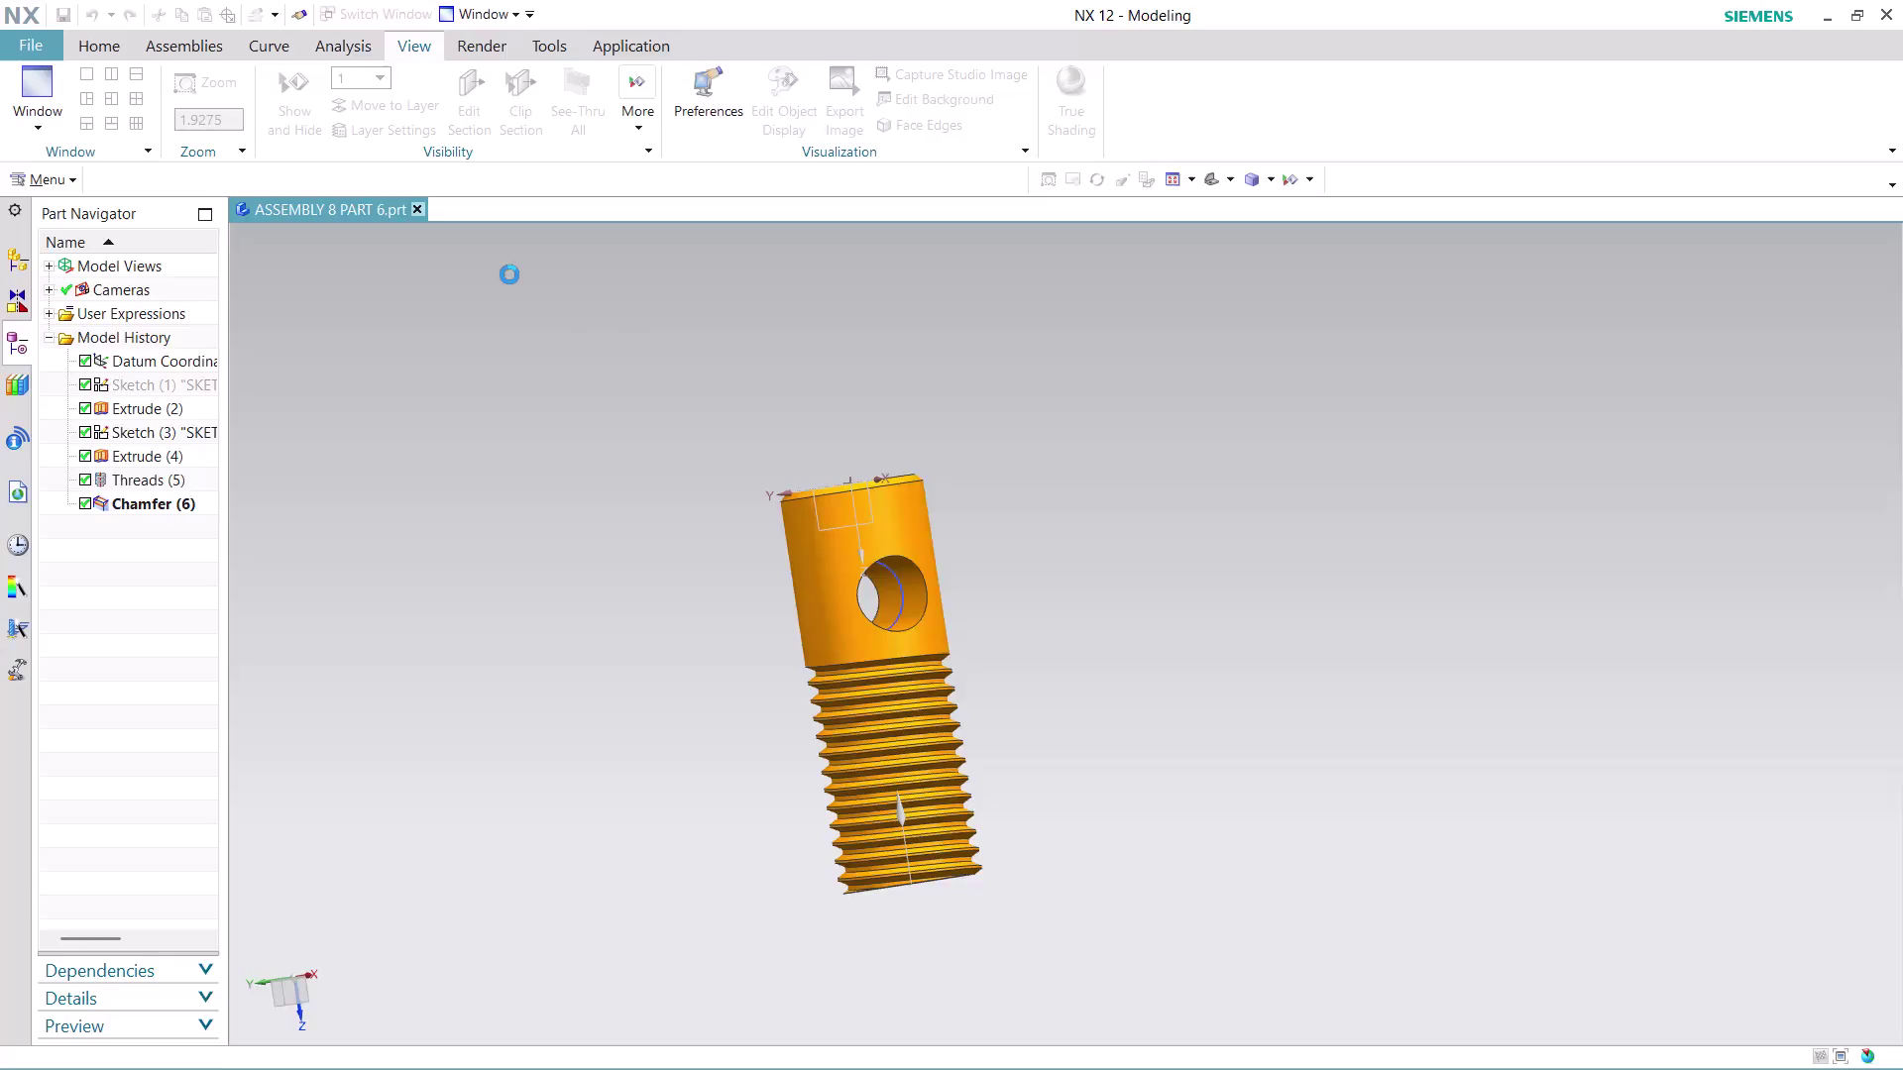
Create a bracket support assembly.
Close the screw part and choose Record Journal from a JOURNAL command search.
click(1740, 47)
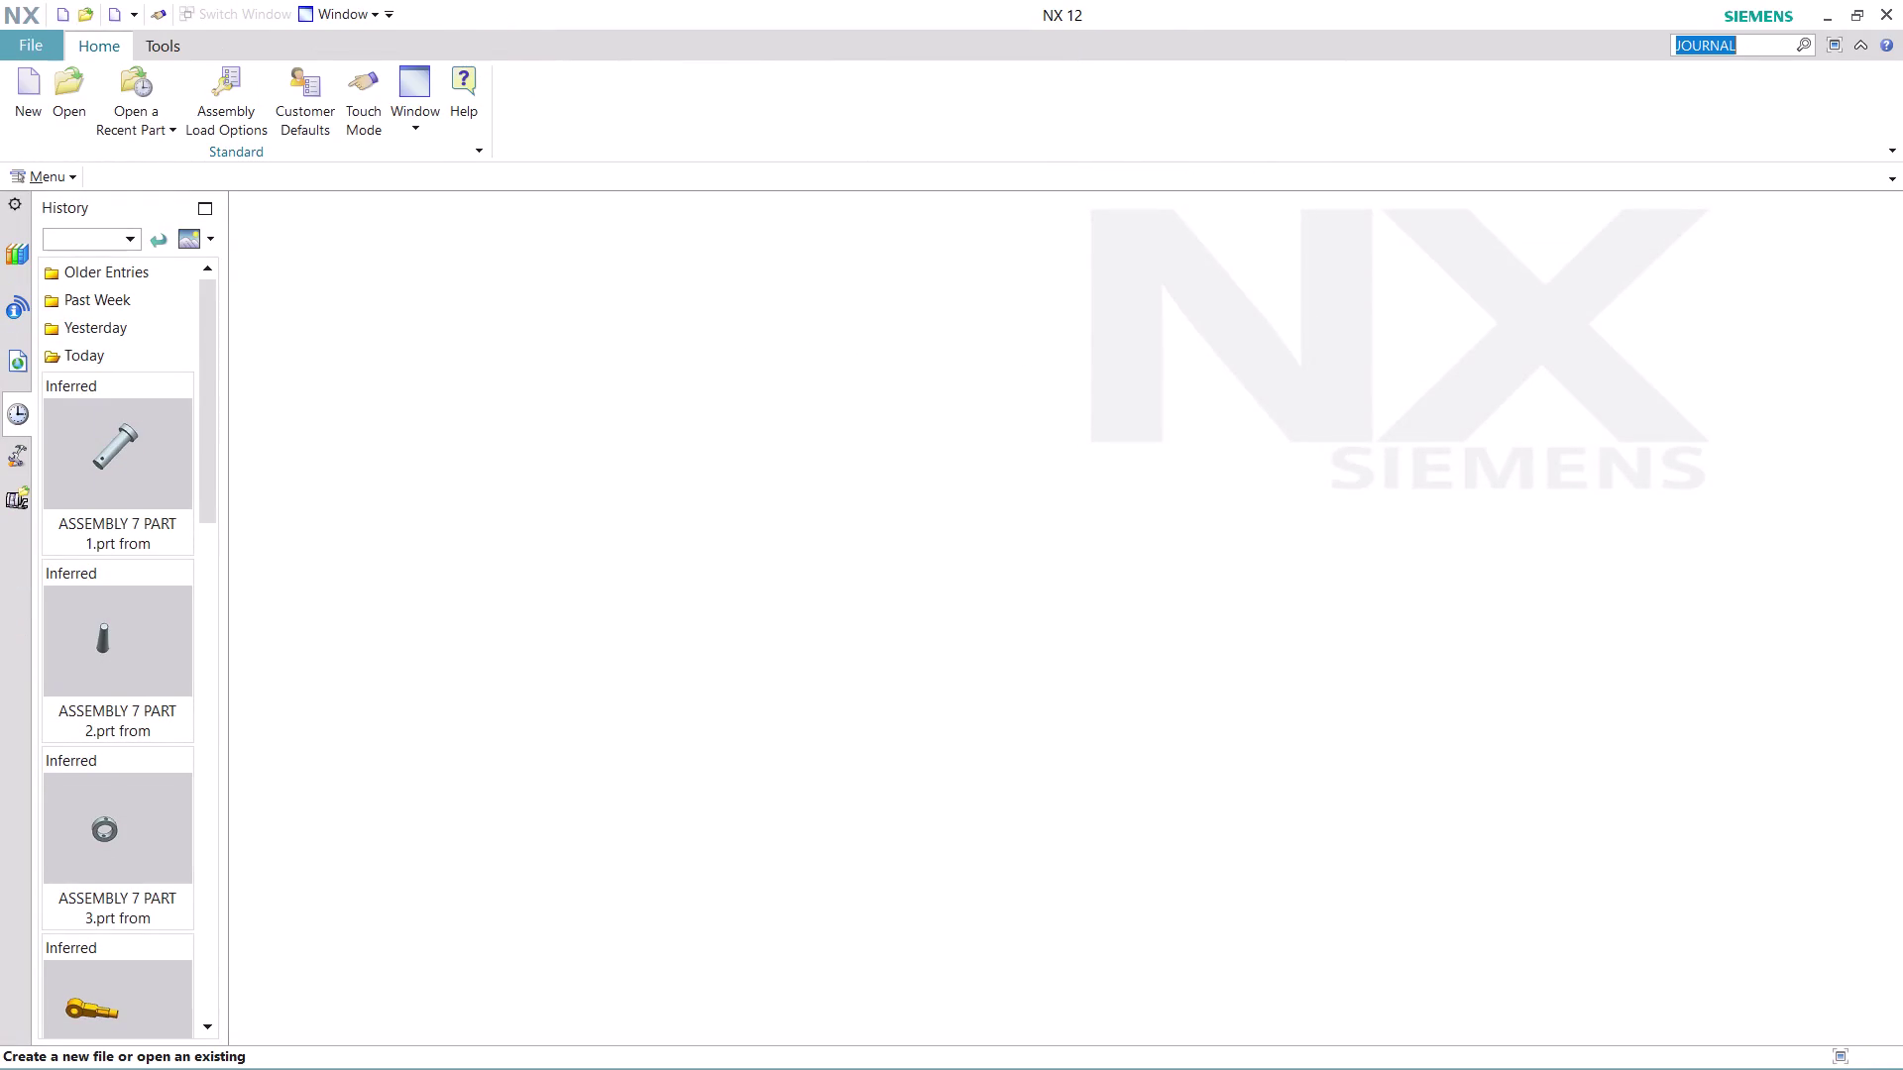
key(Return)
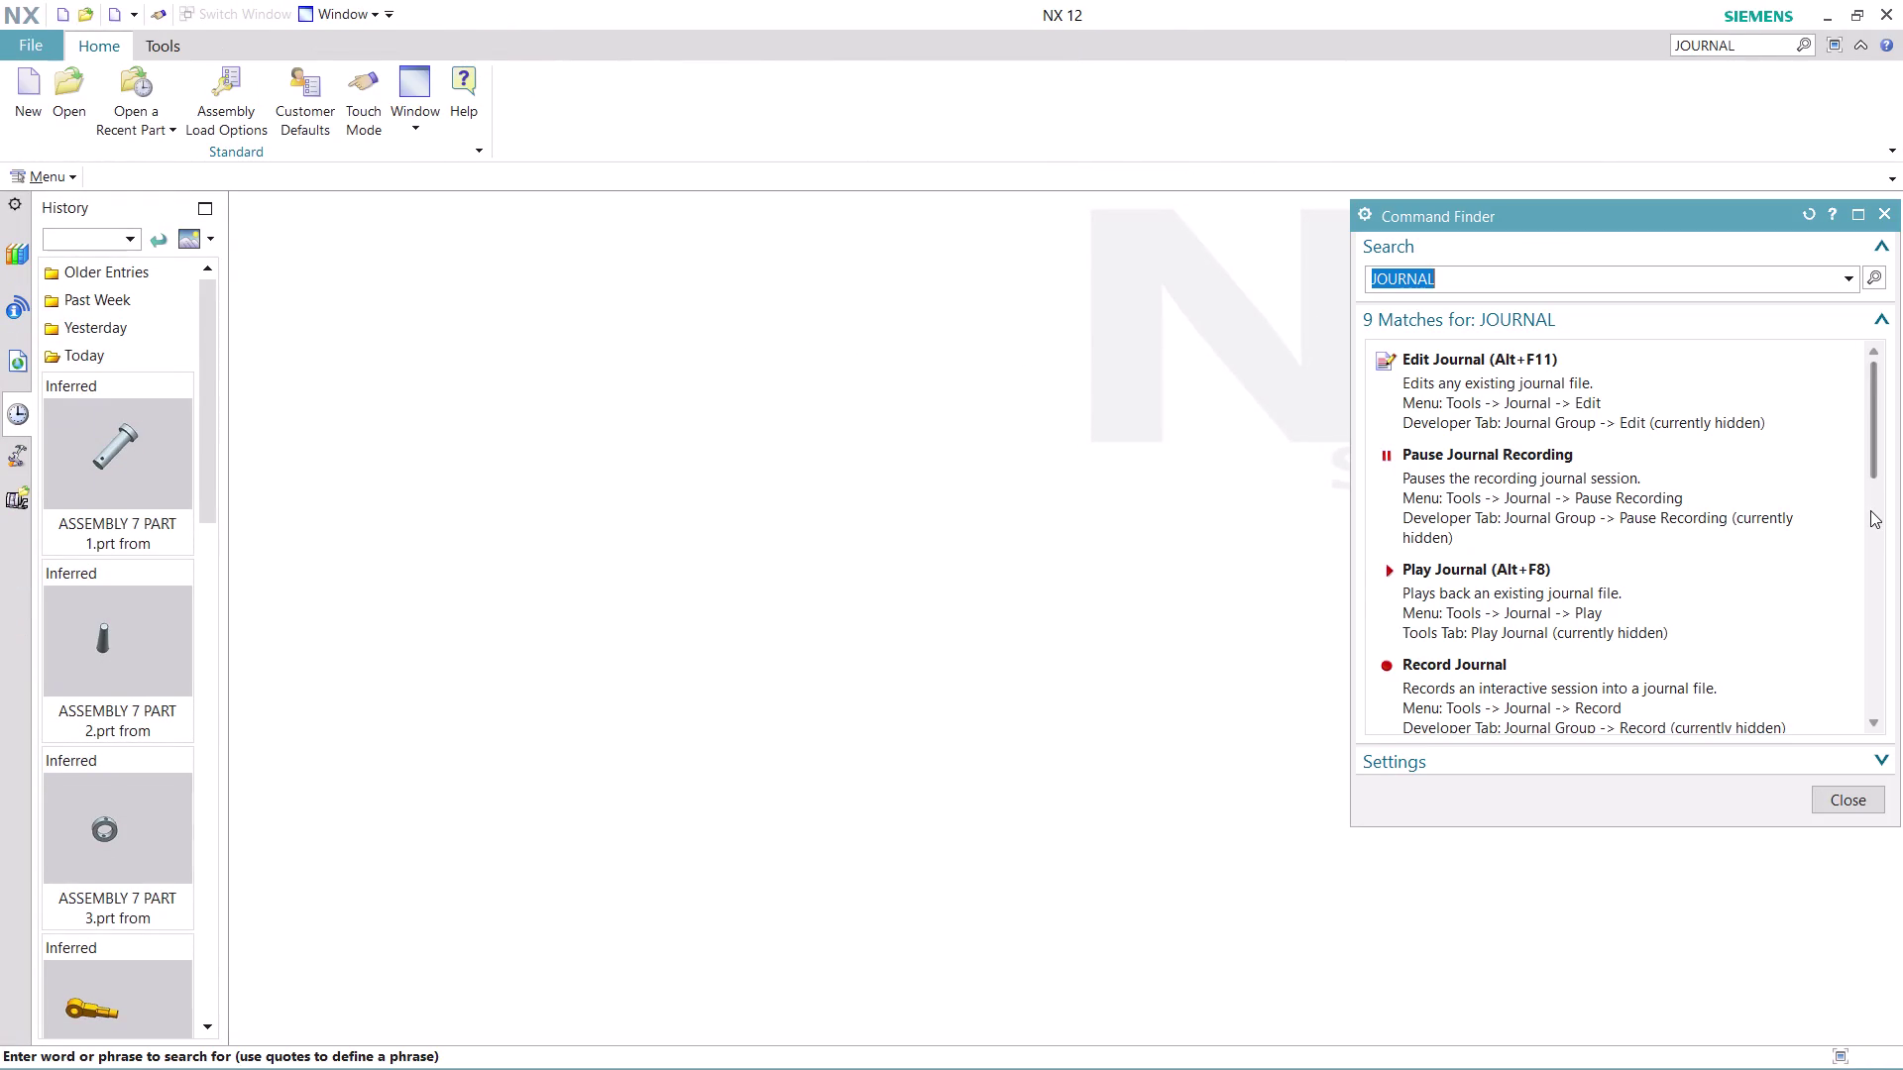
scroll(down, 3)
scroll(up, 3)
scroll(up, 3)
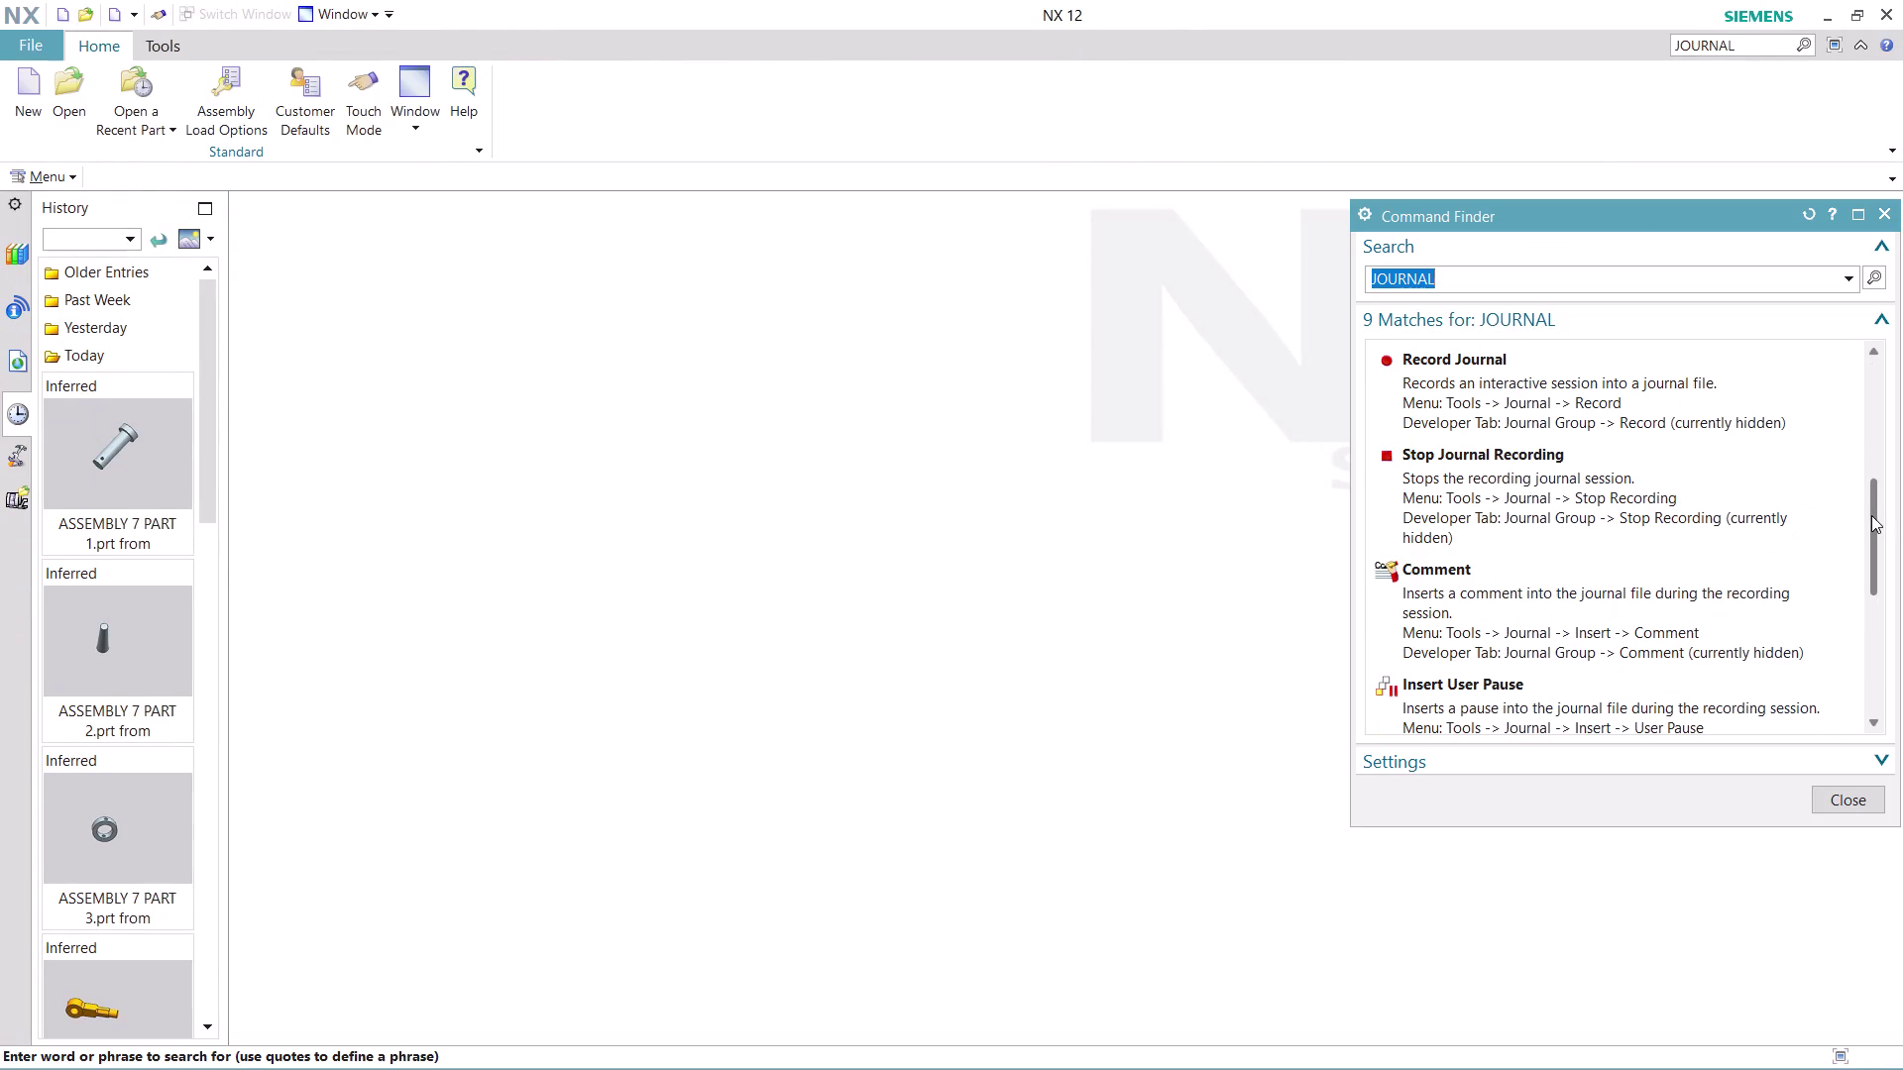
click(1524, 390)
click(1079, 632)
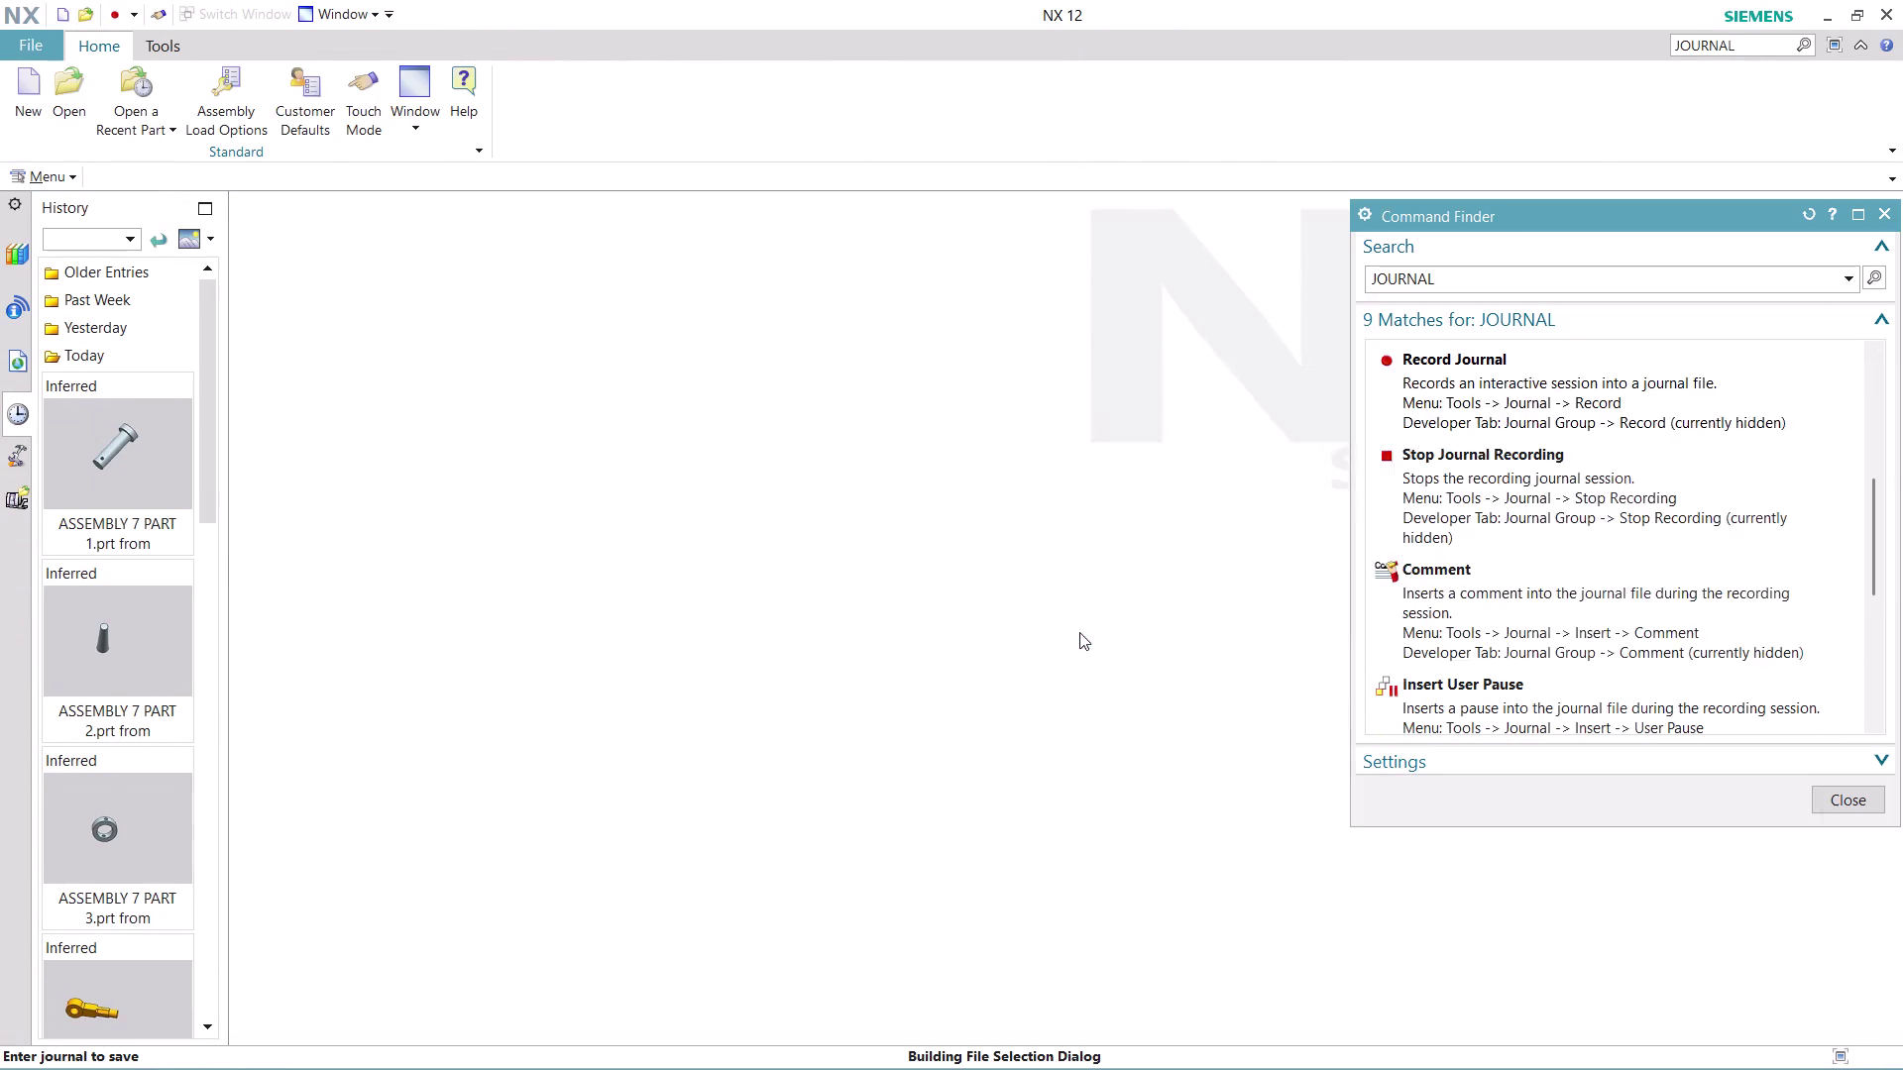
Name the journal 'ASSEMBLY 8' and begin recording.
text(ASS)
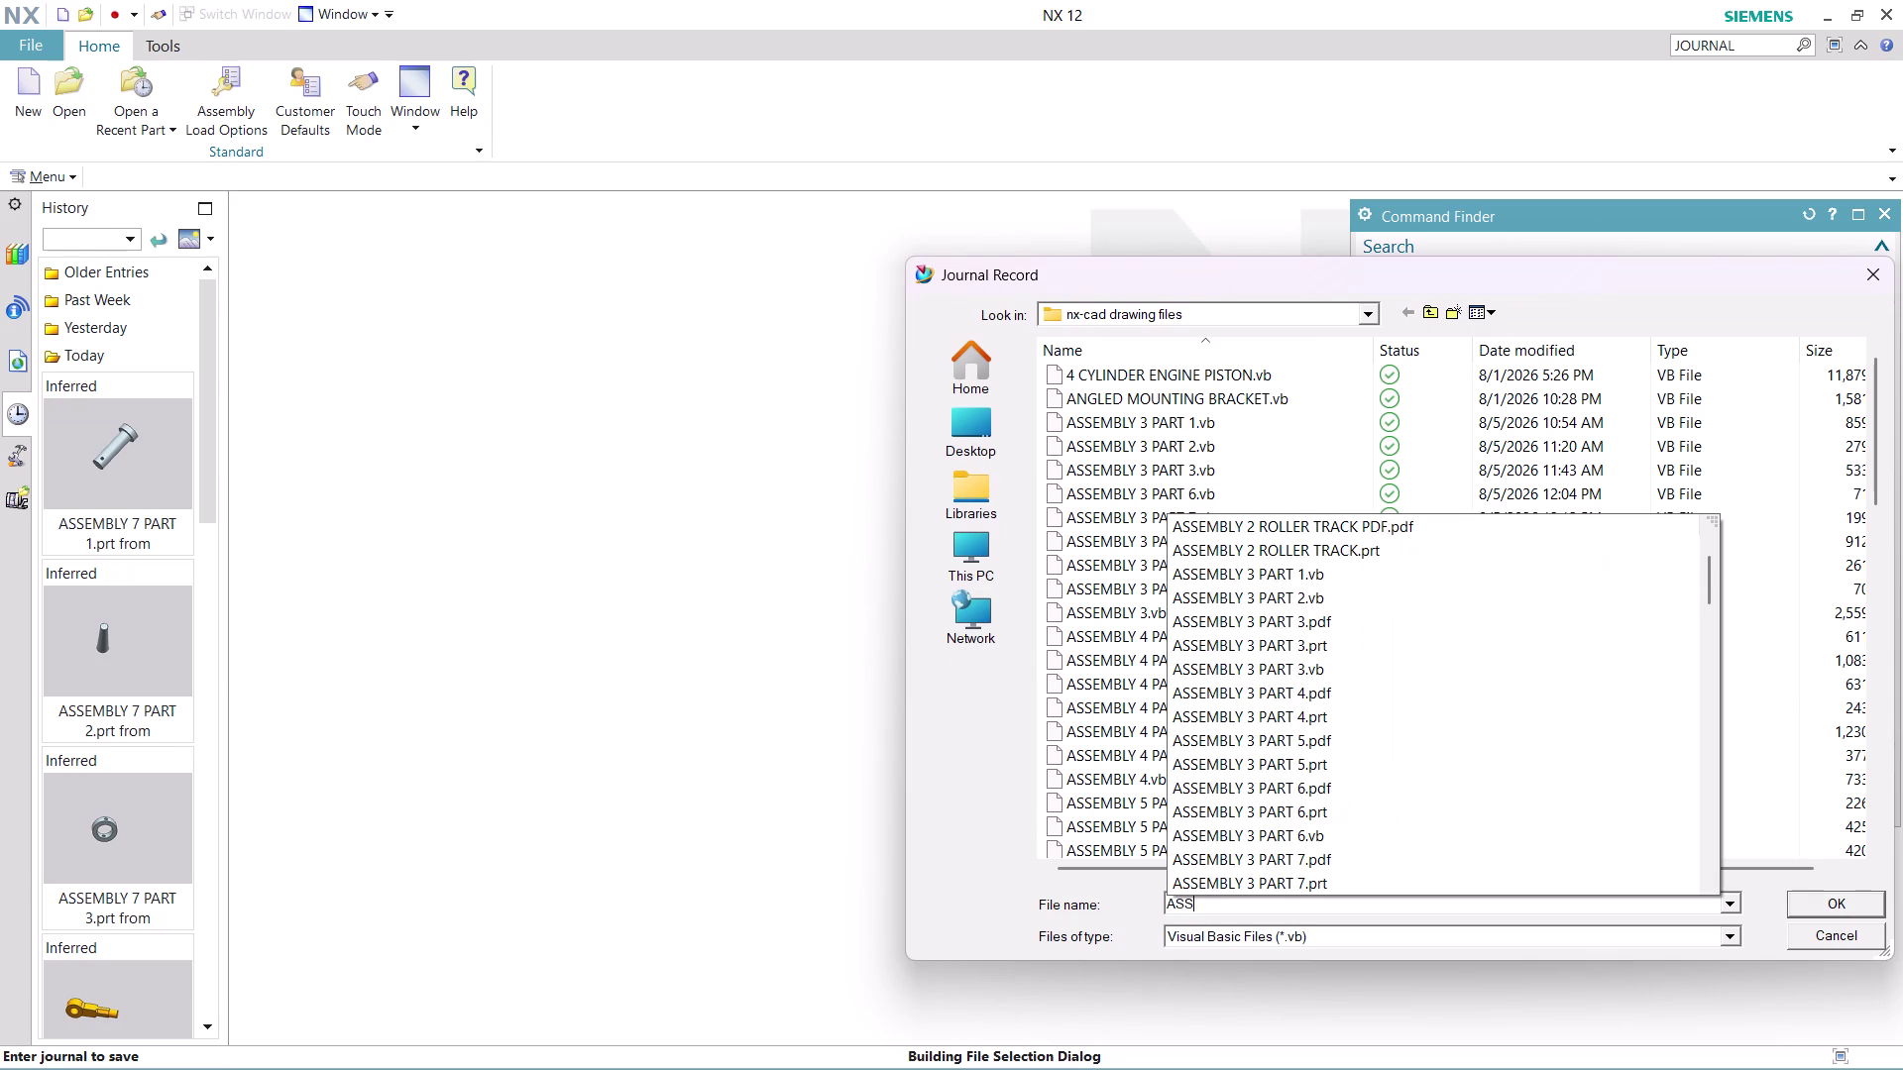
text(EMBL)
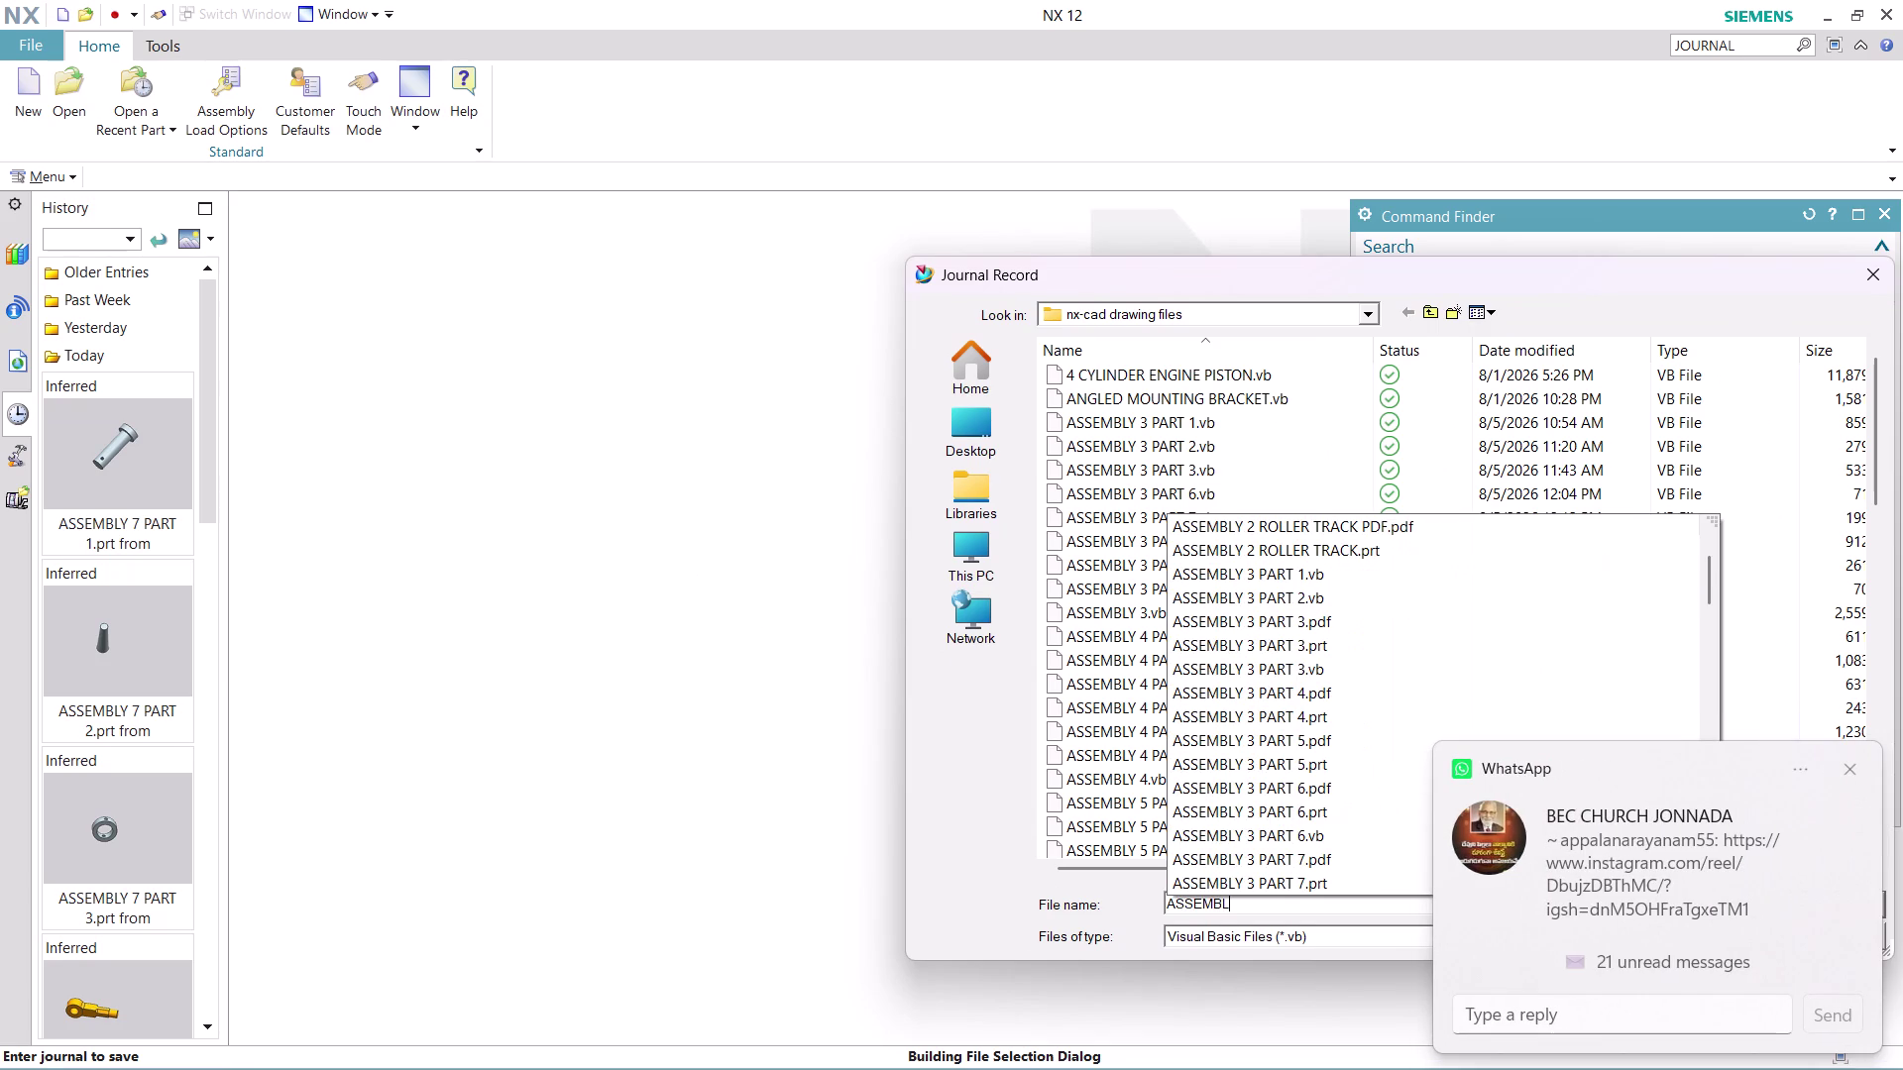
text(Y)
key(space)
key(8)
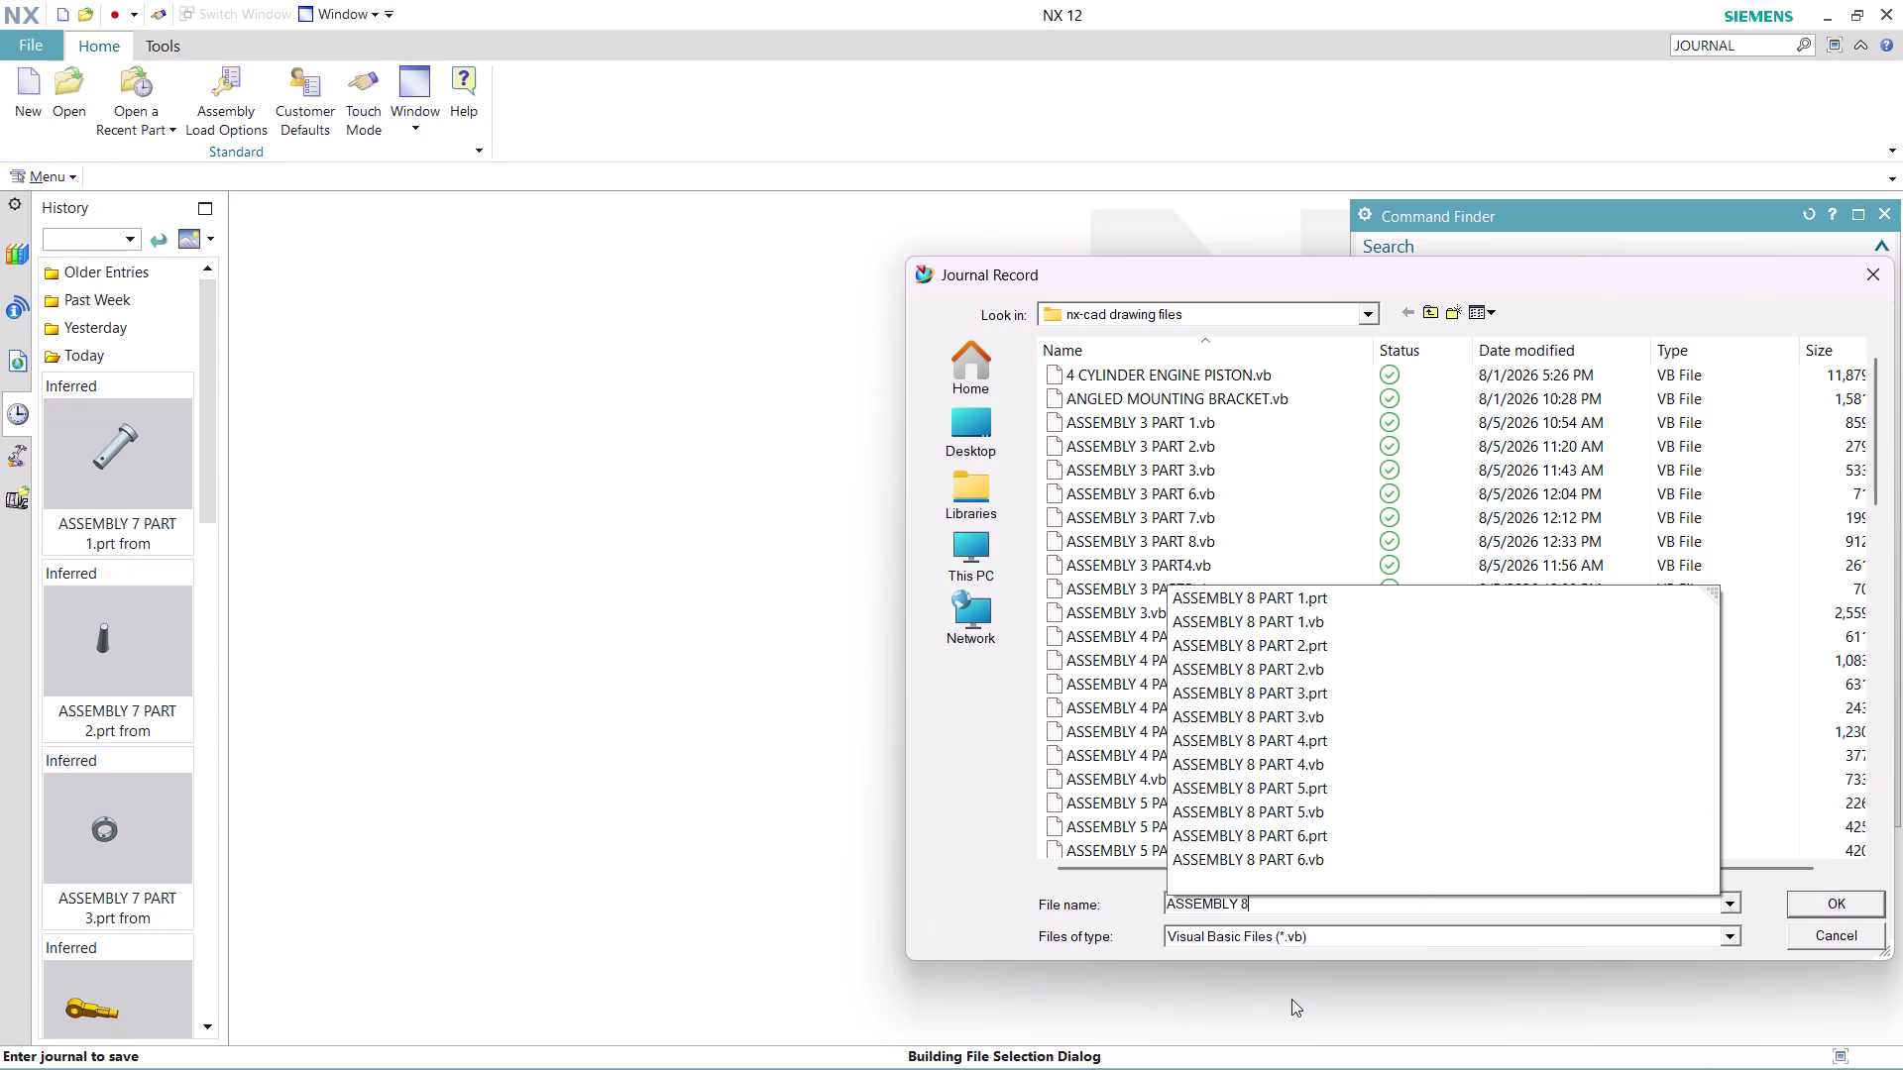
click(1757, 976)
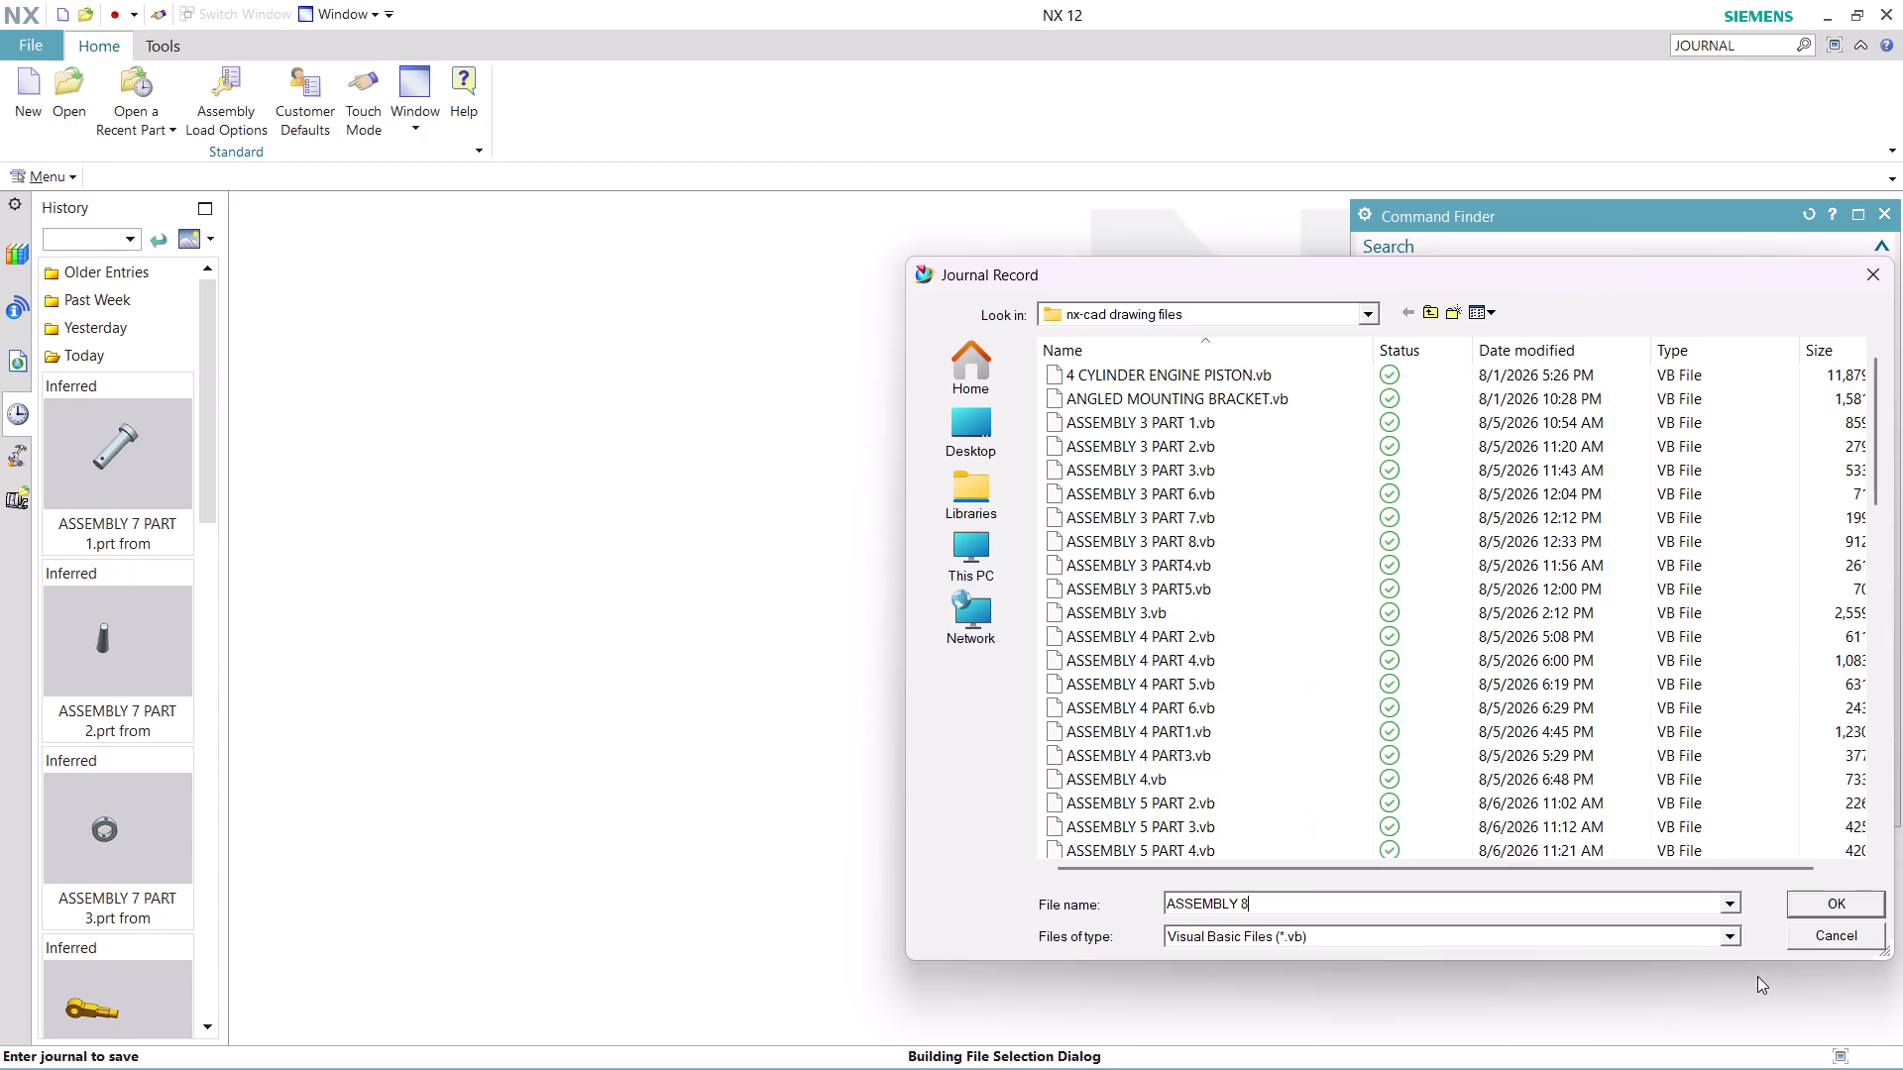
click(1838, 906)
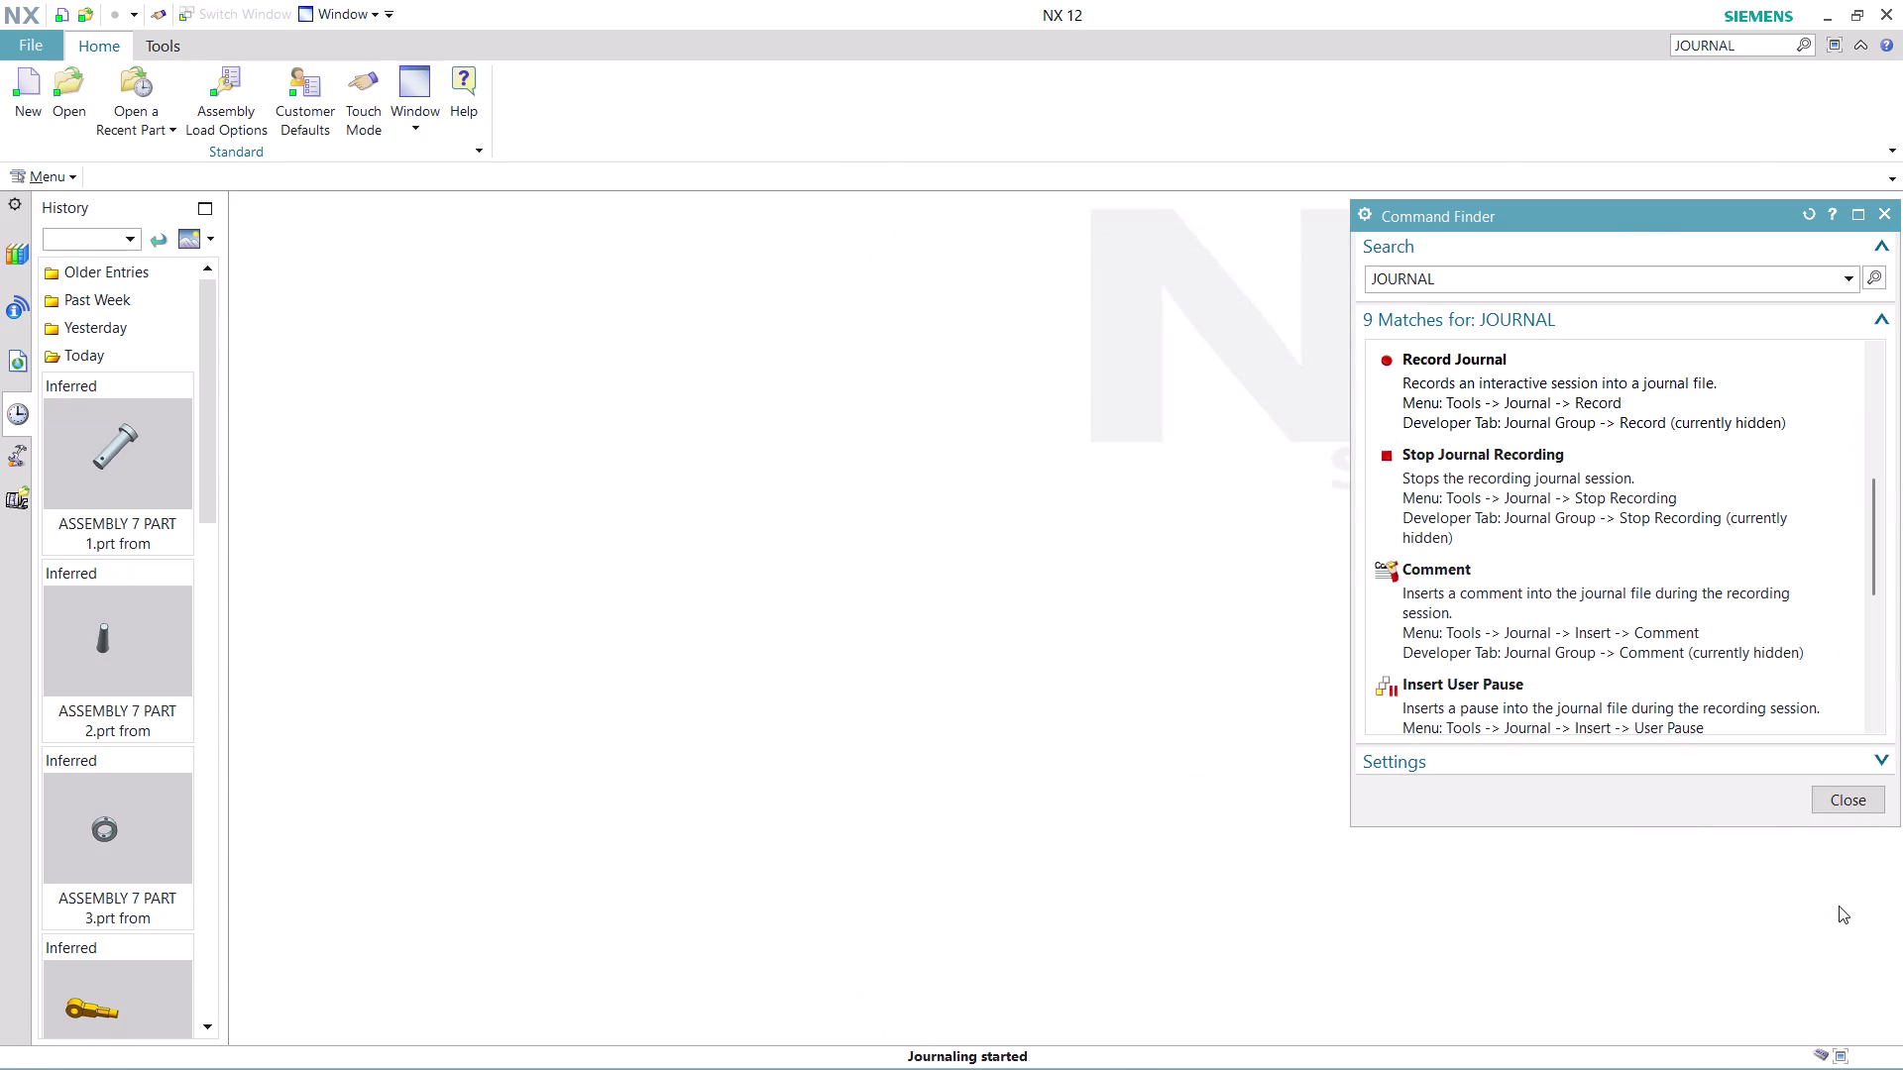
click(1844, 804)
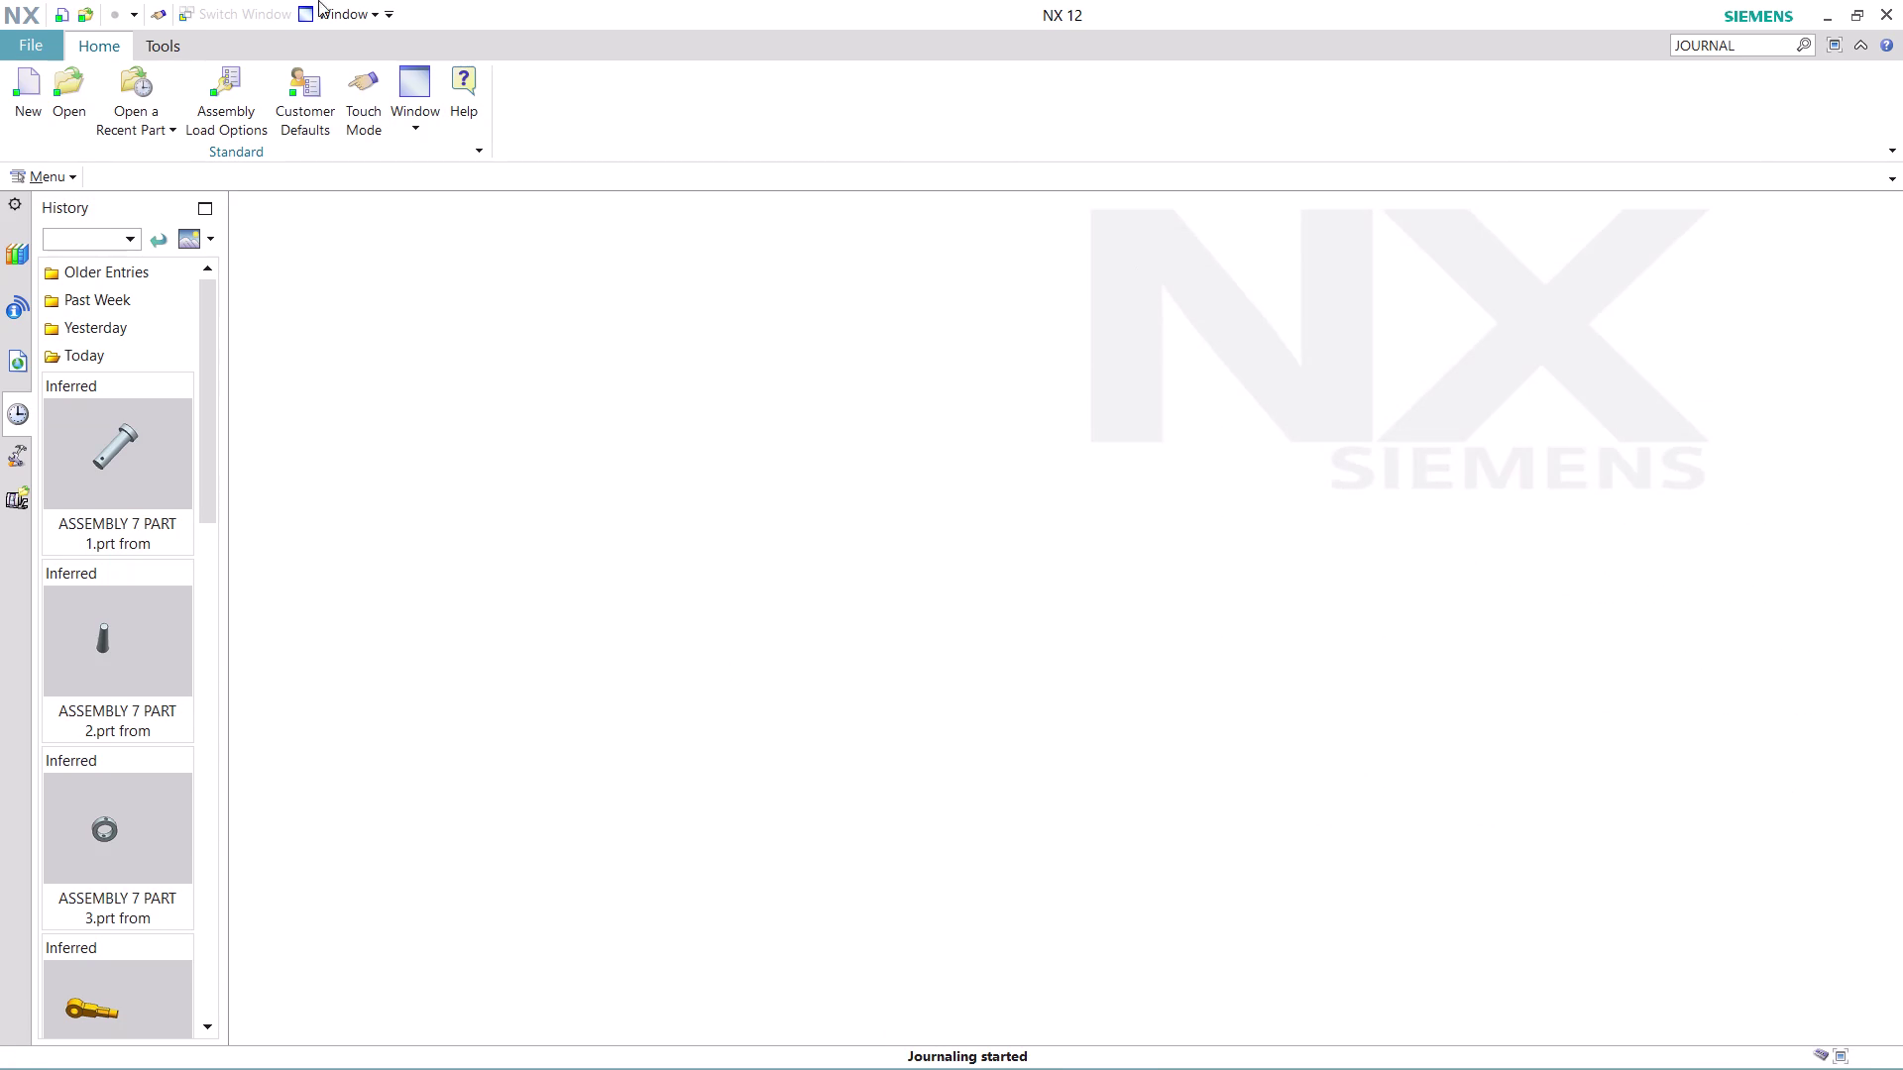
Create assembly2.prt from the Assembly template and browse for its first component.
click(36, 110)
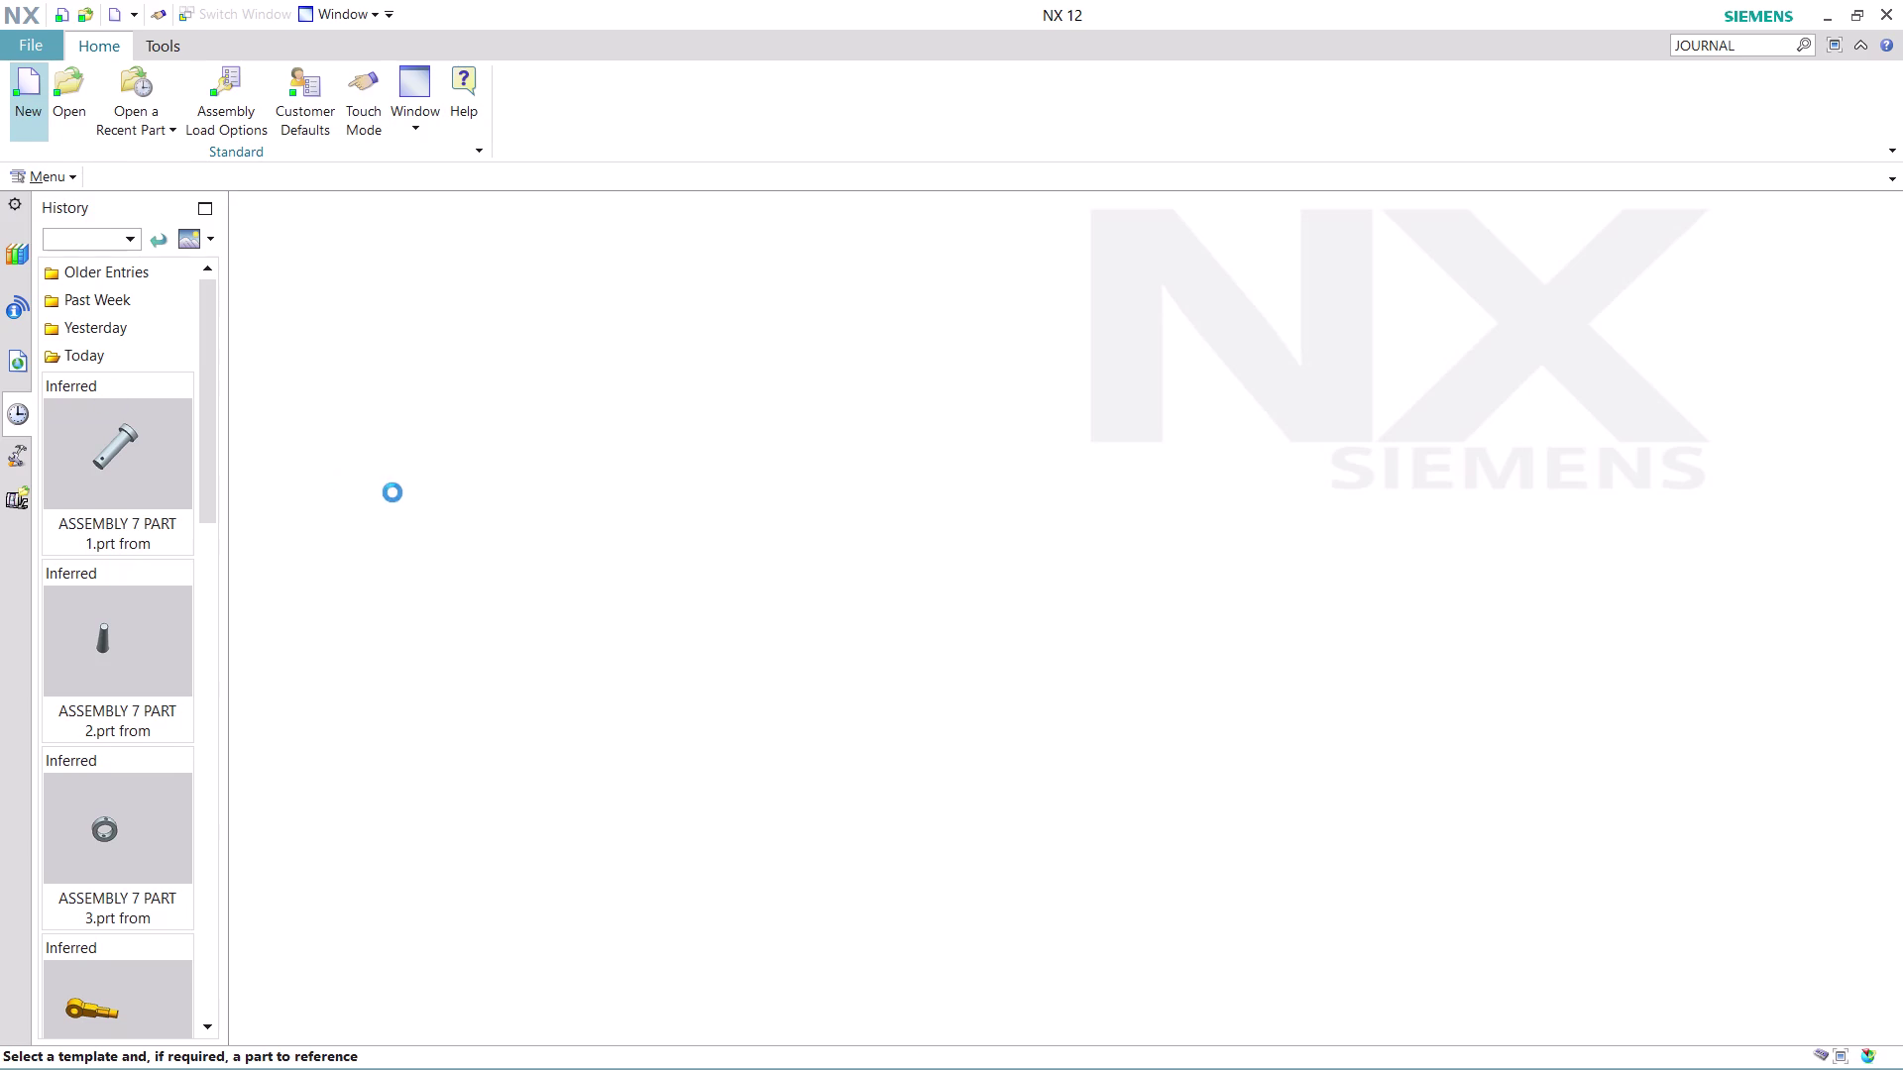
click(413, 693)
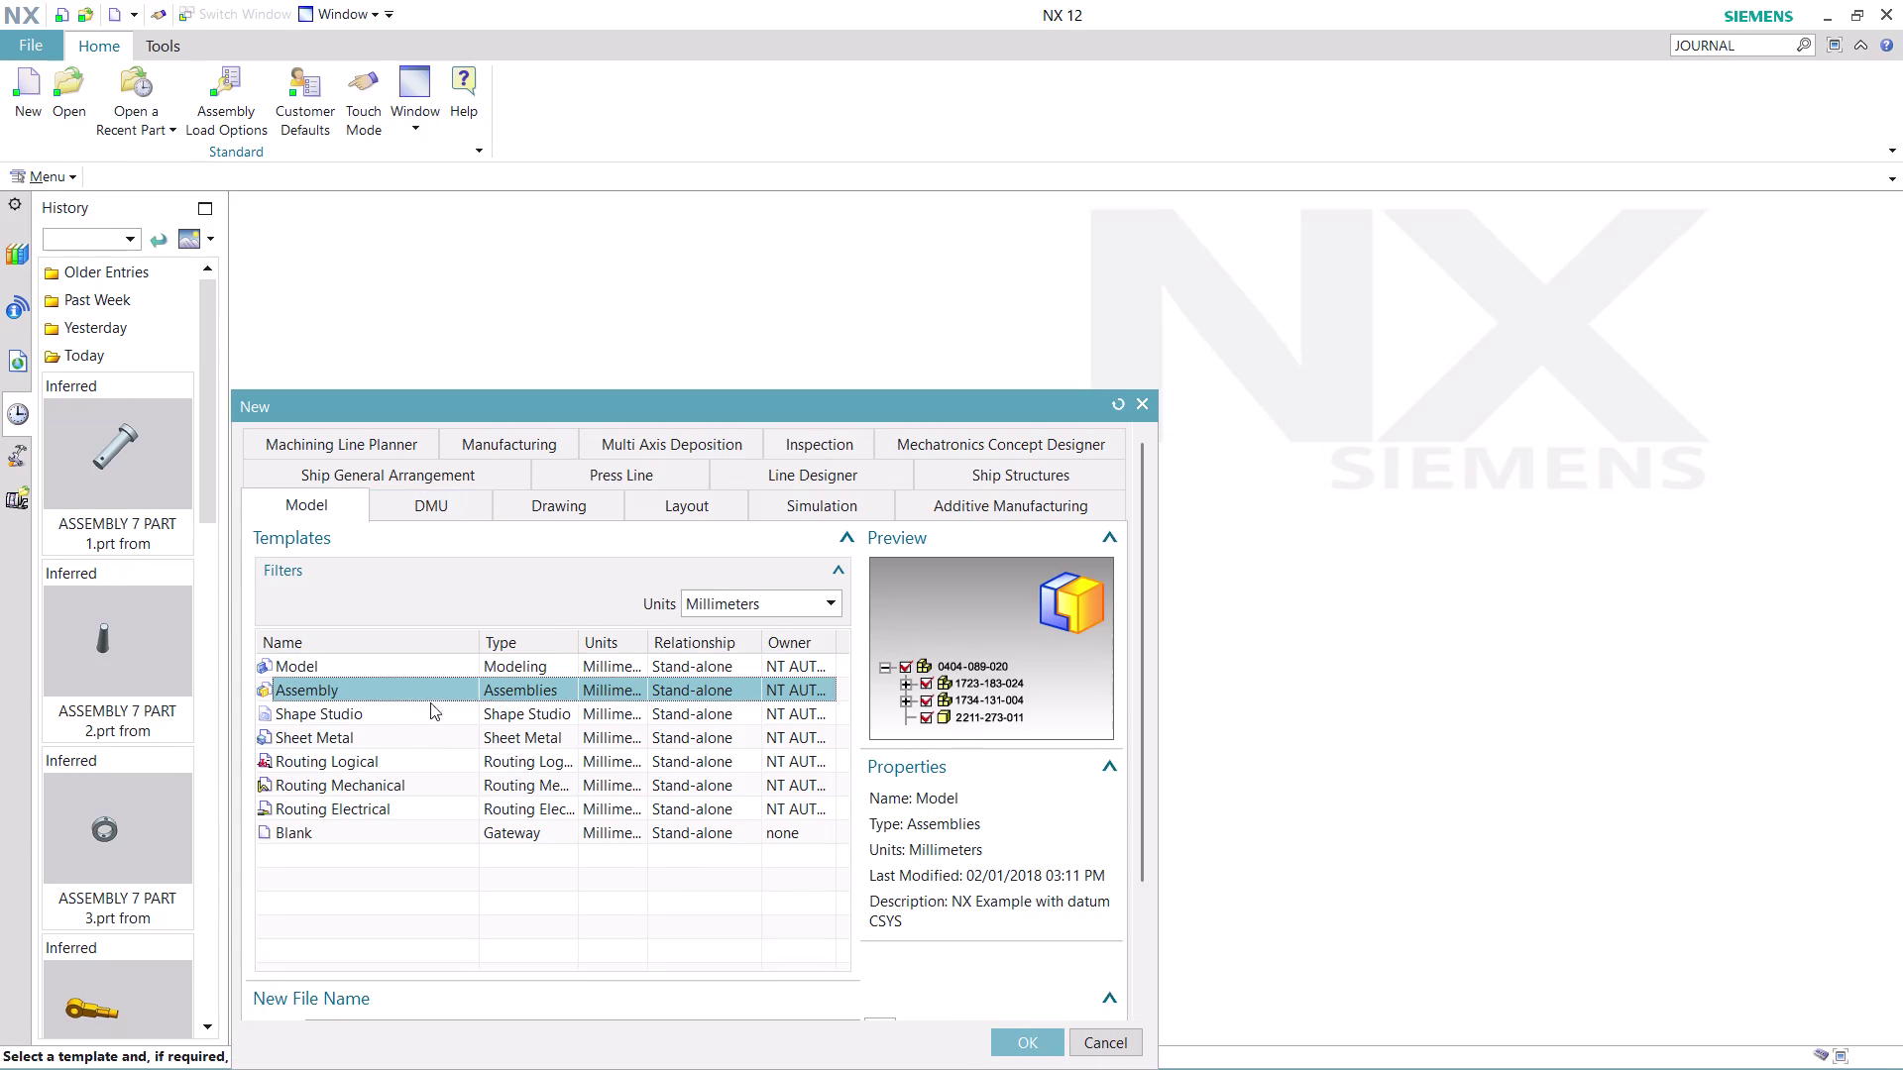
click(1028, 1035)
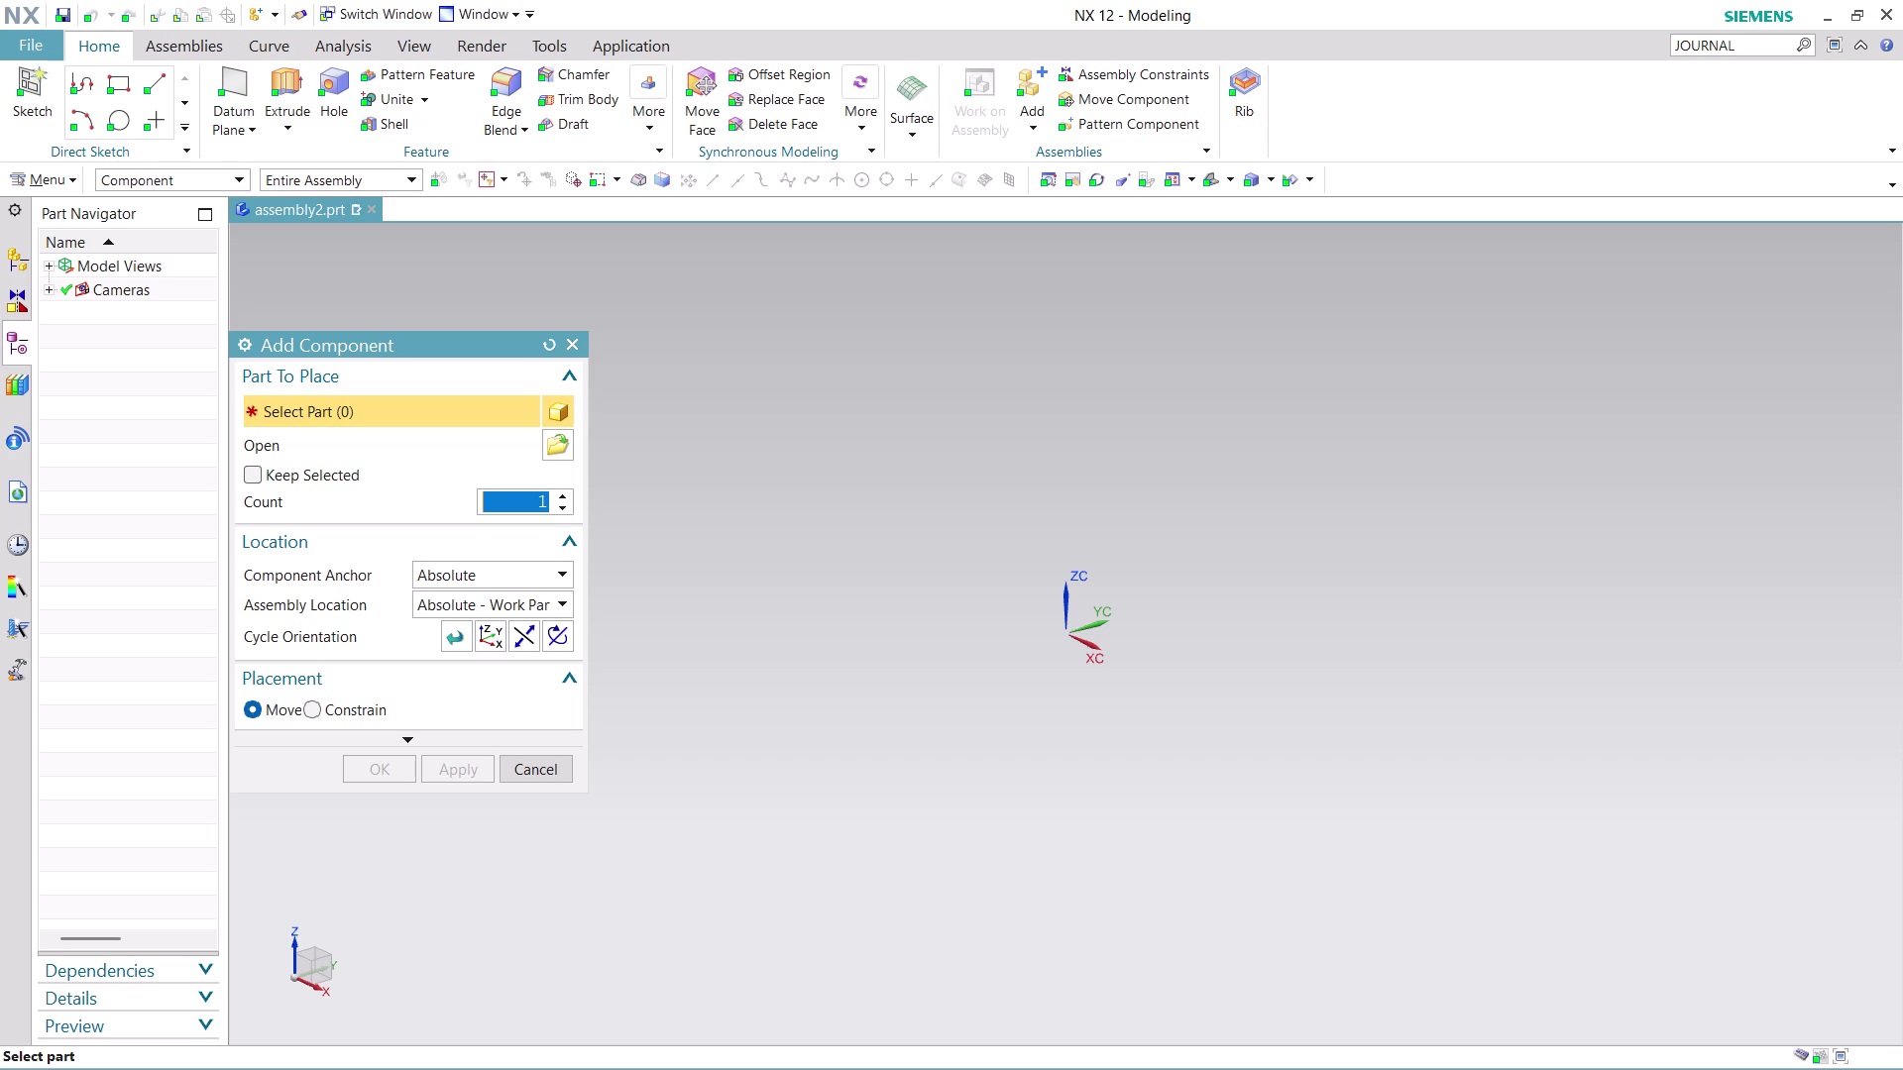
click(548, 438)
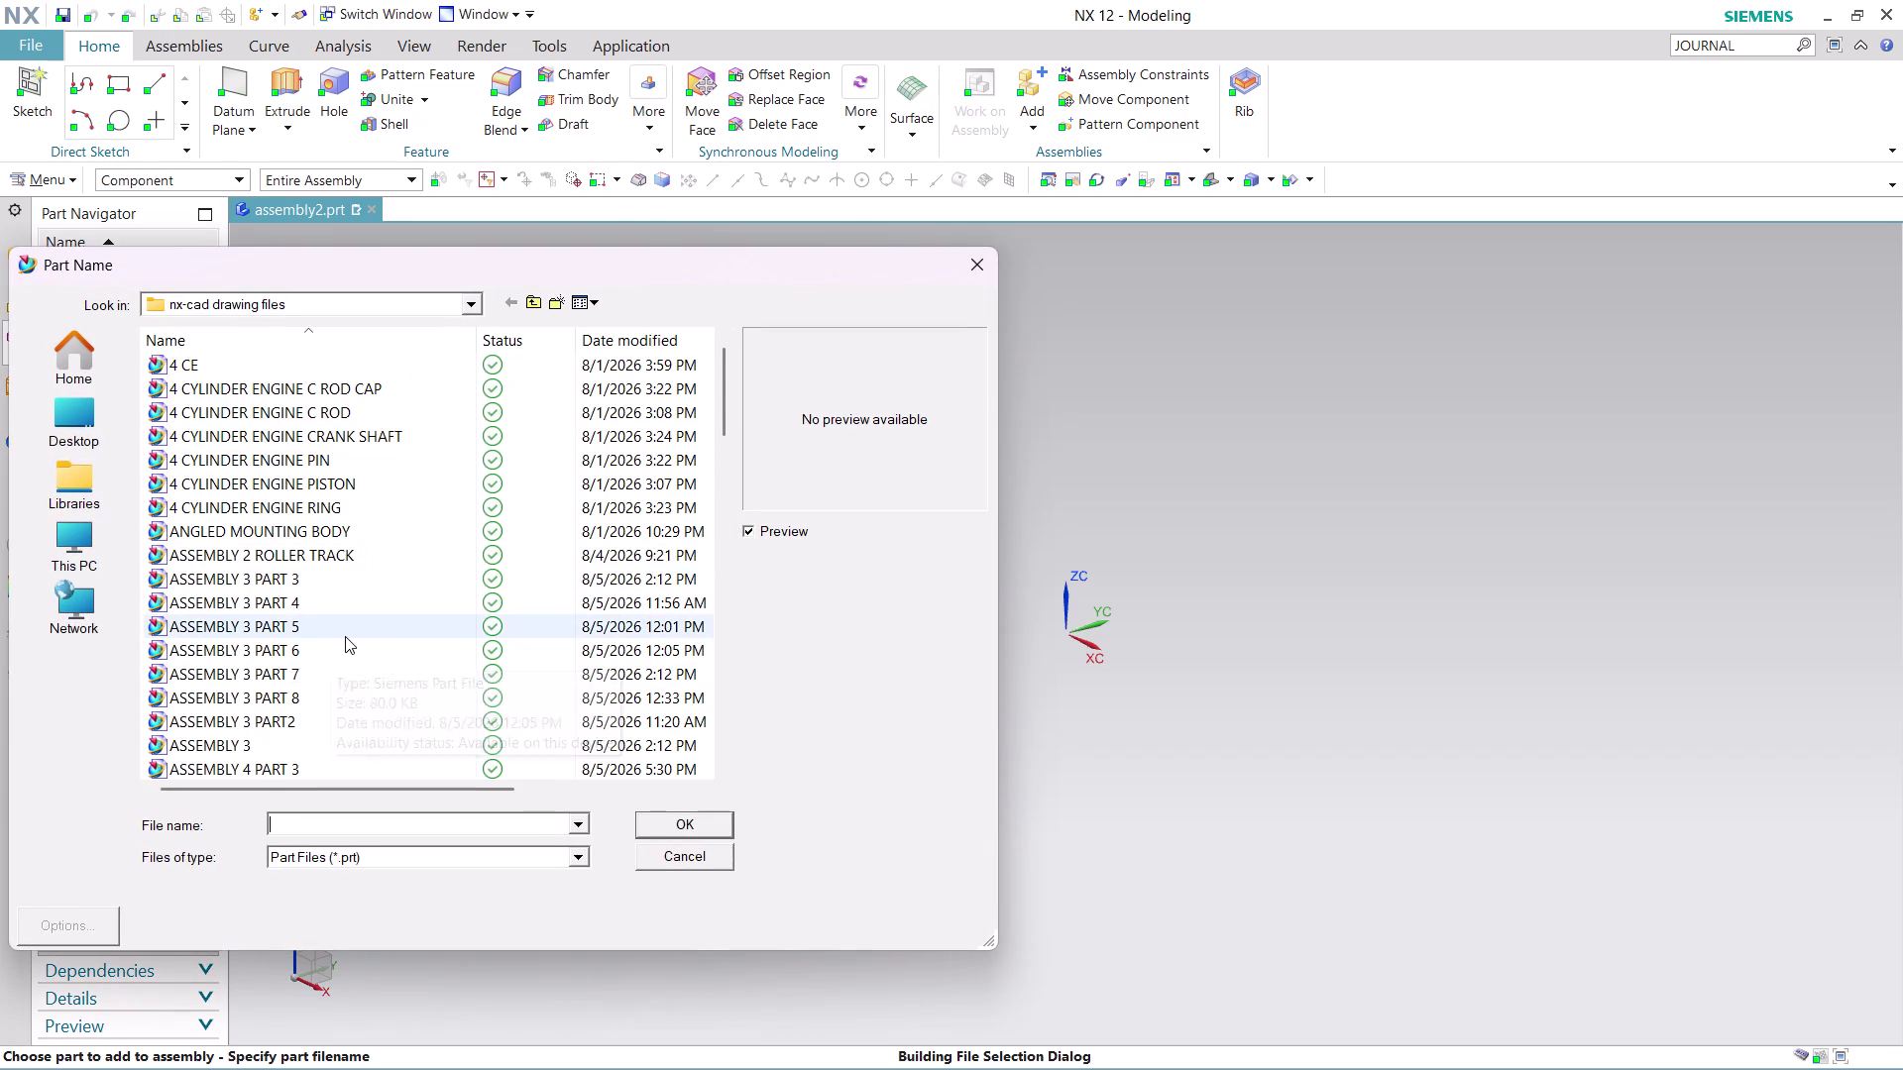
Place the ASSEMBLY 8 PART 1 bracket as the first component with a fix constraint.
scroll(down, 3)
scroll(down, 3)
scroll(down, 3)
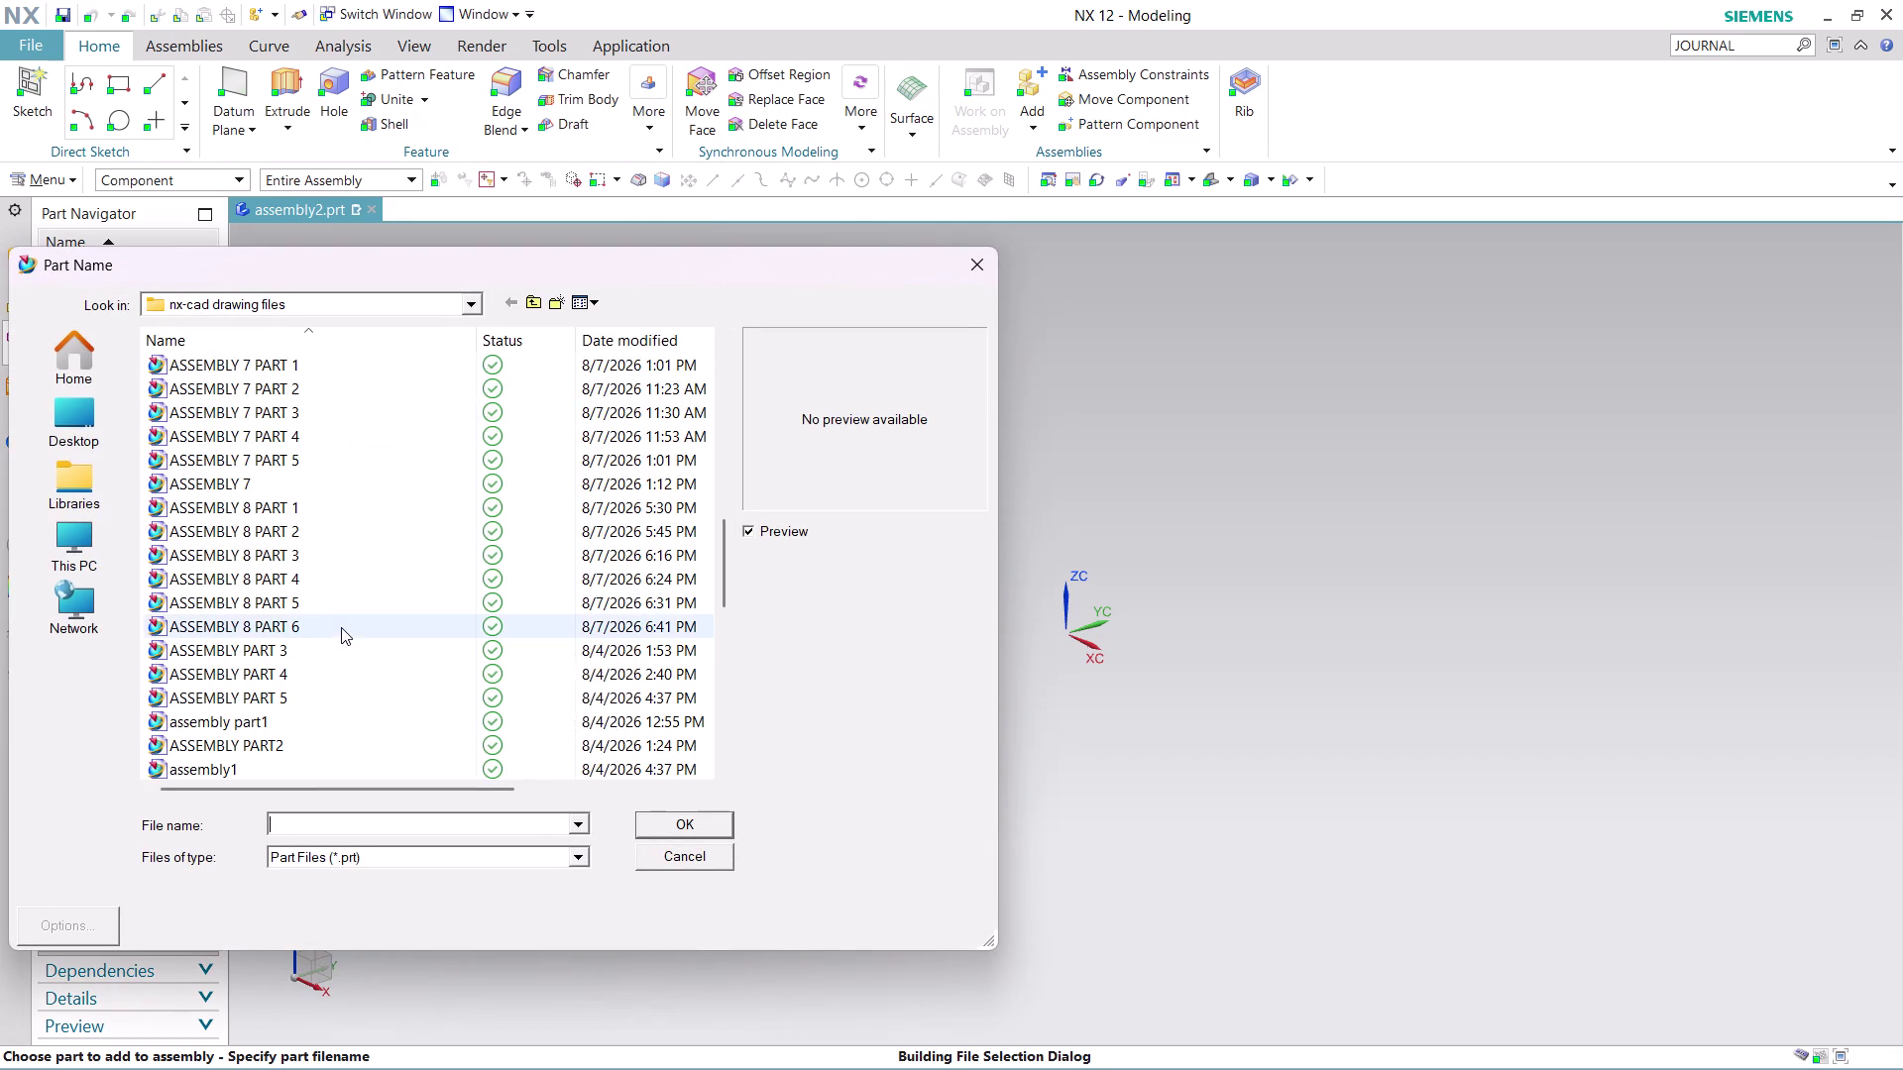
click(341, 510)
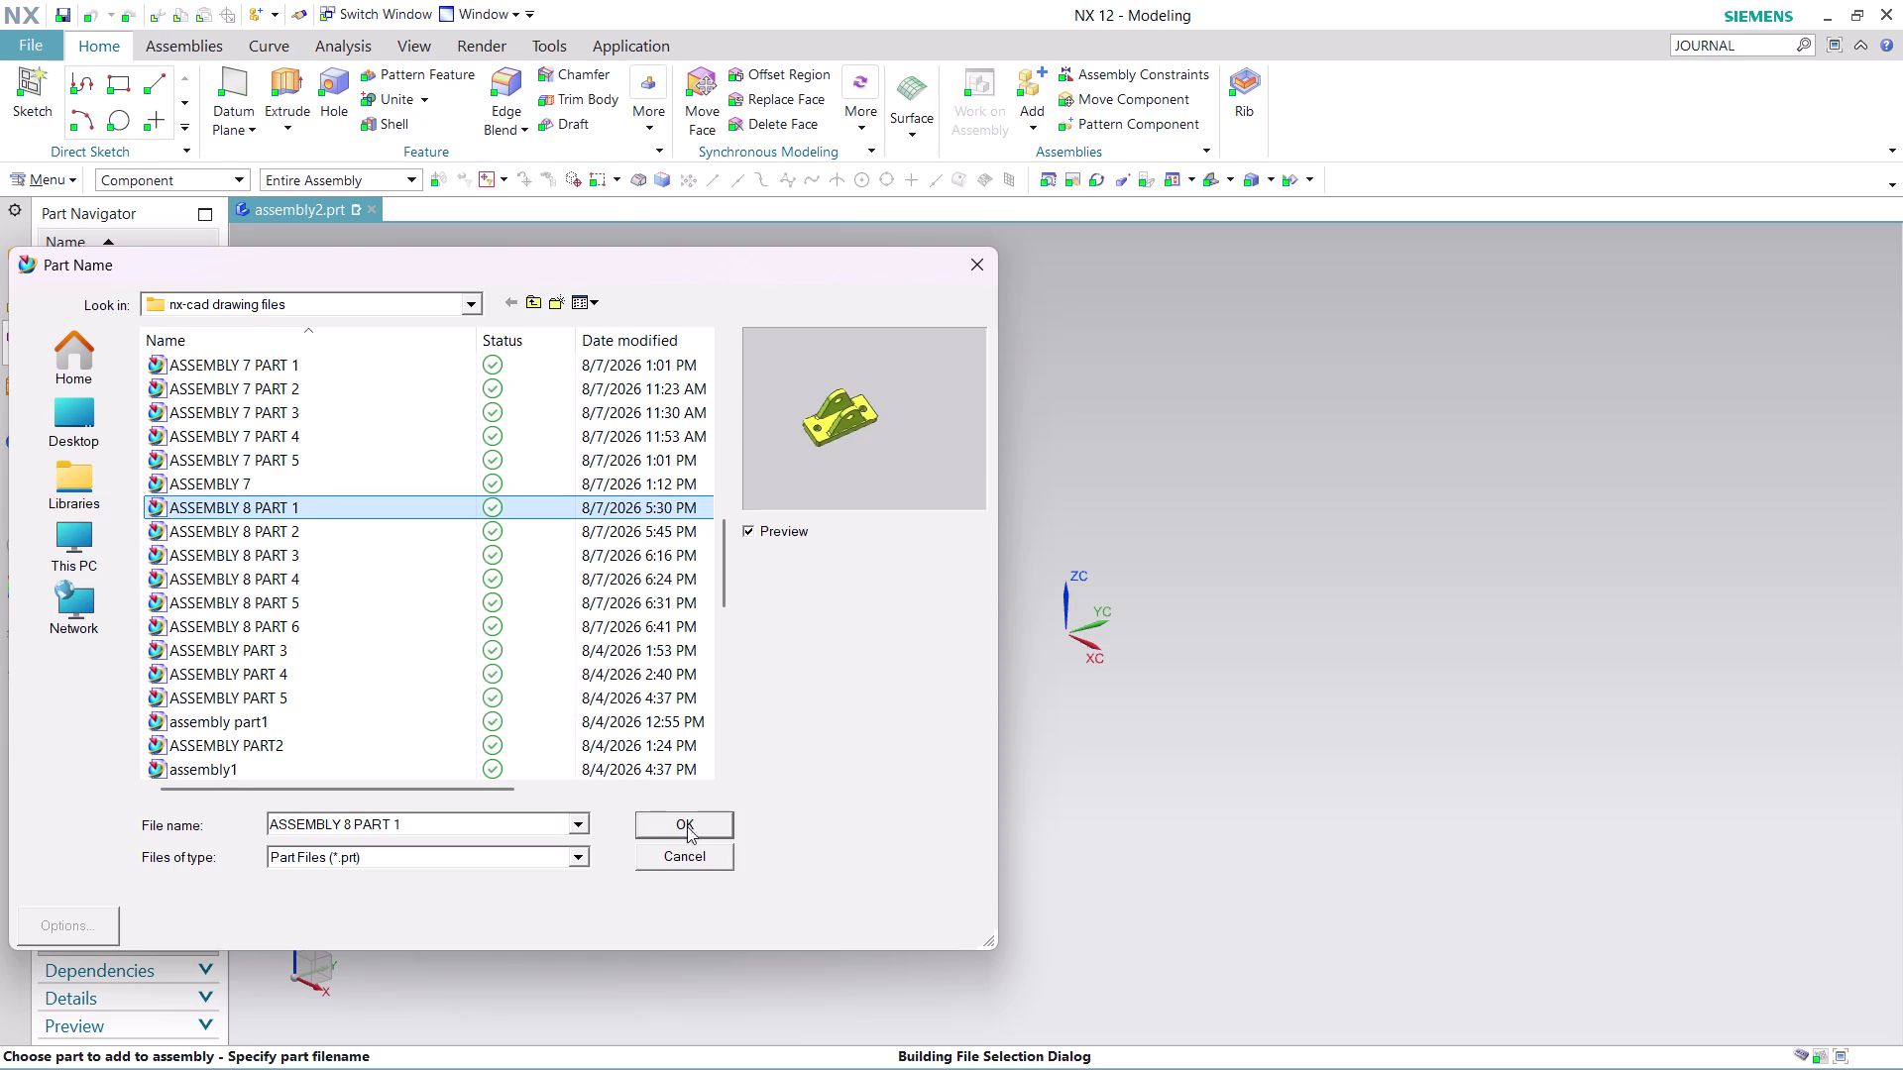
click(686, 820)
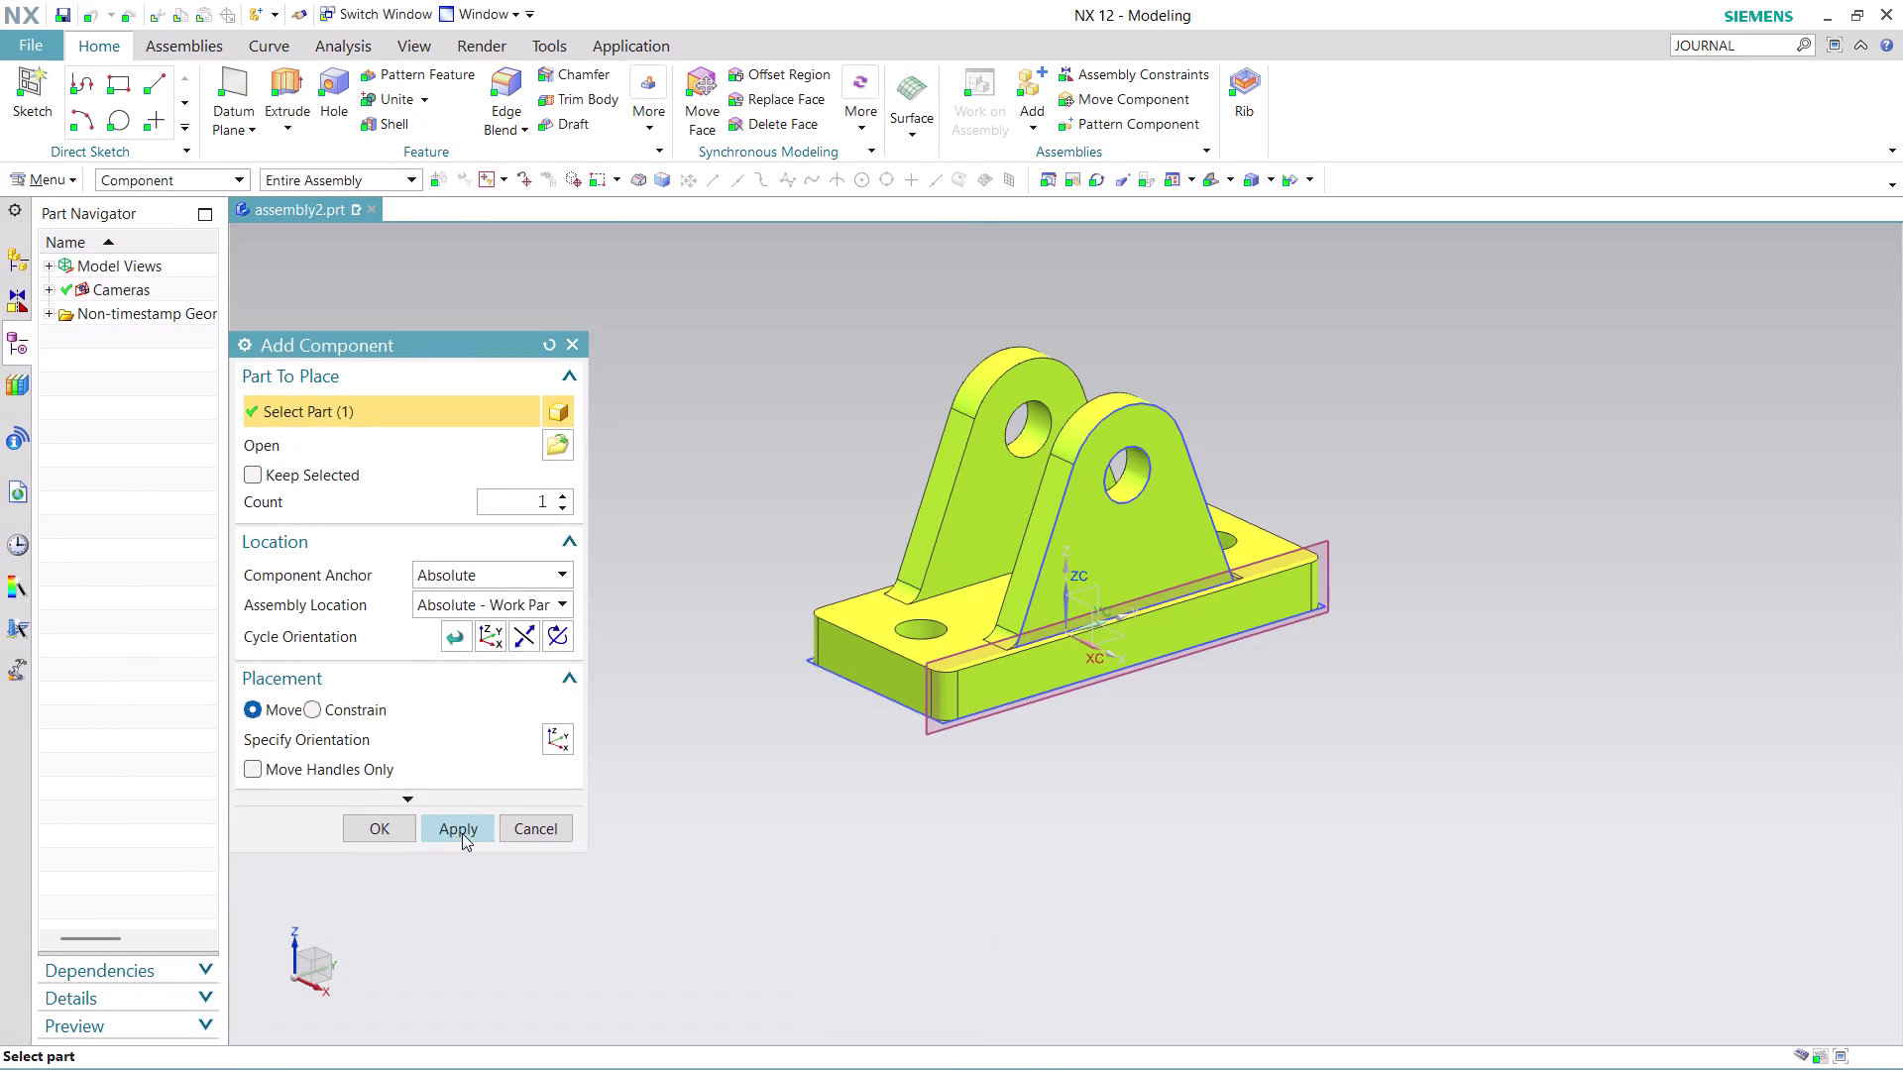
click(385, 825)
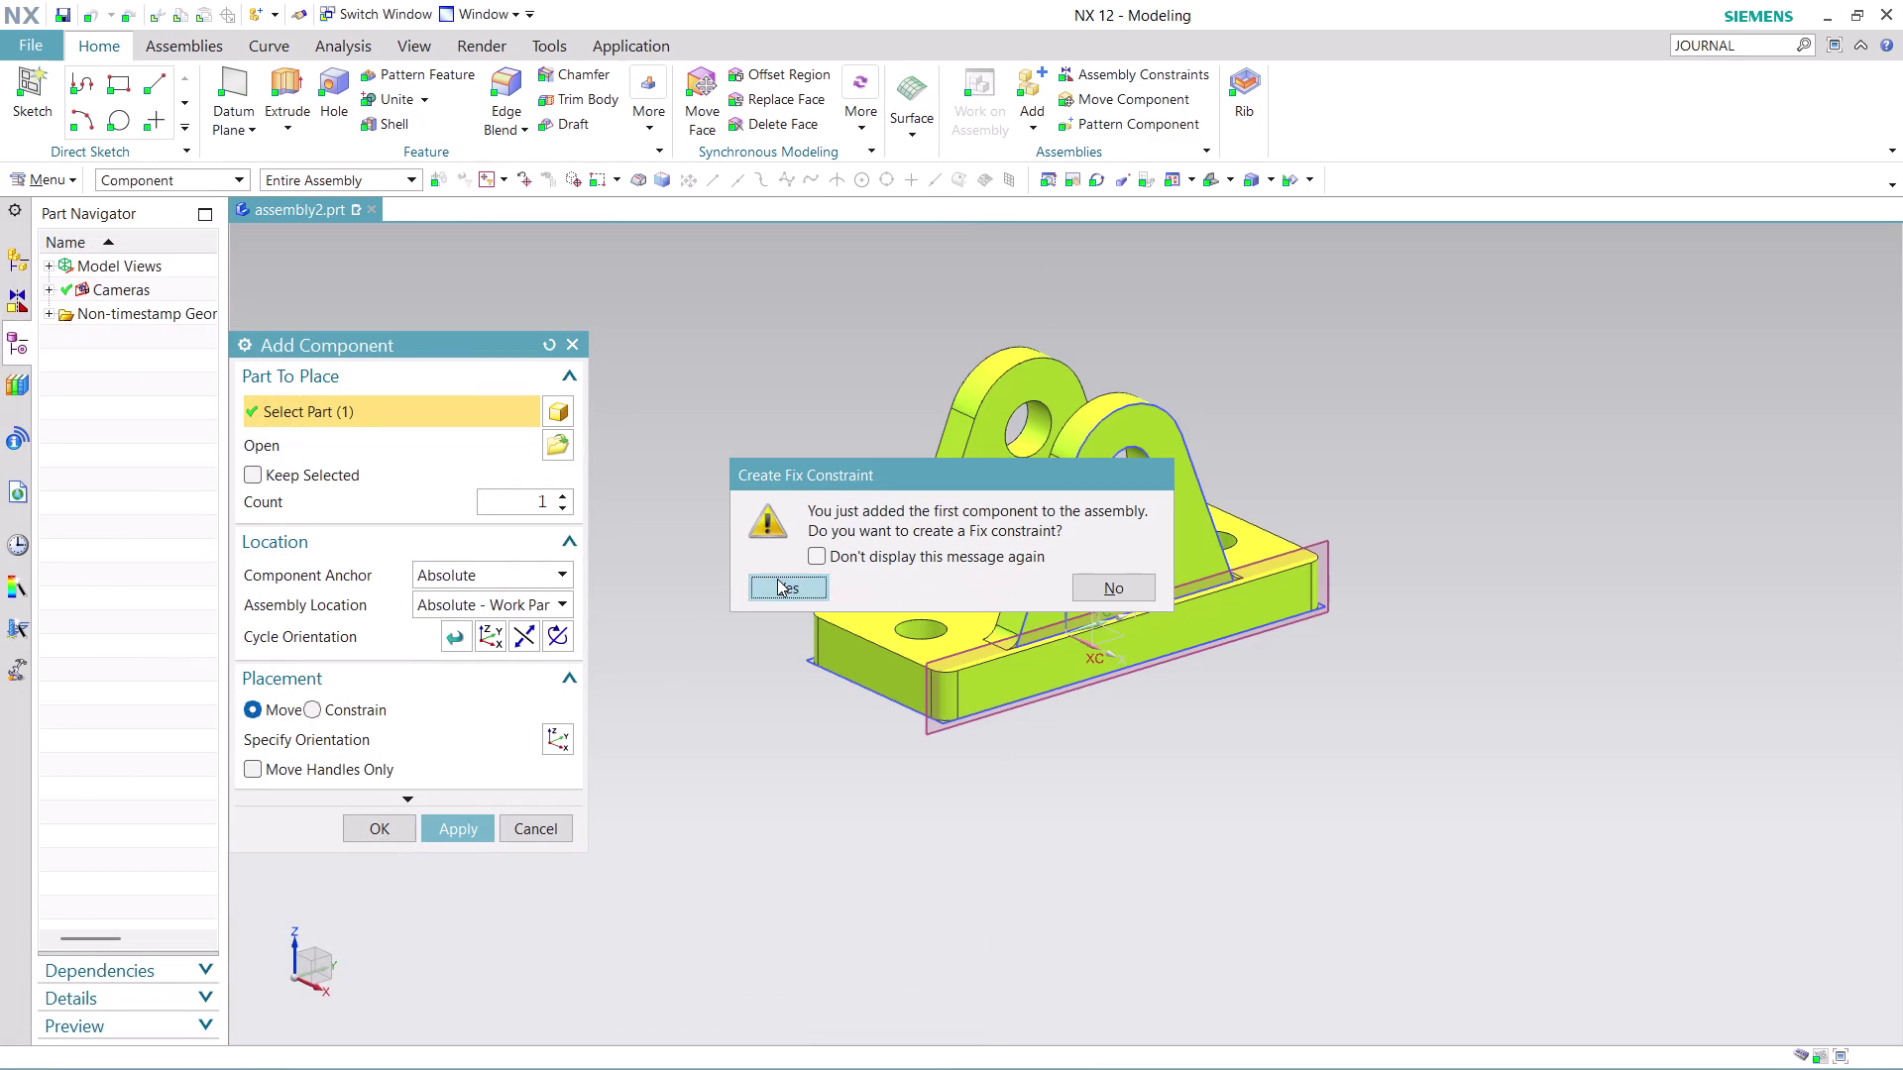
click(771, 587)
scroll(up, 3)
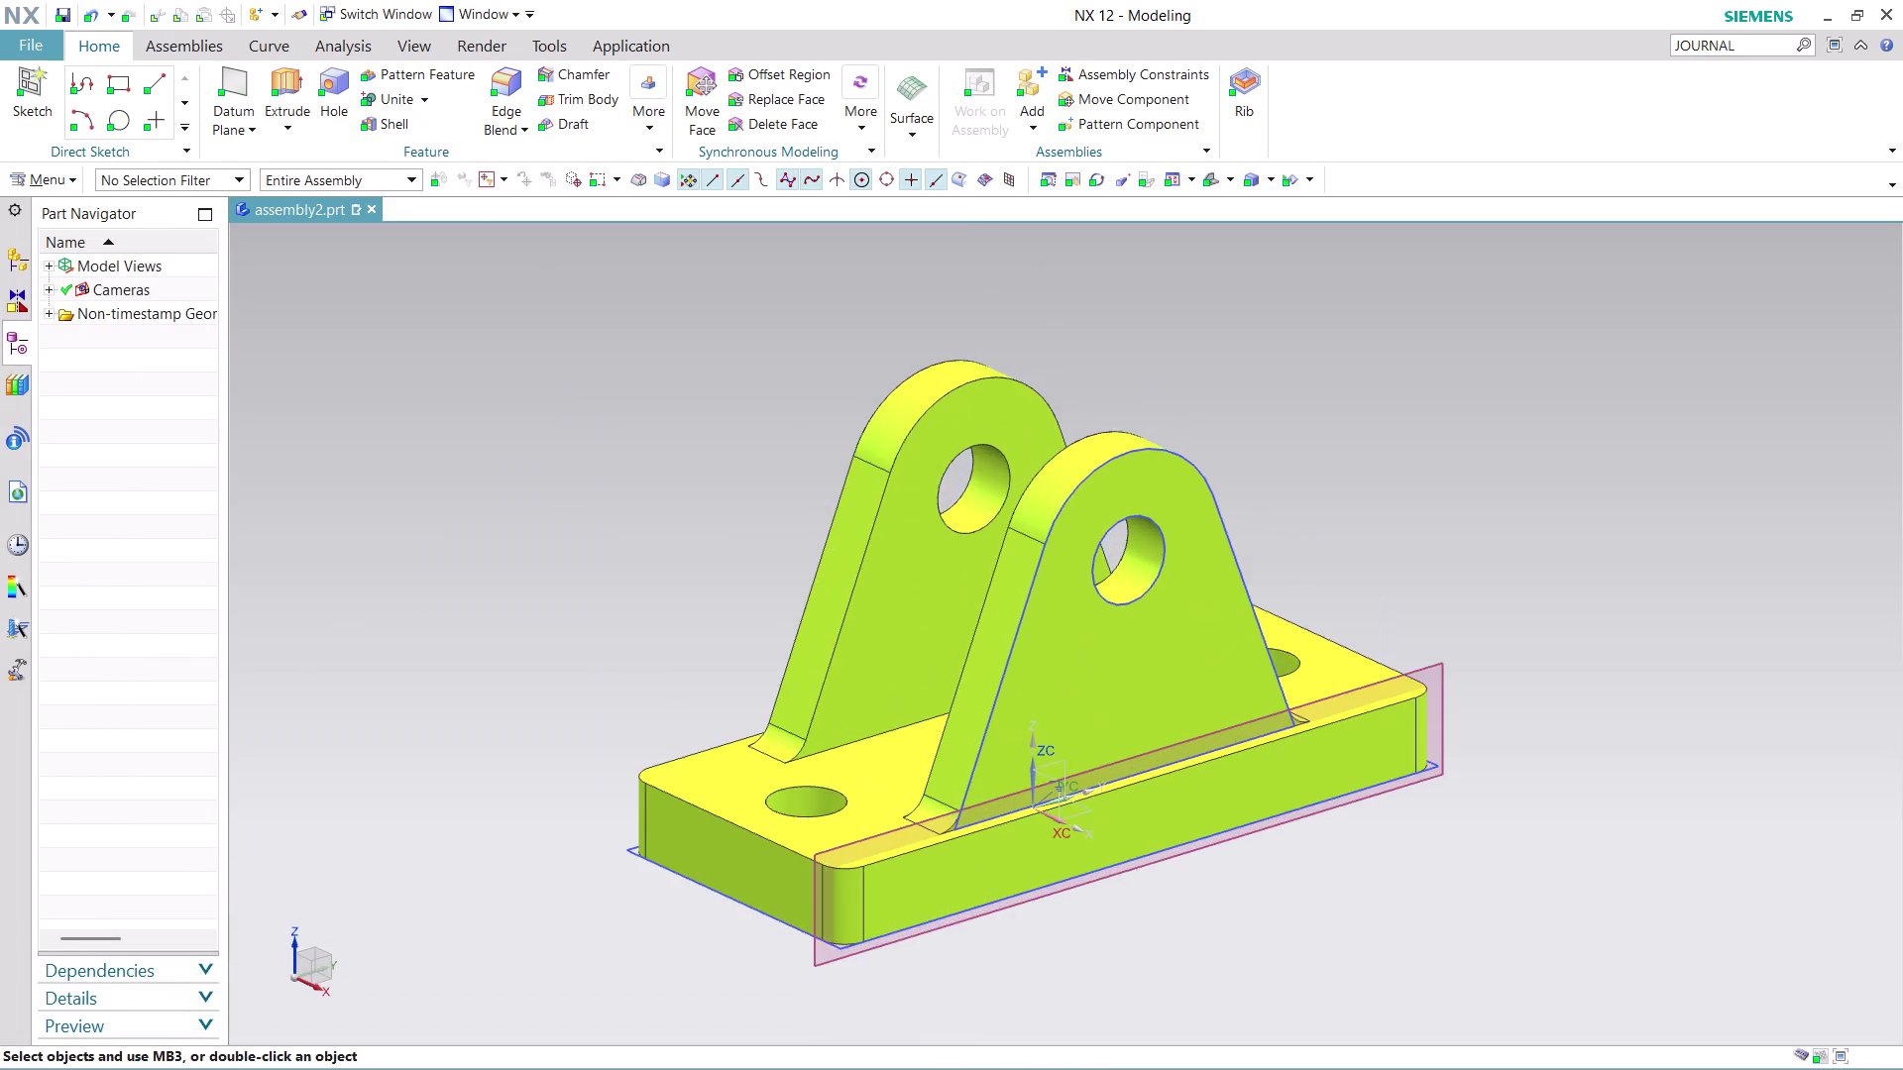
scroll(down, 3)
scroll(up, 3)
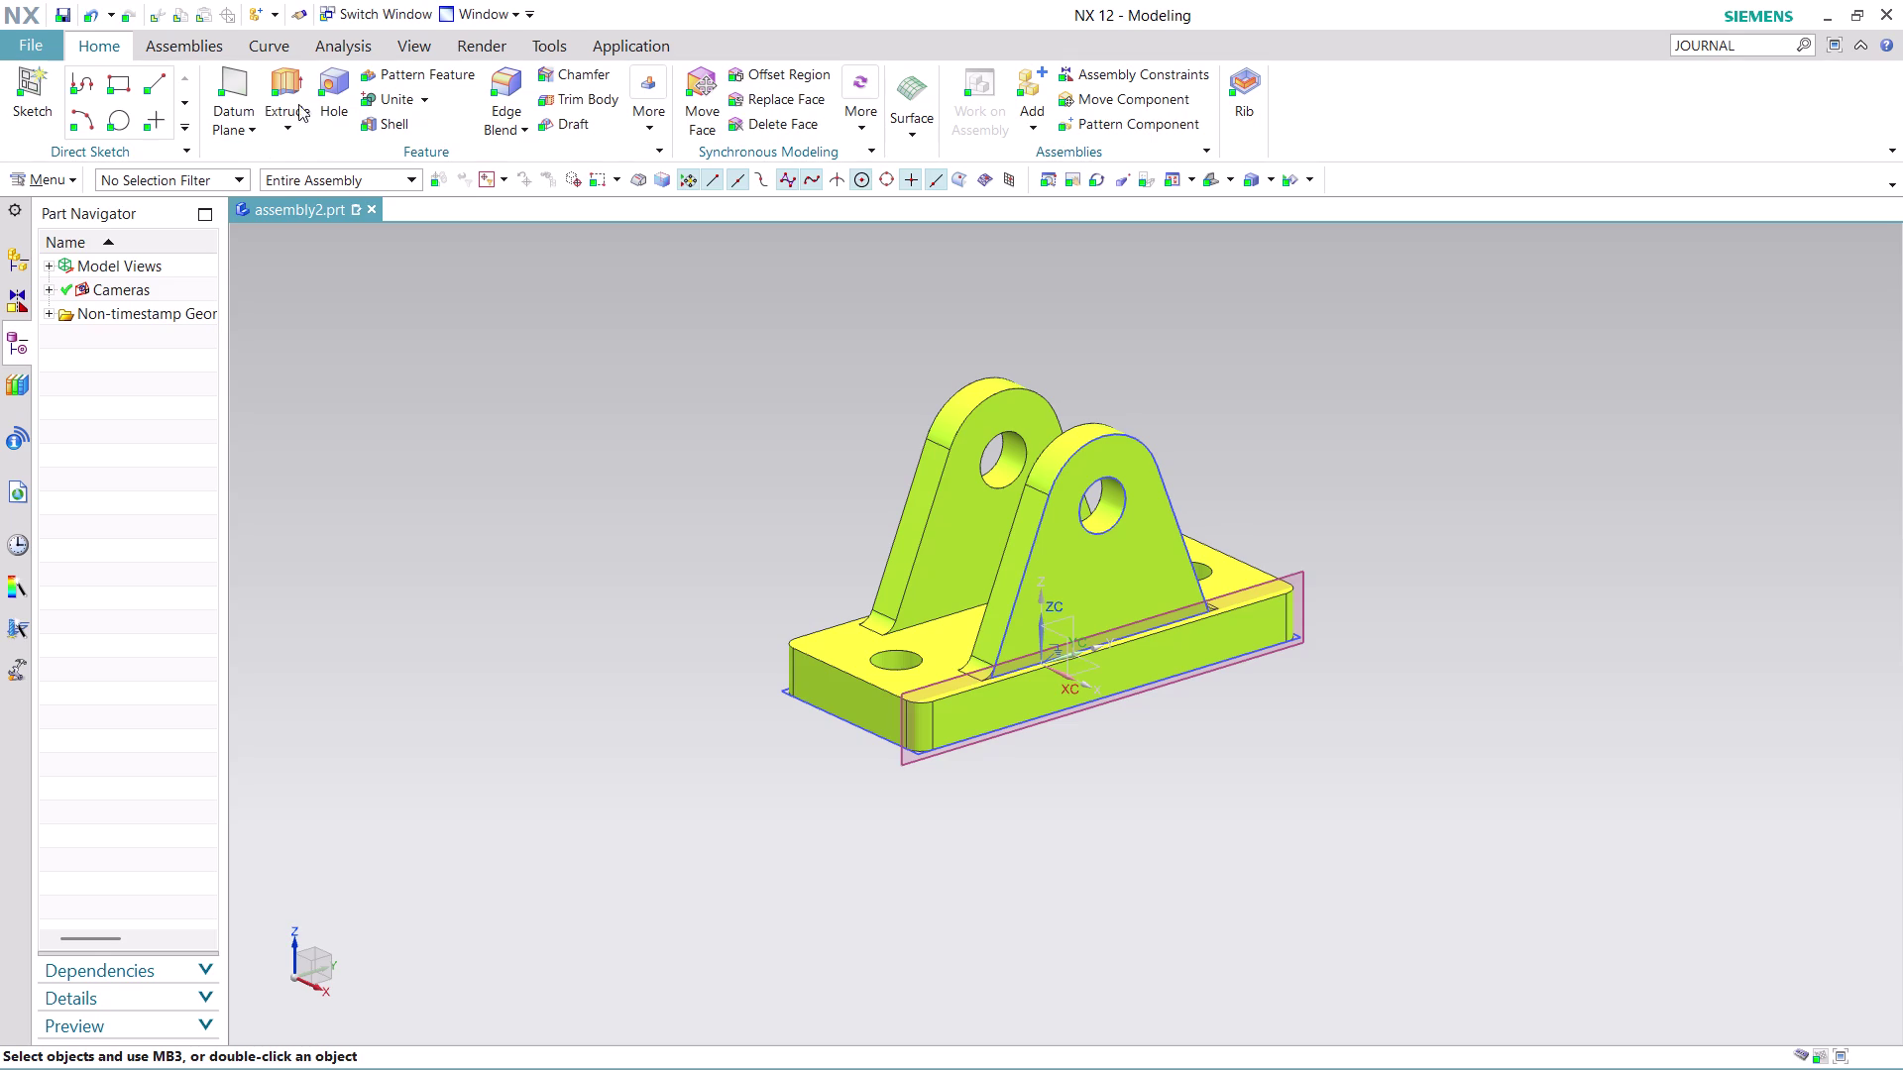
click(184, 52)
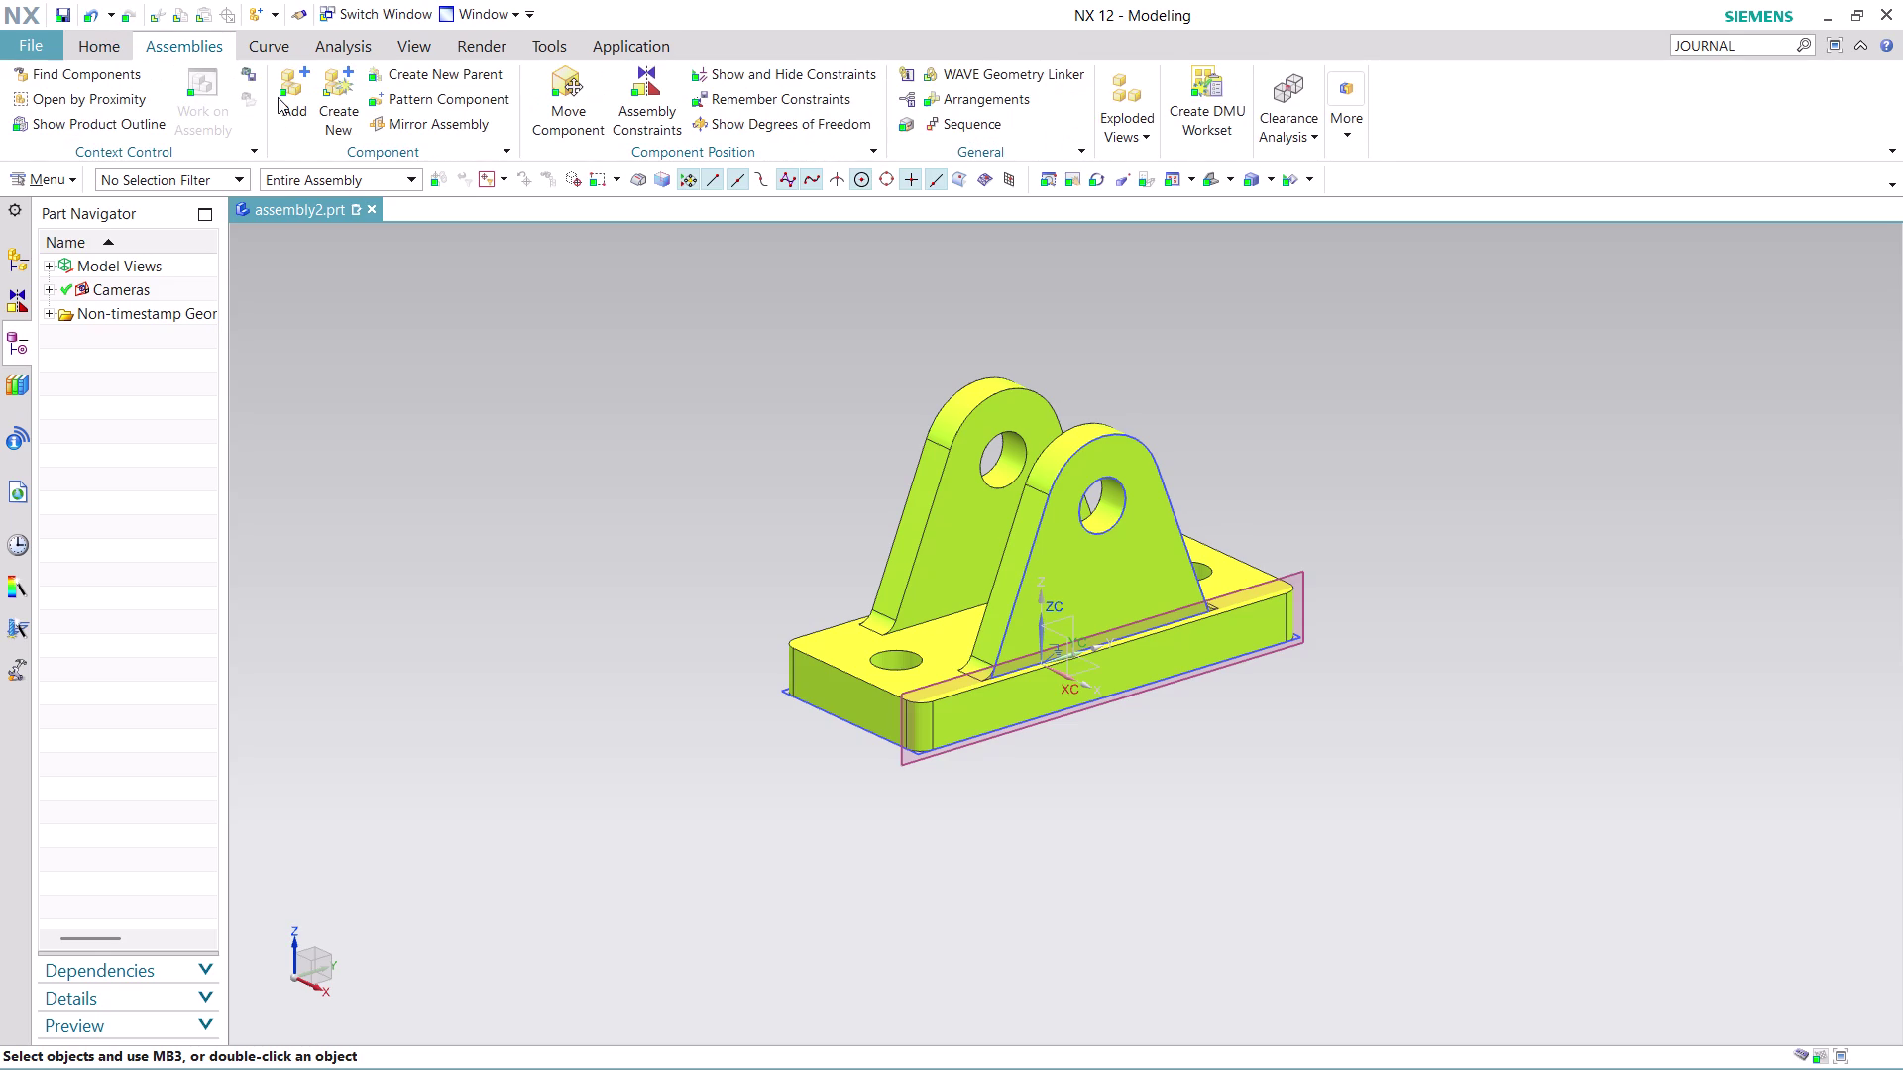
Add ASSEMBLY 8 PART 2, the green block, as the second component.
click(278, 97)
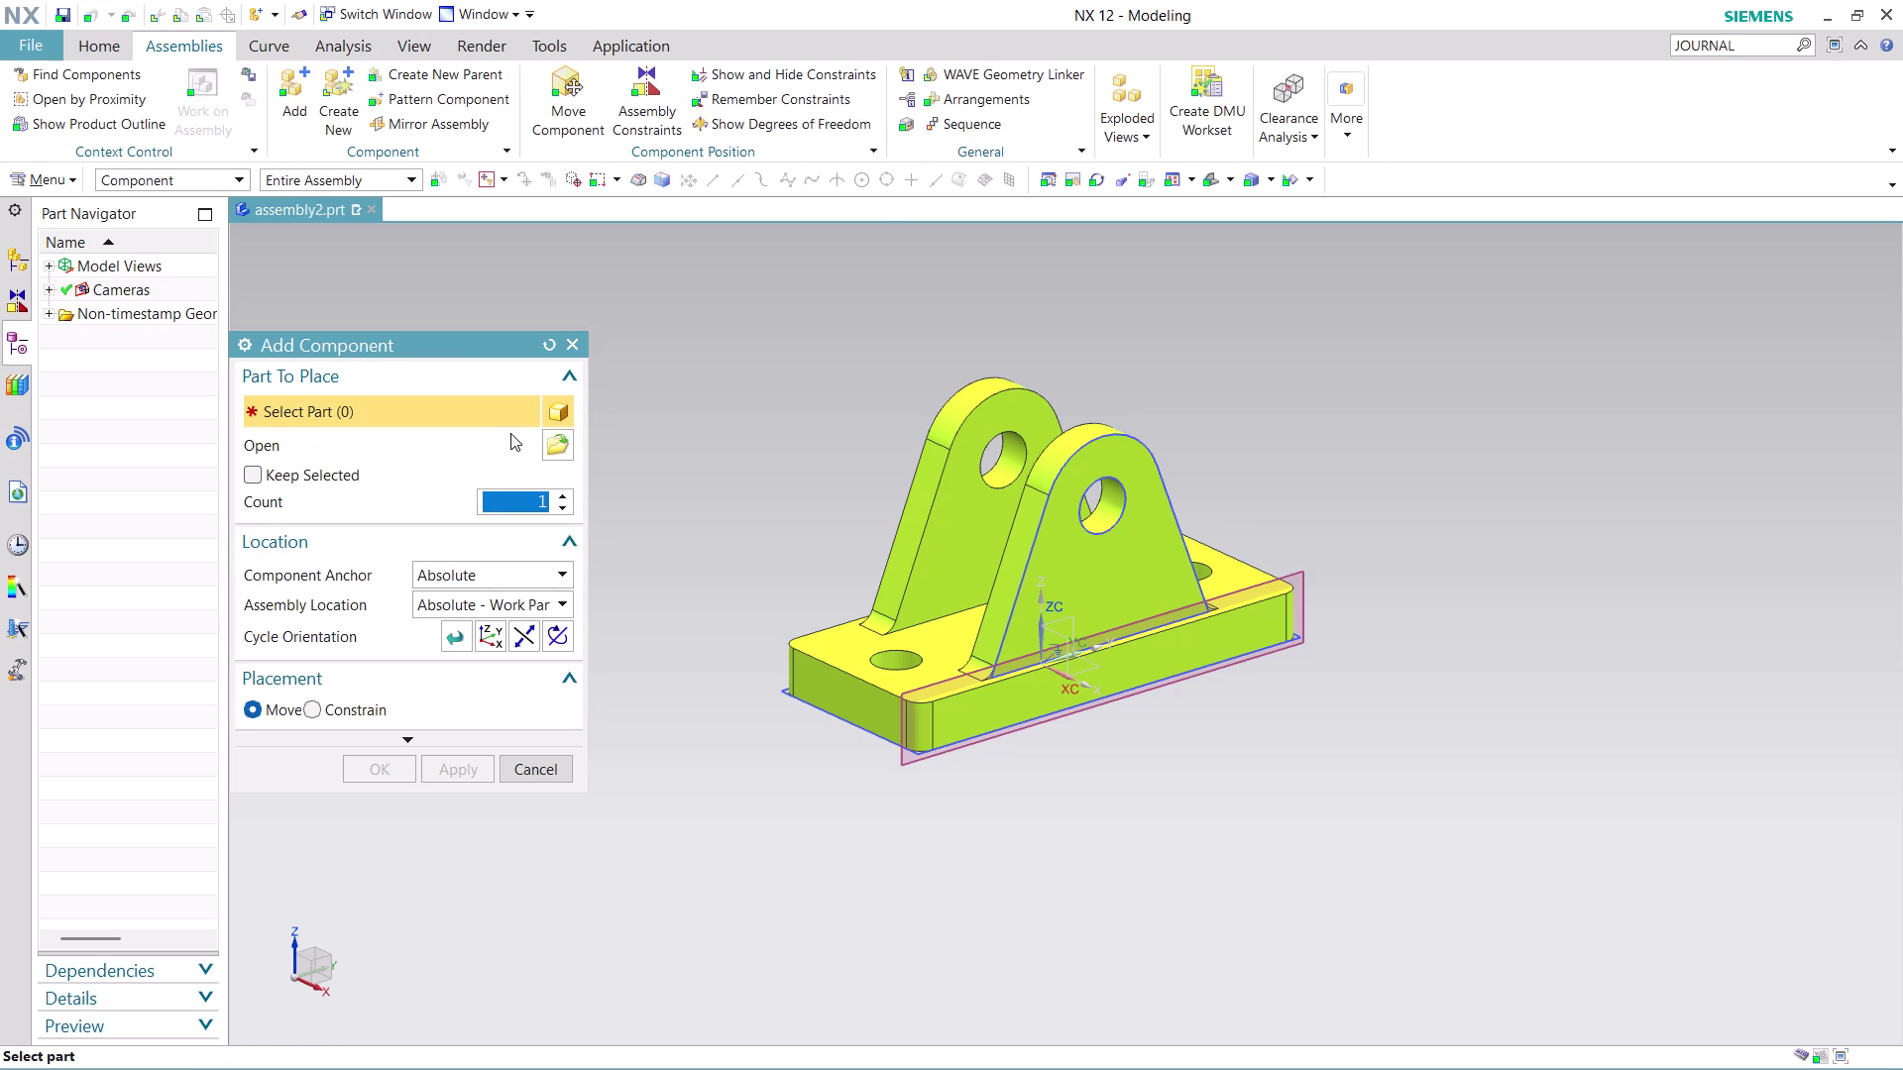
click(542, 443)
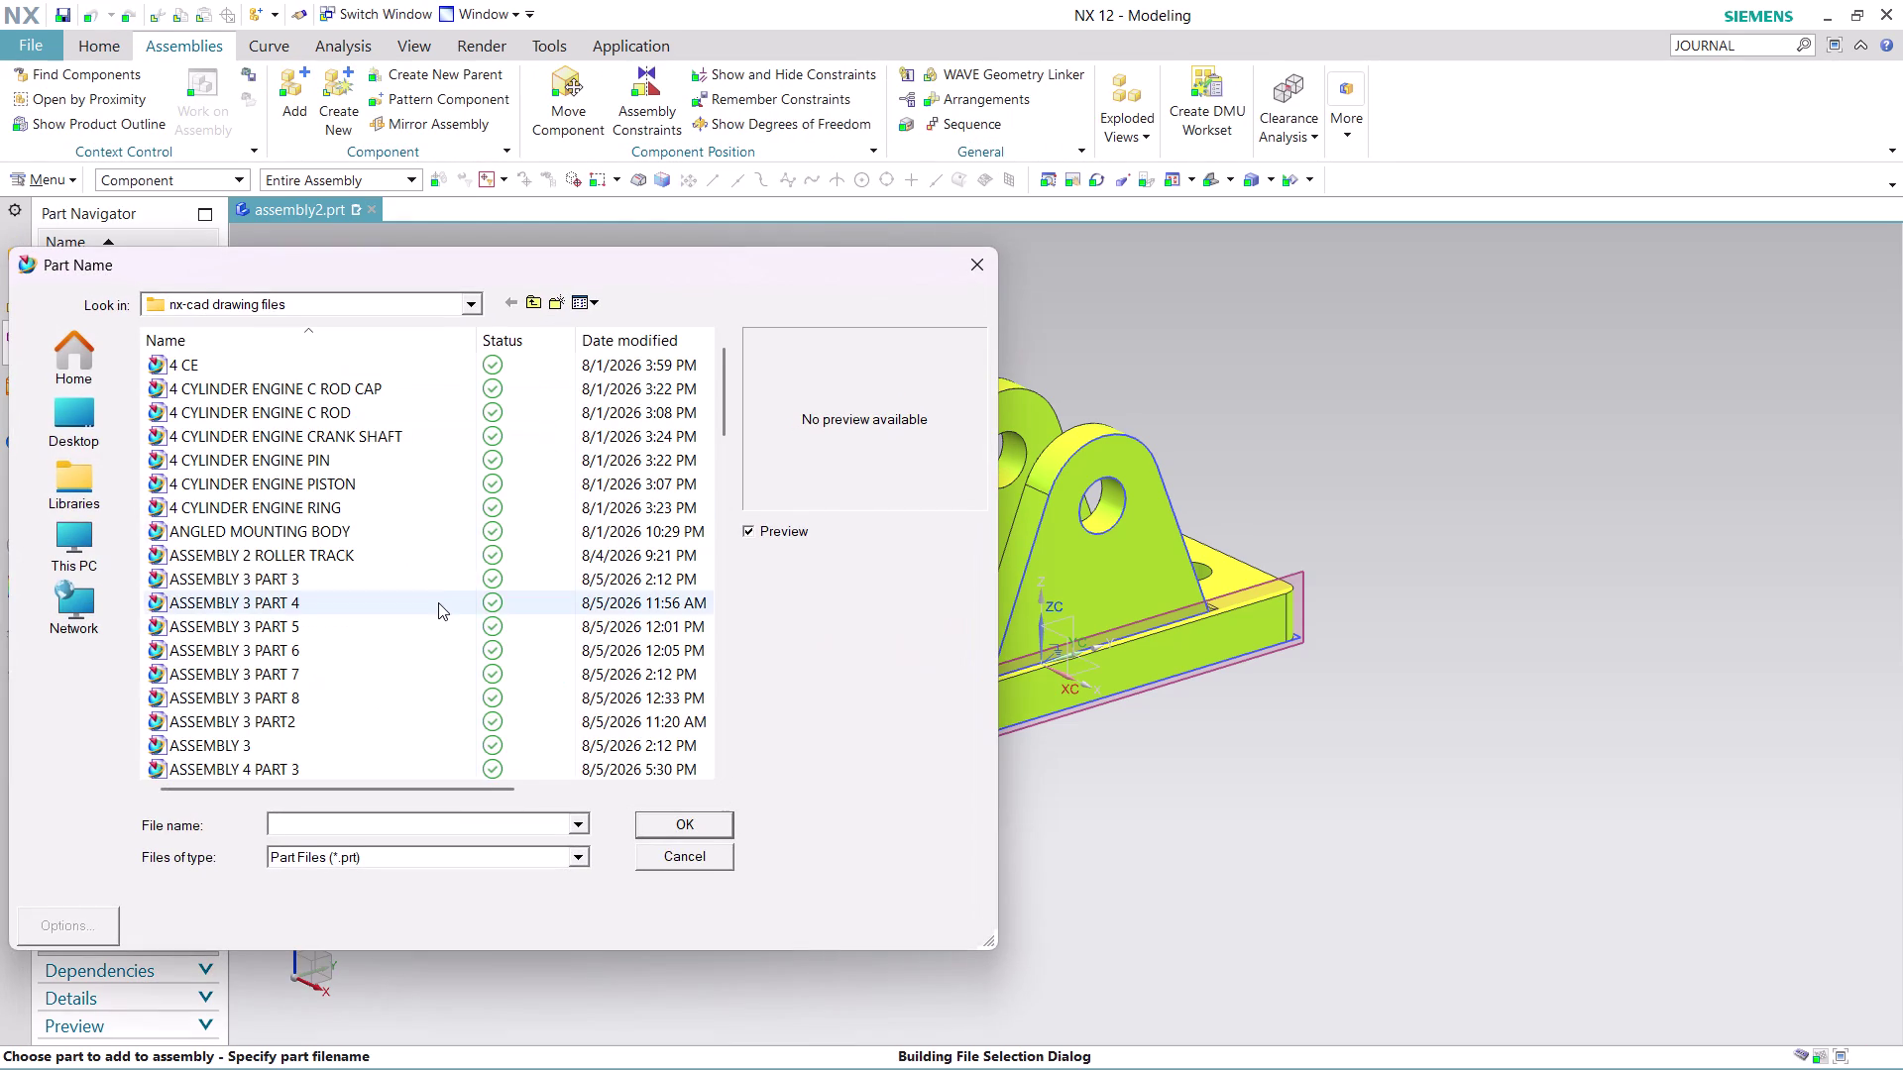
scroll(down, 3)
scroll(down, 3)
scroll(down, 3)
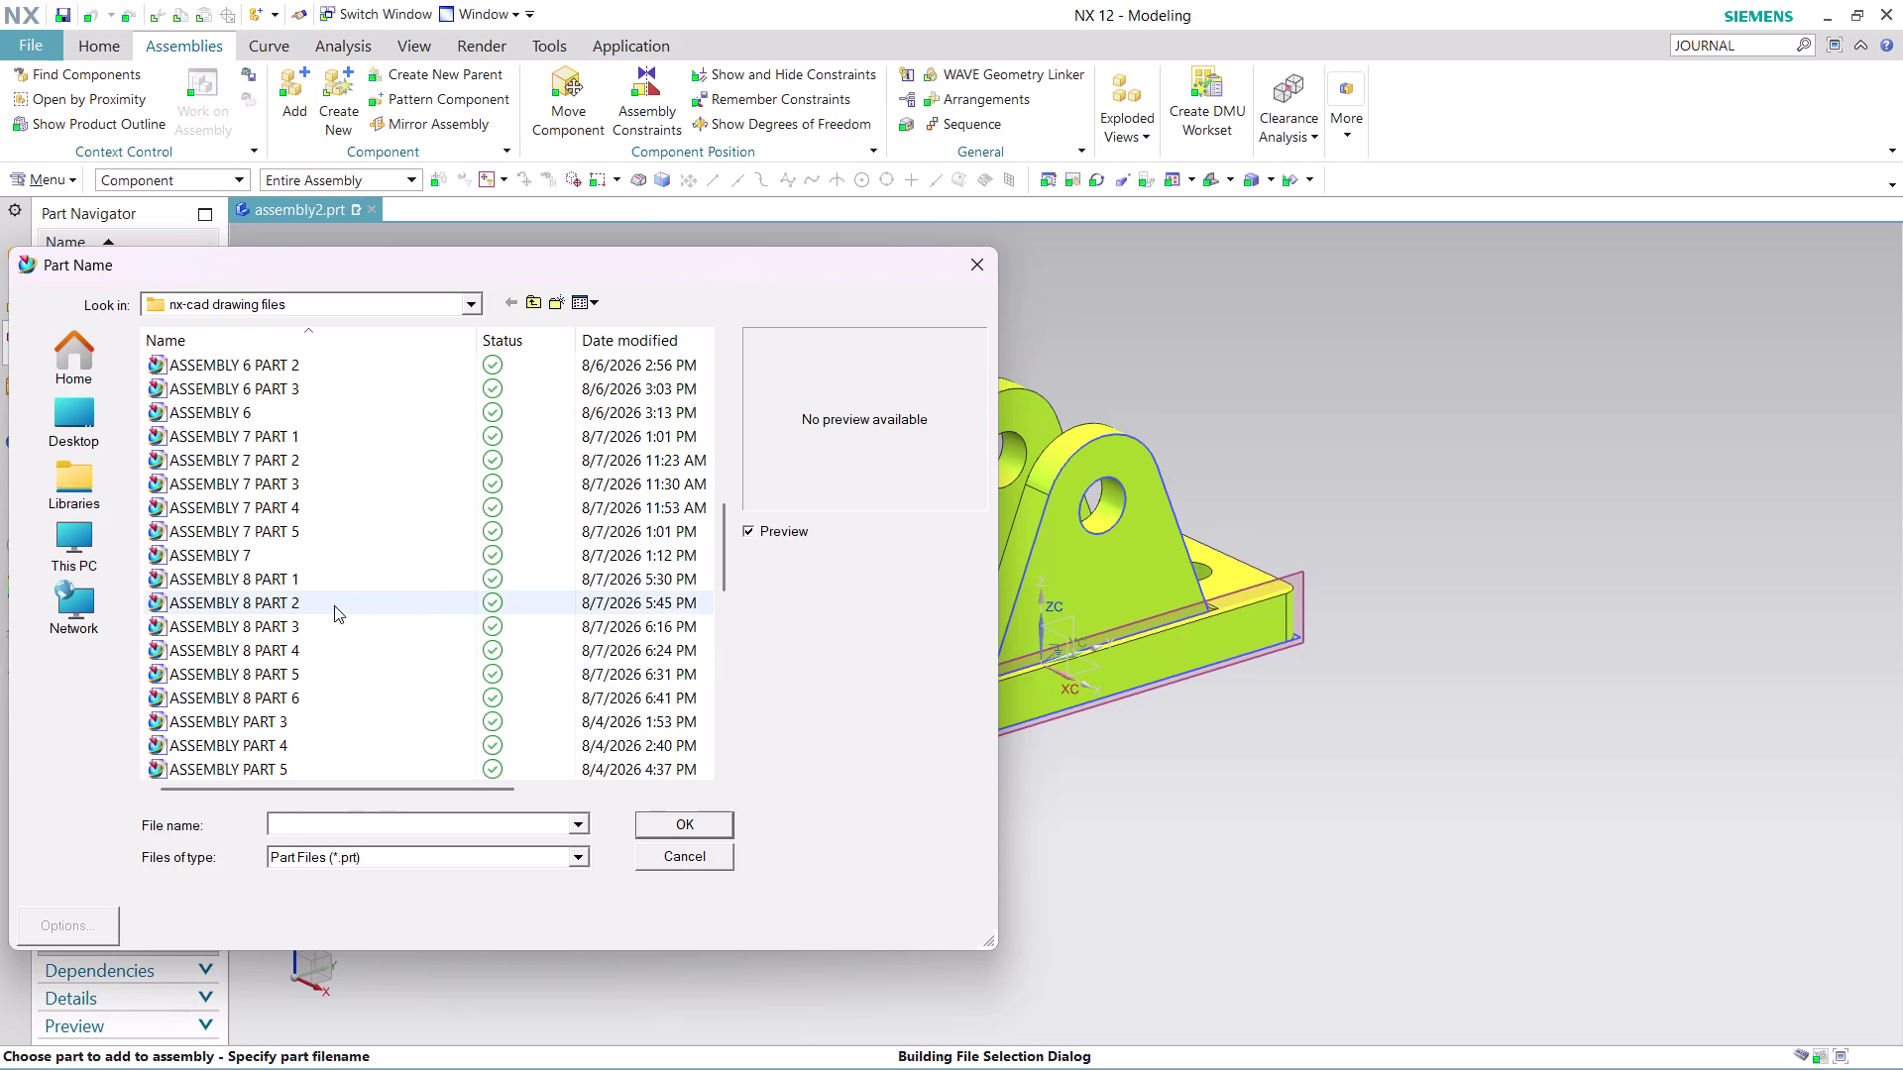
click(333, 605)
click(662, 820)
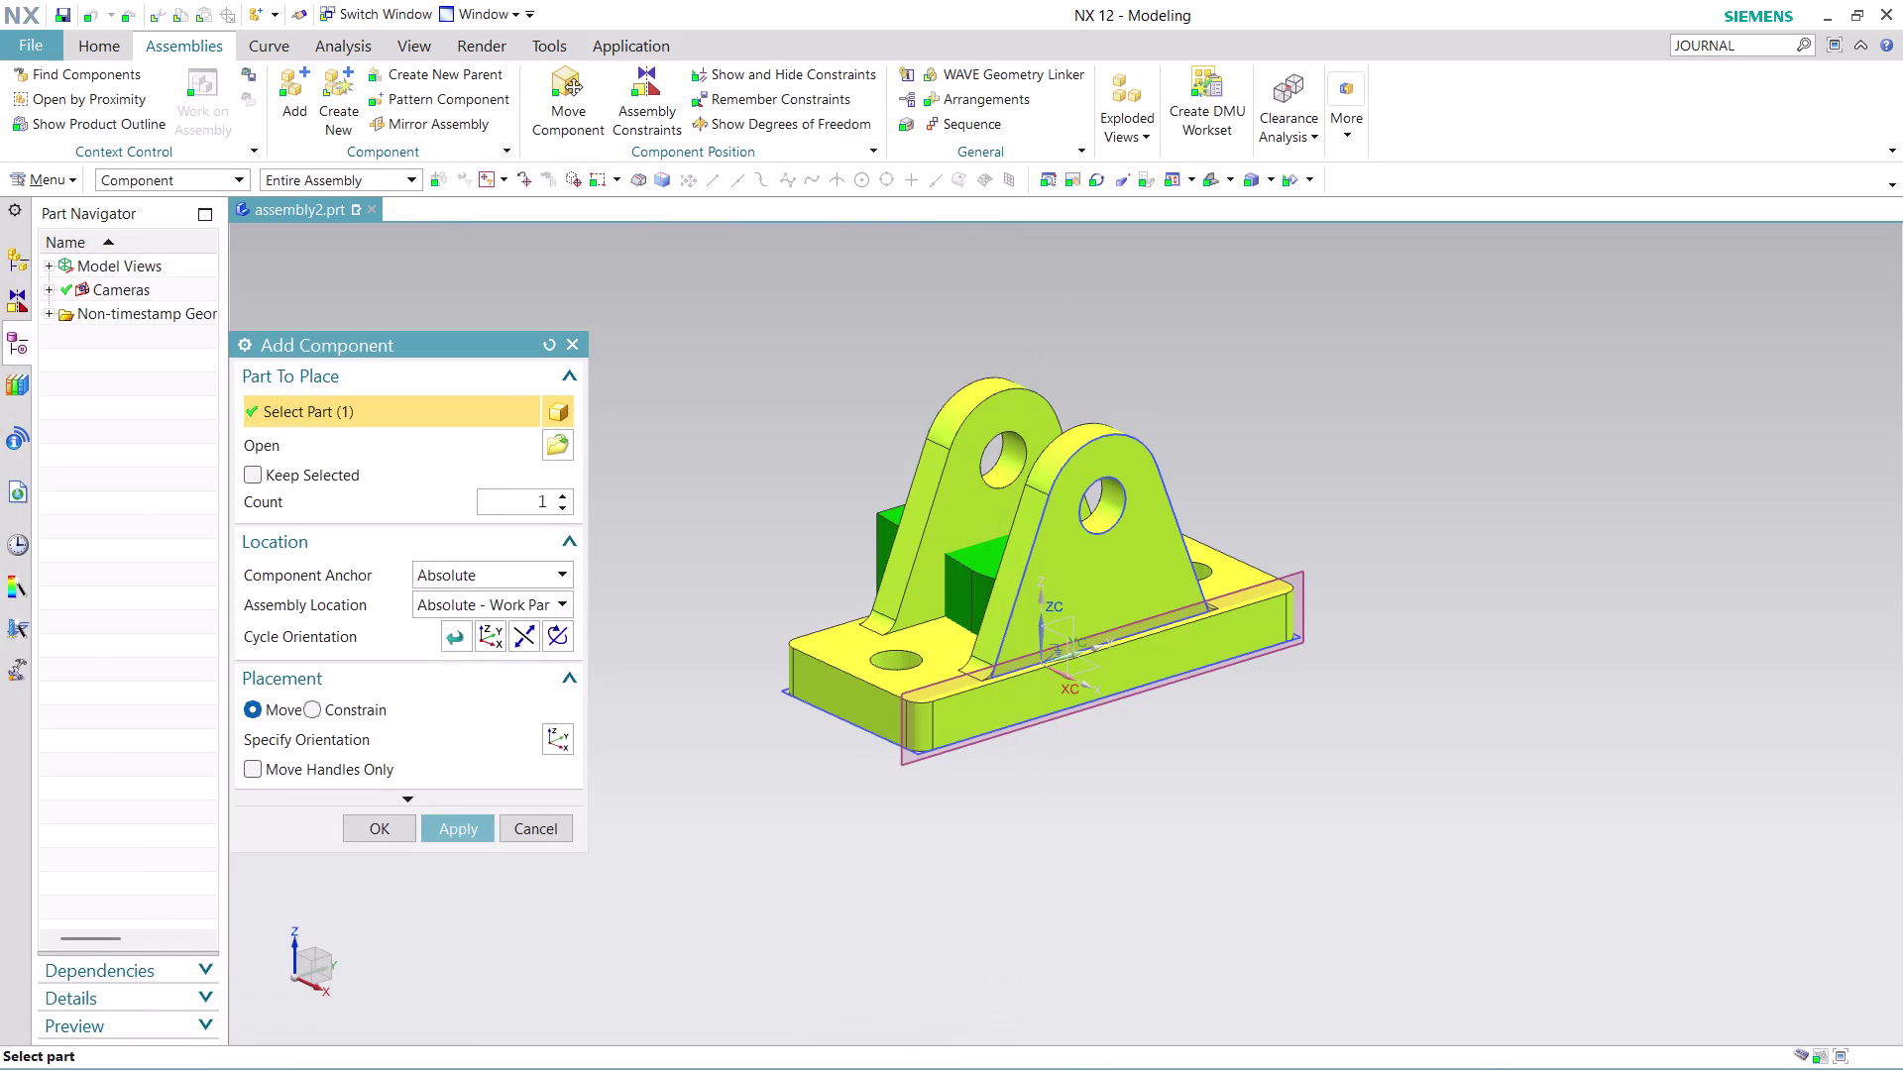
click(358, 826)
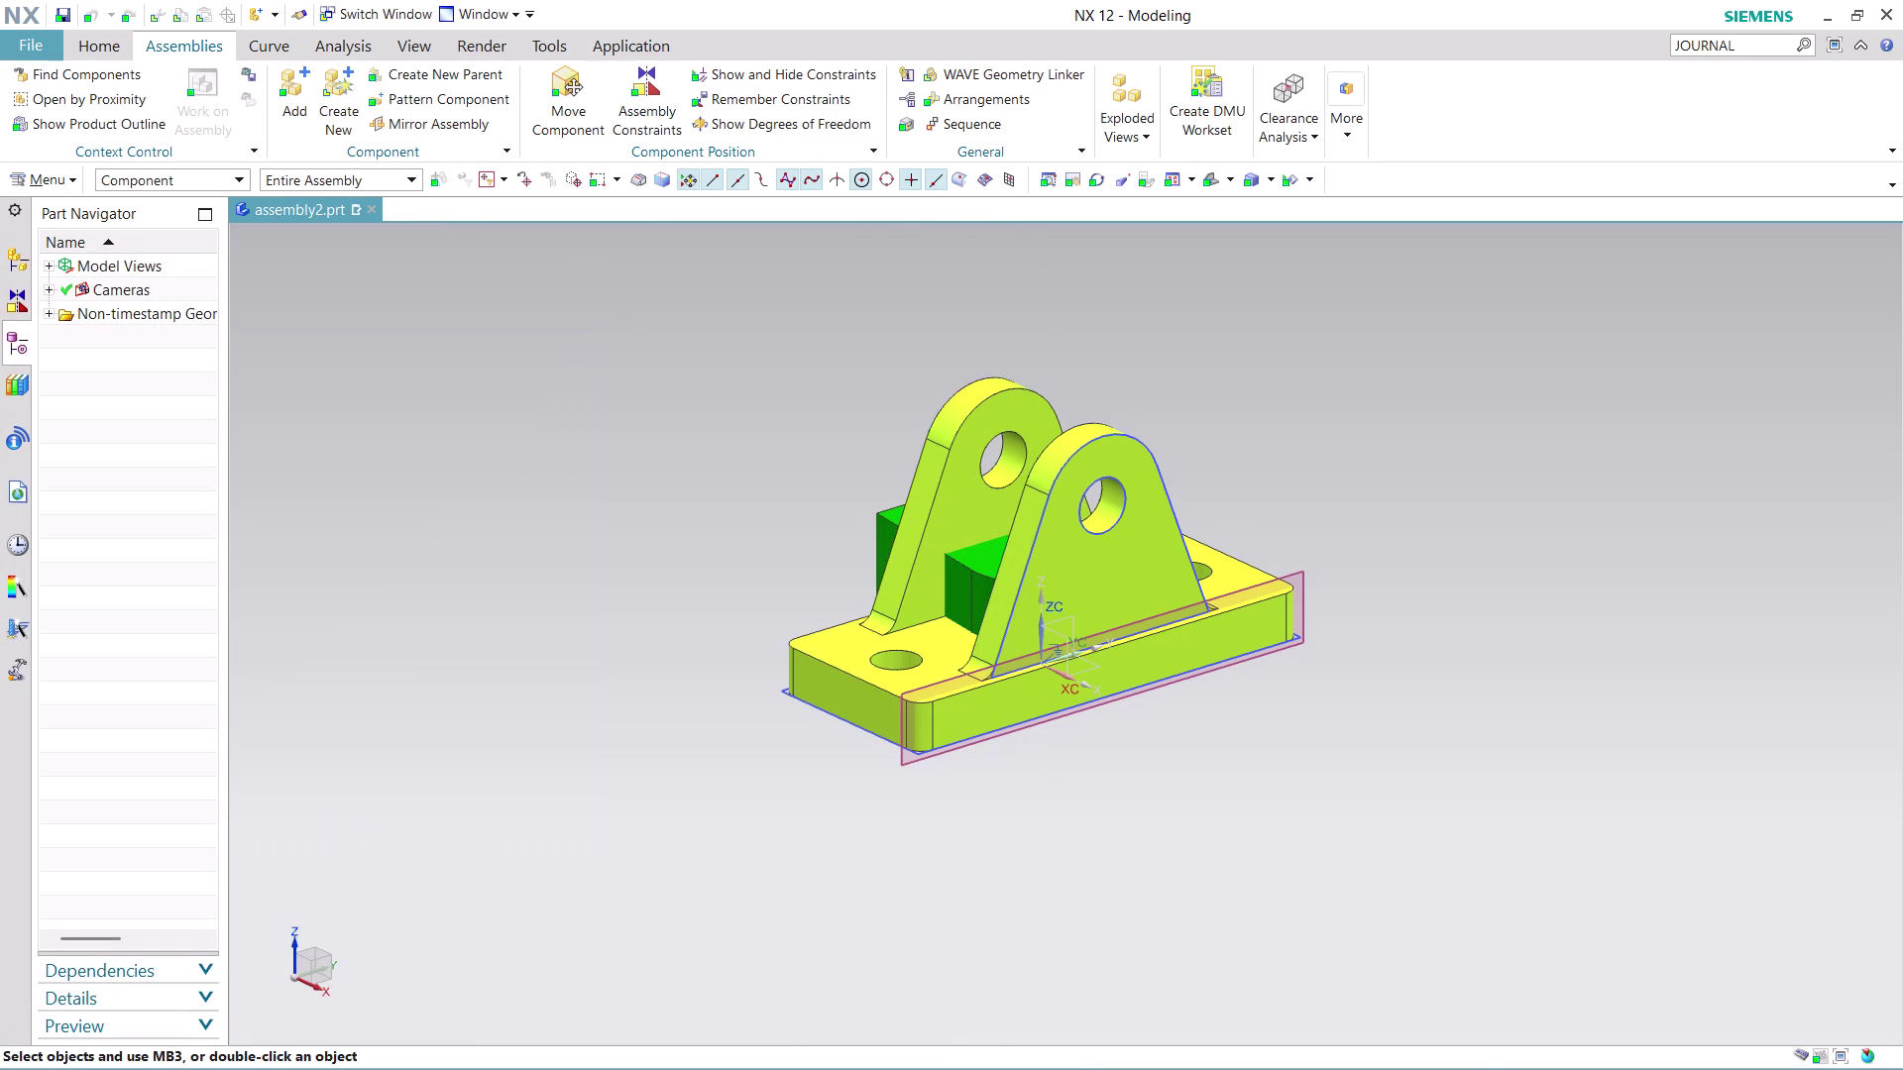
scroll(down, 3)
scroll(up, 3)
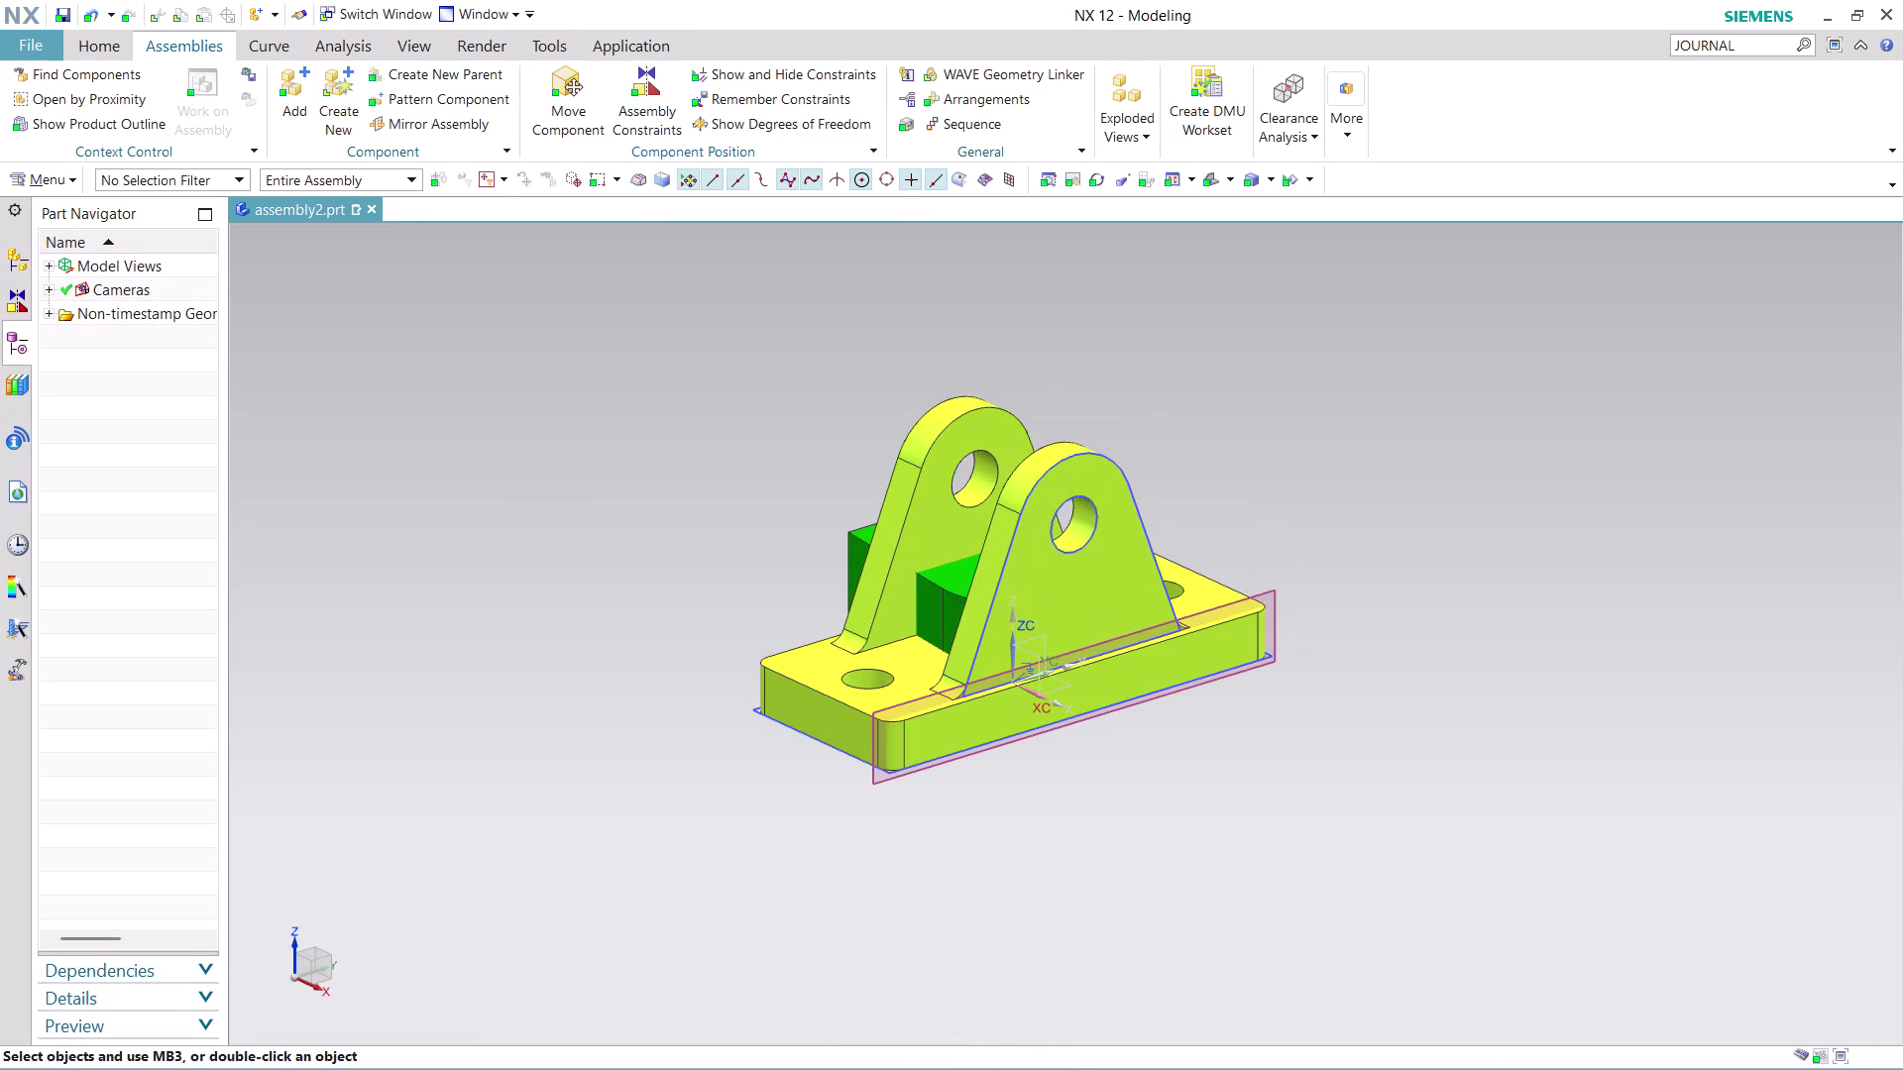
middle_drag(1238, 399, 1228, 459)
click(562, 97)
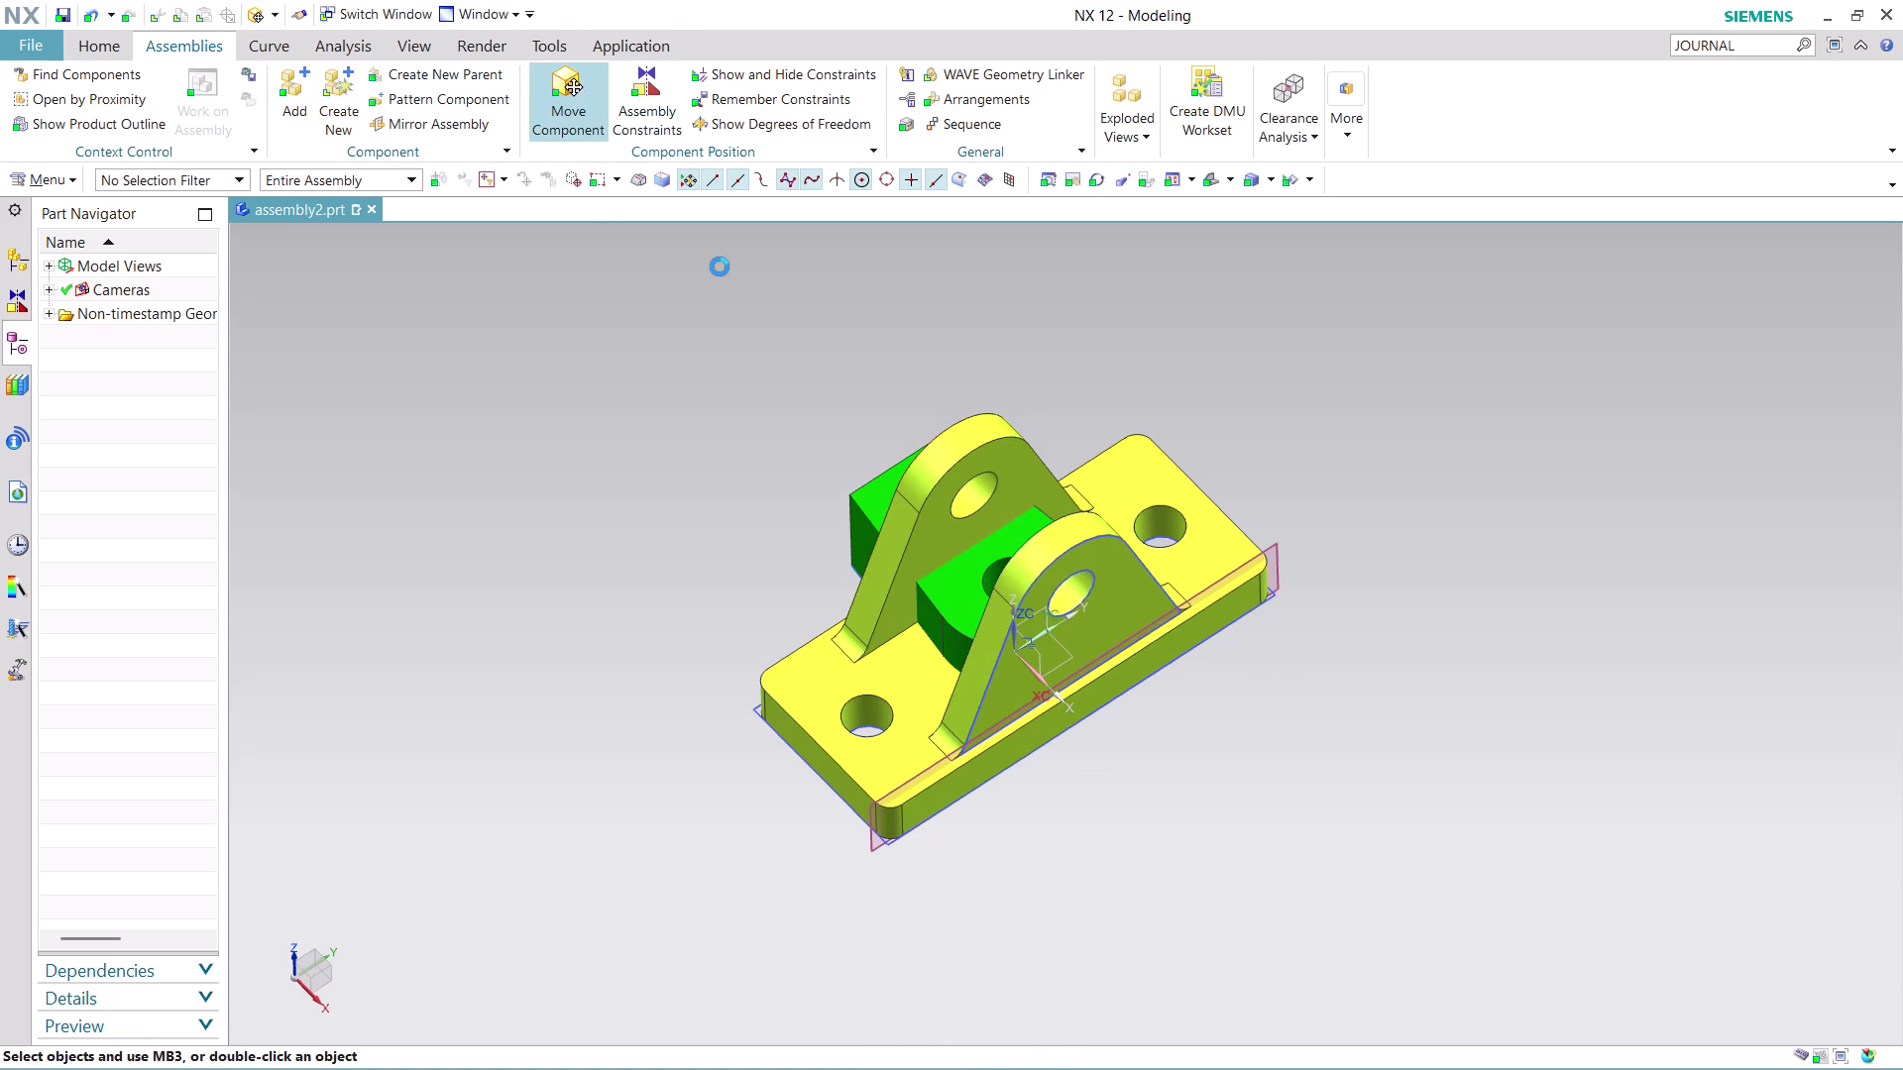
Rotate the green block and raise it above the bracket.
click(880, 489)
click(557, 510)
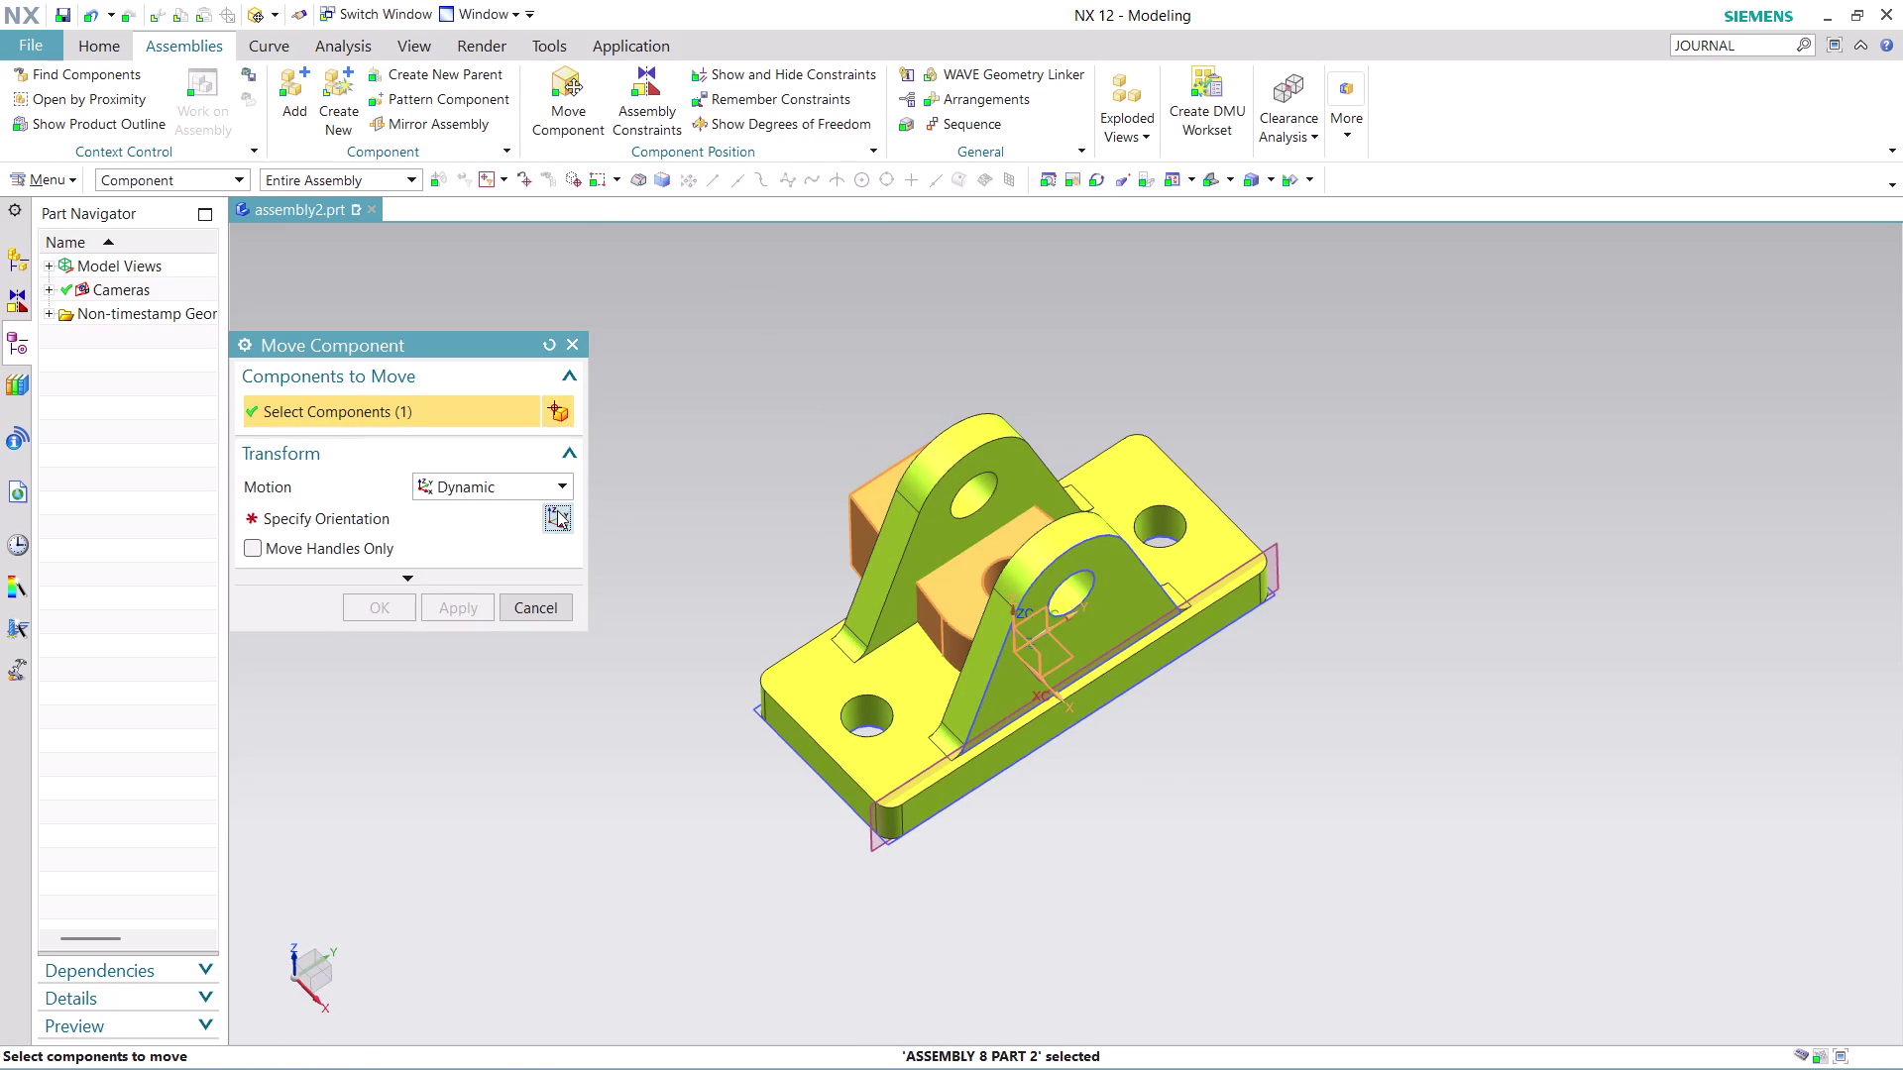
drag(1007, 582, 969, 497)
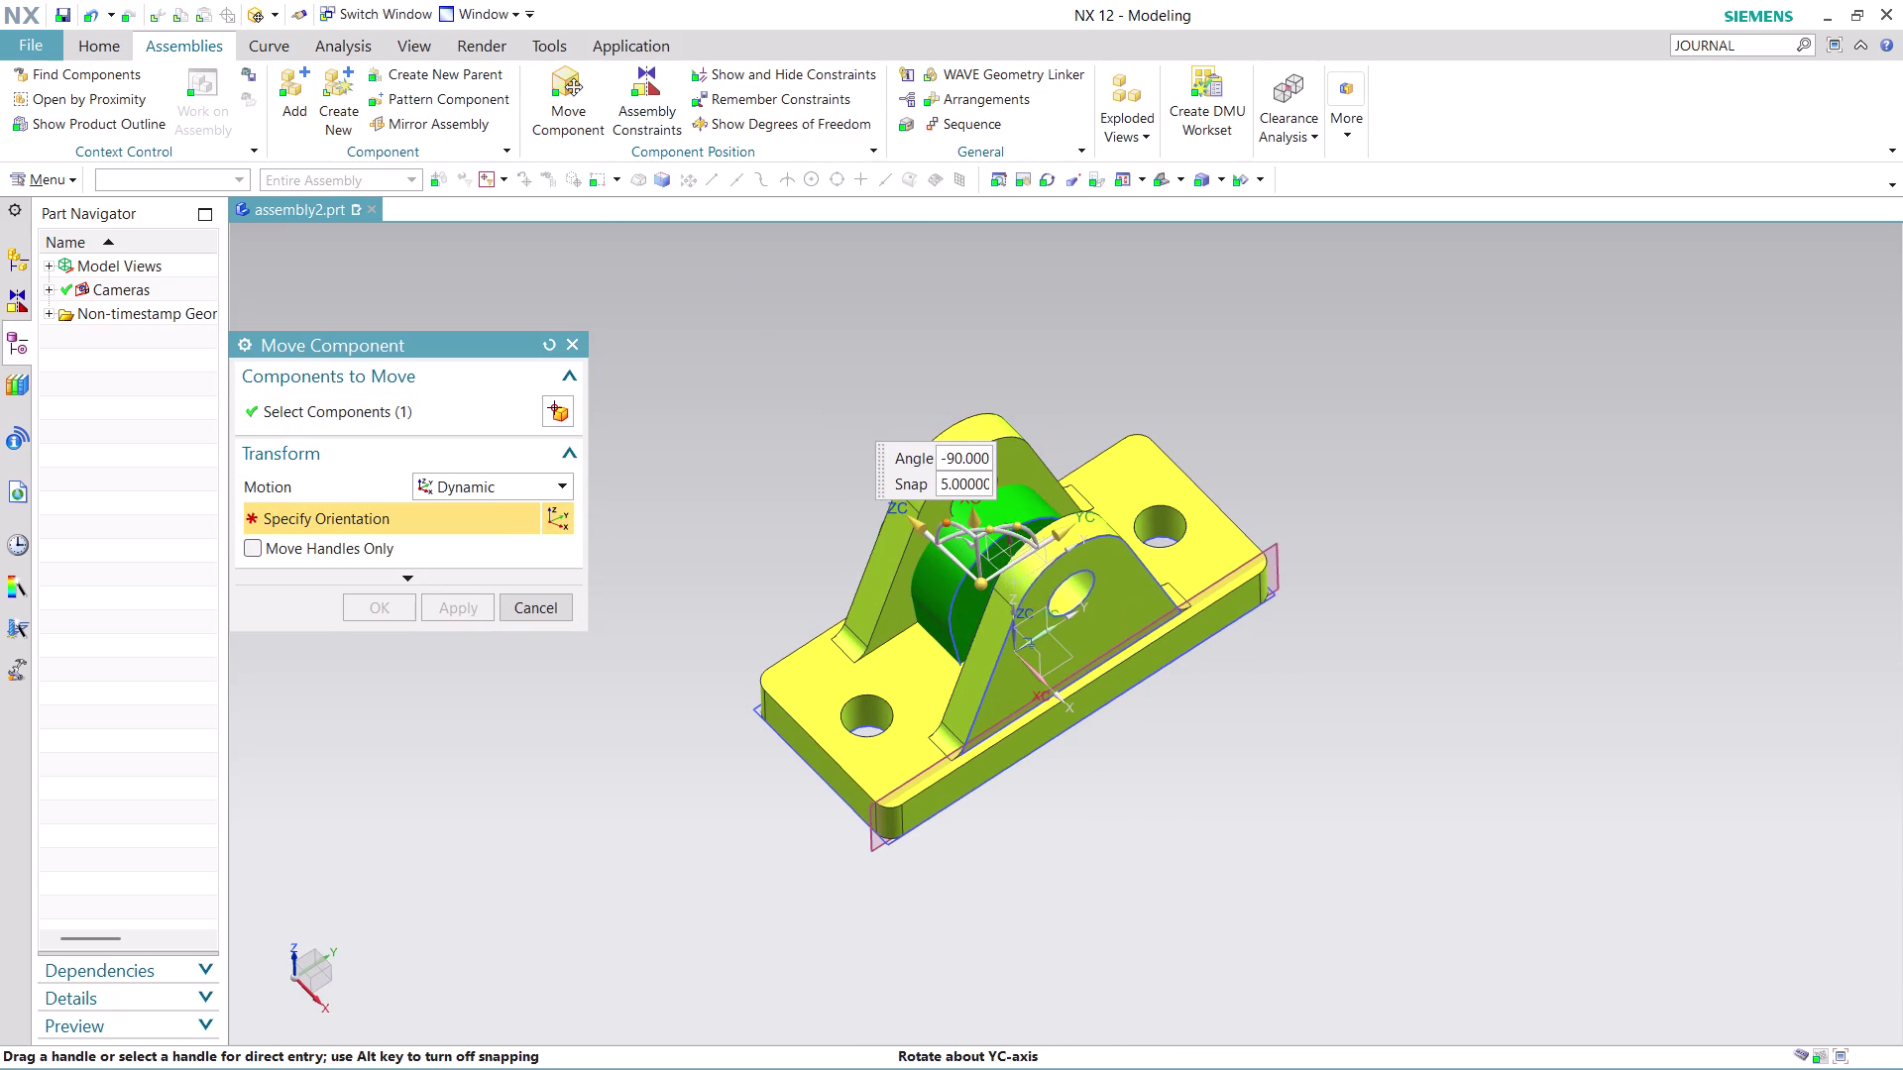
drag(968, 497, 1041, 621)
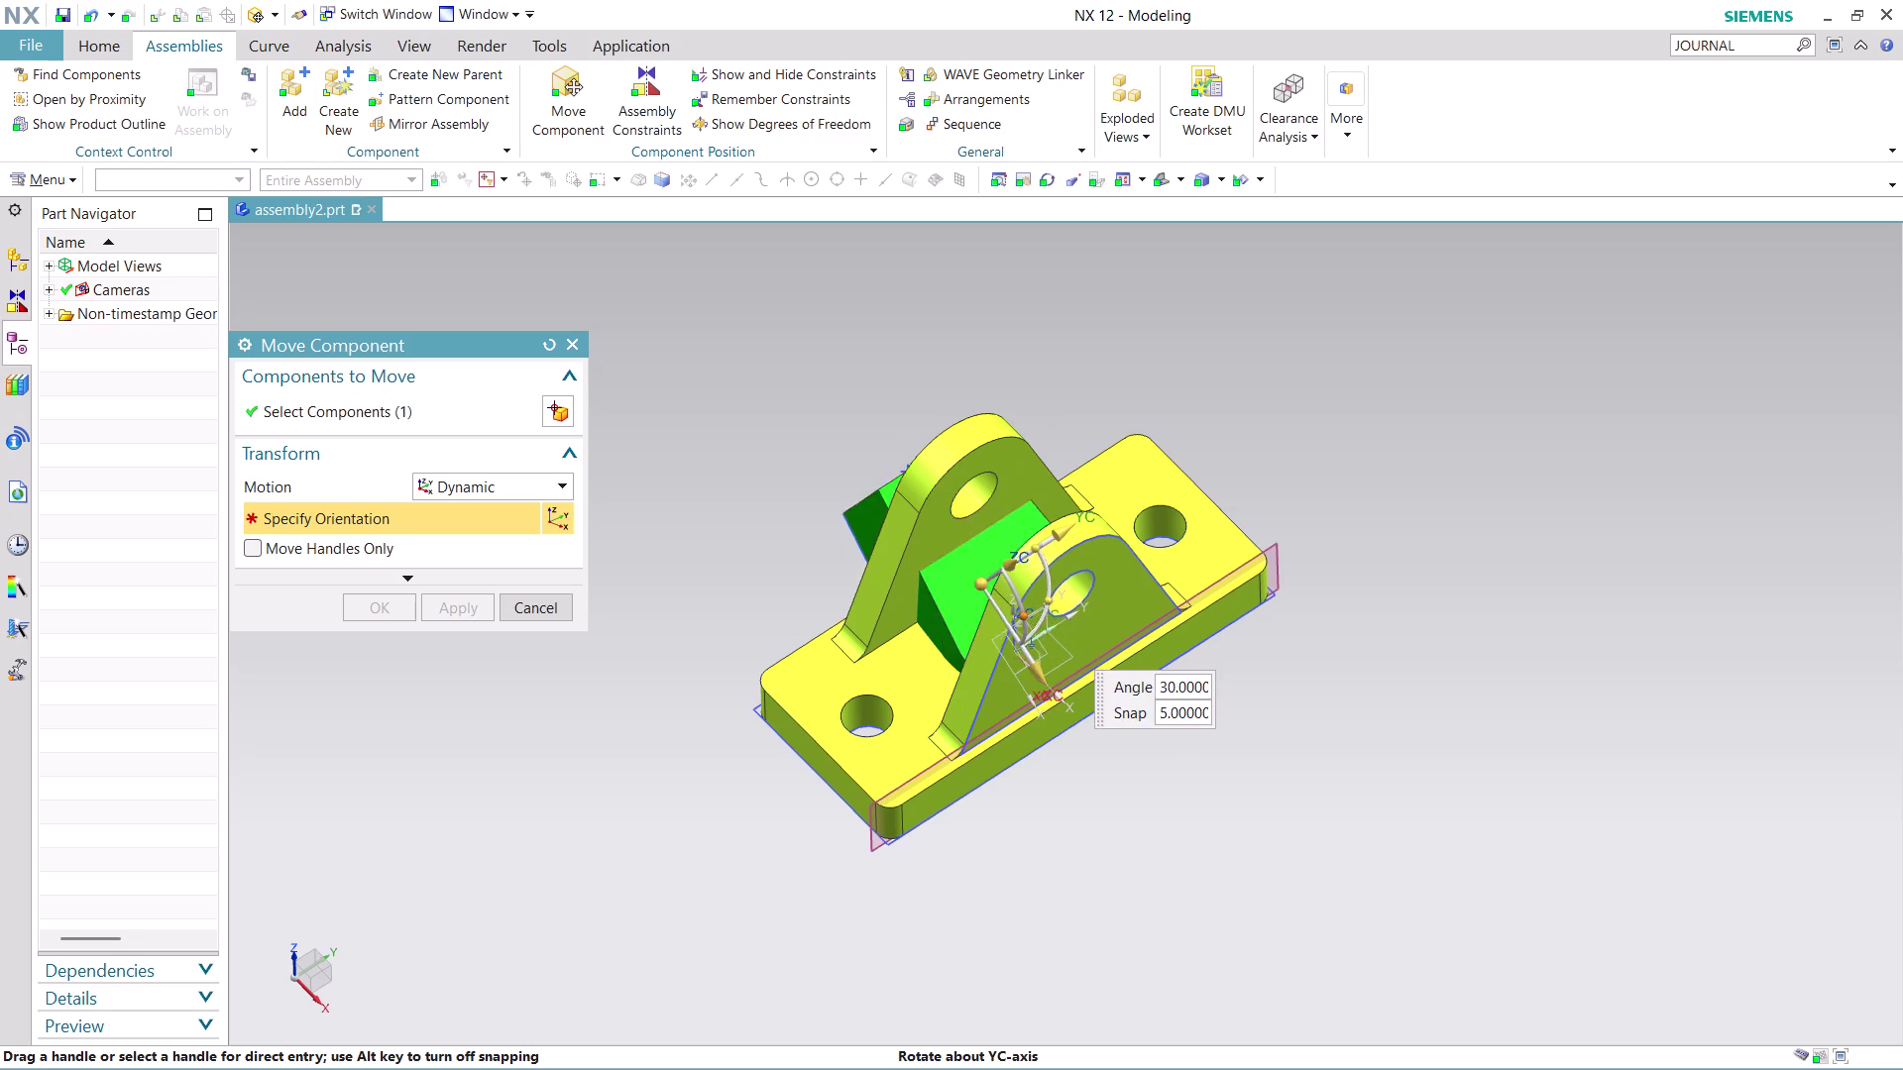
drag(1041, 622, 1090, 763)
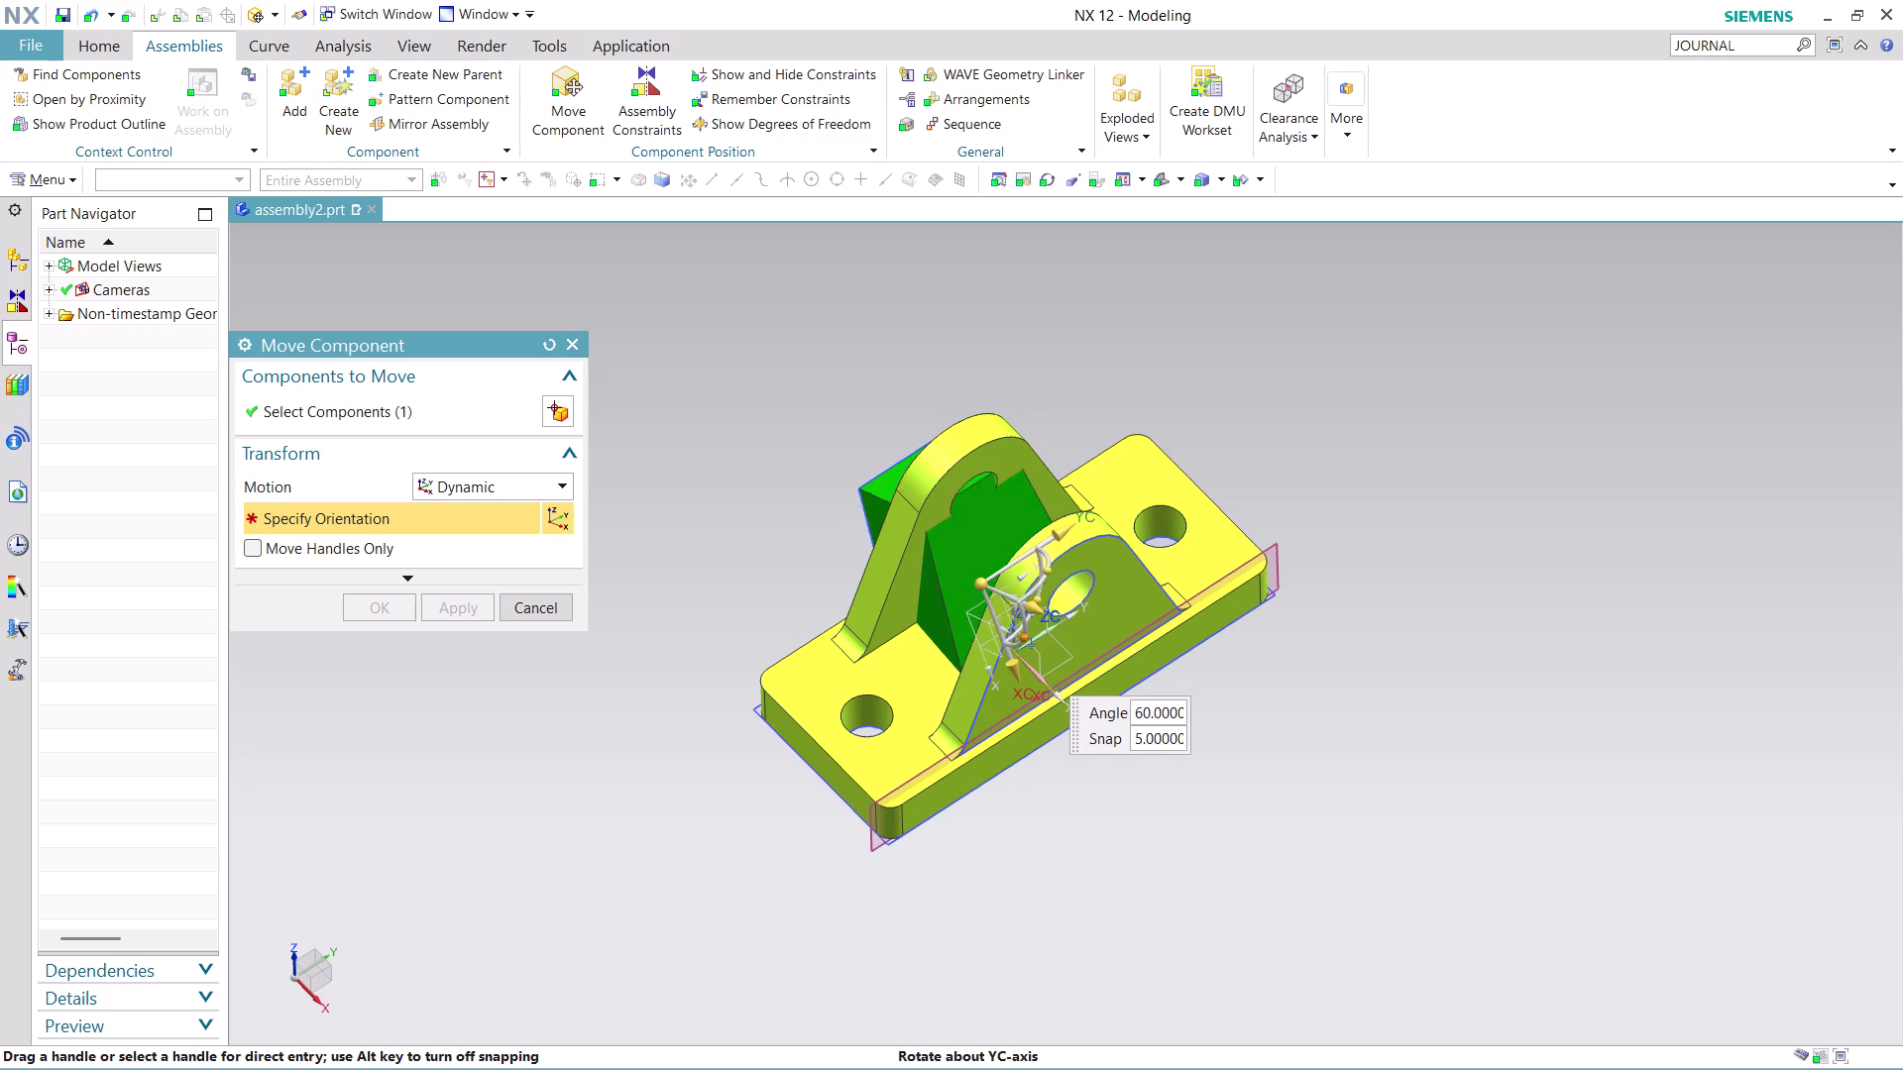
drag(1090, 764, 1169, 1069)
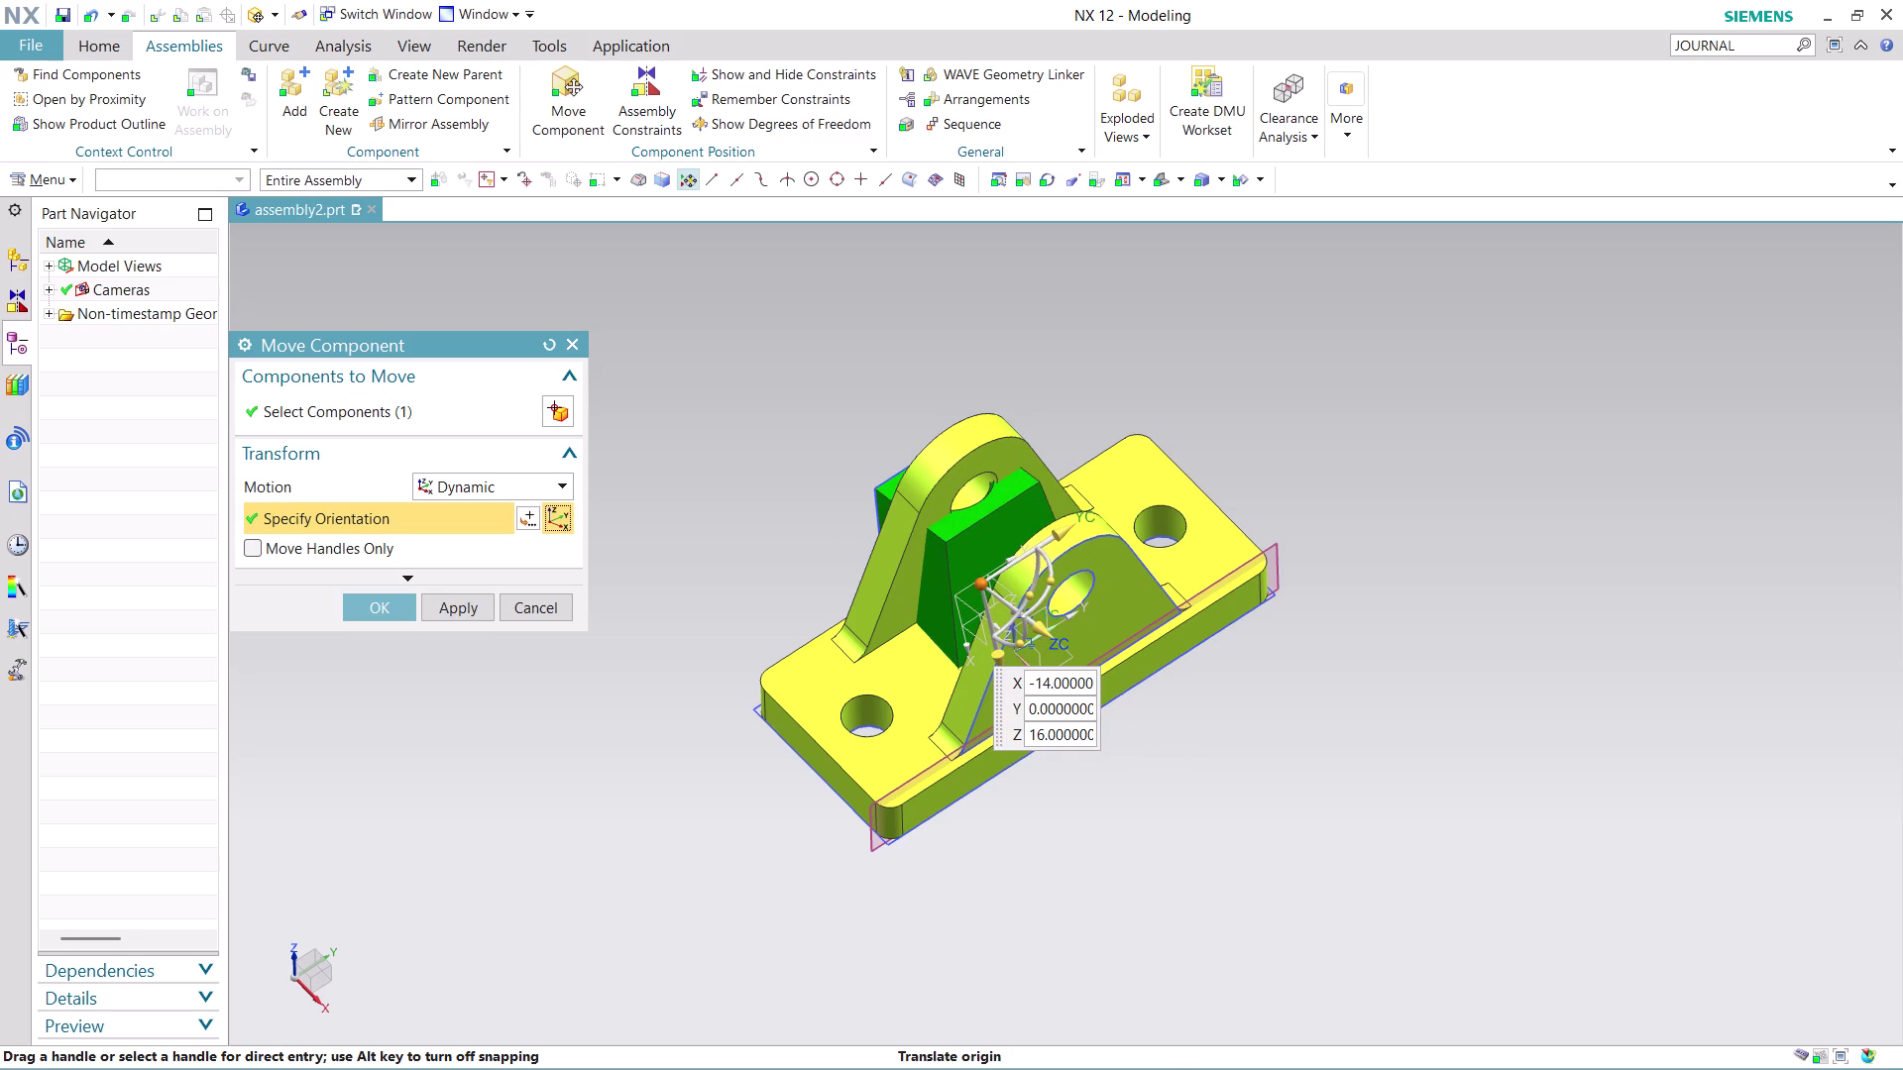
drag(995, 655, 923, 408)
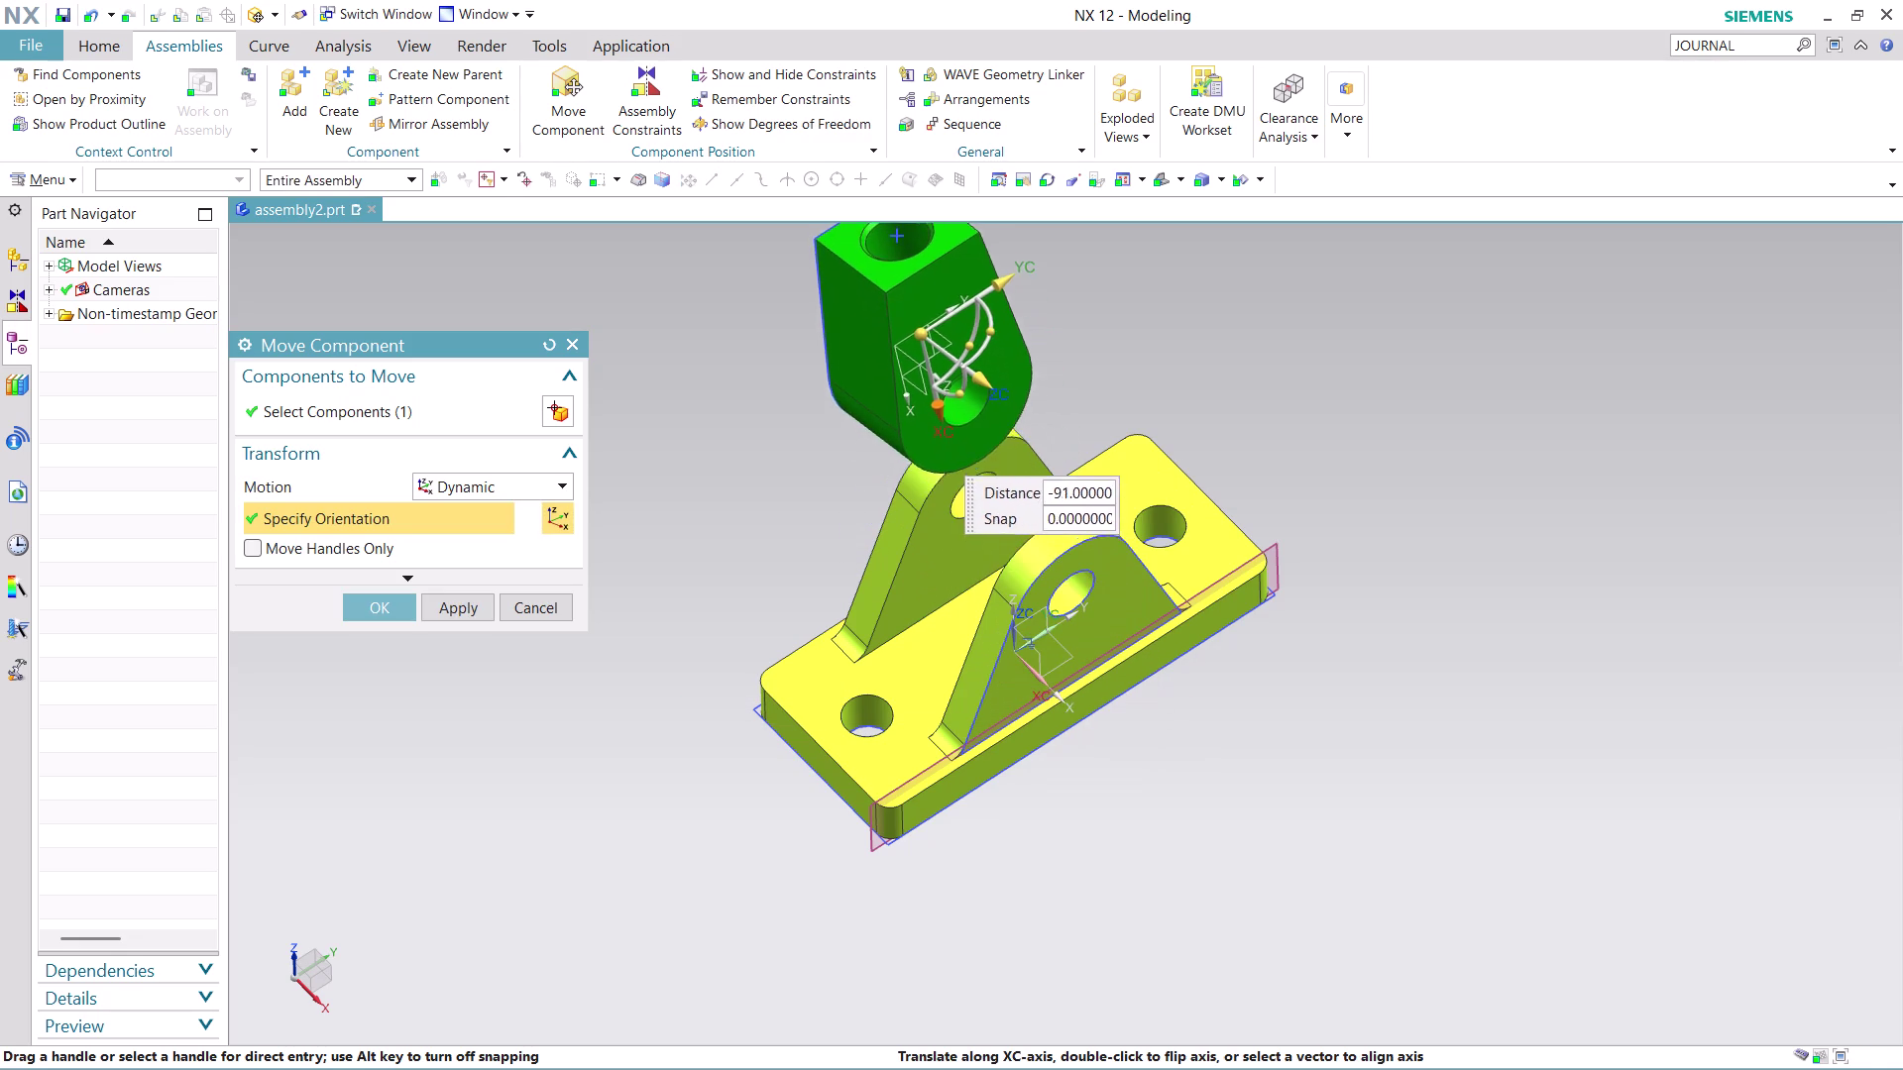
drag(923, 408, 915, 392)
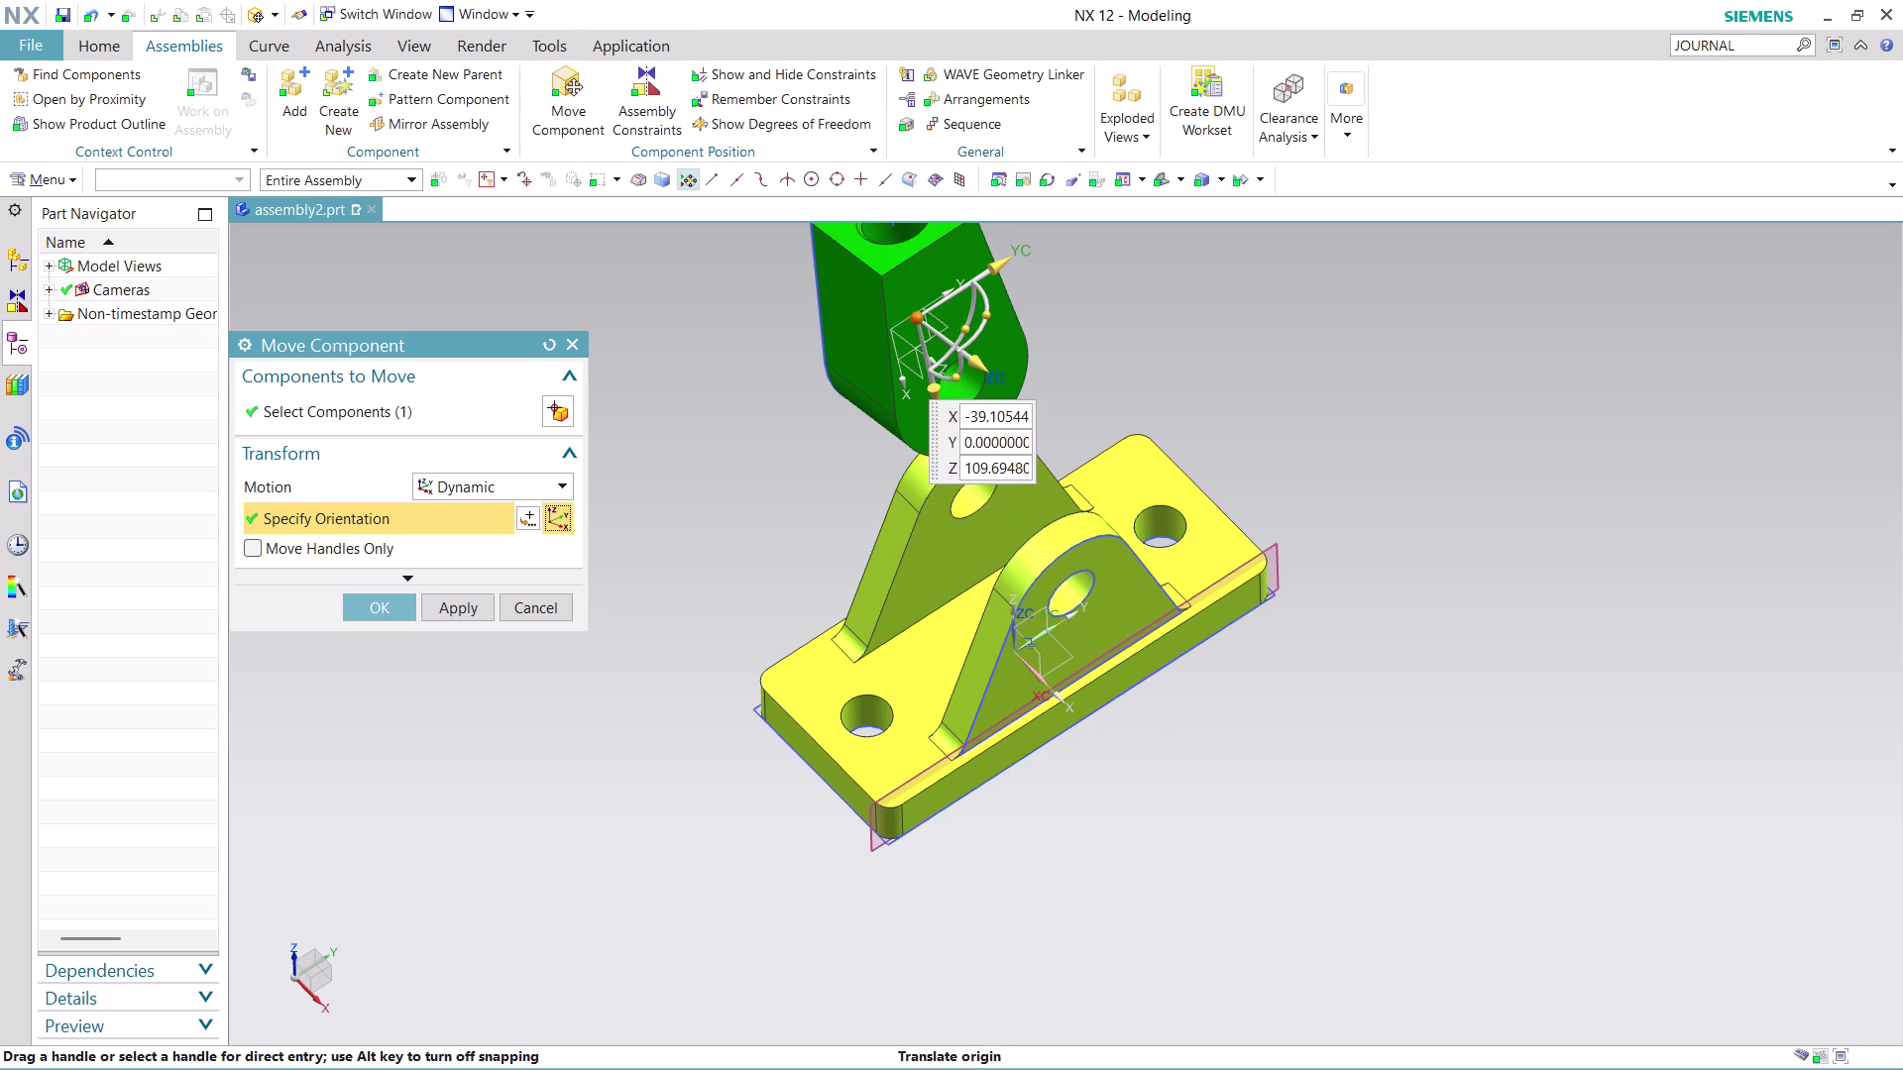
Tilt the green block about 20 degrees, inspect its placement, and accept the move.
drag(995, 306, 991, 335)
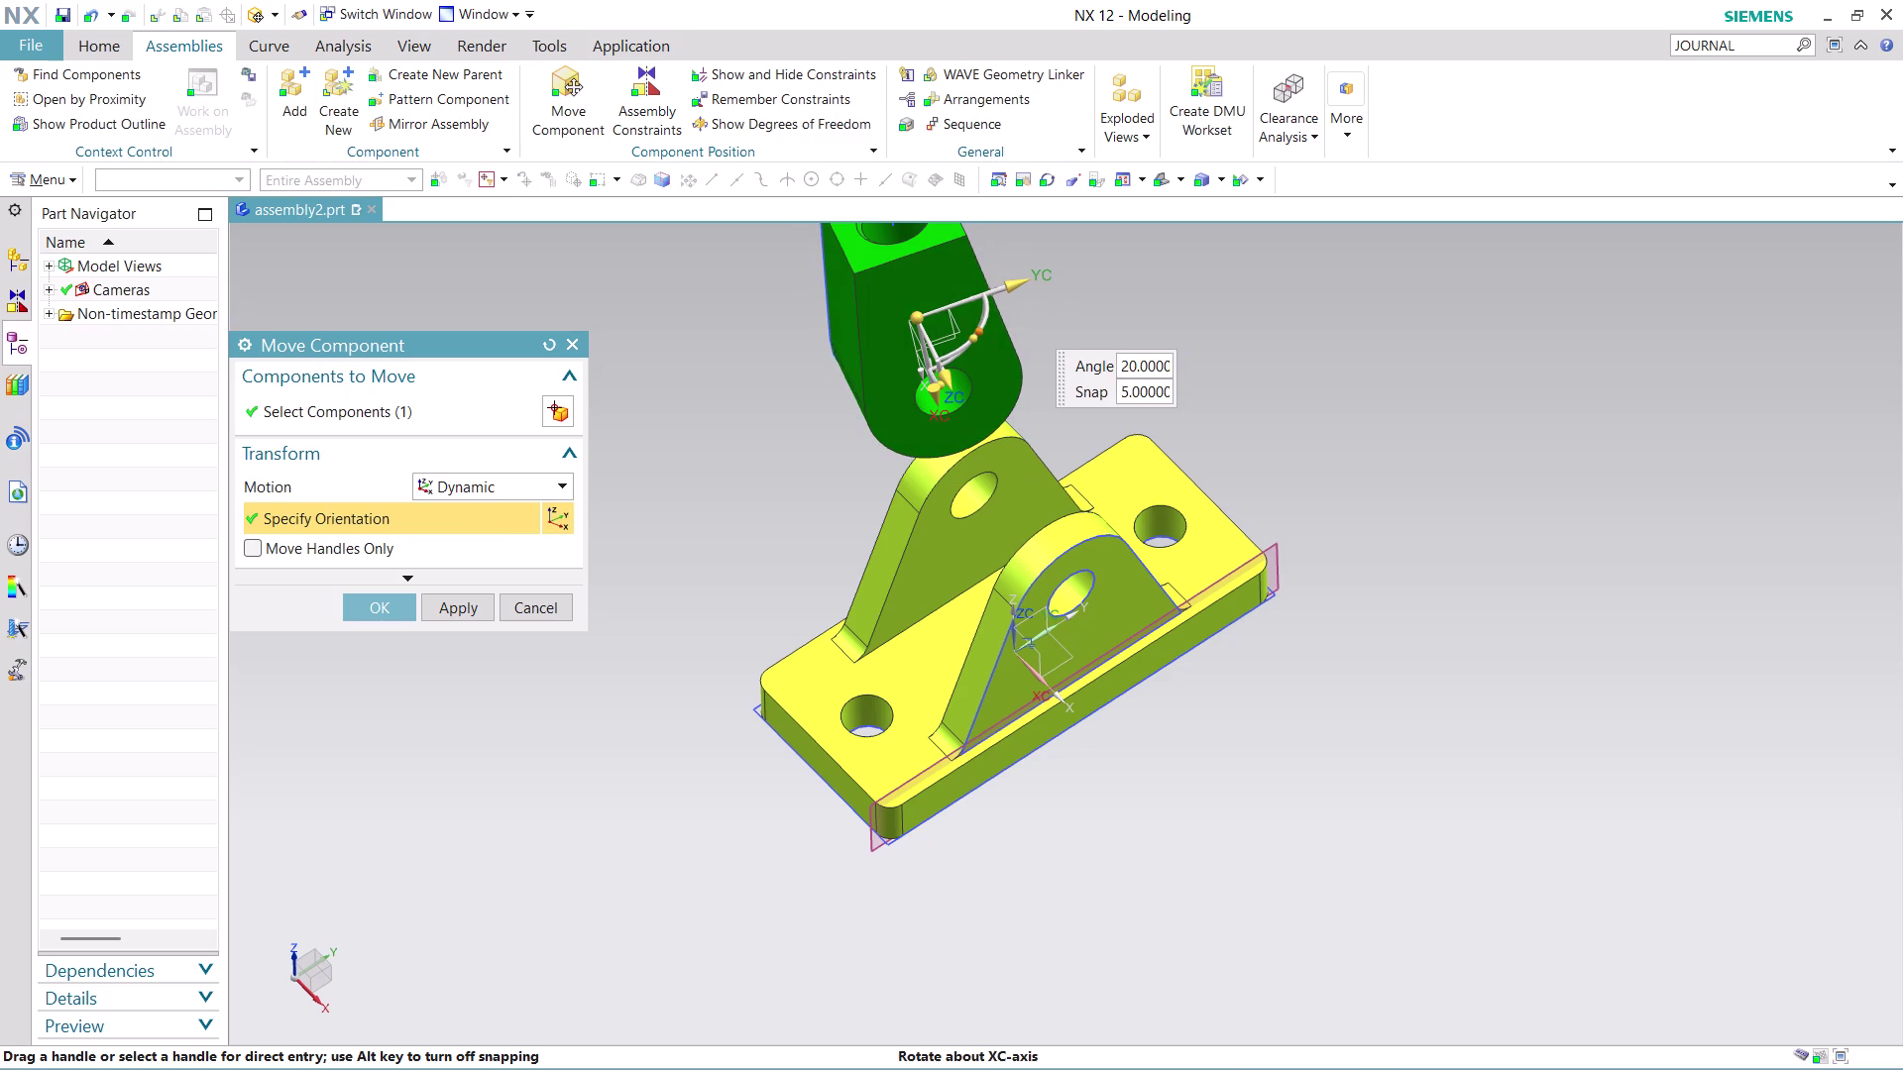
drag(991, 335, 1011, 307)
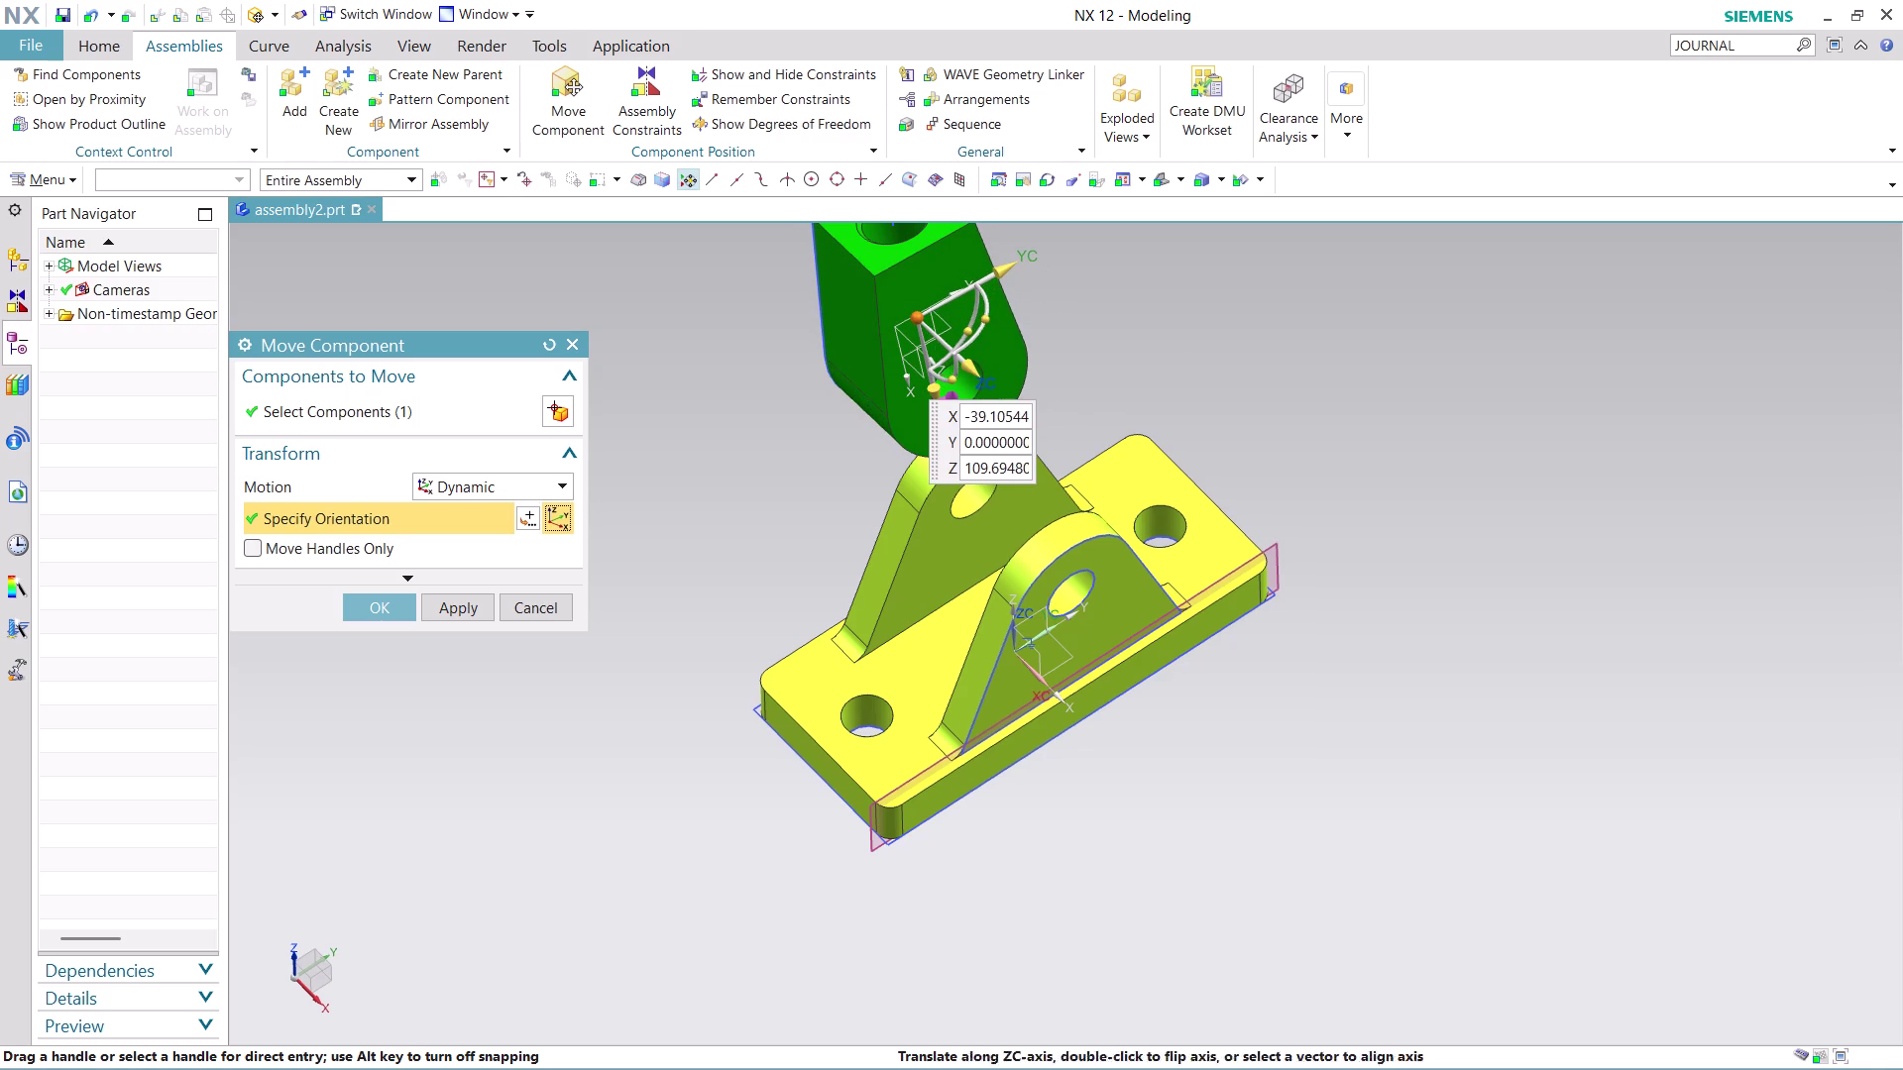
drag(964, 381, 963, 401)
drag(984, 384, 1039, 487)
scroll(up, 3)
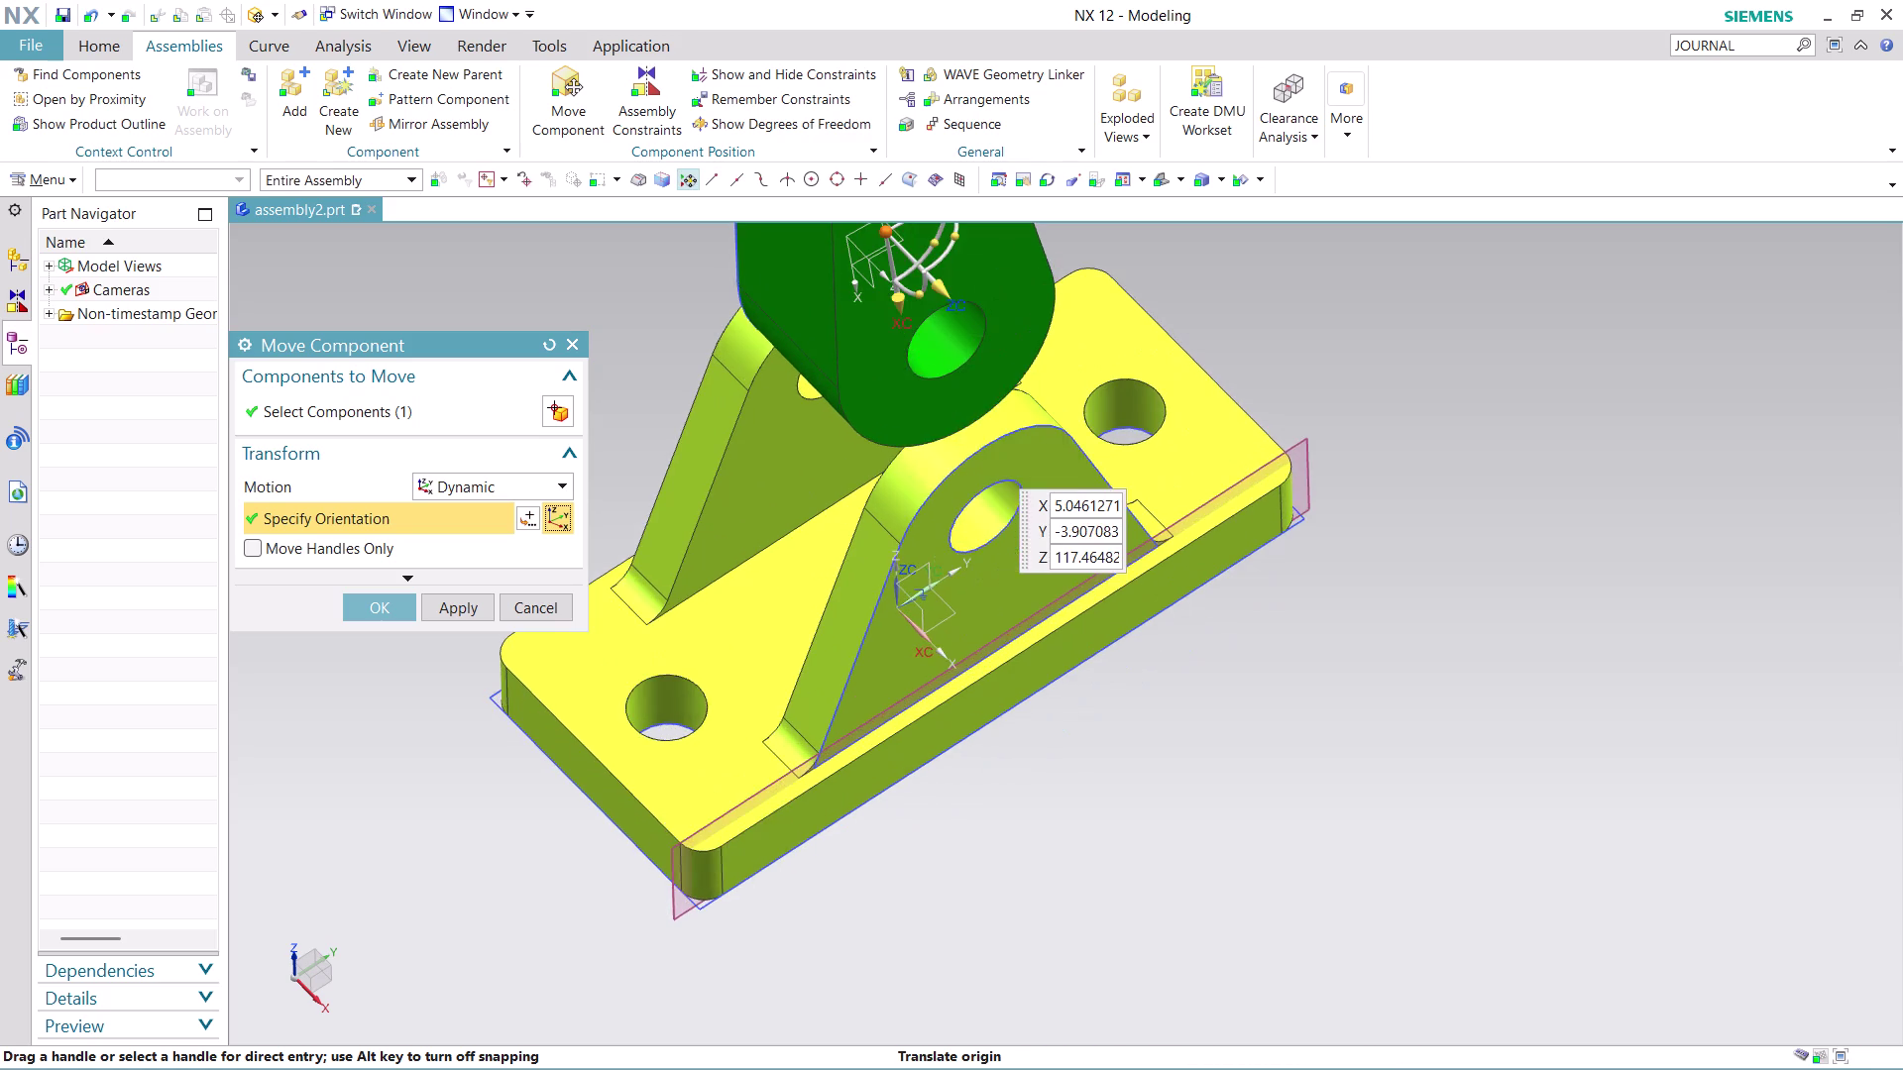
scroll(down, 3)
middle_drag(1207, 722, 1154, 666)
scroll(down, 3)
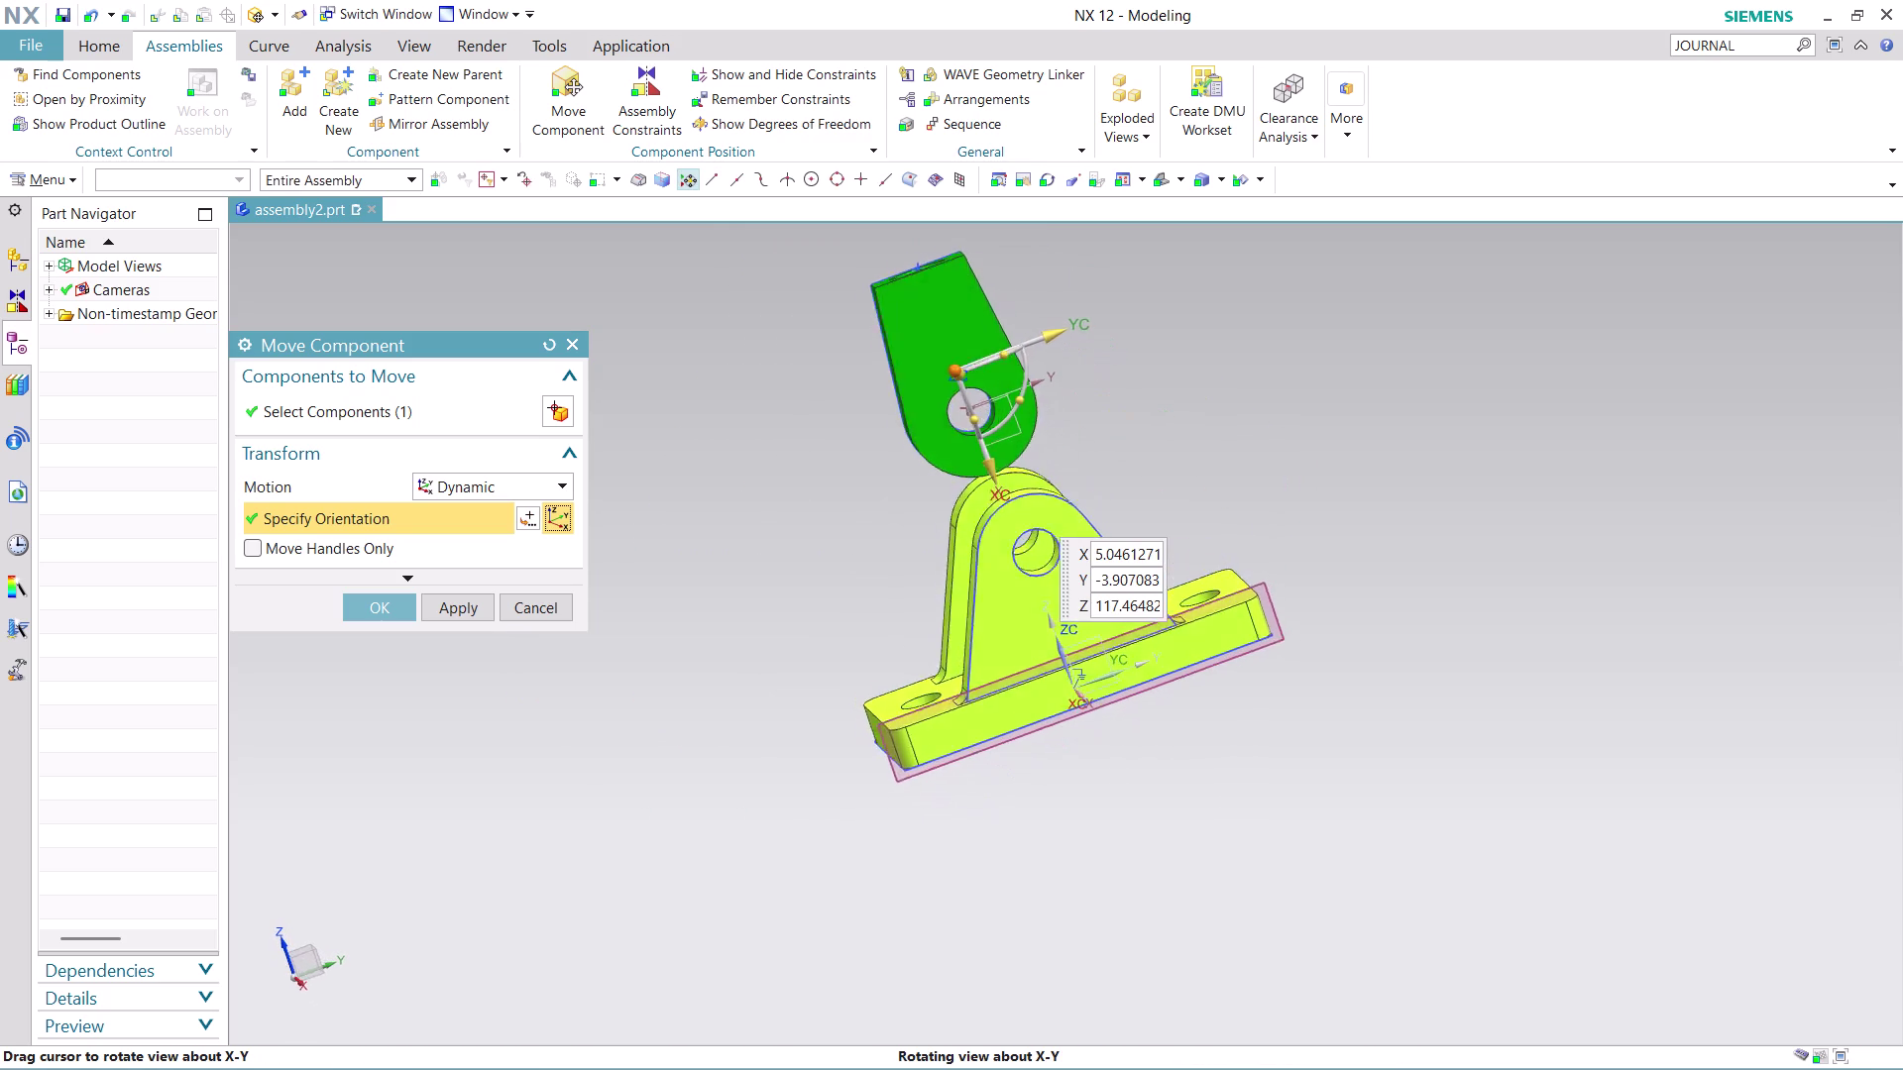
middle_drag(1154, 666, 1107, 752)
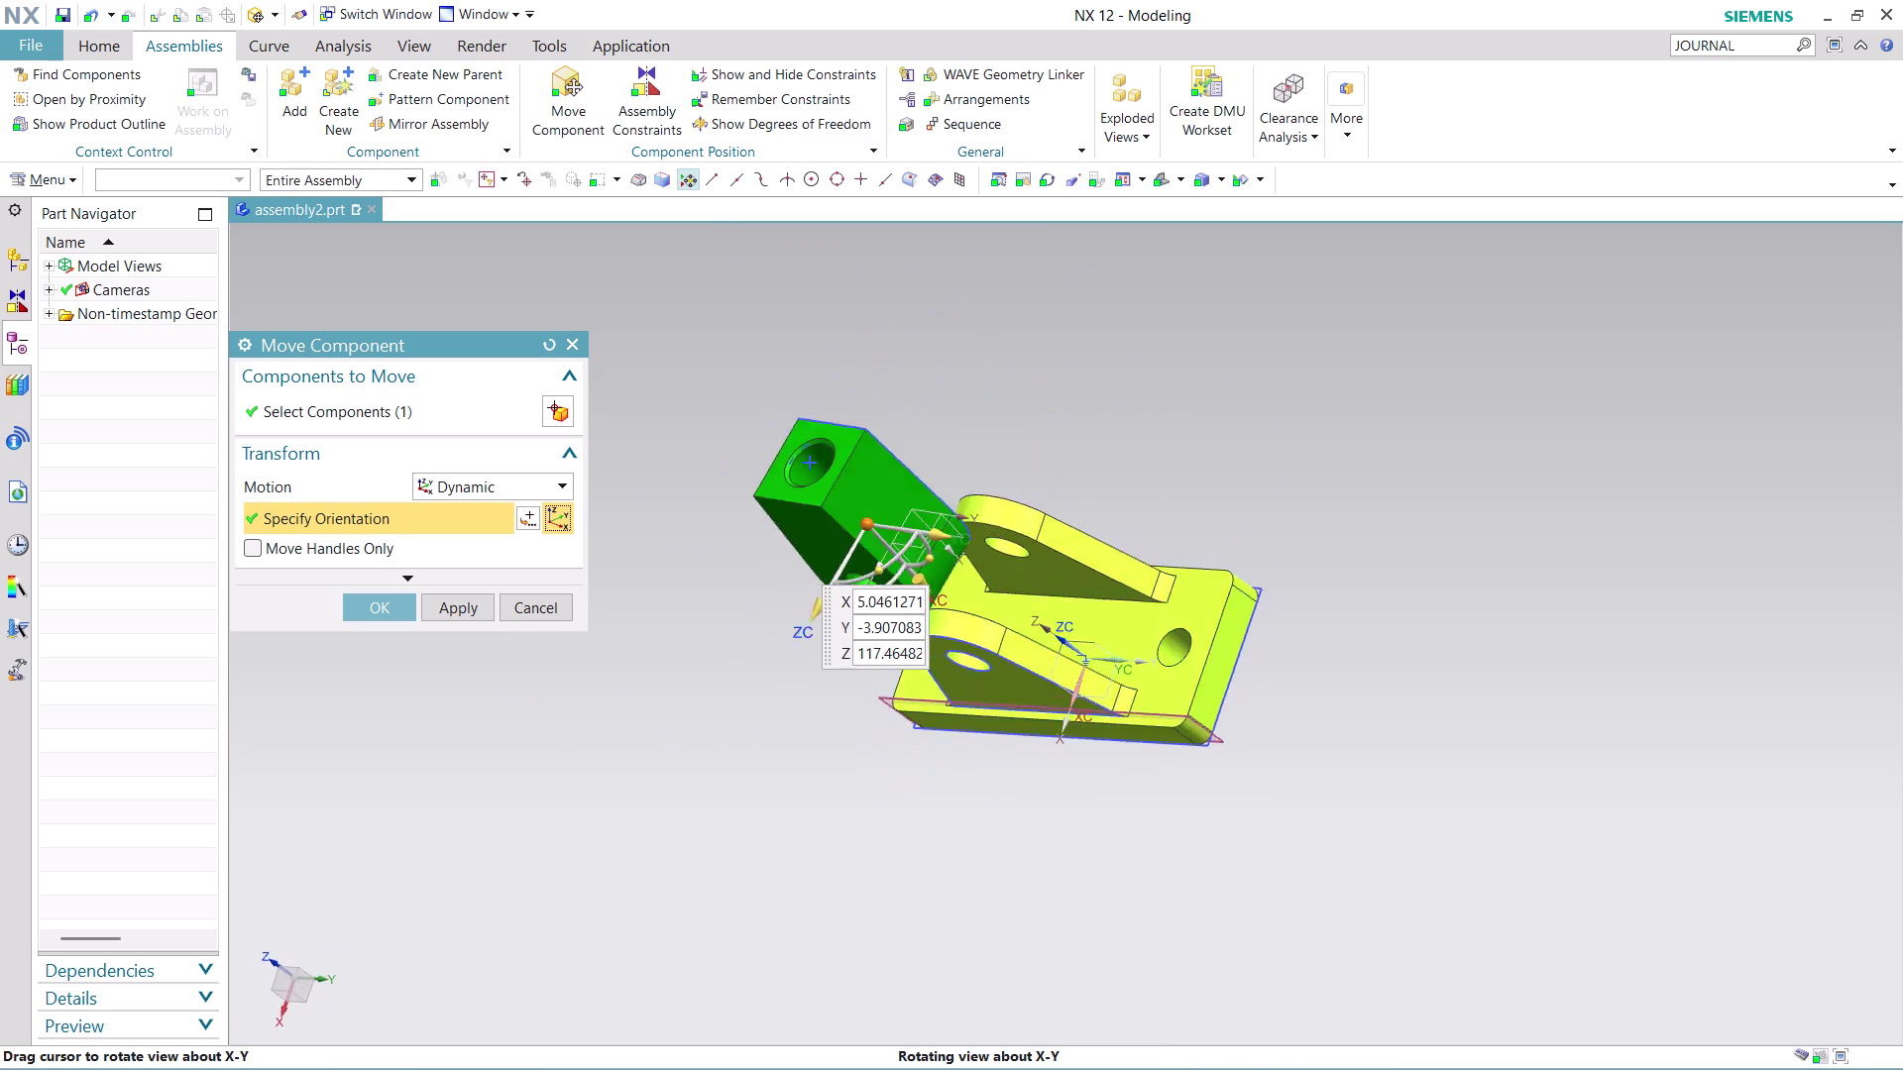
middle_drag(1107, 751, 1149, 684)
scroll(up, 3)
click(378, 616)
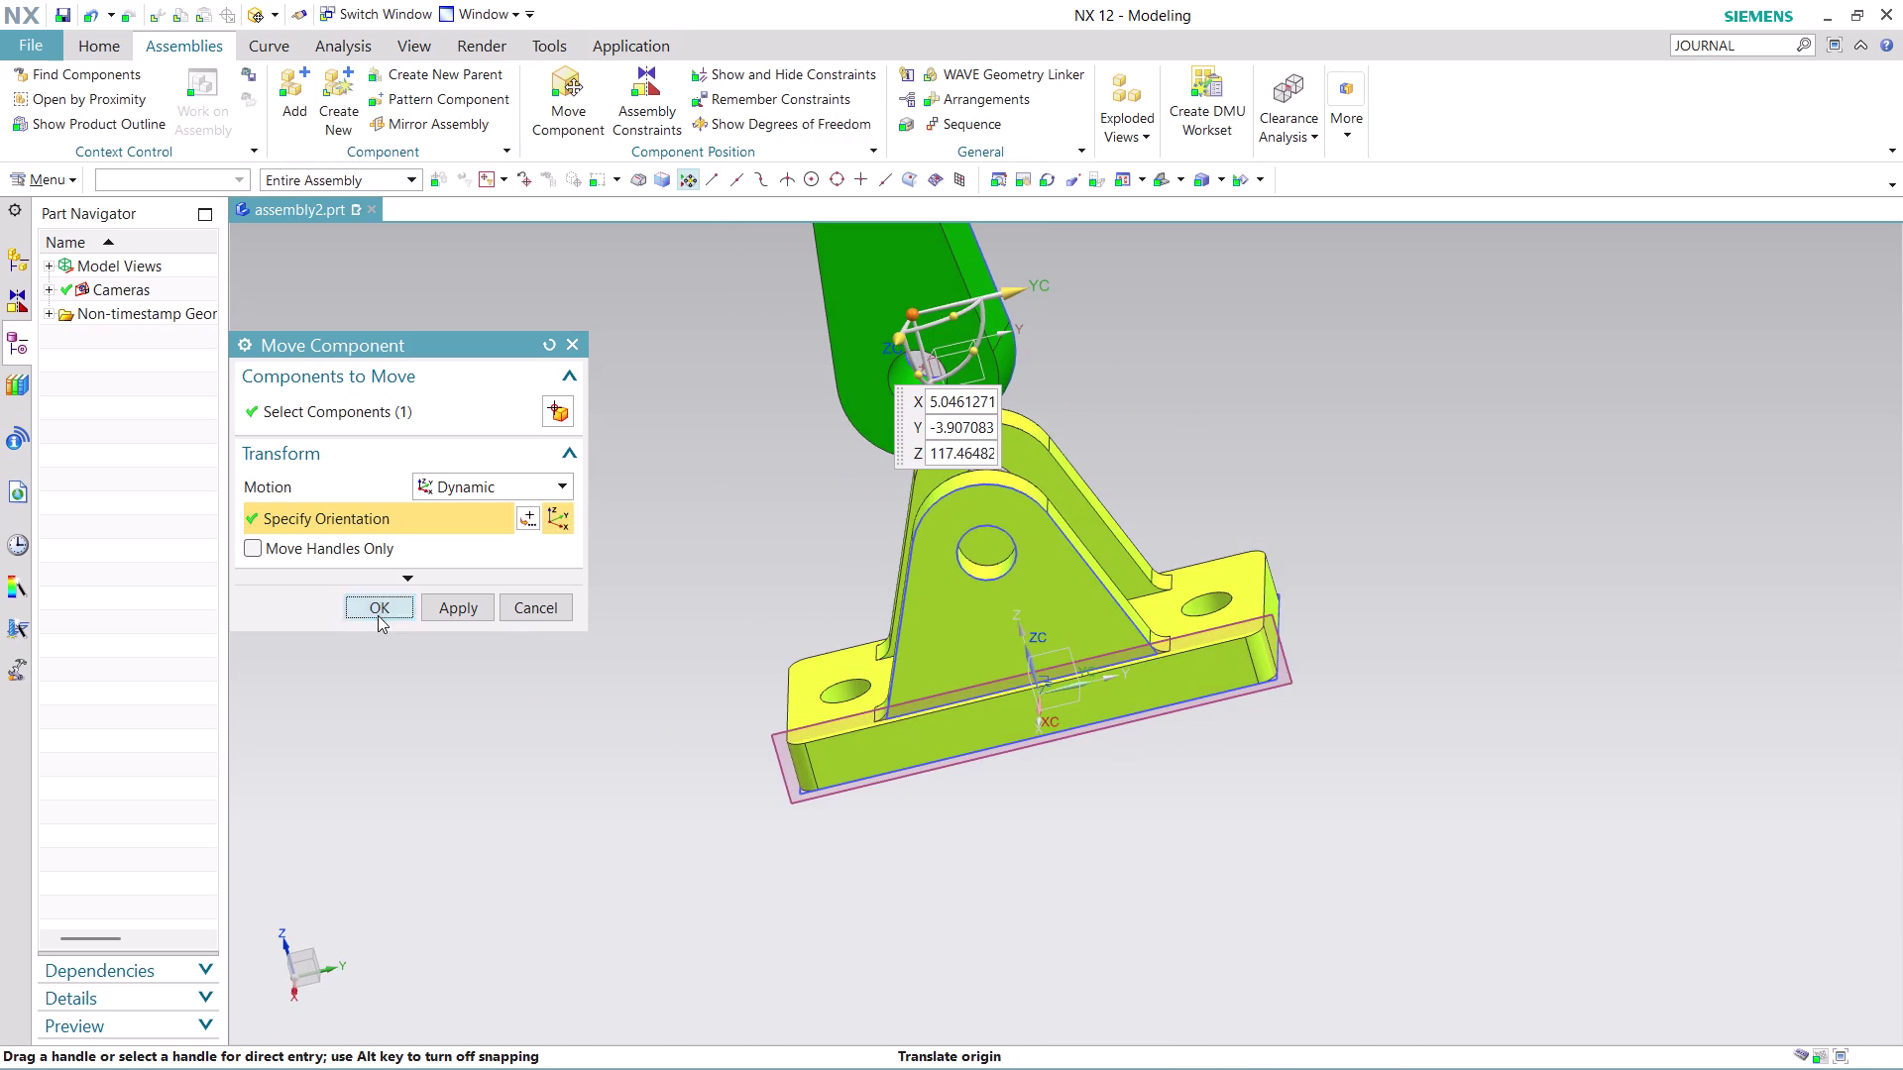
scroll(up, 3)
scroll(down, 3)
scroll(up, 3)
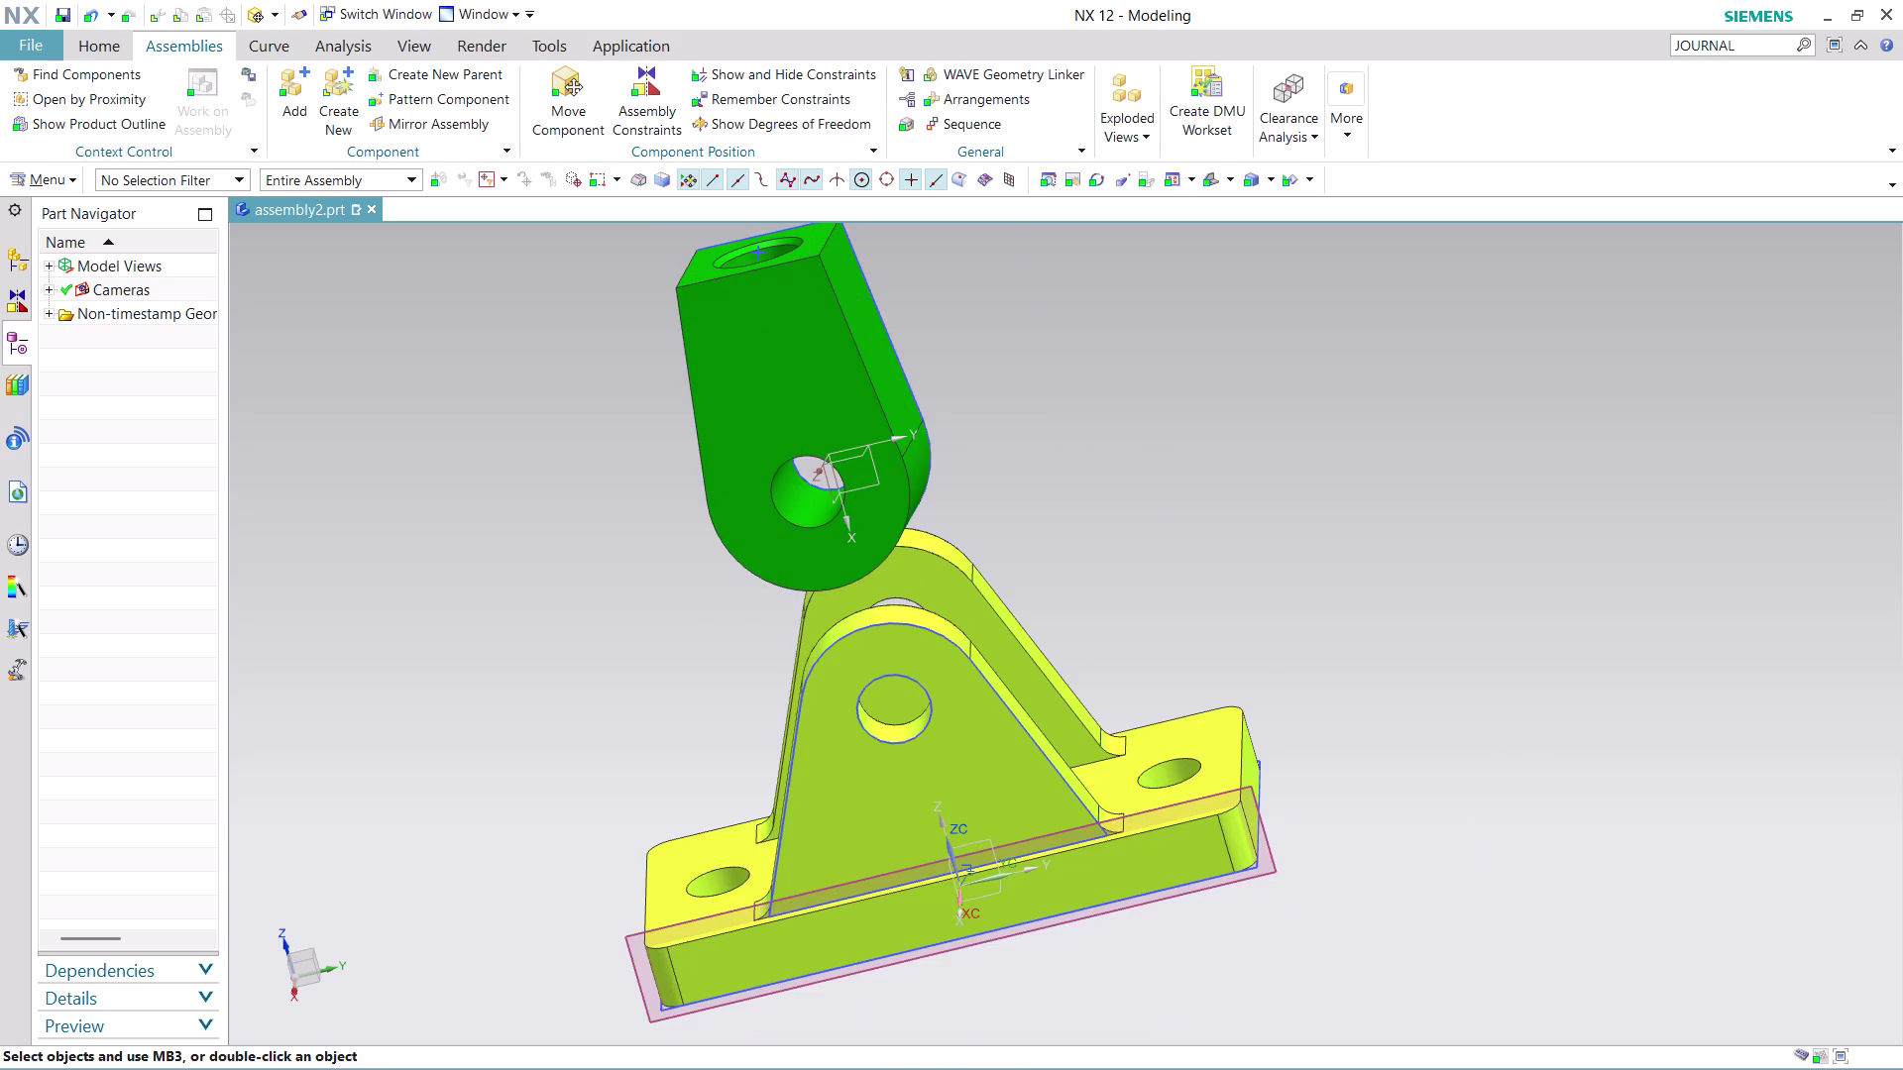
click(646, 94)
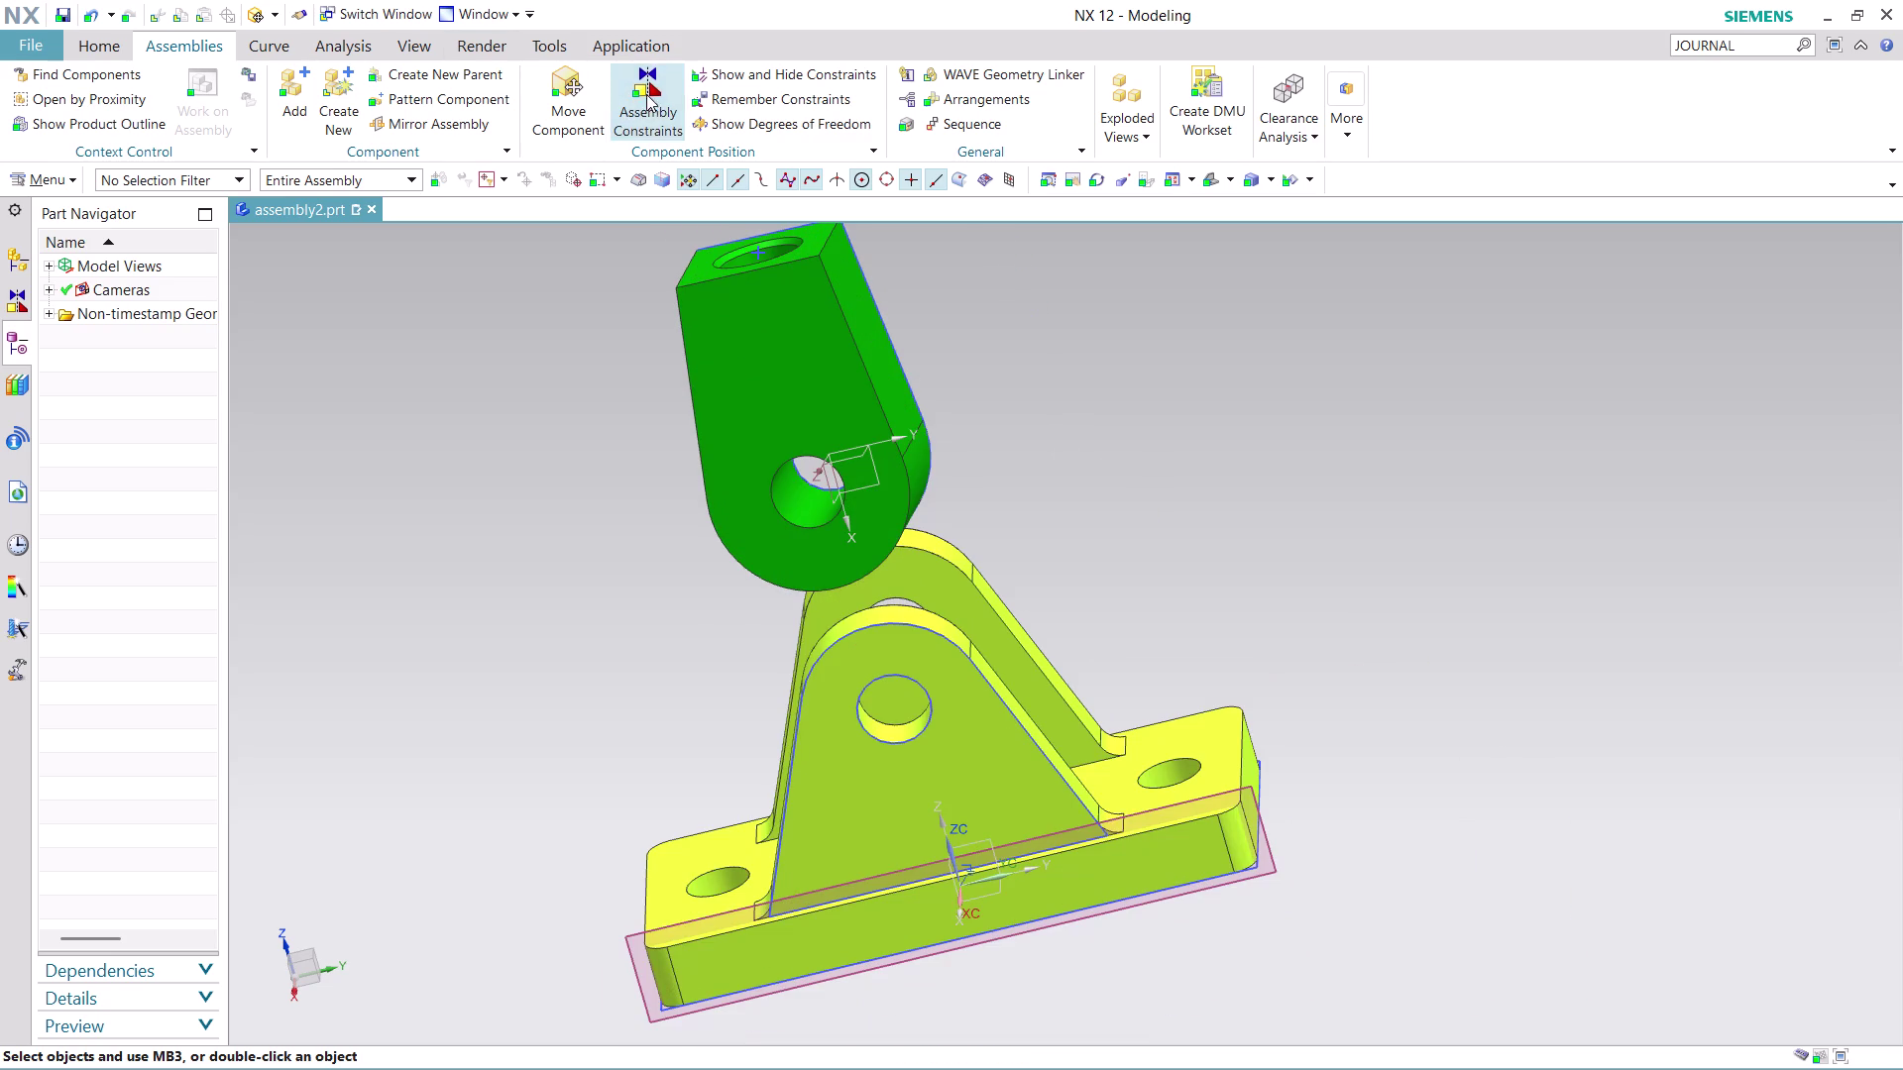
Make the green block's hole edge concentric with the bracket's hole.
click(810, 520)
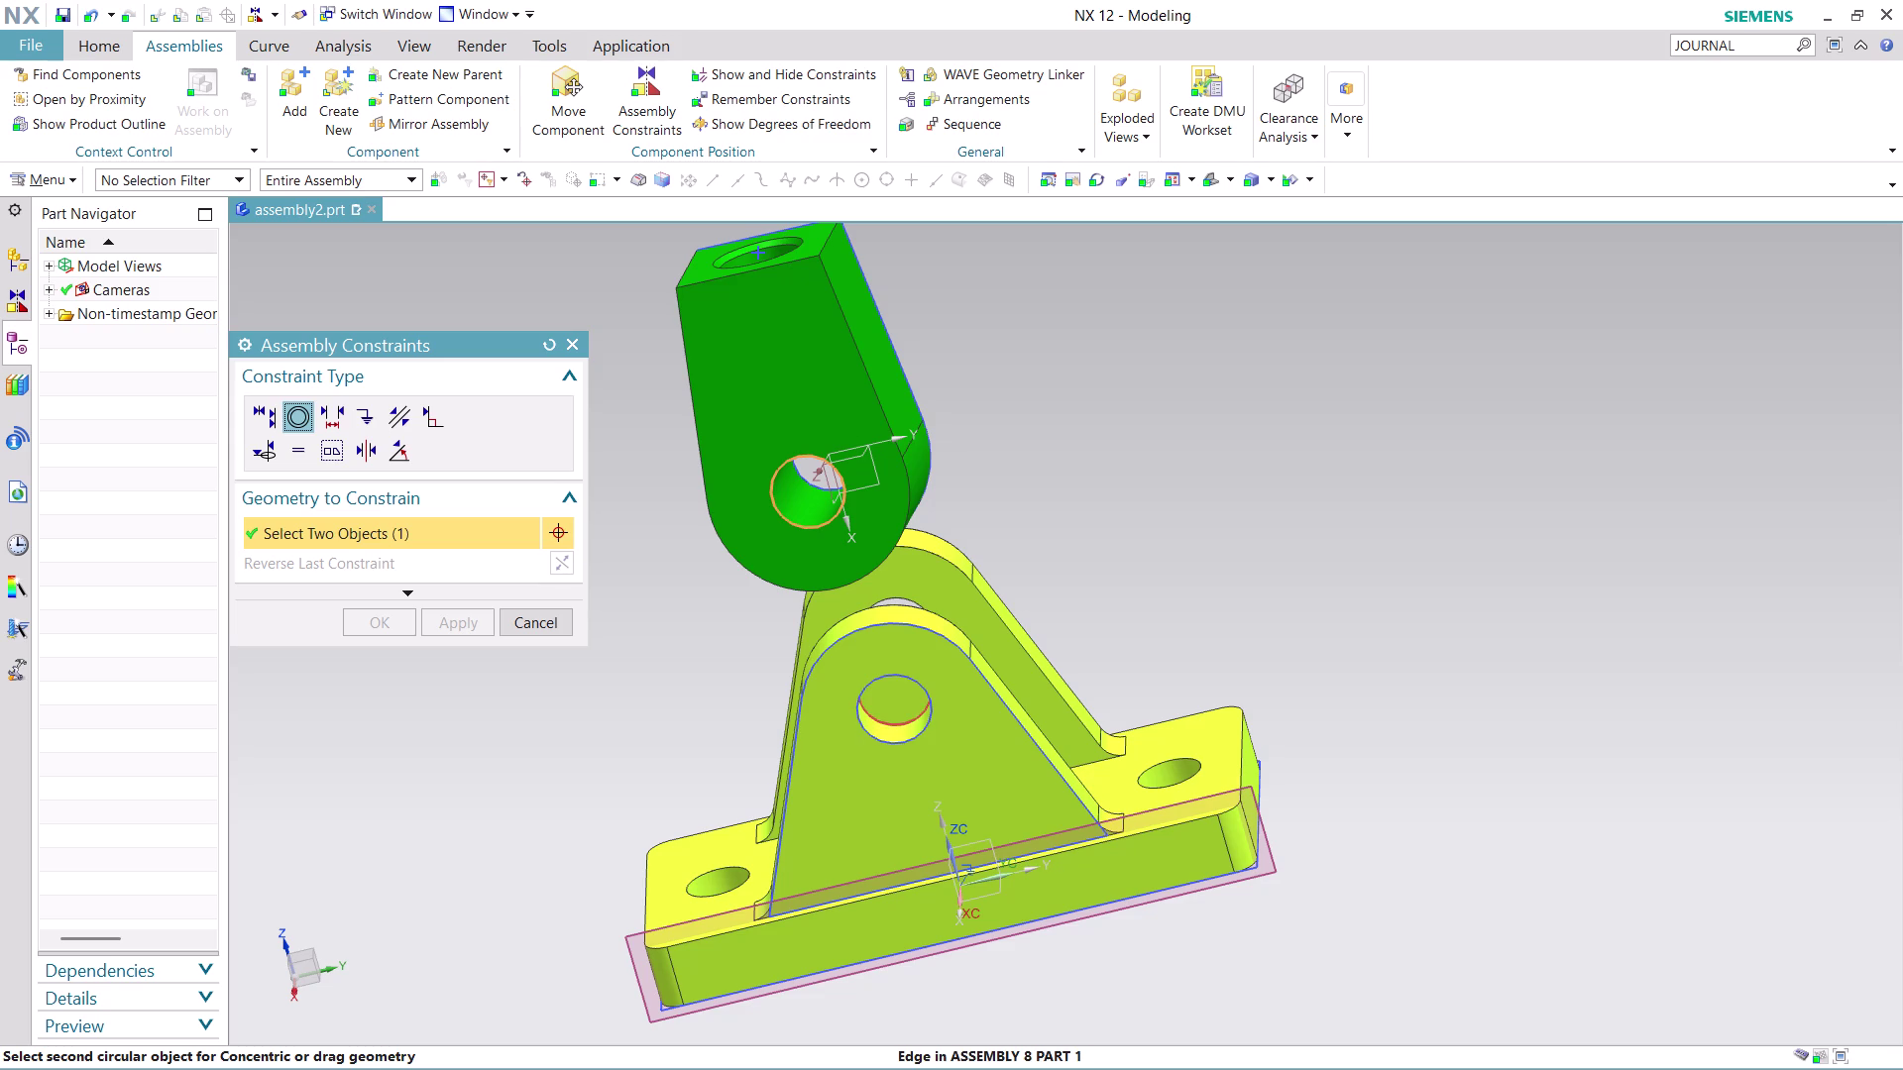
click(899, 715)
middle_drag(1092, 592, 1092, 548)
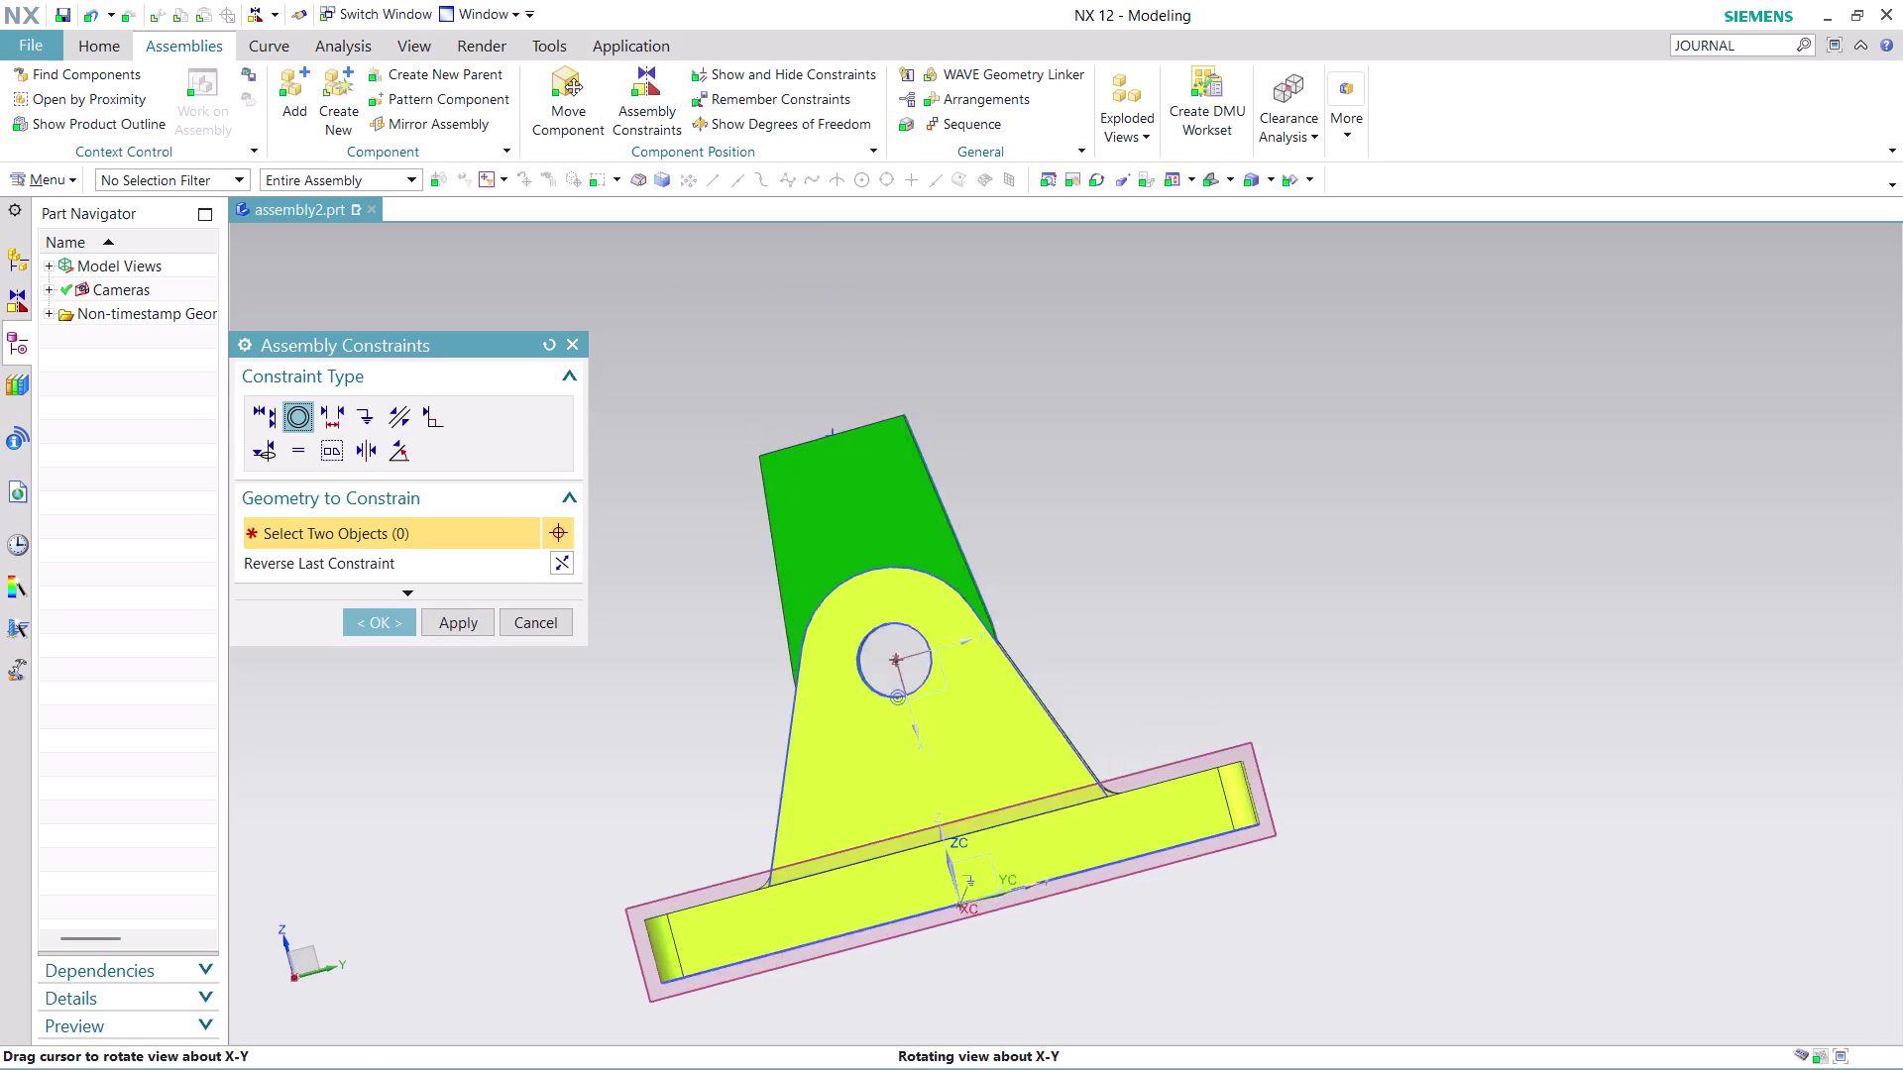
middle_drag(1091, 548, 1217, 593)
scroll(up, 3)
click(370, 619)
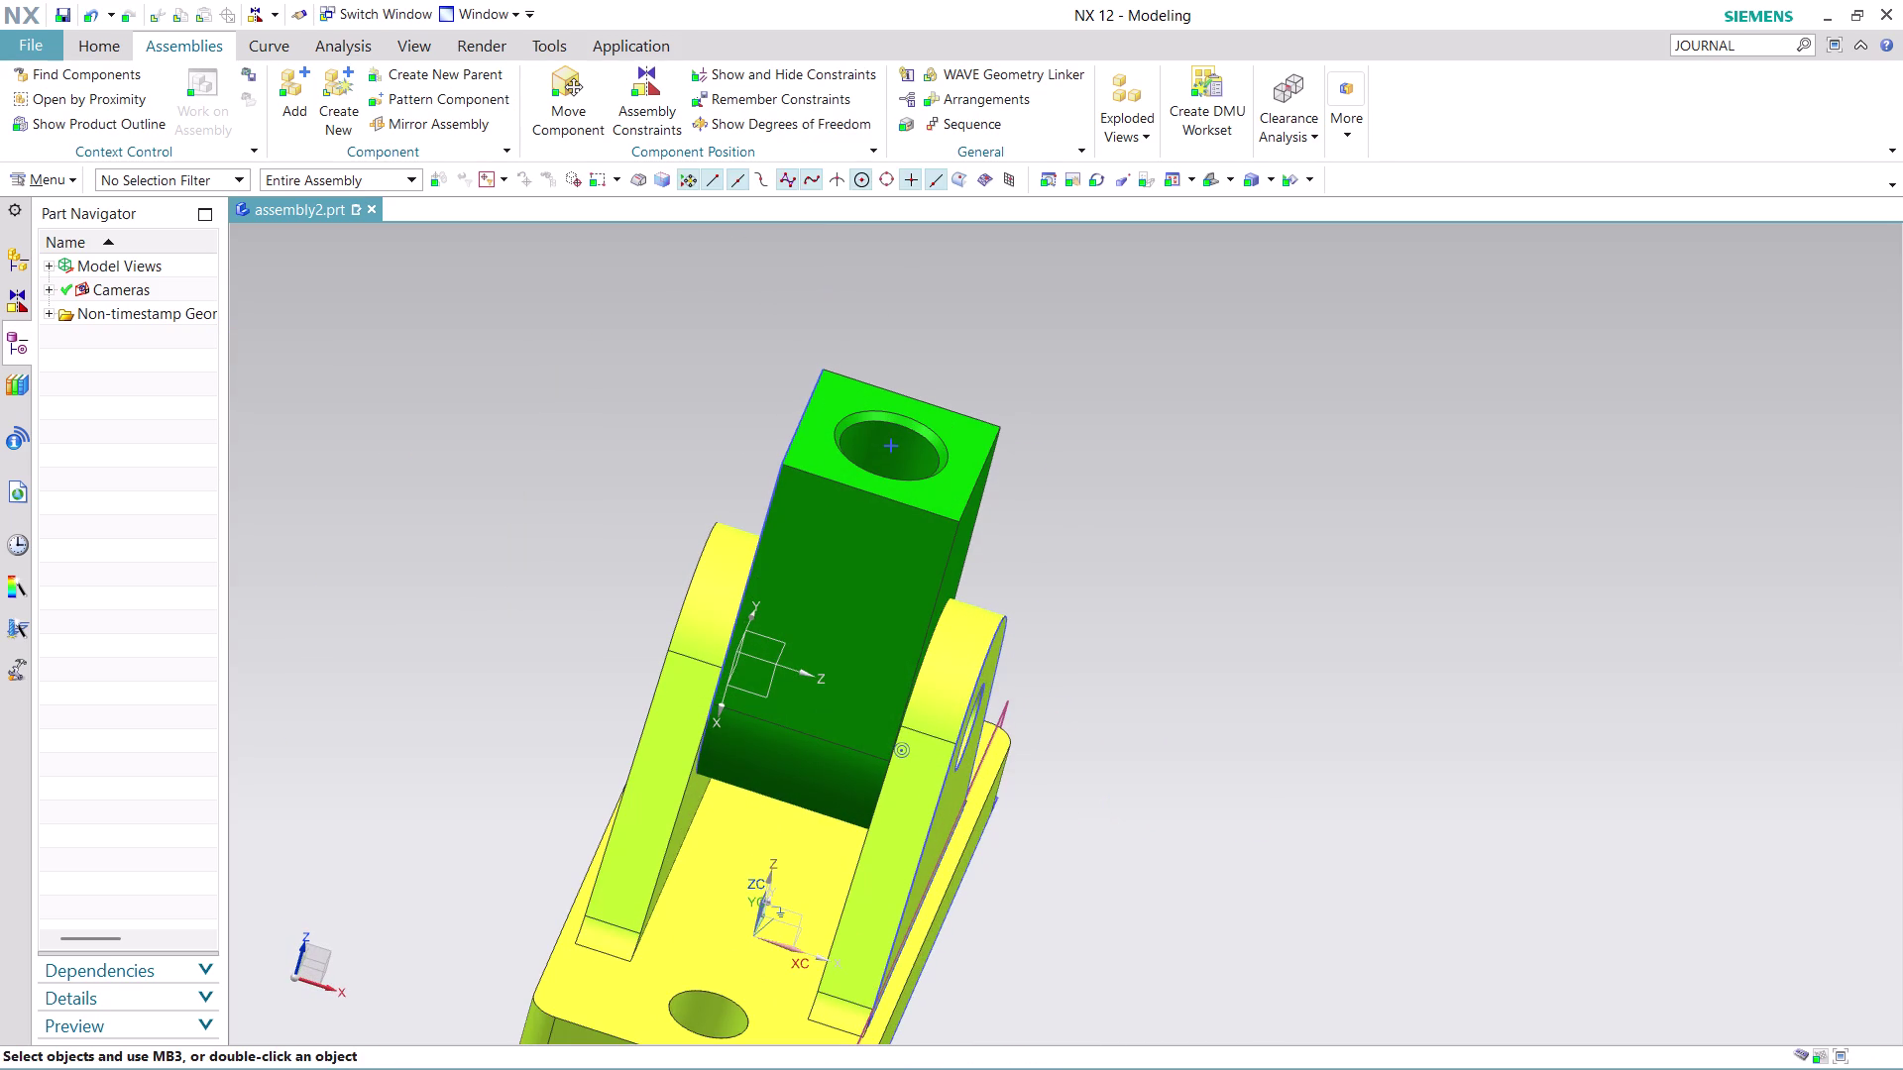
click(304, 106)
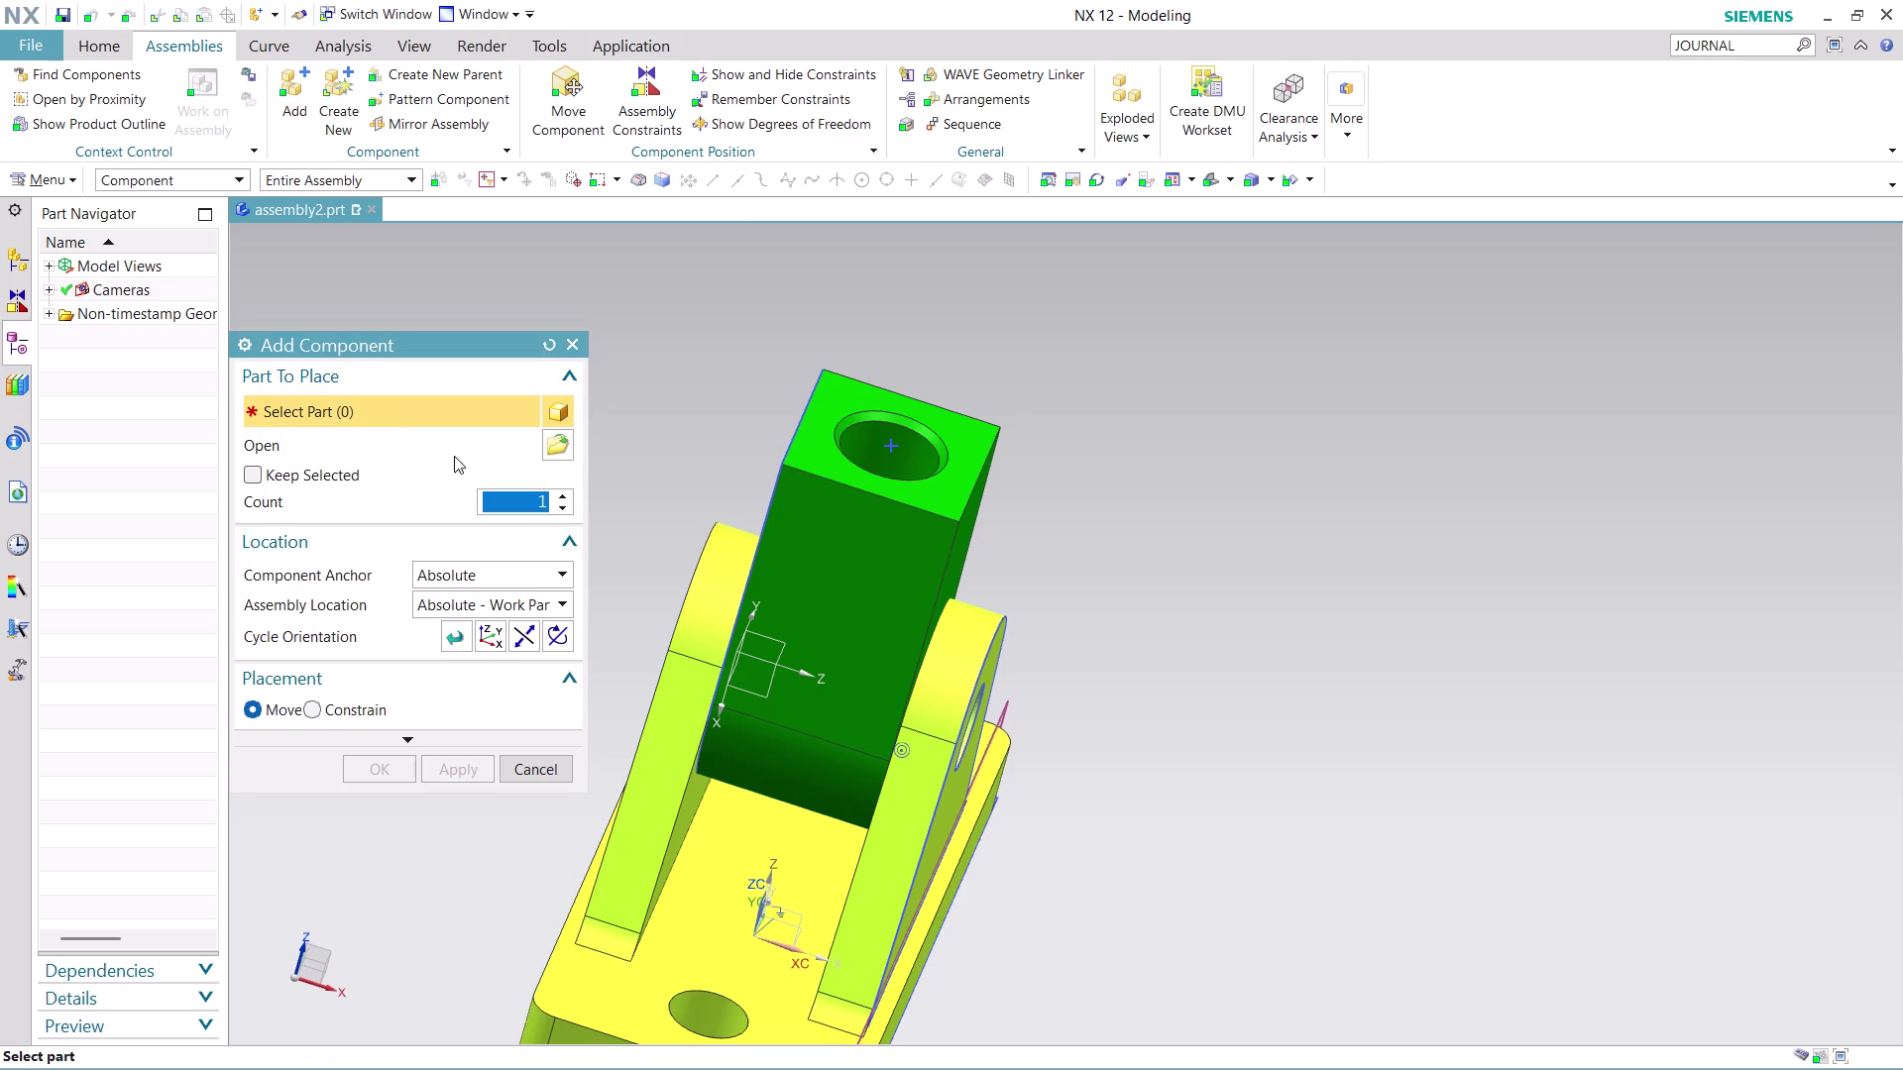
Add the threaded screw ASSEMBLY 8 PART 3 as a component.
click(550, 446)
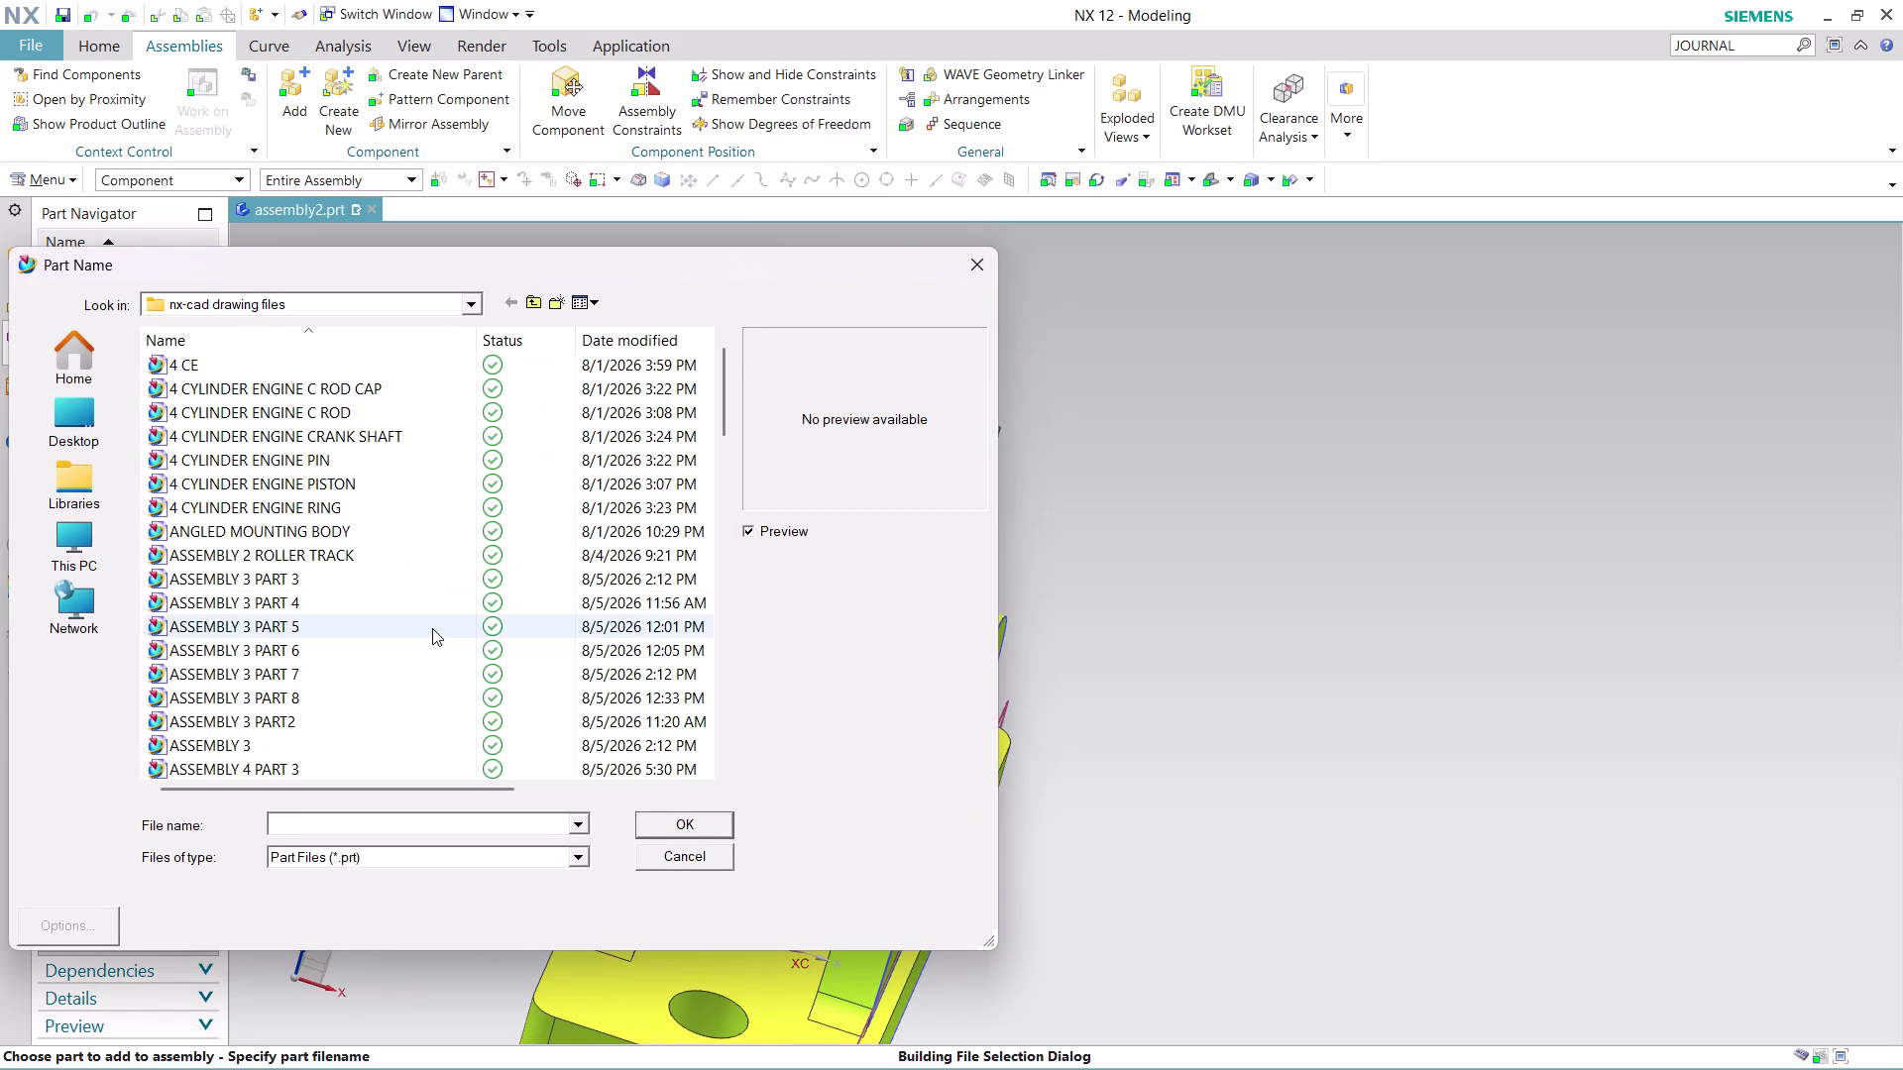
scroll(down, 3)
scroll(down, 3)
scroll(down, 3)
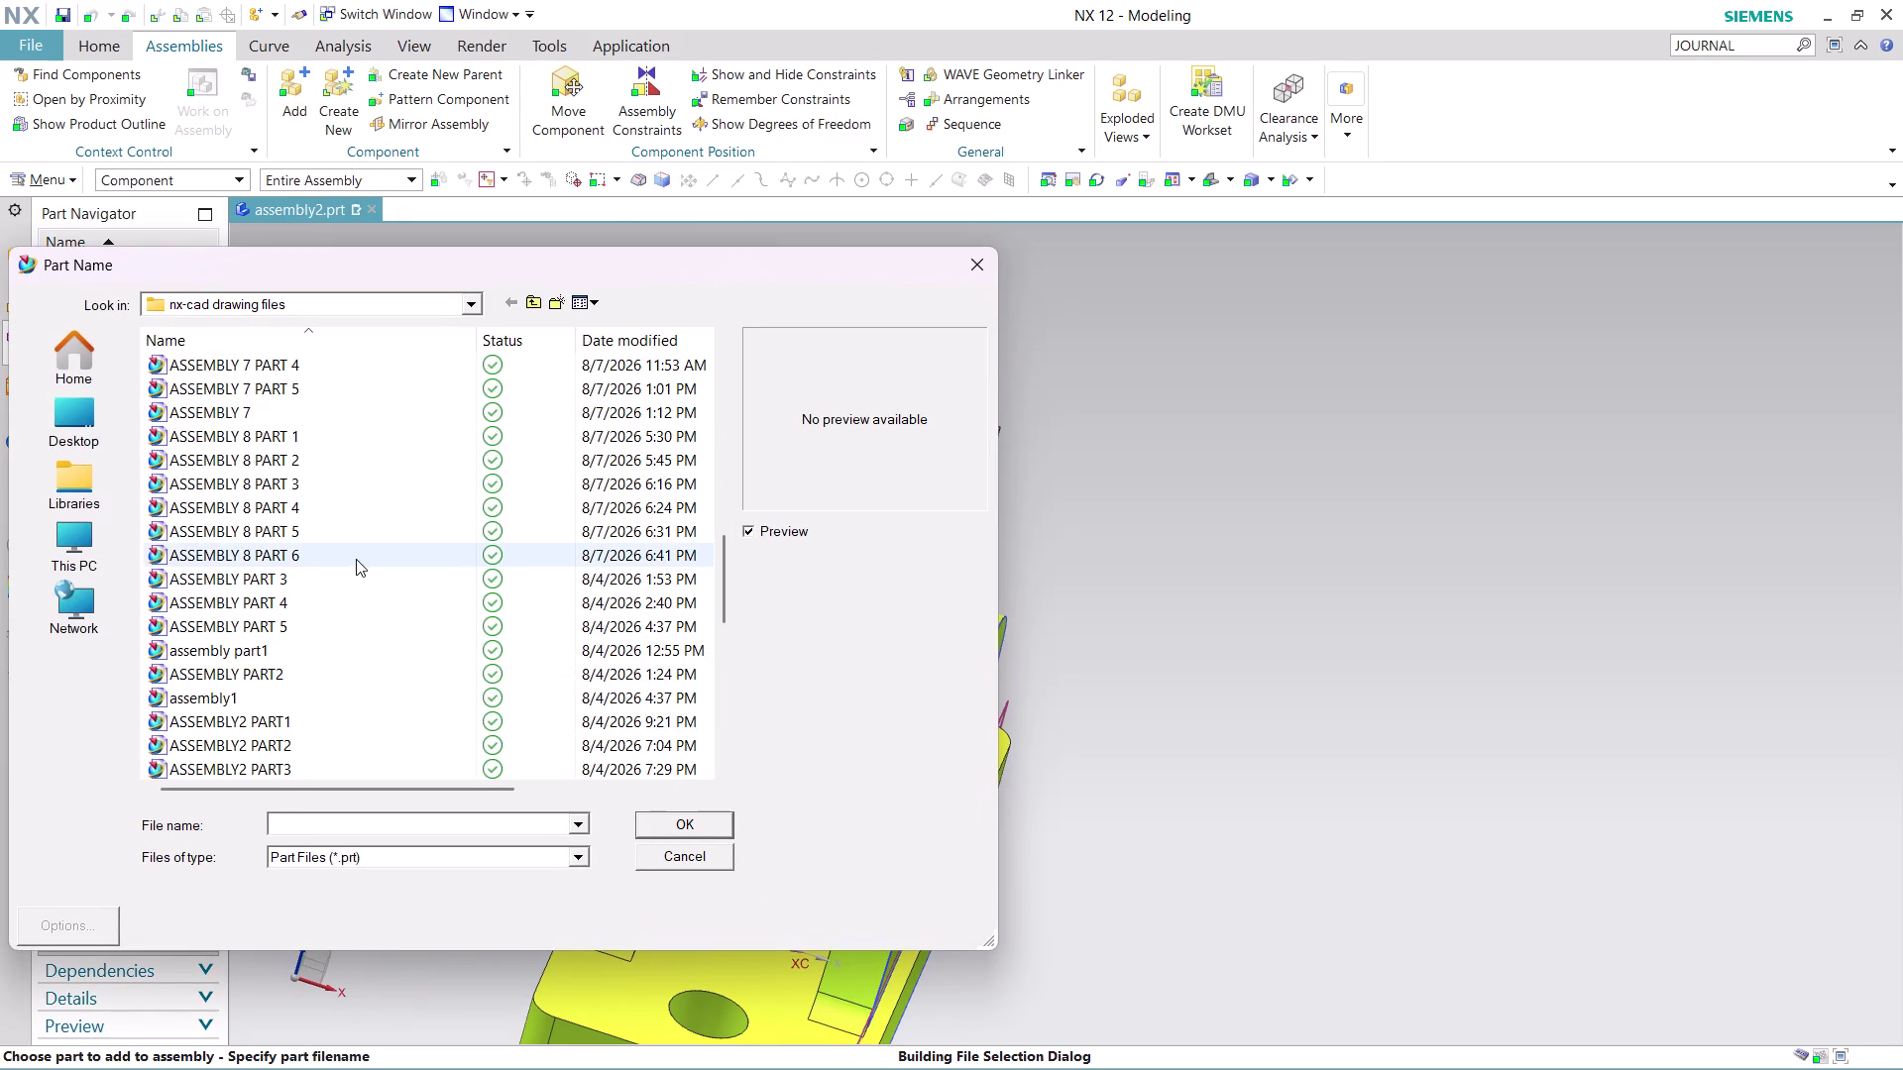
click(304, 490)
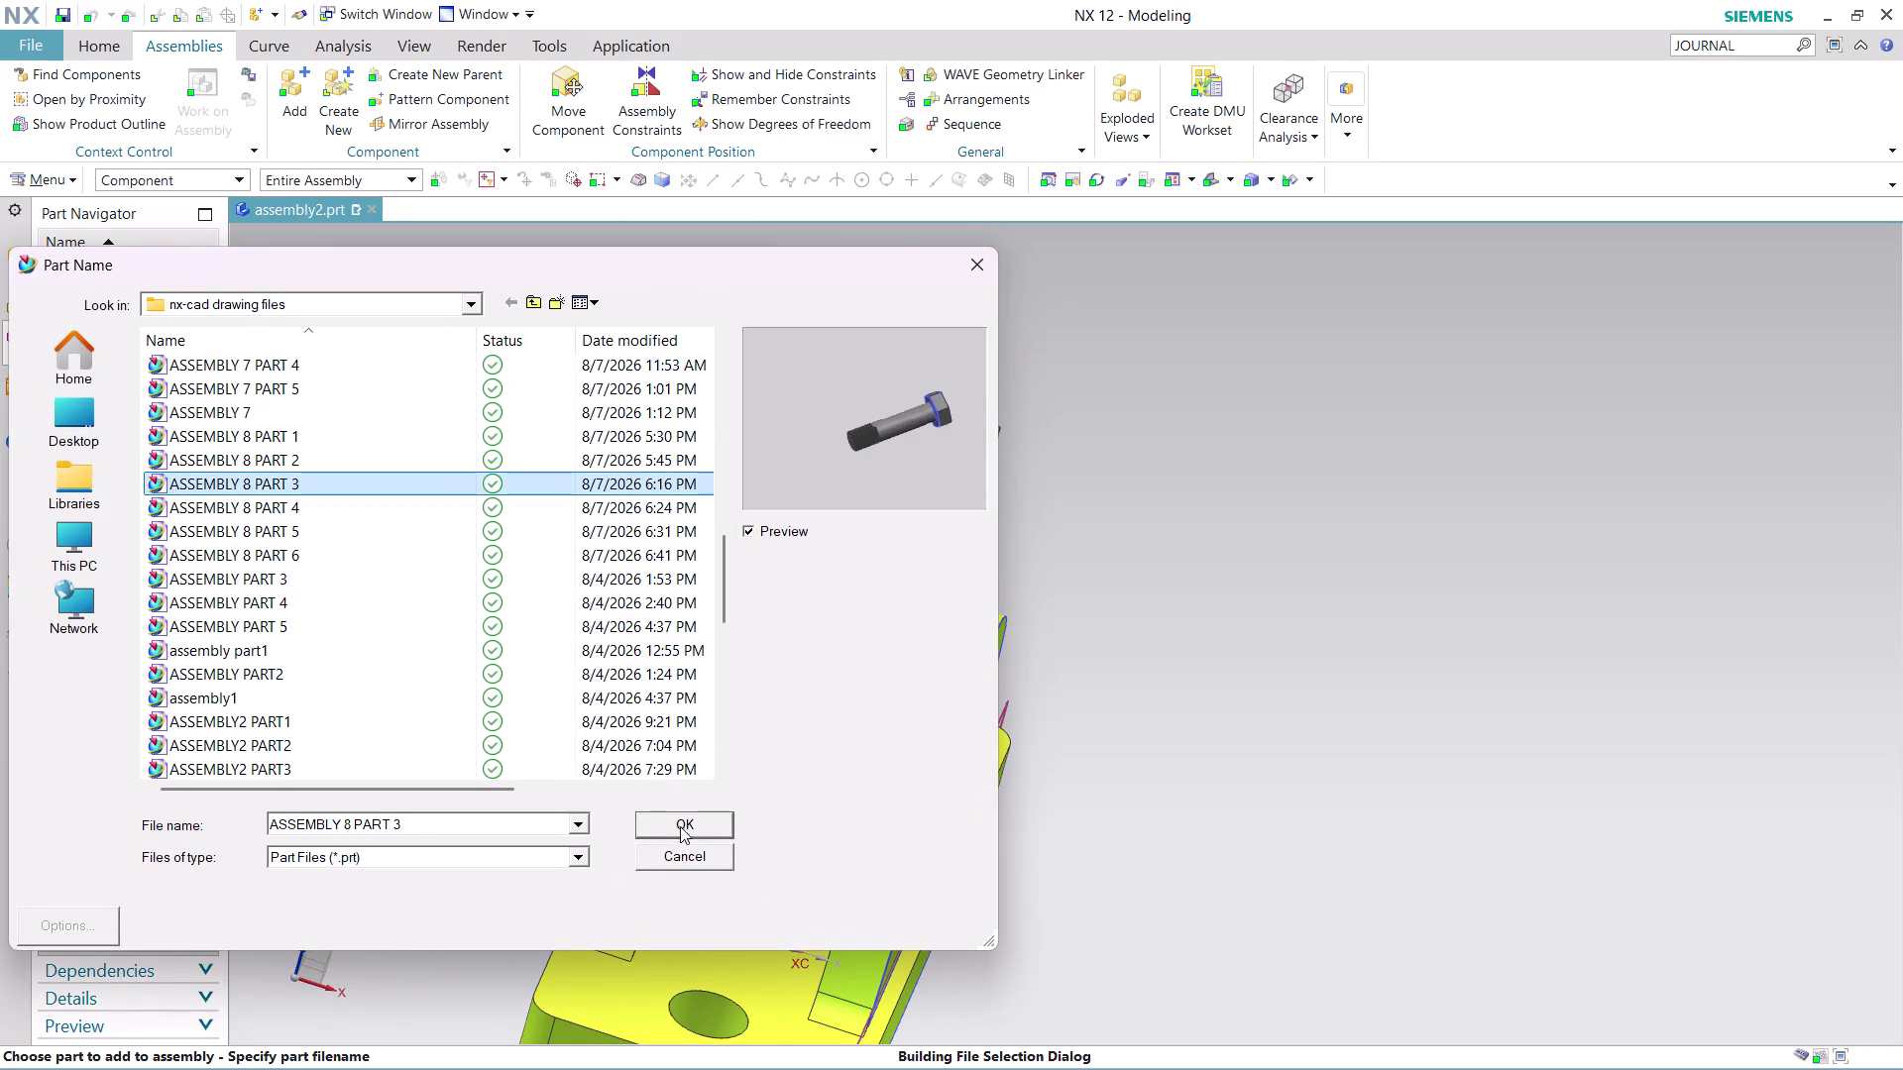
click(680, 821)
scroll(down, 3)
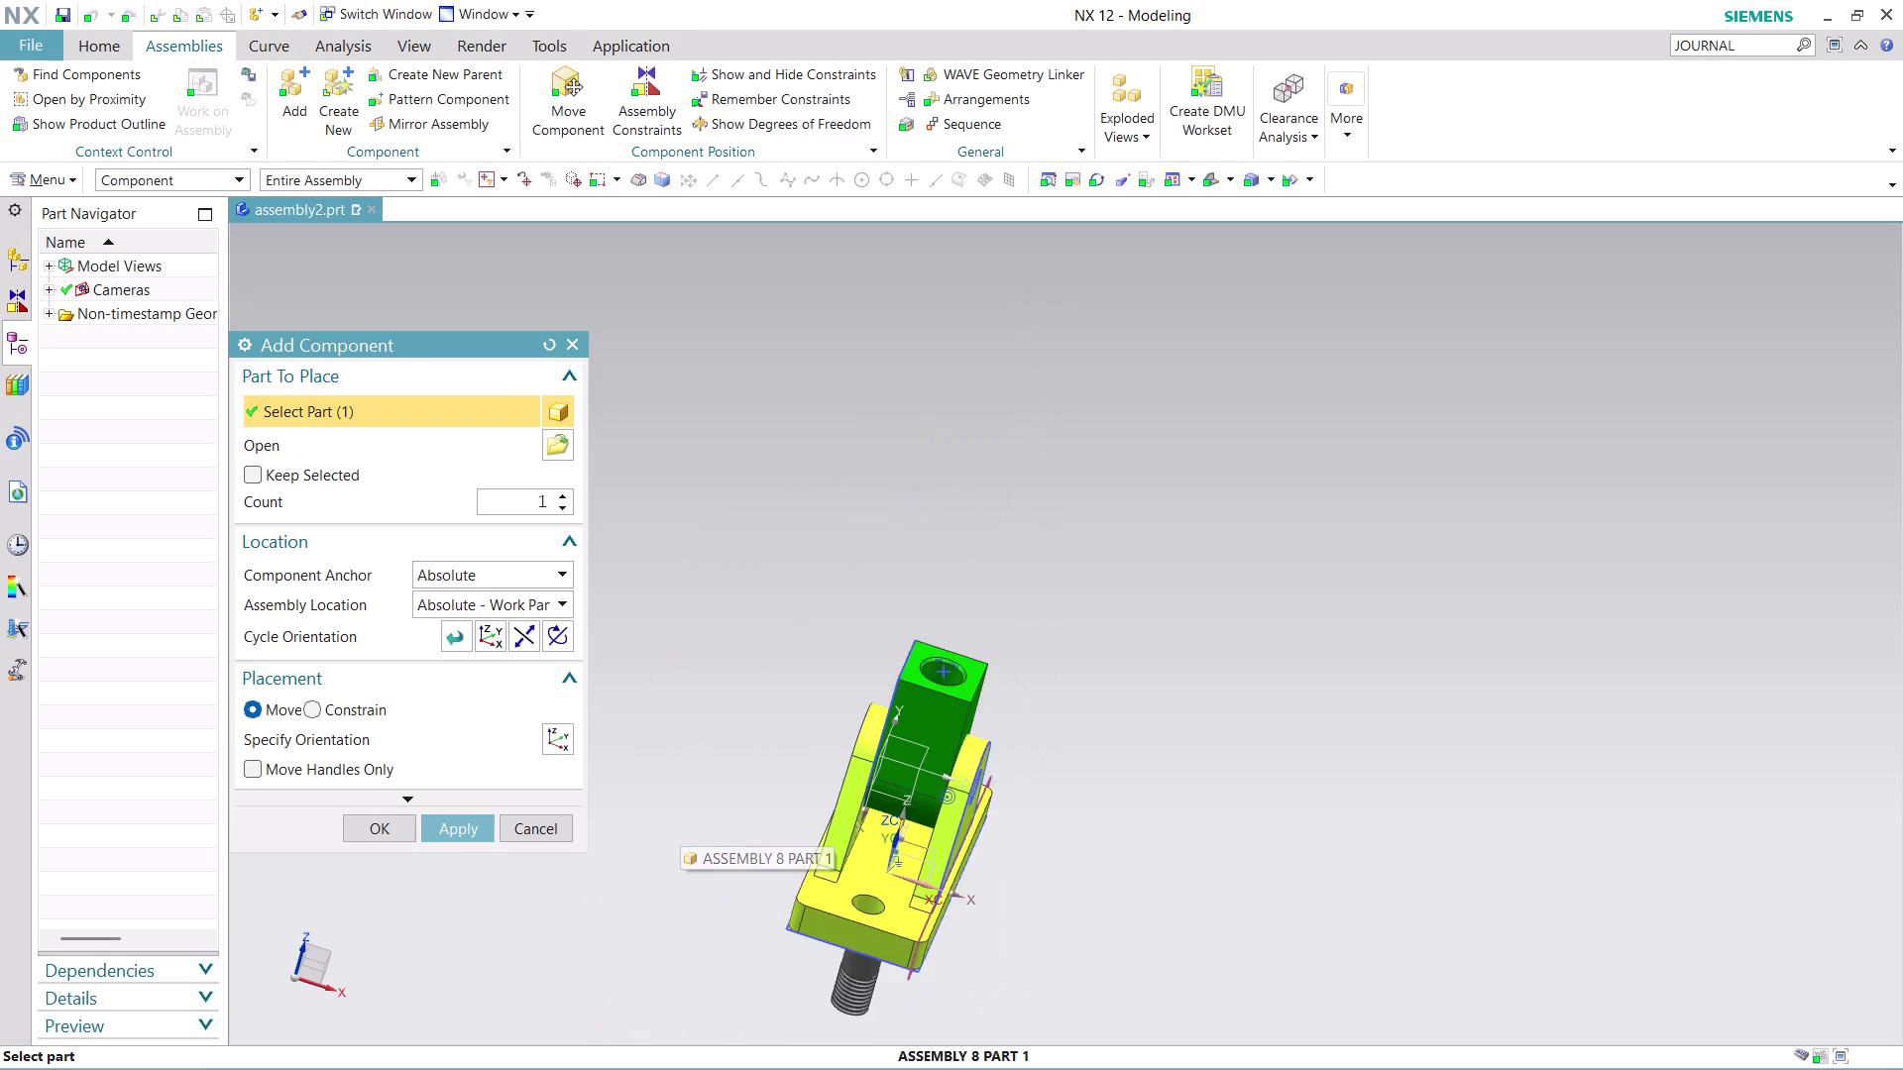
scroll(down, 3)
scroll(down, 3)
scroll(up, 3)
scroll(up, 3)
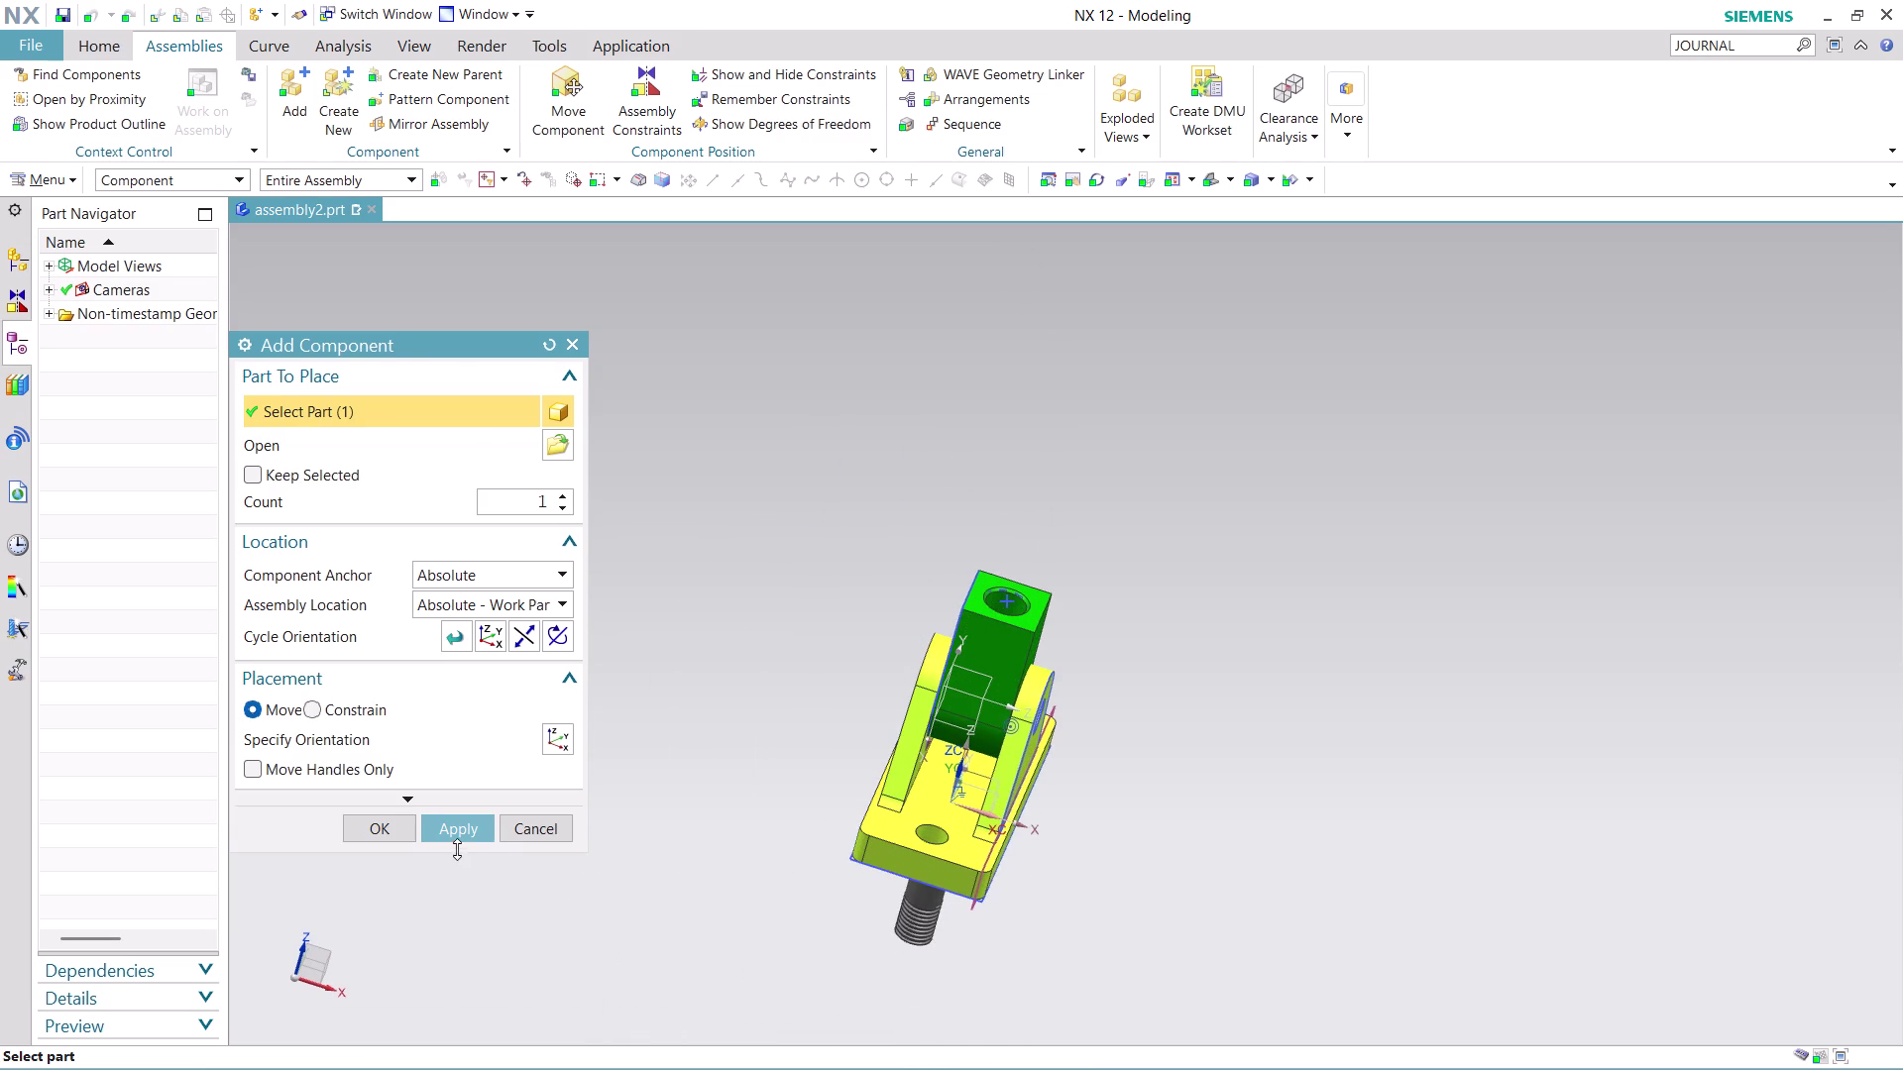
click(395, 821)
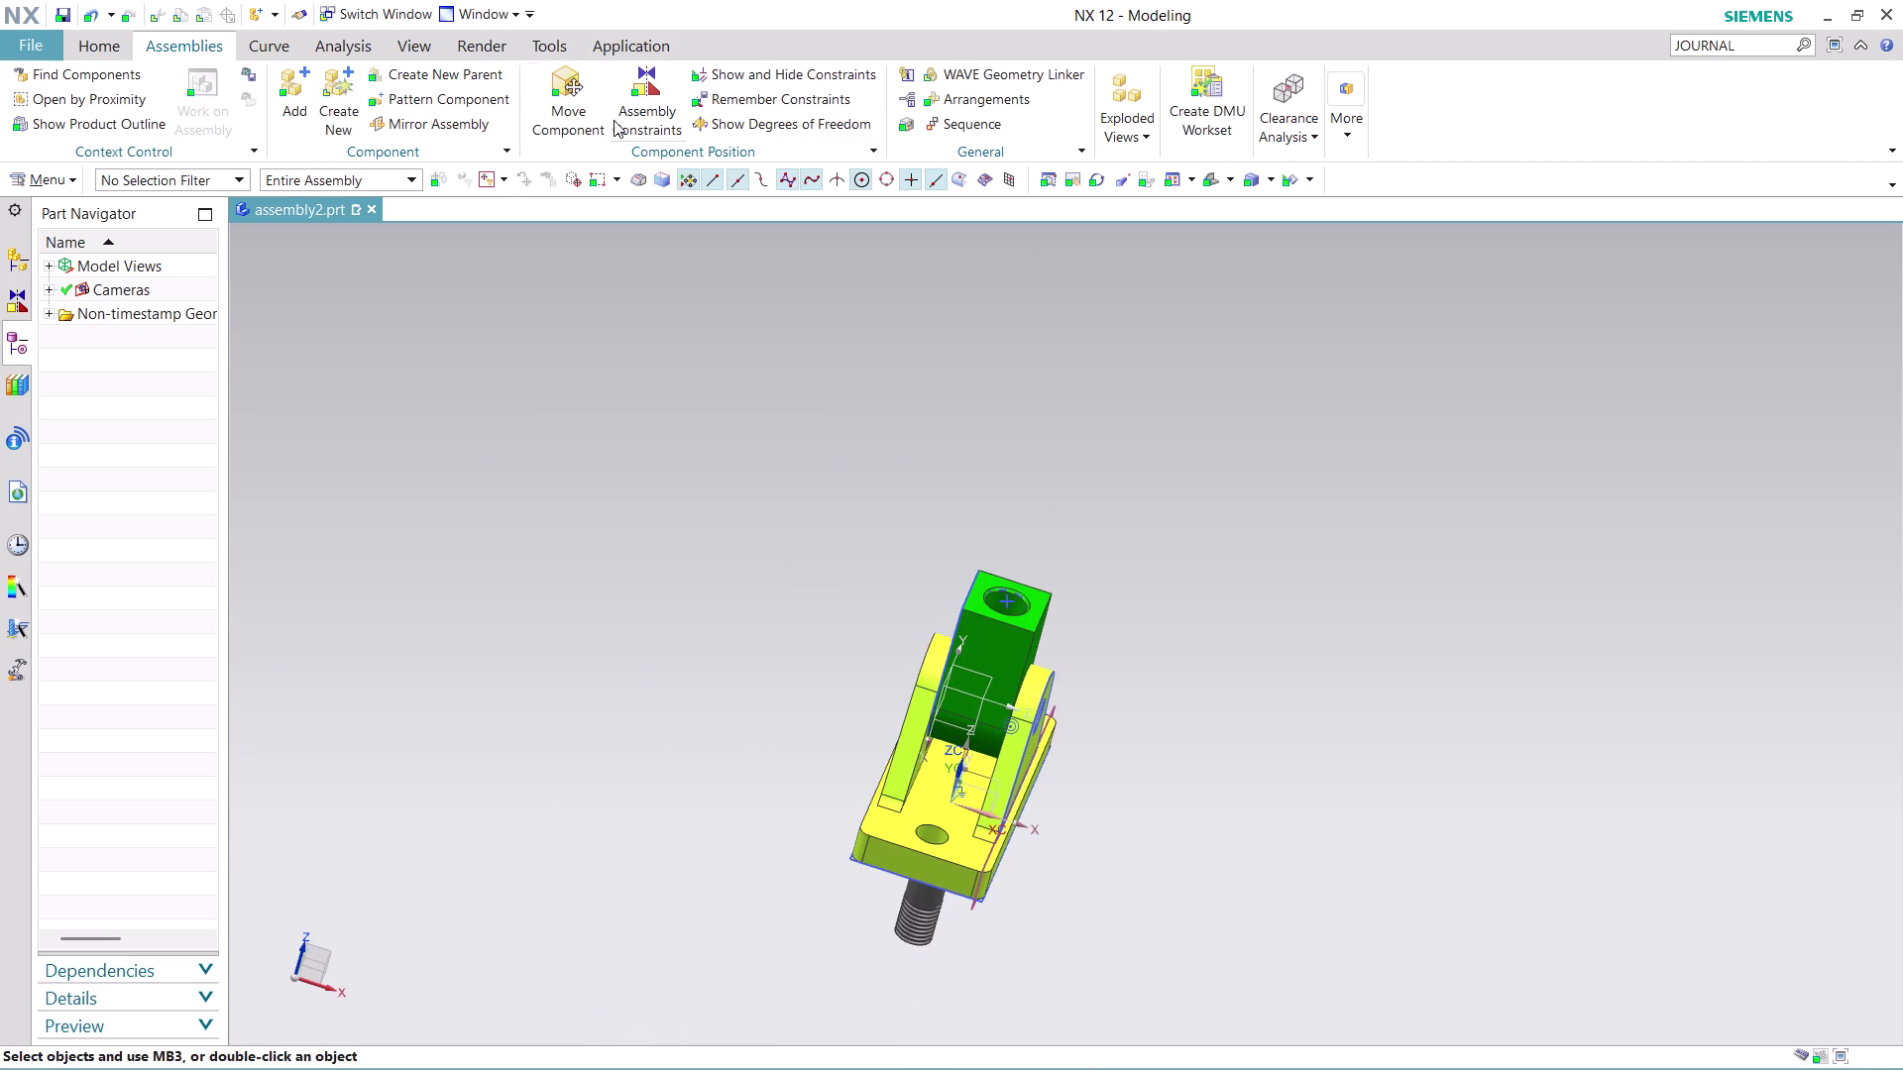
click(582, 91)
Select the screw, turn it 90 degrees sideways, and raise it above the green block.
click(946, 915)
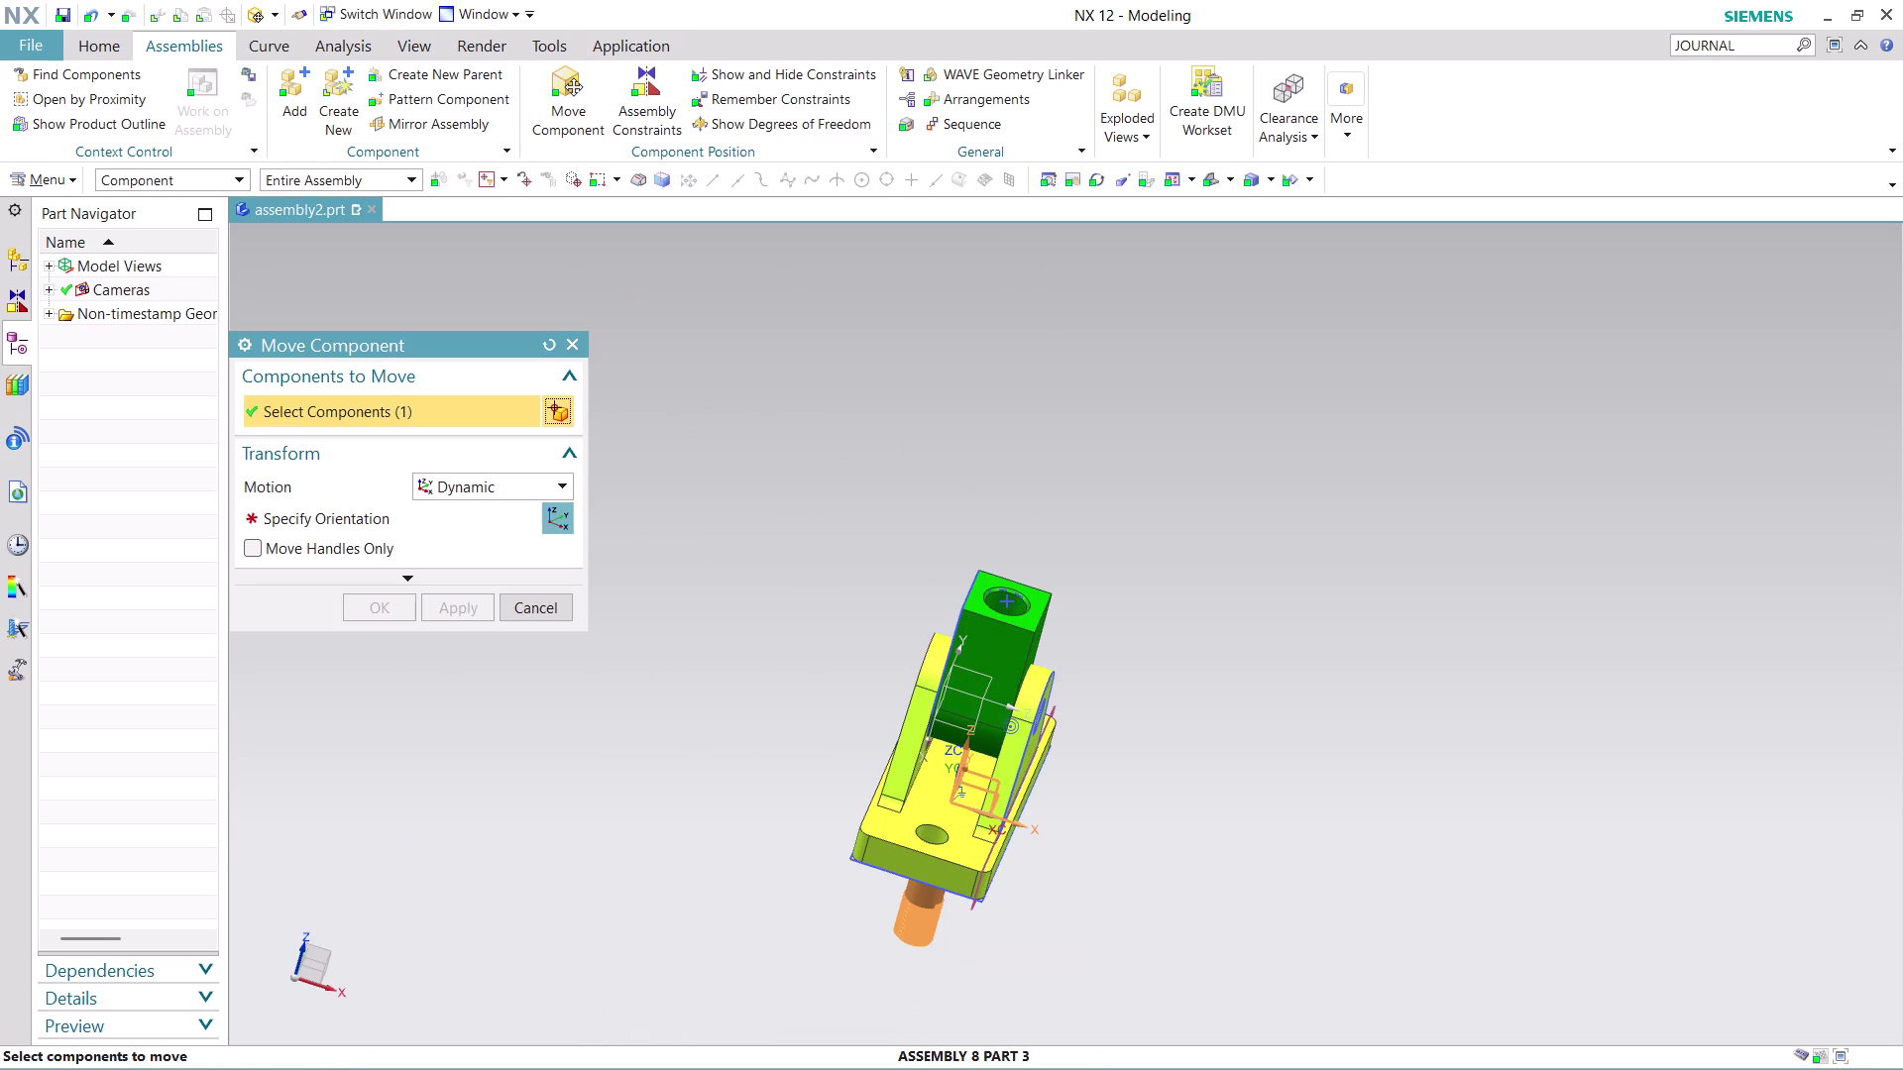
click(556, 514)
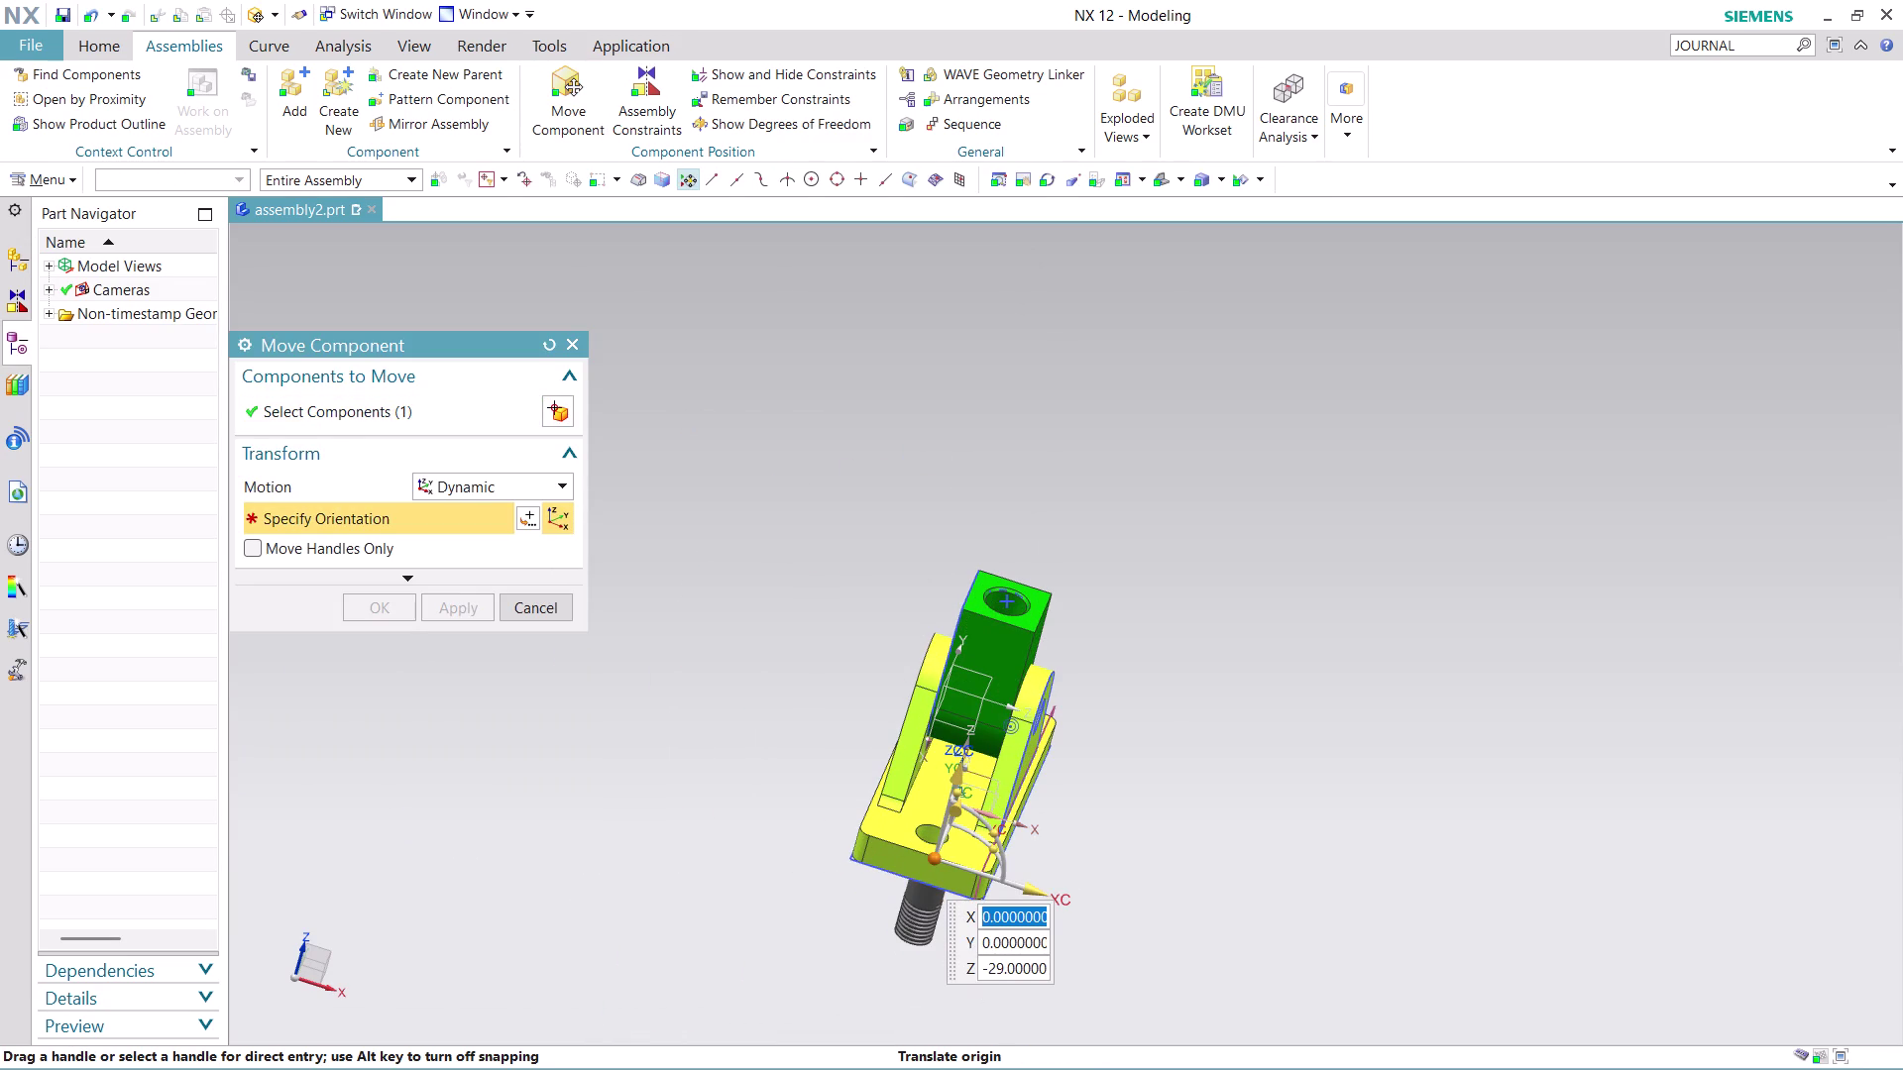
drag(991, 829, 1014, 977)
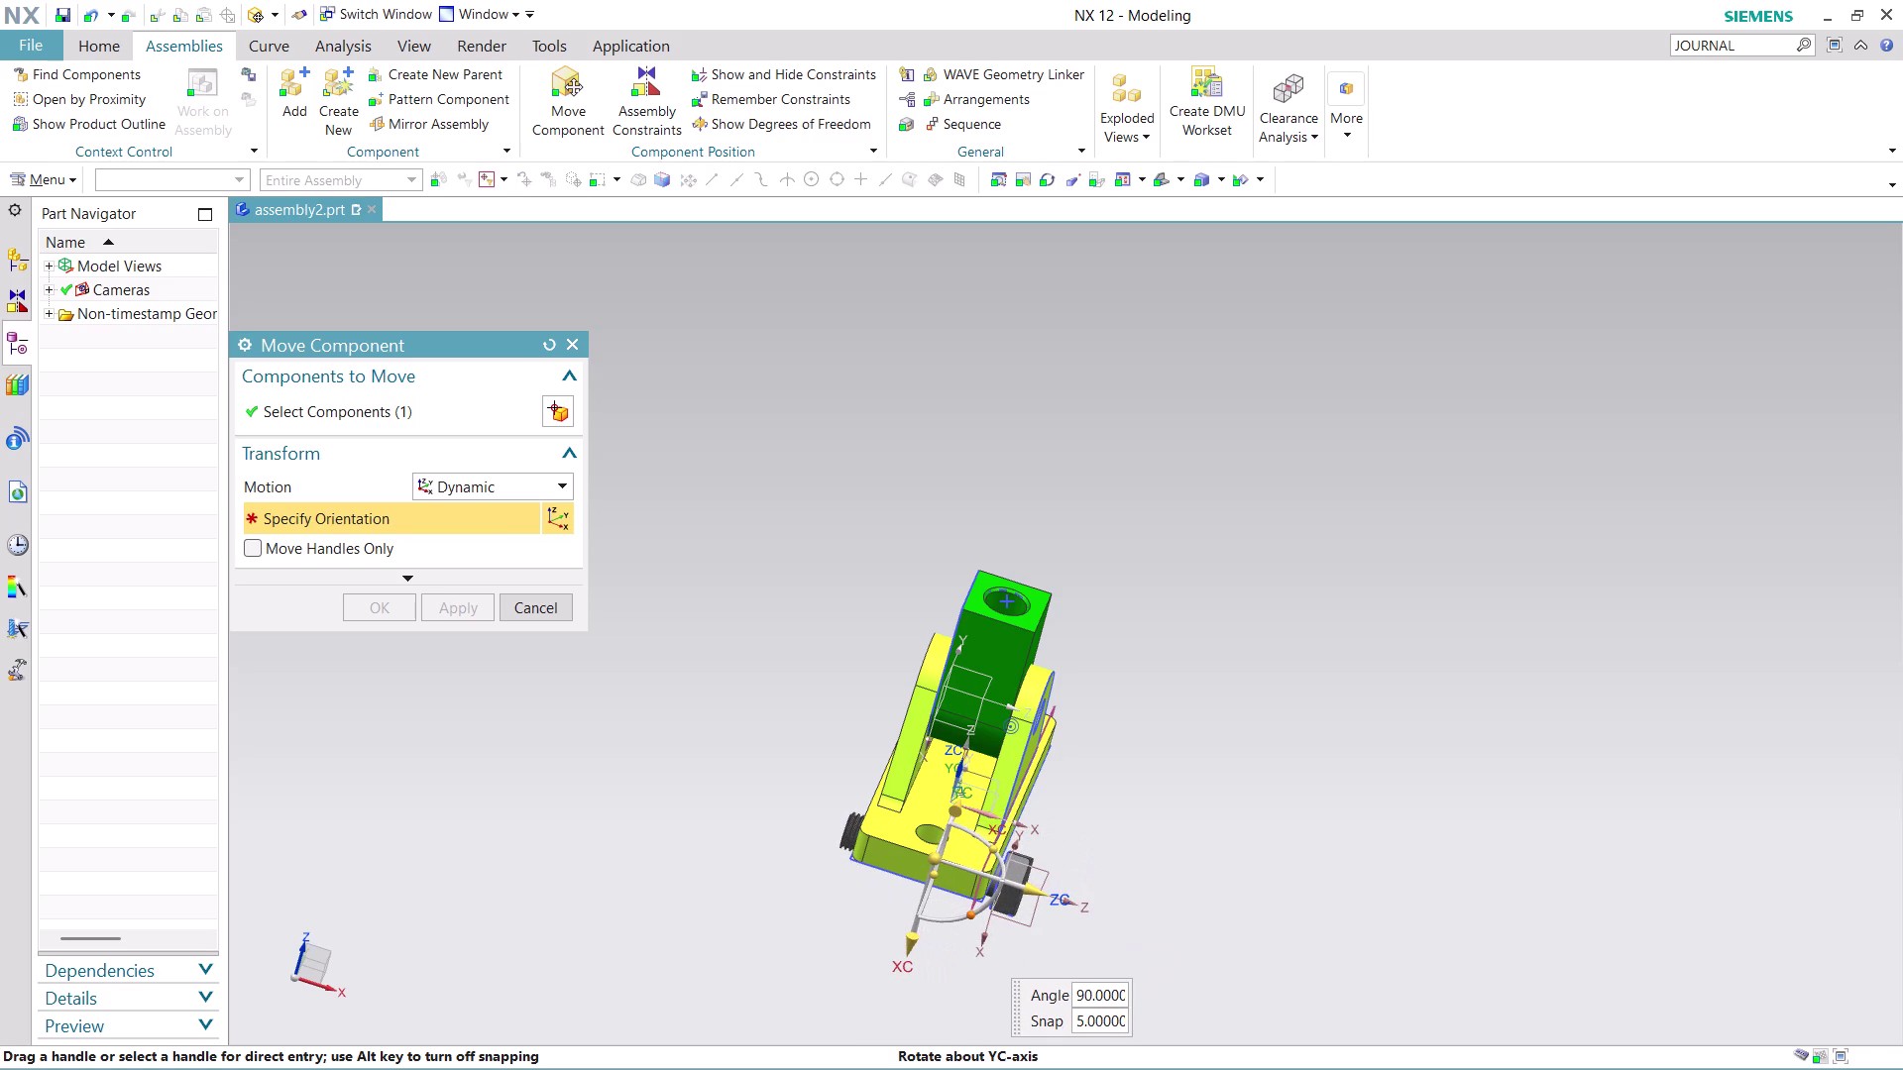
drag(1014, 977, 1003, 990)
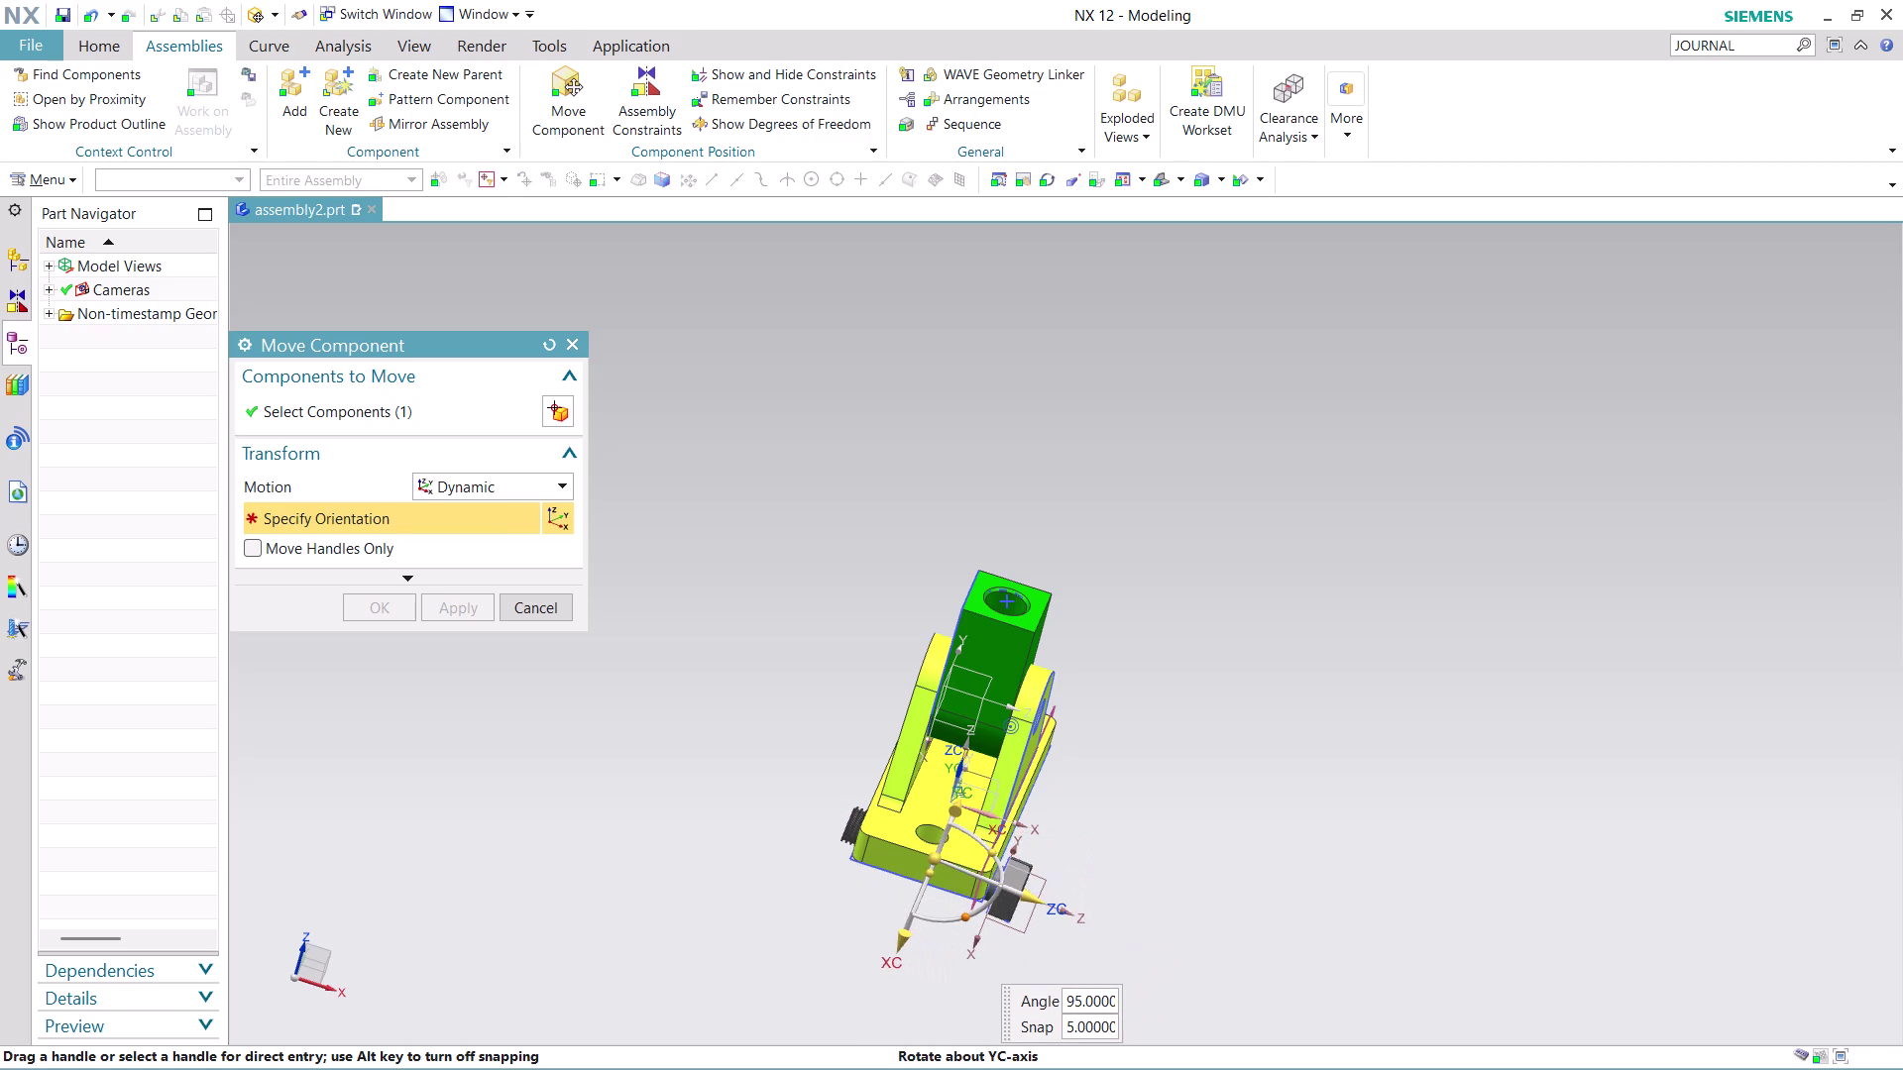
drag(1003, 990, 1025, 966)
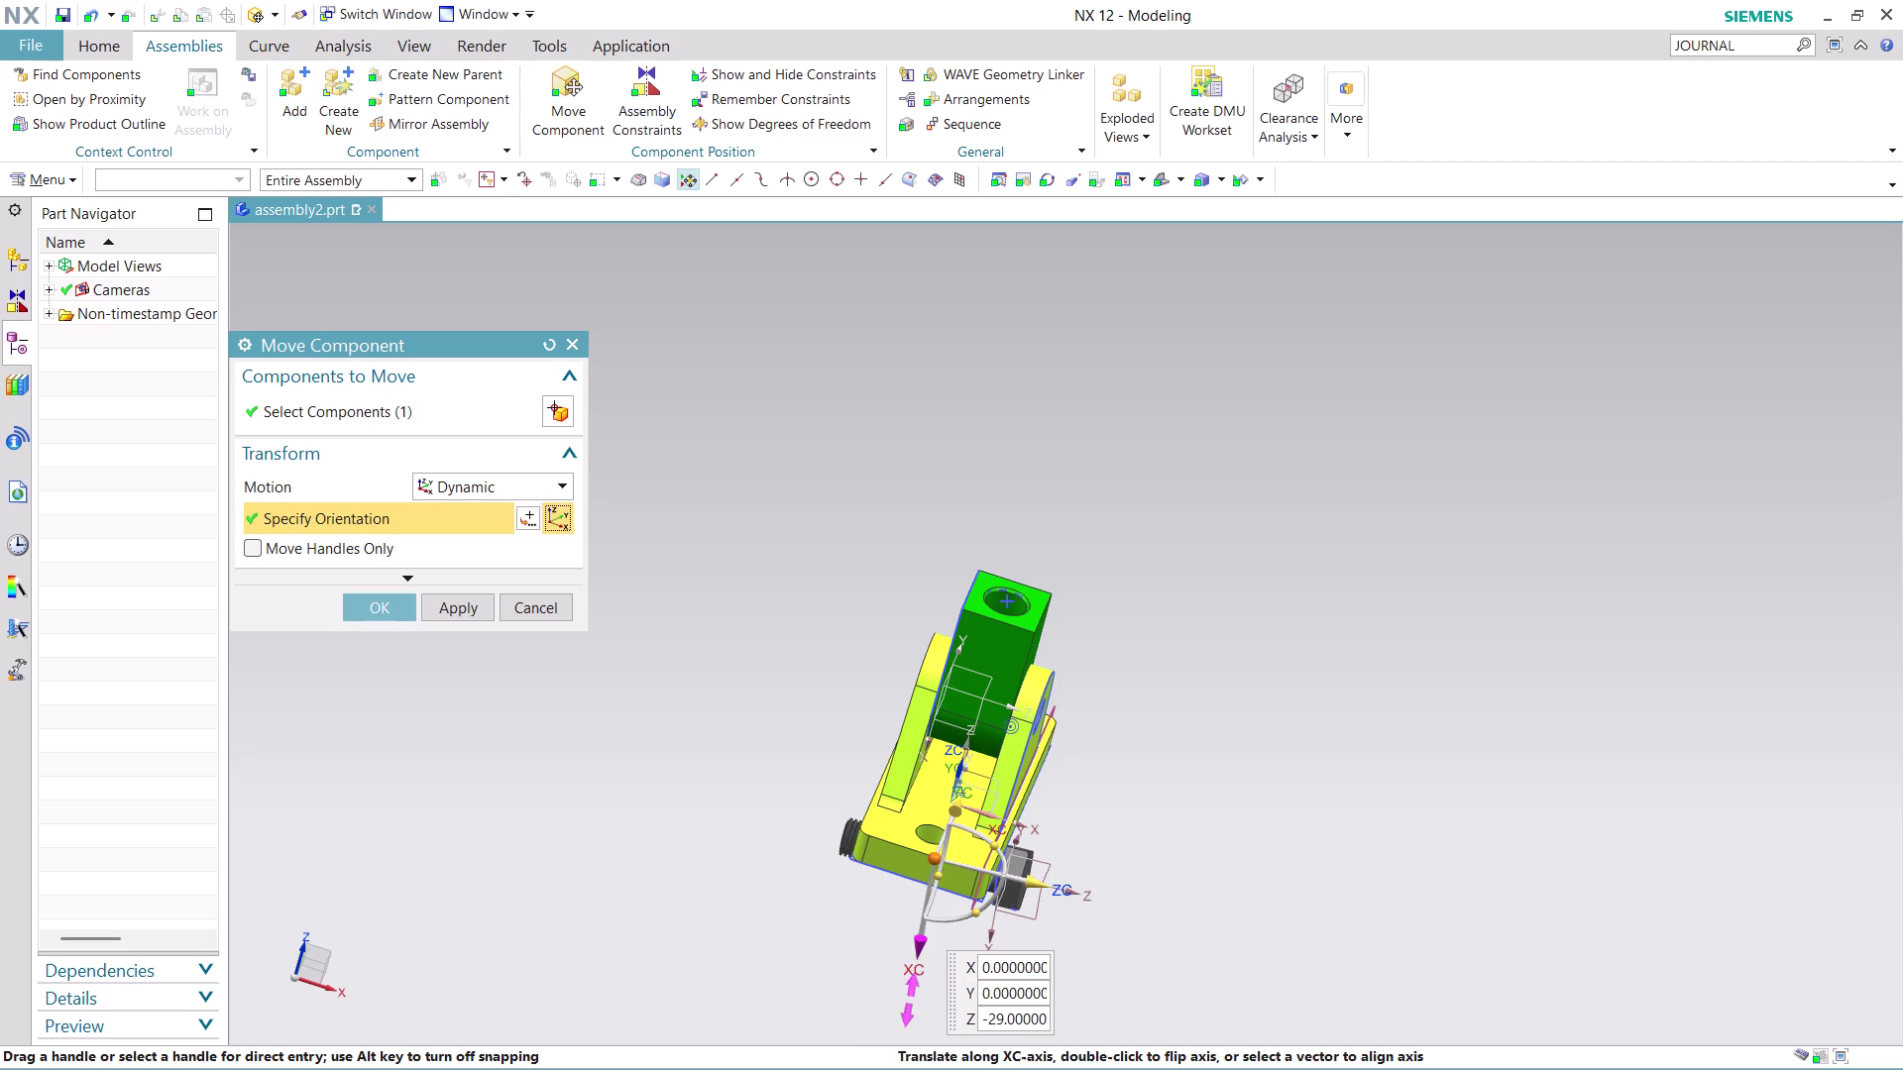
drag(914, 951, 986, 601)
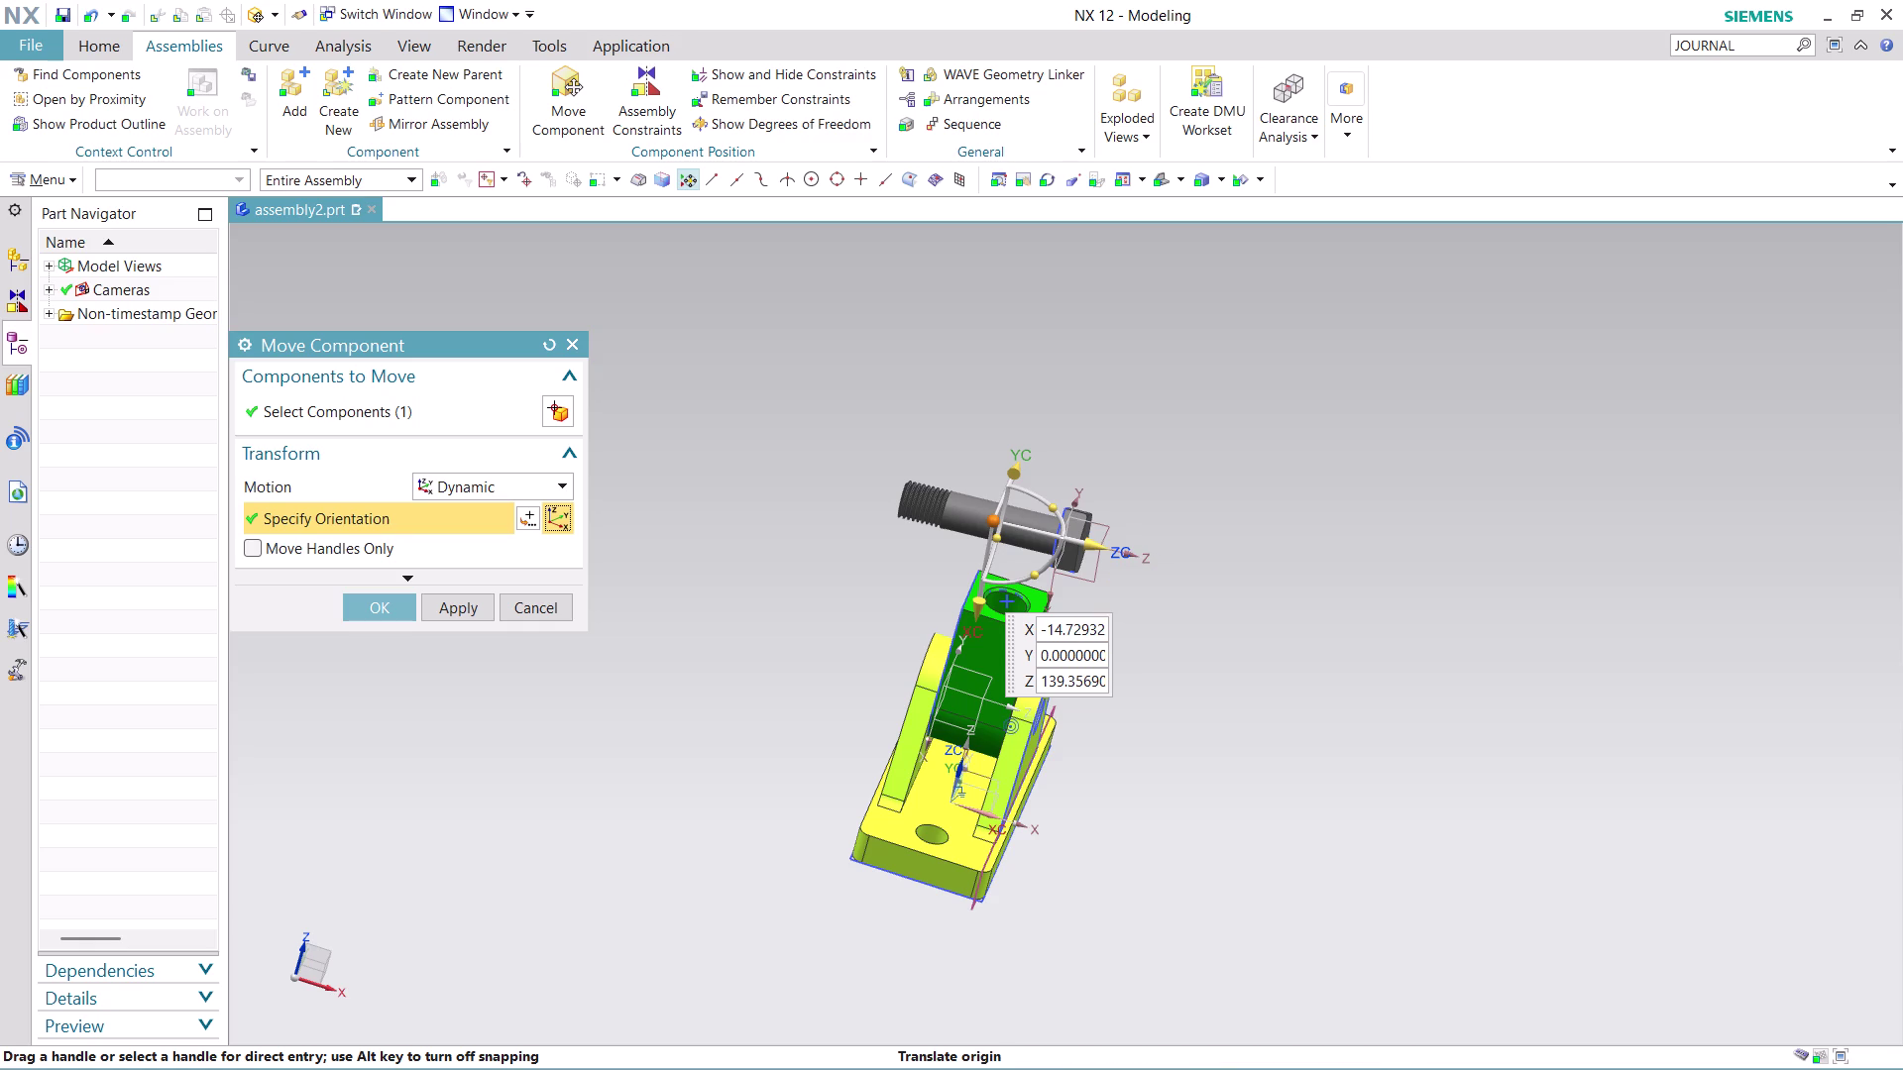
drag(1052, 511, 808, 583)
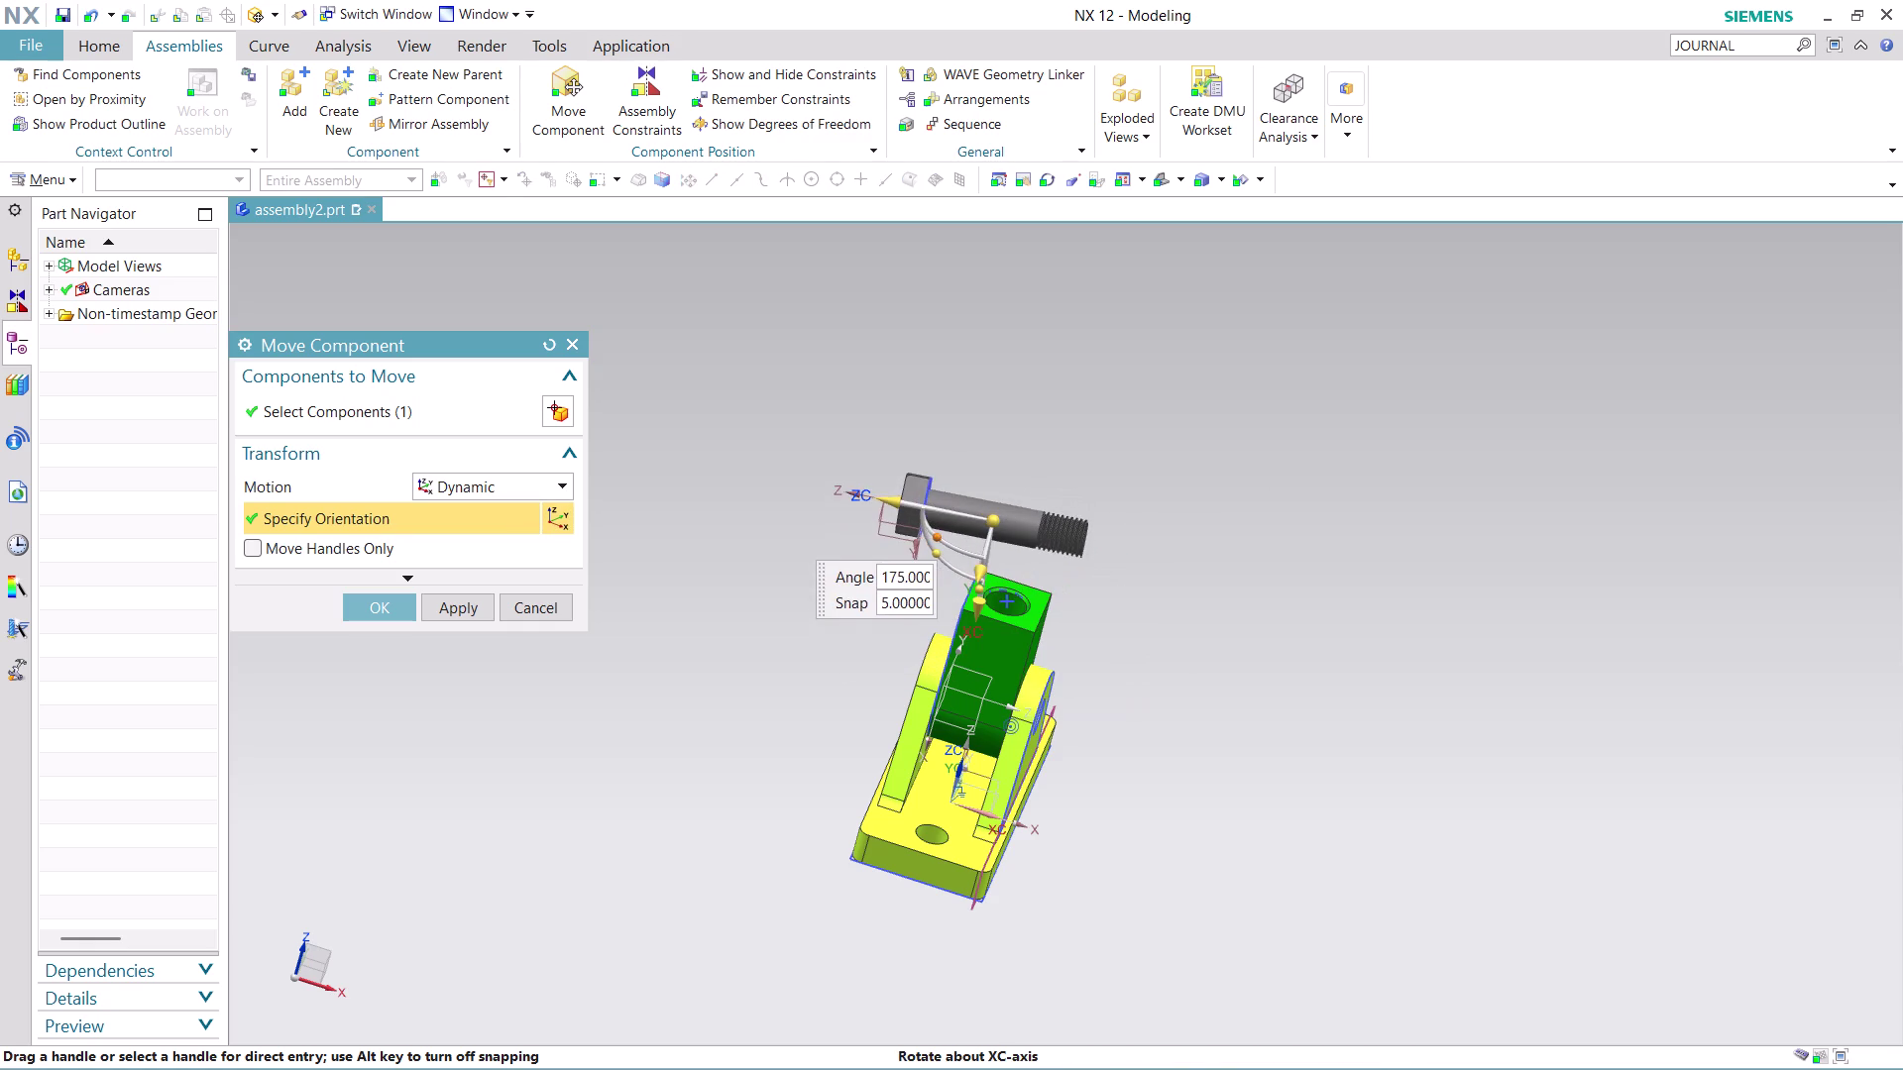
drag(808, 582, 794, 560)
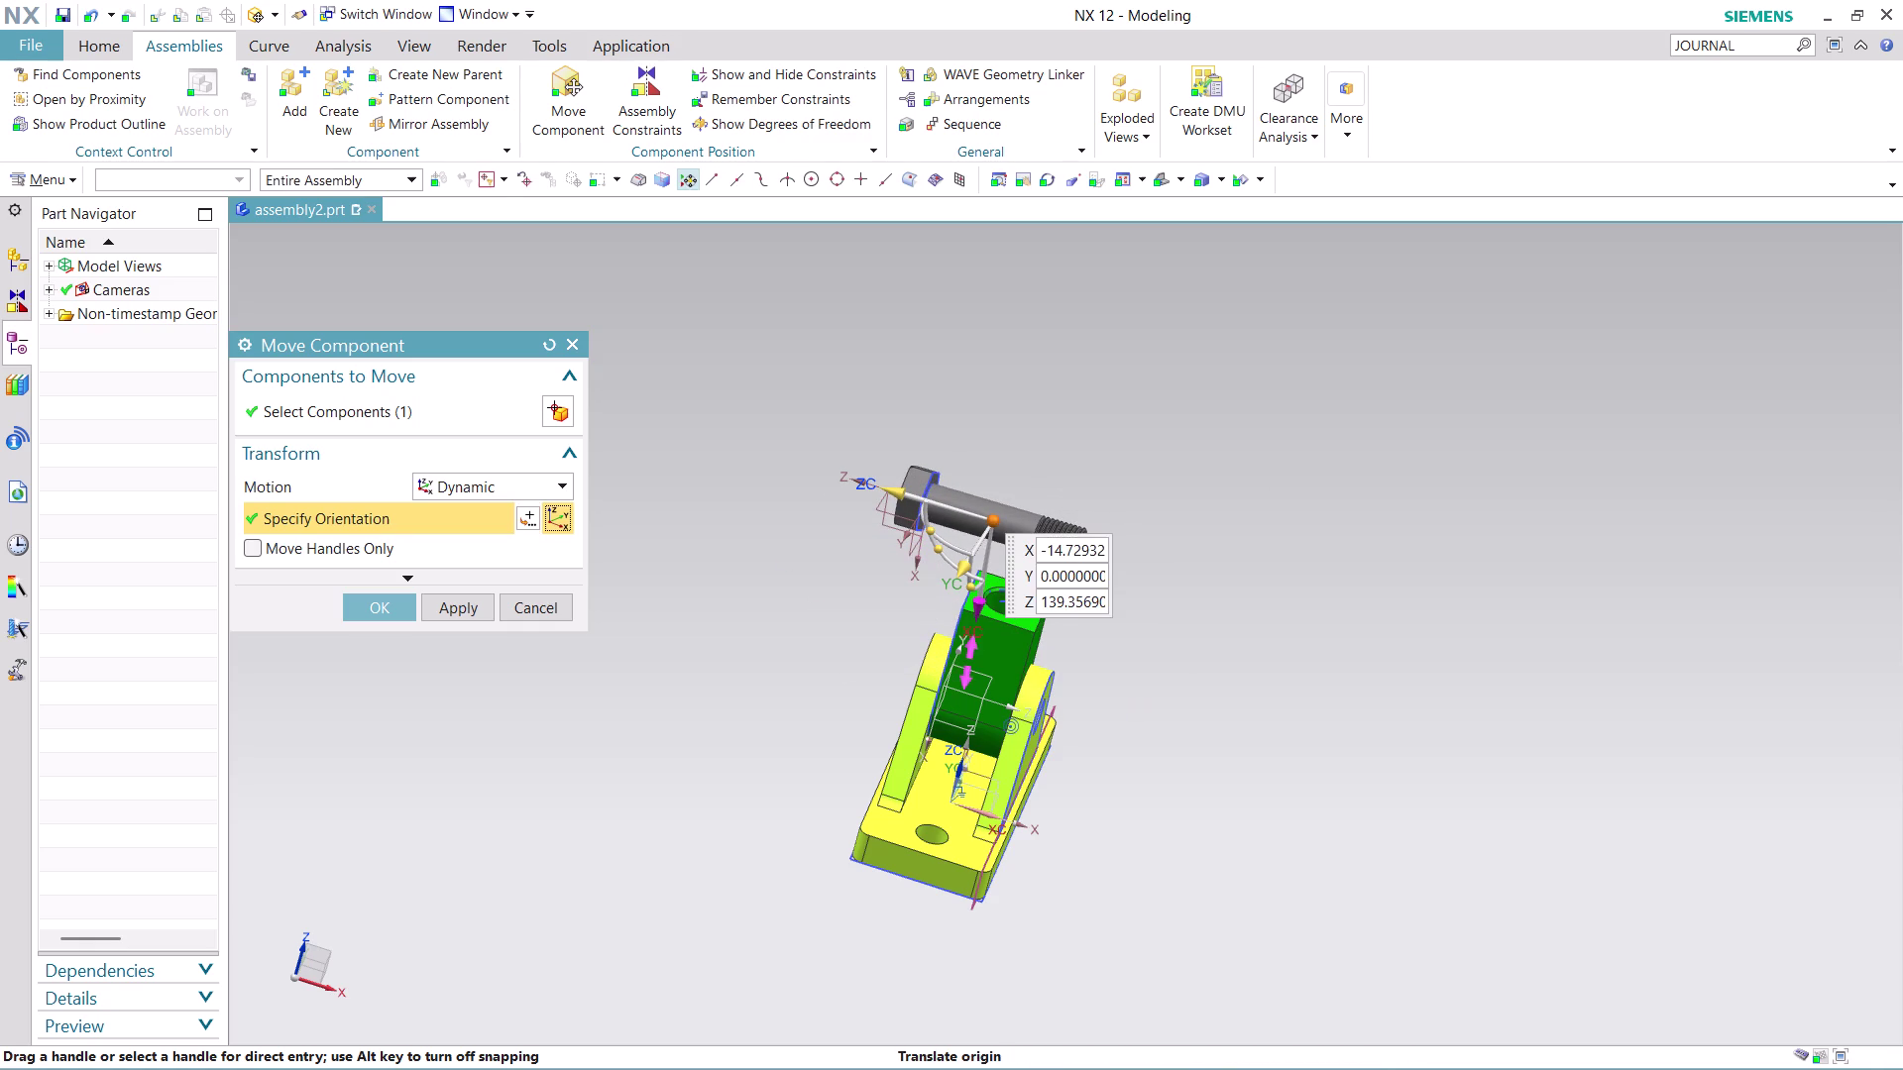
Slide the bolt down into the bracket hole, accept the move, and inspect the assembly.
drag(890, 484, 777, 485)
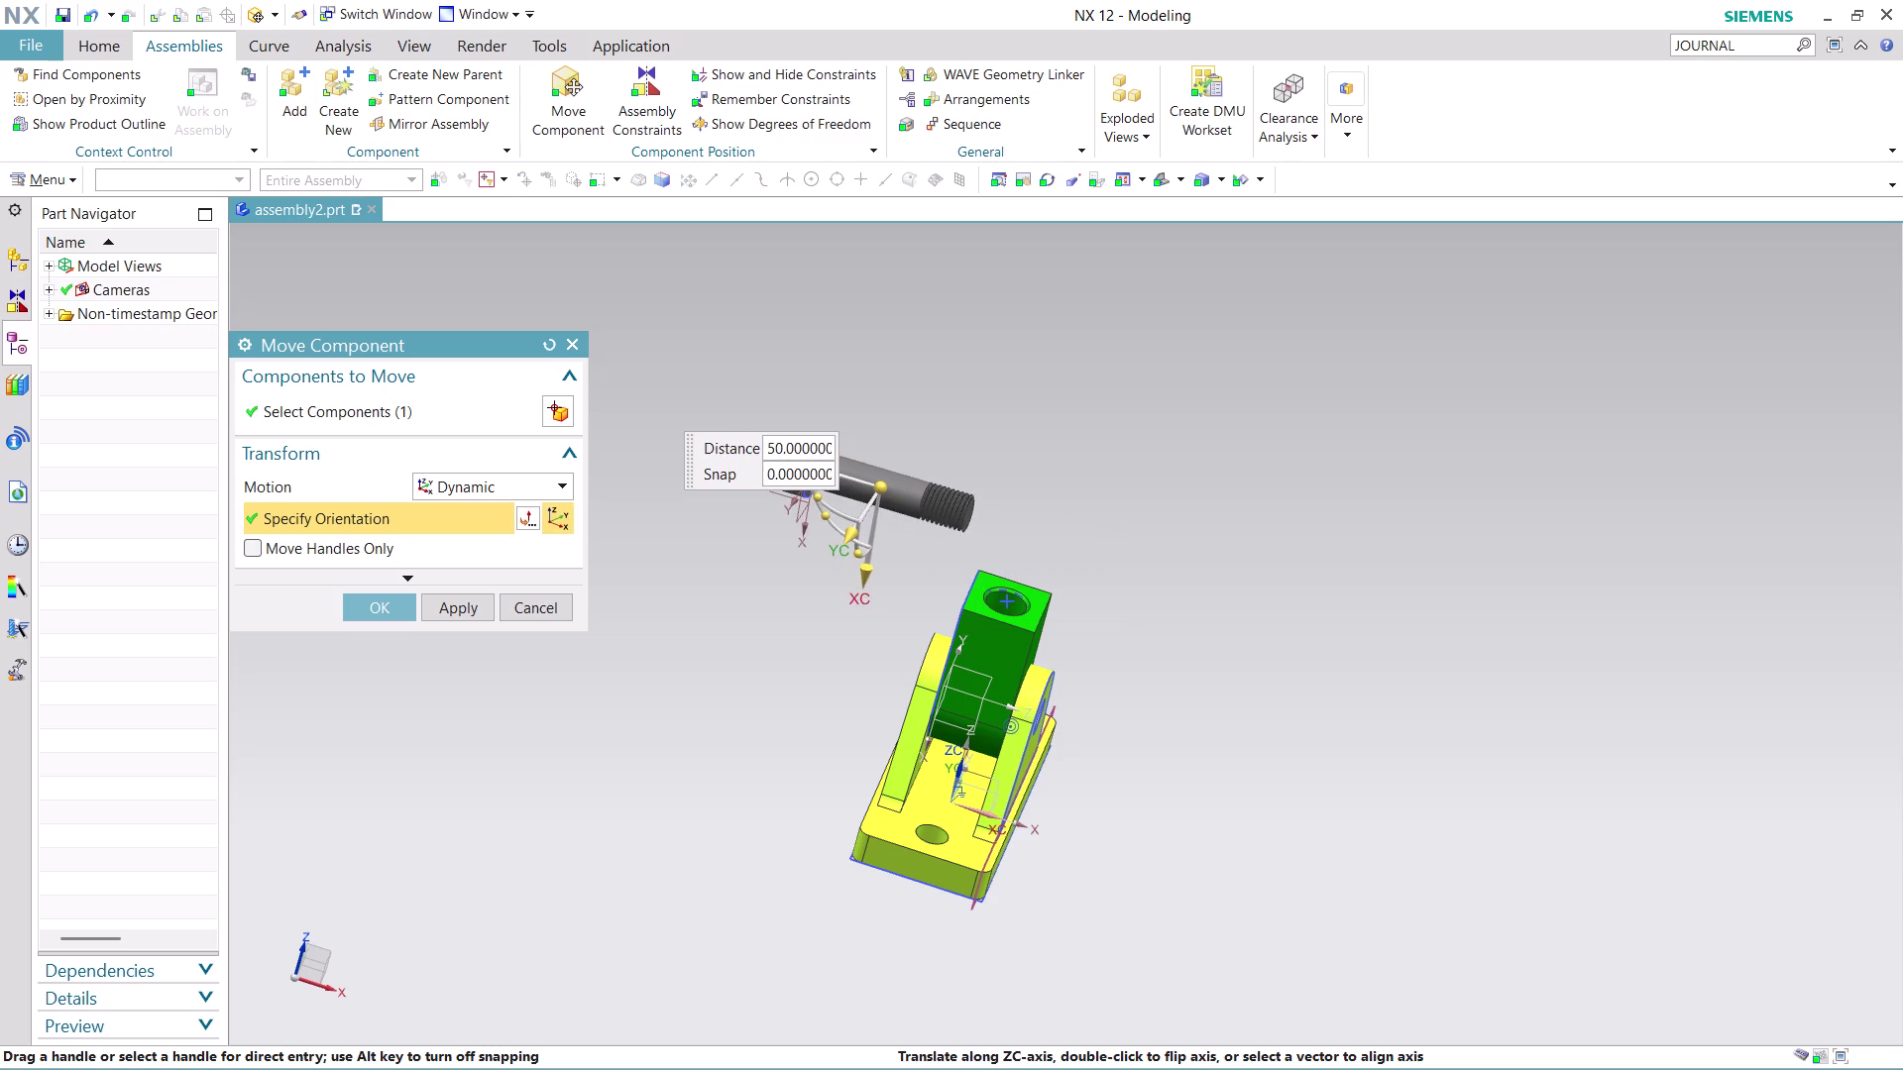
drag(777, 485, 754, 486)
scroll(up, 3)
middle_drag(1189, 808, 1277, 810)
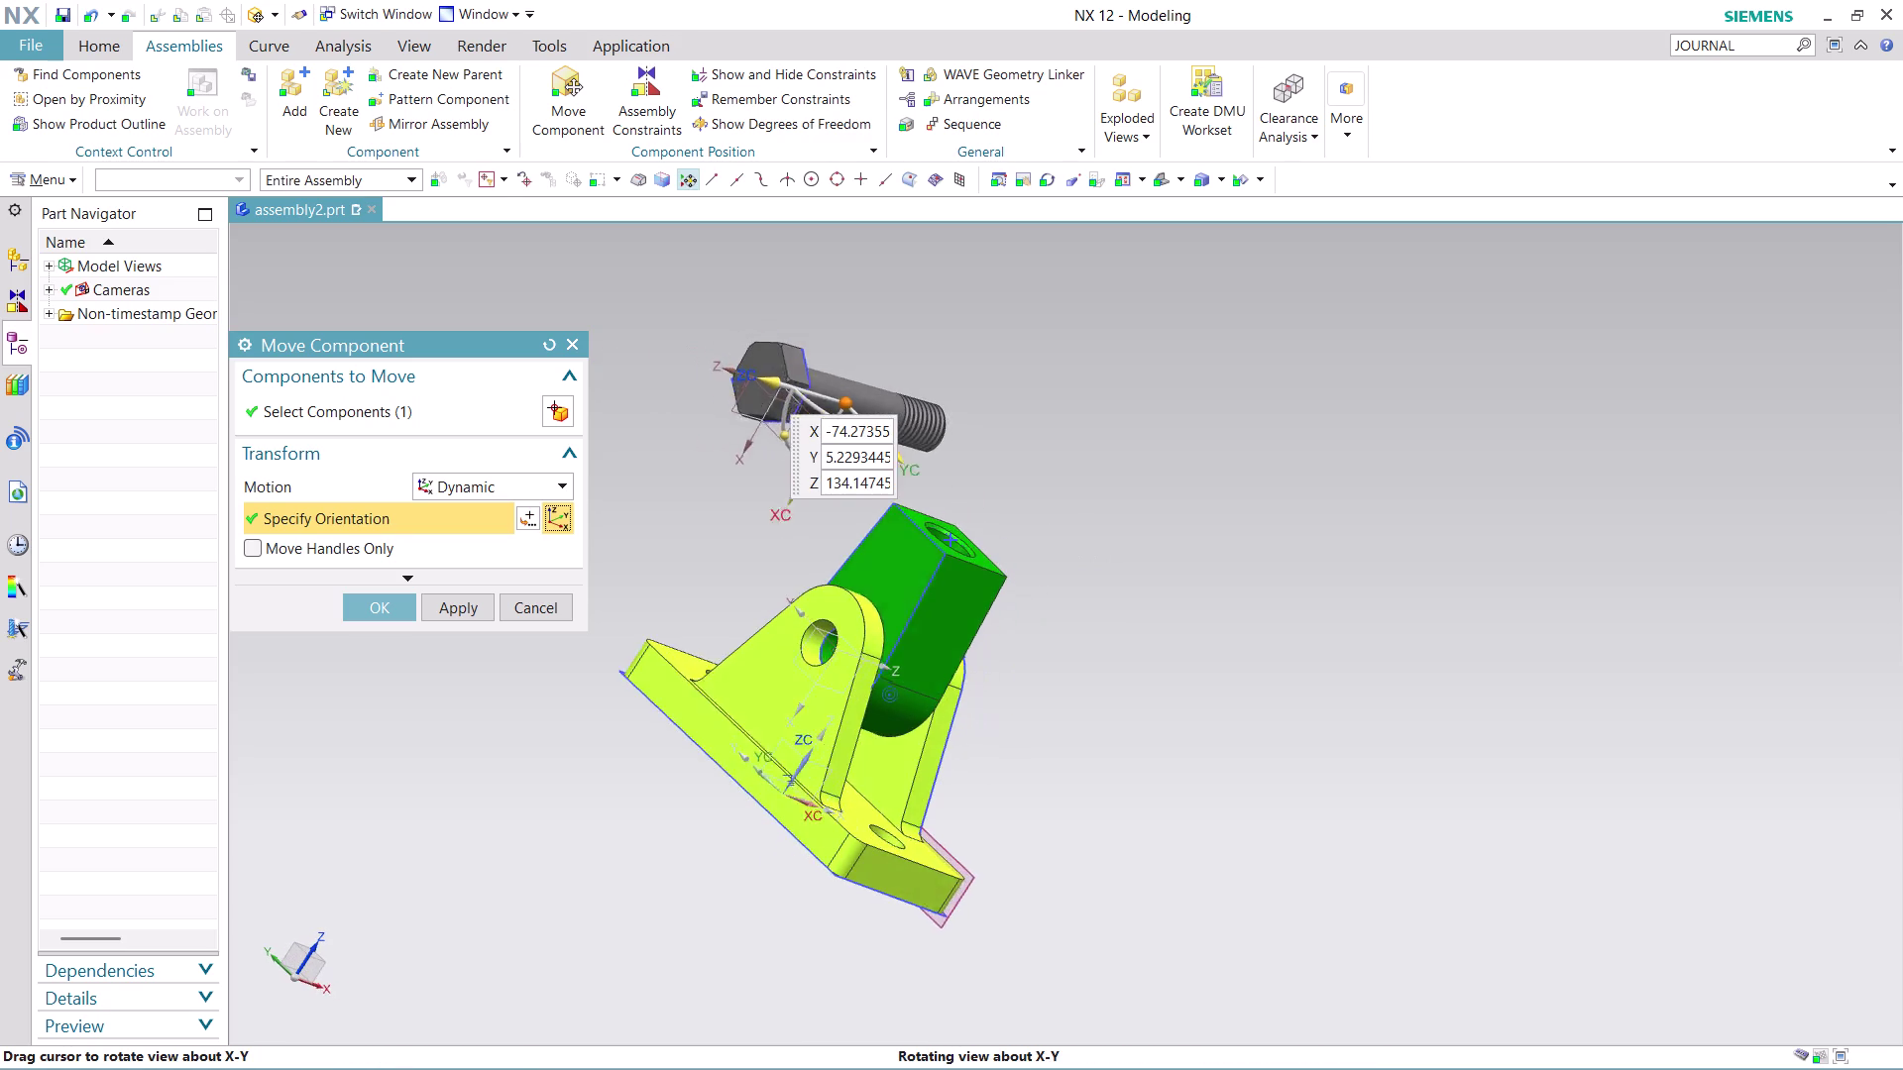
middle_drag(1277, 810, 1293, 817)
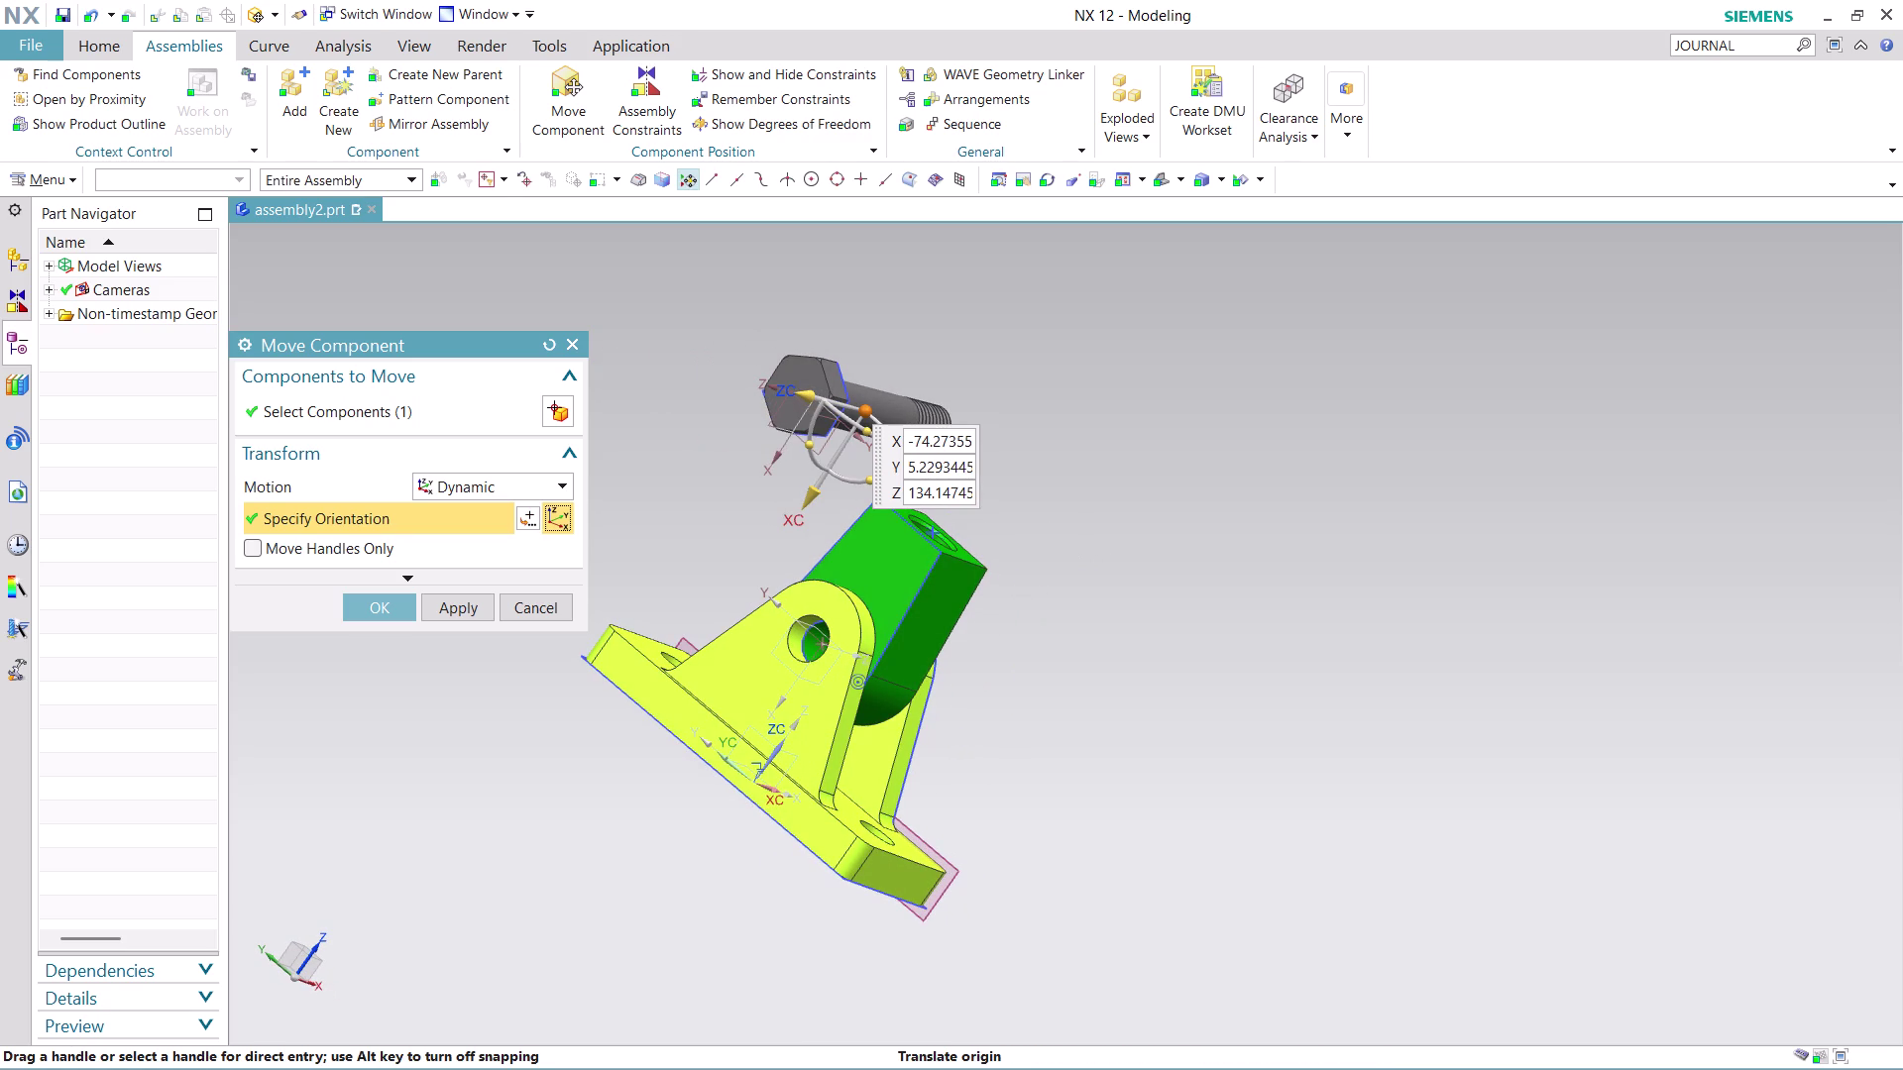
drag(807, 501, 696, 698)
middle_drag(1108, 654, 987, 622)
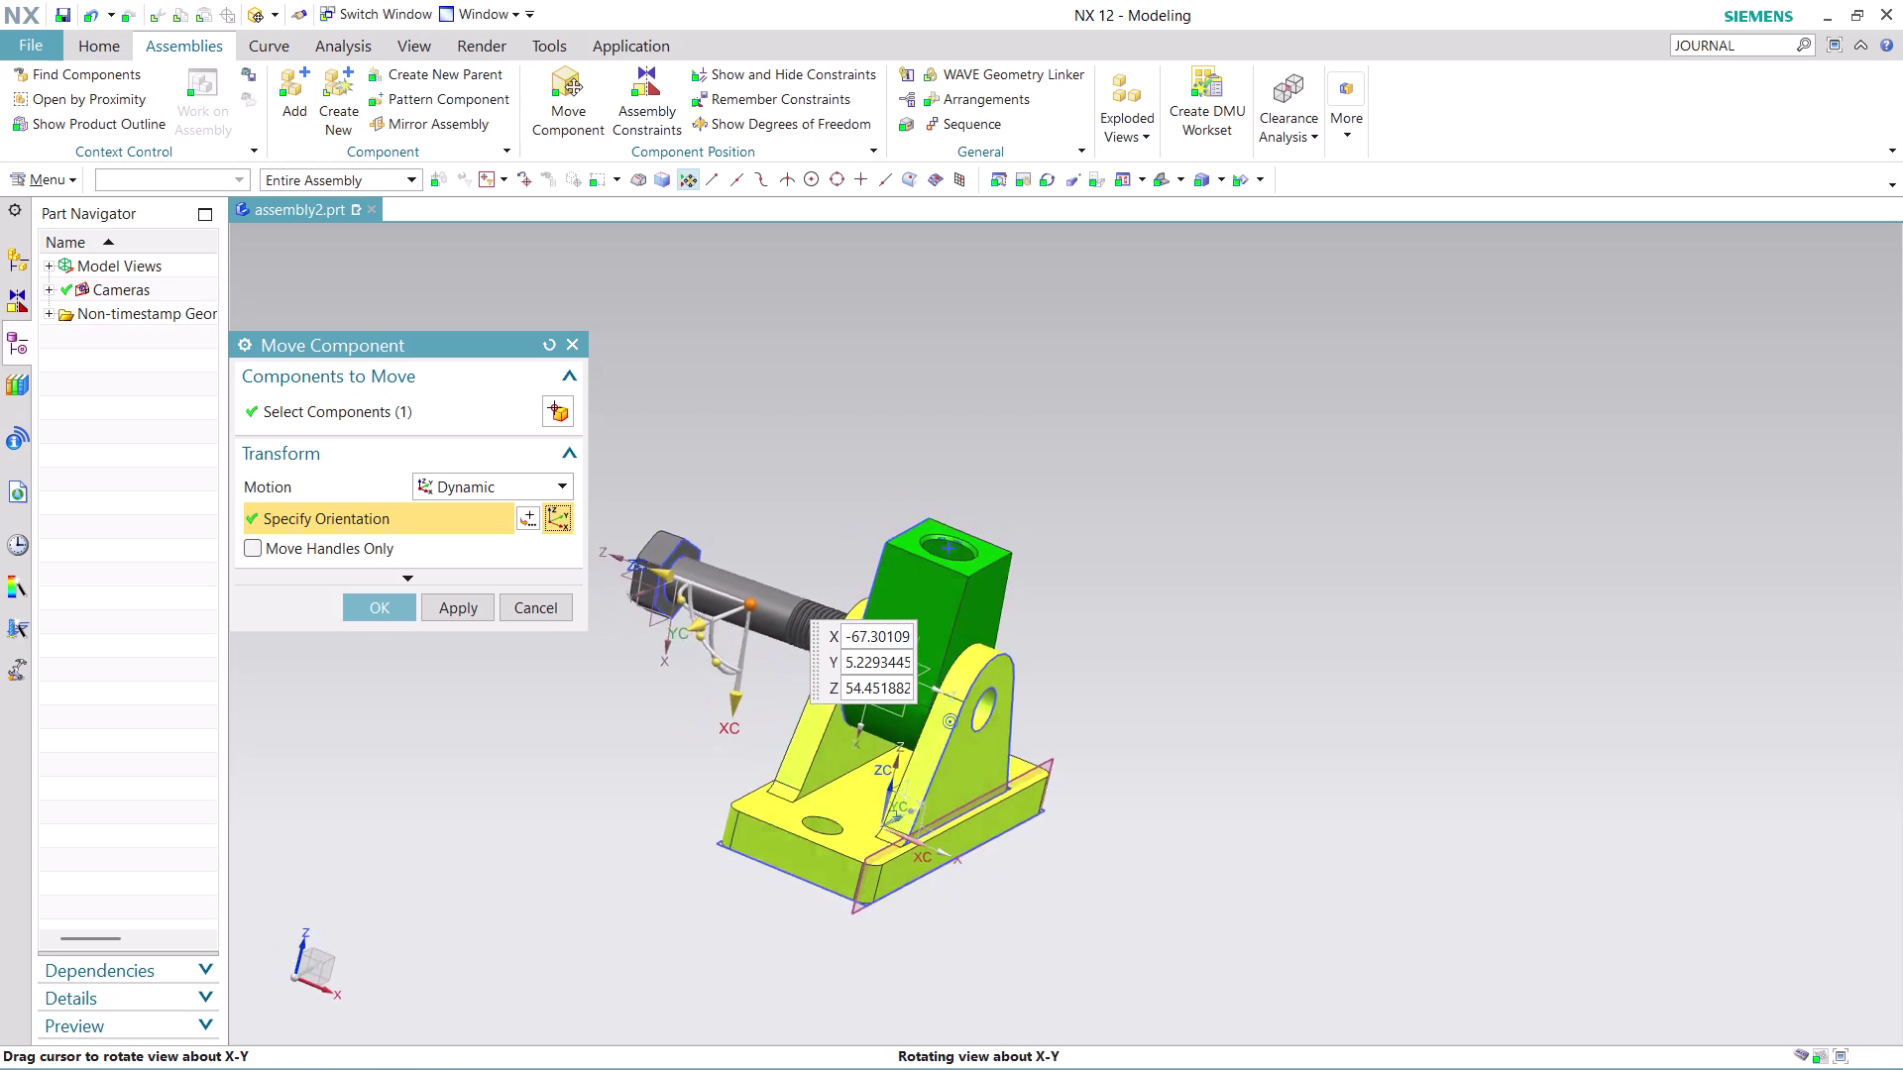
middle_drag(987, 621, 1030, 653)
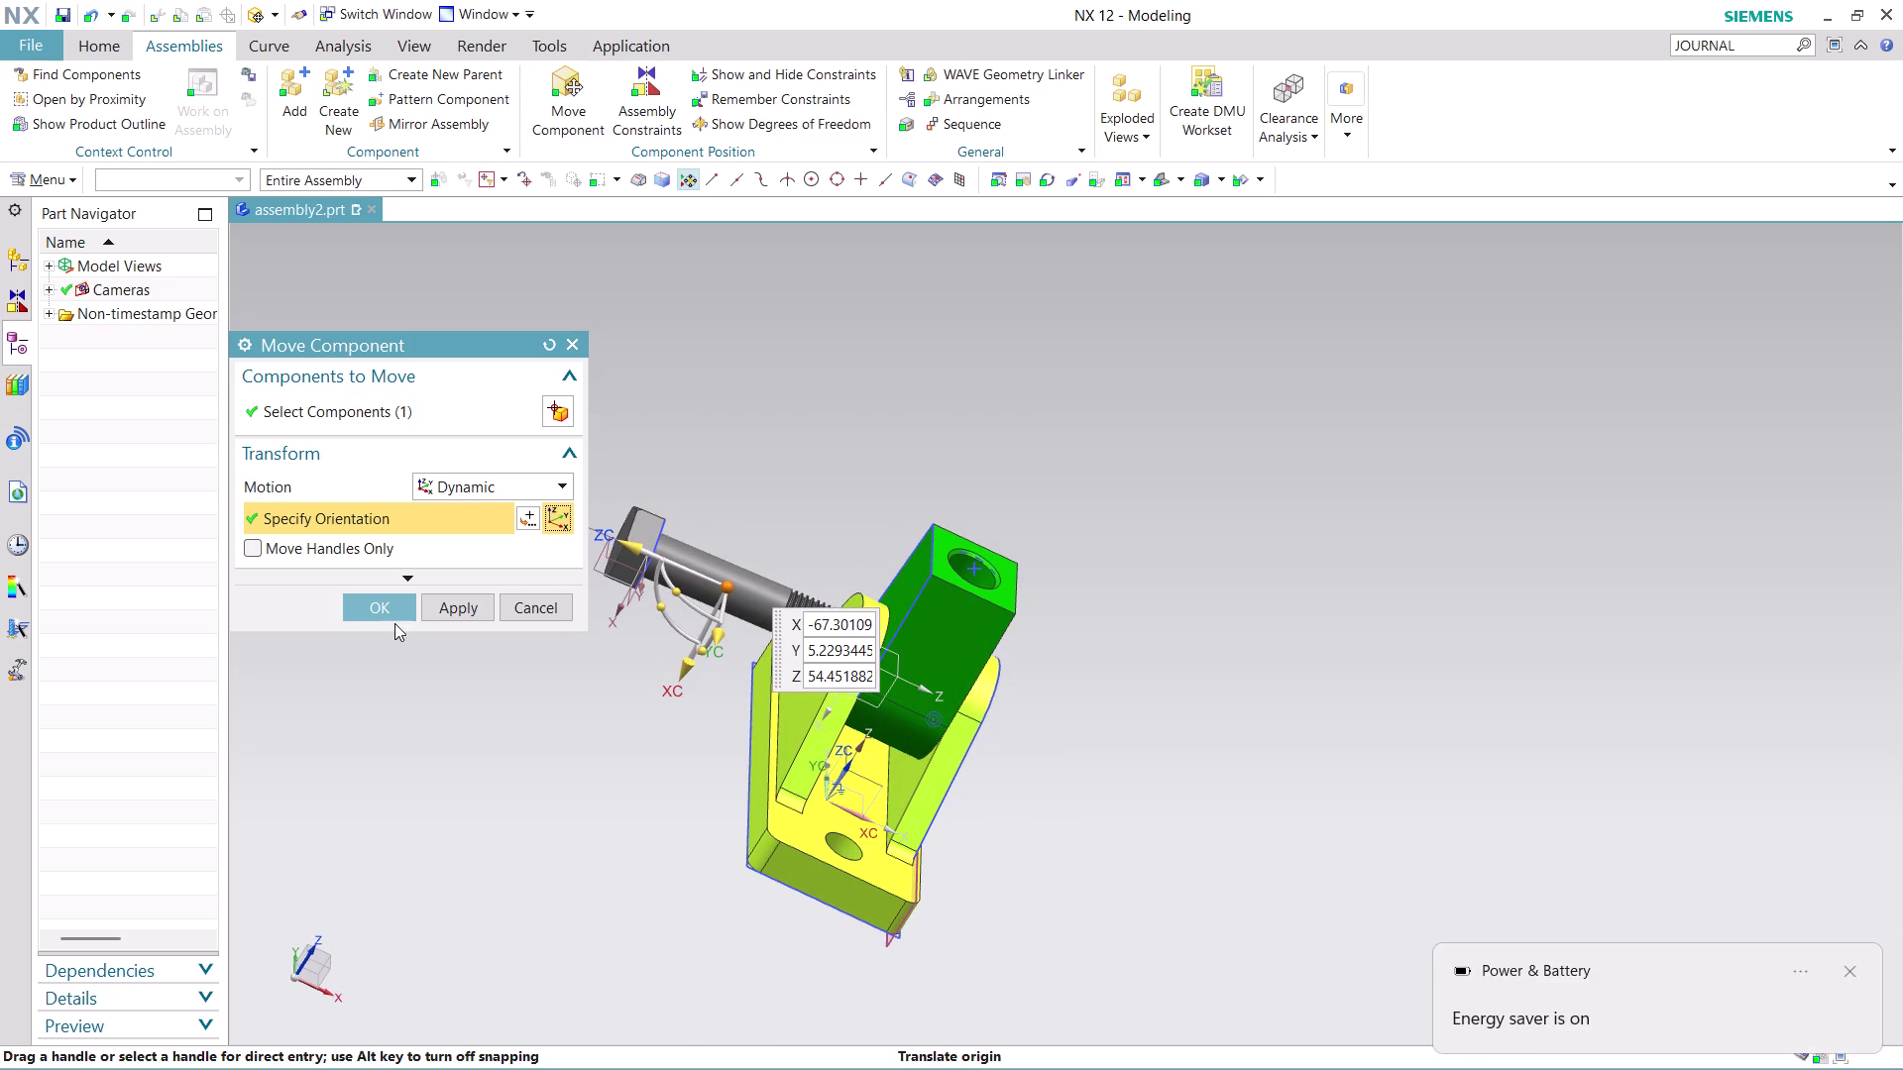
click(363, 611)
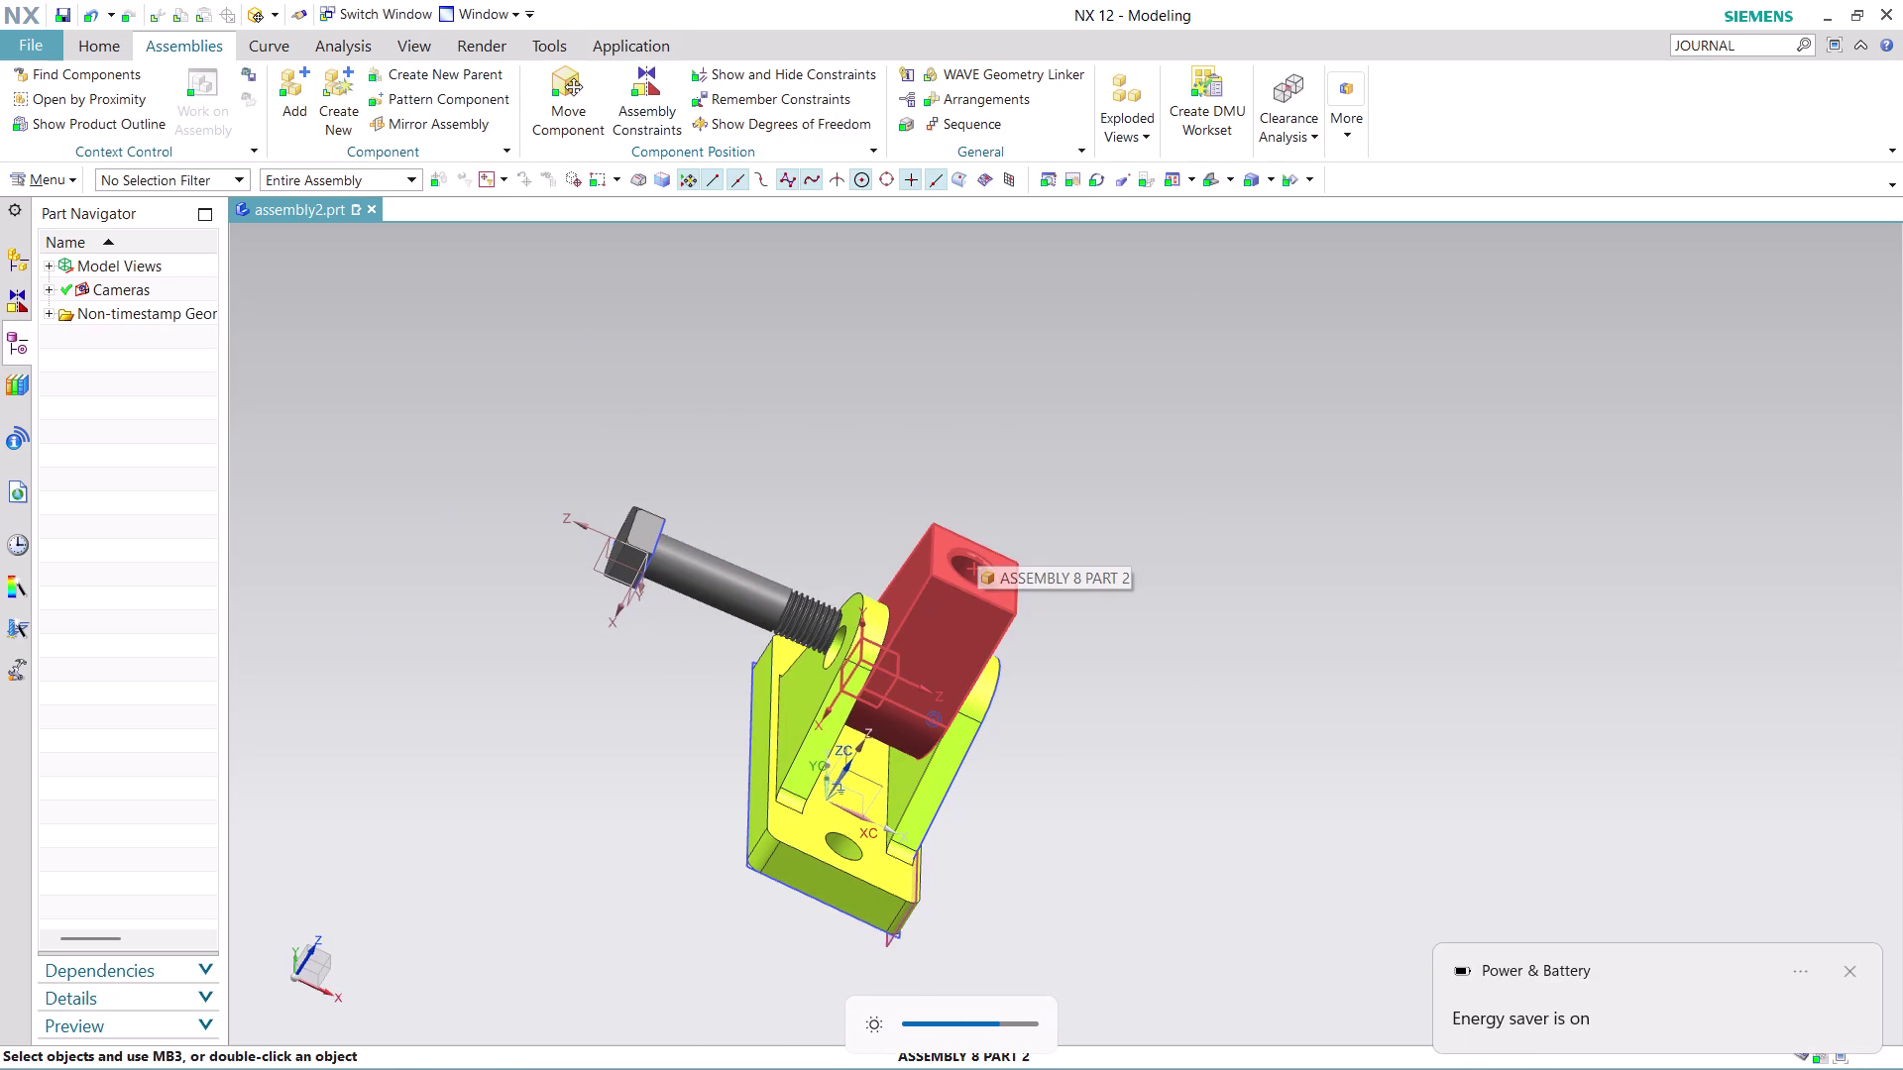
scroll(up, 3)
scroll(down, 3)
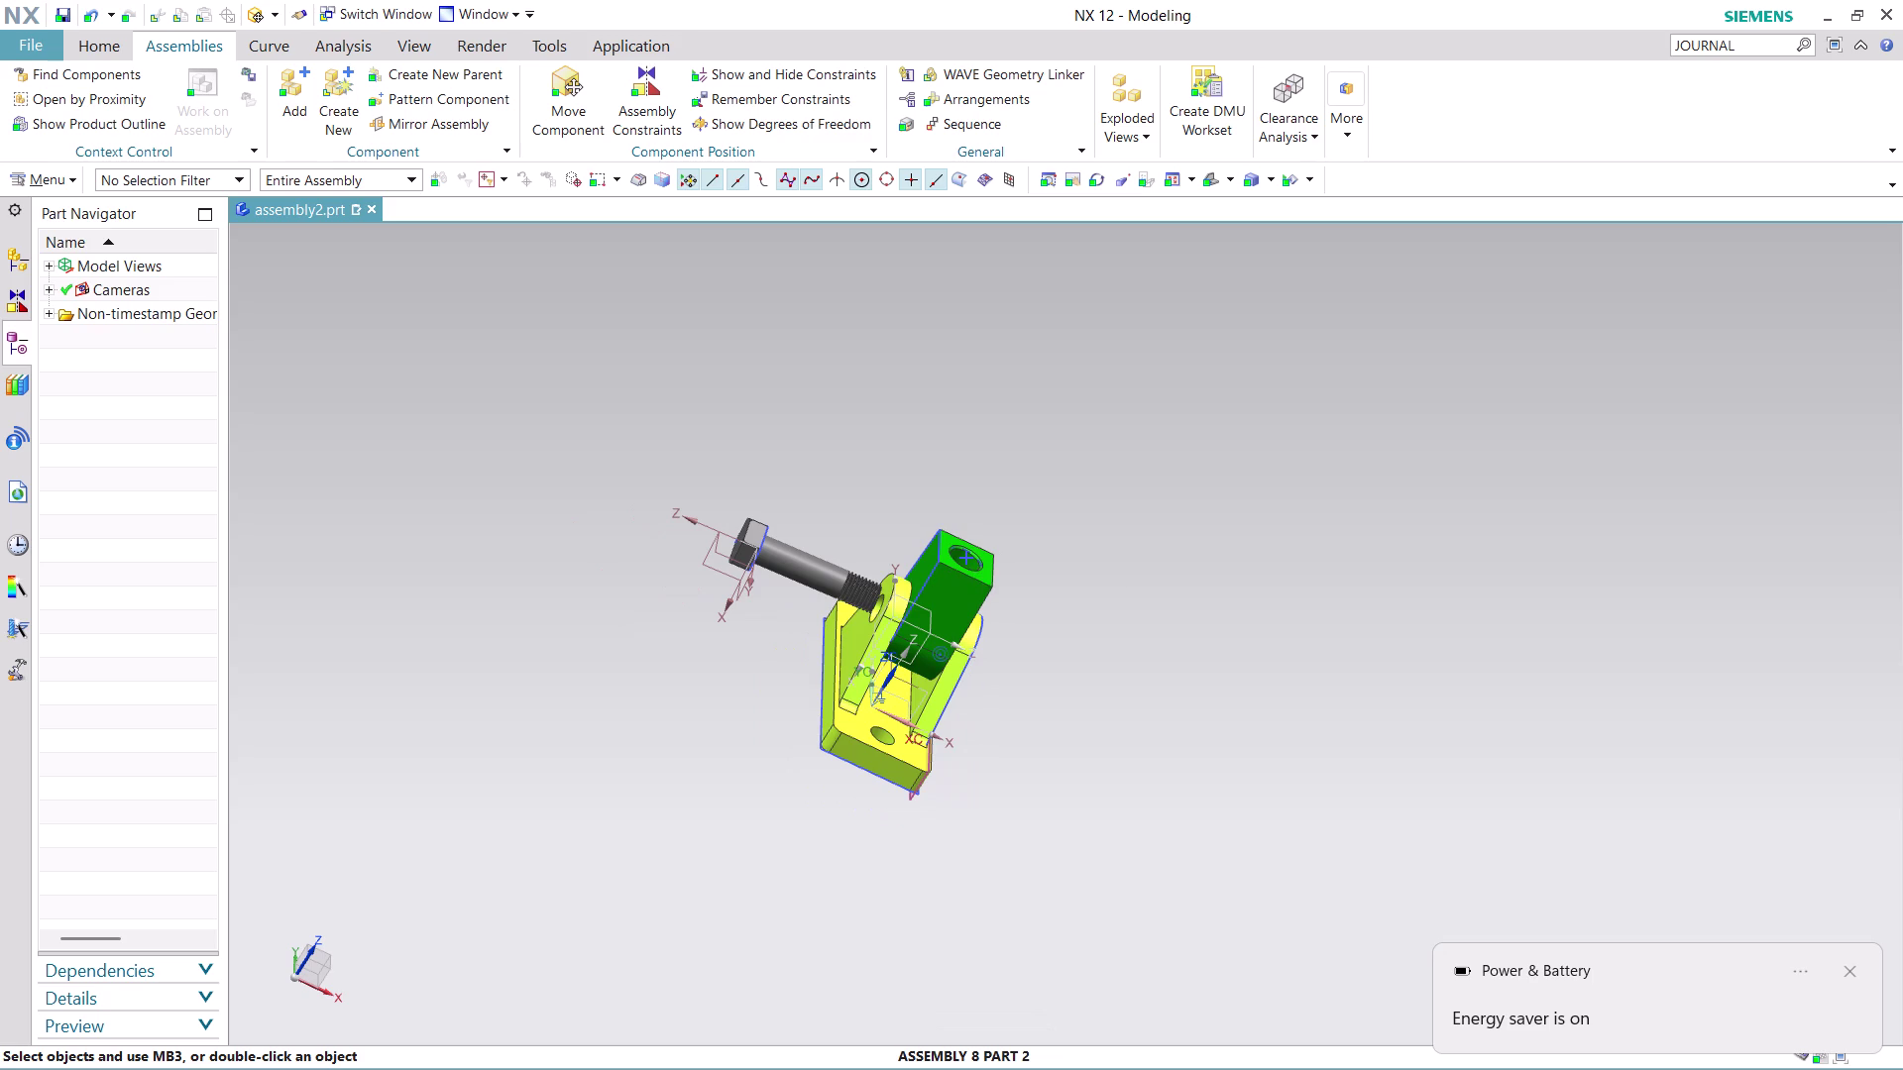
middle_drag(1104, 721, 1055, 680)
scroll(up, 3)
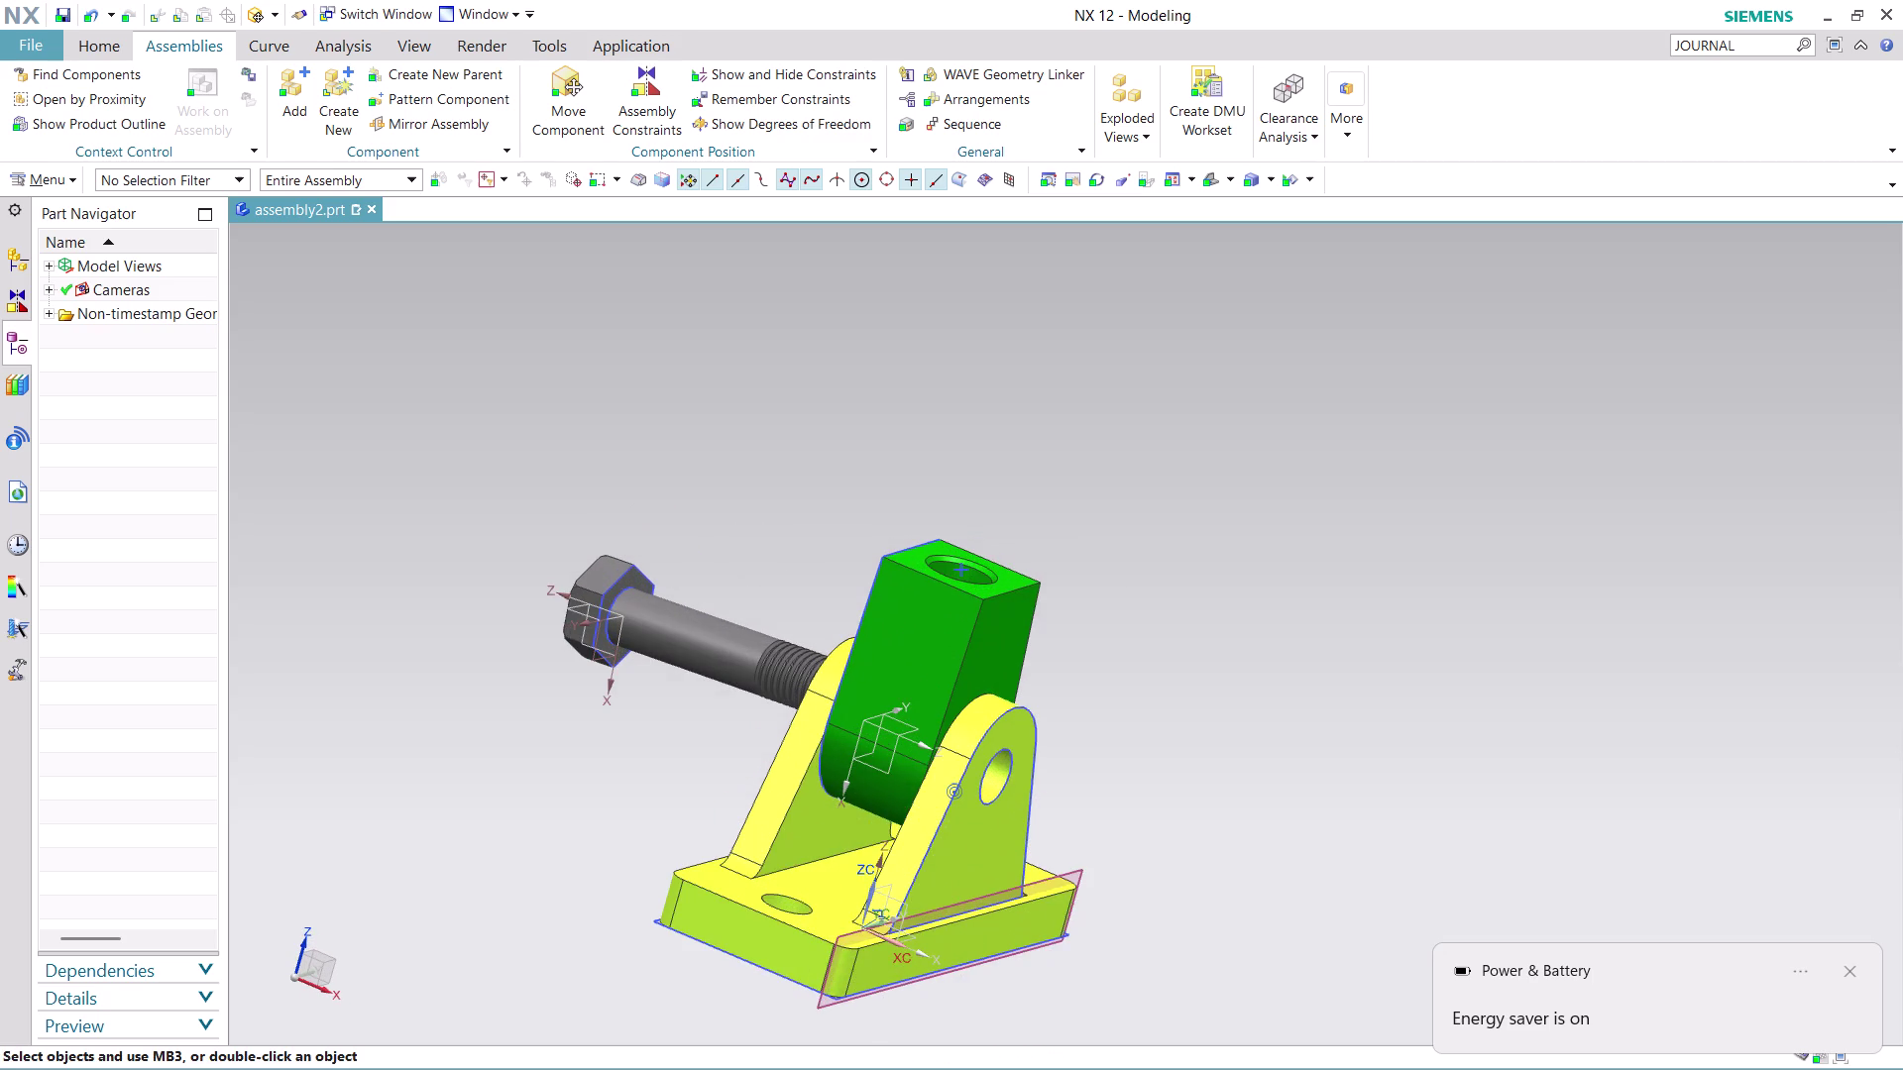
middle_drag(907, 488, 898, 521)
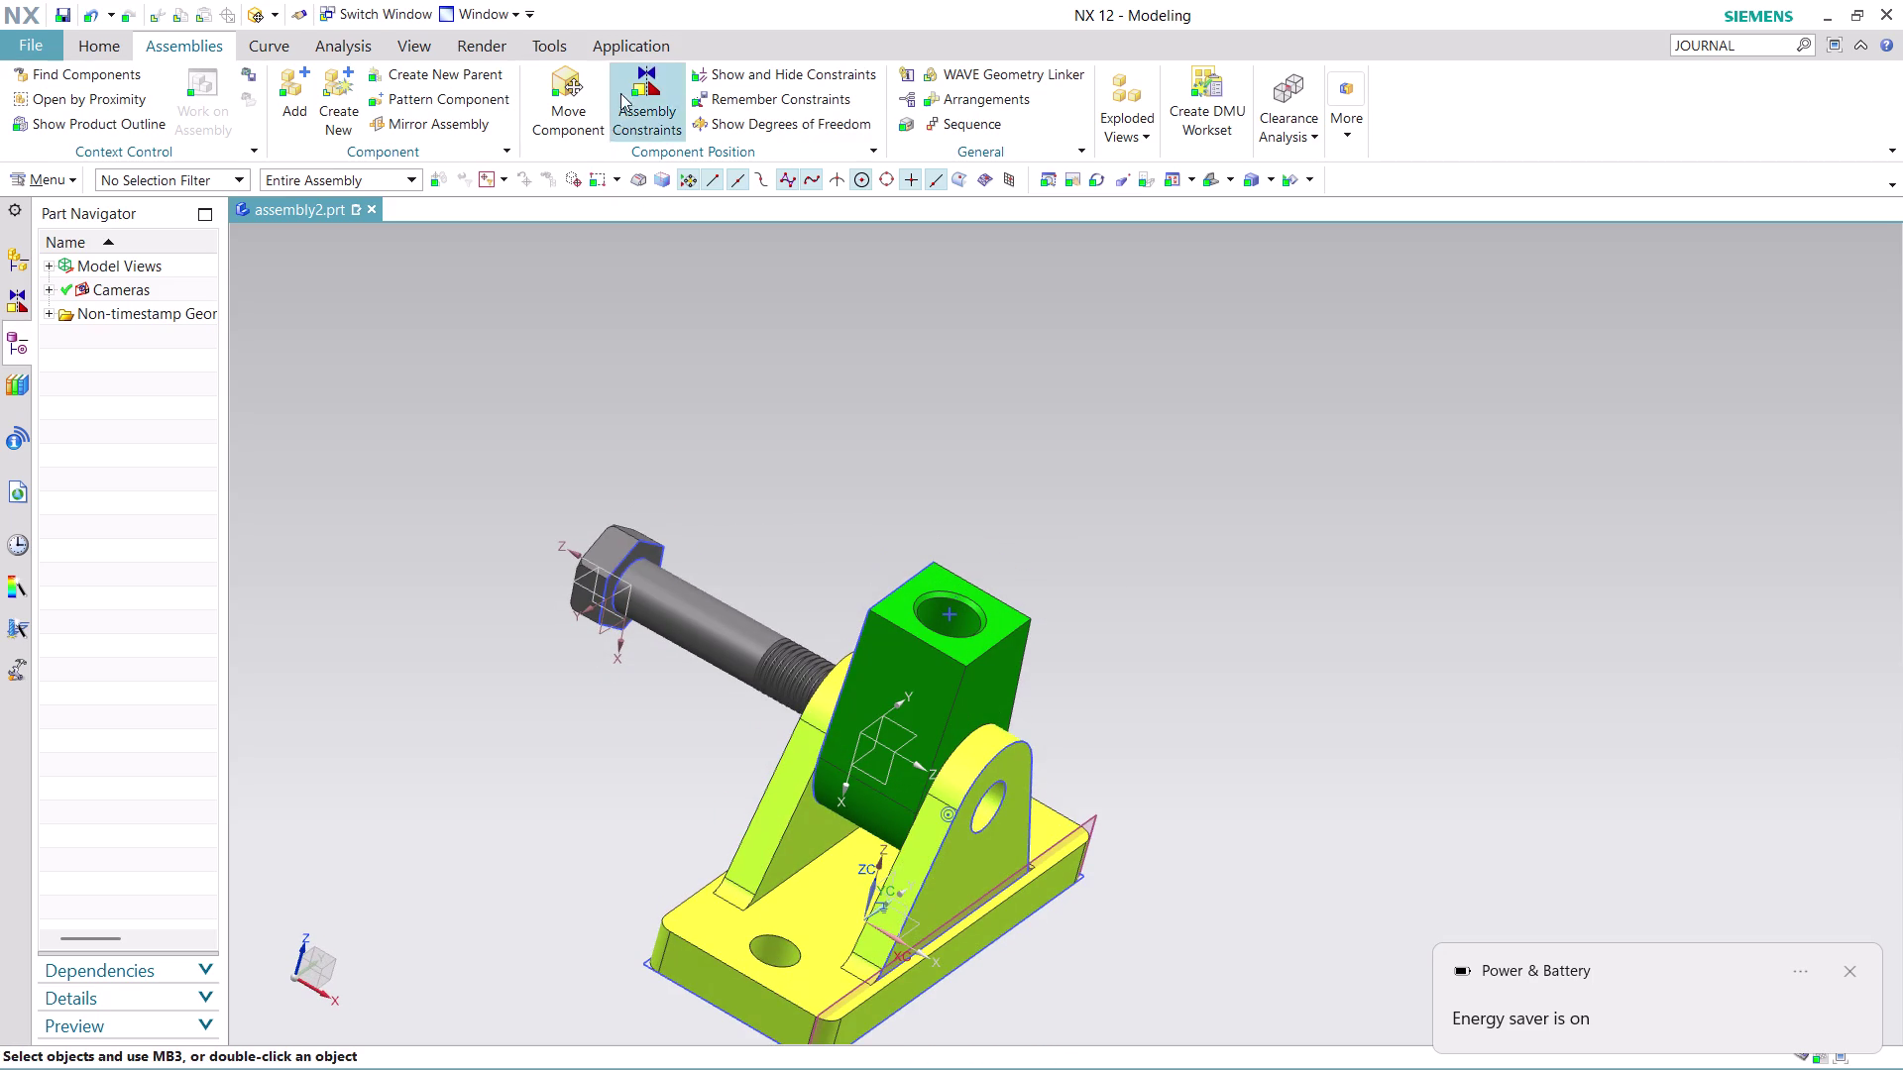
Make the bolt's circular edge concentric with the bracket's pivot hole.
click(647, 104)
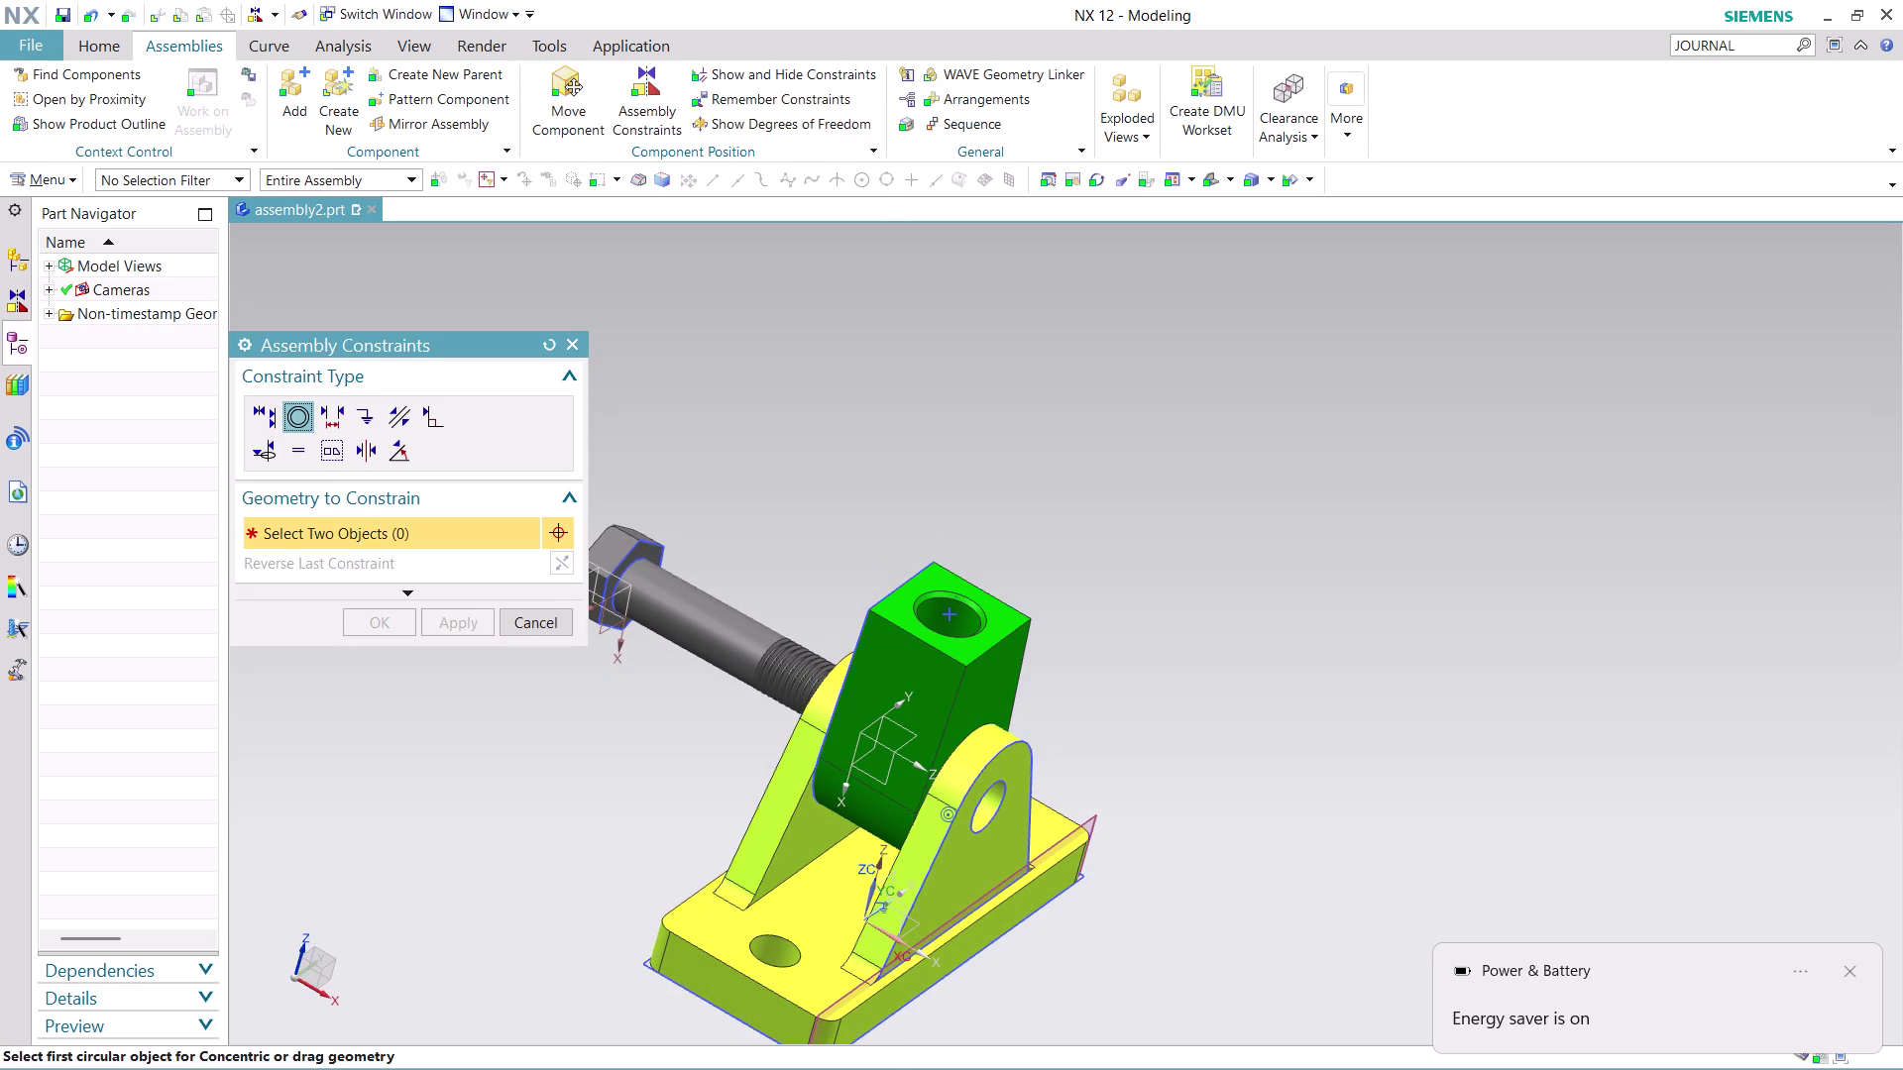
click(646, 557)
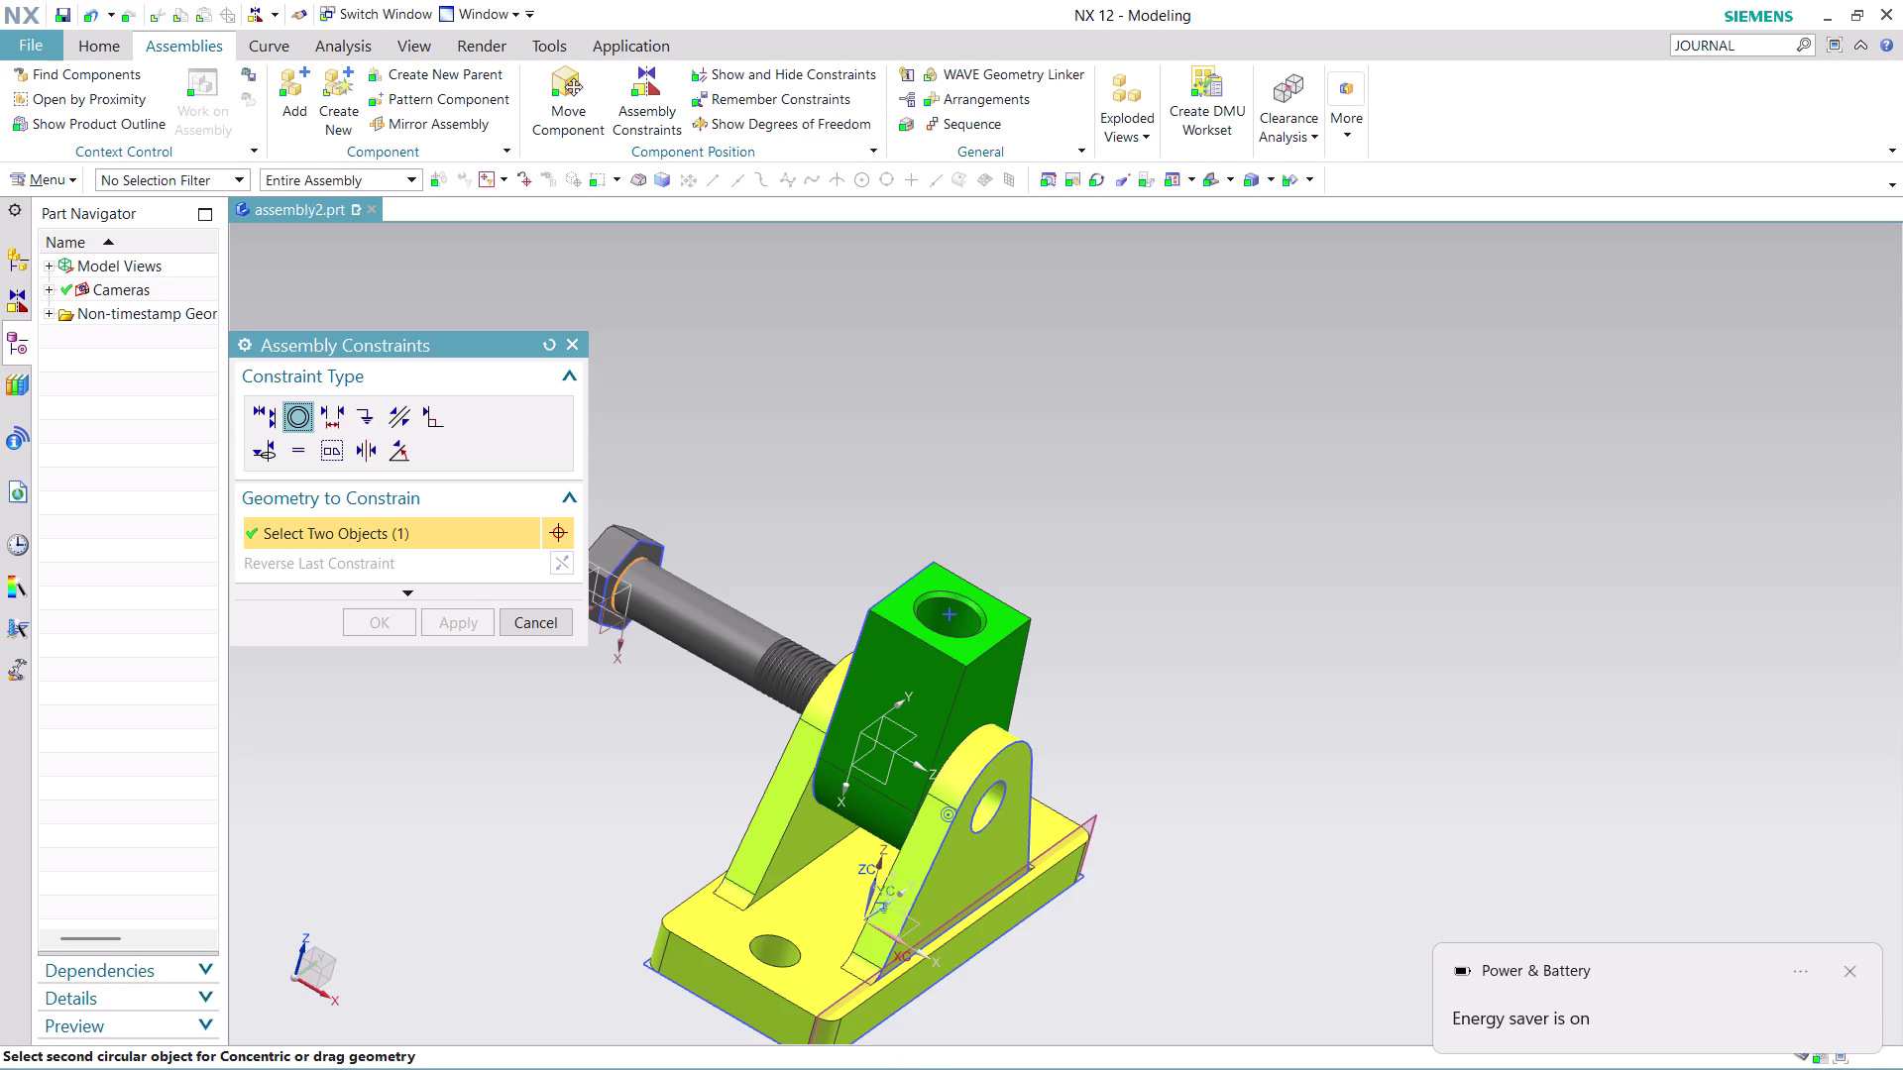
middle_drag(785, 494, 843, 569)
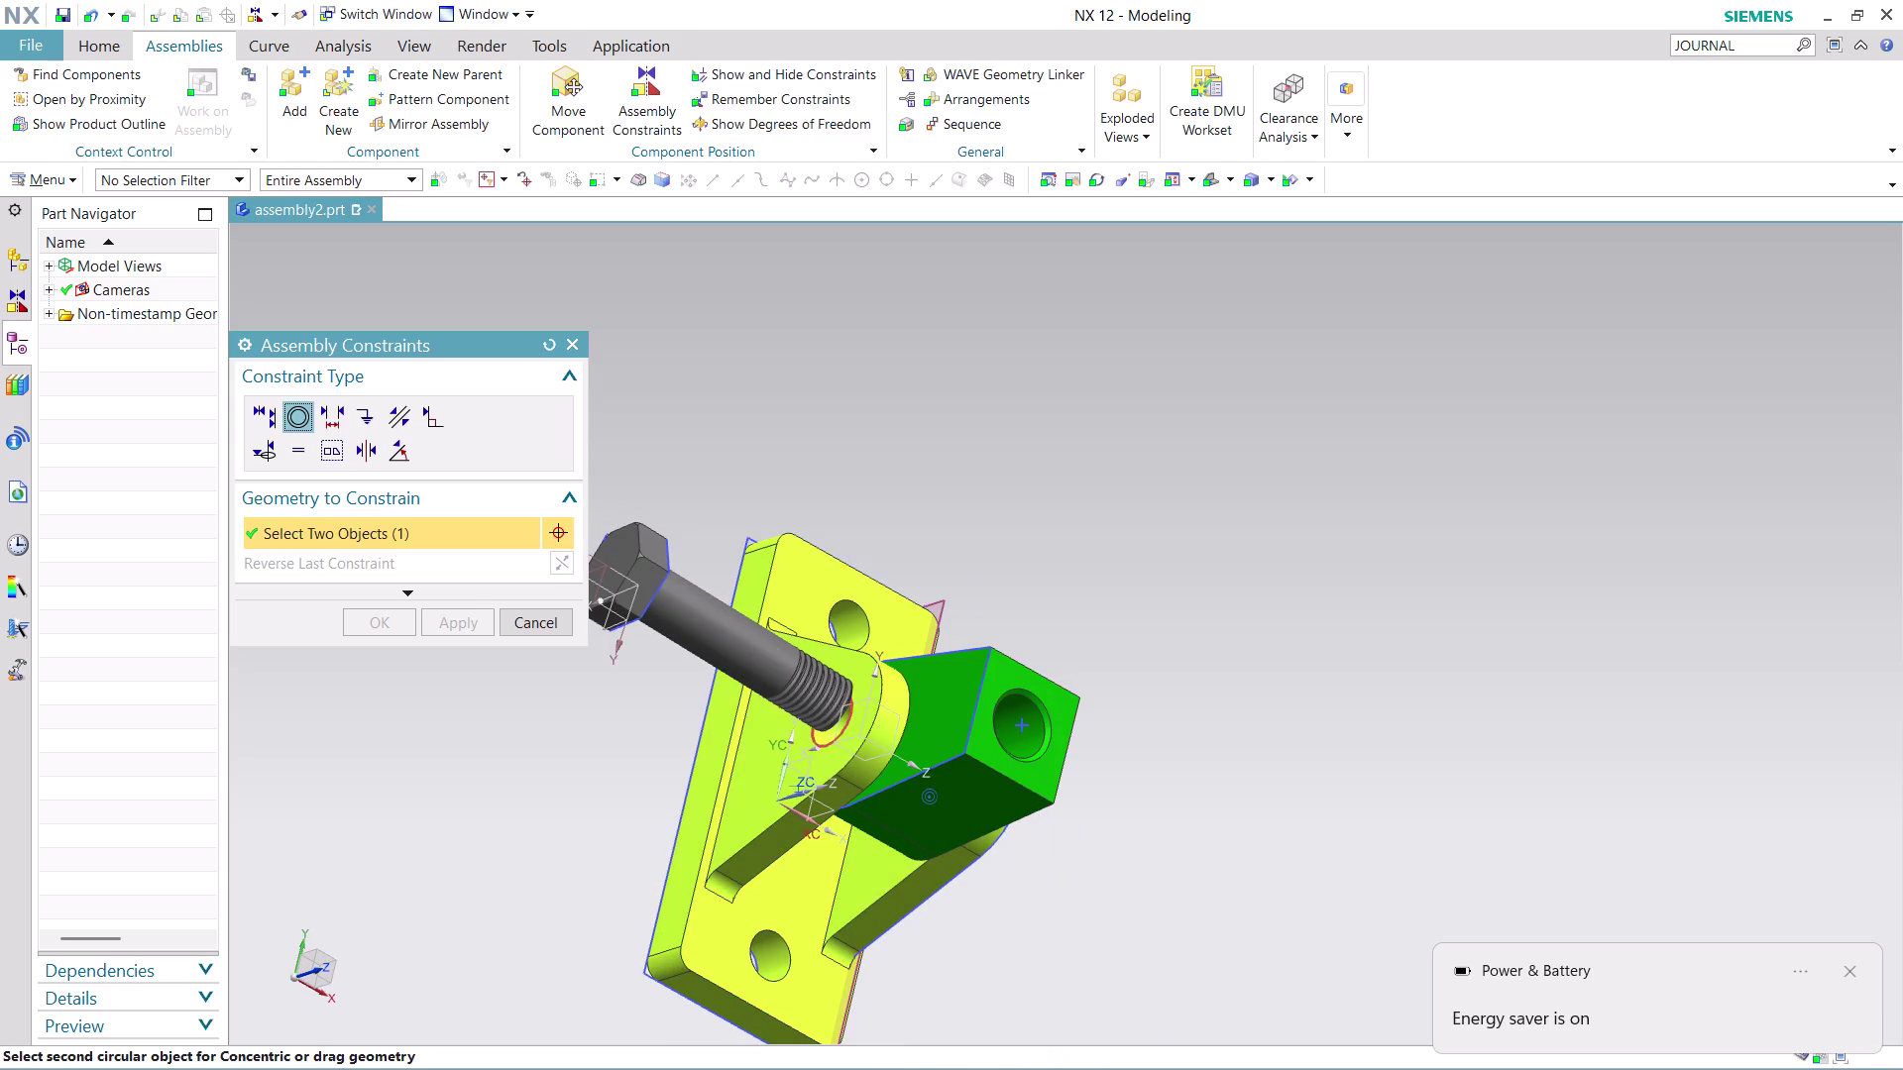
click(829, 738)
middle_drag(1277, 784, 1207, 725)
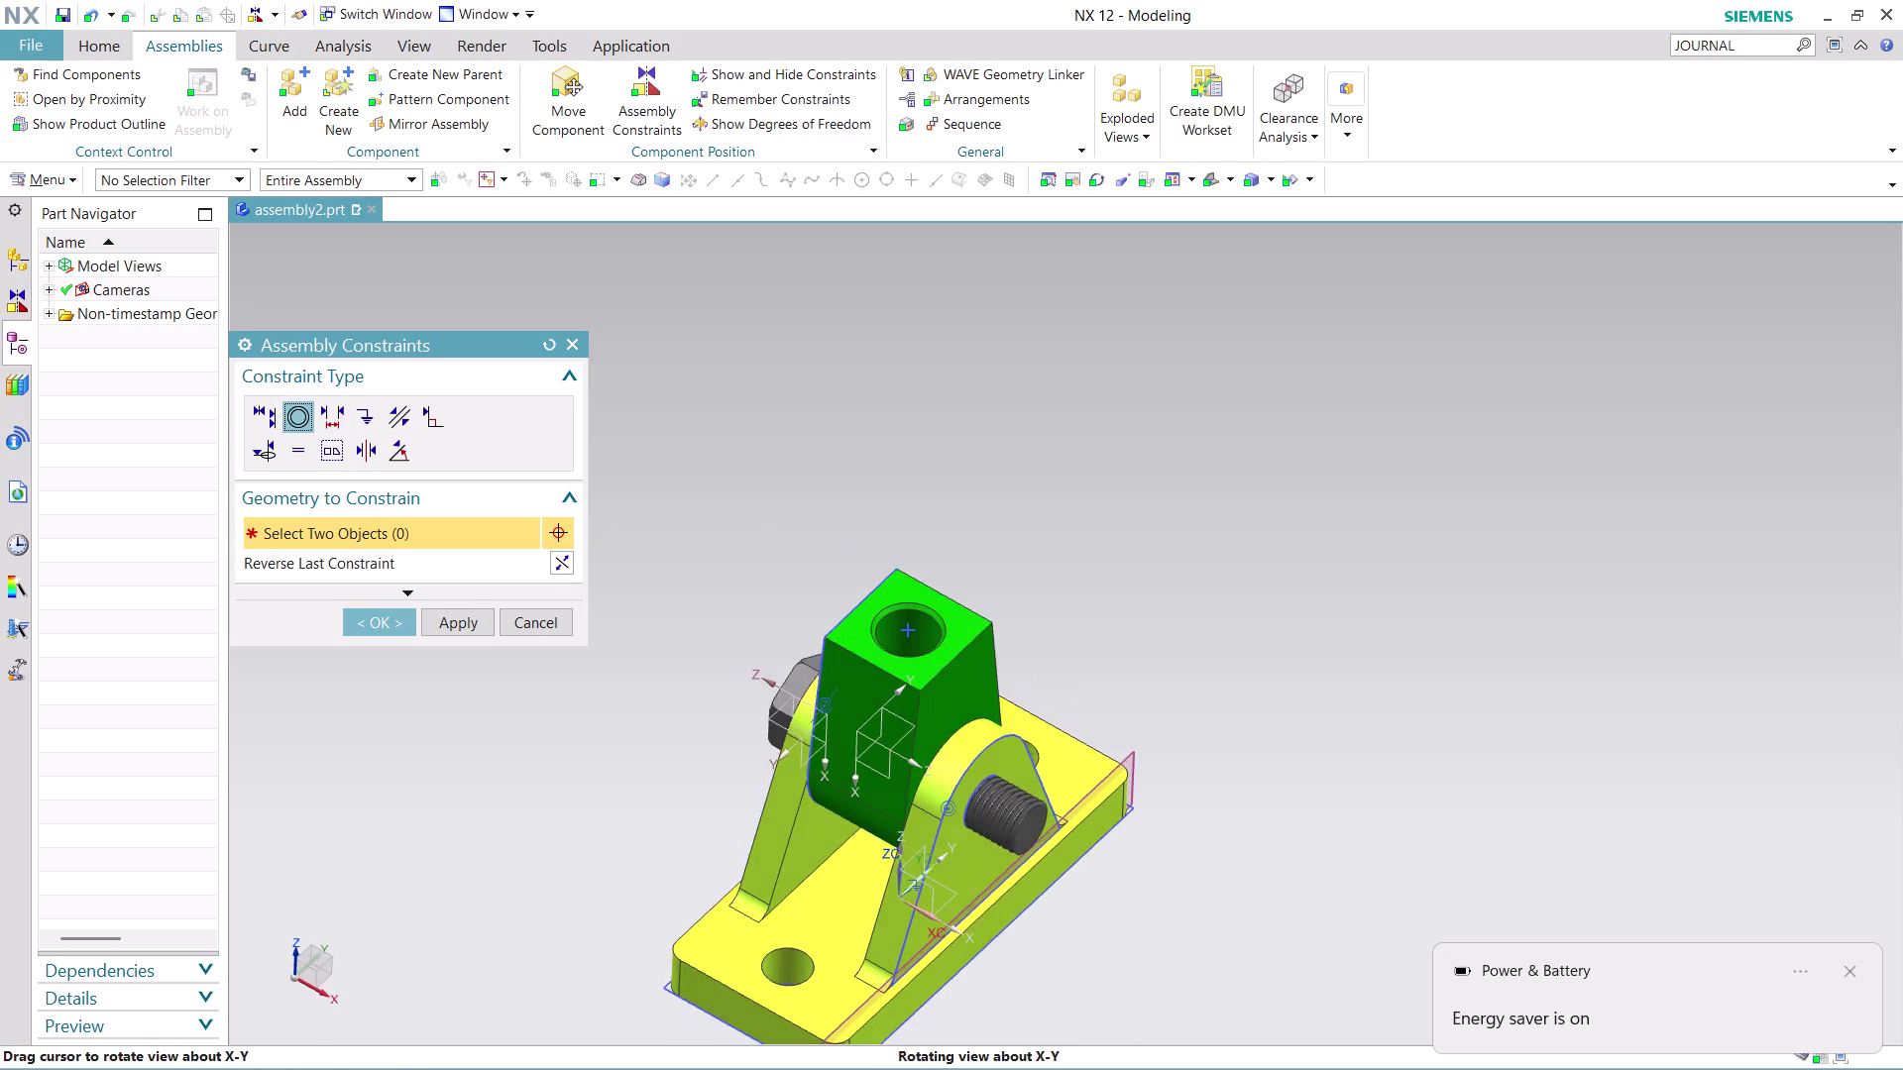
middle_drag(1207, 726, 1200, 690)
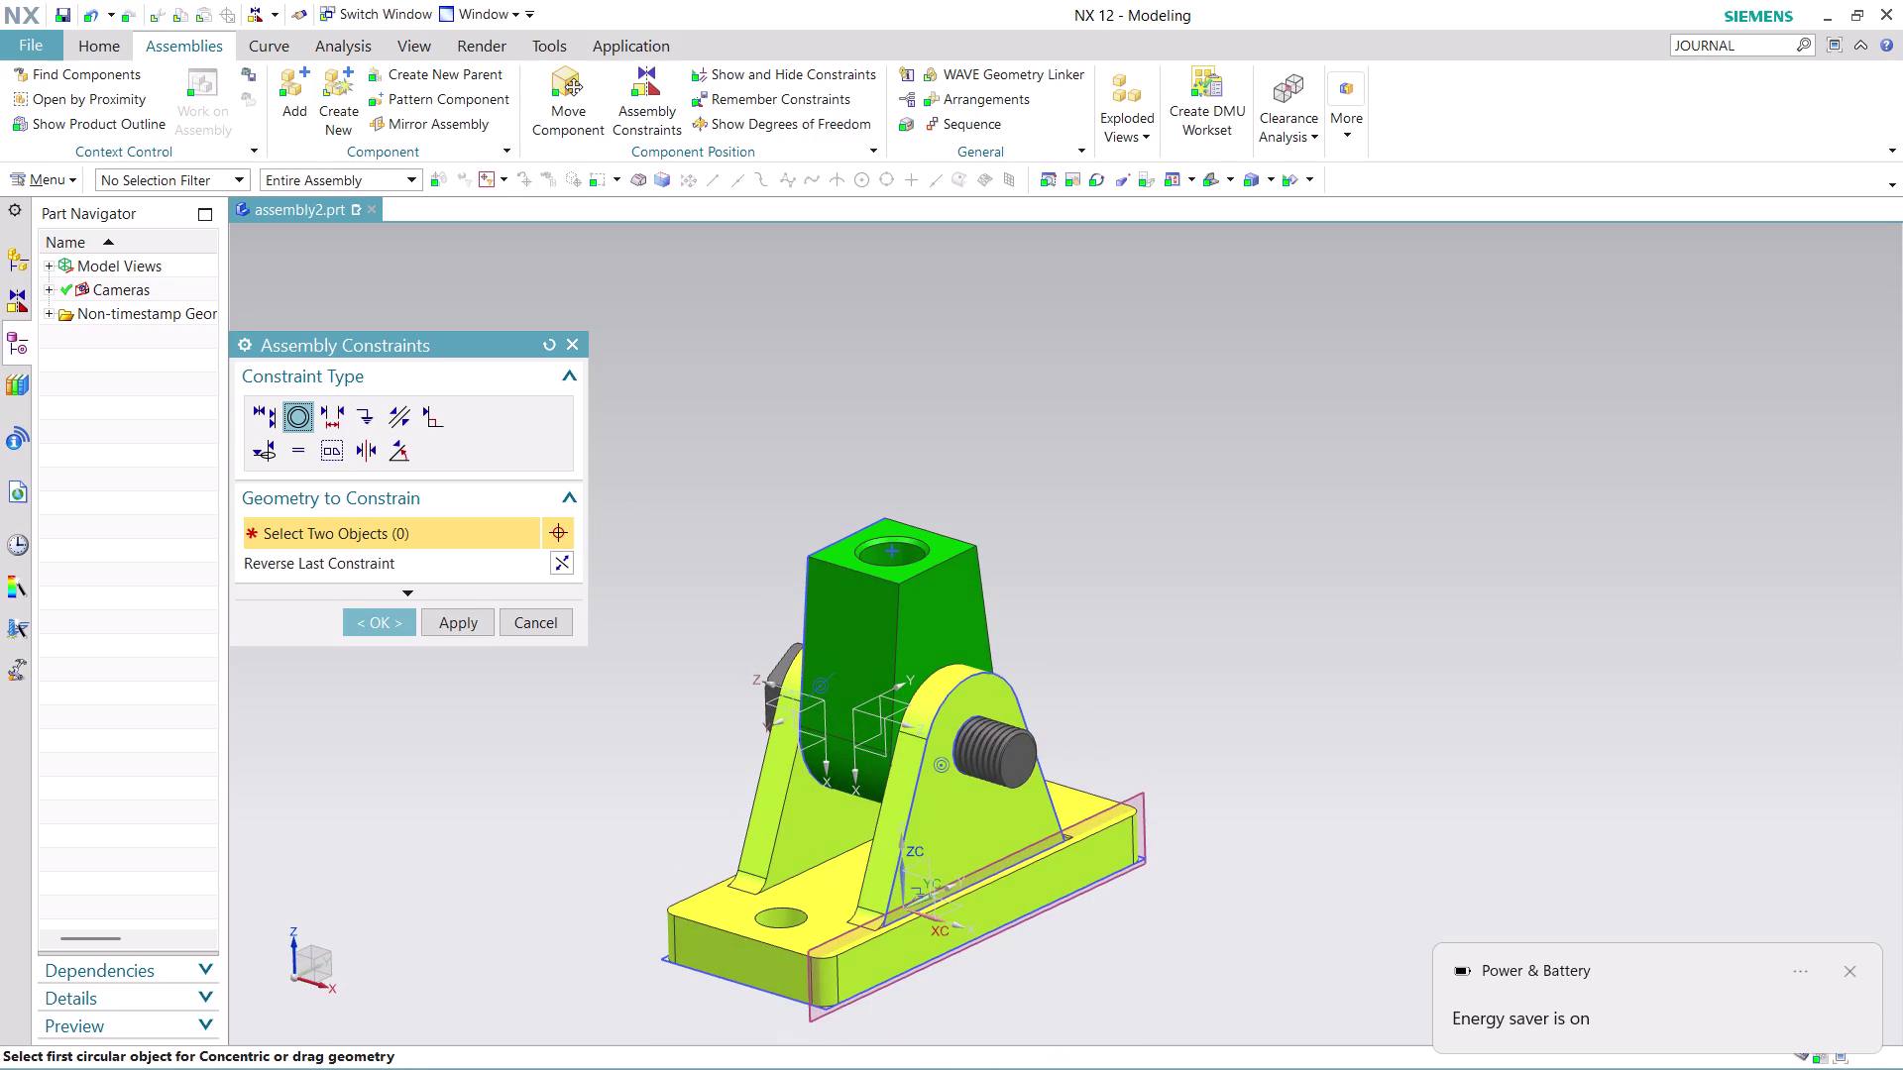
click(360, 622)
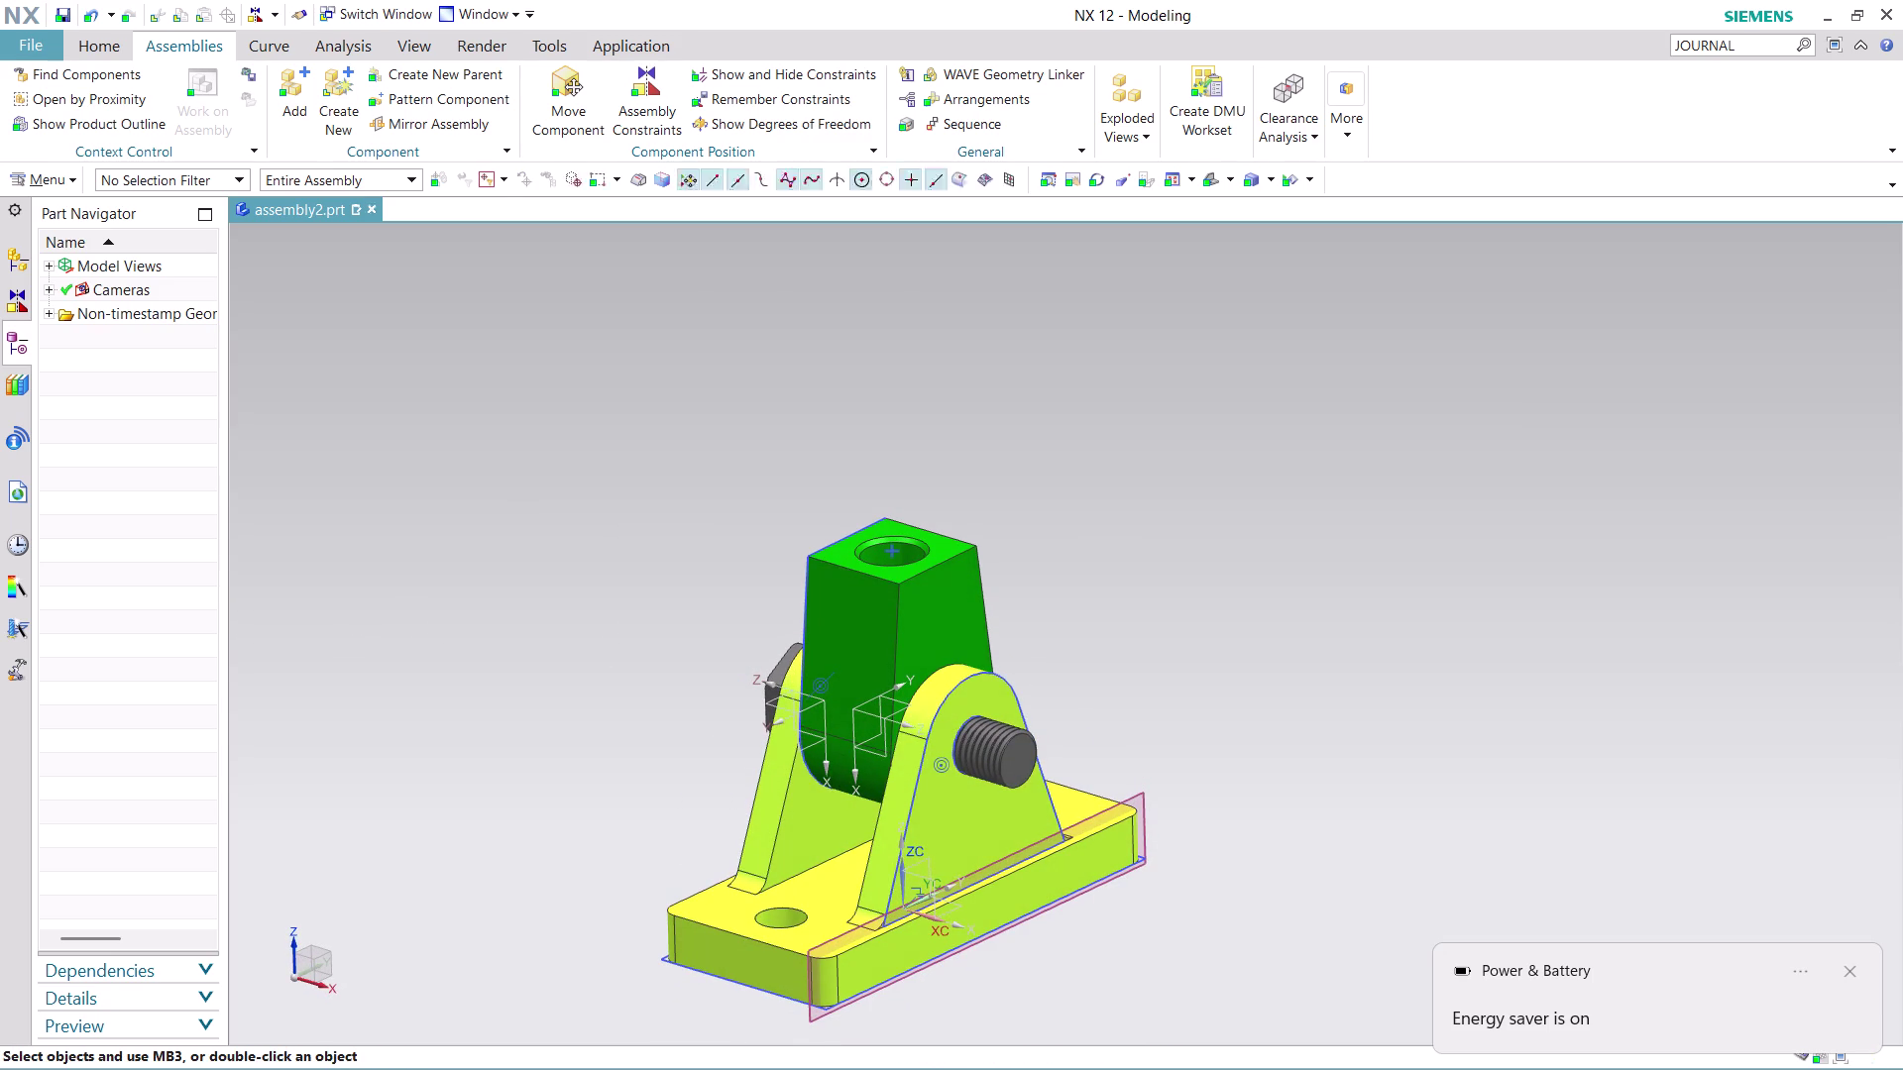
click(287, 107)
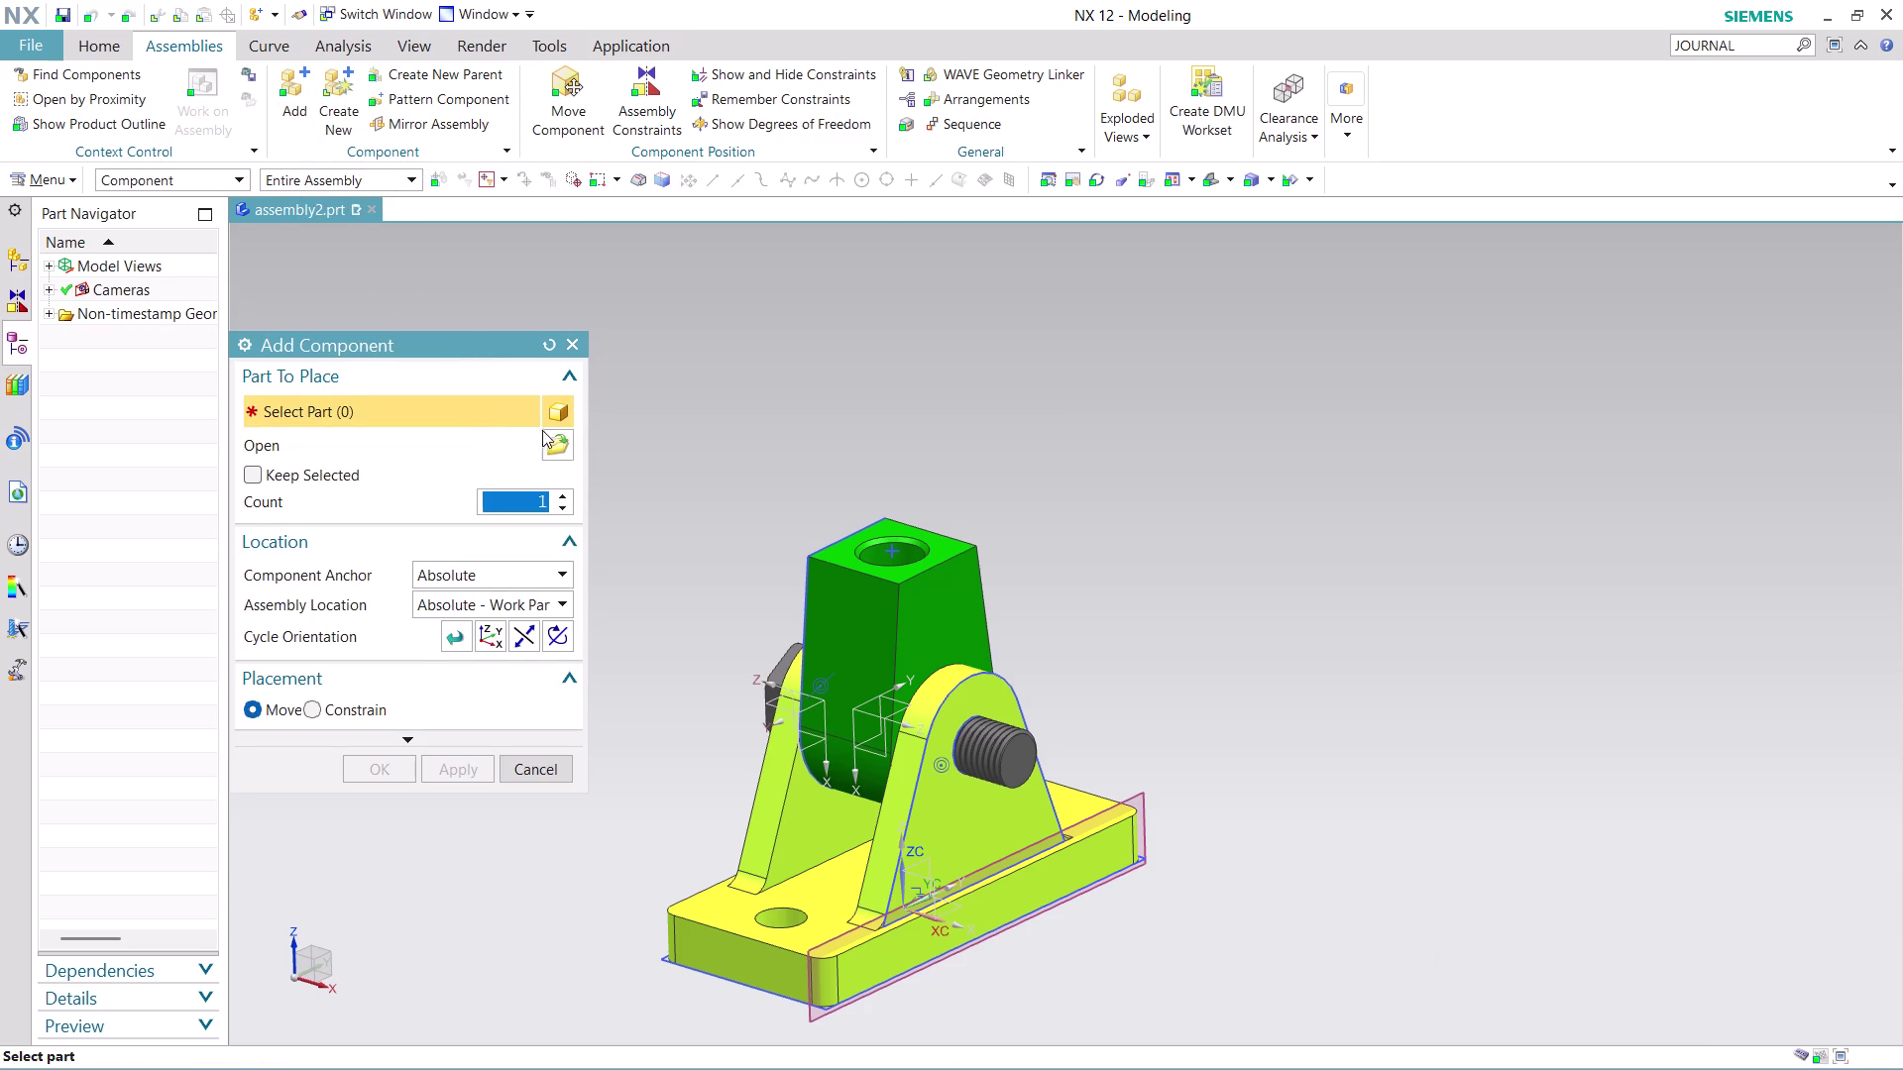
Choose the hex nut ASSEMBLY 8 PART 4 as the component to add.
click(551, 442)
scroll(down, 3)
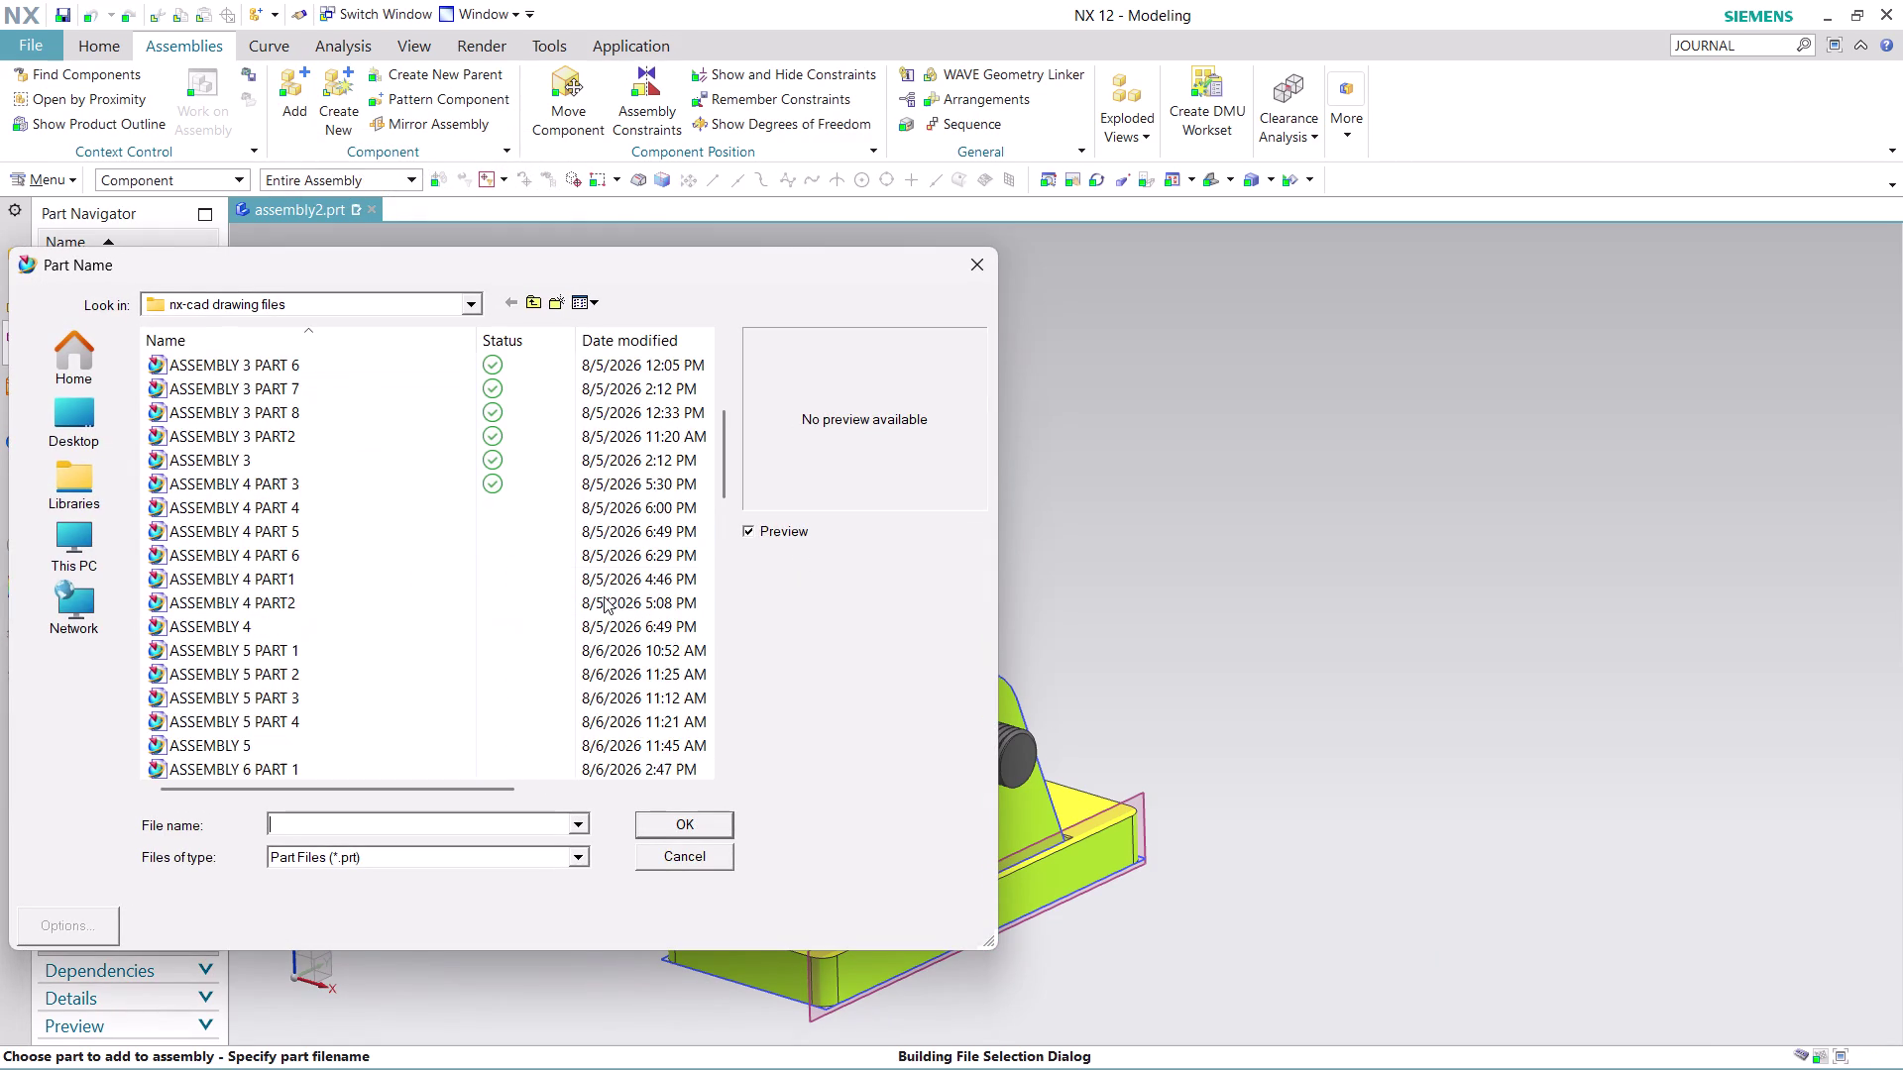
scroll(down, 3)
scroll(down, 3)
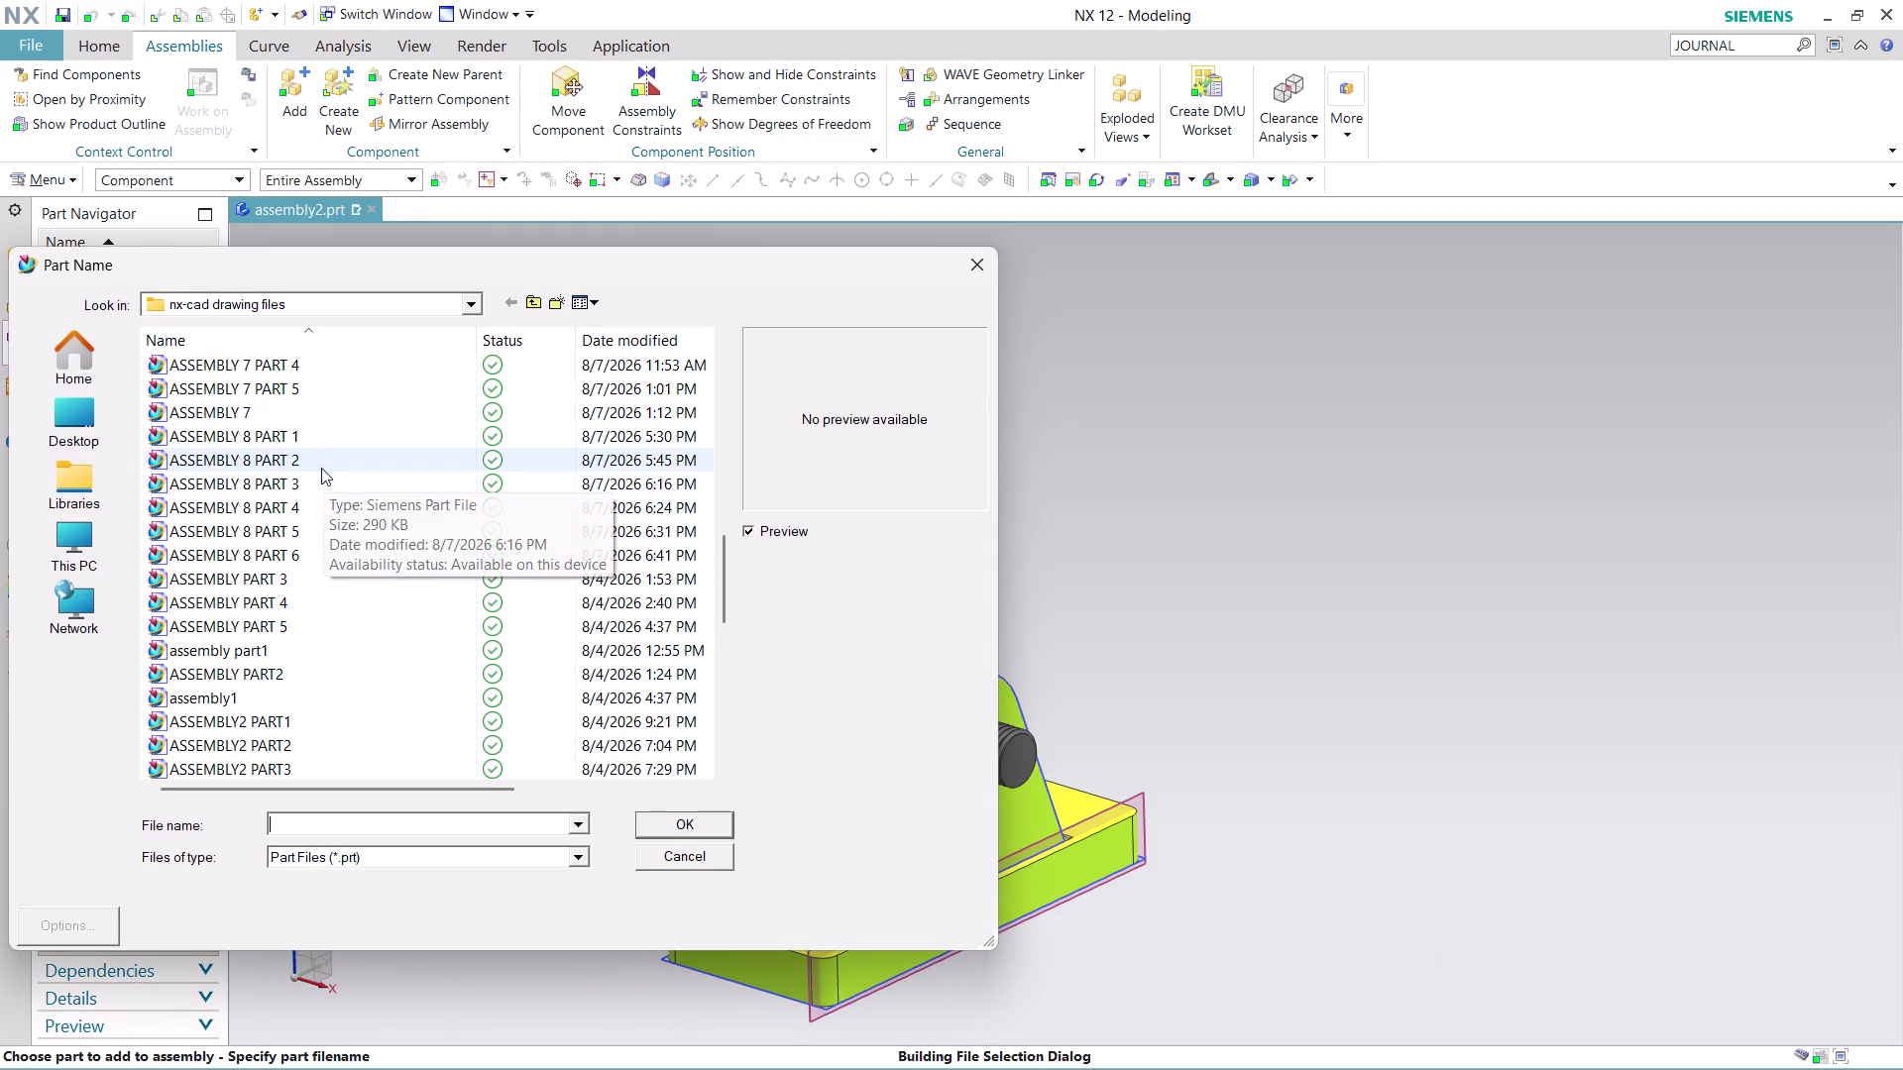
click(313, 510)
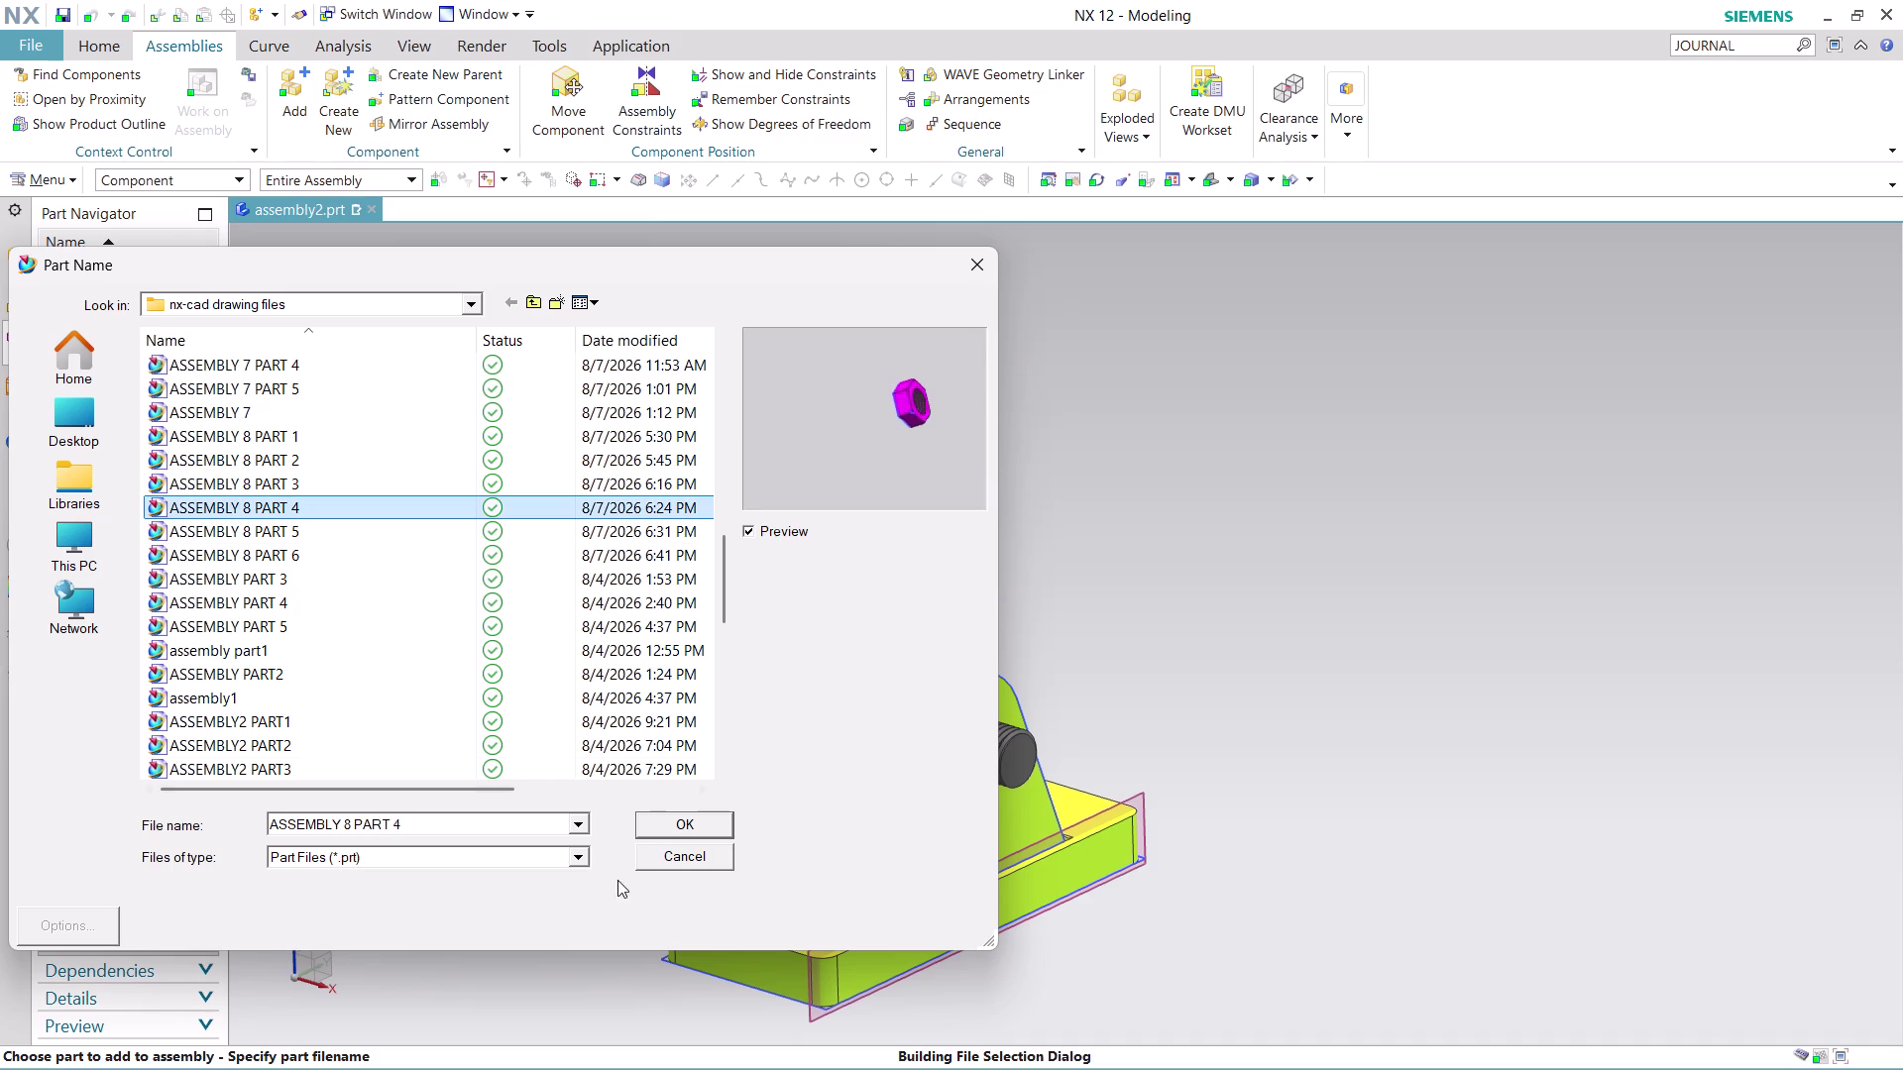
click(671, 825)
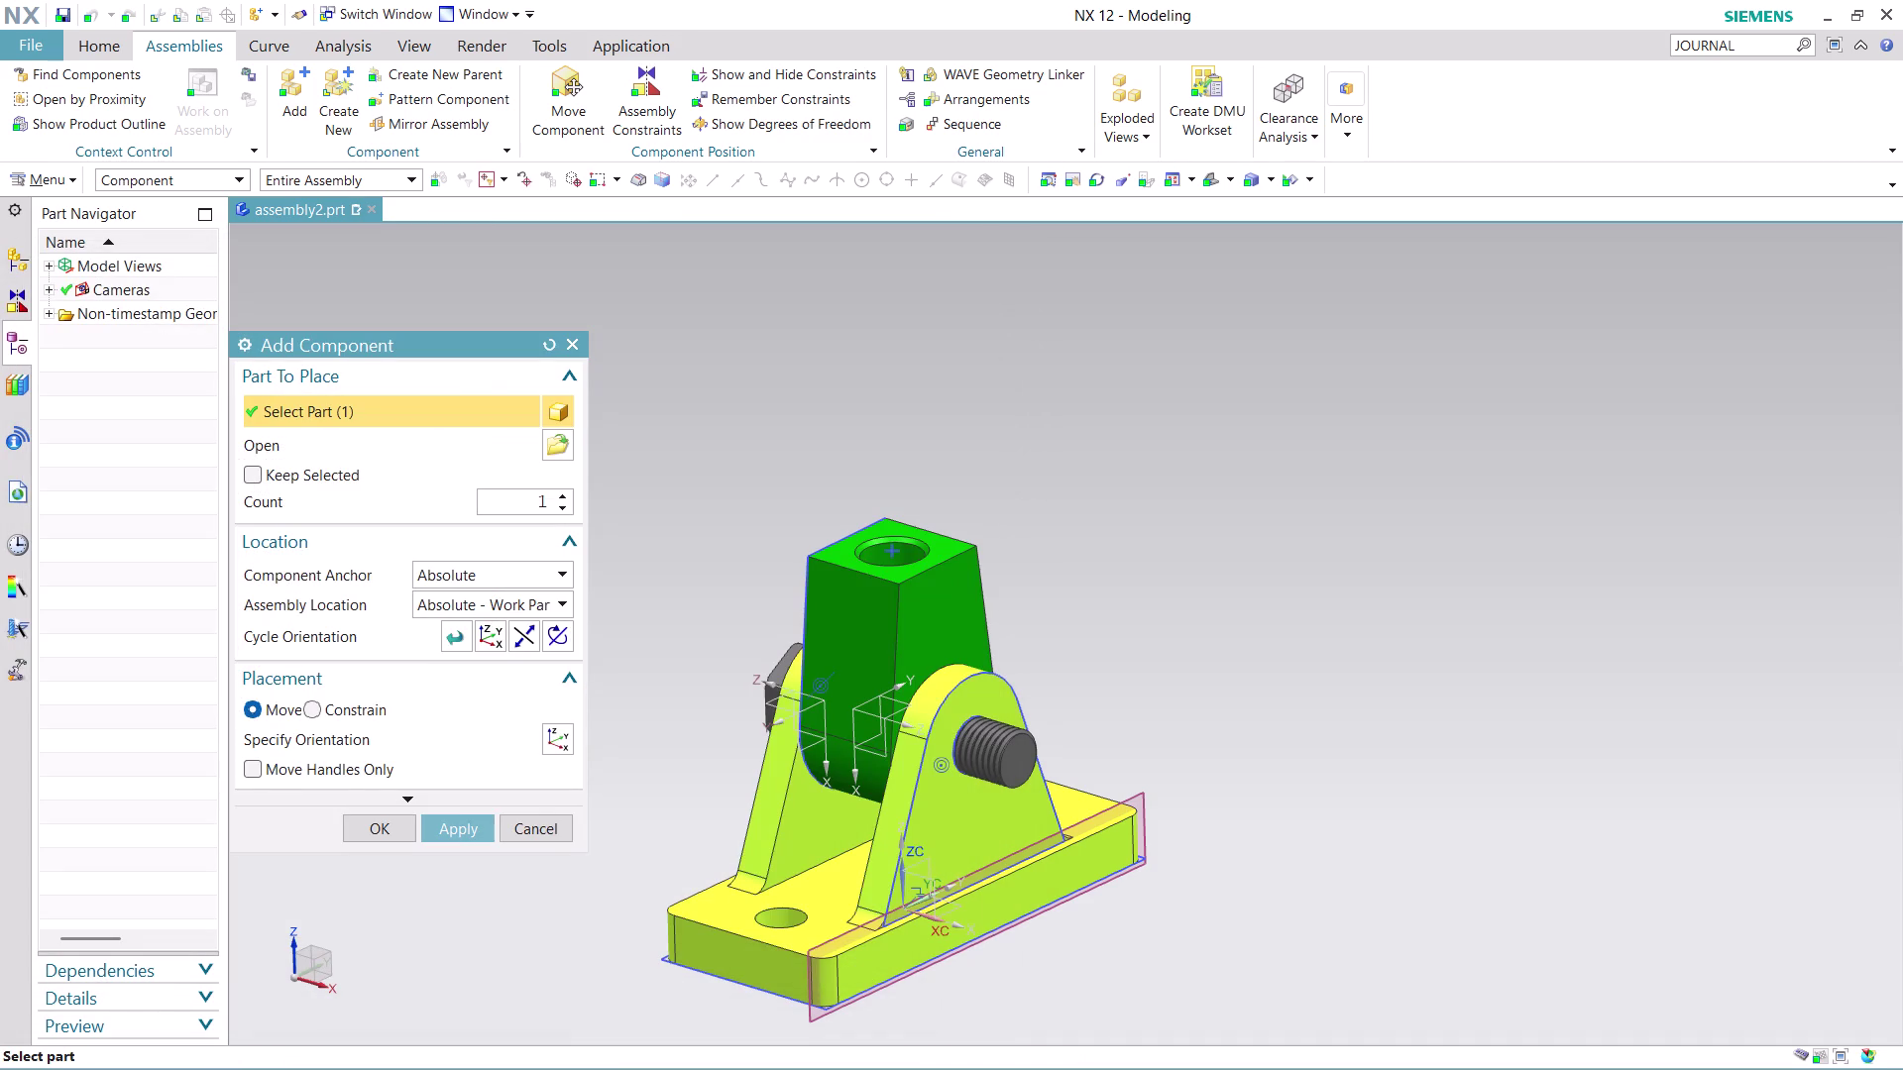
scroll(down, 3)
middle_drag(1033, 972, 1050, 837)
scroll(up, 3)
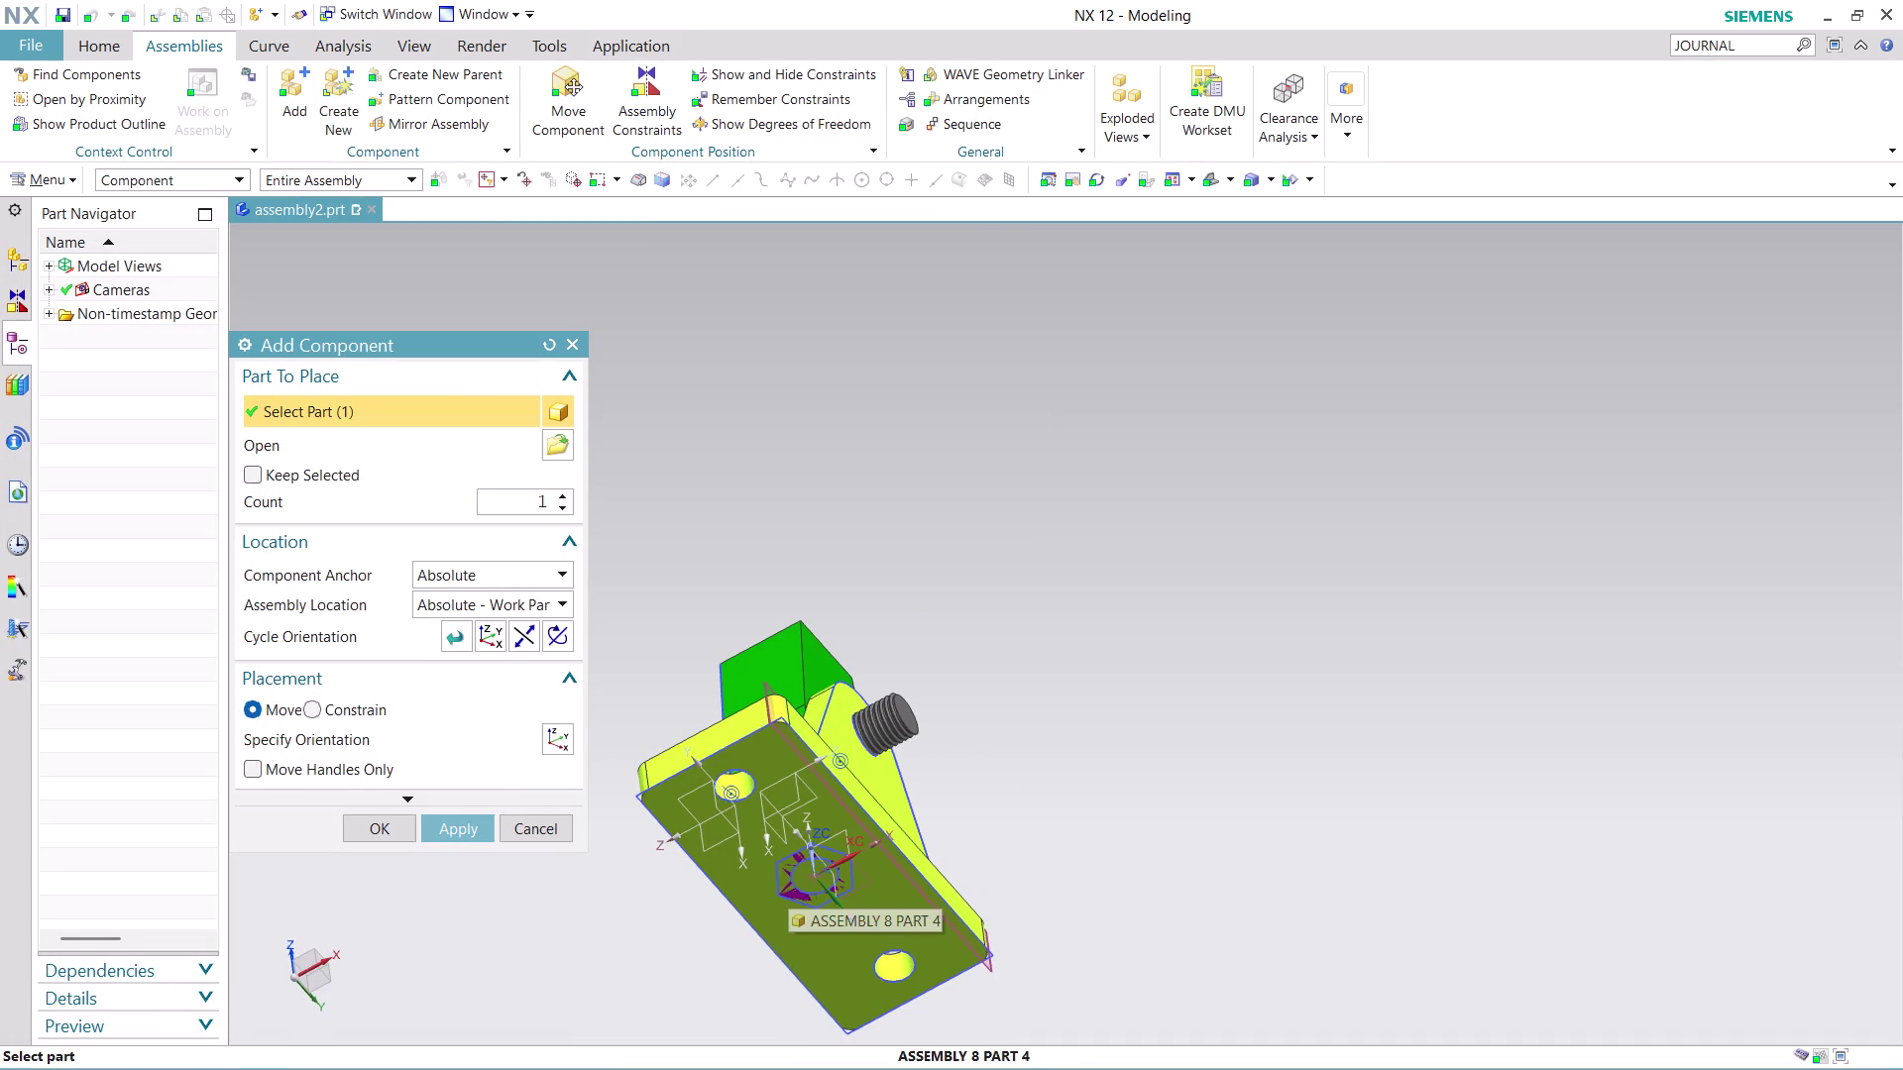
Place the nut at Absolute - Displayed Part, turned upright and raised beside the bolt threads.
click(560, 599)
click(545, 677)
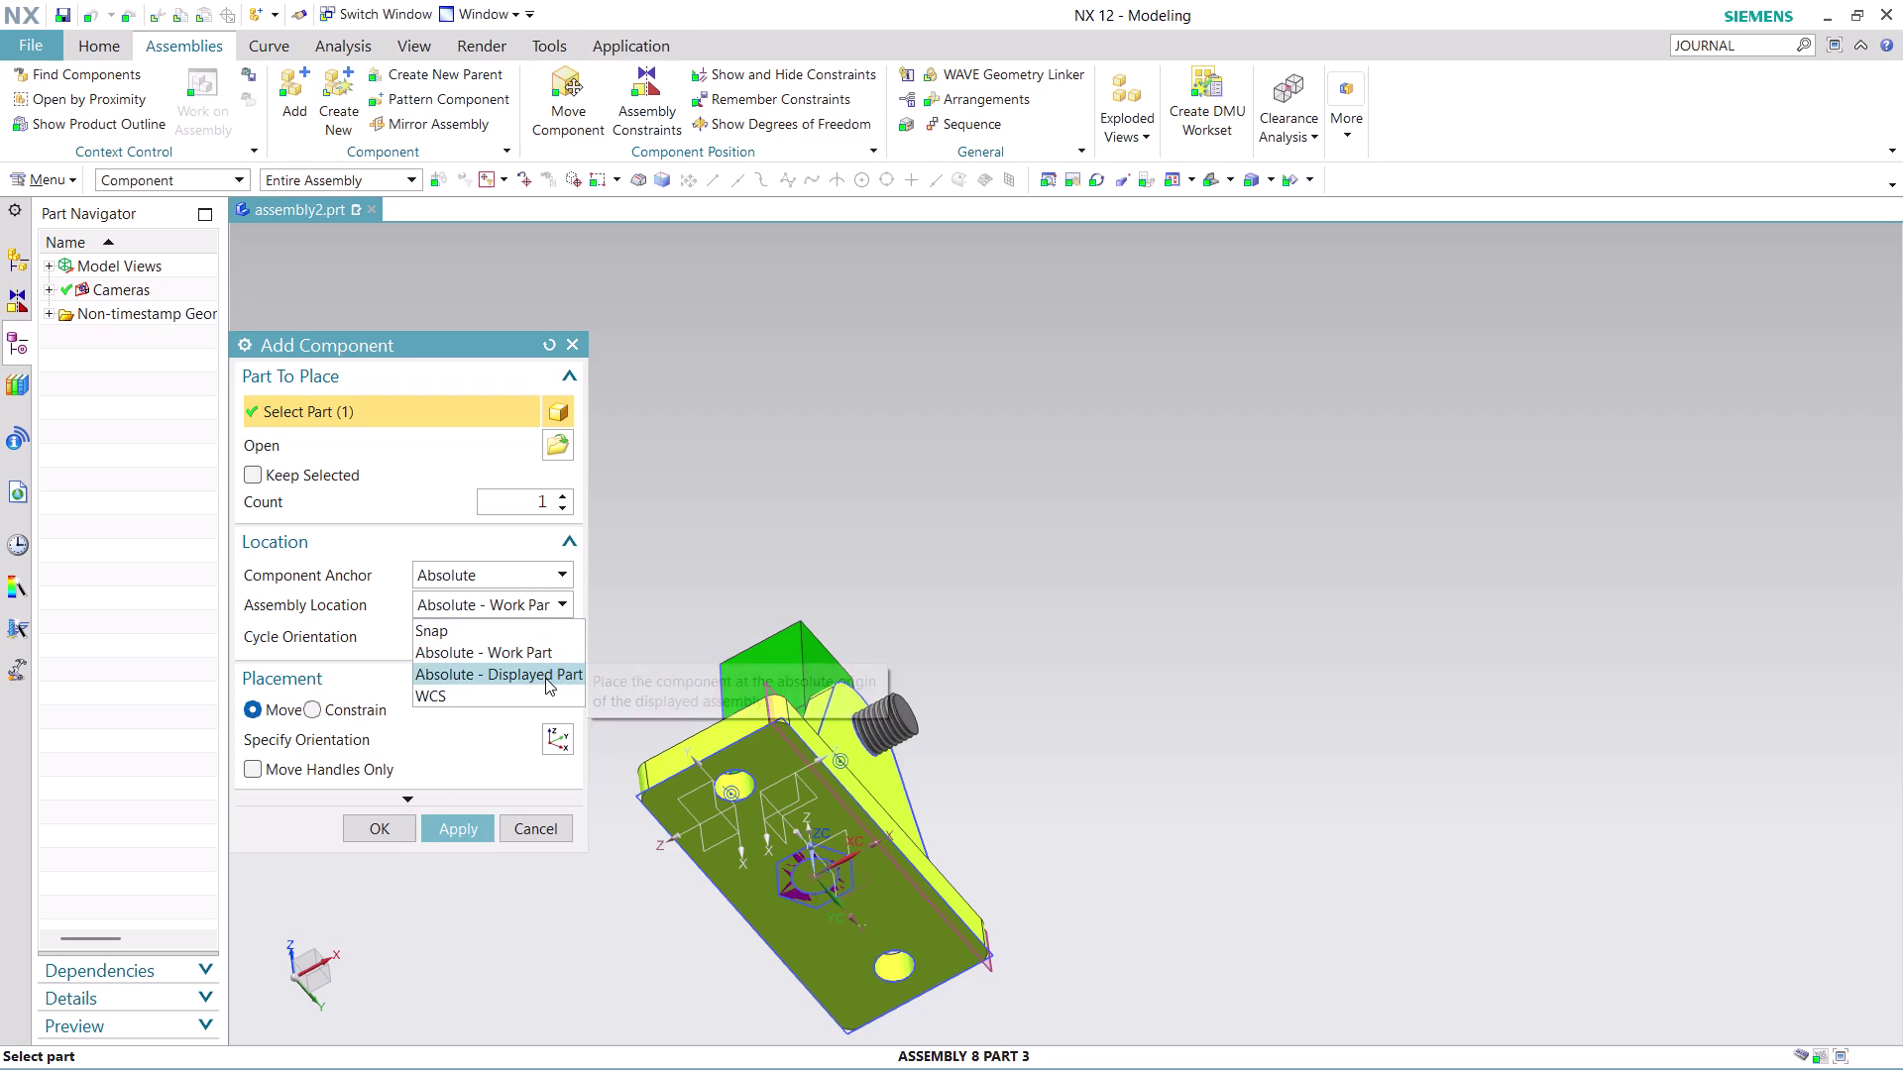
middle_drag(970, 756, 971, 756)
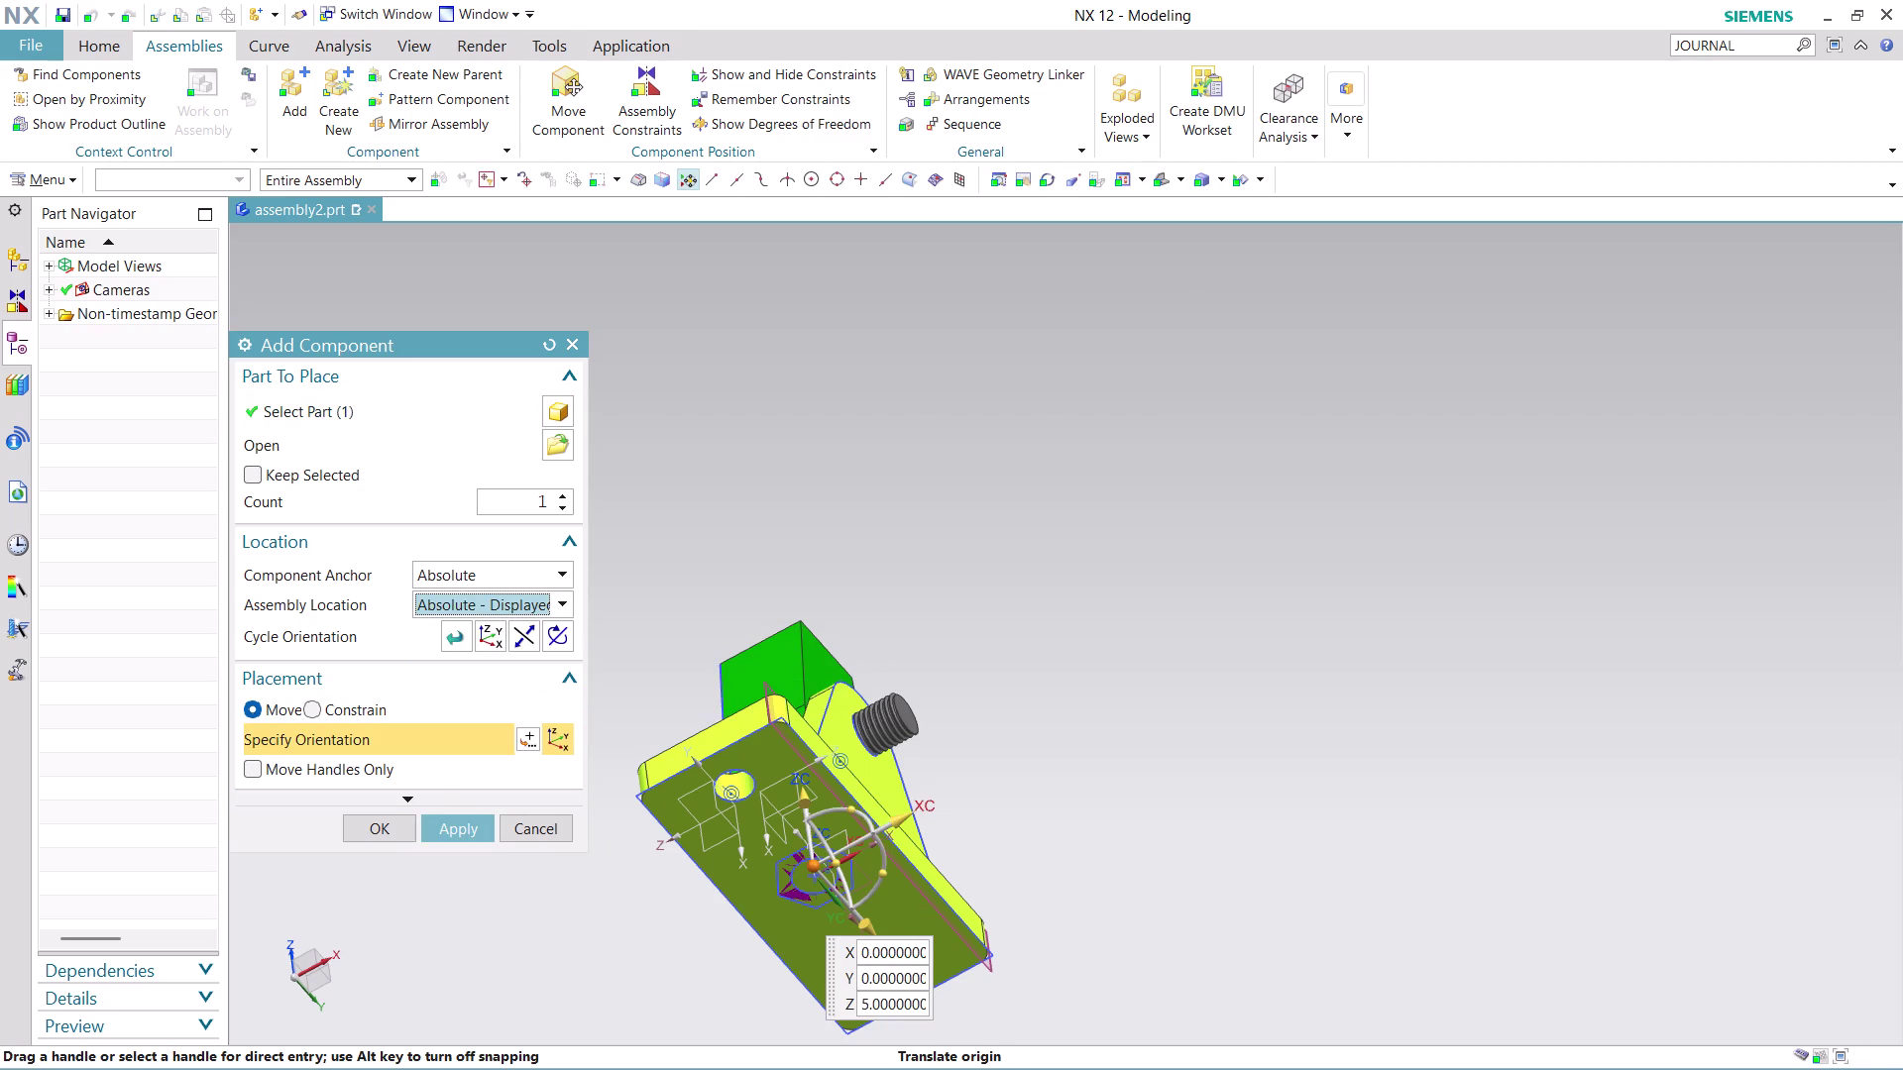
middle_drag(971, 756, 966, 868)
scroll(up, 3)
drag(852, 920, 1077, 920)
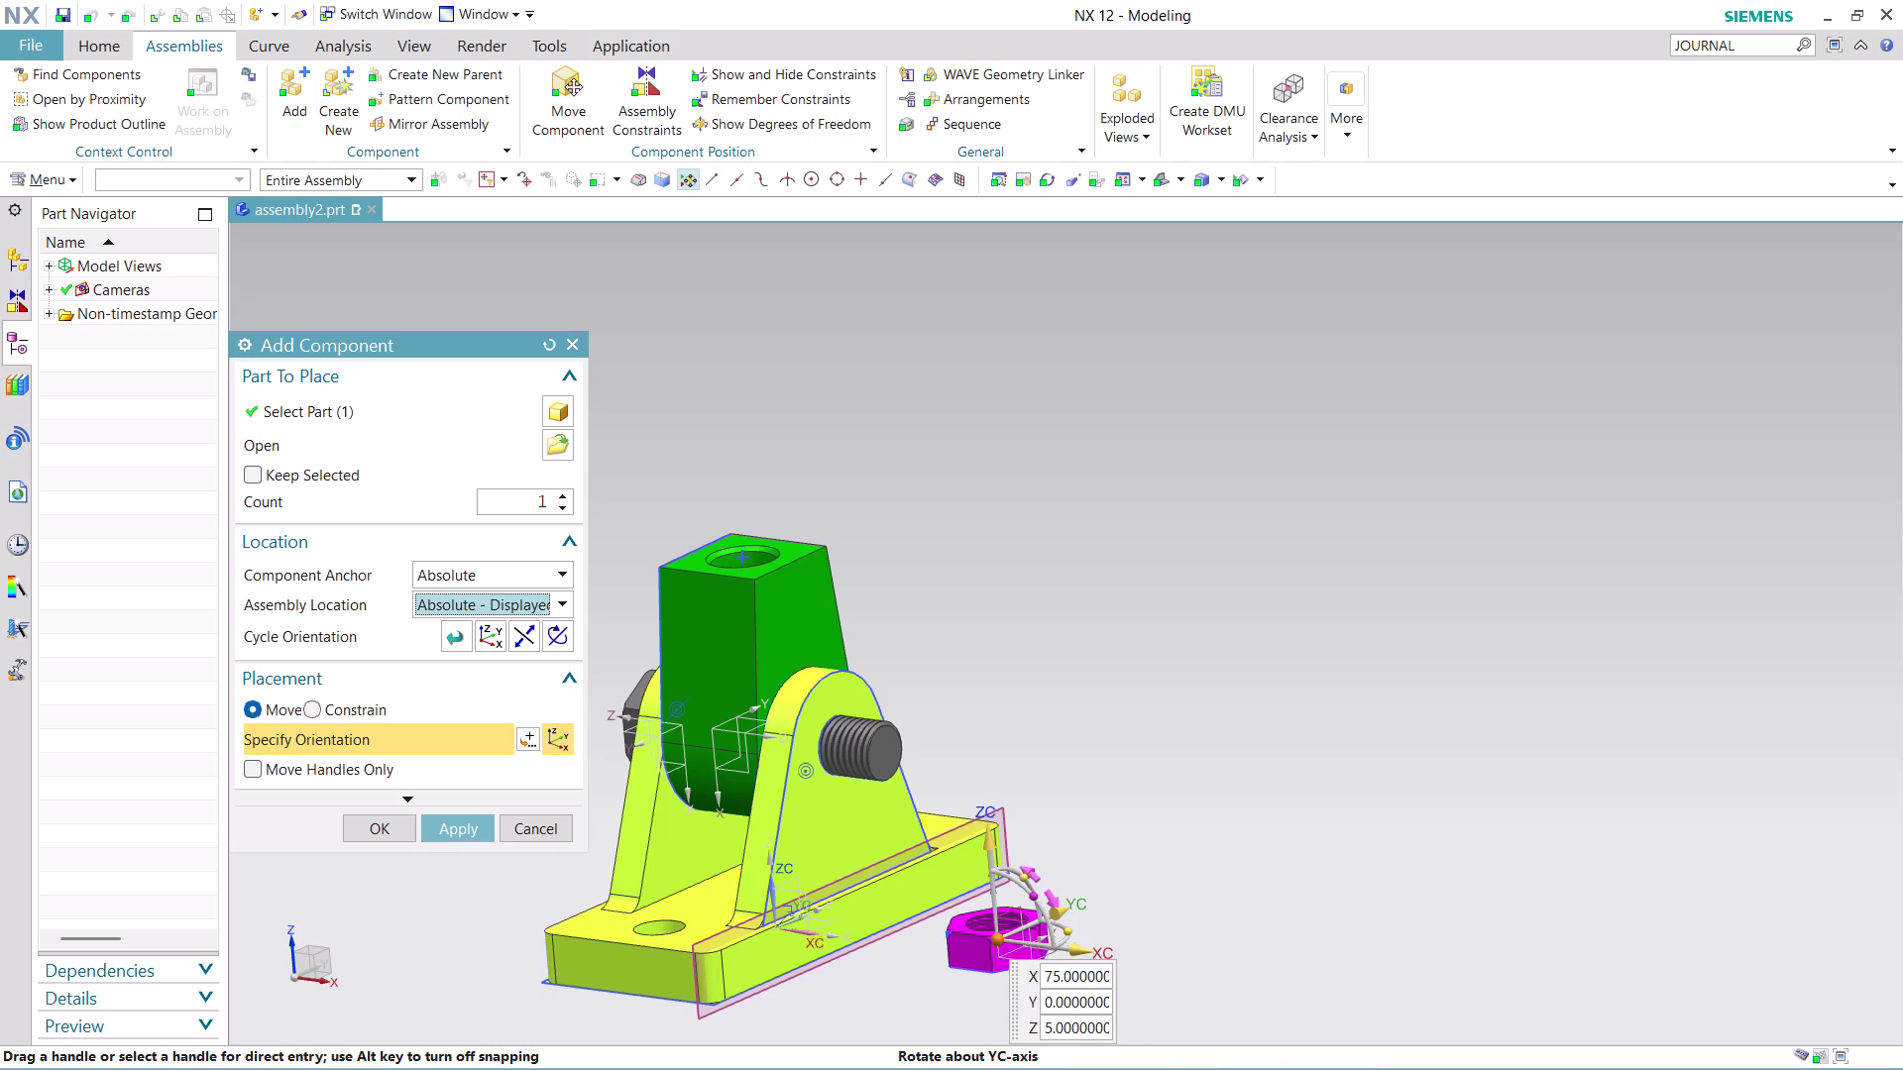
drag(1037, 898, 863, 701)
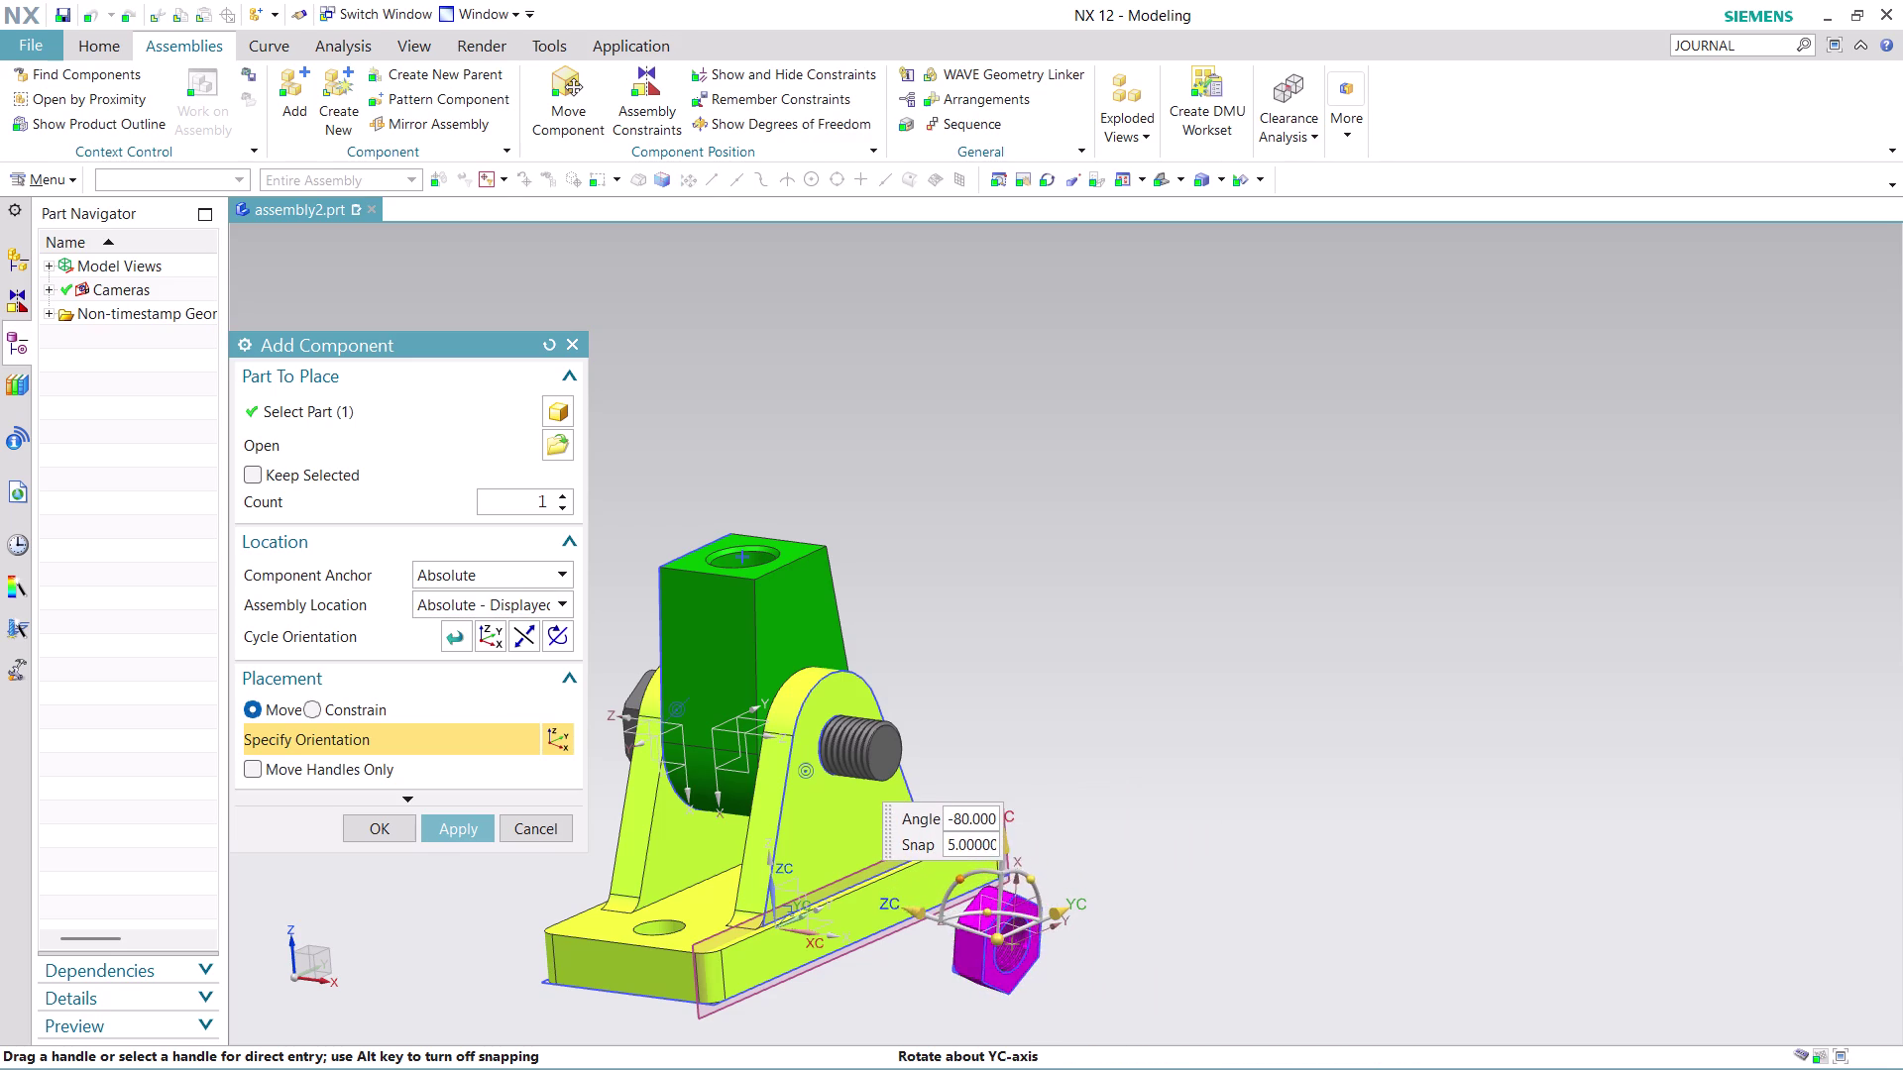
drag(863, 702, 816, 704)
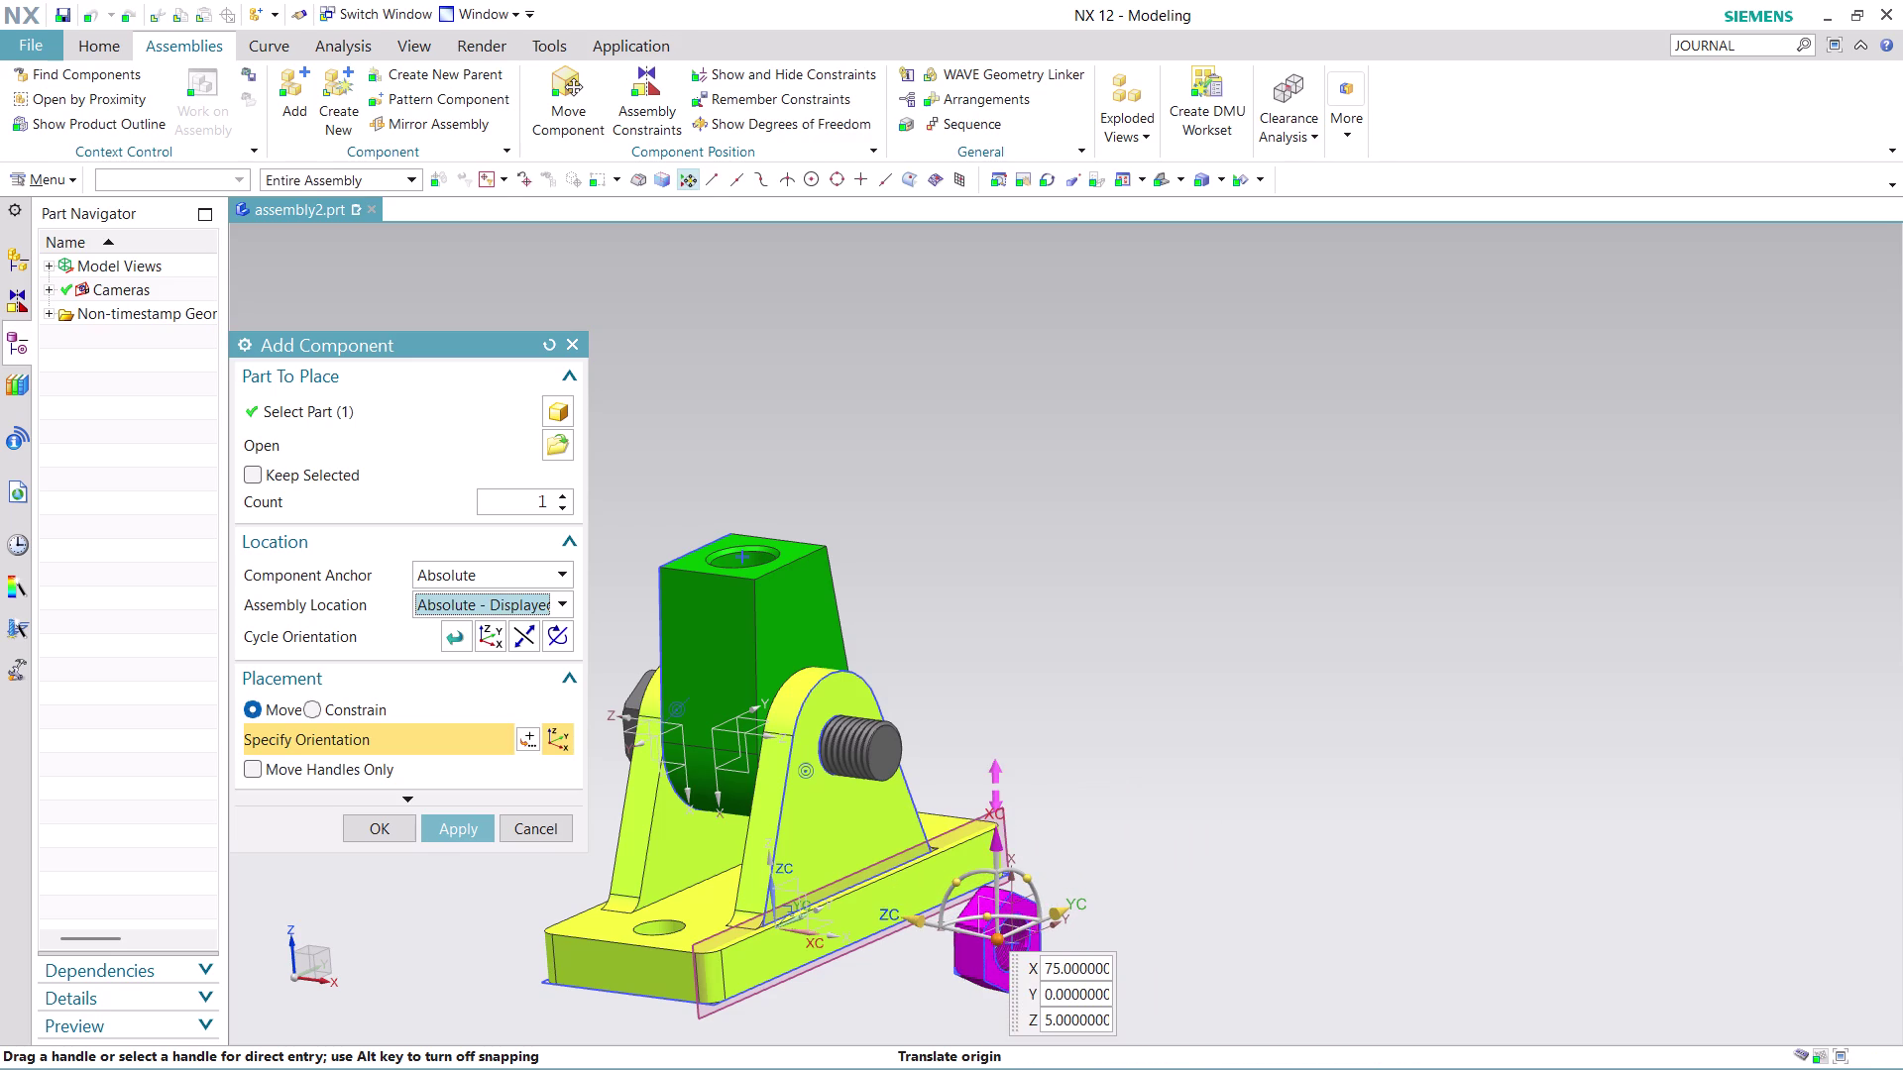
drag(989, 850, 964, 667)
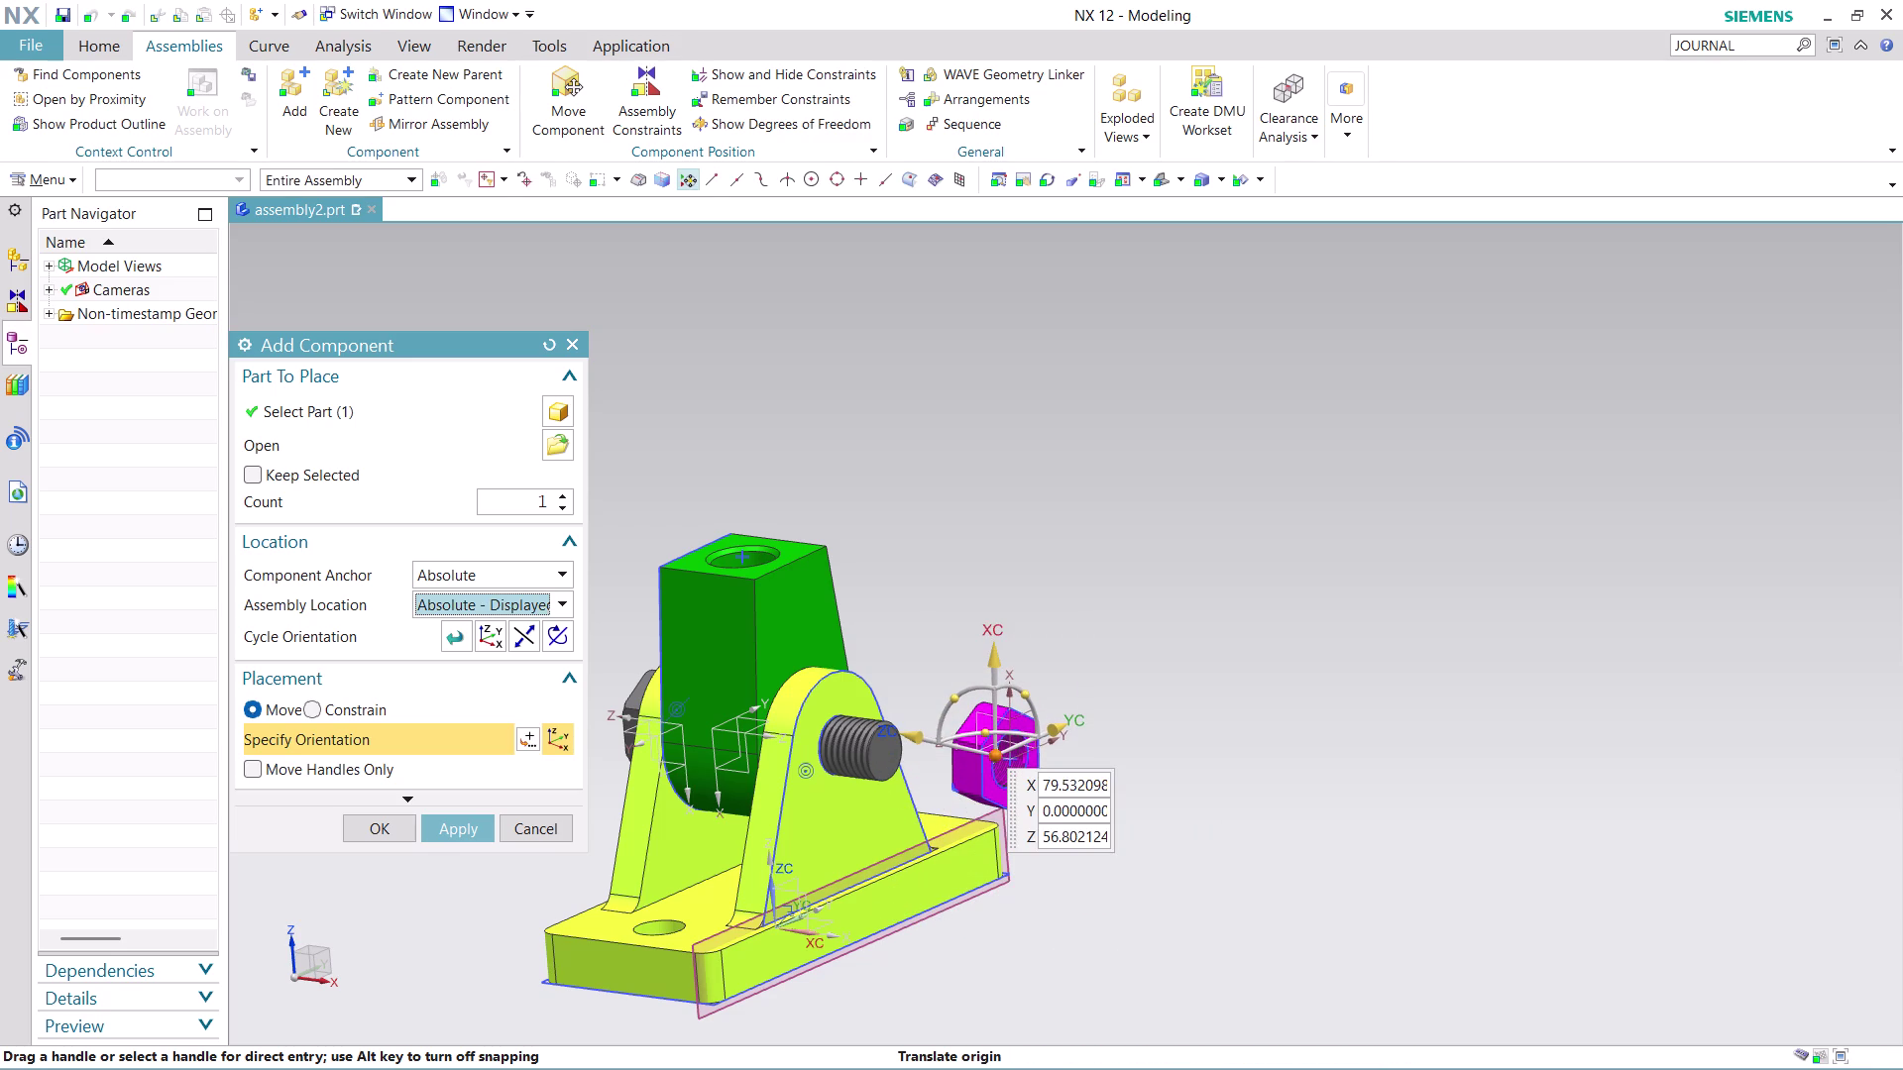
click(389, 831)
scroll(up, 3)
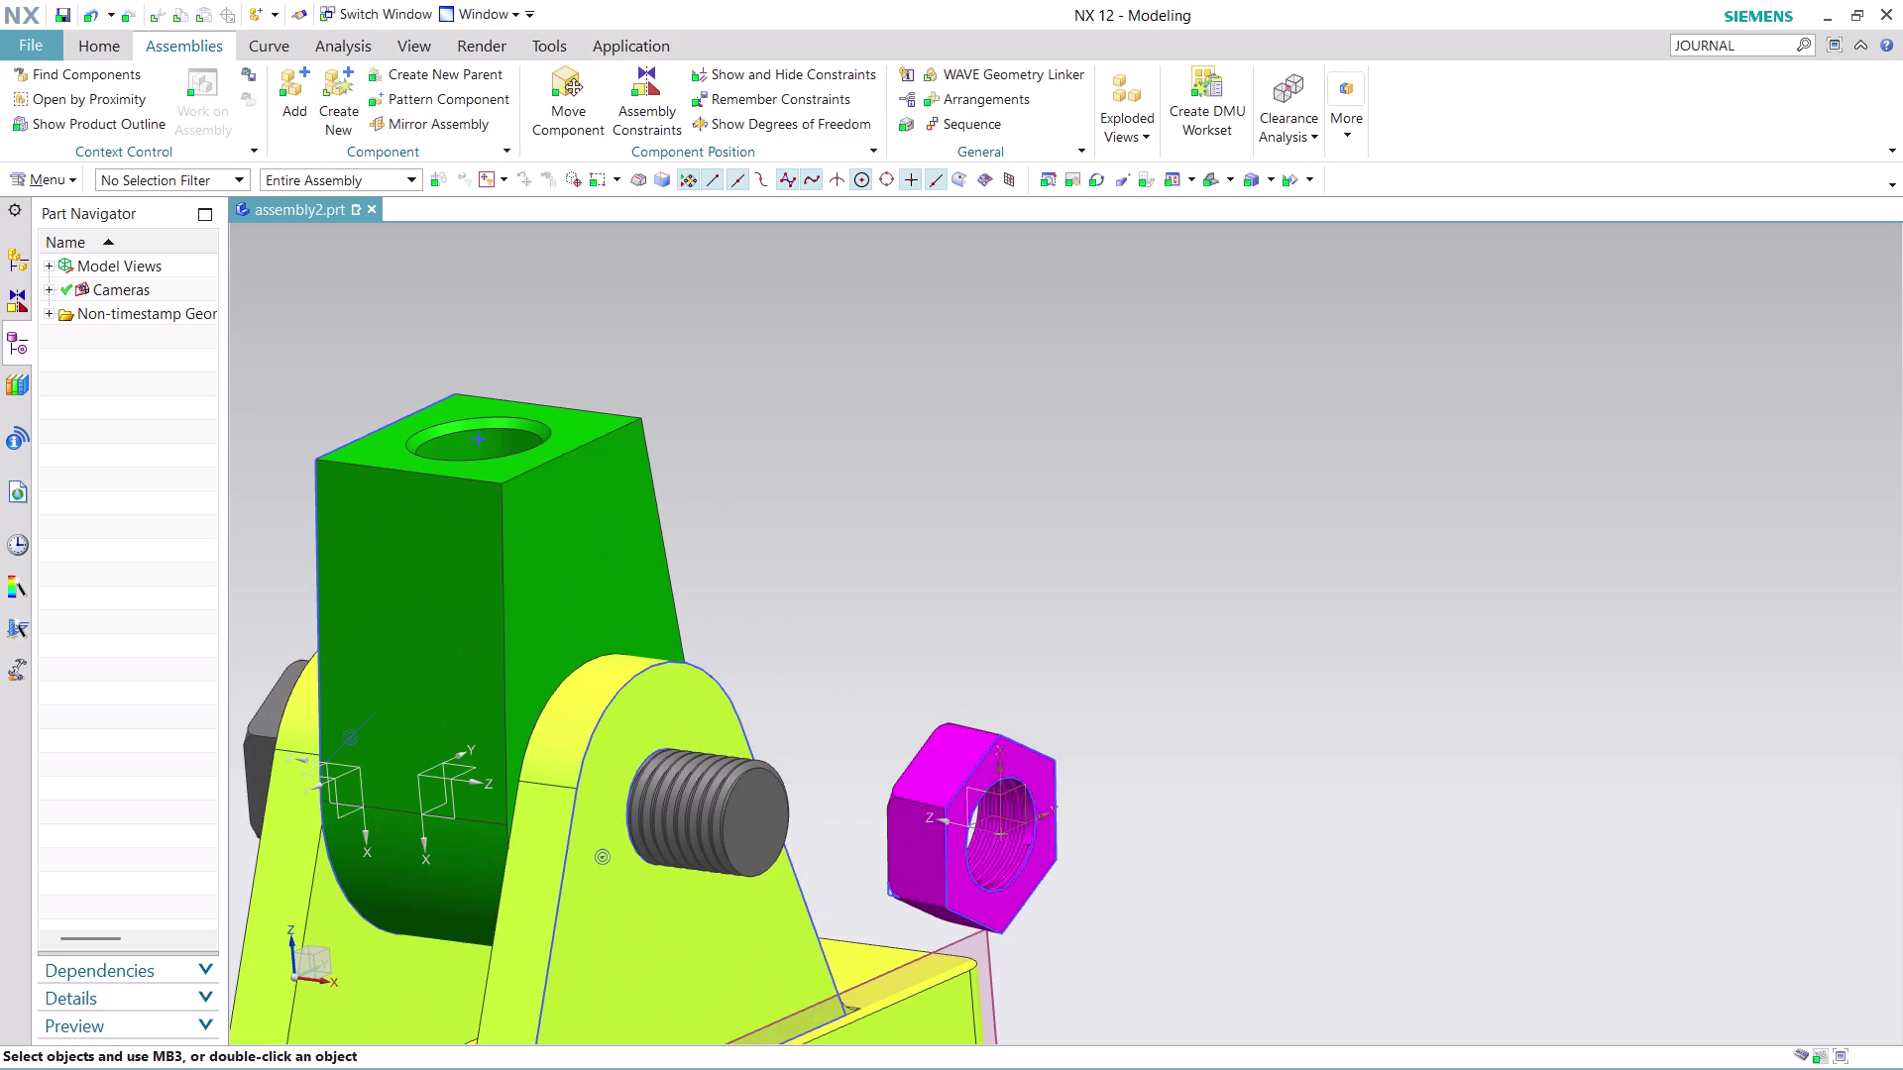
scroll(down, 3)
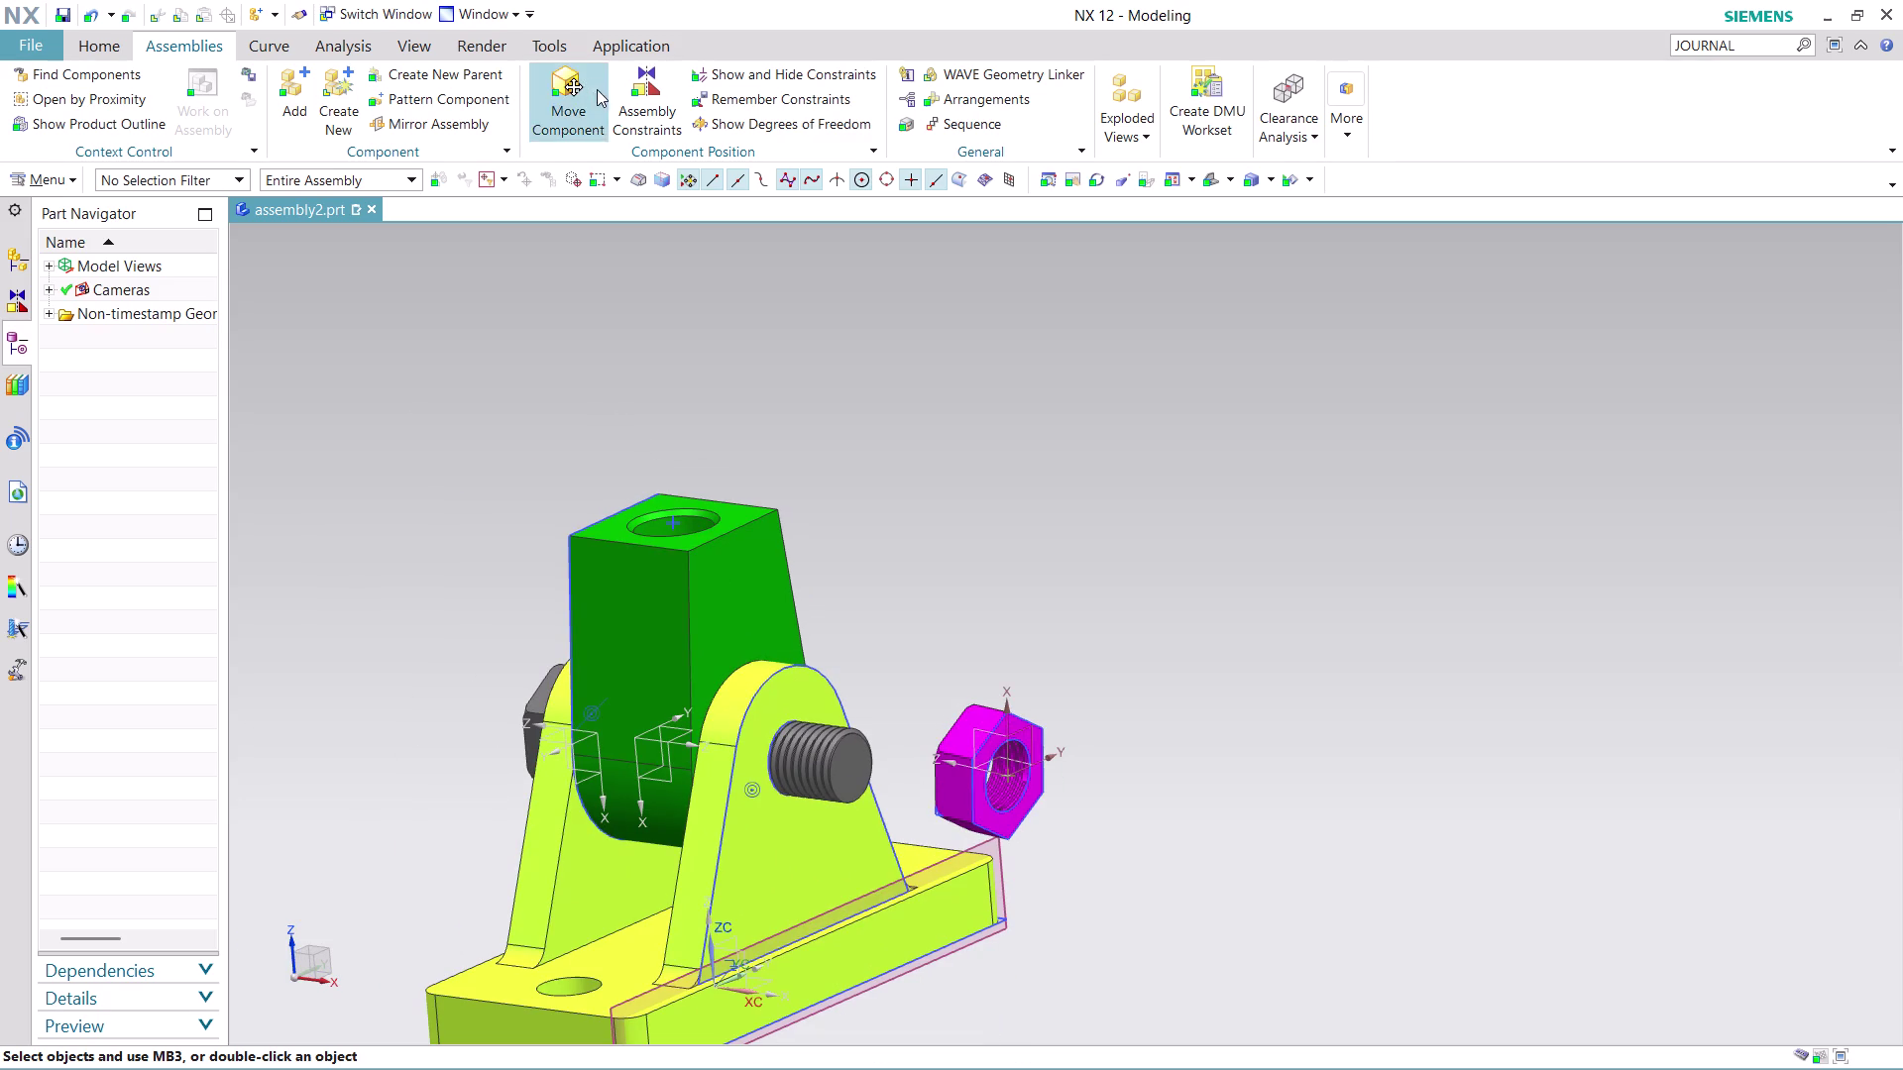
click(634, 87)
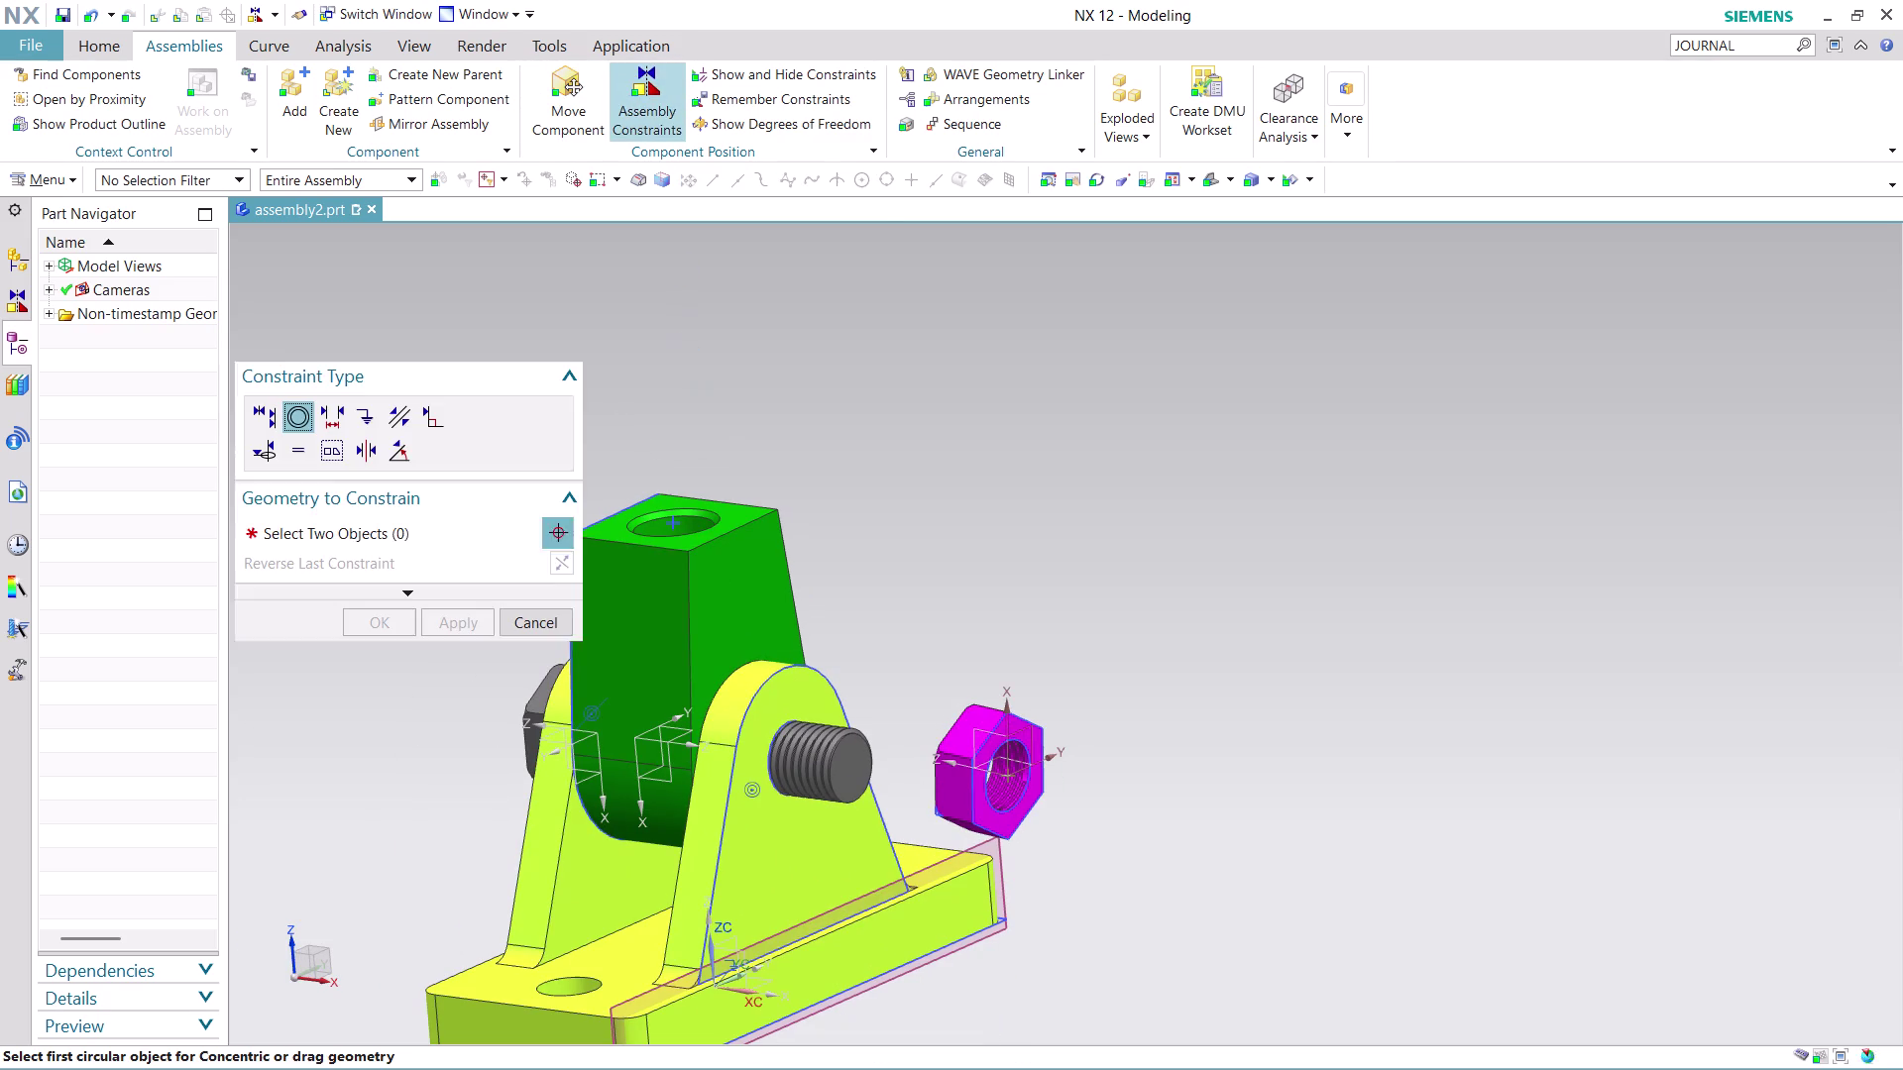
Undo the magenta nut's previous placement on the screw.
click(1018, 749)
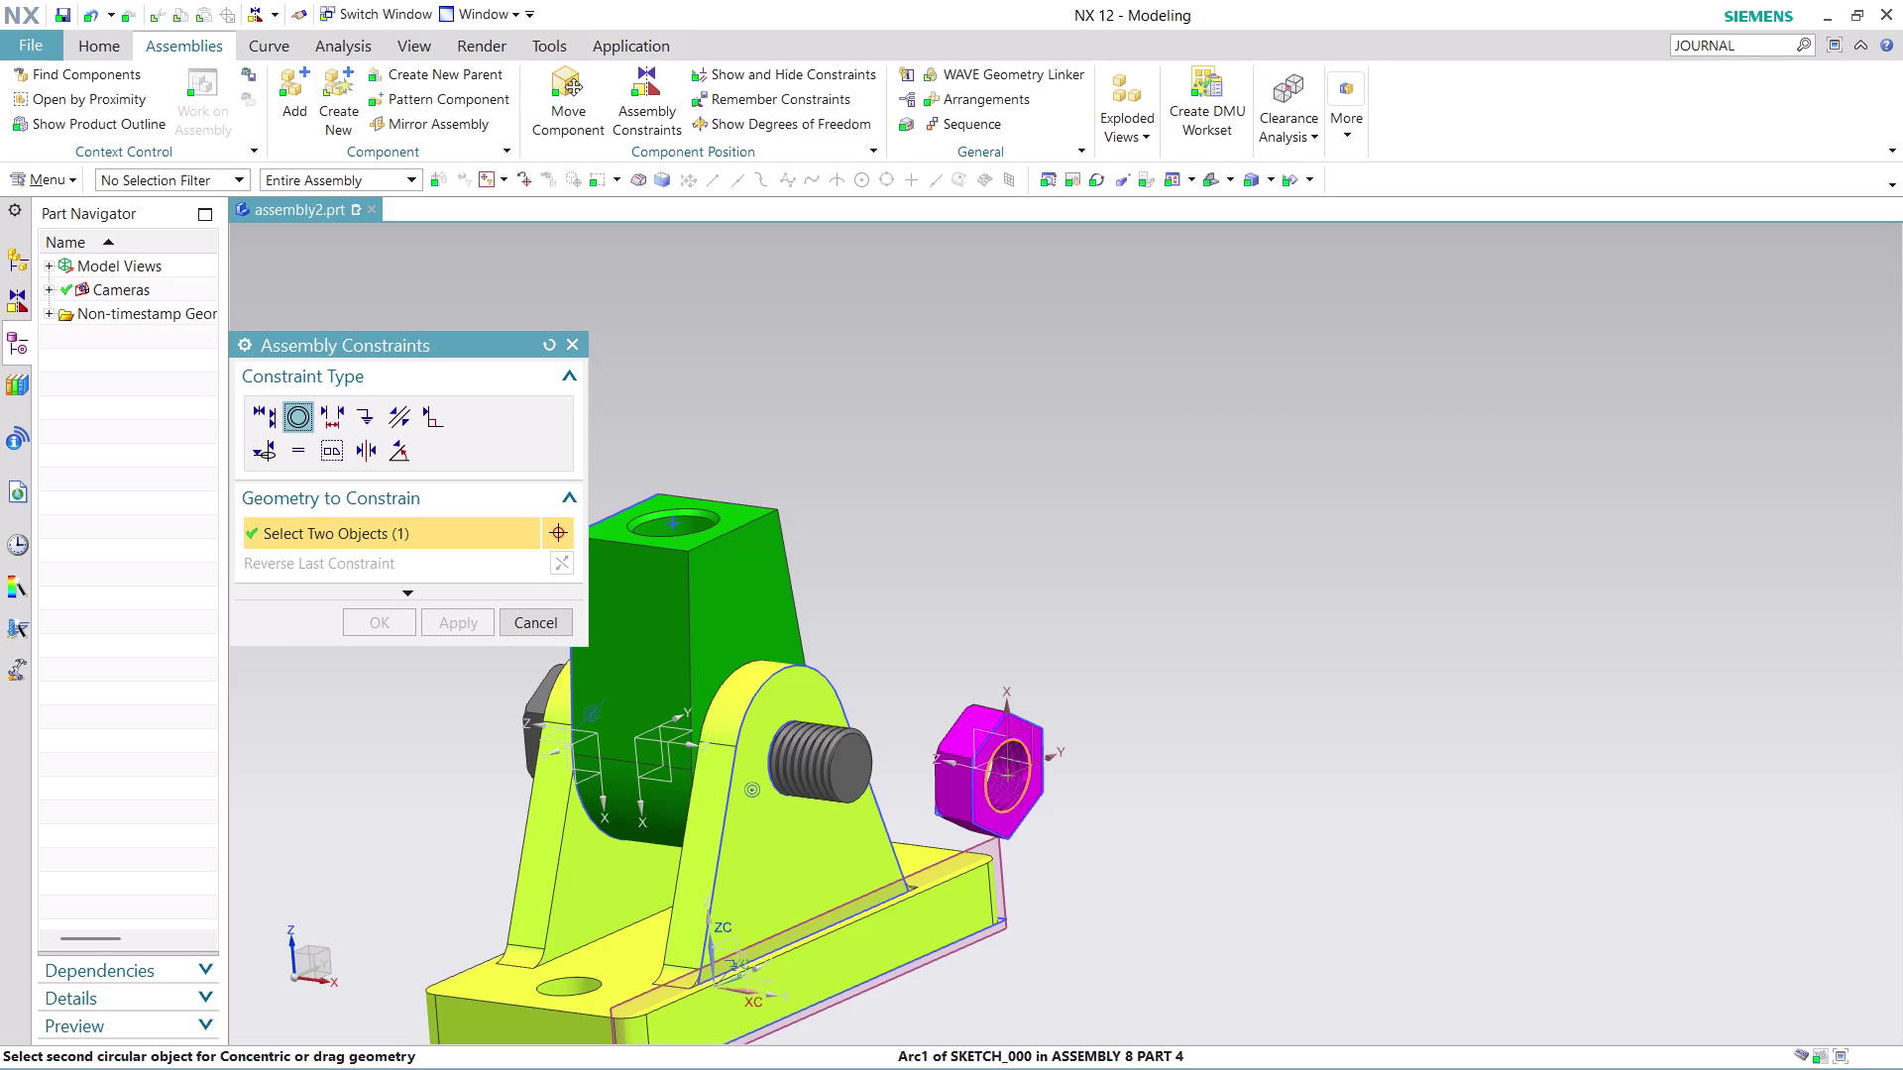
click(832, 748)
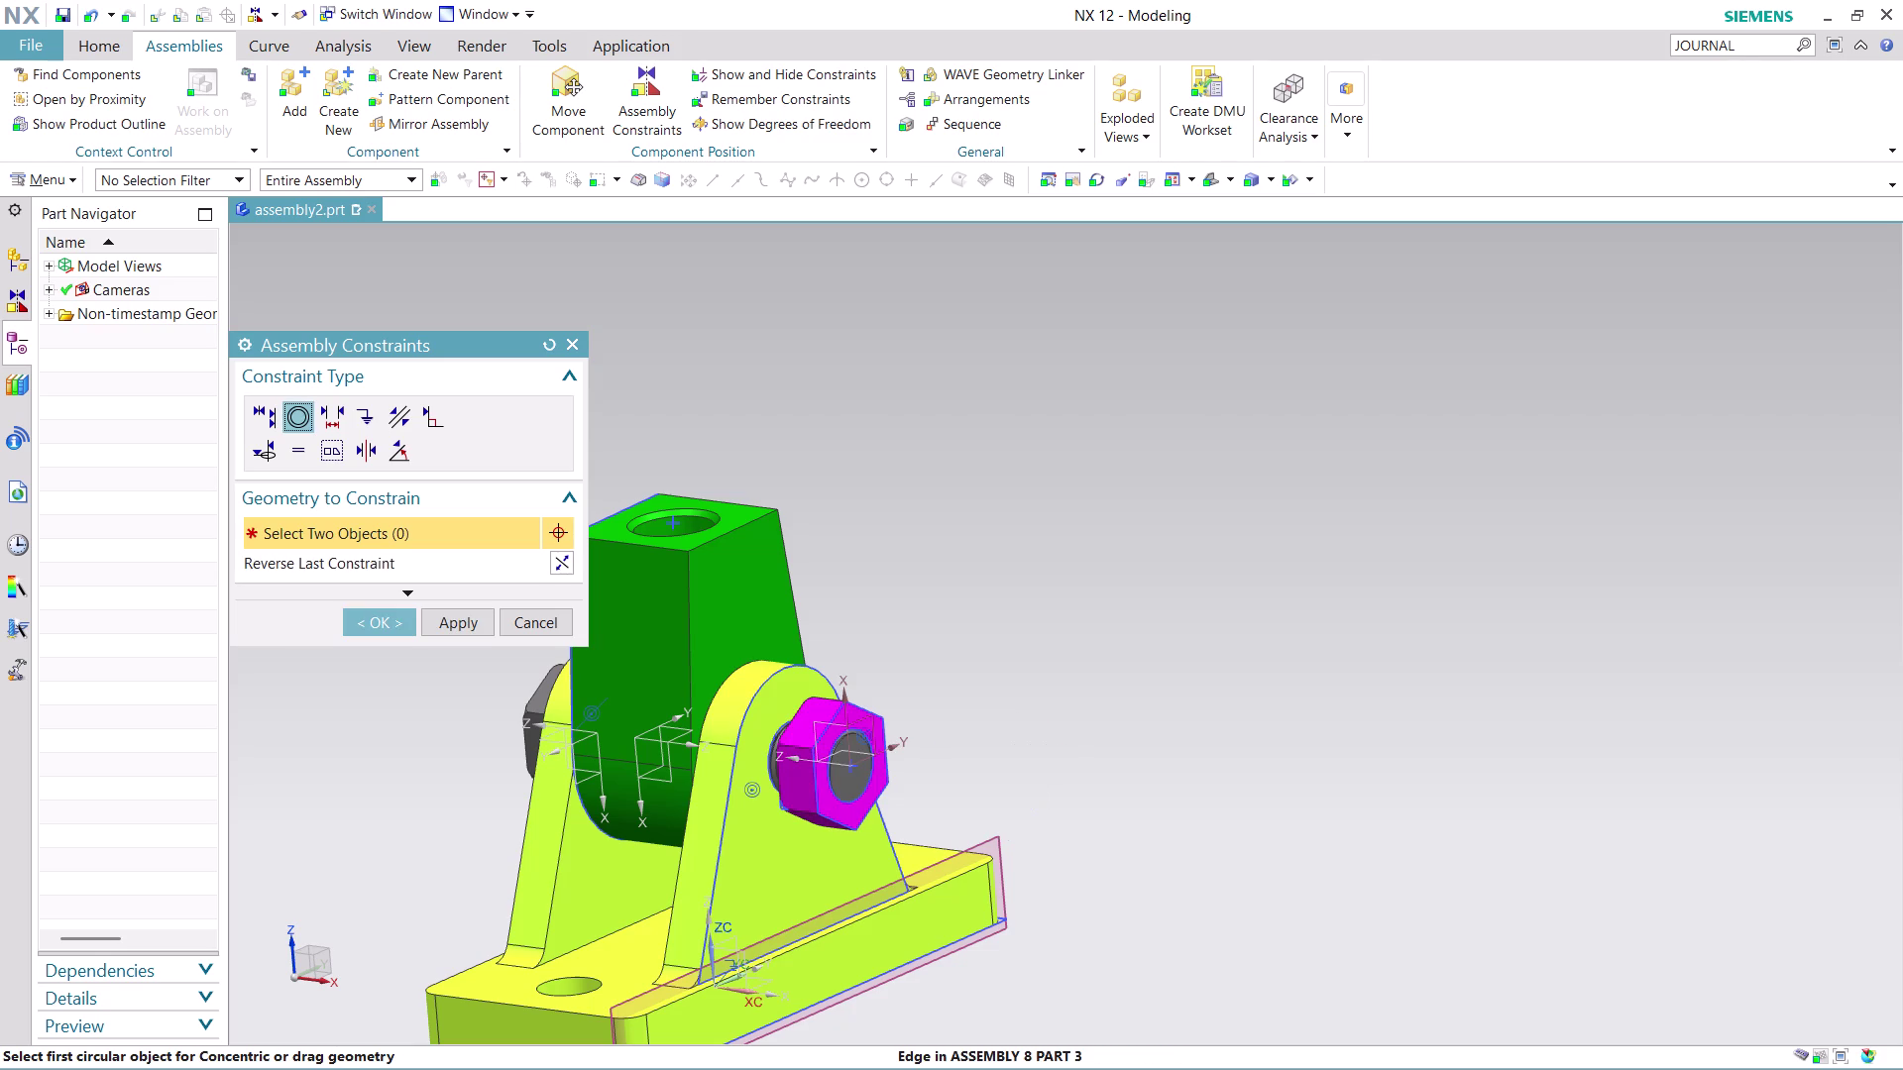
middle_drag(943, 651, 978, 689)
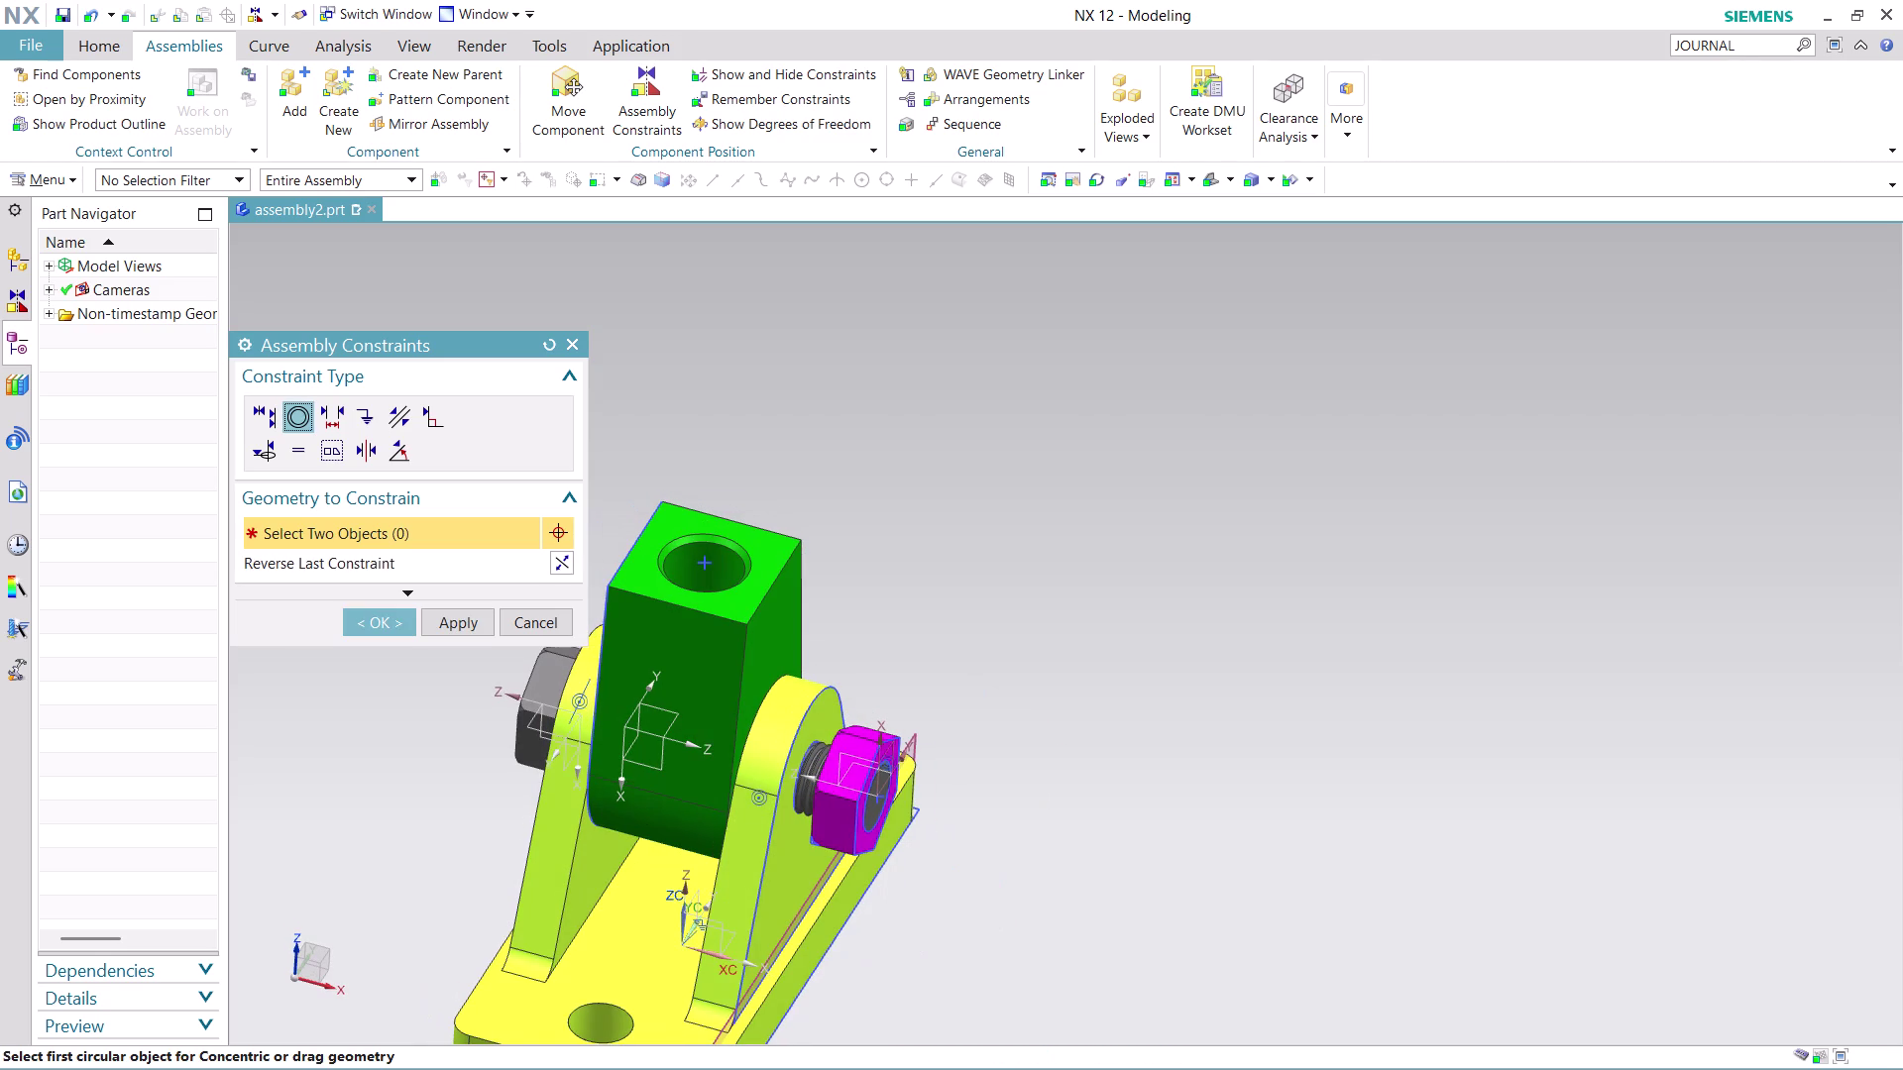
key(ctrl+z)
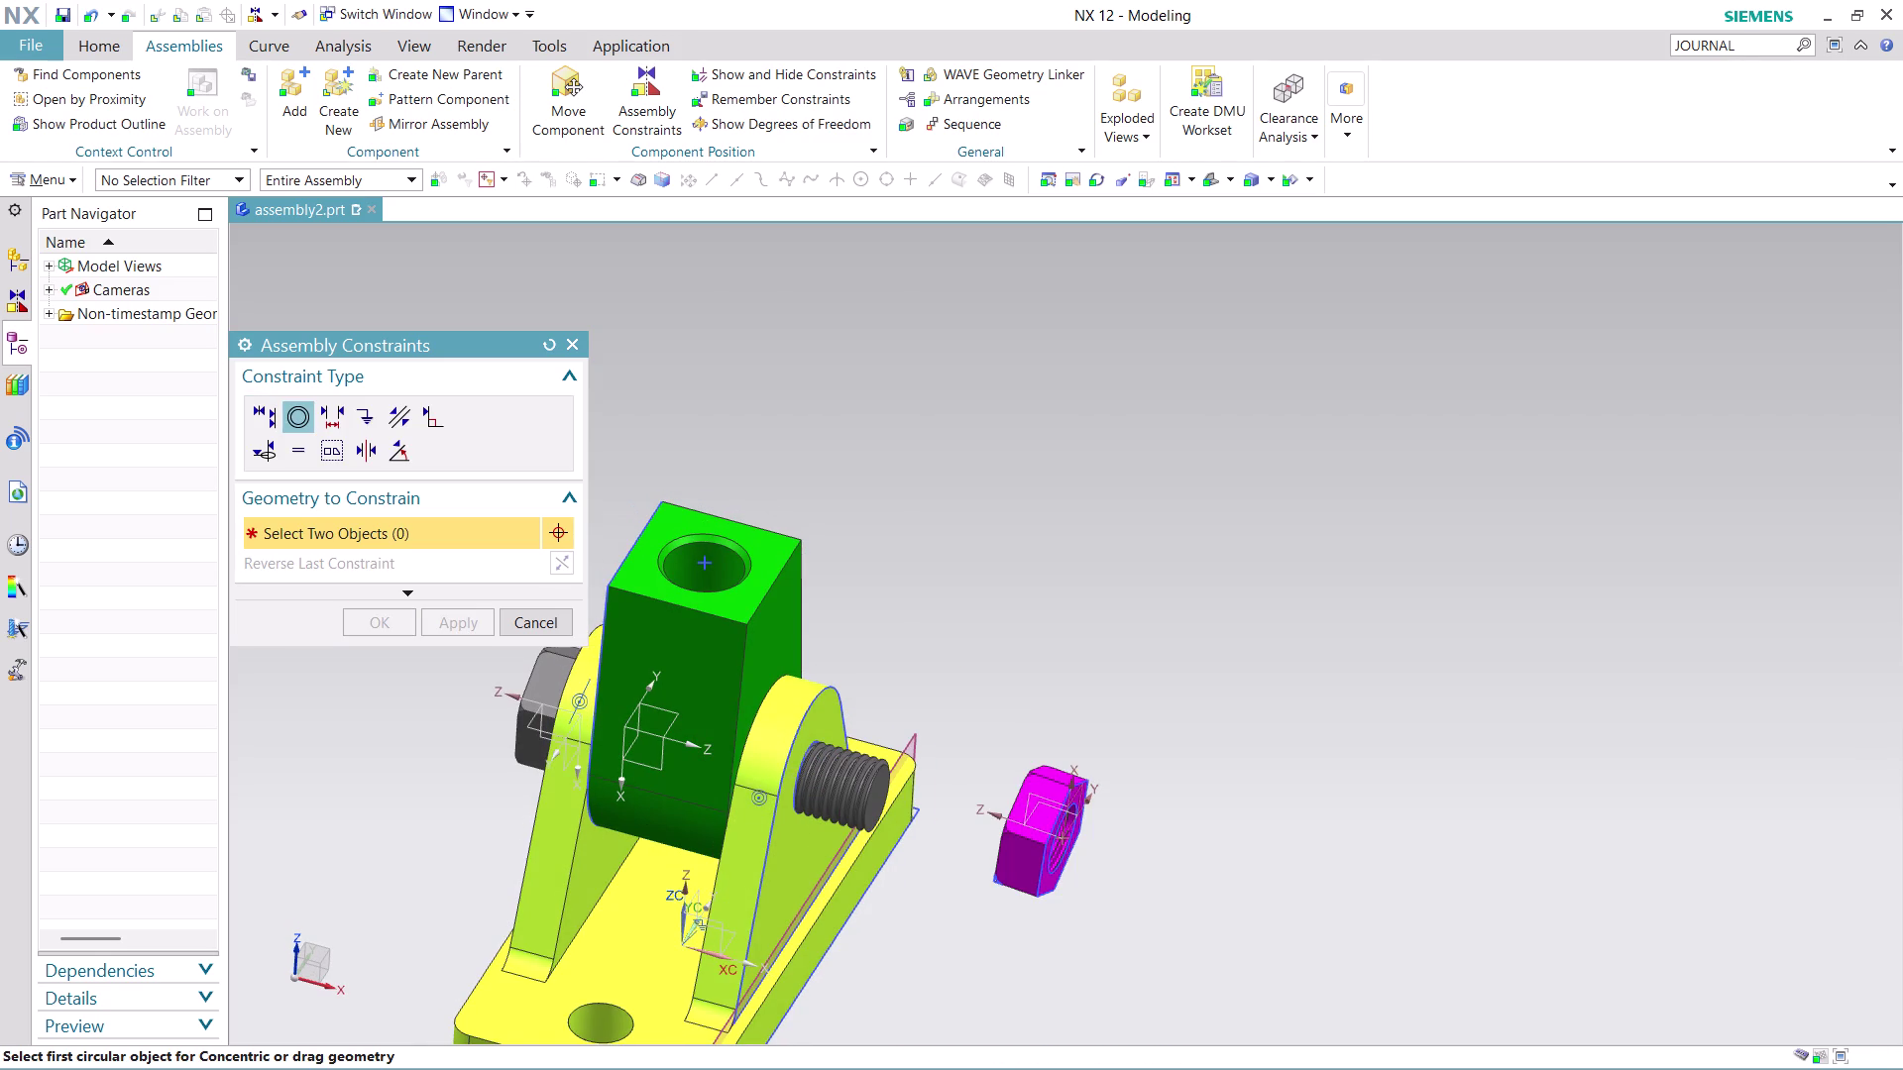
Constrain the nut's circular edge concentric with the threaded screw's circular edge.
middle_drag(1015, 668, 1053, 690)
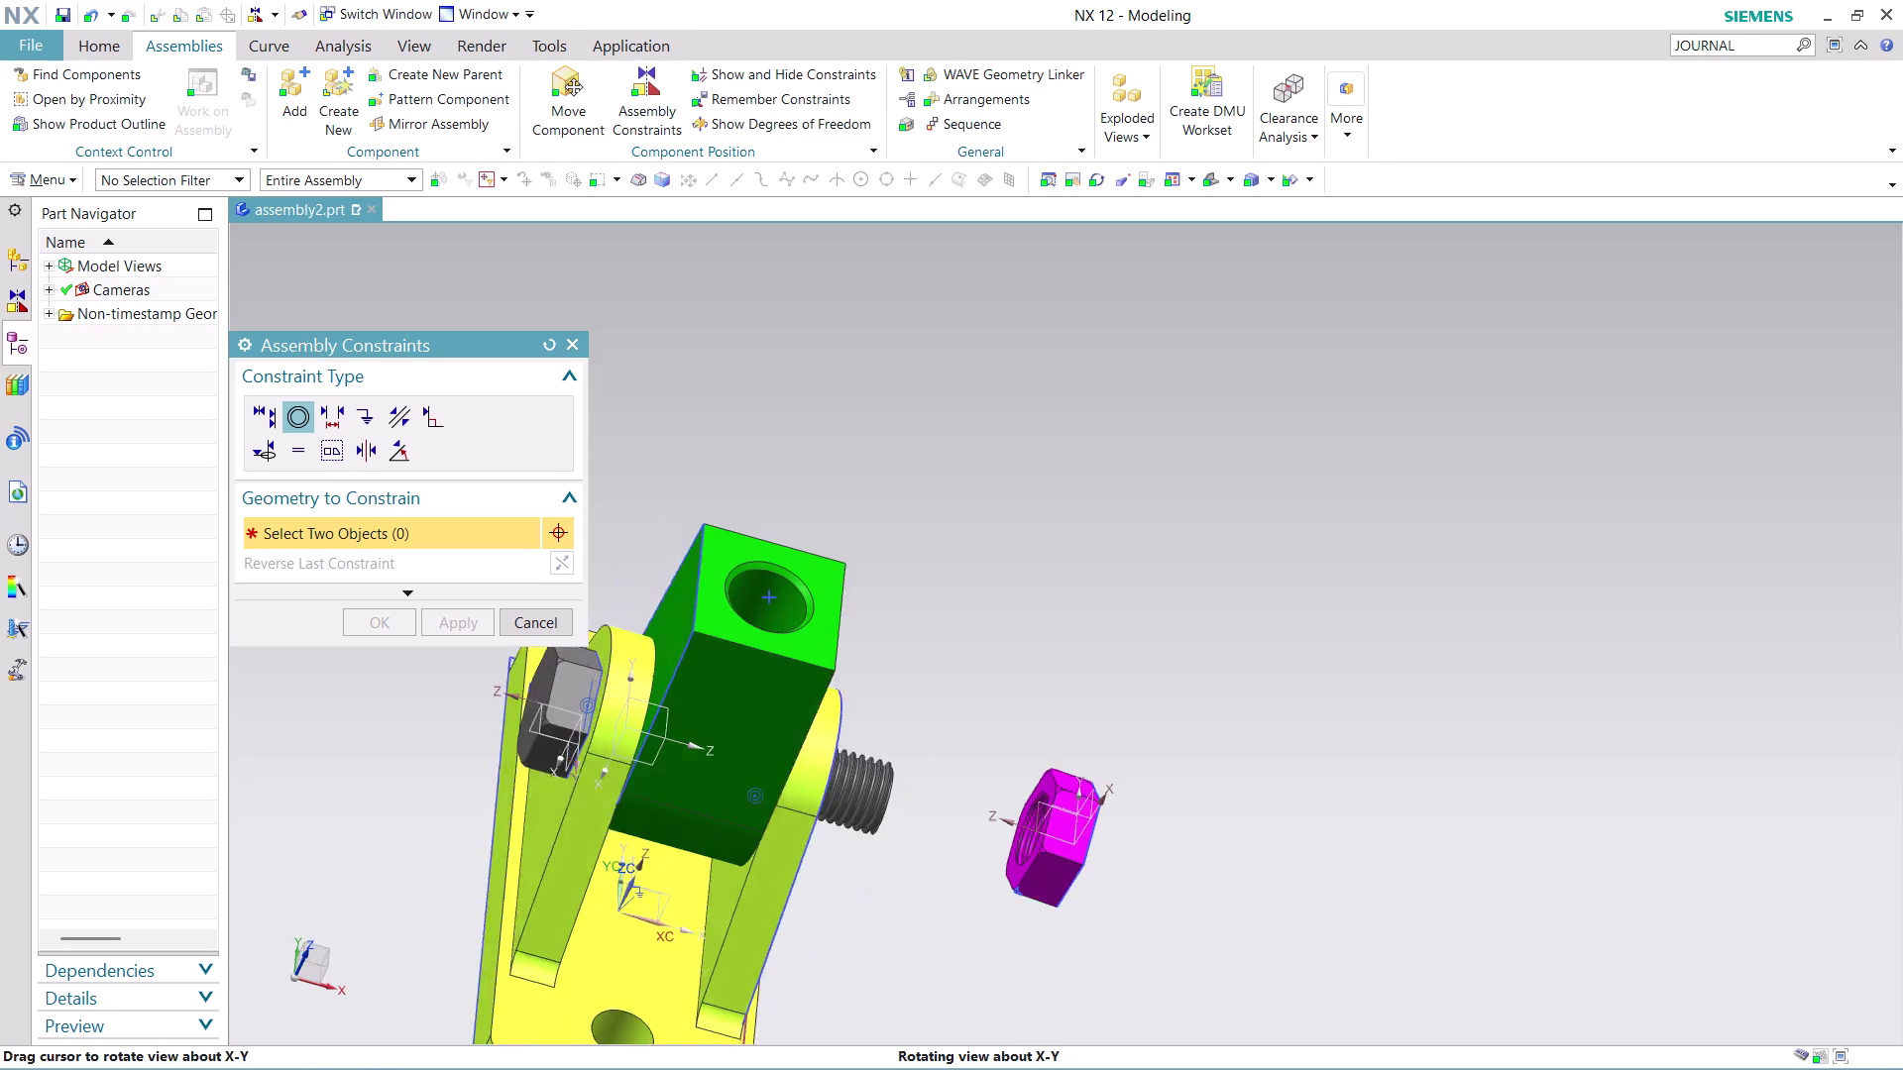
middle_drag(1054, 691, 1071, 702)
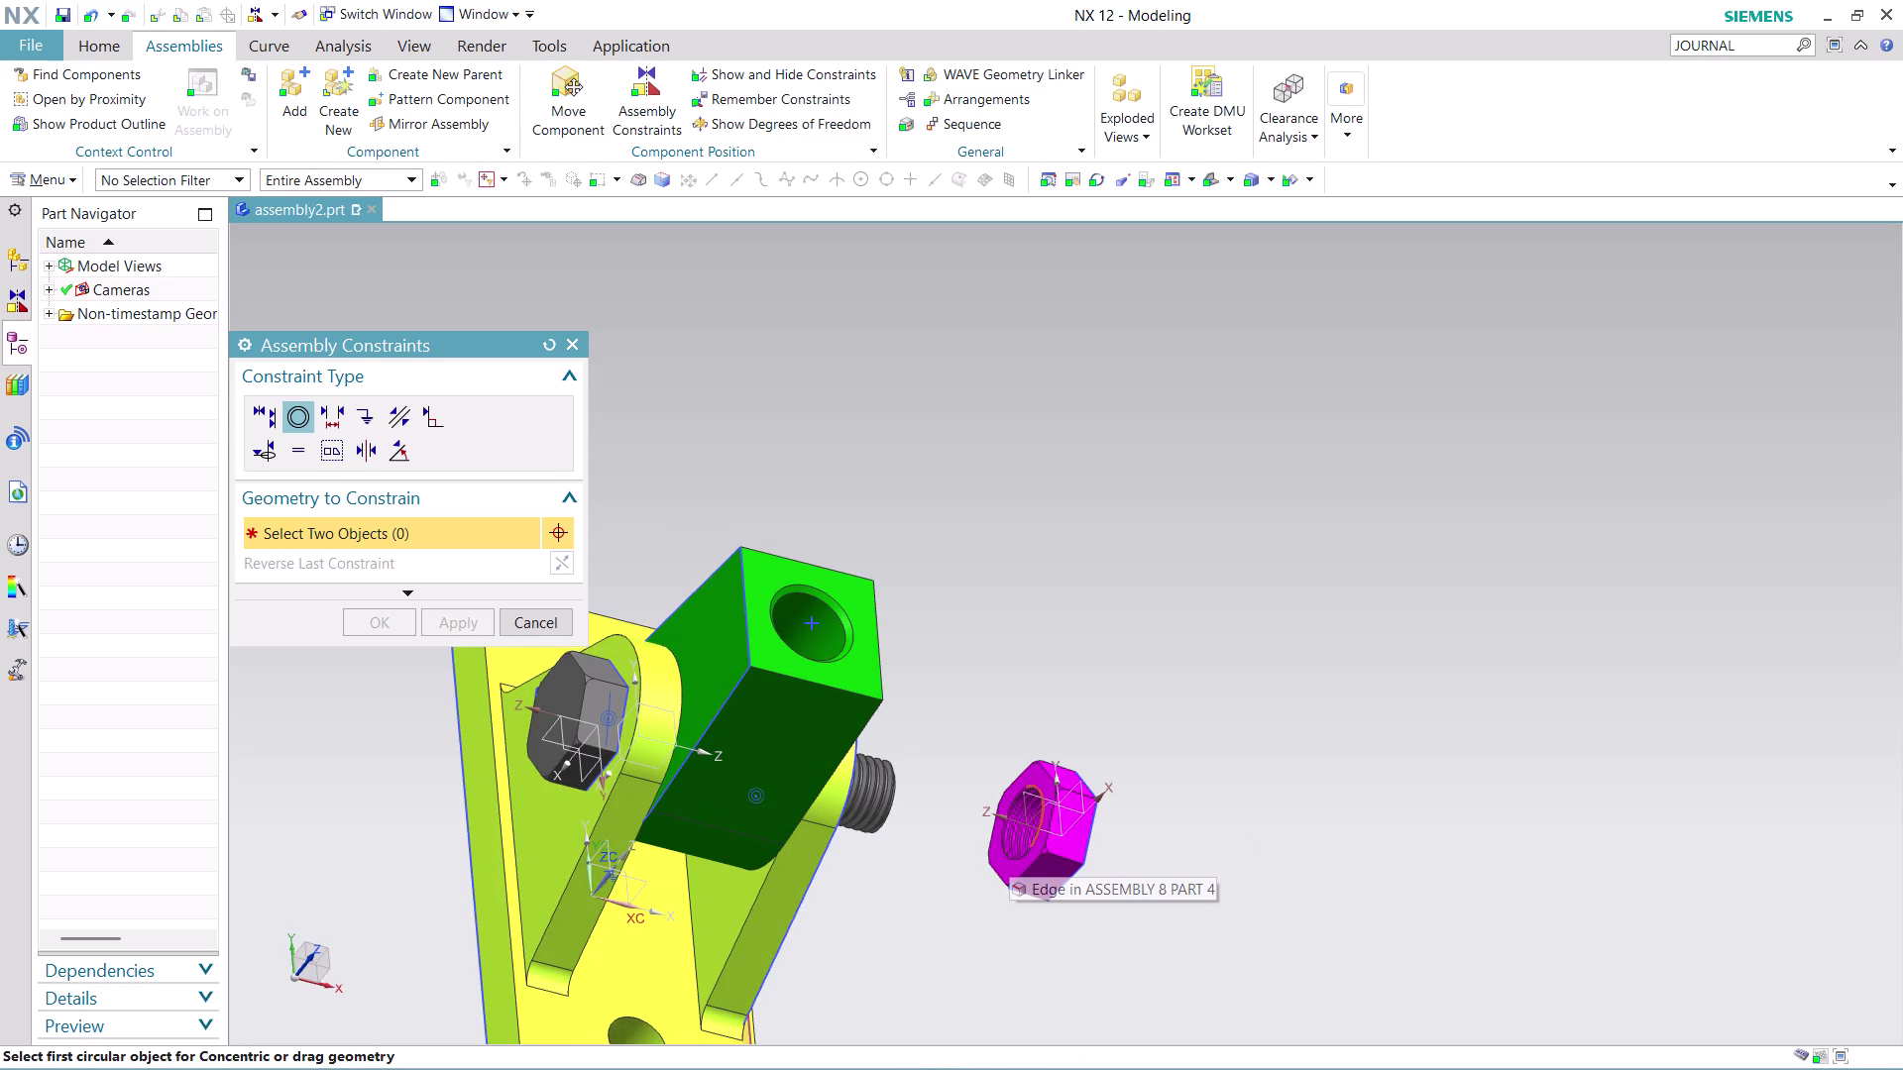
click(1040, 805)
middle_drag(1090, 691, 993, 626)
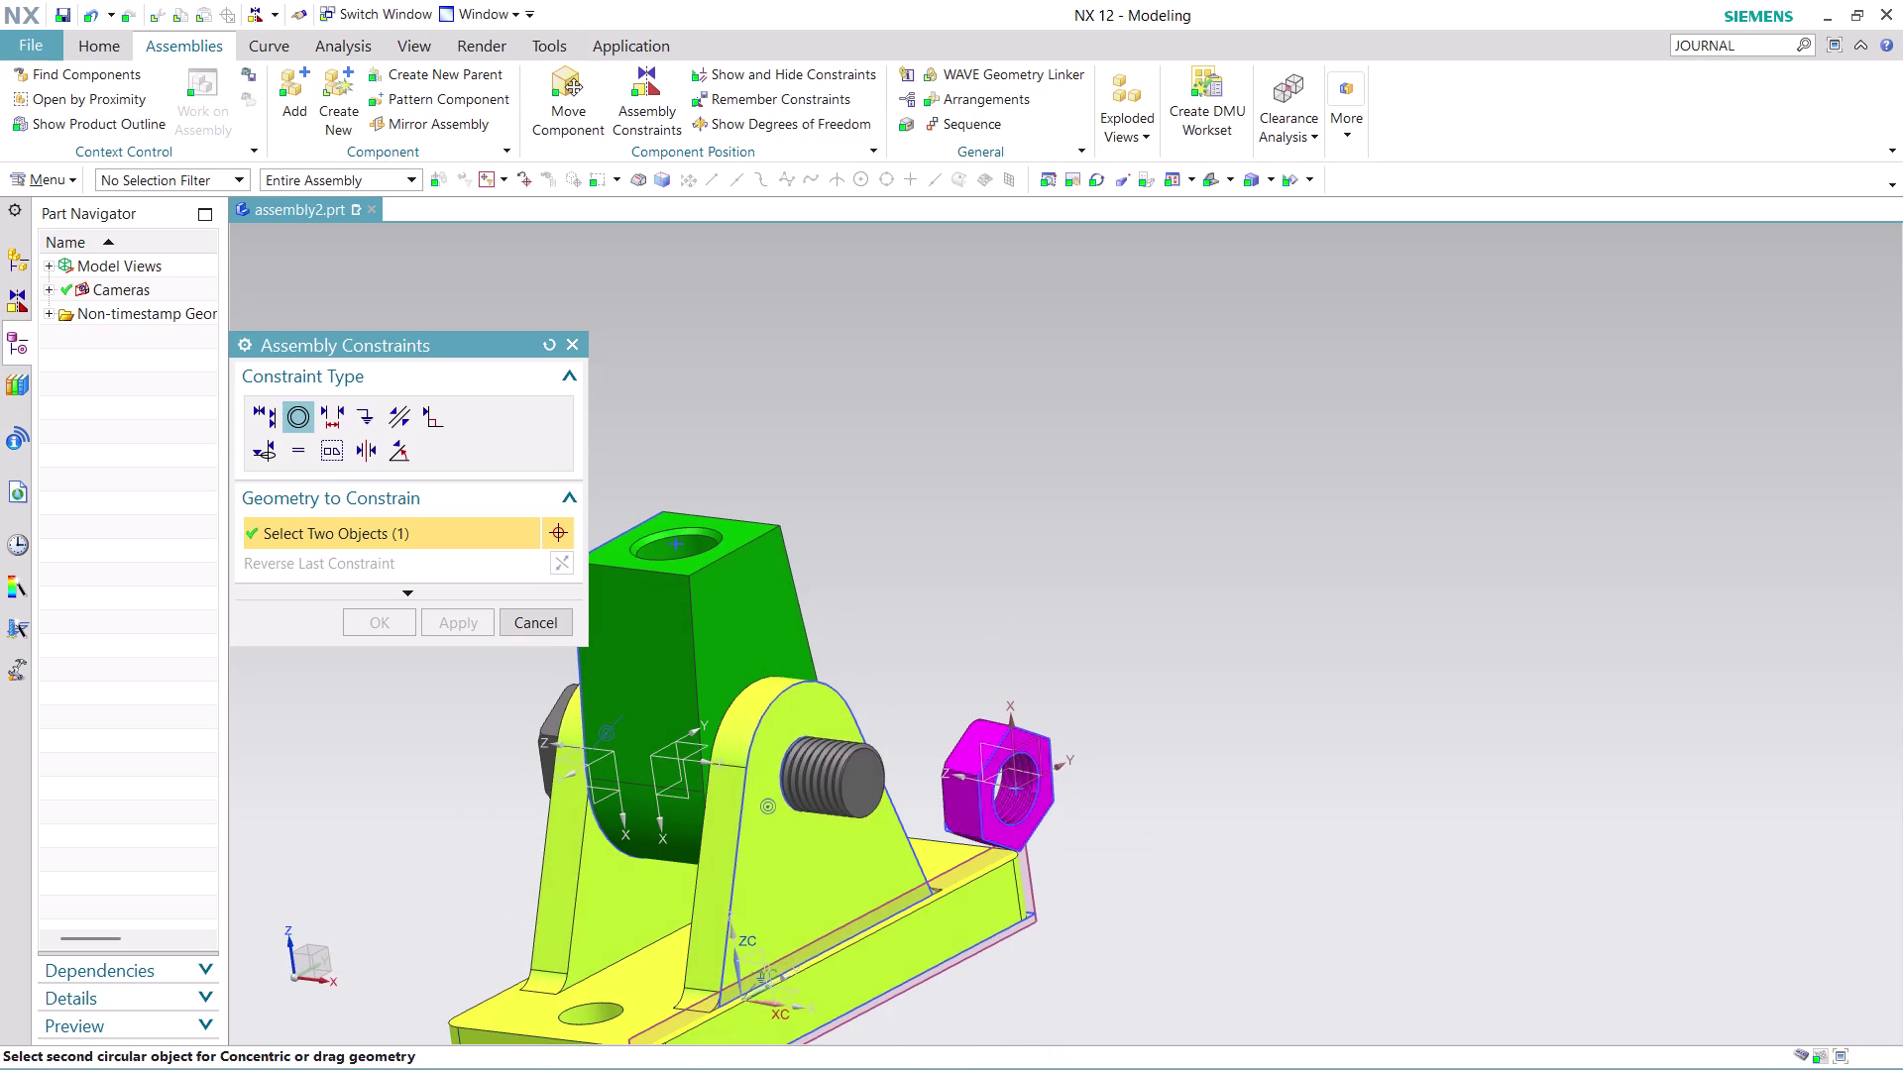
click(789, 749)
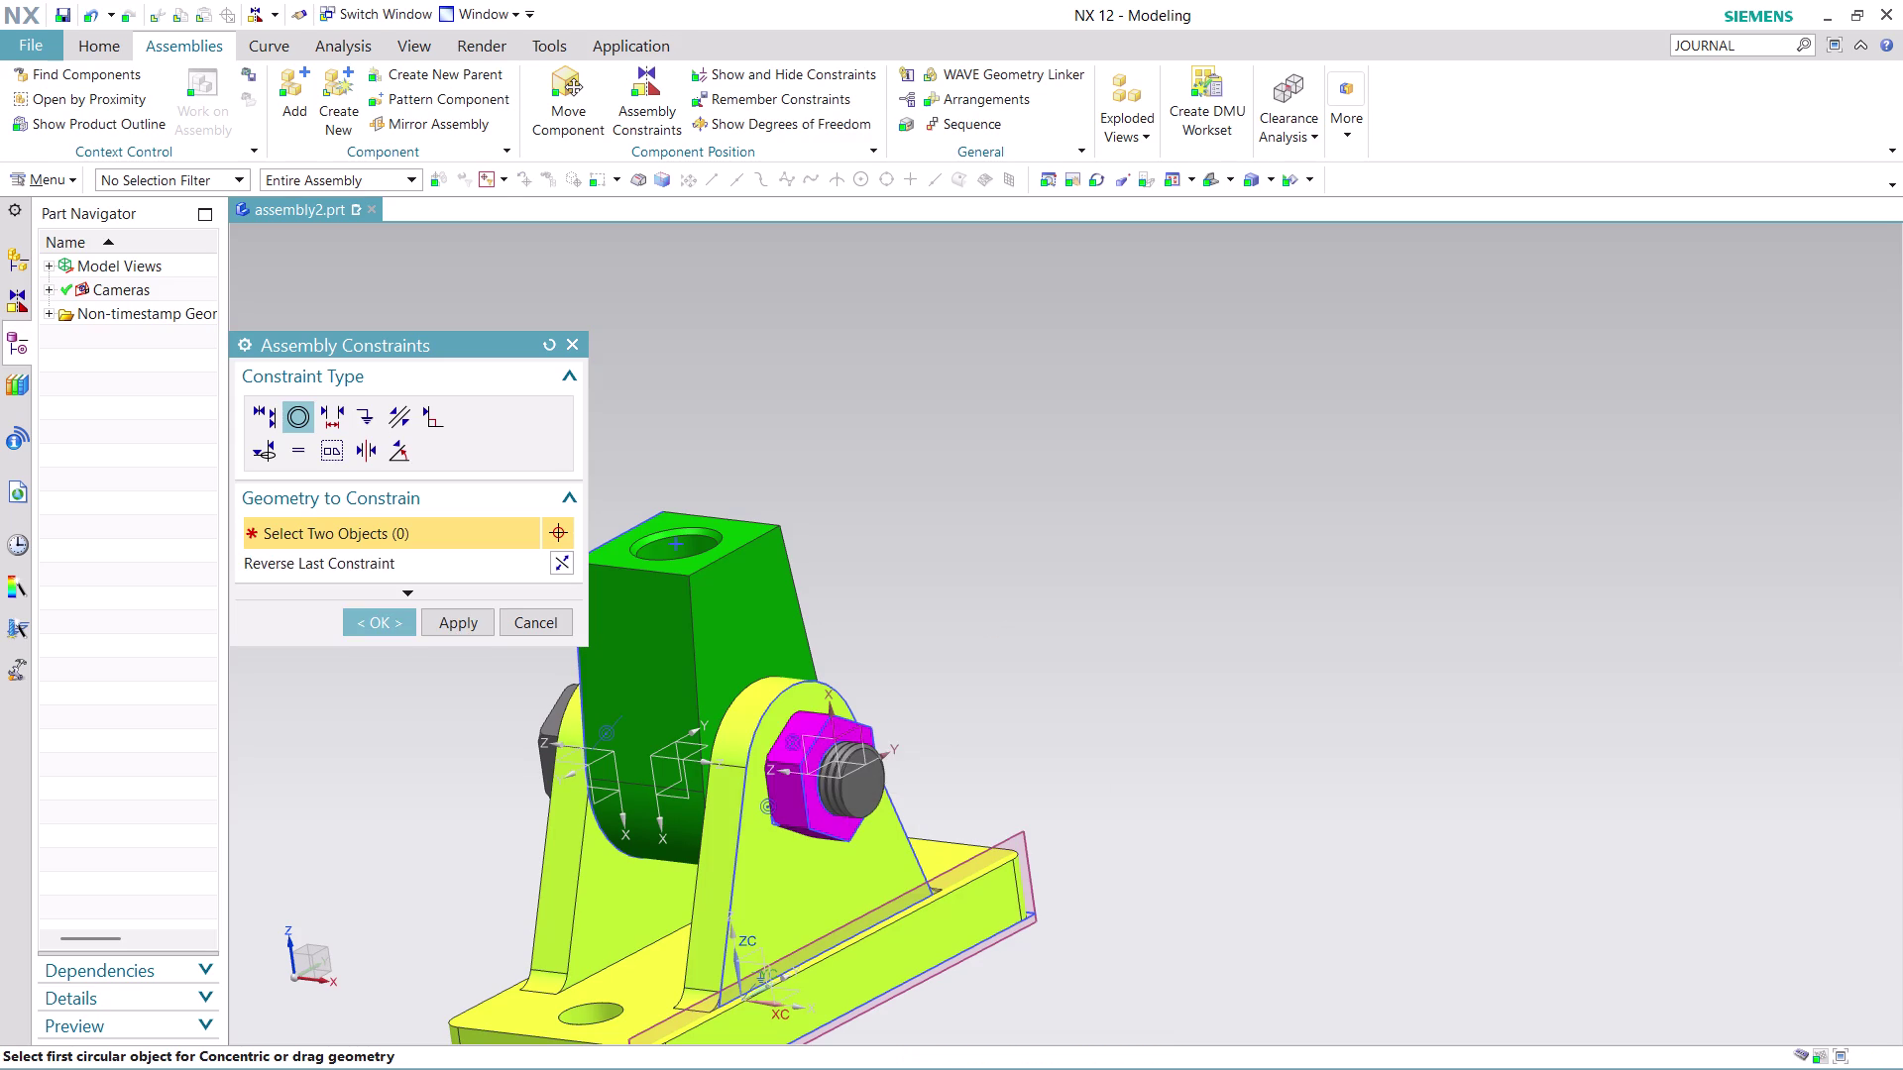
middle_drag(1033, 666, 1053, 711)
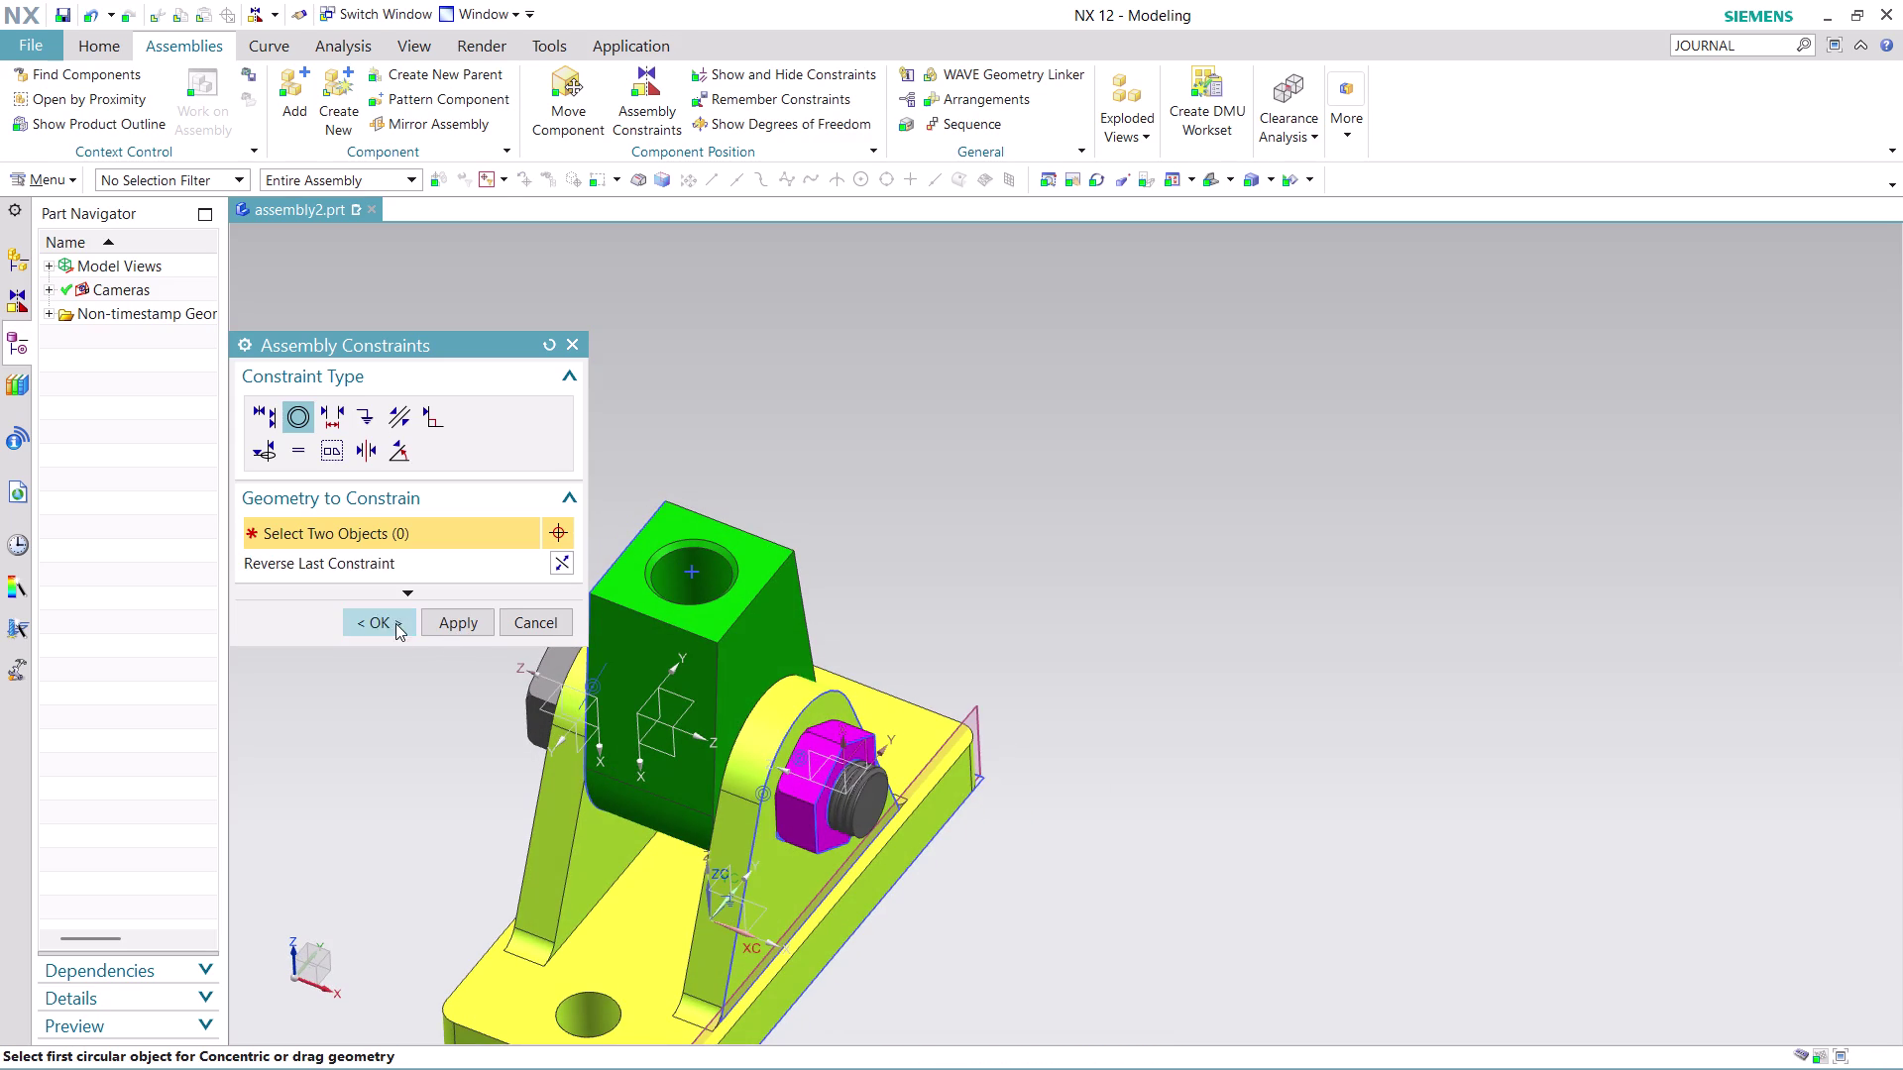
click(380, 630)
Begin adding another component to the assembly.
scroll(down, 3)
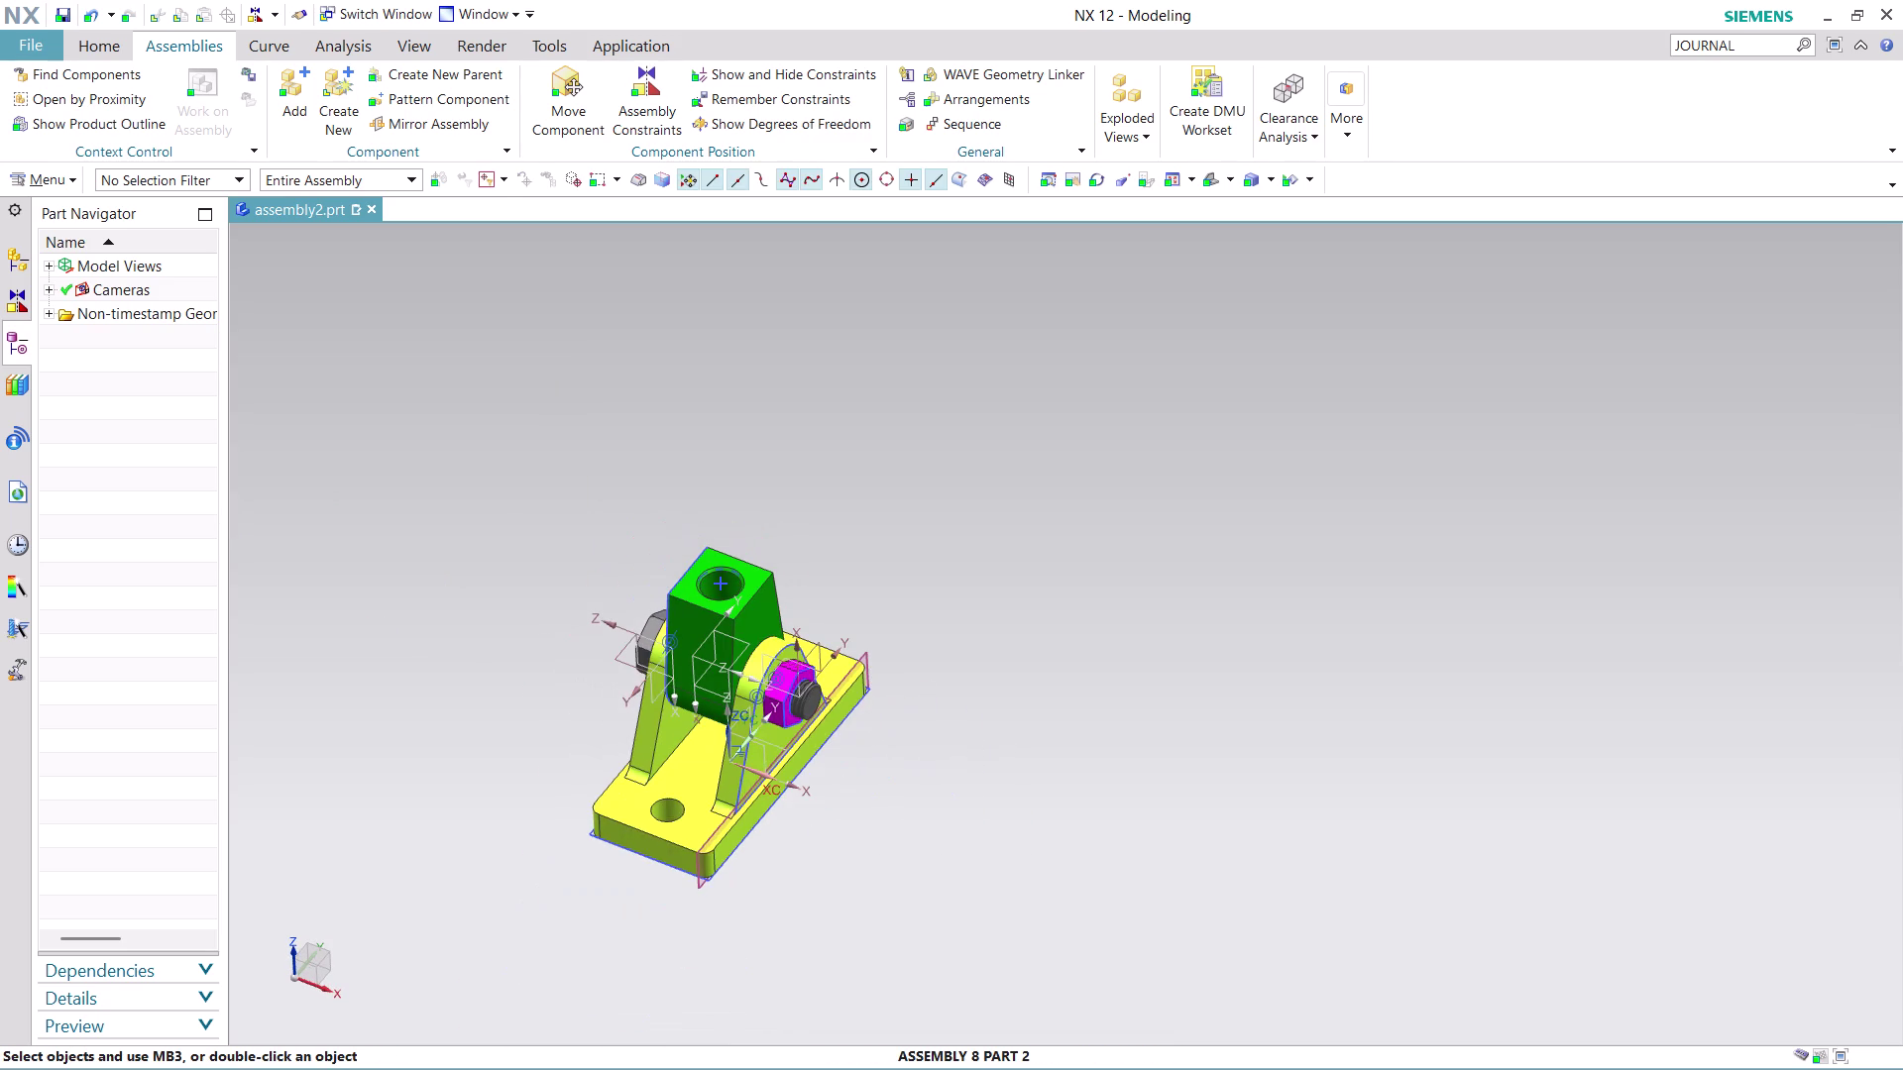
scroll(up, 3)
click(303, 100)
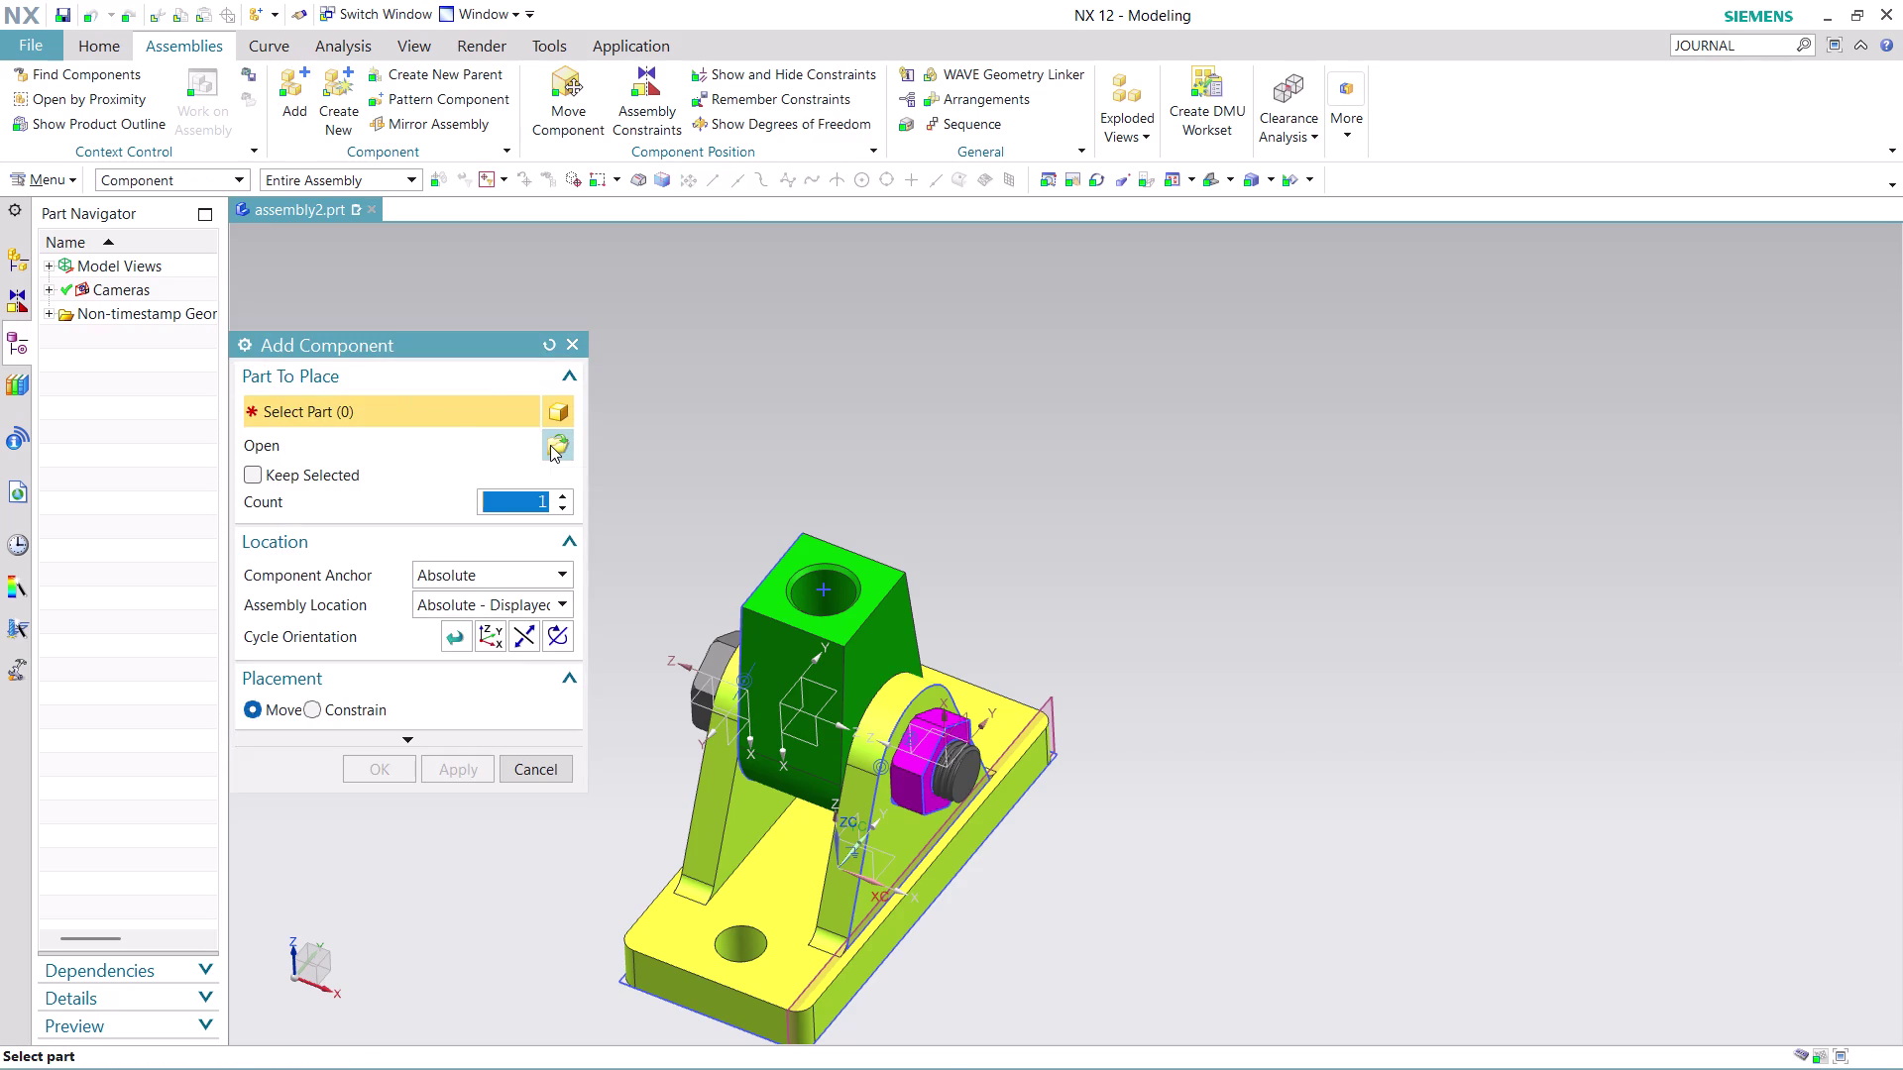
Choose the part file ASSEMBLY 8 PART 5 and load it for placement.
click(550, 445)
scroll(down, 3)
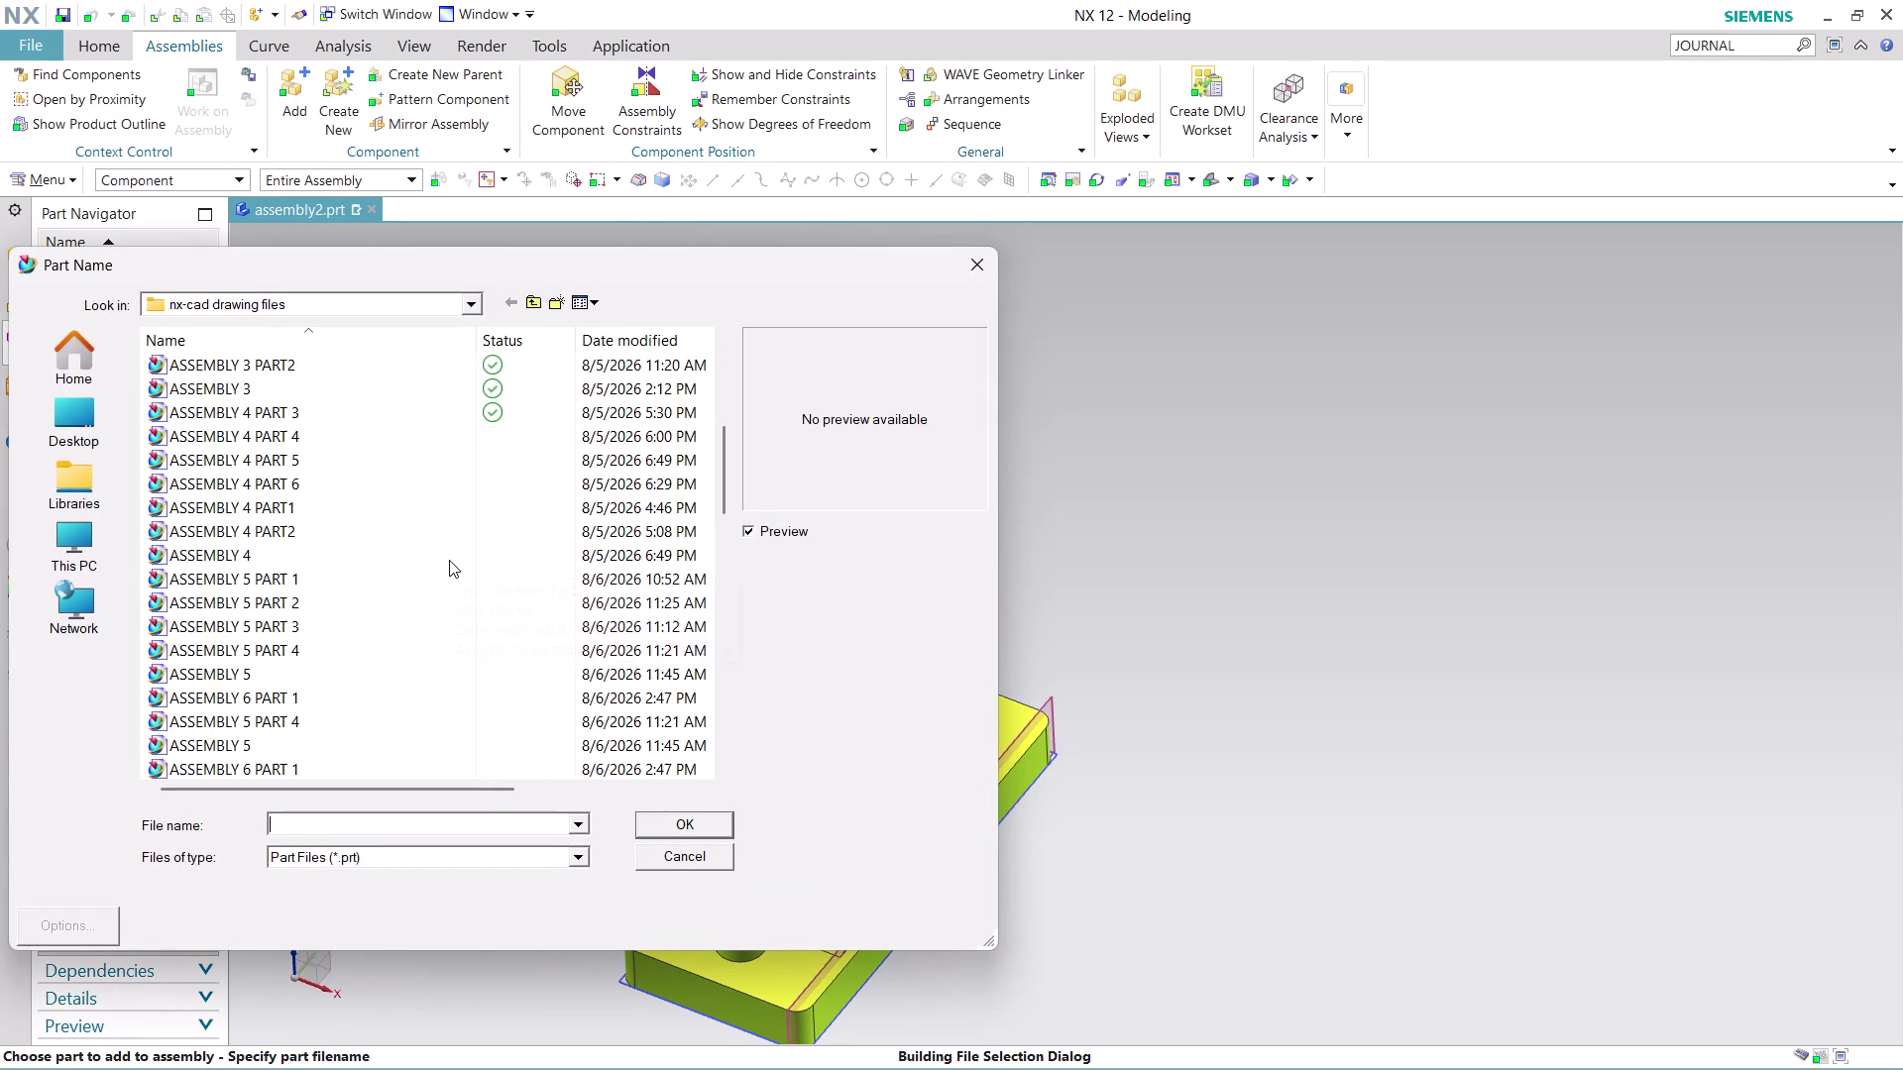
scroll(down, 3)
scroll(down, 3)
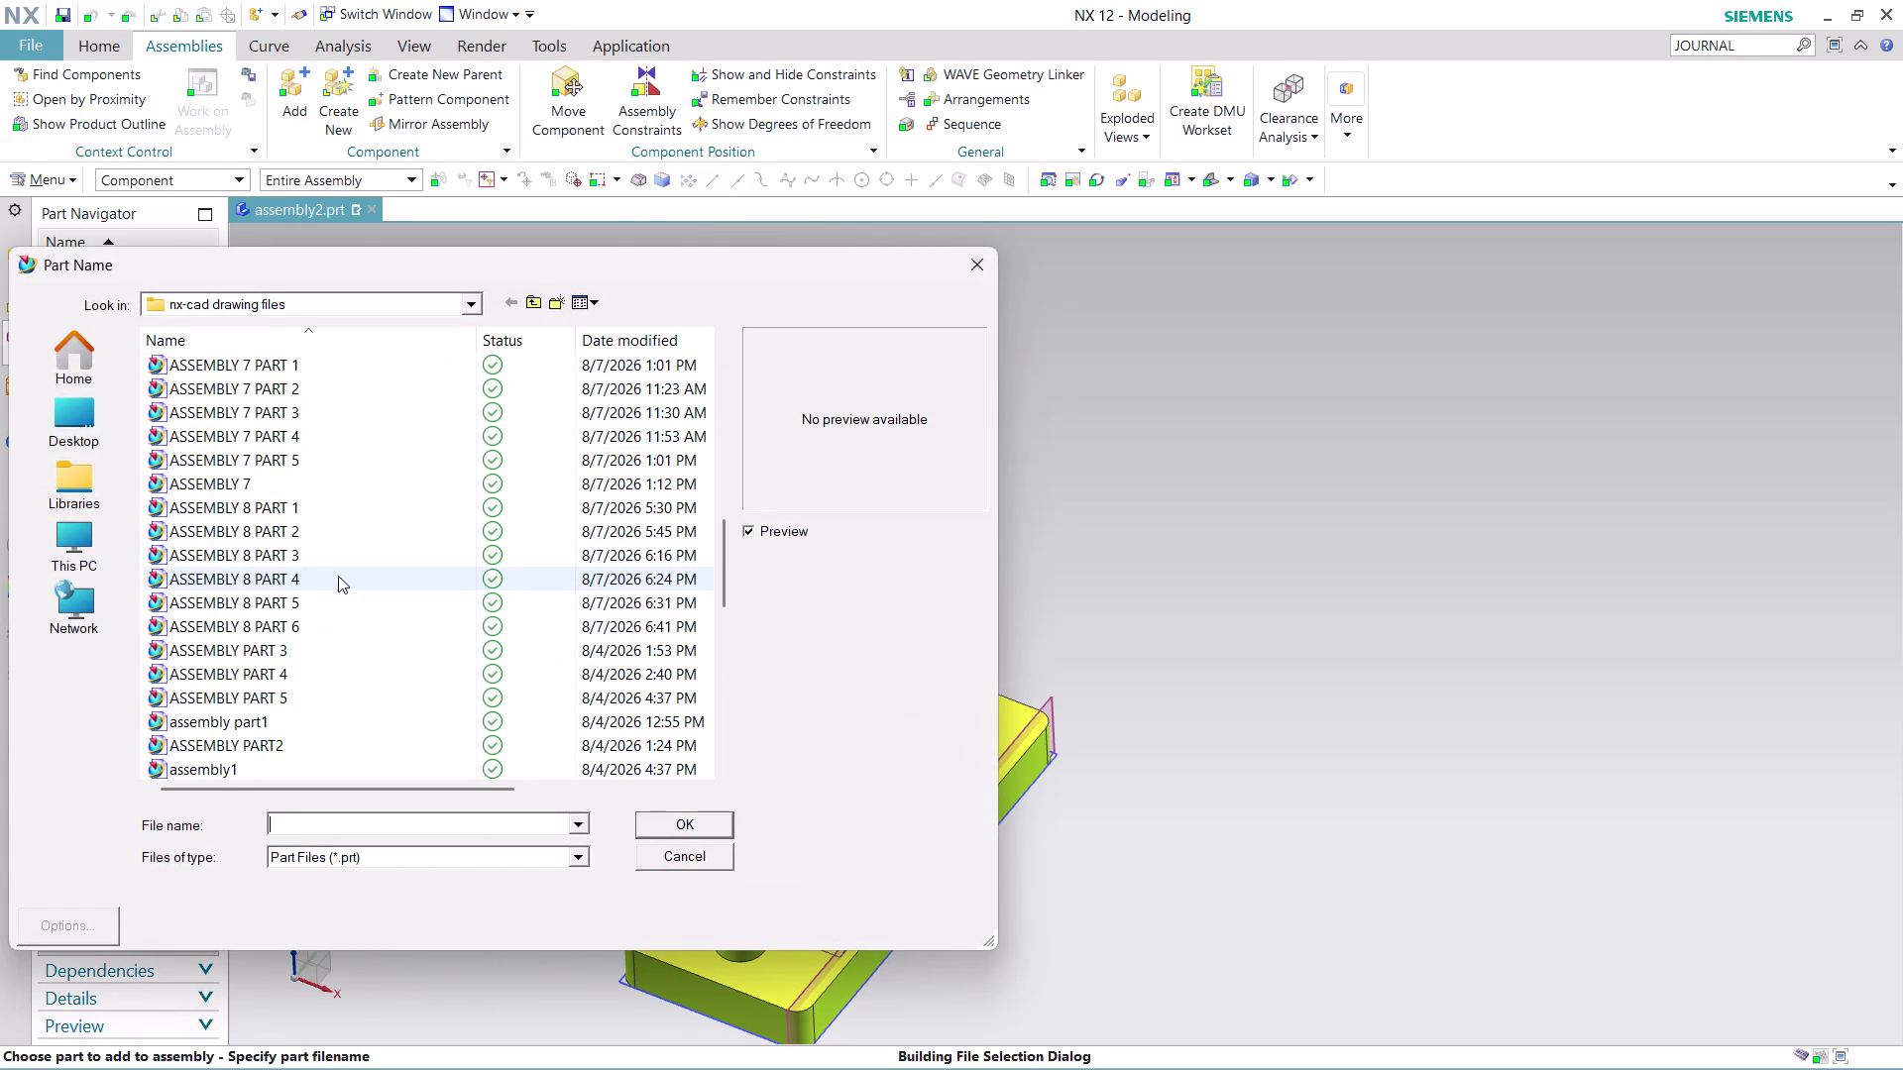
click(333, 593)
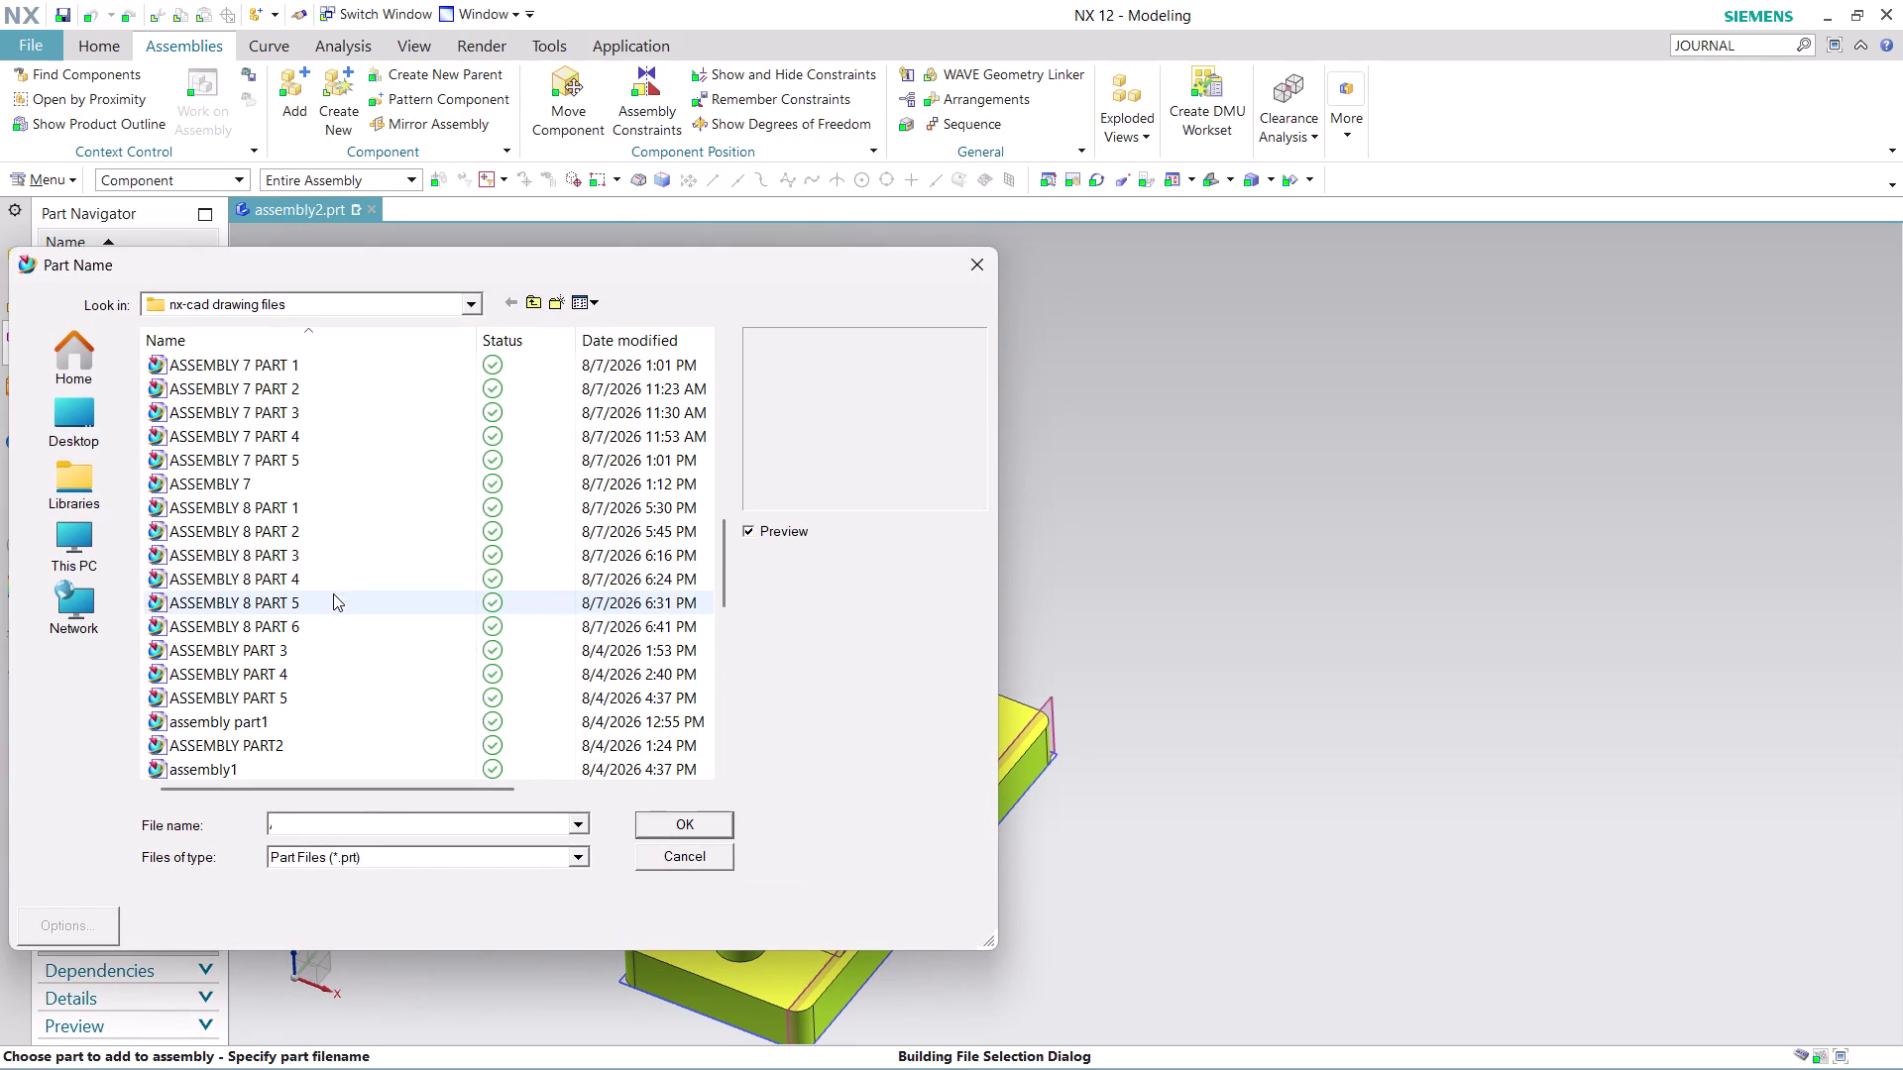
click(334, 571)
click(334, 593)
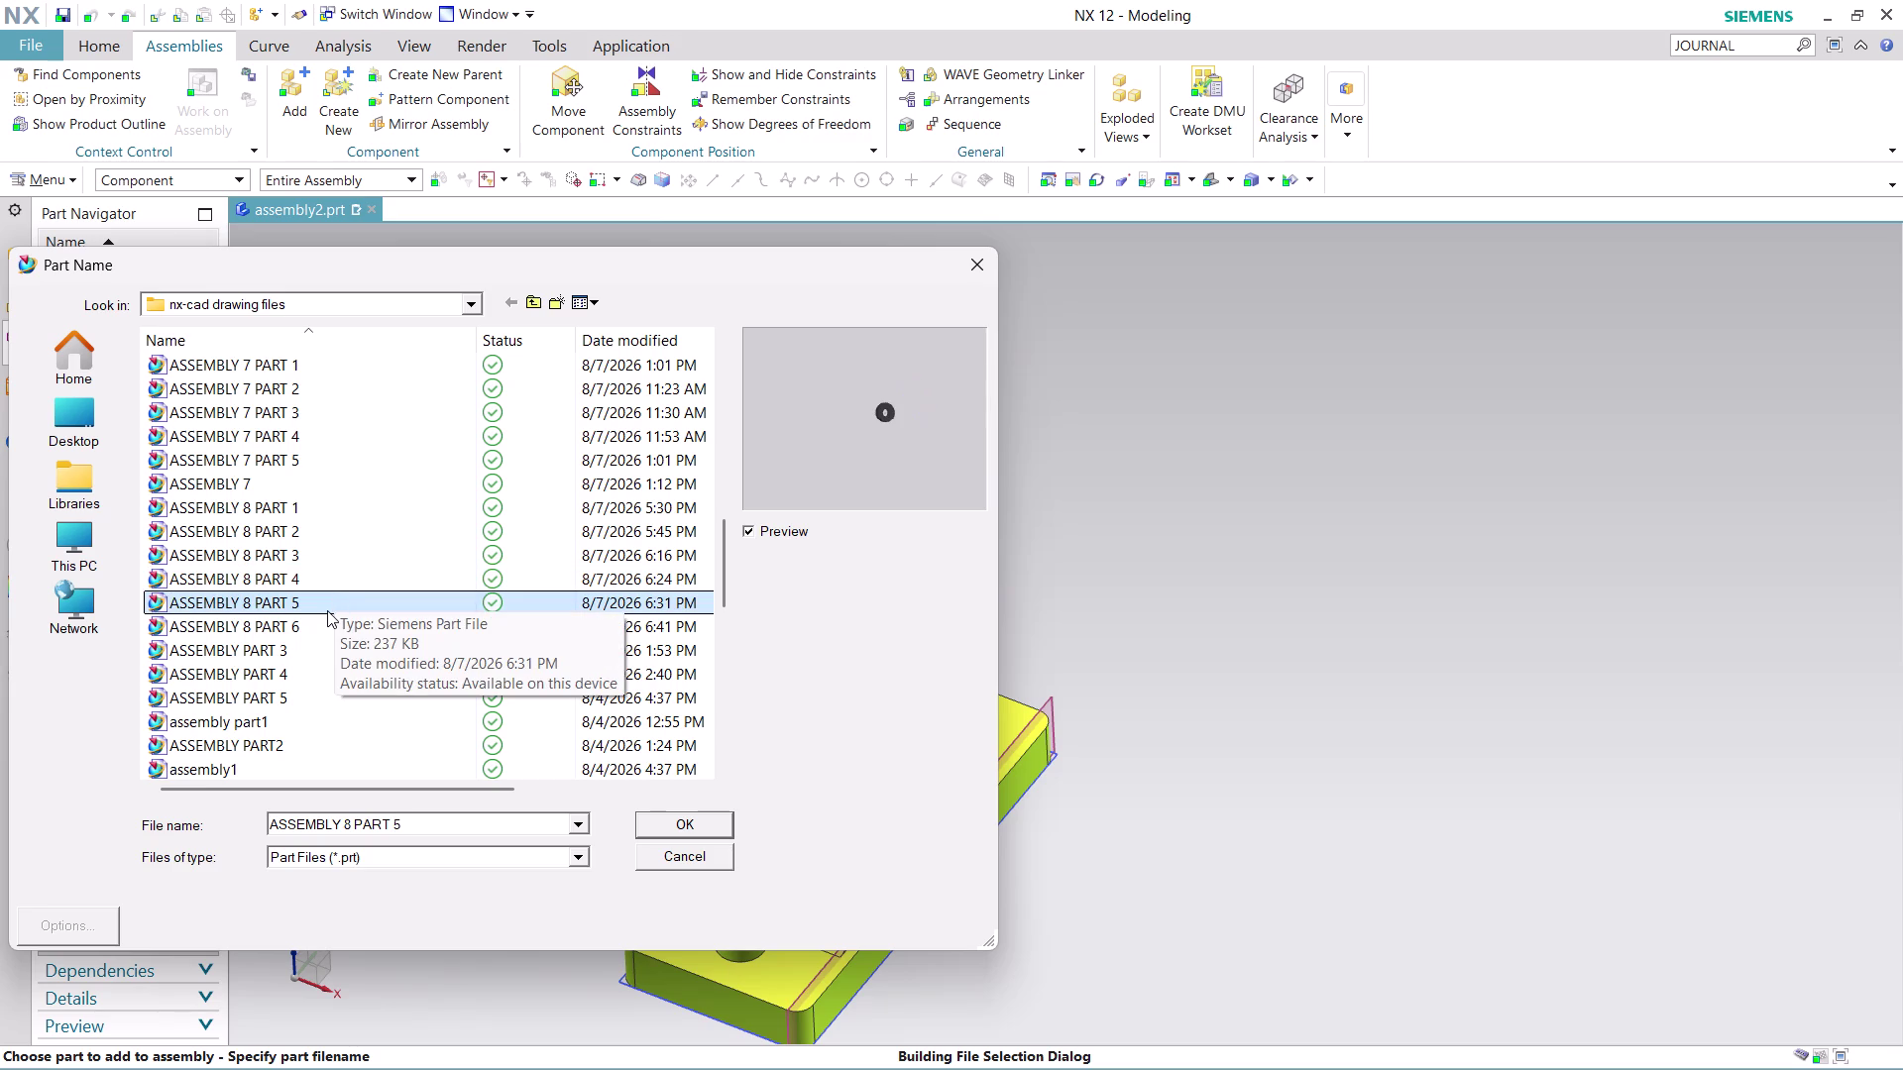
click(688, 827)
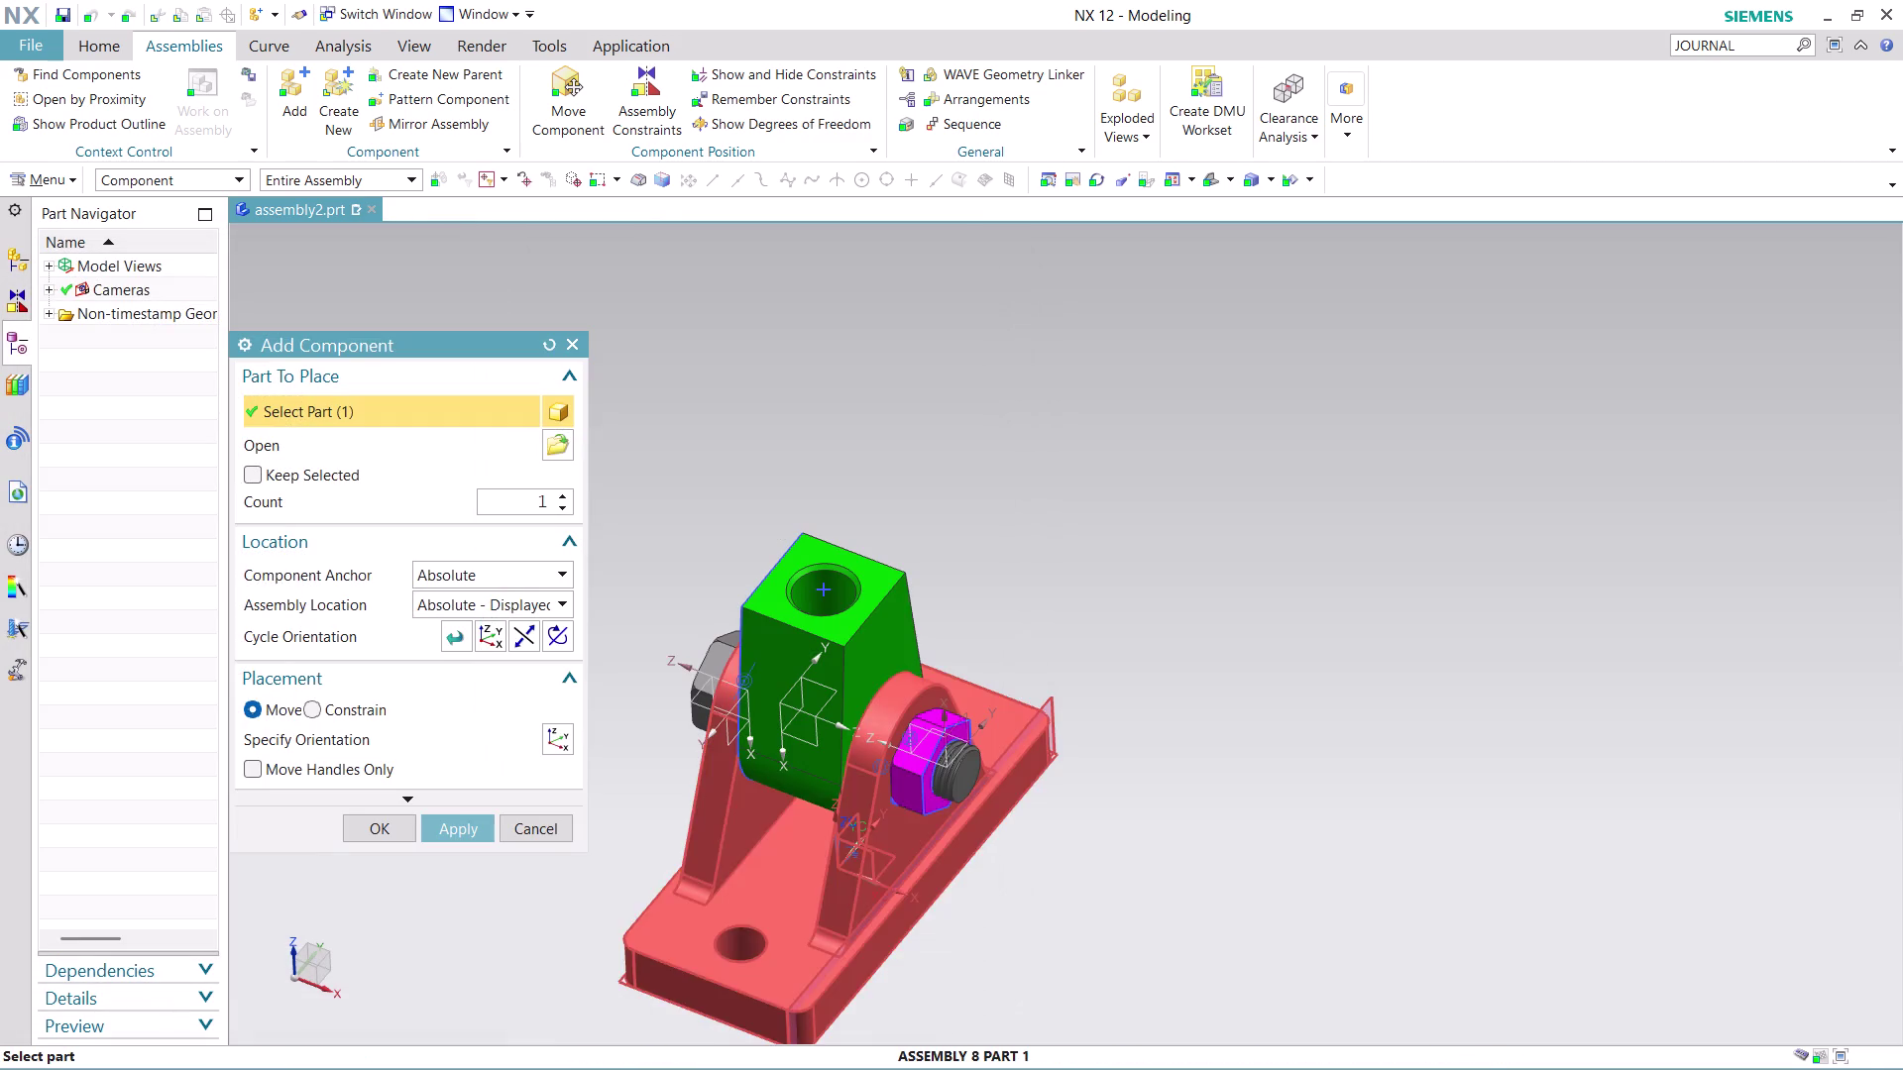
Place the washer at Absolute - Work Part, dragged above the green block, and confirm.
middle_drag(1102, 892, 1091, 725)
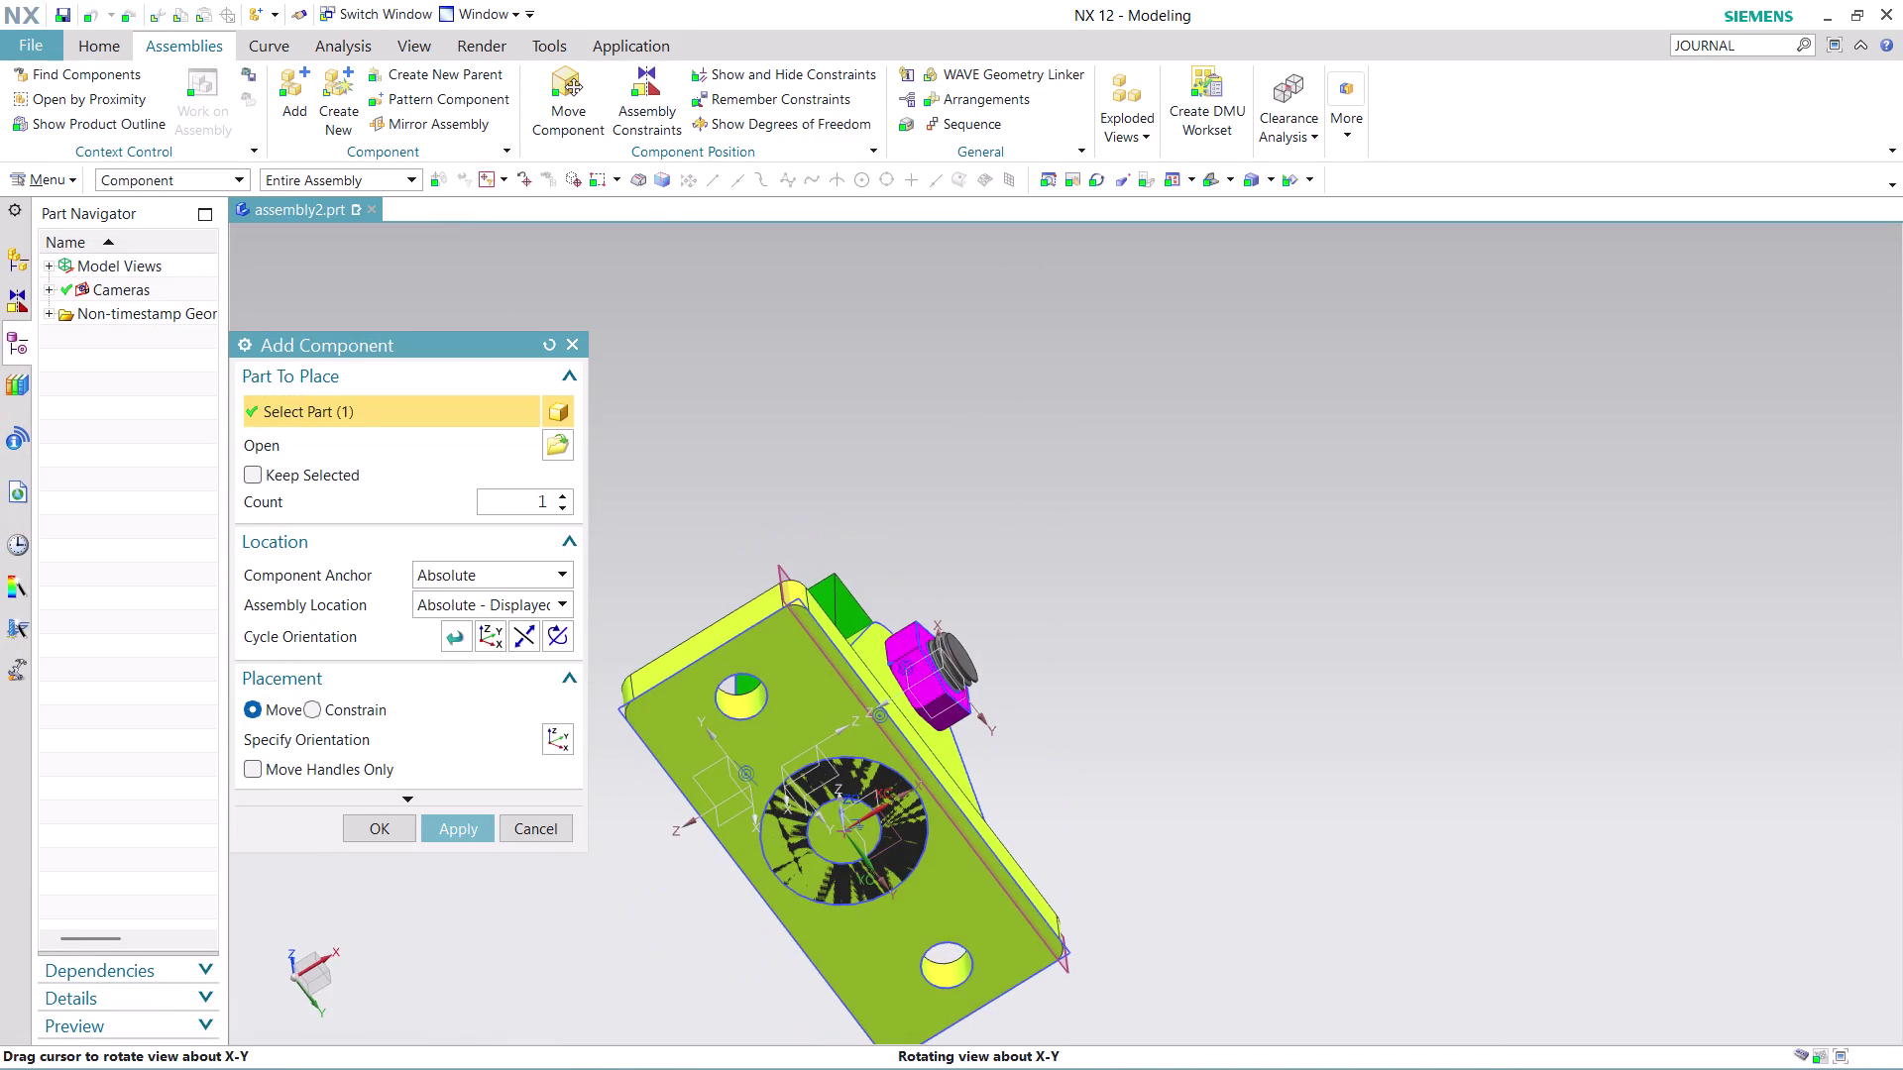
click(557, 598)
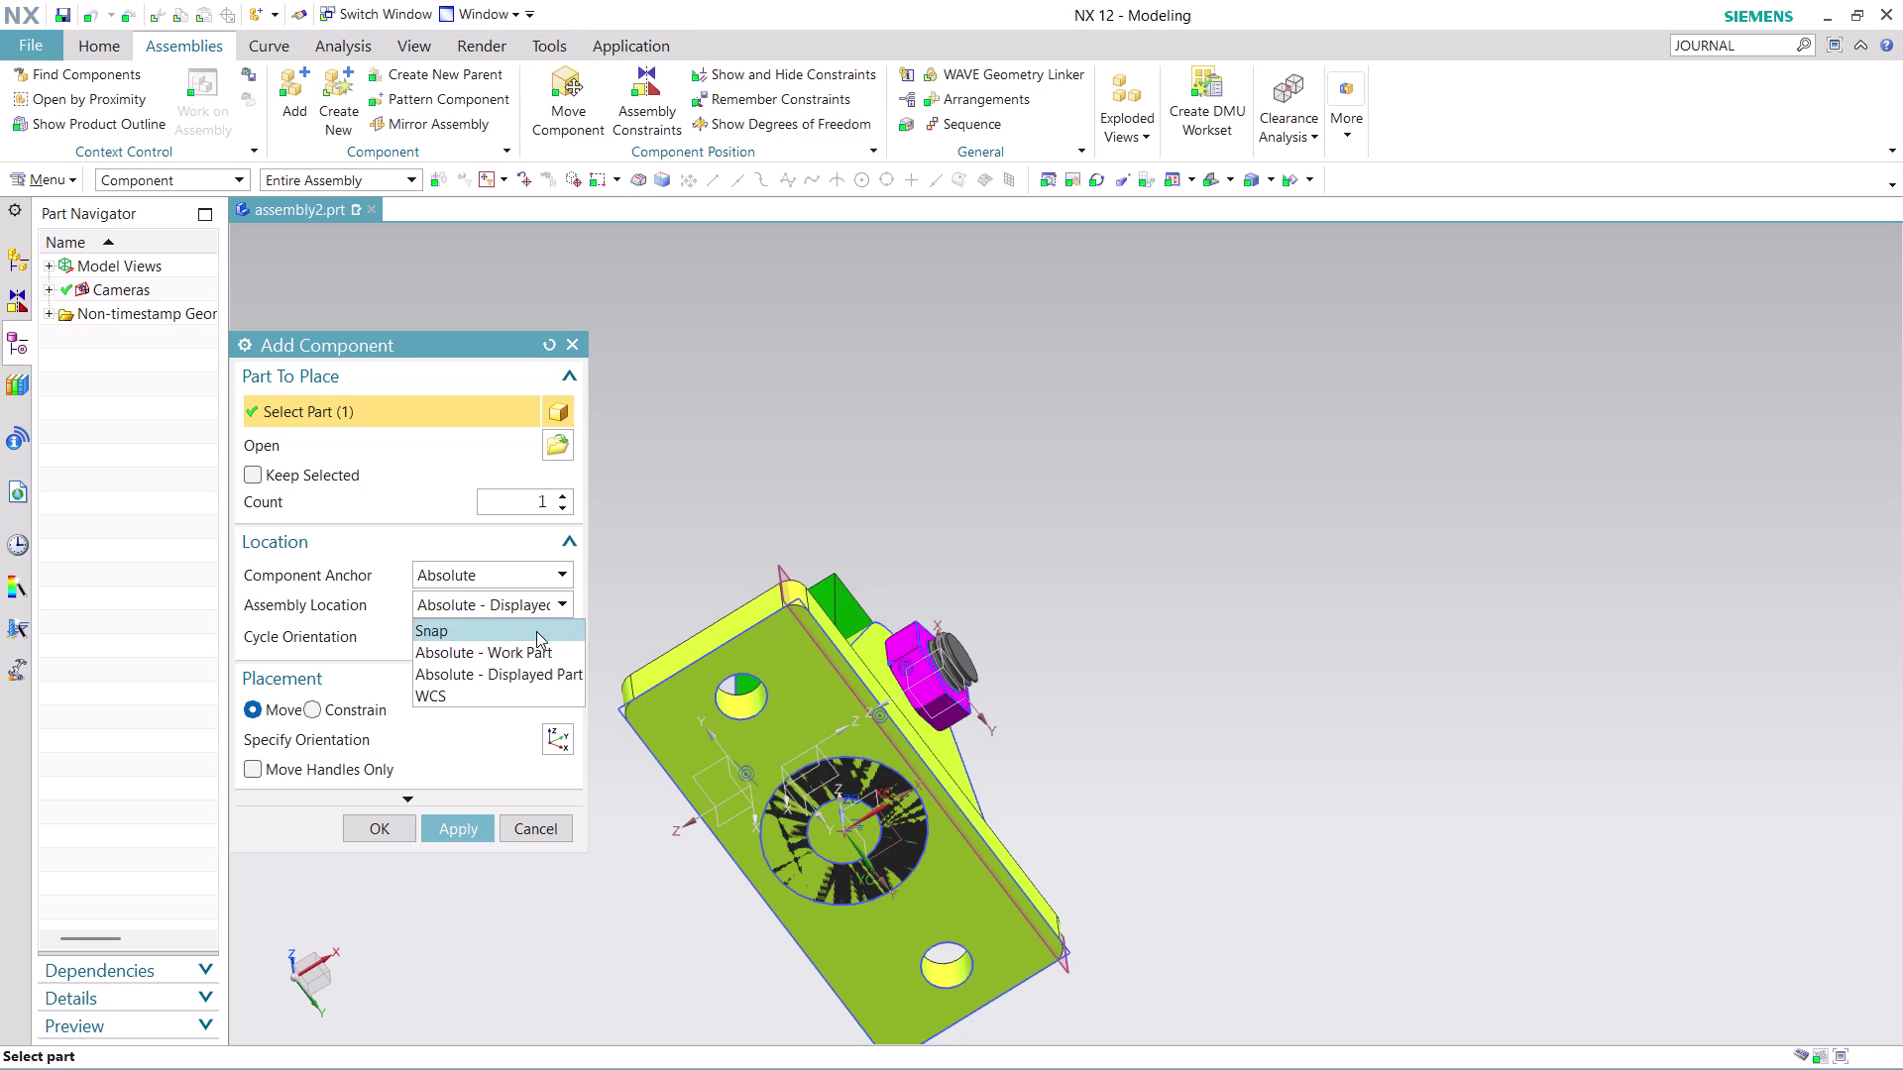
click(533, 654)
middle_drag(1096, 686, 1069, 813)
drag(841, 807, 849, 320)
middle_drag(976, 382, 979, 475)
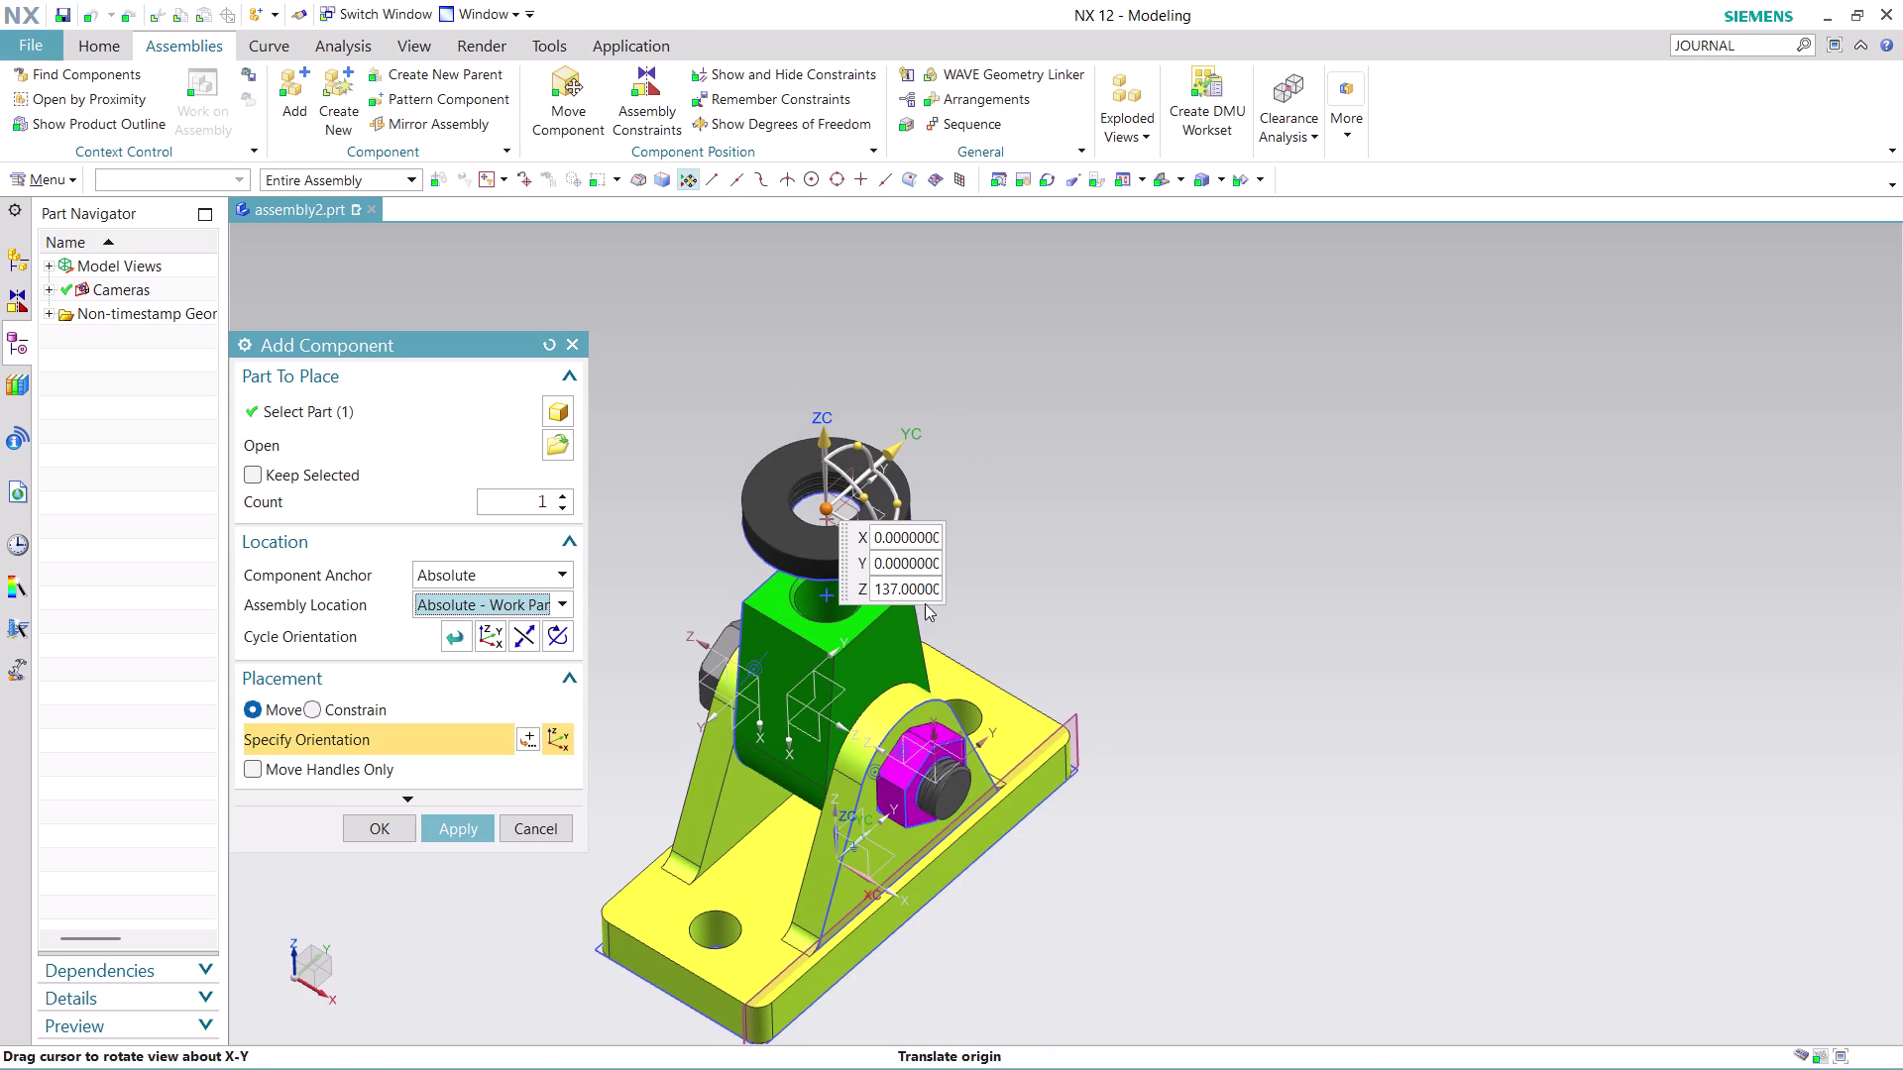
click(378, 821)
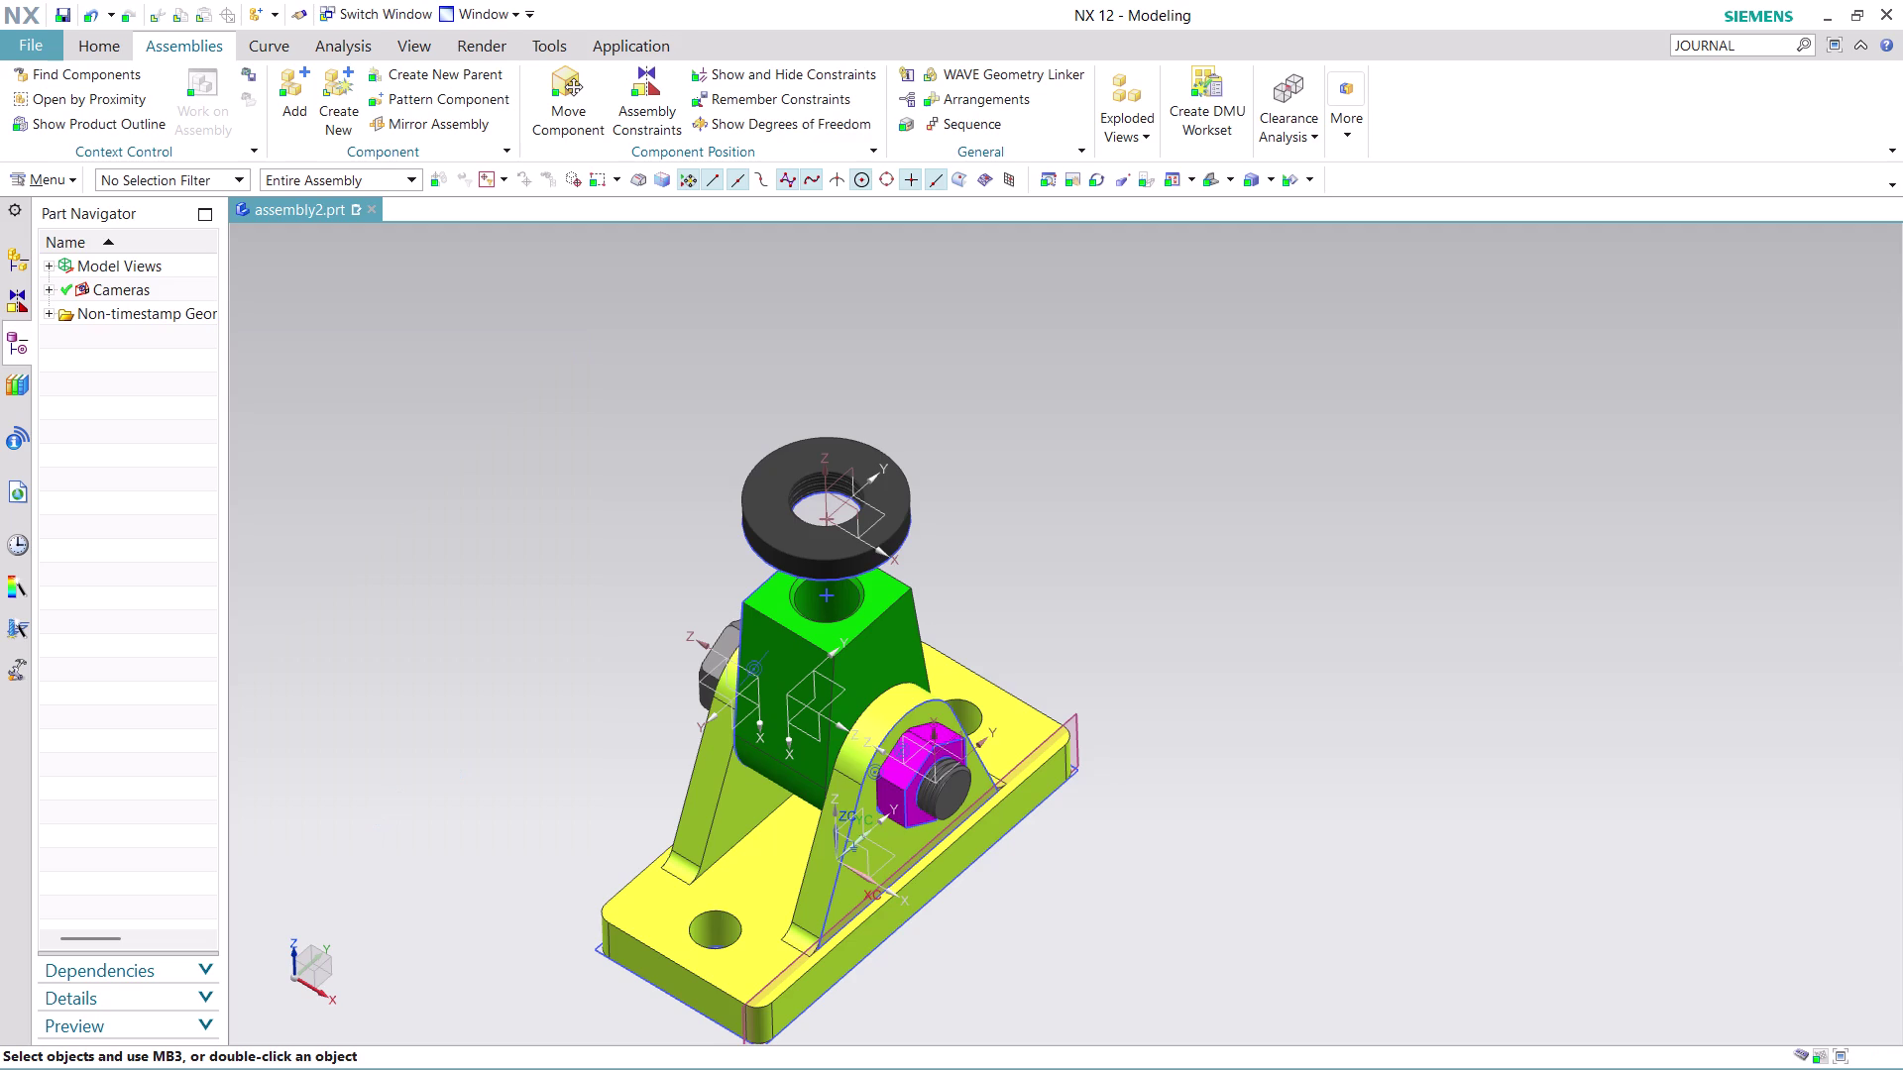
click(659, 81)
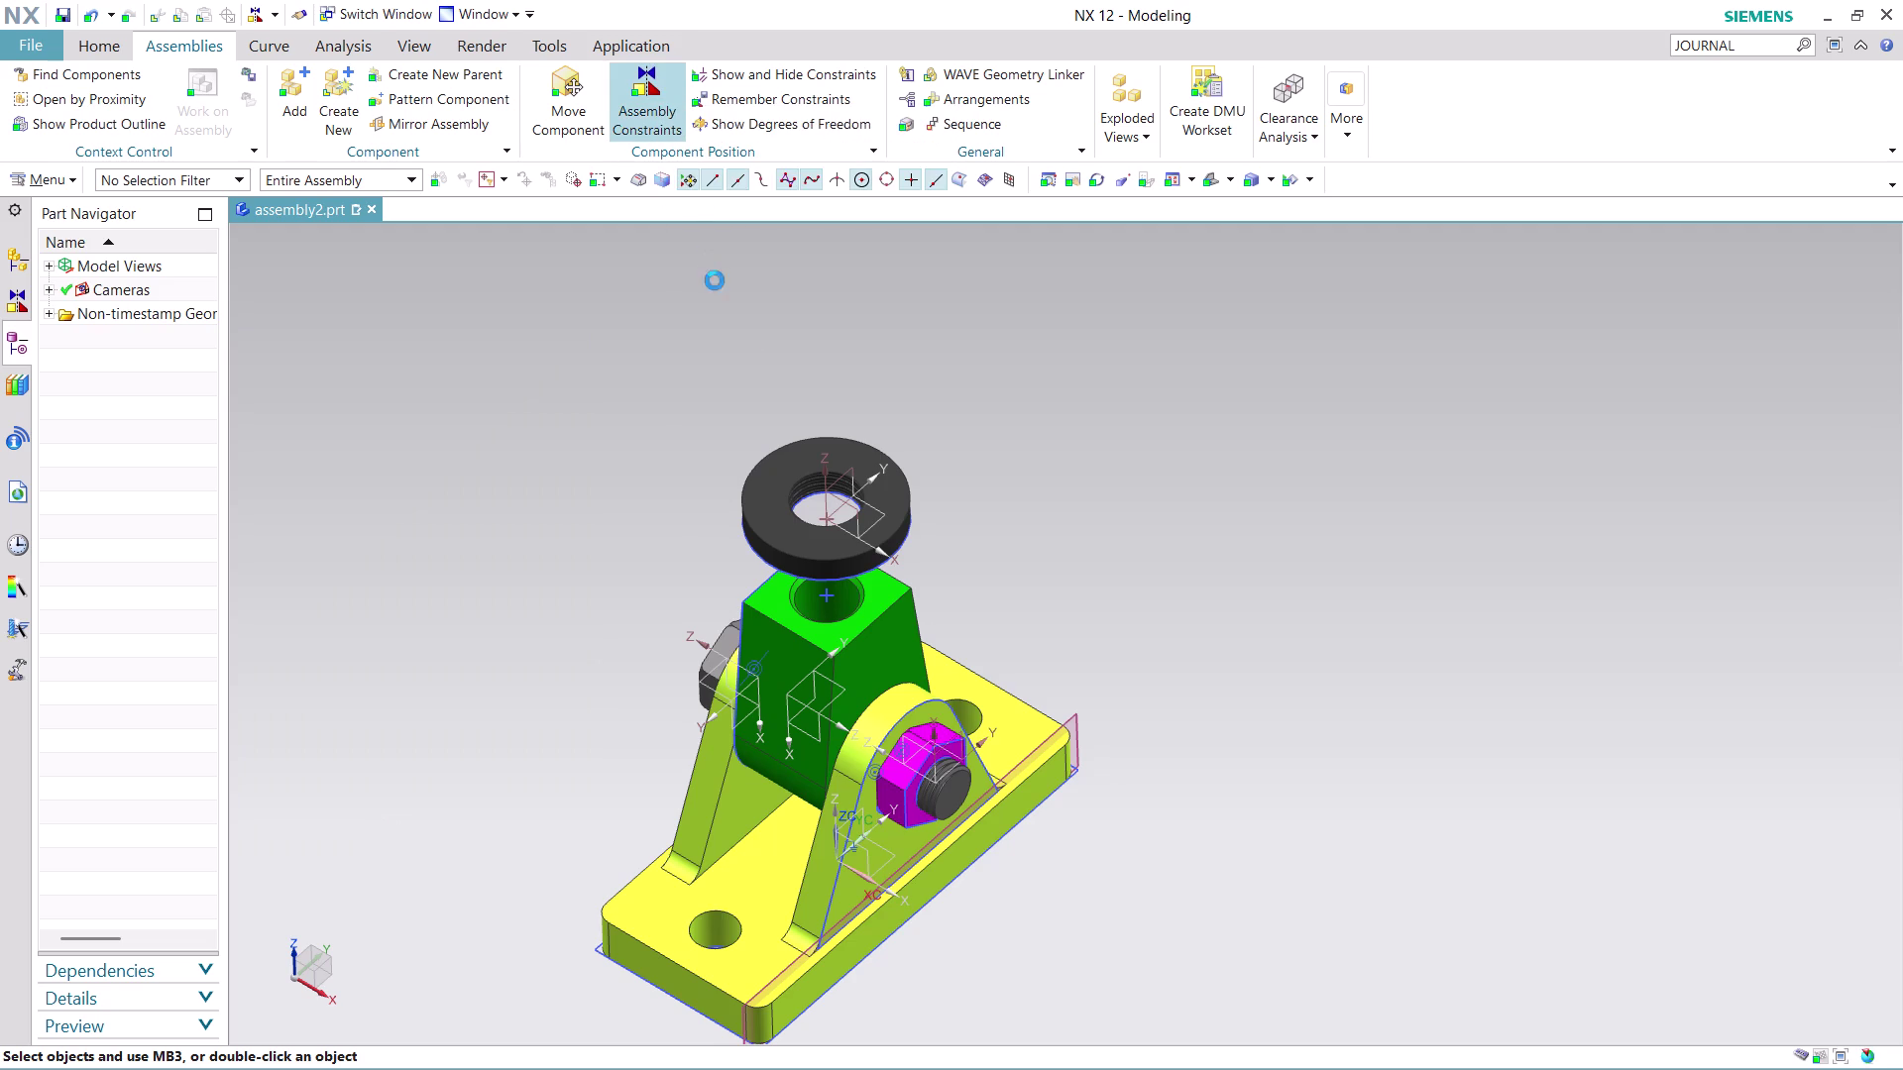
Constrain the washer's circular edge concentric with the green block's hole rim and accept.
click(812, 501)
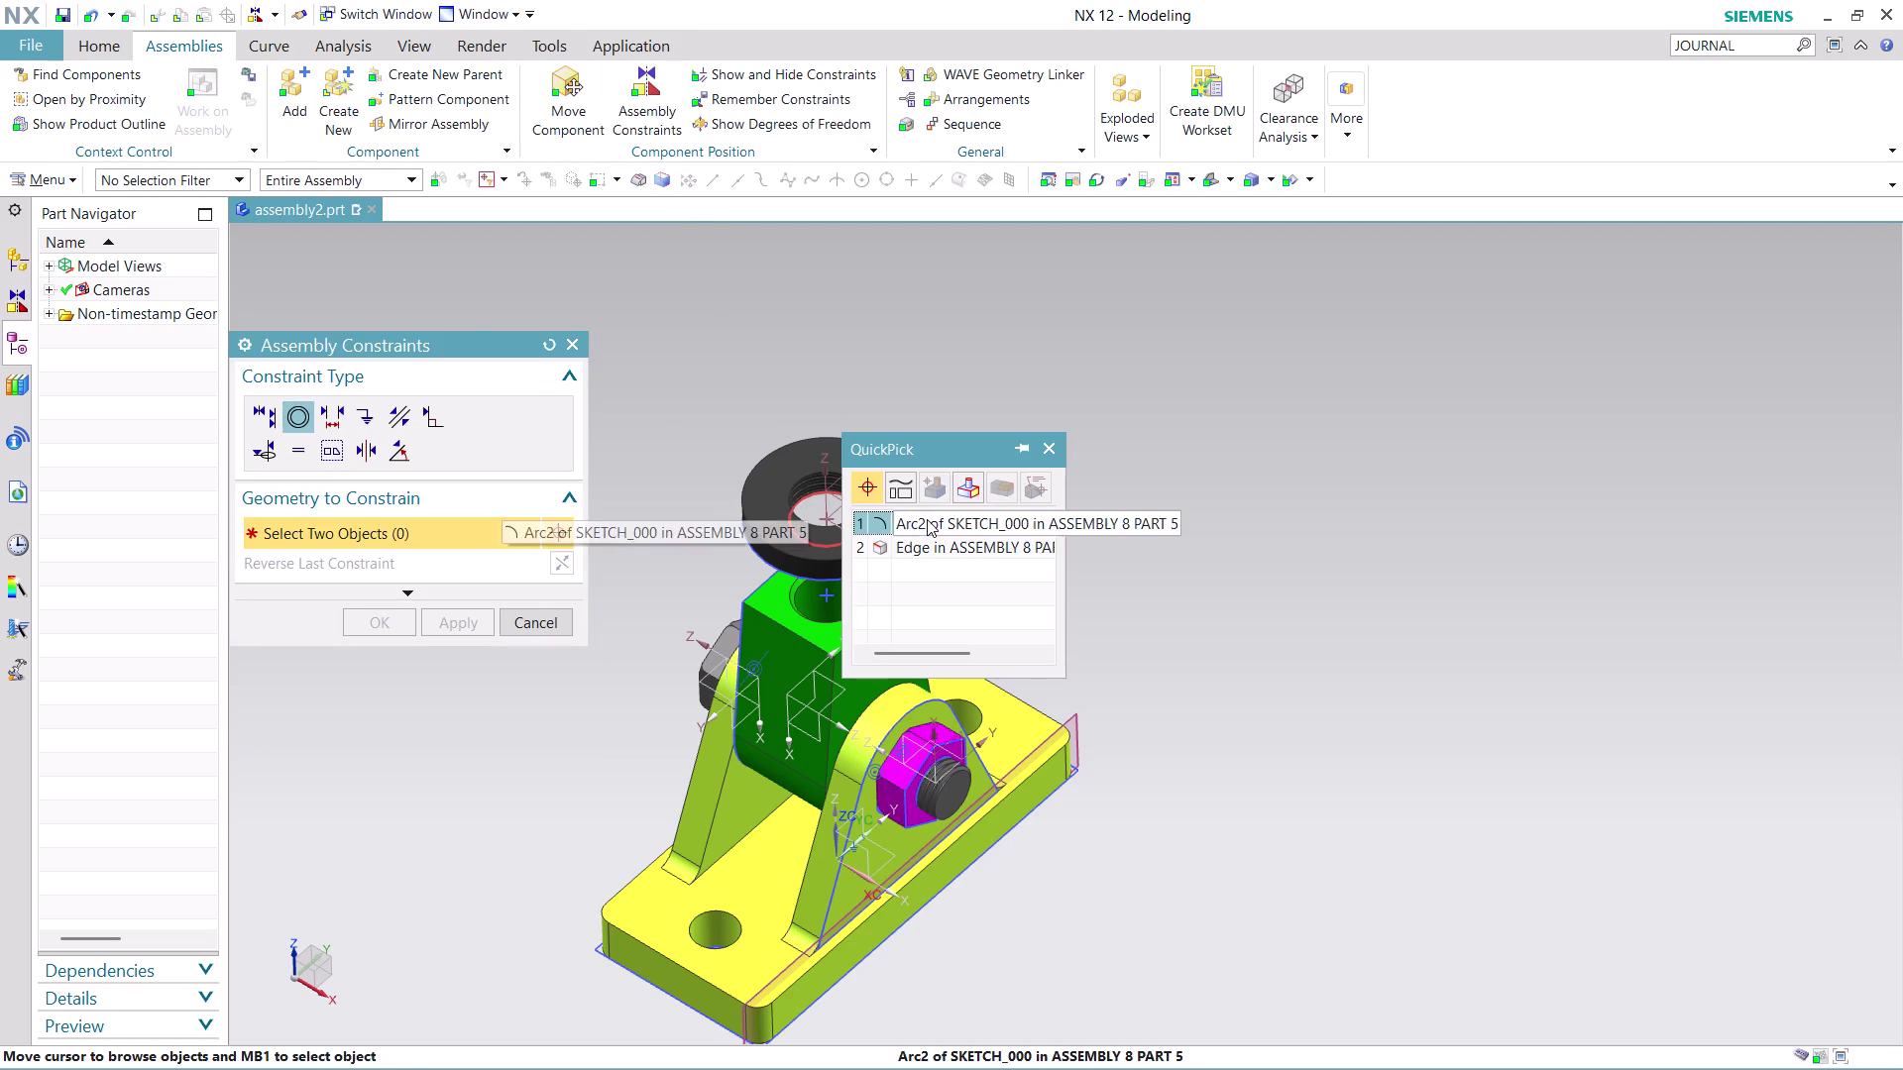
click(927, 519)
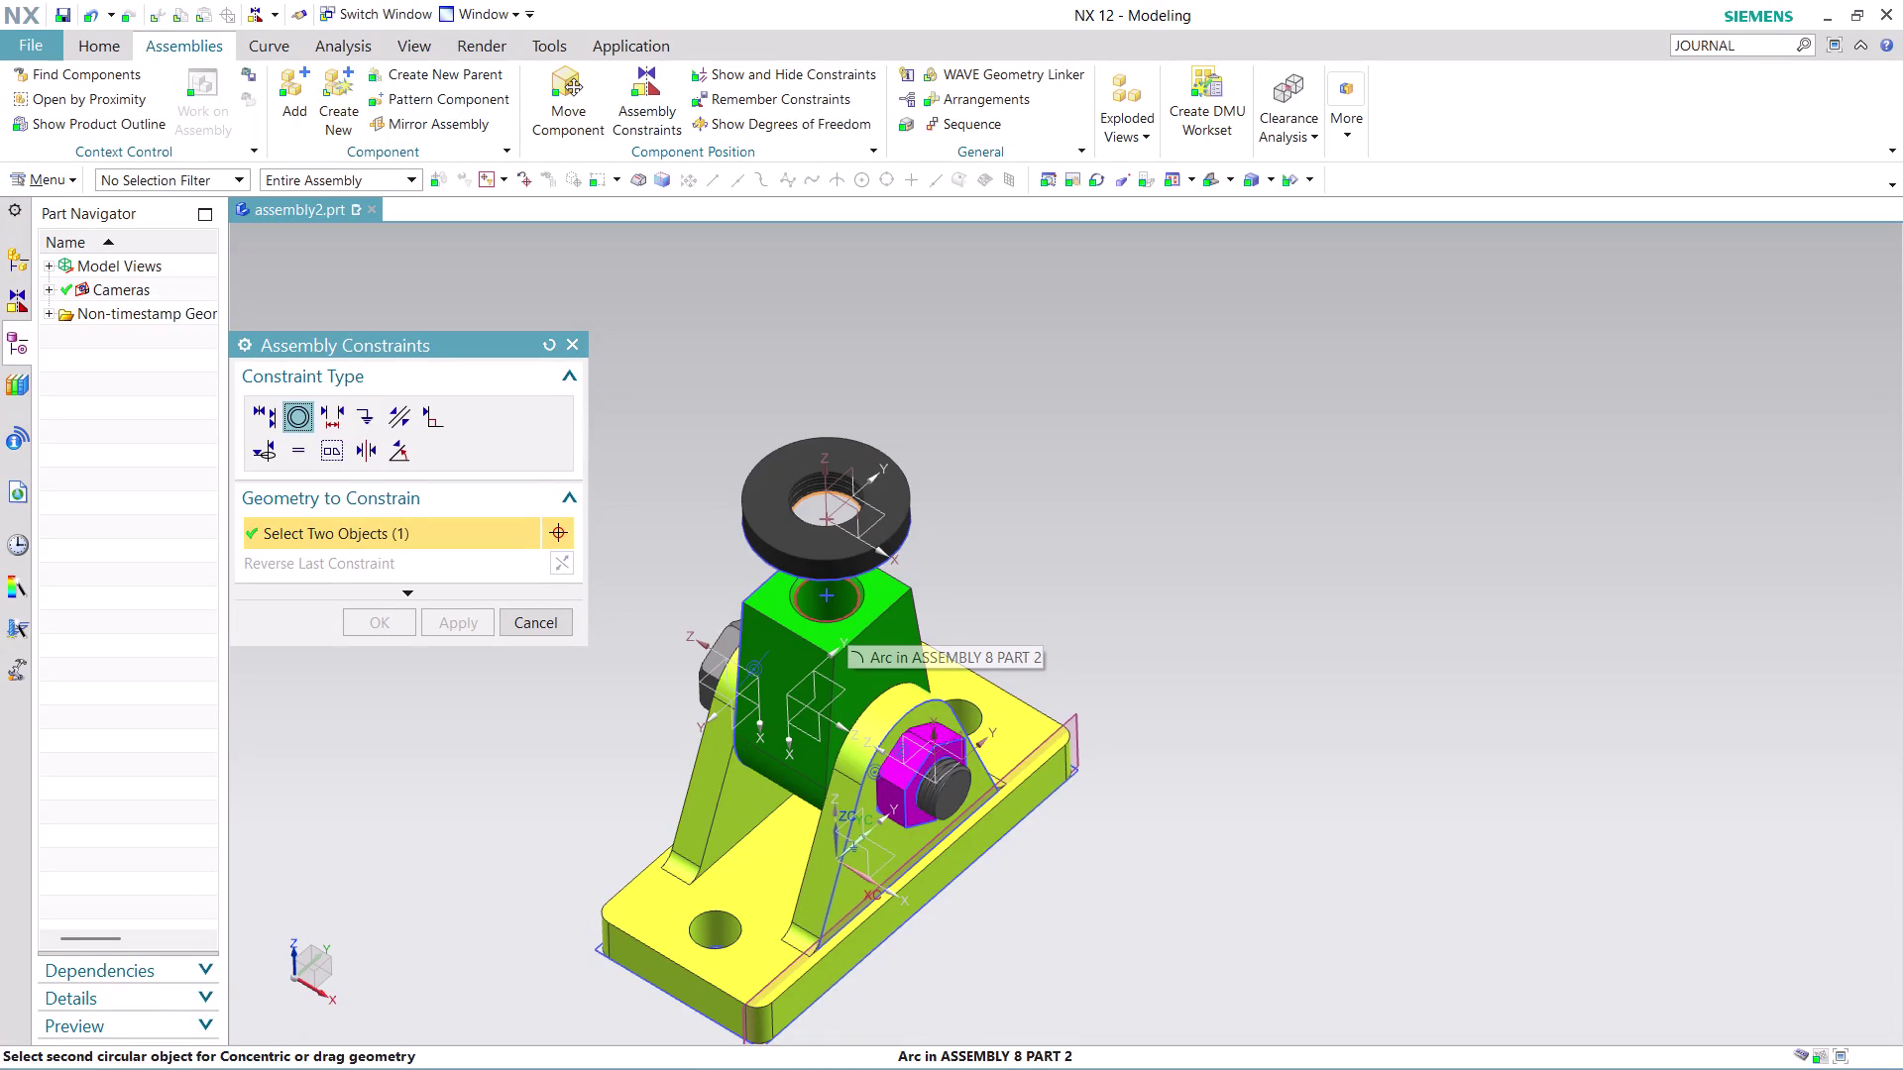
click(842, 611)
middle_drag(993, 528, 994, 558)
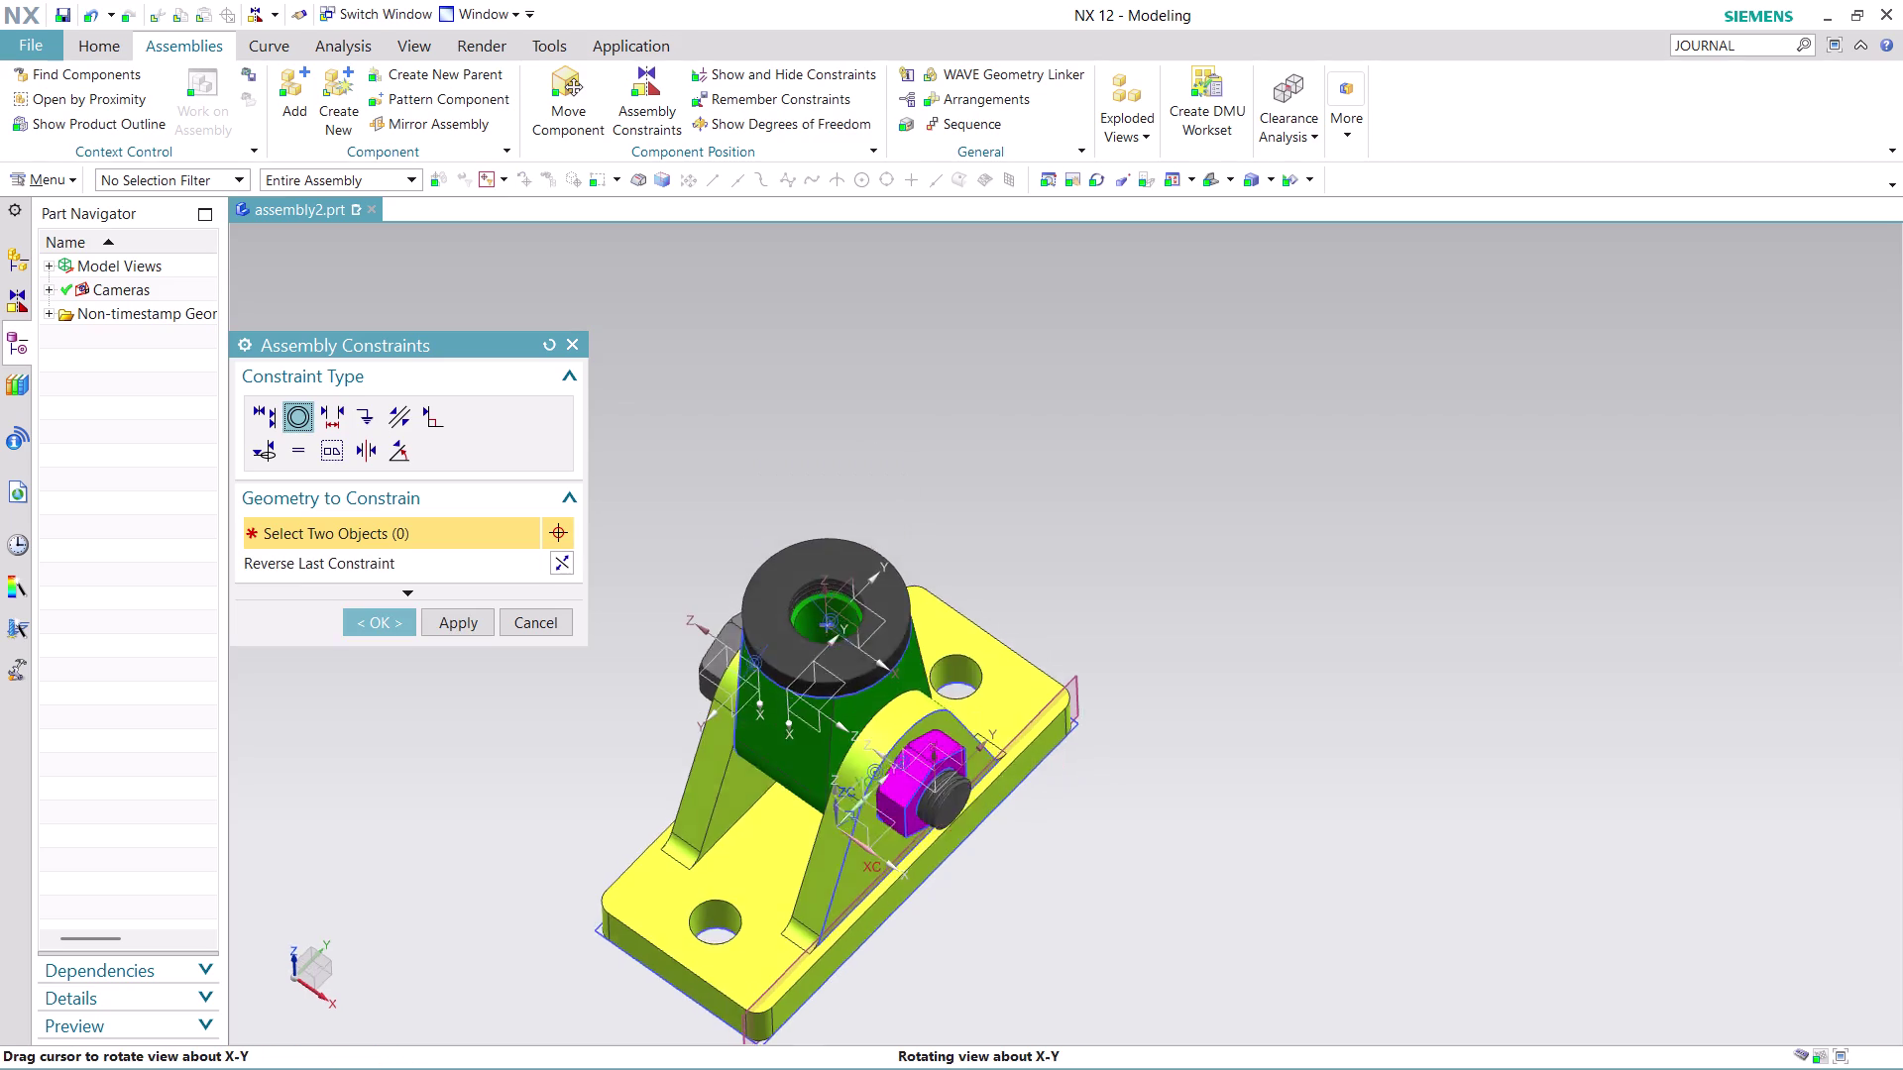
middle_drag(994, 558, 994, 572)
middle_click(993, 572)
Inspect the washer-topped assembly from side, front and top, then start adding a component.
scroll(down, 3)
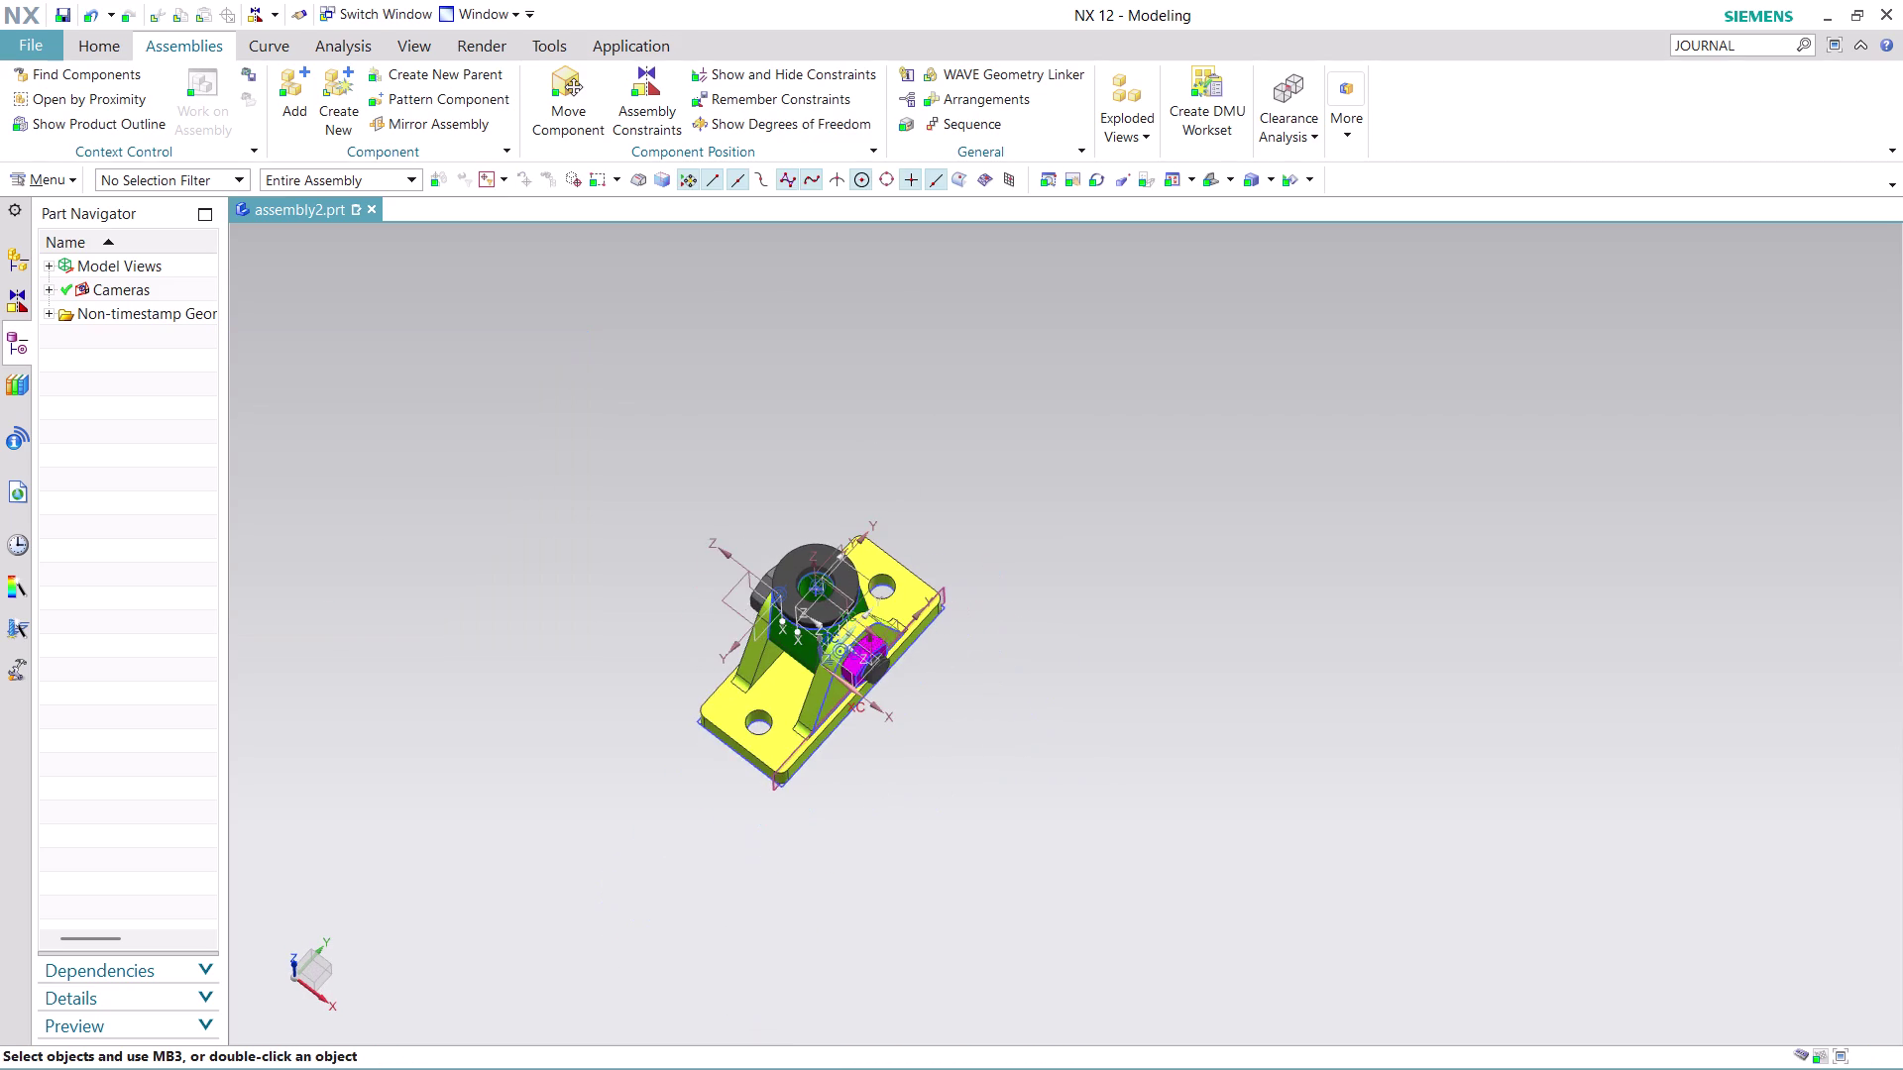
scroll(up, 3)
middle_drag(885, 478, 921, 377)
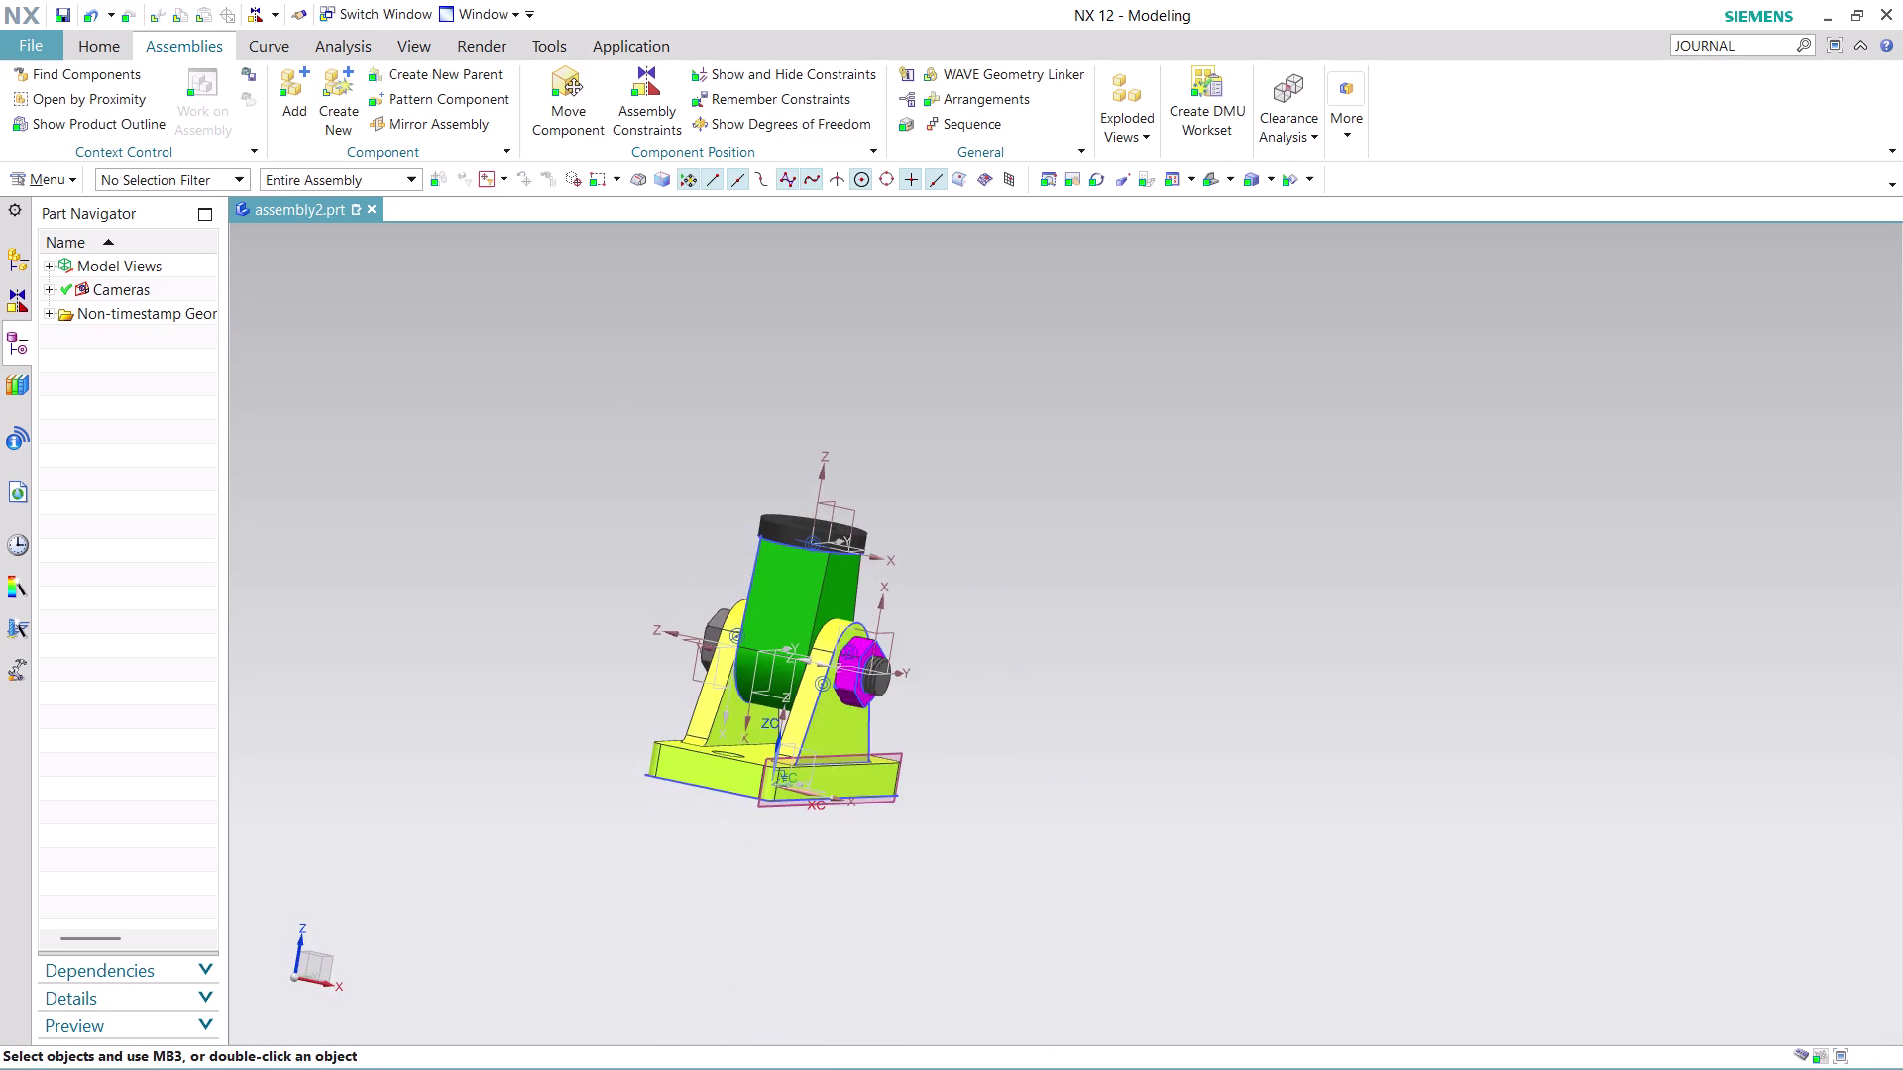
scroll(up, 3)
scroll(down, 3)
scroll(up, 3)
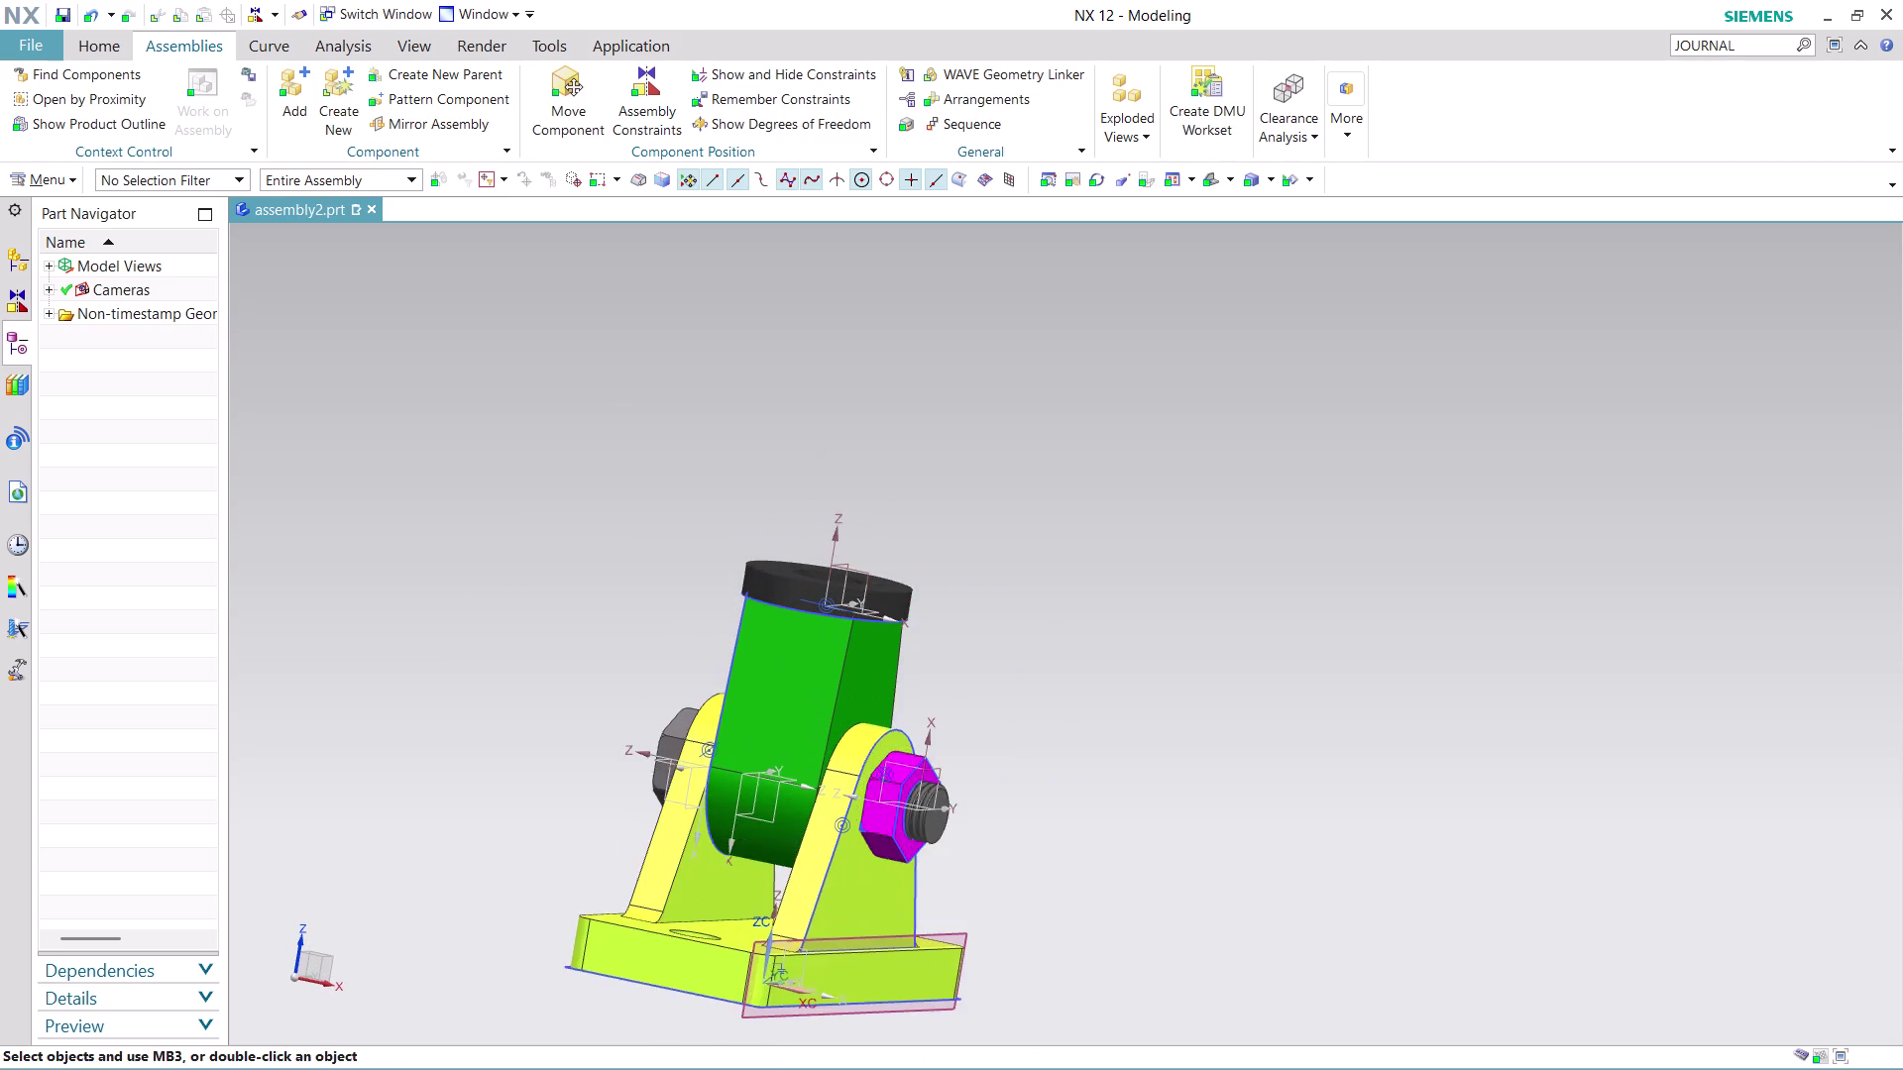
middle_drag(840, 475, 826, 450)
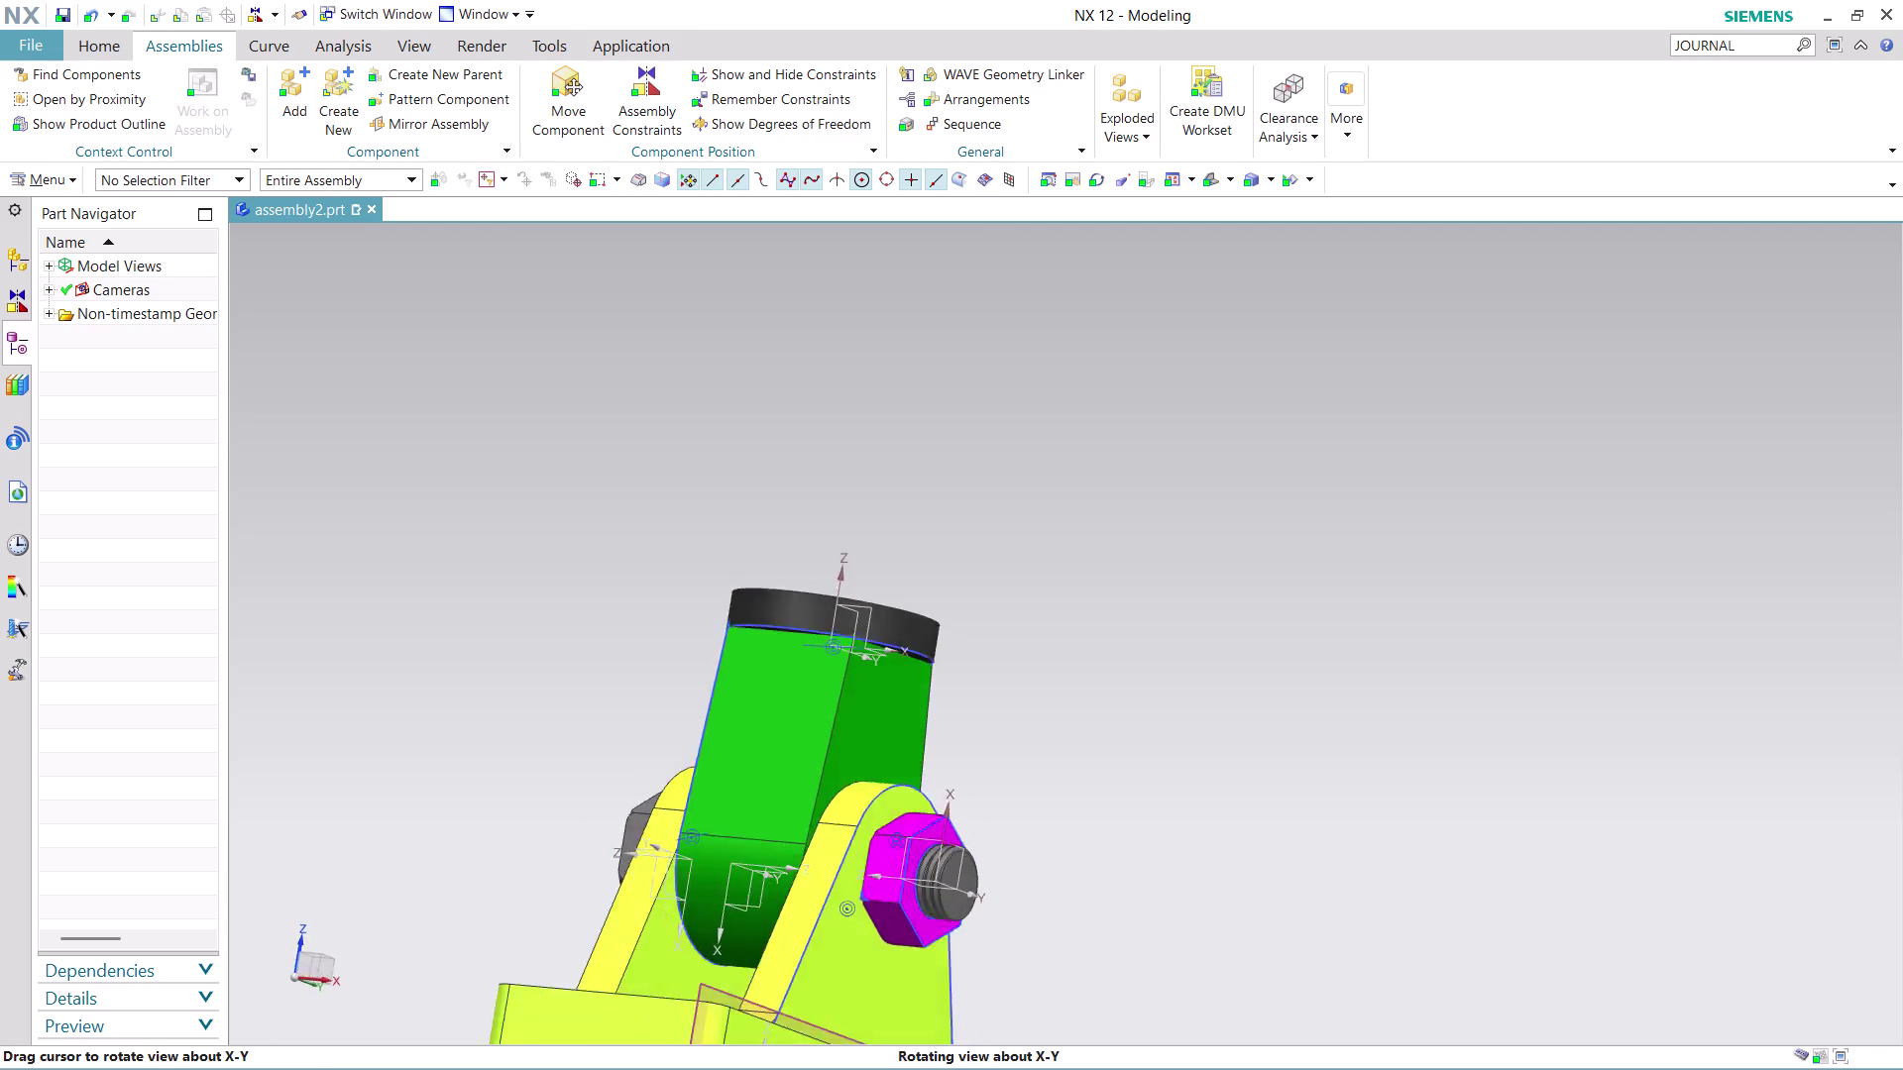
middle_drag(827, 450, 720, 494)
scroll(down, 3)
scroll(up, 3)
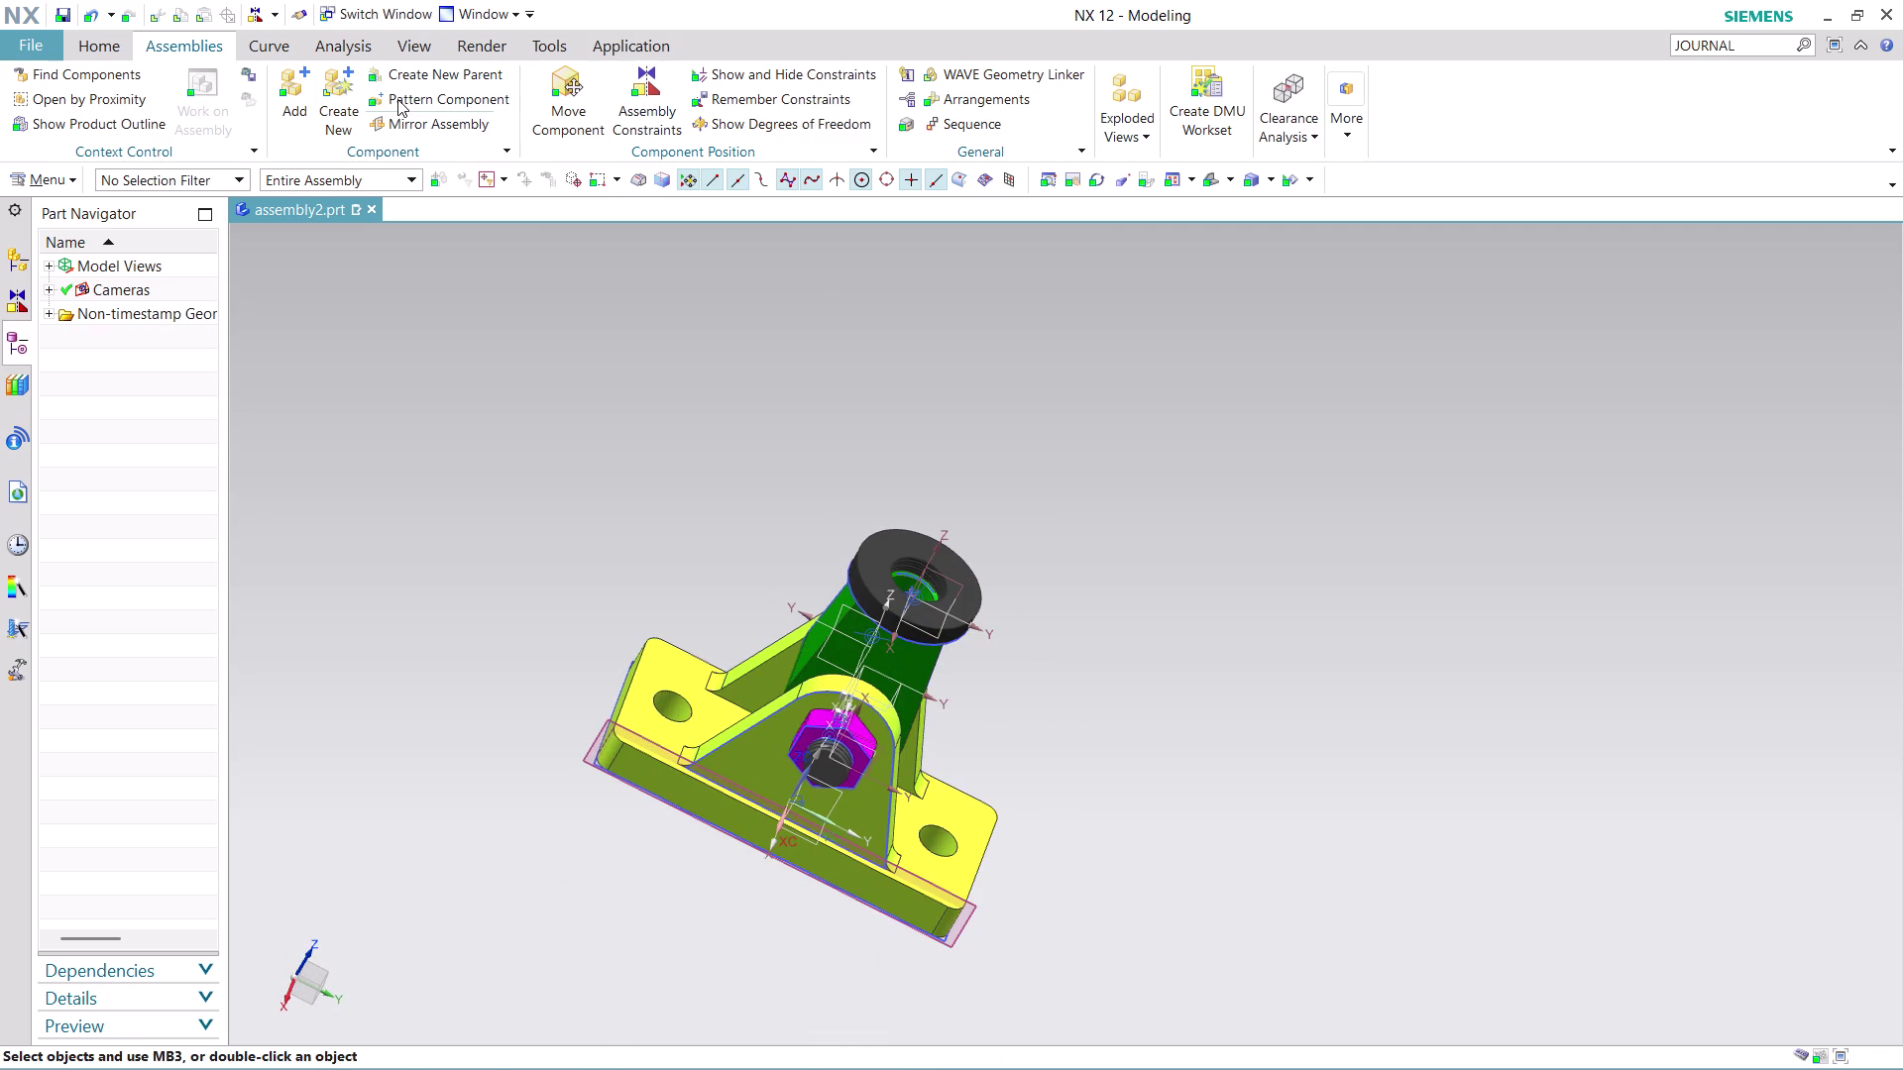
click(302, 79)
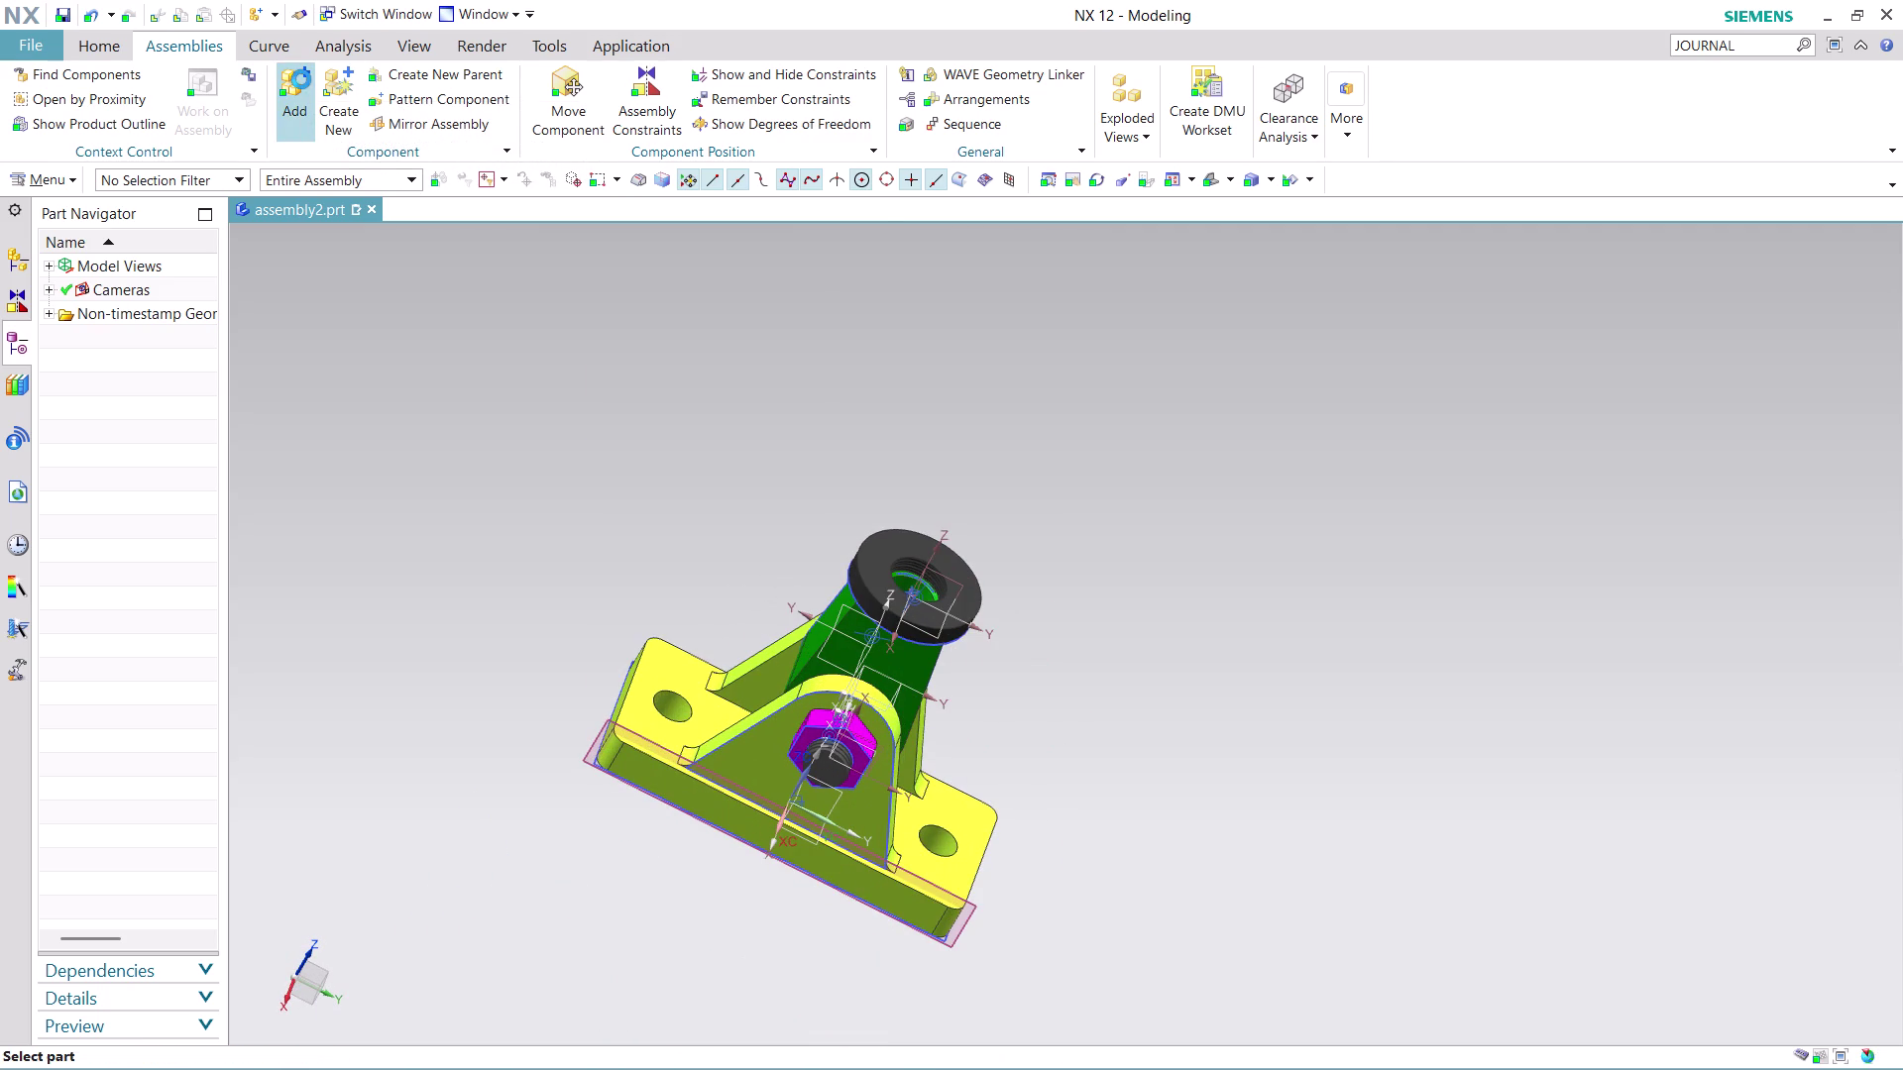
Choose the part file ASSEMBLY 8 PART 6 and load it for placement.
click(559, 437)
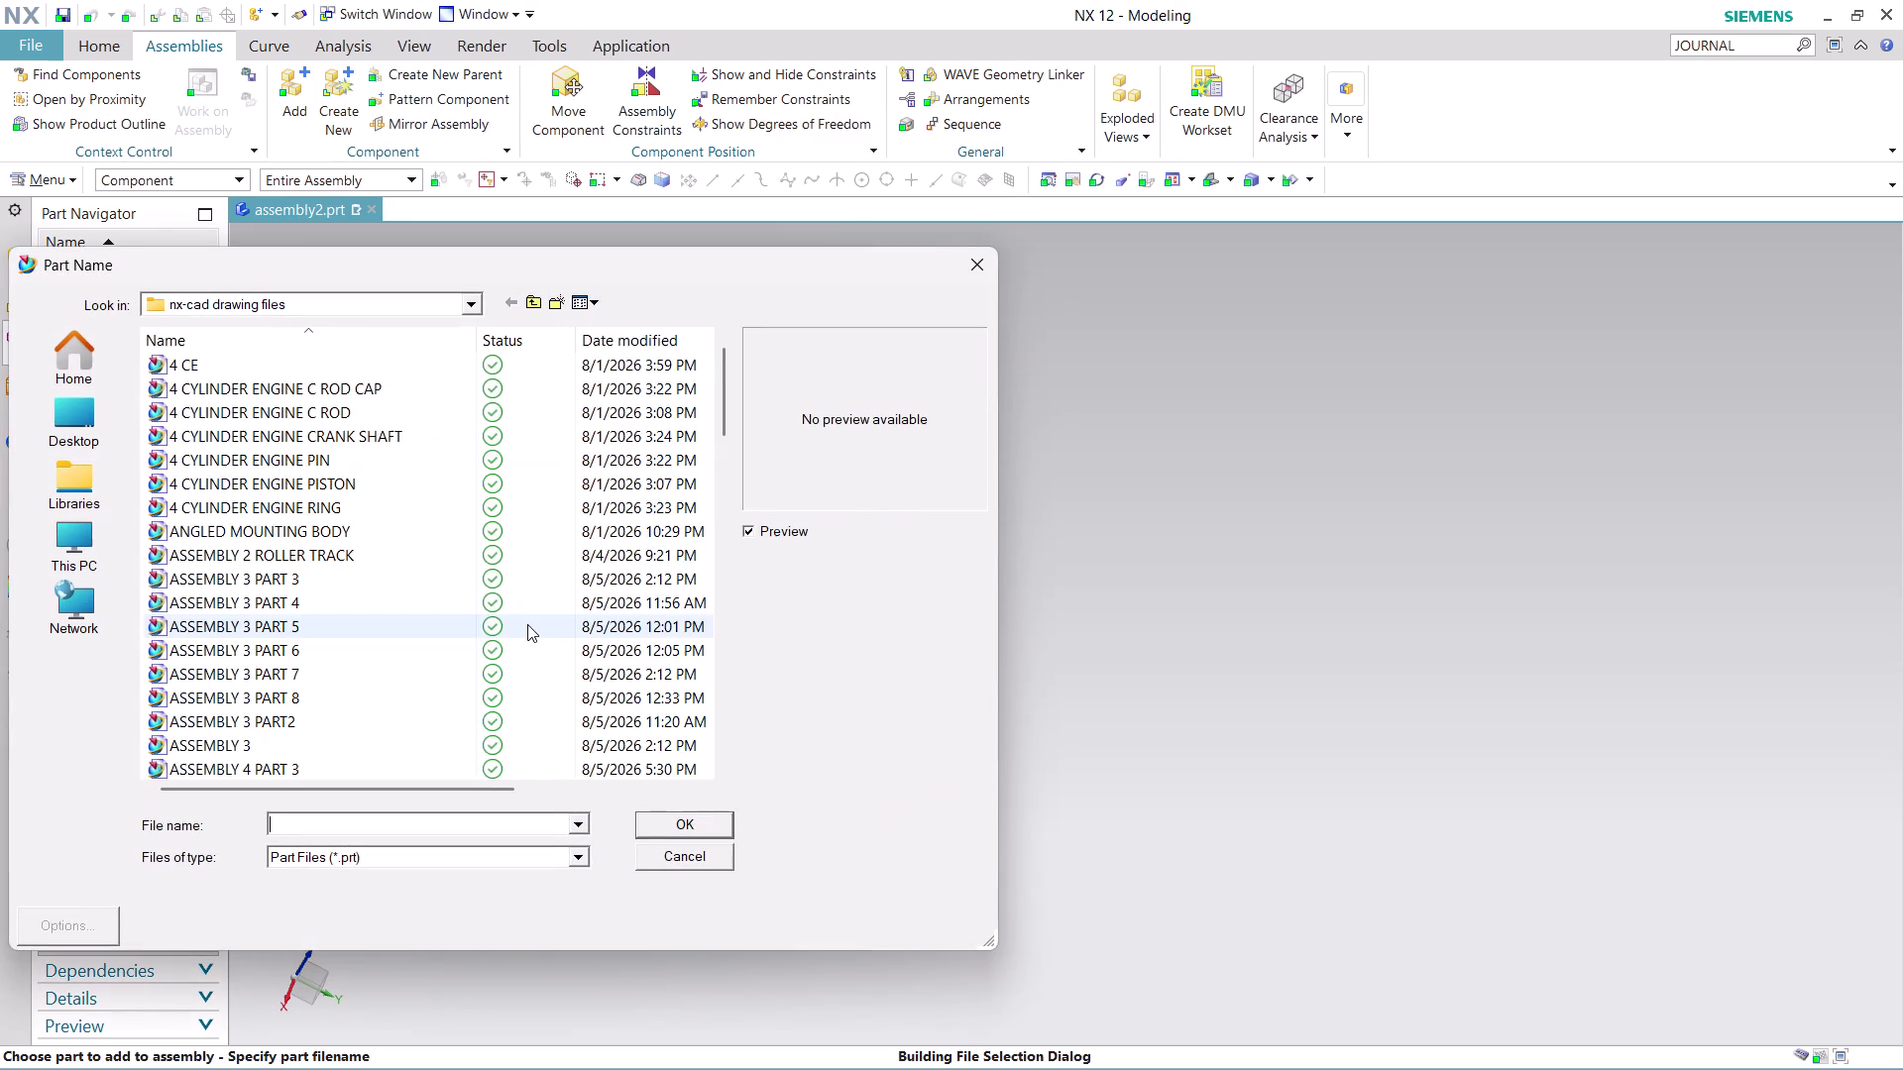
scroll(down, 3)
scroll(down, 3)
scroll(down, 3)
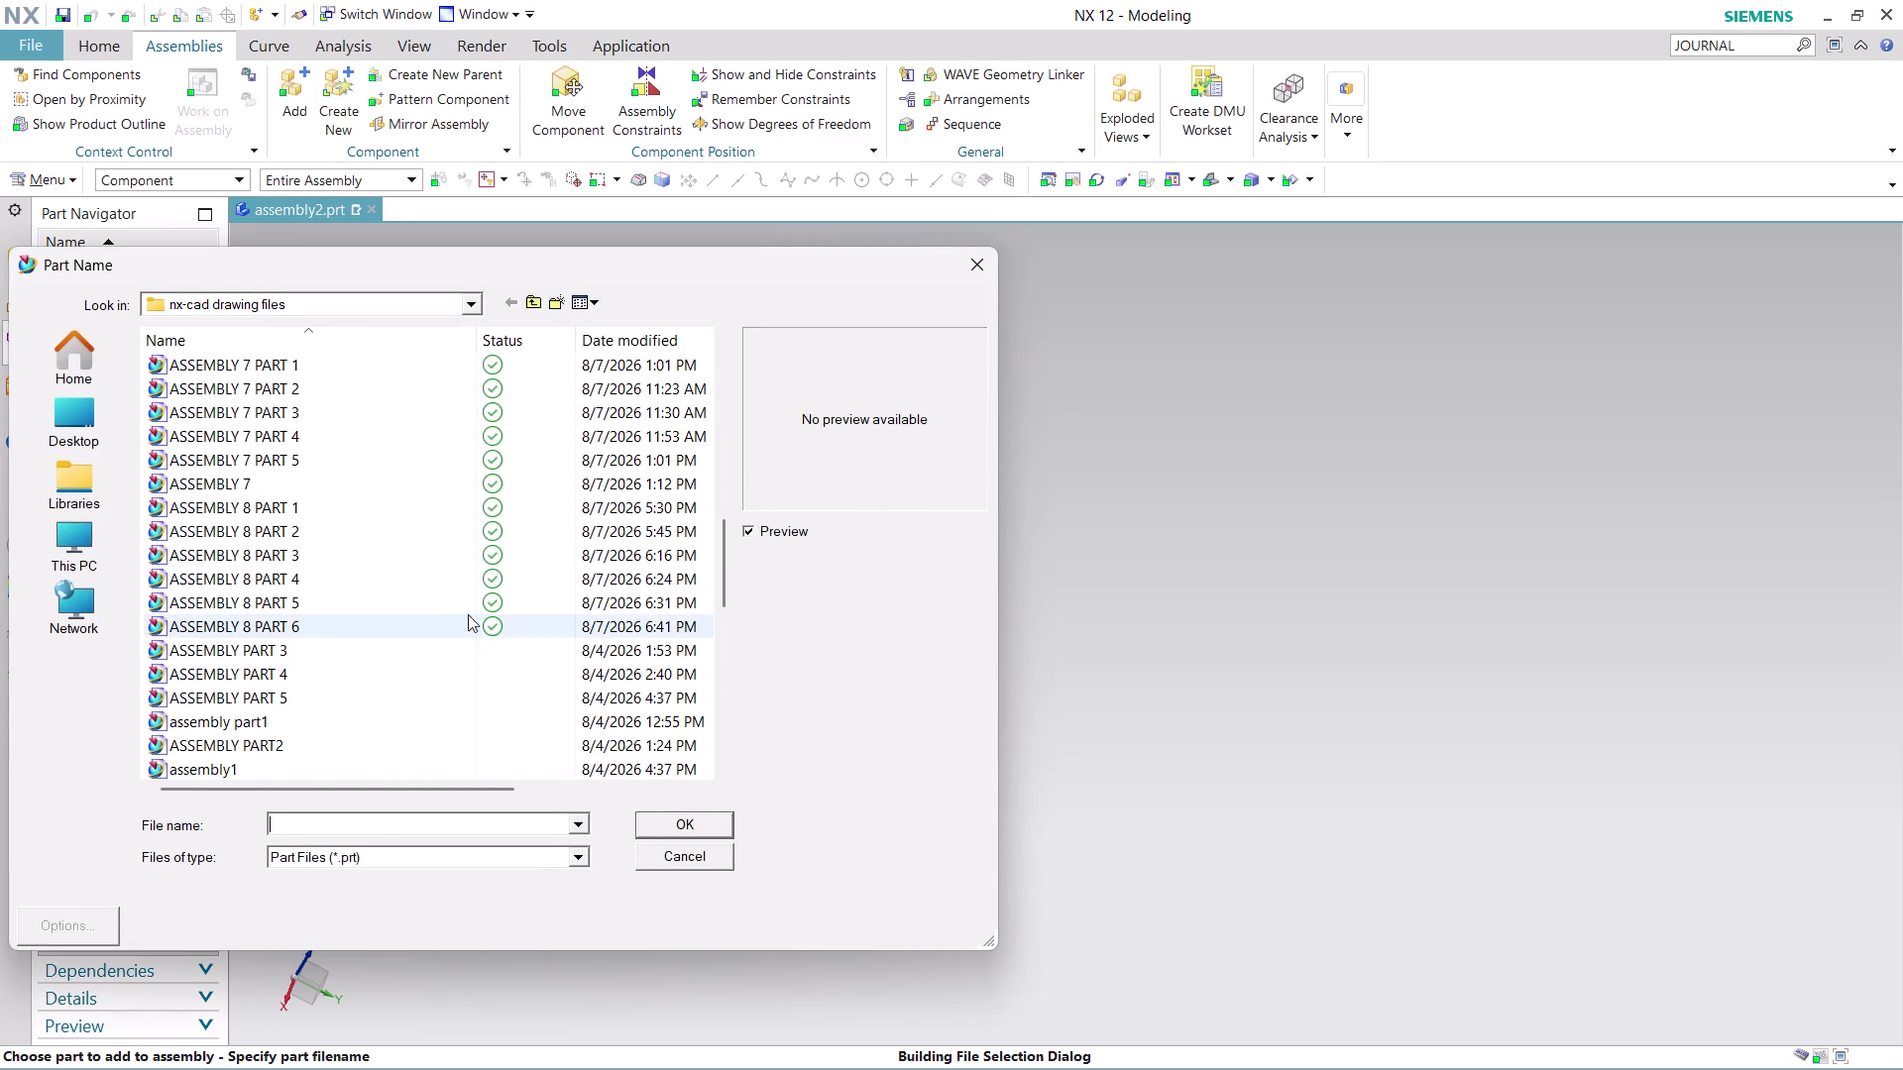
click(344, 616)
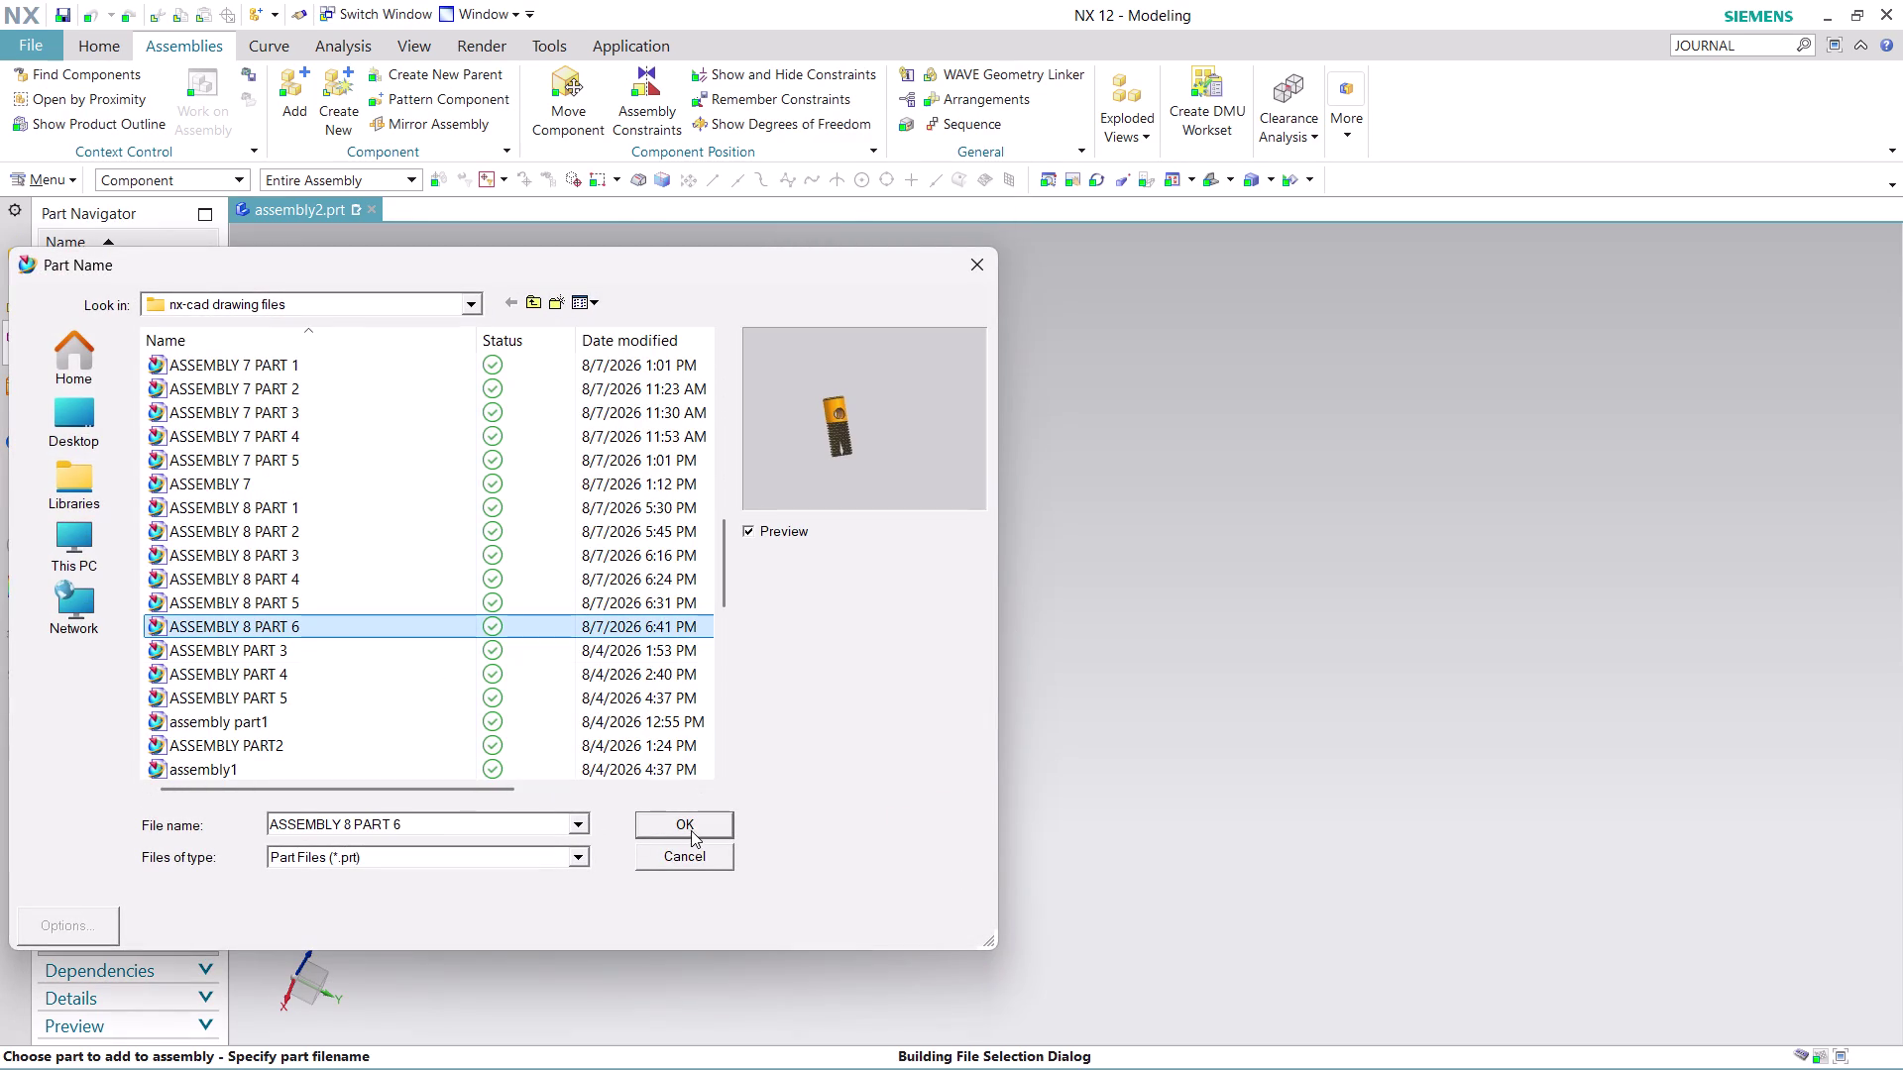
click(684, 824)
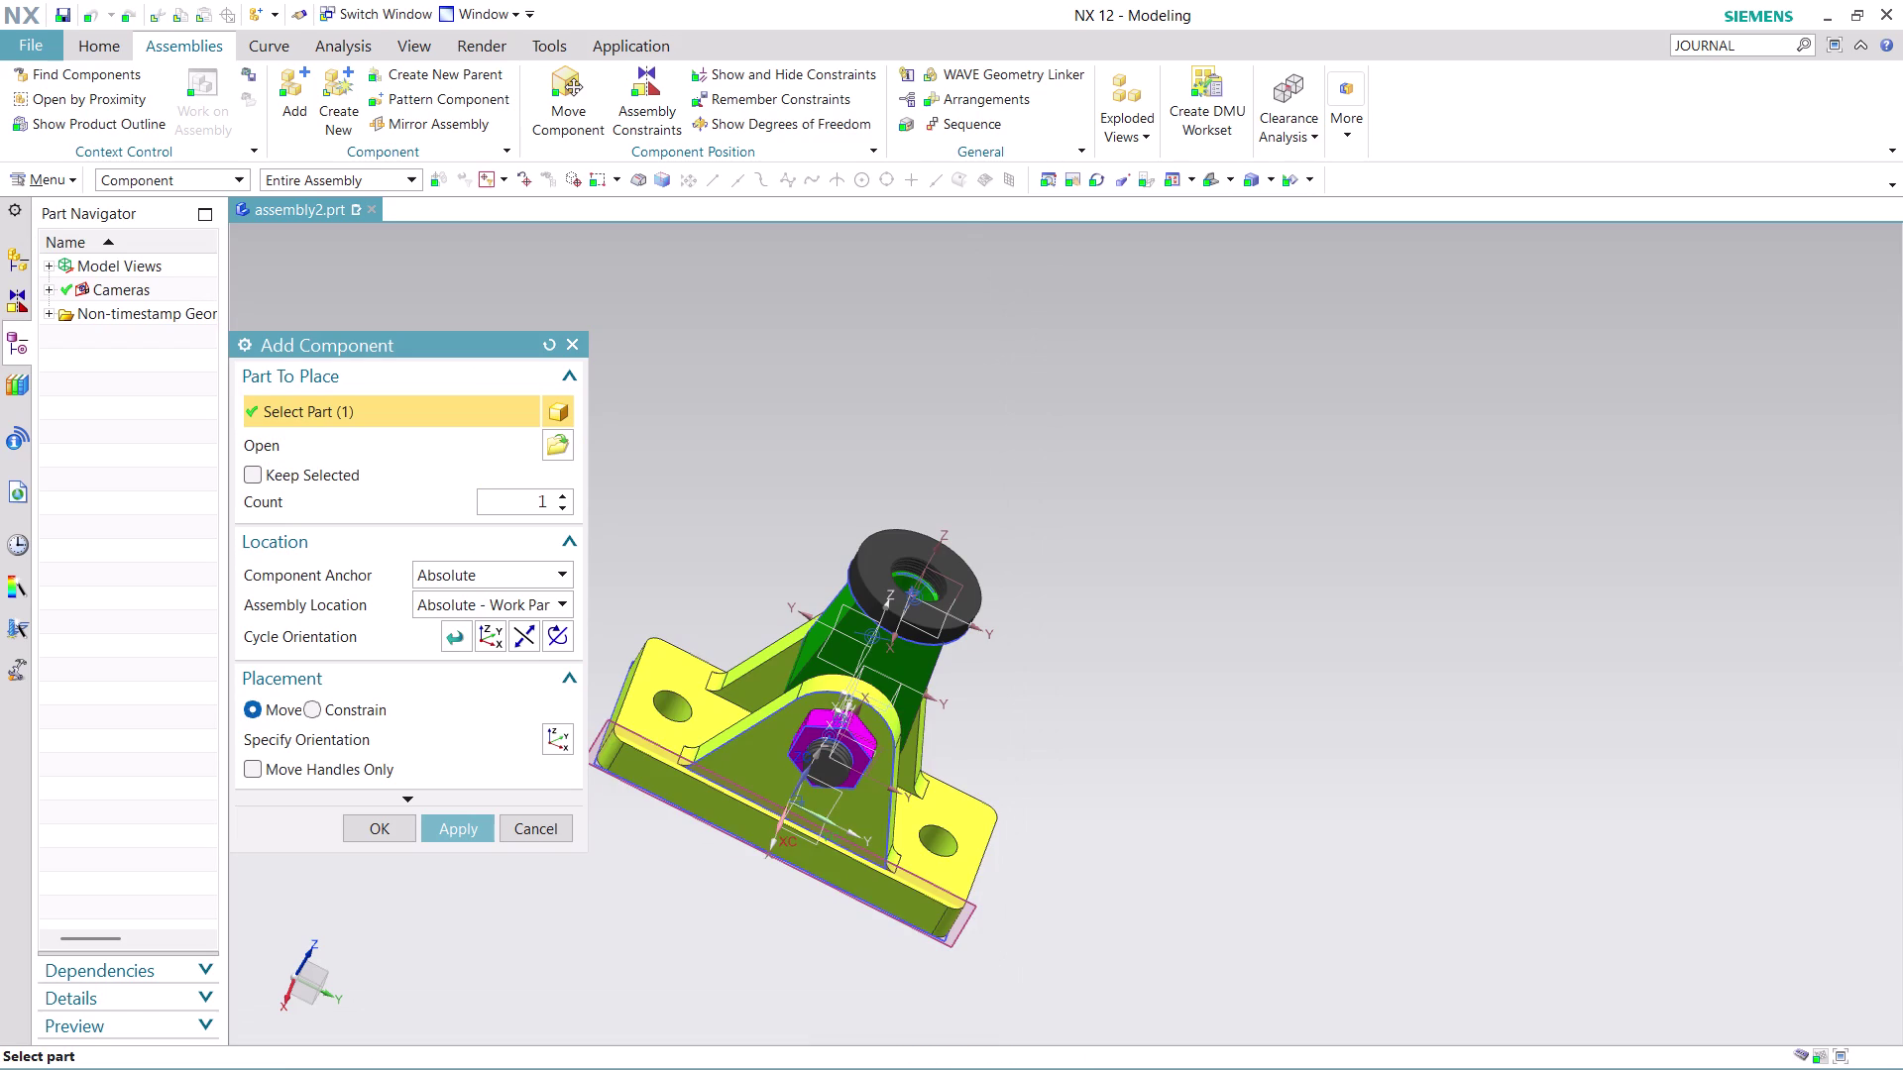
Set the screw's Assembly Location to Absolute - Displayed Part.
click(559, 596)
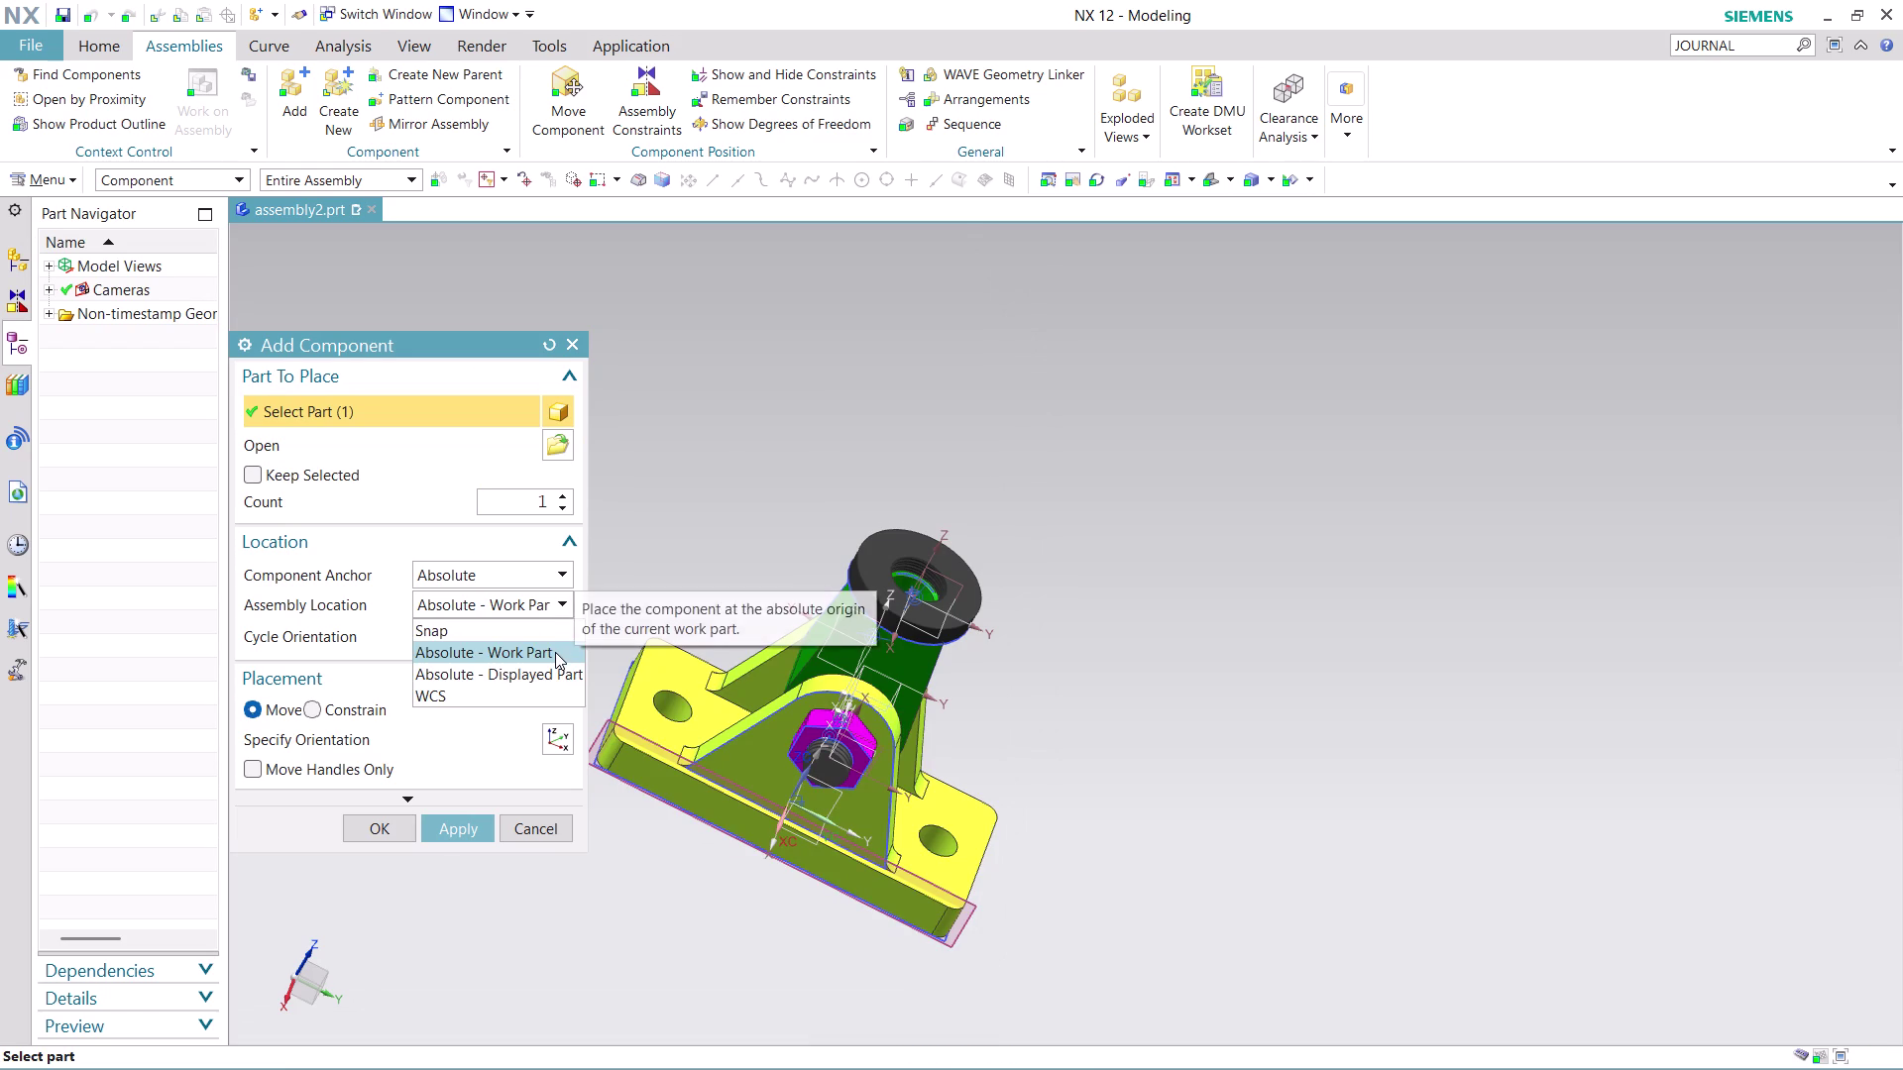
click(555, 652)
middle_drag(794, 912, 892, 801)
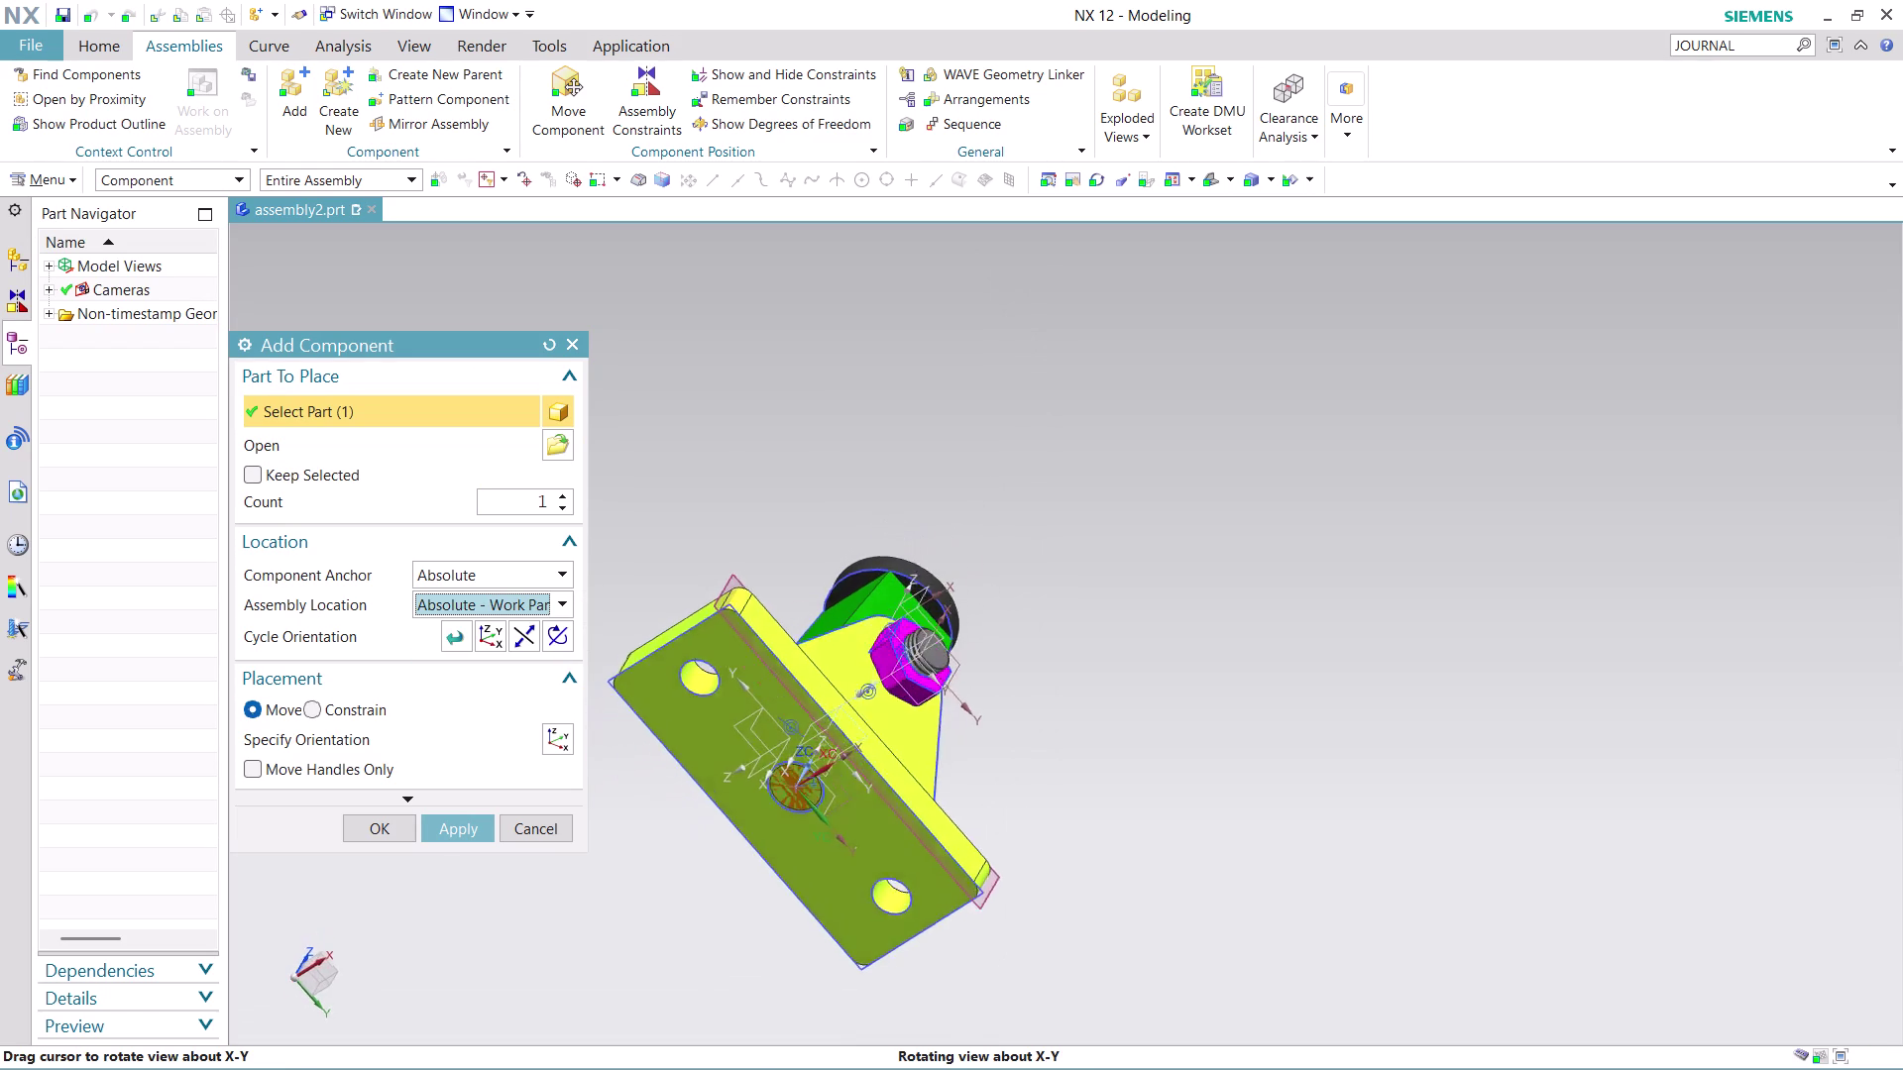
middle_drag(892, 802, 927, 855)
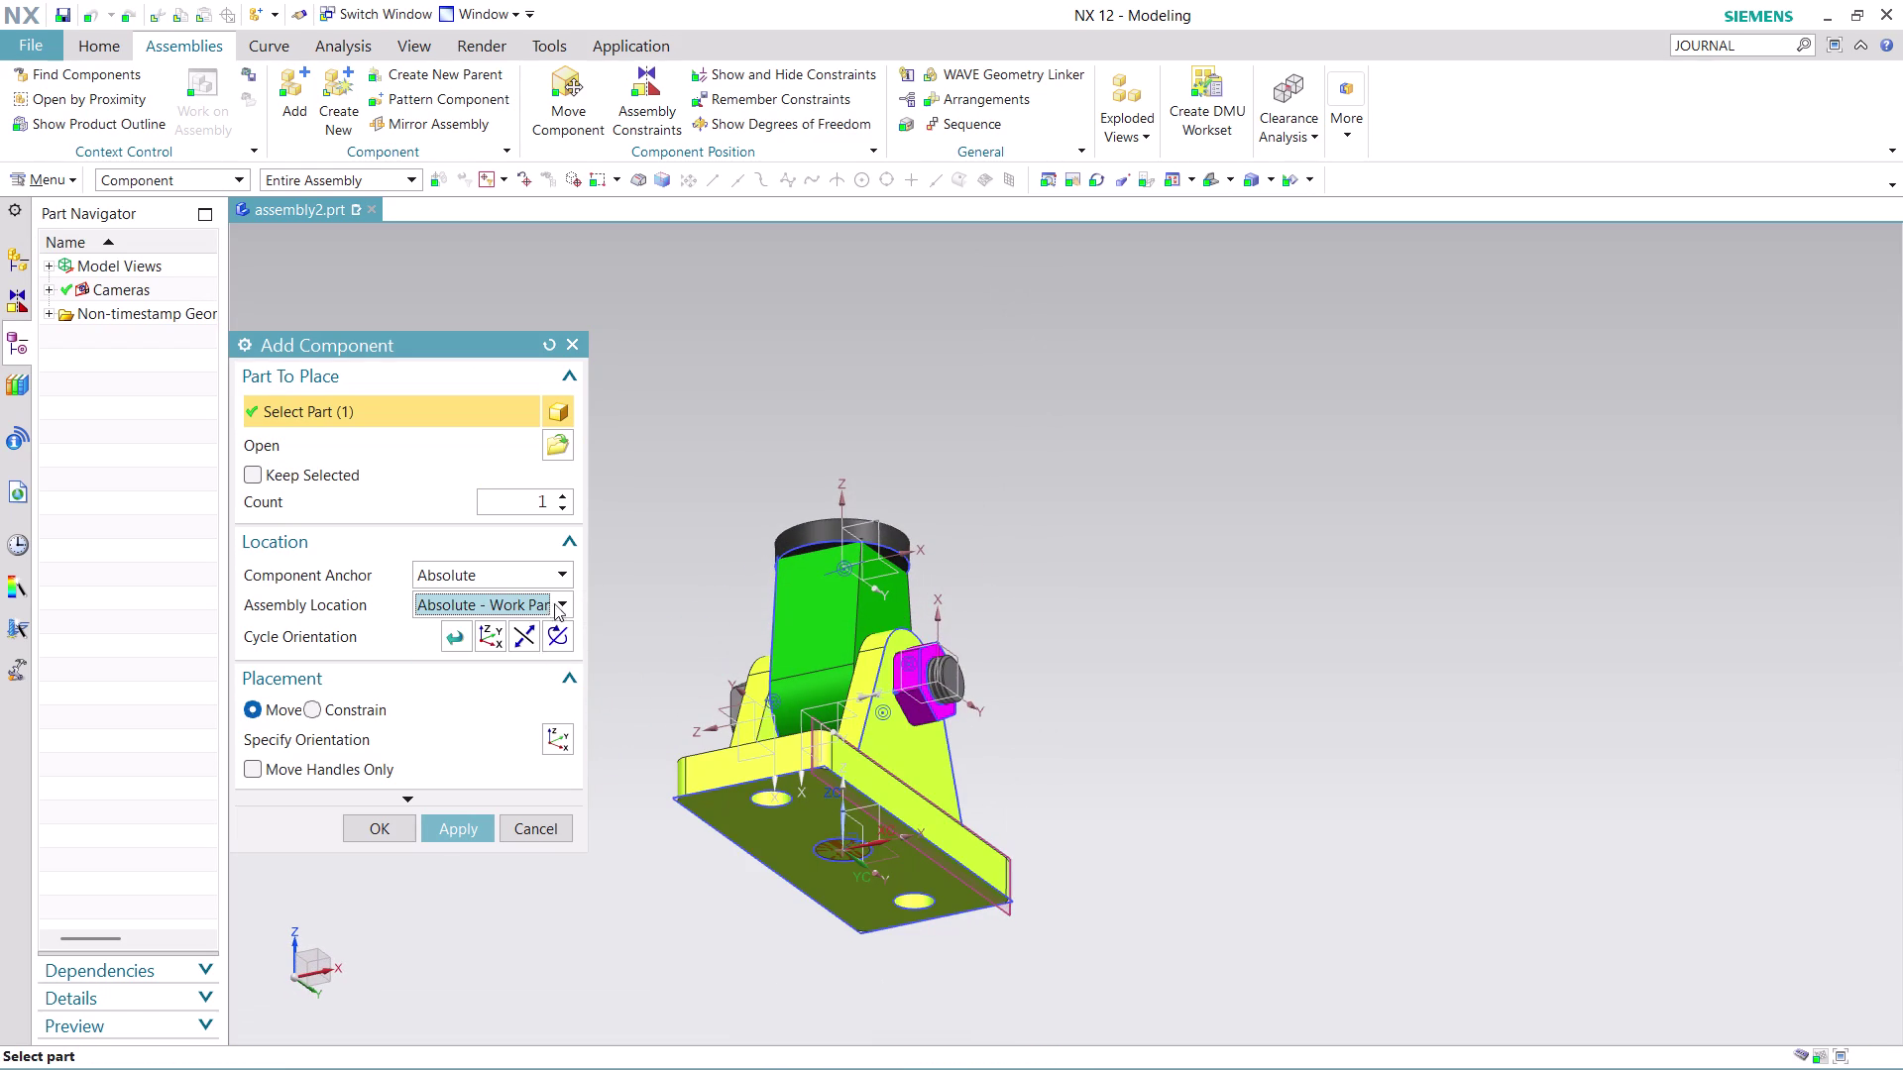
click(556, 602)
click(540, 680)
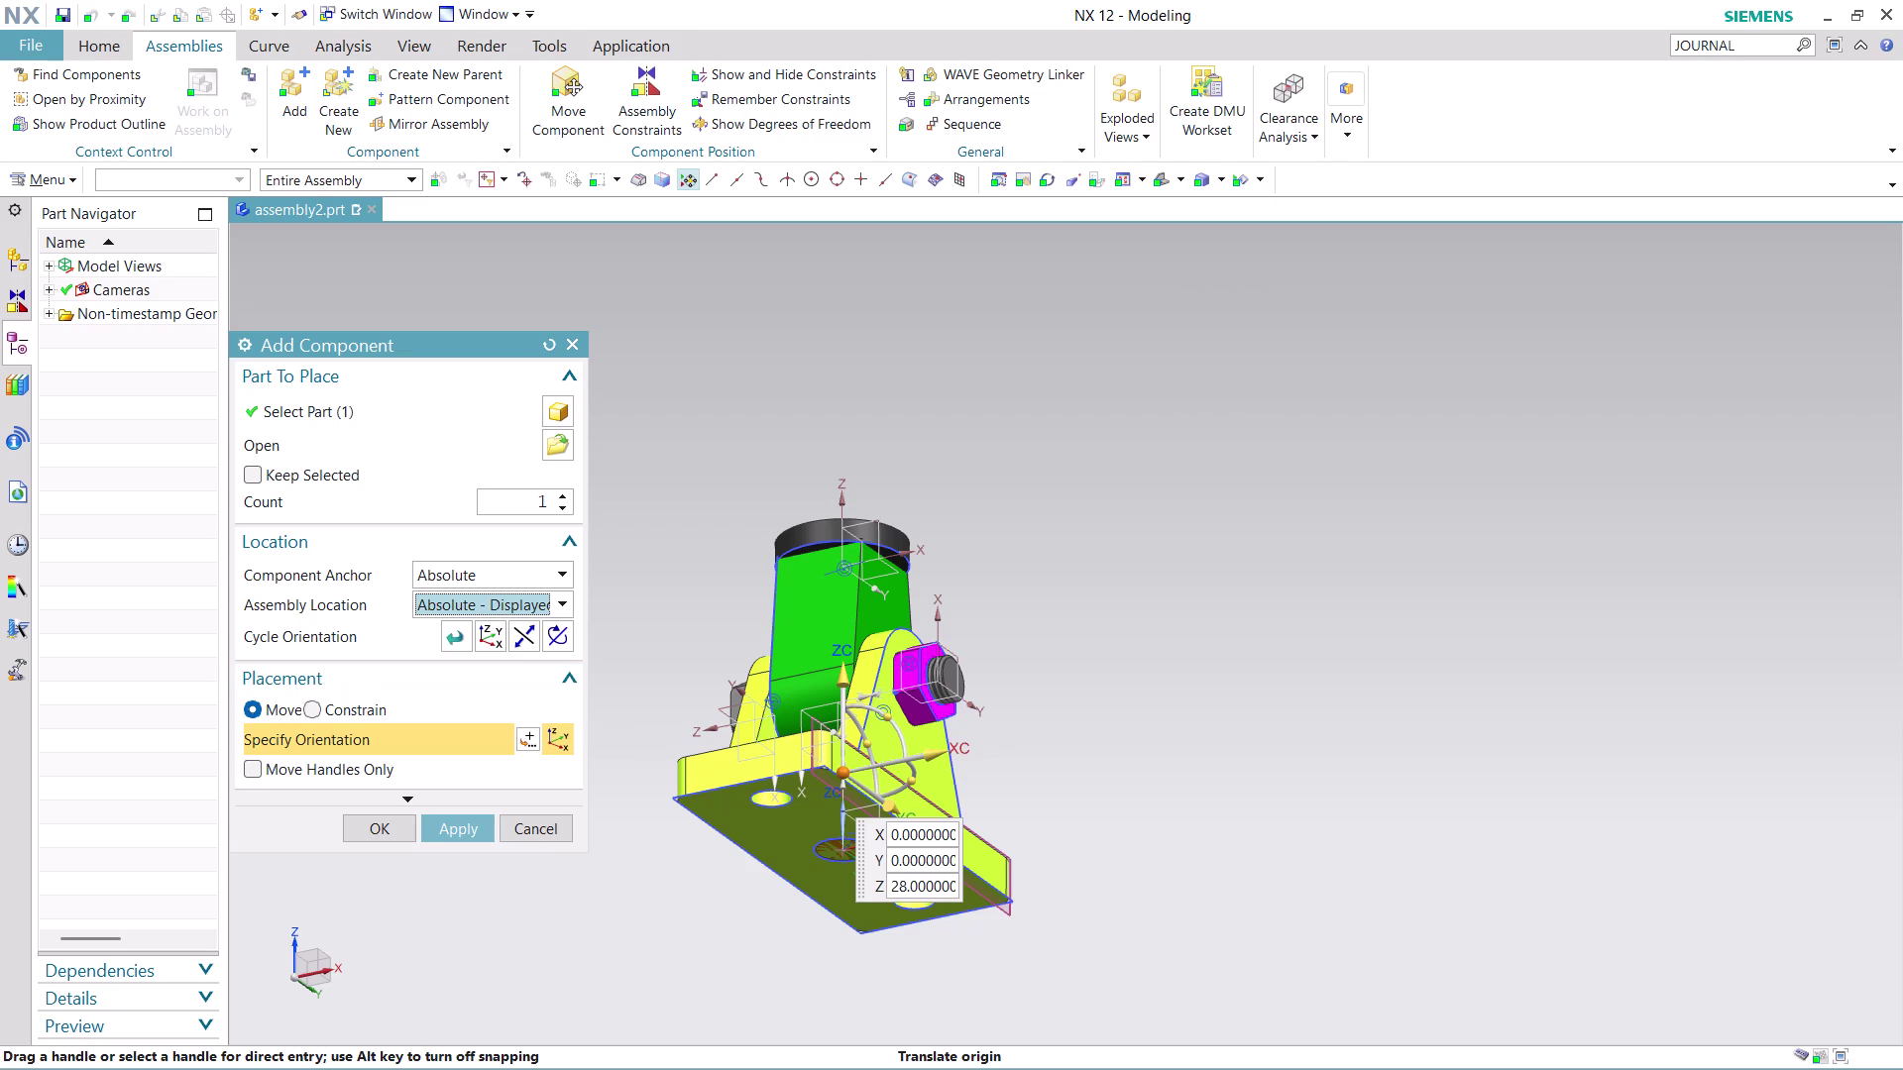
Raise and rotate the screw upright above the washer, then confirm adding it.
drag(834, 686, 858, 314)
middle_drag(1020, 429, 1023, 537)
drag(896, 401, 656, 368)
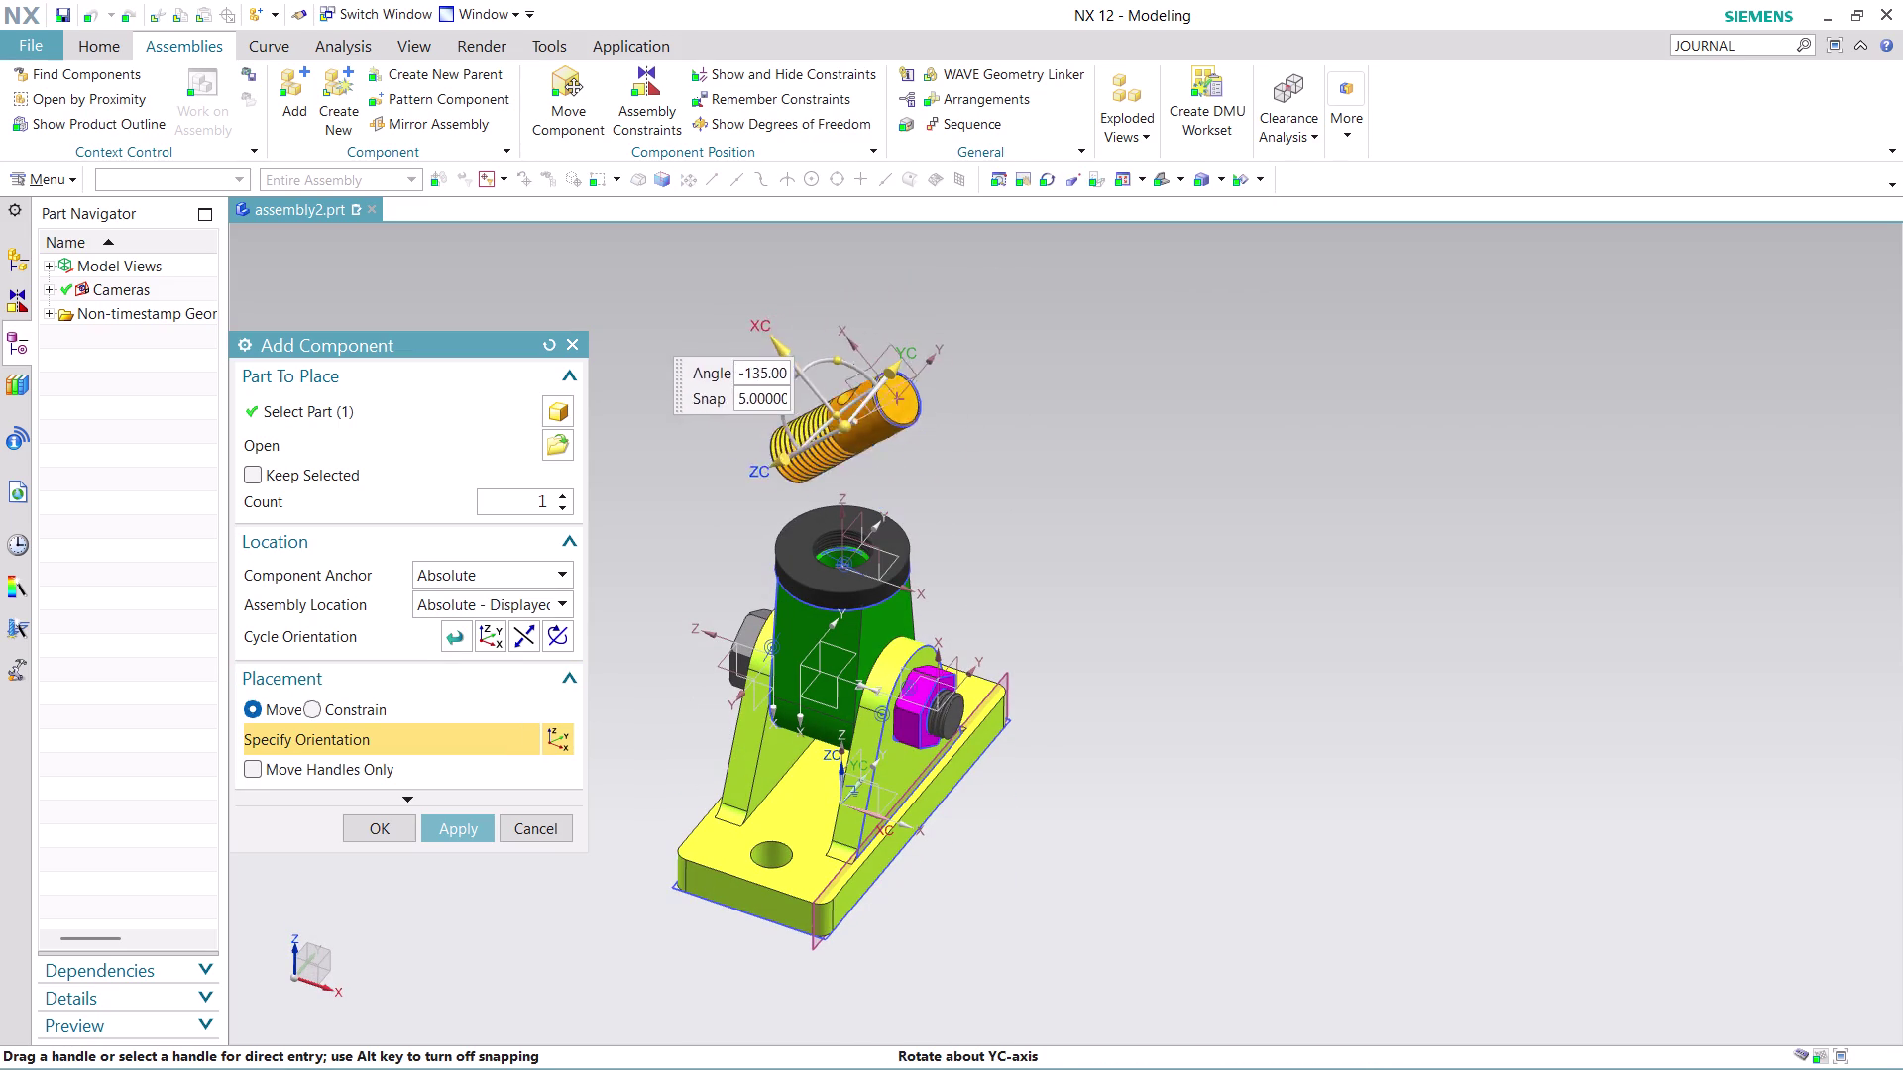
drag(657, 367, 587, 488)
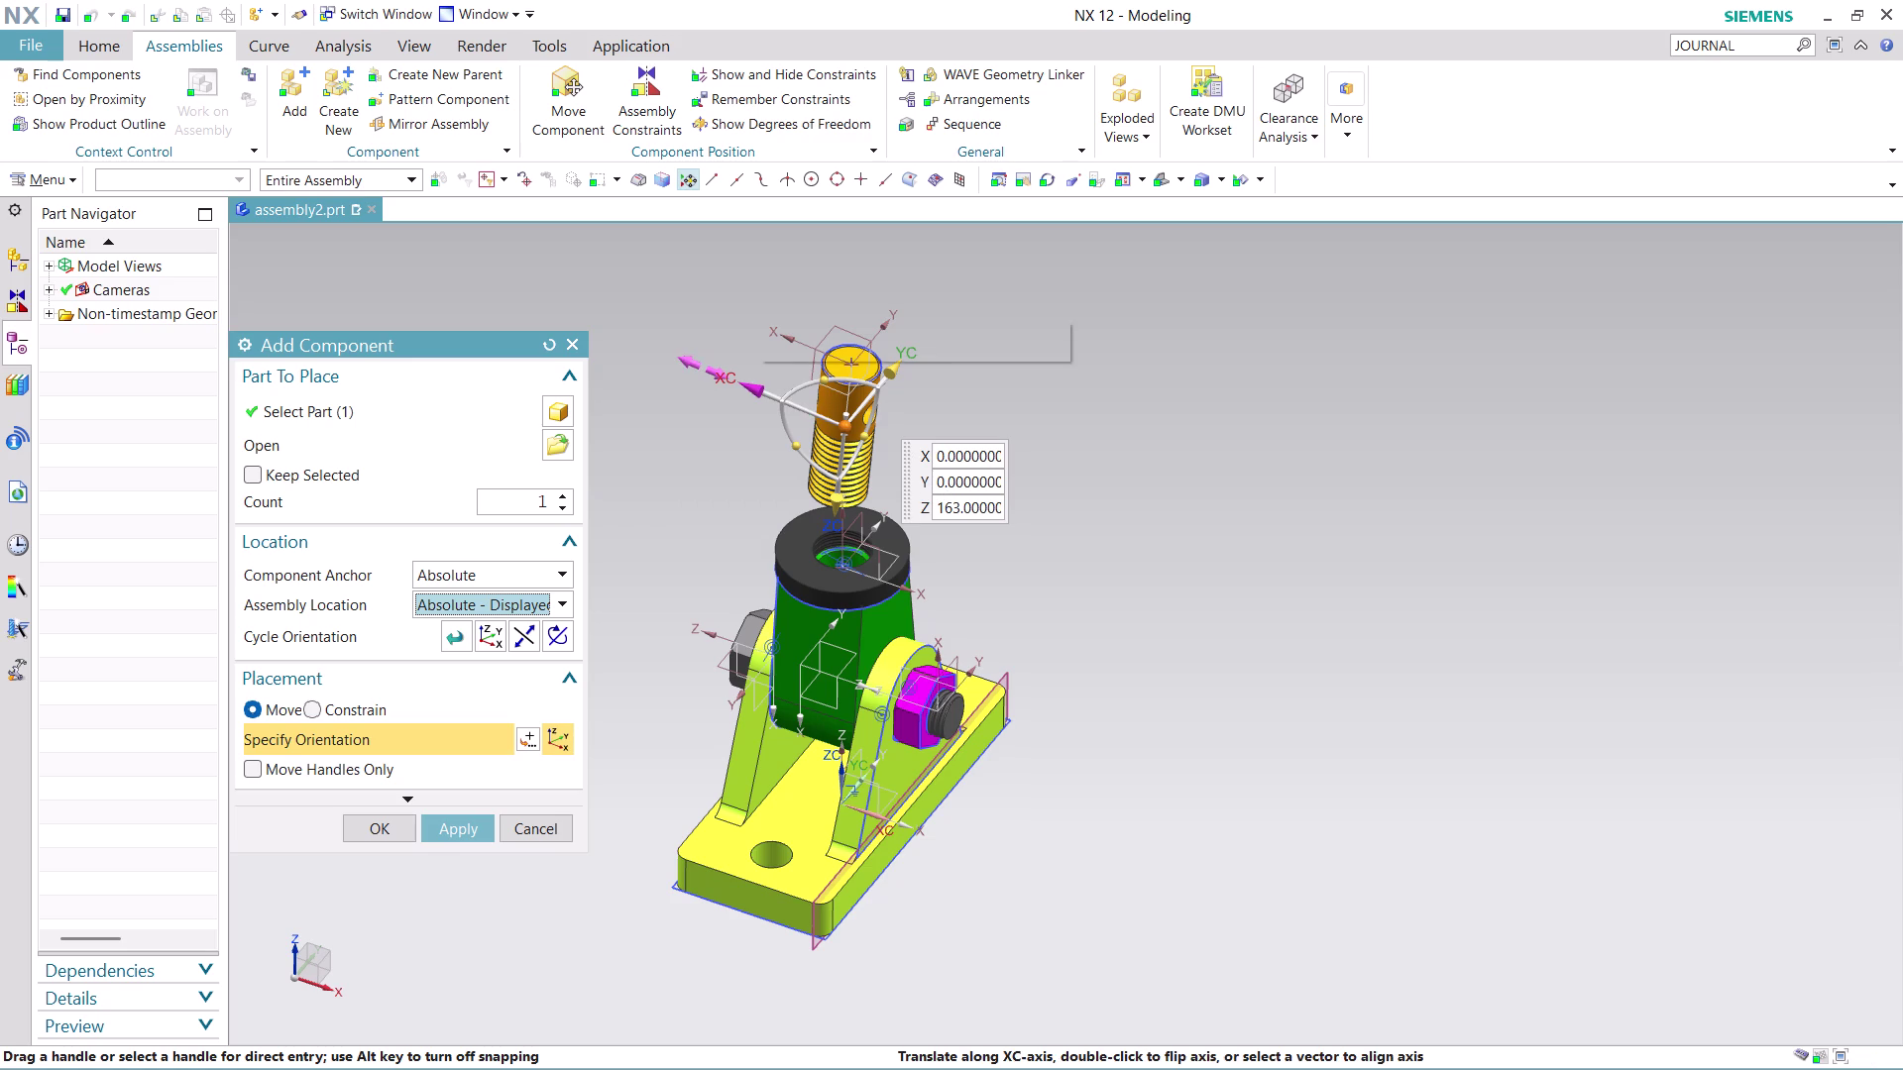
click(793, 449)
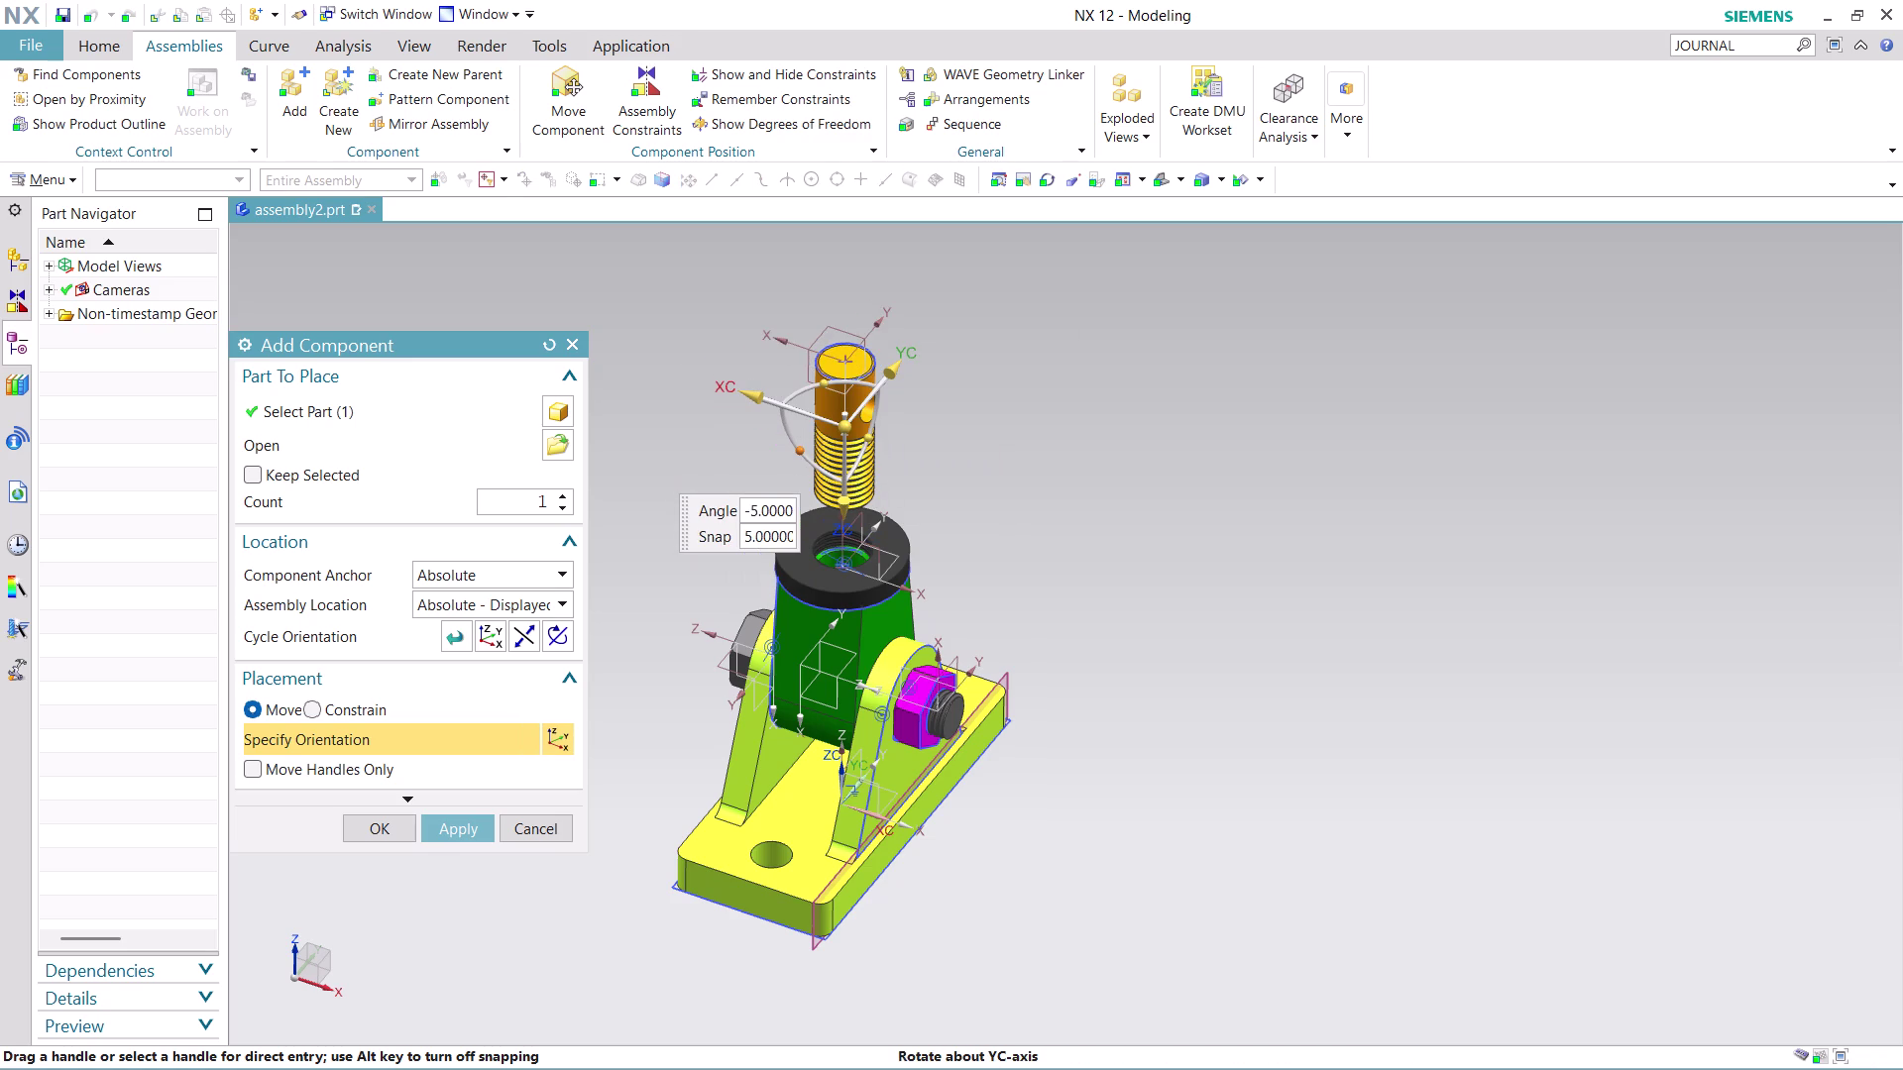
click(346, 833)
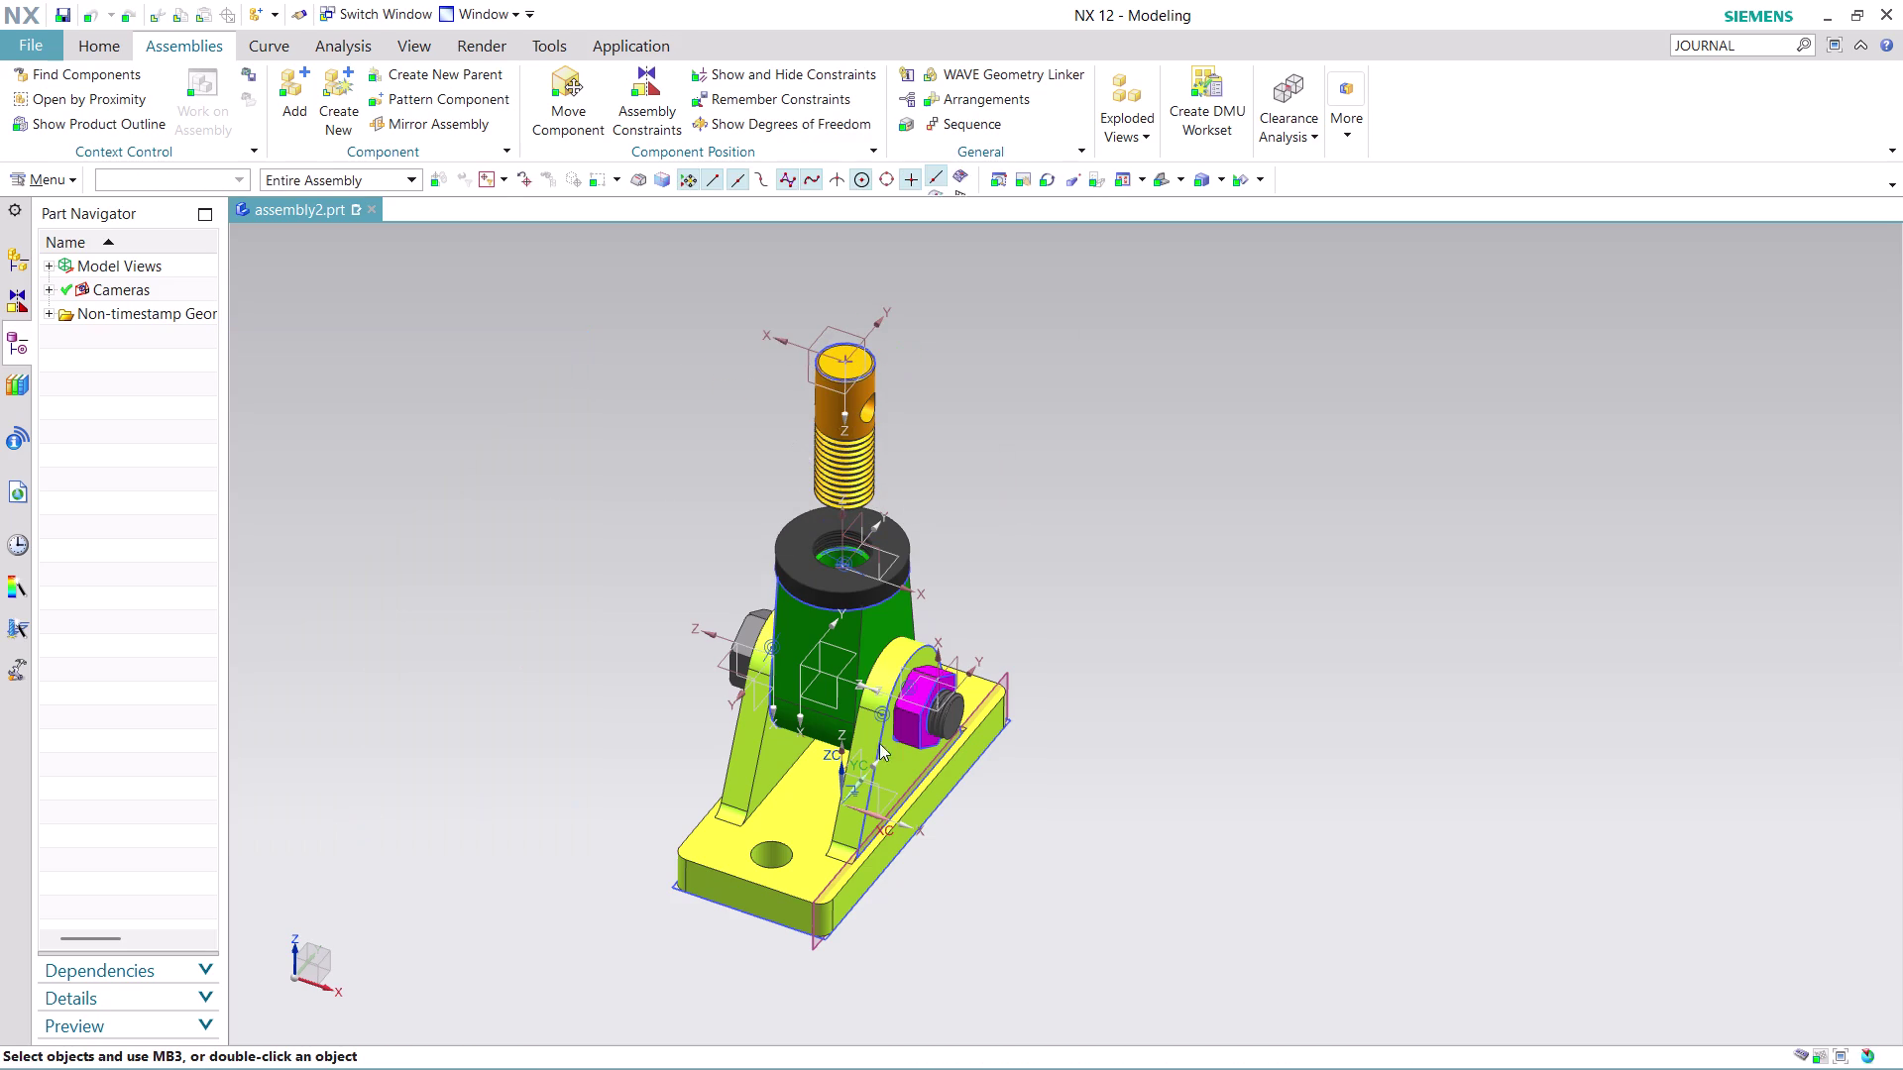
Open Assembly Constraints and orbit to view the washer from the side.
scroll(up, 3)
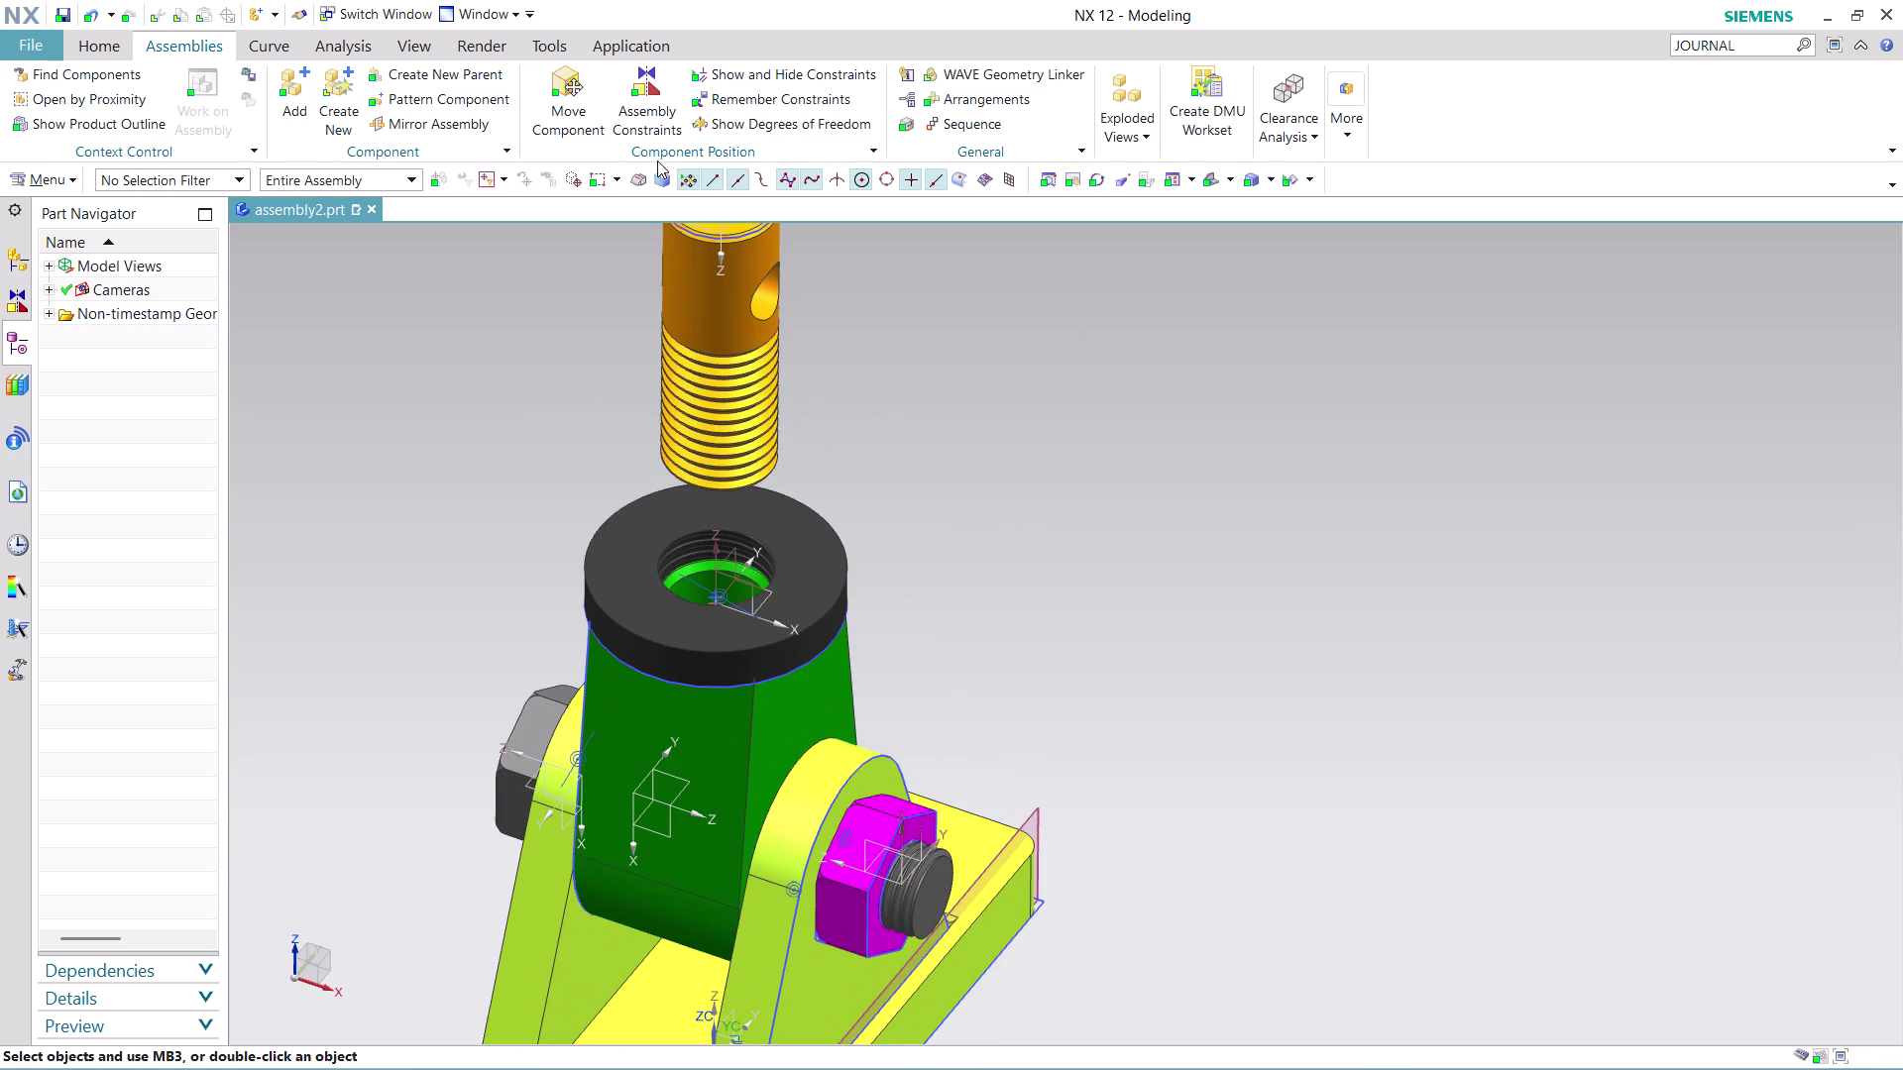
click(652, 89)
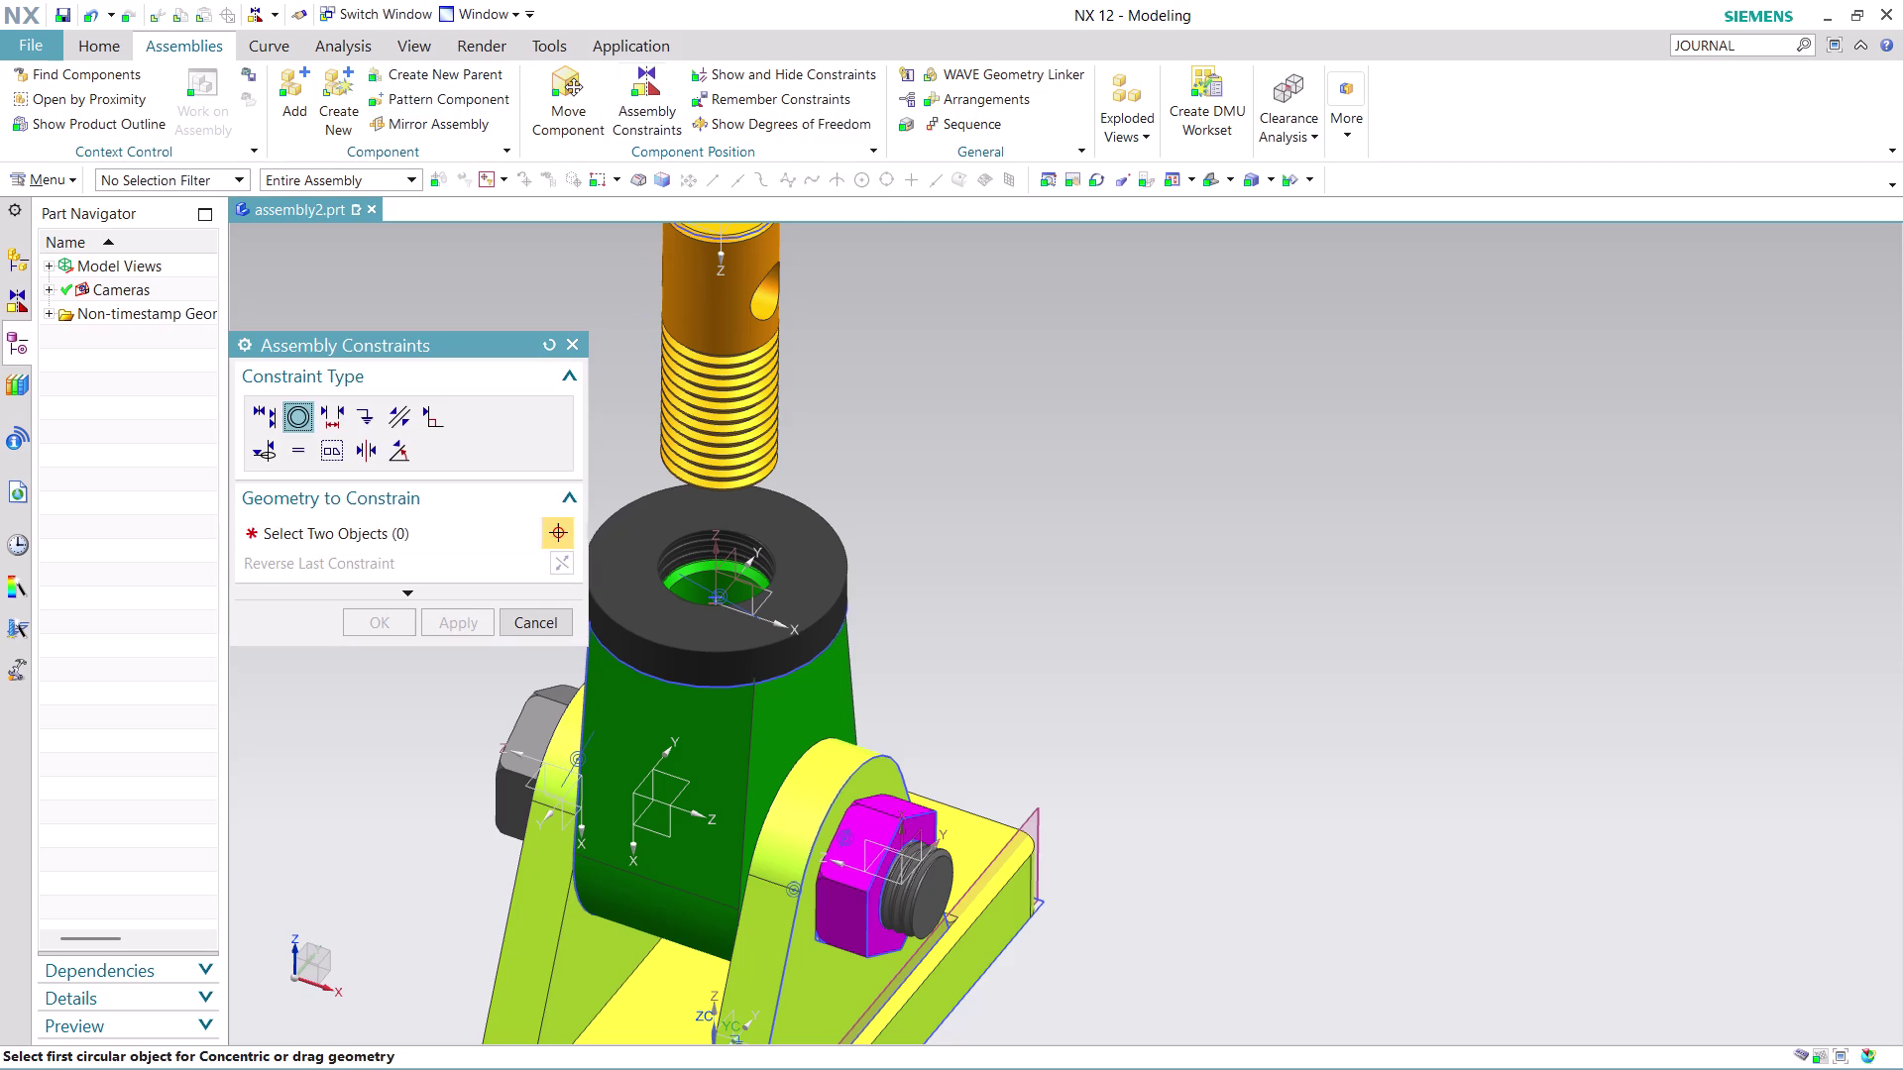
middle_drag(822, 367, 829, 314)
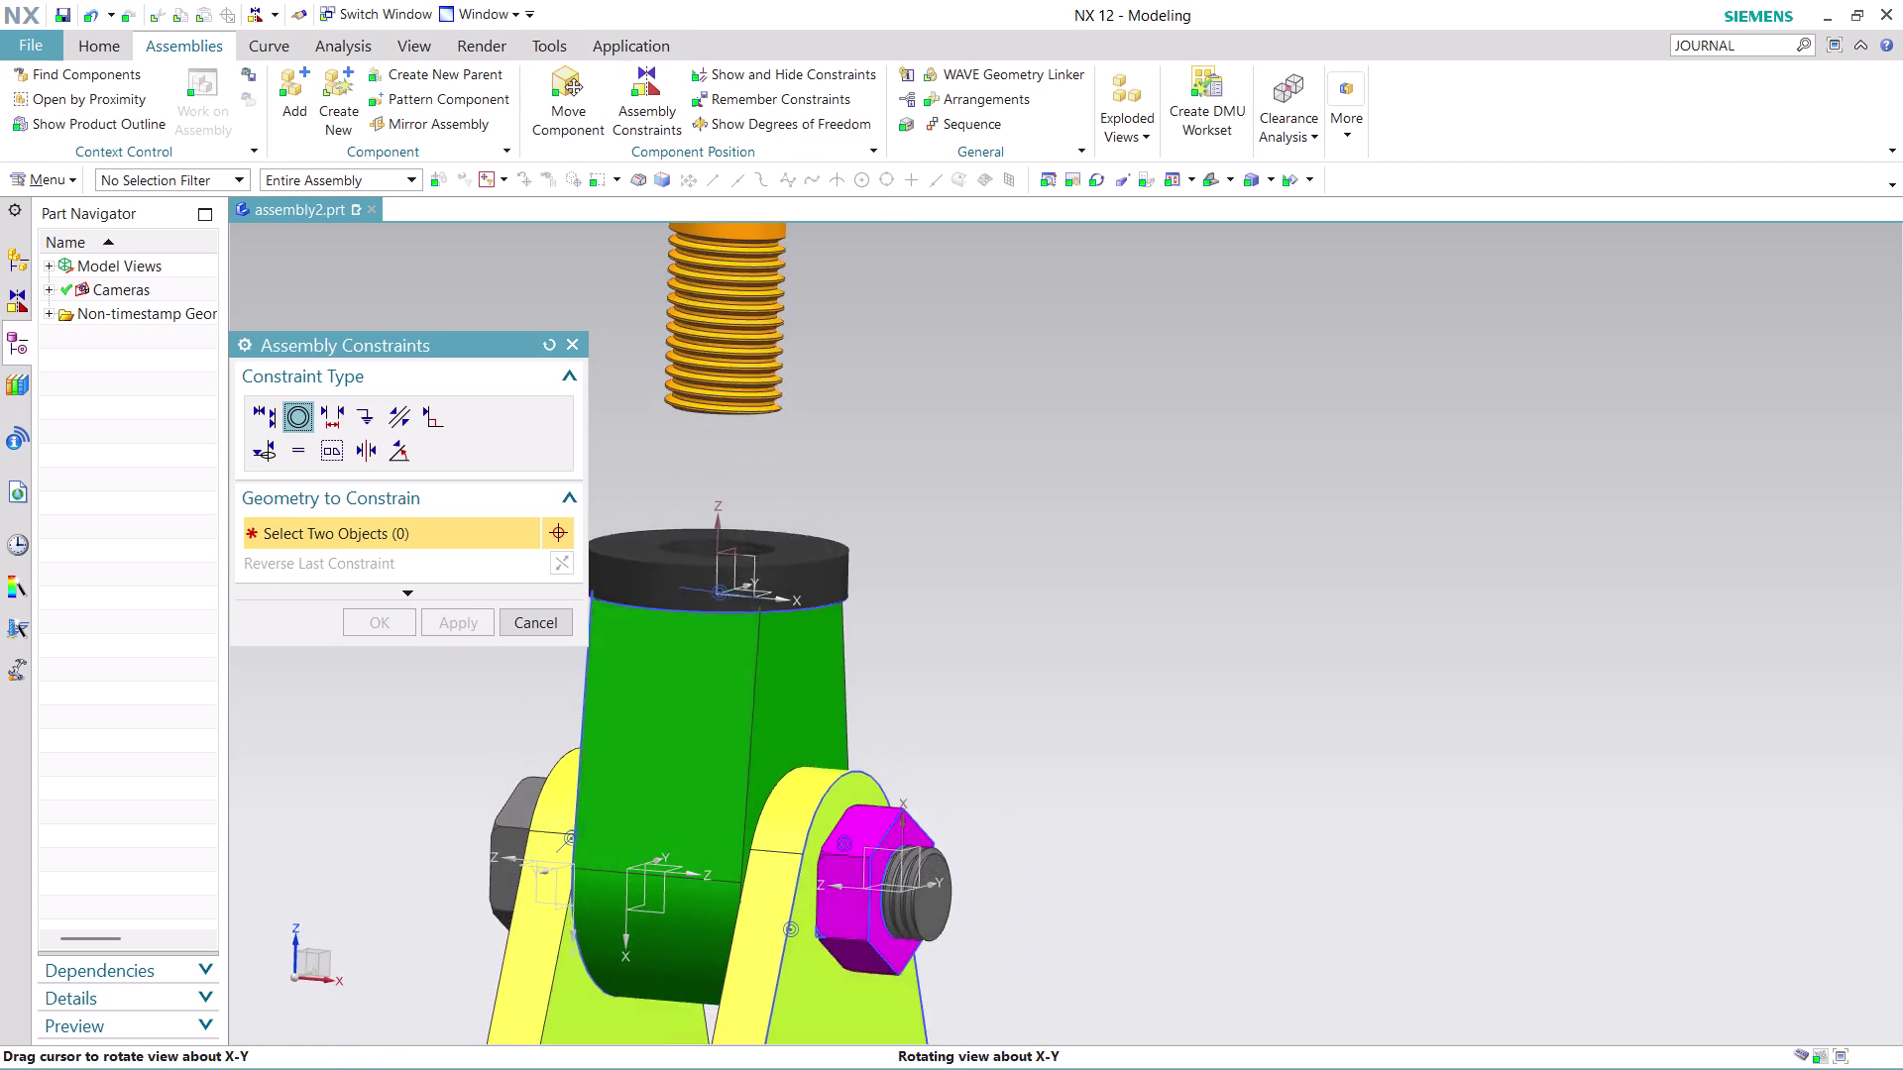
middle_drag(829, 314, 831, 306)
scroll(down, 3)
scroll(up, 3)
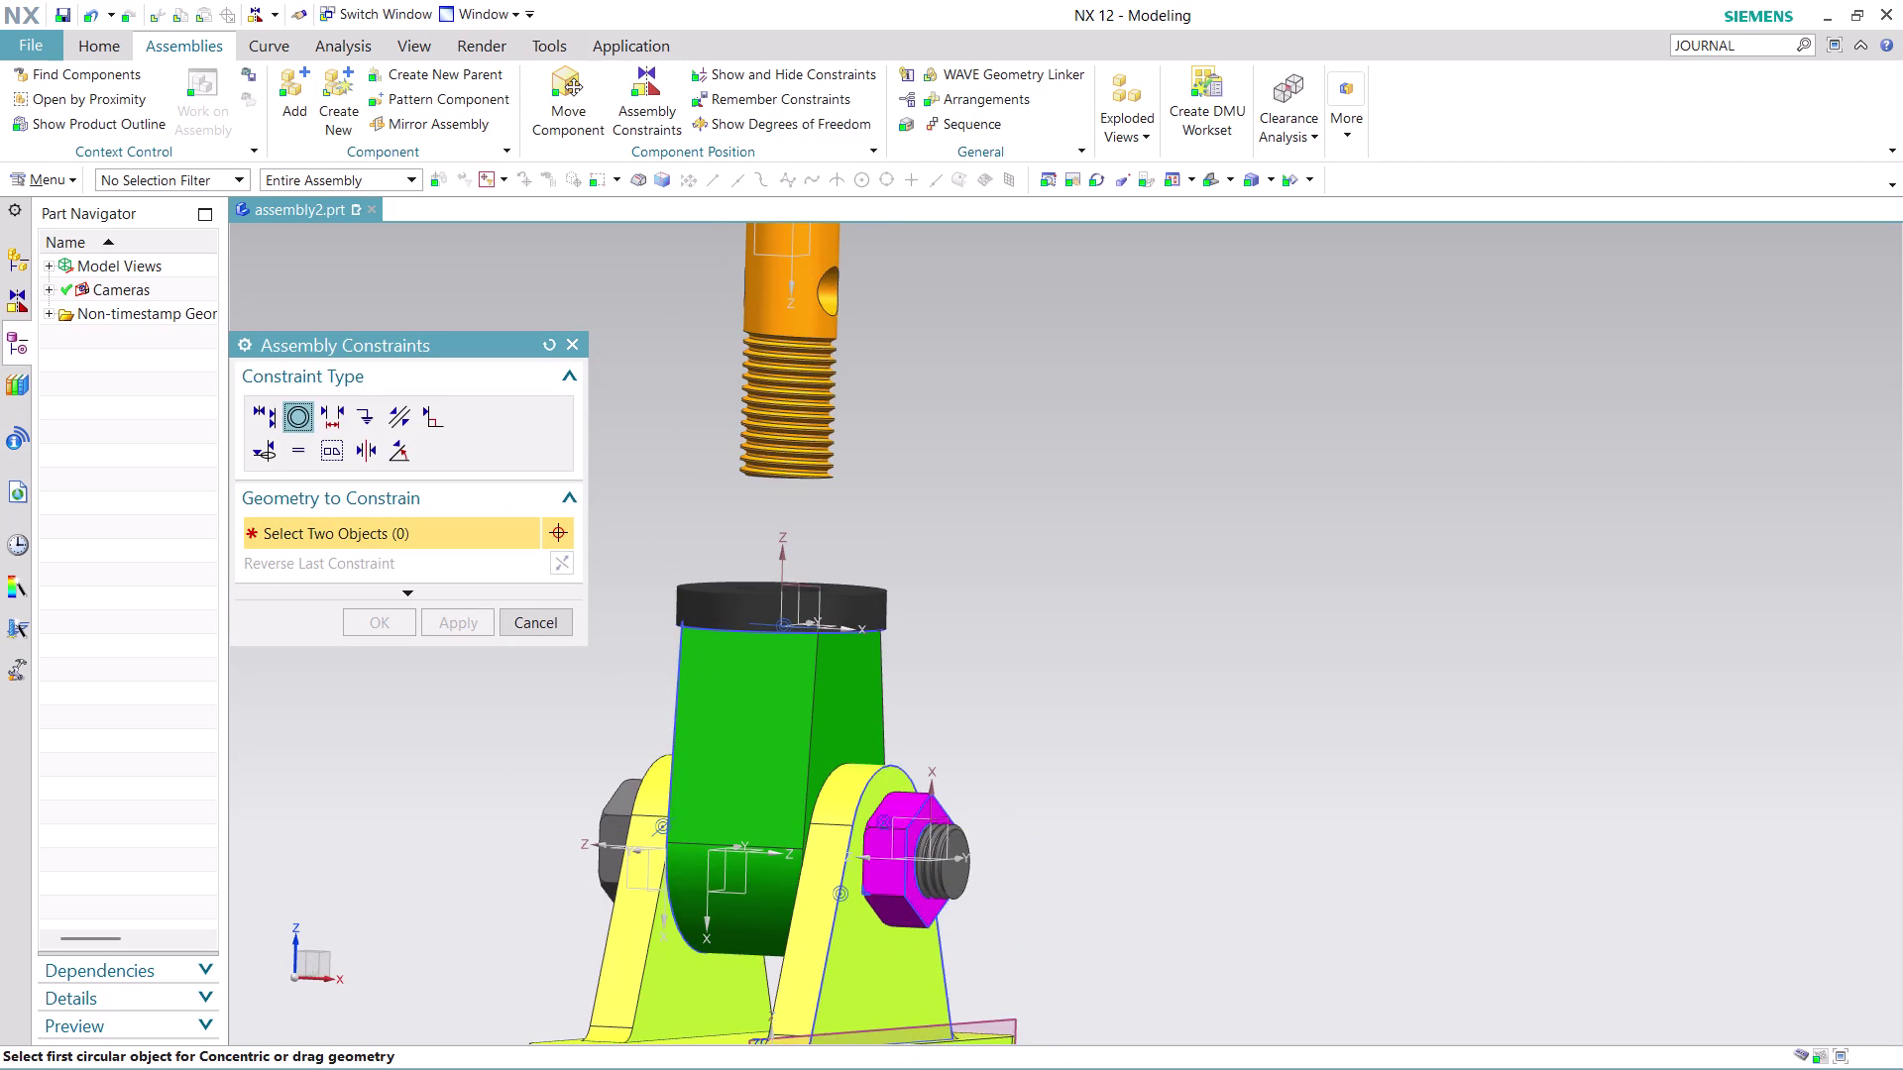
middle_drag(860, 325, 878, 277)
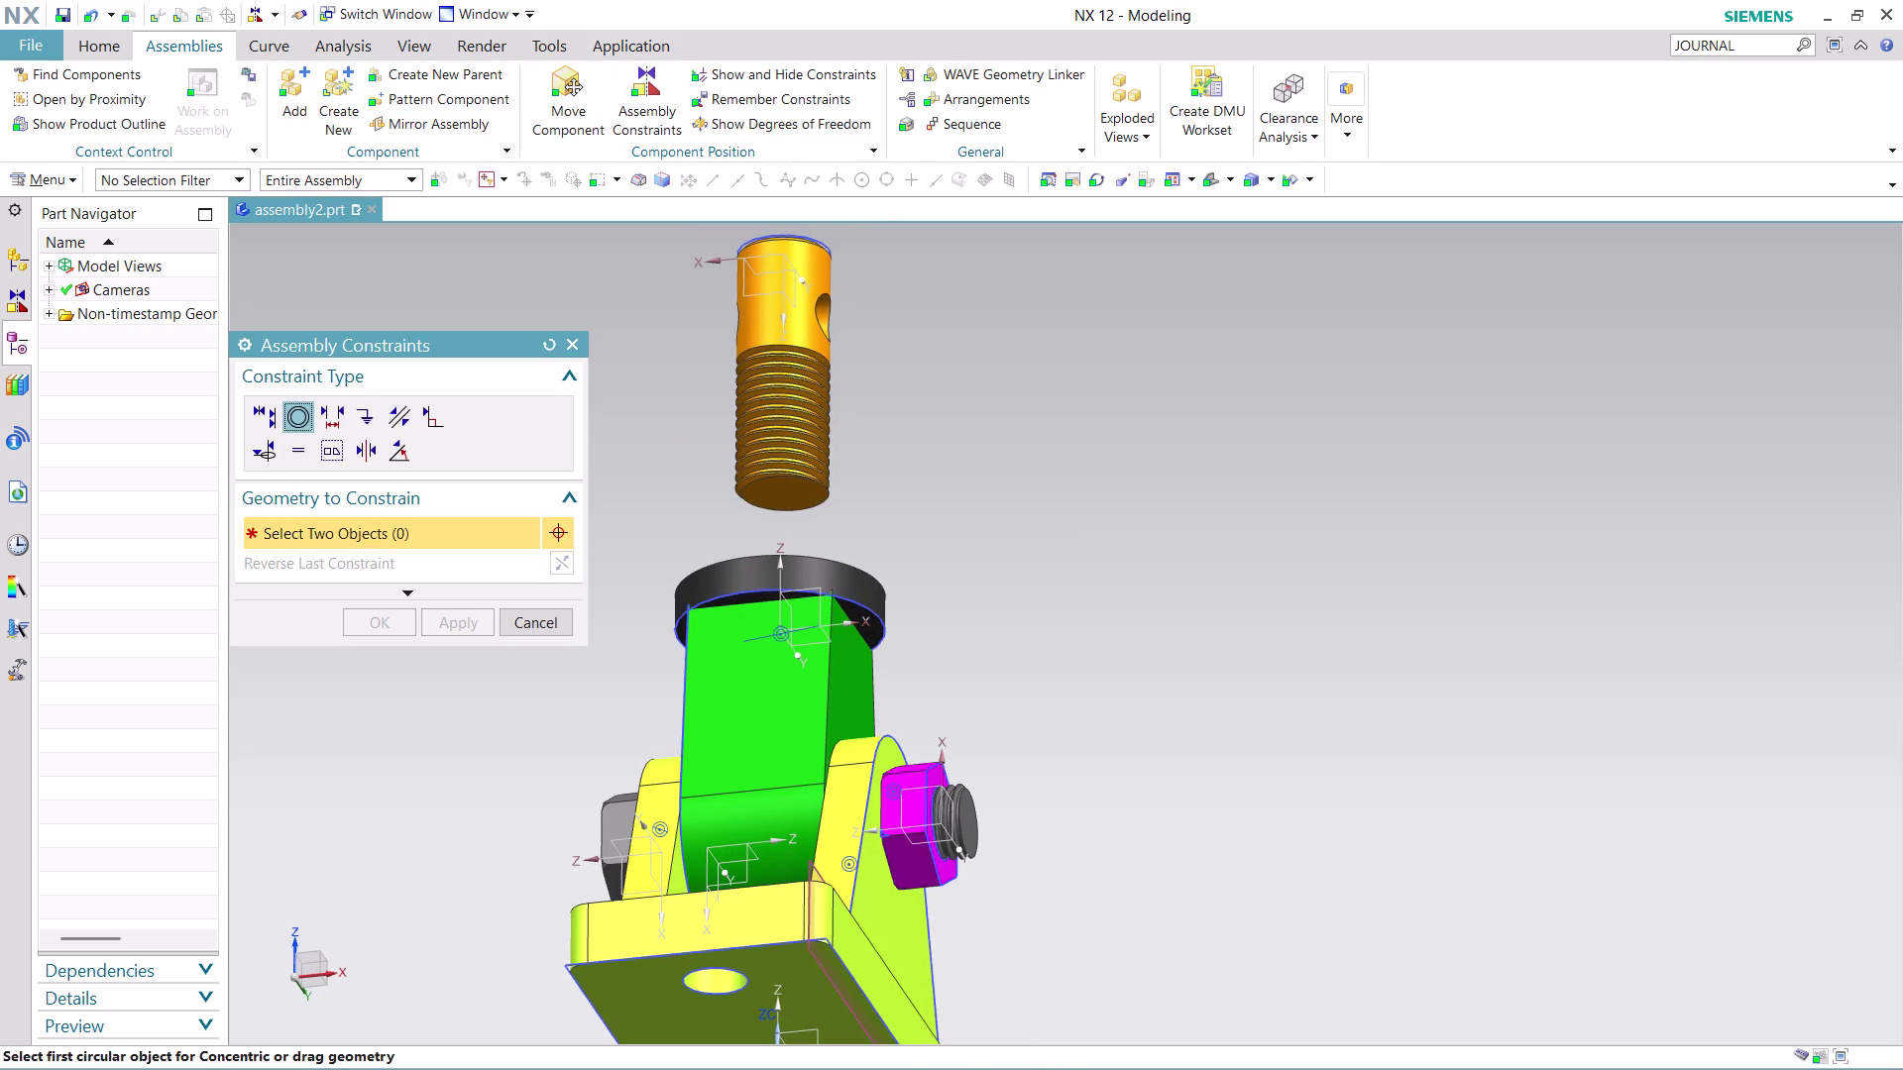
scroll(up, 3)
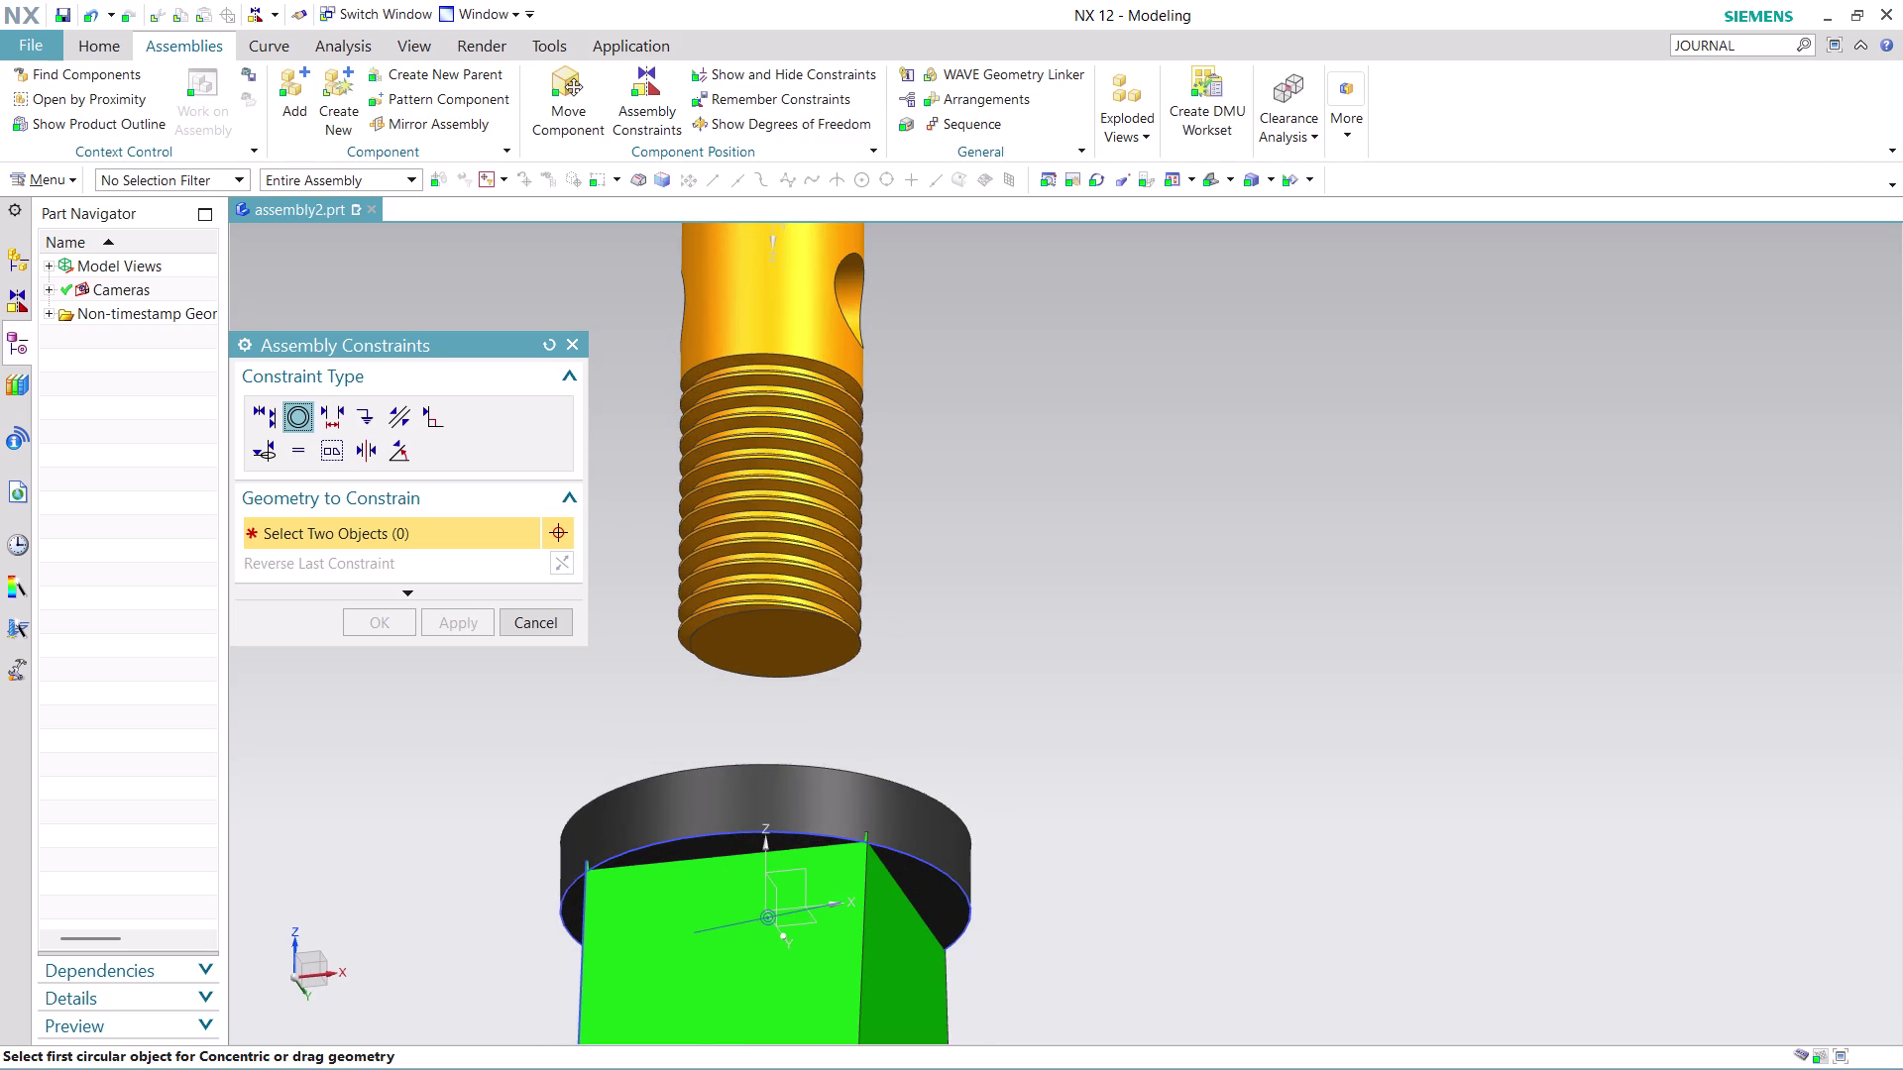
Reposition the view to look down into the washer hole beneath the screw.
click(788, 356)
scroll(down, 3)
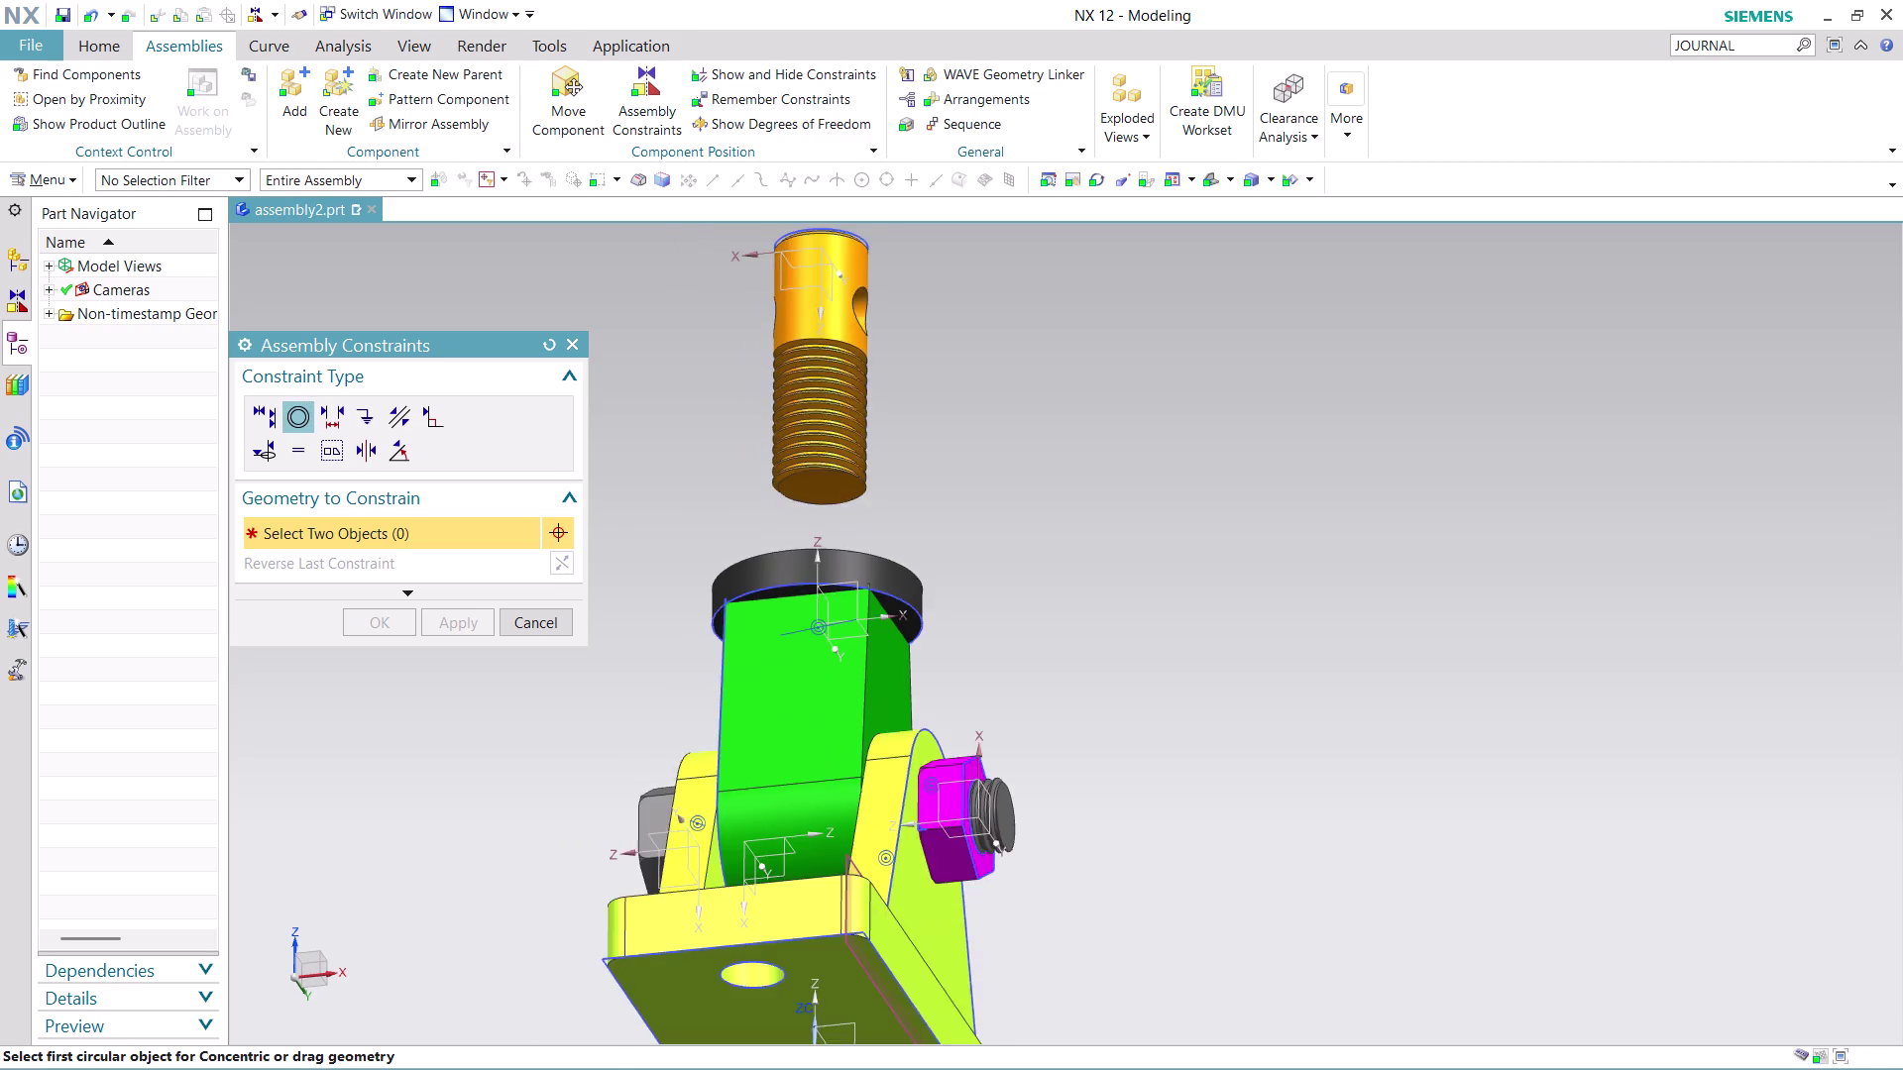
scroll(up, 3)
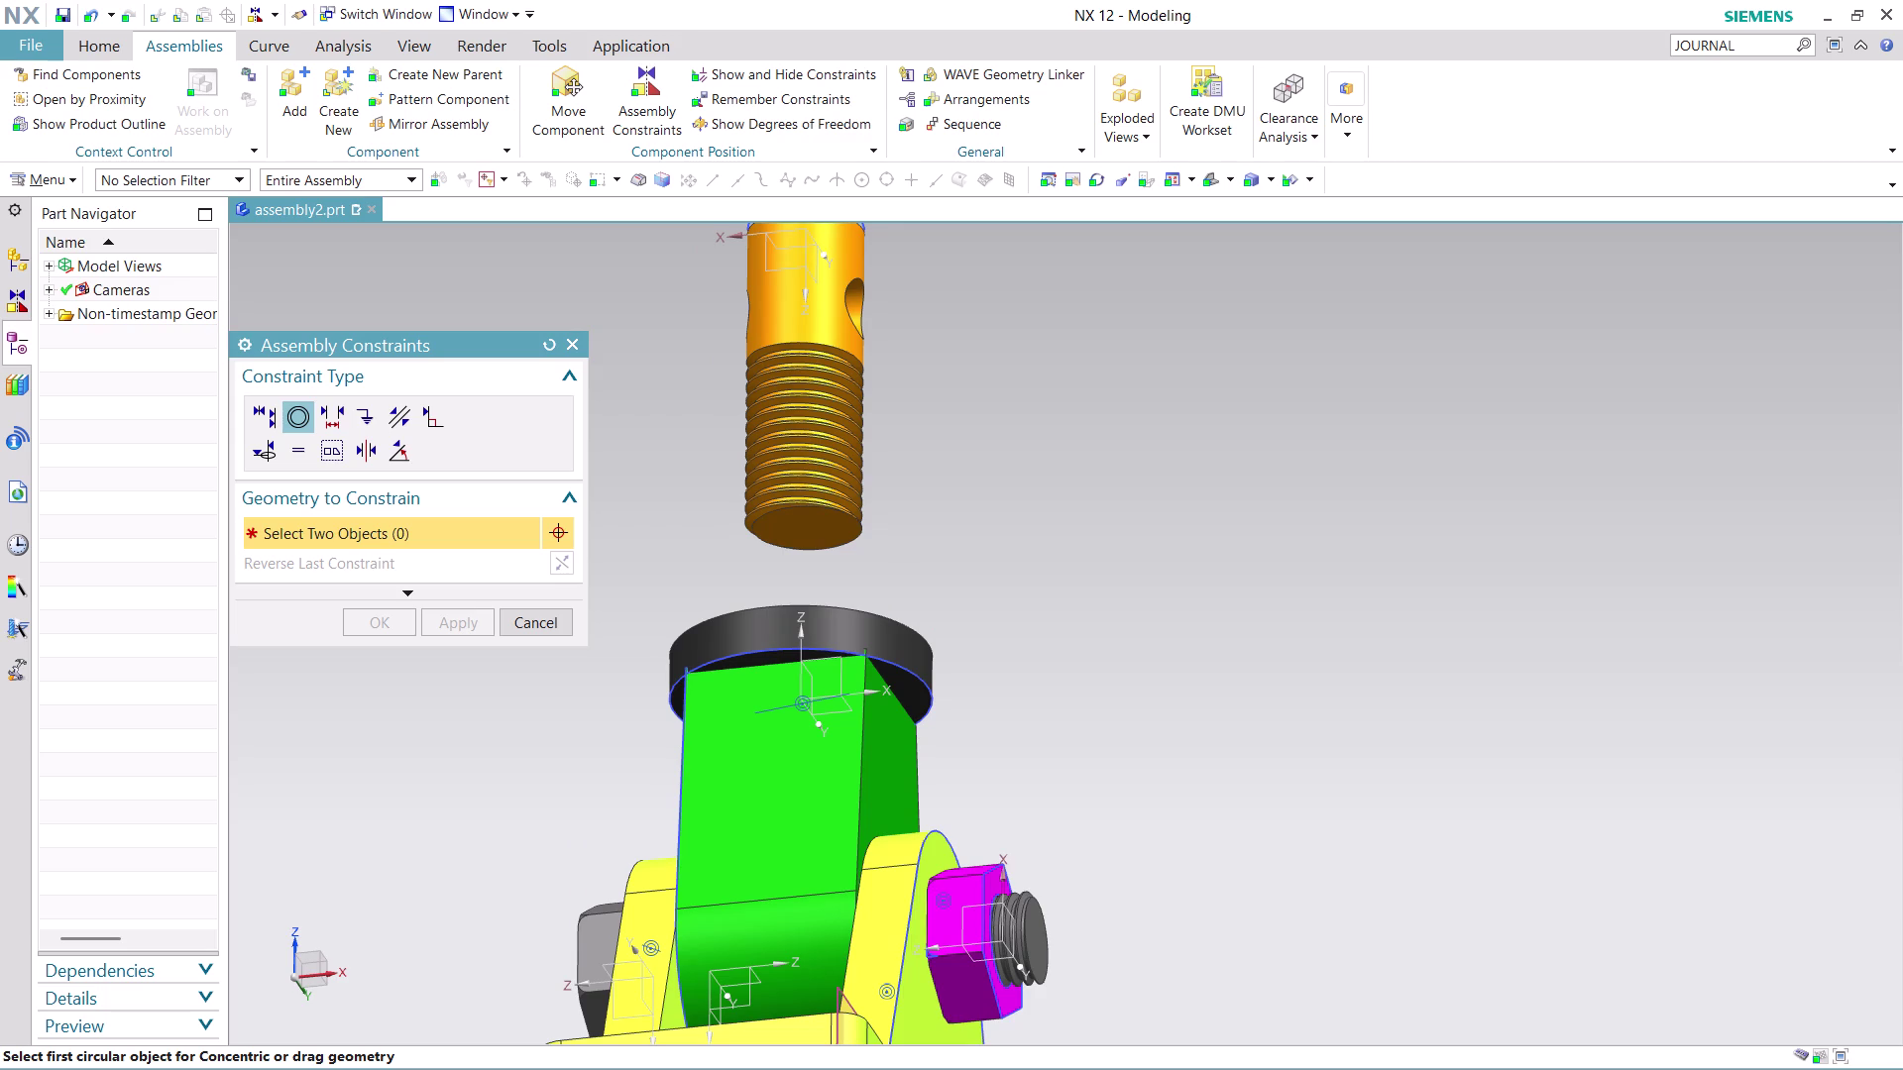
scroll(down, 3)
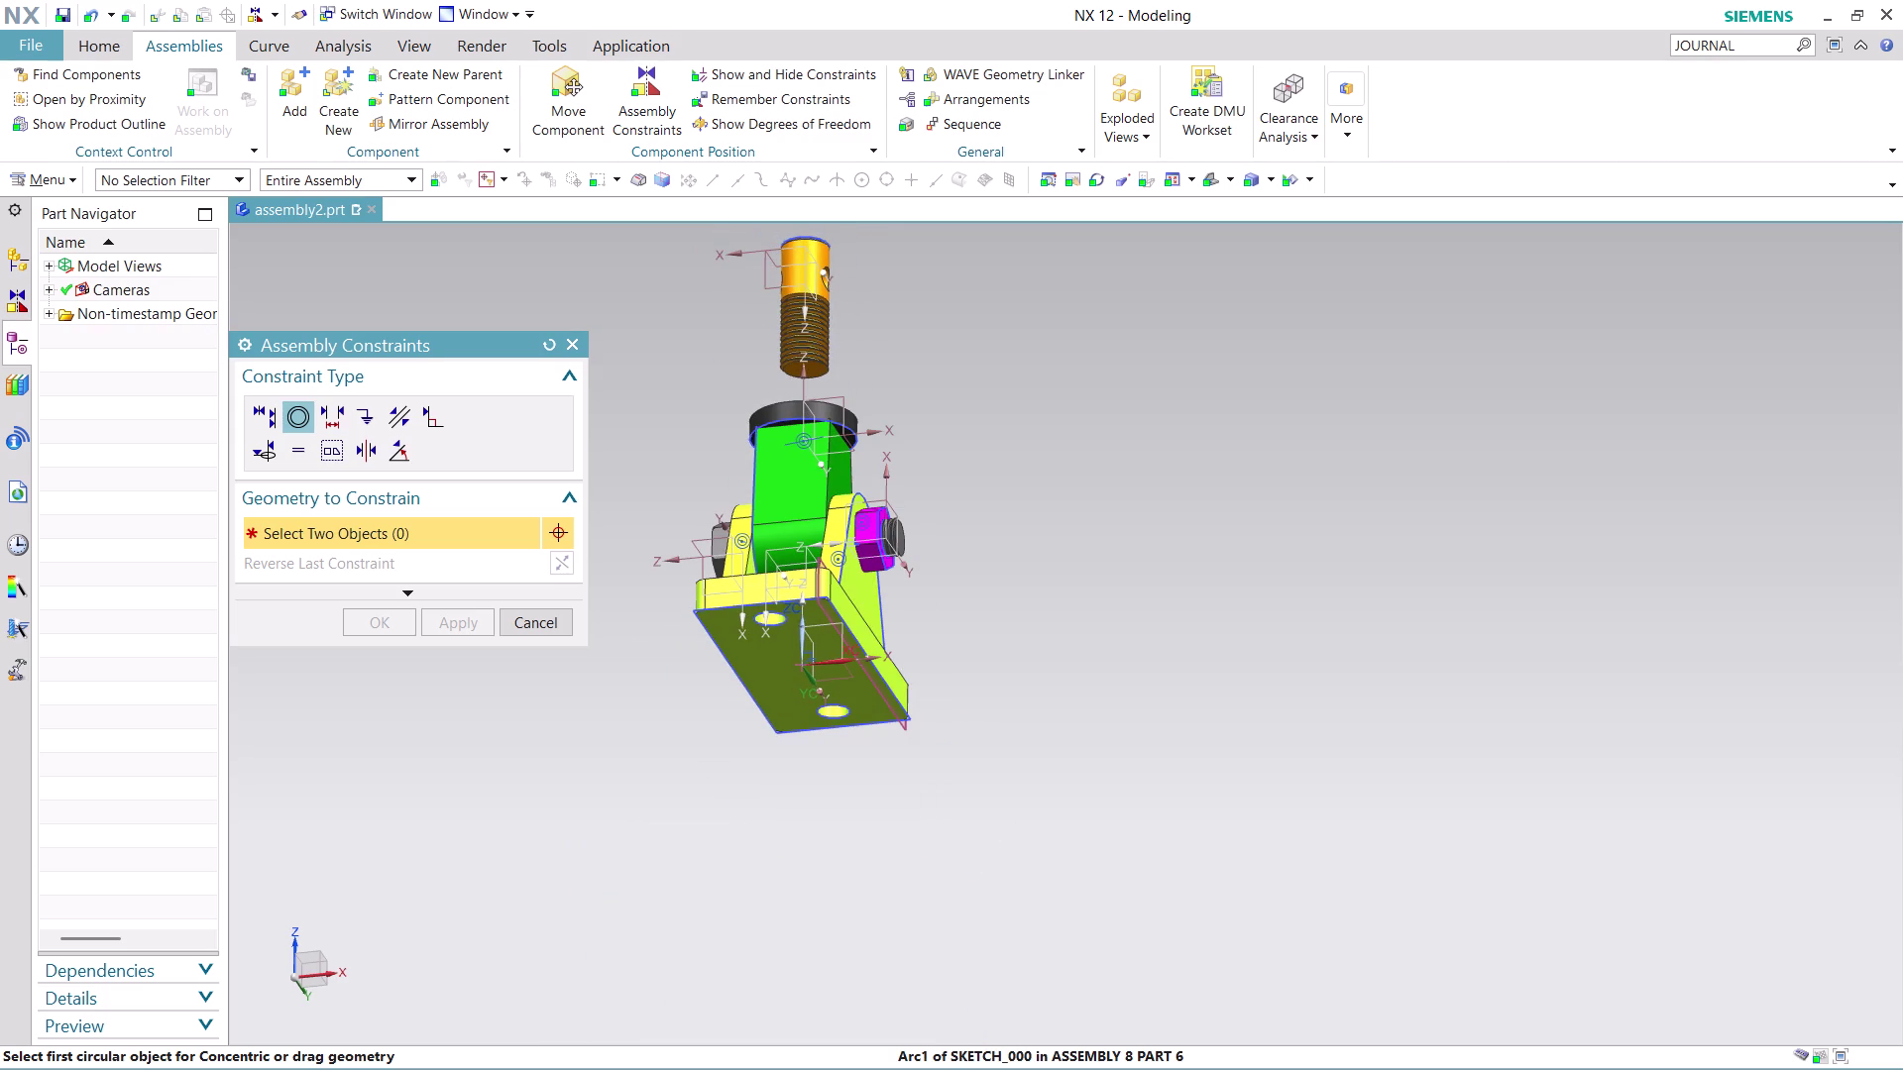
middle_drag(895, 311, 888, 358)
scroll(up, 3)
scroll(up, 3)
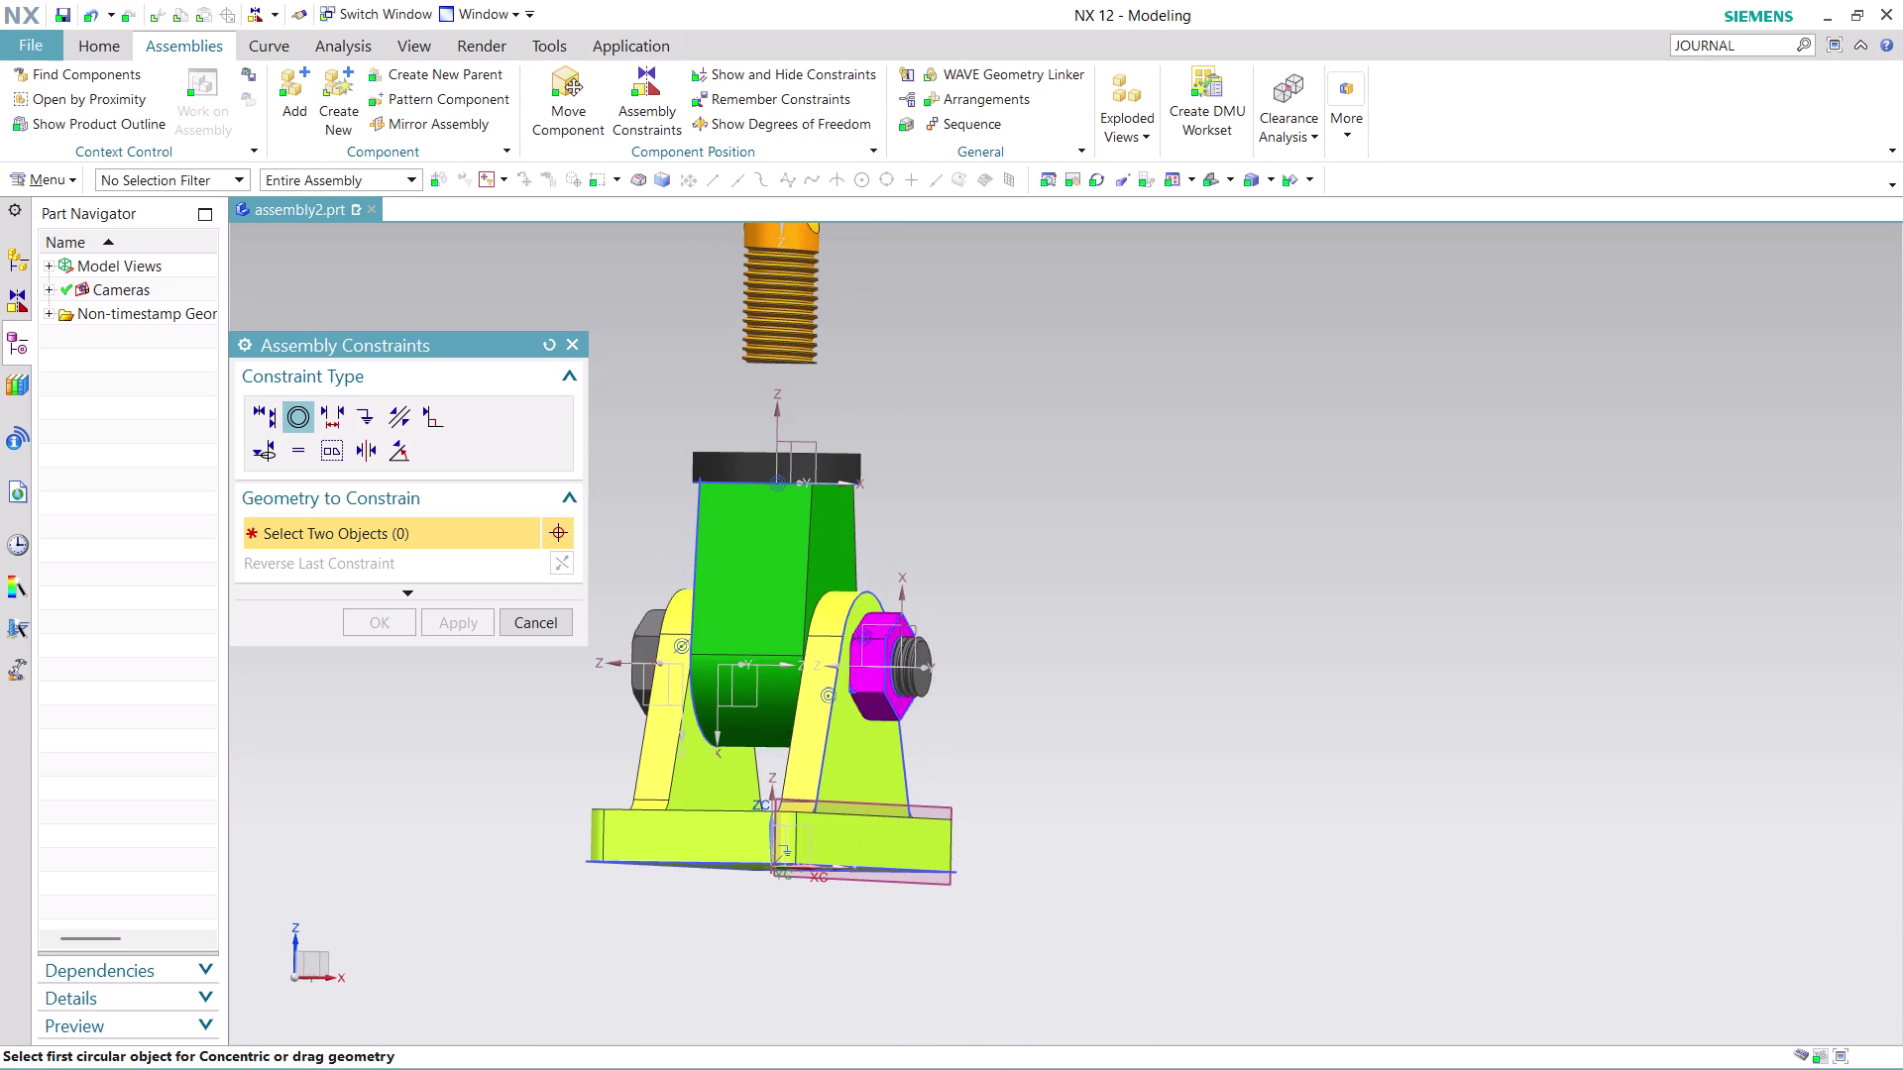
scroll(up, 3)
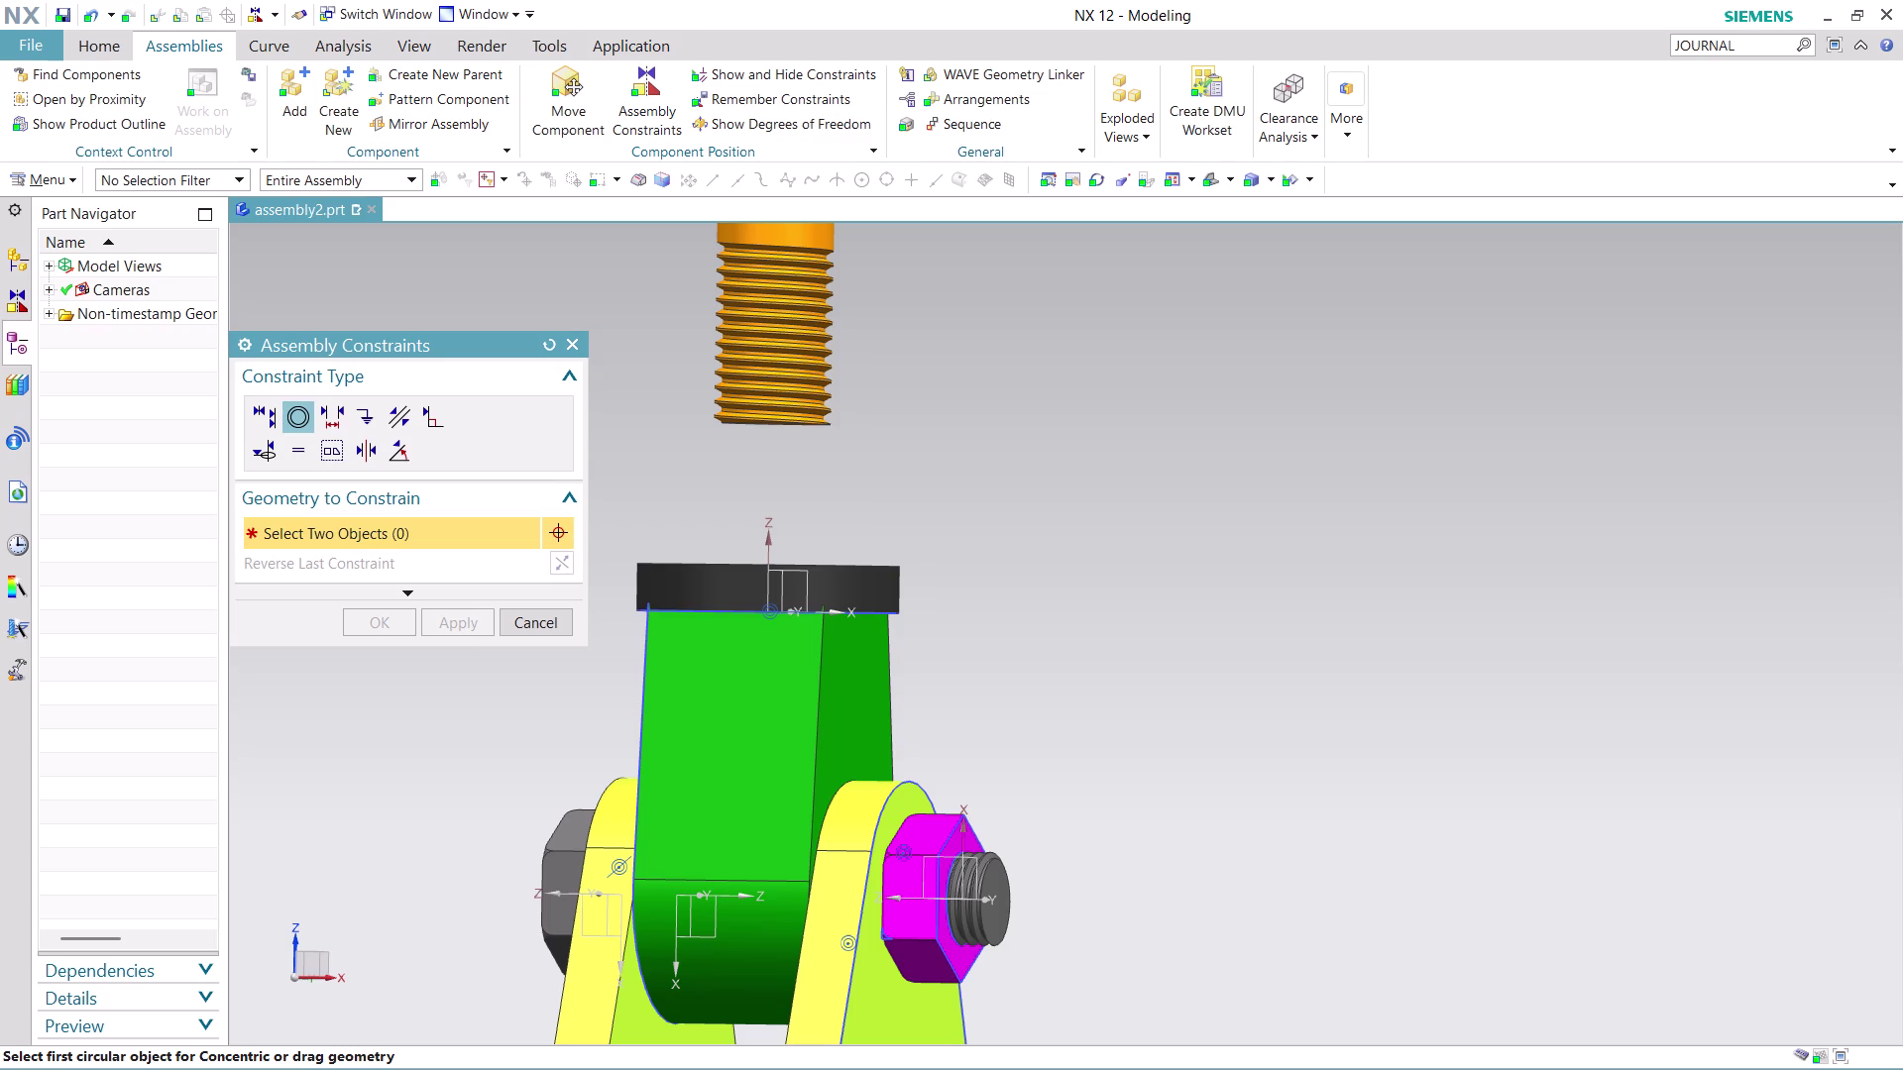
click(790, 248)
click(783, 257)
middle_drag(871, 390, 906, 460)
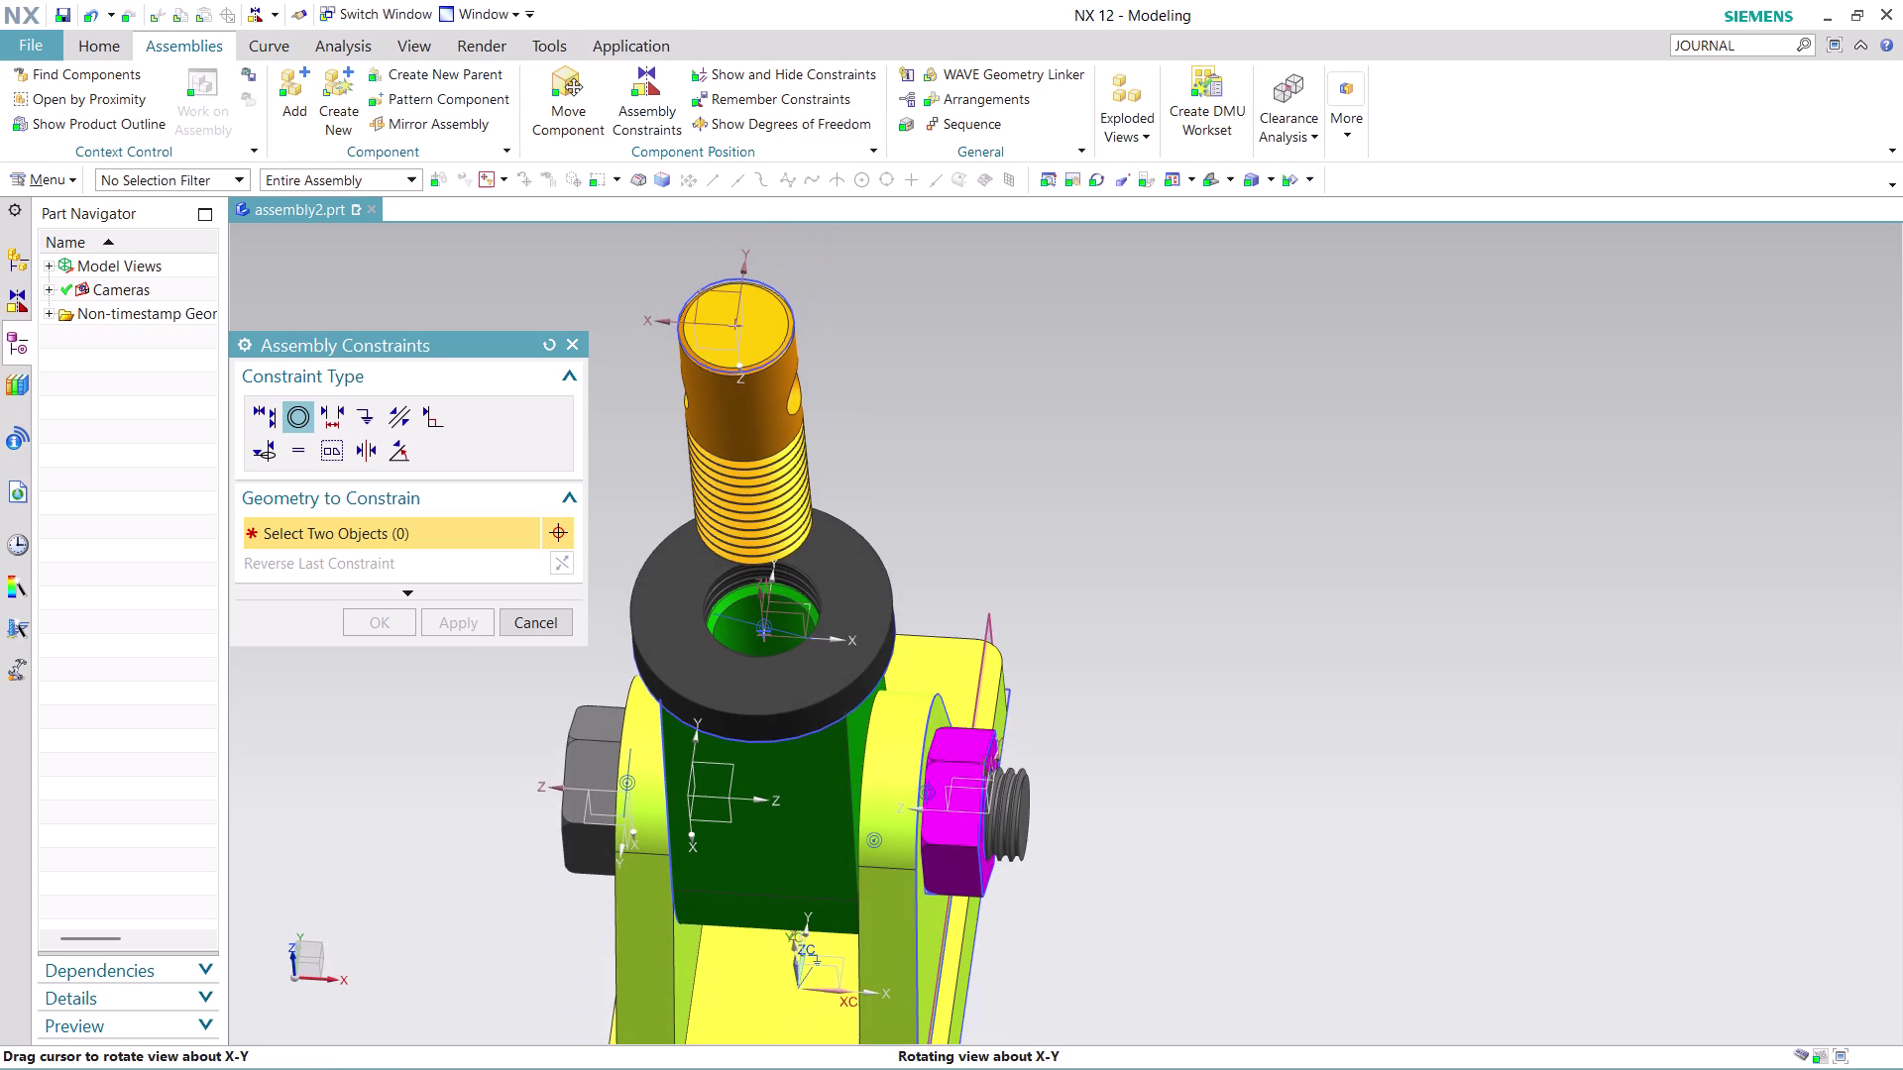
middle_drag(889, 536, 884, 599)
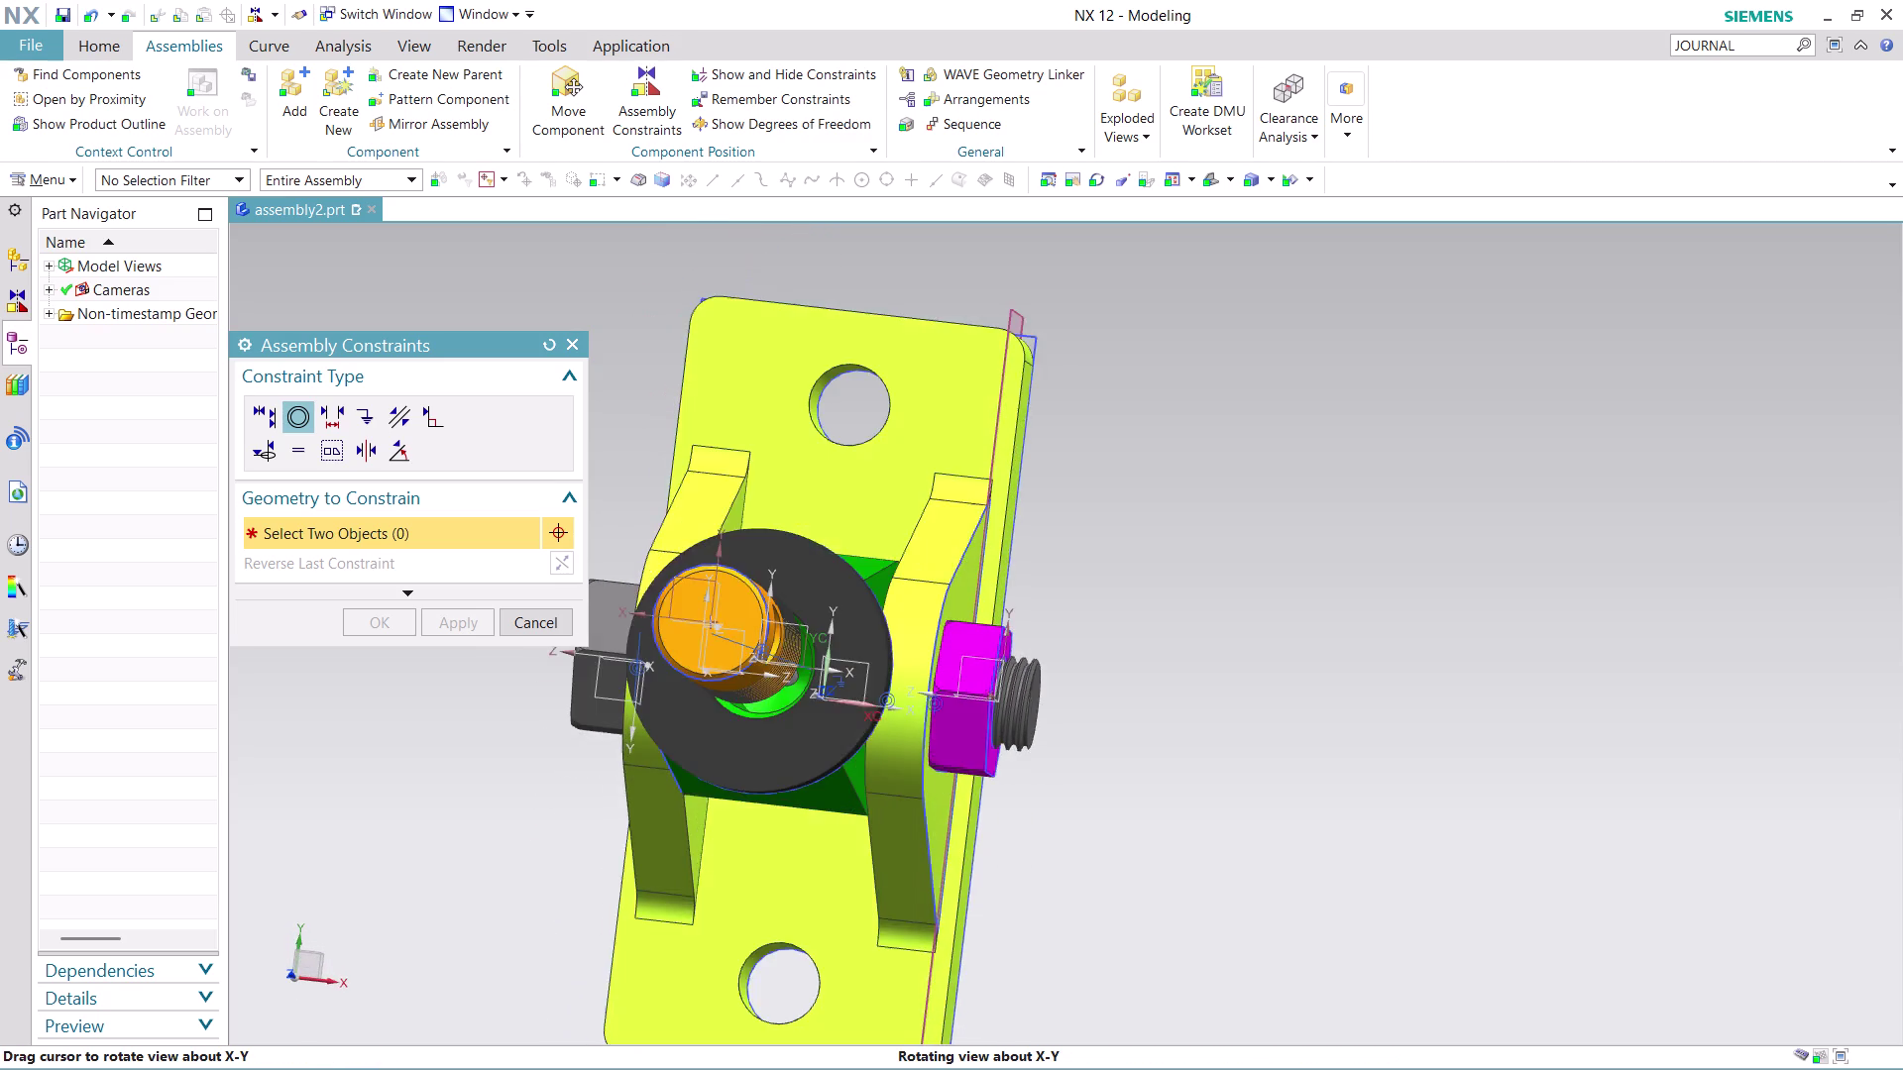
middle_drag(884, 599, 882, 582)
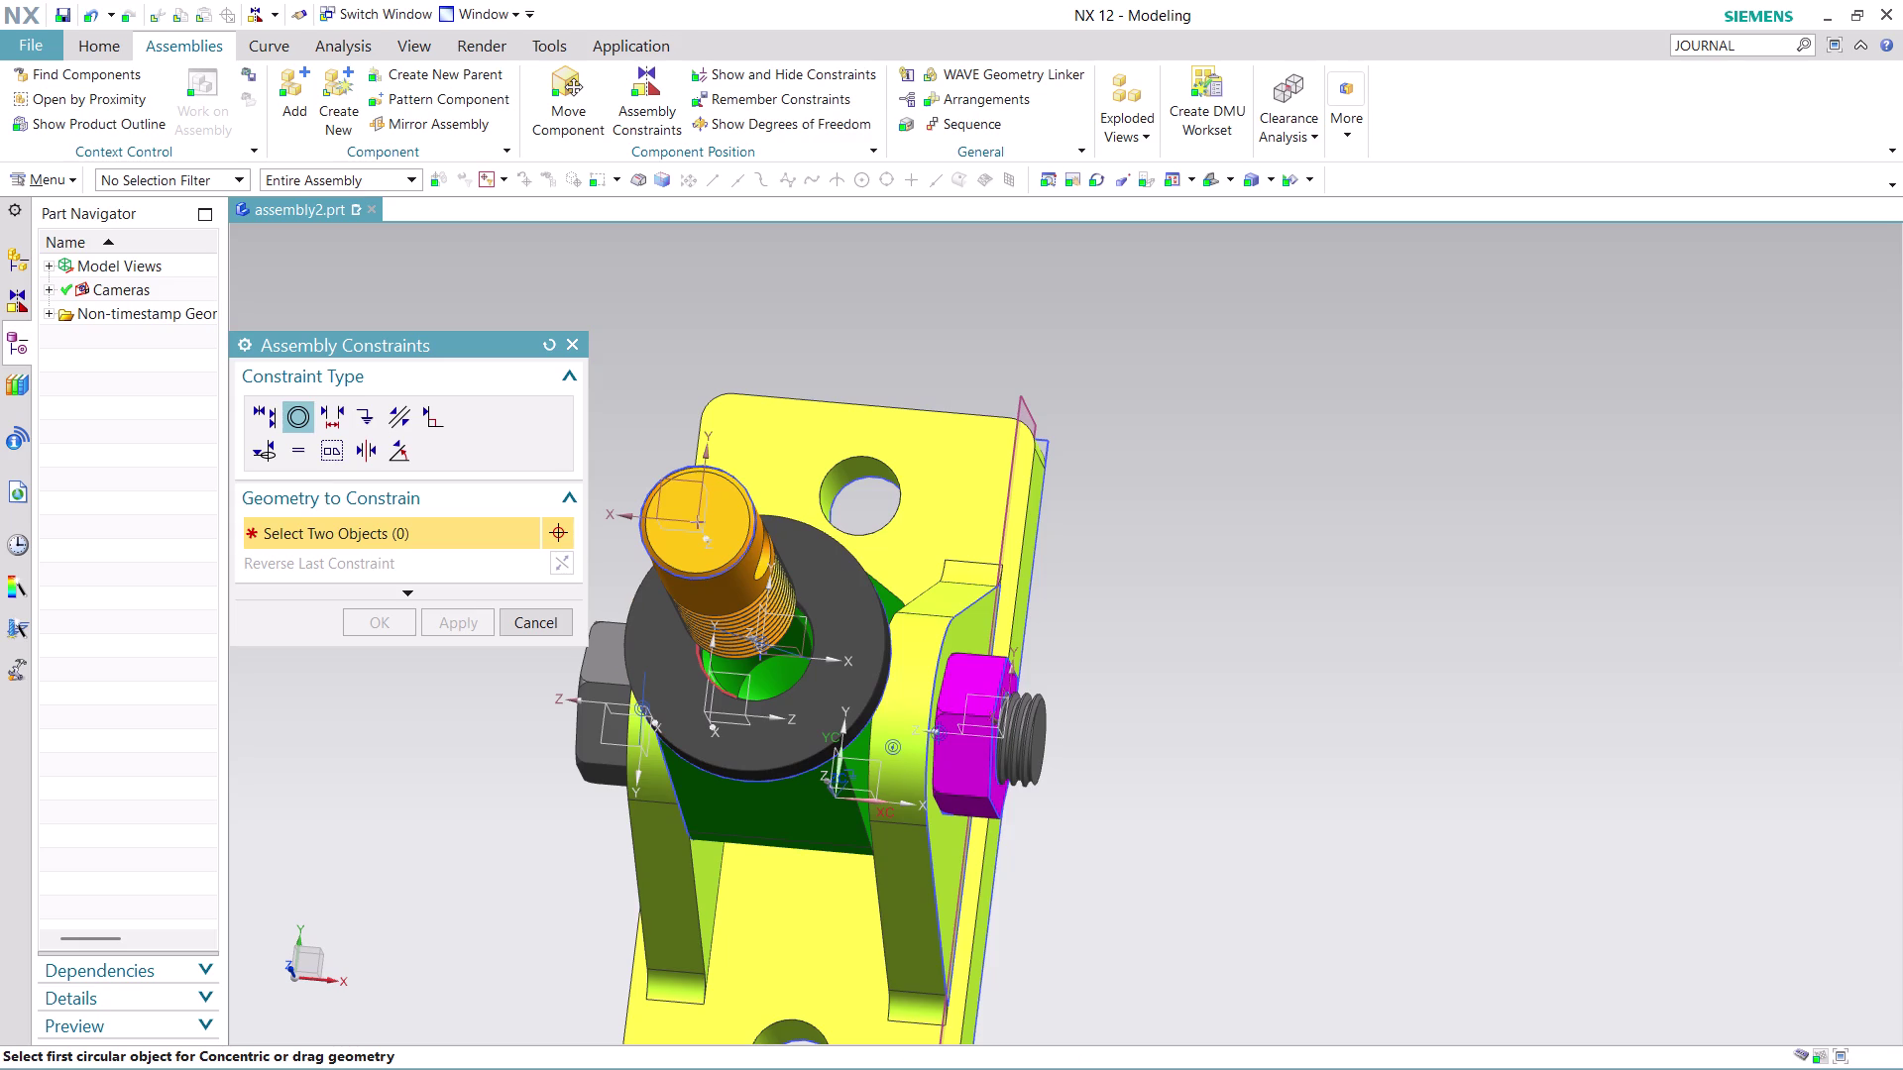
scroll(up, 3)
scroll(up, 3)
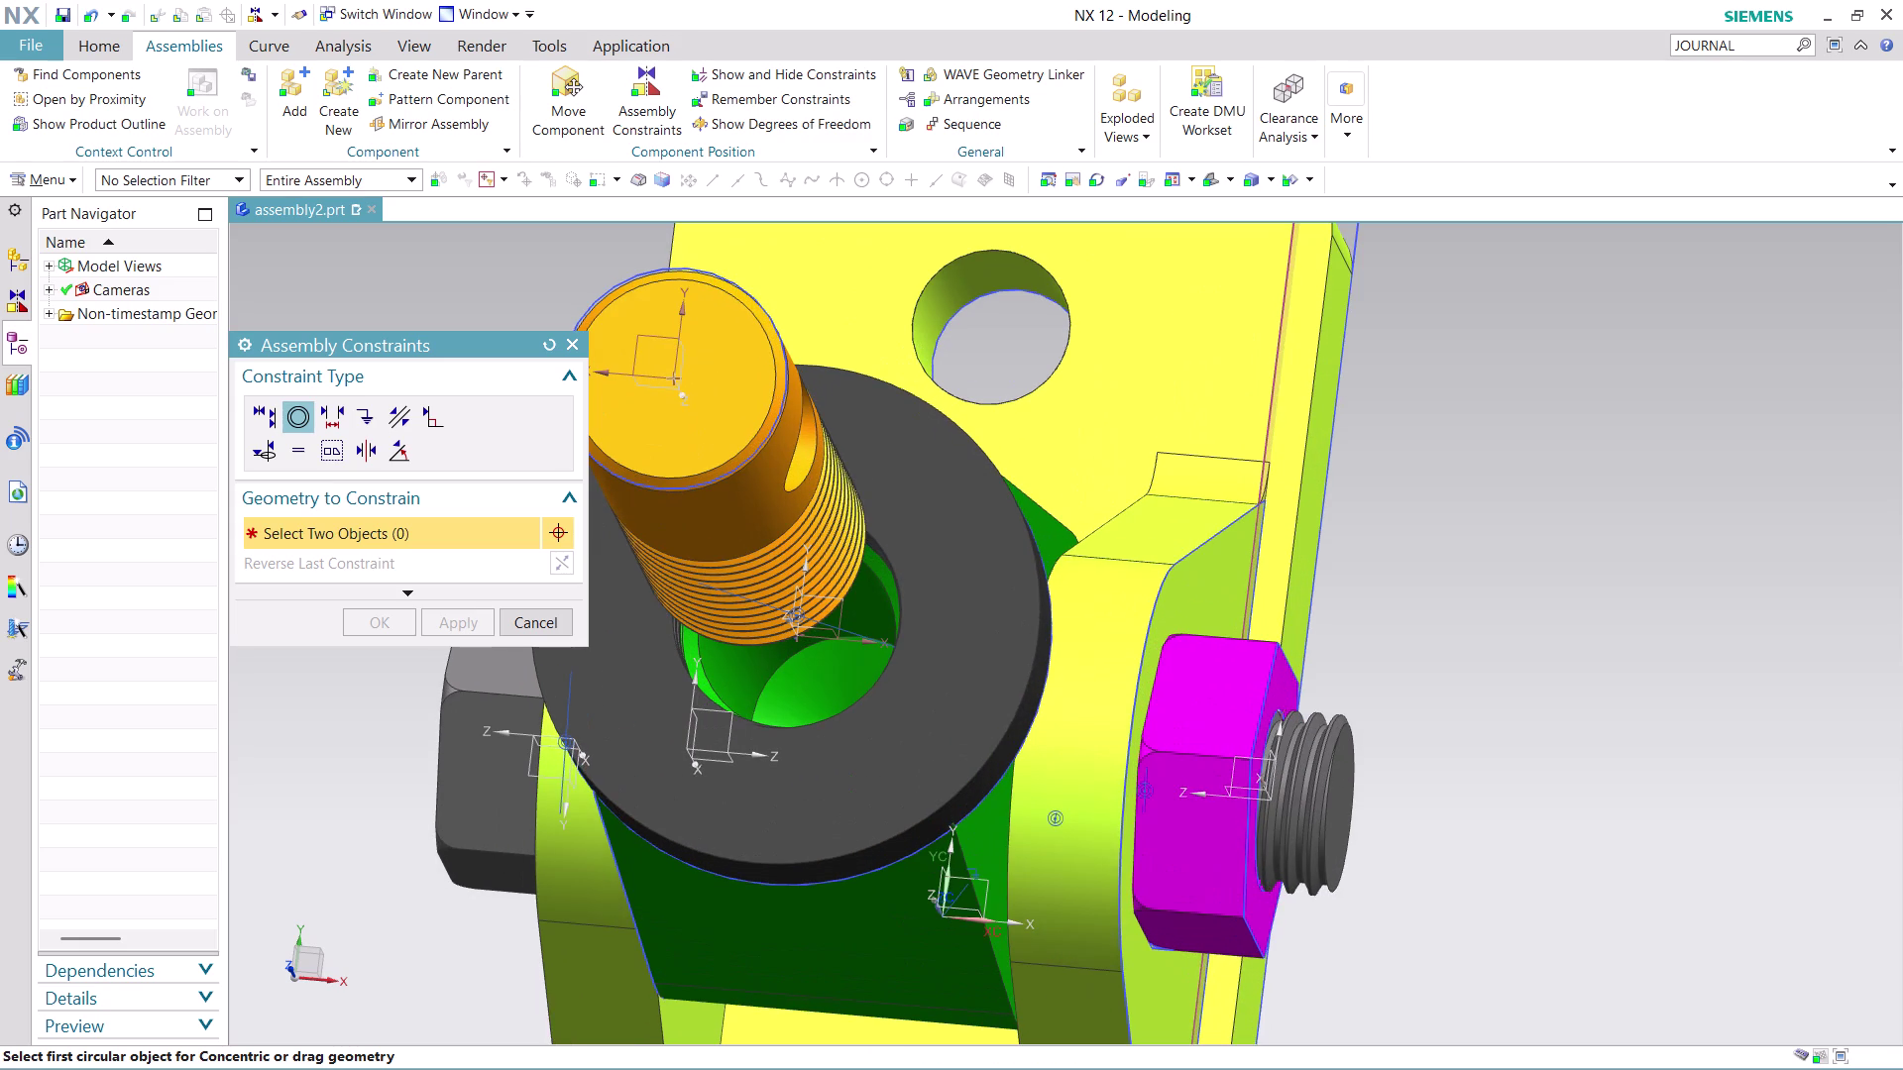
middle_drag(722, 660, 723, 610)
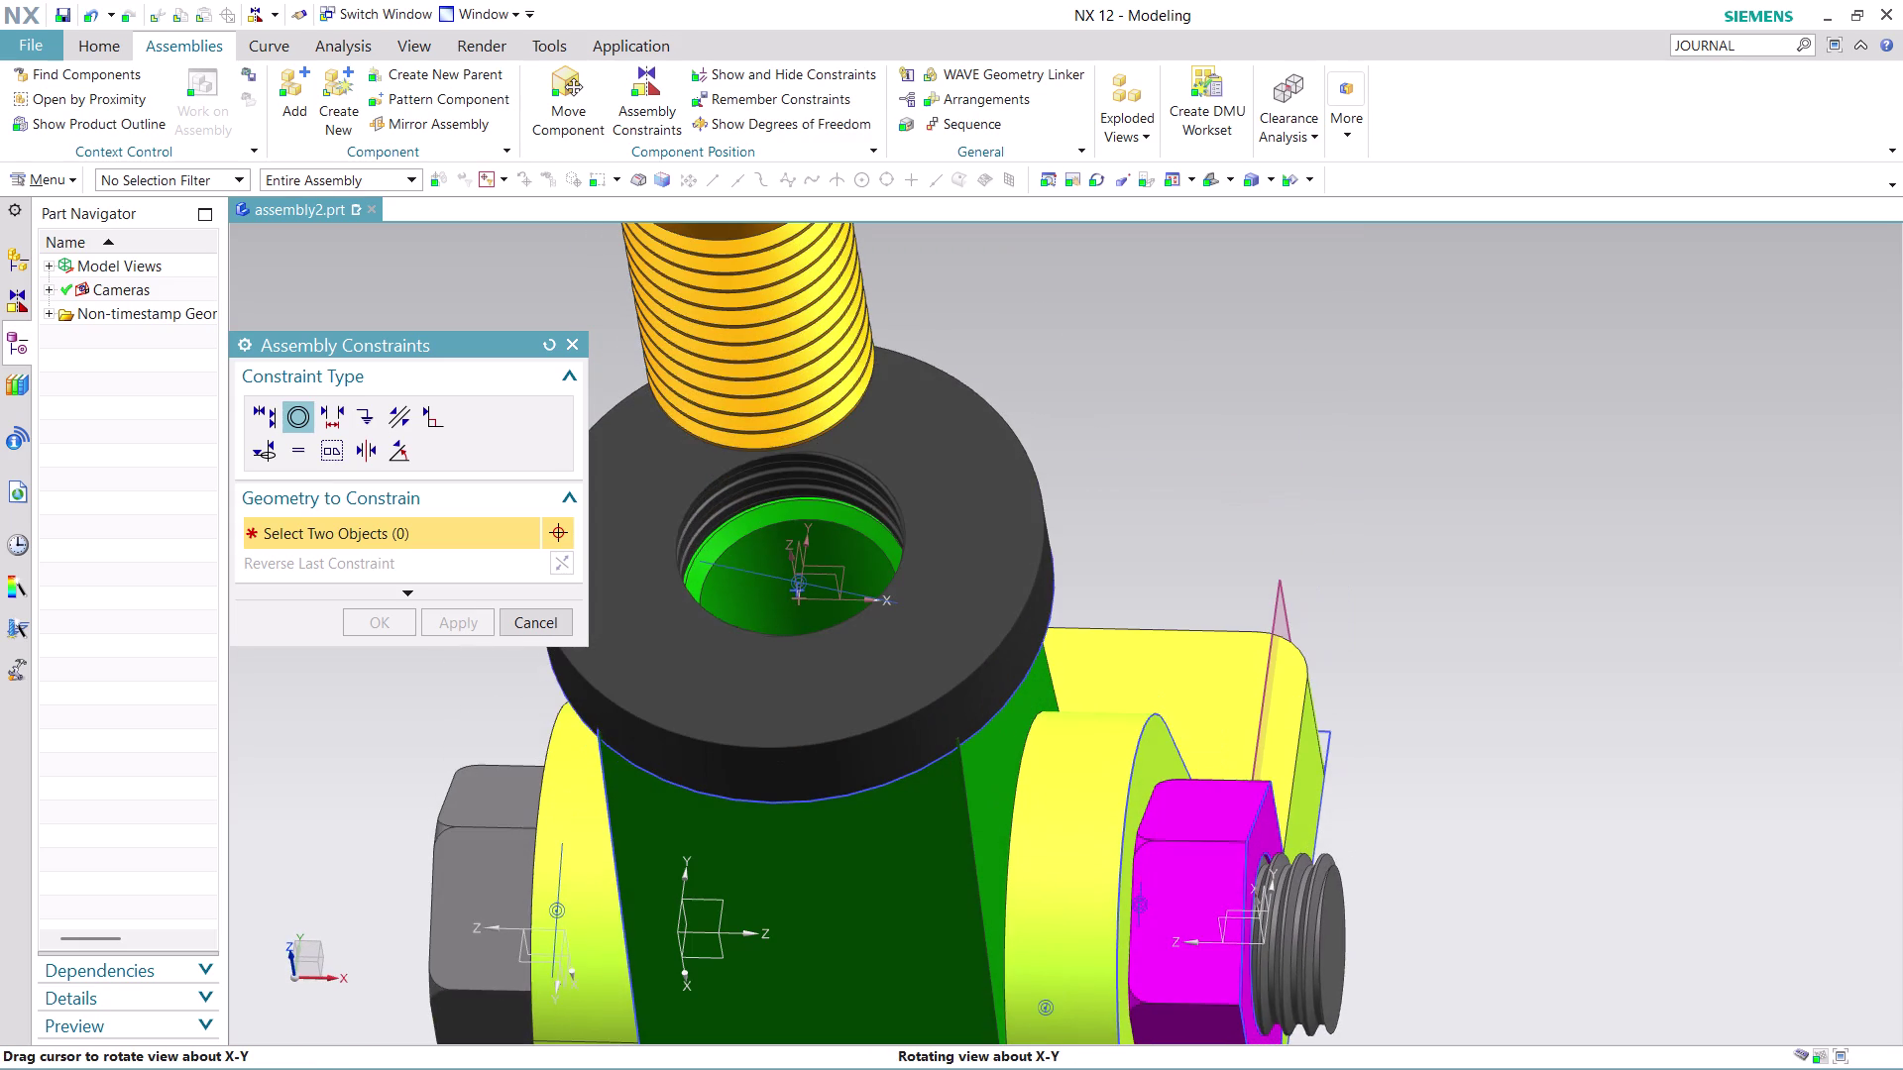
scroll(up, 3)
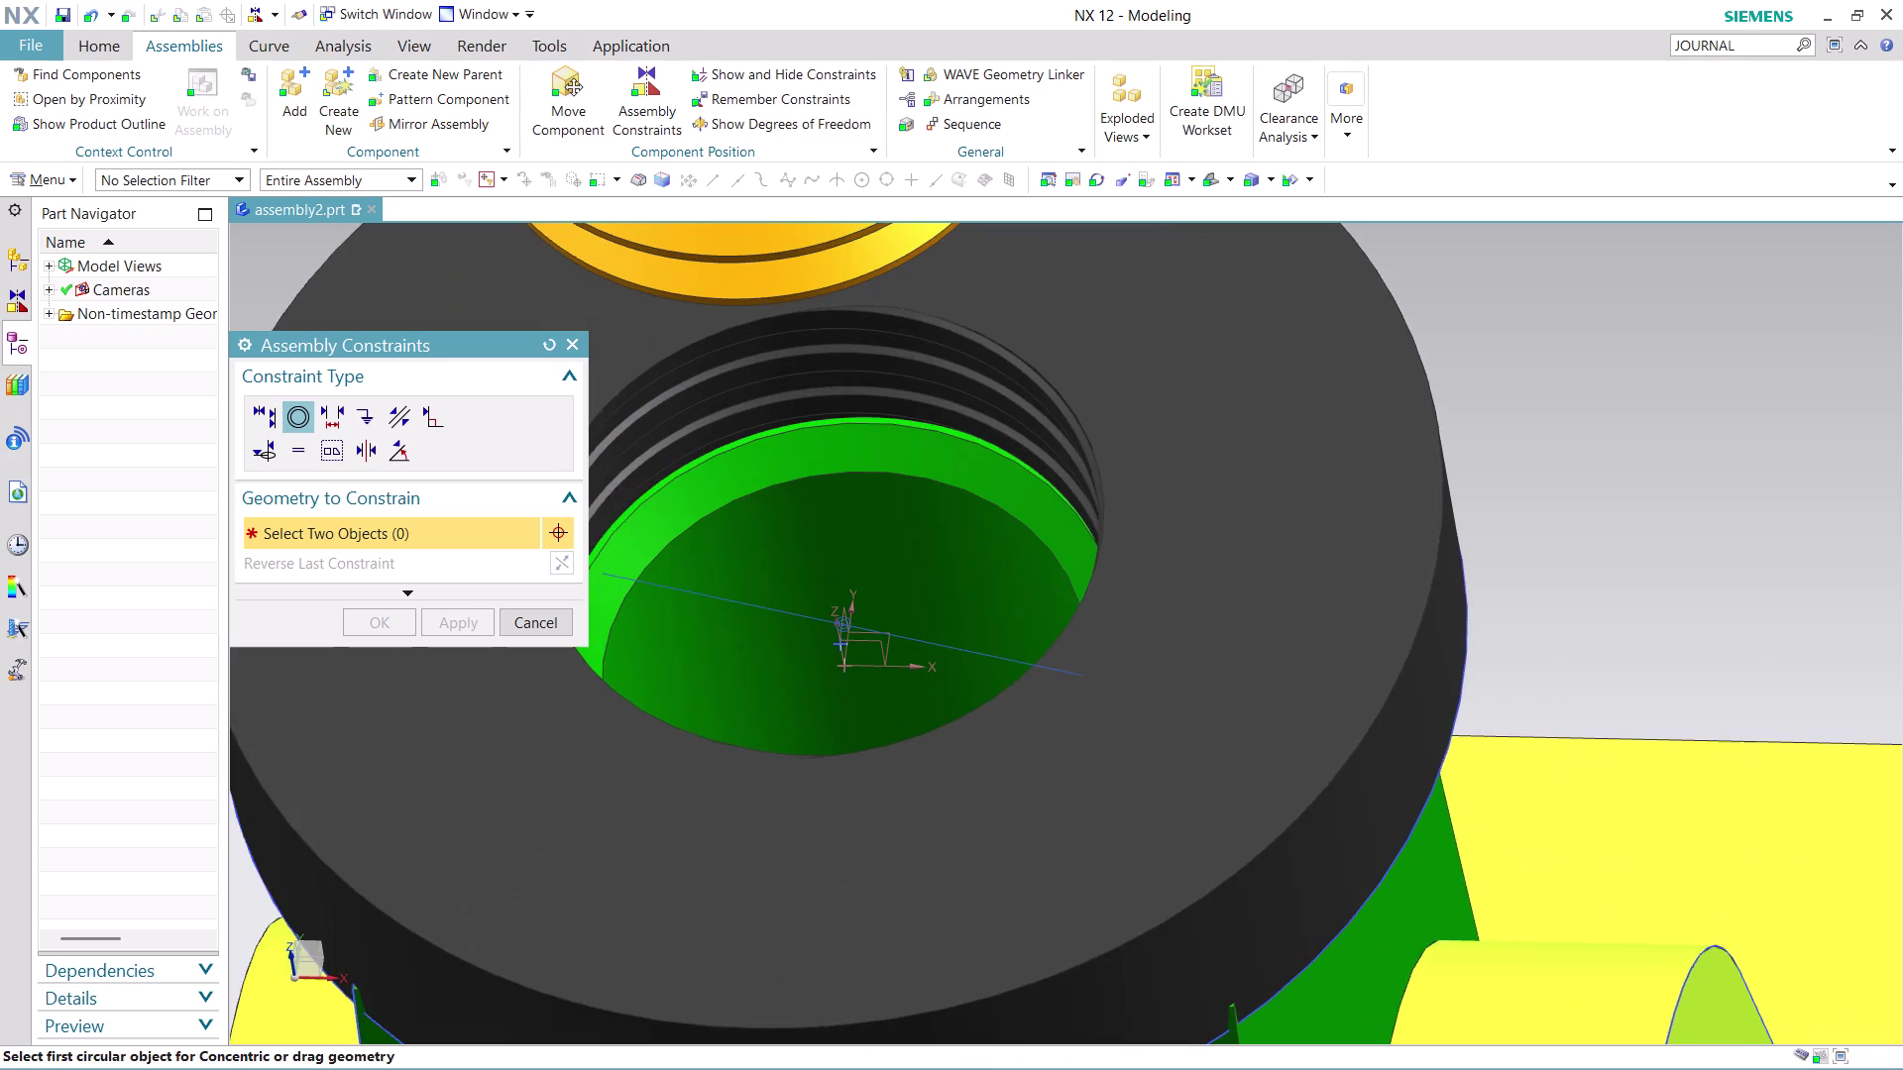
scroll(down, 3)
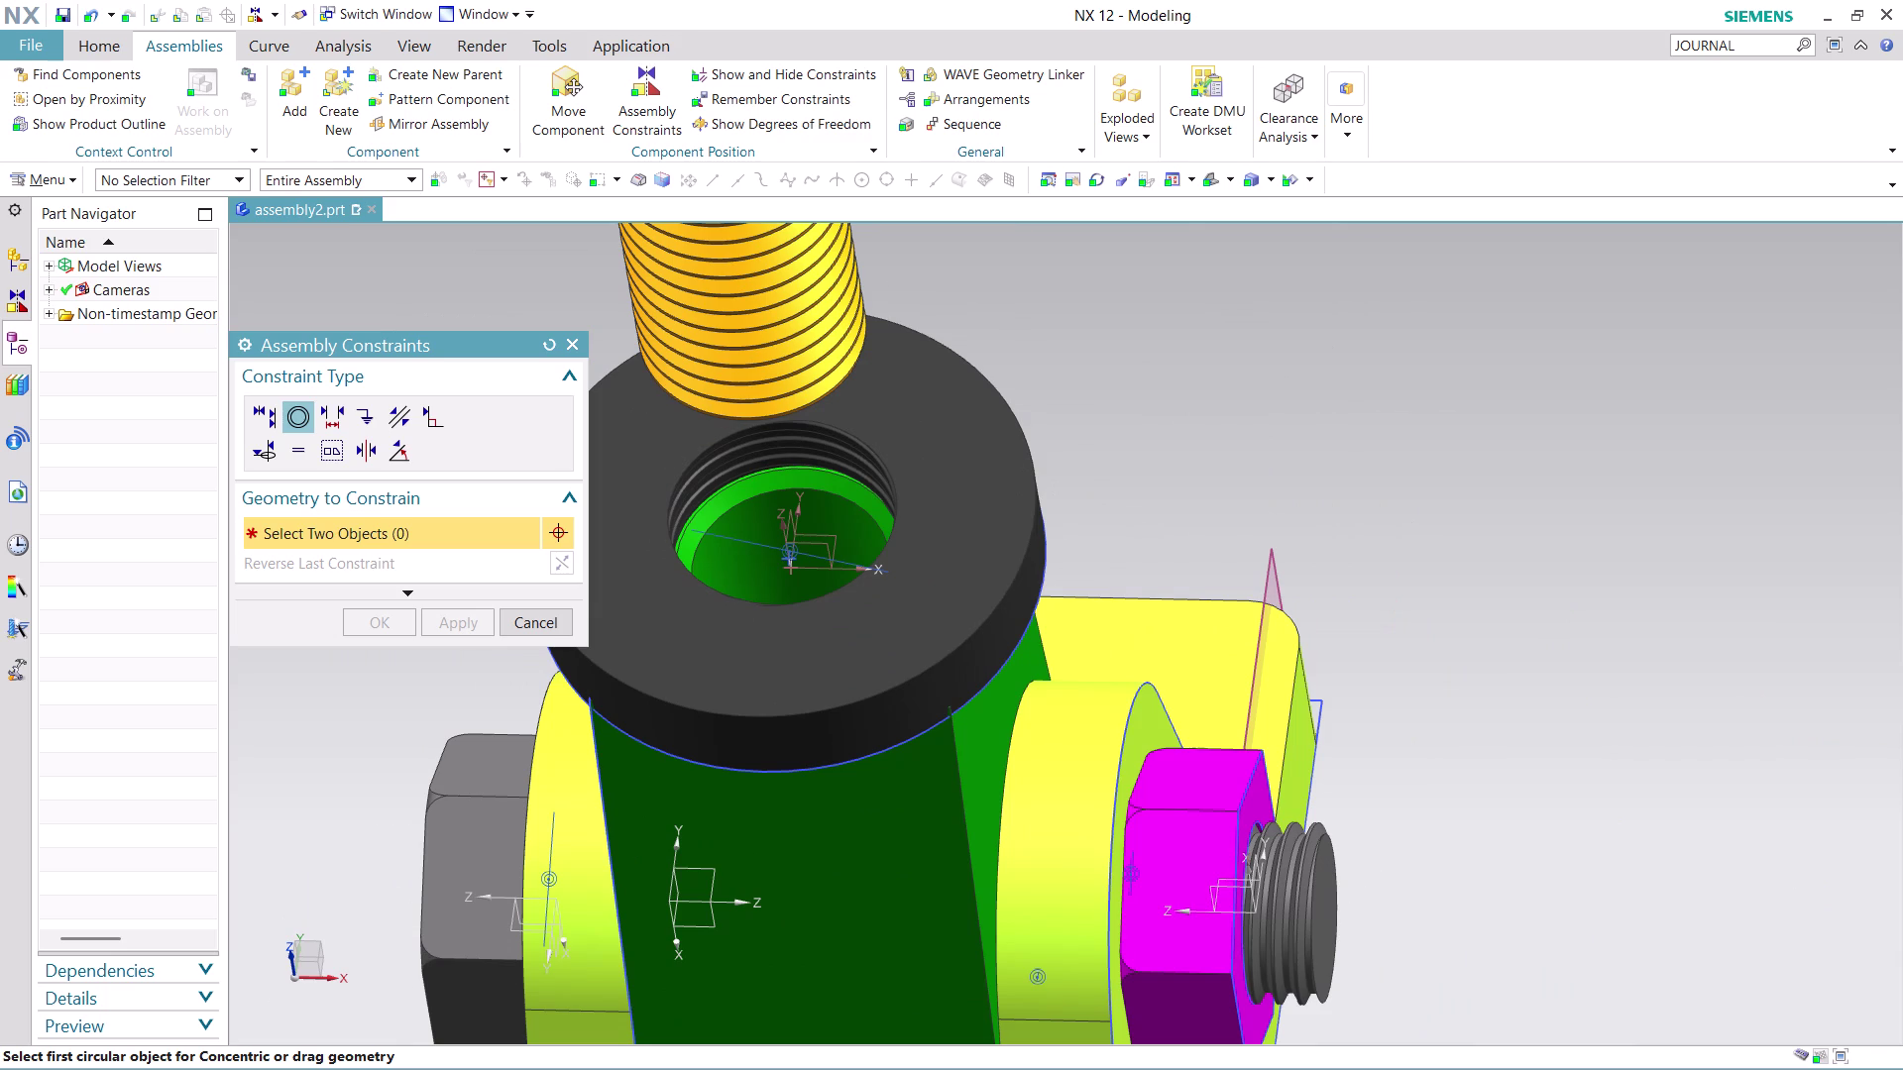
Select the washer hole edge and the screw's circular end for concentric alignment.
click(708, 578)
scroll(down, 3)
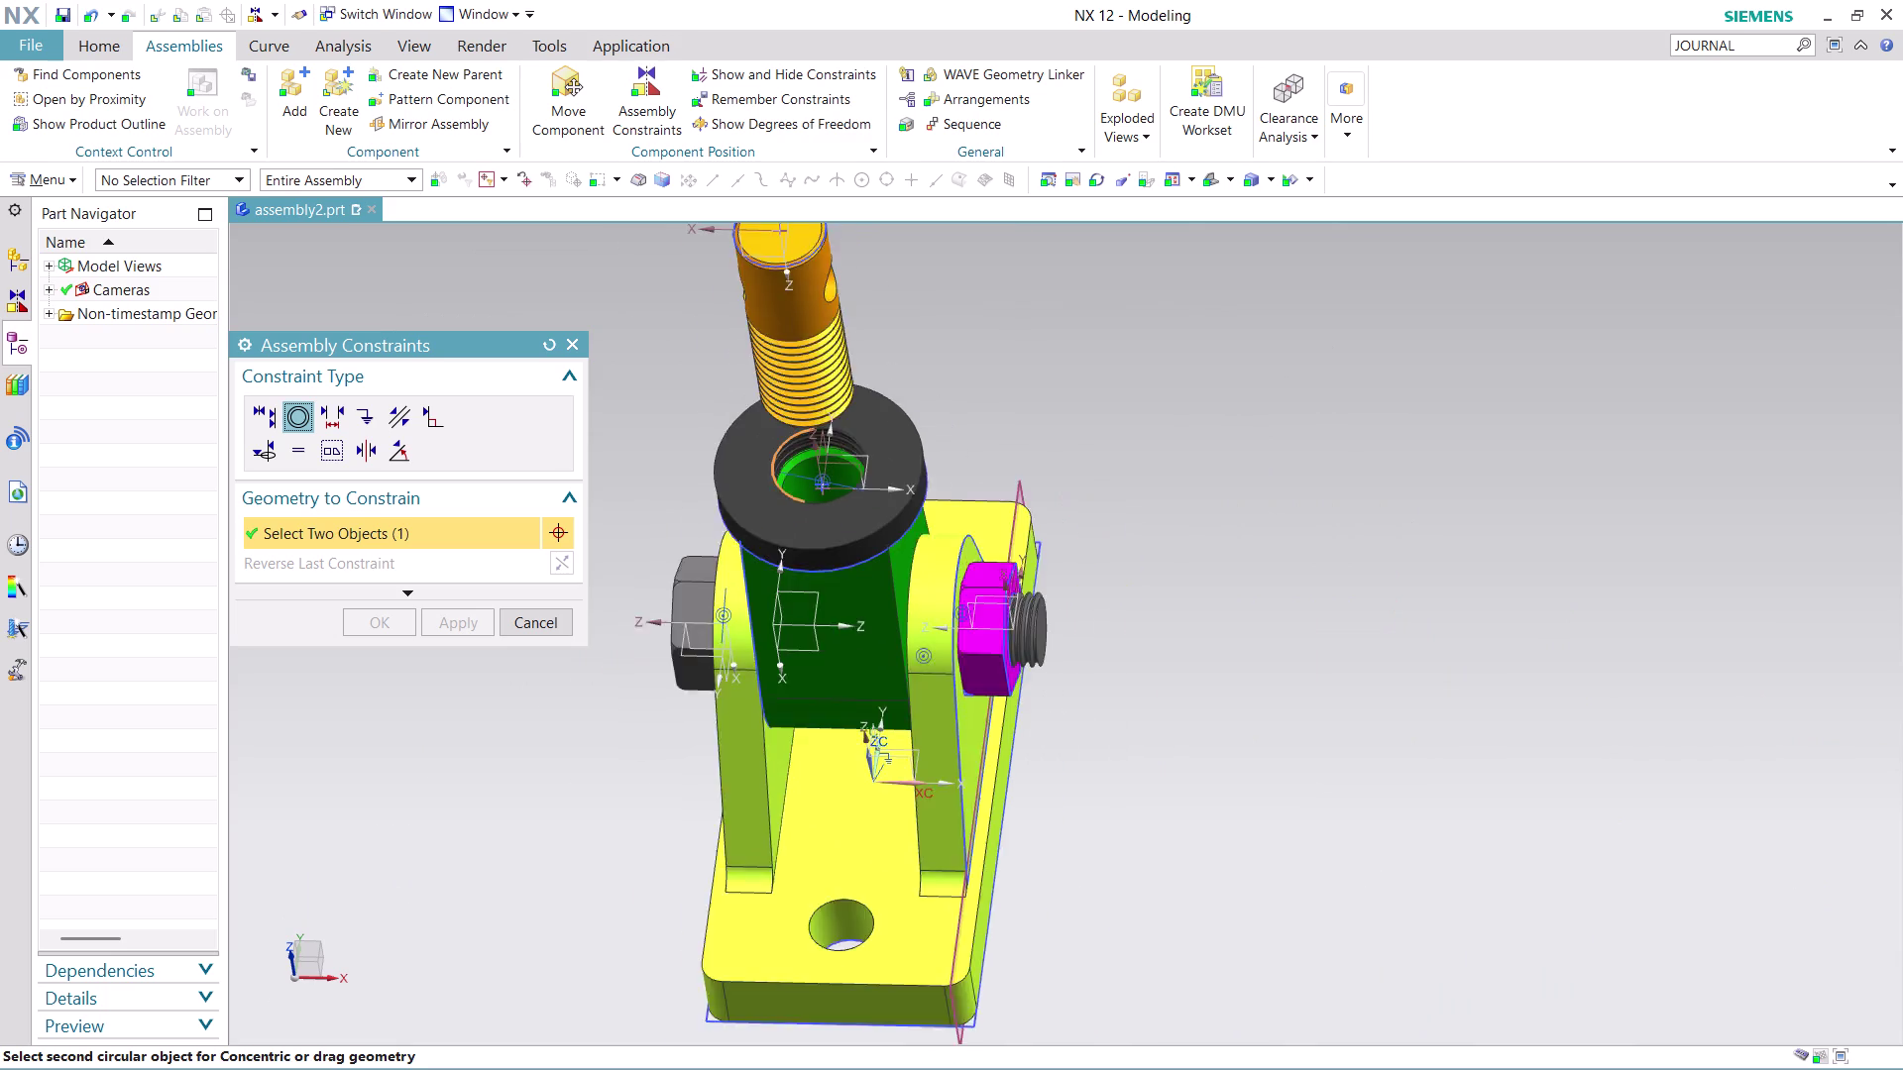
scroll(down, 3)
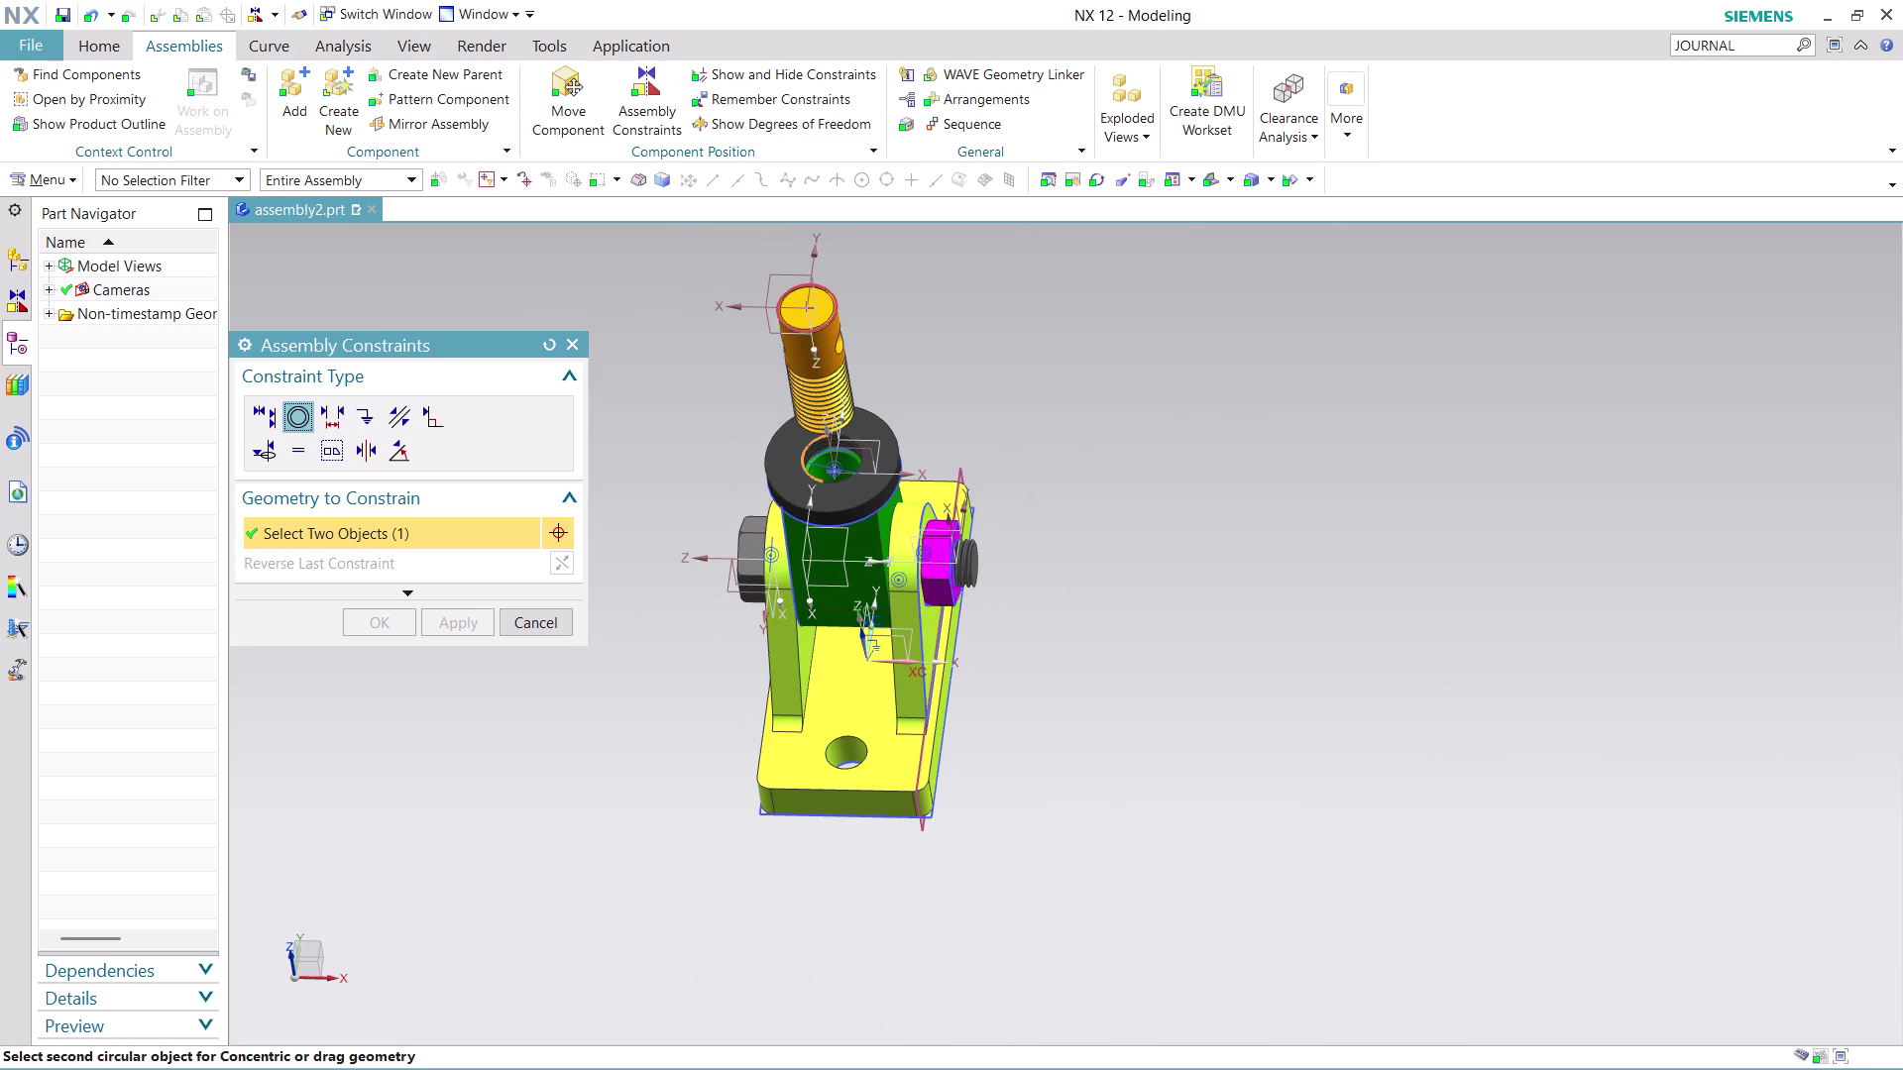
click(821, 321)
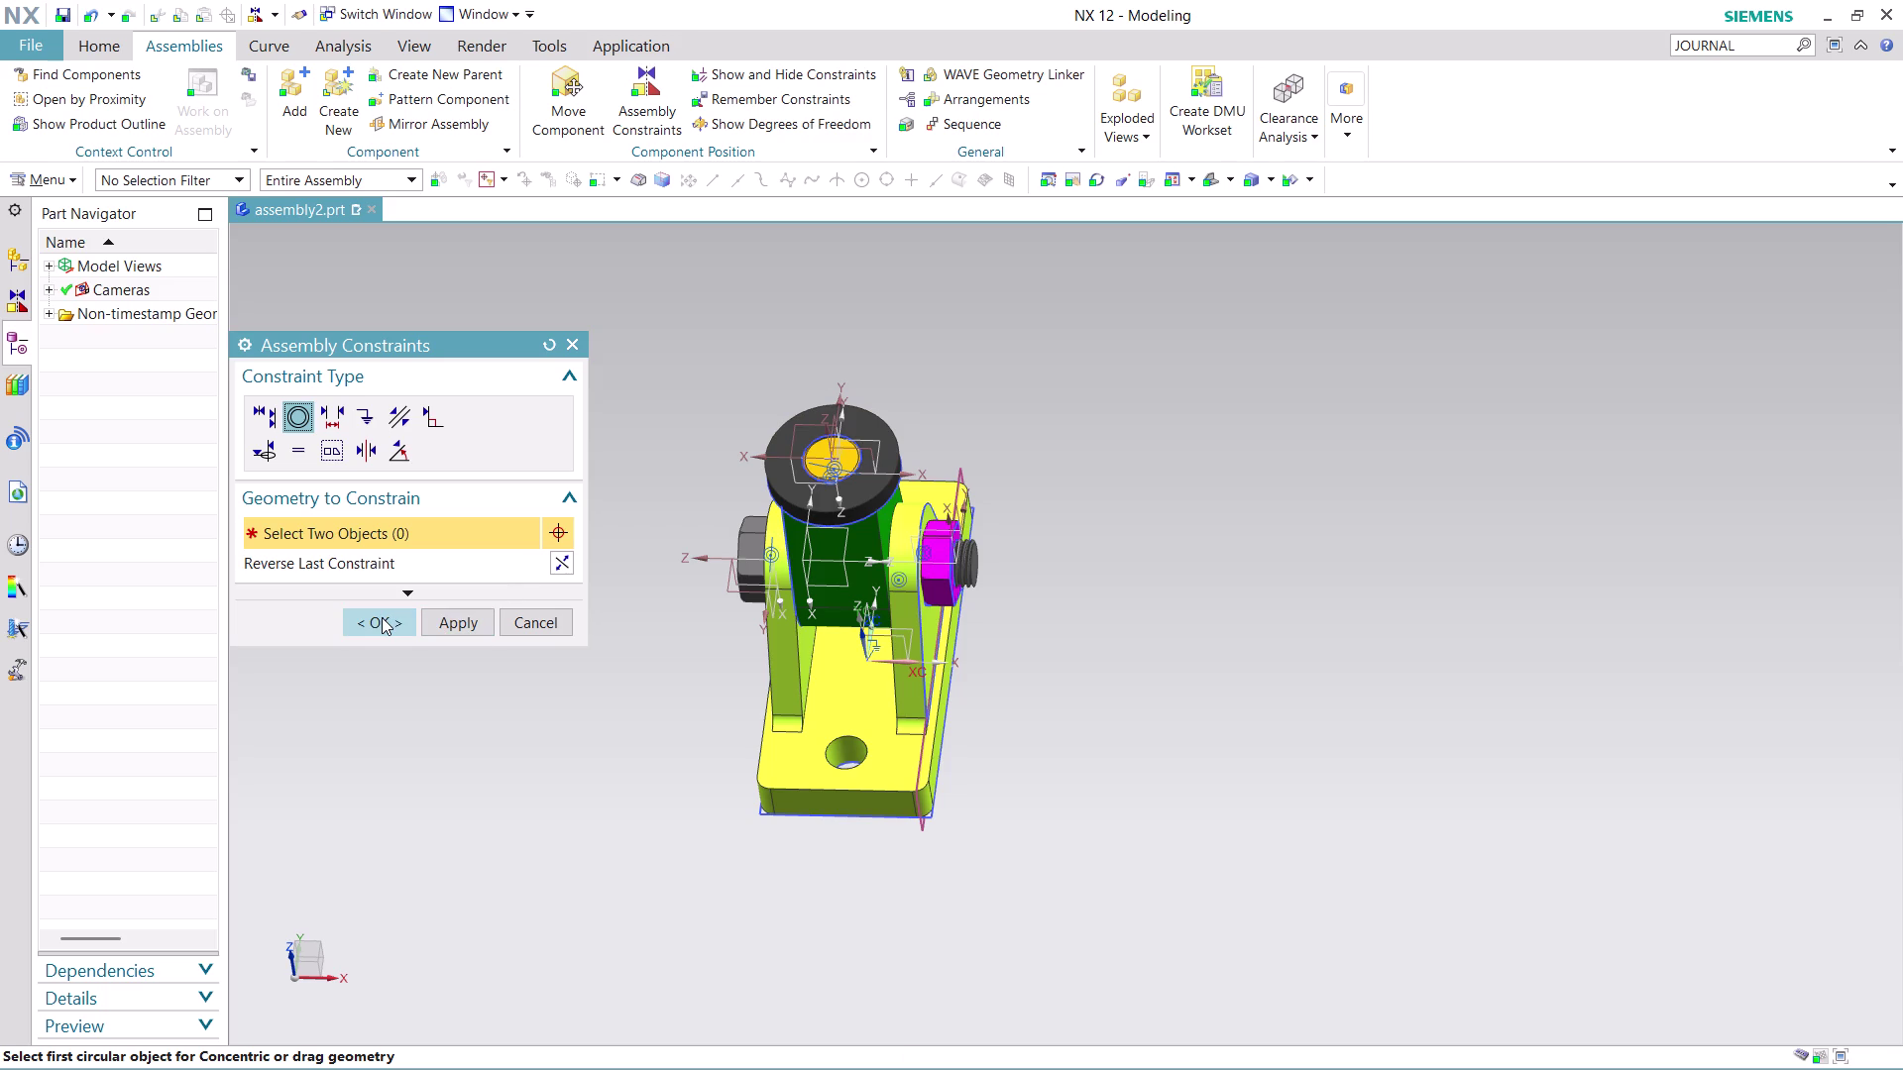
key(ctrl+z)
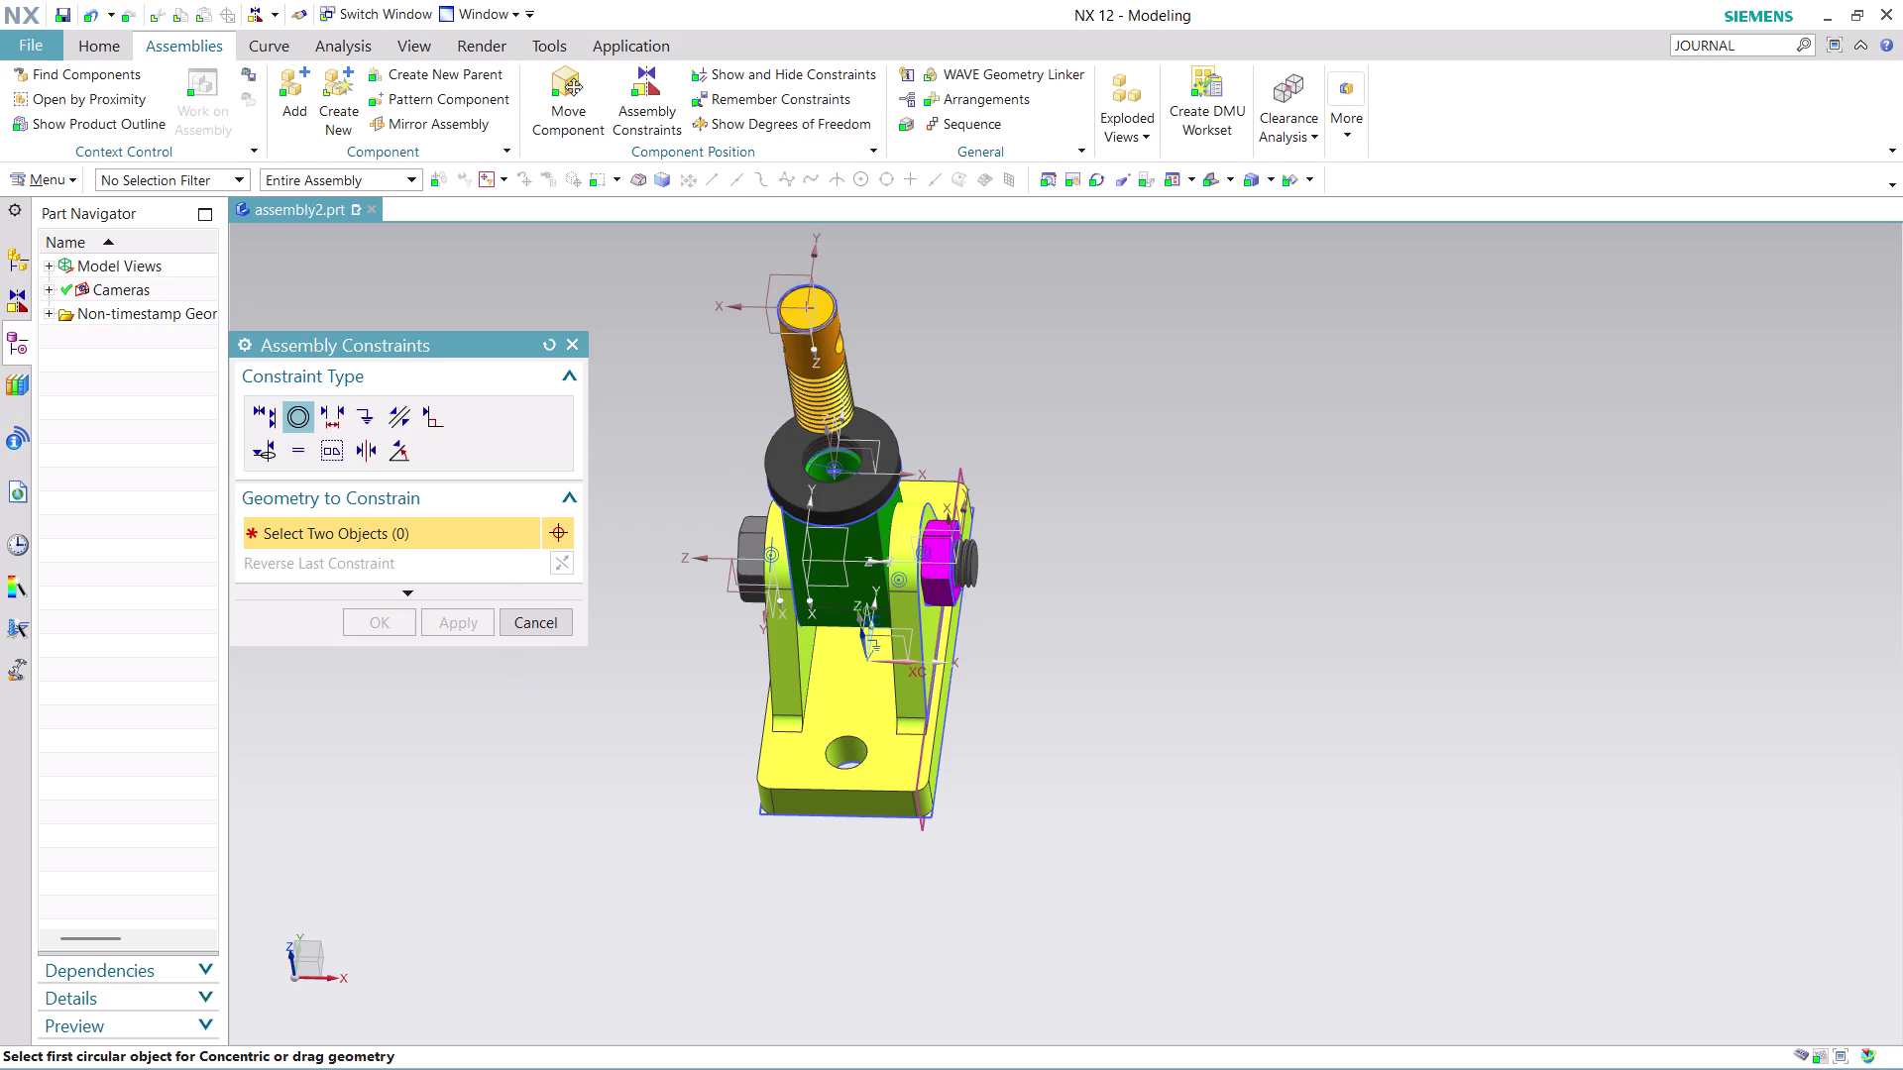
Orbit around the screw and washer, then switch the constraint type to Distance.
middle_drag(975, 403, 935, 337)
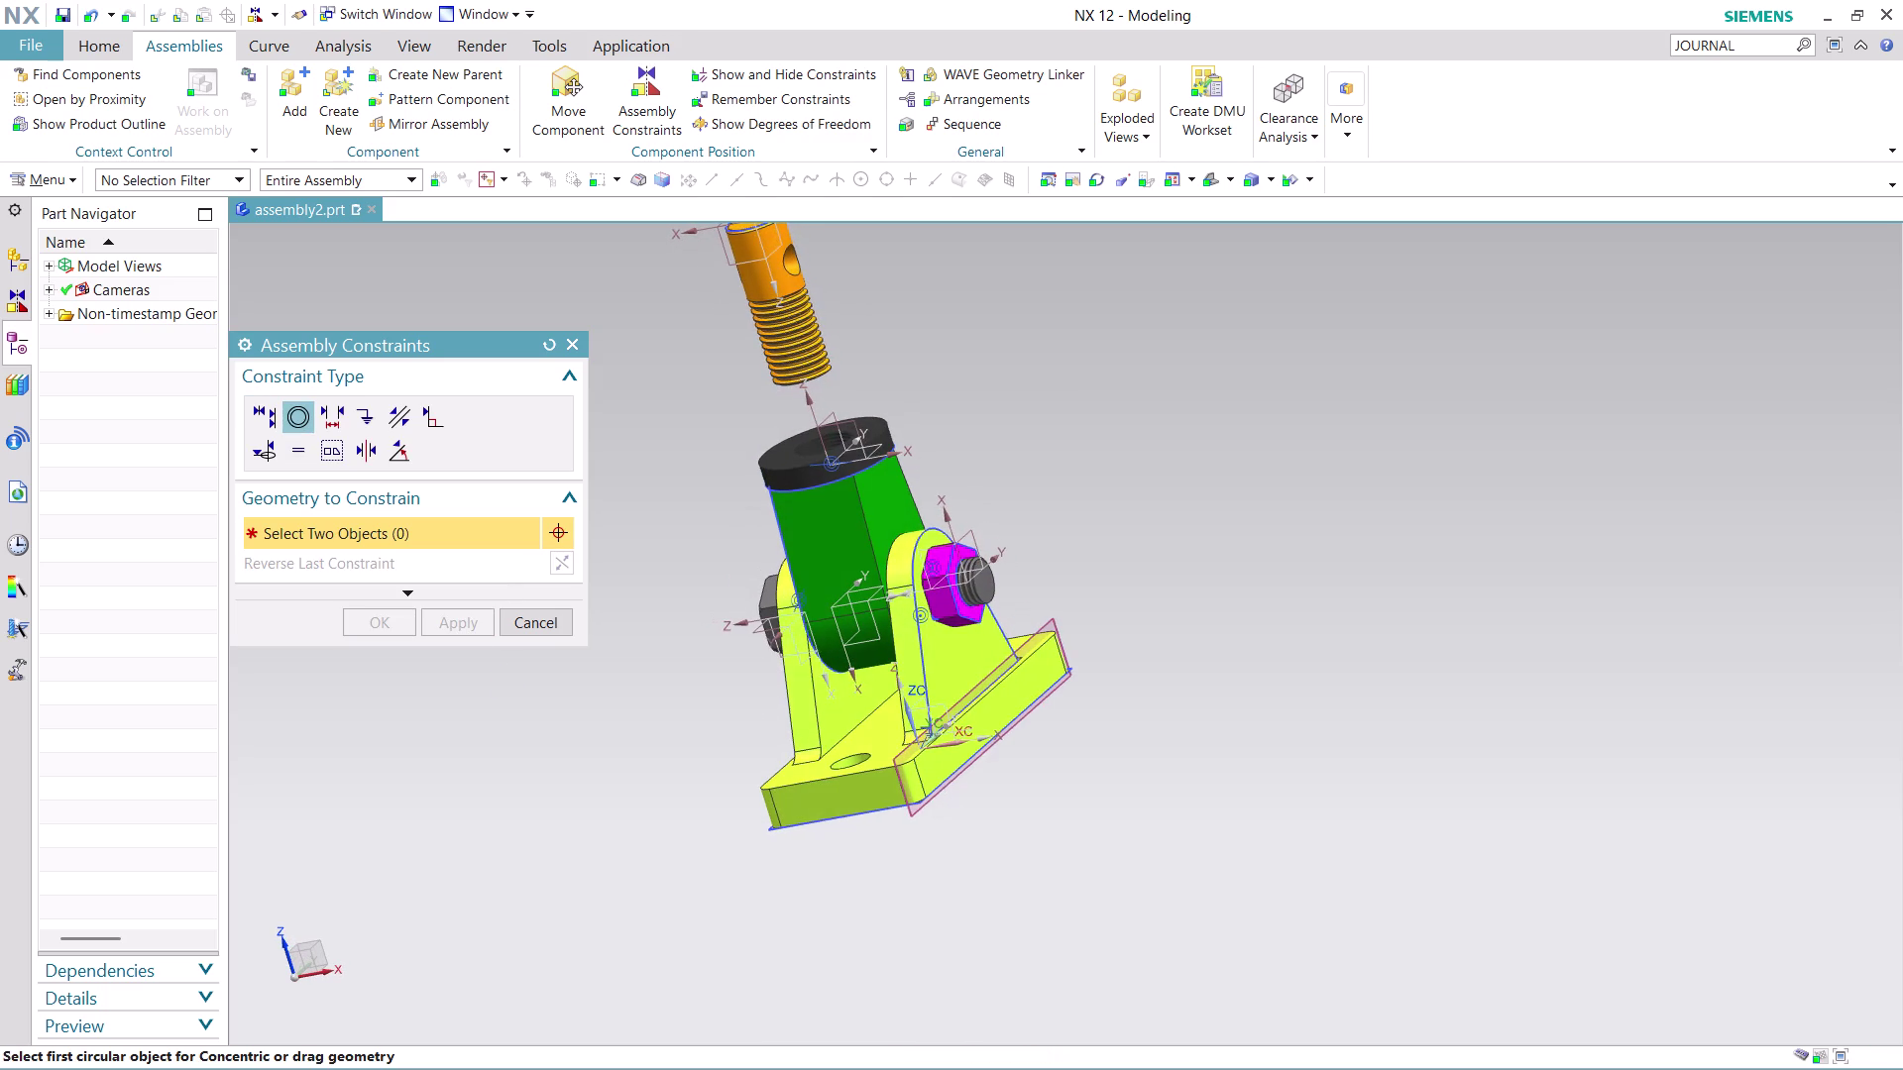
scroll(down, 3)
scroll(up, 3)
scroll(up, 3)
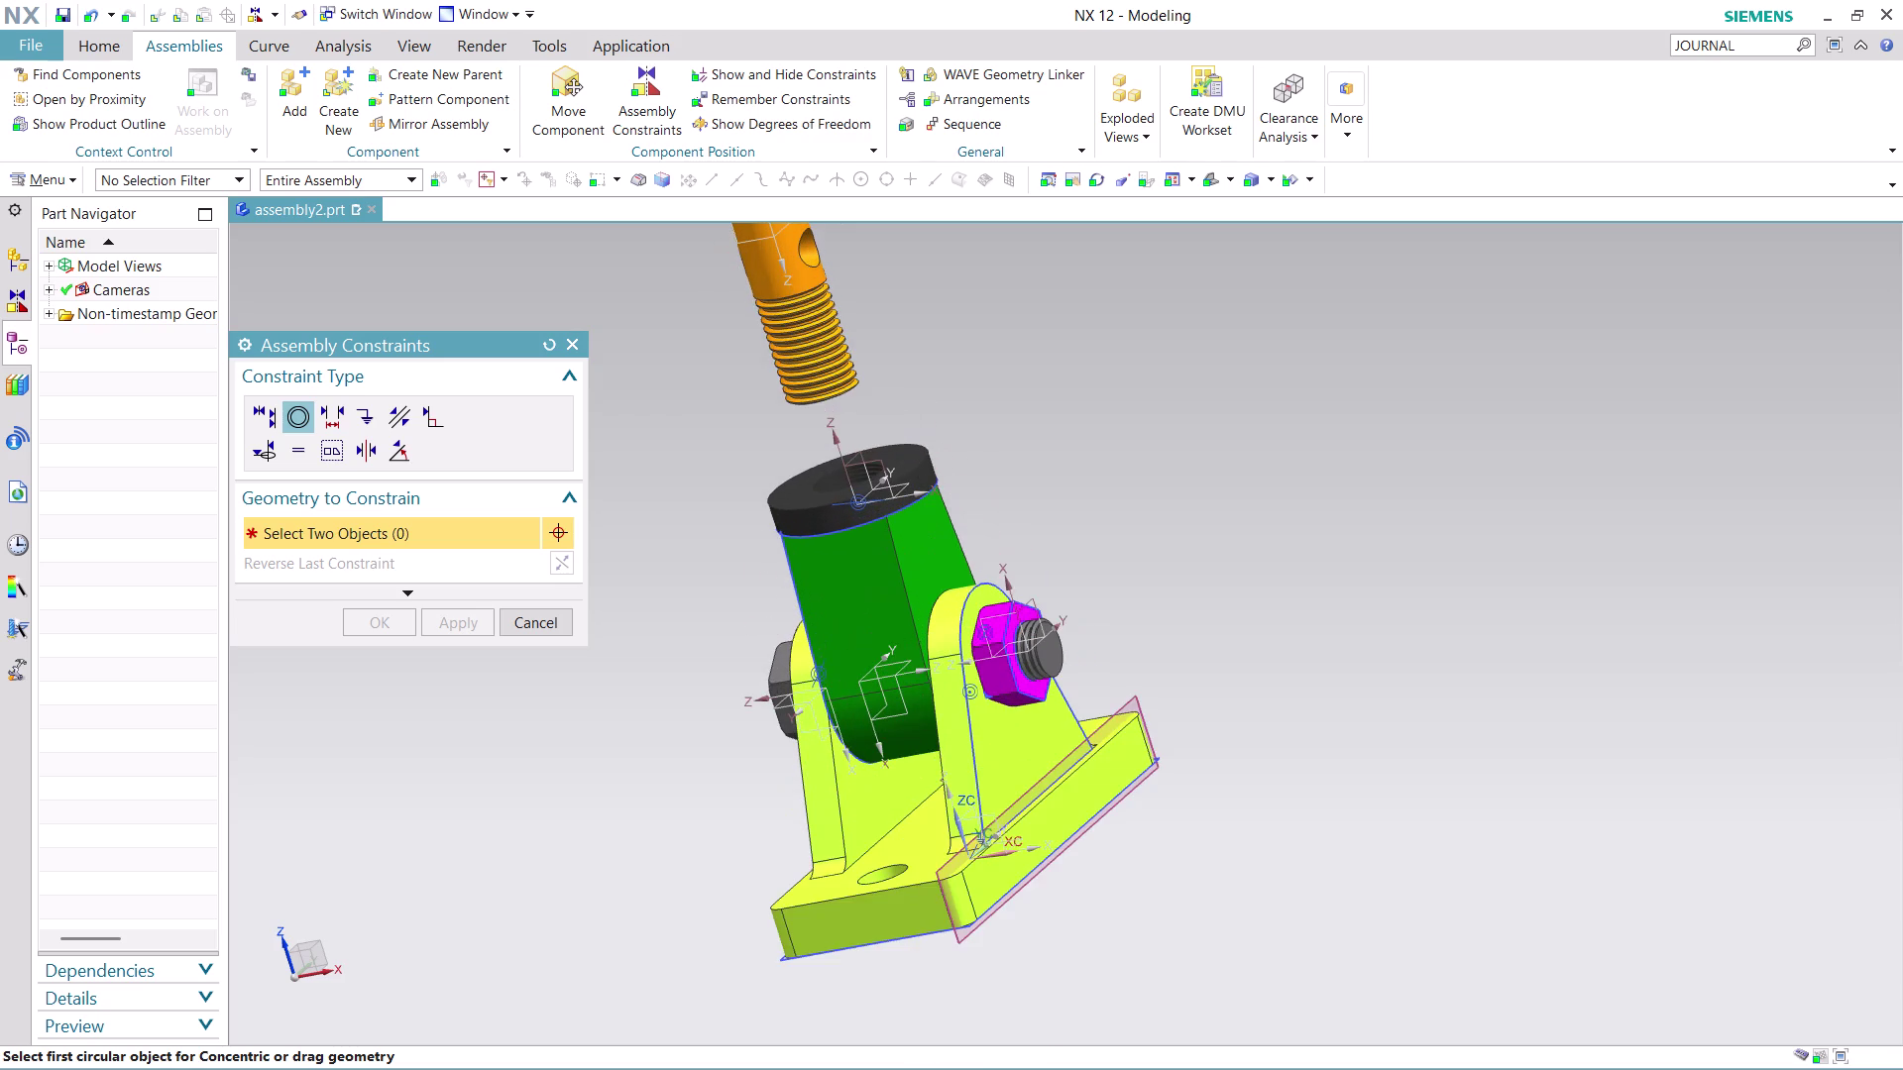
scroll(down, 3)
scroll(up, 3)
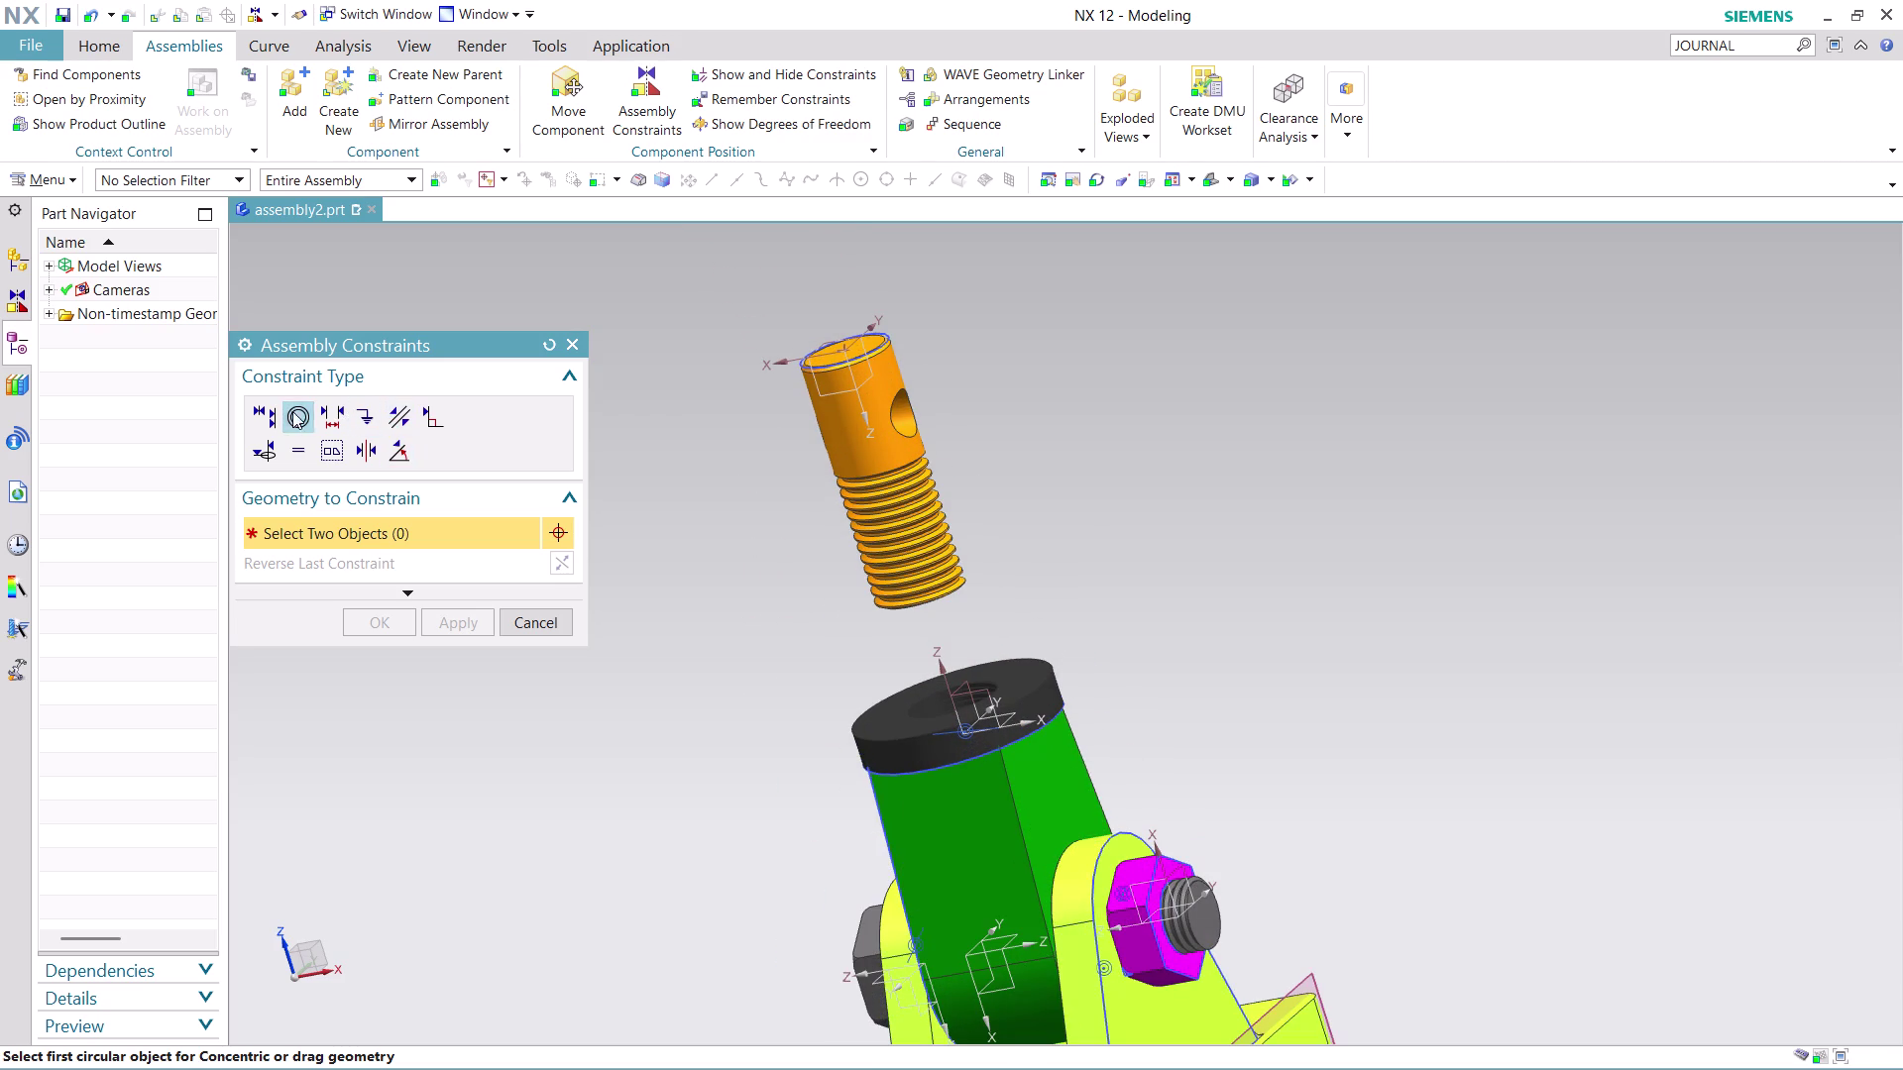
click(340, 413)
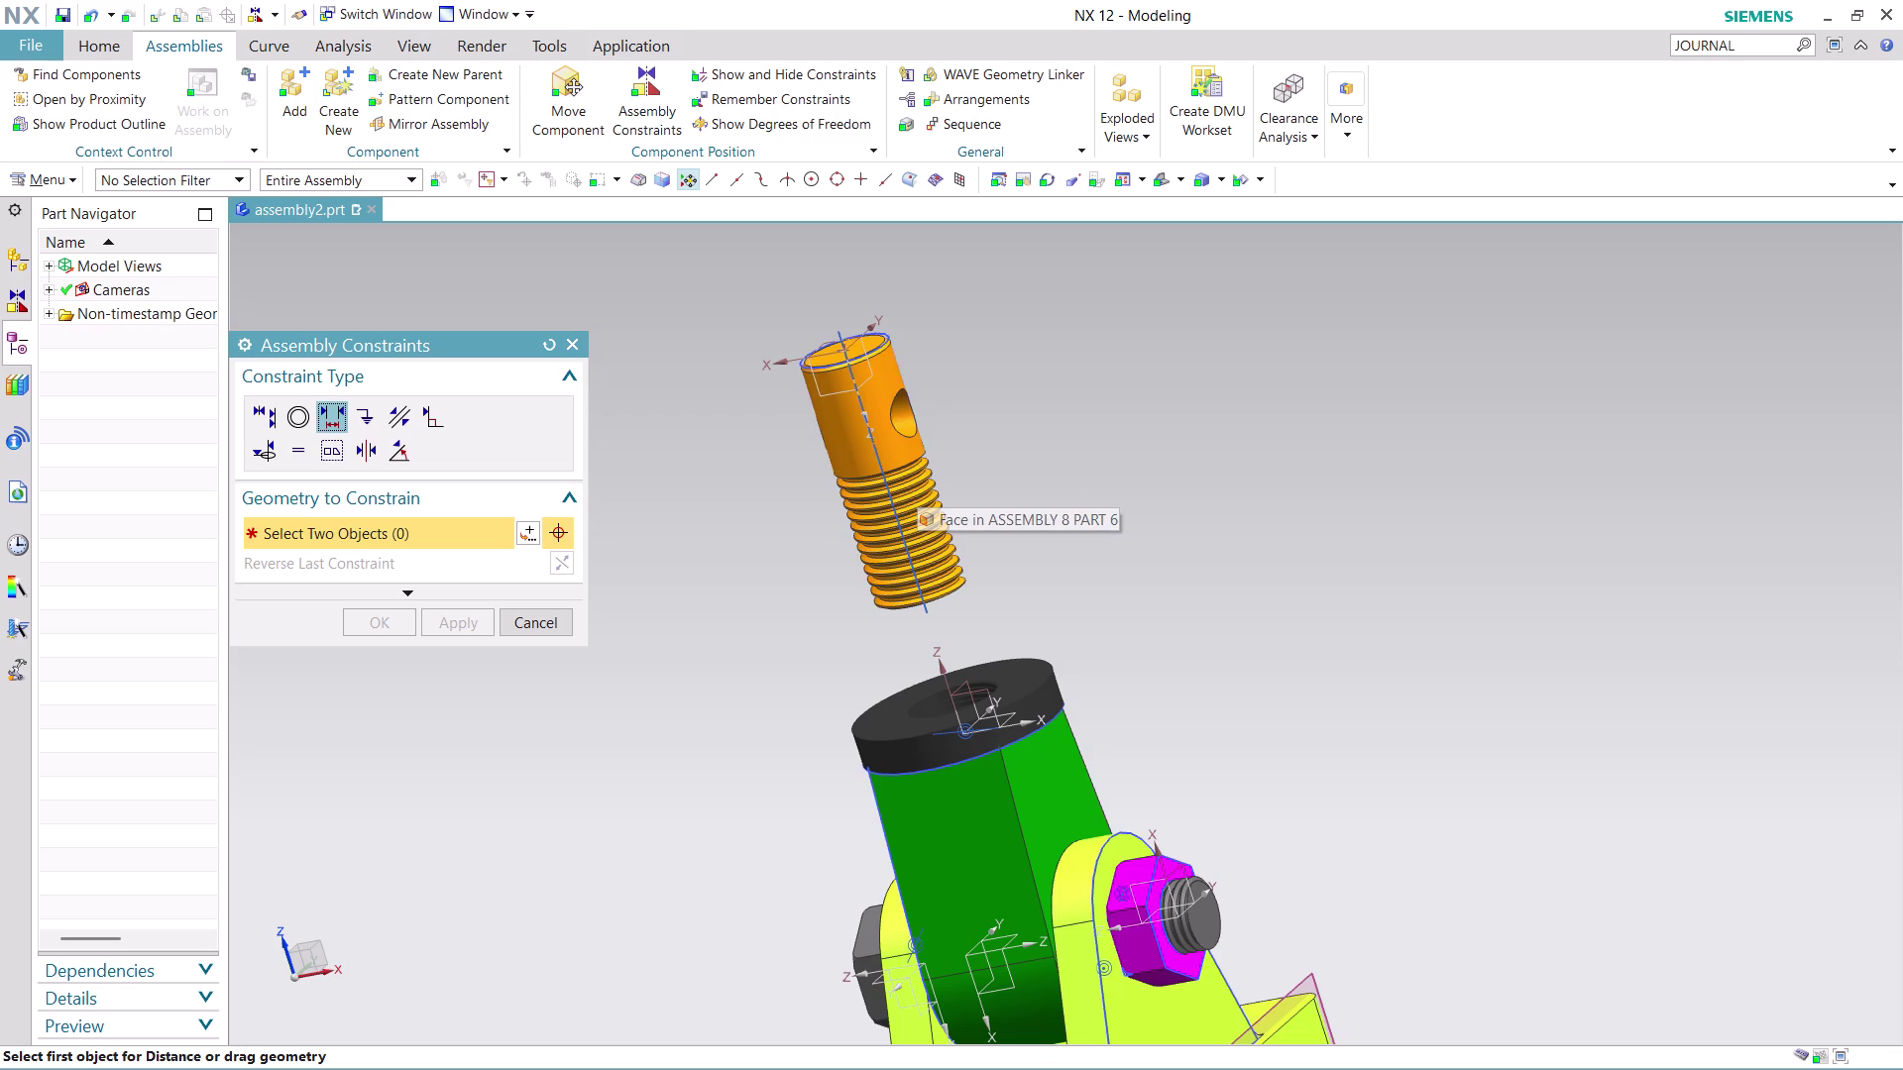
Apply a 9 mm distance constraint between the screw face and washer face.
click(886, 443)
click(1052, 466)
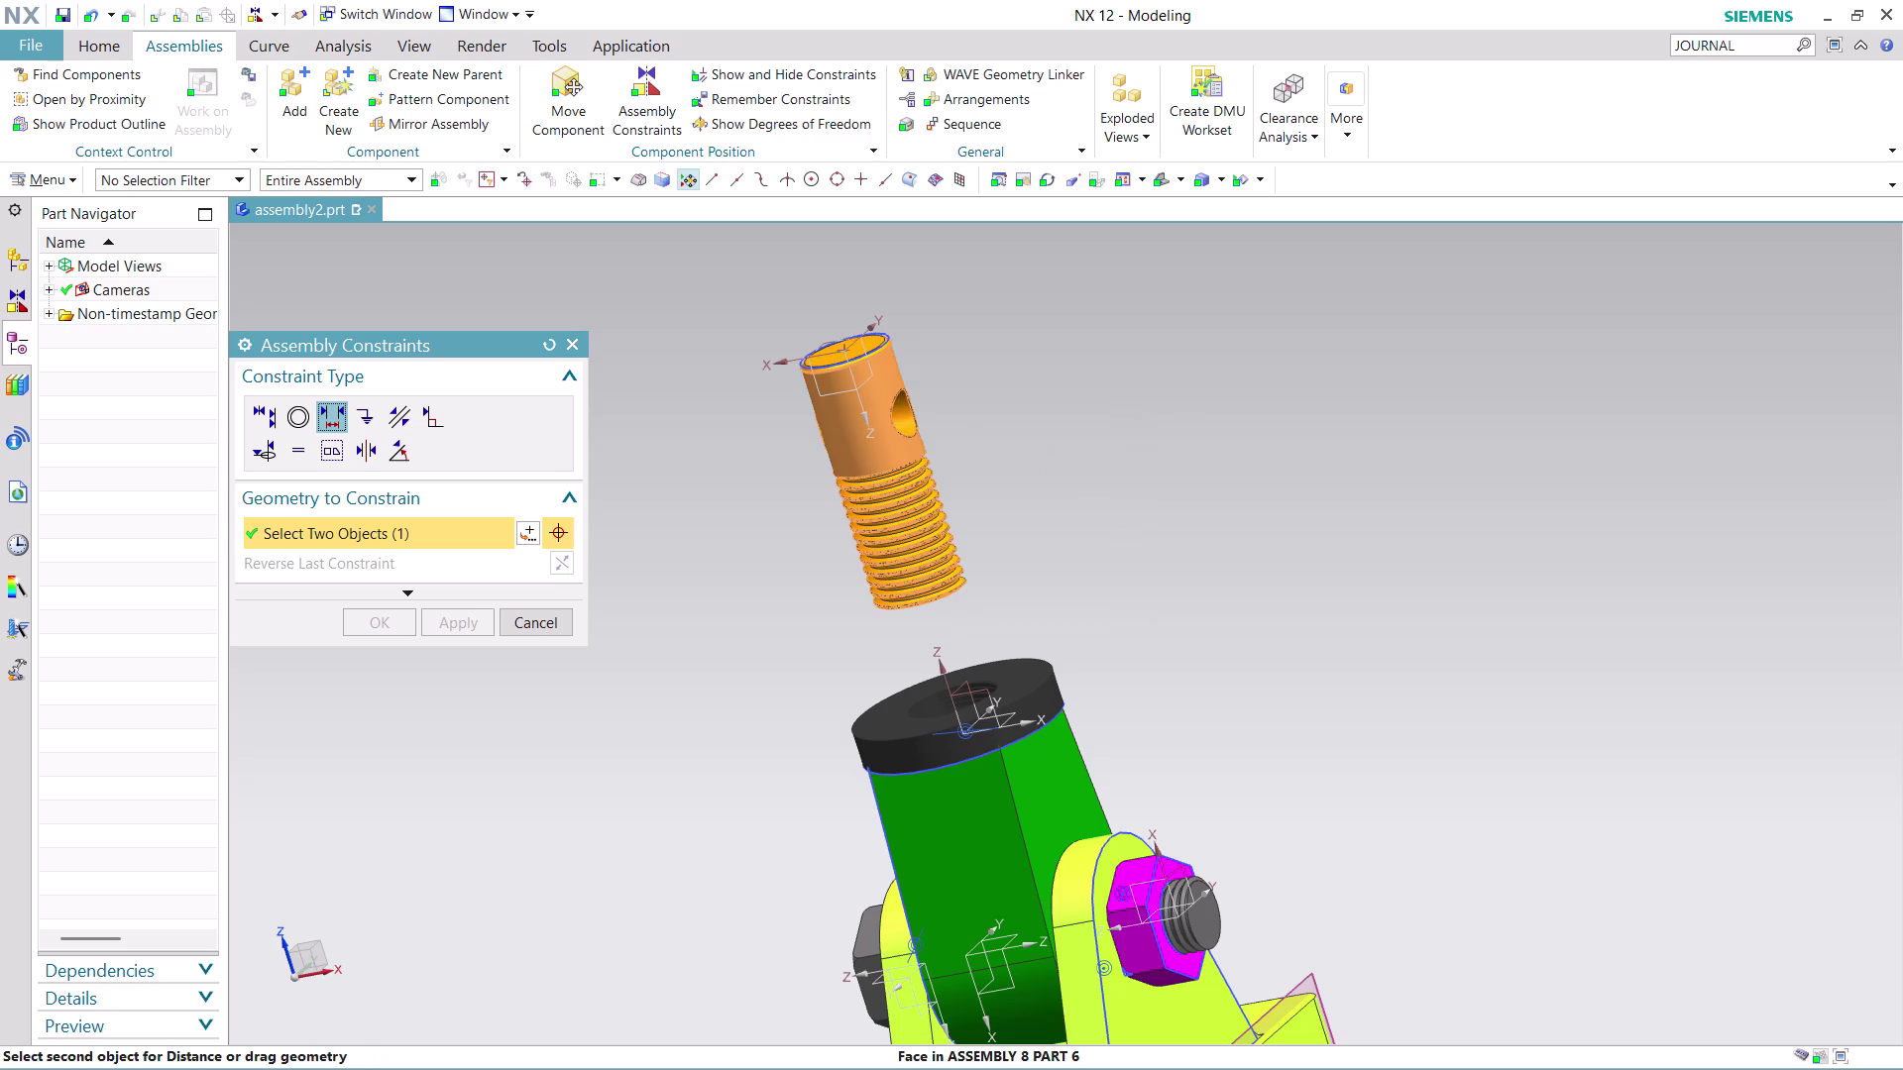
middle_drag(1086, 450, 1113, 552)
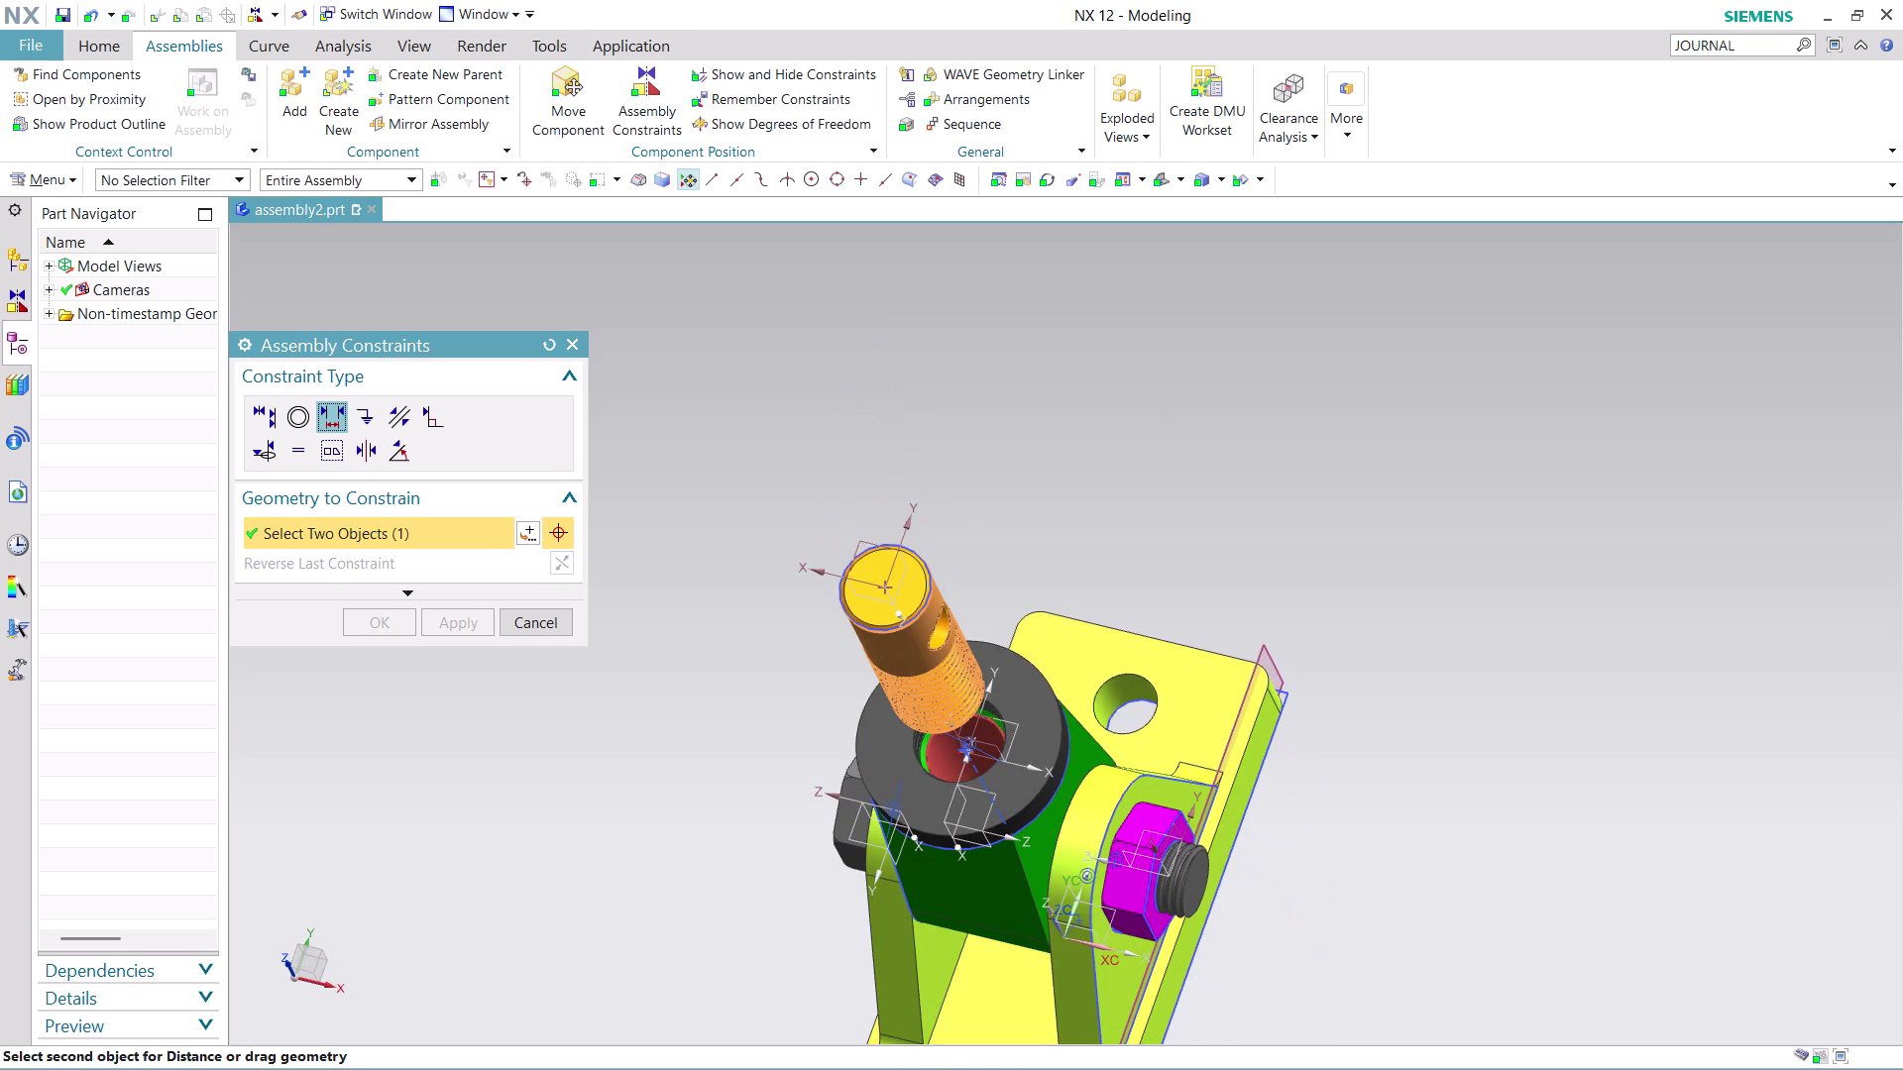
click(949, 754)
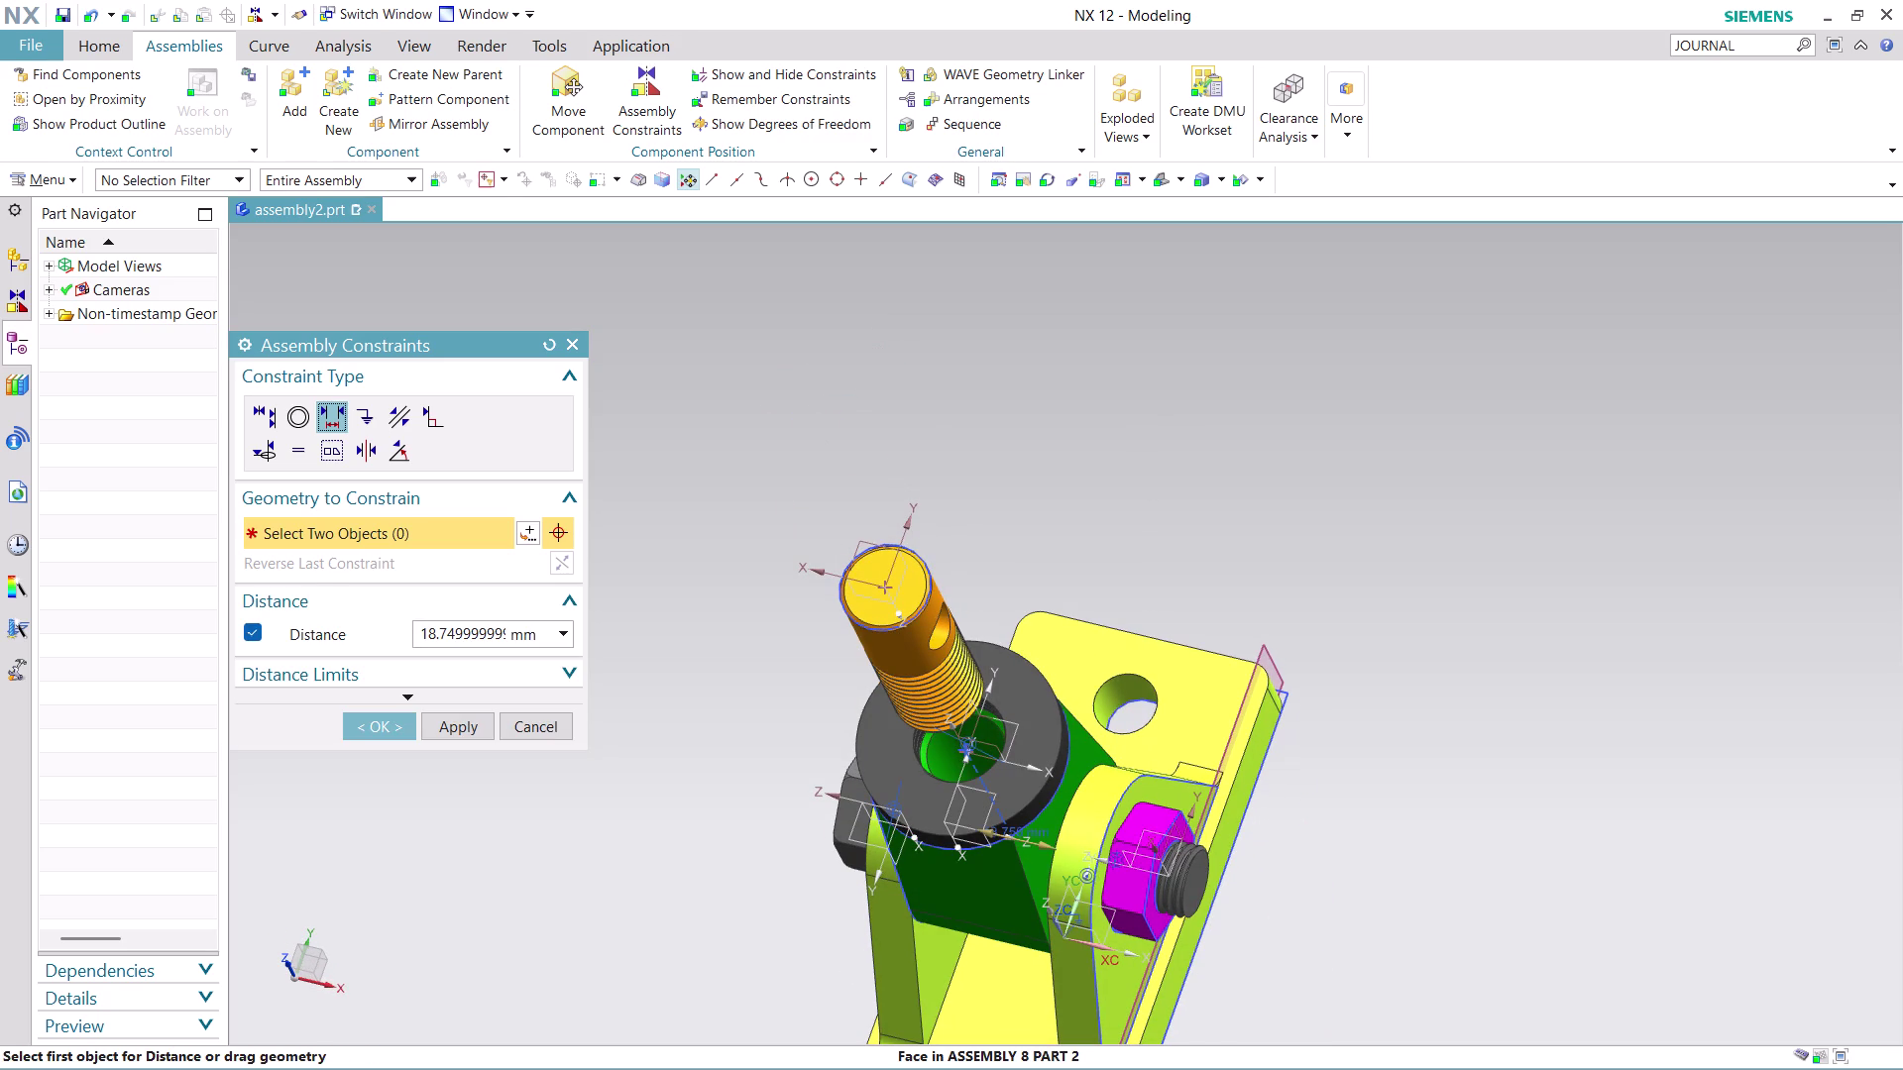
middle_drag(653, 694, 681, 618)
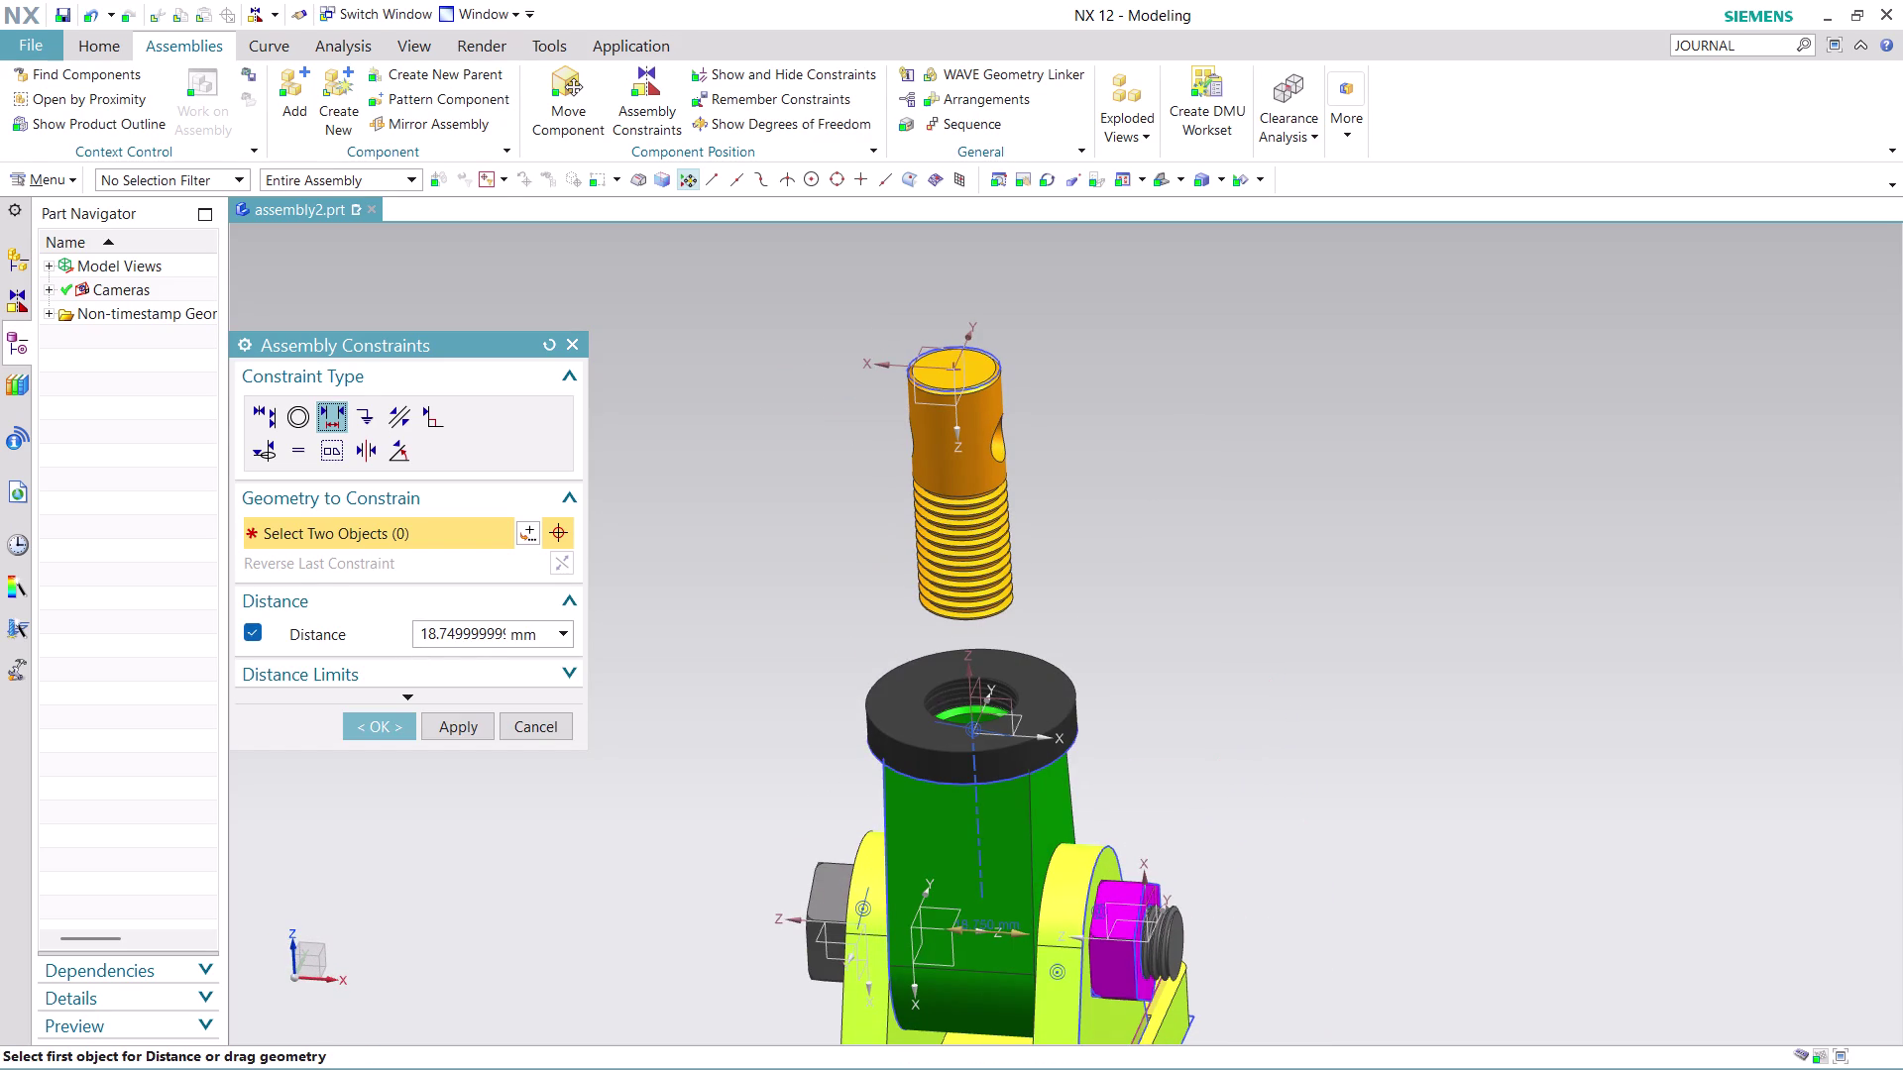
drag(418, 628, 601, 643)
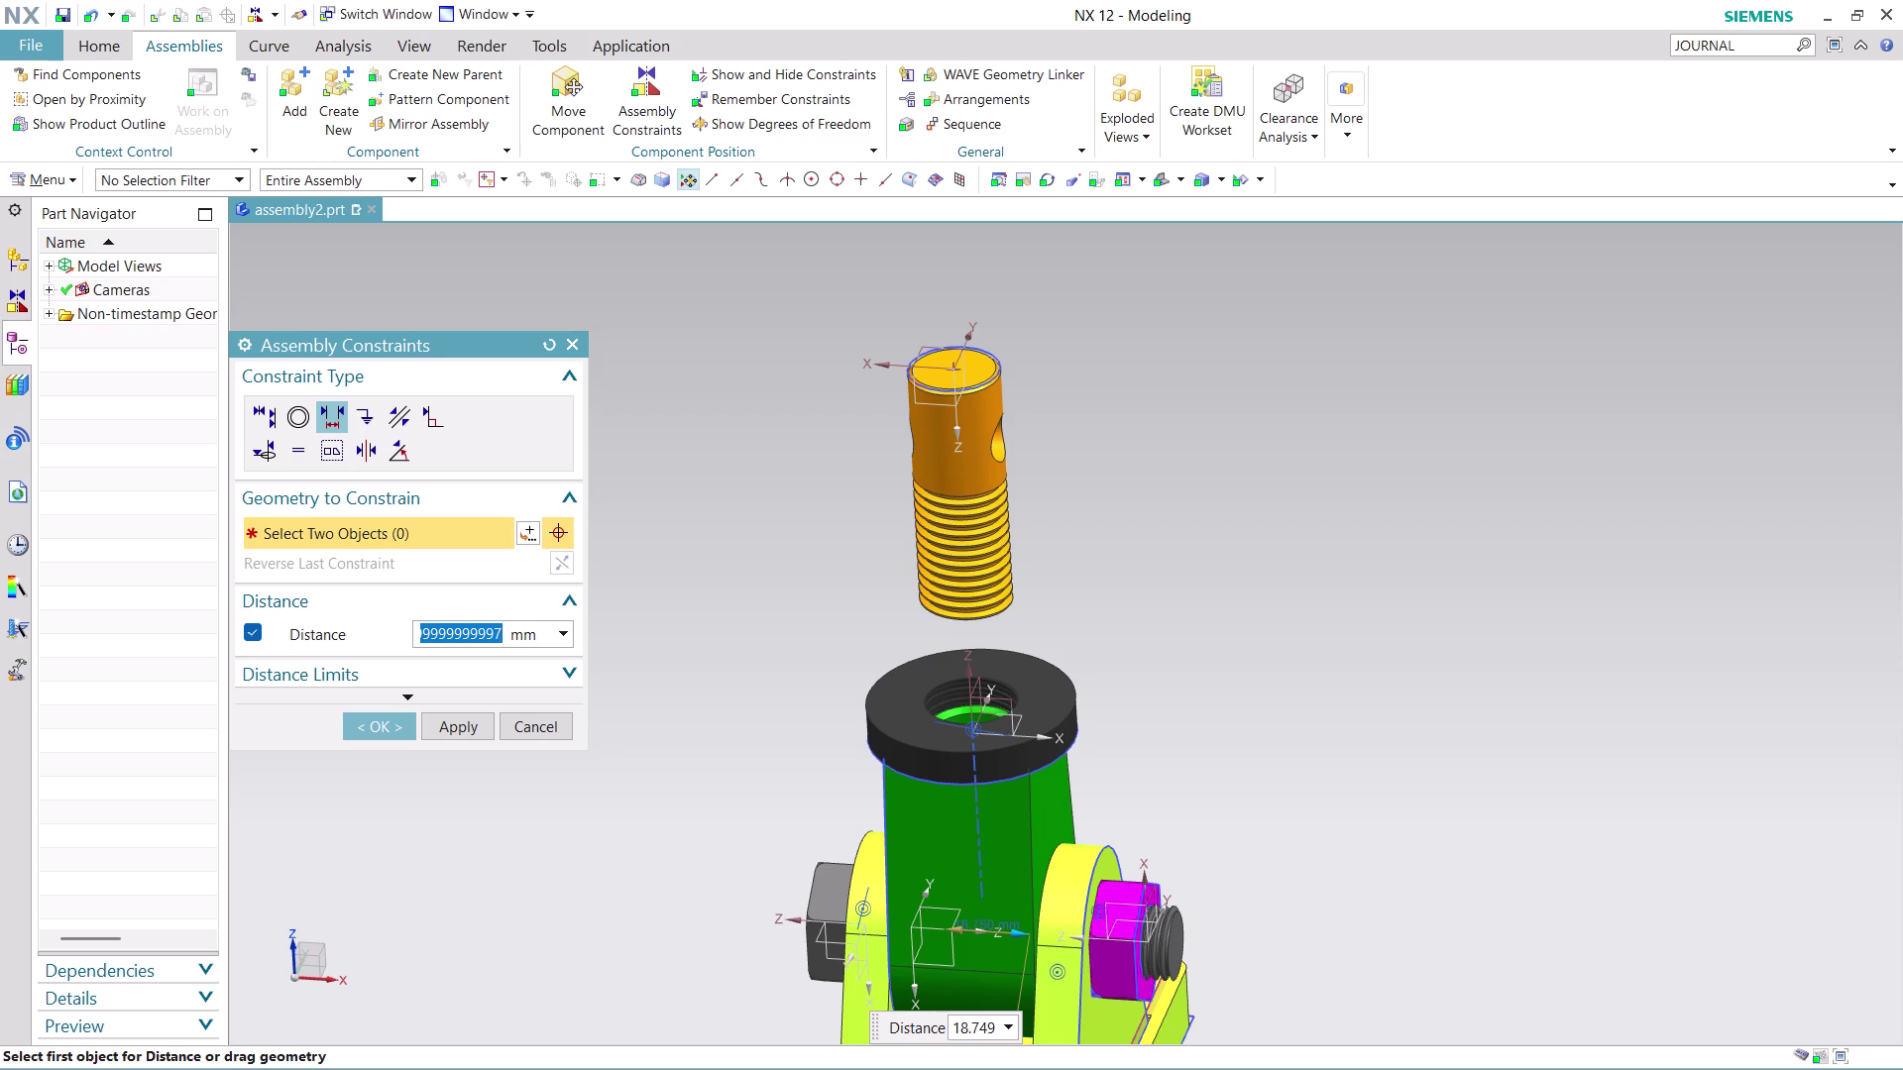
key(9)
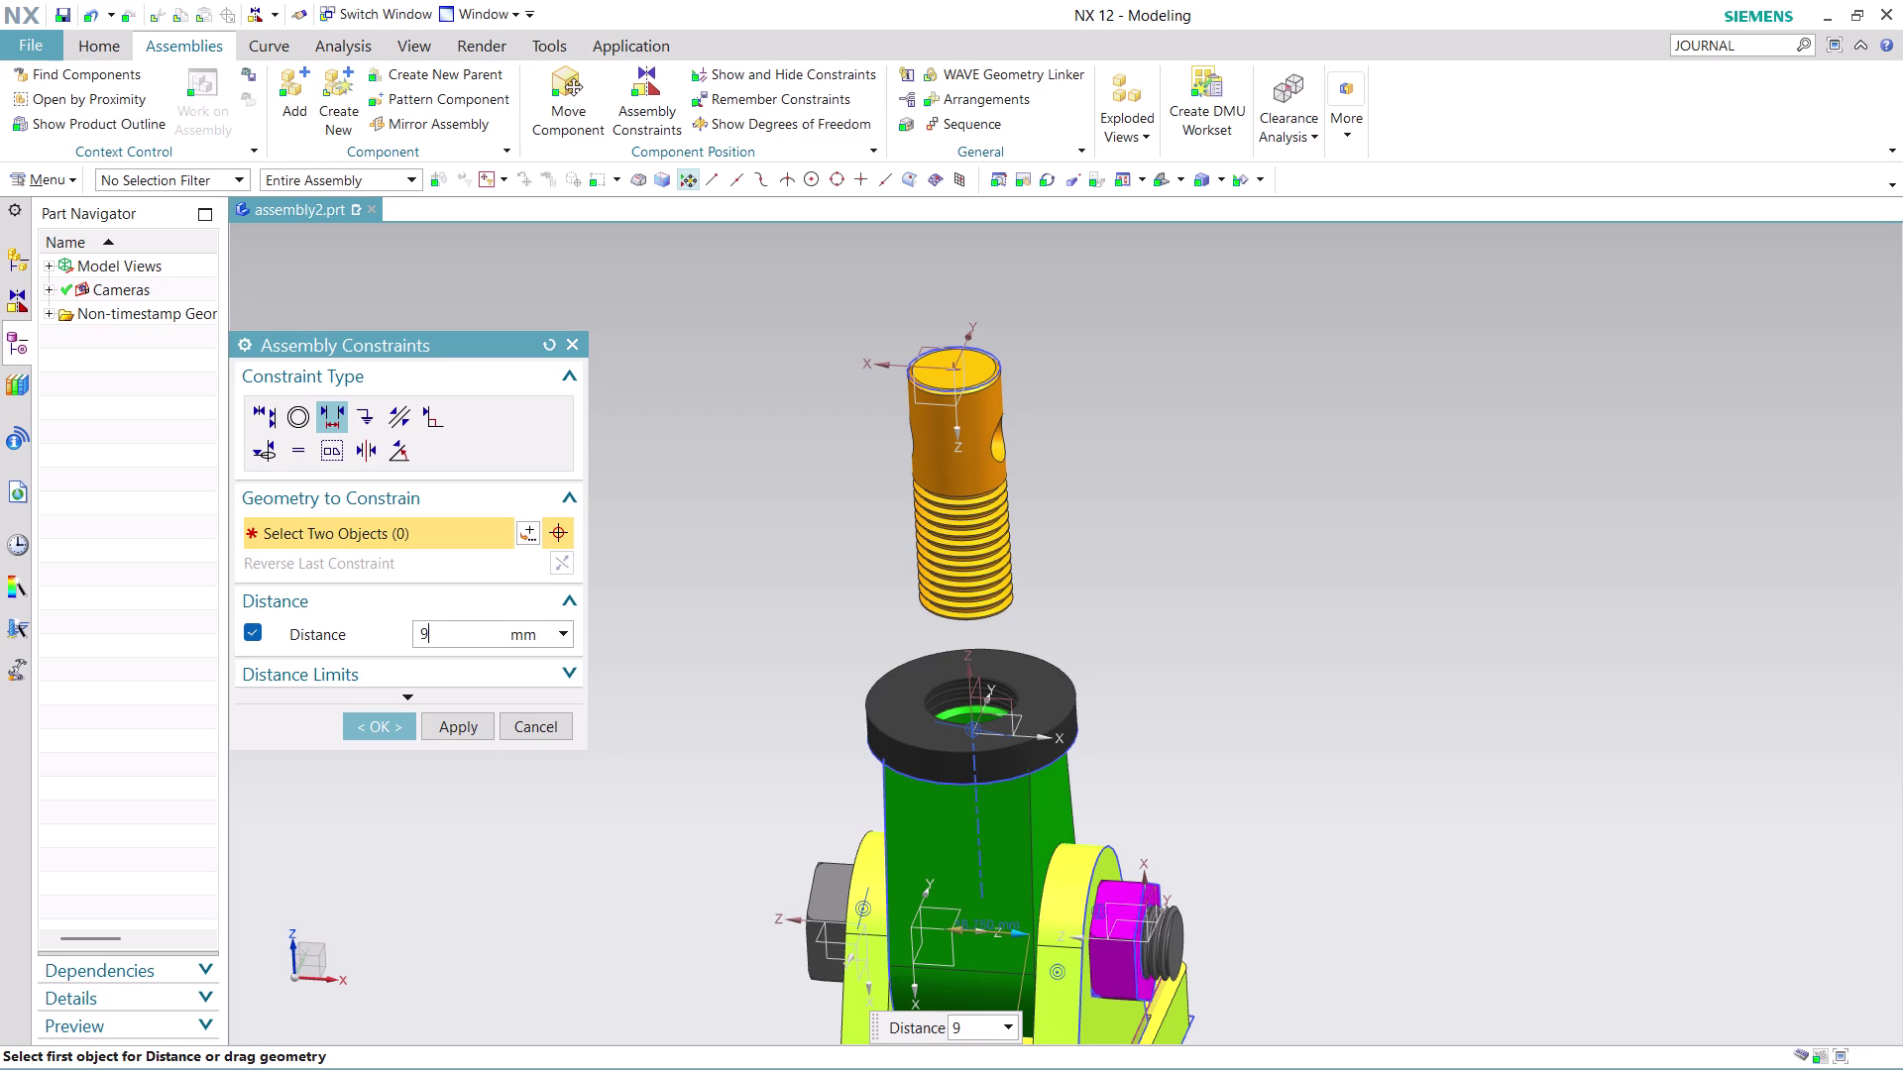
click(465, 729)
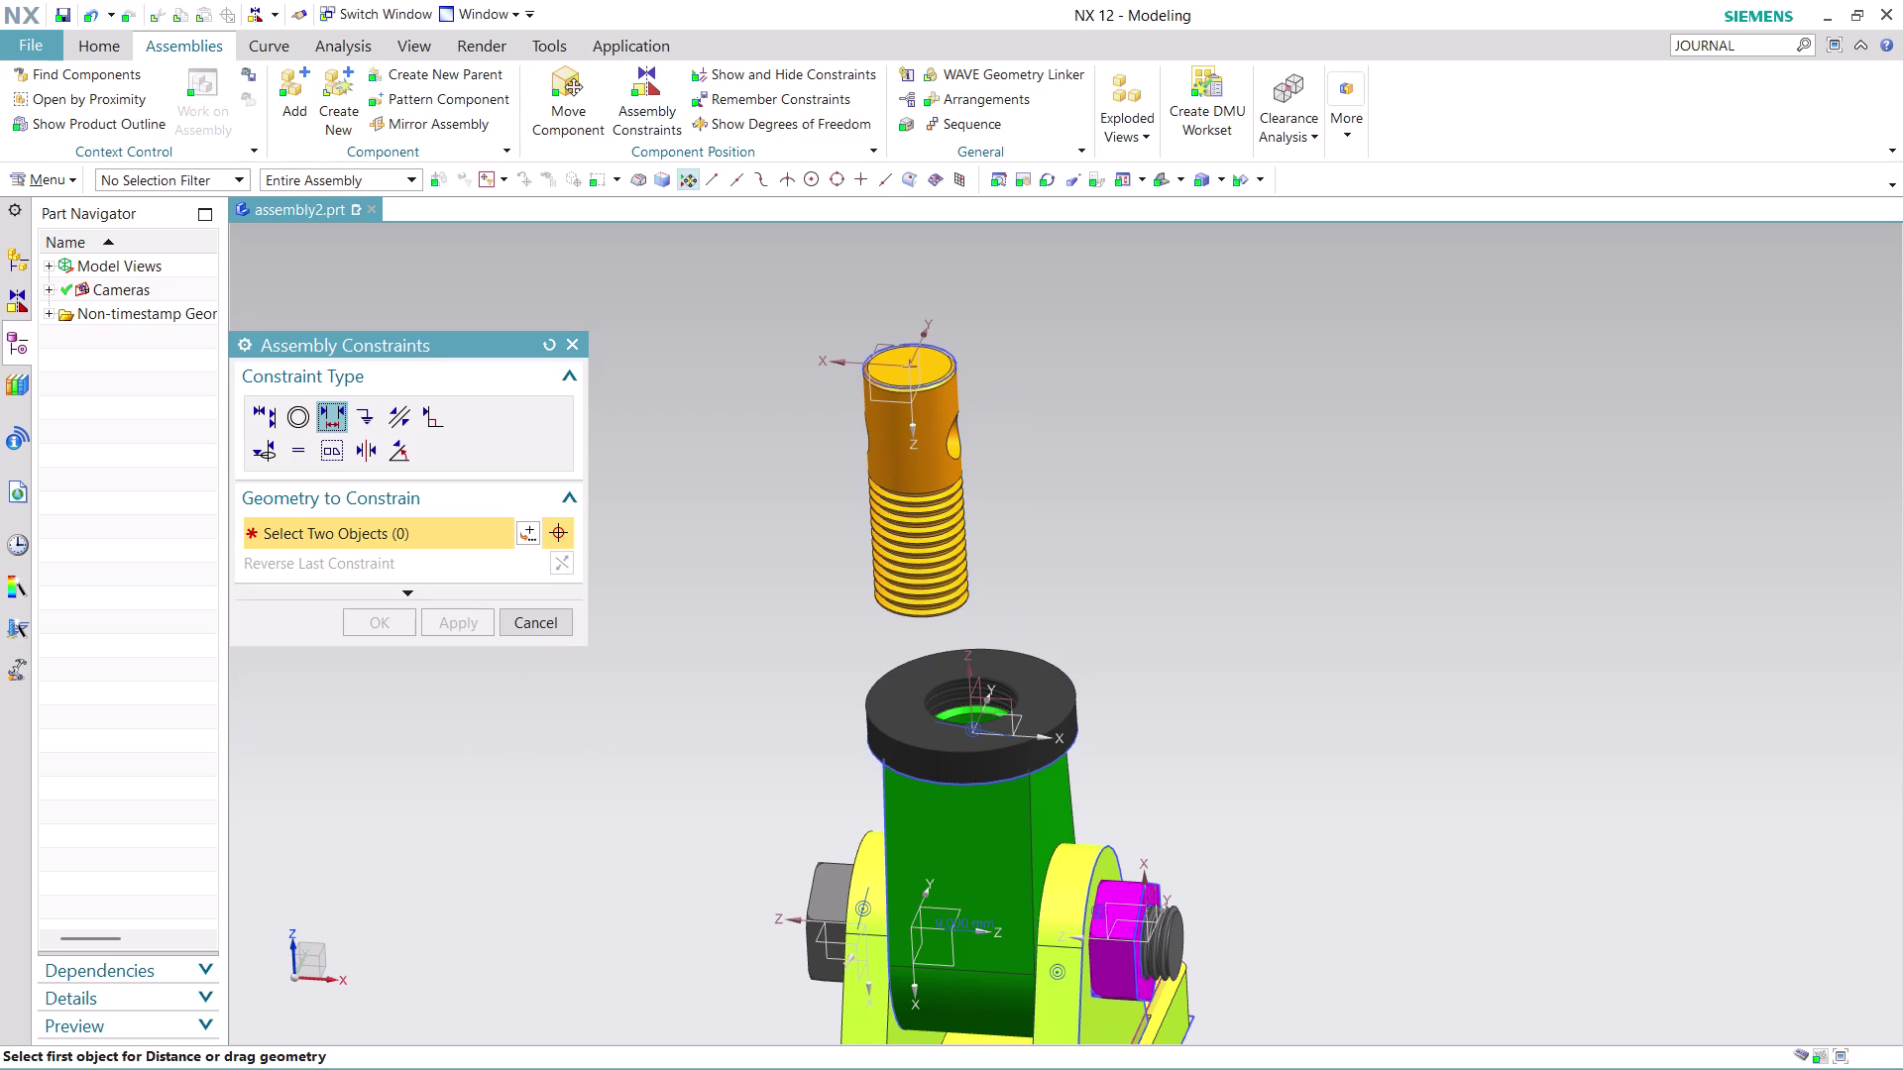
Close the constraints tool and bring Assembly Constraints up again.
key(ctrl+z)
key(ctrl+z)
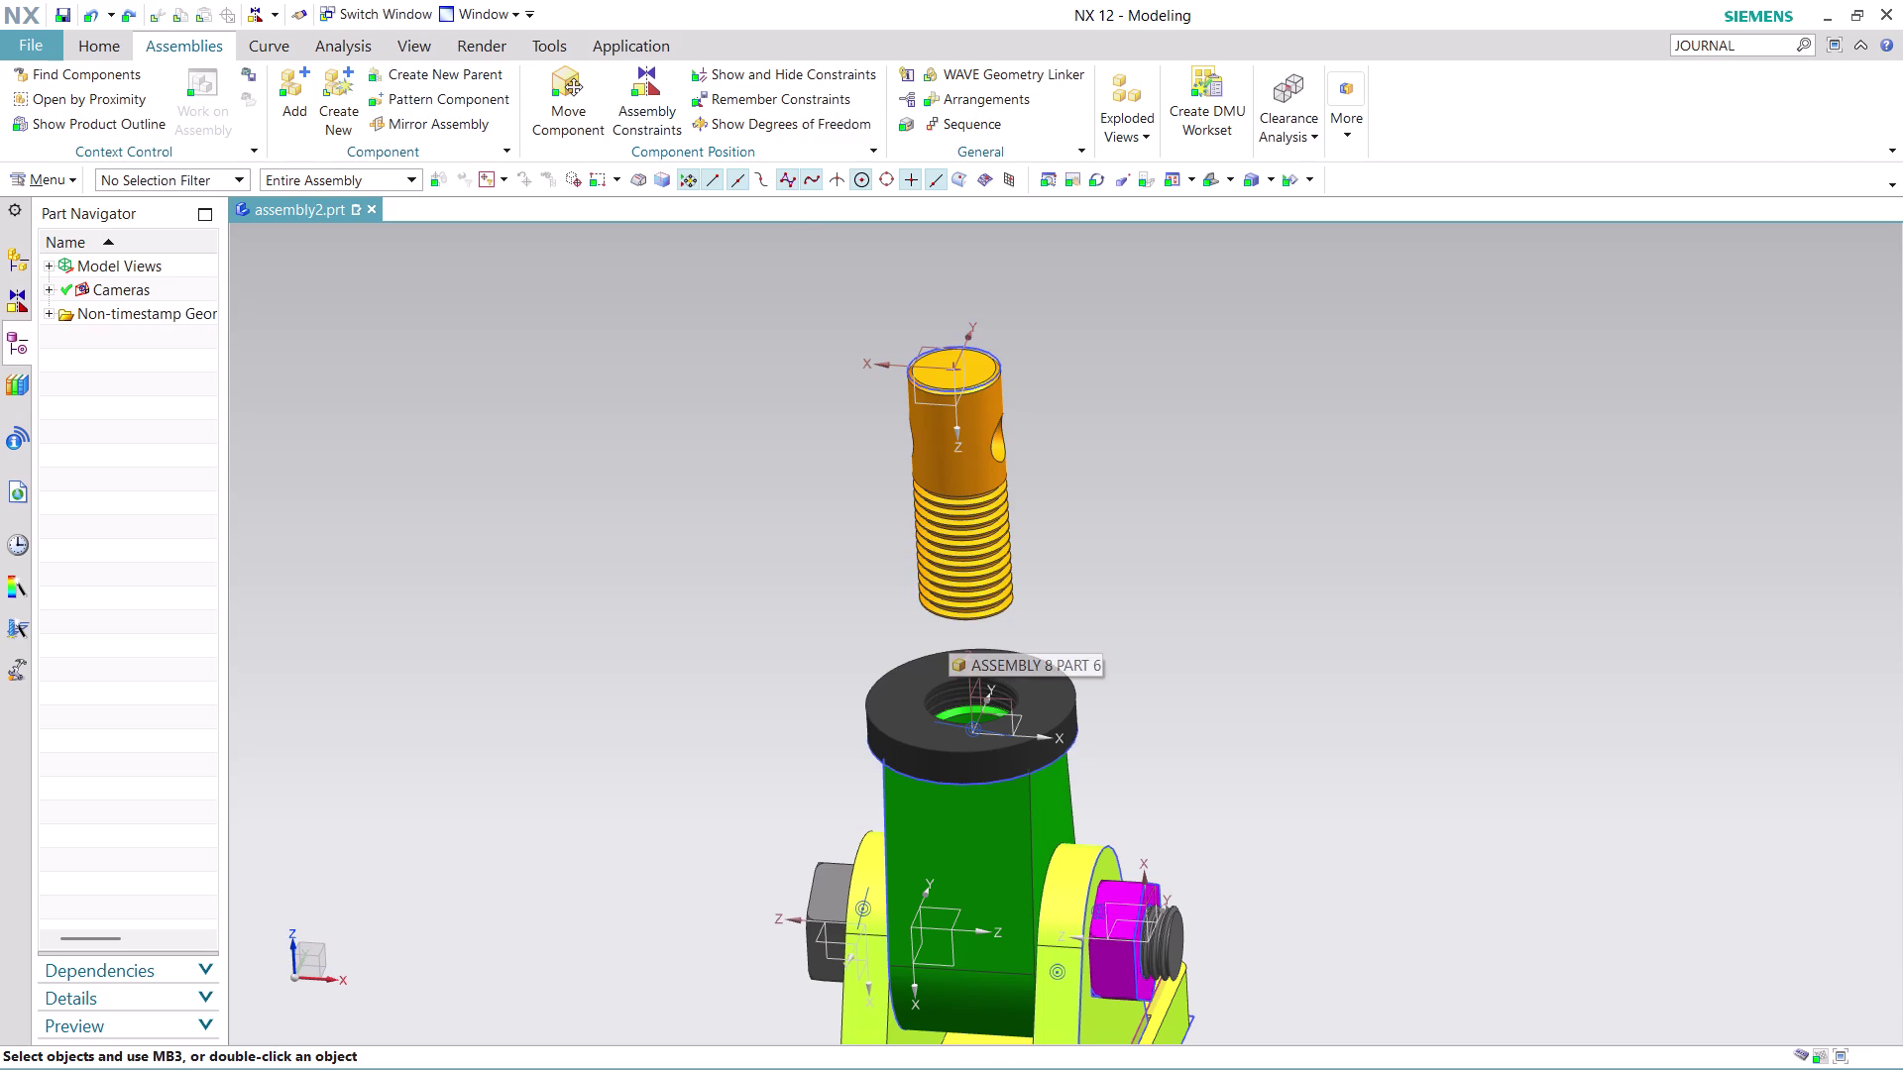
click(660, 84)
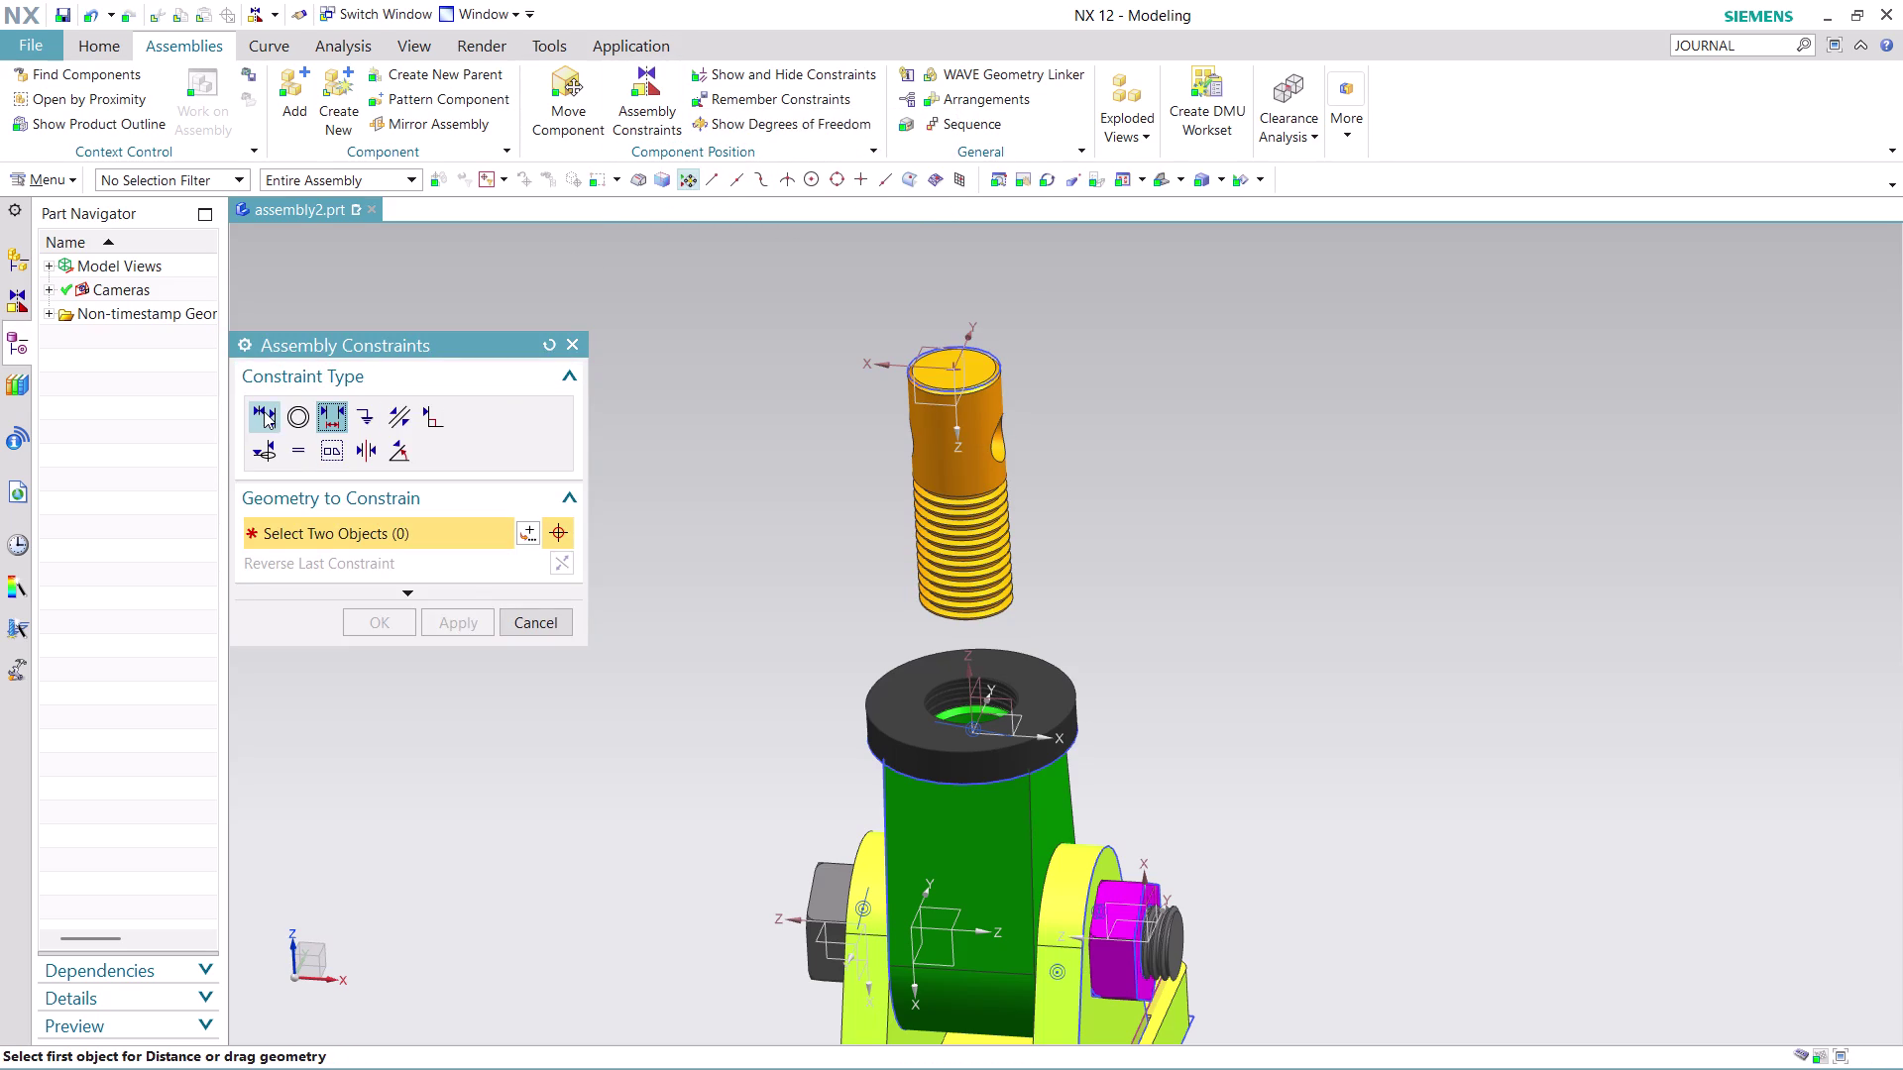
Apply a Touch Align constraint between the screw's end and the washer face.
click(264, 411)
middle_drag(1083, 502, 1089, 421)
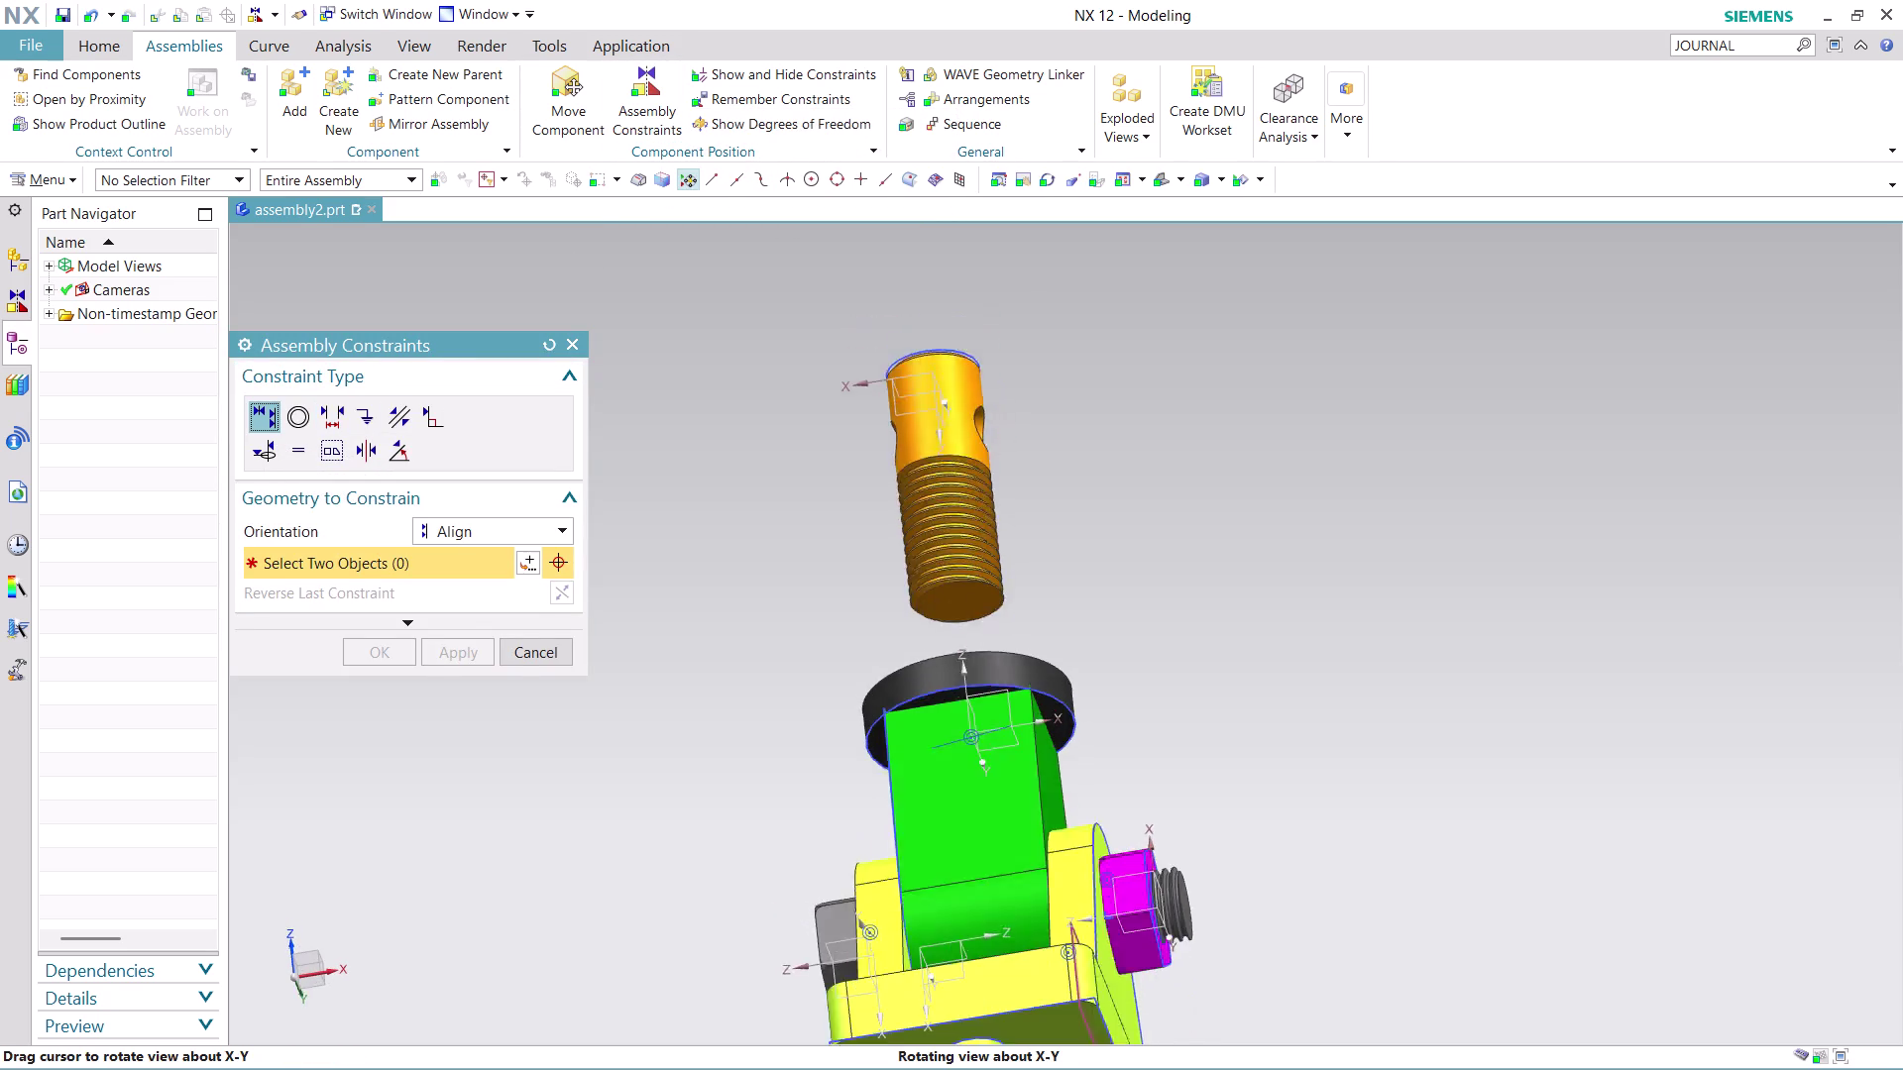
middle_drag(1089, 421, 1095, 393)
click(971, 625)
middle_drag(1093, 528, 1094, 532)
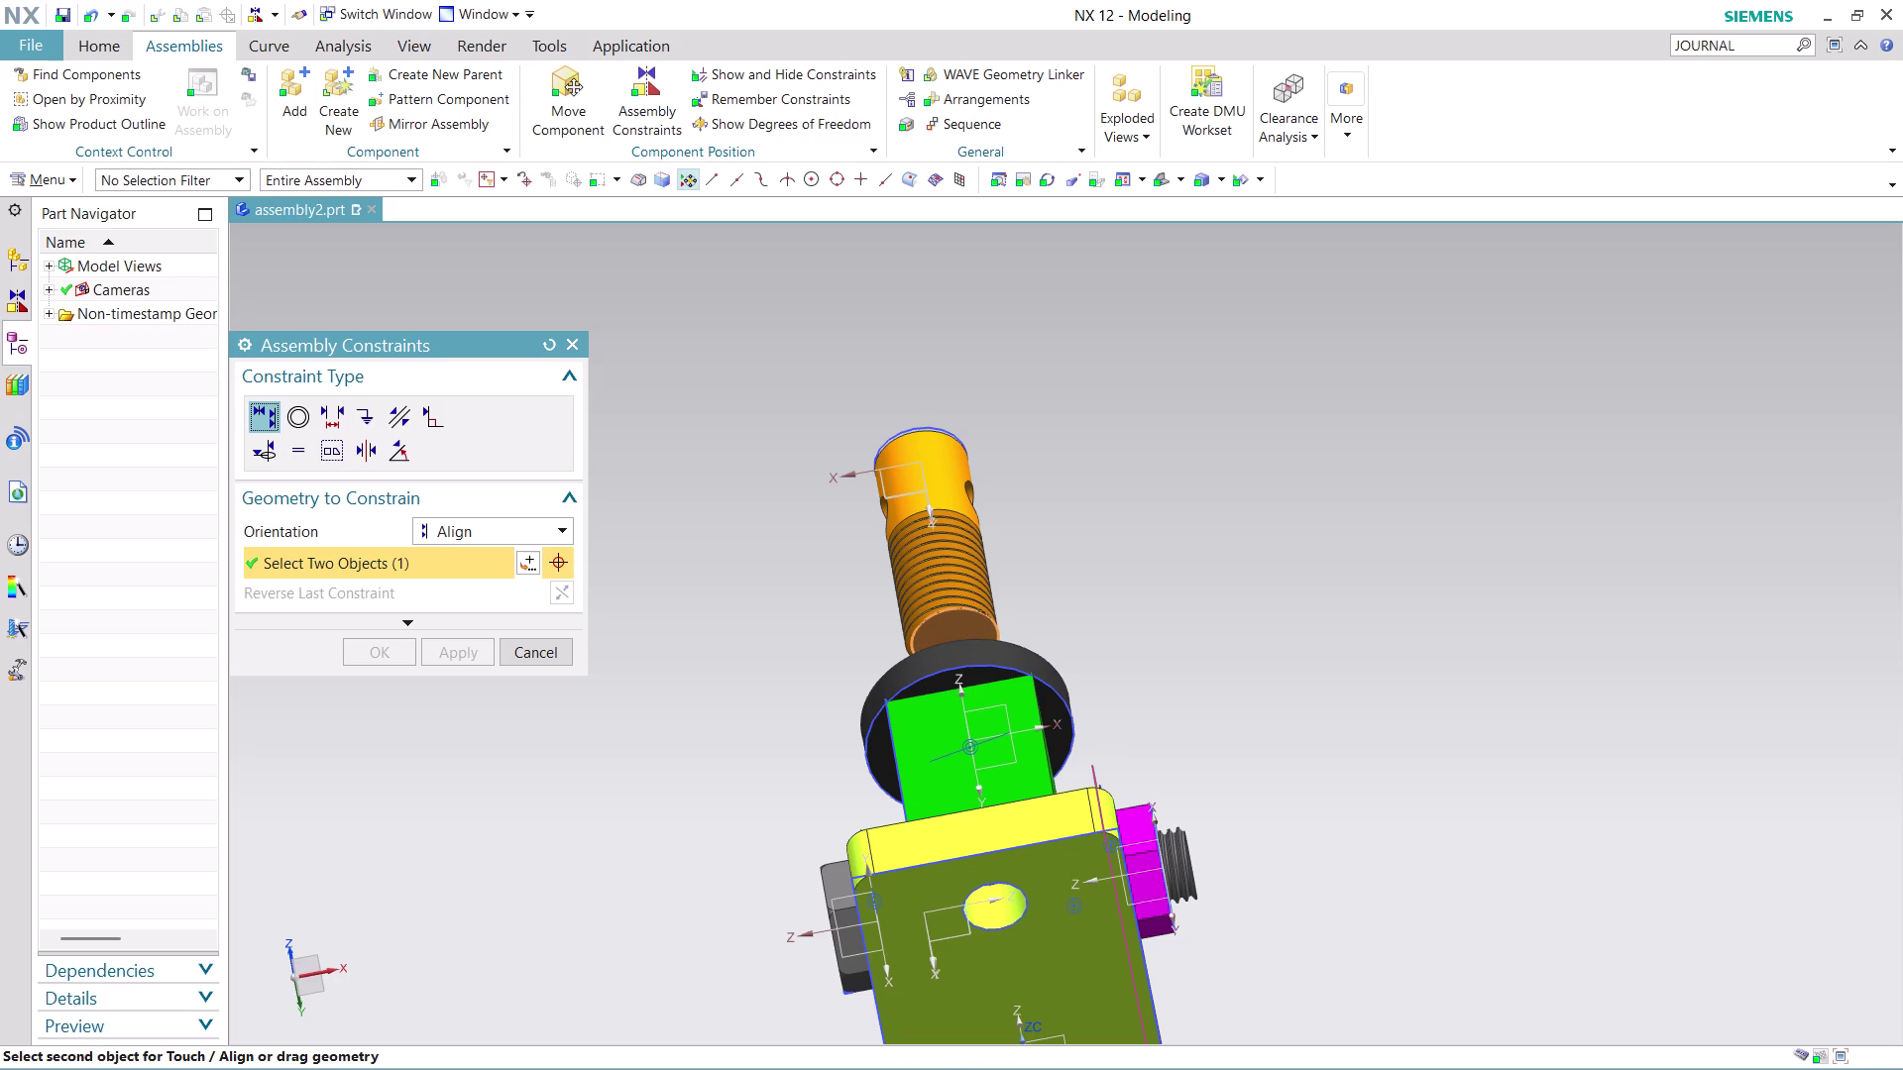
middle_drag(1094, 532, 1091, 712)
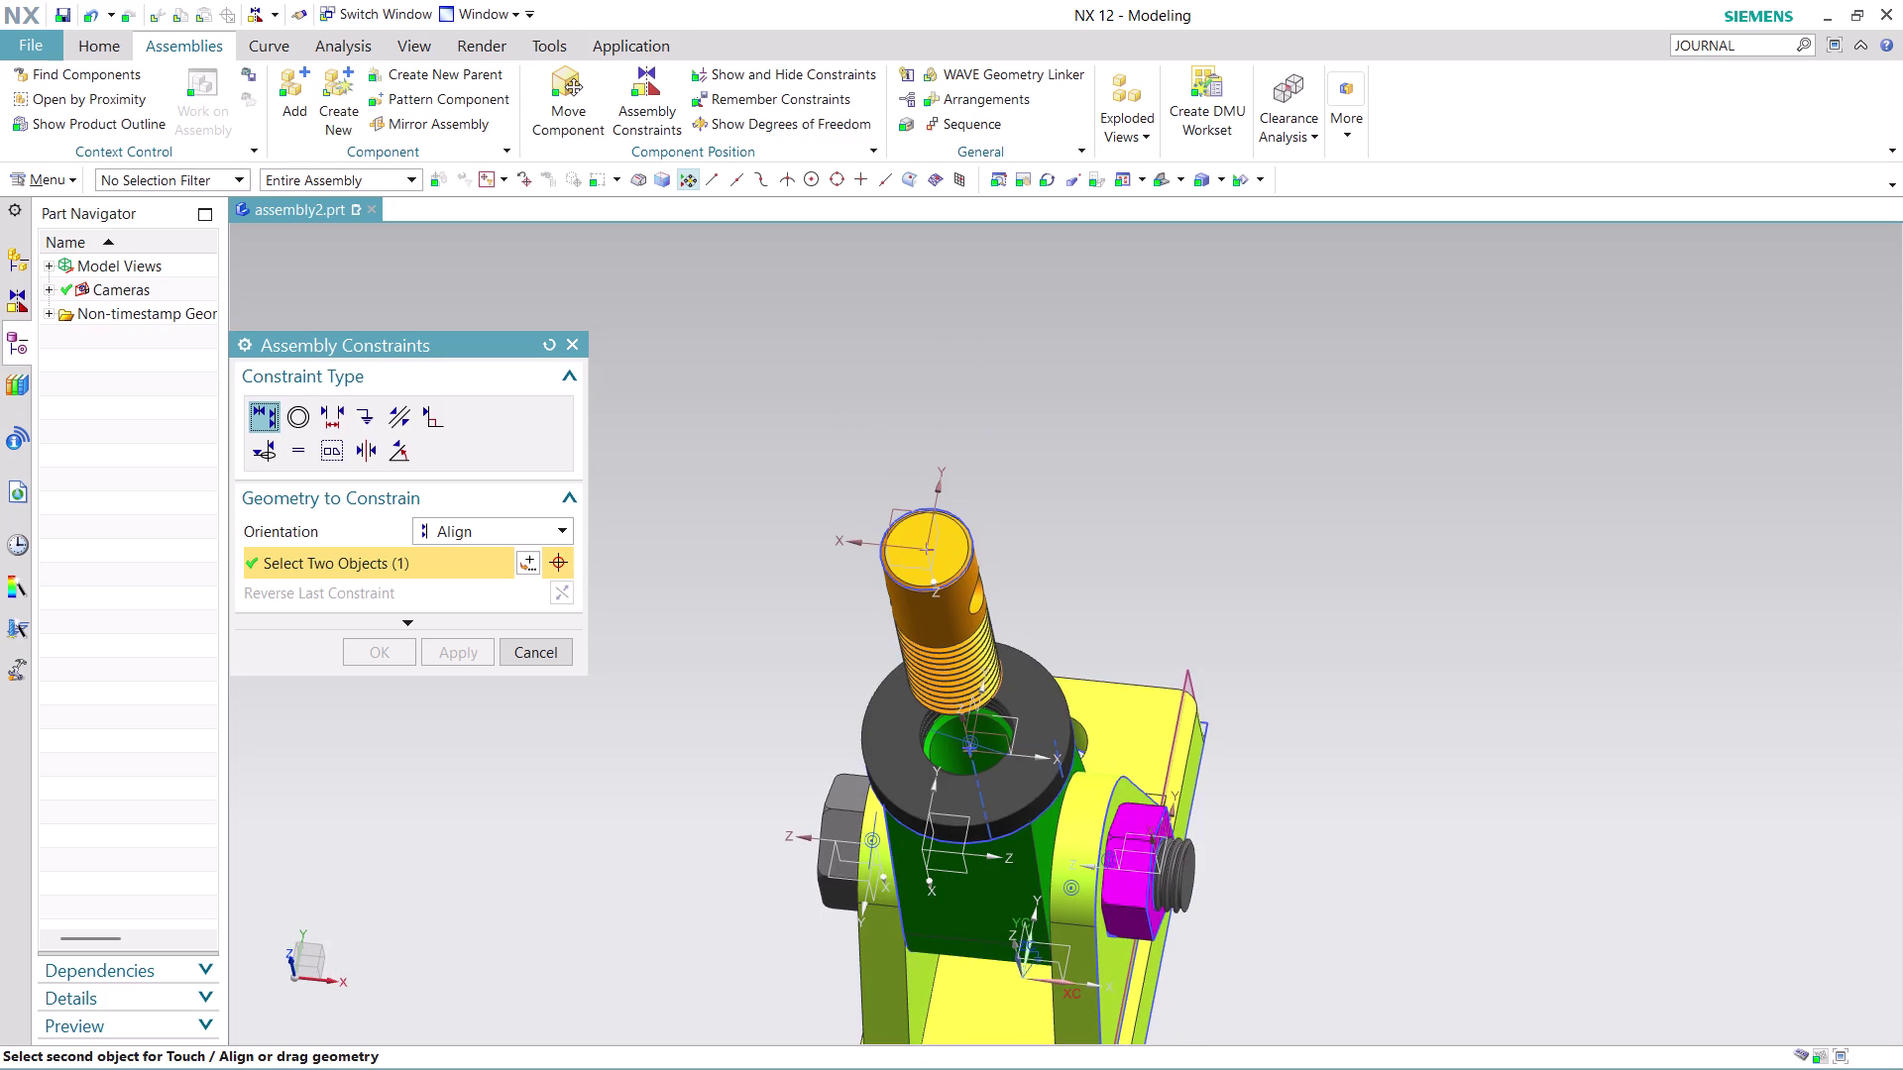
scroll(up, 3)
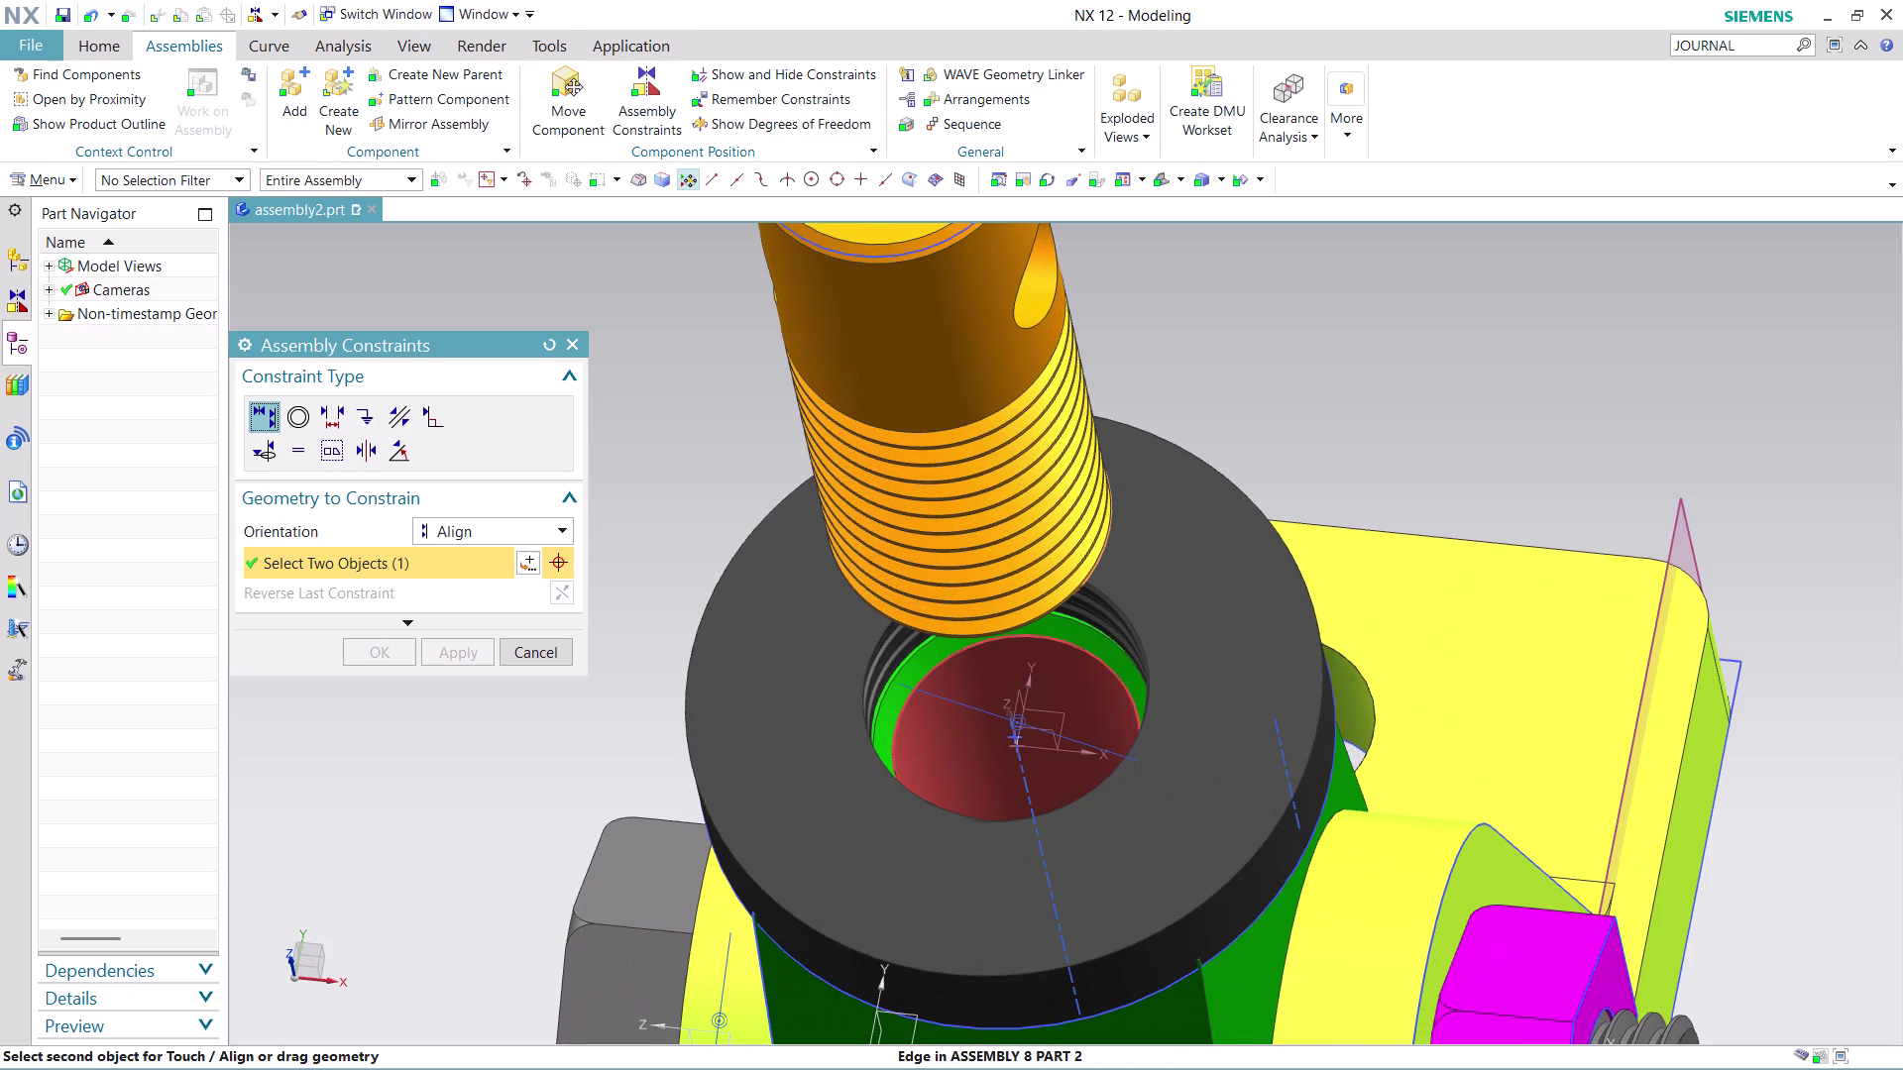
click(911, 723)
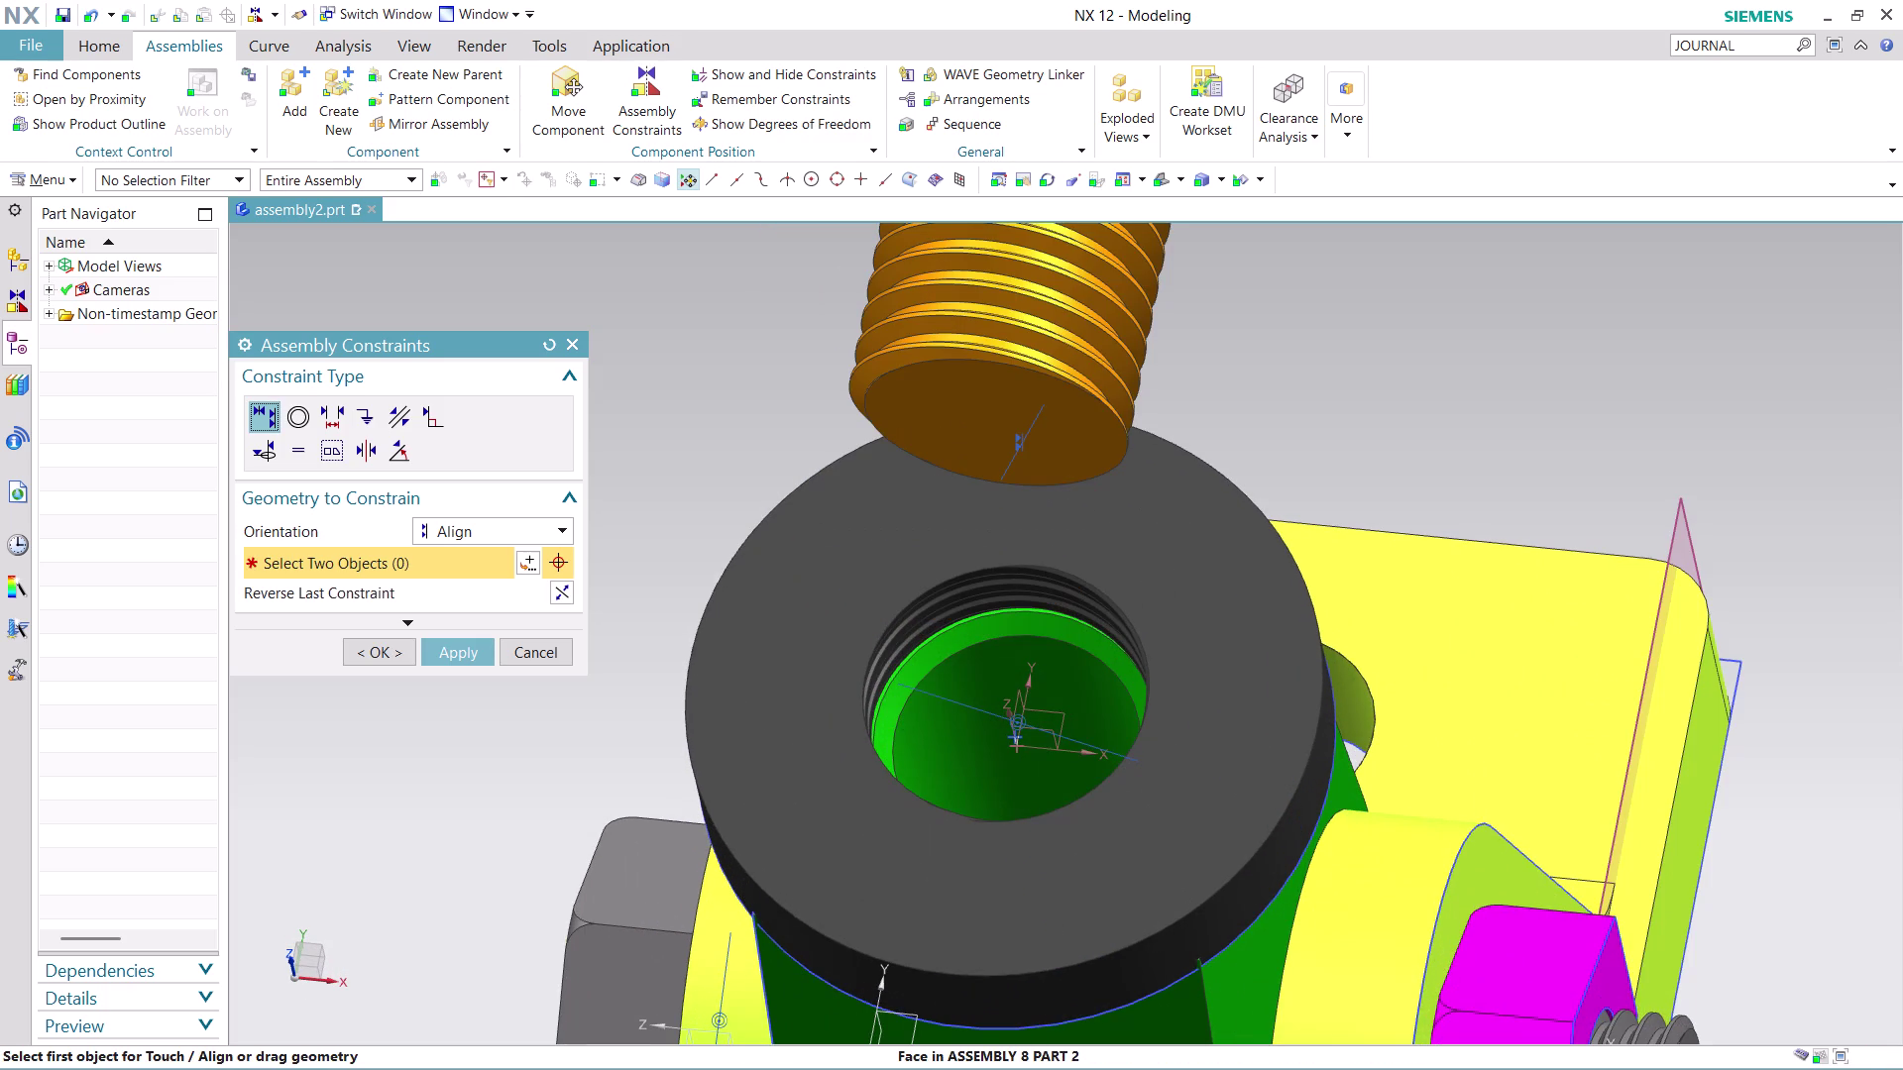
scroll(down, 3)
scroll(down, 3)
scroll(up, 3)
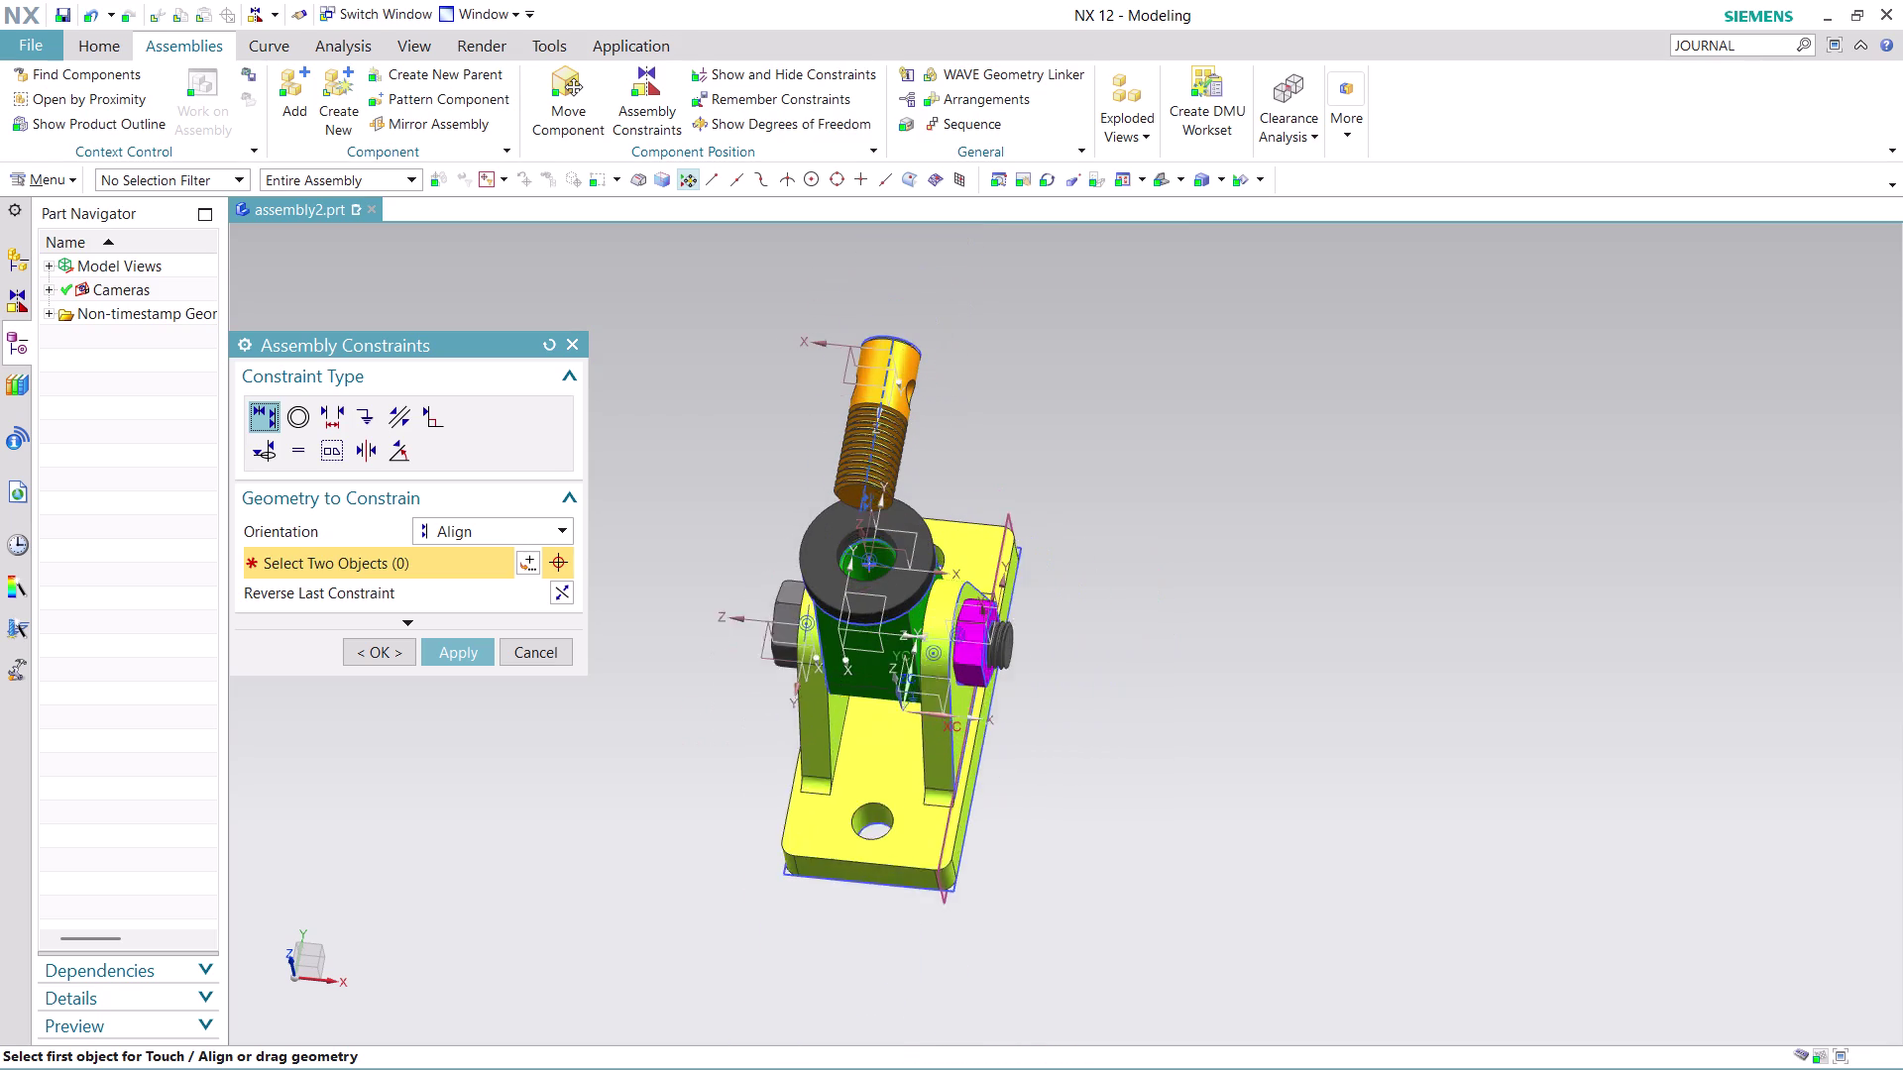
scroll(up, 3)
key(ctrl+z)
Check the screw's position above the washer and switch the constraint type to Concentric.
scroll(up, 3)
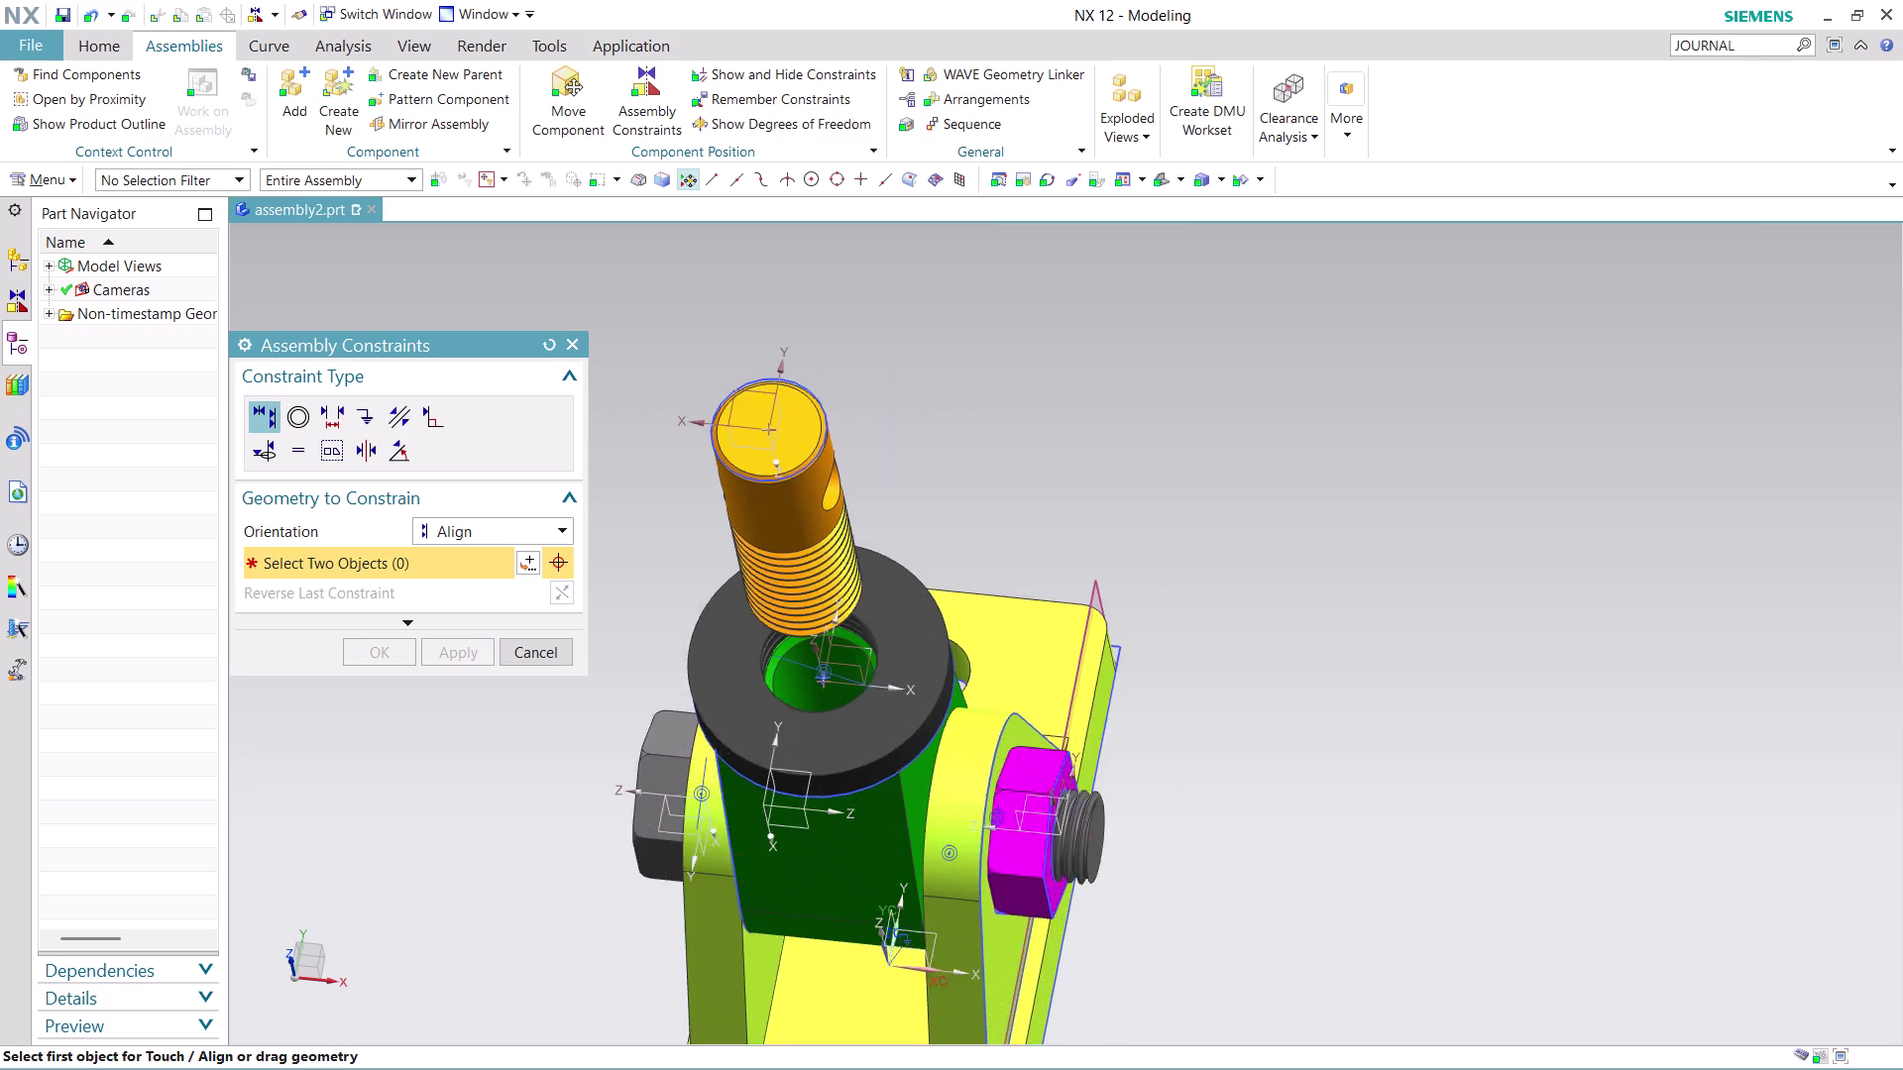
scroll(up, 3)
middle_drag(912, 520, 914, 454)
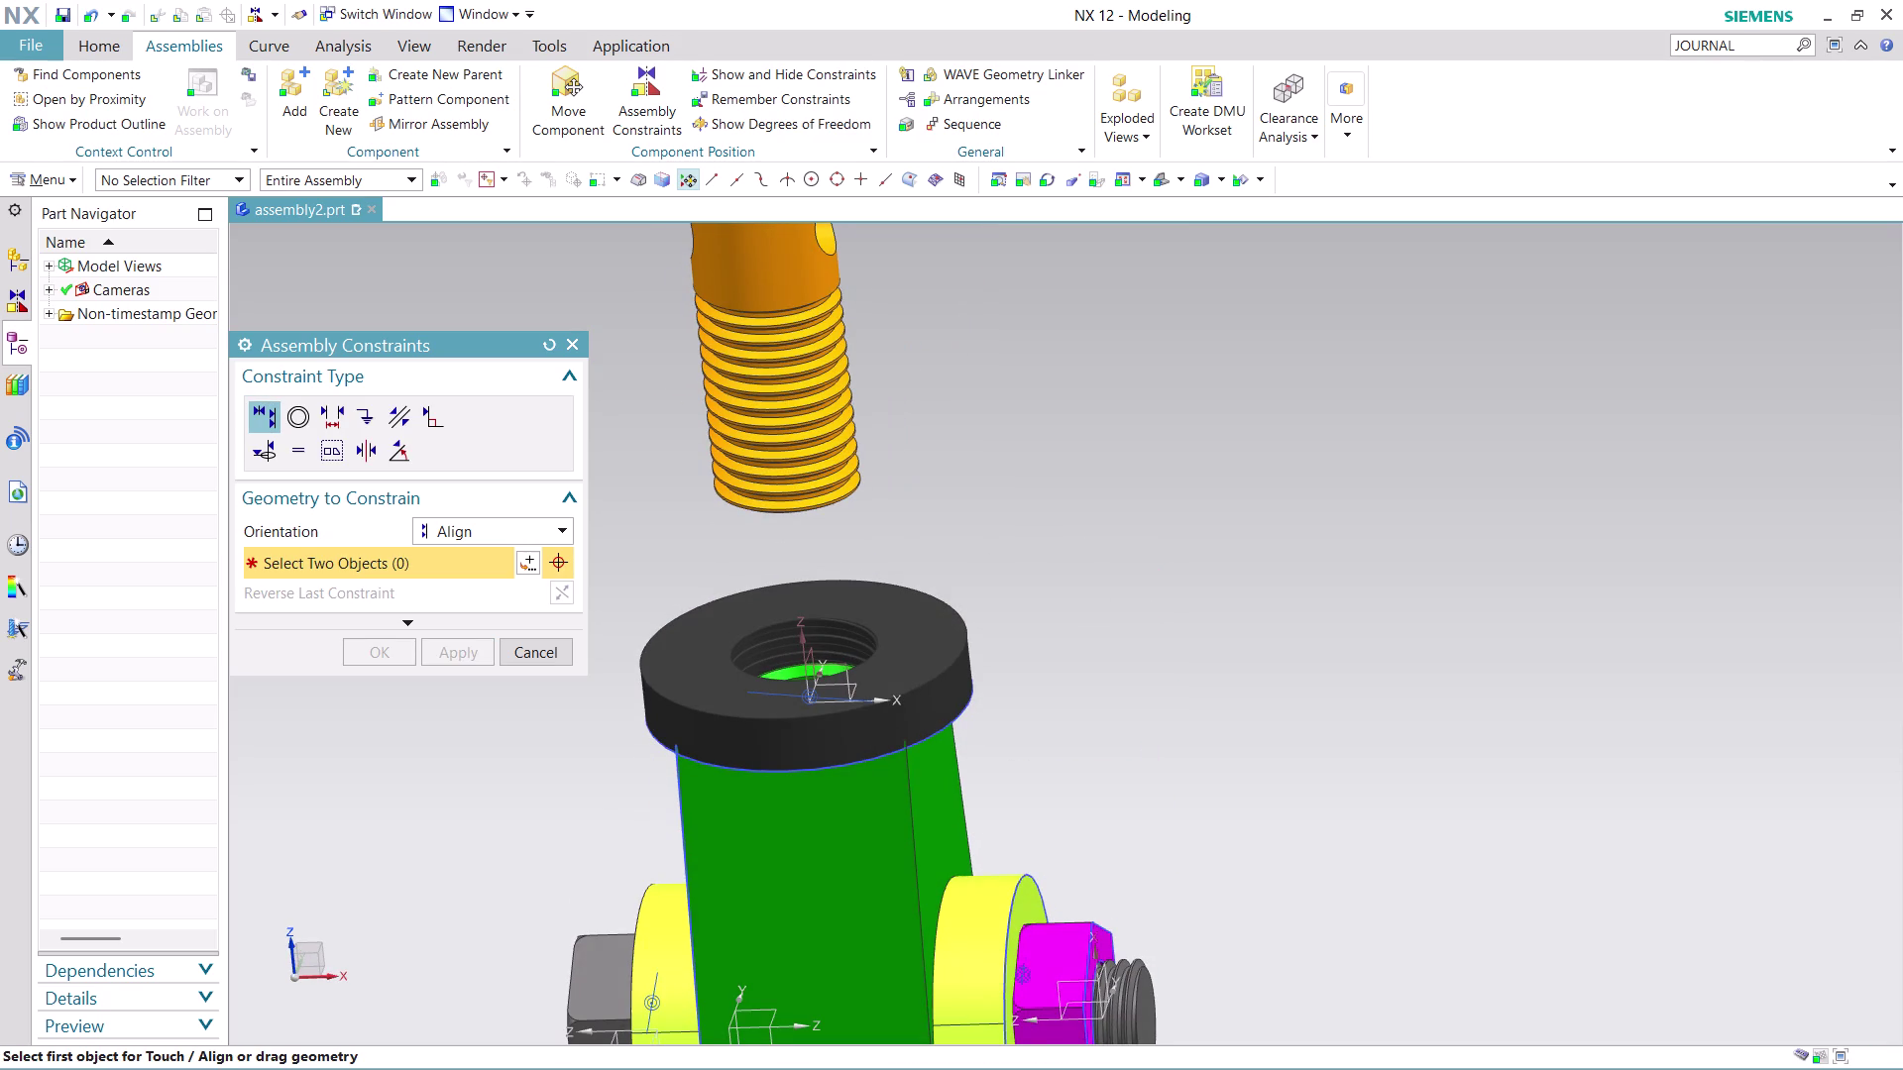
scroll(up, 3)
scroll(down, 3)
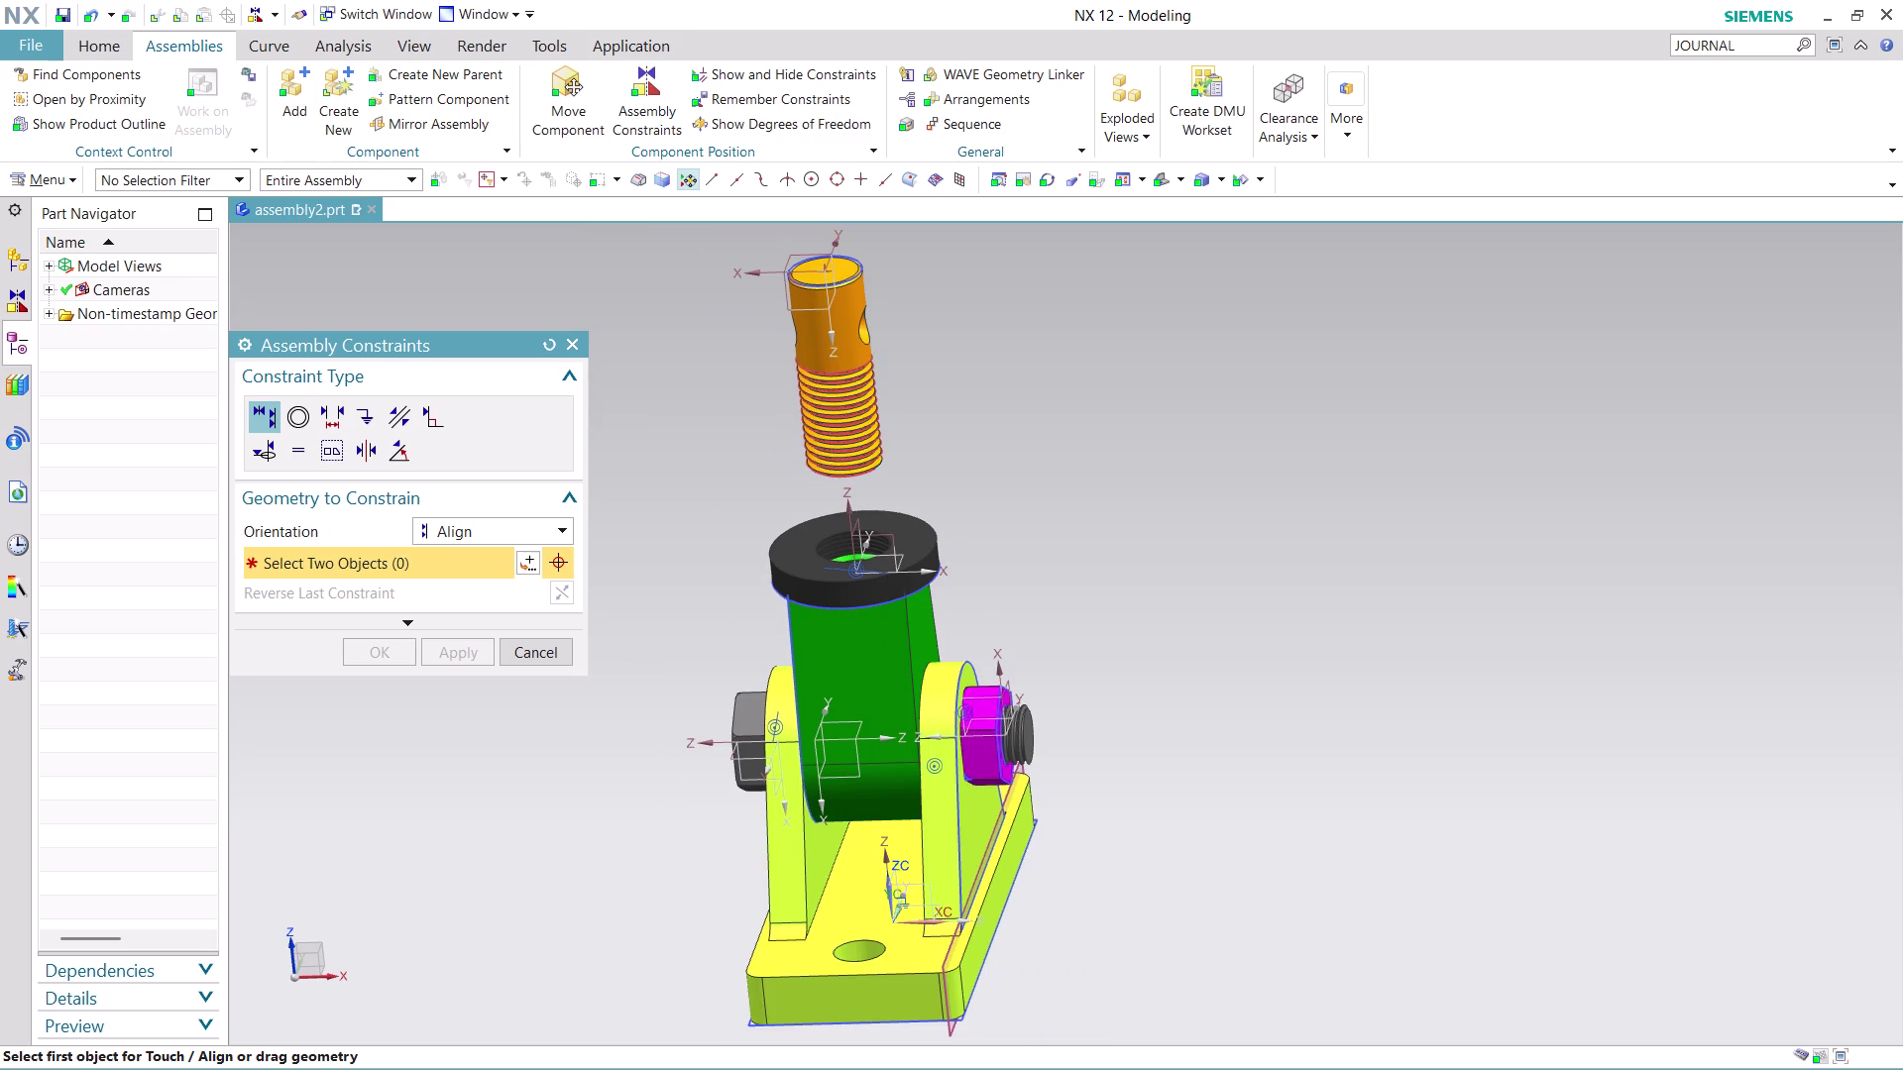
scroll(up, 3)
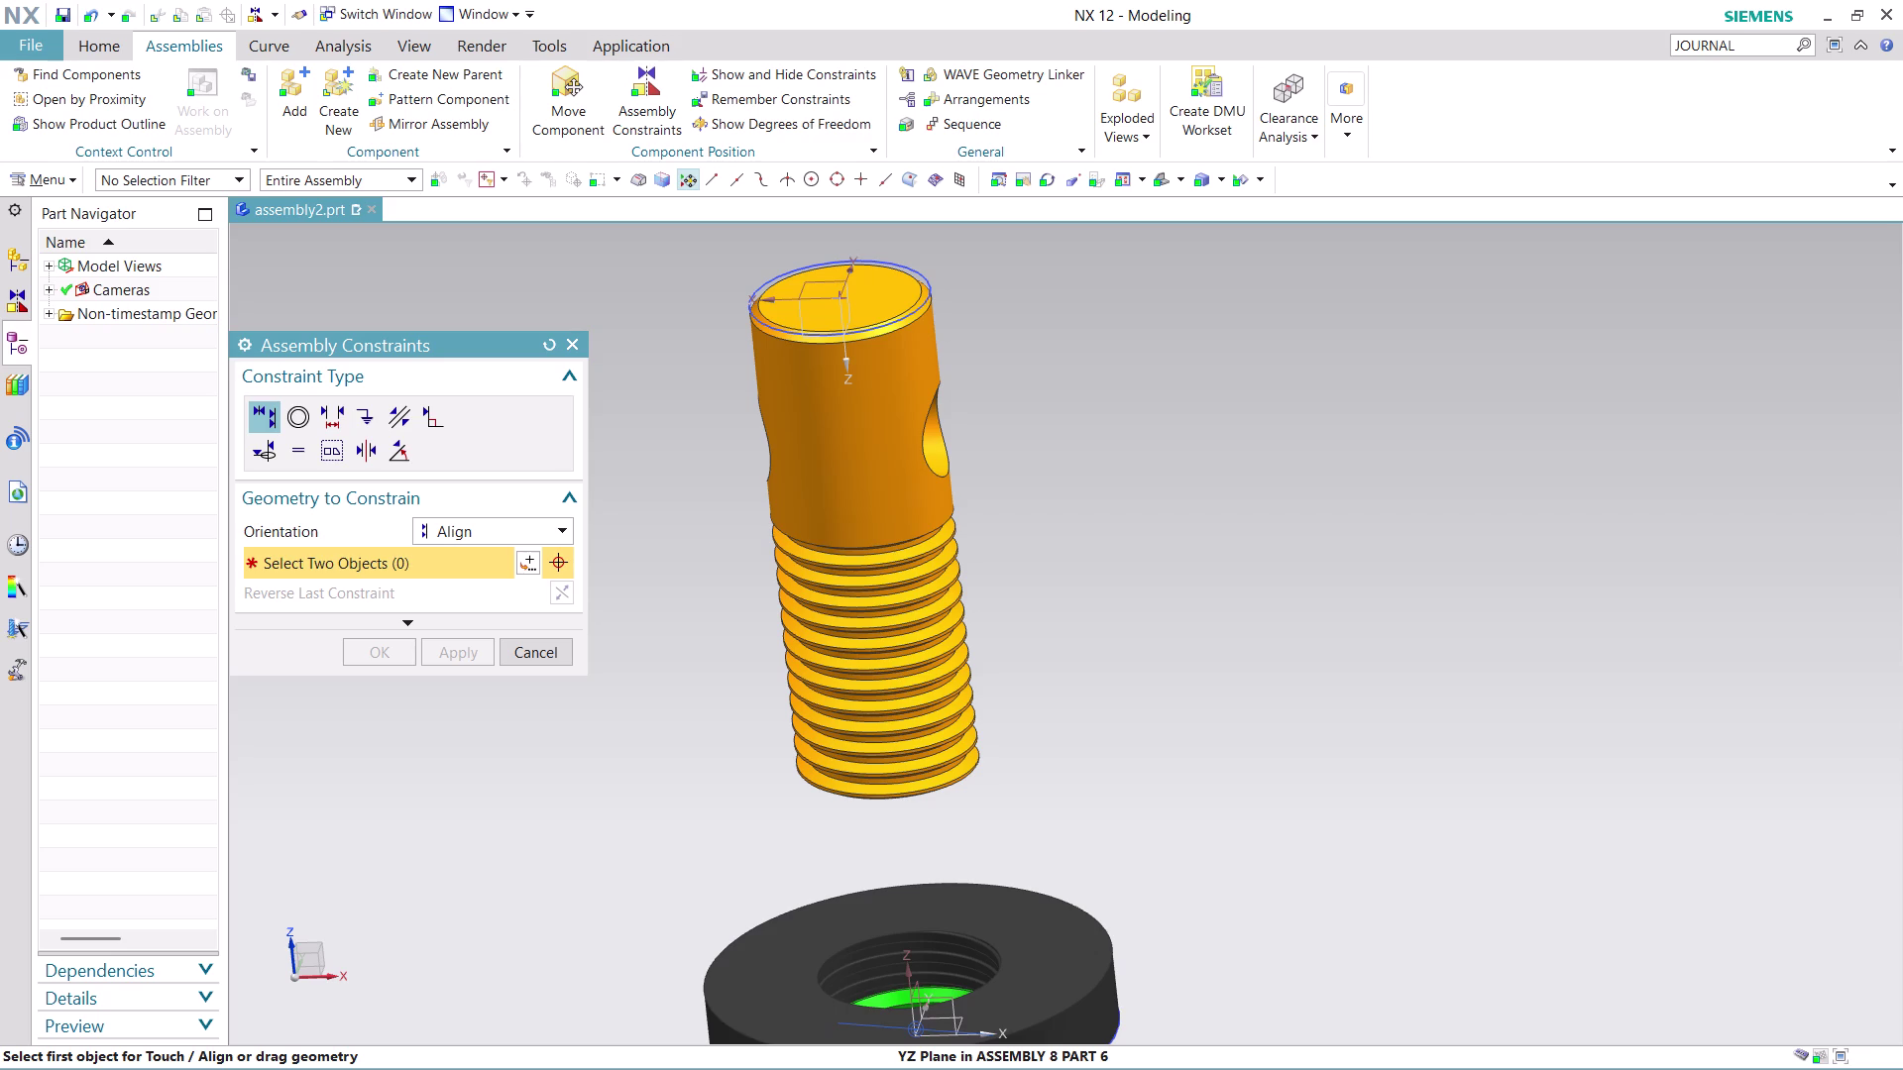
scroll(down, 3)
middle_drag(1078, 796, 1079, 868)
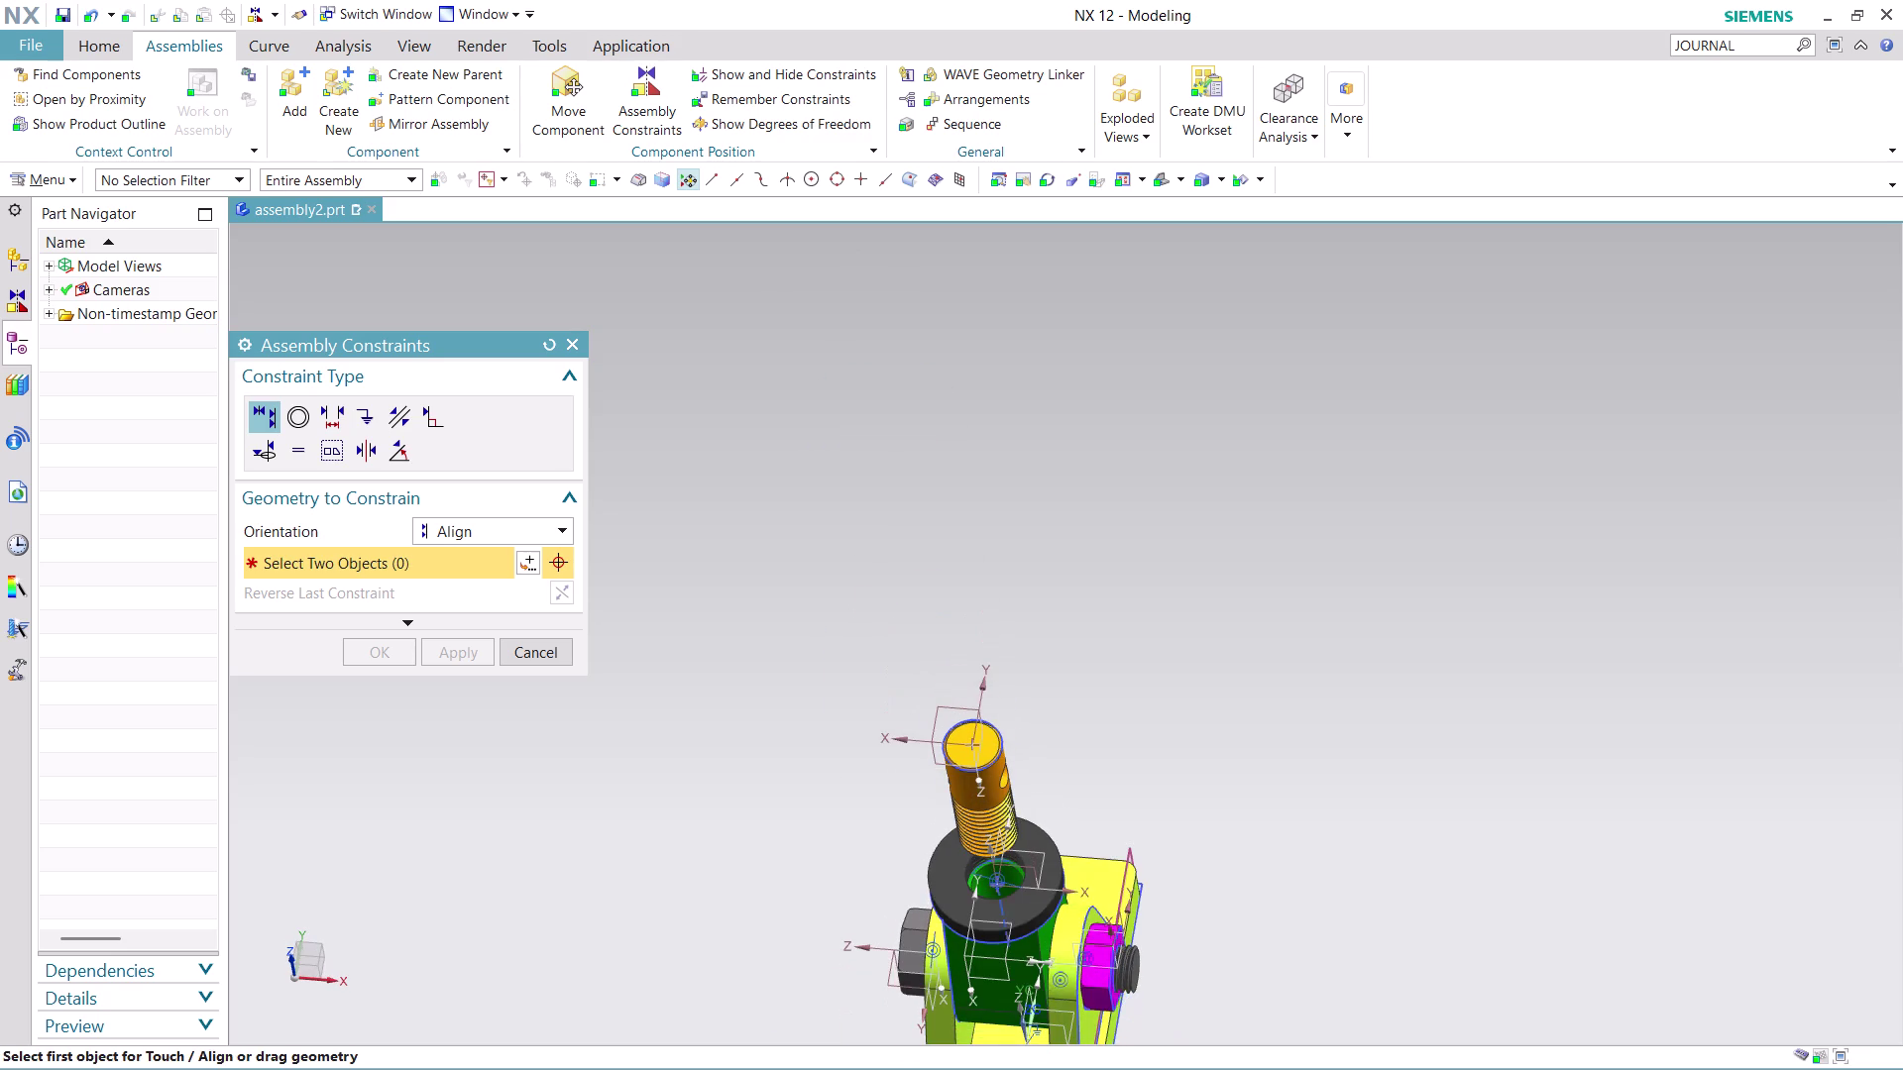
scroll(up, 3)
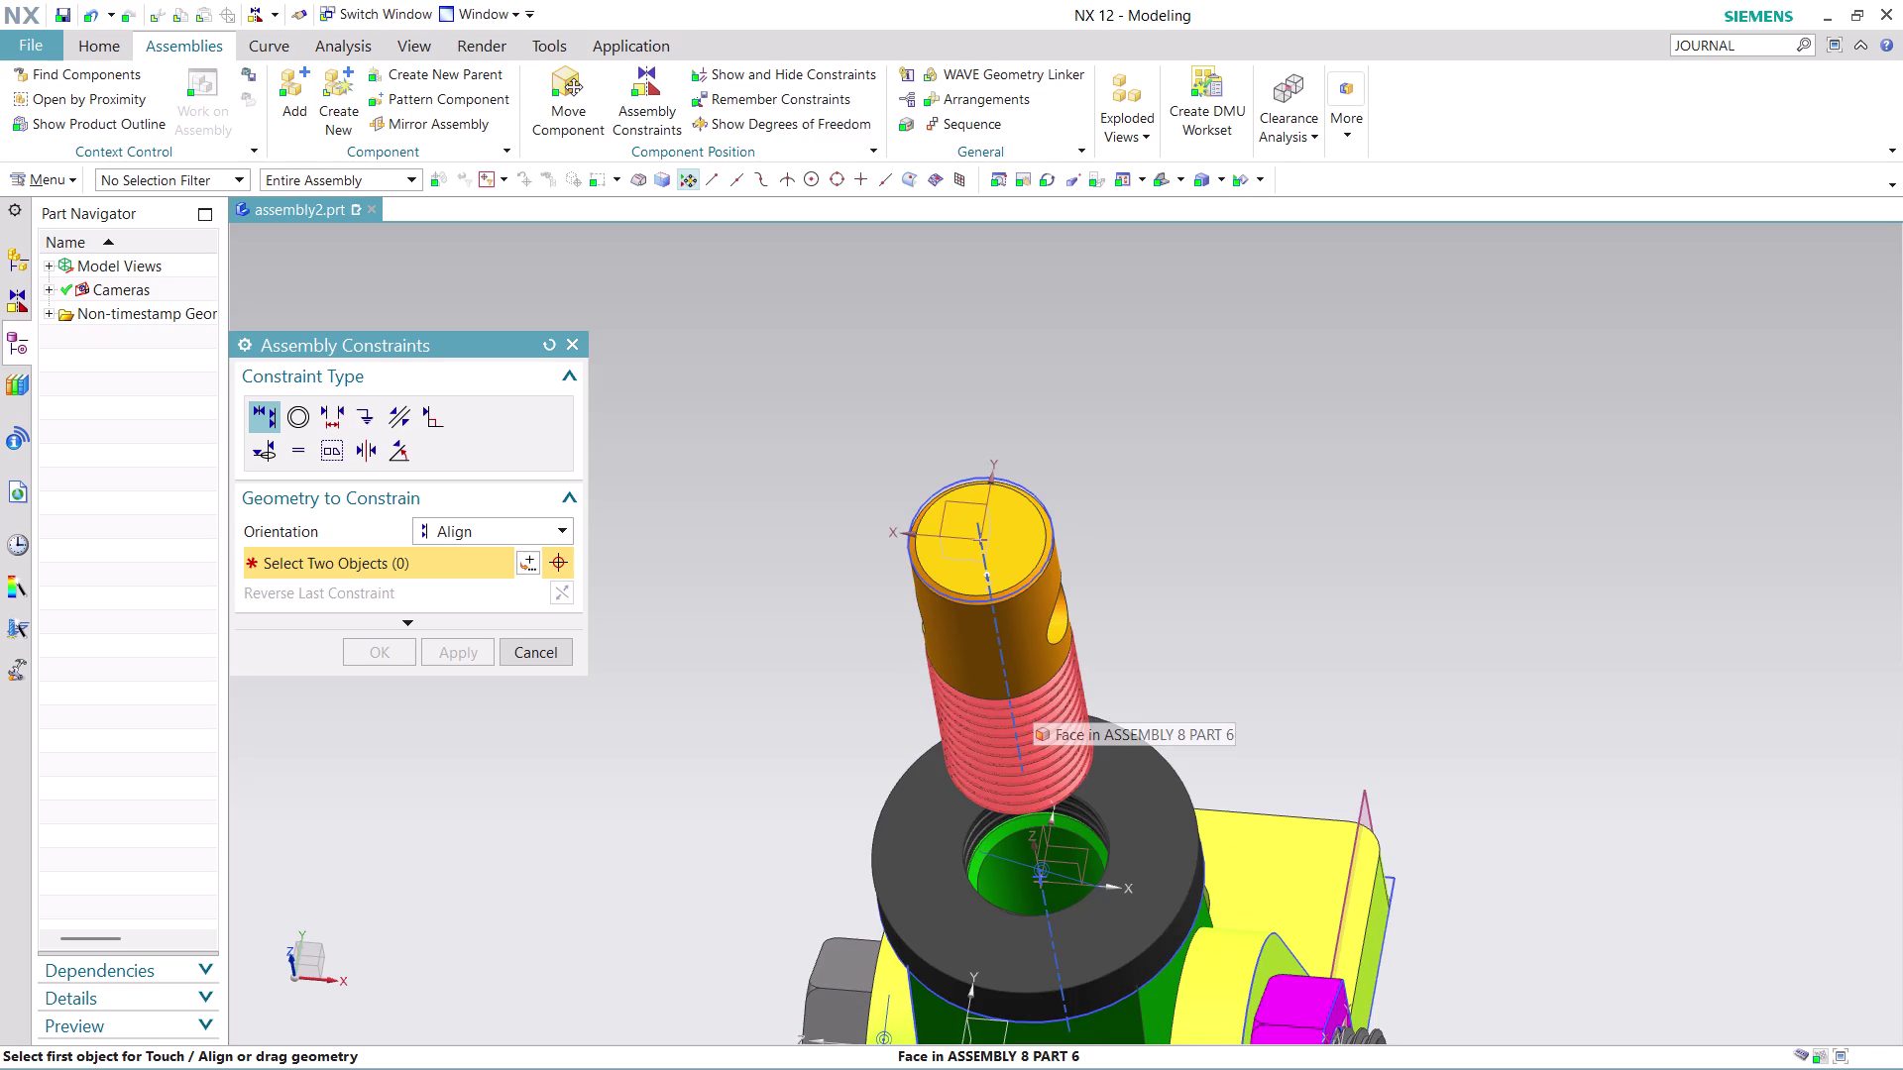
click(289, 415)
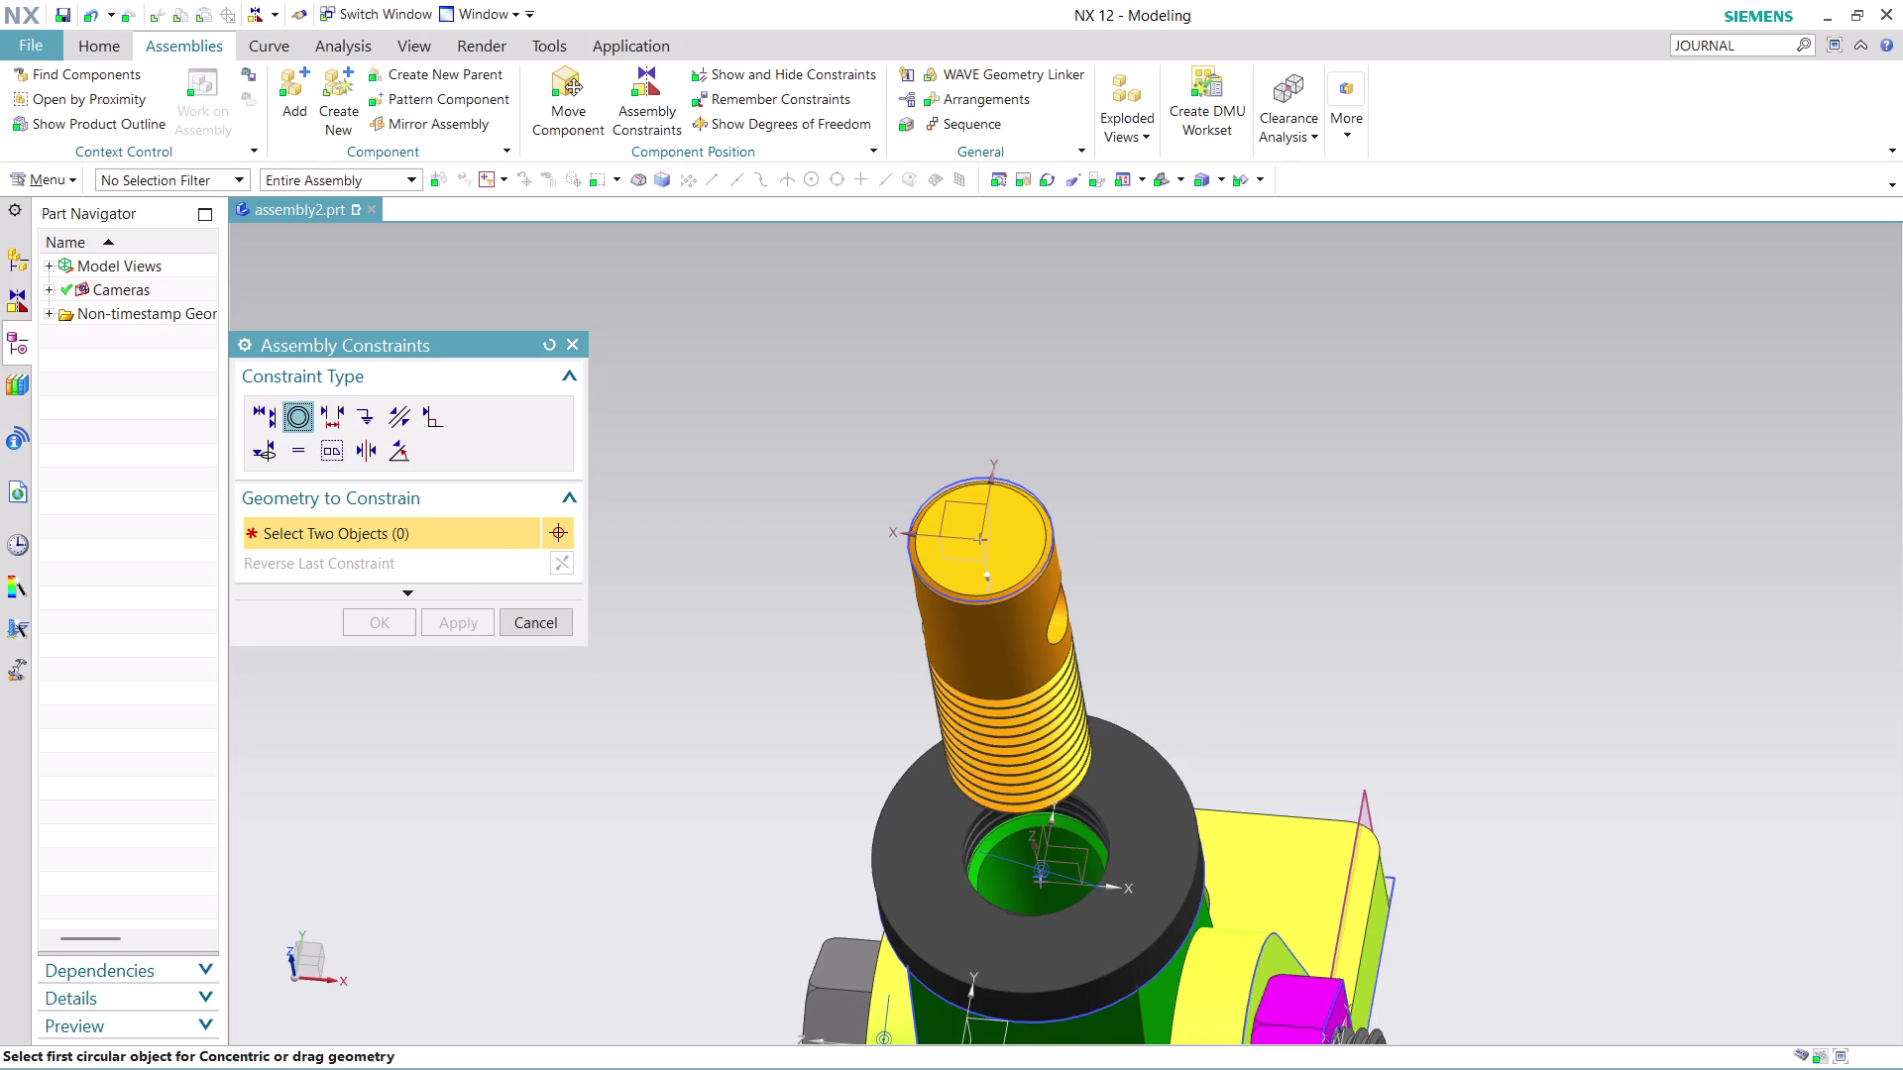
middle_drag(1220, 659, 1243, 572)
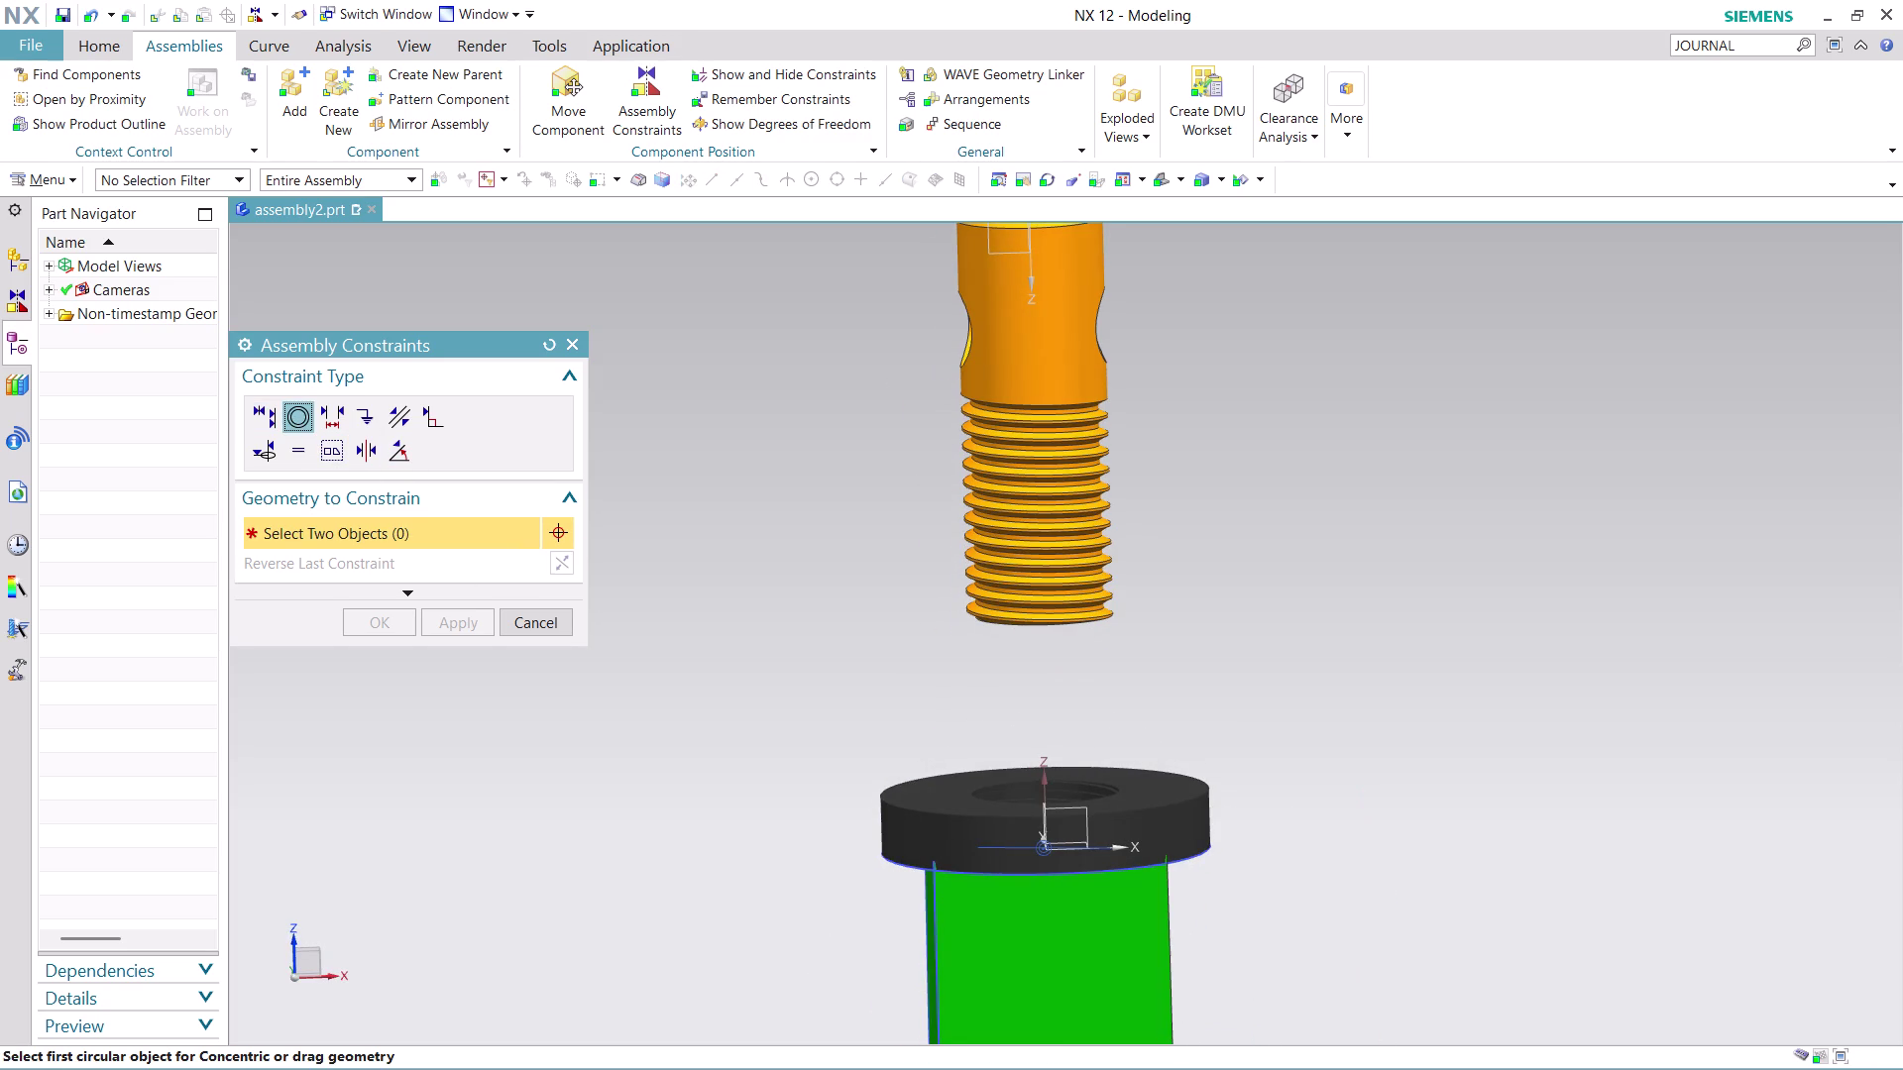
scroll(up, 3)
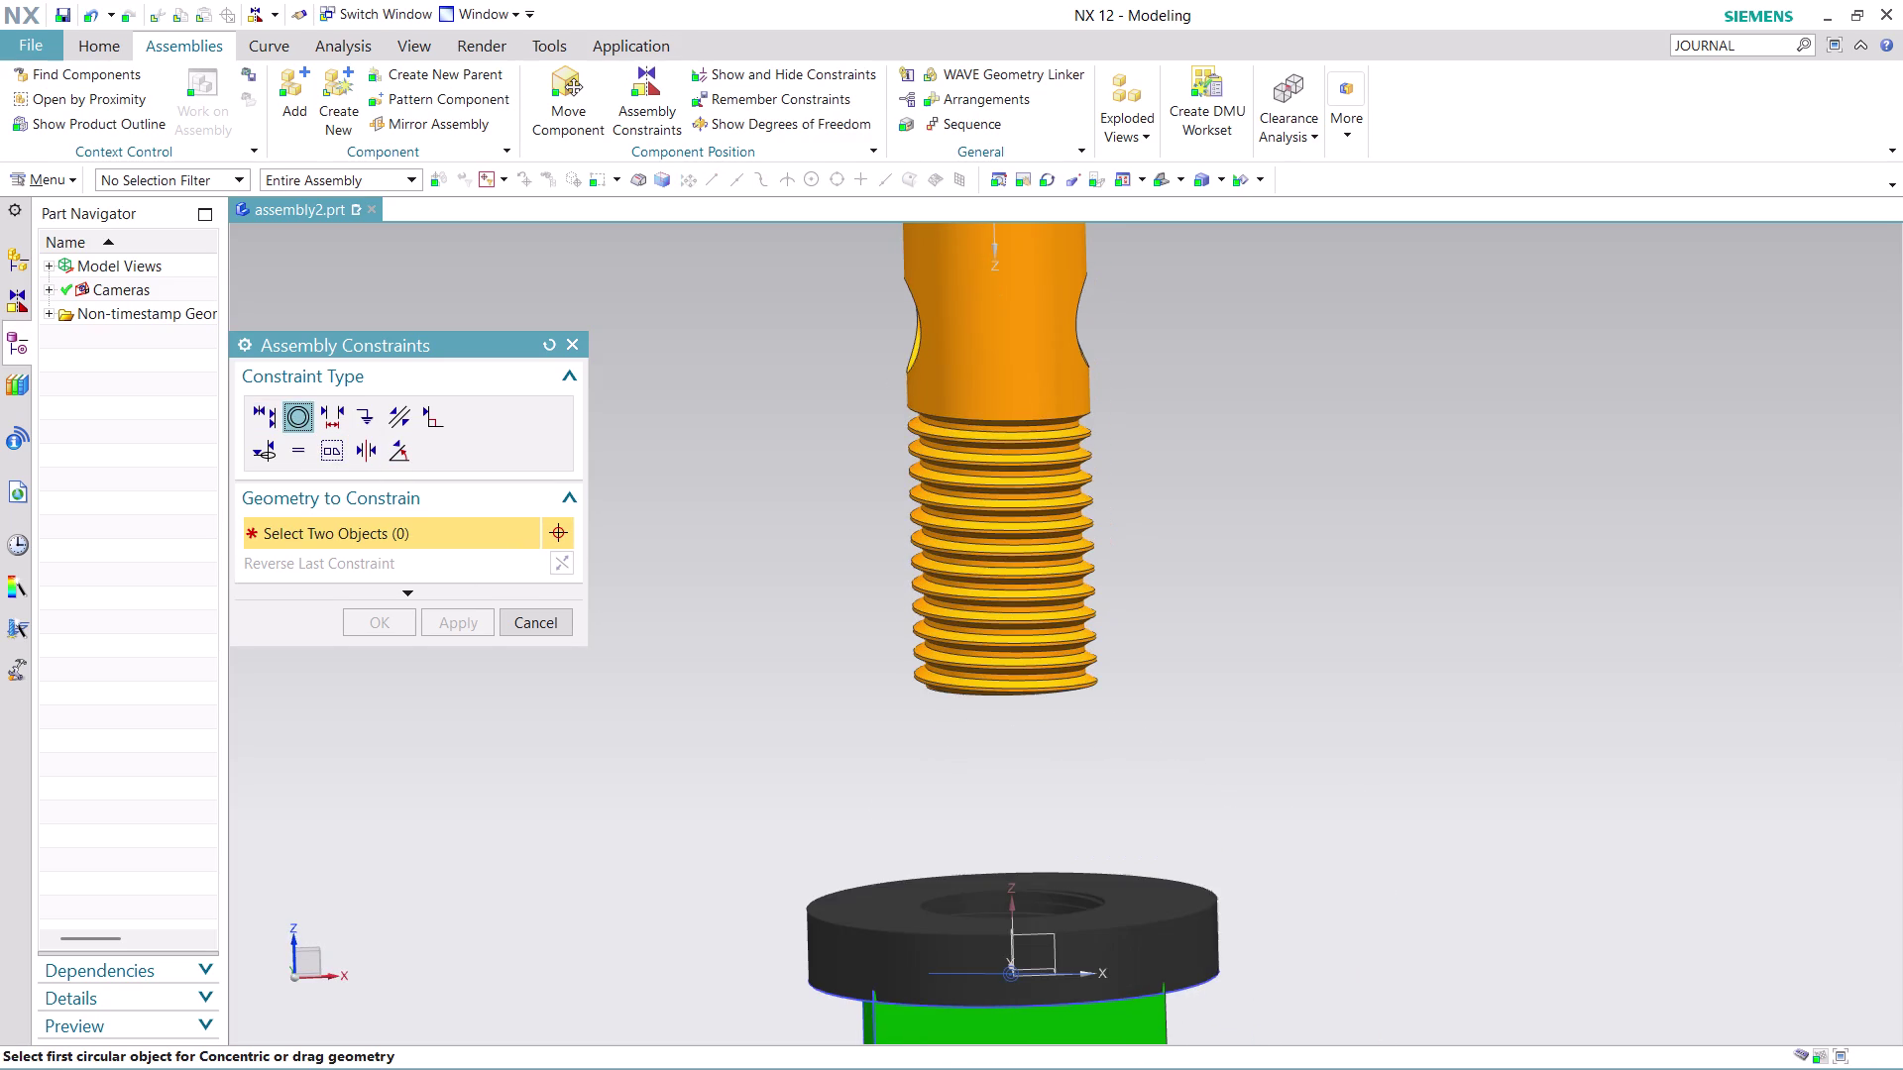
middle_drag(1162, 351, 1044, 361)
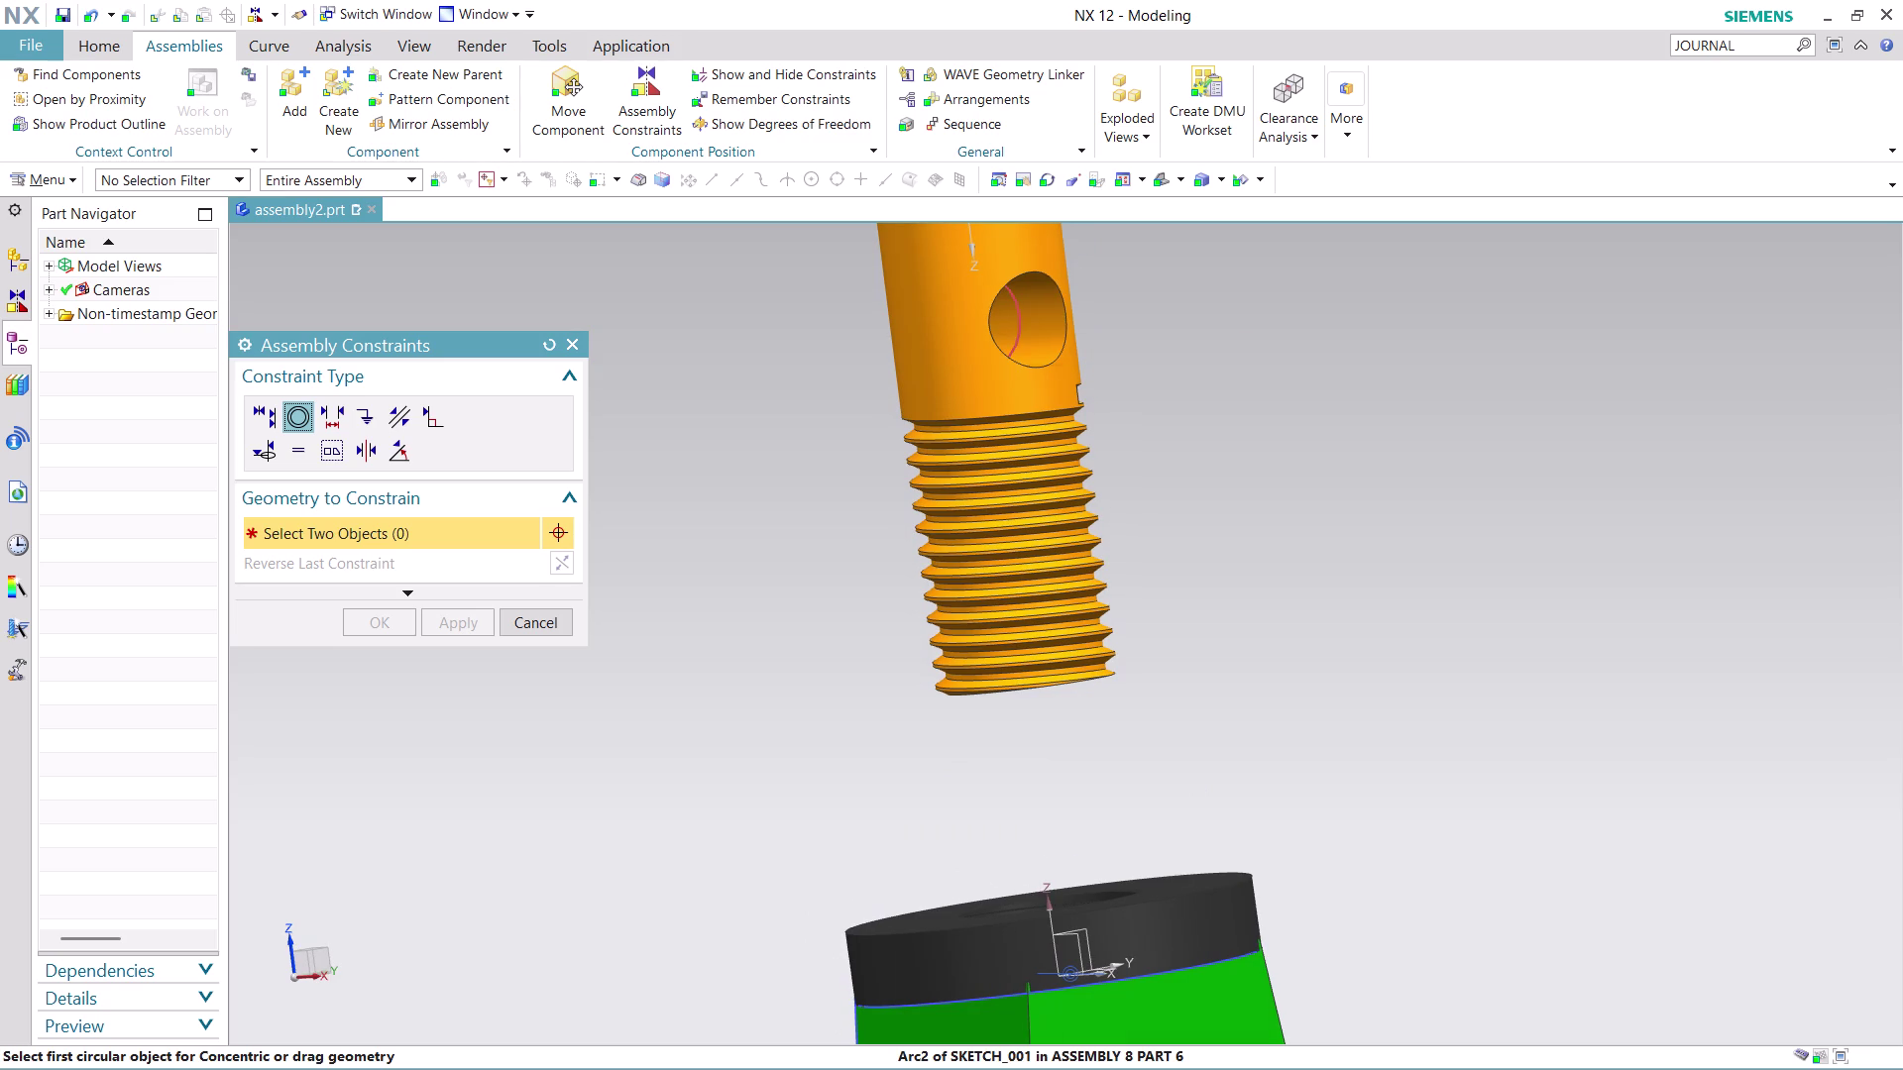
click(1019, 313)
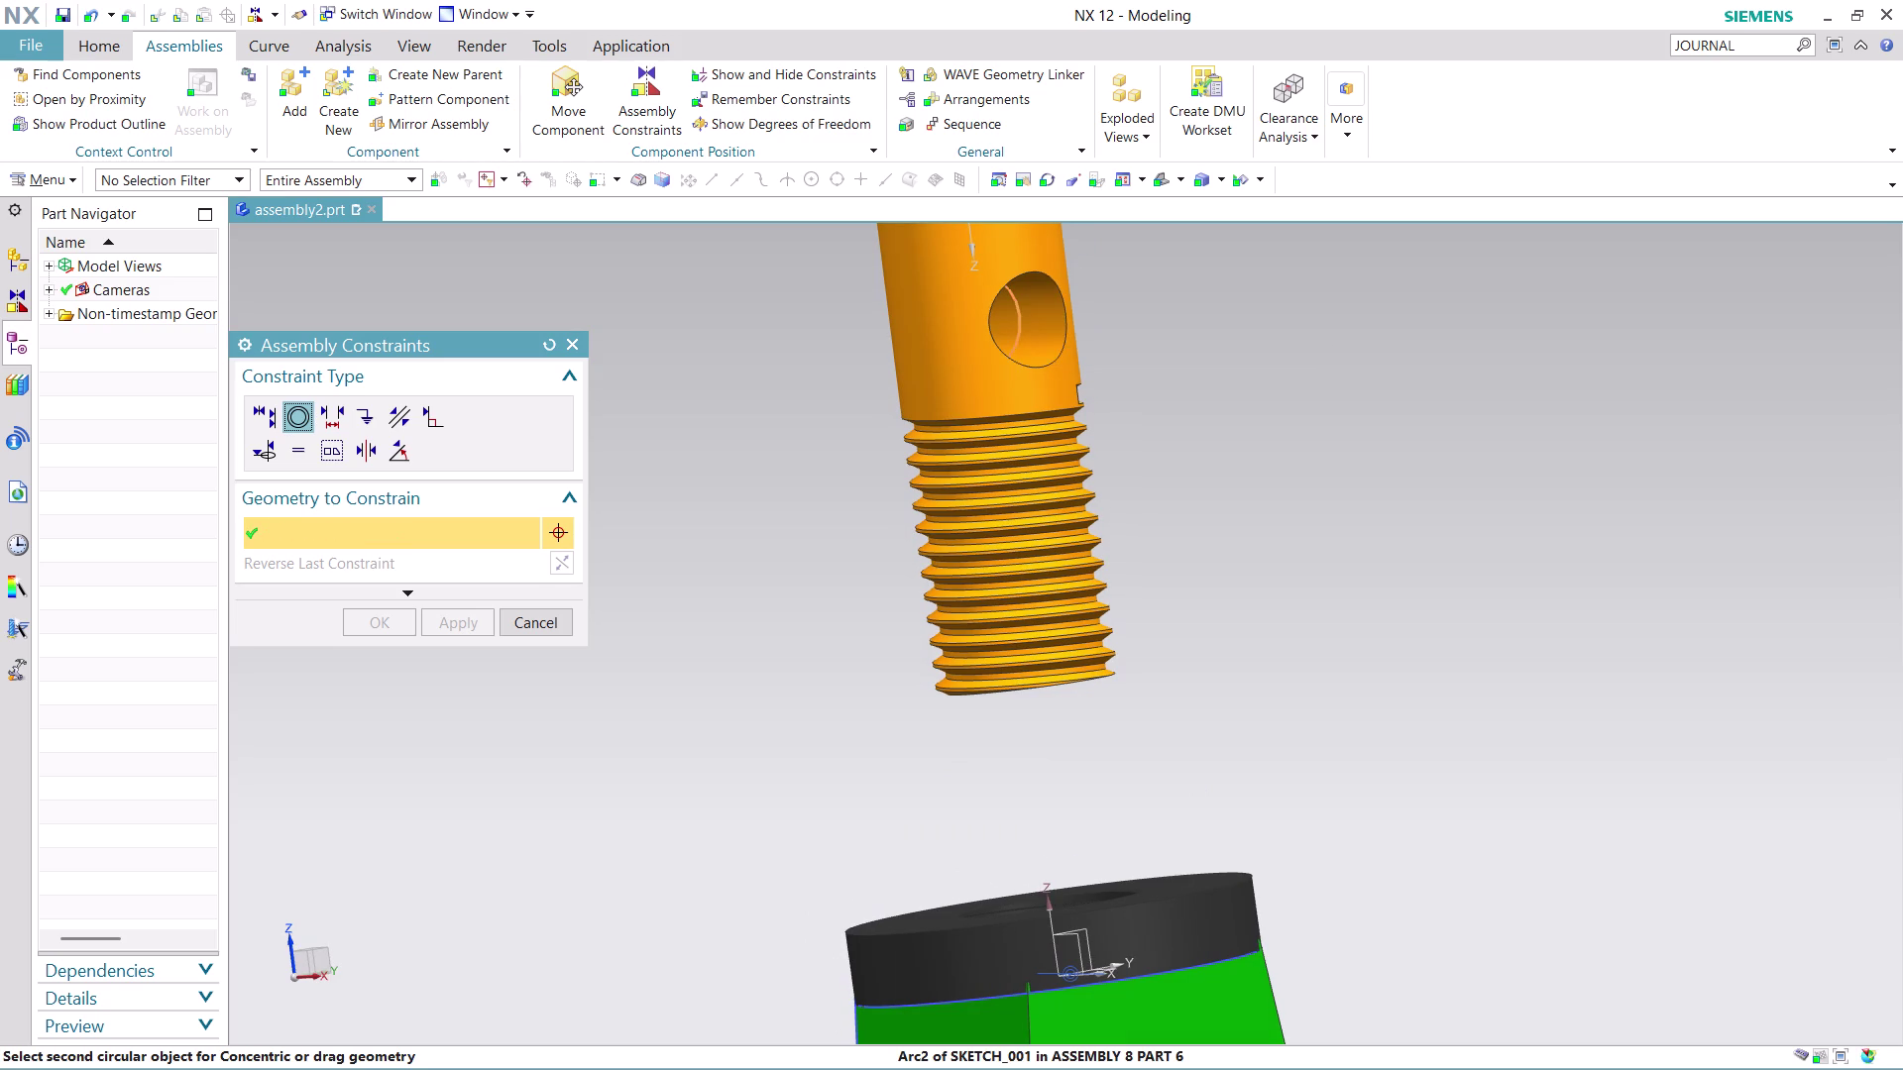
scroll(down, 3)
scroll(up, 3)
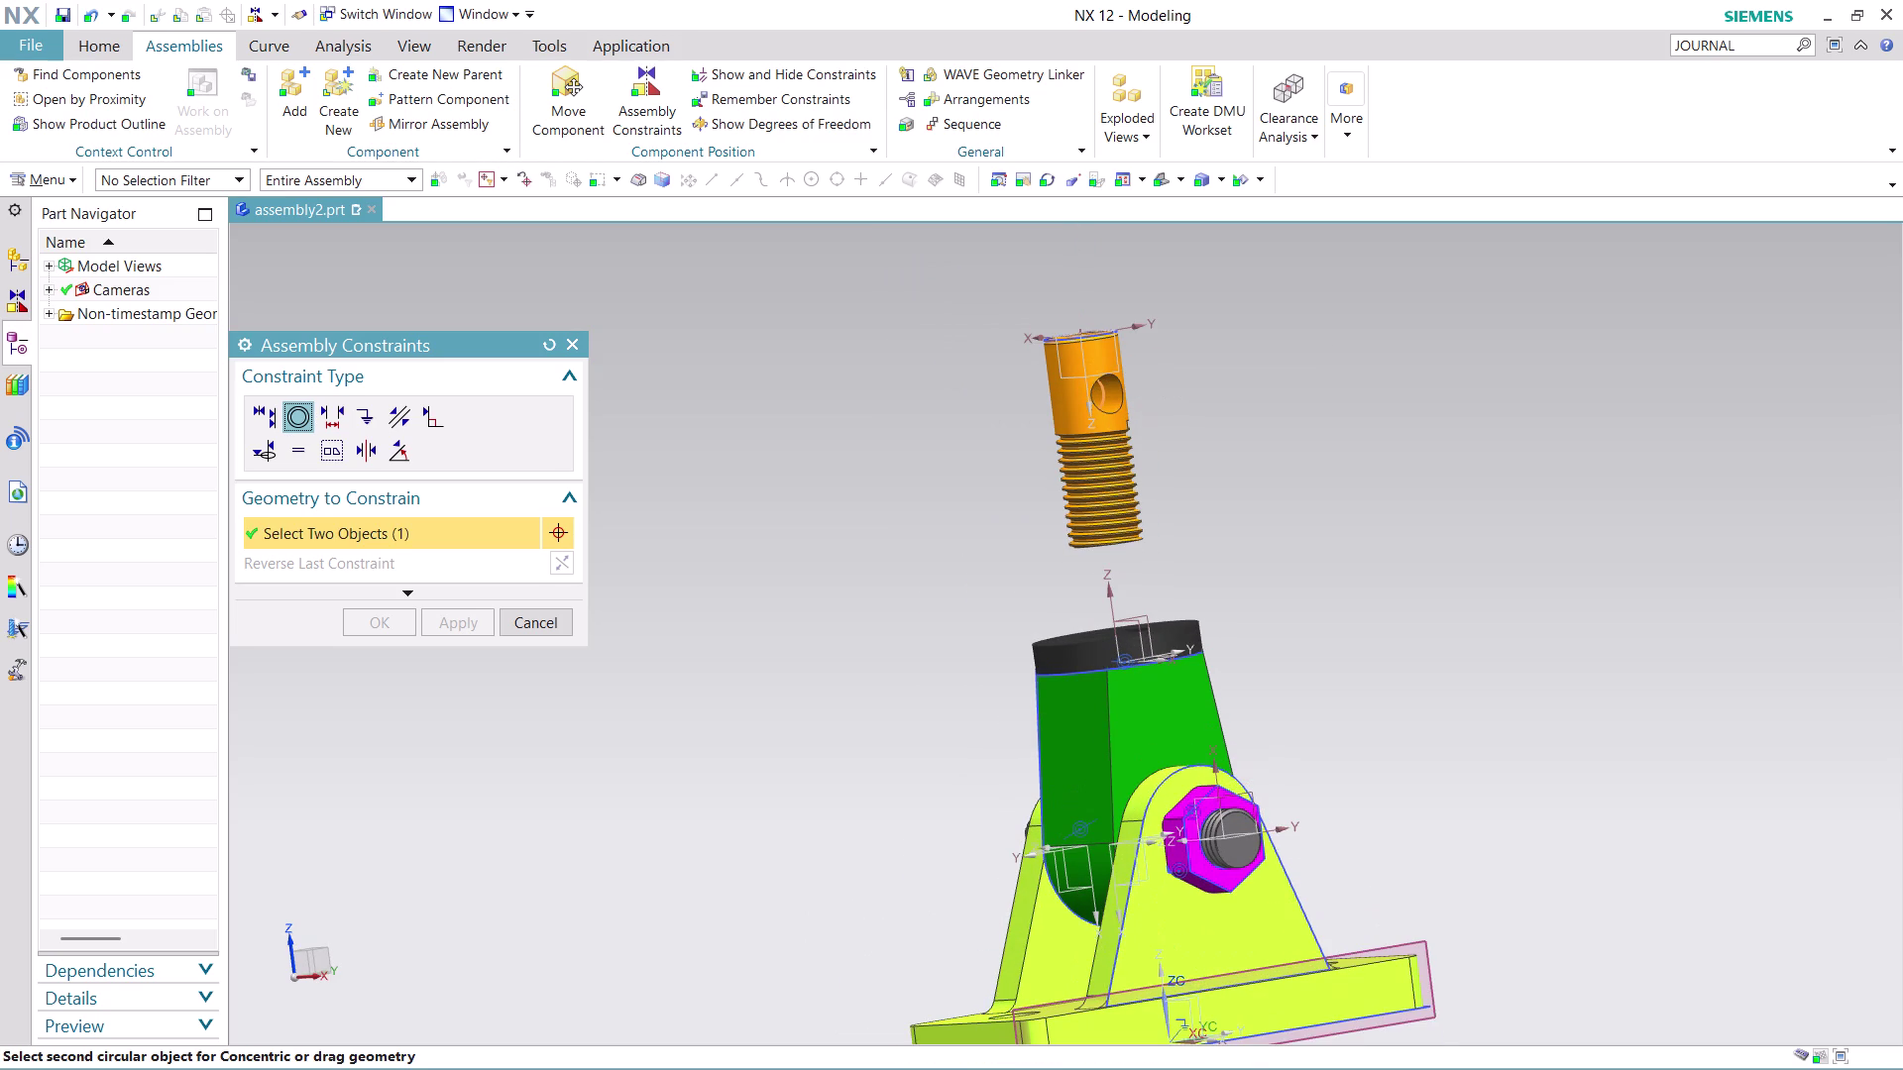
middle_drag(1272, 513, 1302, 620)
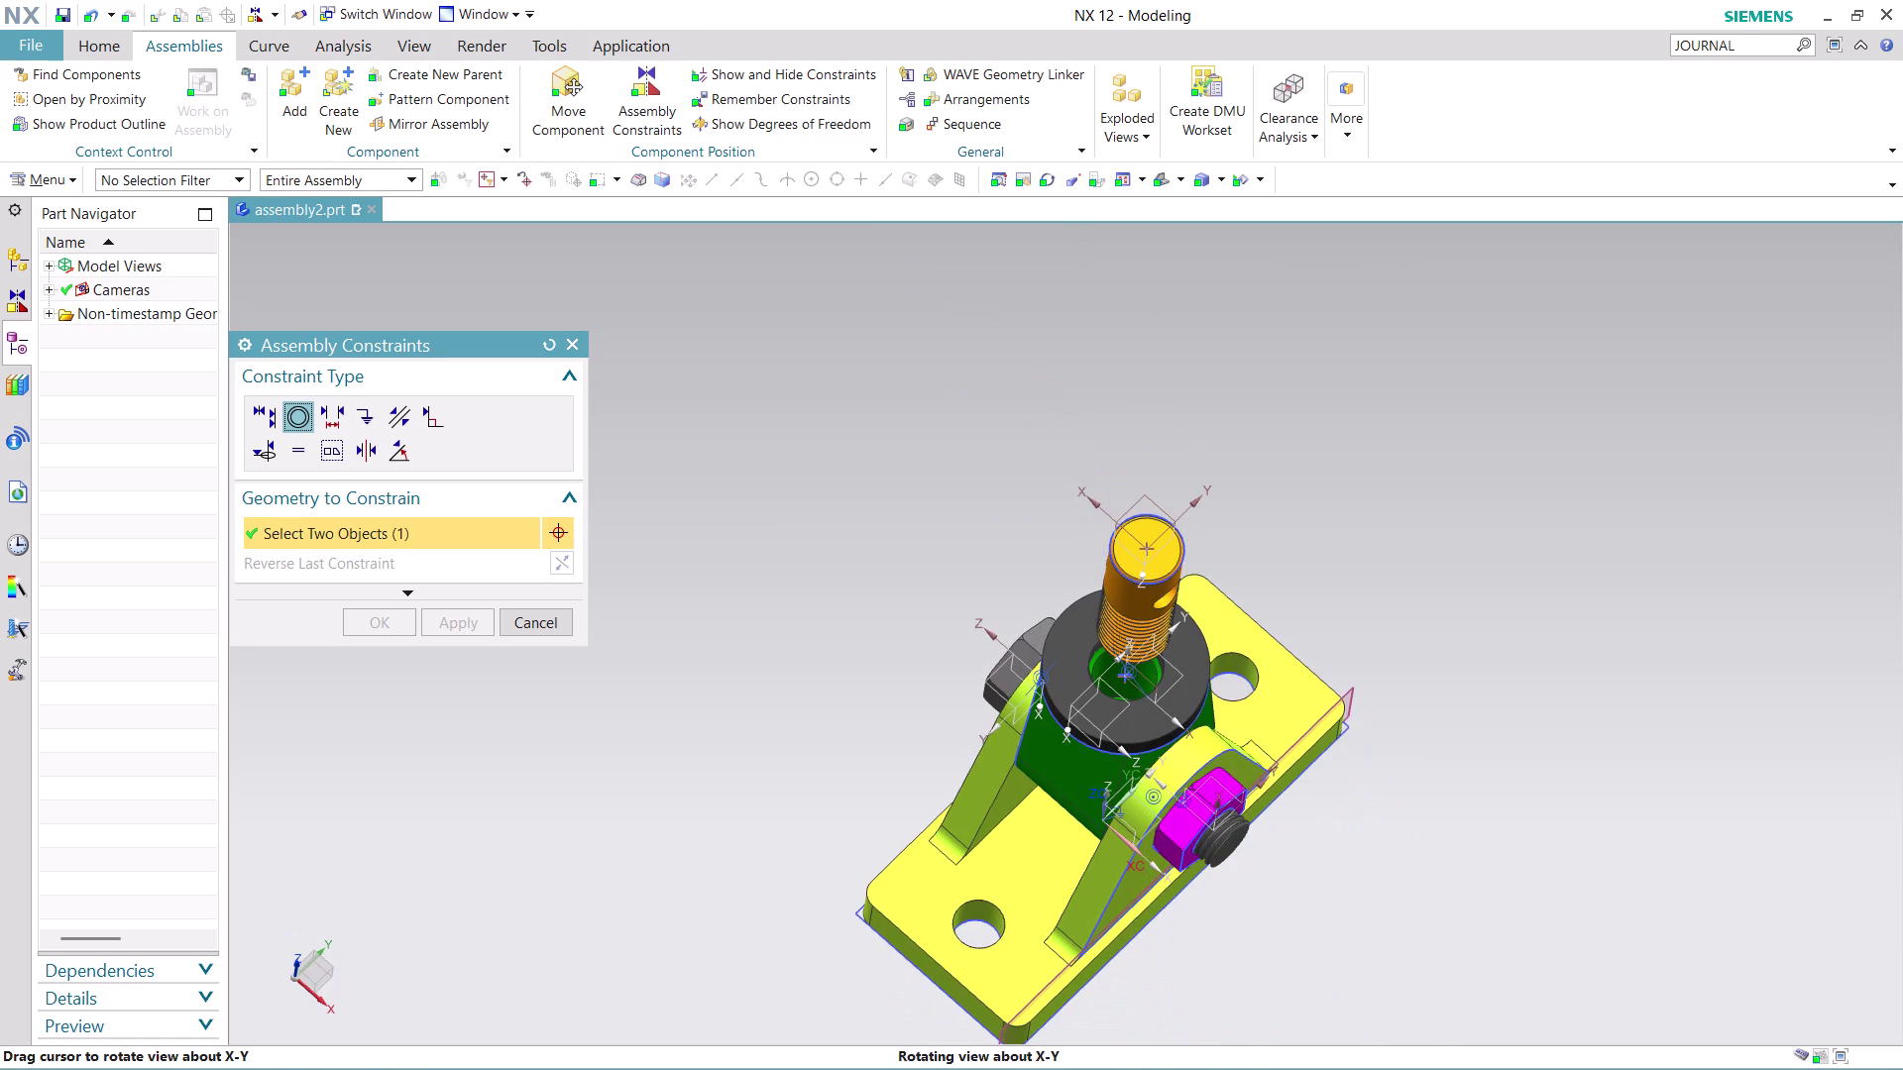
scroll(up, 3)
scroll(up, 3)
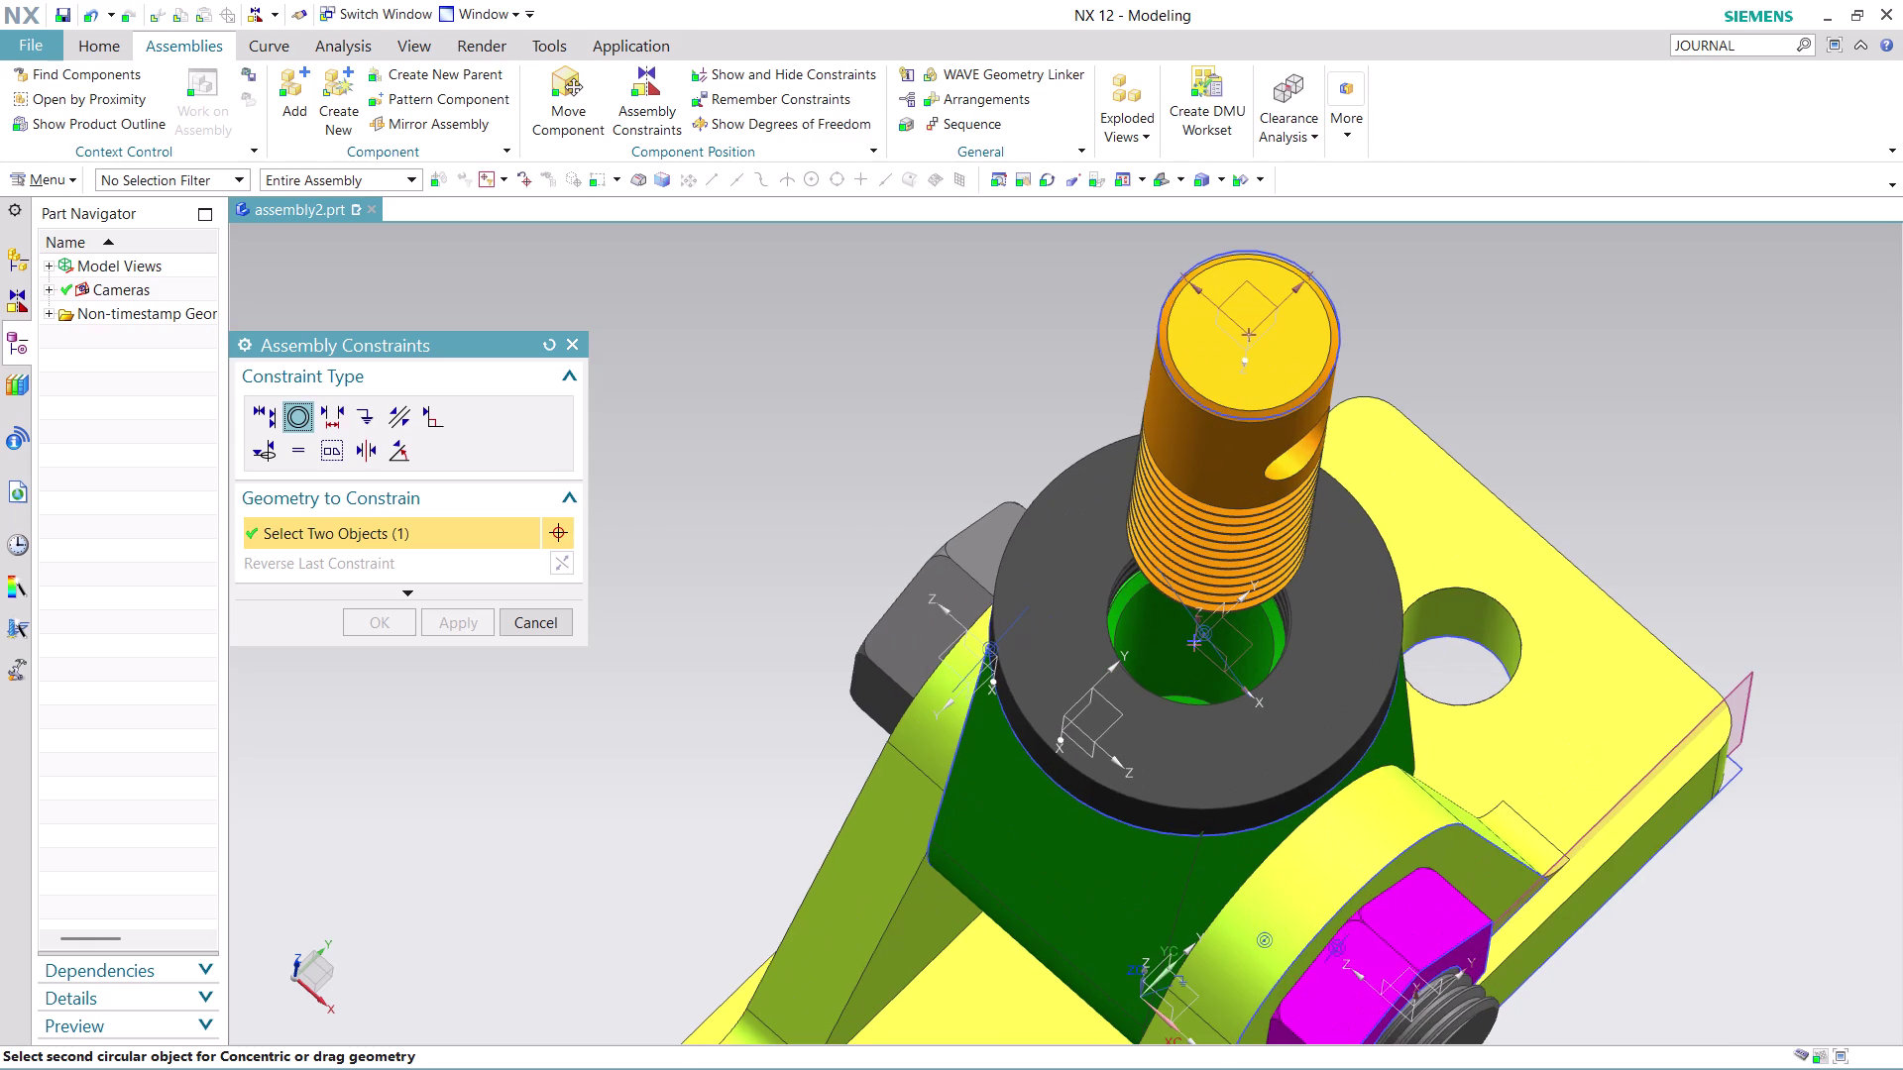
middle_drag(1177, 655, 1171, 674)
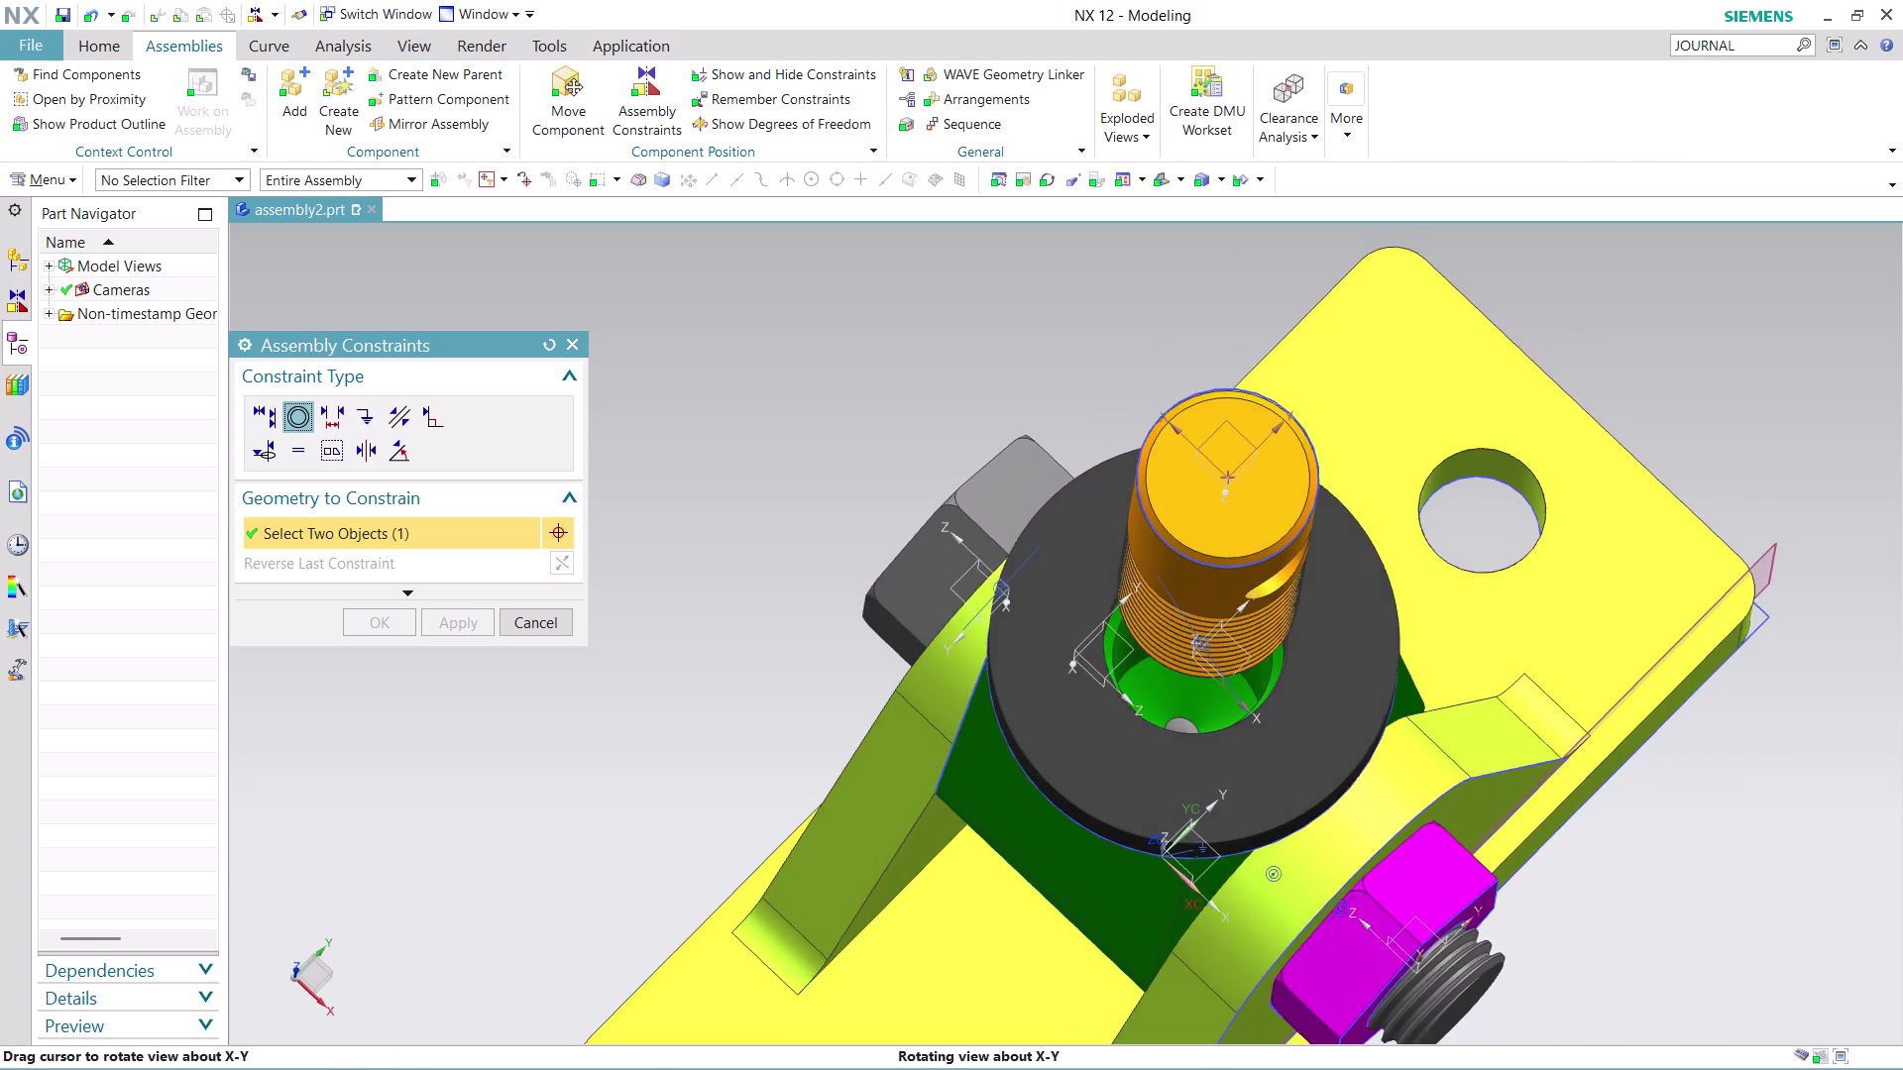
middle_drag(1171, 674, 1176, 676)
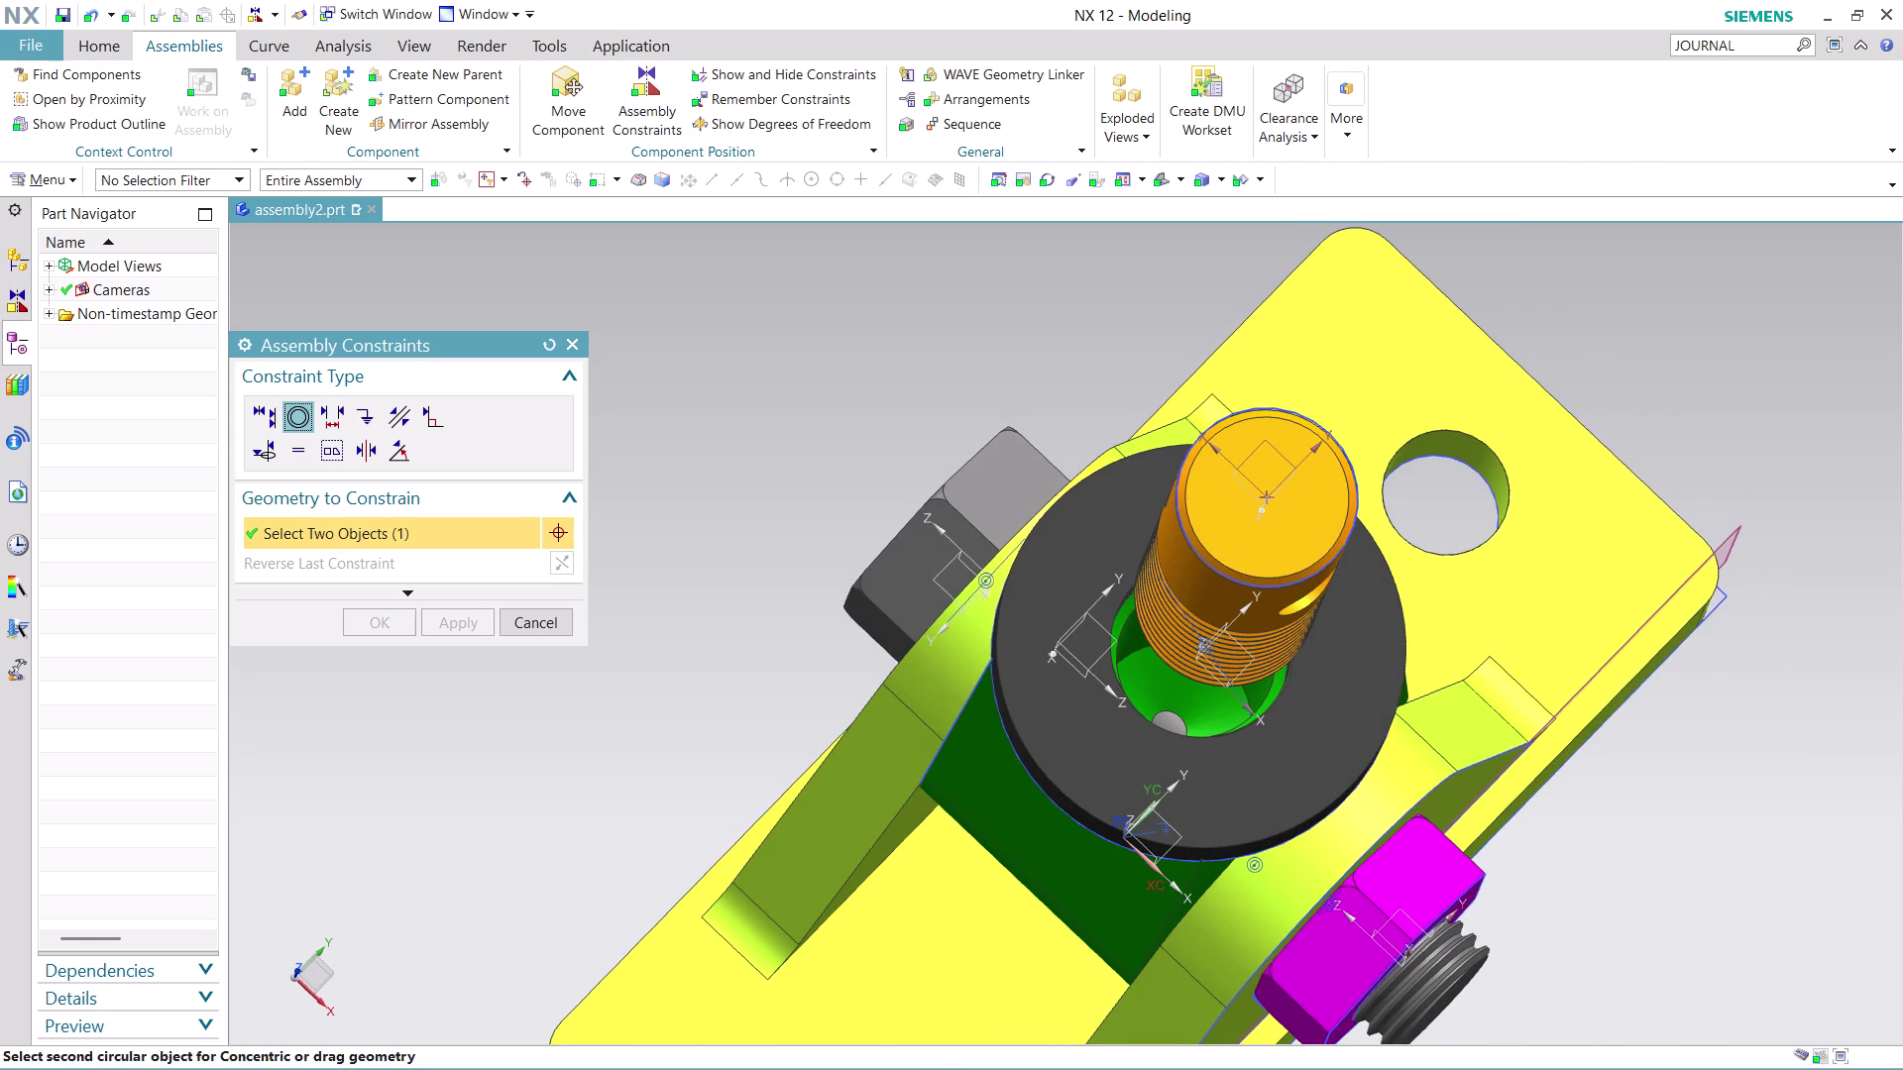
click(1117, 665)
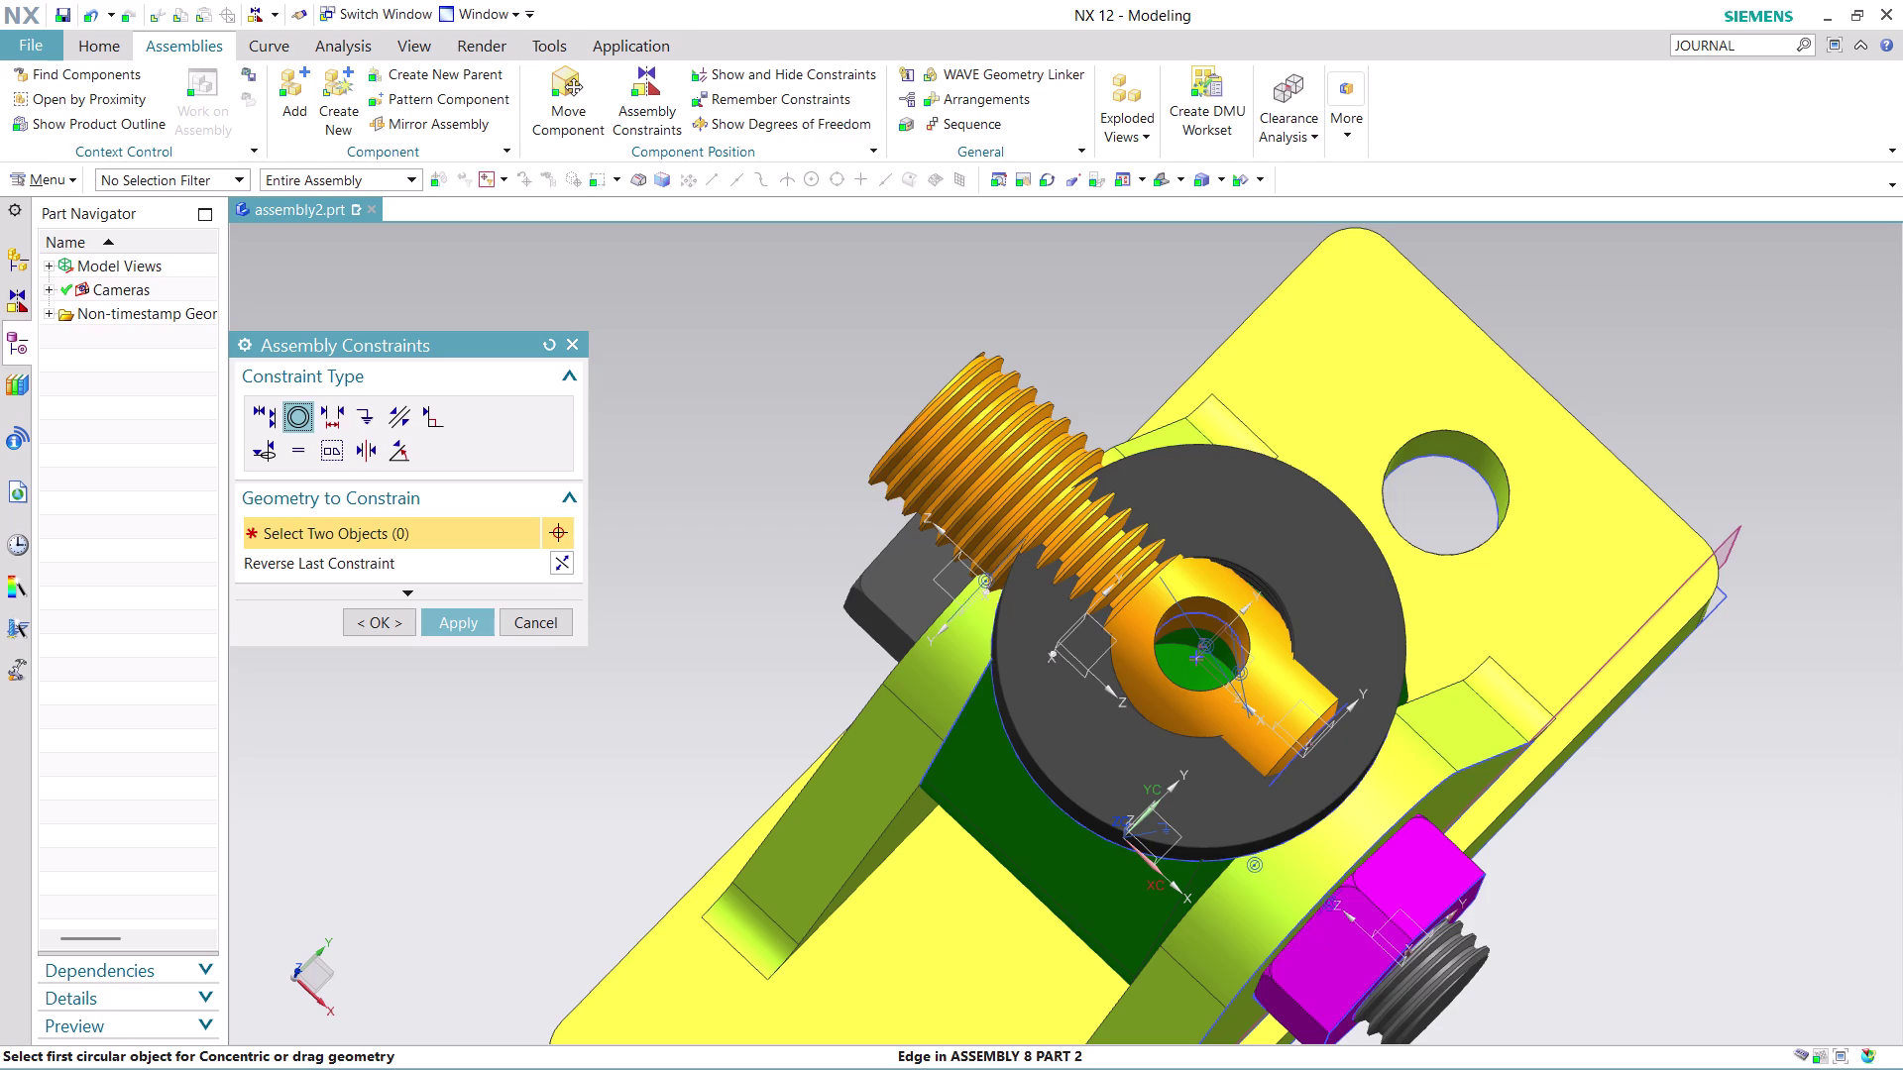
key(ctrl+z)
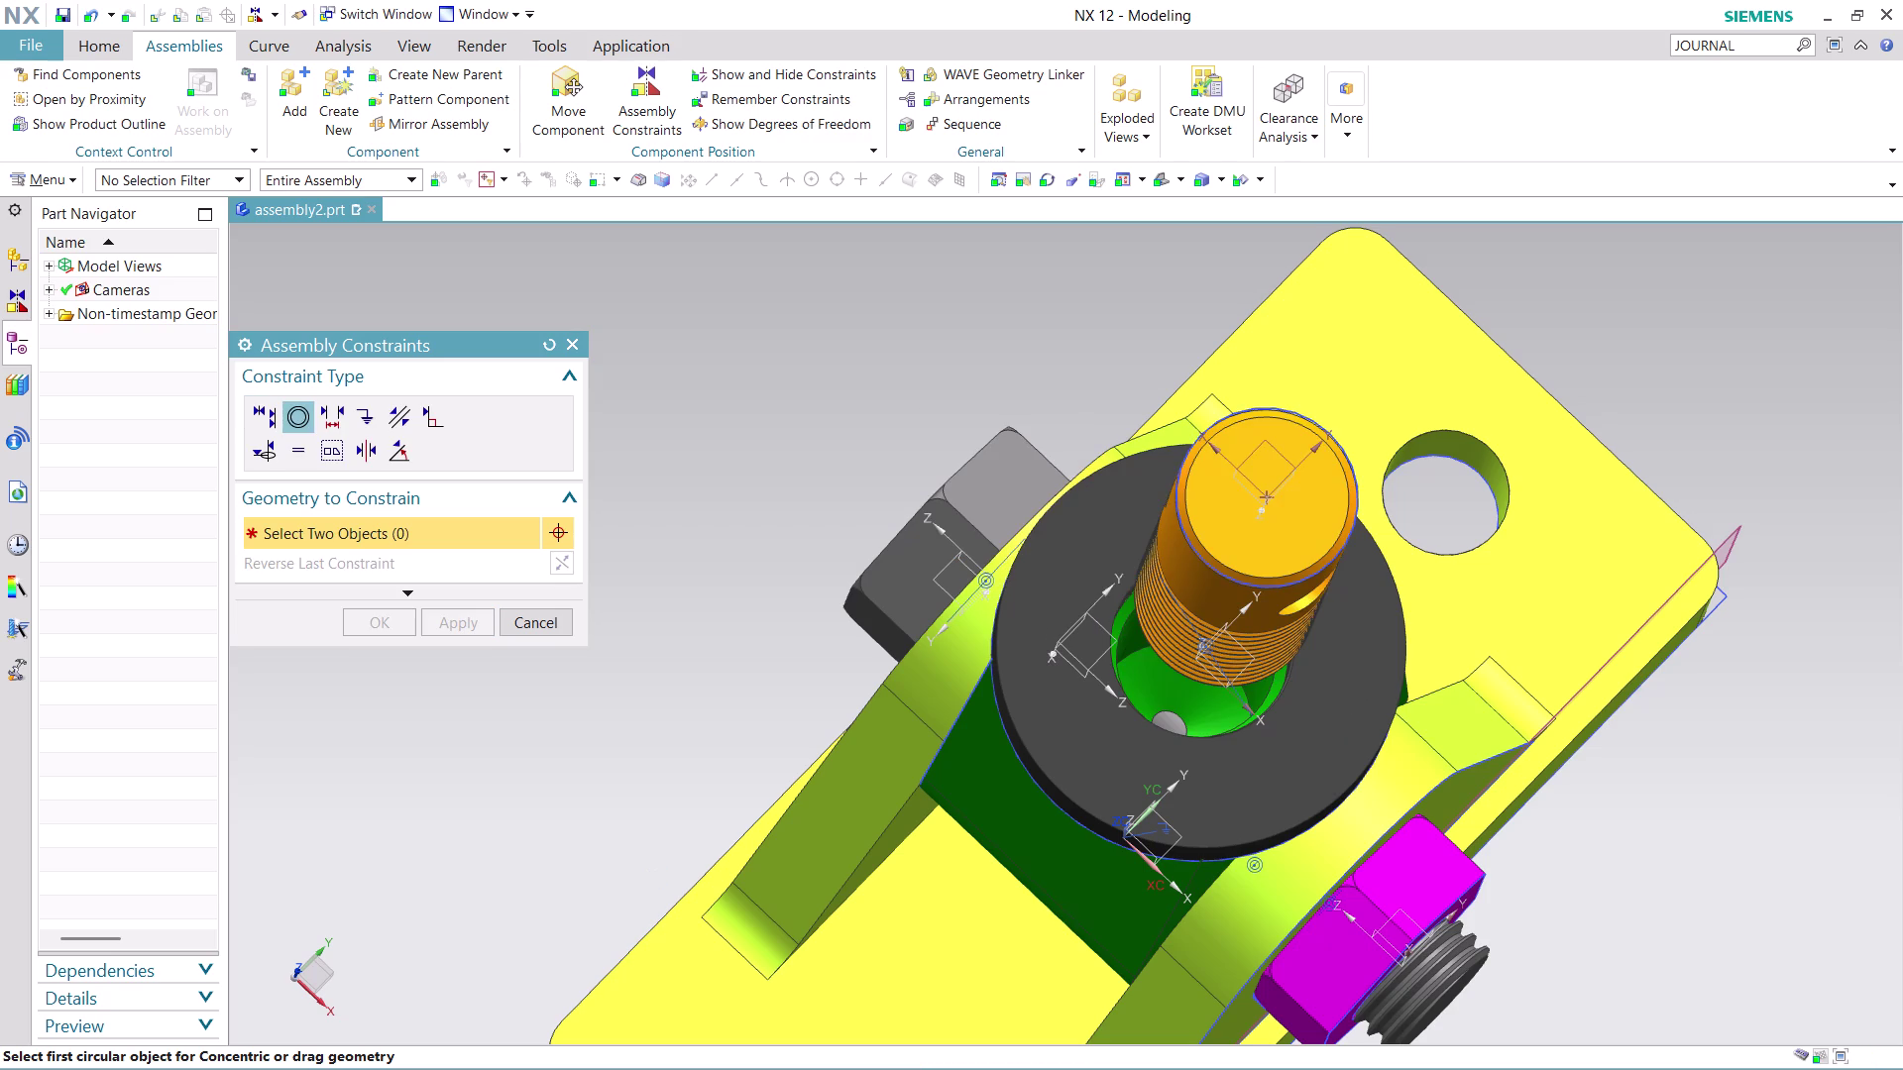
scroll(down, 3)
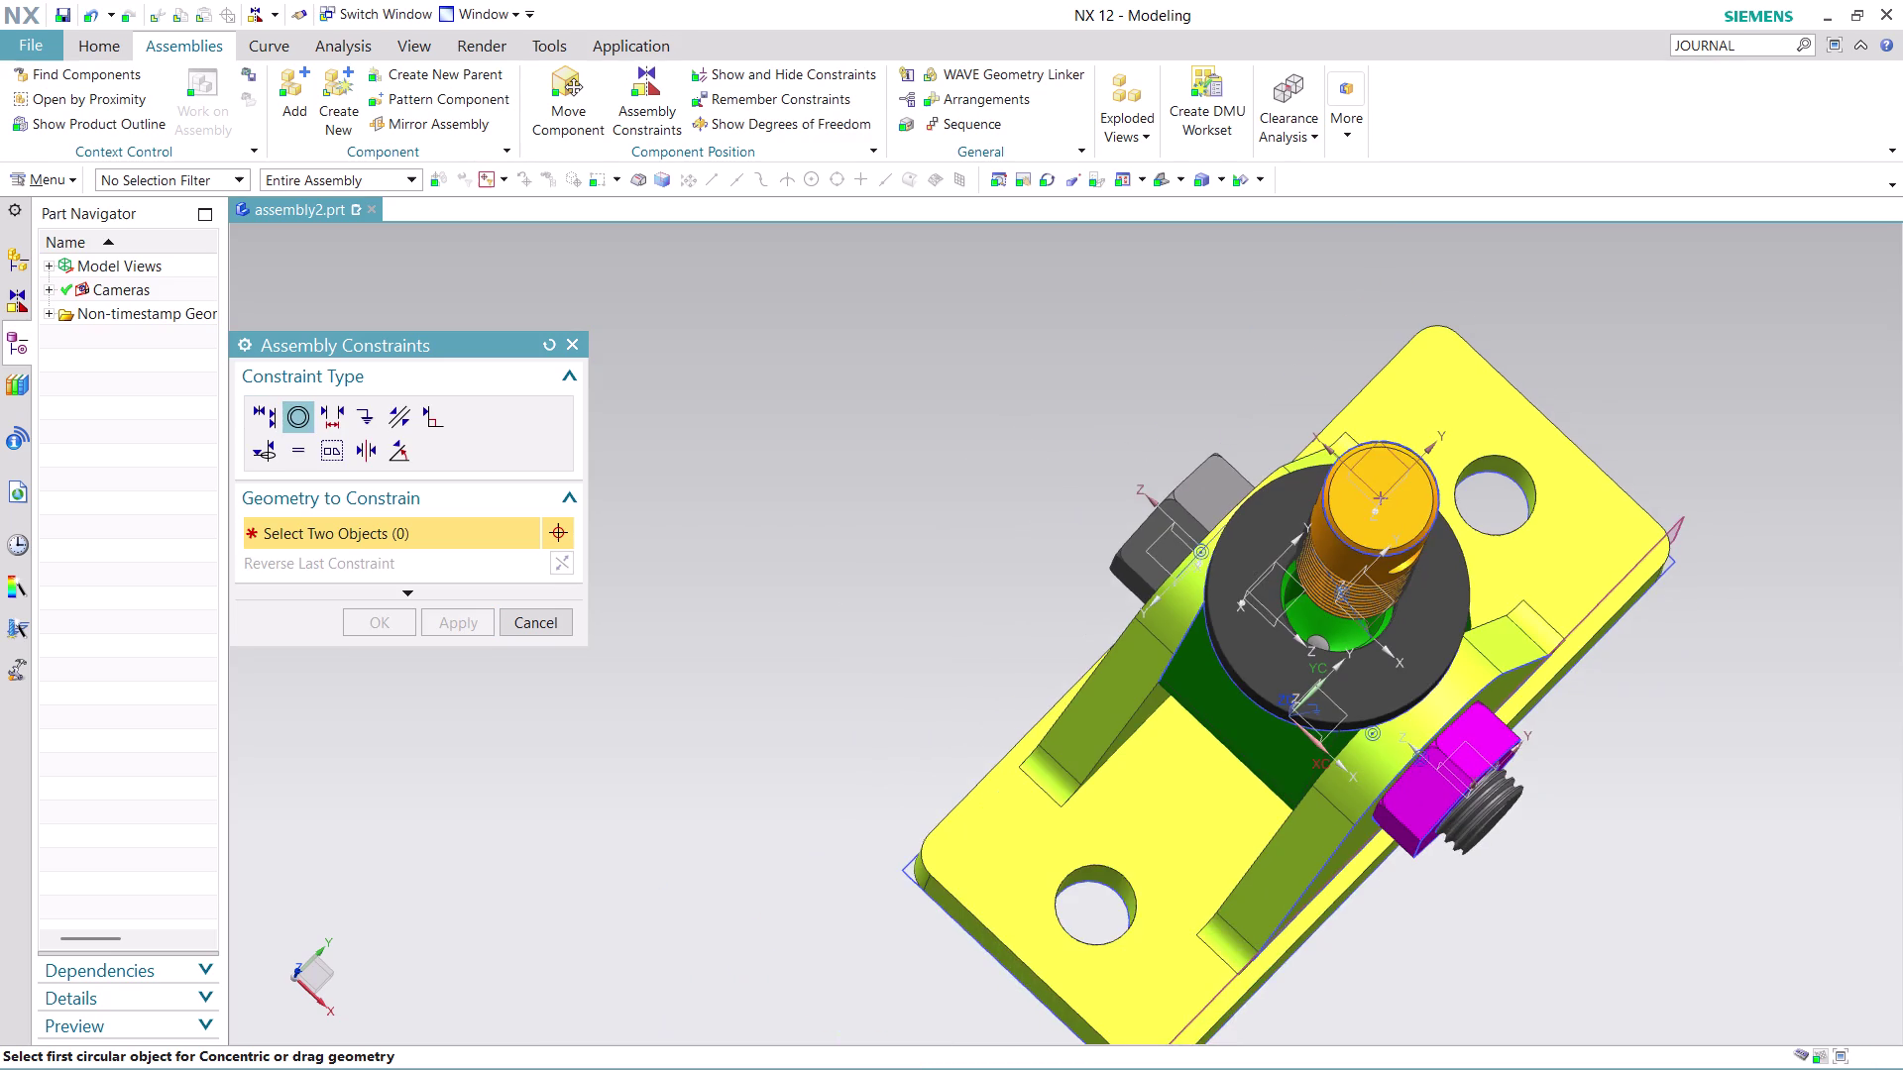
scroll(up, 3)
Constrain the screw's end face 50 mm from the washer's top face with a Distance constraint.
click(334, 416)
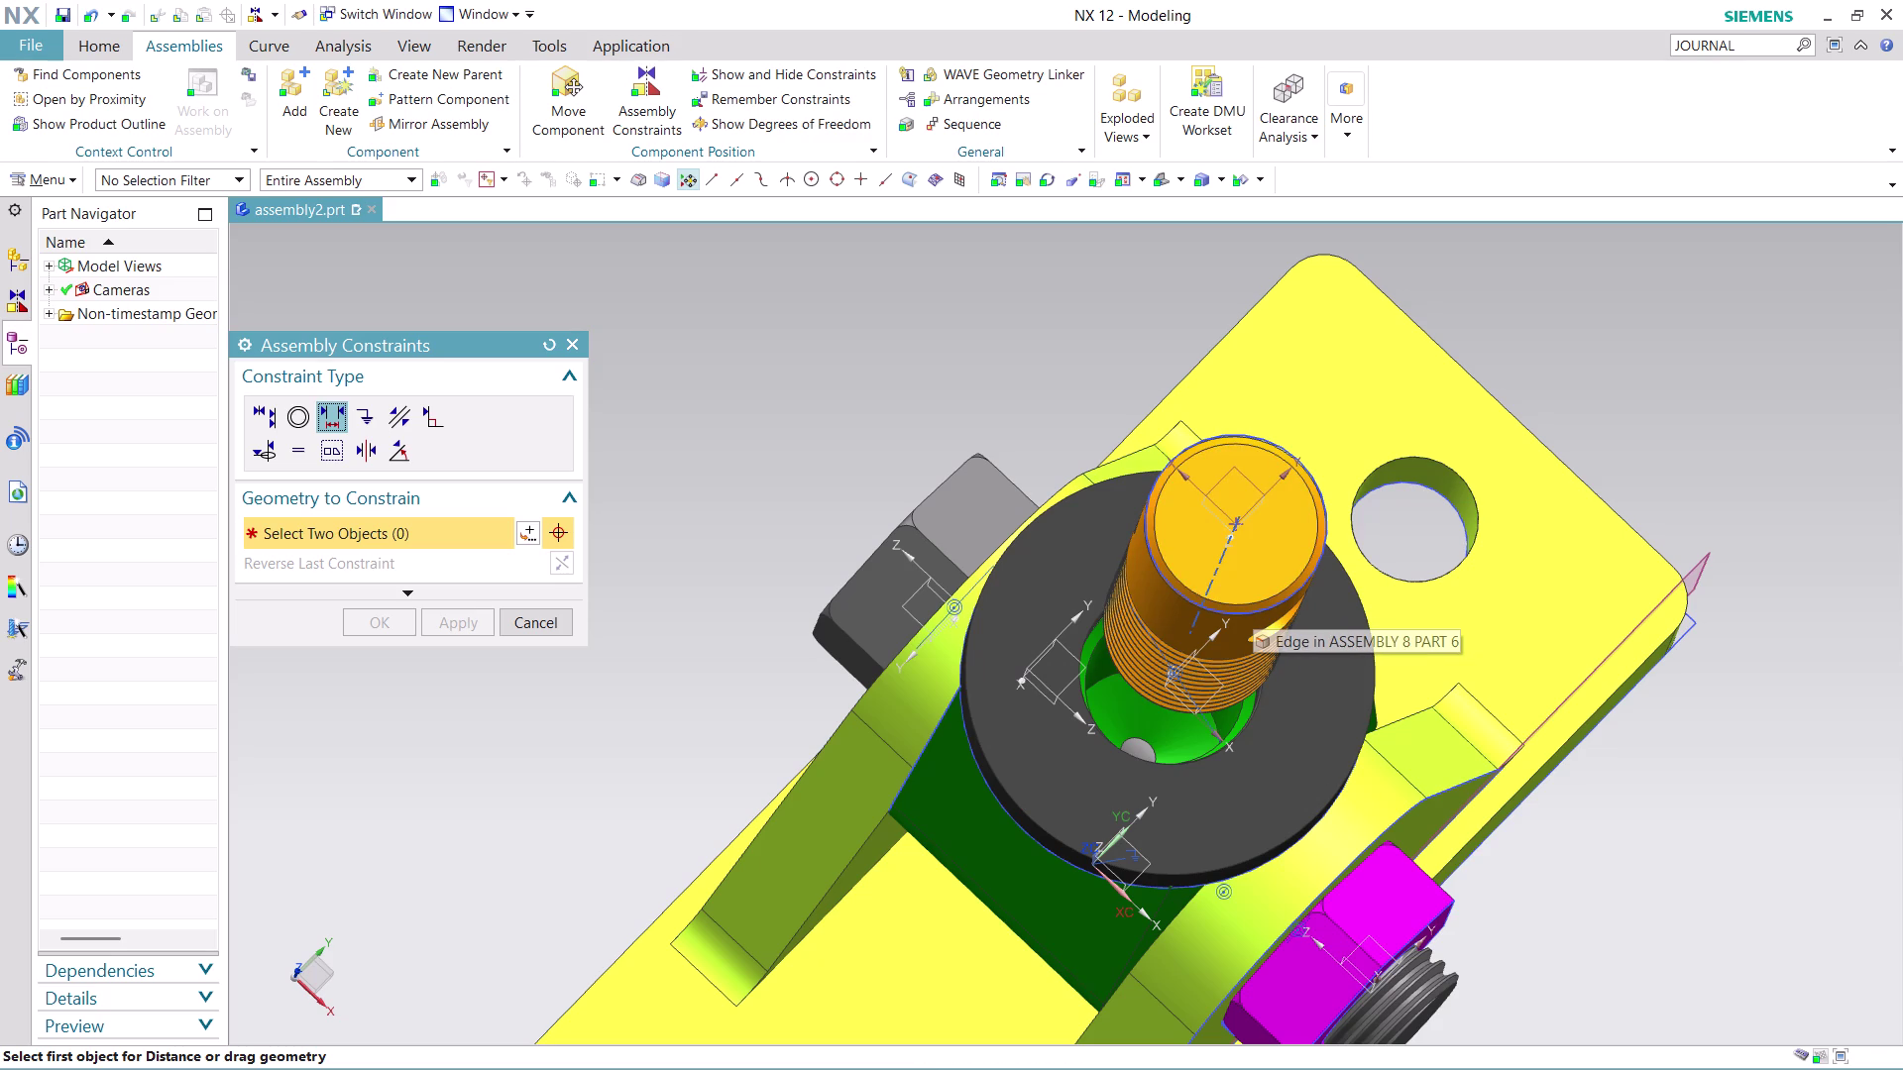
click(1271, 571)
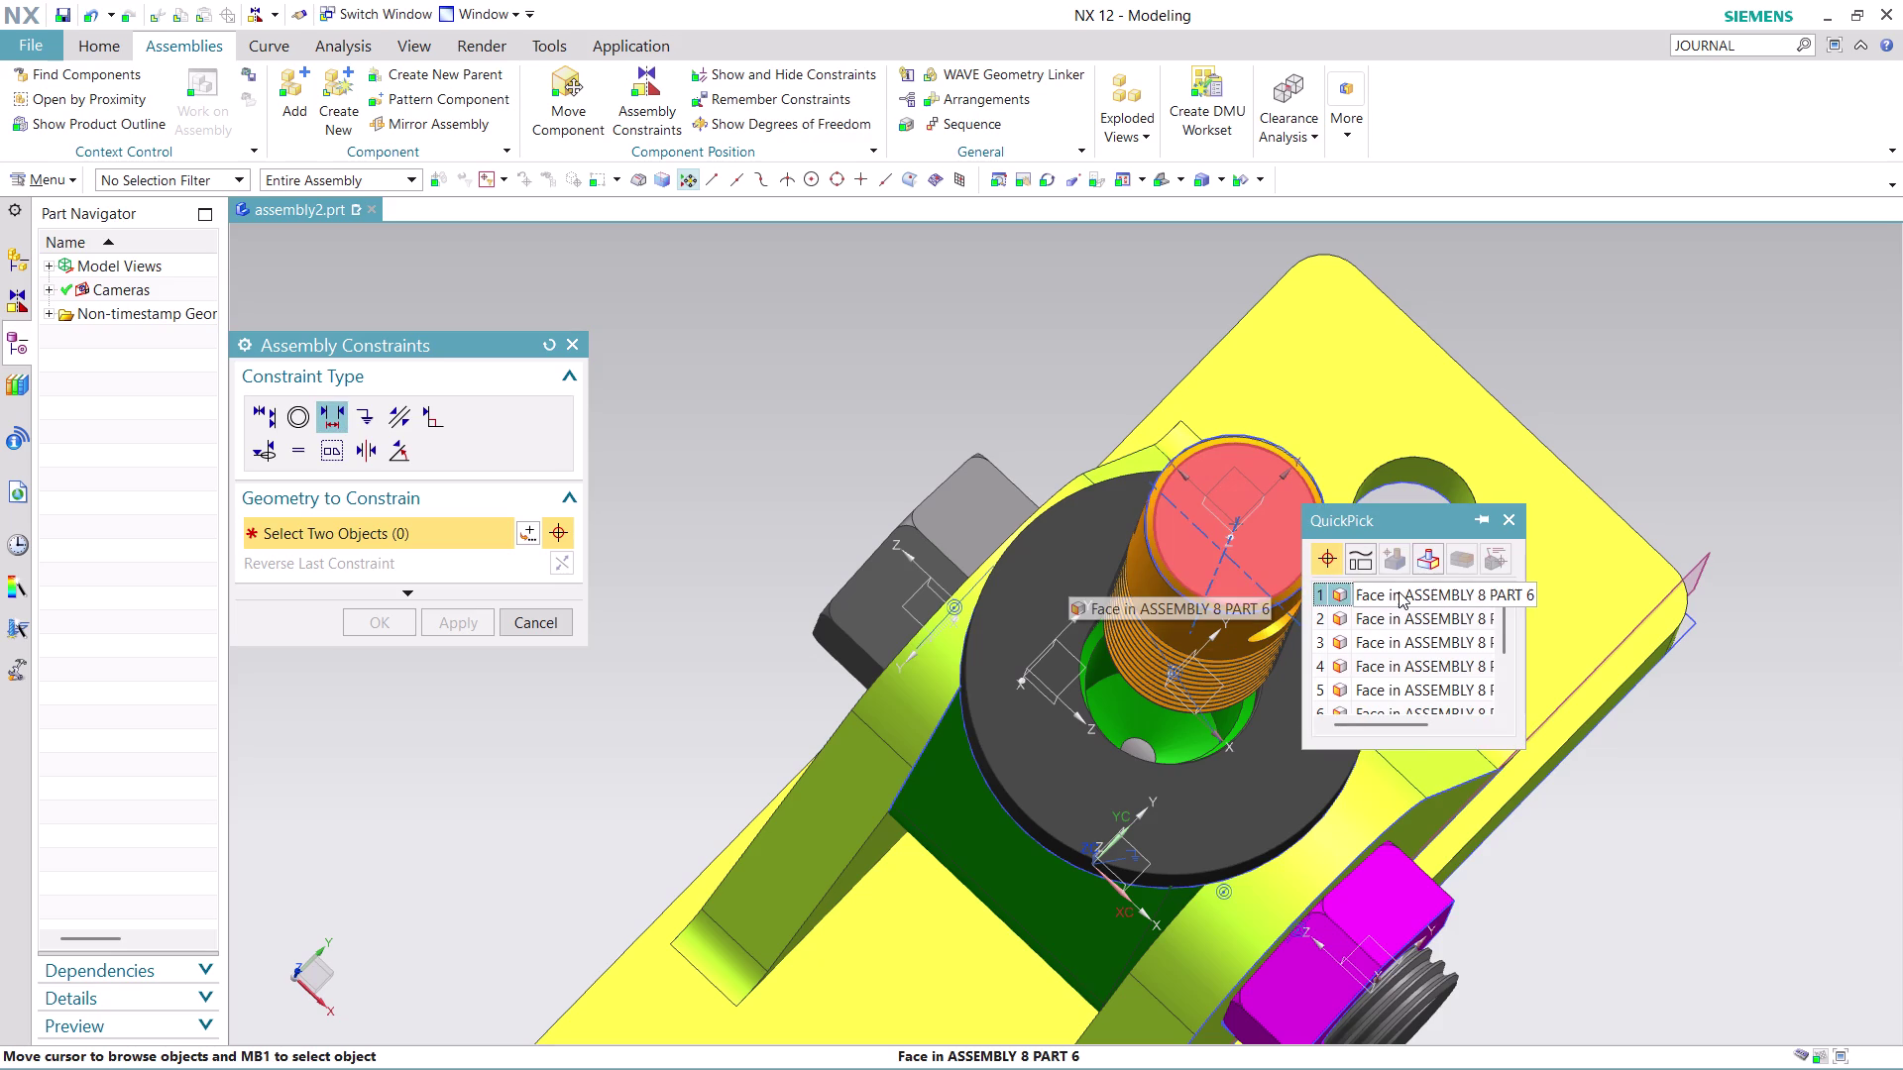
click(1399, 592)
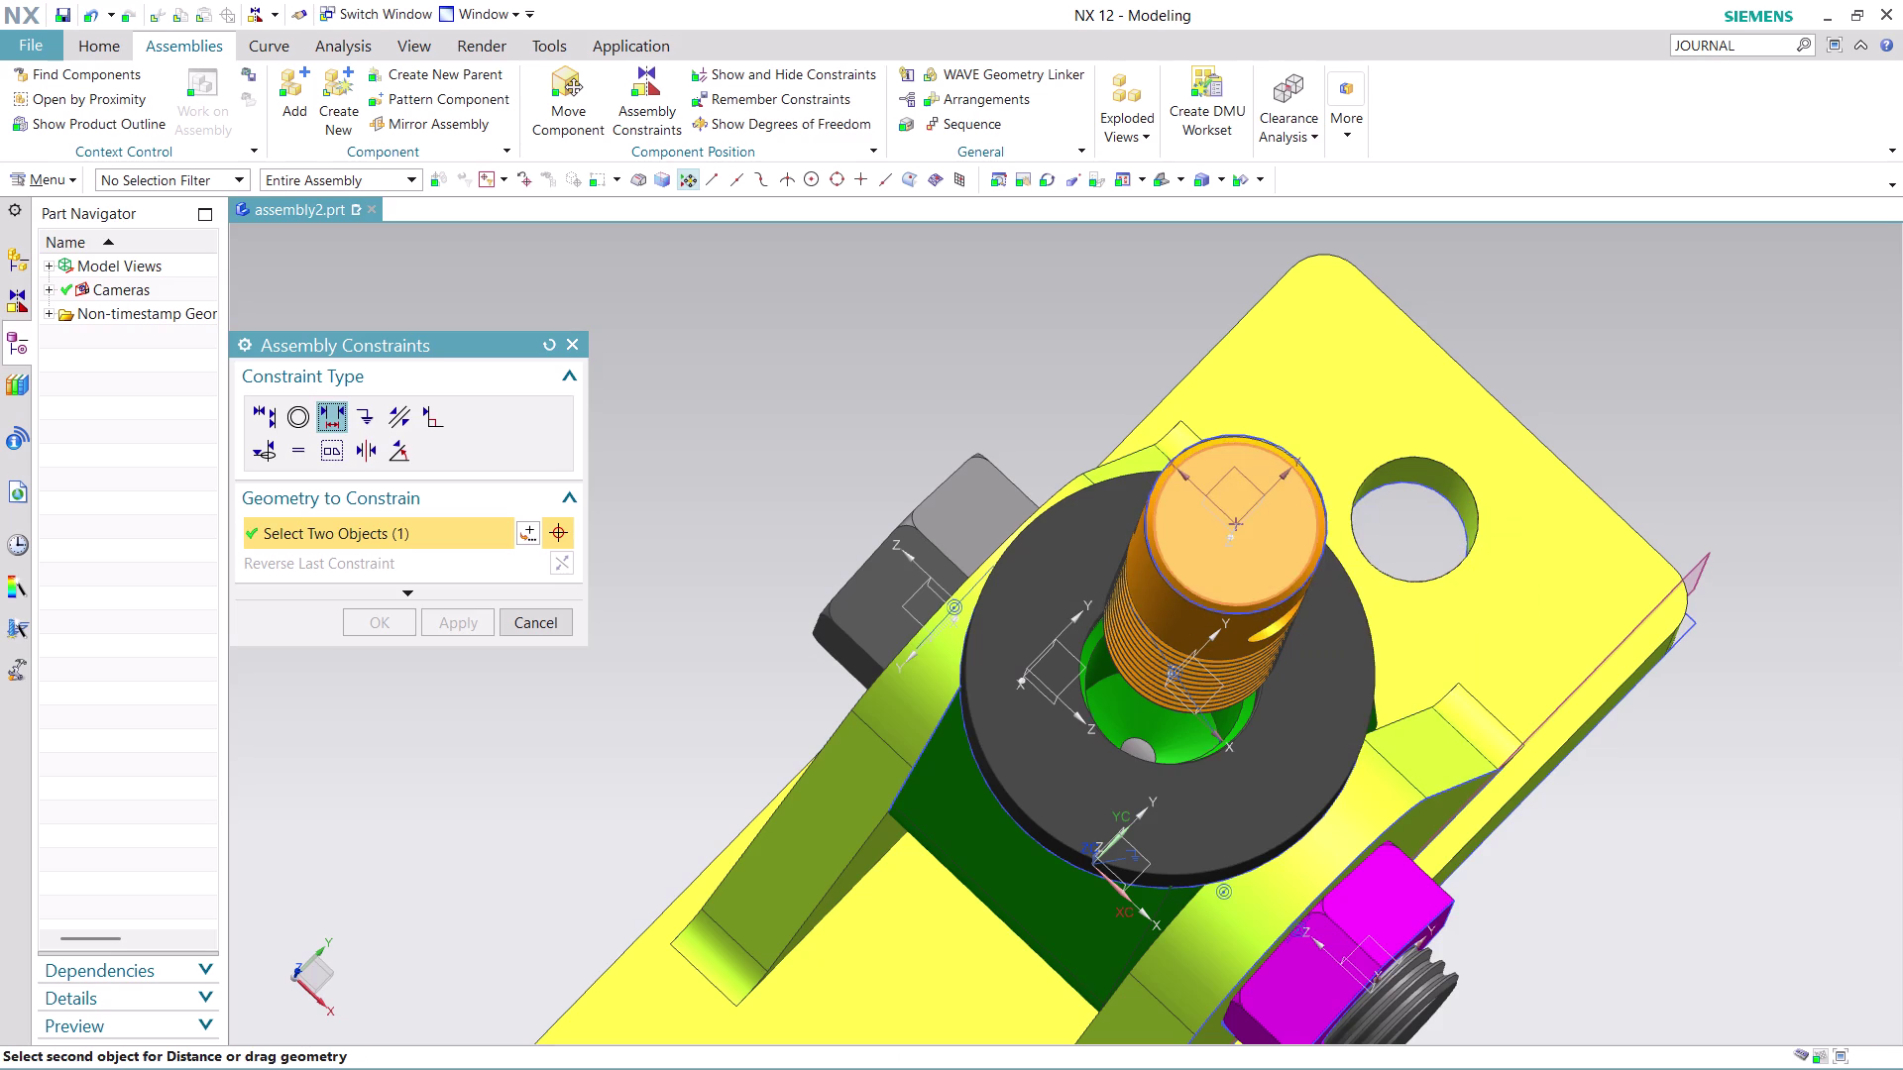
click(1173, 748)
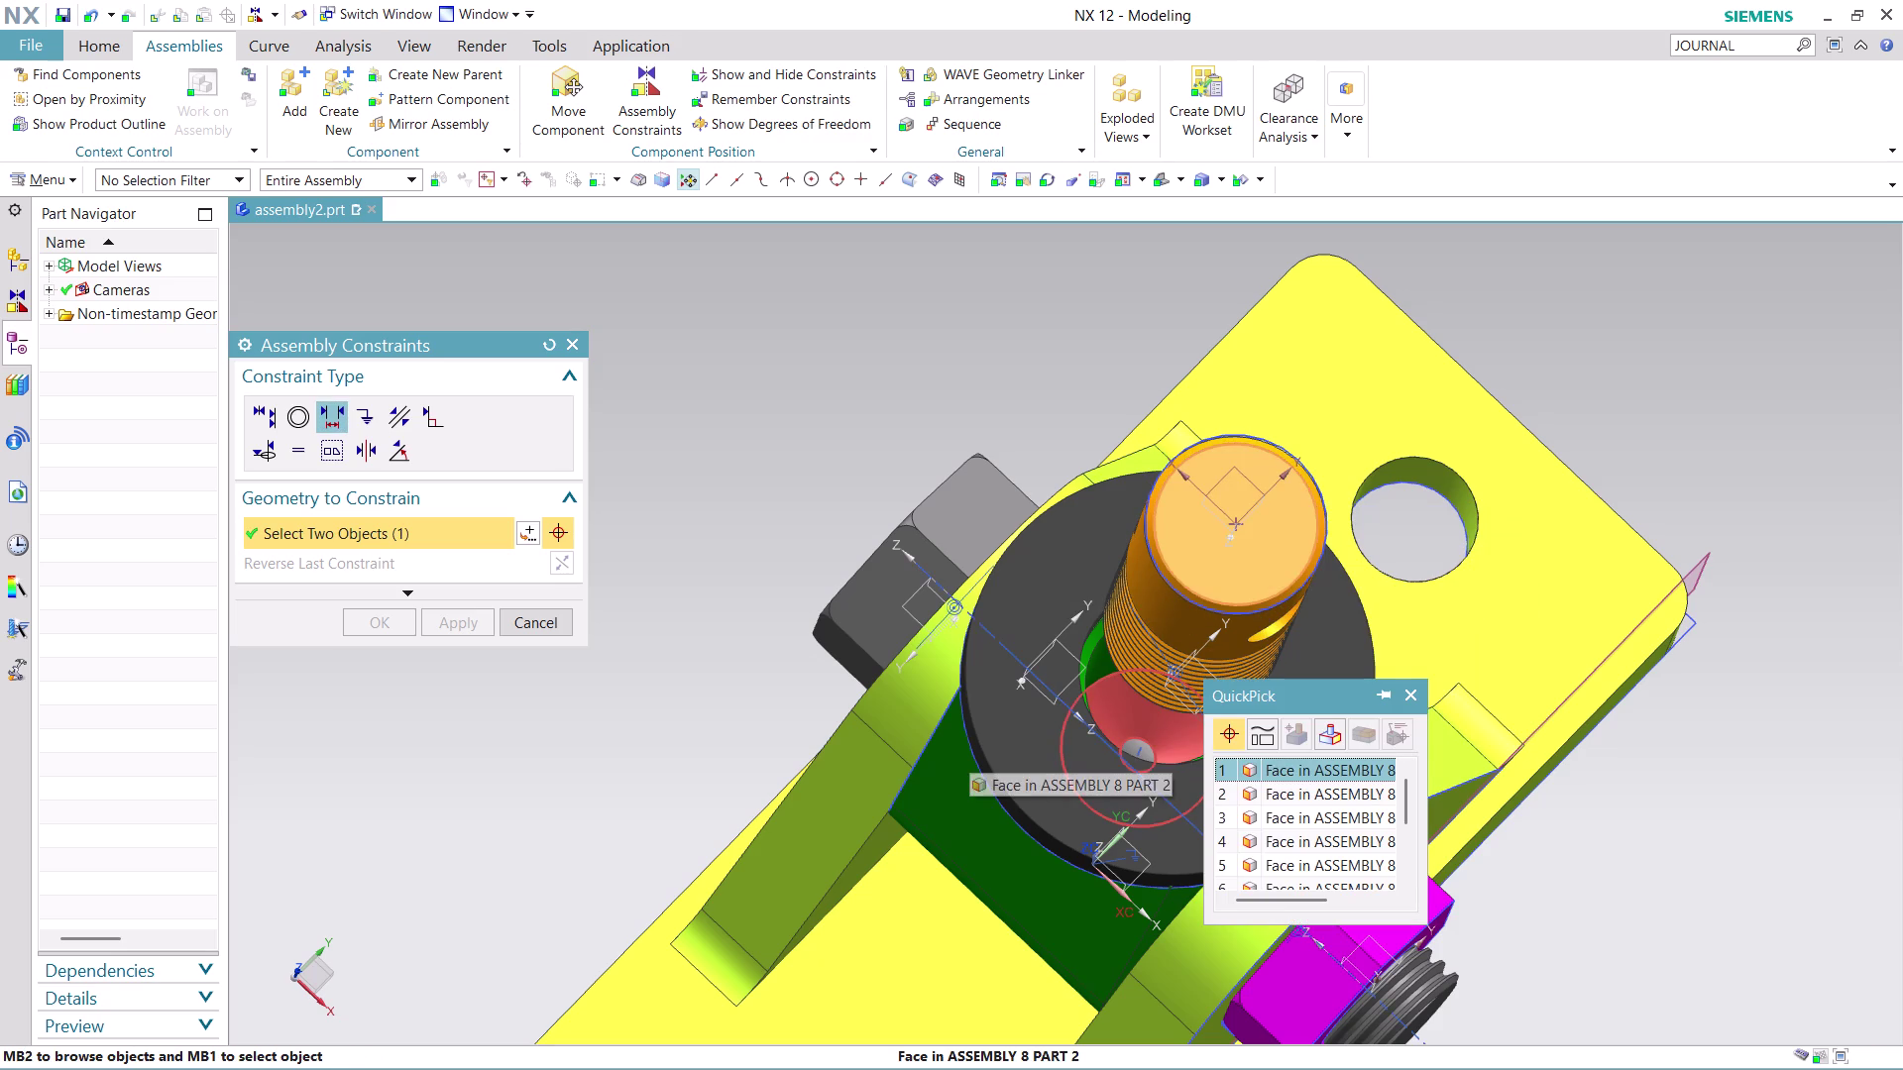
click(1303, 772)
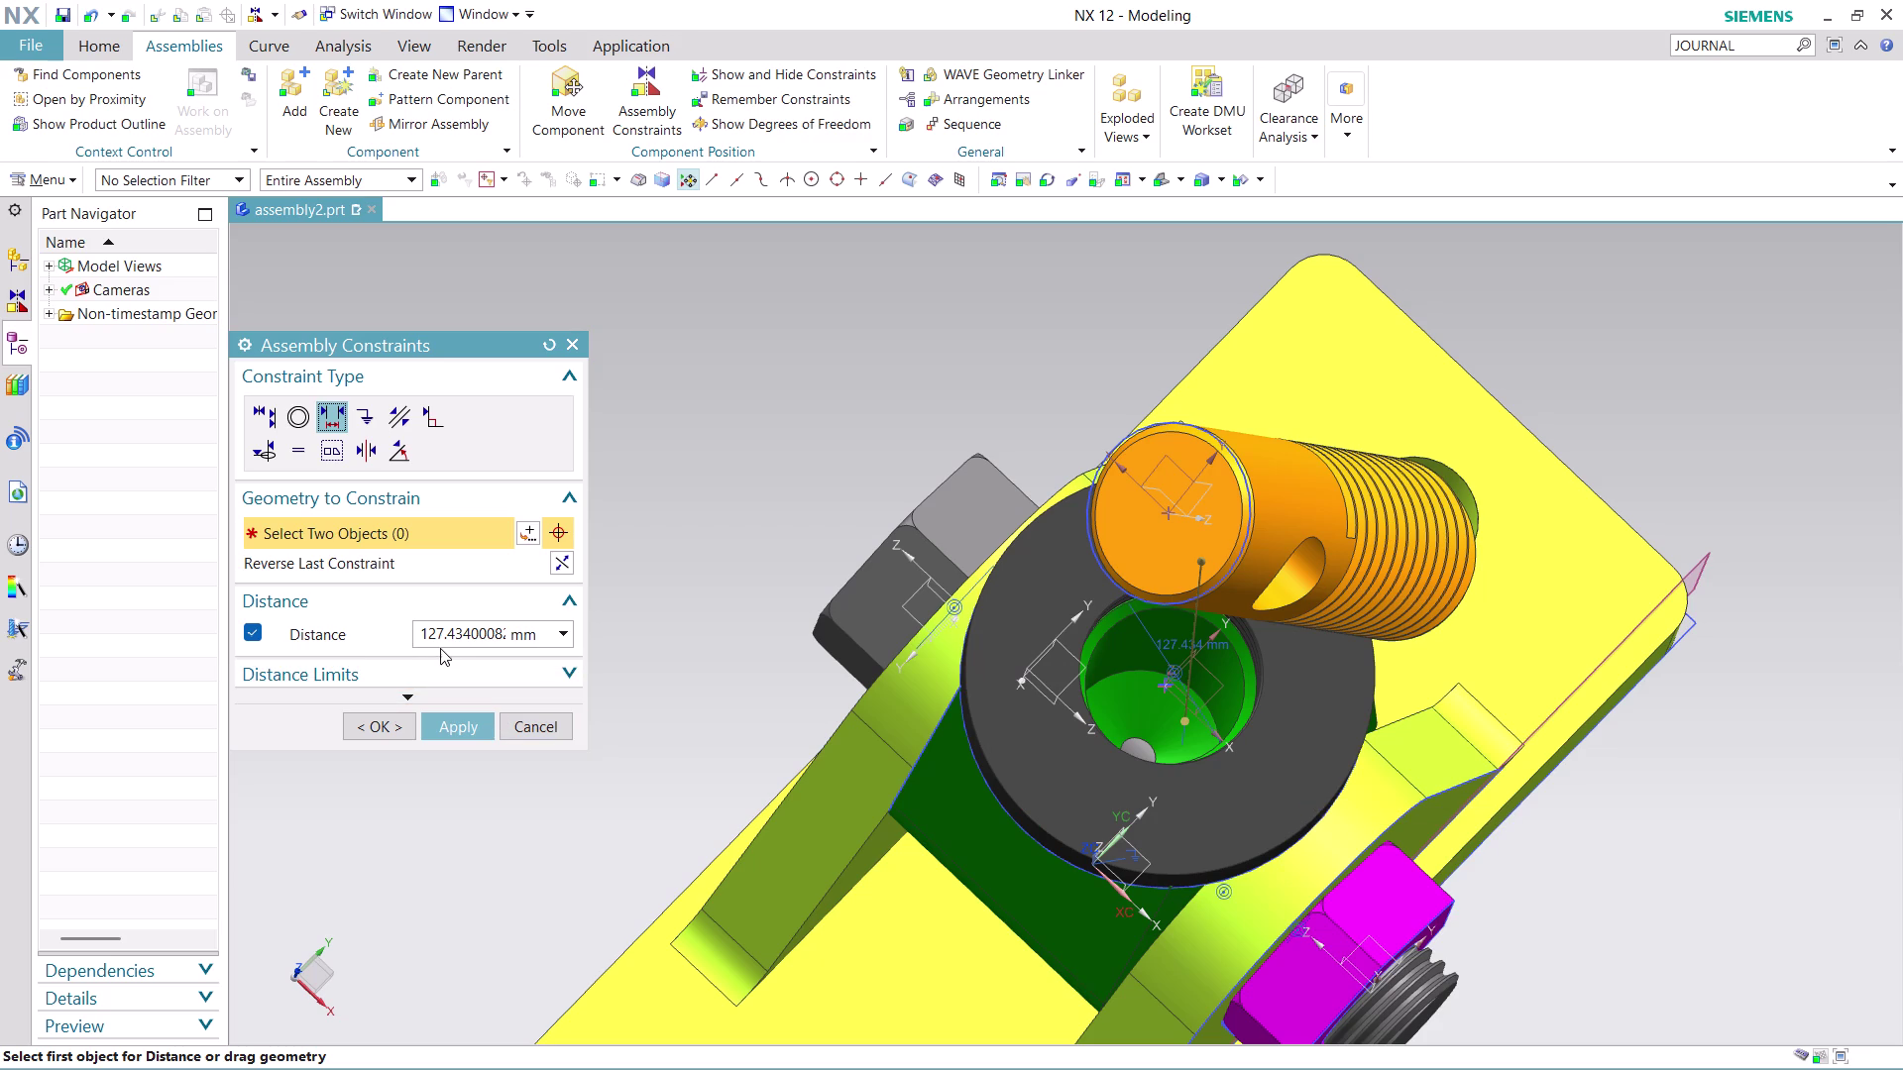
drag(419, 634, 560, 625)
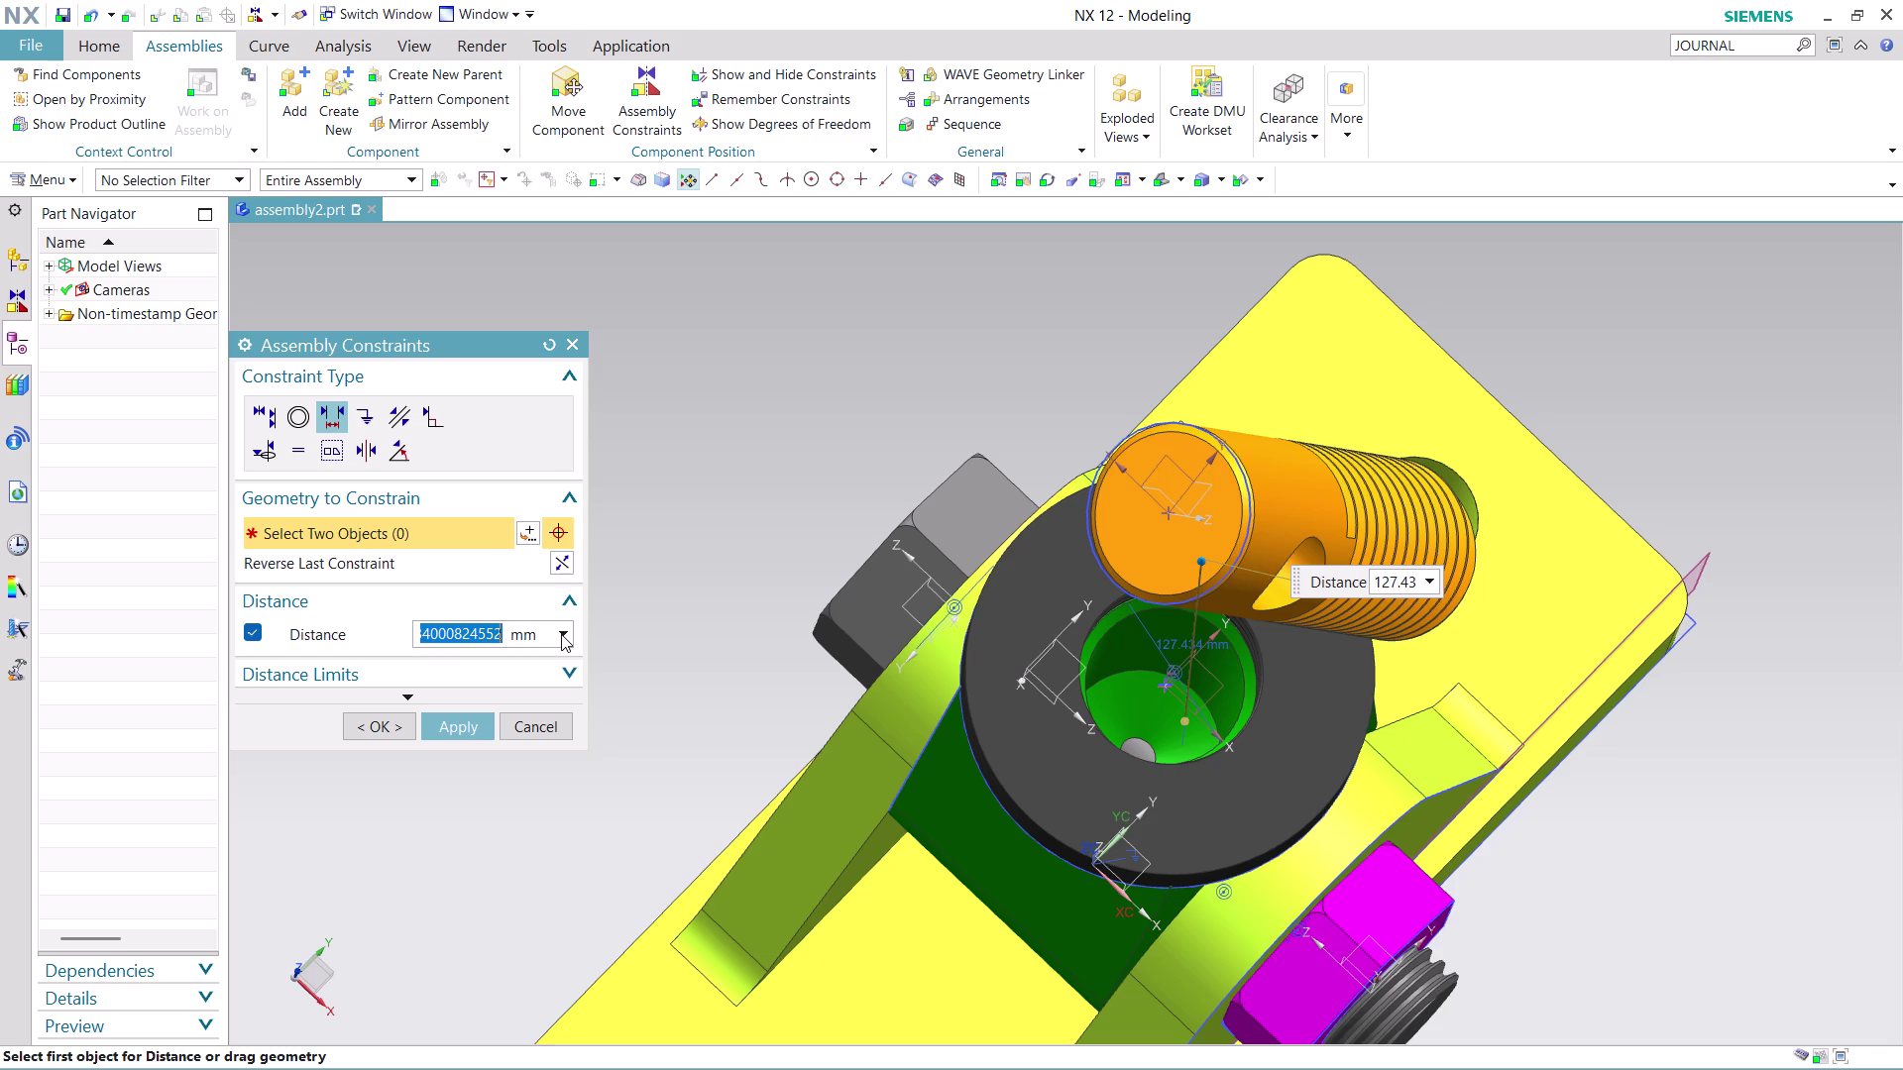
text(5)
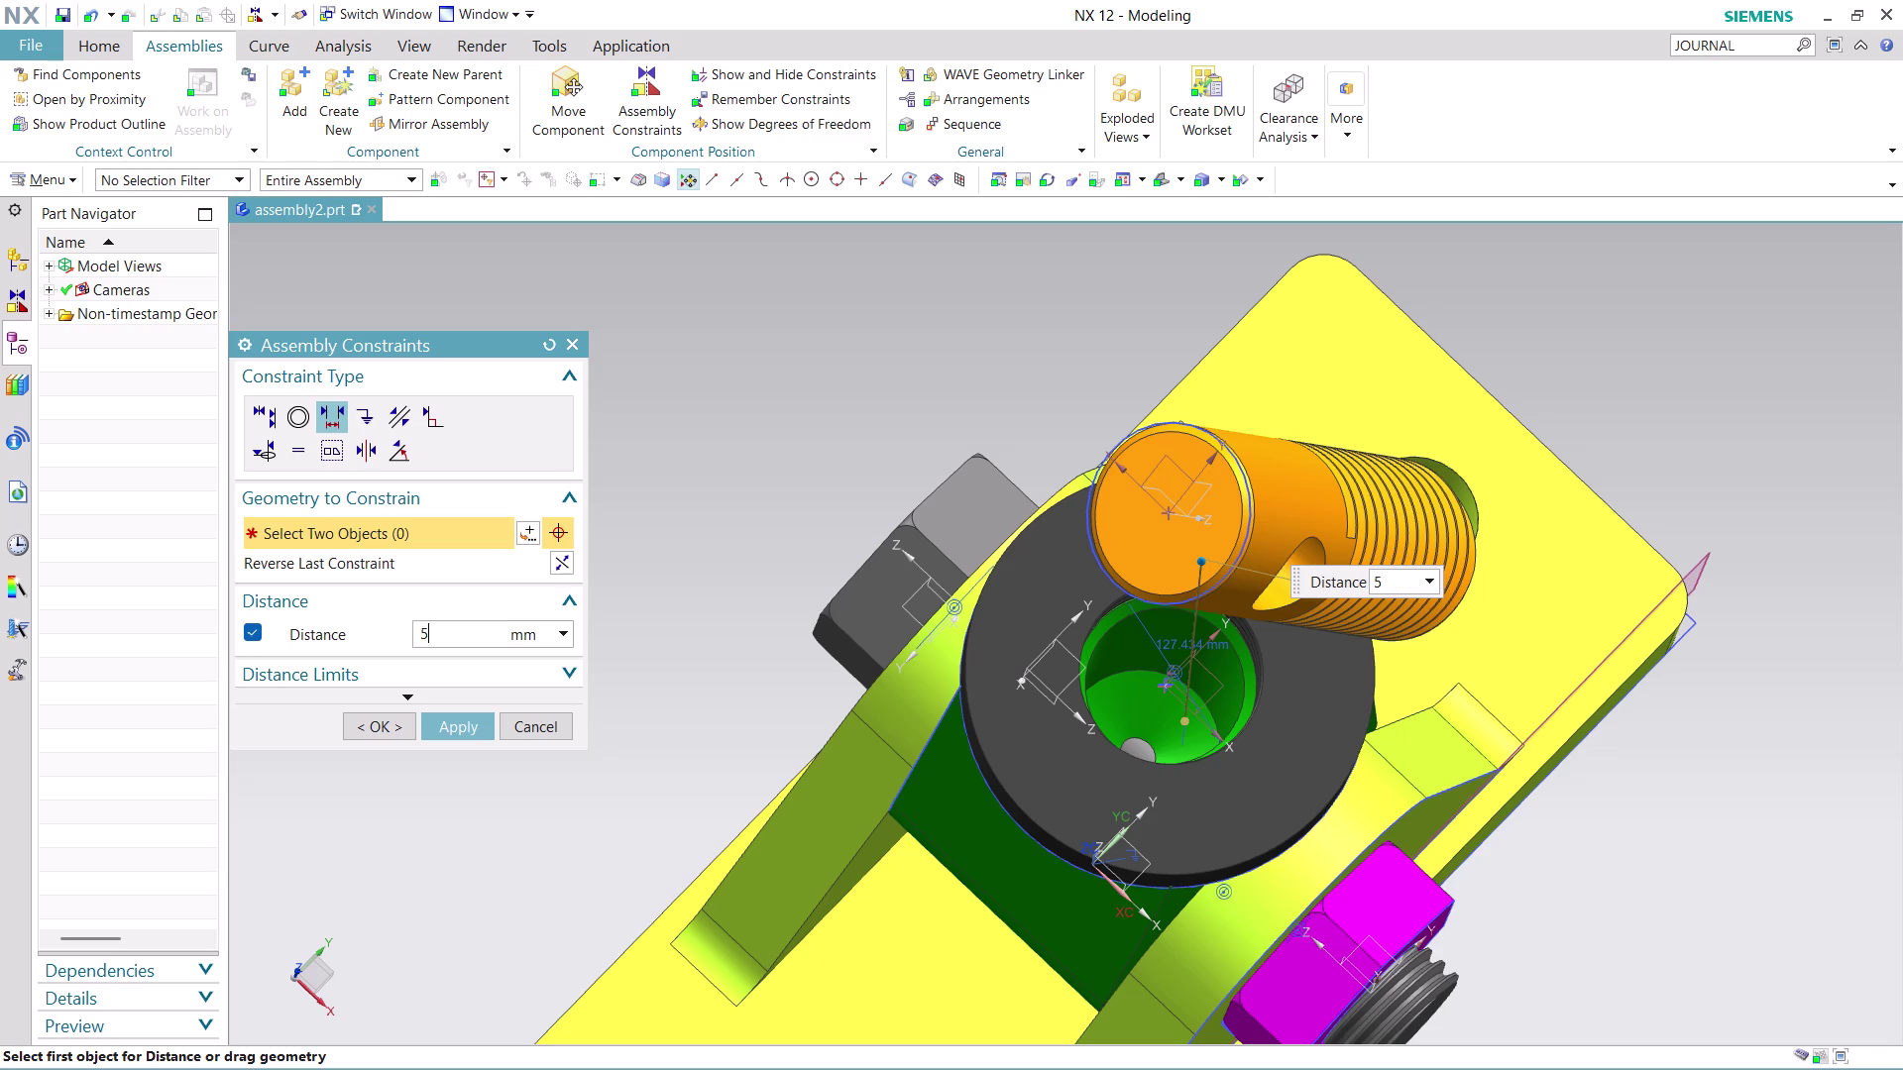
text(0)
click(449, 723)
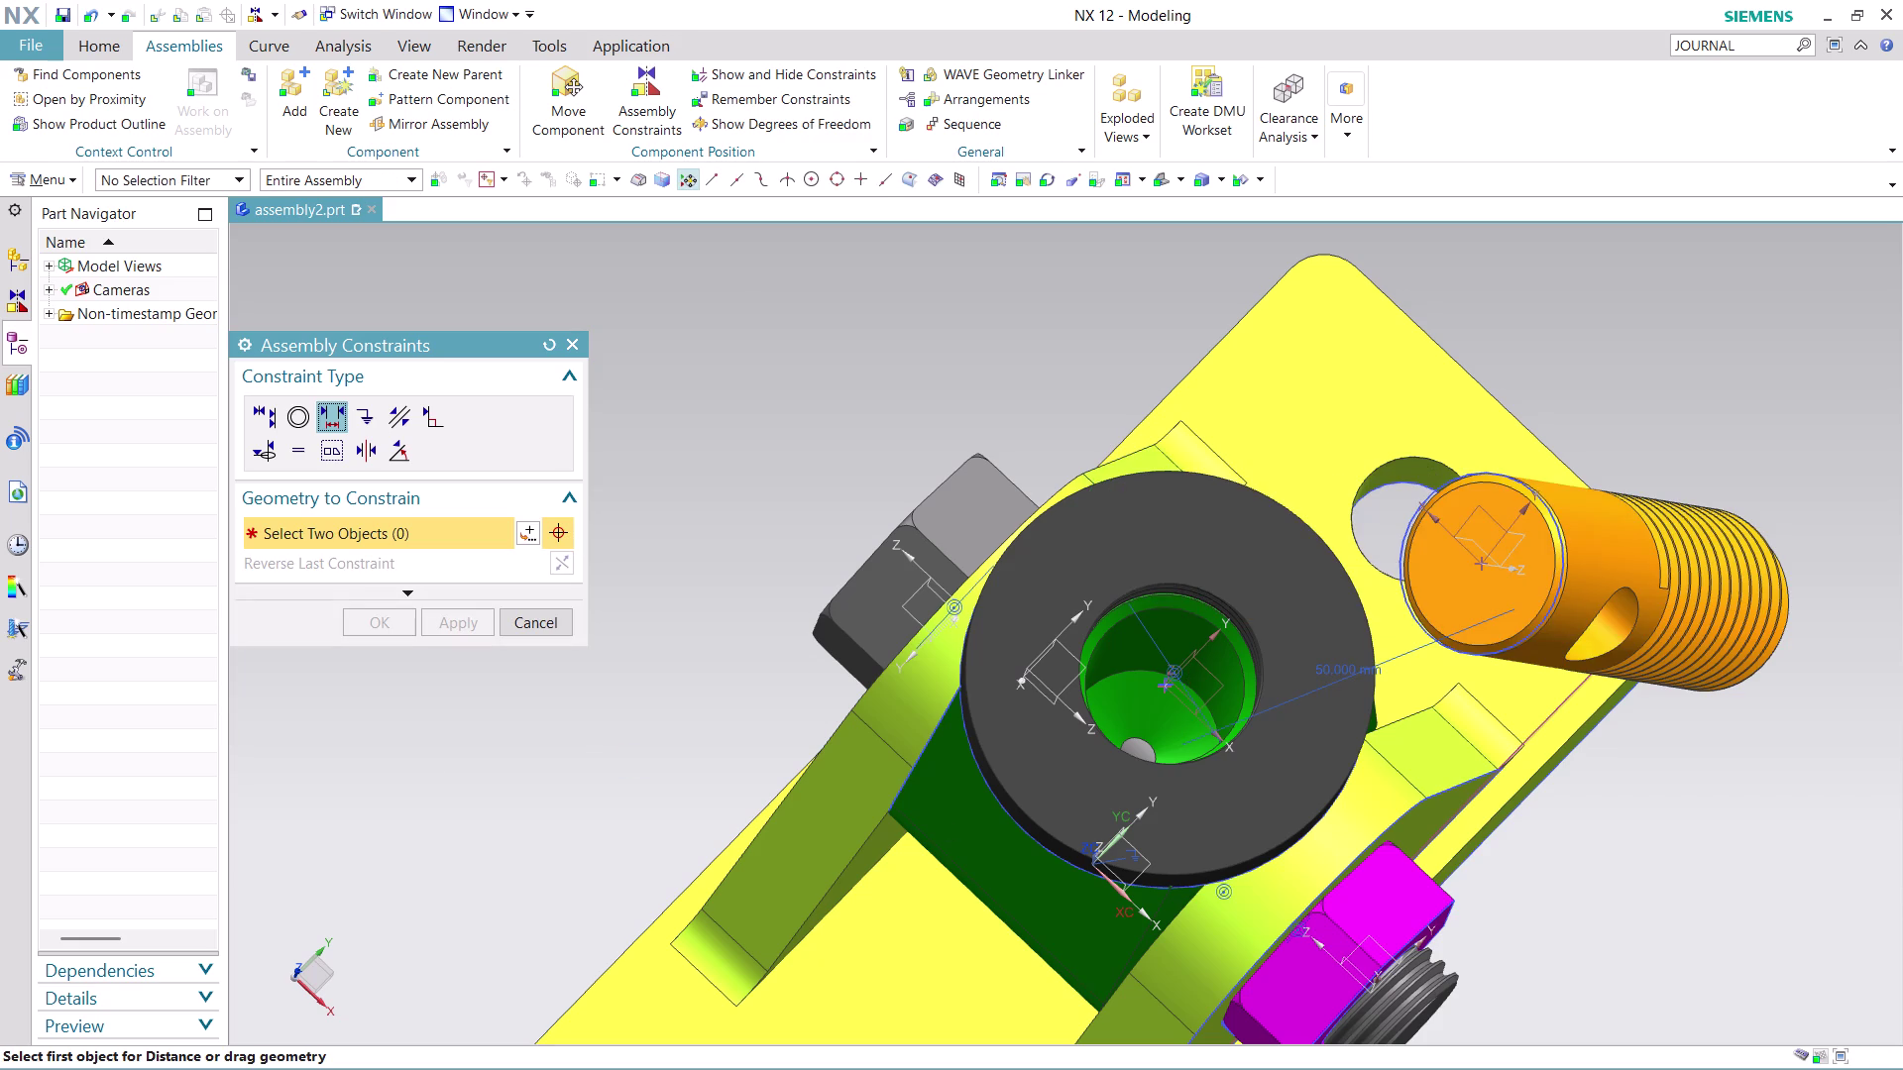
click(290, 414)
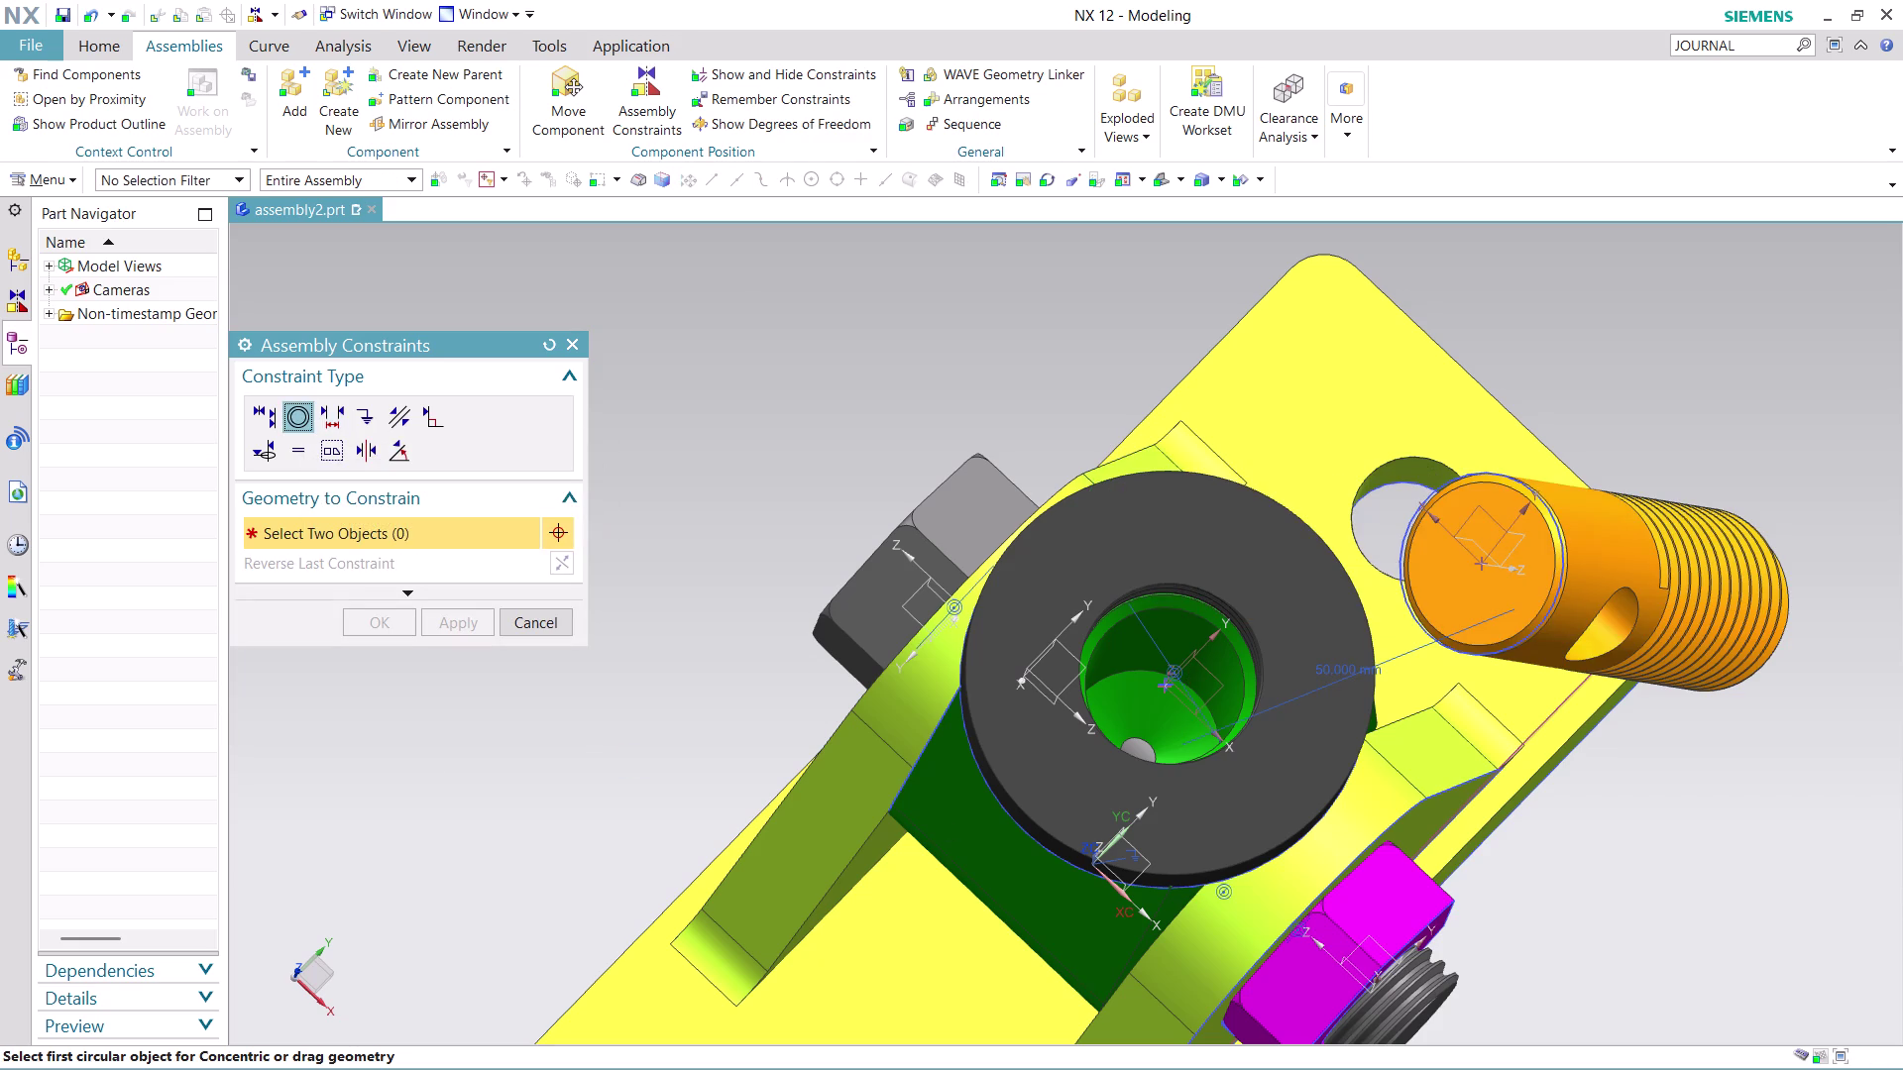
Pick the screw and washer circular edges, then cancel without applying.
click(1553, 551)
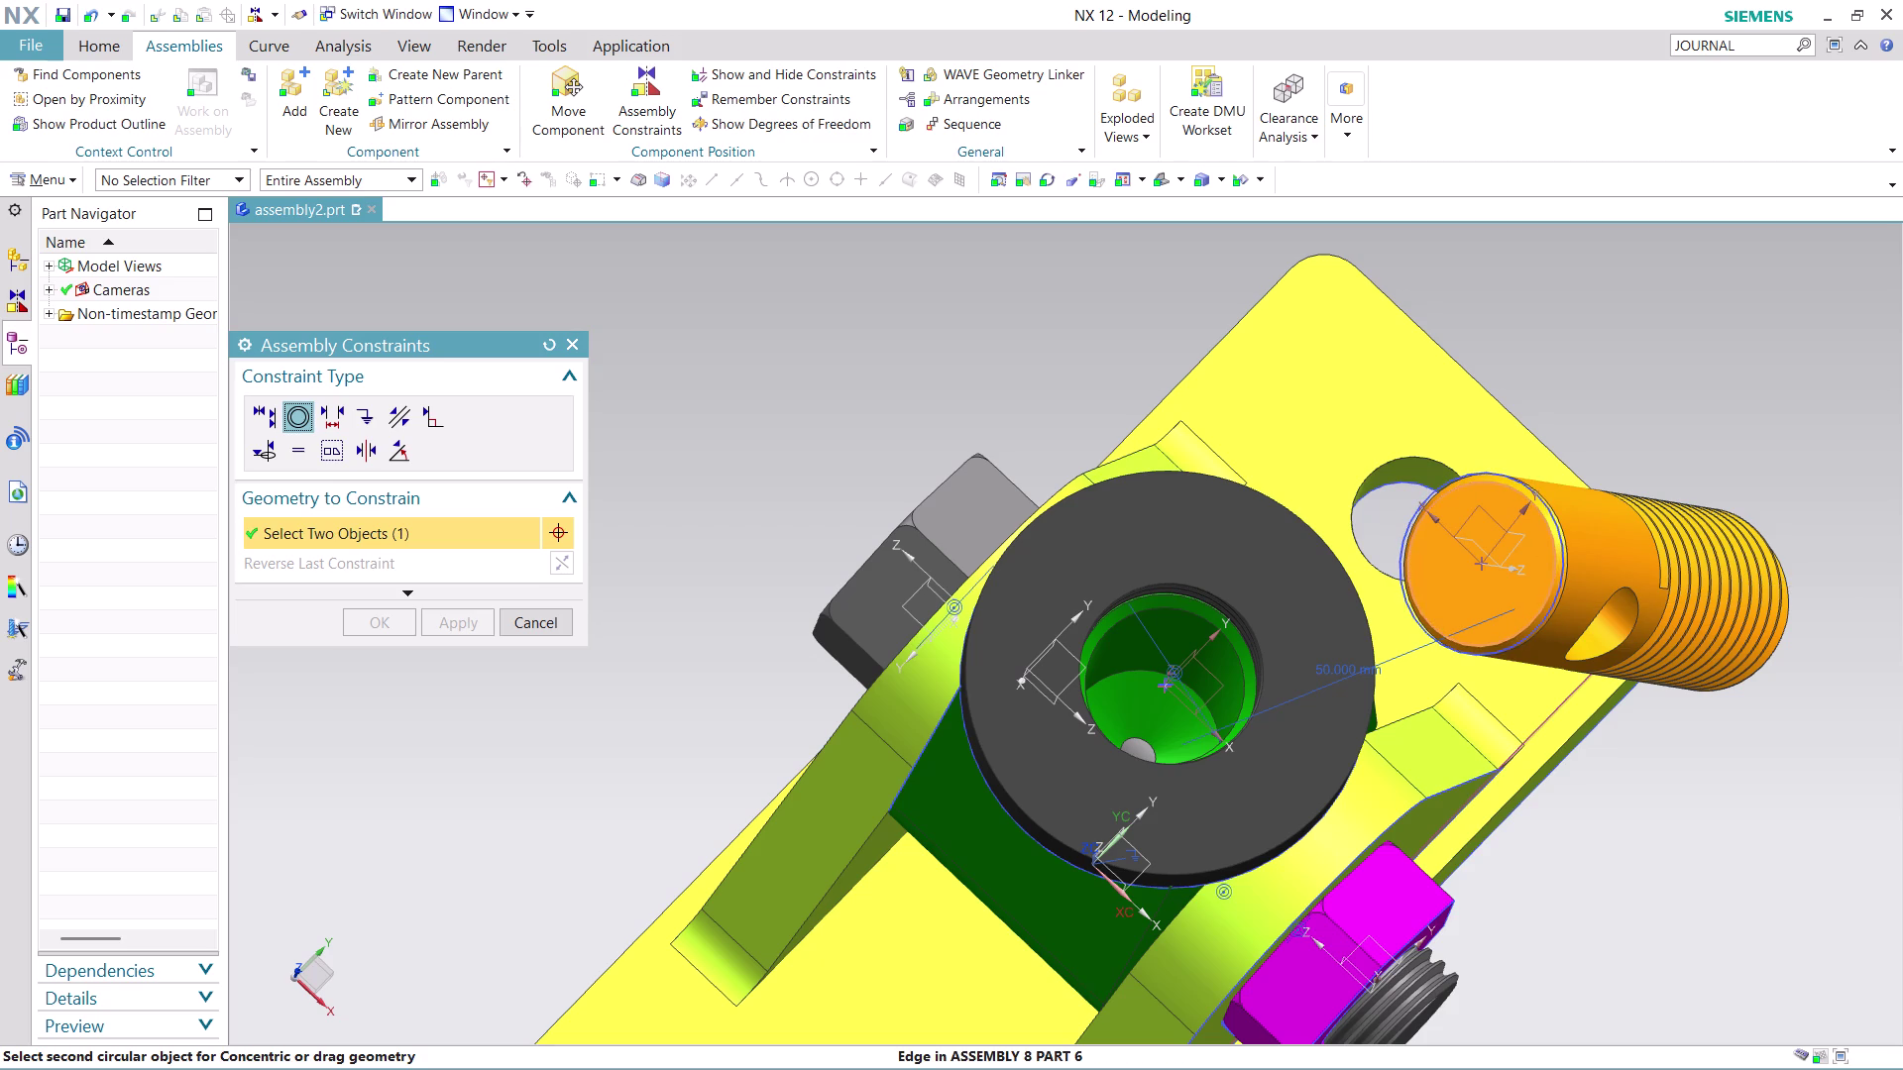
click(1106, 653)
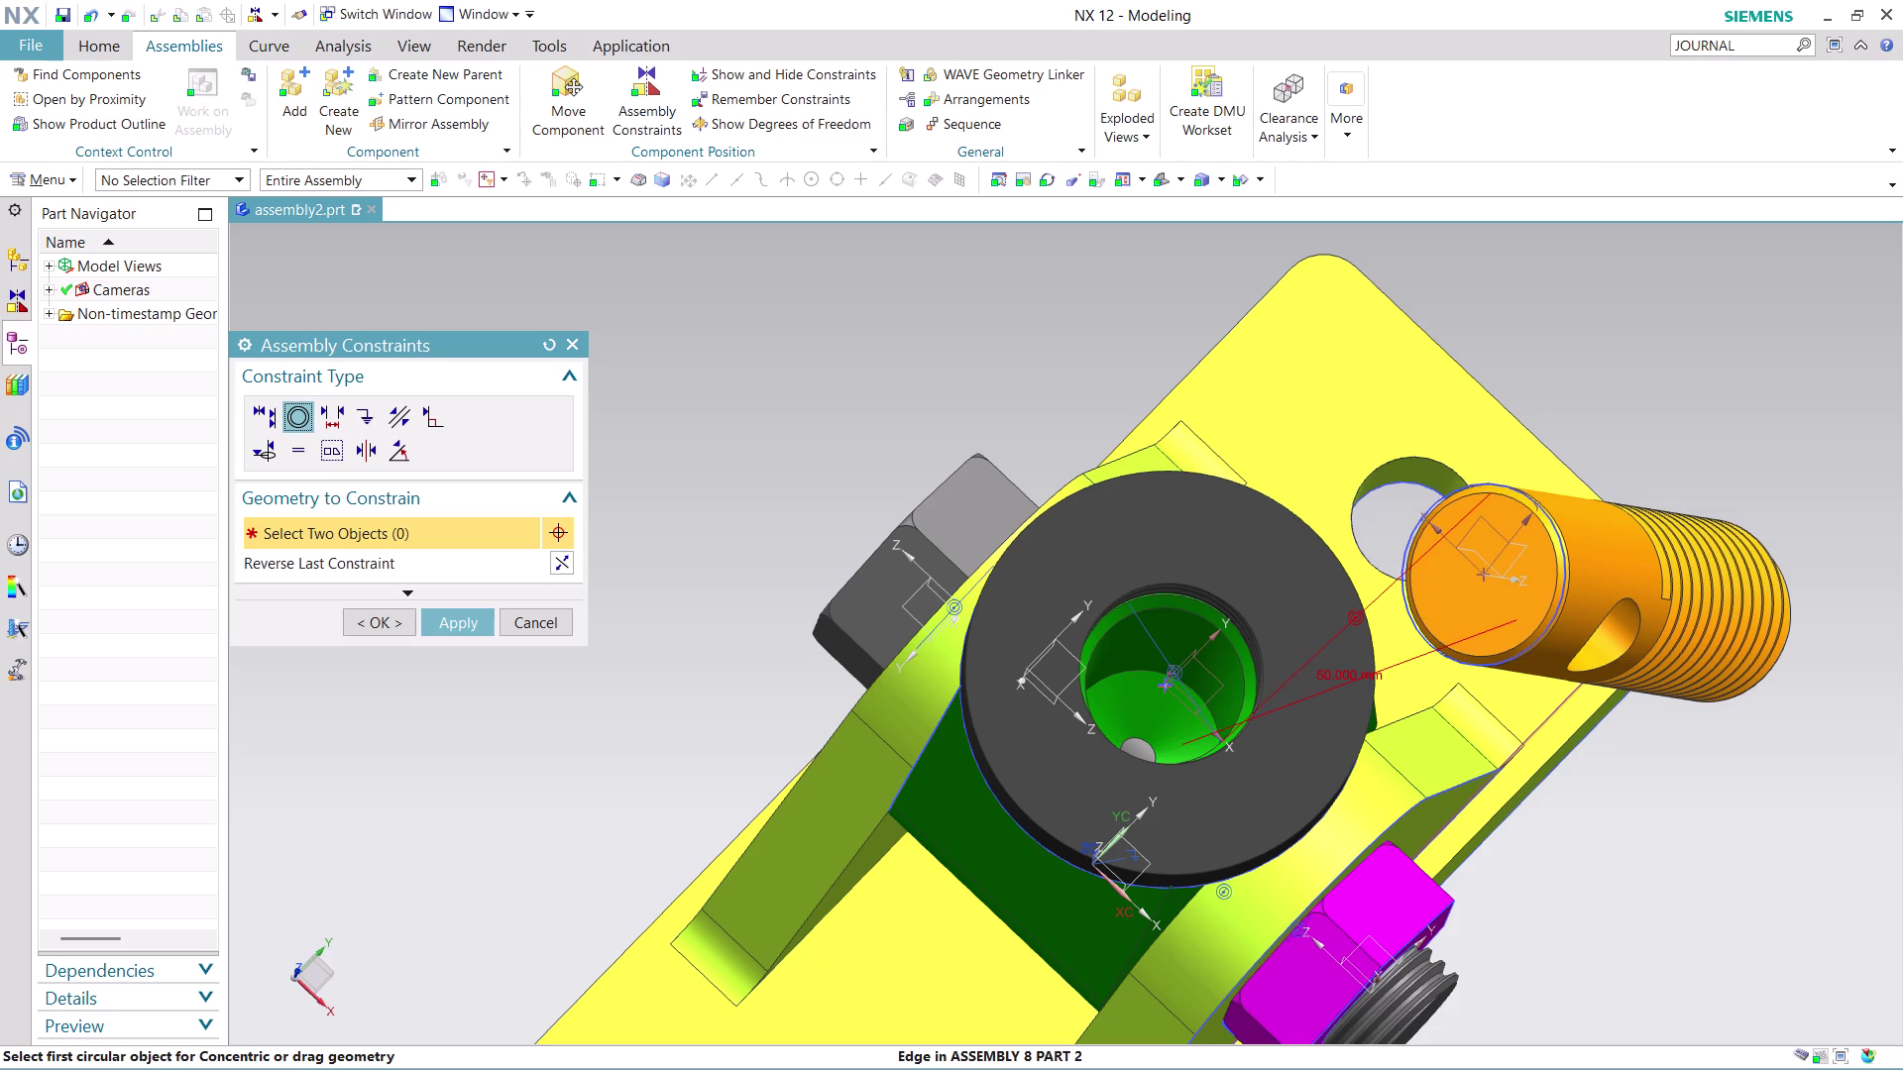
click(529, 624)
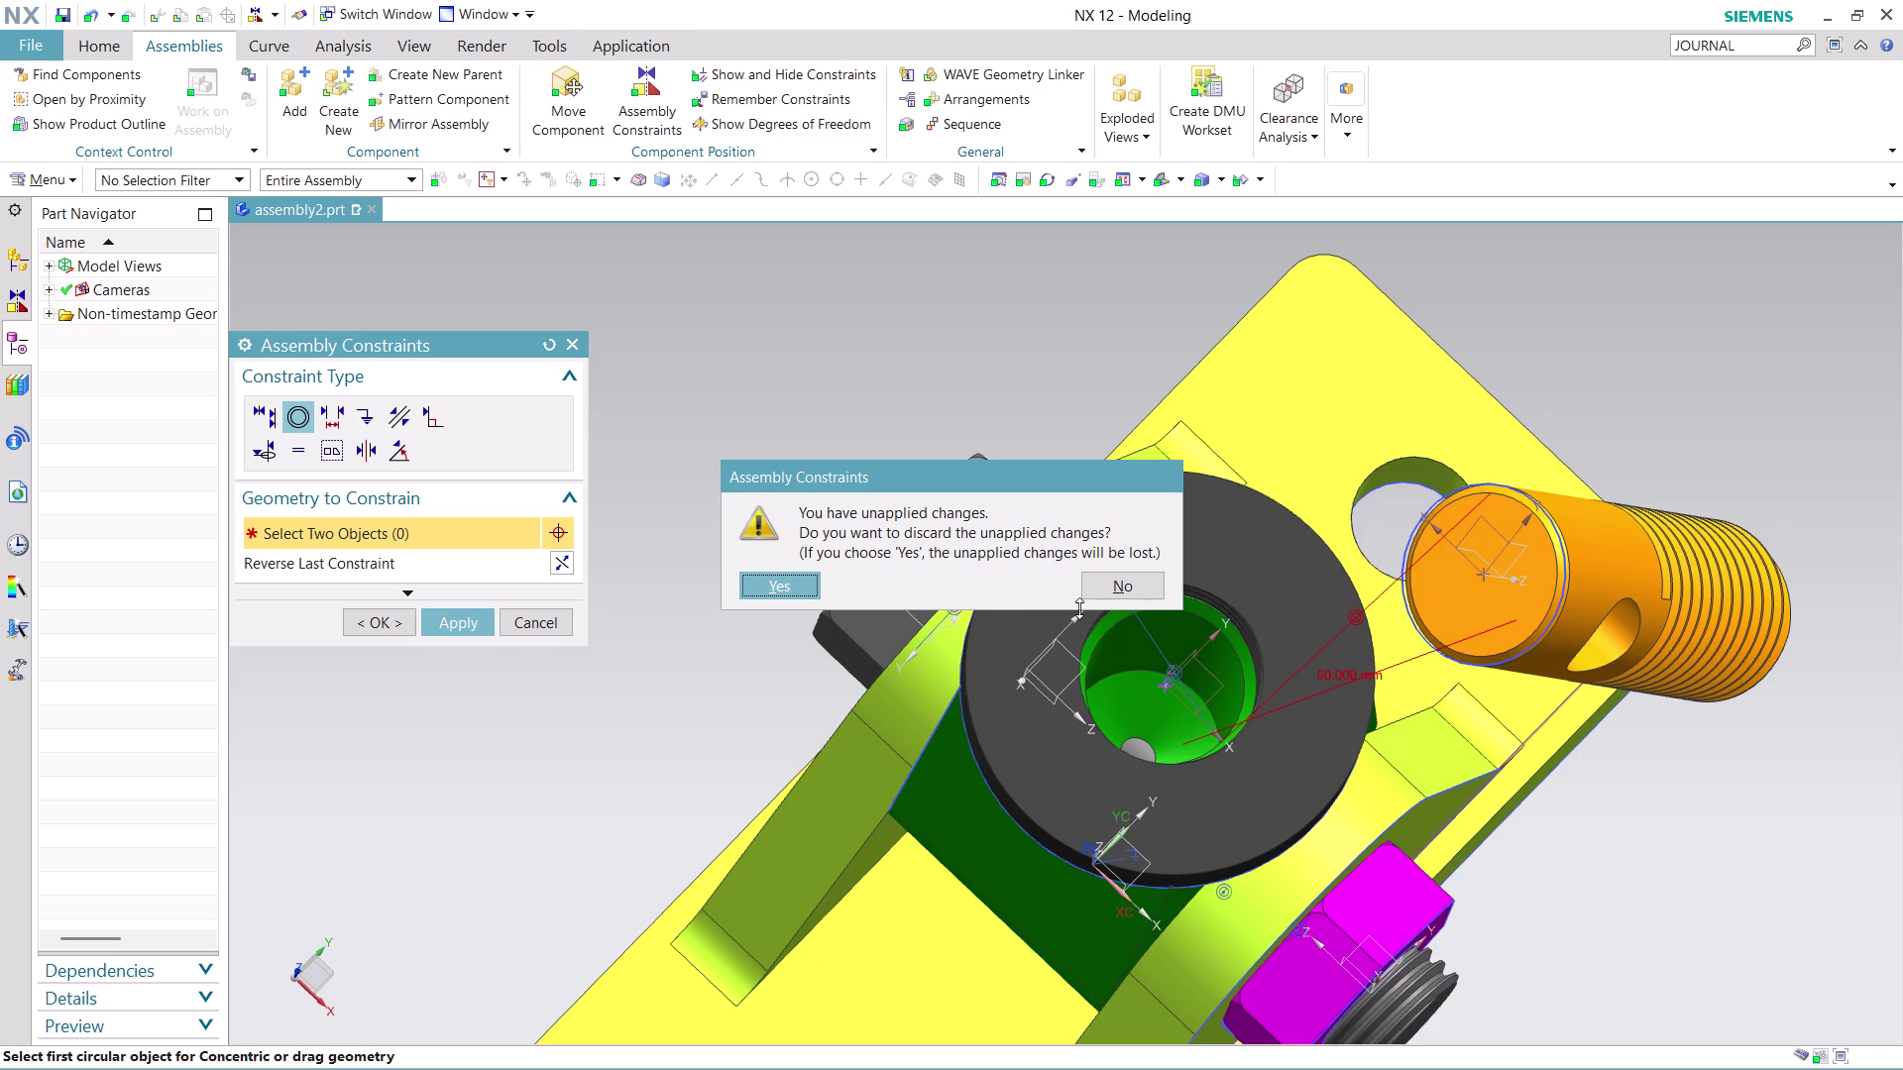
Dismiss the unapplied-changes warning and undo the 50 mm distance placement.
key(ctrl+z)
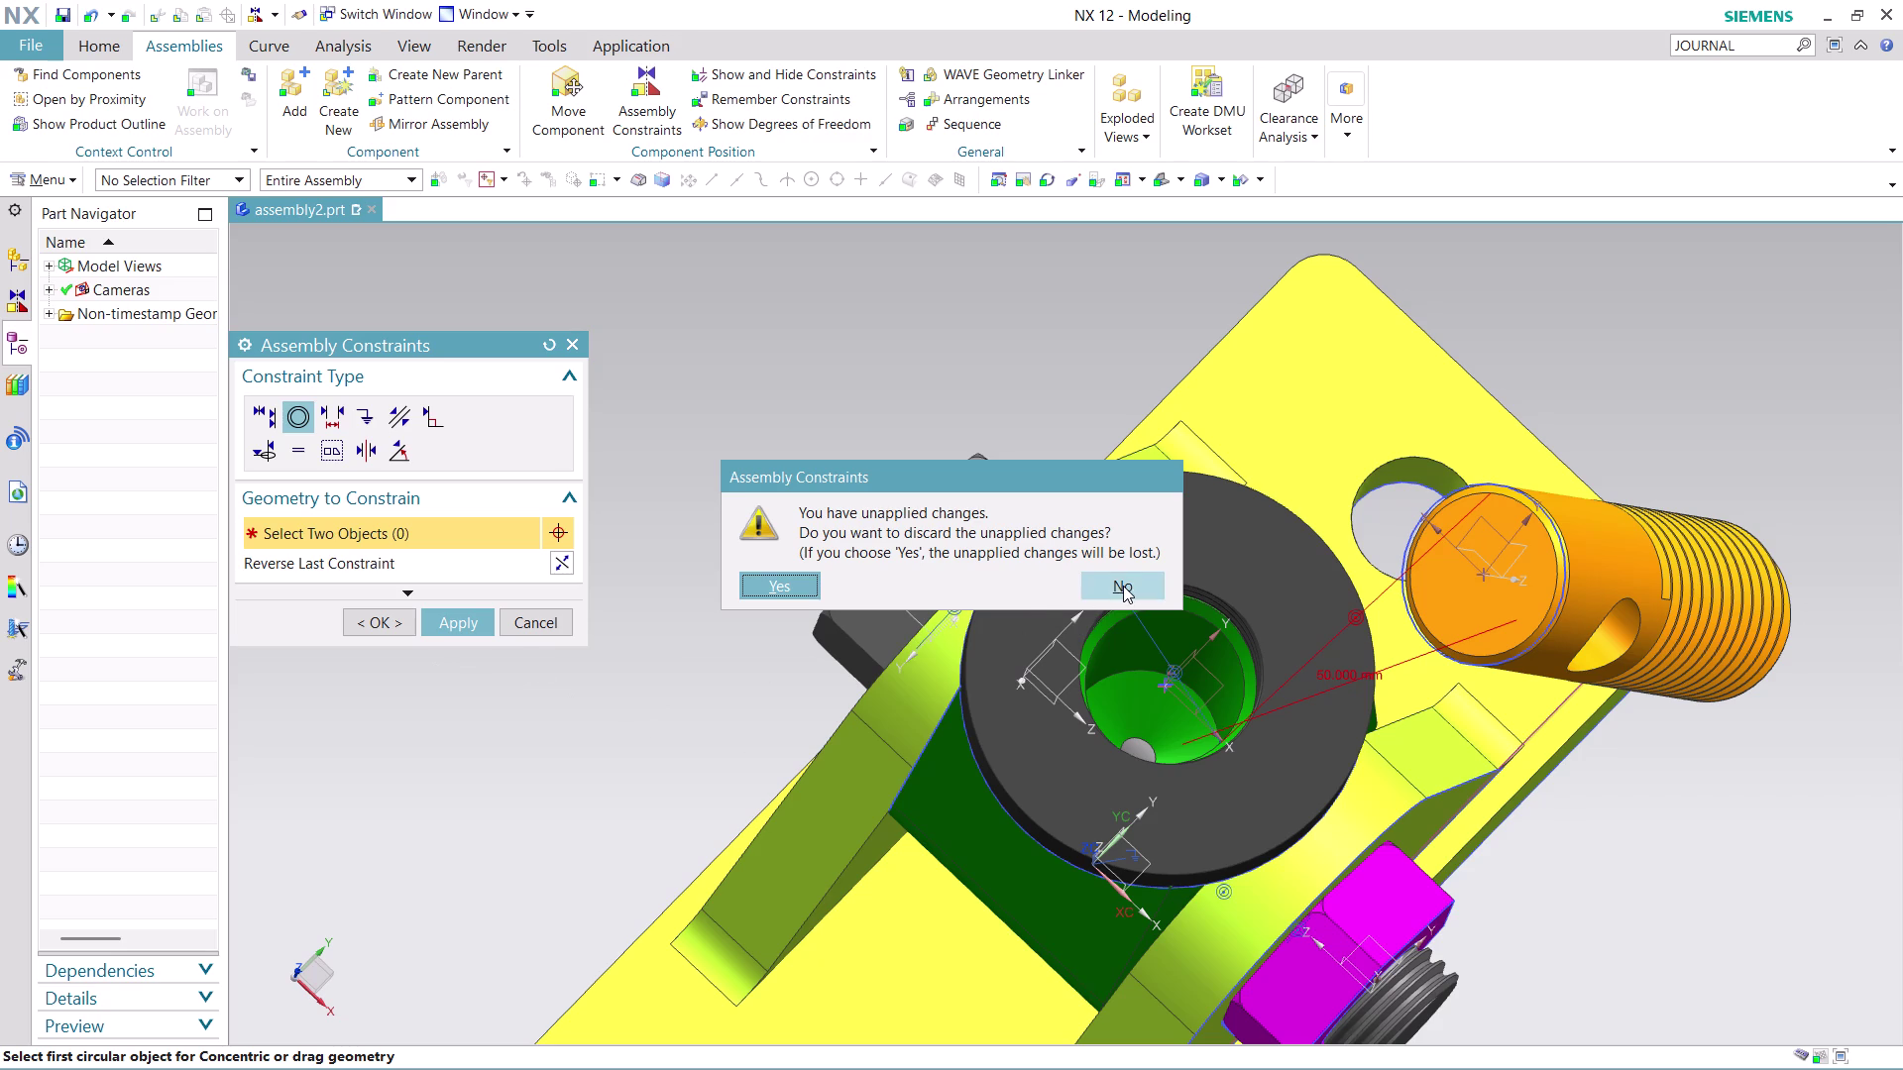
click(1123, 586)
key(ctrl+z)
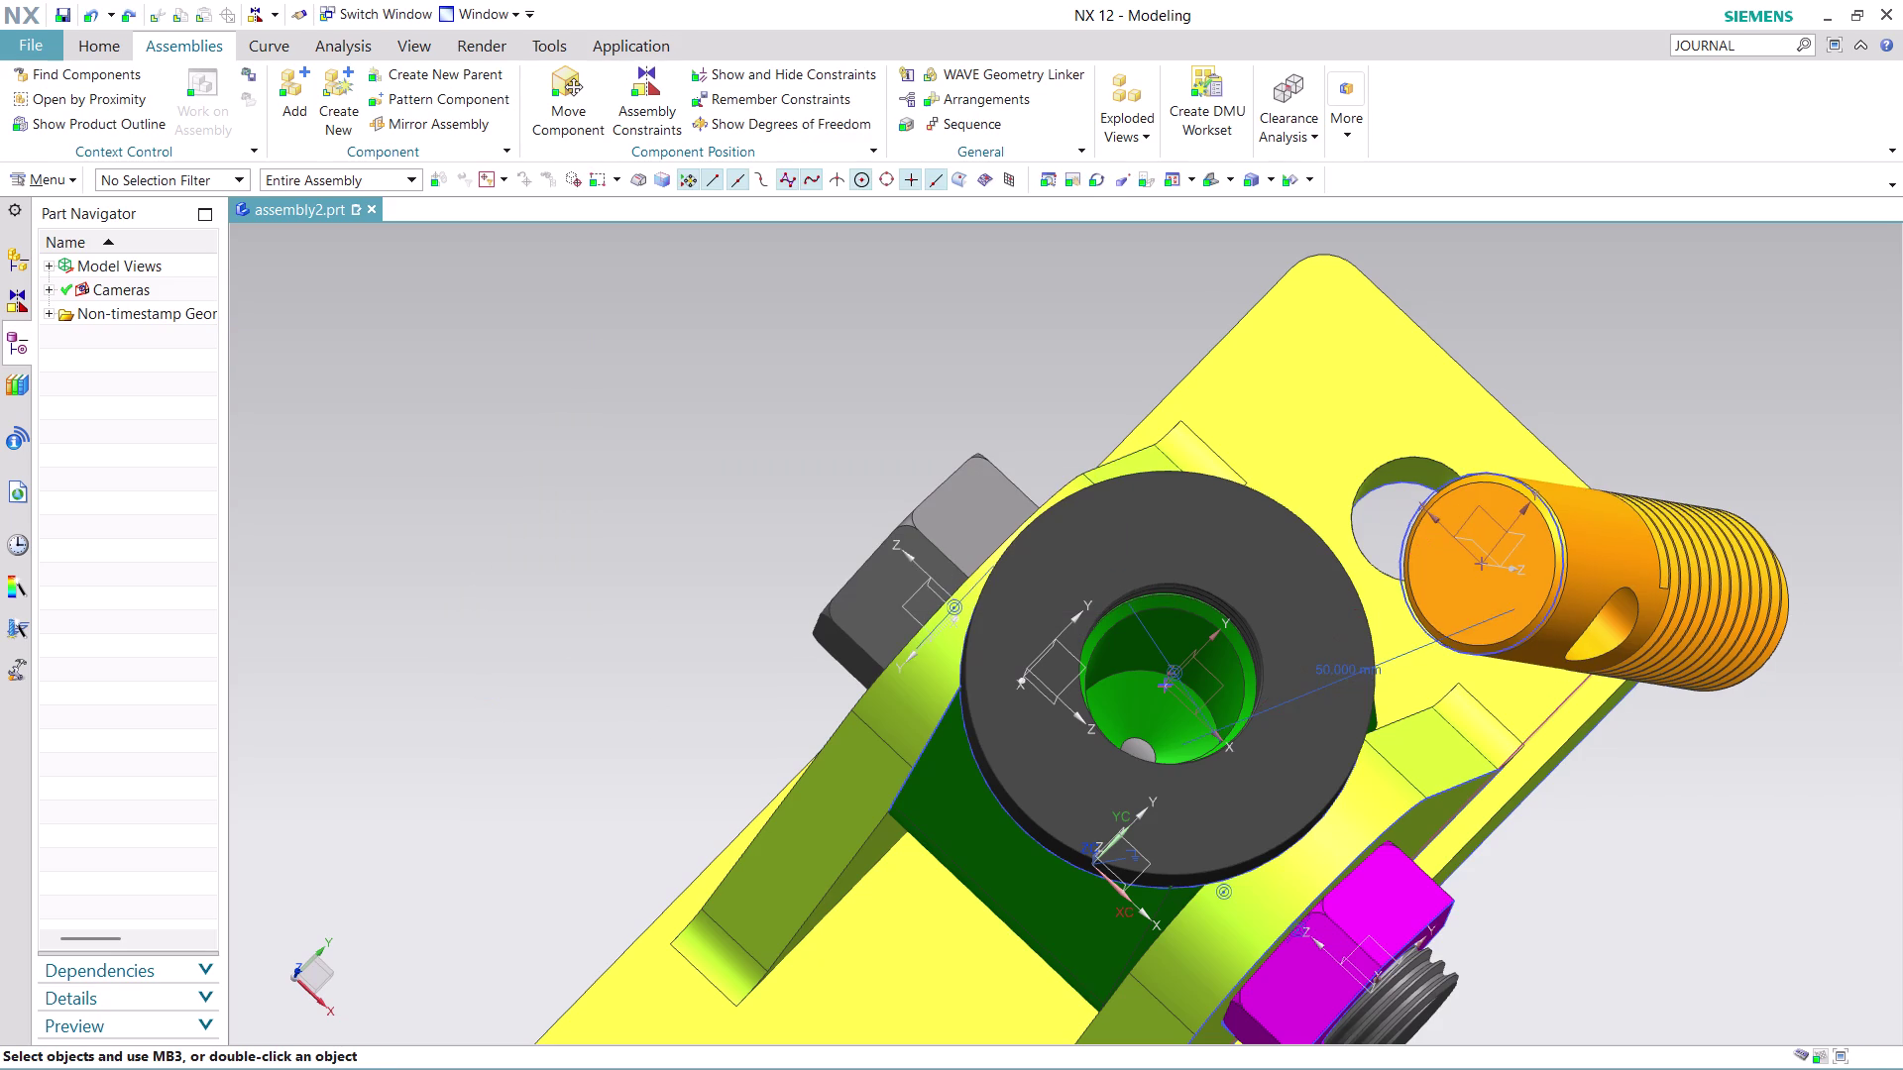
key(ctrl+z)
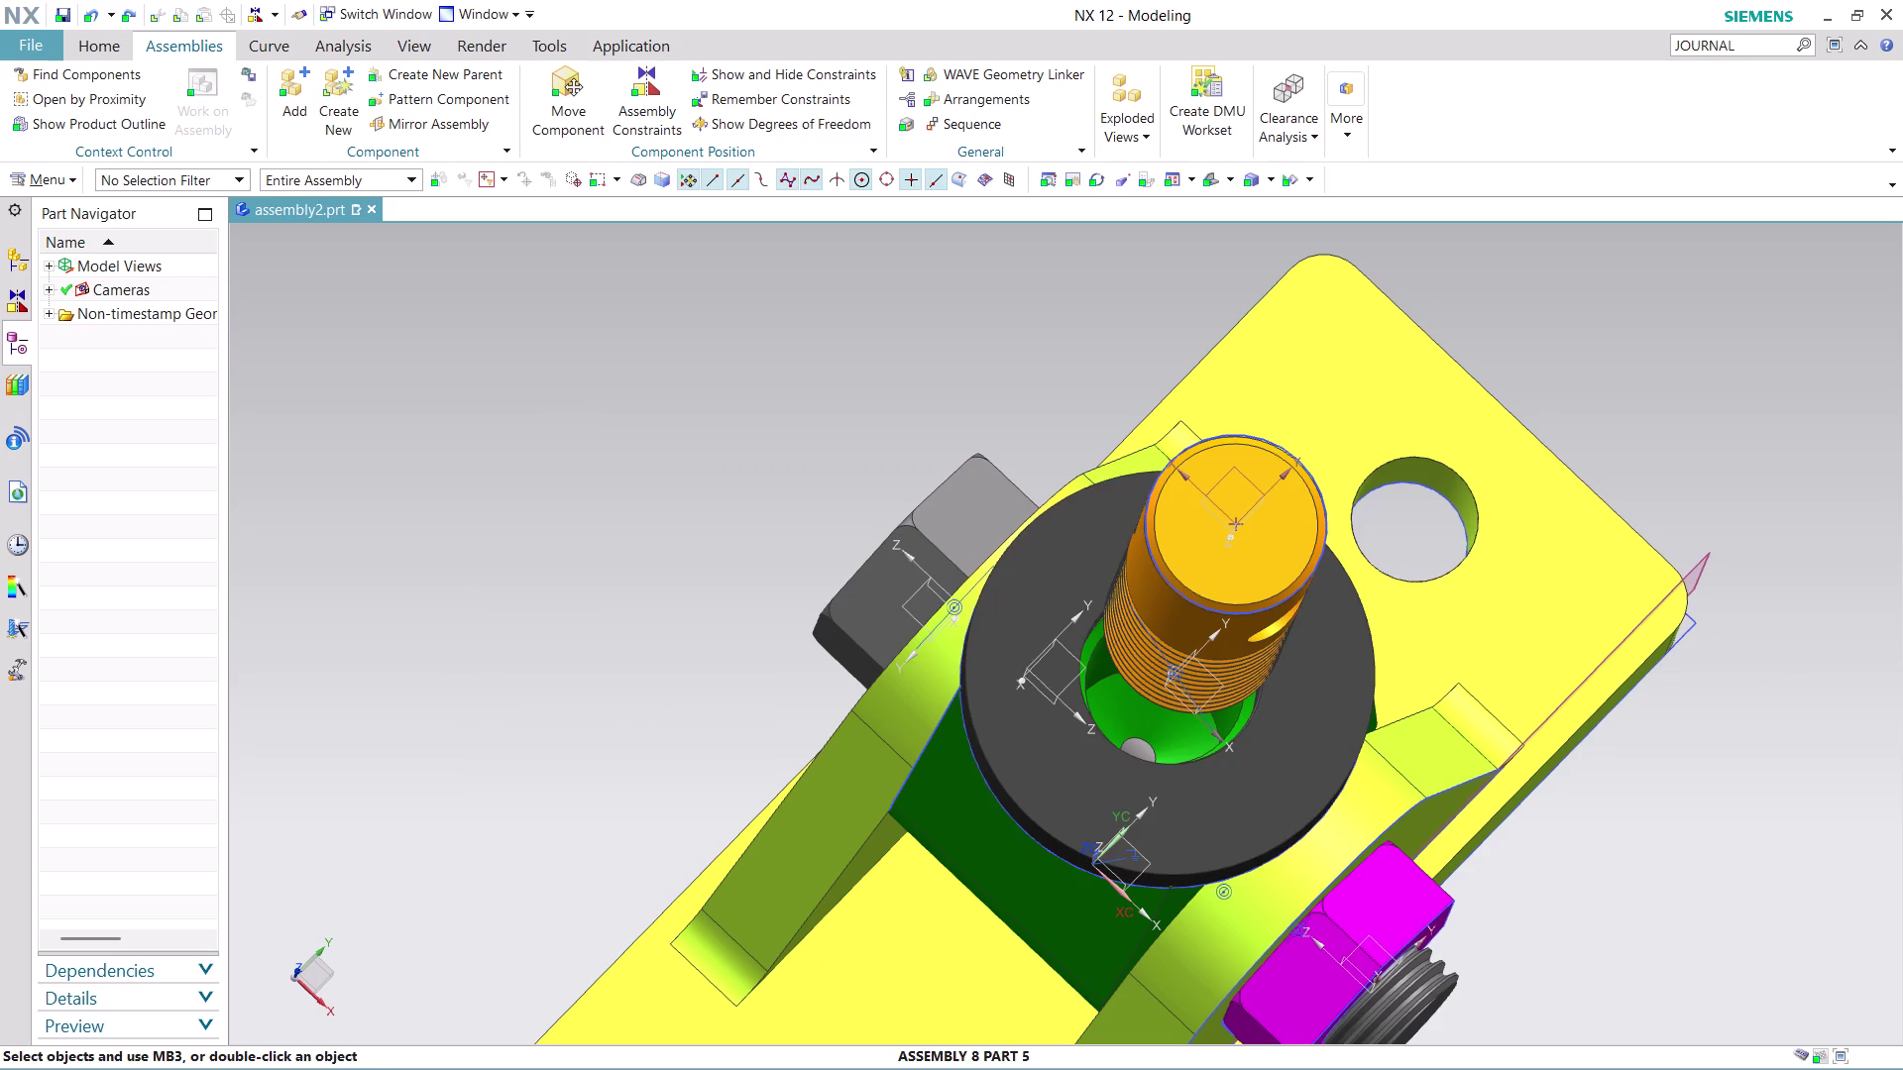
click(648, 93)
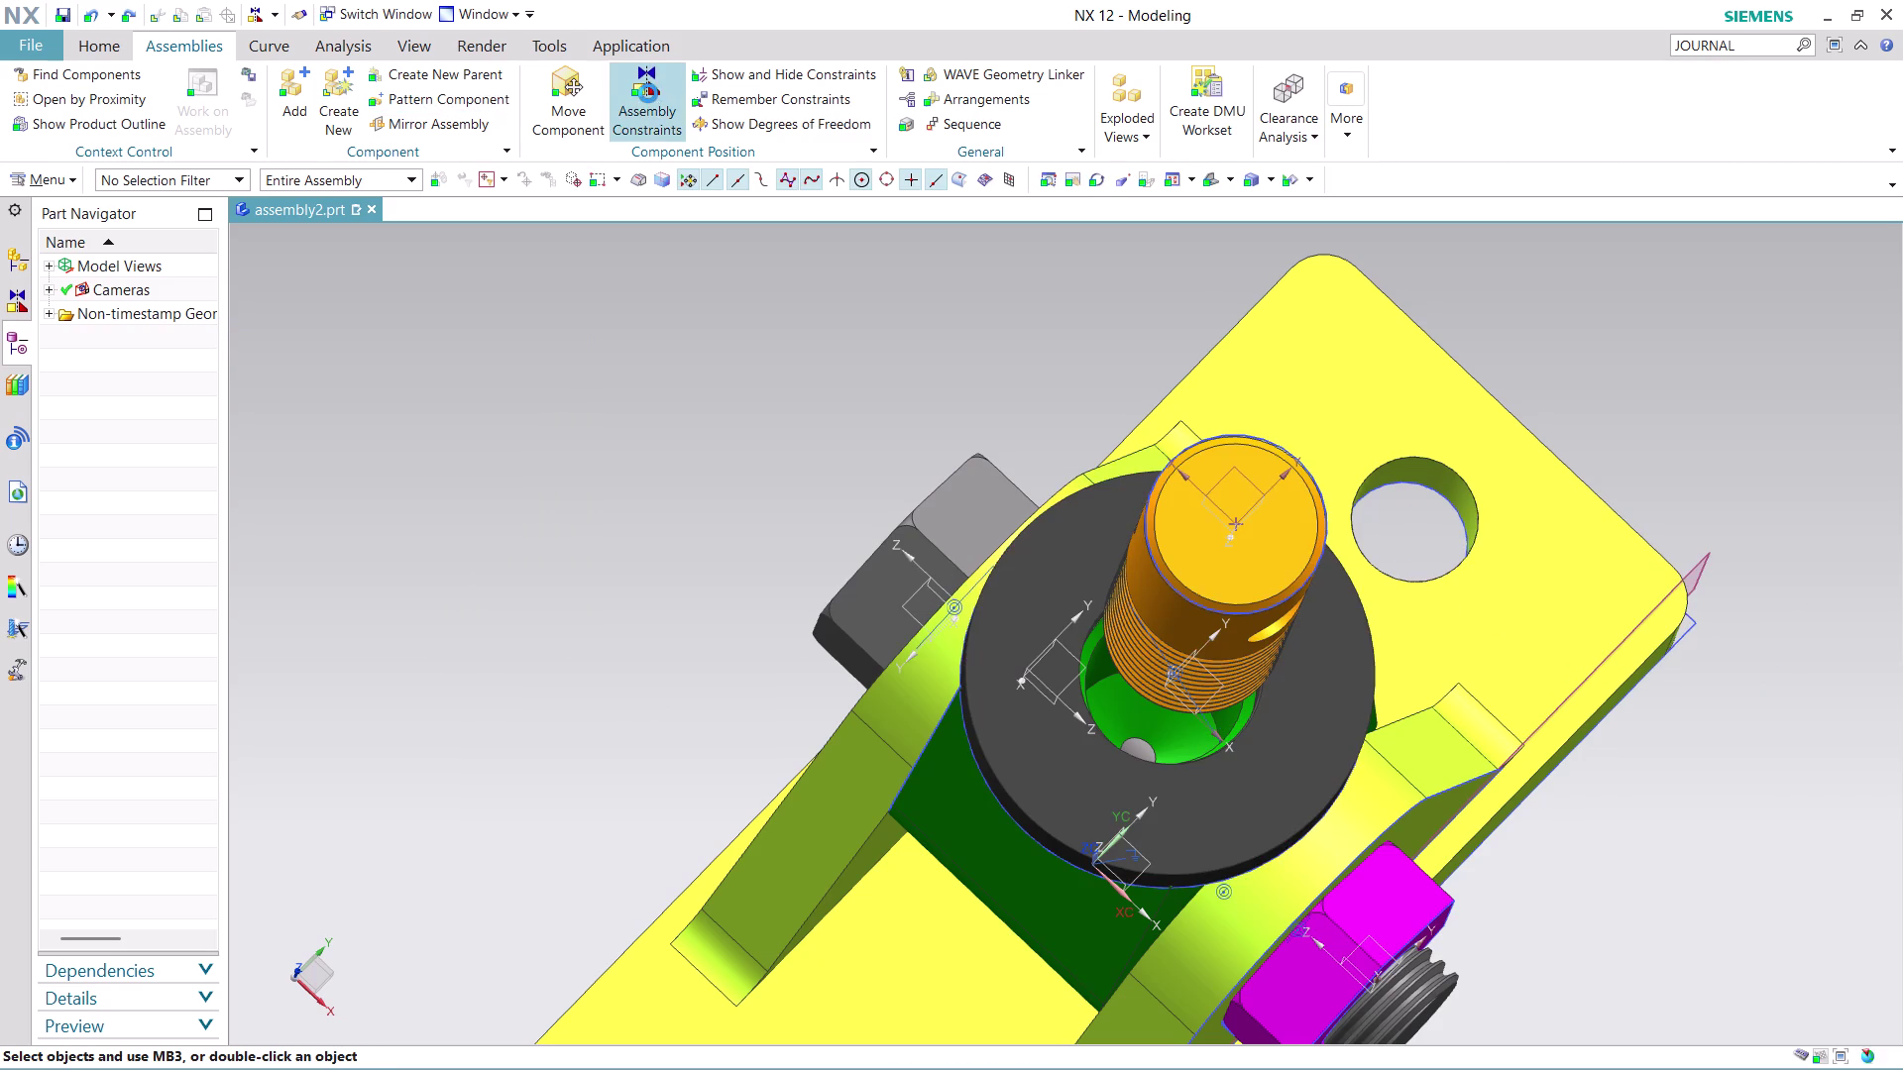
Pick the screw and washer-hole edges, then the screw end face and washer face for Distance.
click(1205, 600)
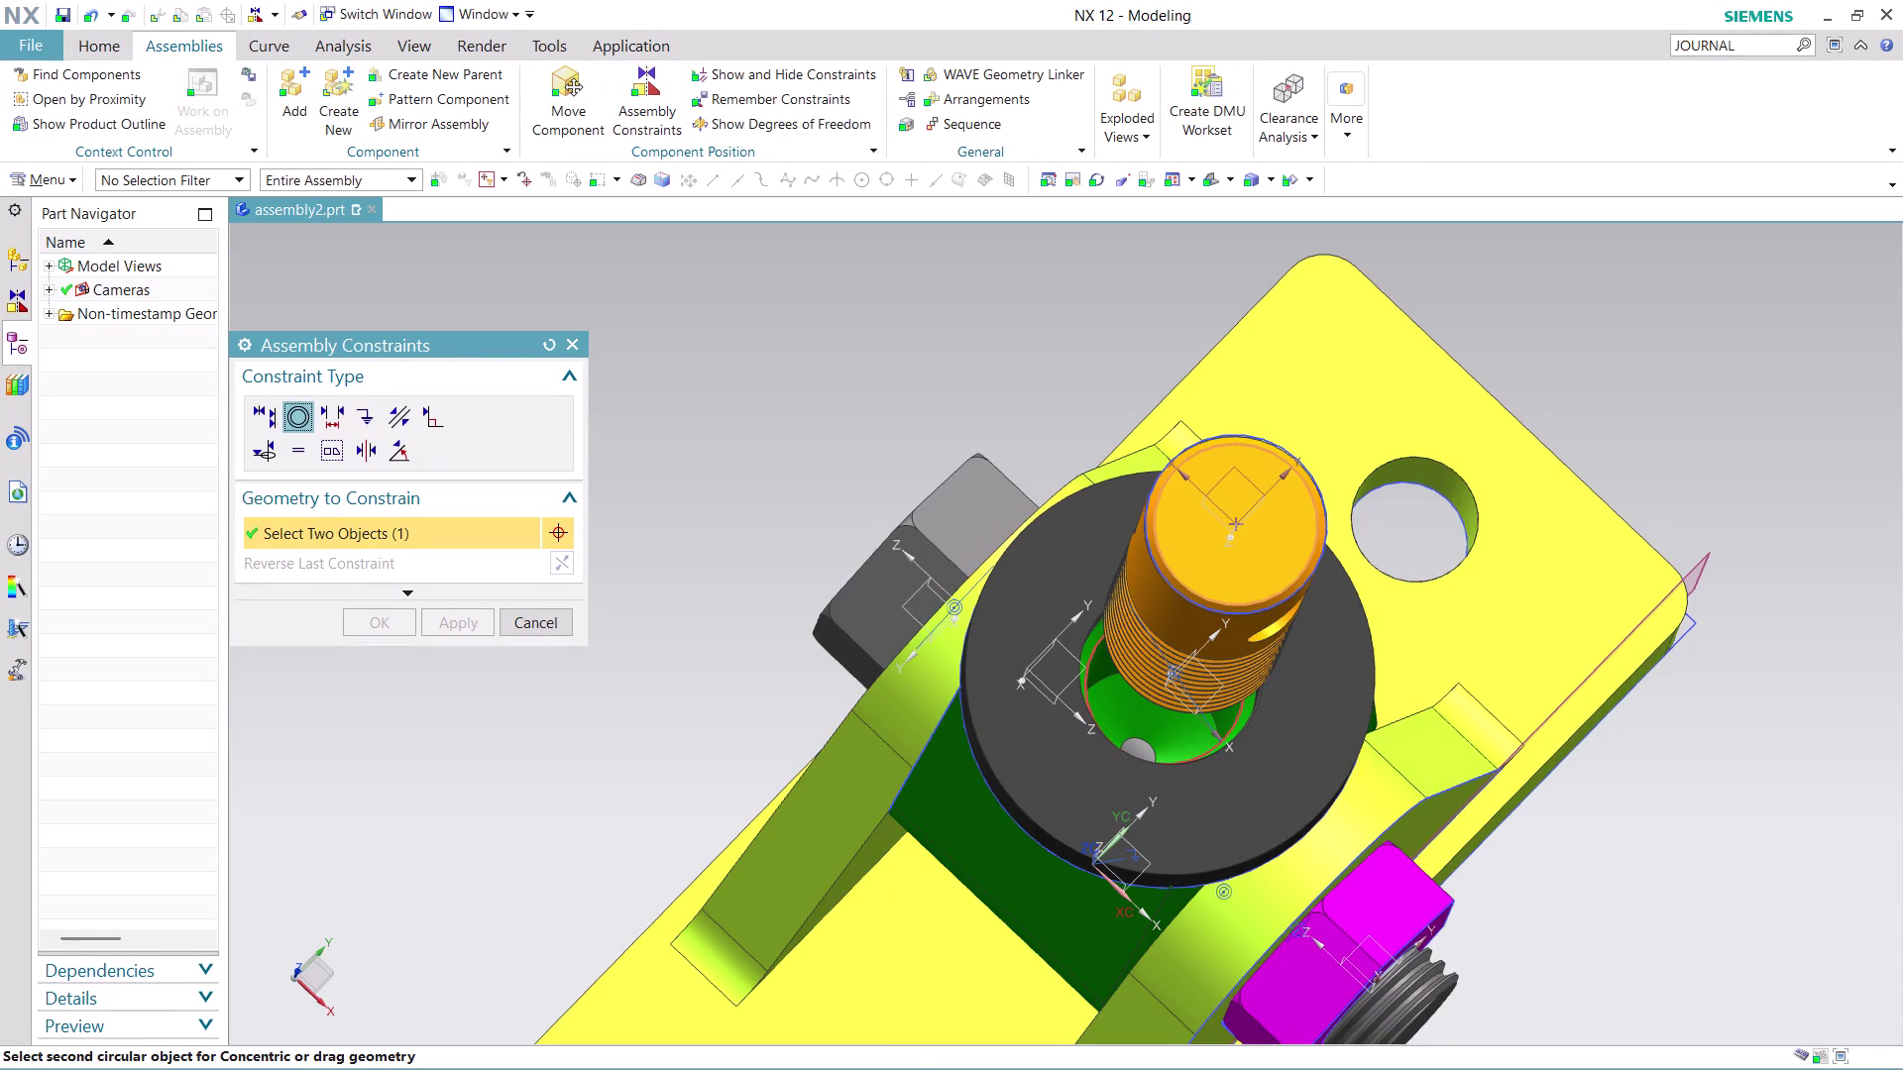
click(1093, 671)
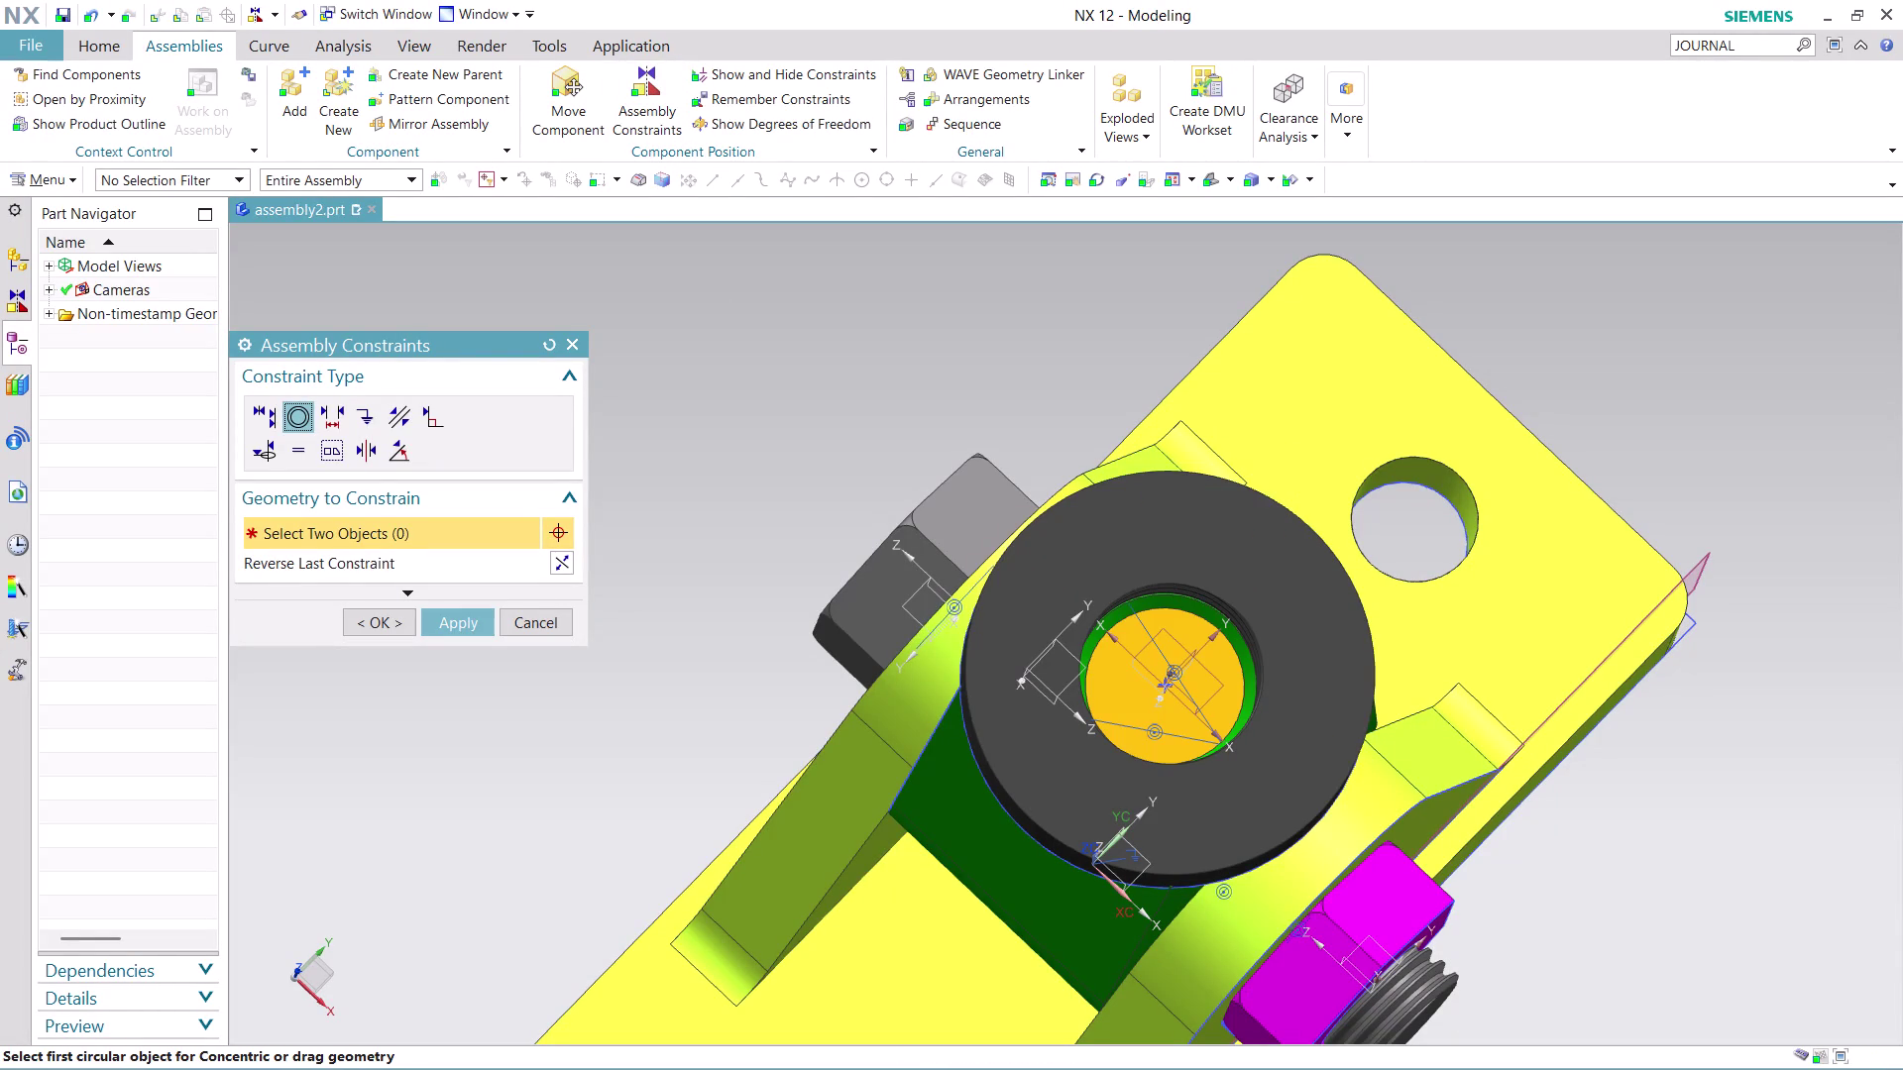
scroll(up, 3)
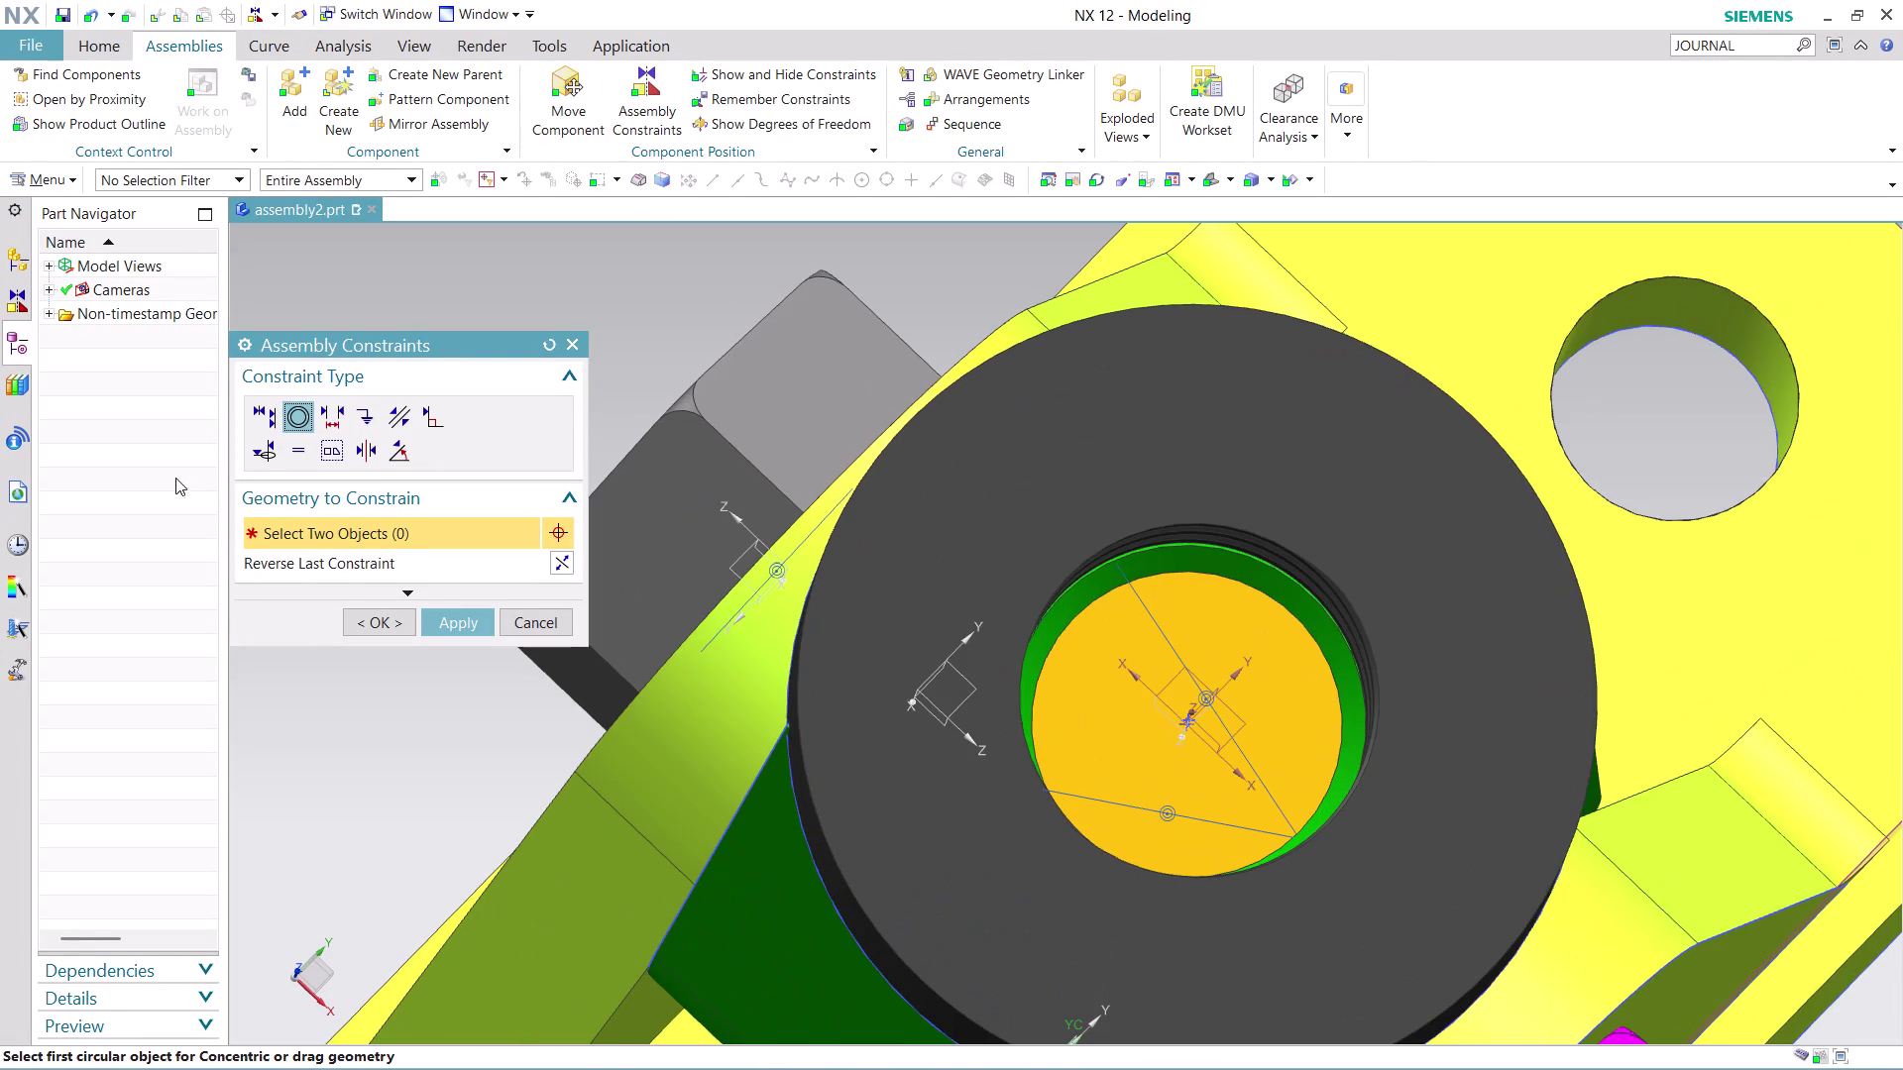
click(332, 410)
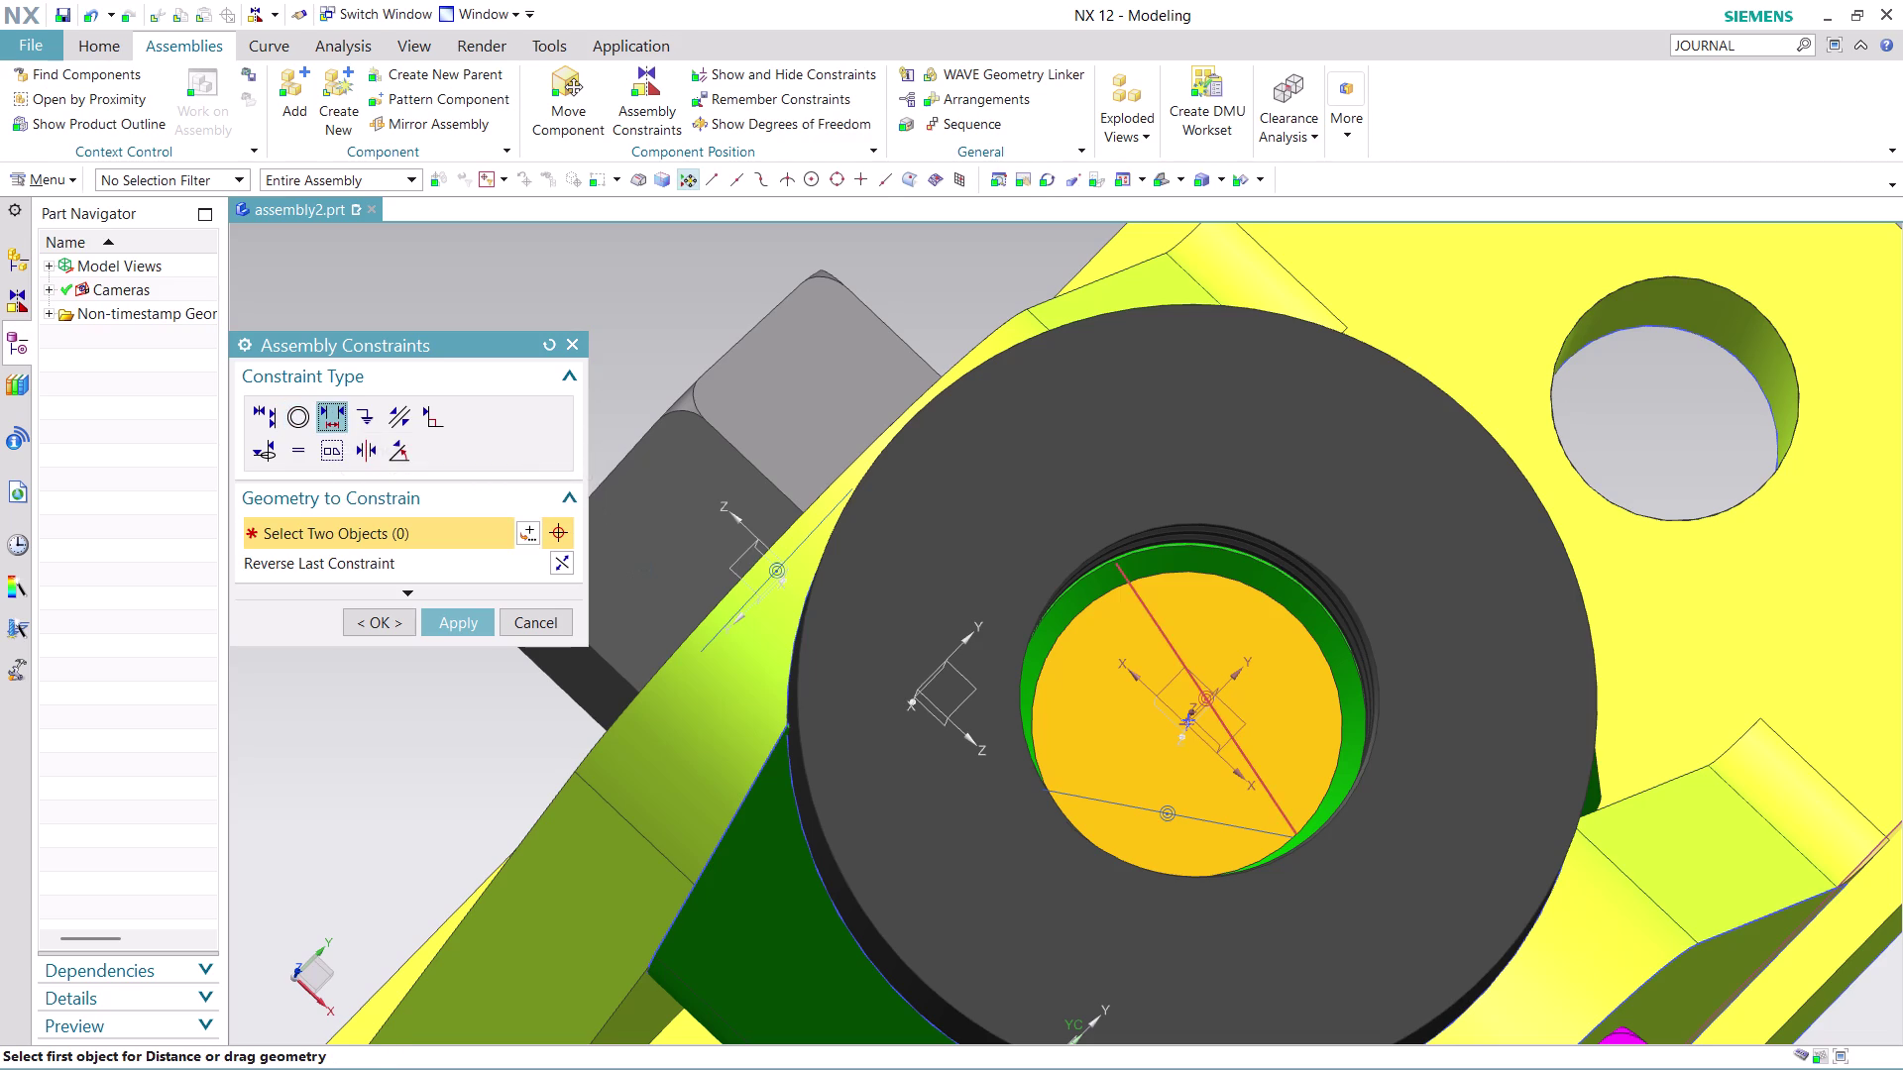
click(1112, 680)
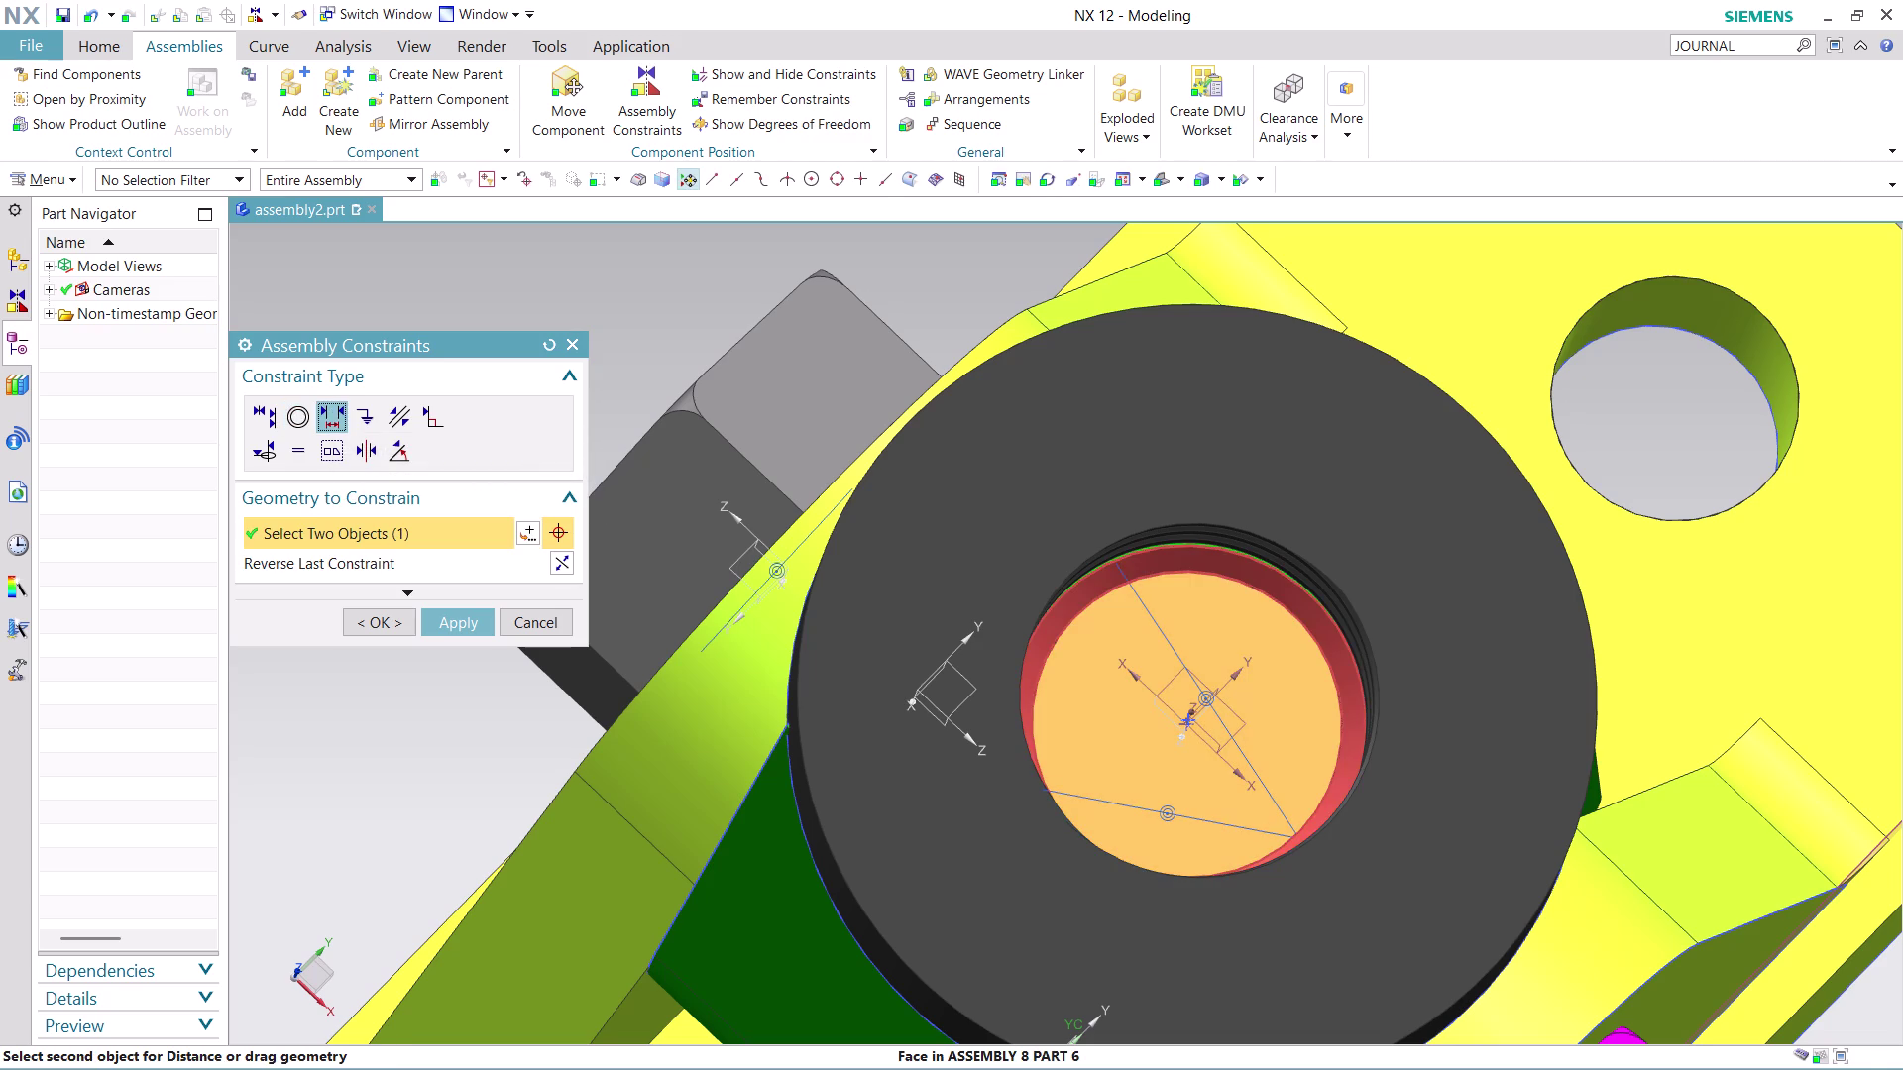
click(1085, 596)
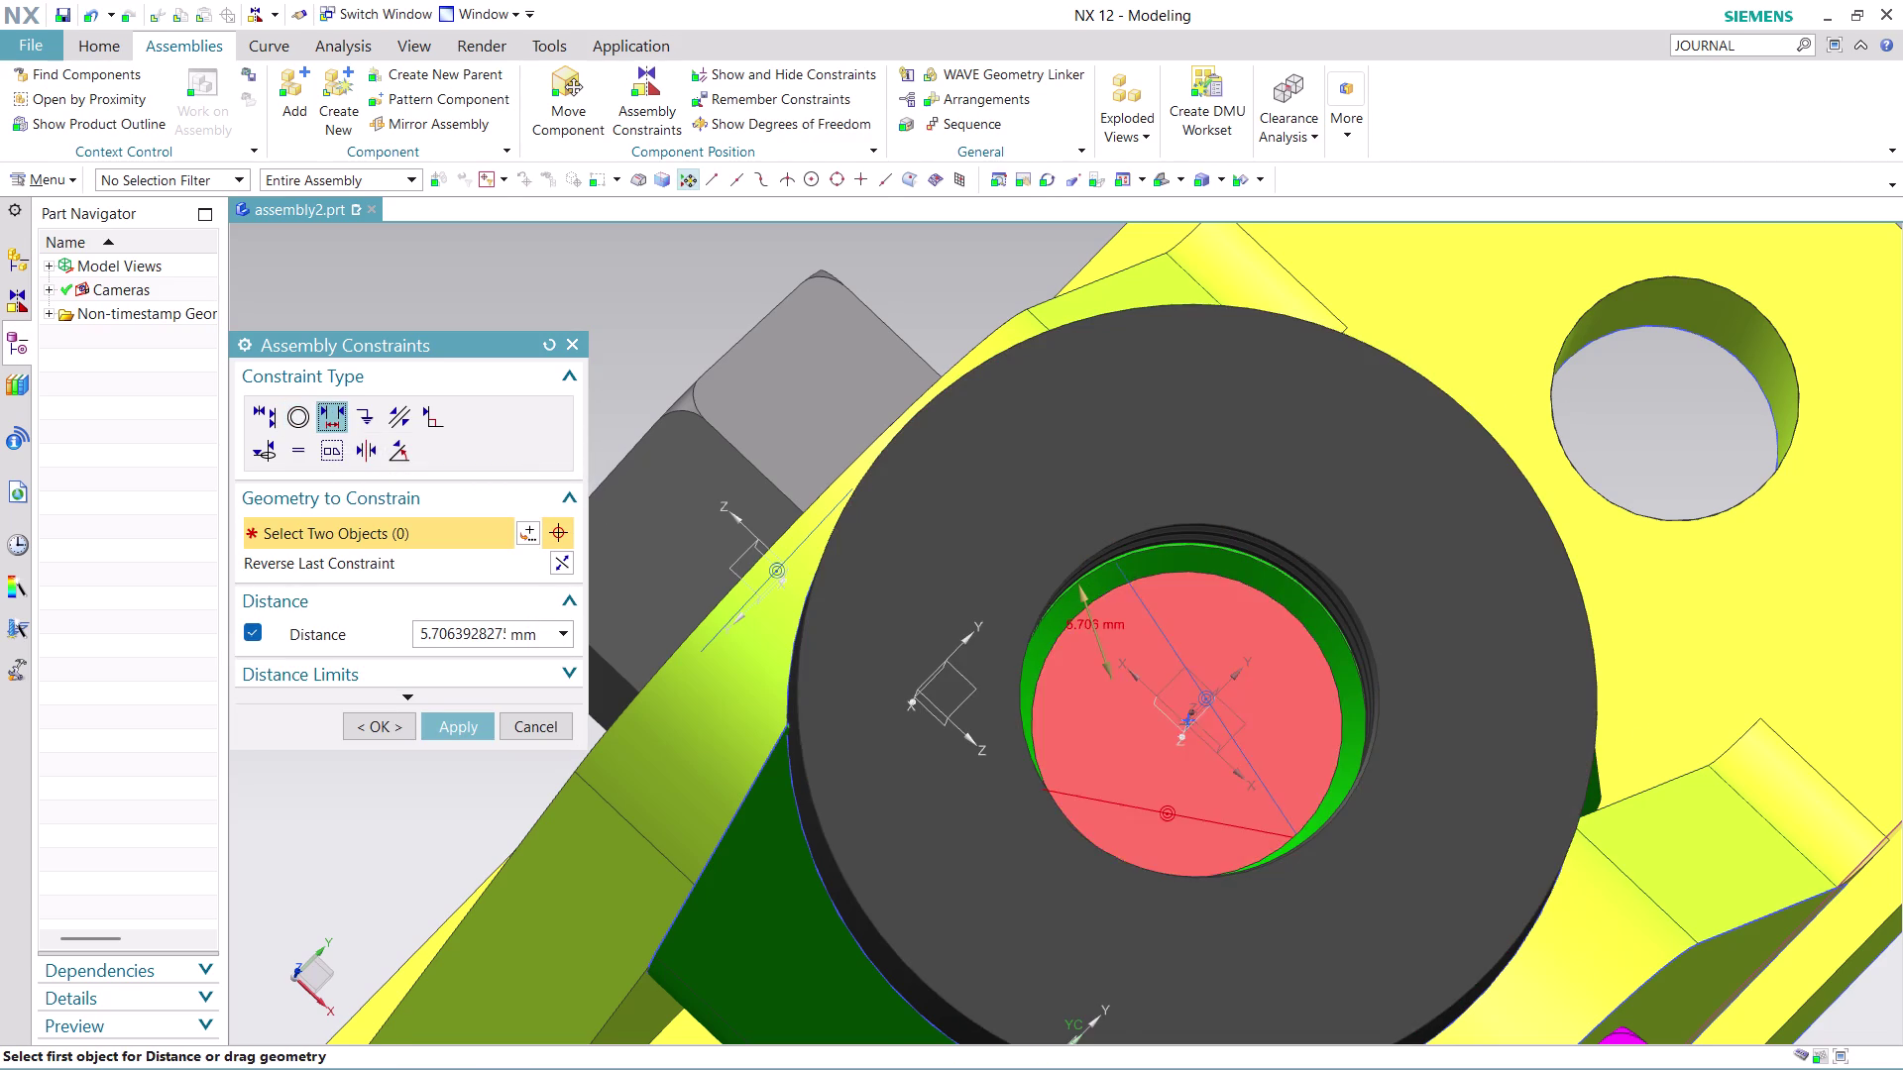
Set the distance to 10 mm, apply it, and close the constraints.
scroll(down, 3)
scroll(up, 3)
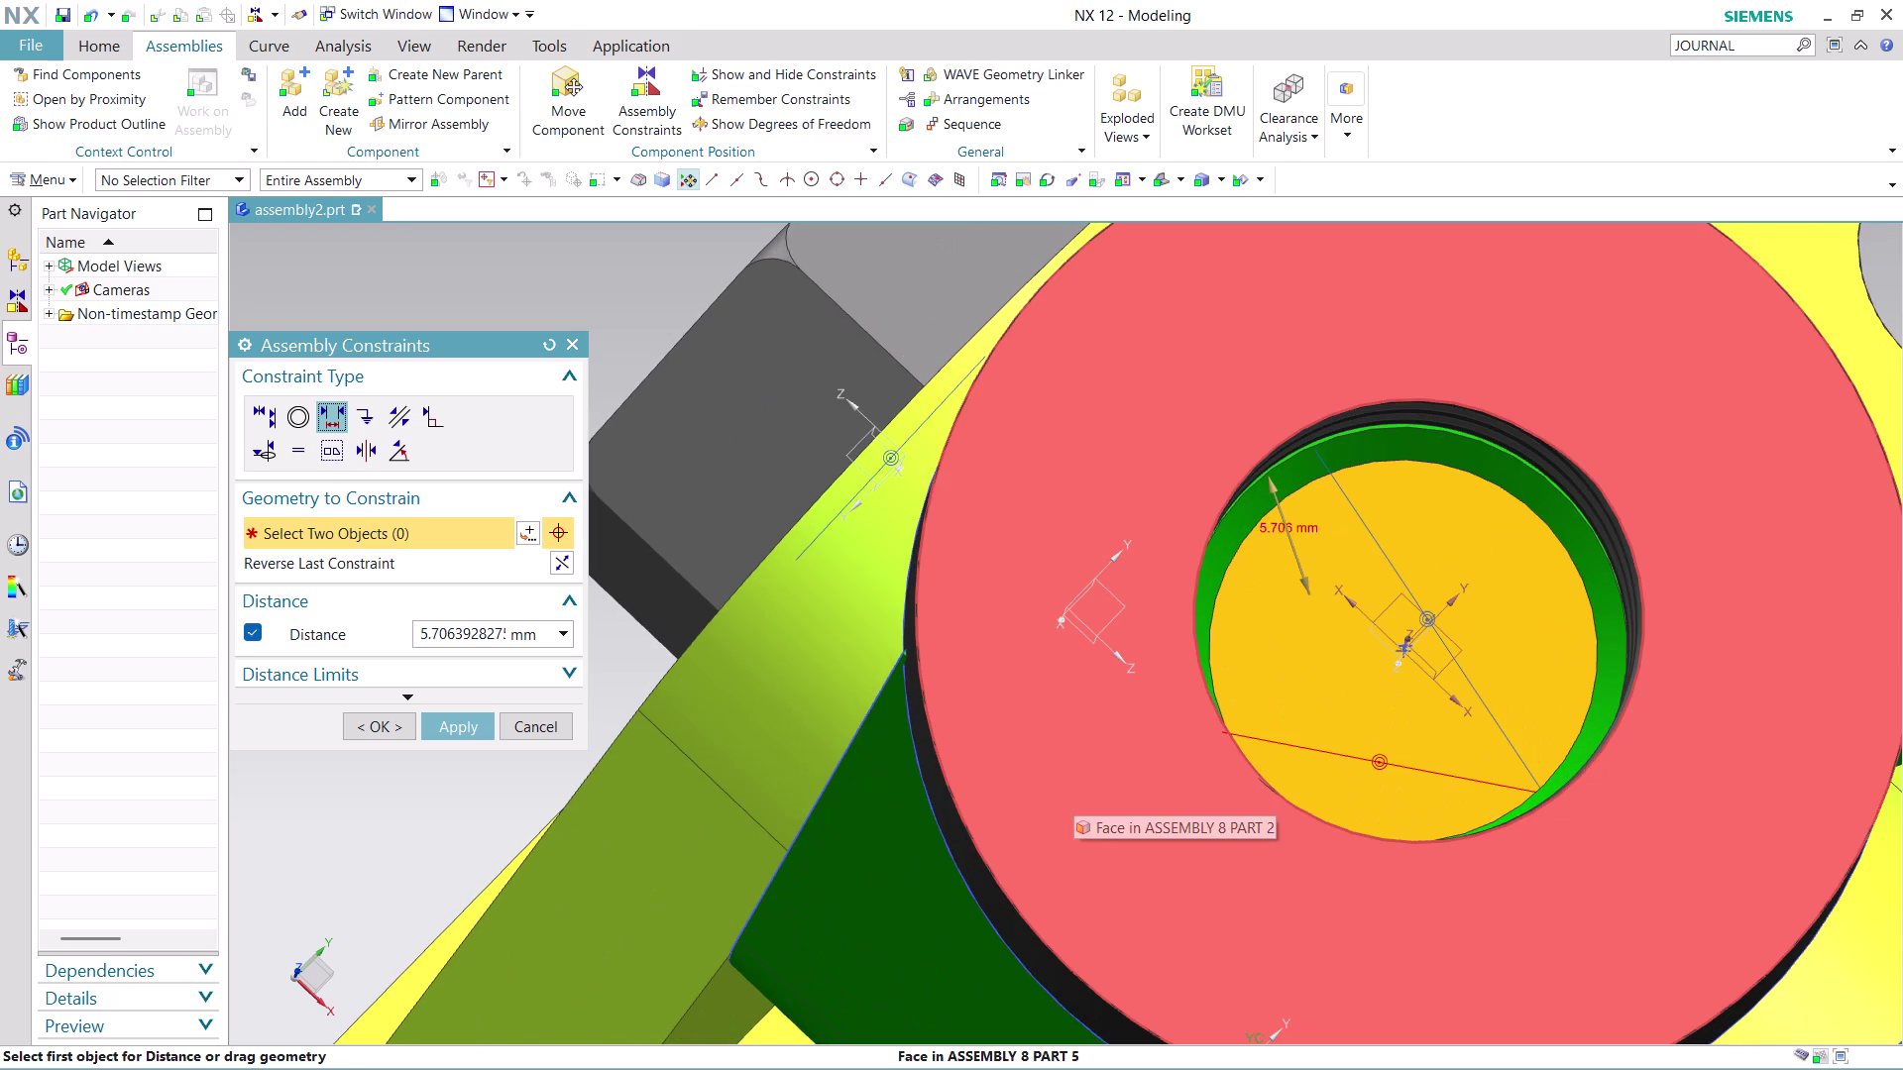
scroll(down, 3)
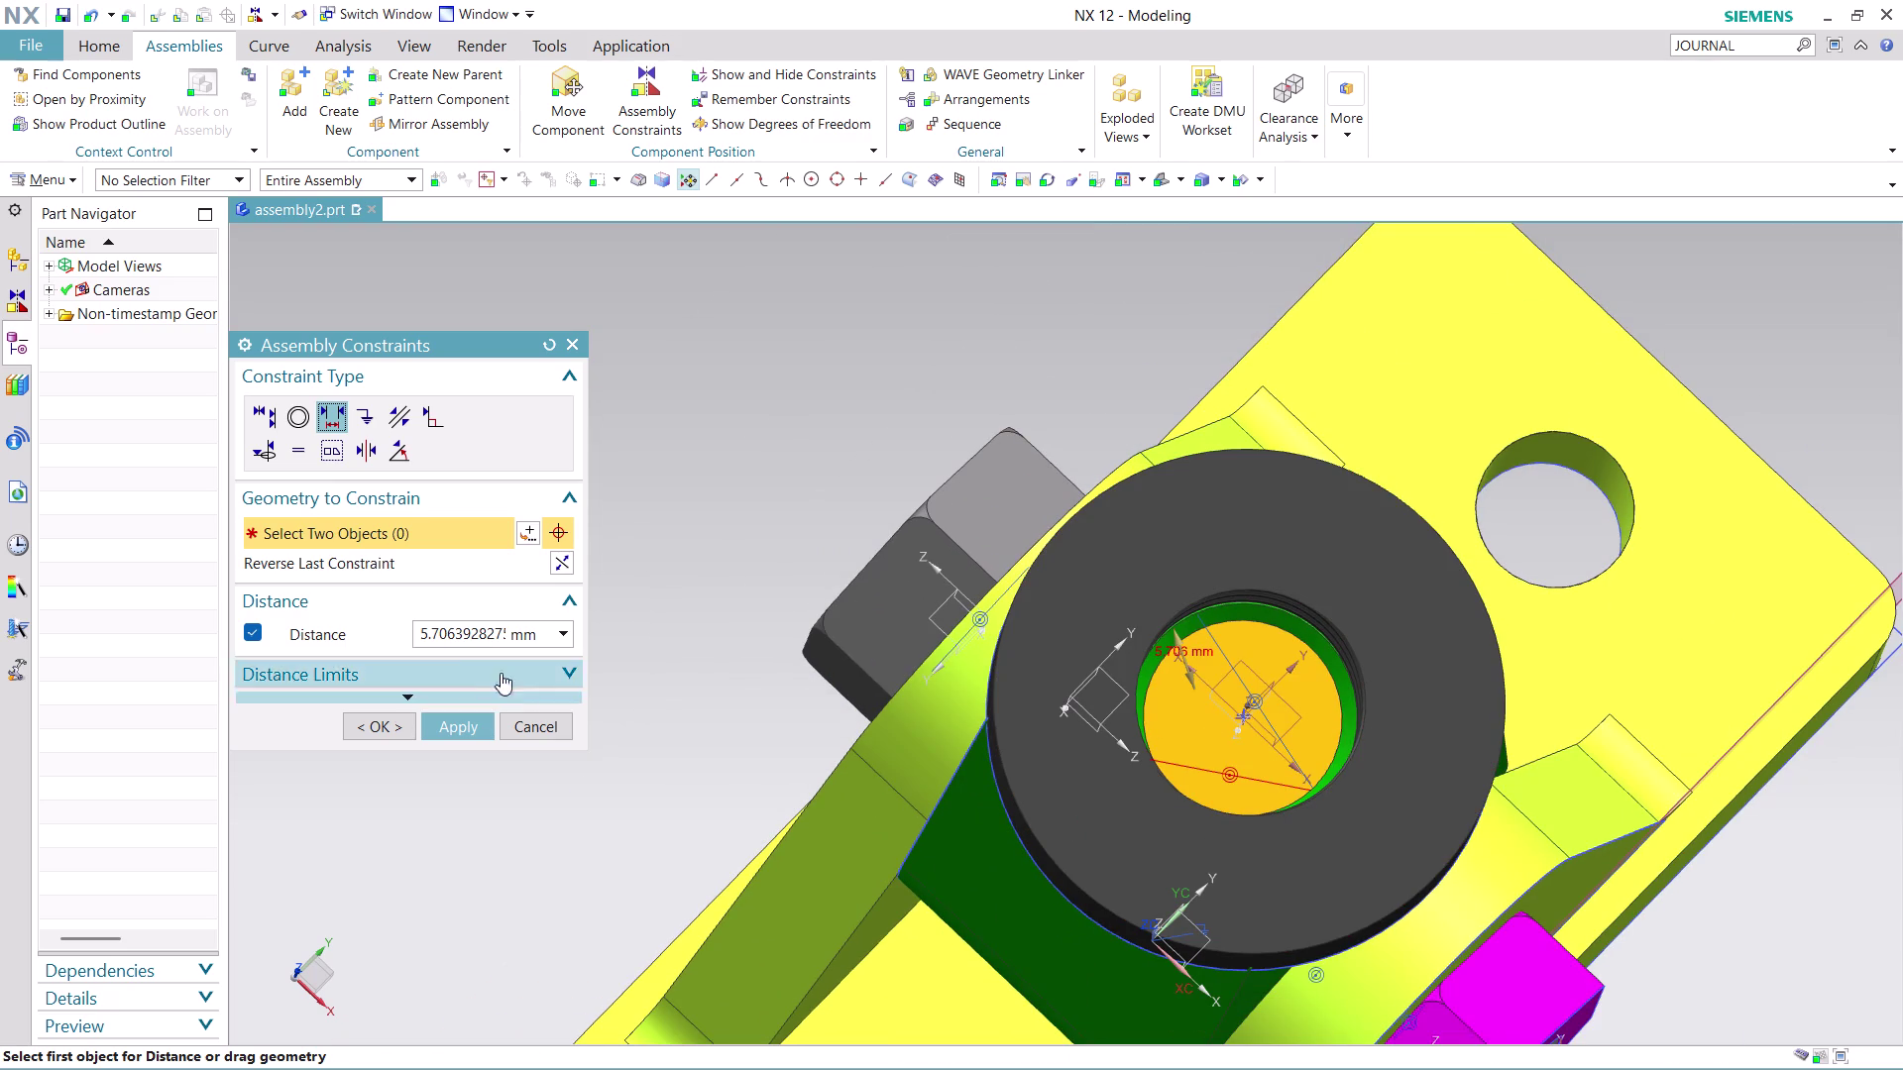
drag(419, 634, 655, 666)
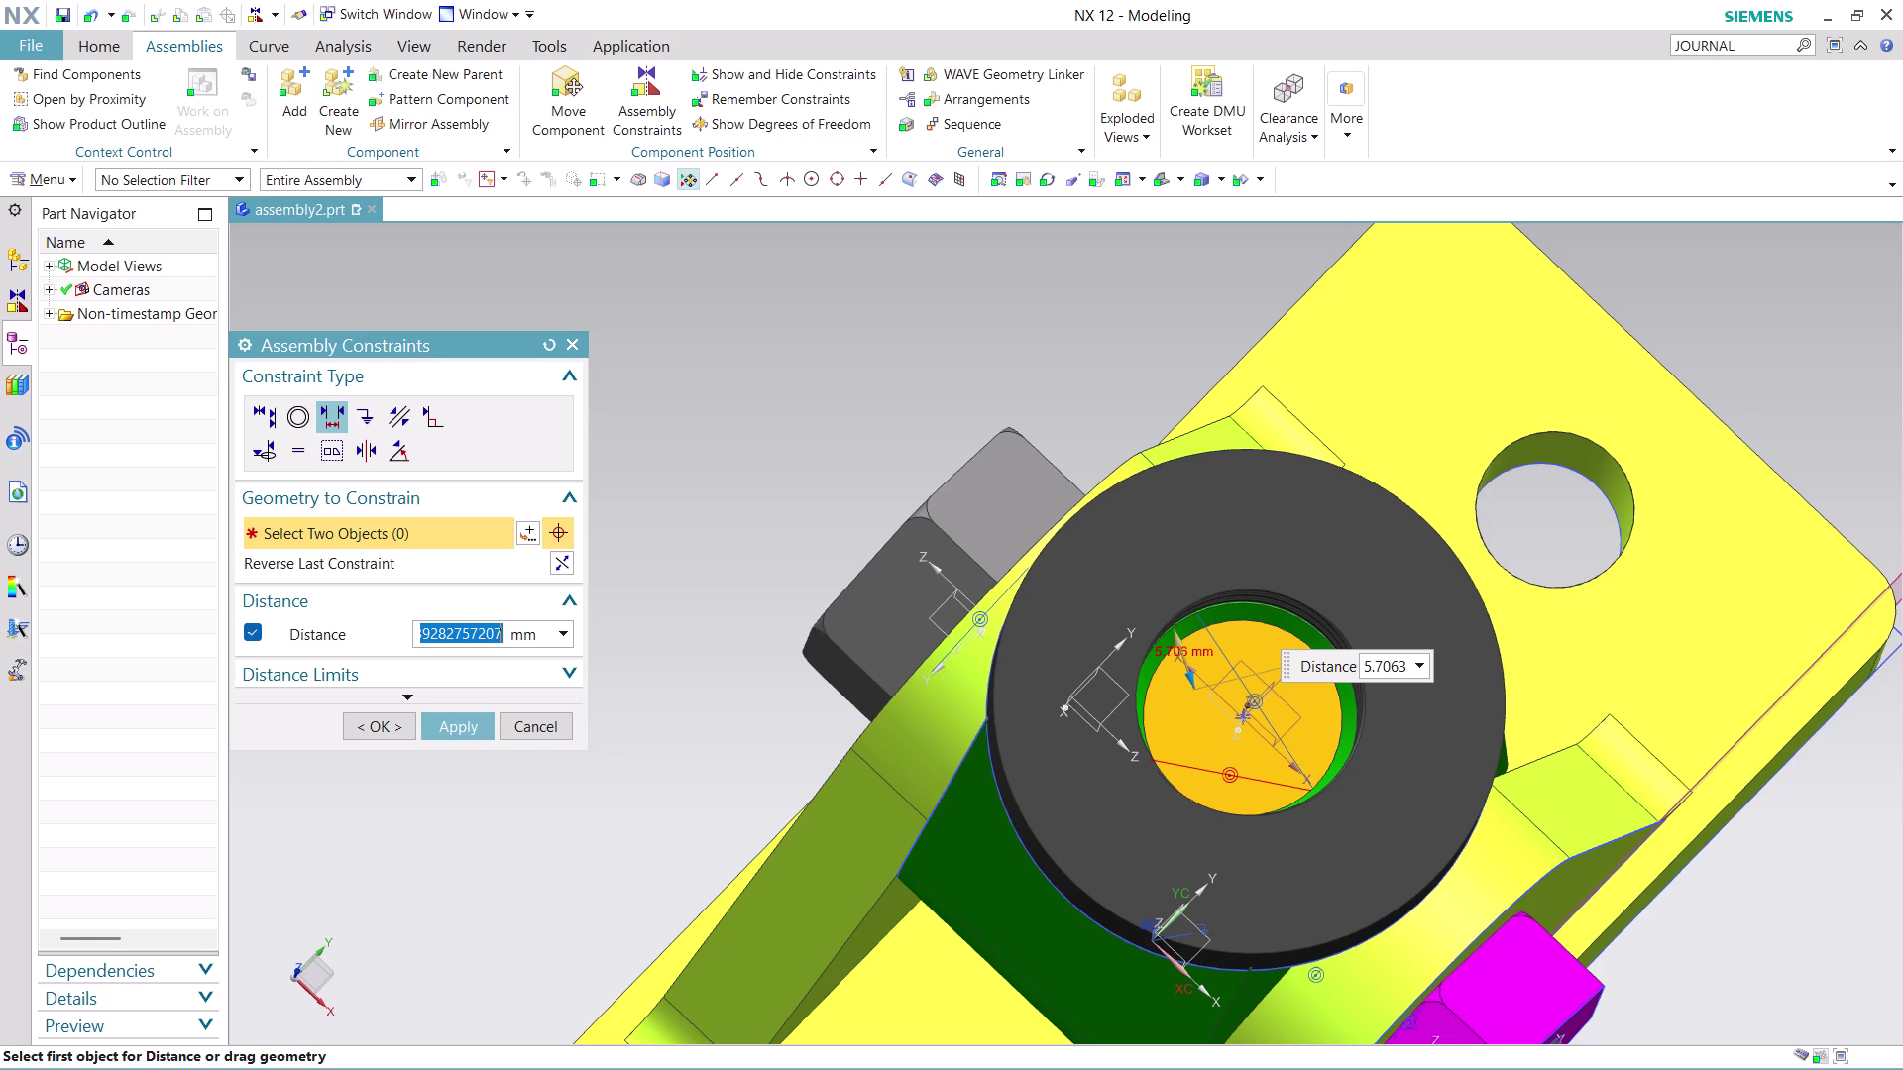
text(10)
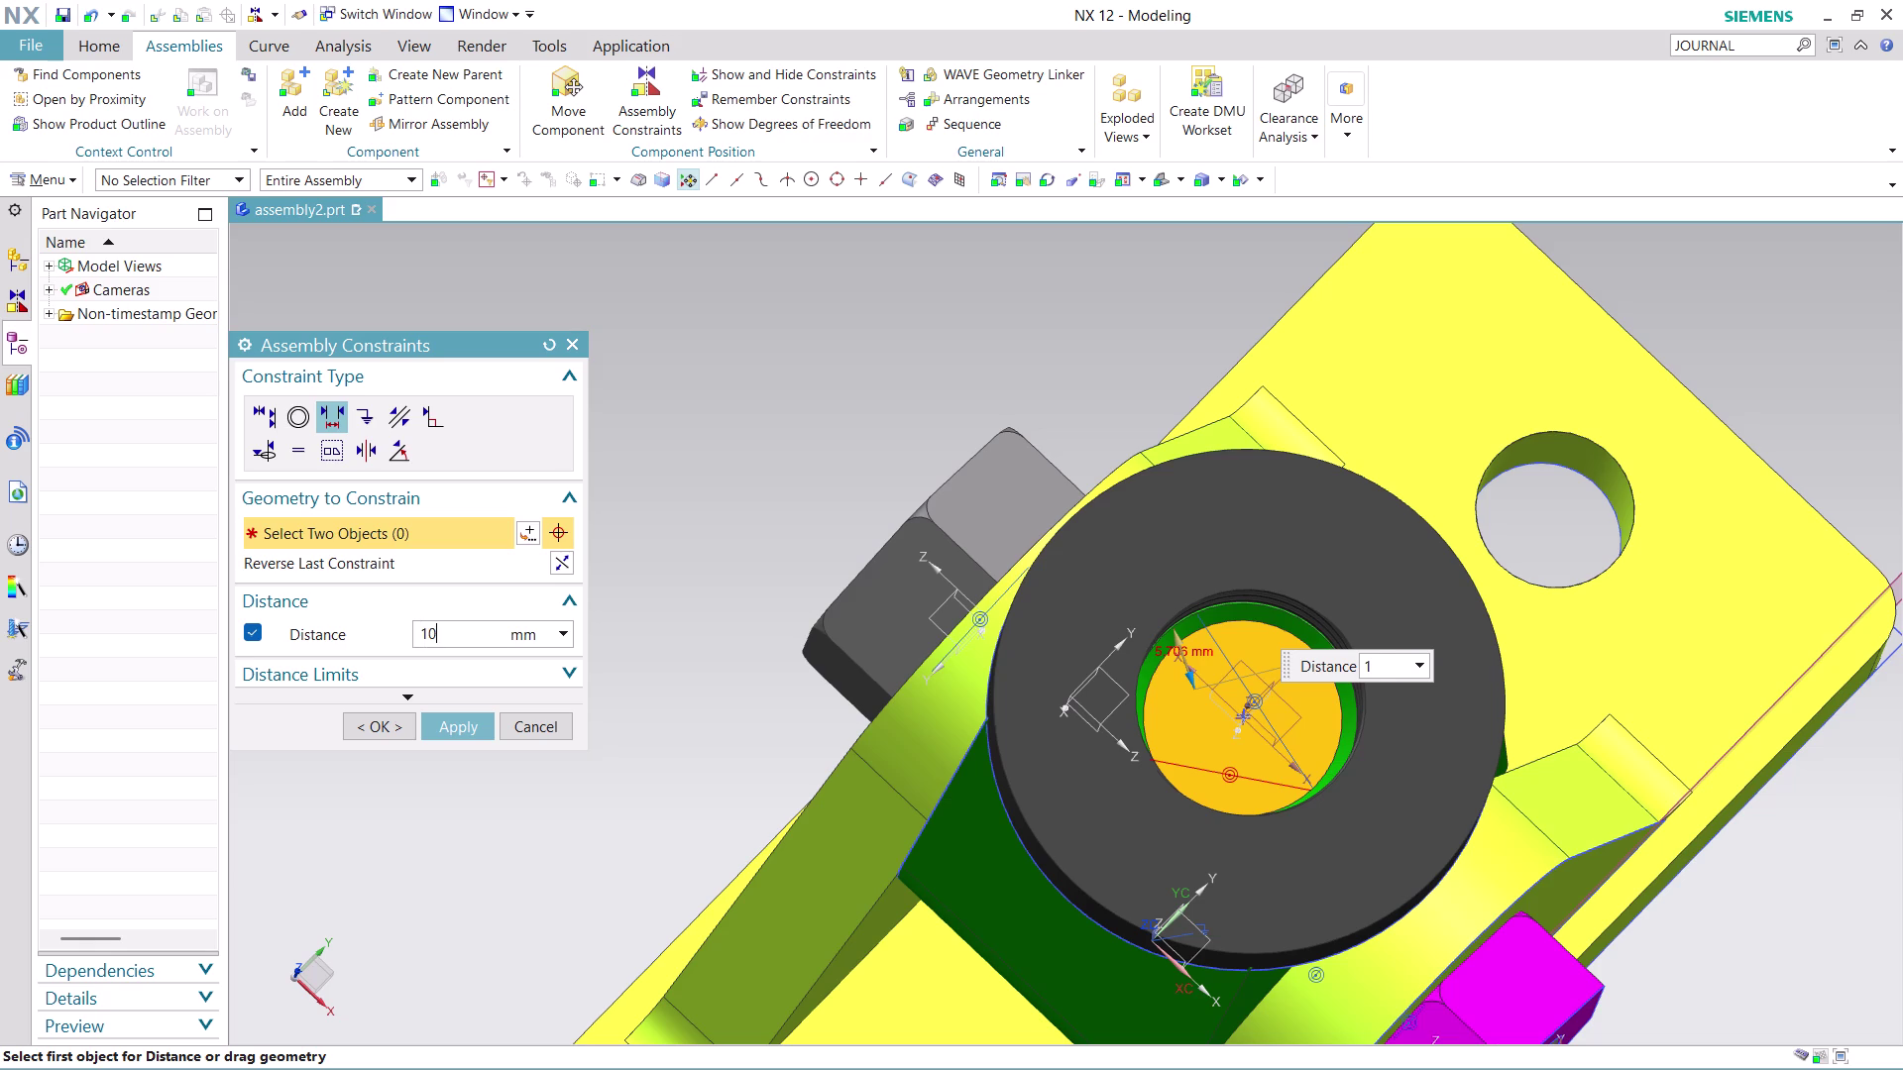
click(449, 726)
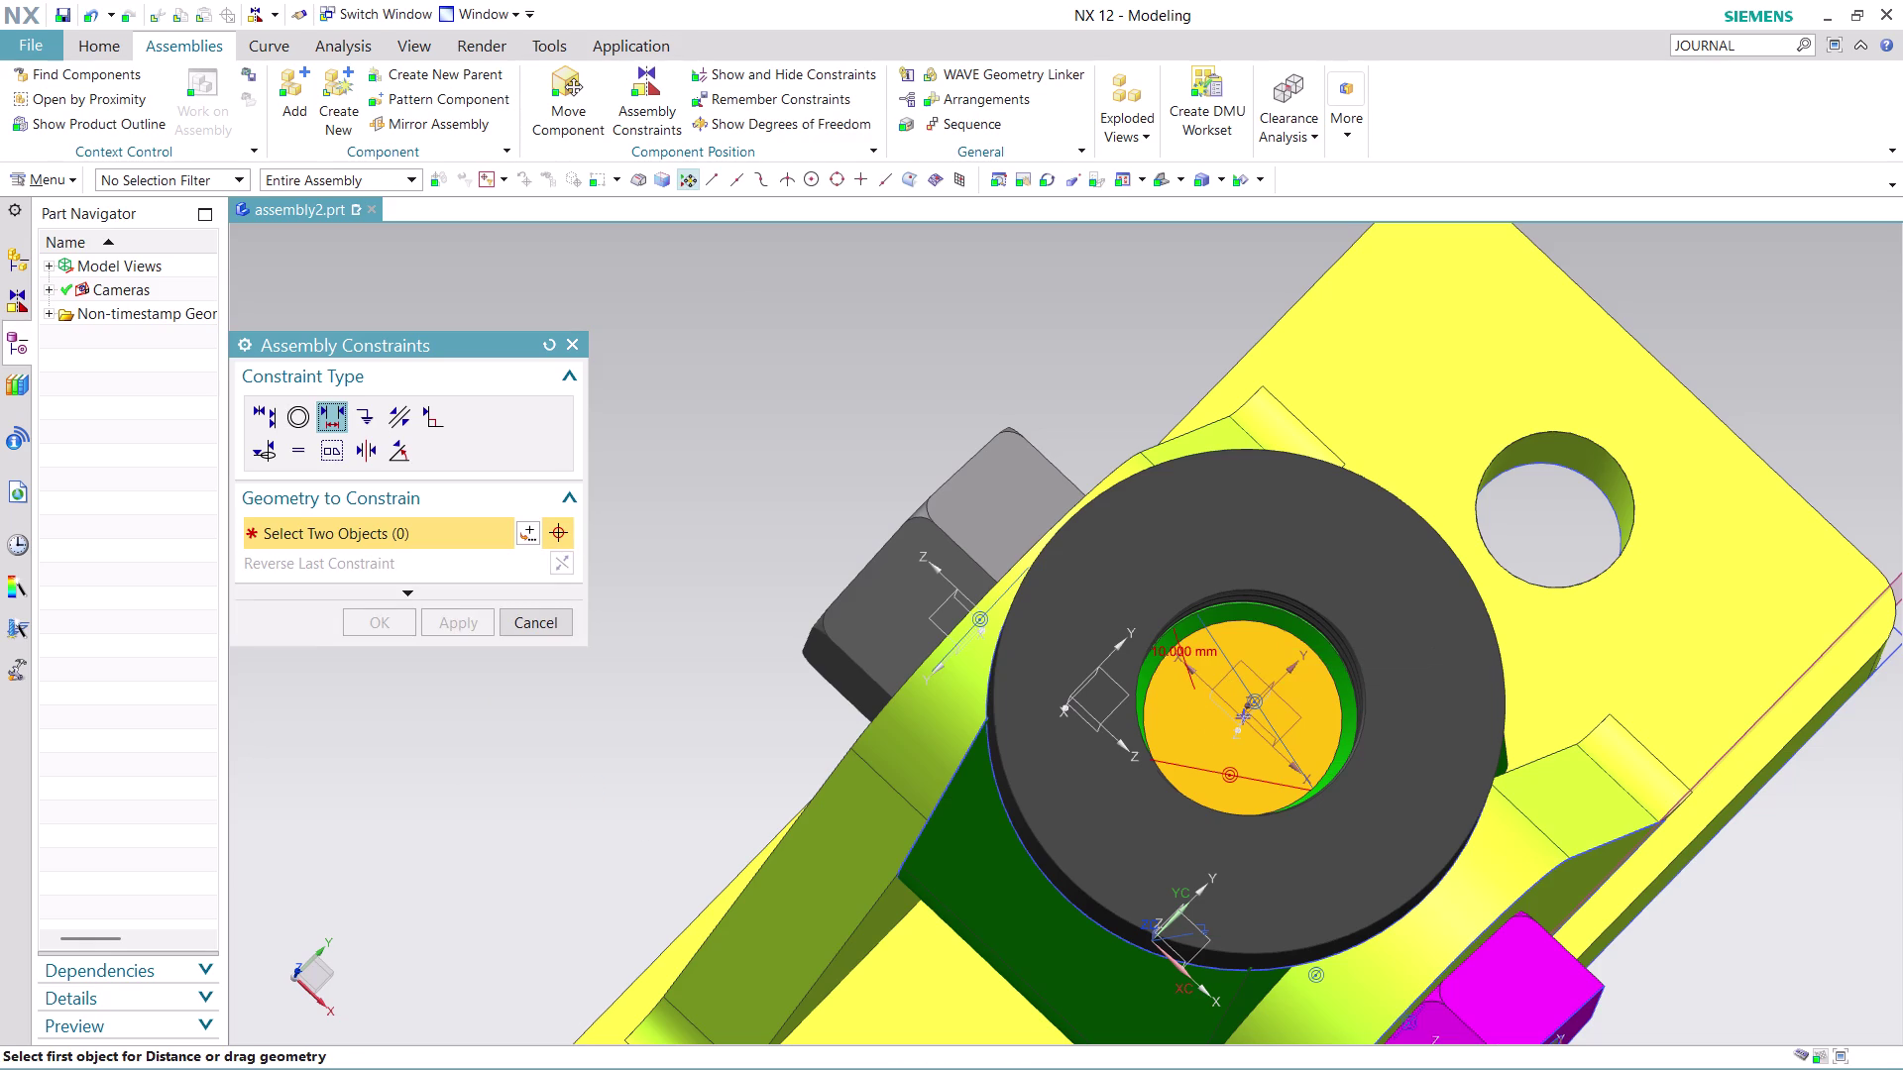
key(ctrl+z)
key(ctrl+z)
Orbit and zoom around the loose screw above the washer to a side-on view.
scroll(down, 3)
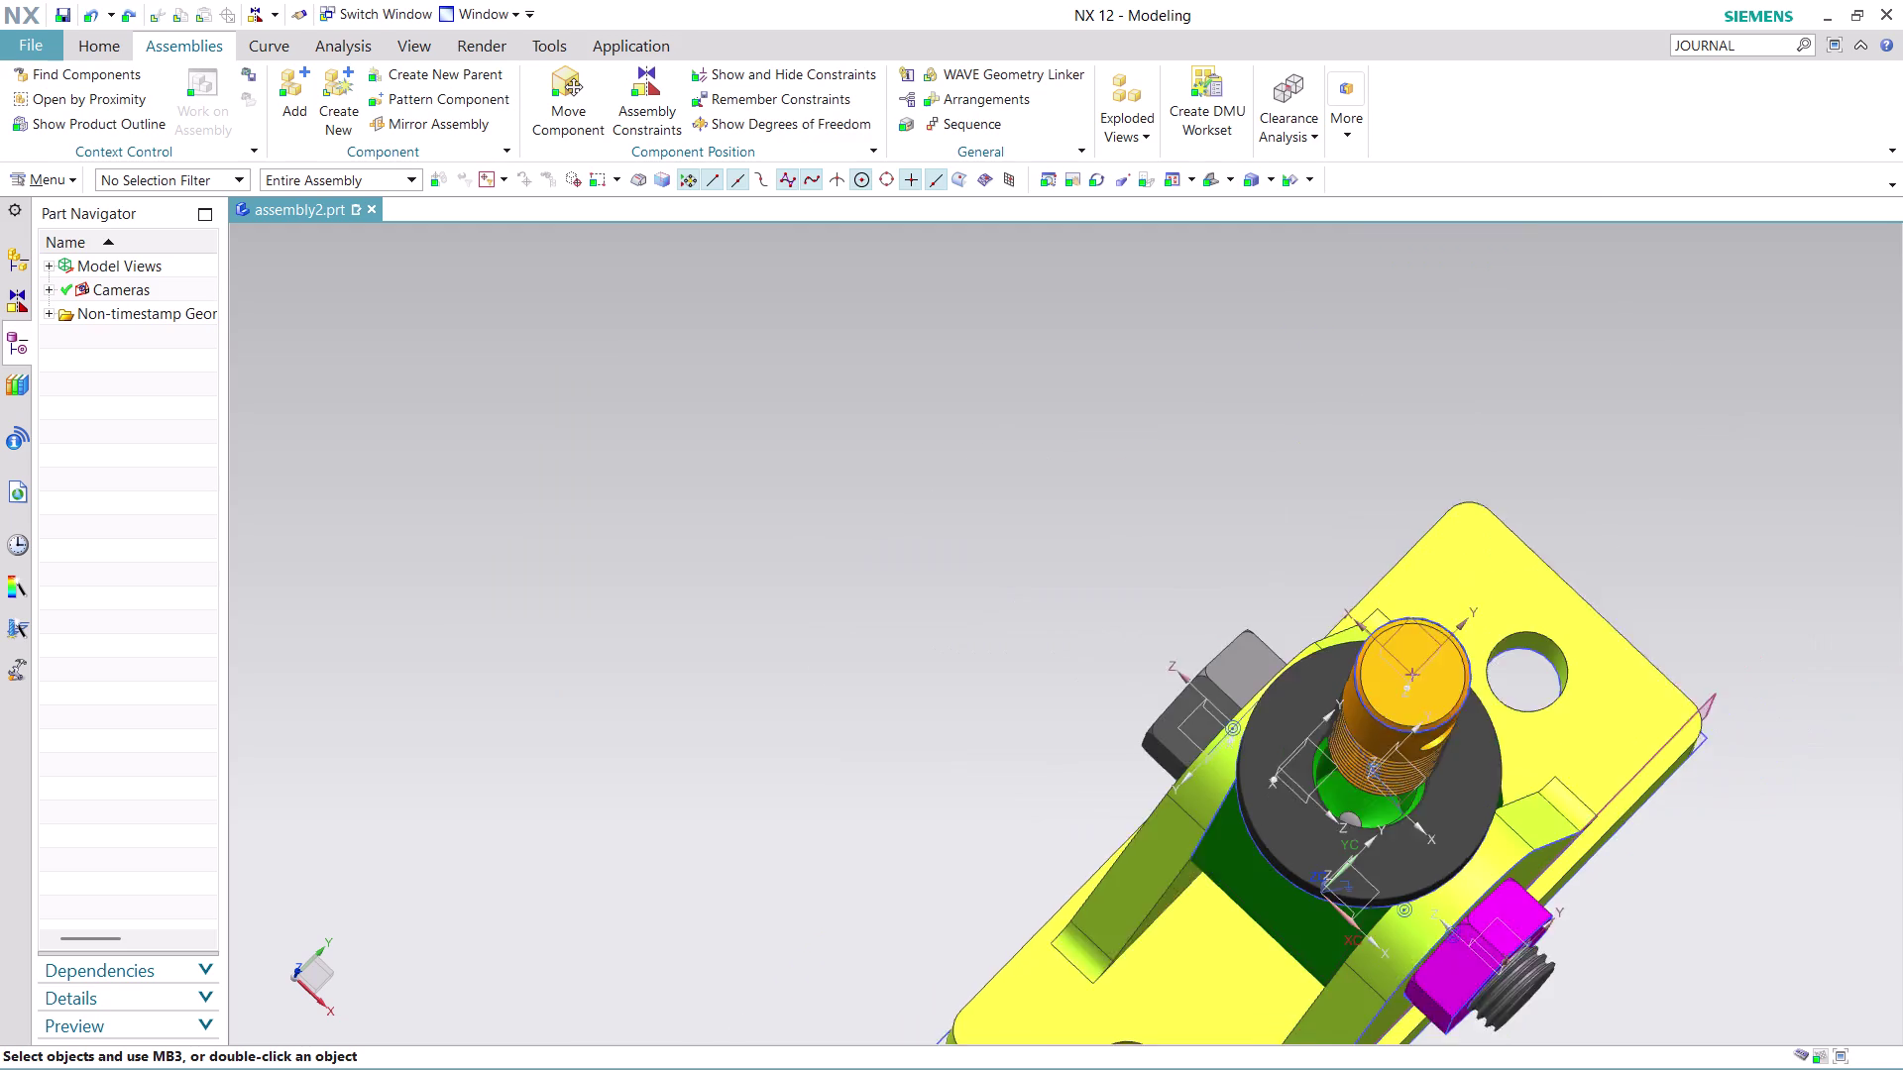
scroll(down, 3)
middle_drag(1631, 907, 1638, 804)
scroll(up, 3)
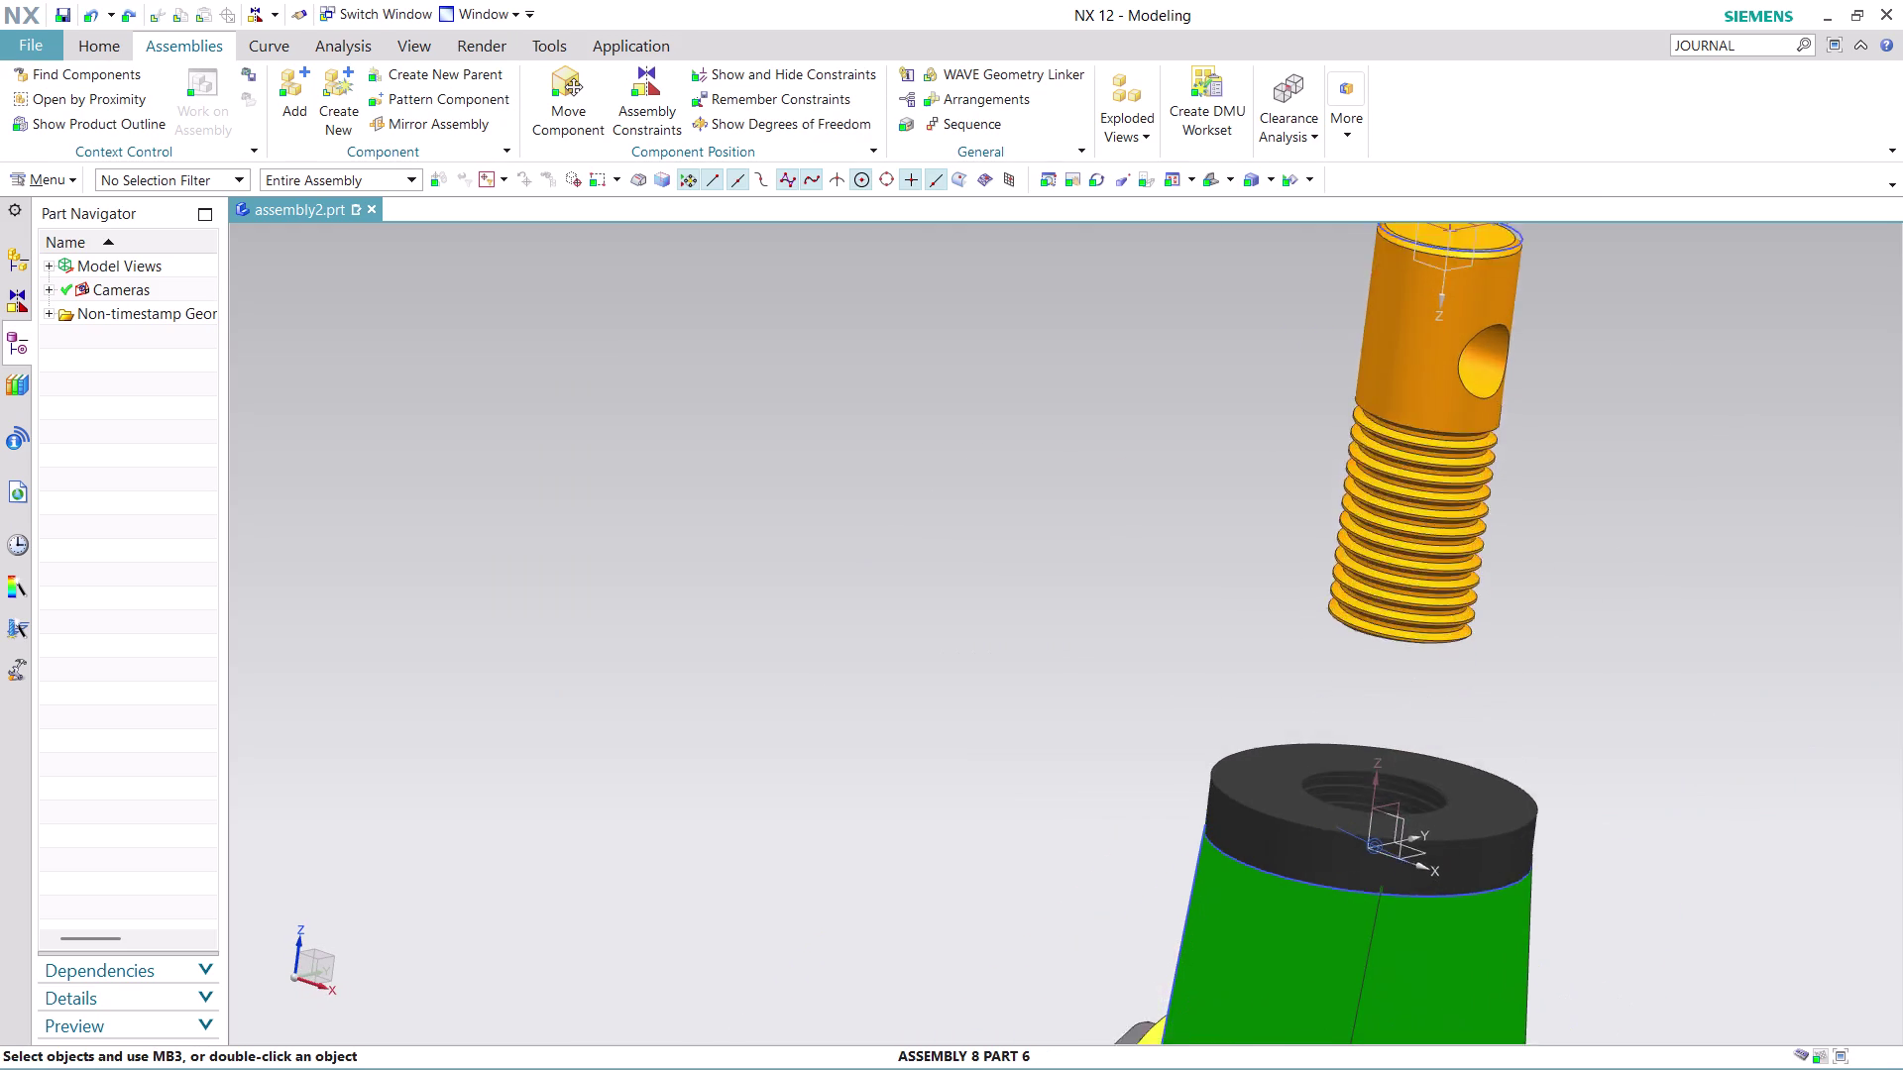
scroll(down, 3)
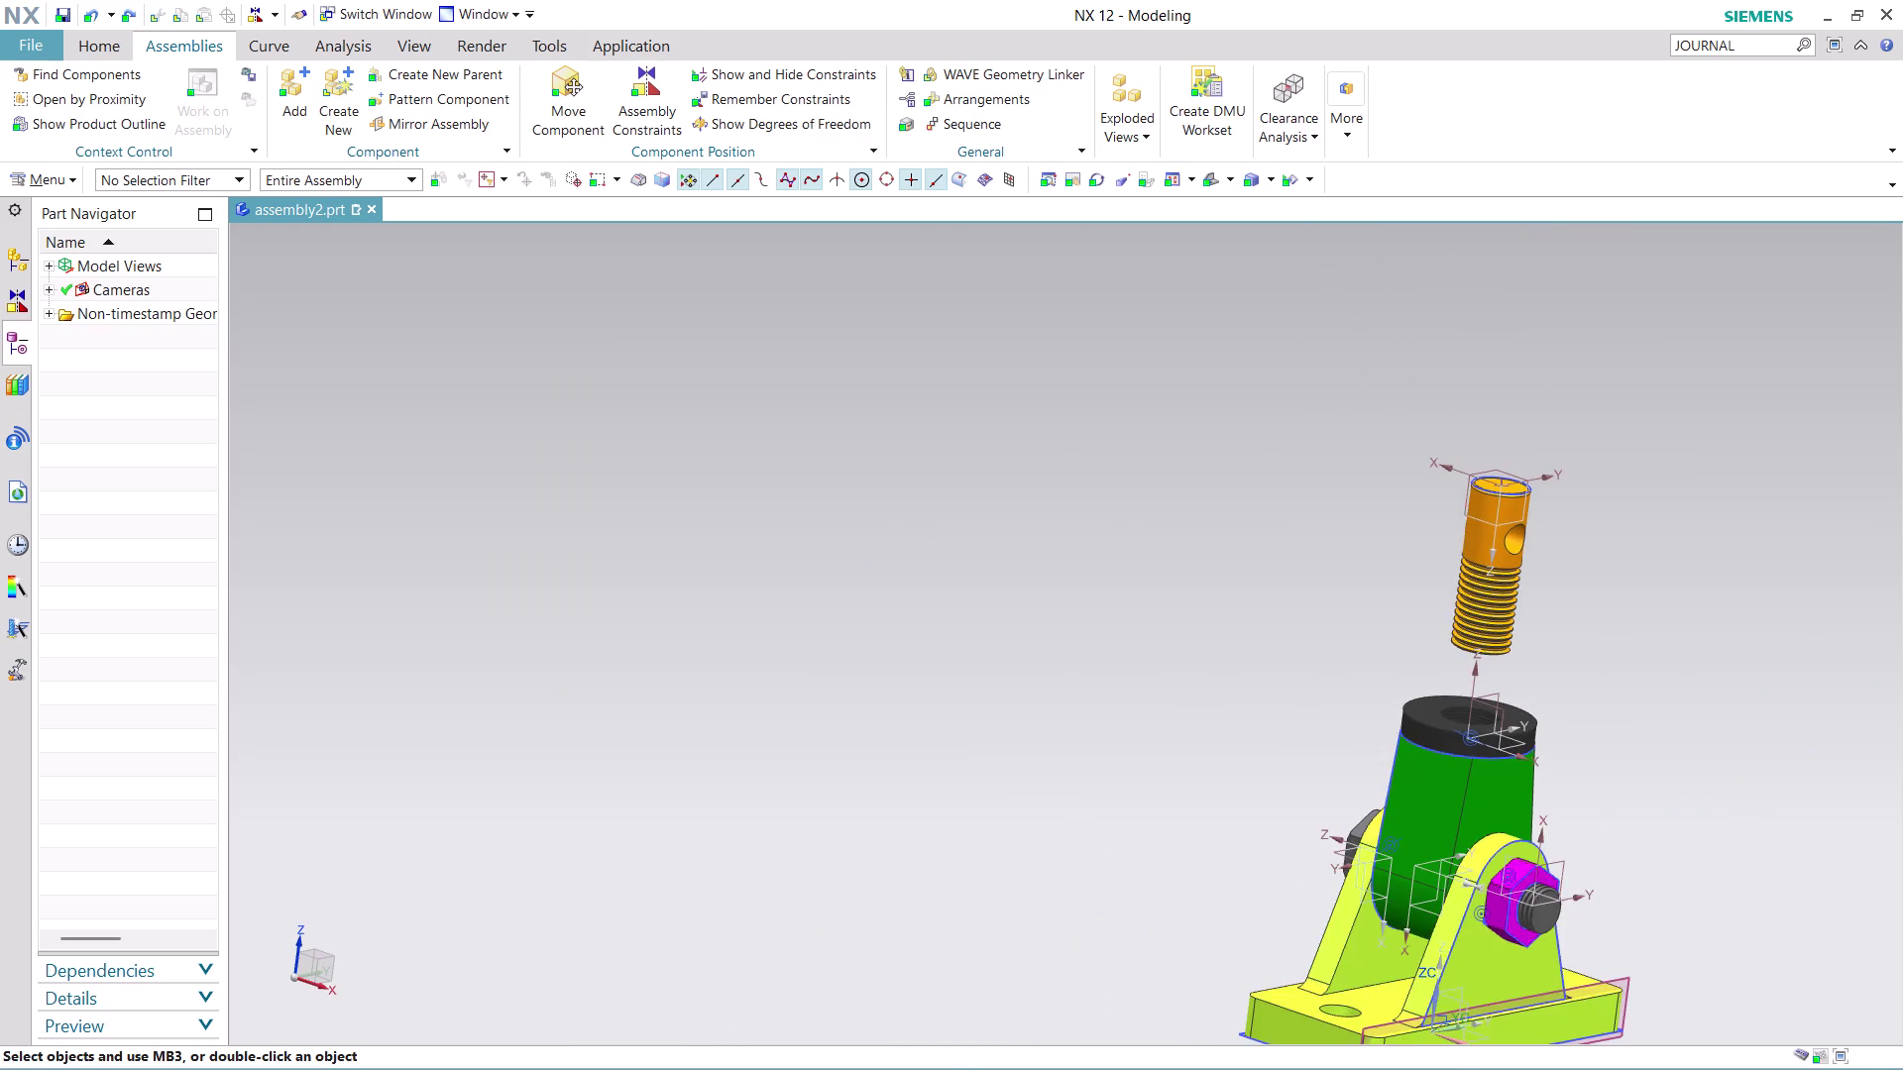
scroll(up, 3)
middle_drag(1572, 654, 1567, 690)
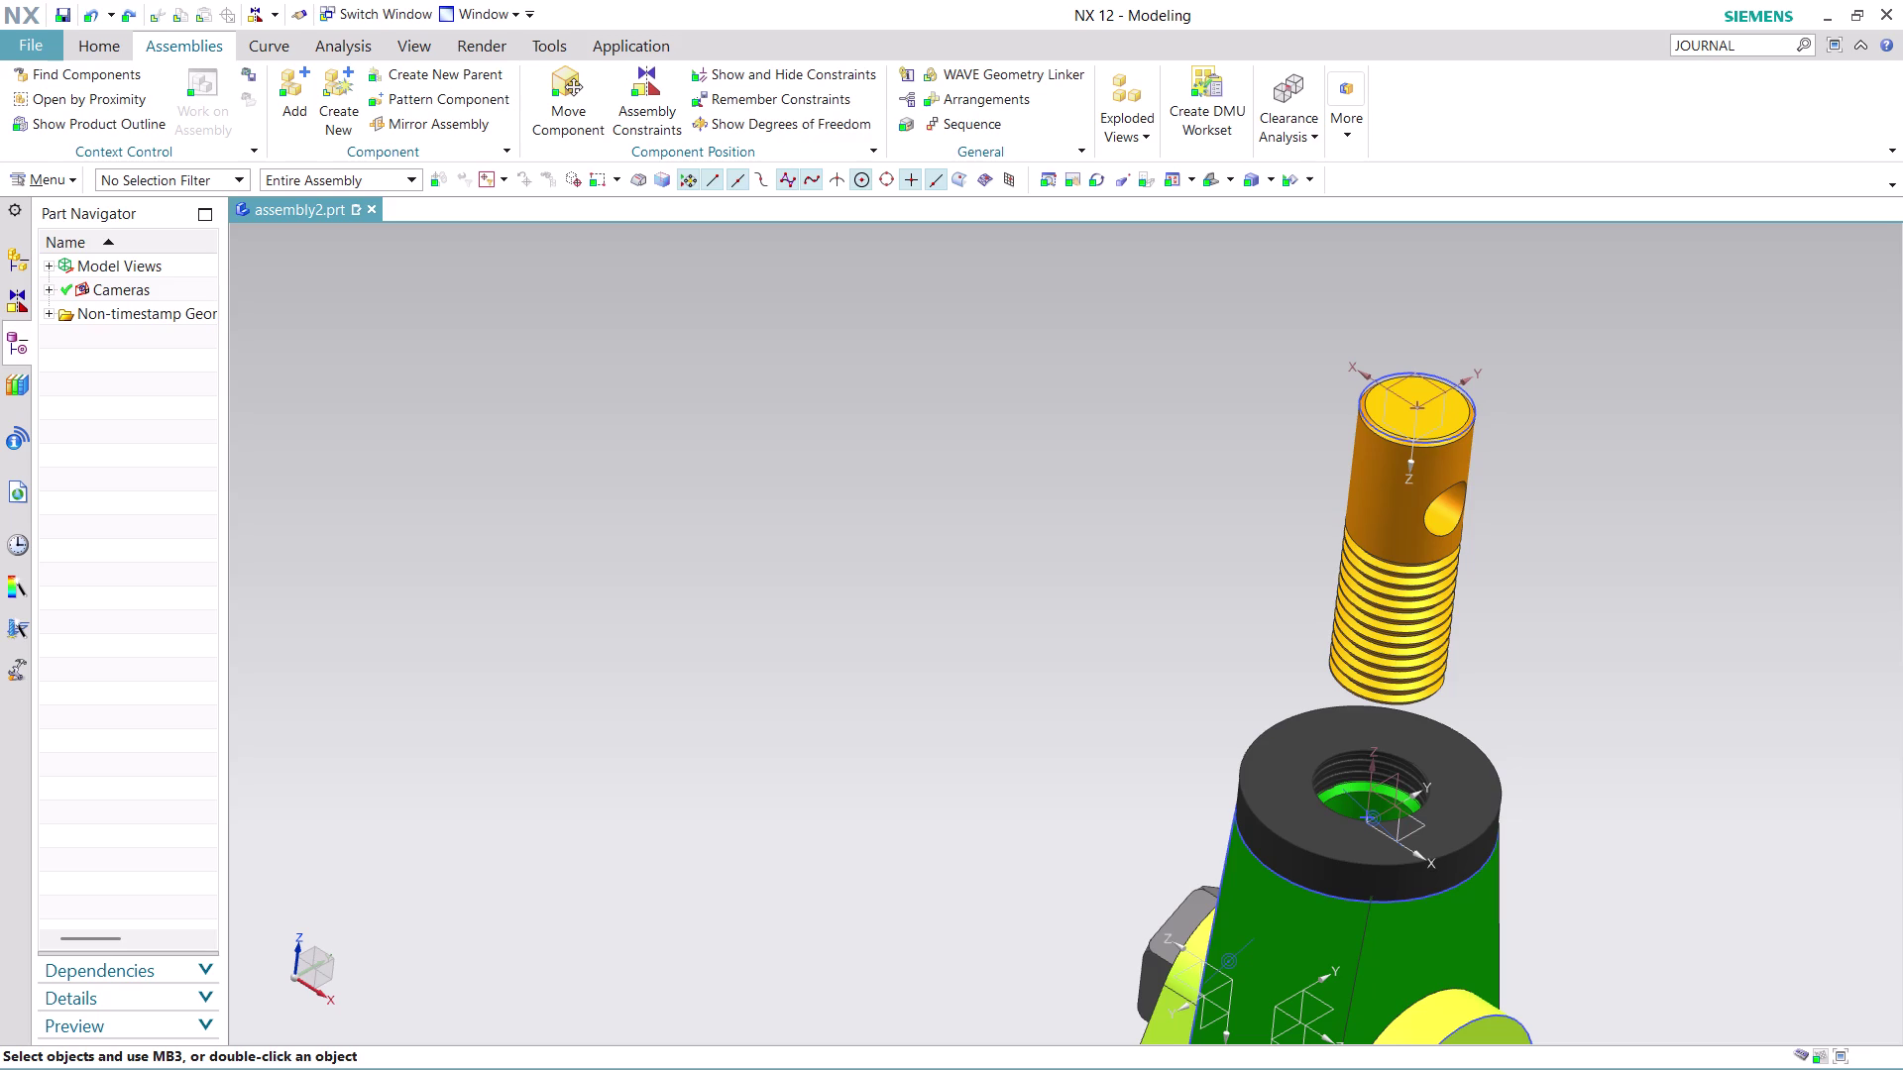
scroll(down, 3)
middle_drag(1506, 600, 1543, 498)
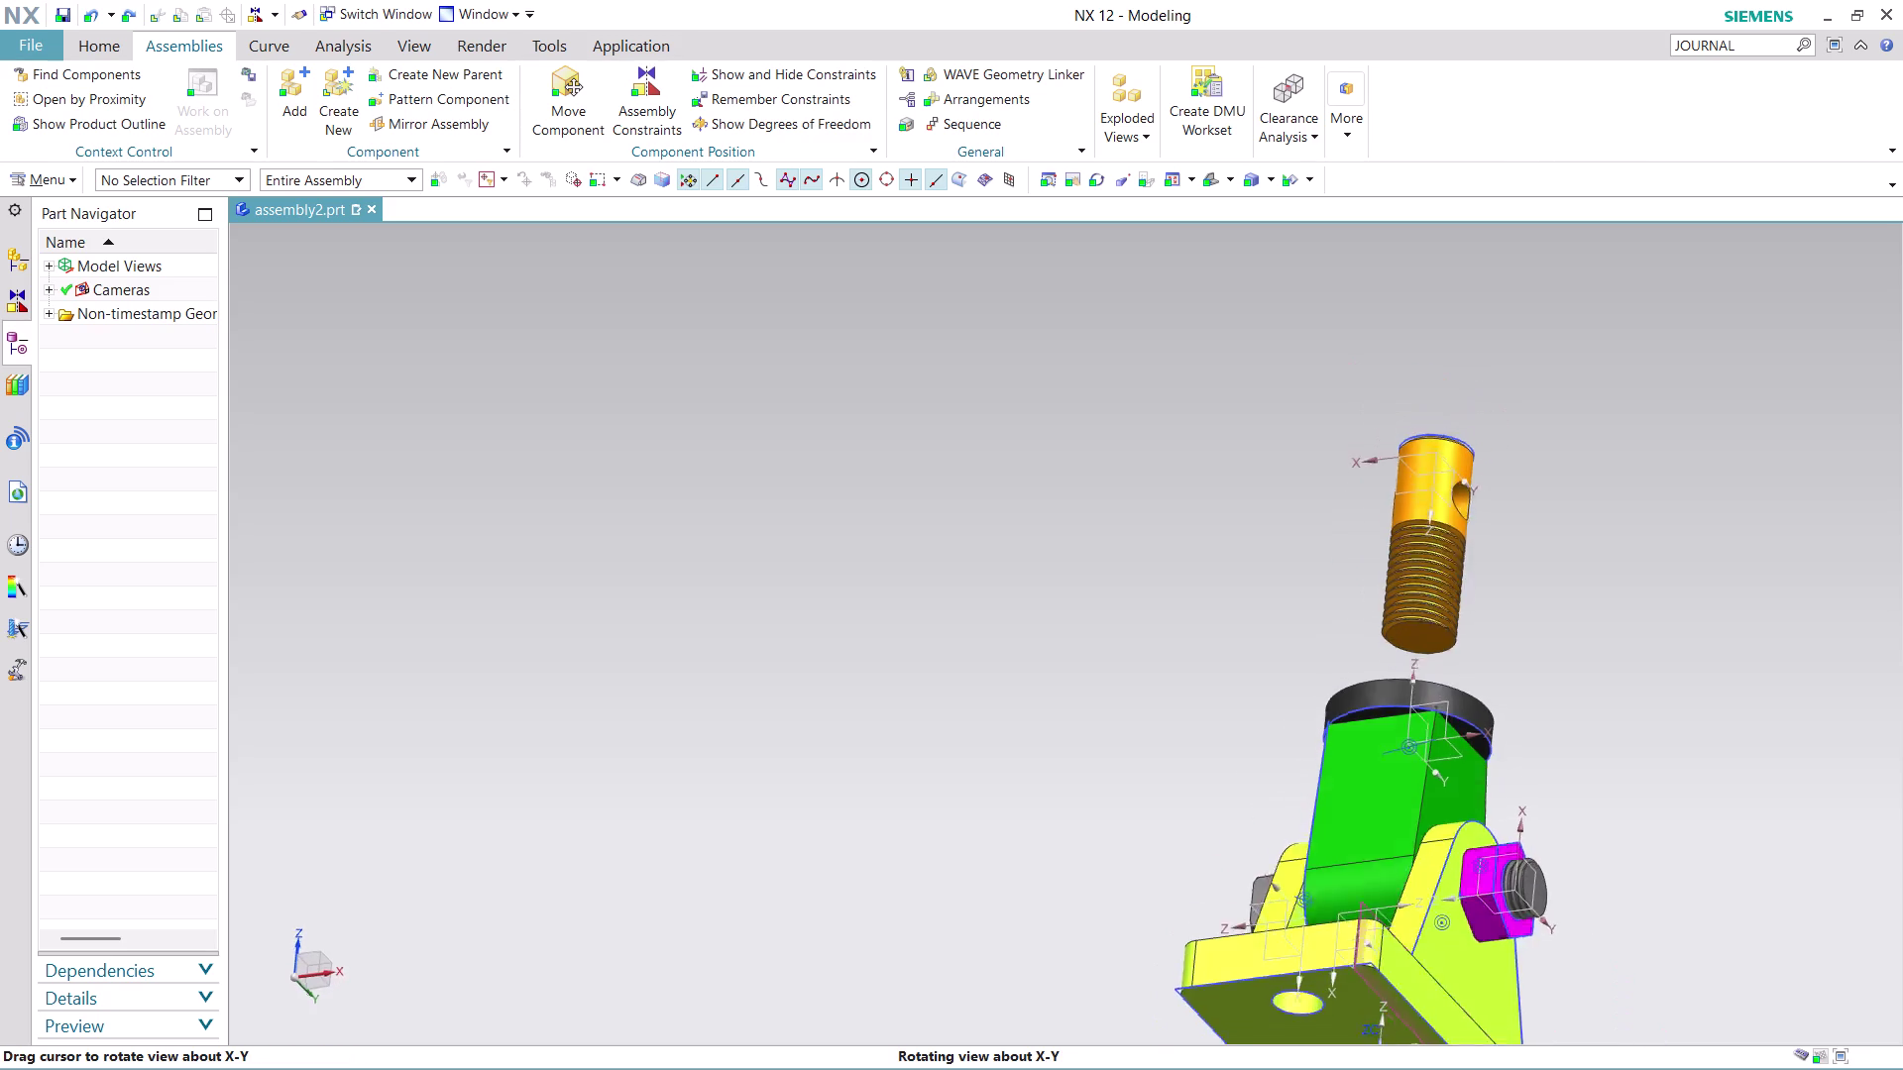
middle_drag(1543, 498, 1540, 497)
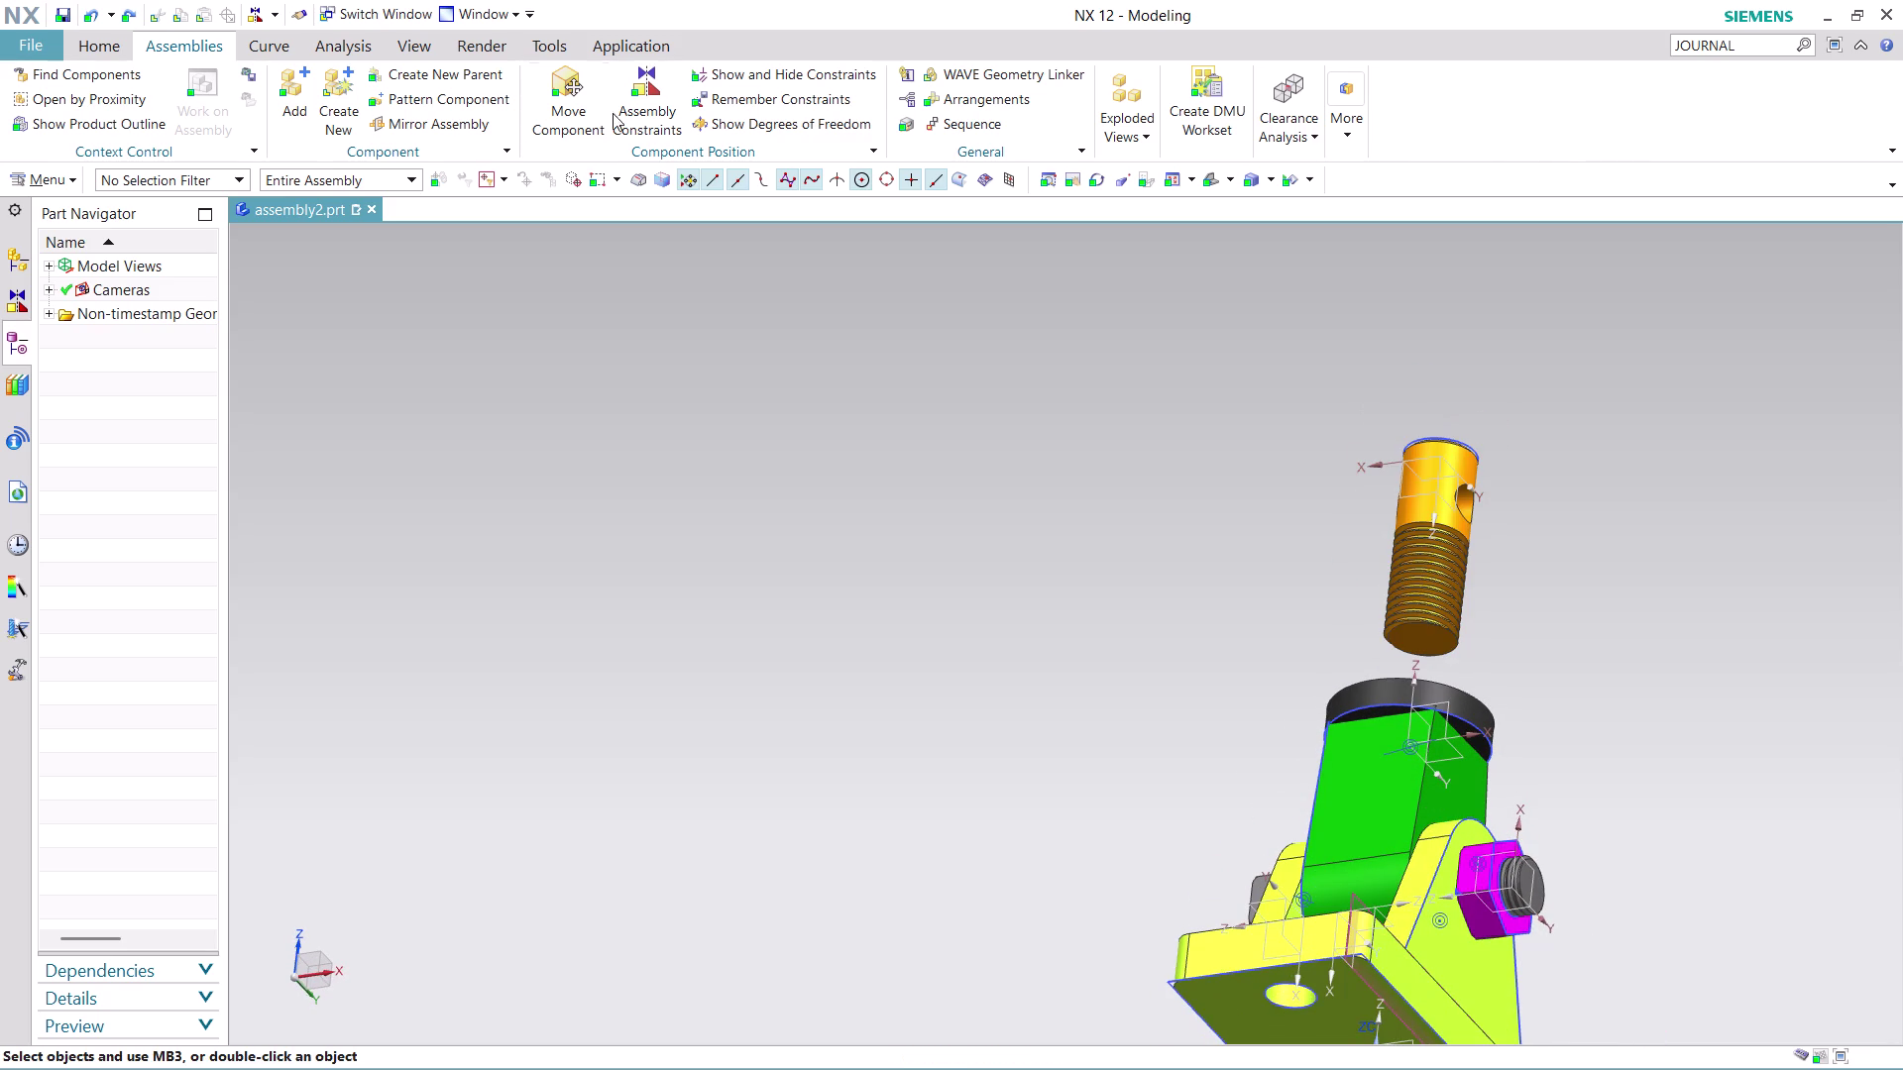
click(642, 104)
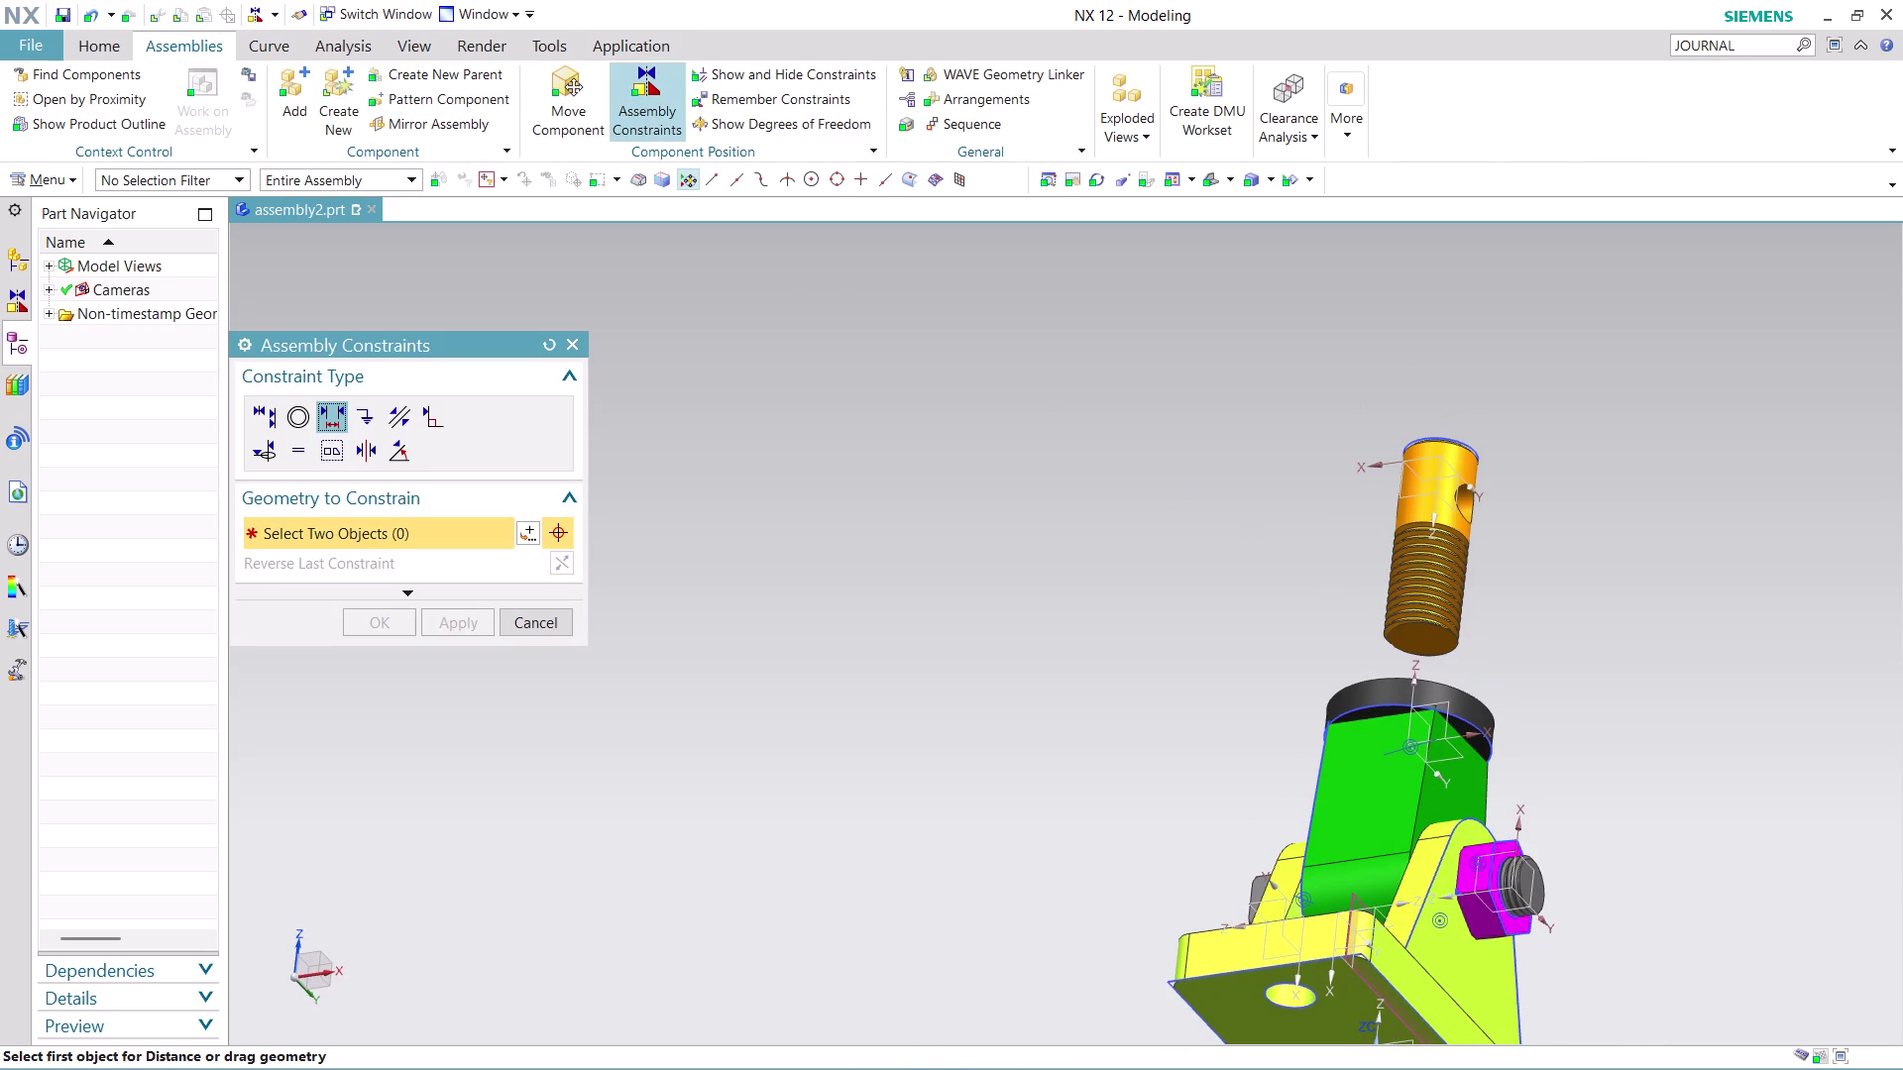
Make the screw's bottom circular edge concentric with the washer hole's inner edge.
scroll(up, 3)
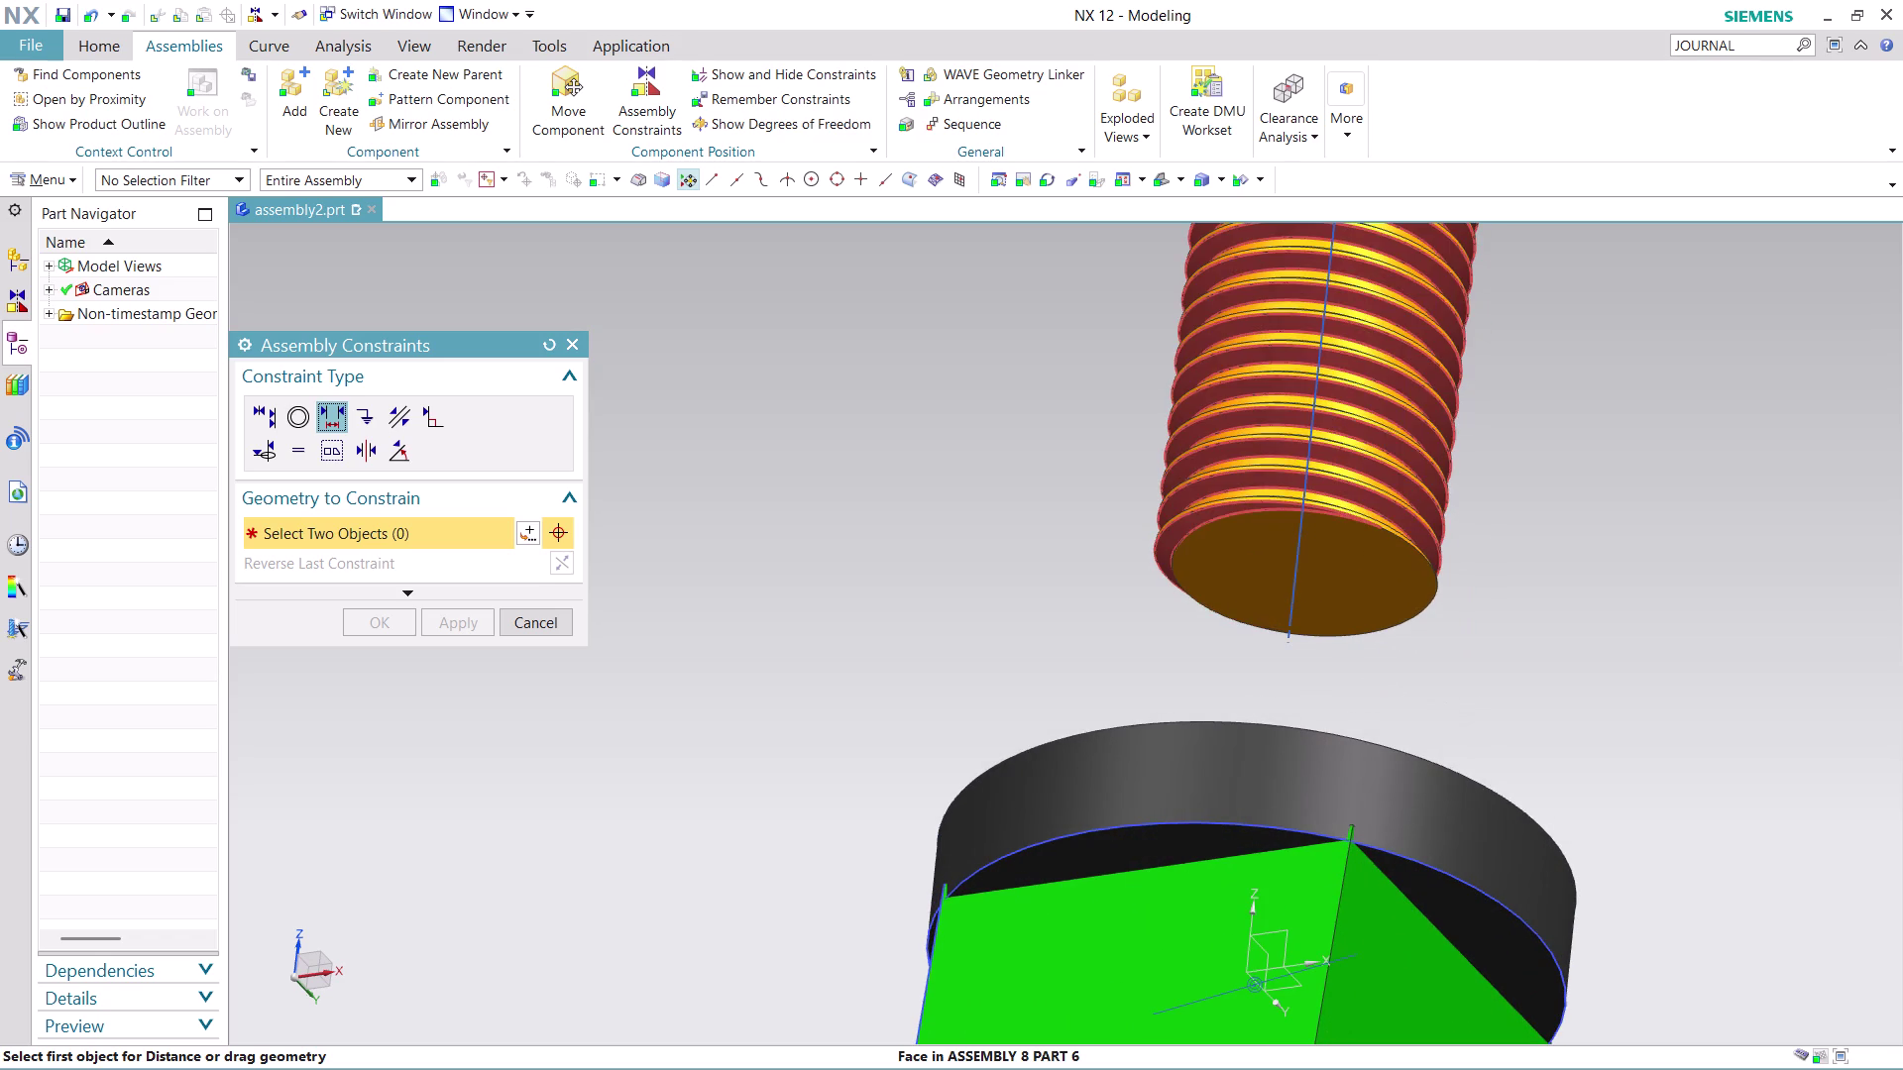
click(299, 416)
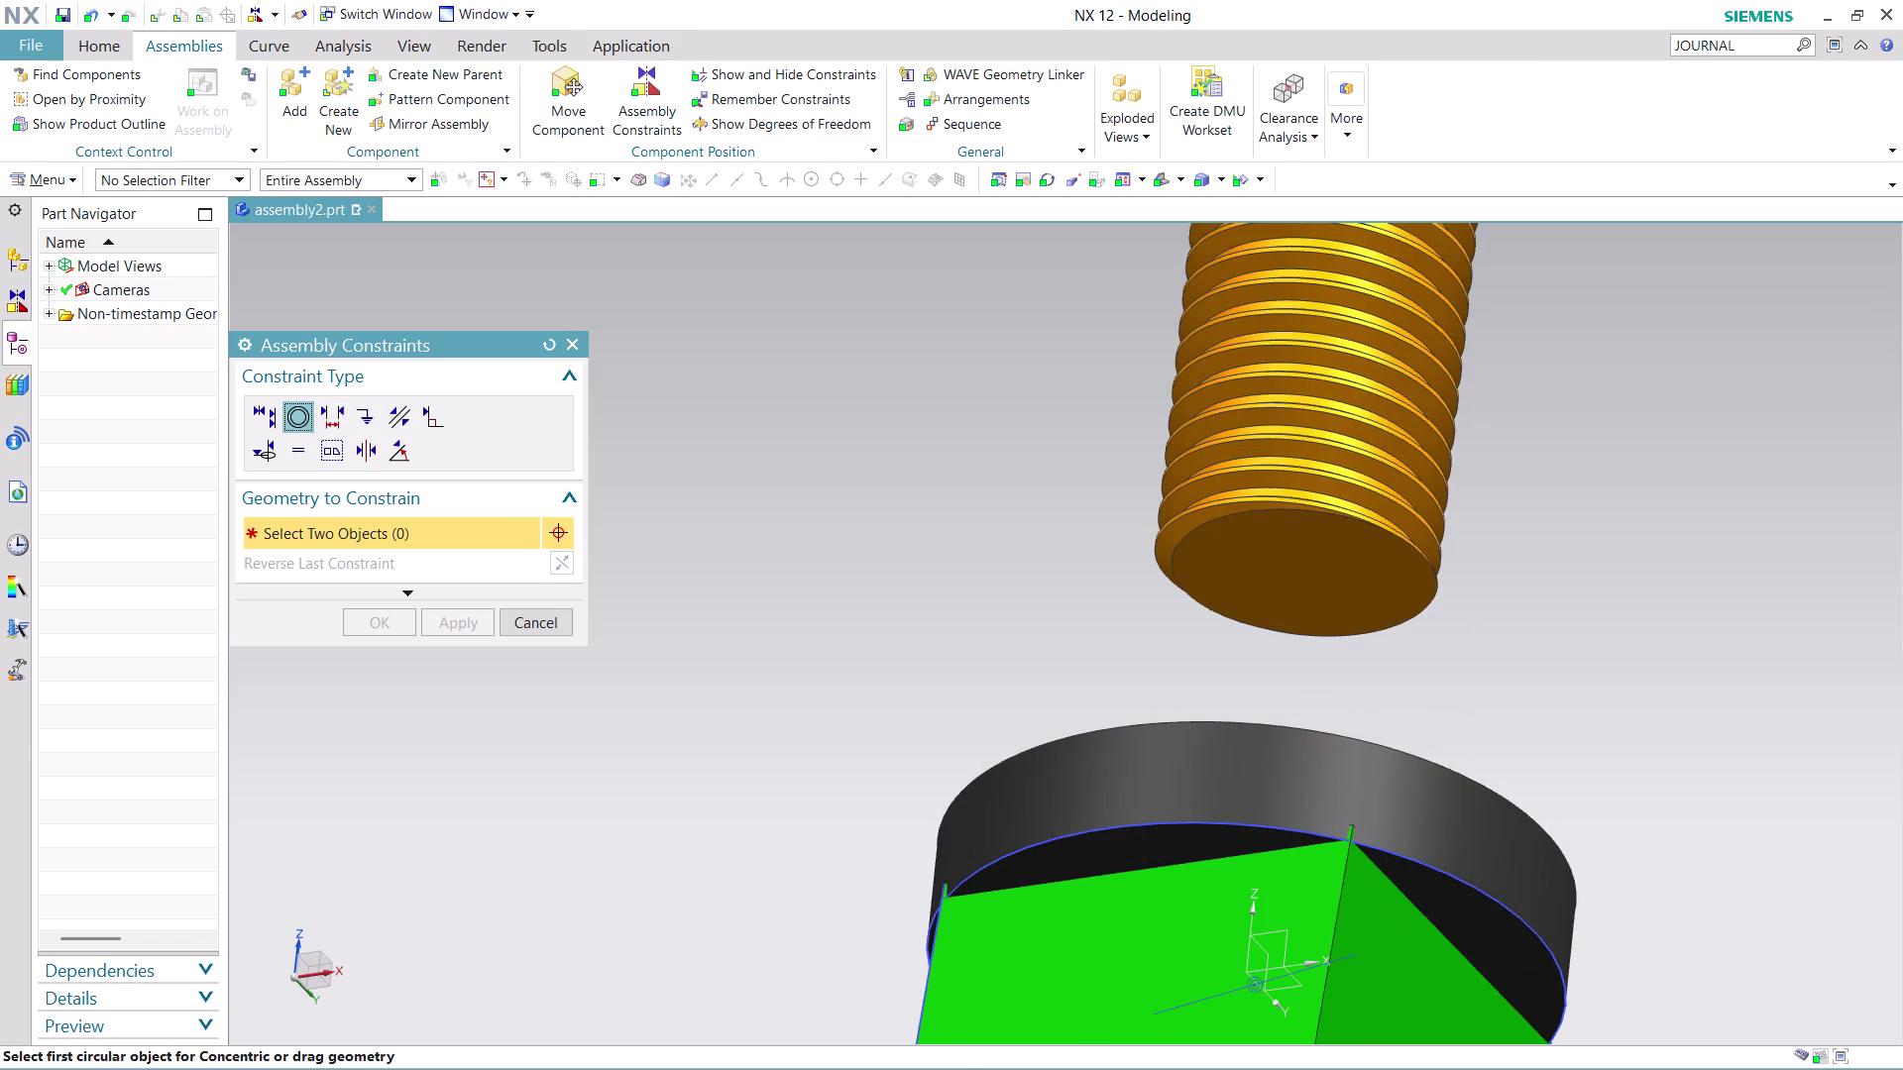
scroll(up, 3)
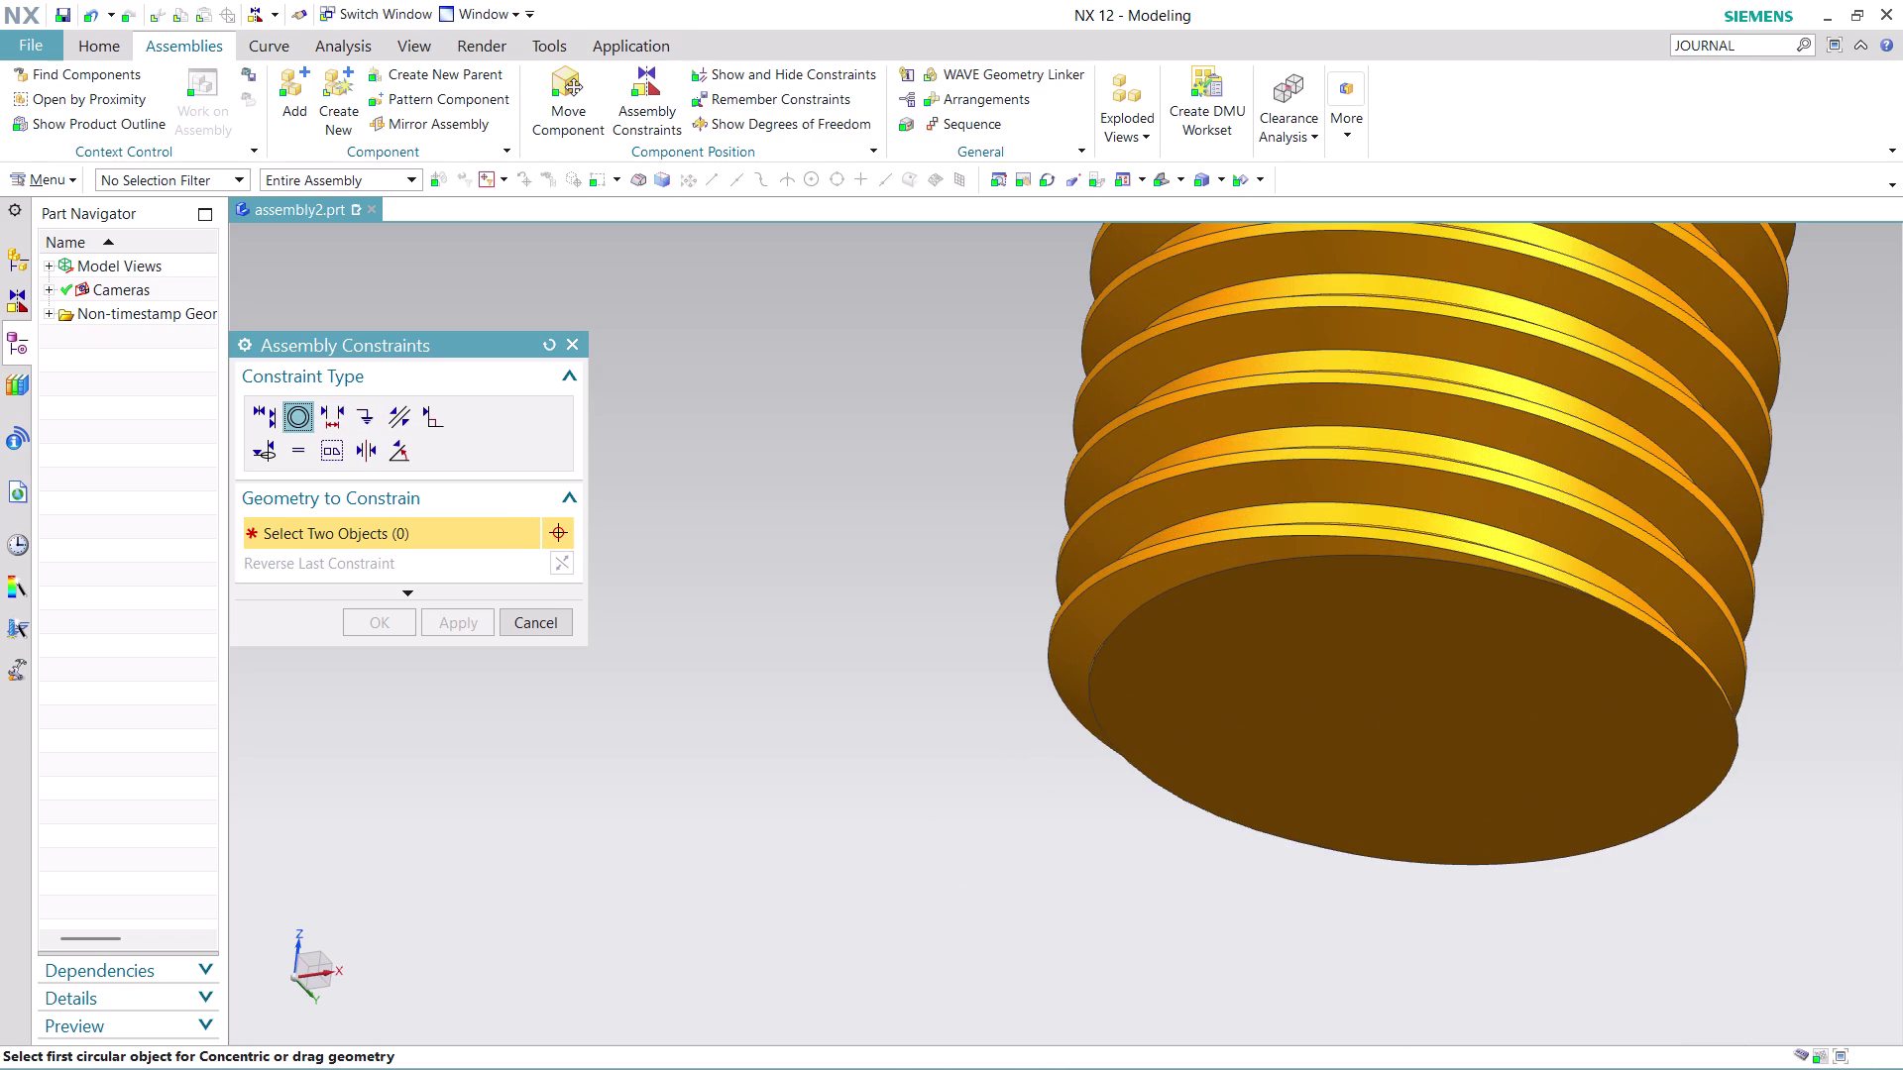
click(1724, 689)
scroll(down, 3)
scroll(down, 3)
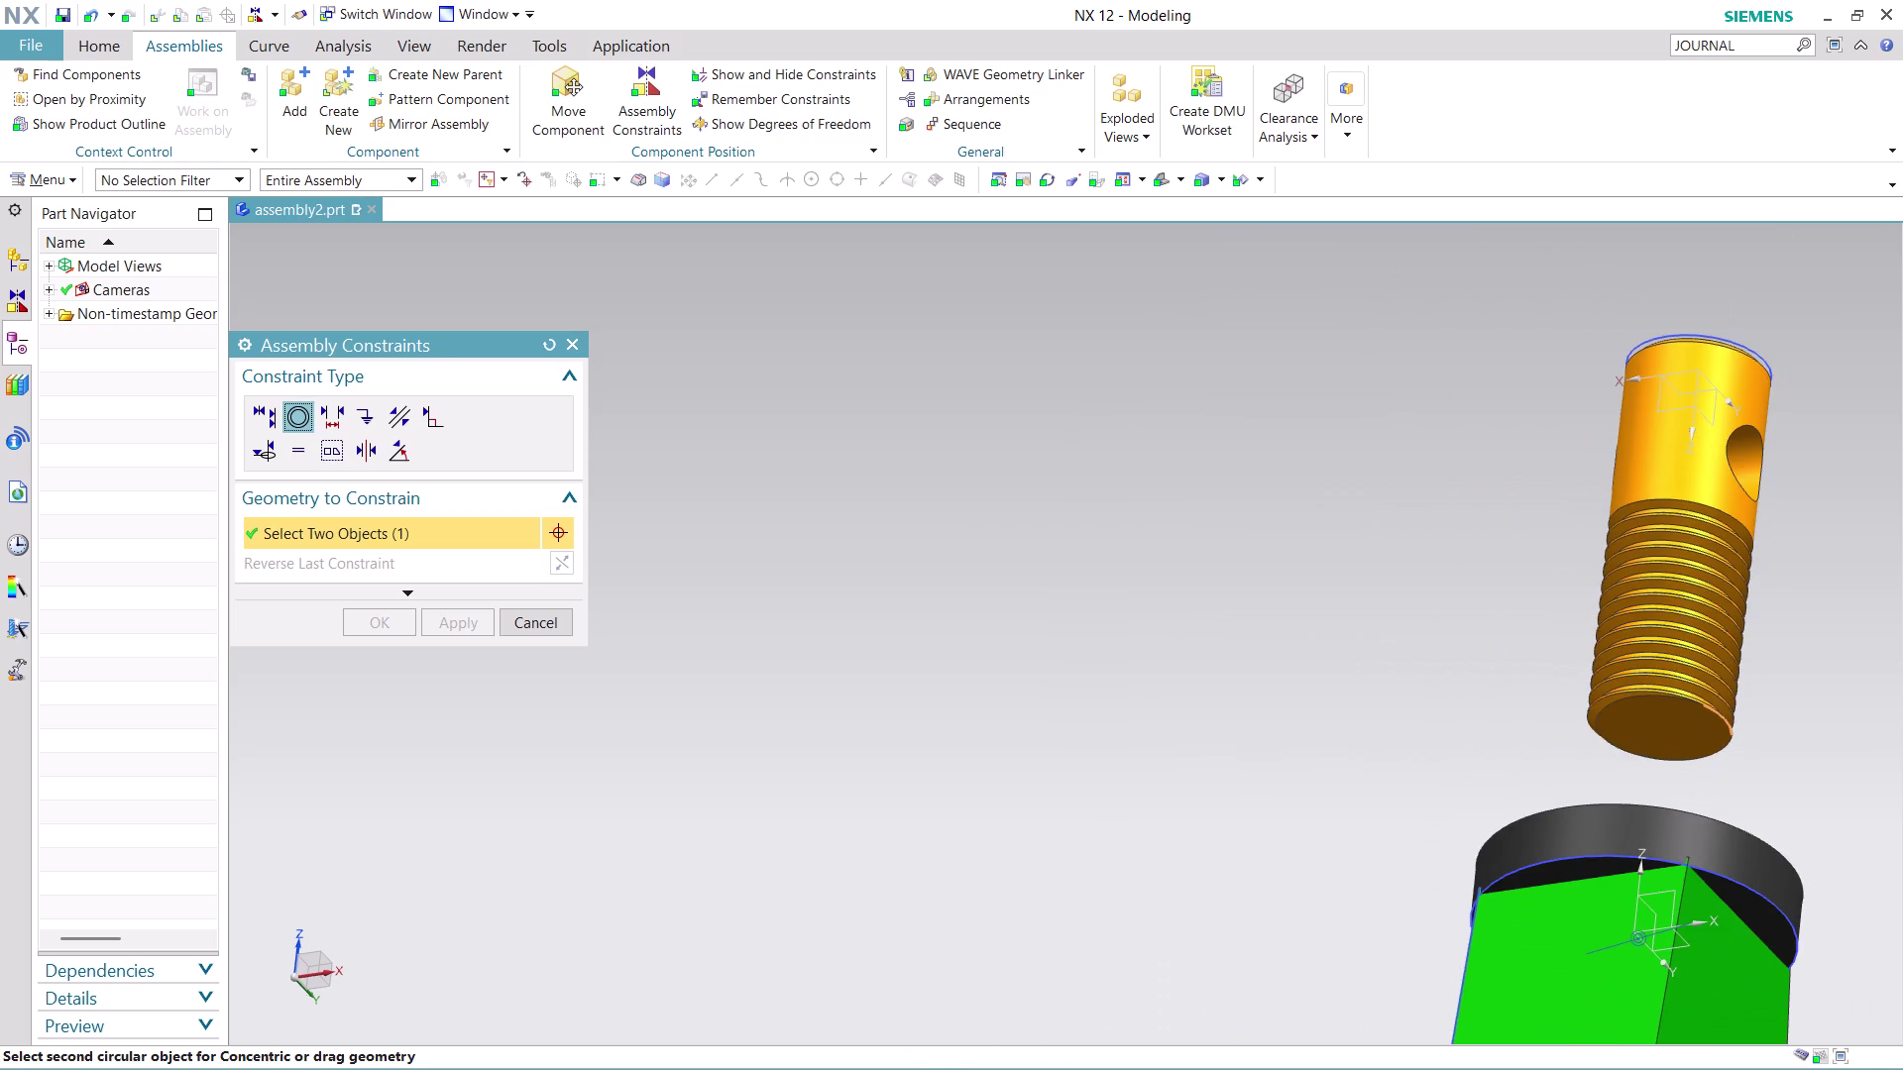
middle_drag(1800, 731, 1738, 841)
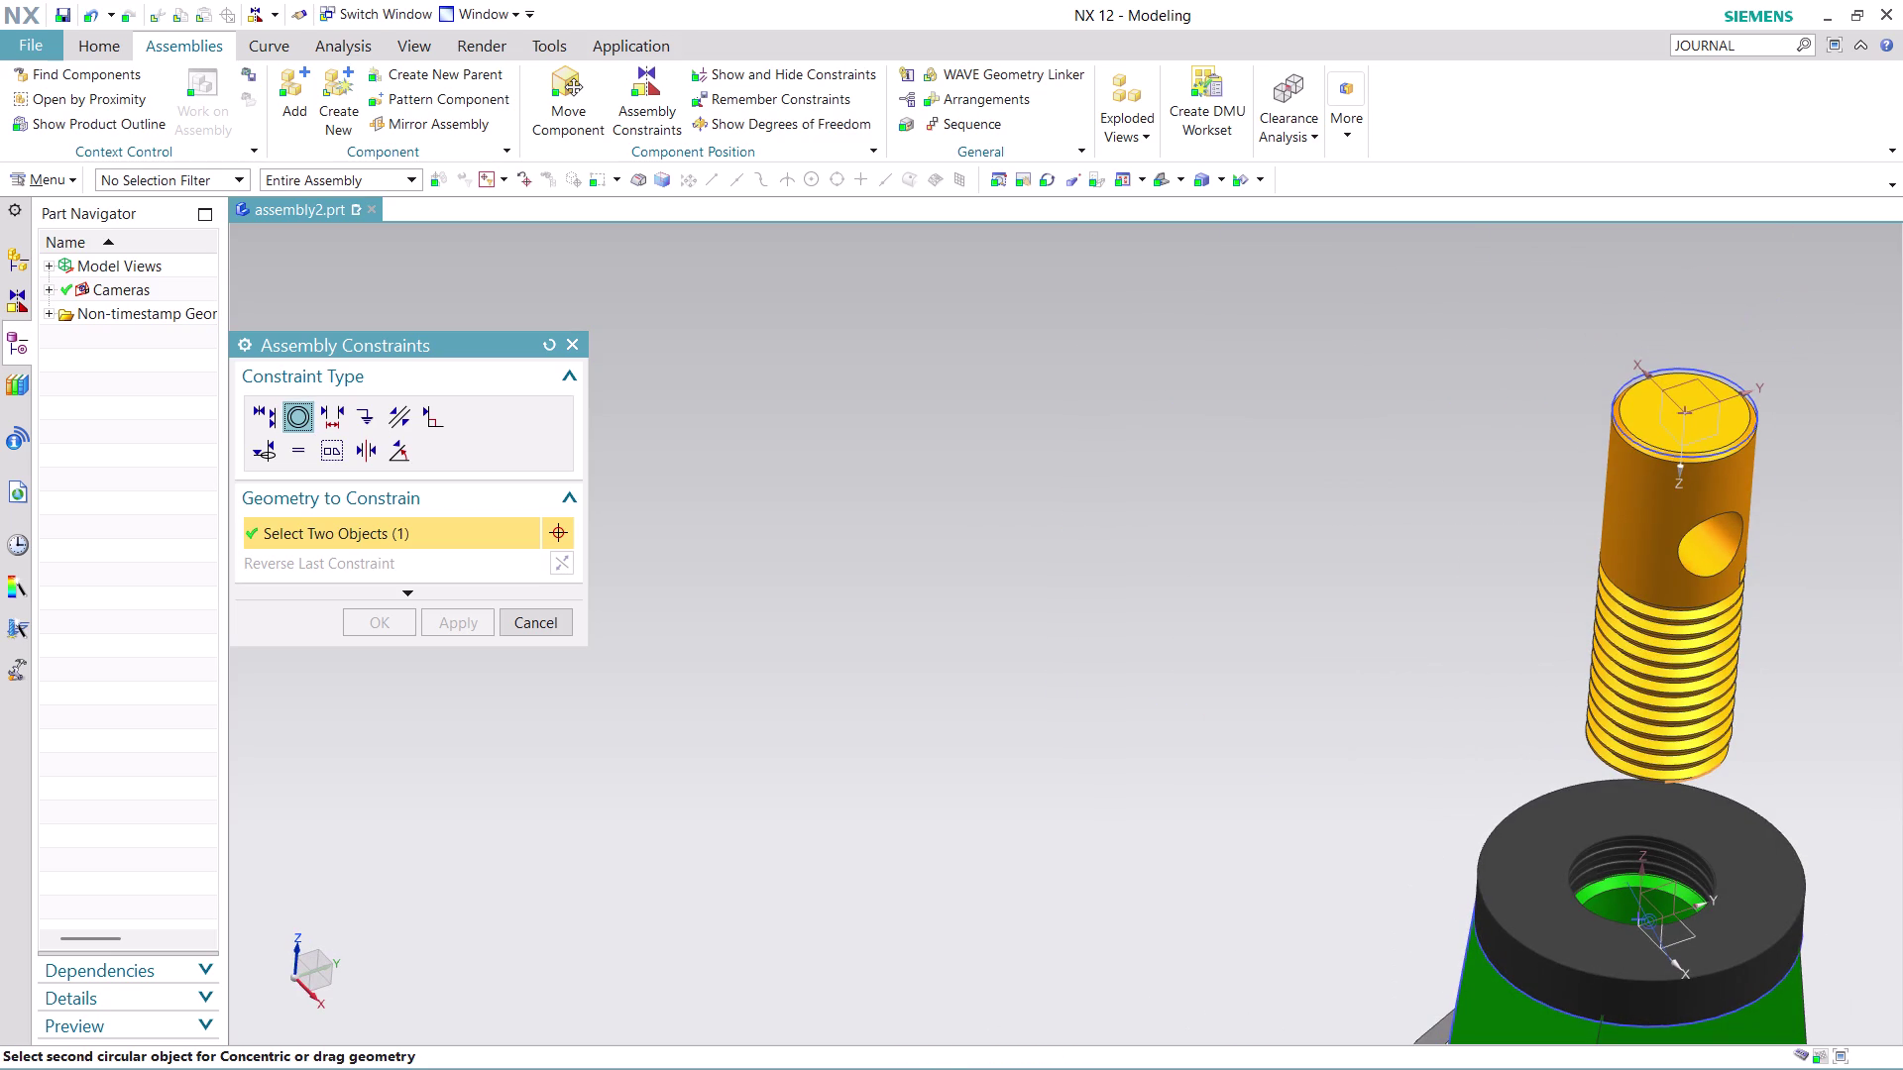
scroll(up, 3)
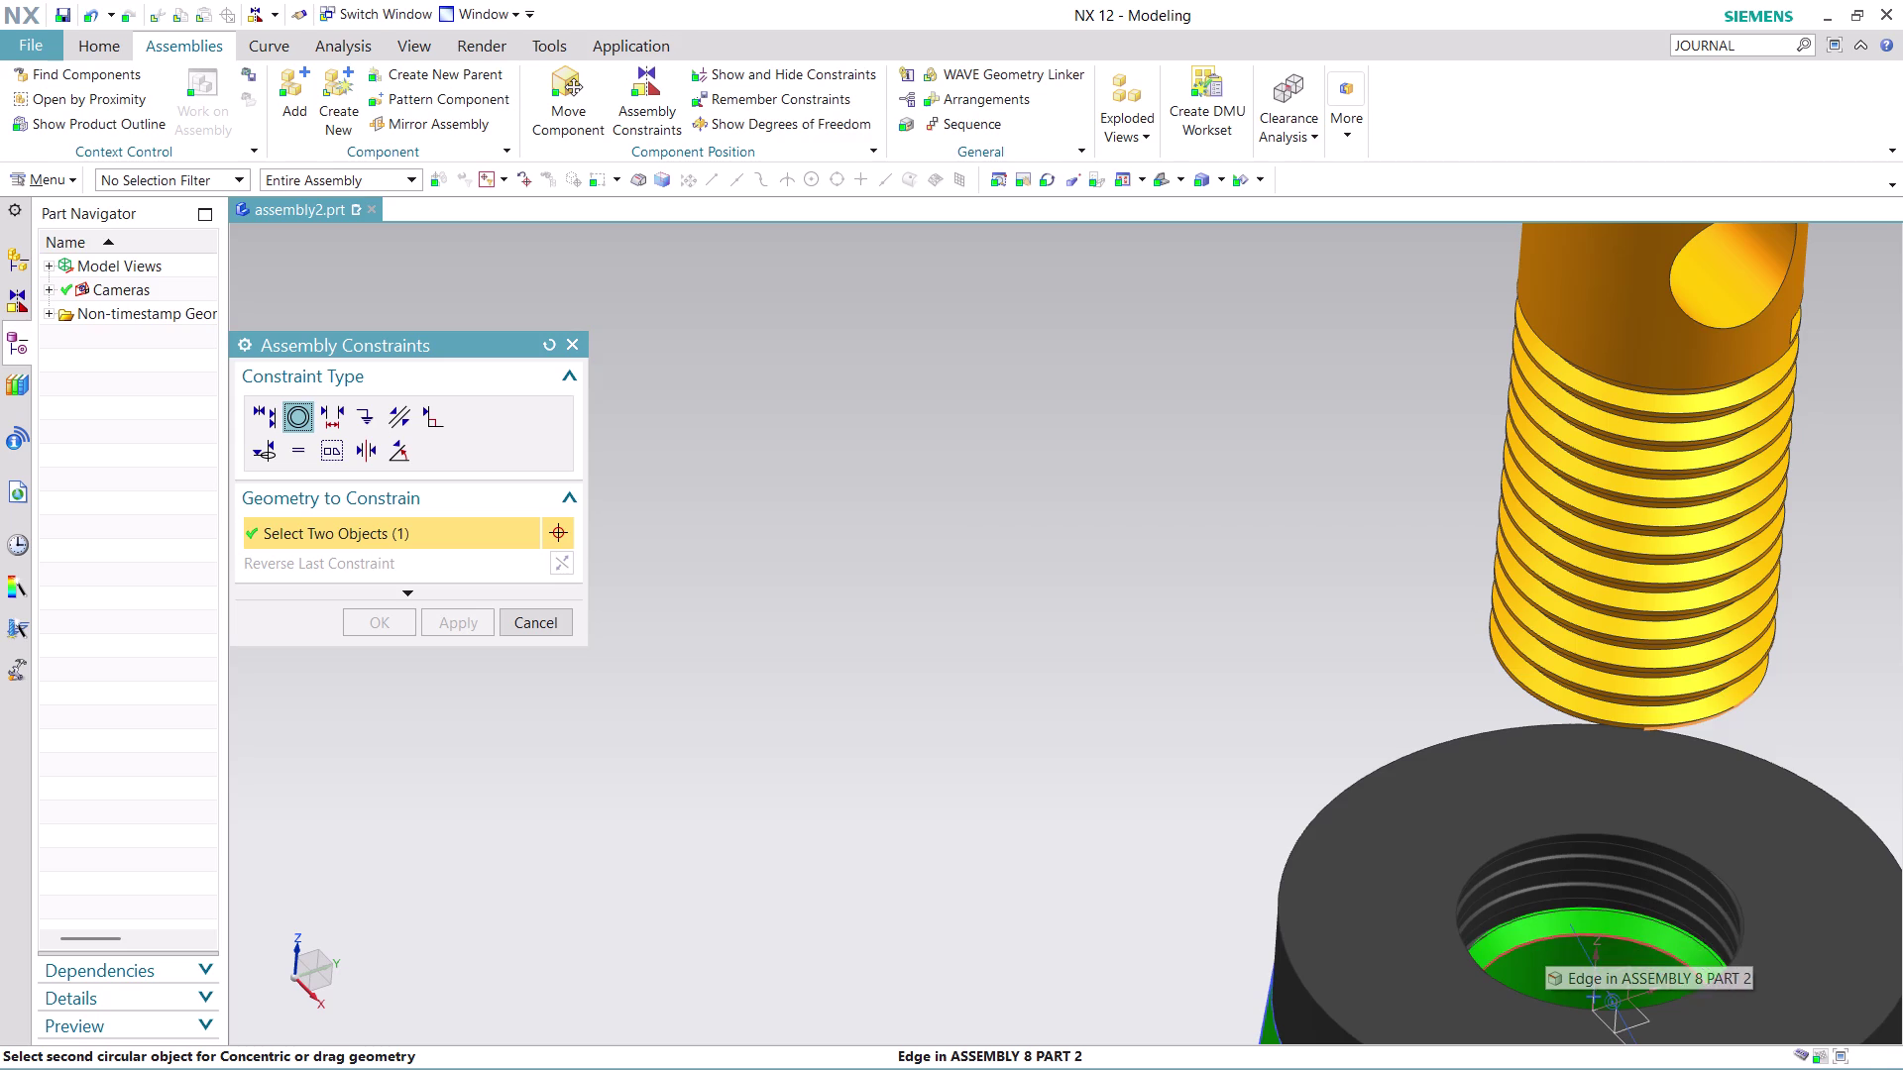
click(1545, 941)
scroll(down, 3)
scroll(down, 3)
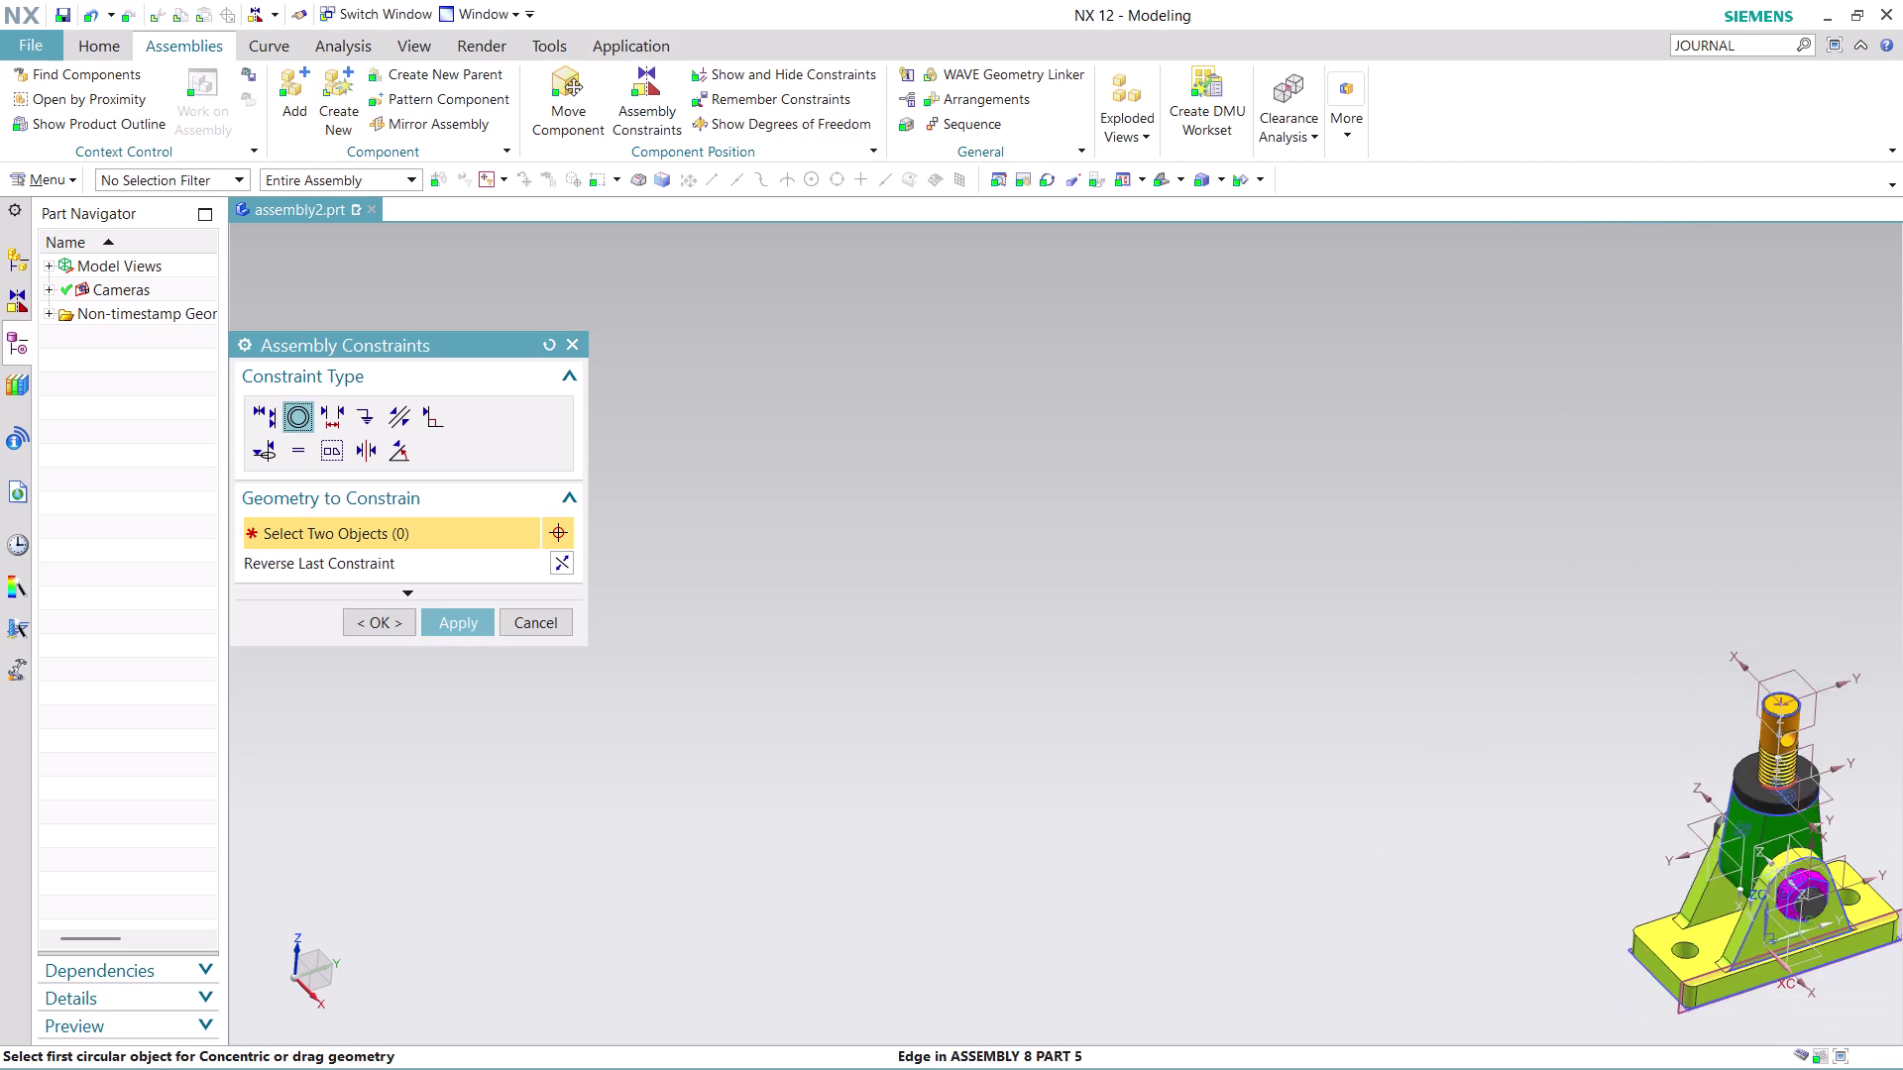
Inspect the seated screw, then undo its concentric placement.
scroll(up, 3)
scroll(down, 3)
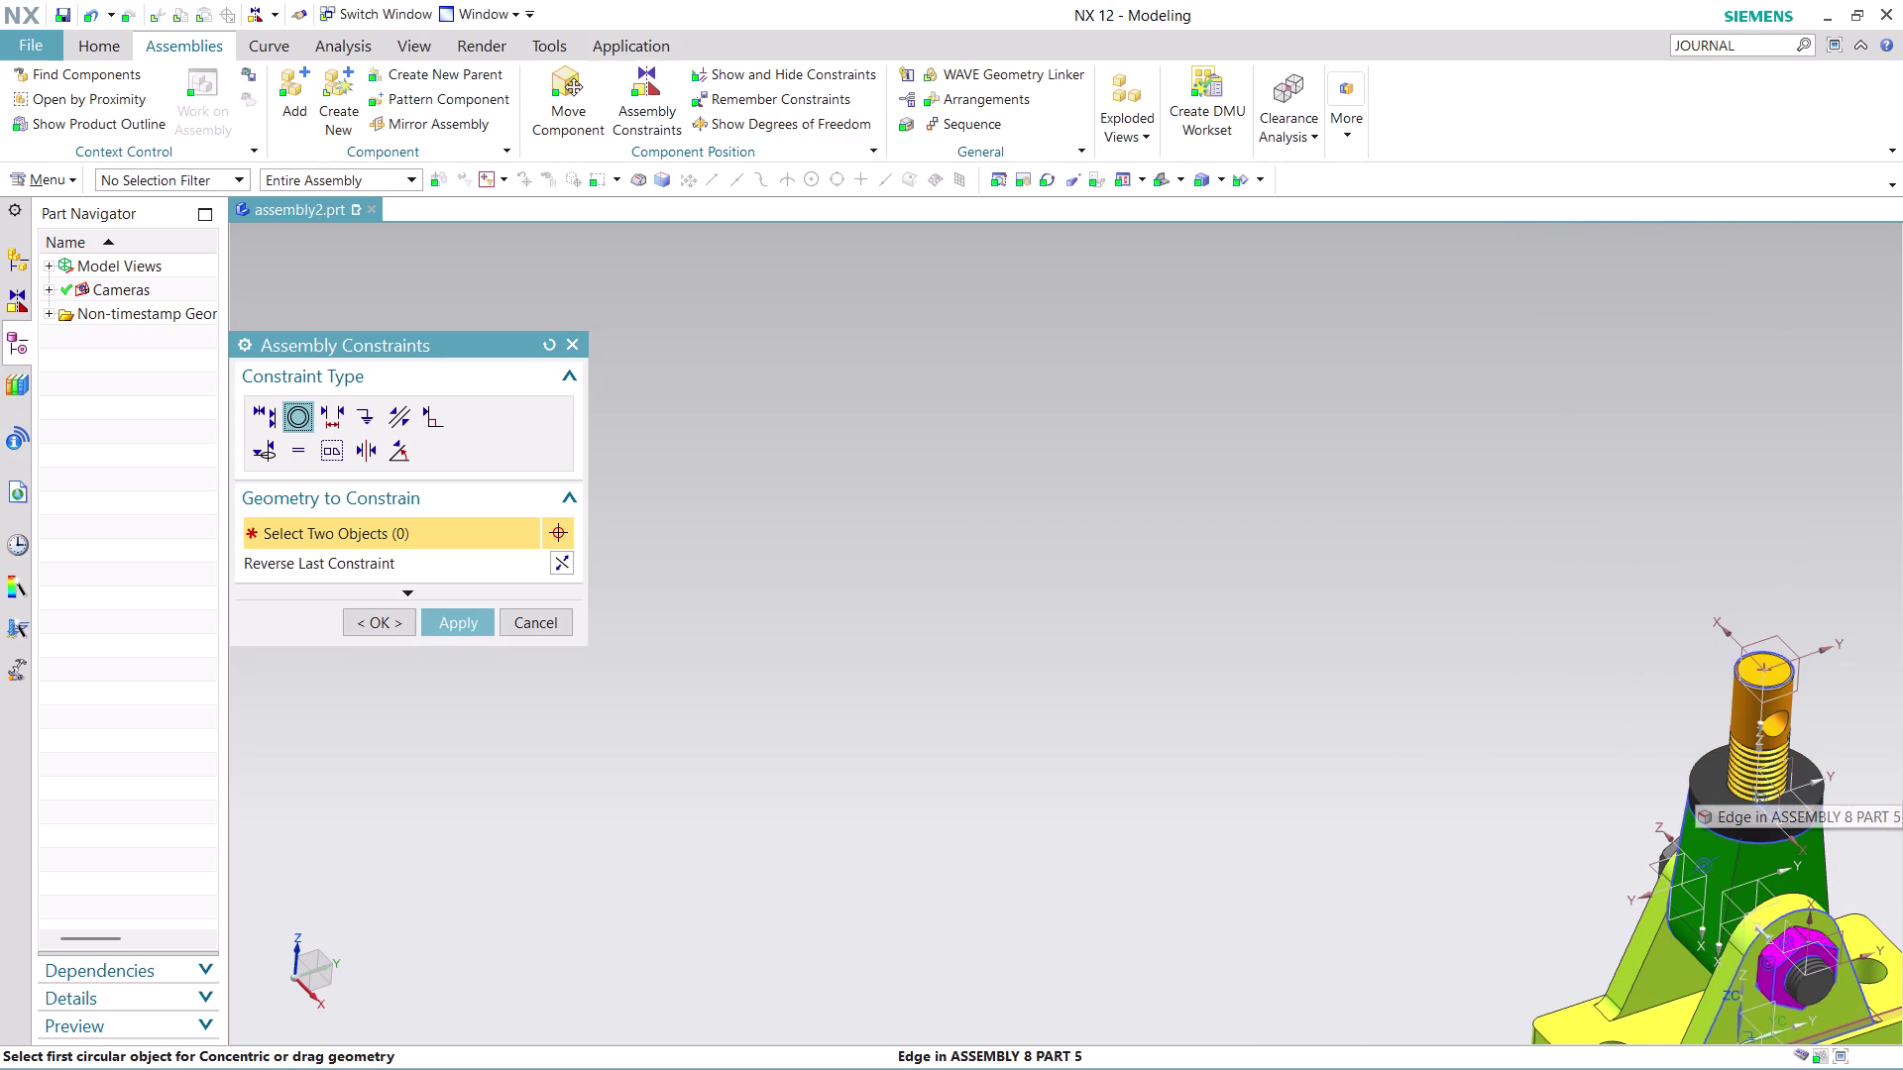
scroll(down, 3)
middle_drag(1543, 655, 999, 432)
scroll(up, 3)
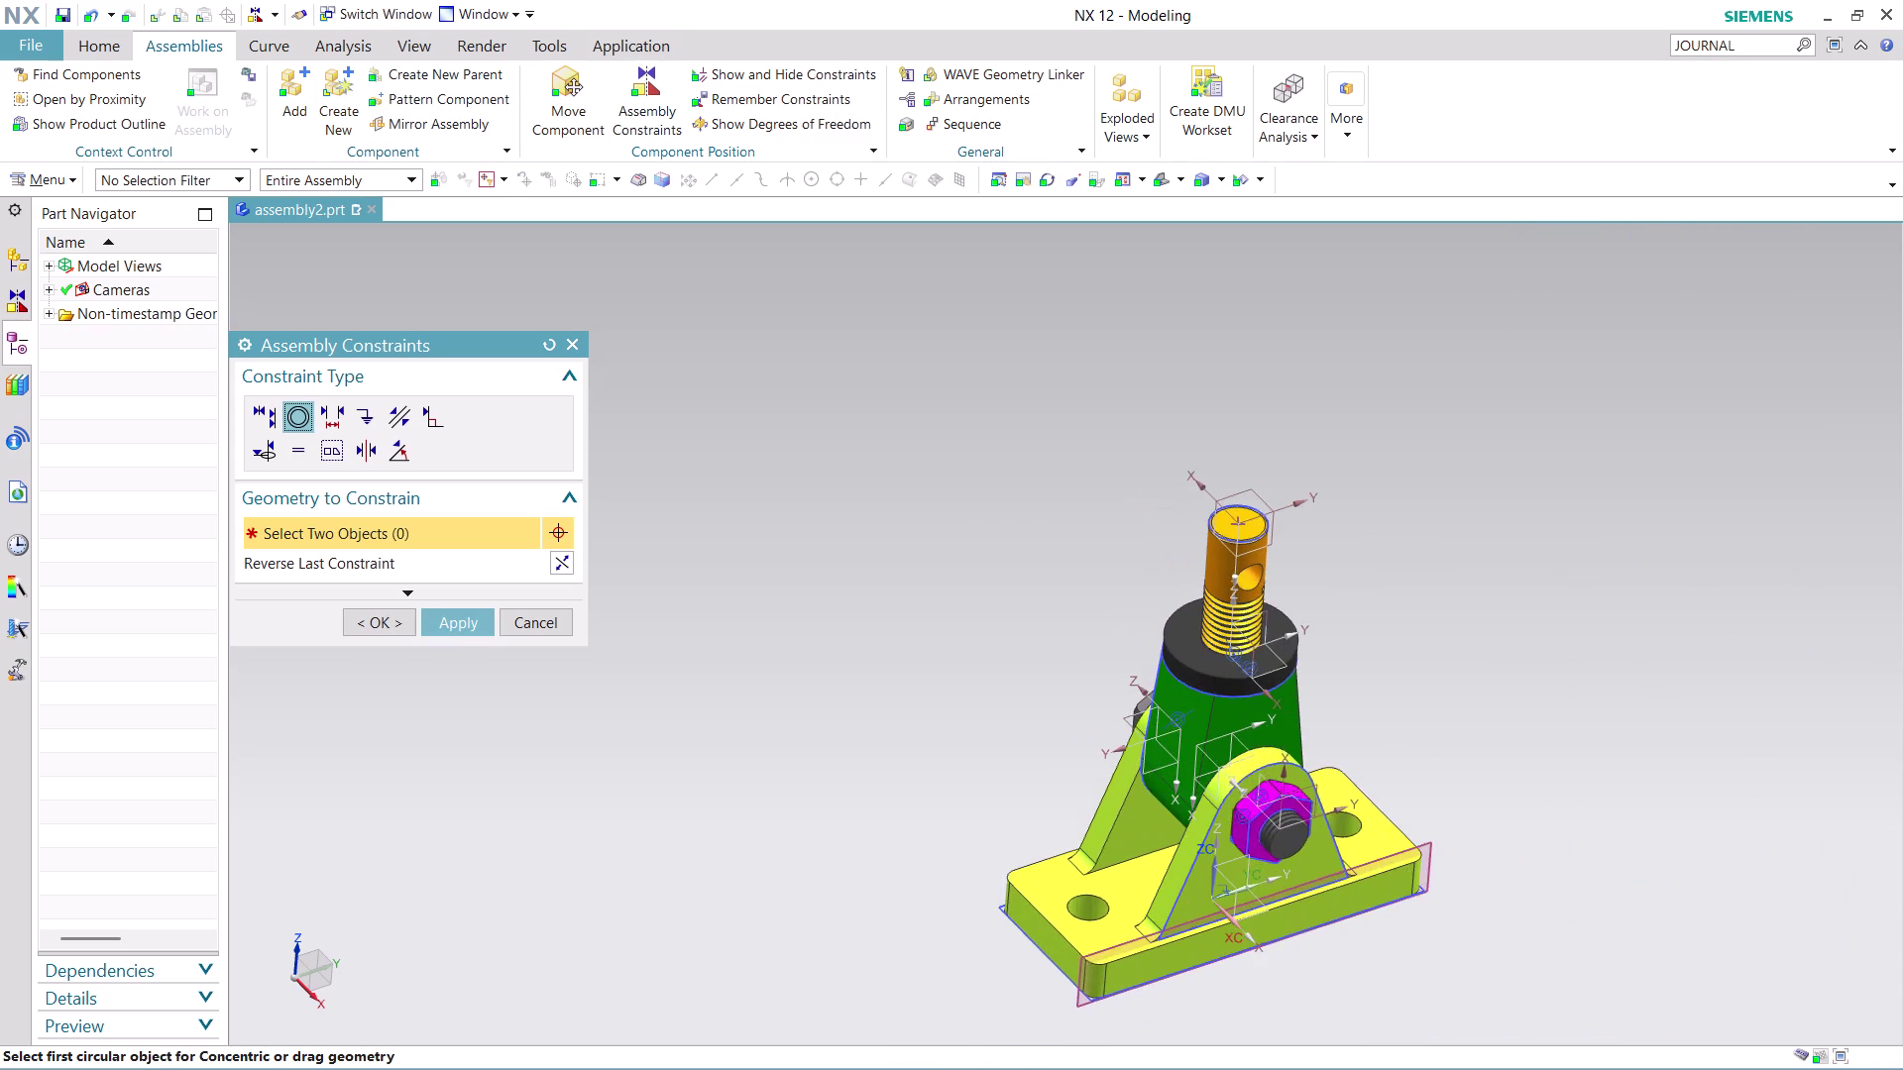
scroll(up, 3)
scroll(up, 3)
scroll(down, 3)
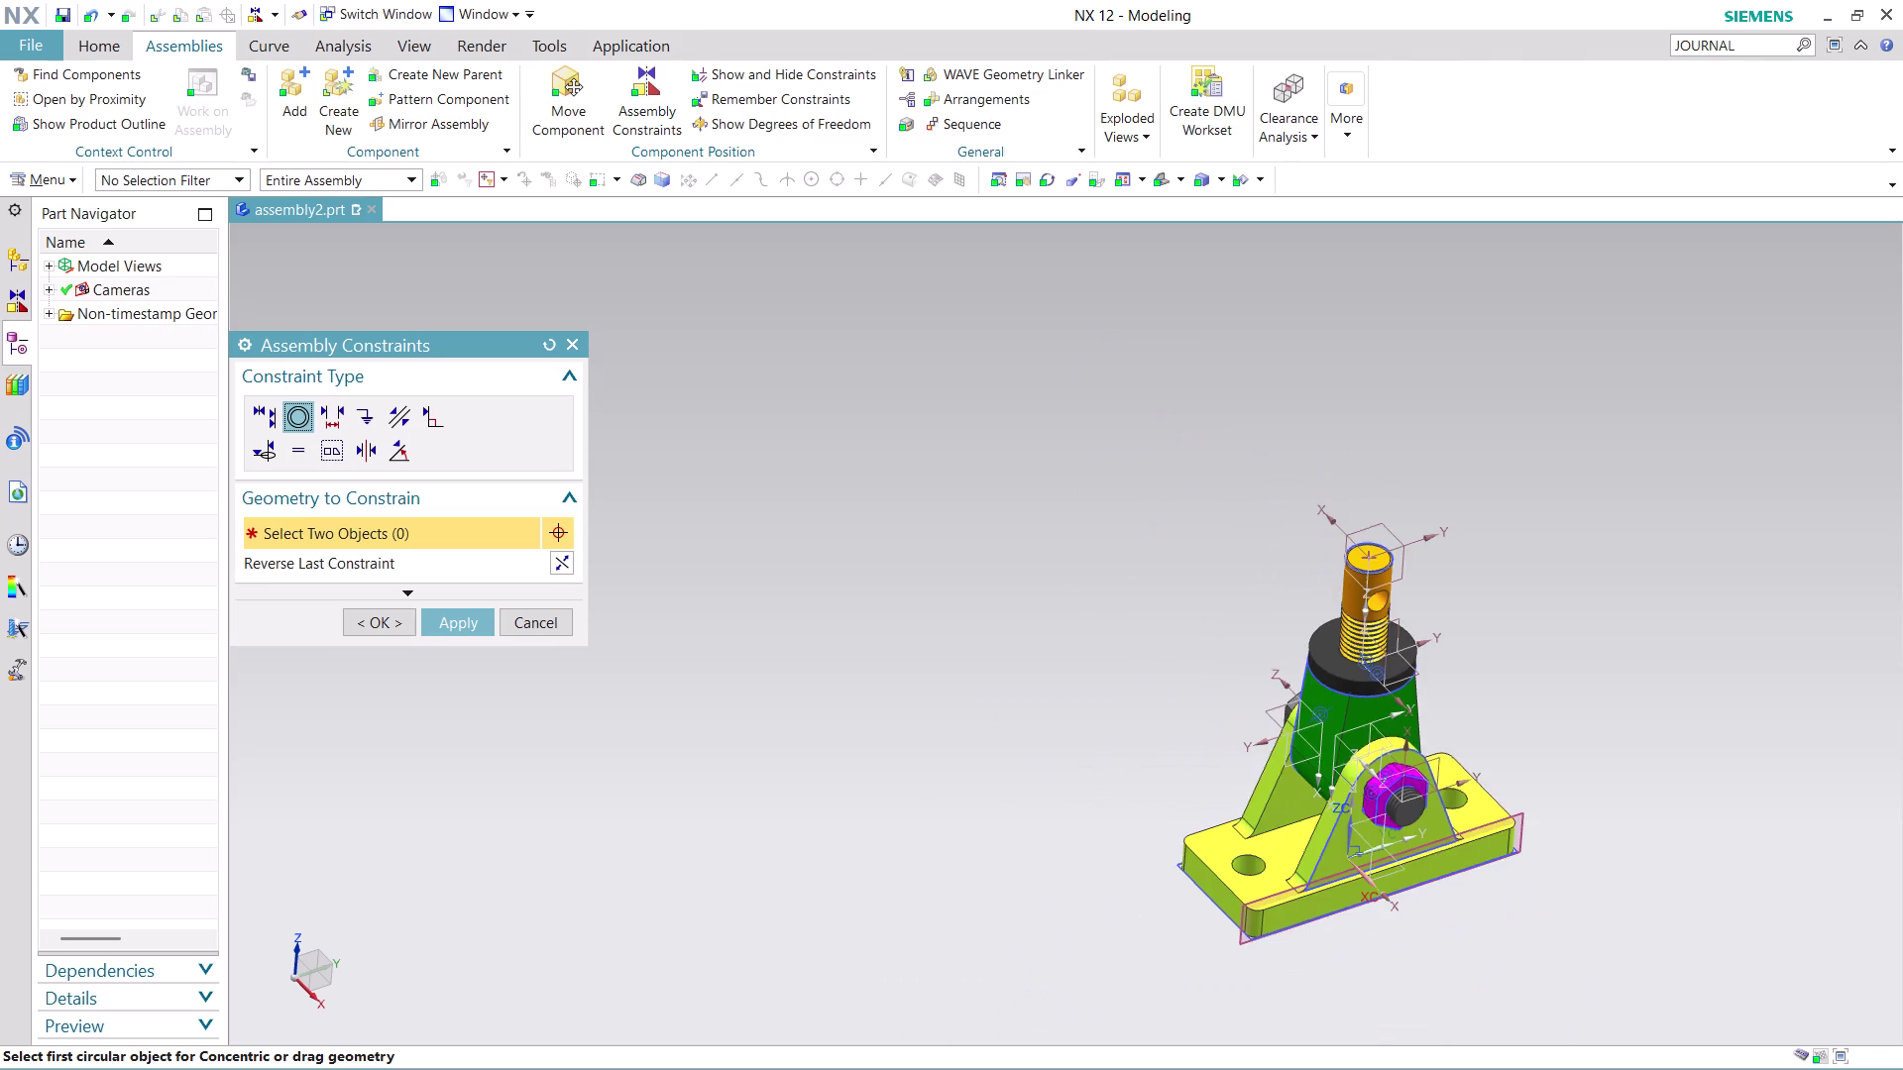
scroll(up, 3)
key(ctrl+z)
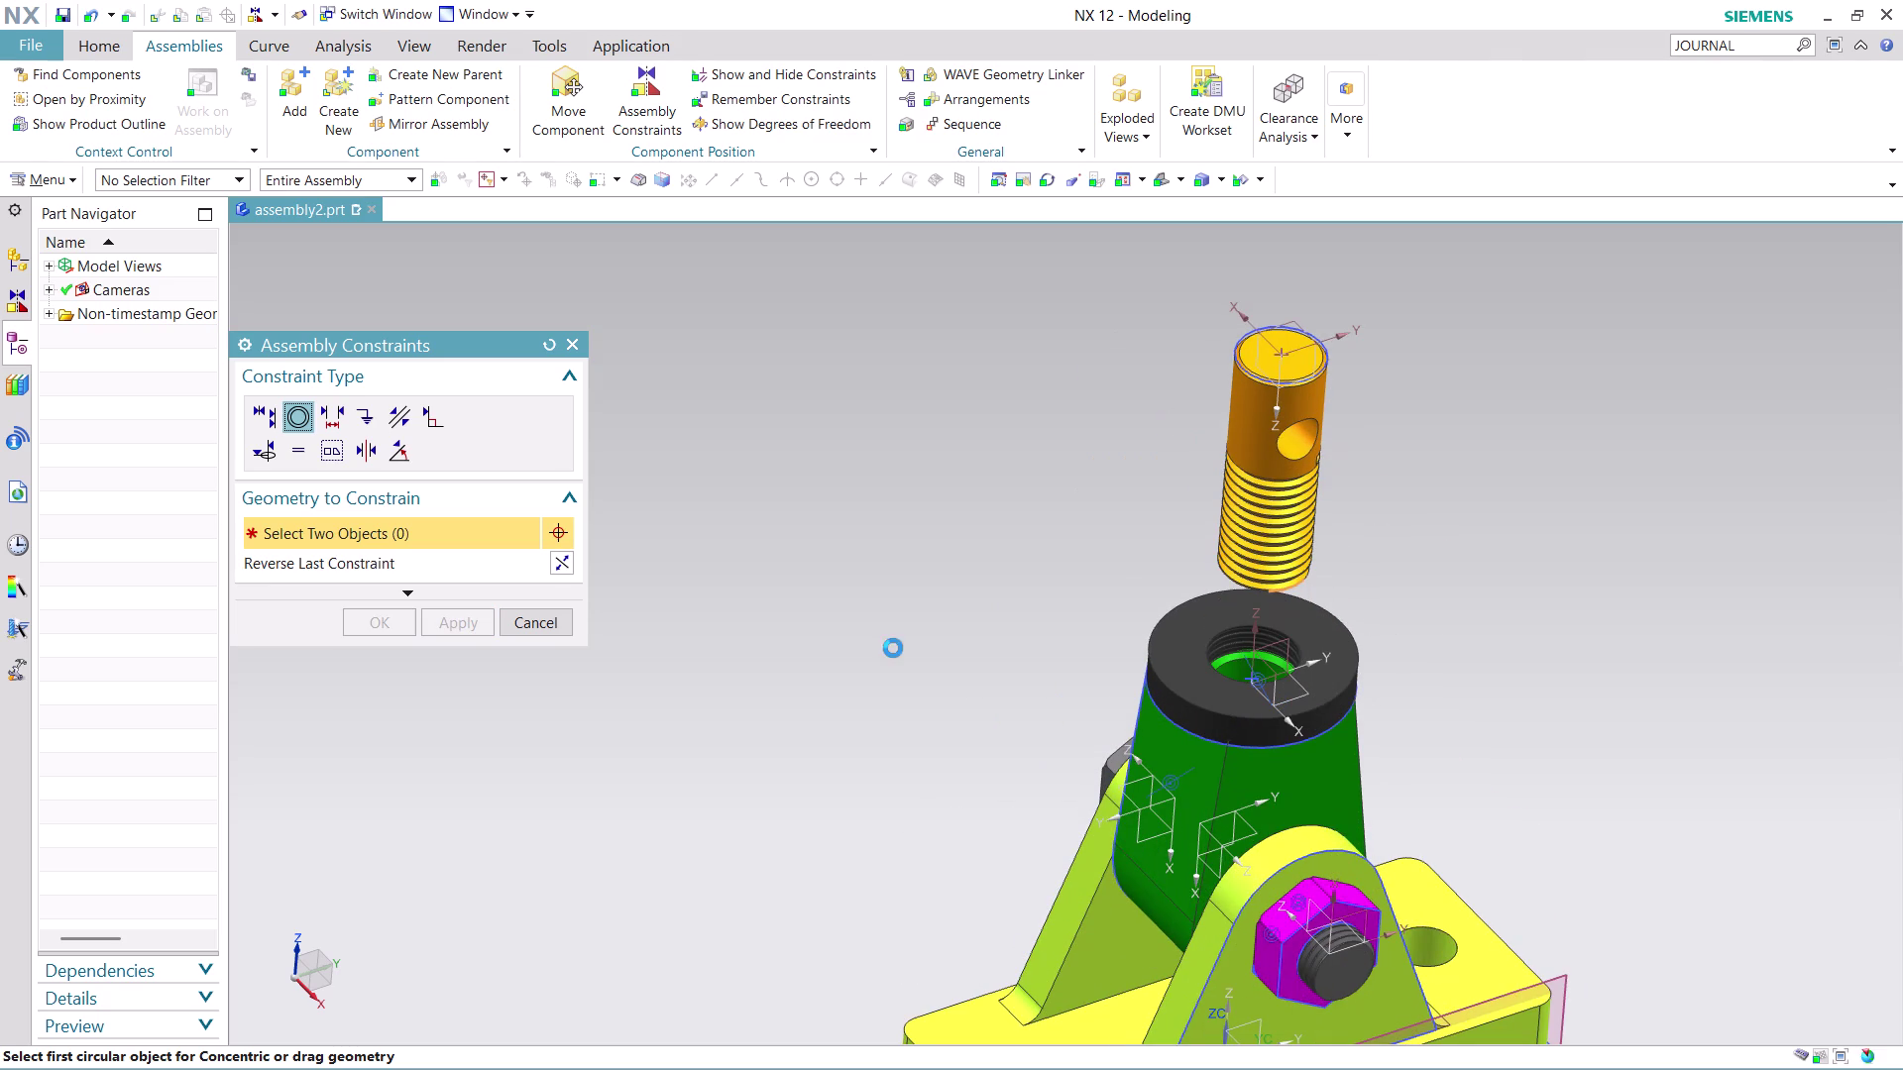
Orbit and zoom around the screw threads toward the screw's bottom end.
scroll(up, 3)
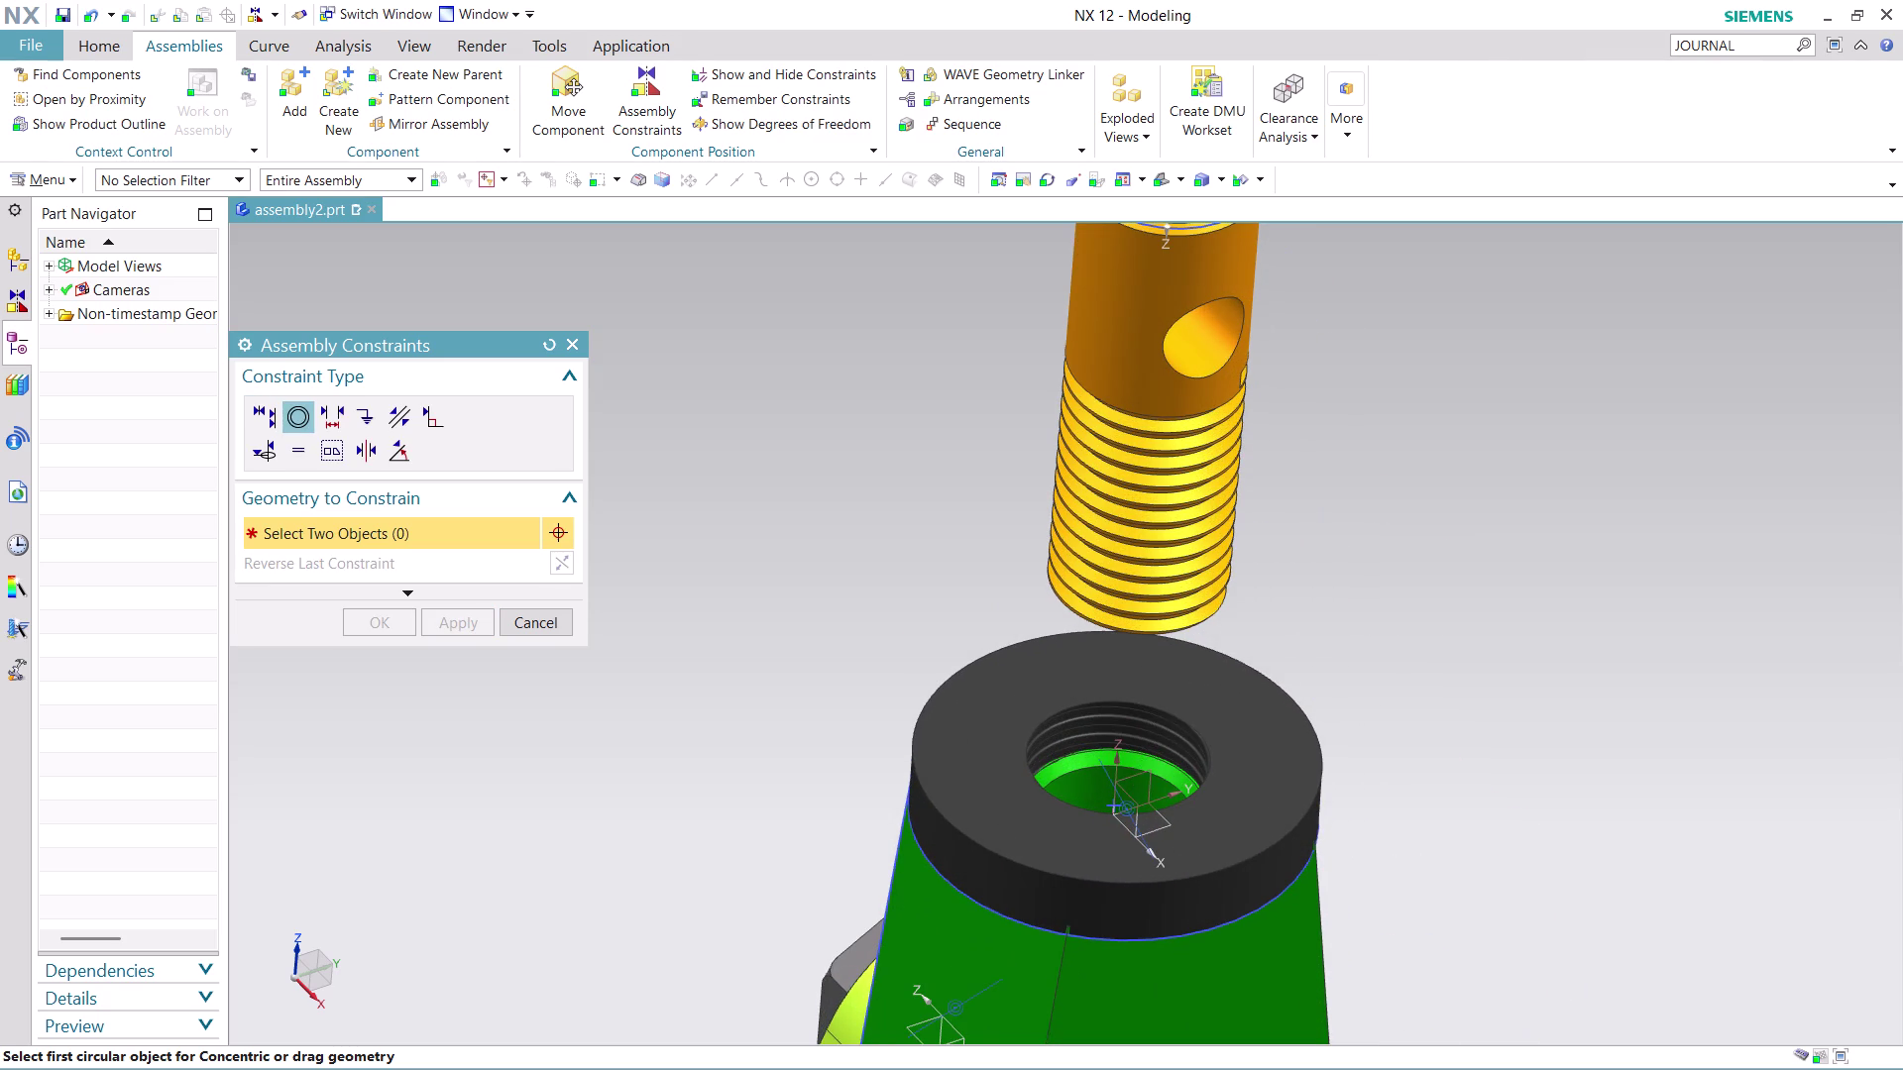
middle_drag(1310, 518, 1342, 435)
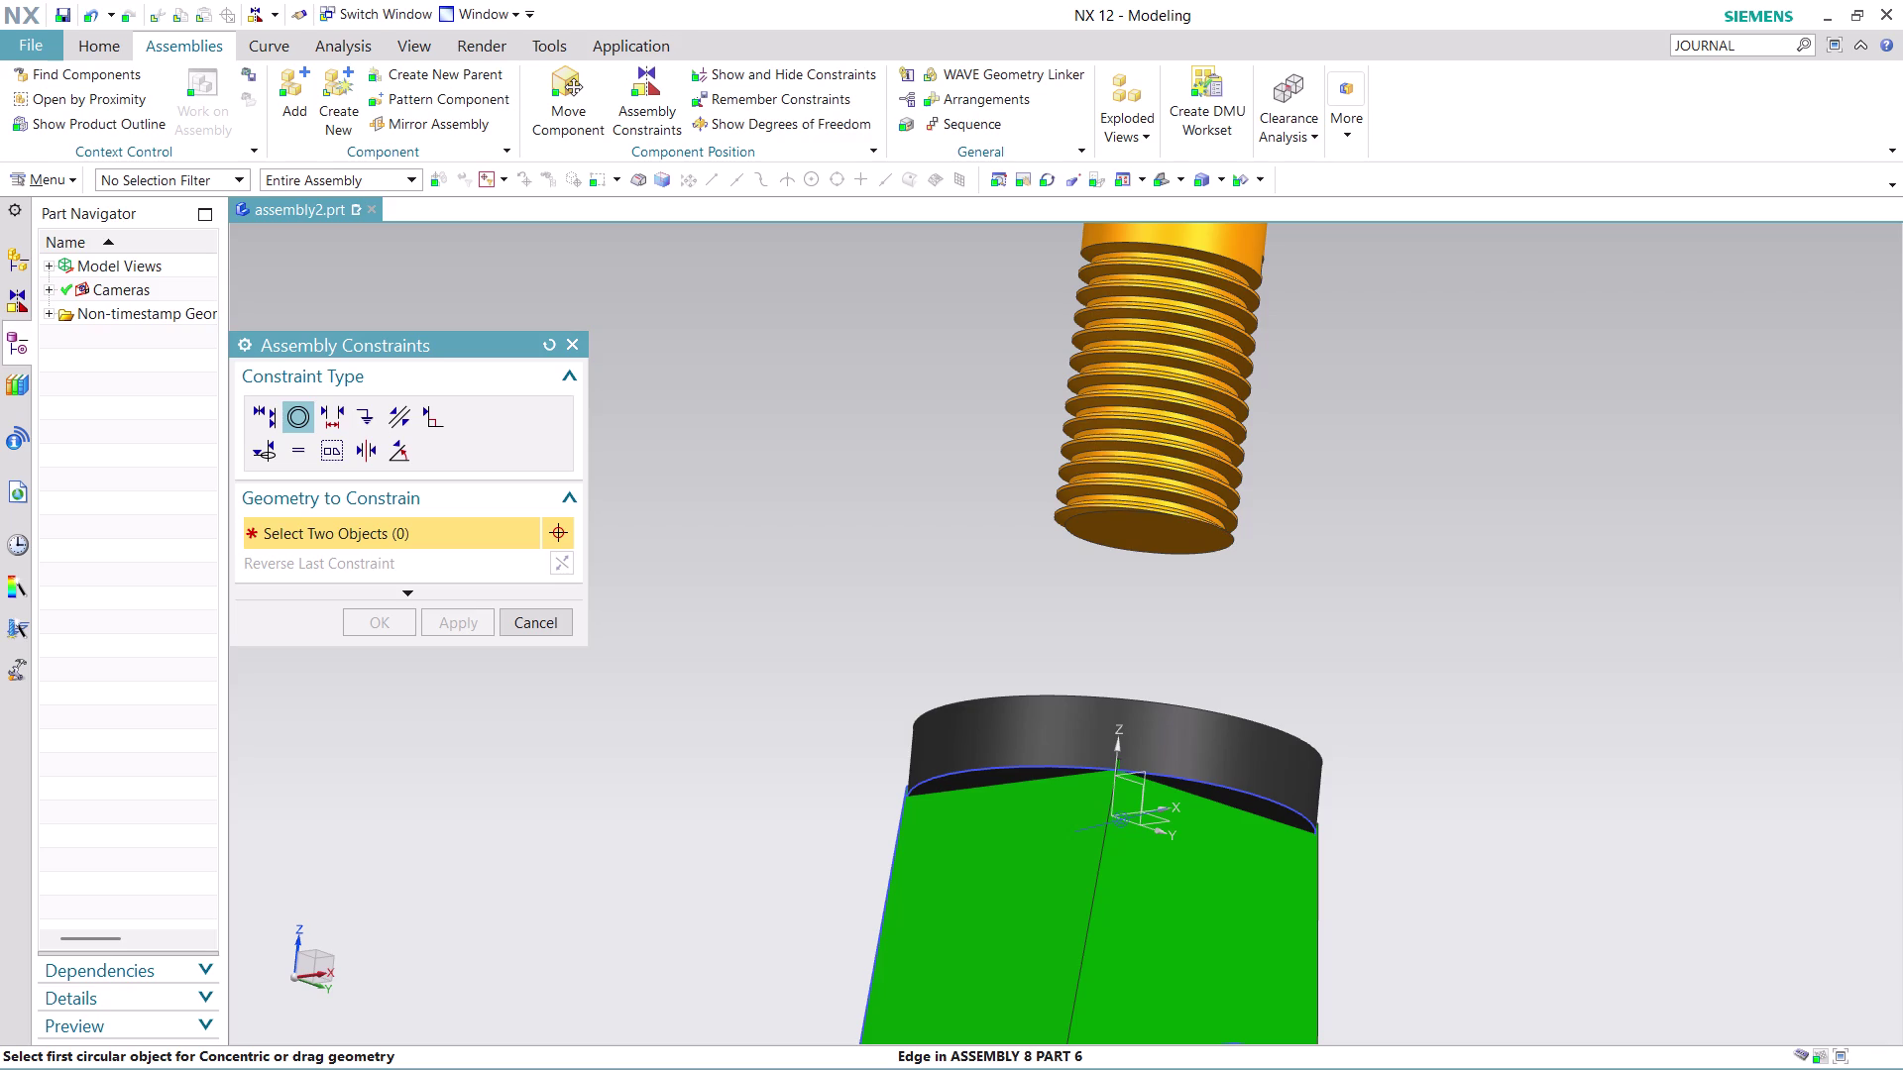
scroll(up, 3)
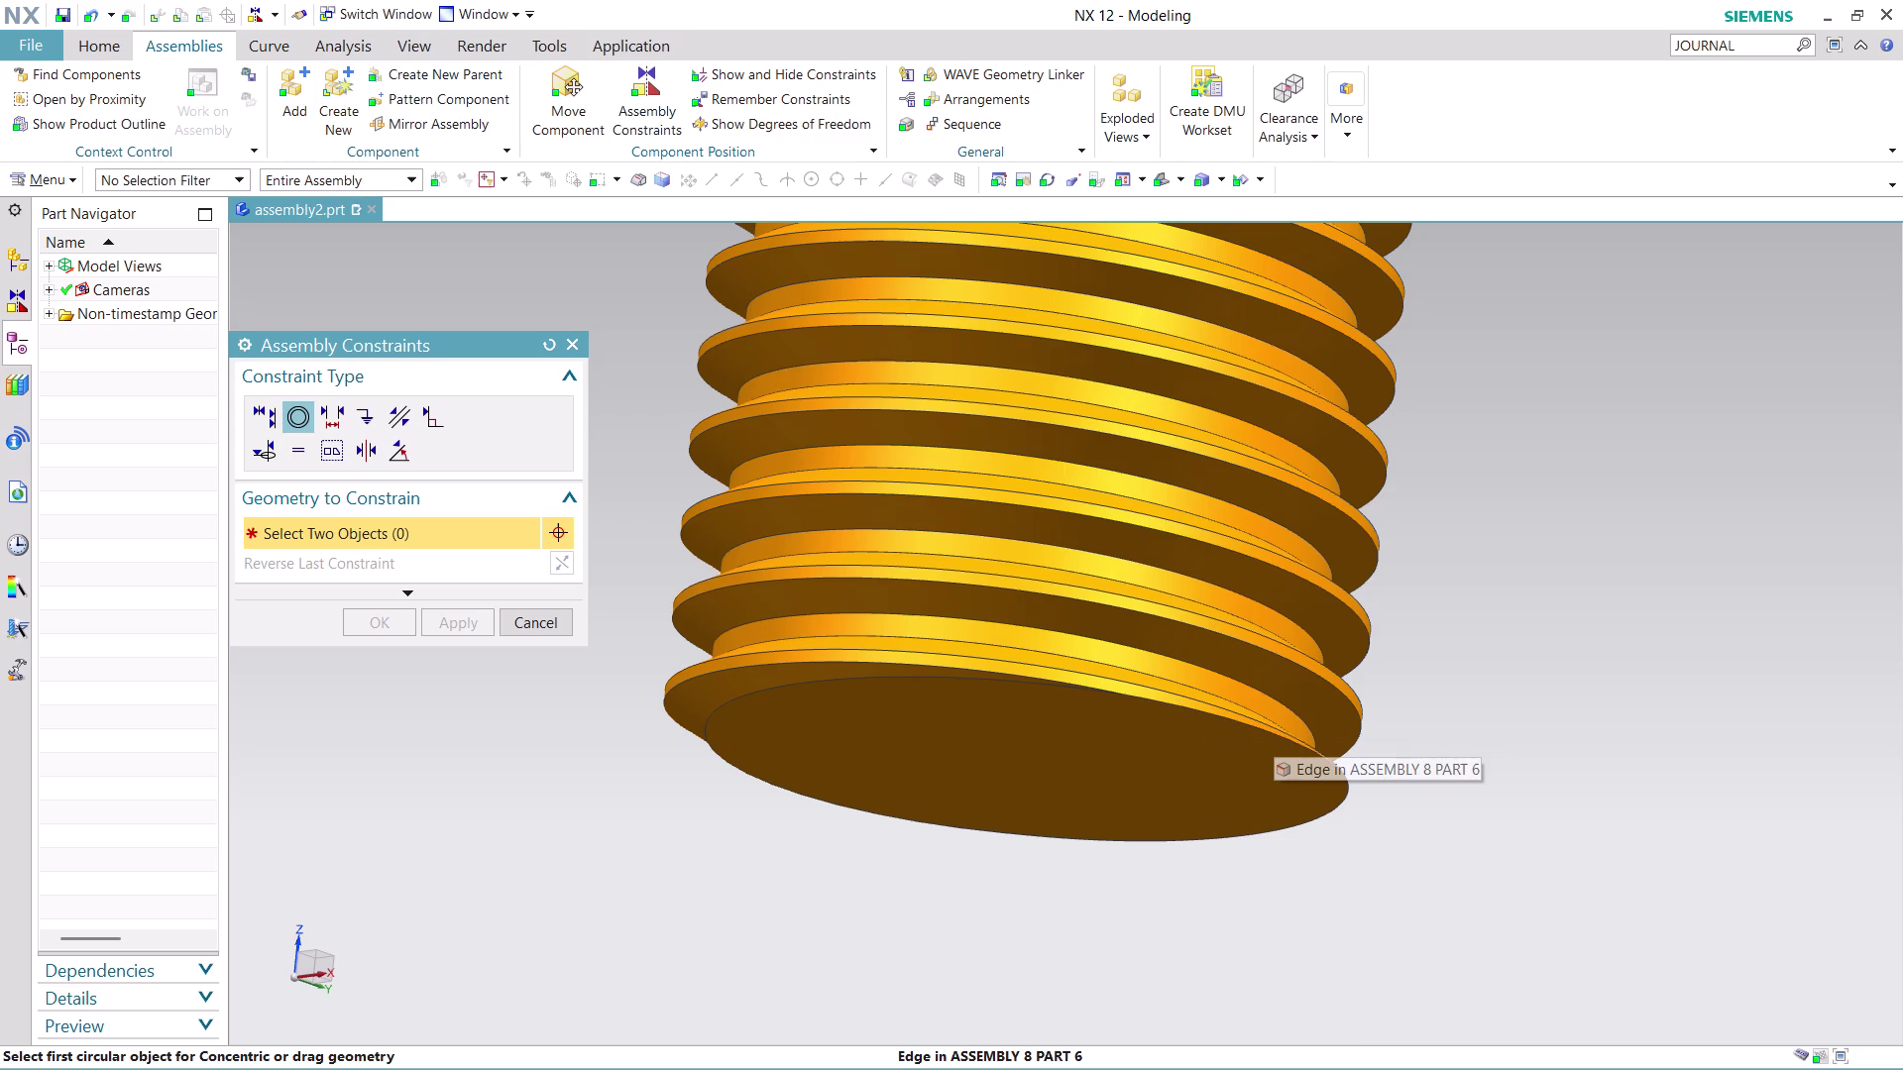
scroll(down, 3)
scroll(down, 3)
scroll(up, 3)
scroll(up, 3)
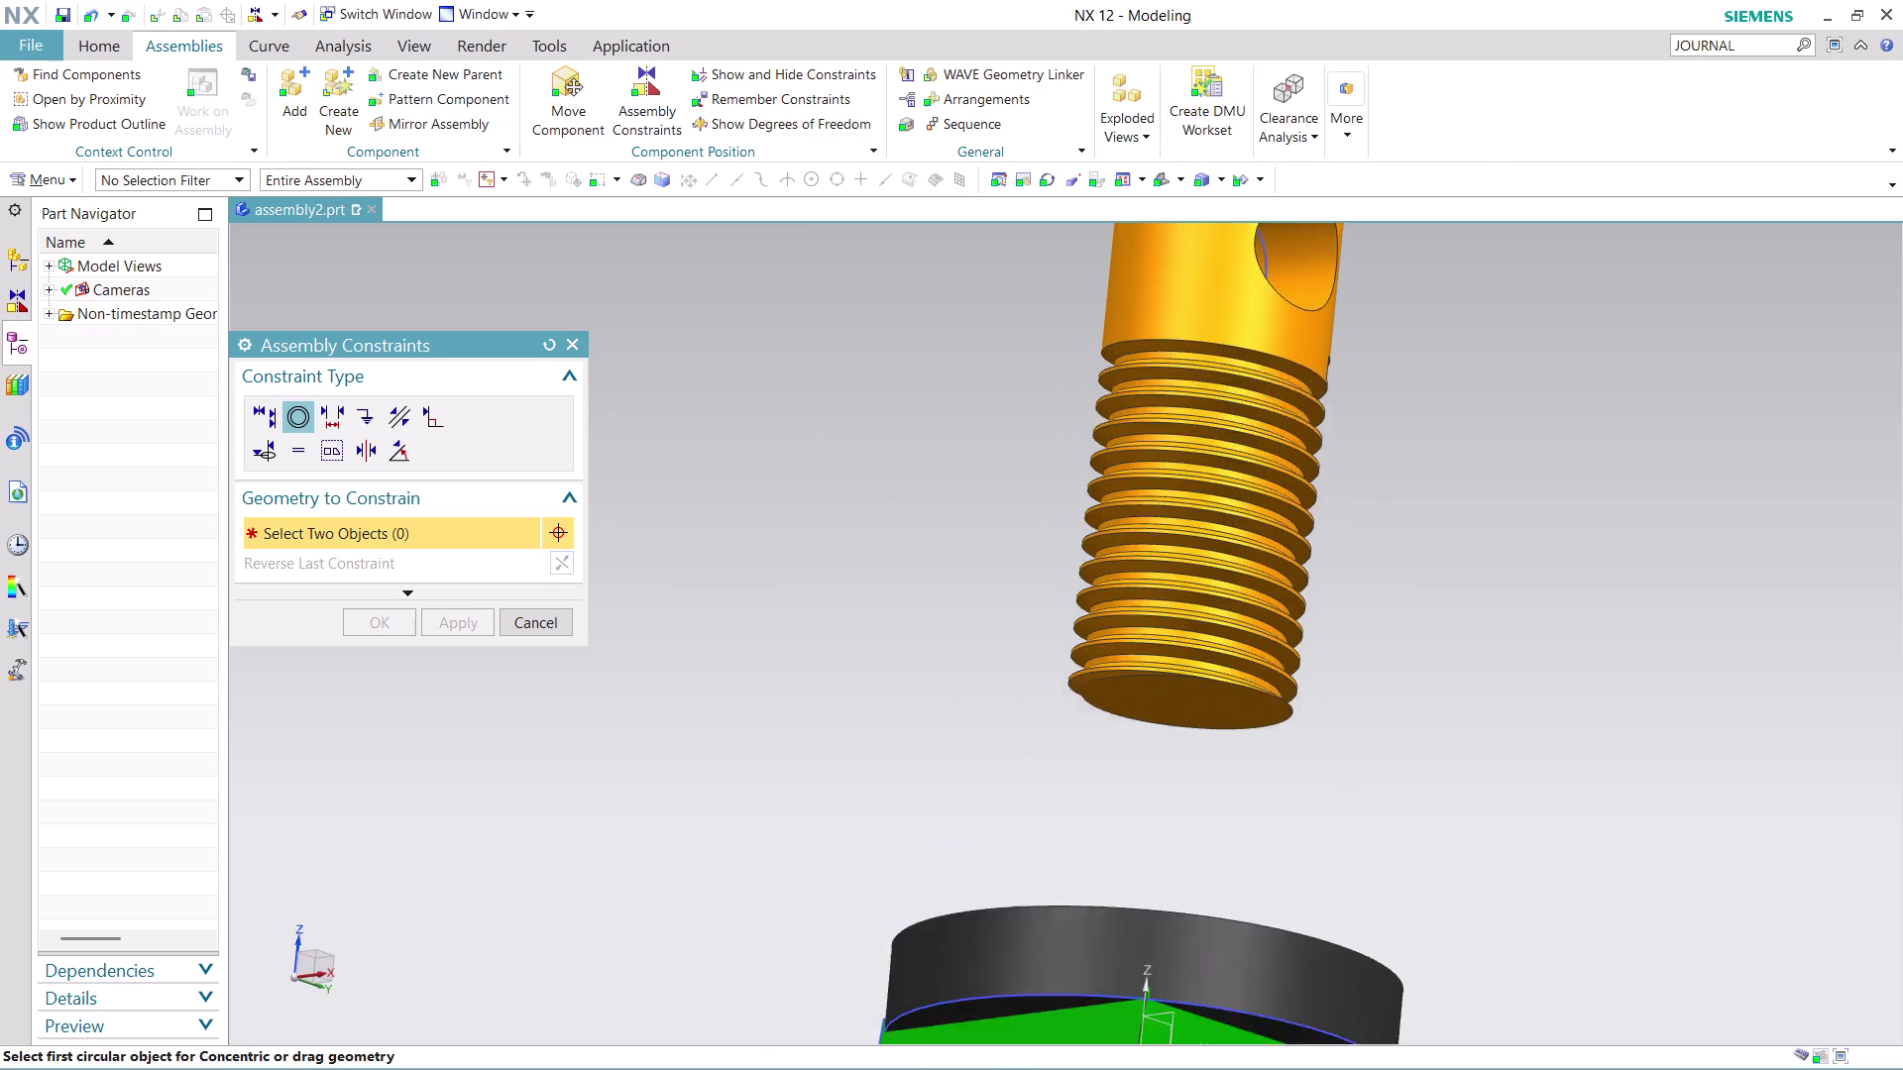
scroll(up, 3)
scroll(up, 3)
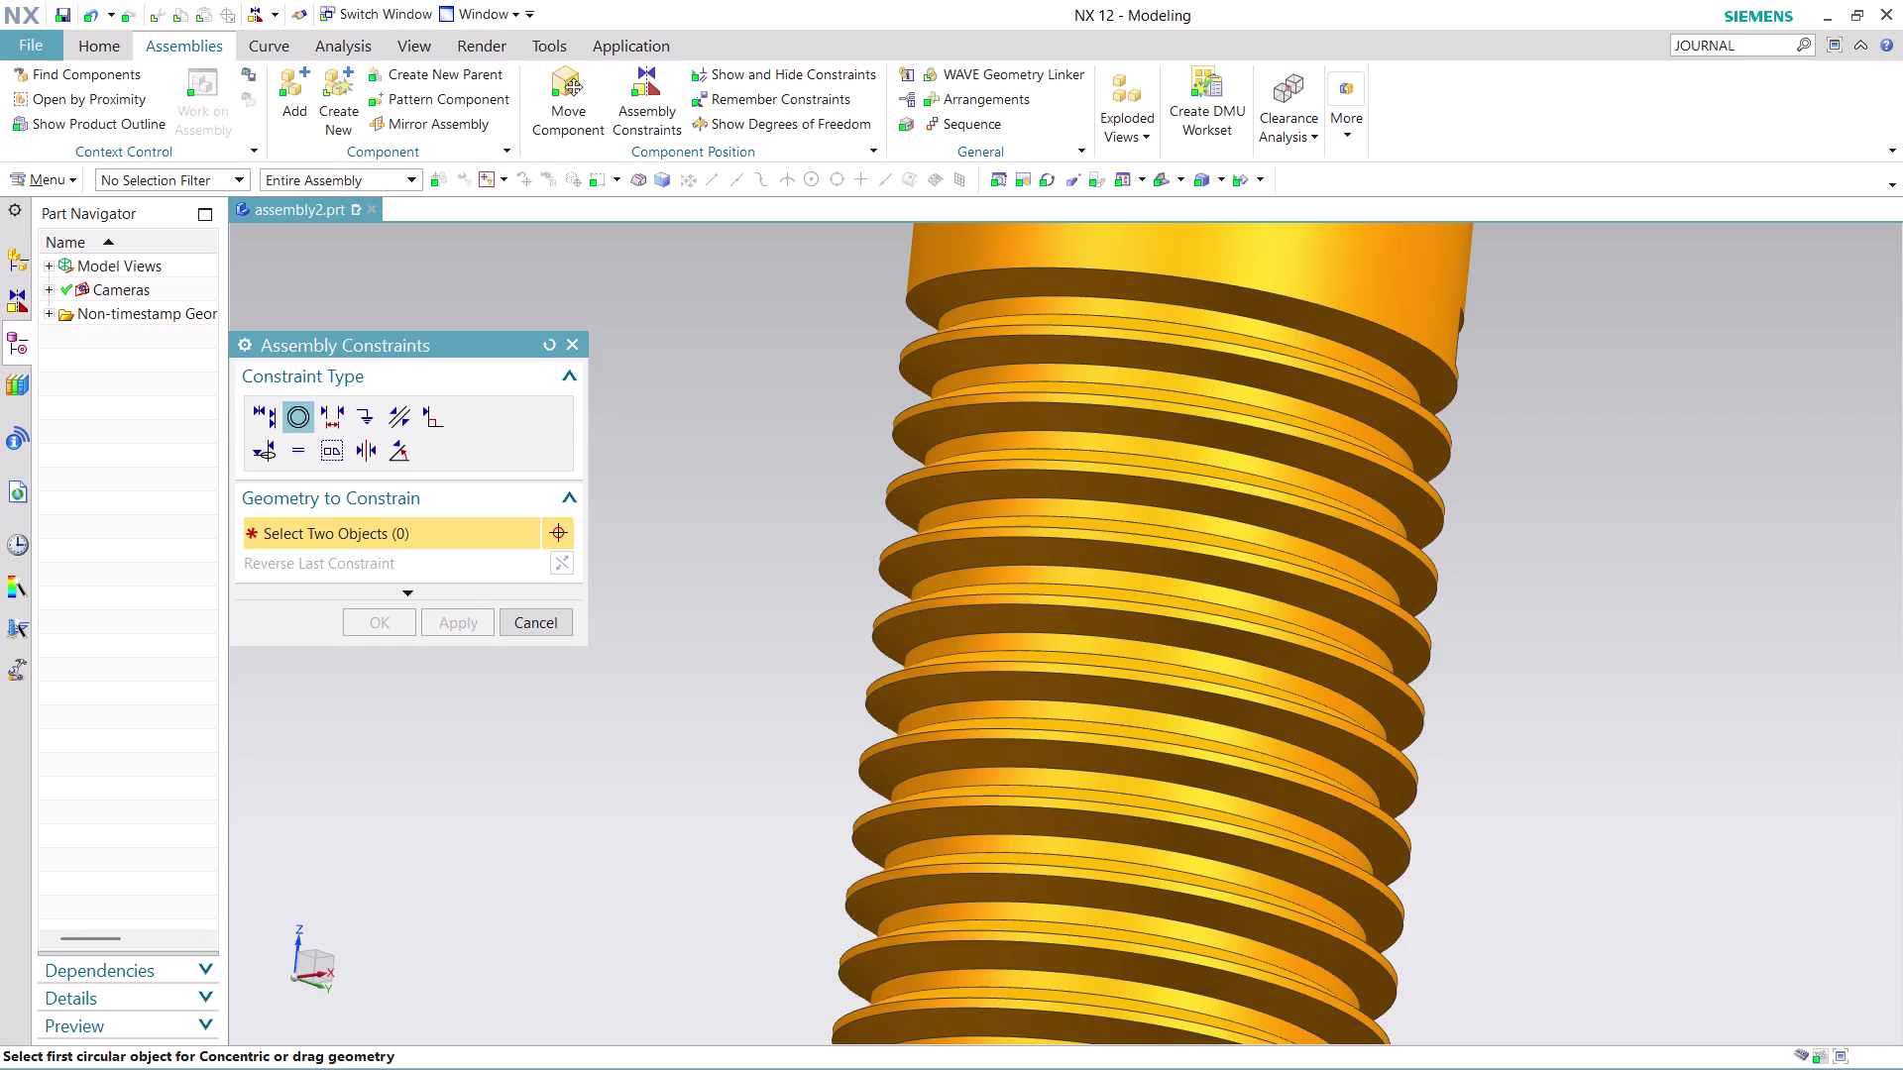
middle_drag(1468, 518, 1310, 503)
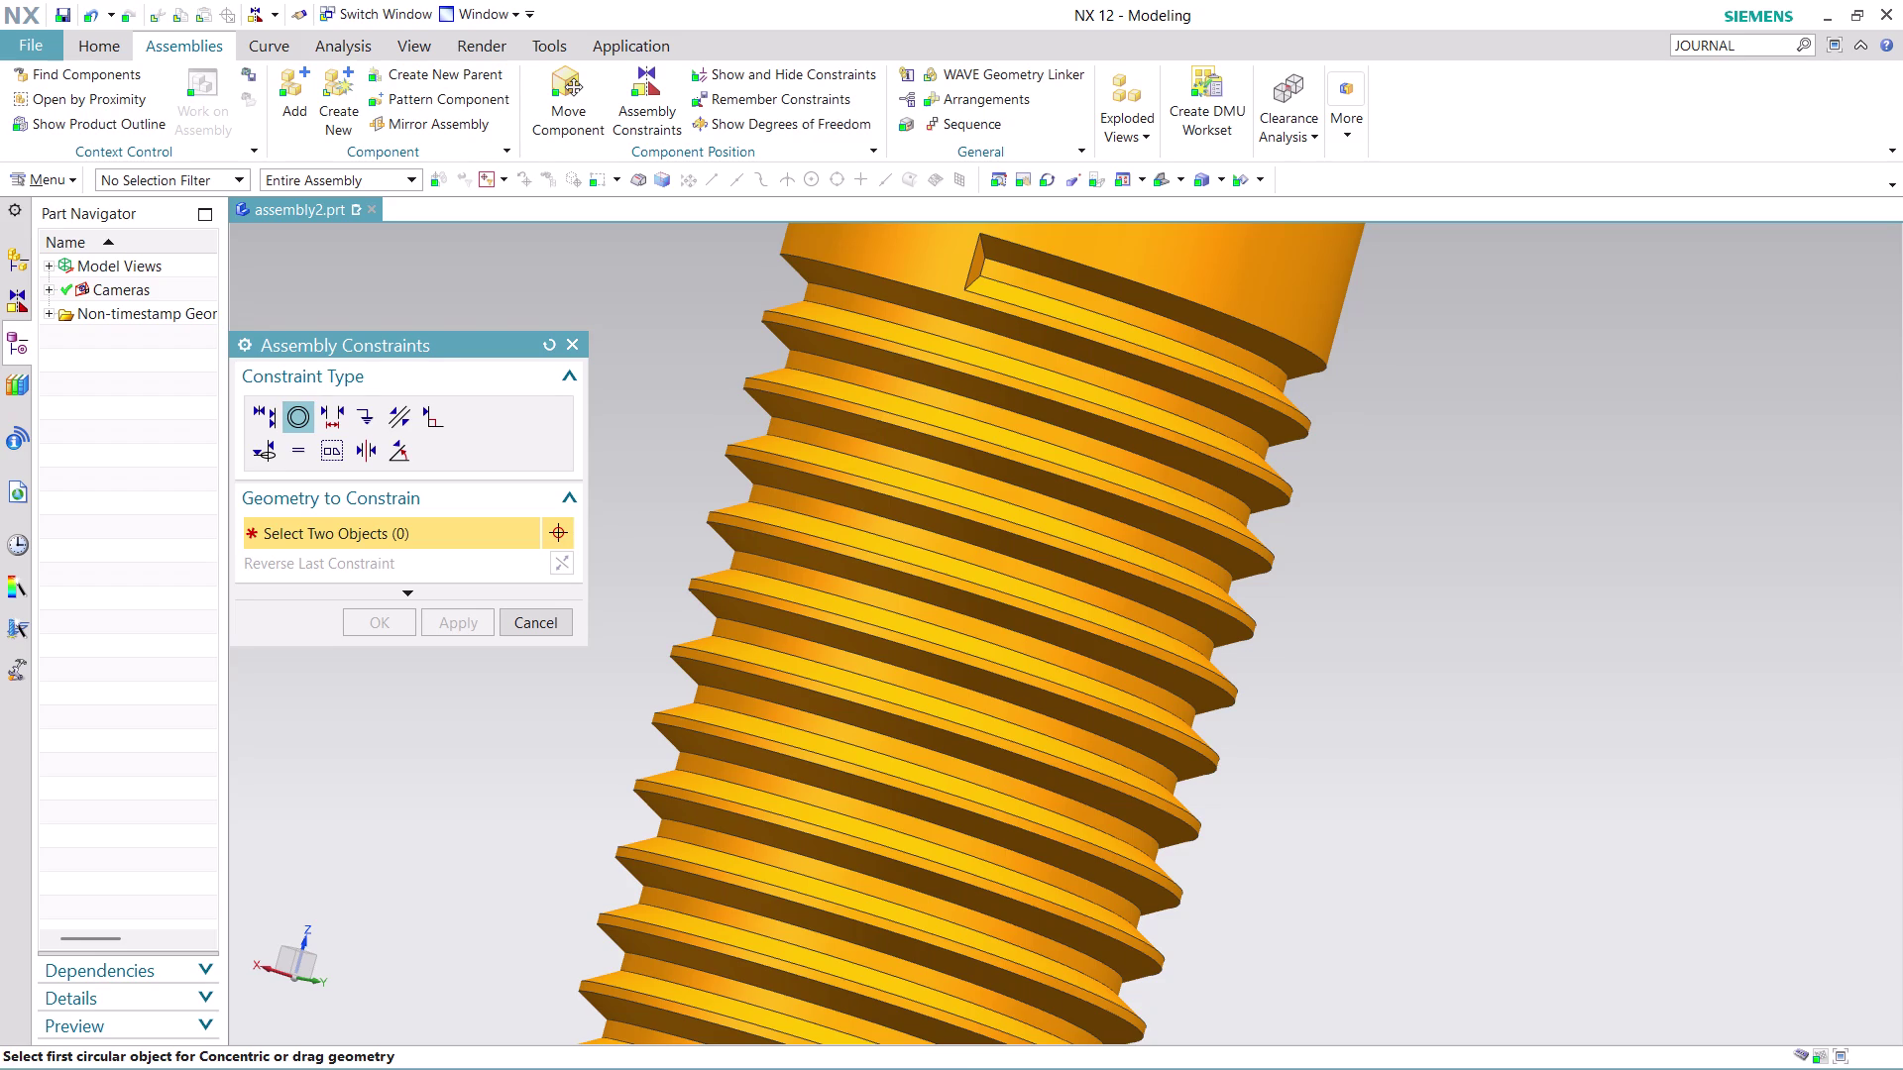
scroll(down, 3)
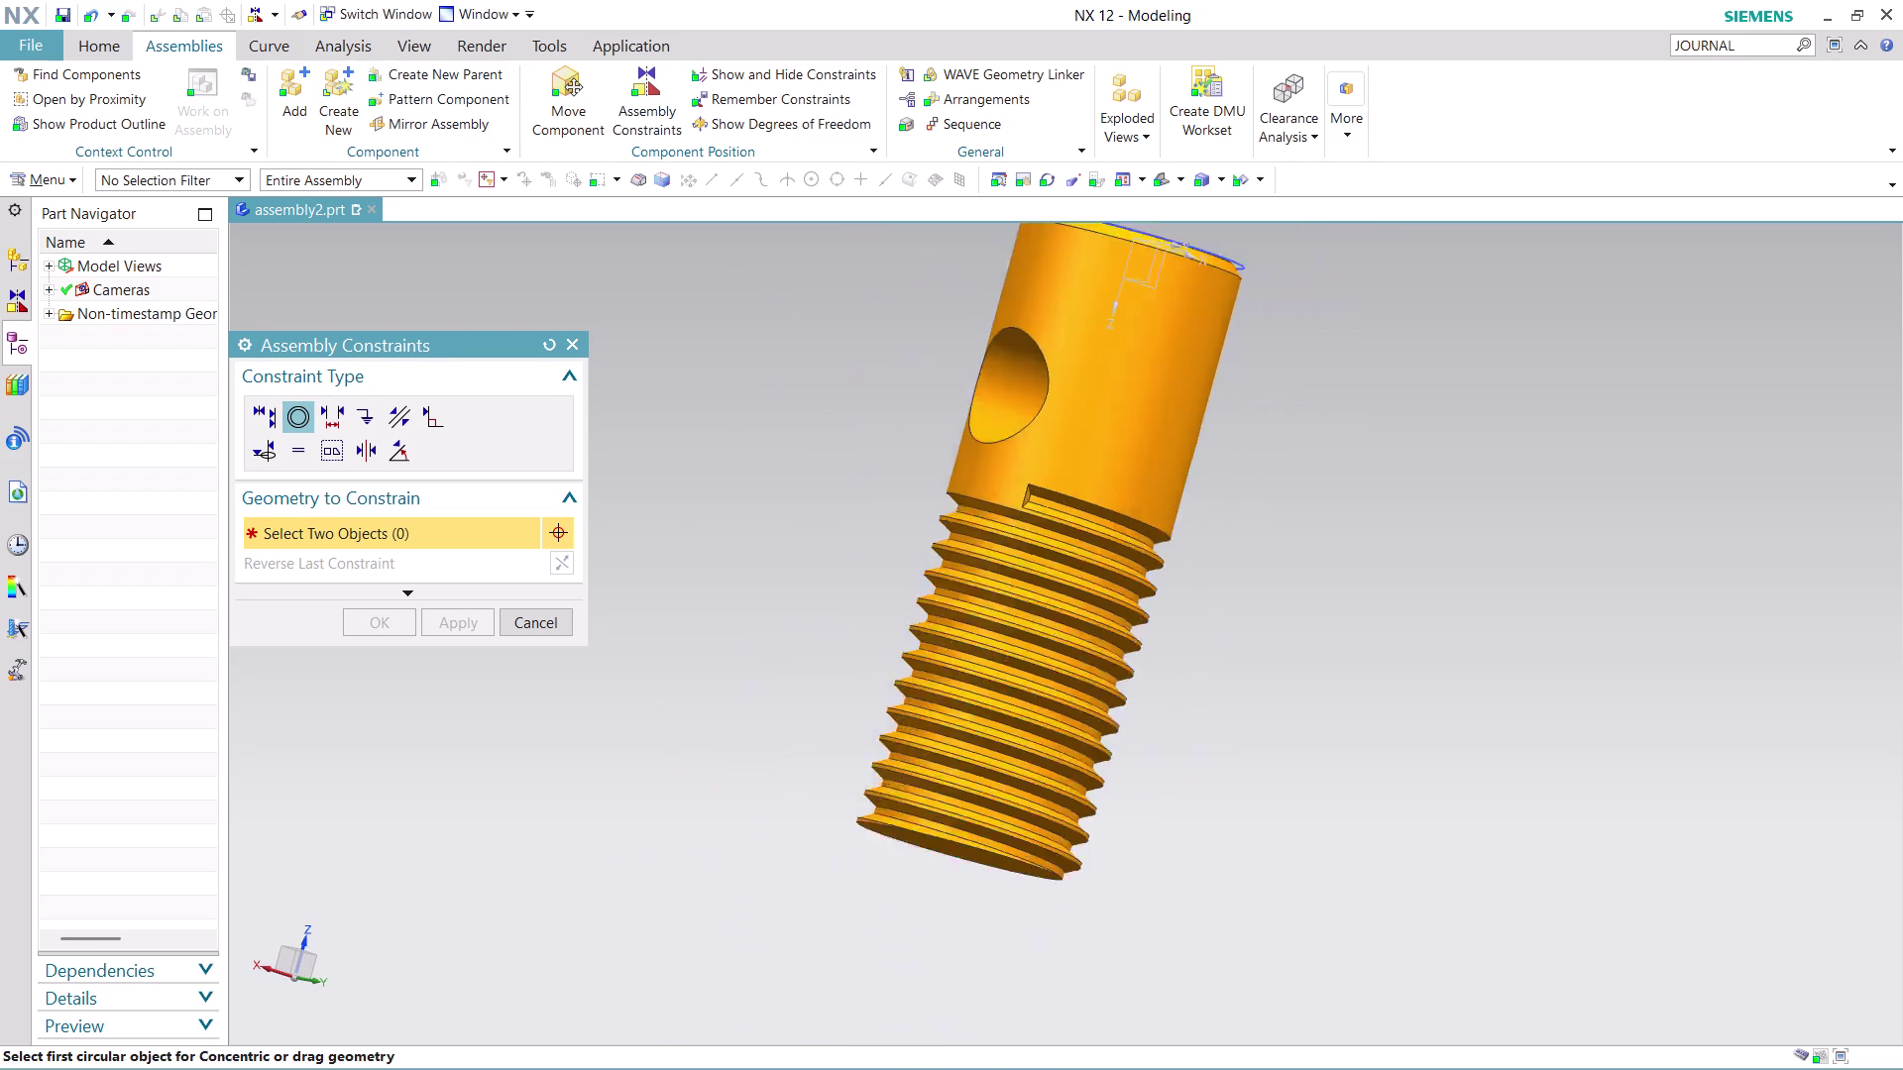
scroll(down, 3)
scroll(down, 3)
scroll(up, 3)
scroll(up, 3)
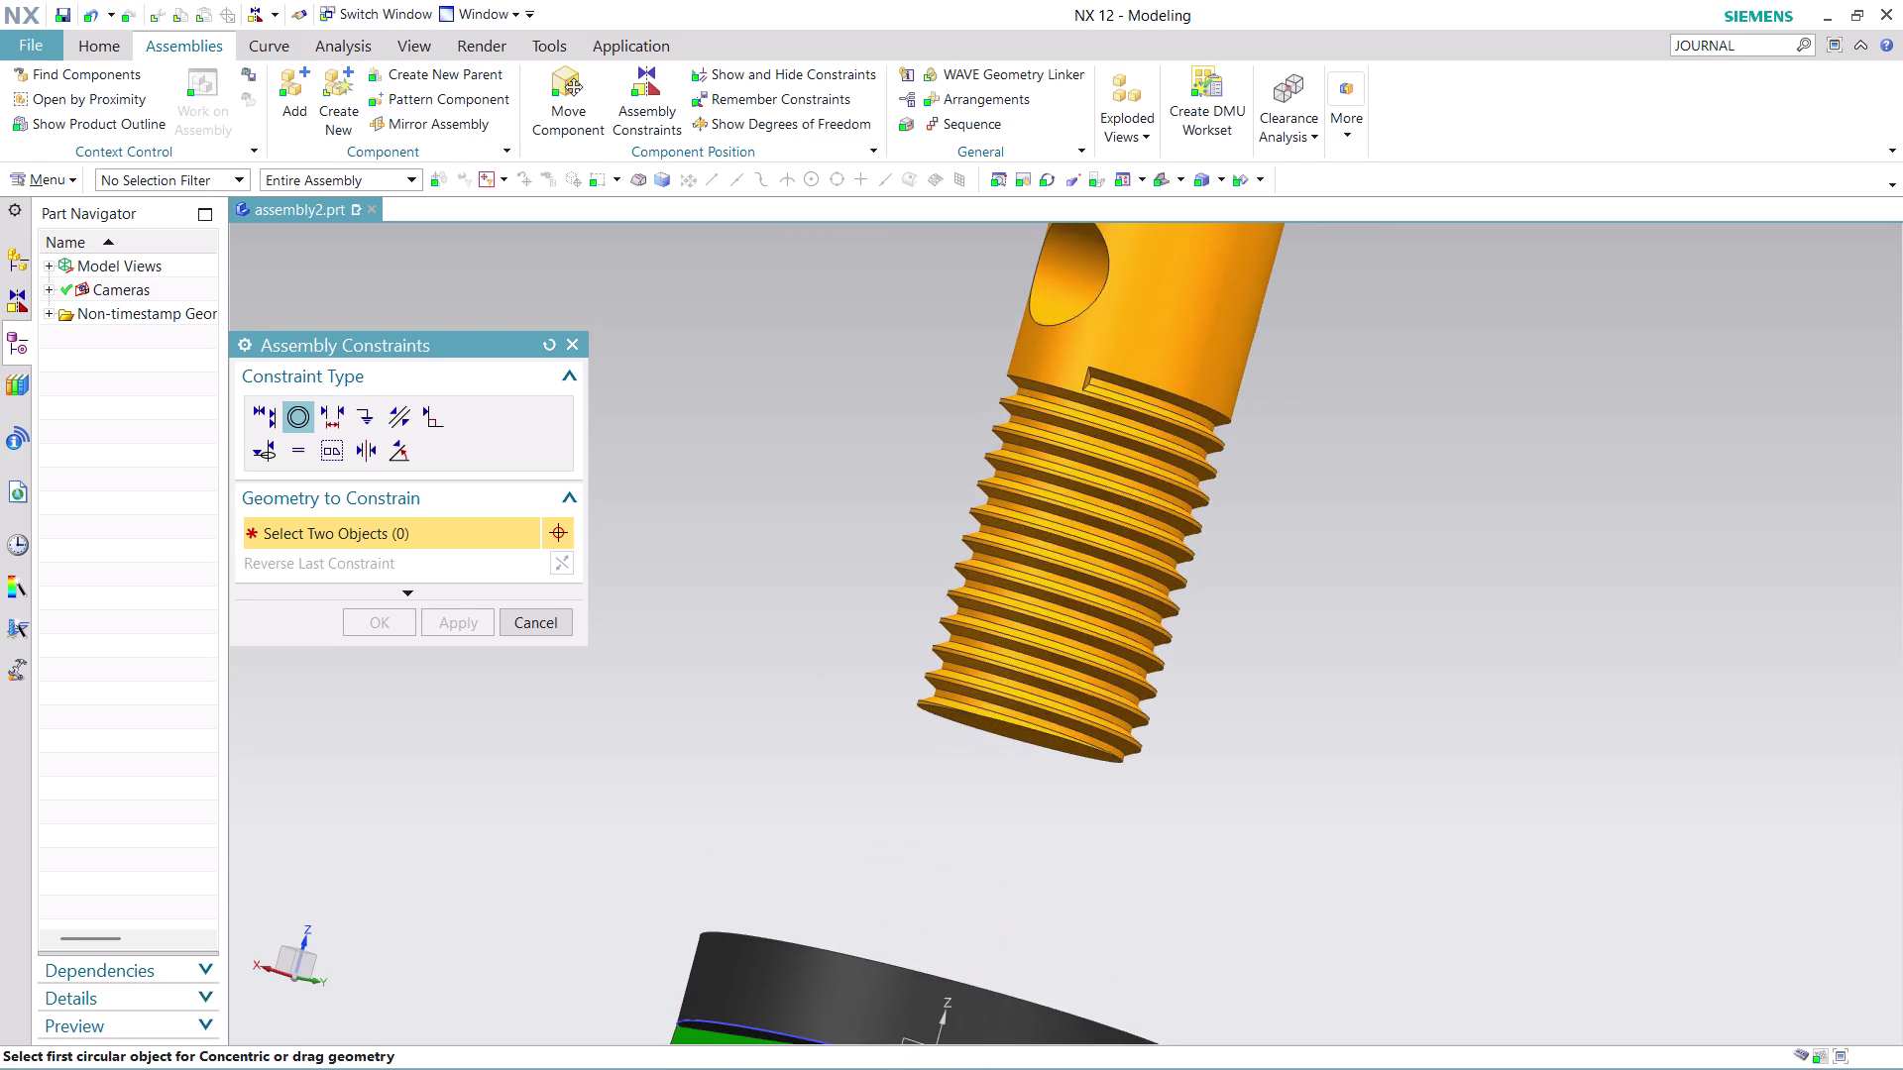
scroll(up, 3)
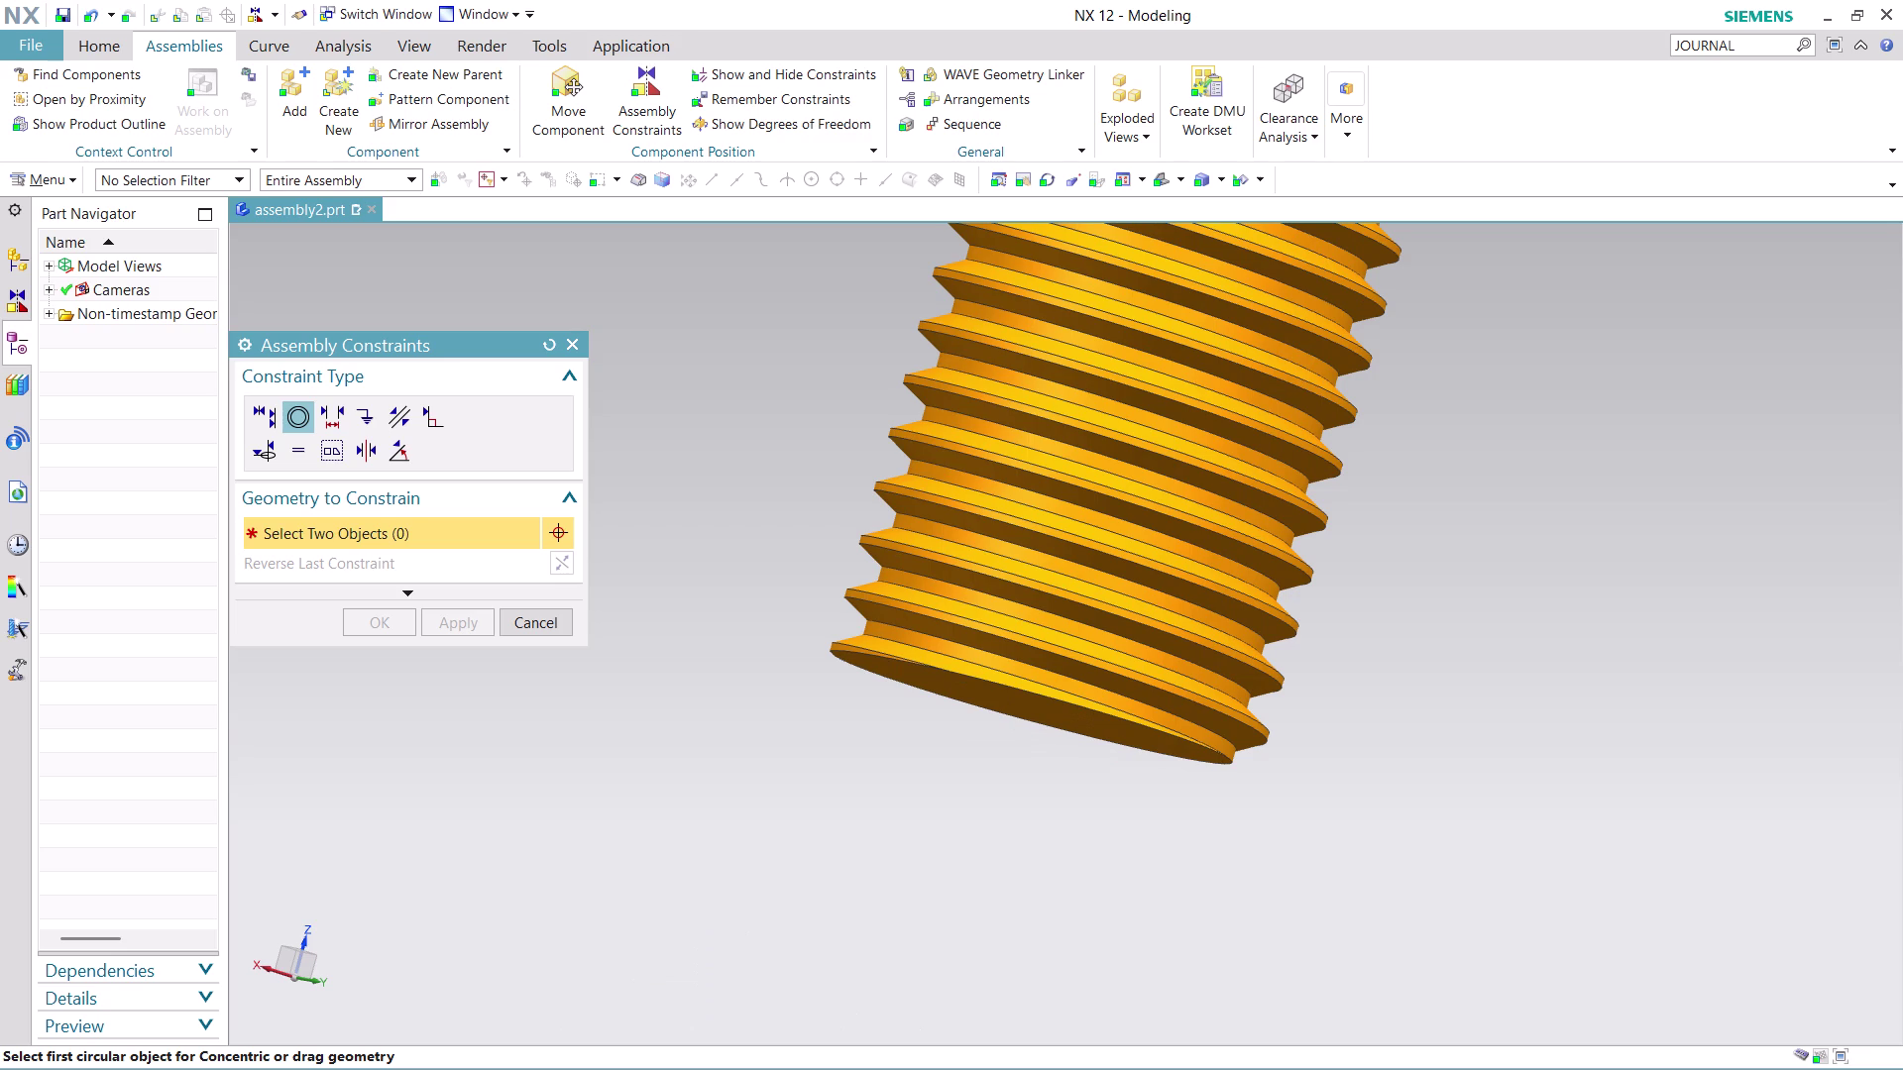
middle_drag(1064, 782, 1190, 785)
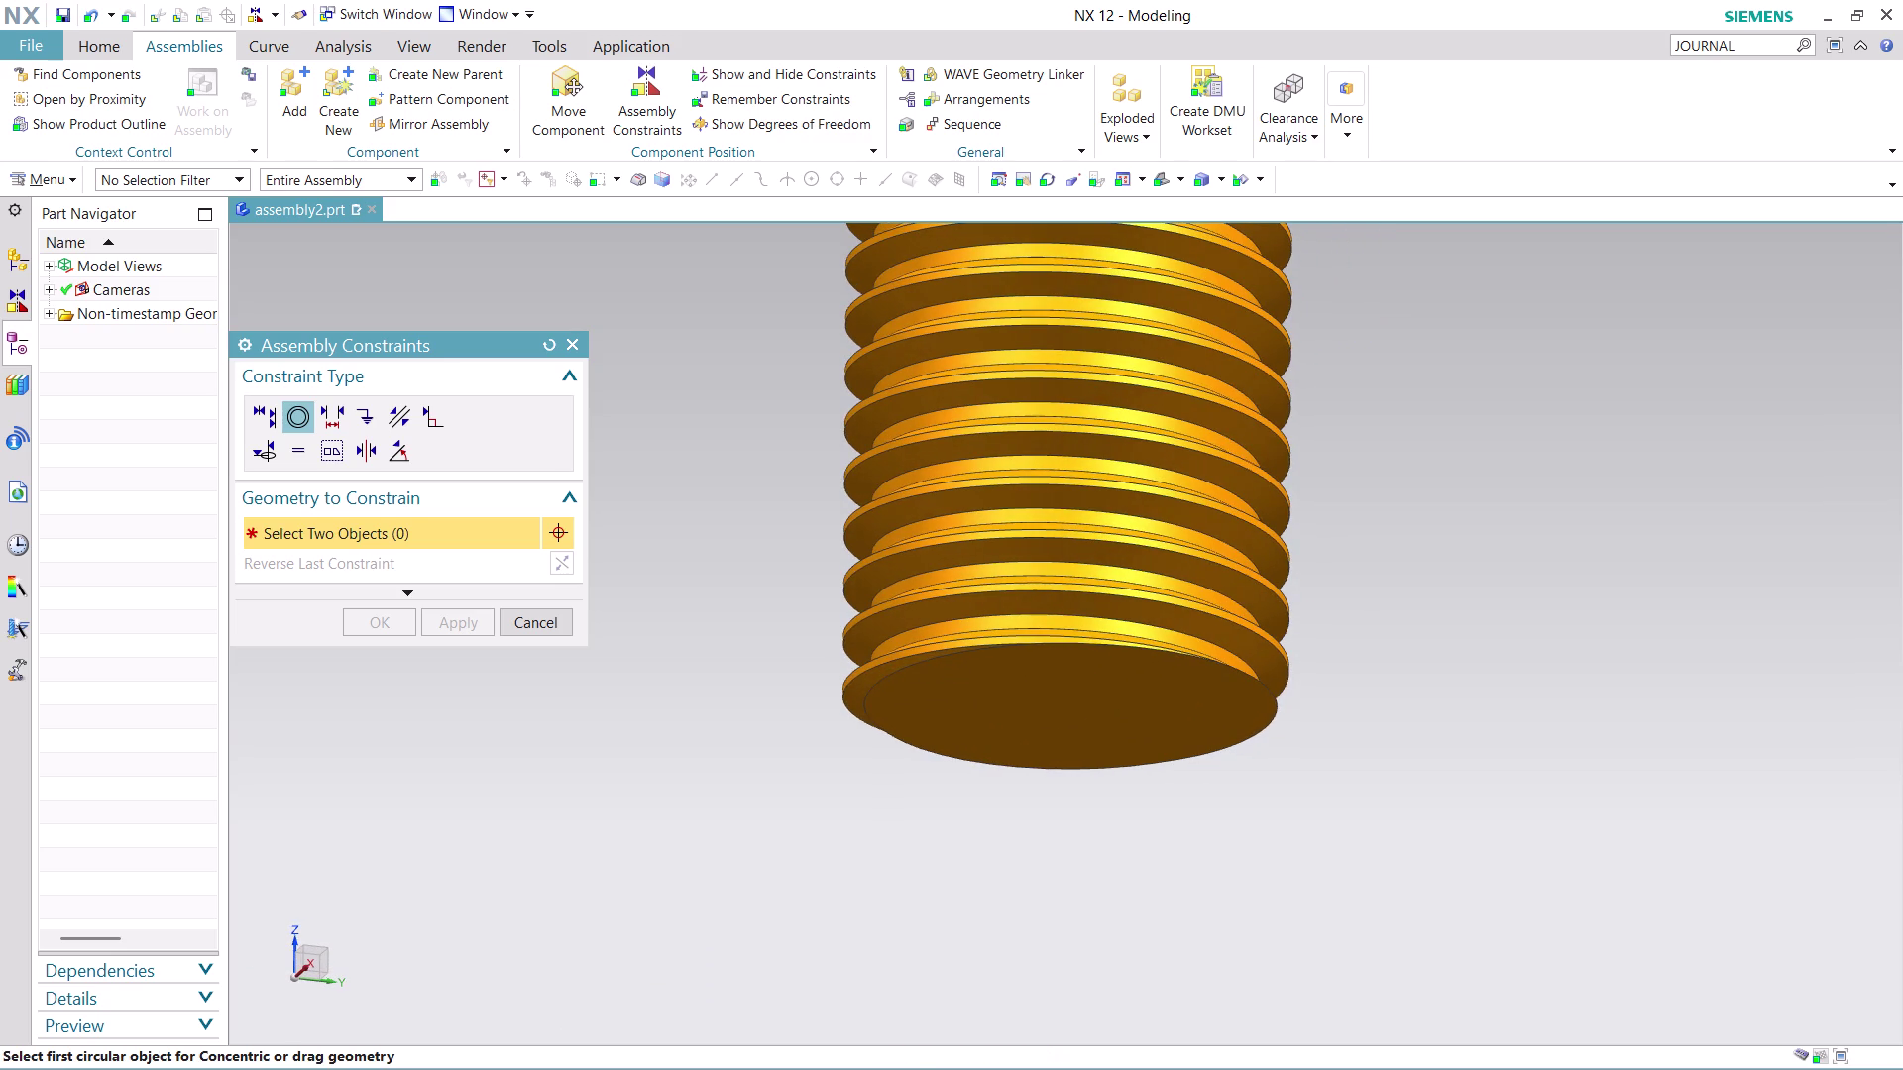
Align the screw's bottom edge concentric with the washer edge, then undo that alignment.
click(1151, 652)
scroll(down, 3)
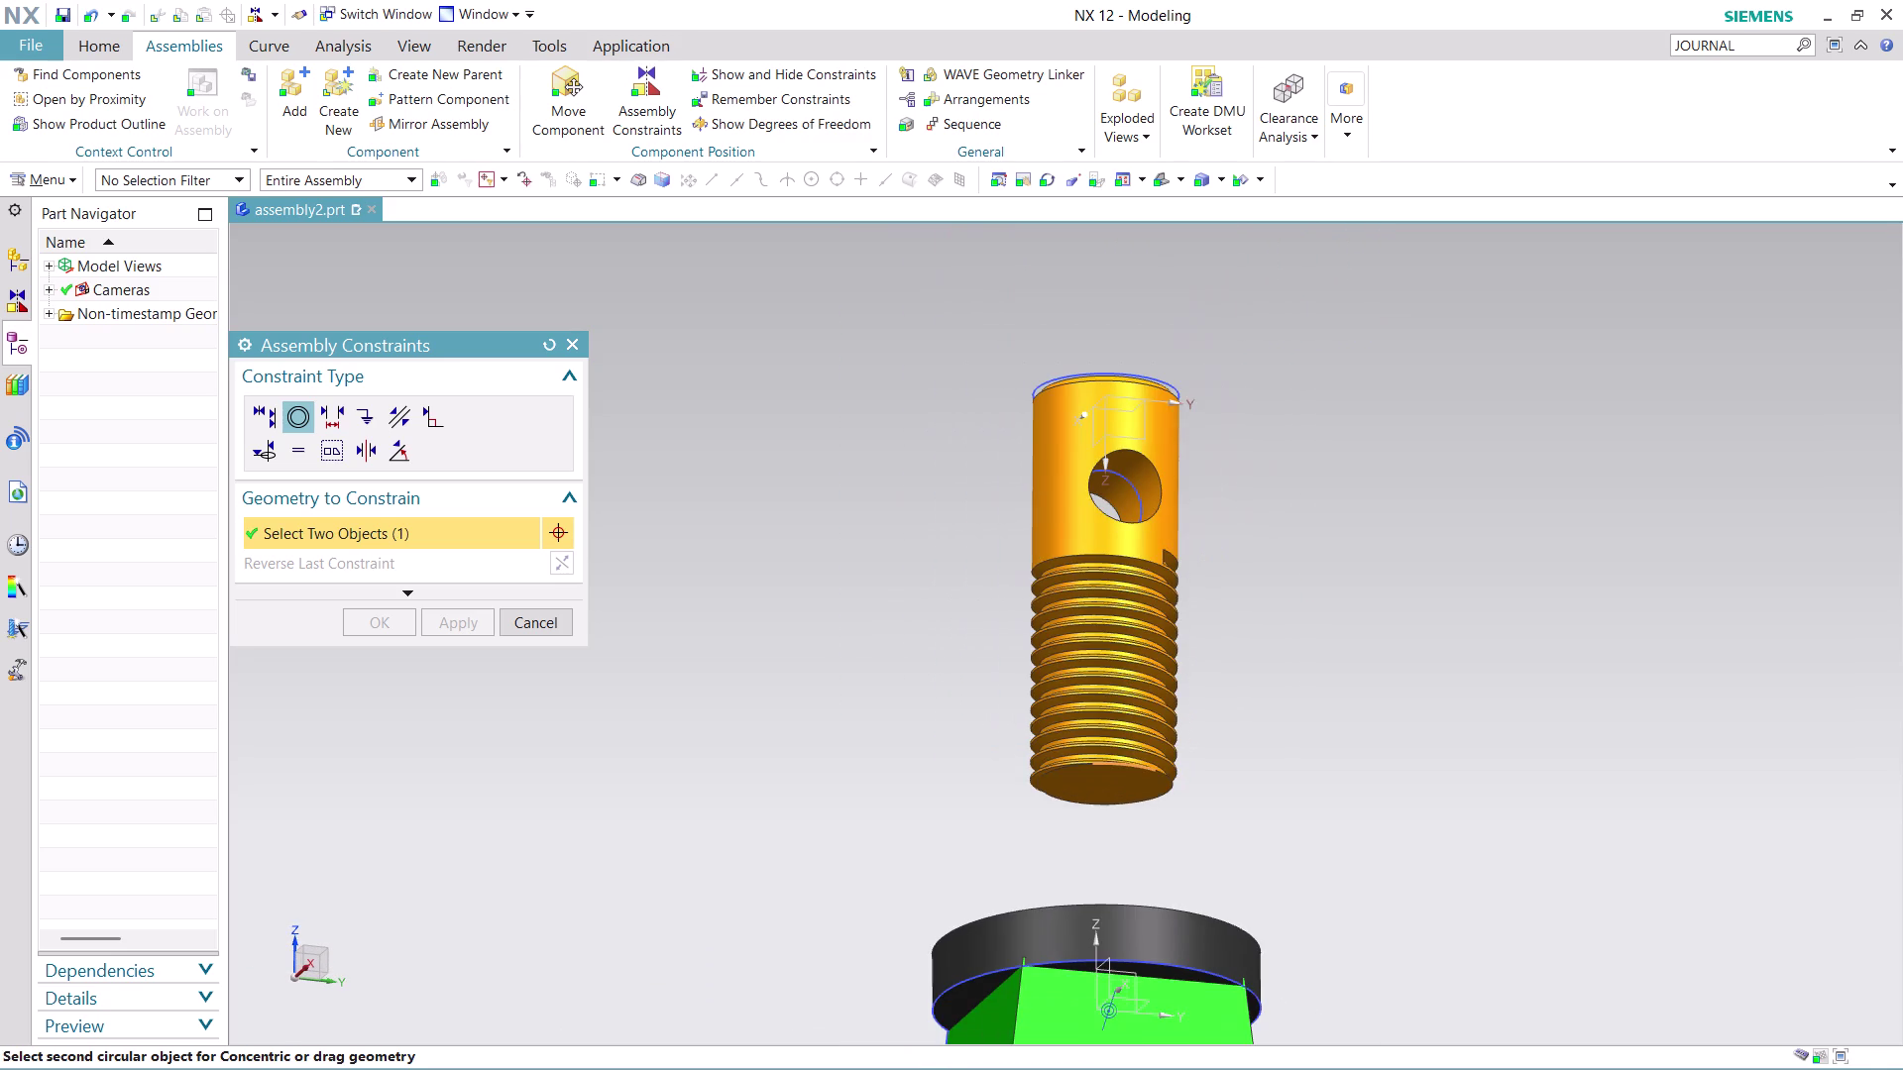
middle_drag(1256, 799, 1258, 916)
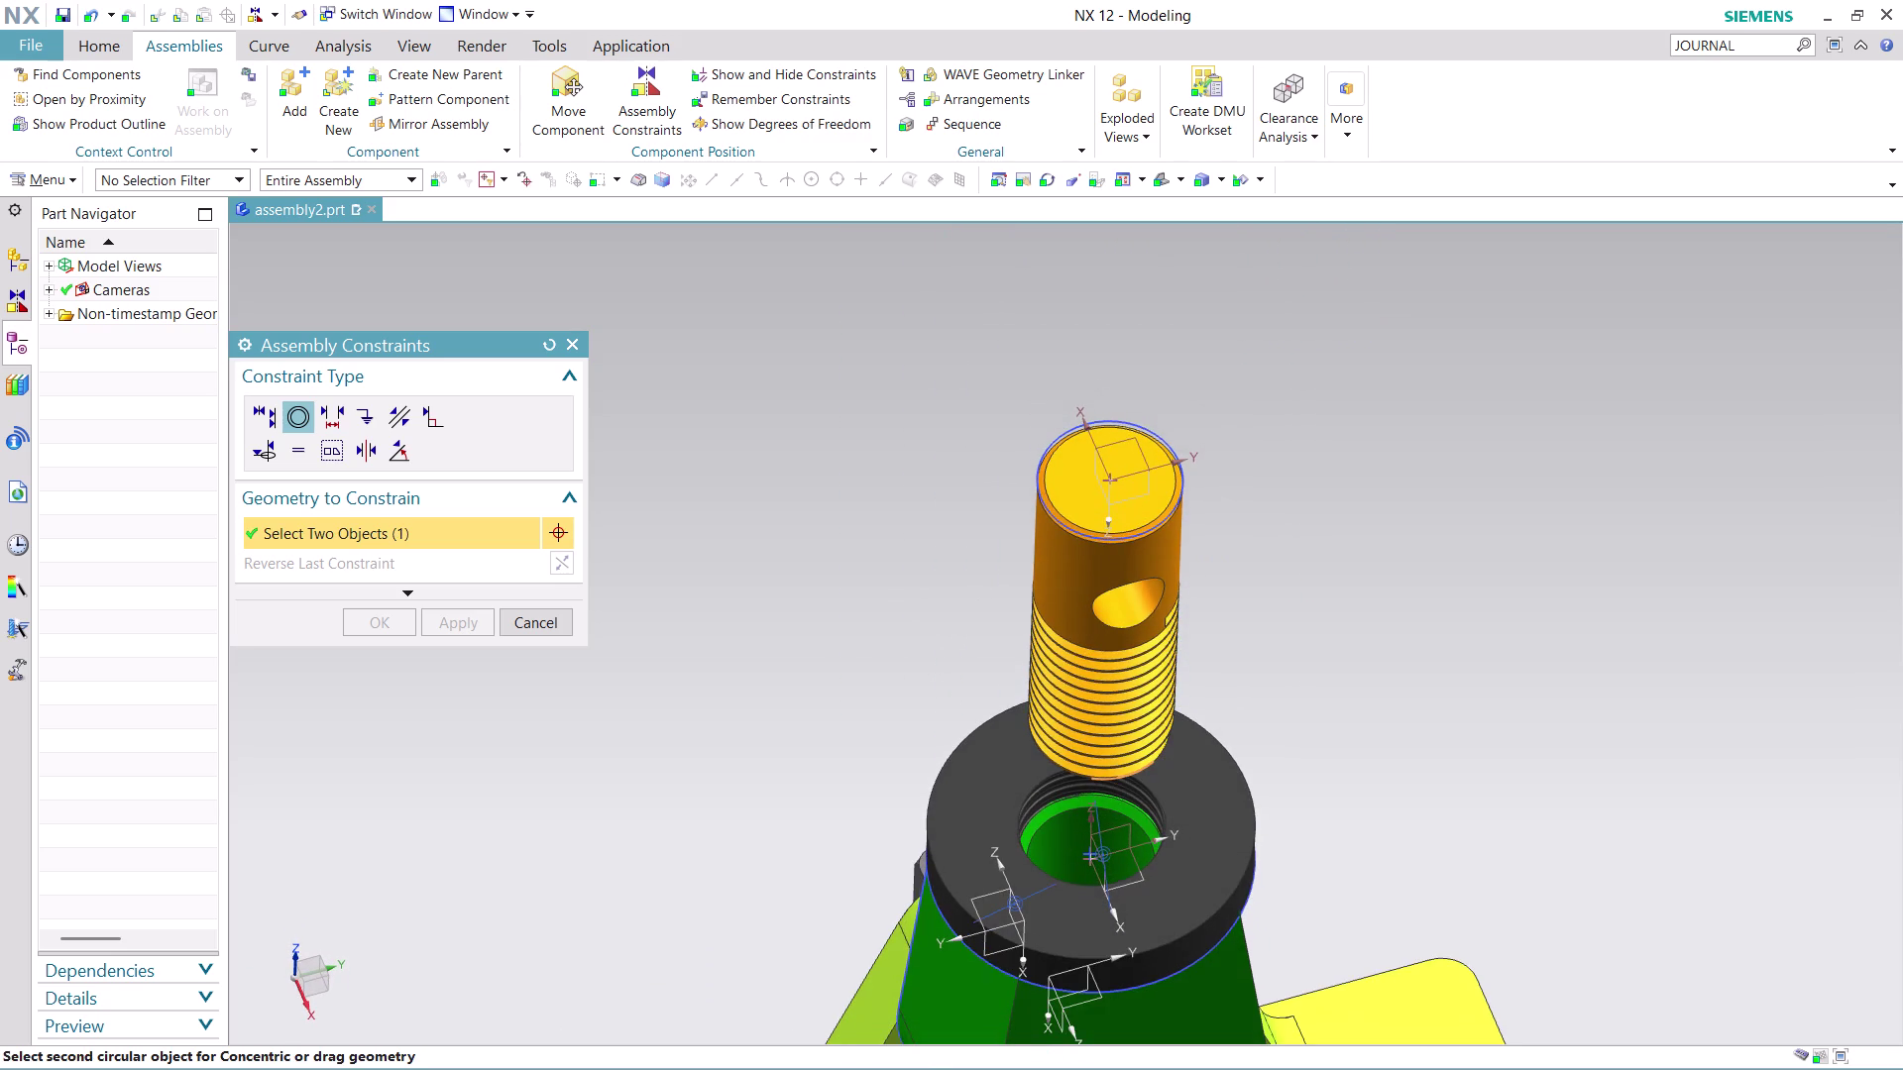
scroll(up, 3)
middle_drag(1513, 658, 1512, 711)
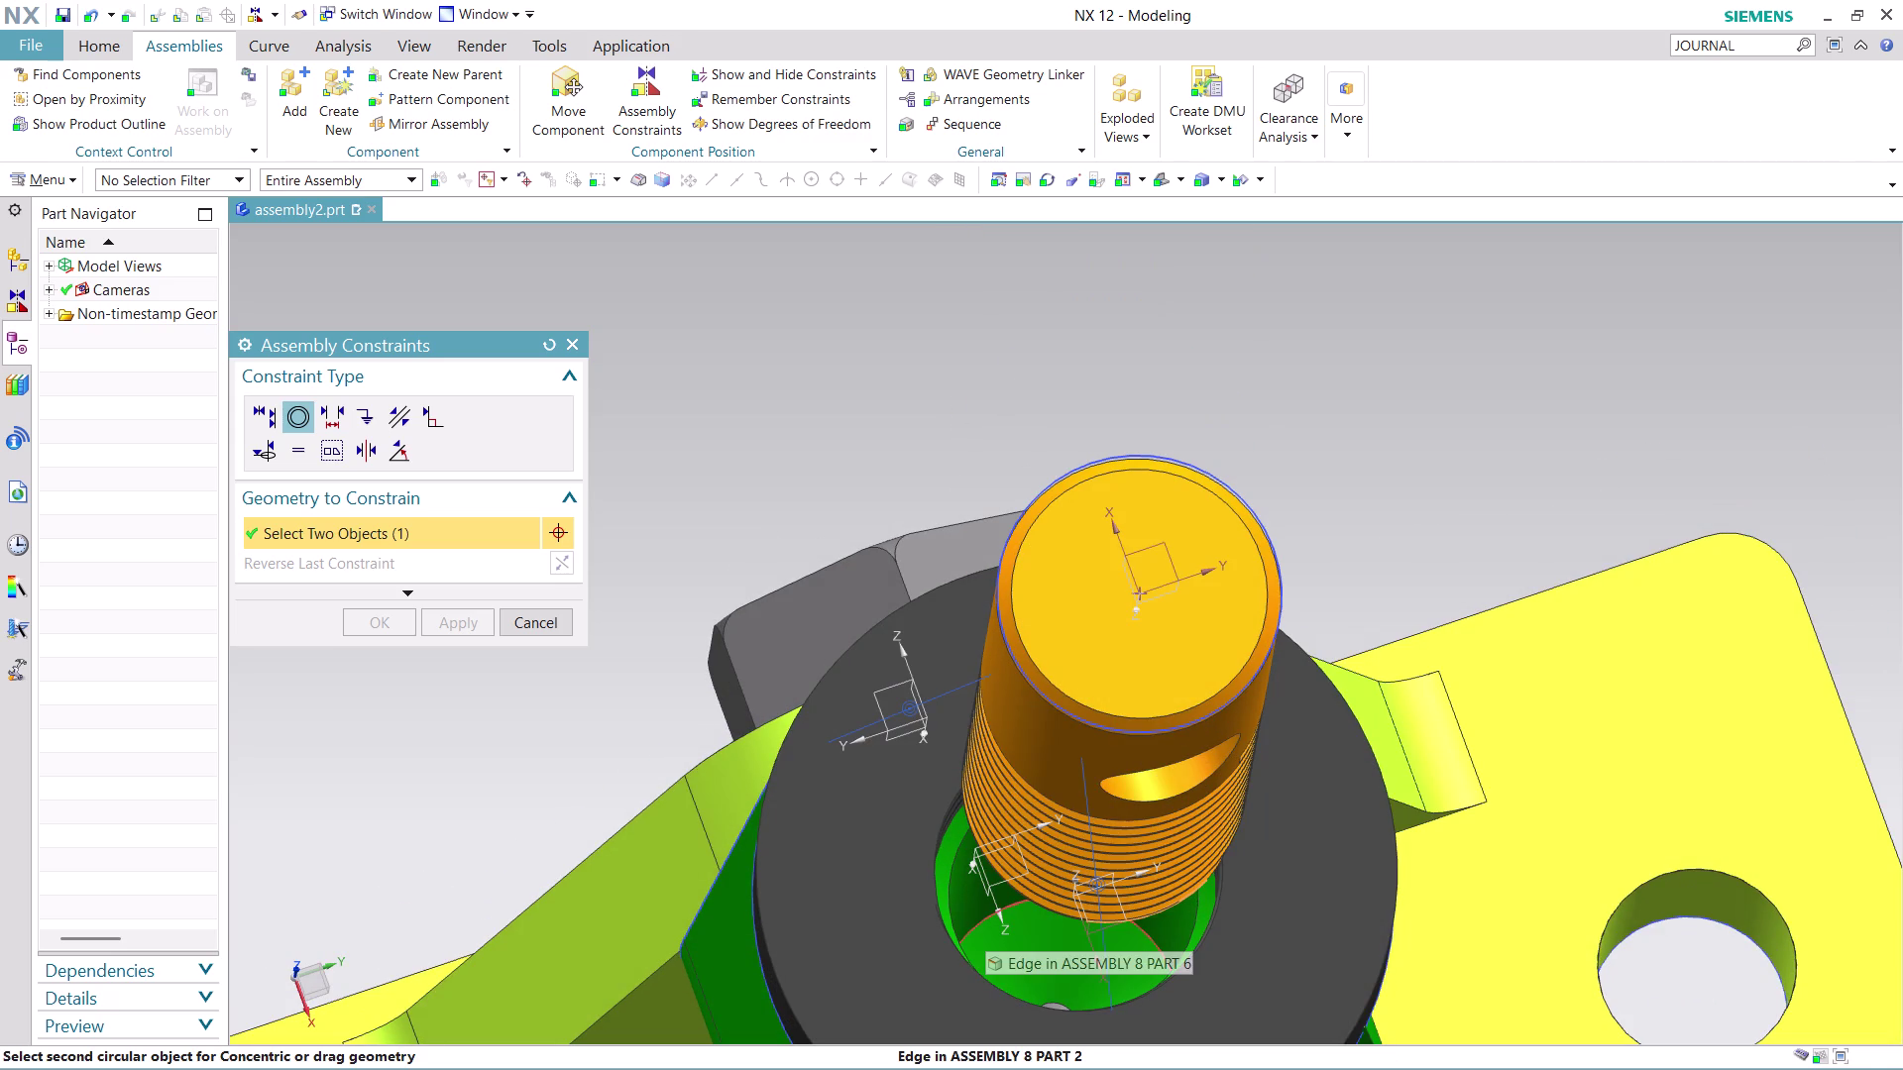
click(985, 925)
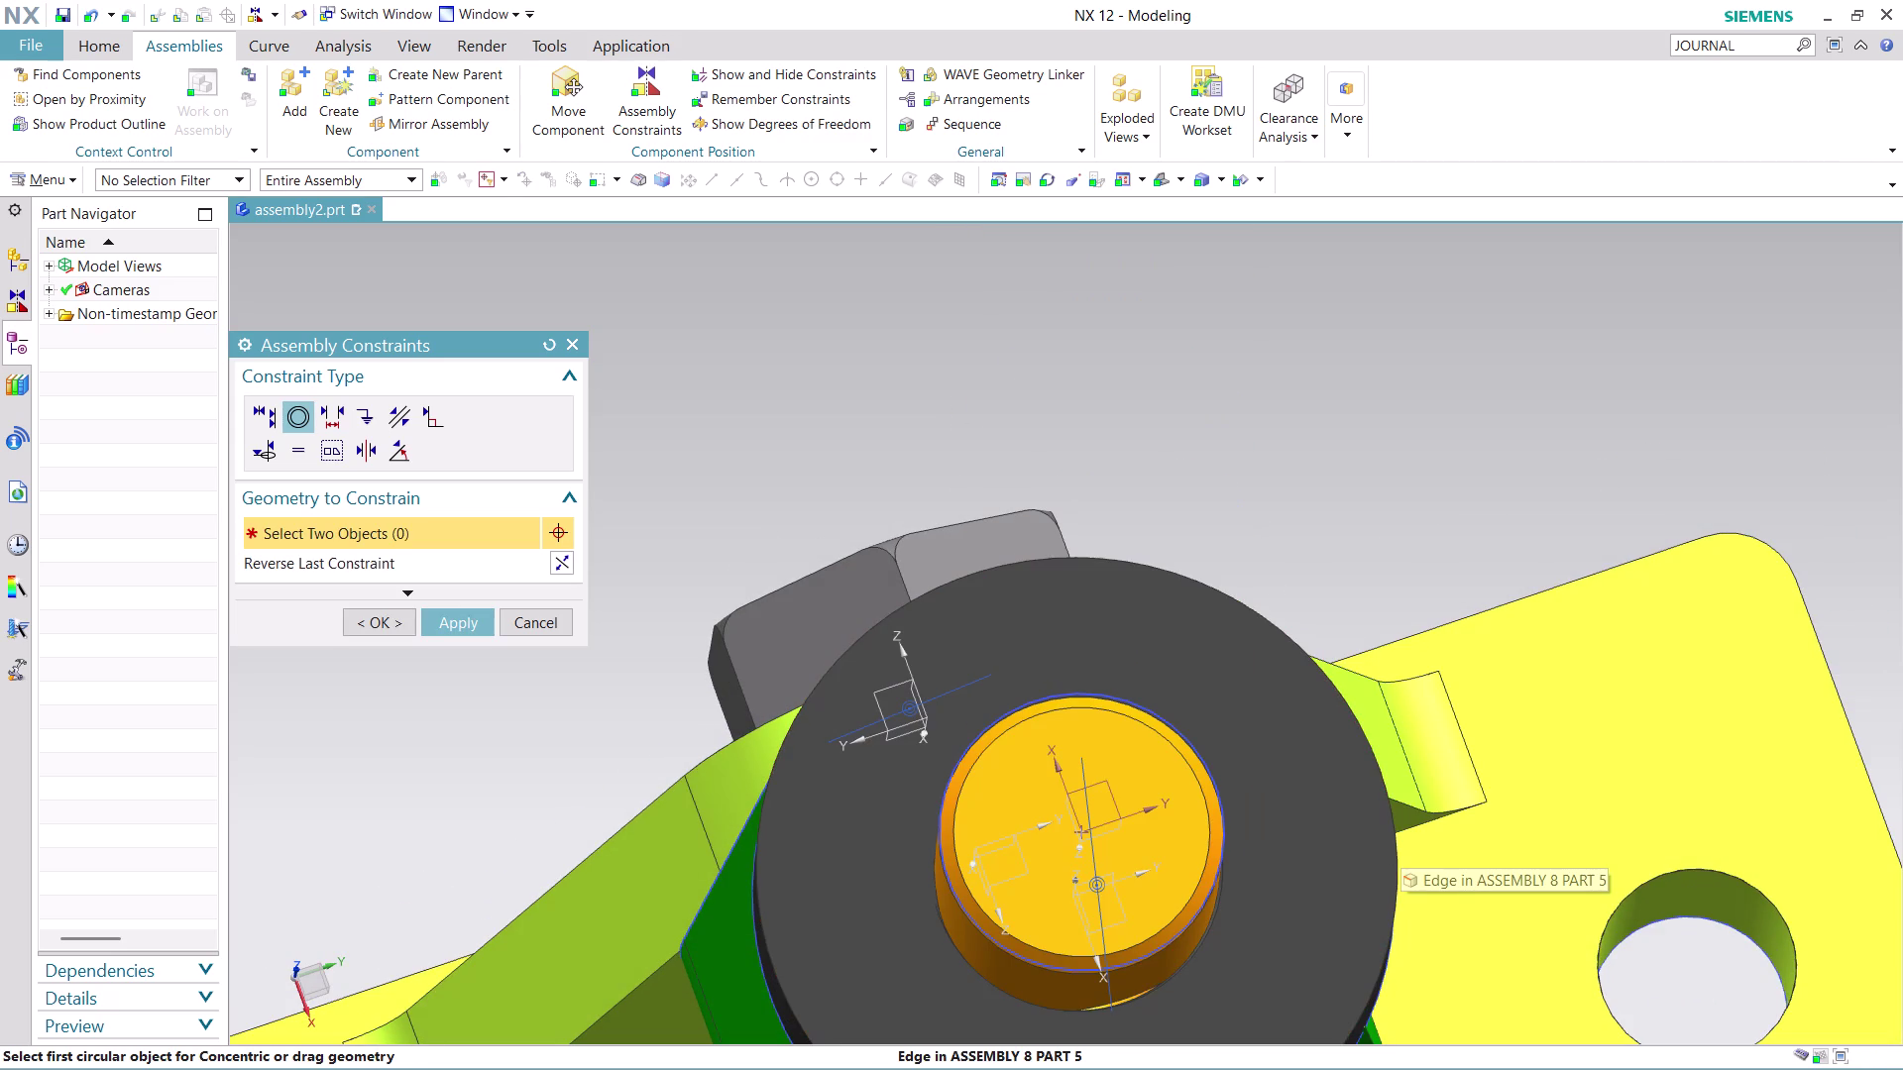
key(ctrl+z)
Reapply concentric between the screw's circular edge and the washer's circular edge.
scroll(up, 3)
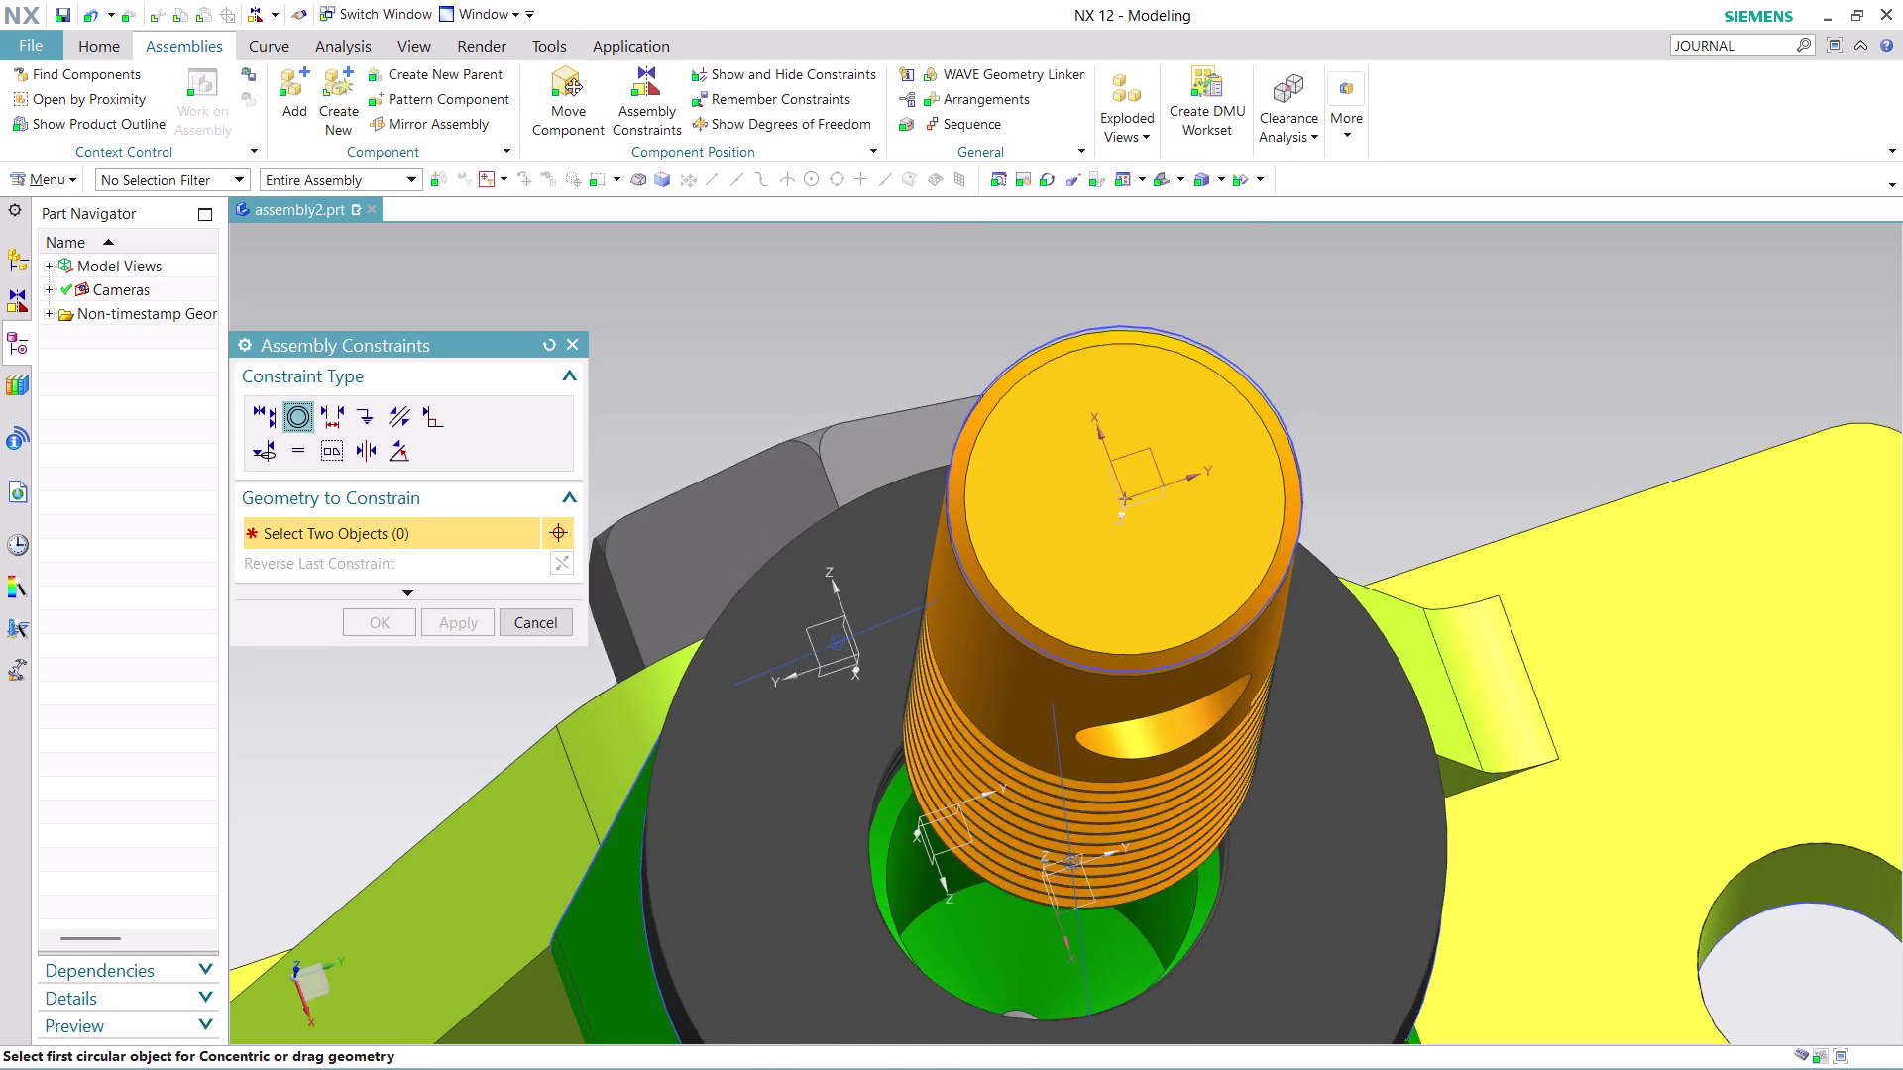
scroll(up, 3)
click(1109, 862)
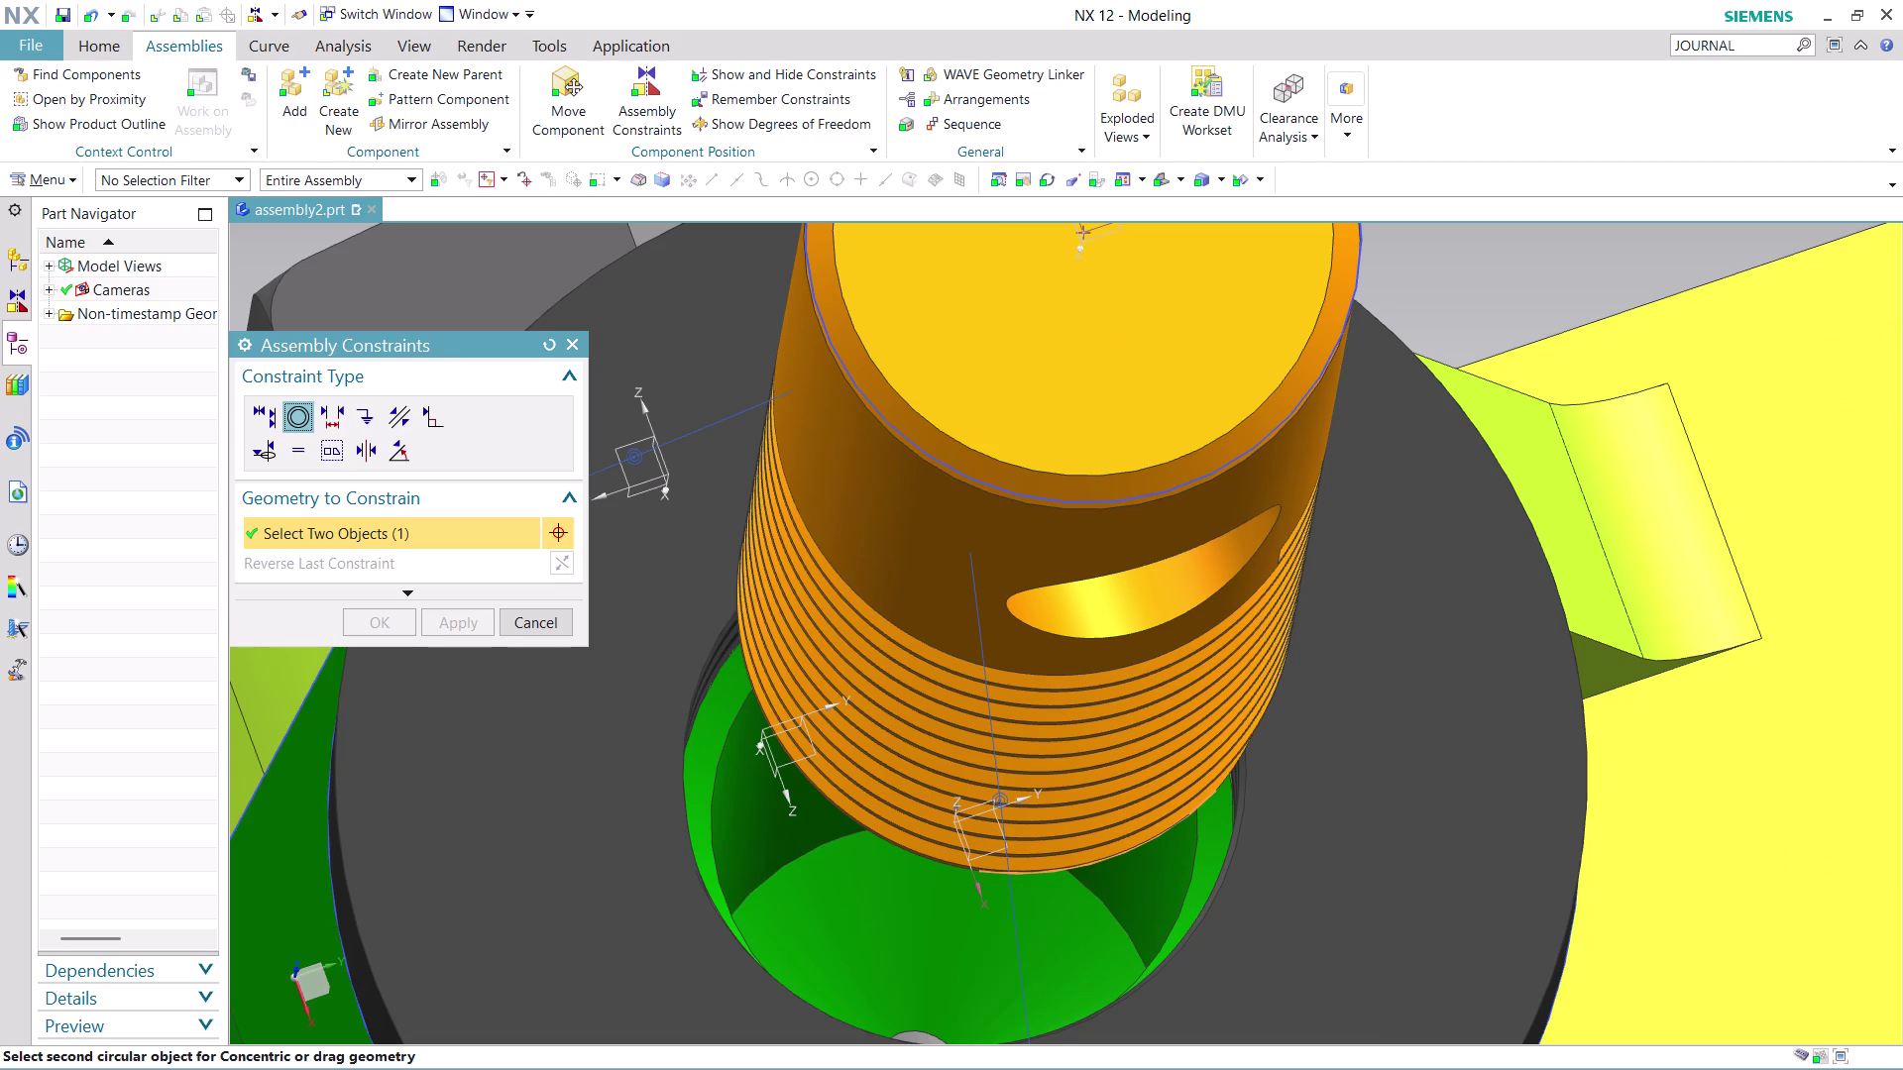
scroll(down, 3)
middle_drag(749, 848, 784, 750)
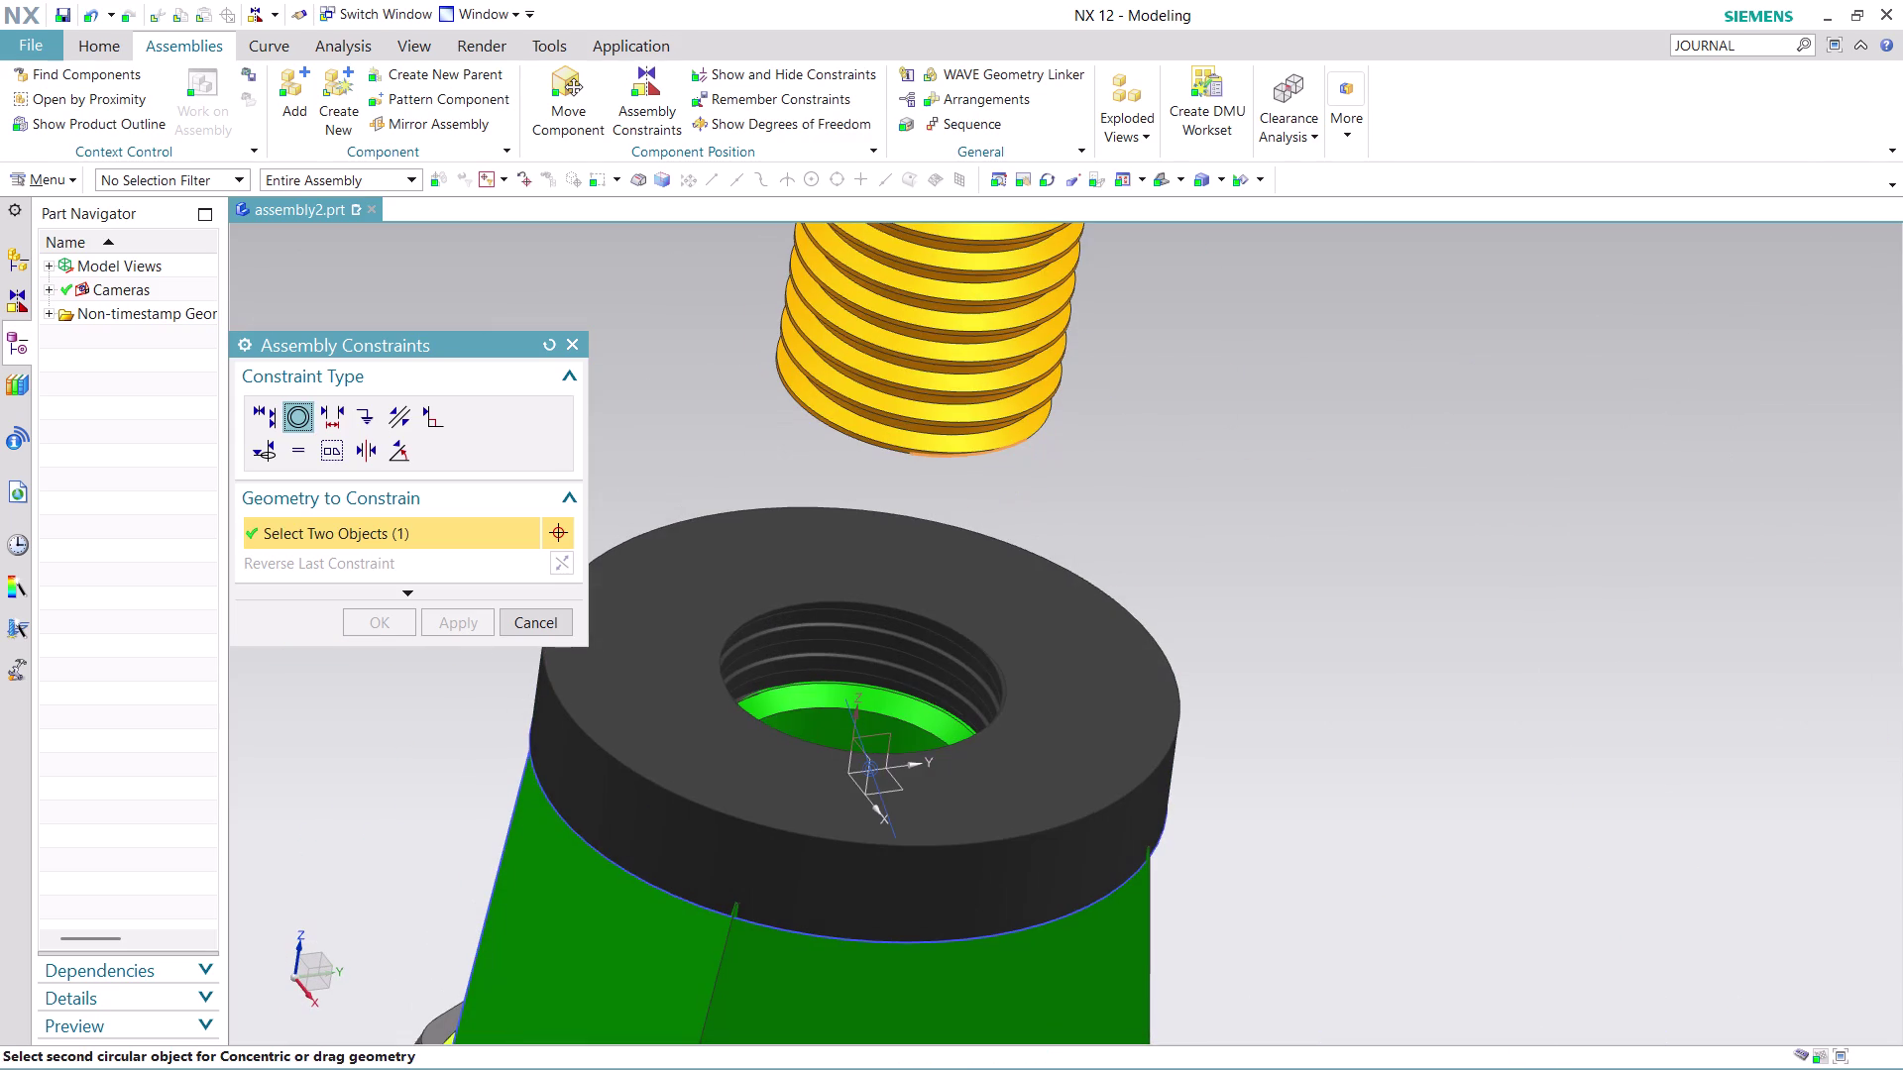
scroll(up, 3)
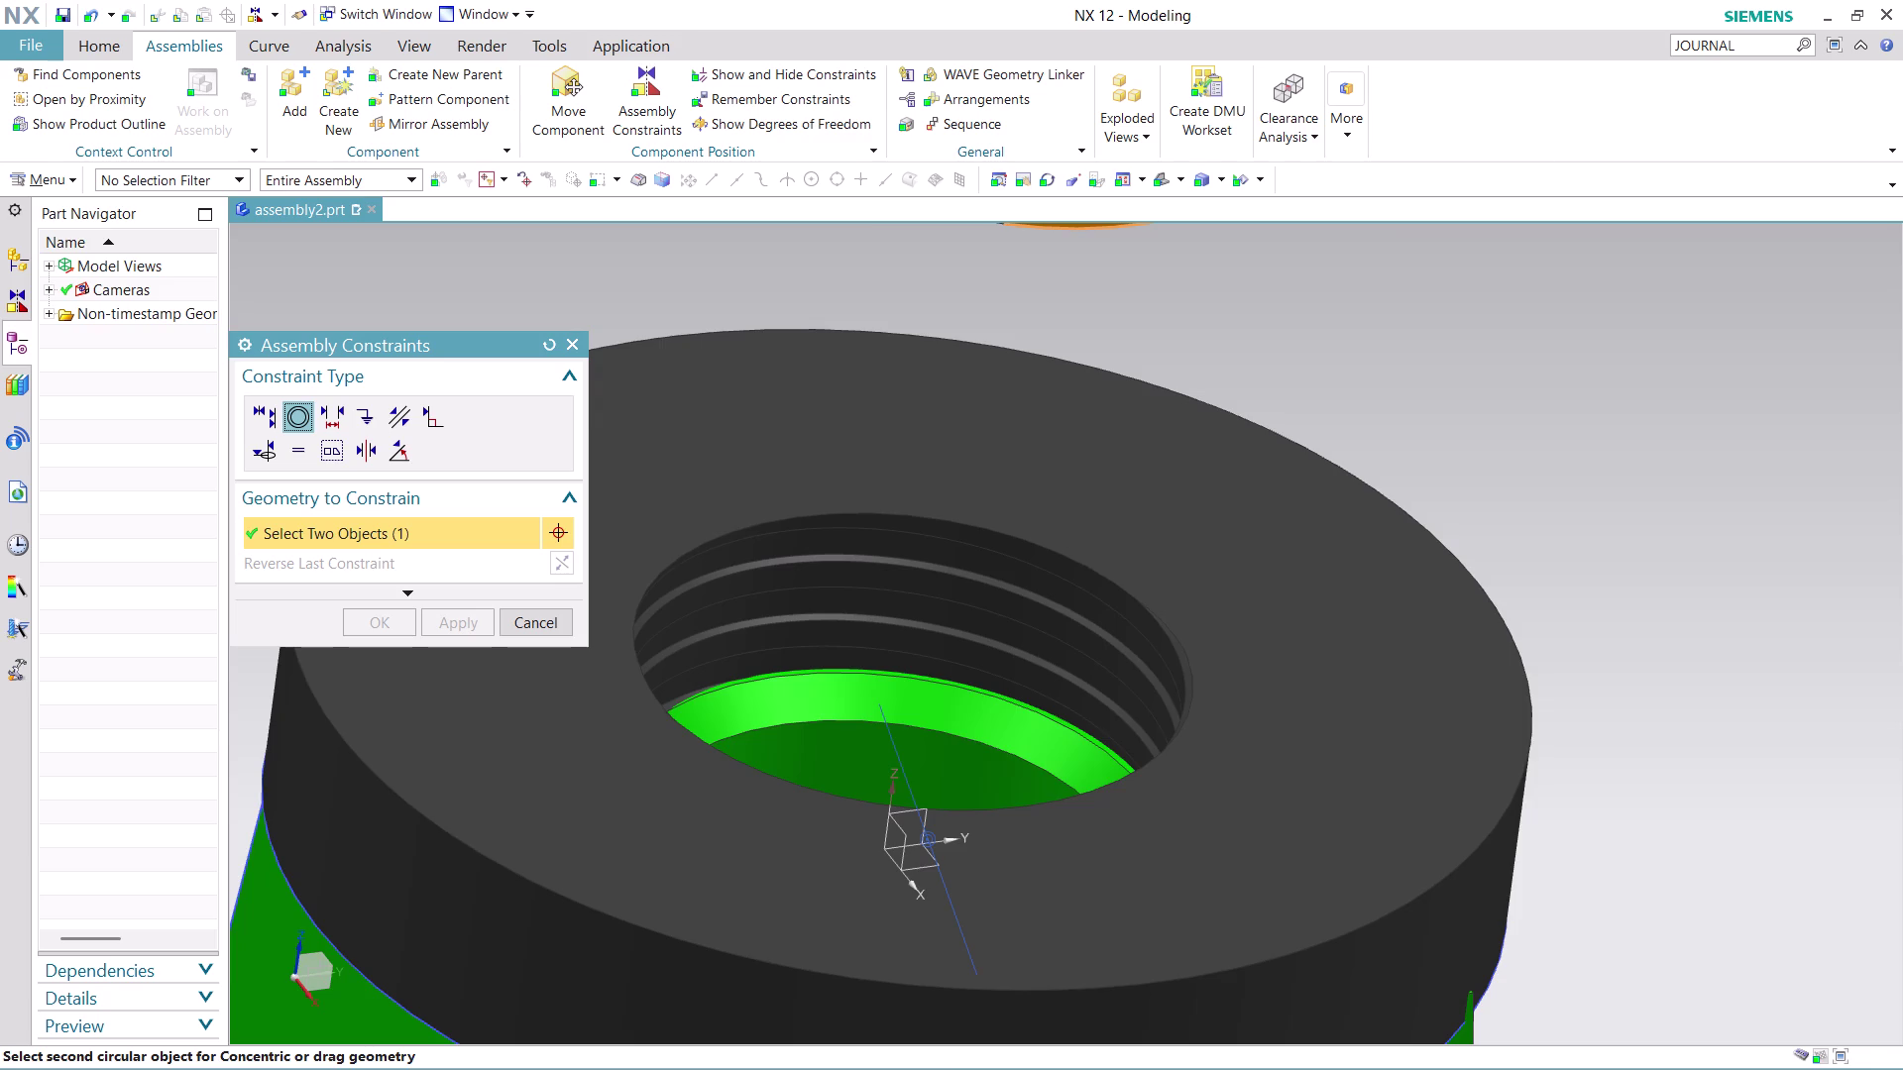
middle_drag(836, 686, 817, 727)
scroll(down, 3)
scroll(up, 3)
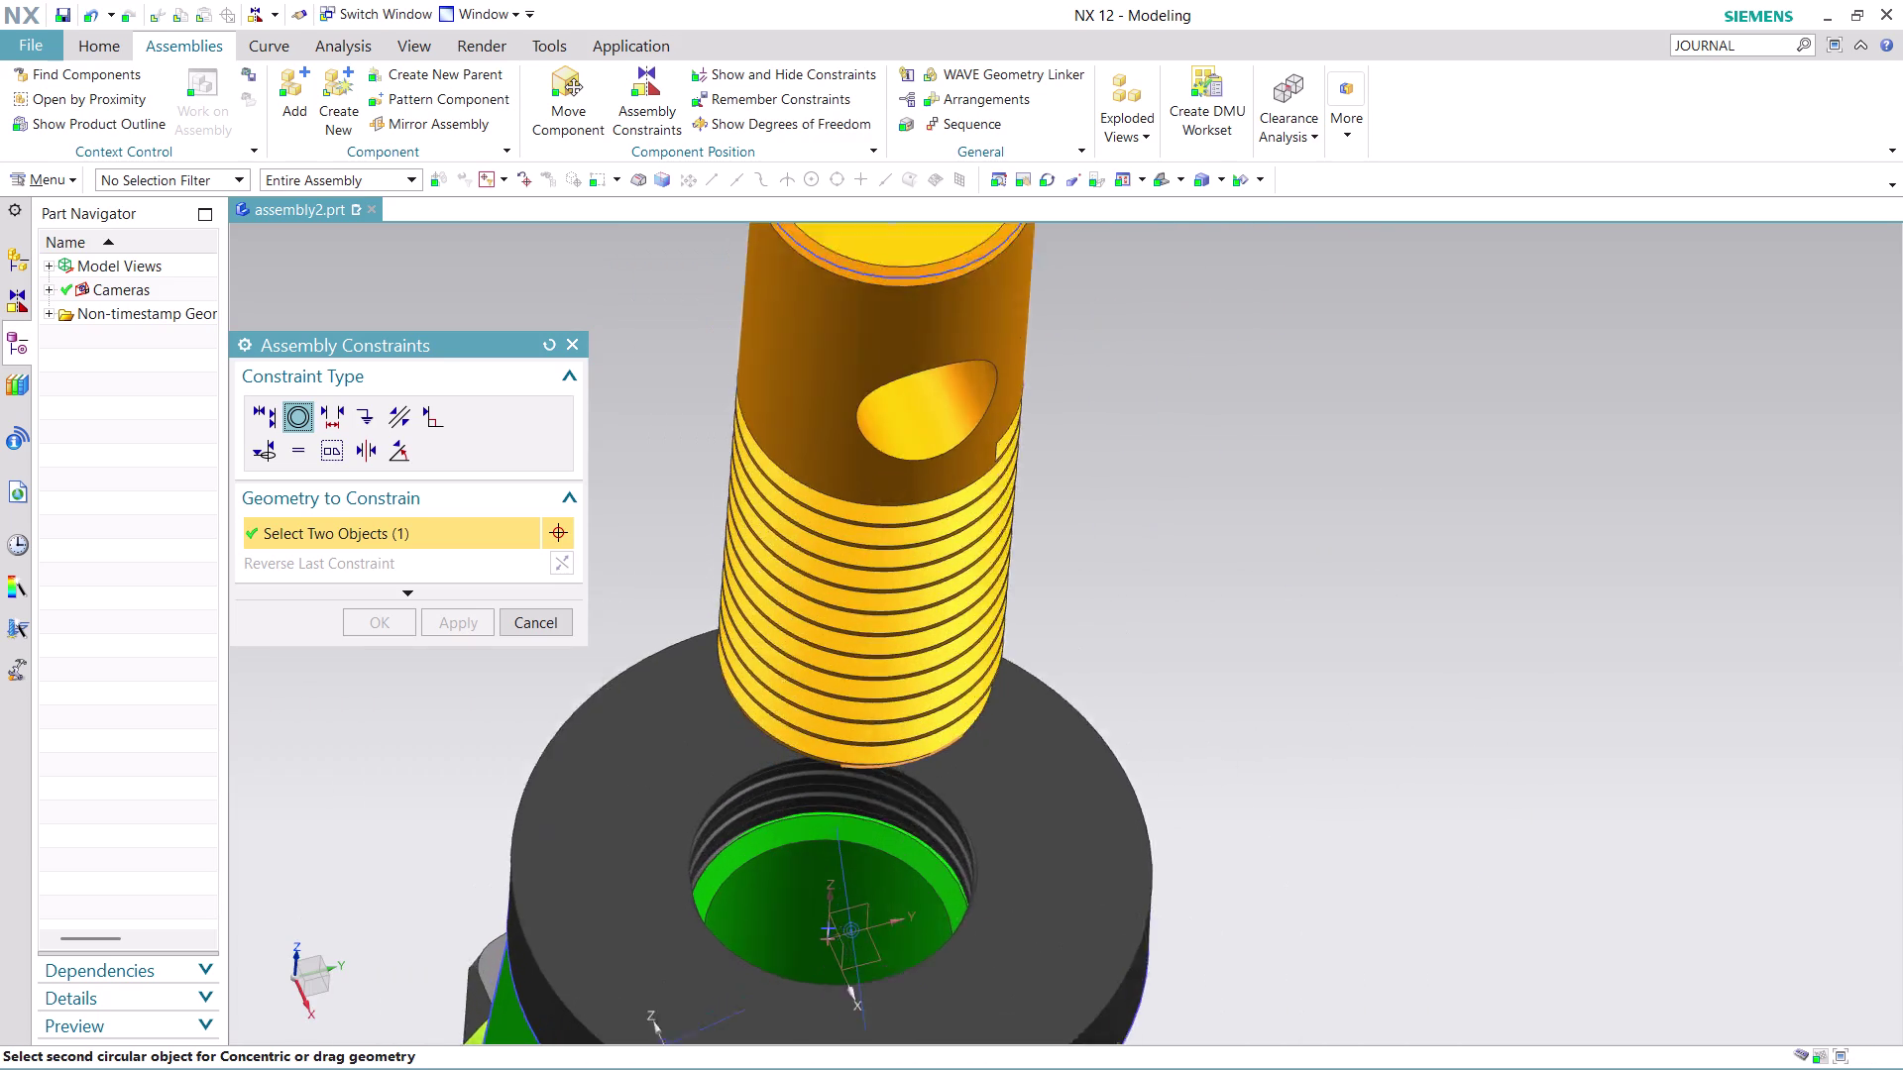
scroll(up, 3)
click(715, 842)
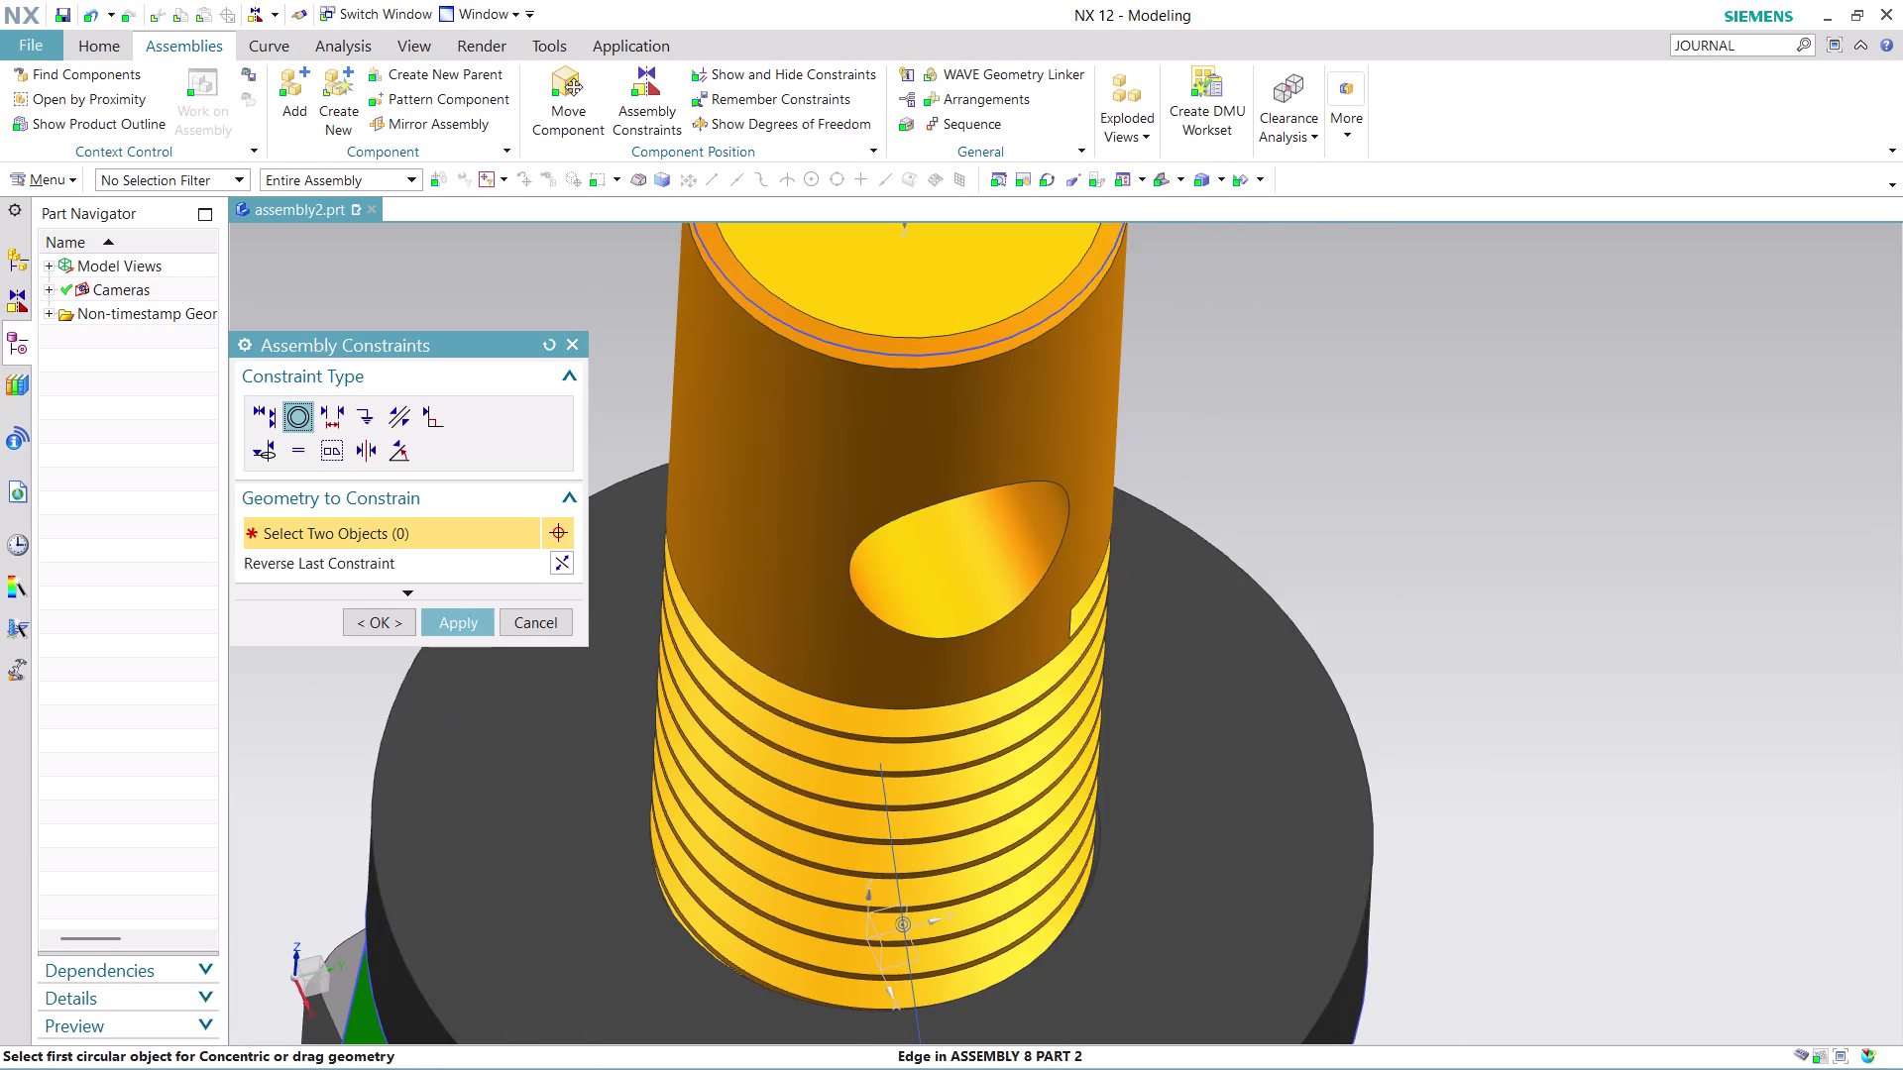
Orbit to review the whole tilted bracket assembly with the screw seated.
scroll(down, 3)
scroll(down, 3)
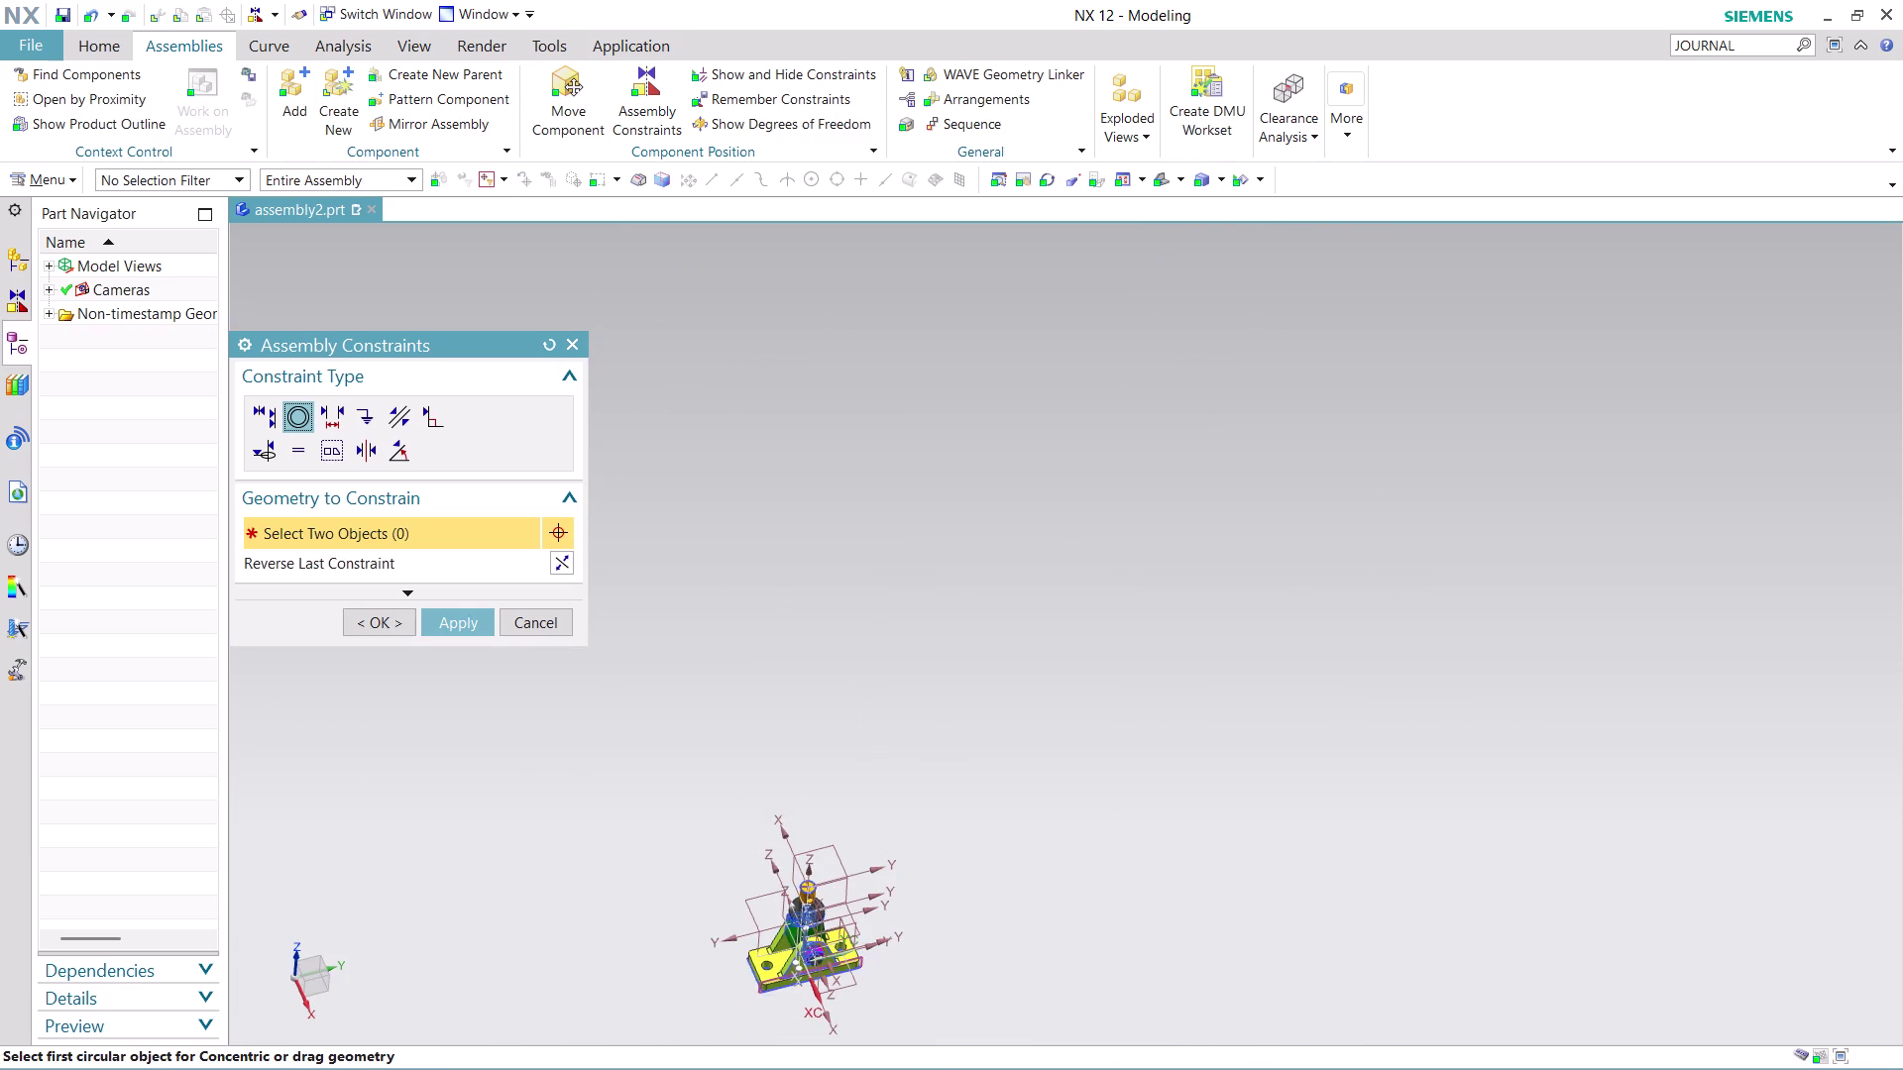
middle_drag(907, 922, 974, 862)
scroll(up, 3)
scroll(up, 3)
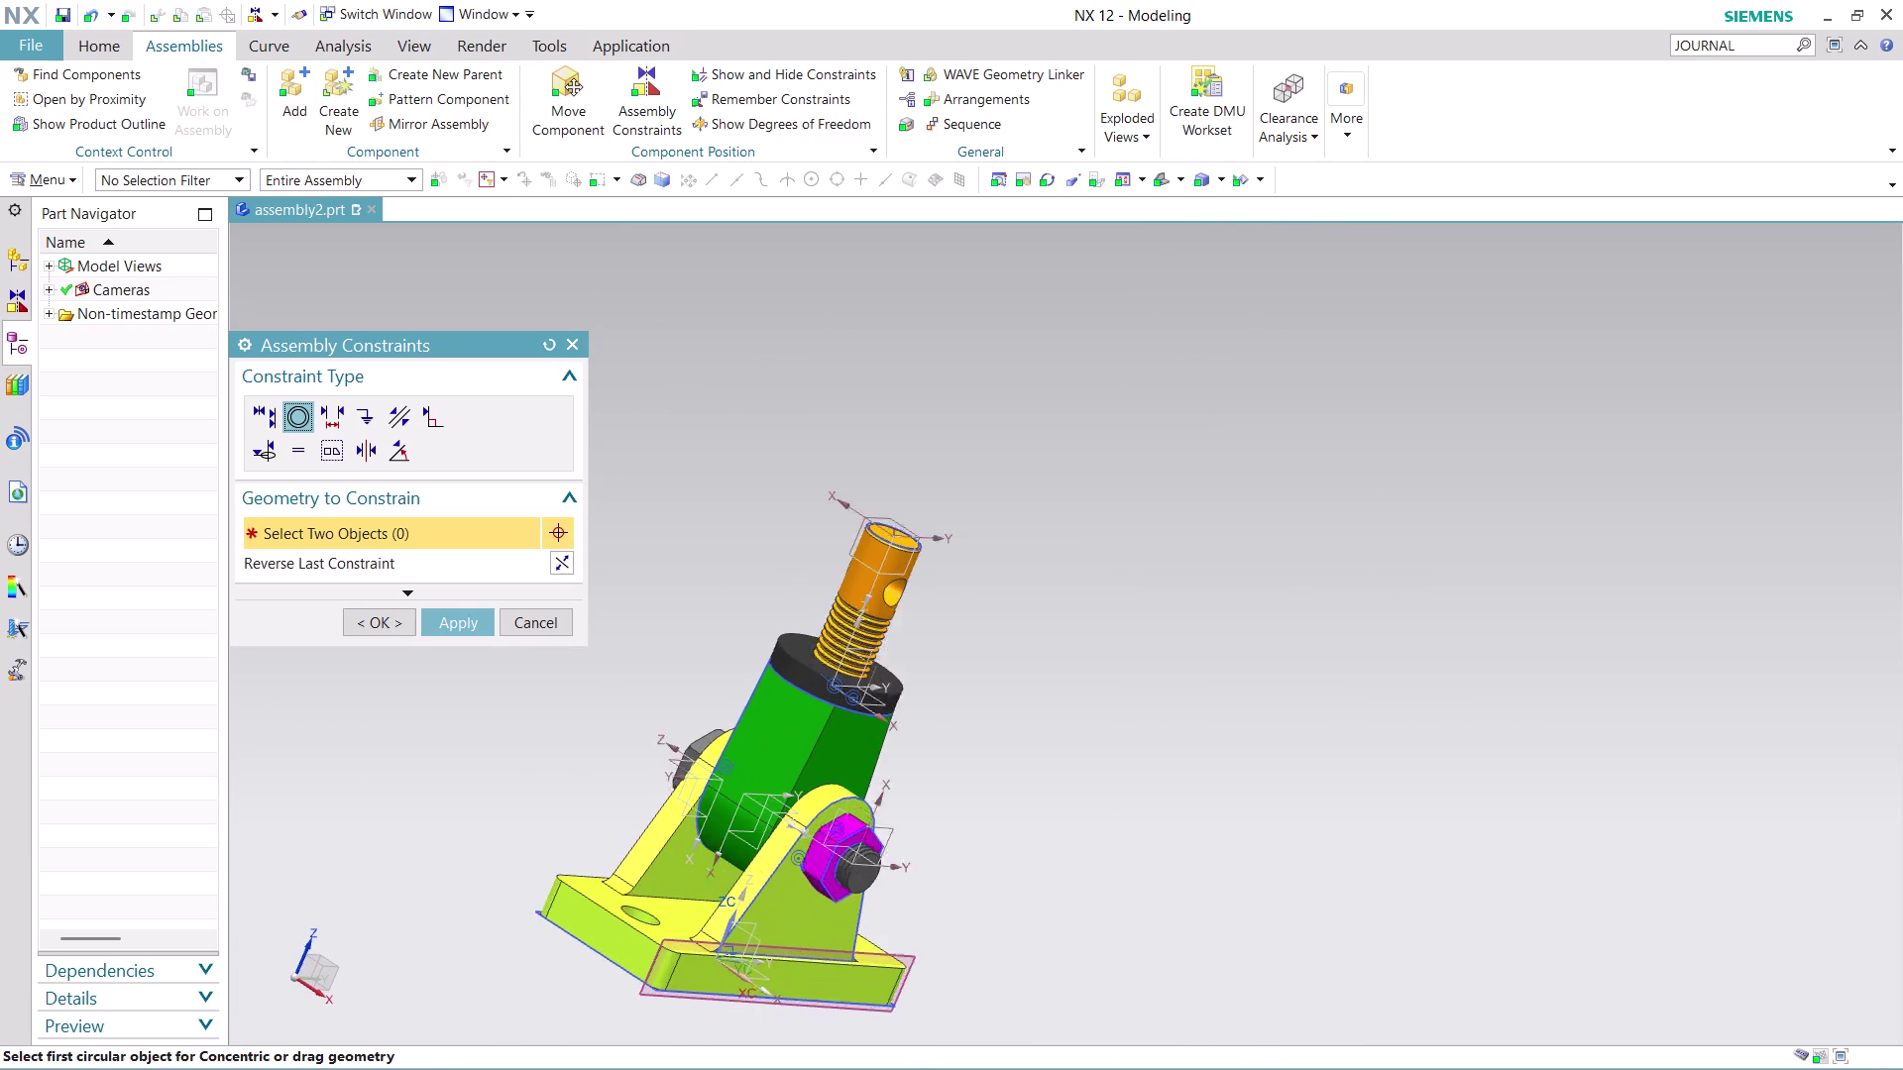
scroll(up, 3)
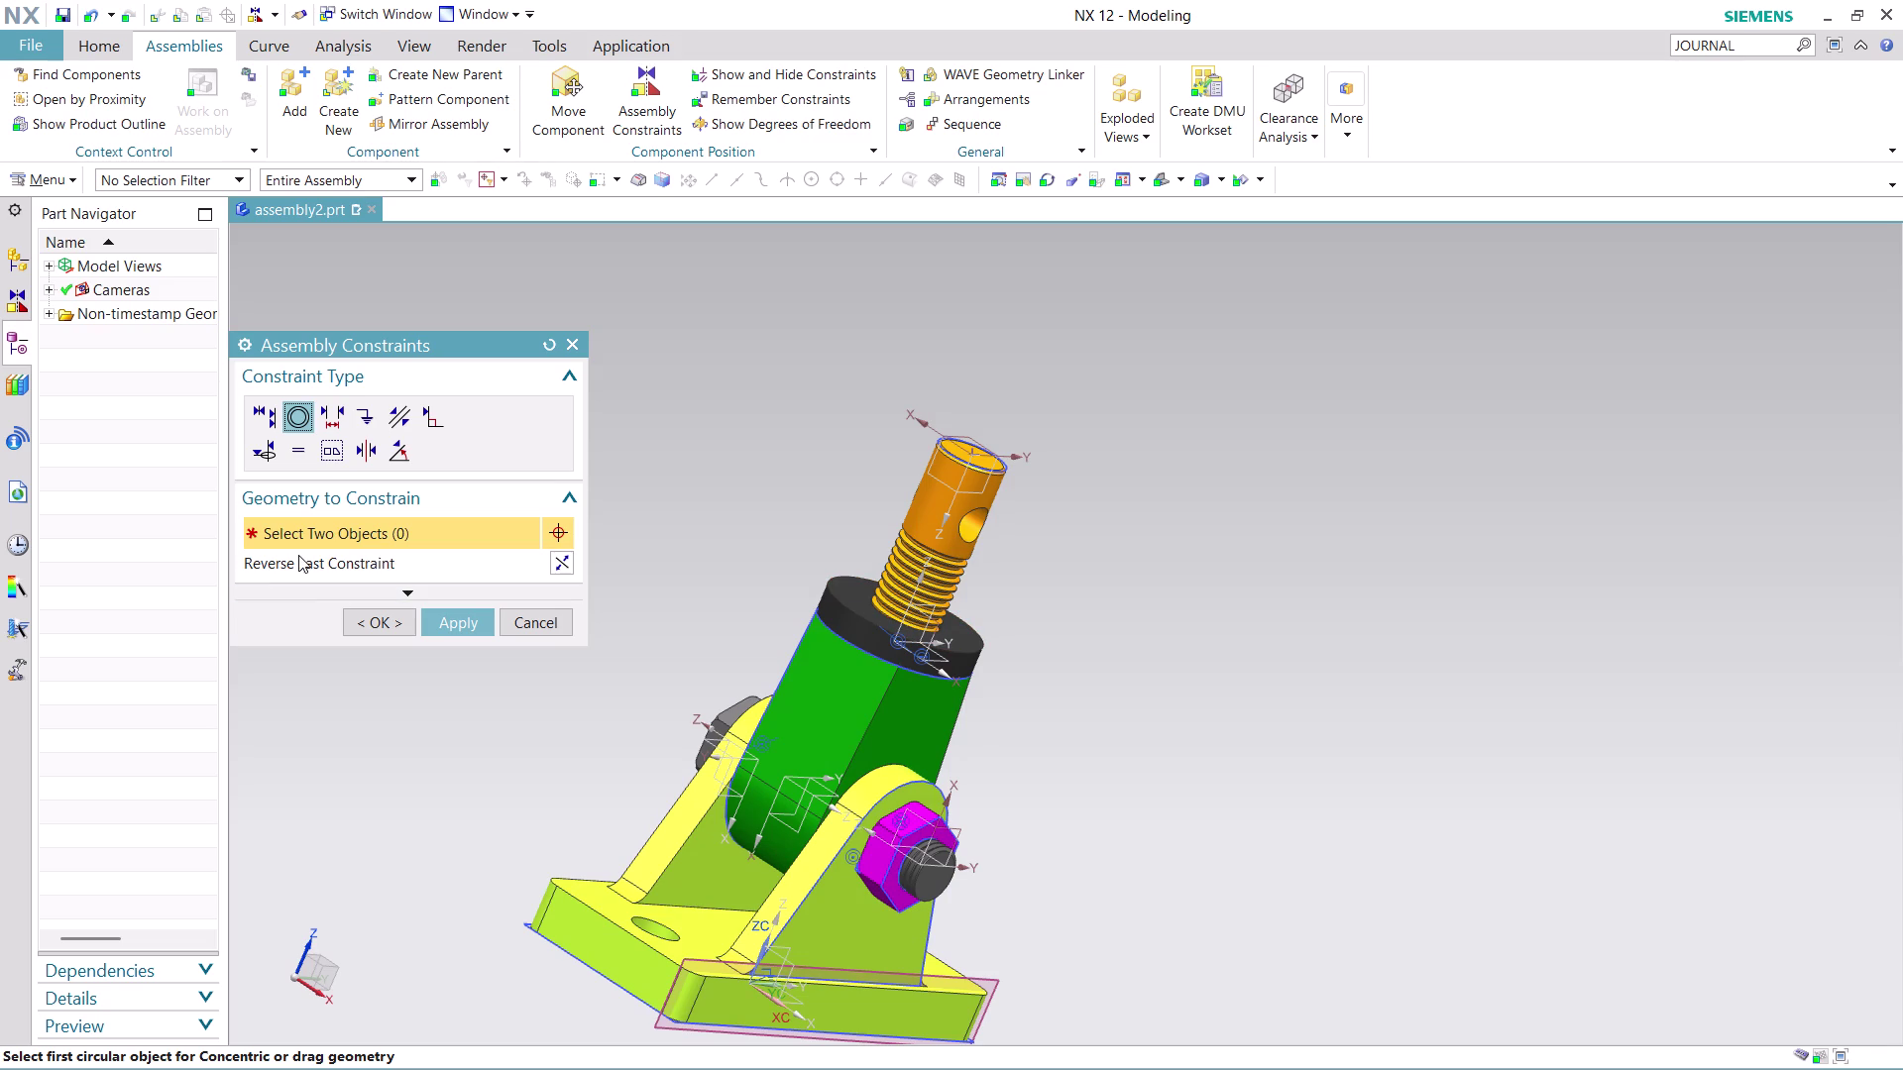
click(321, 409)
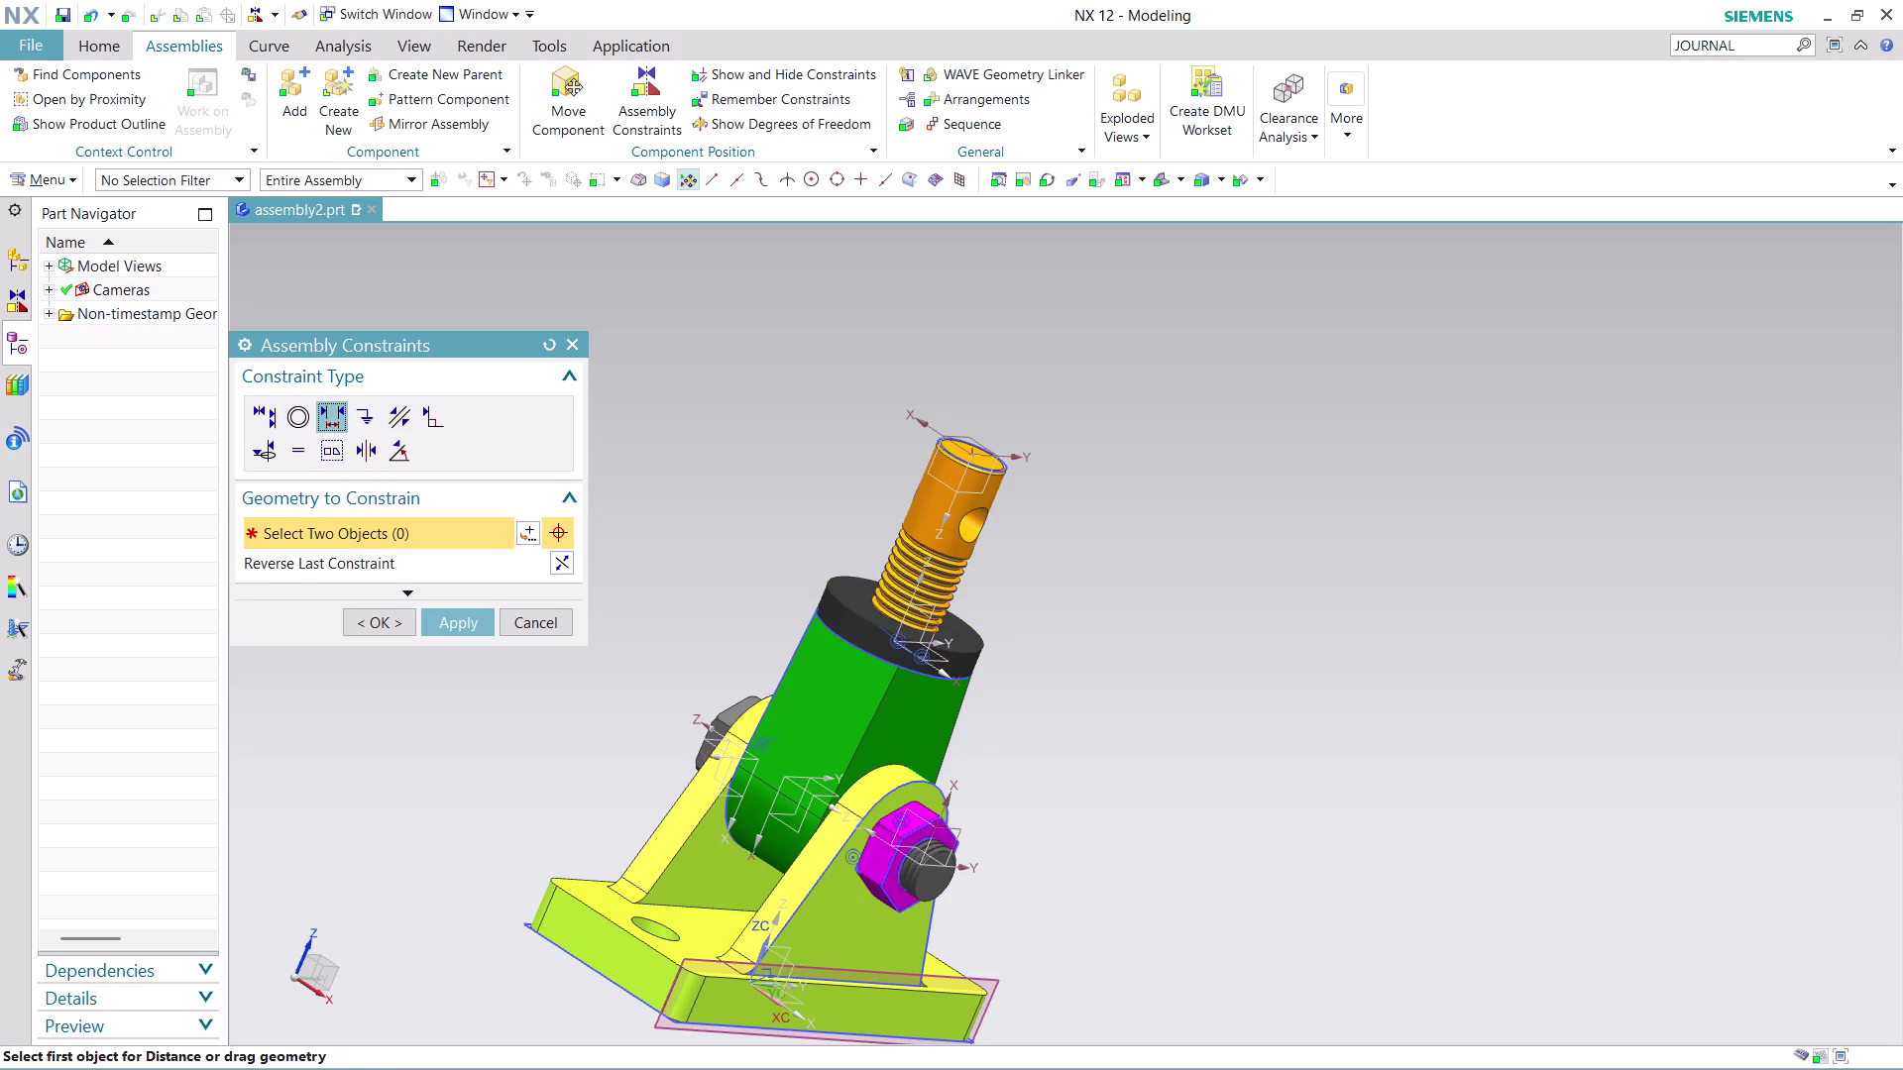
Pick screw and washer faces for a distance, dismissing the overlapping-objects list.
click(983, 460)
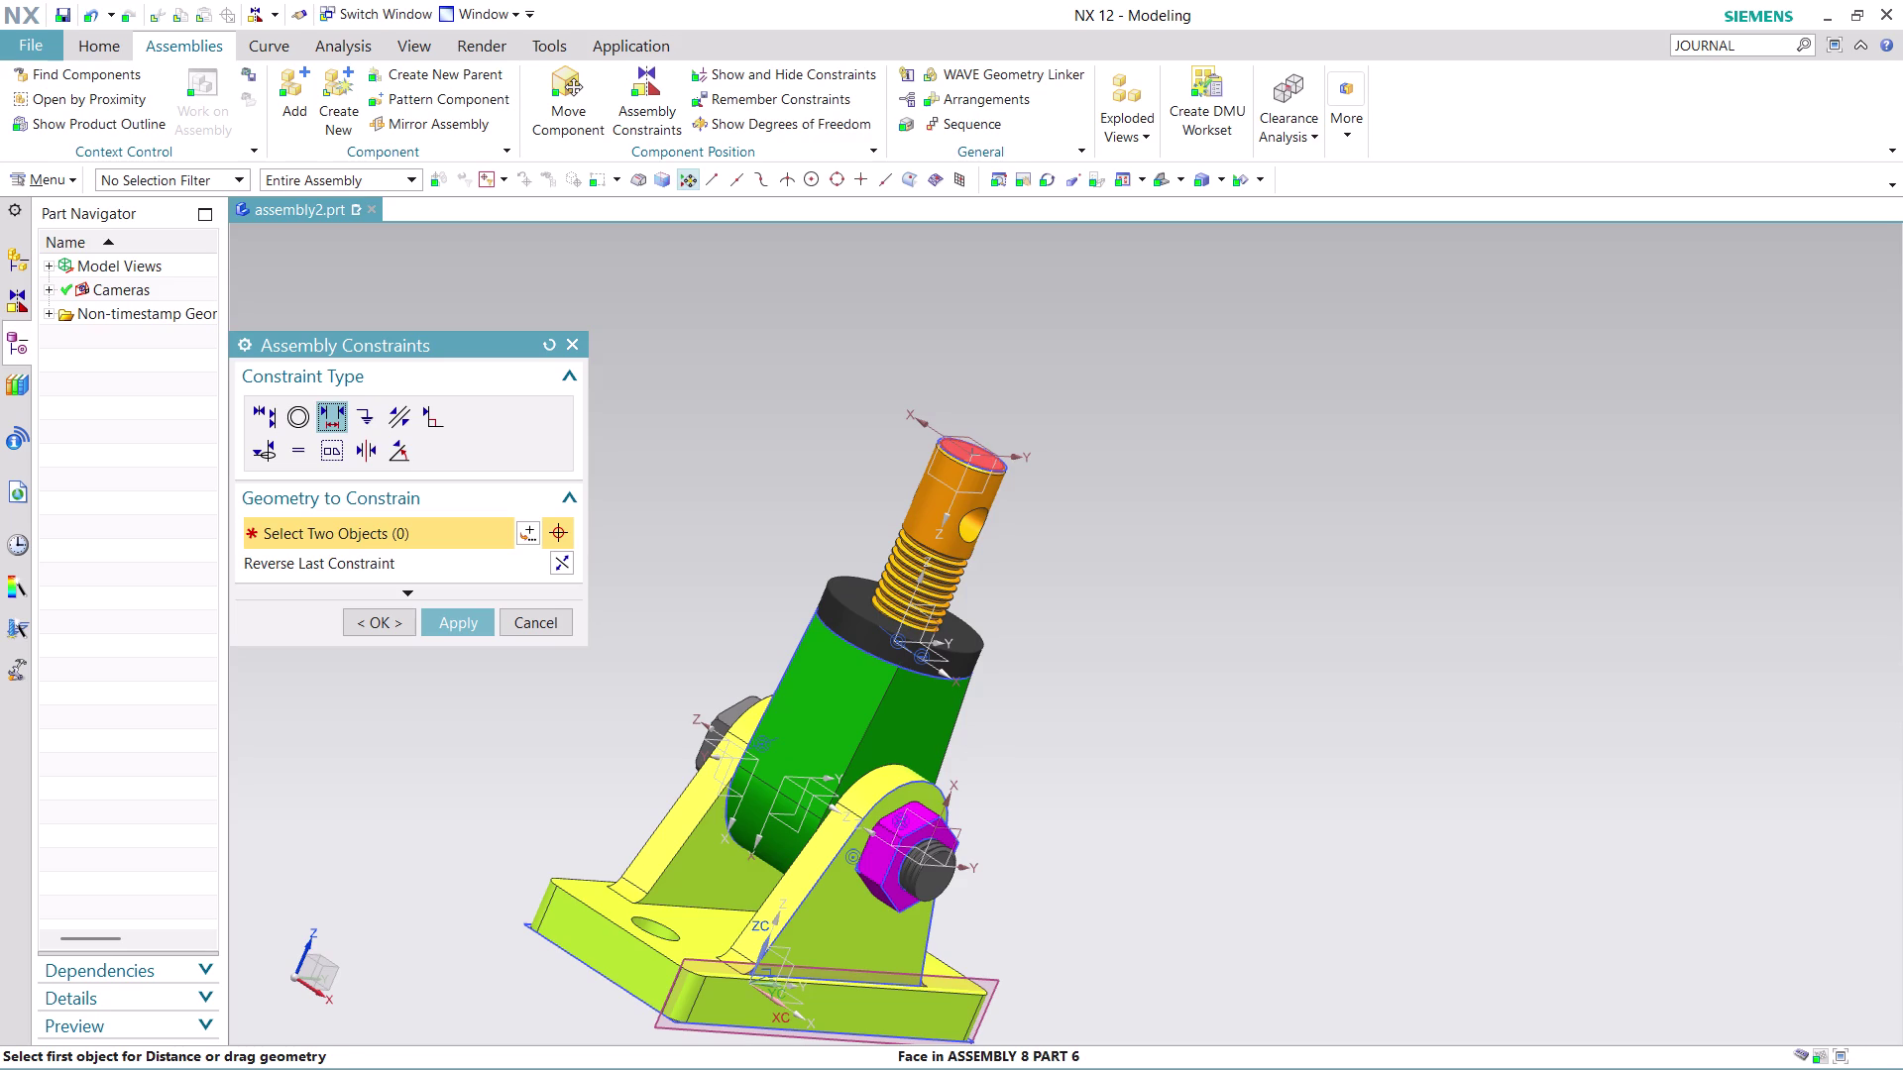
click(856, 644)
click(954, 673)
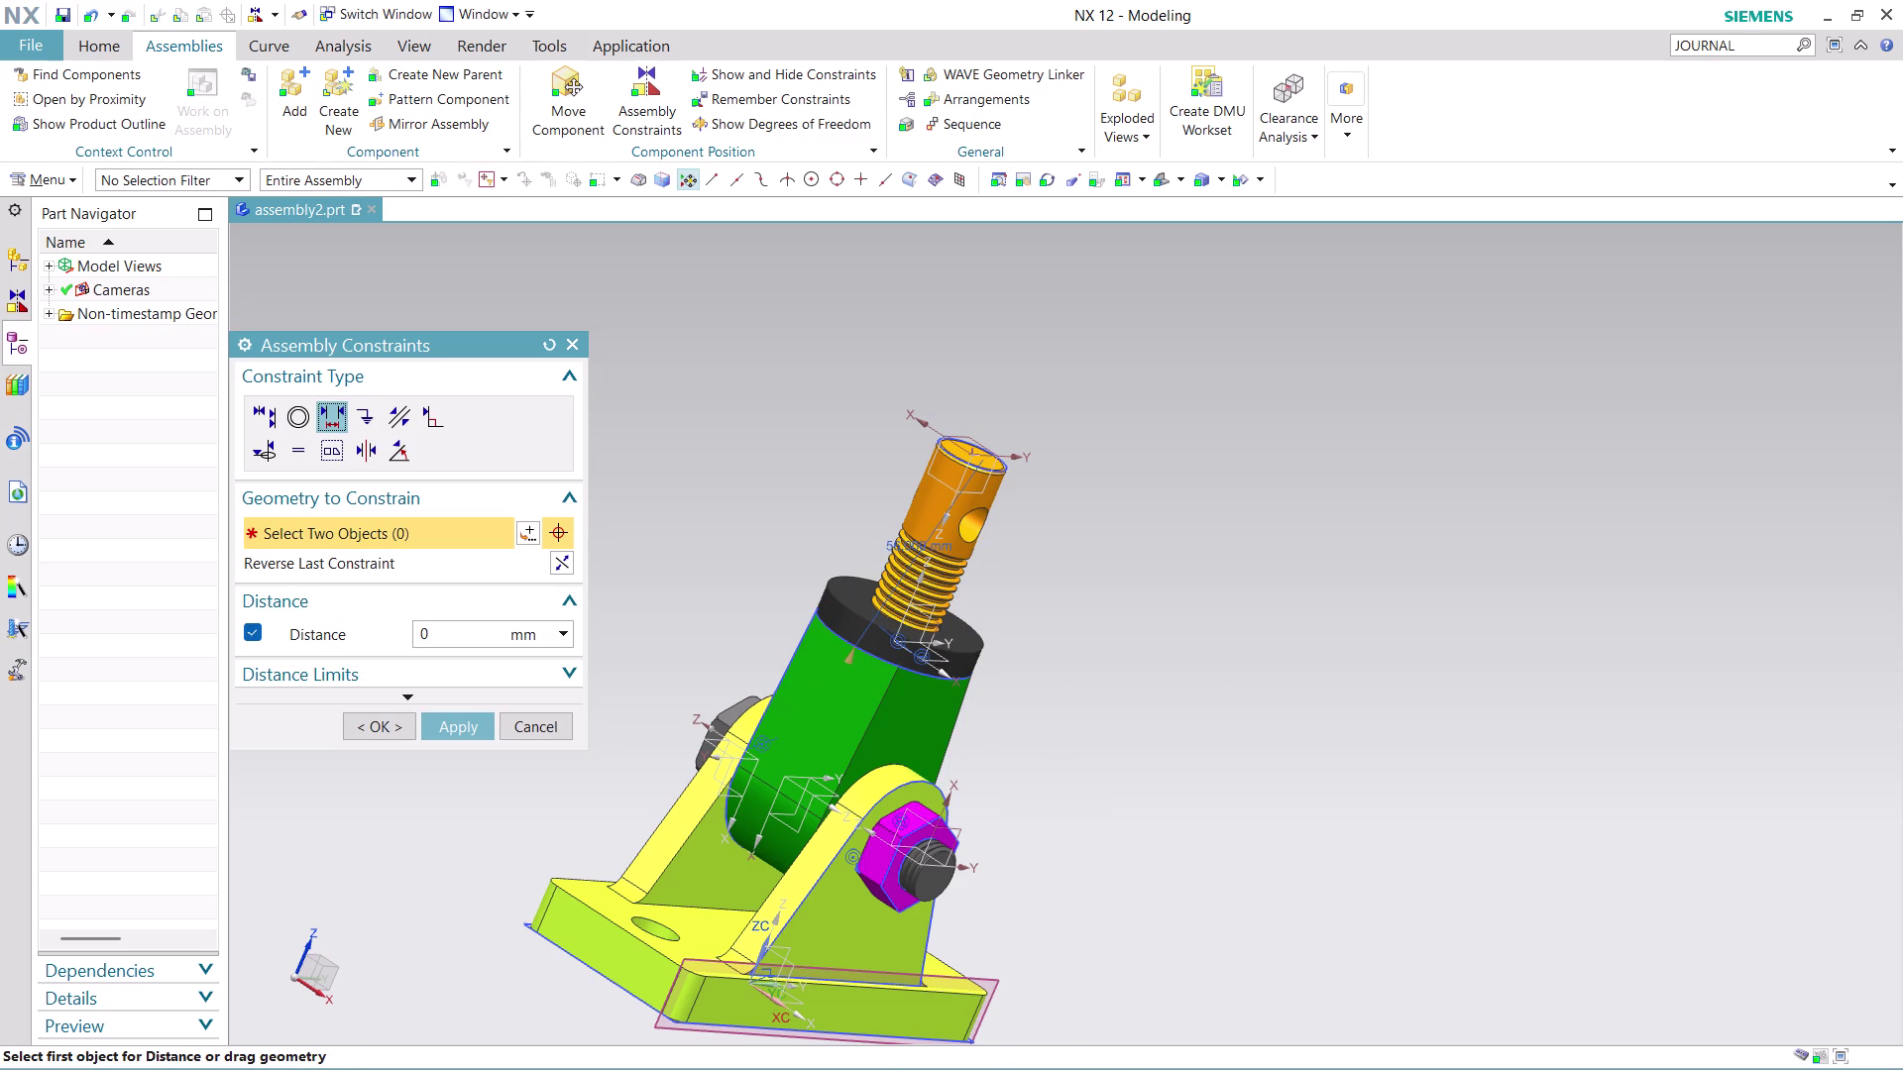
click(922, 545)
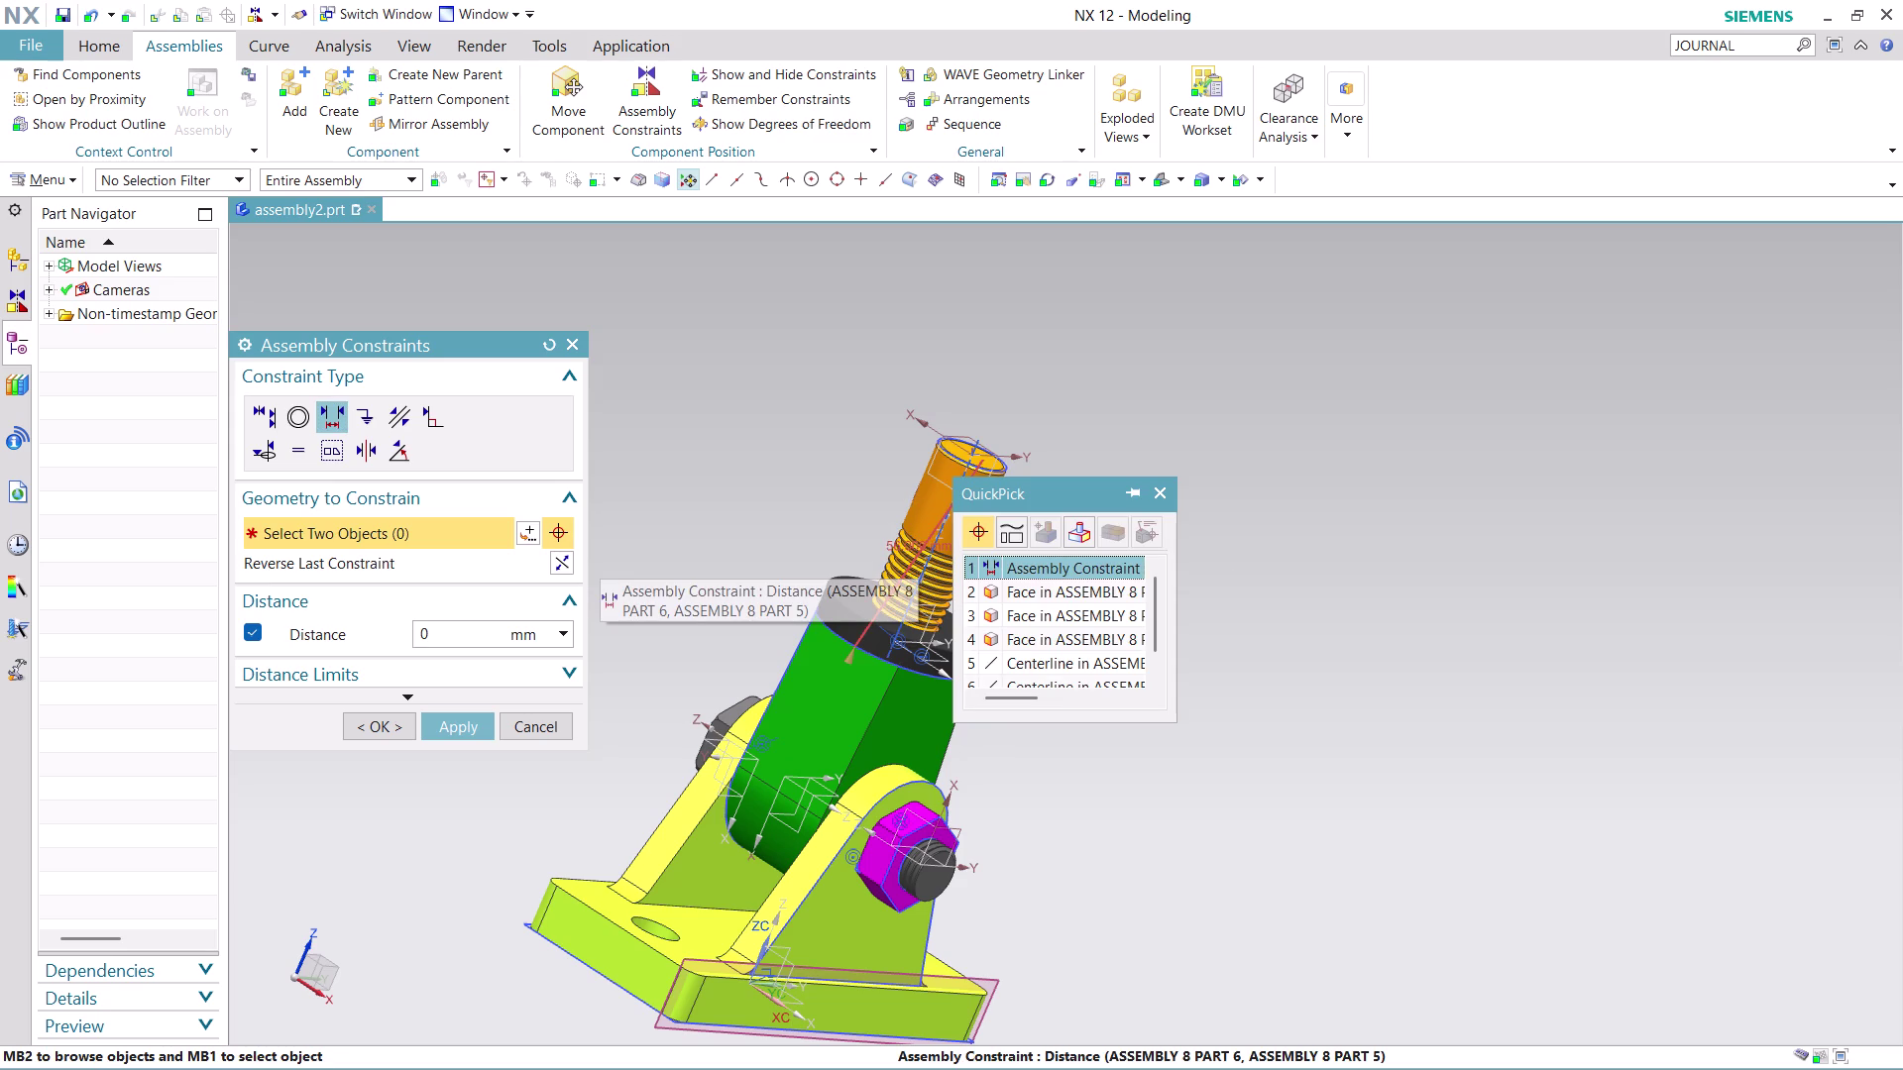
key(Escape)
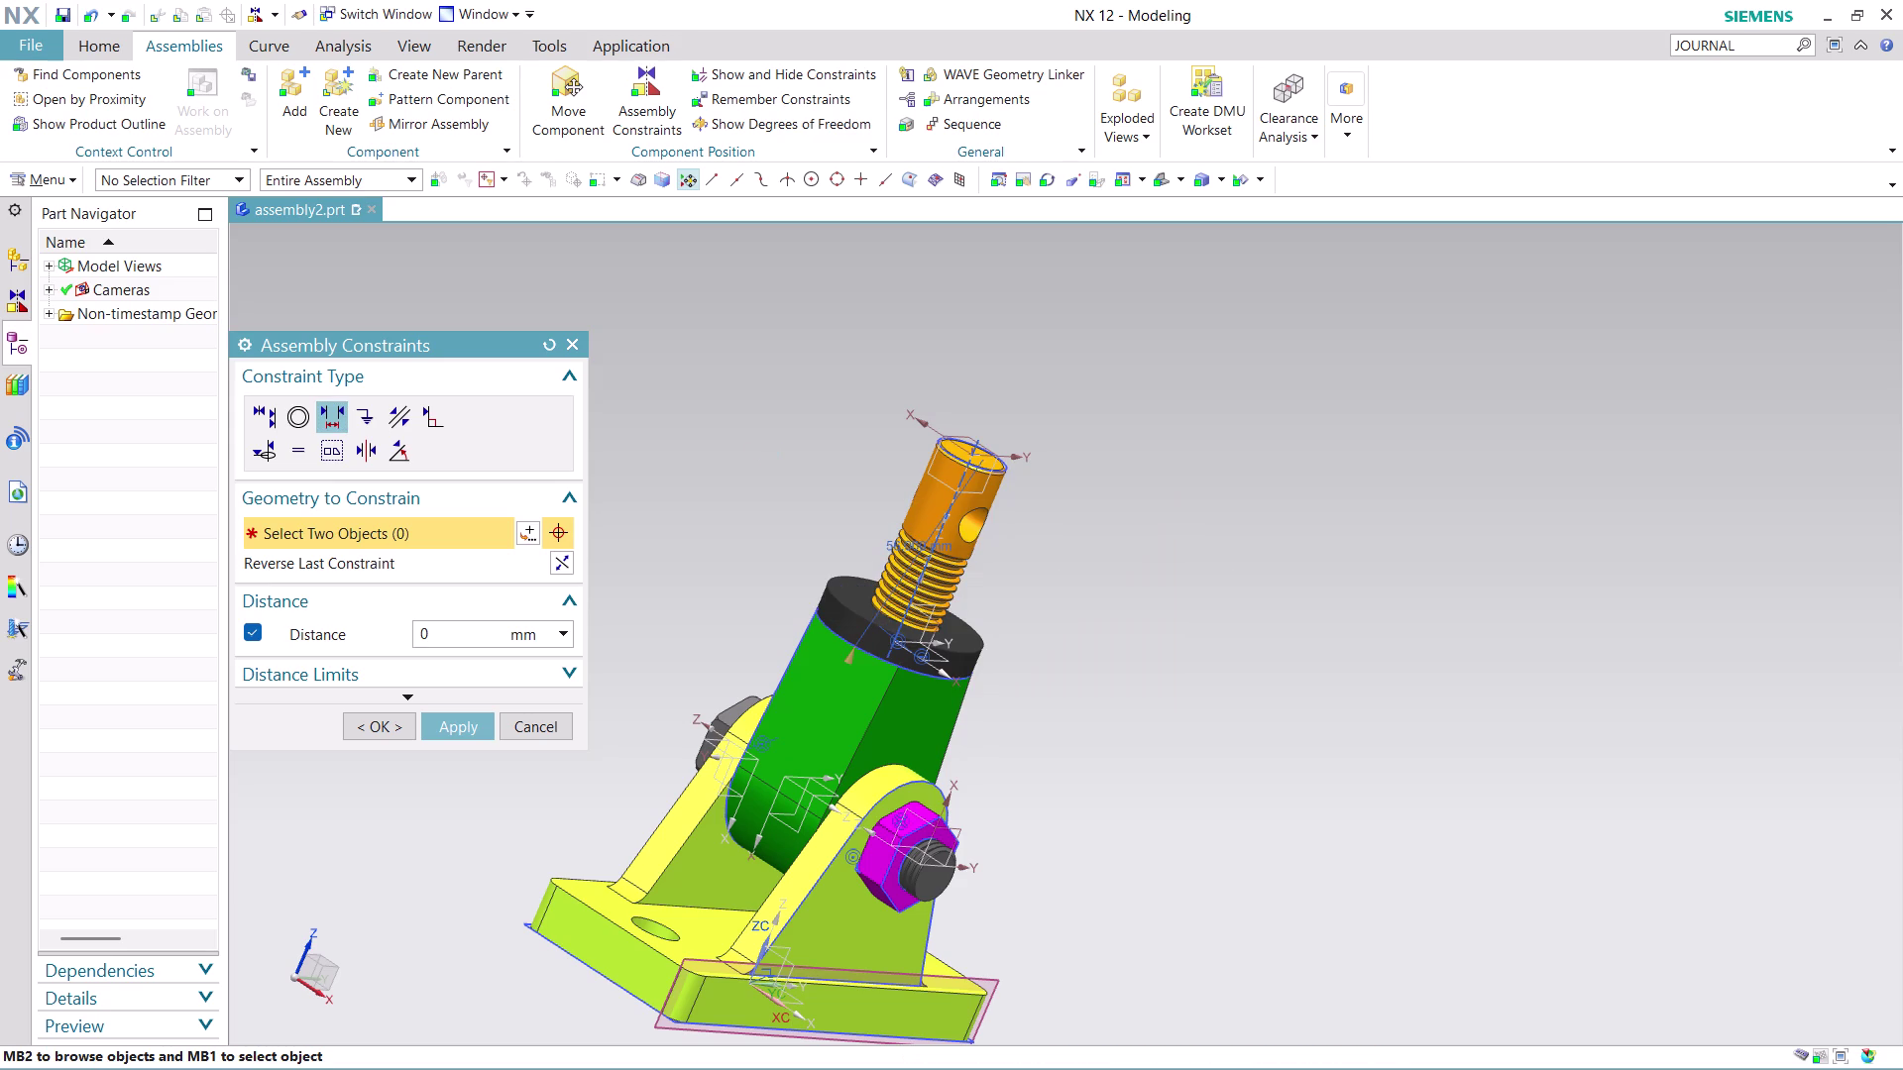
key(Escape)
click(1147, 579)
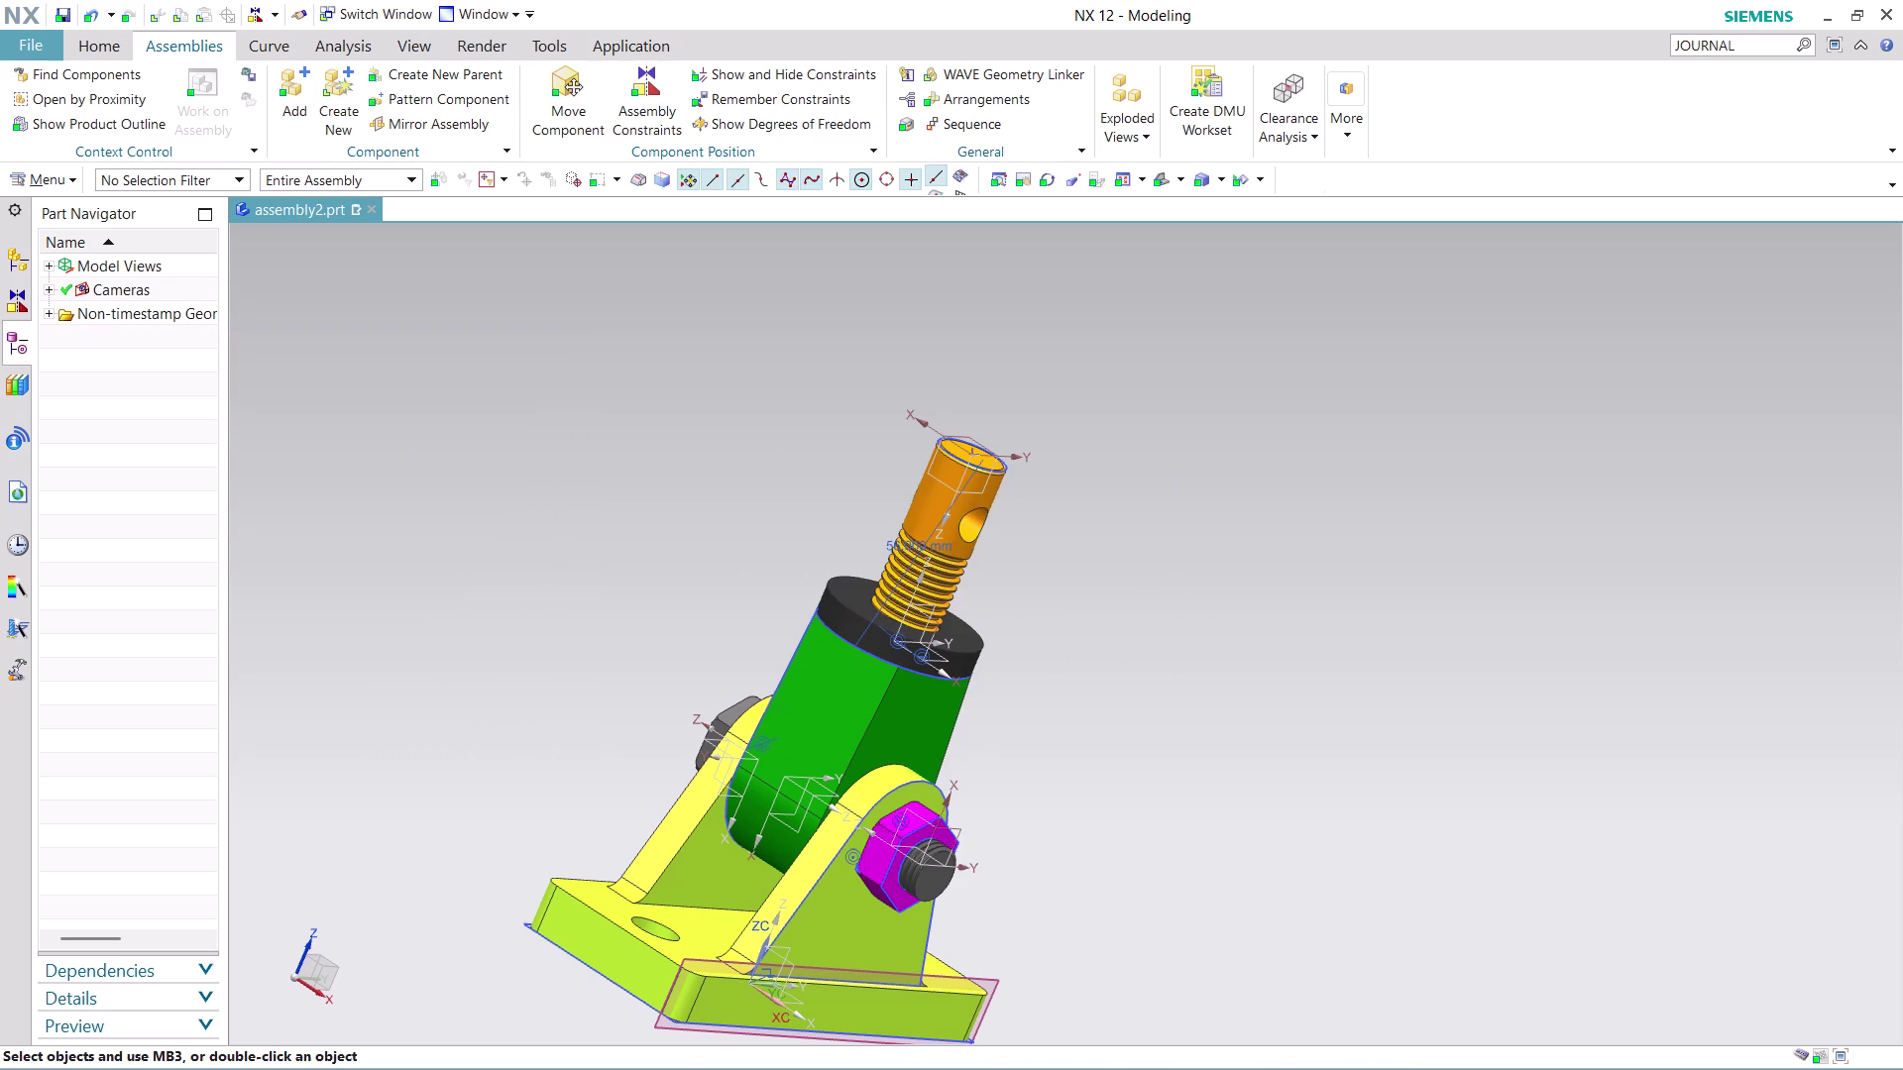
Edit the screw's existing distance constraint to 30 mm, apply it and close.
double_click(906, 554)
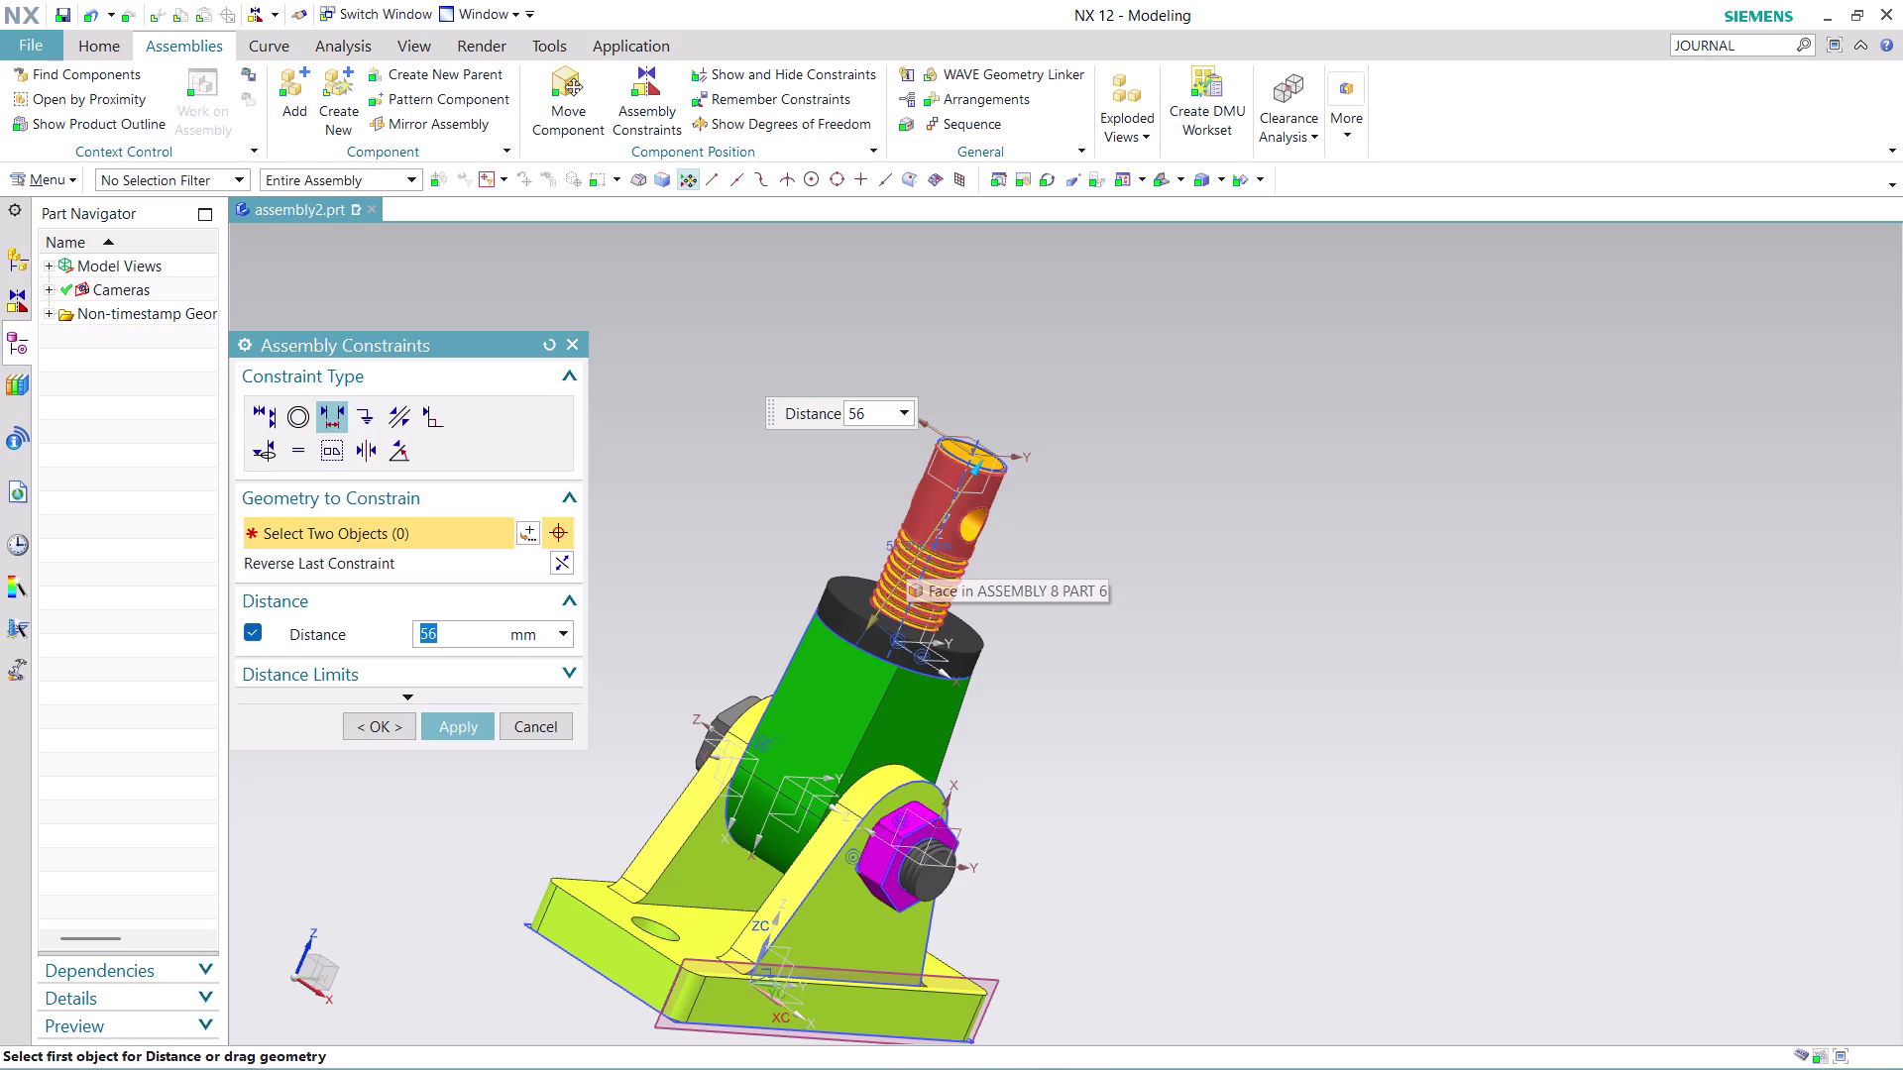
text(30)
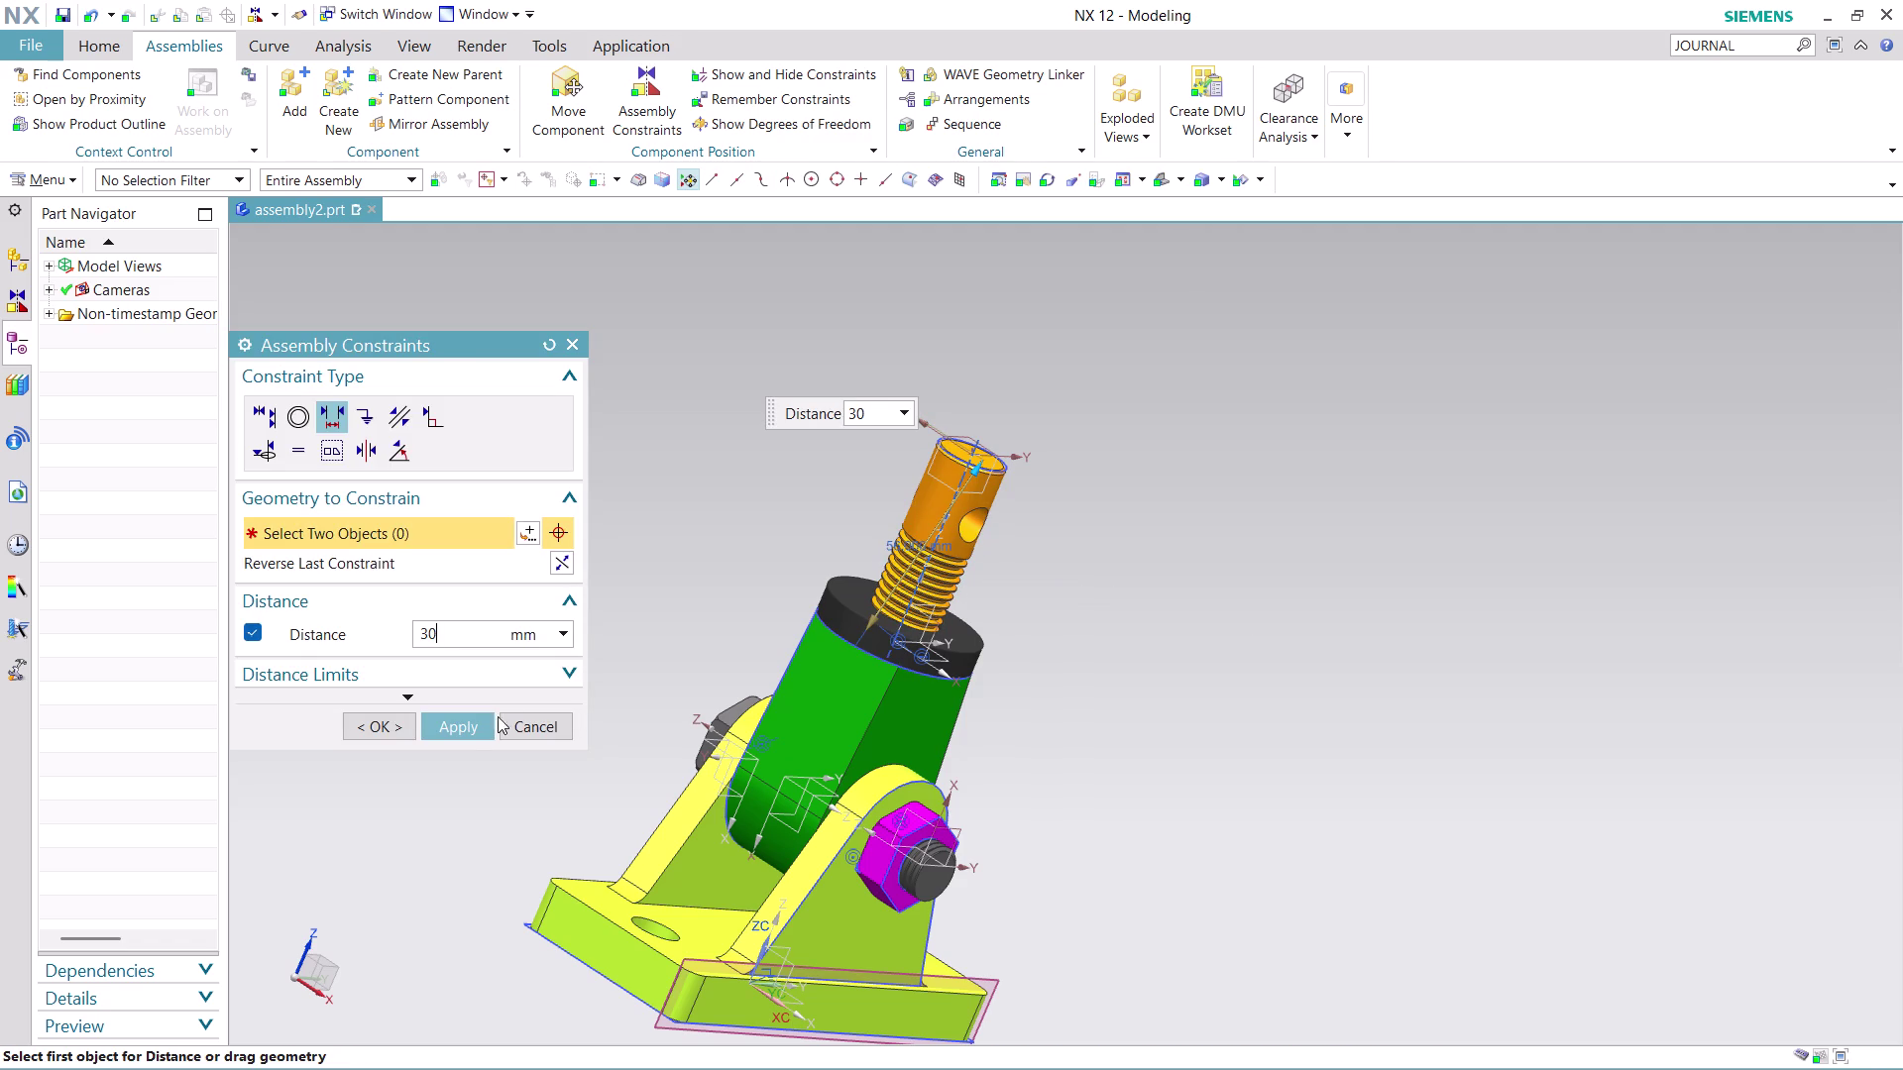
click(460, 727)
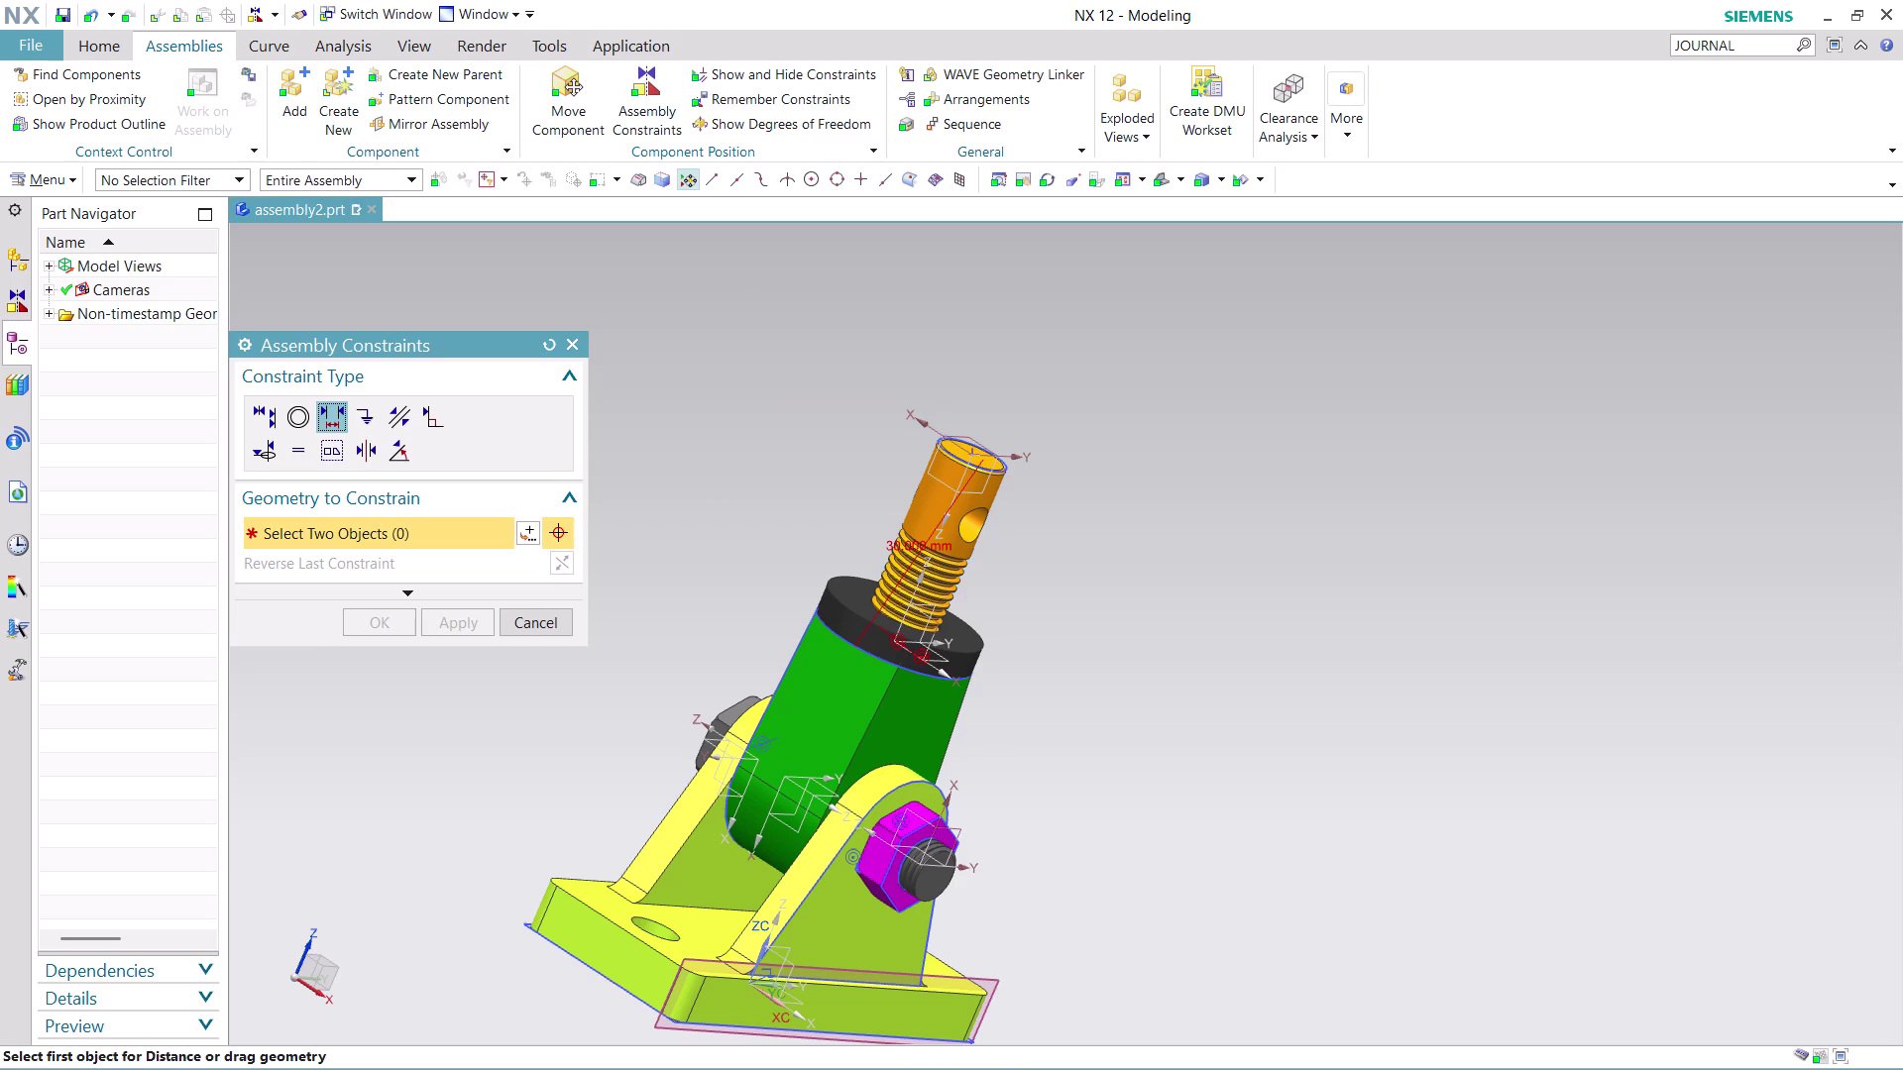
key(ctrl+z)
key(ctrl+z)
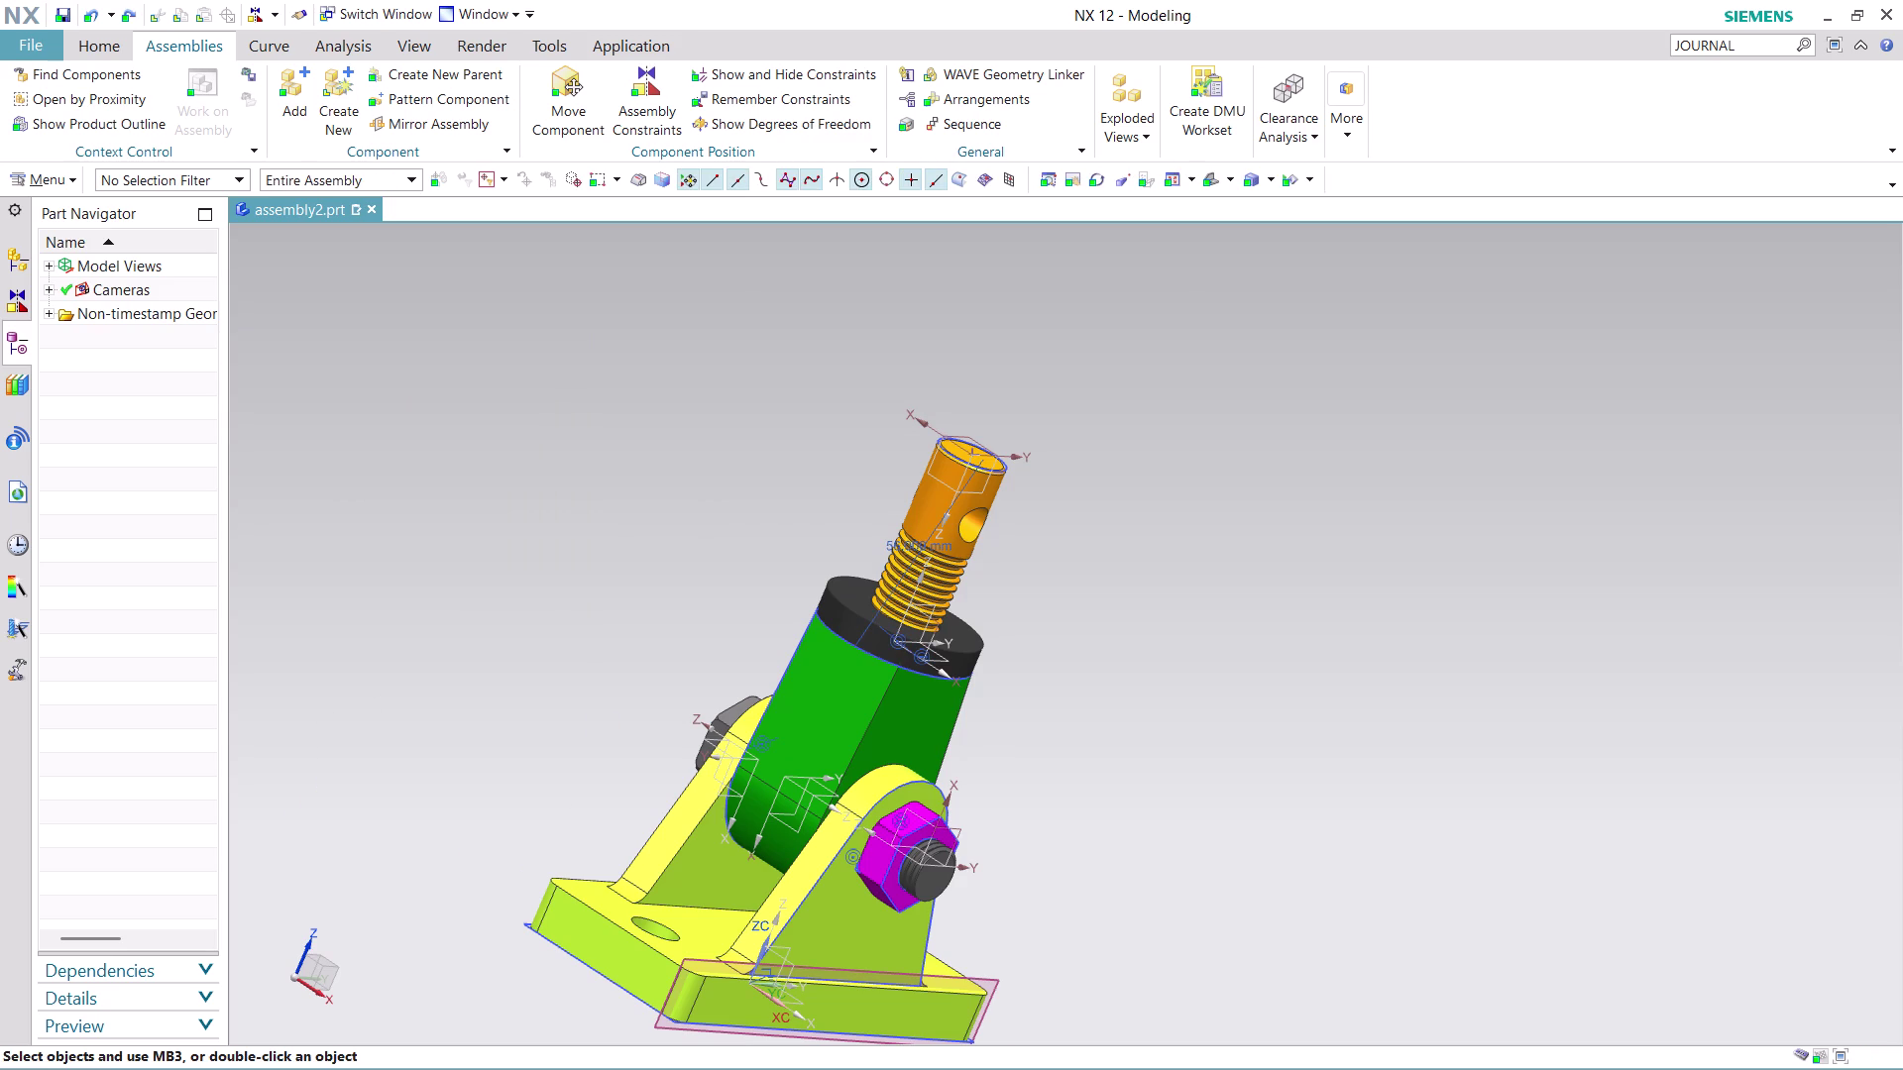
key(ctrl+z)
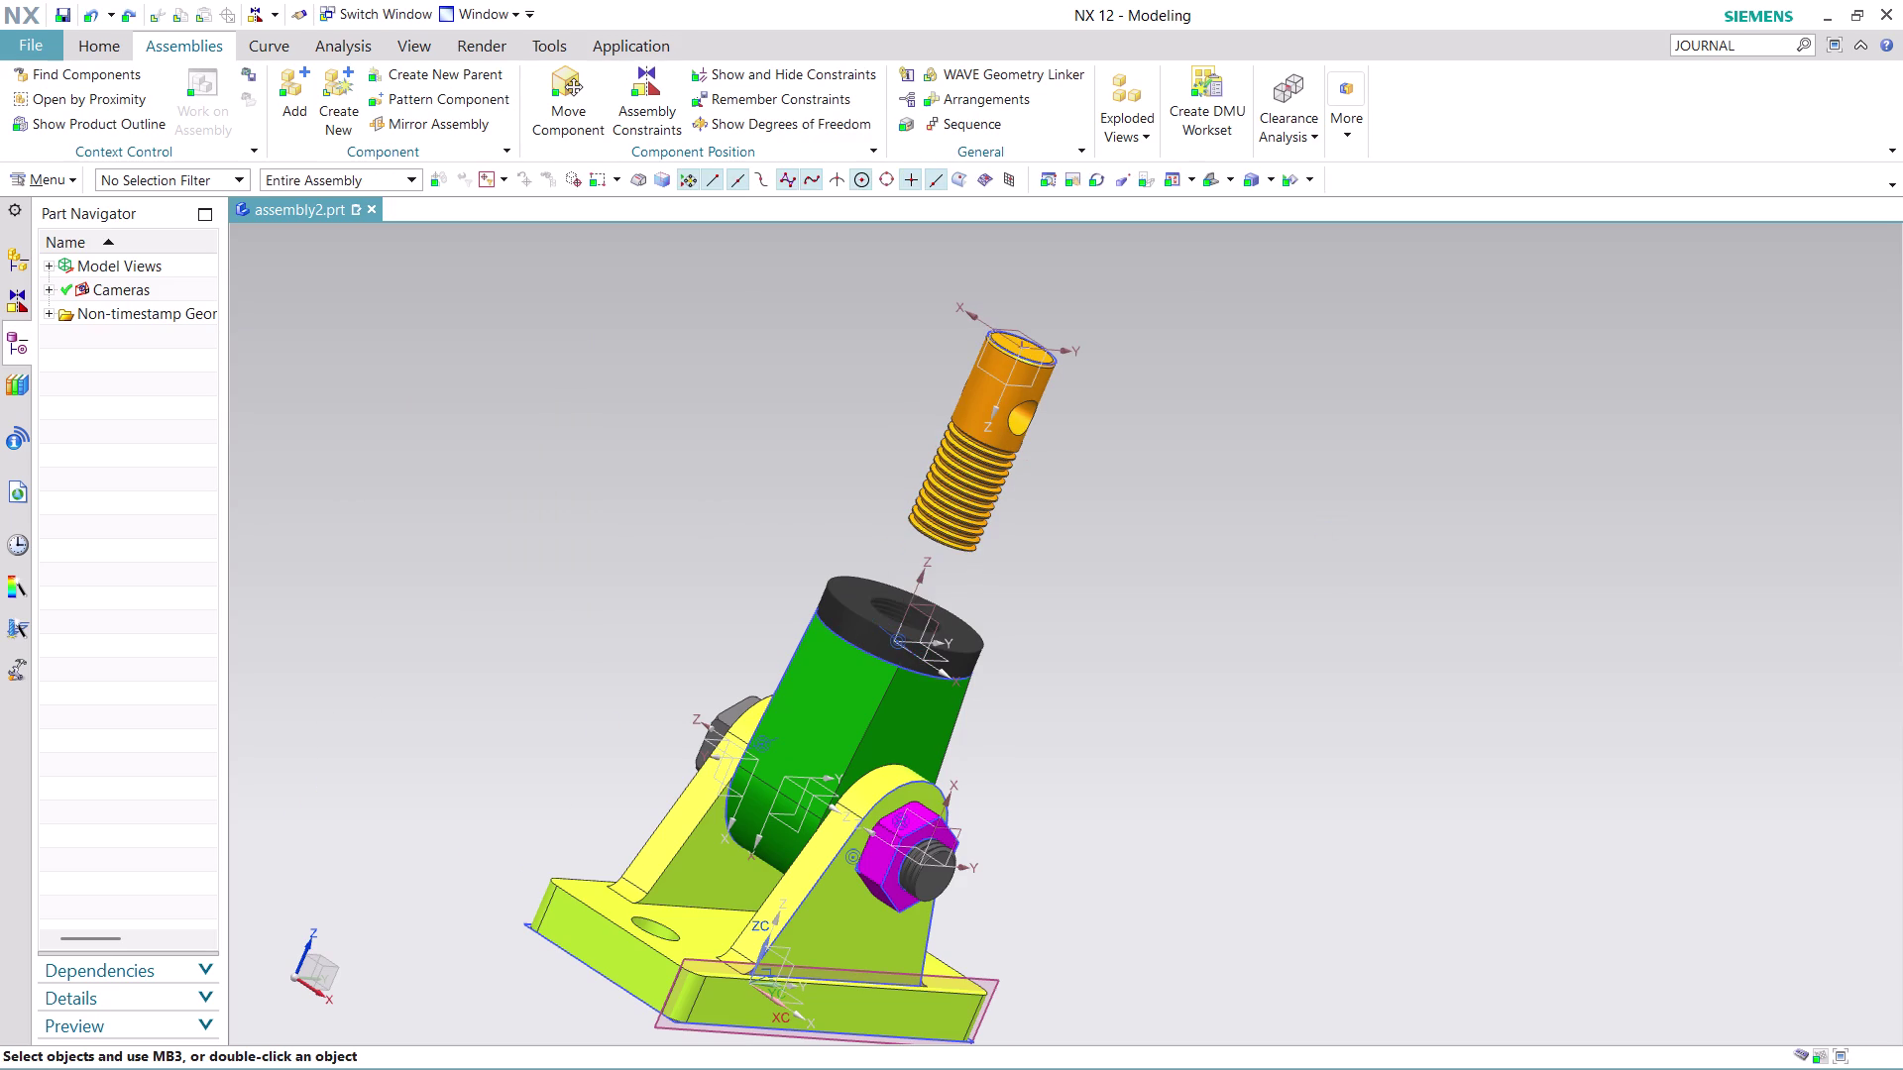
Orbit and zoom around the bracket to inspect the 30 mm gap above the washer.
scroll(down, 3)
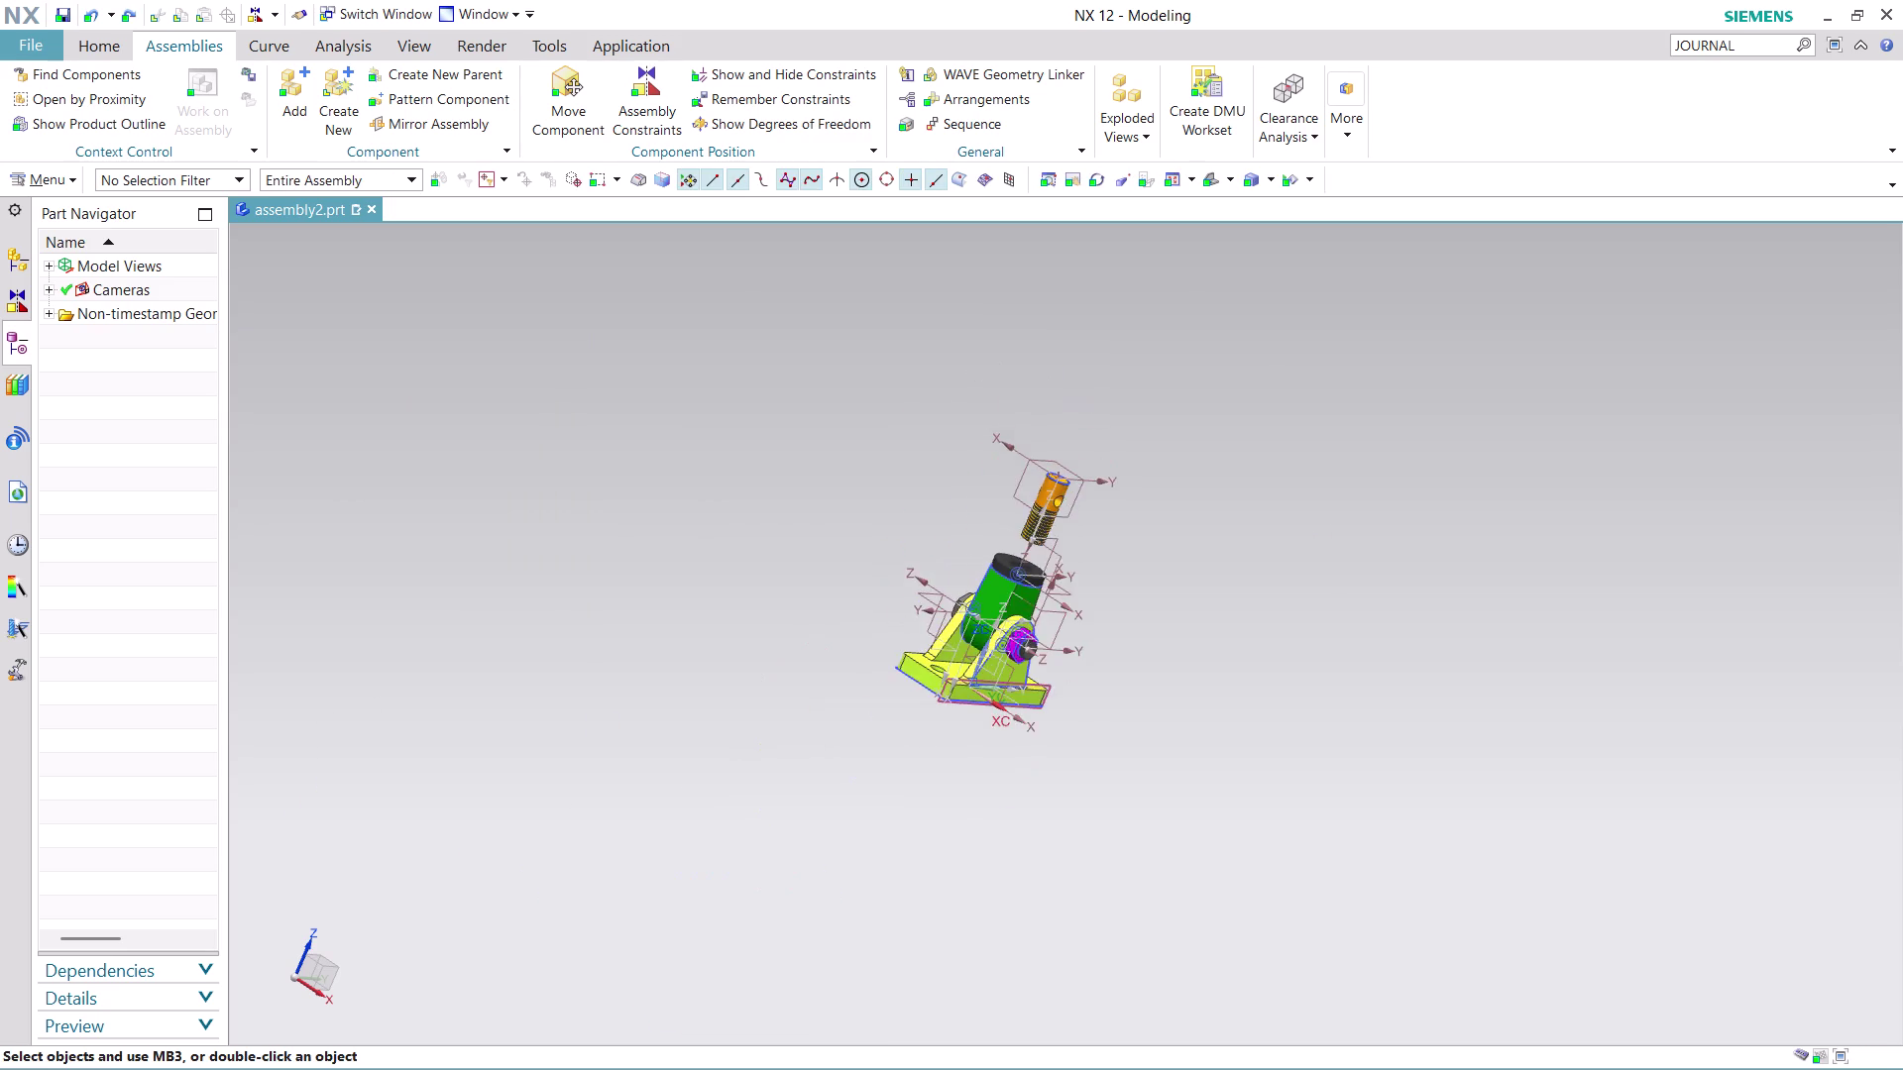
scroll(up, 3)
middle_drag(1457, 701, 1399, 744)
scroll(up, 3)
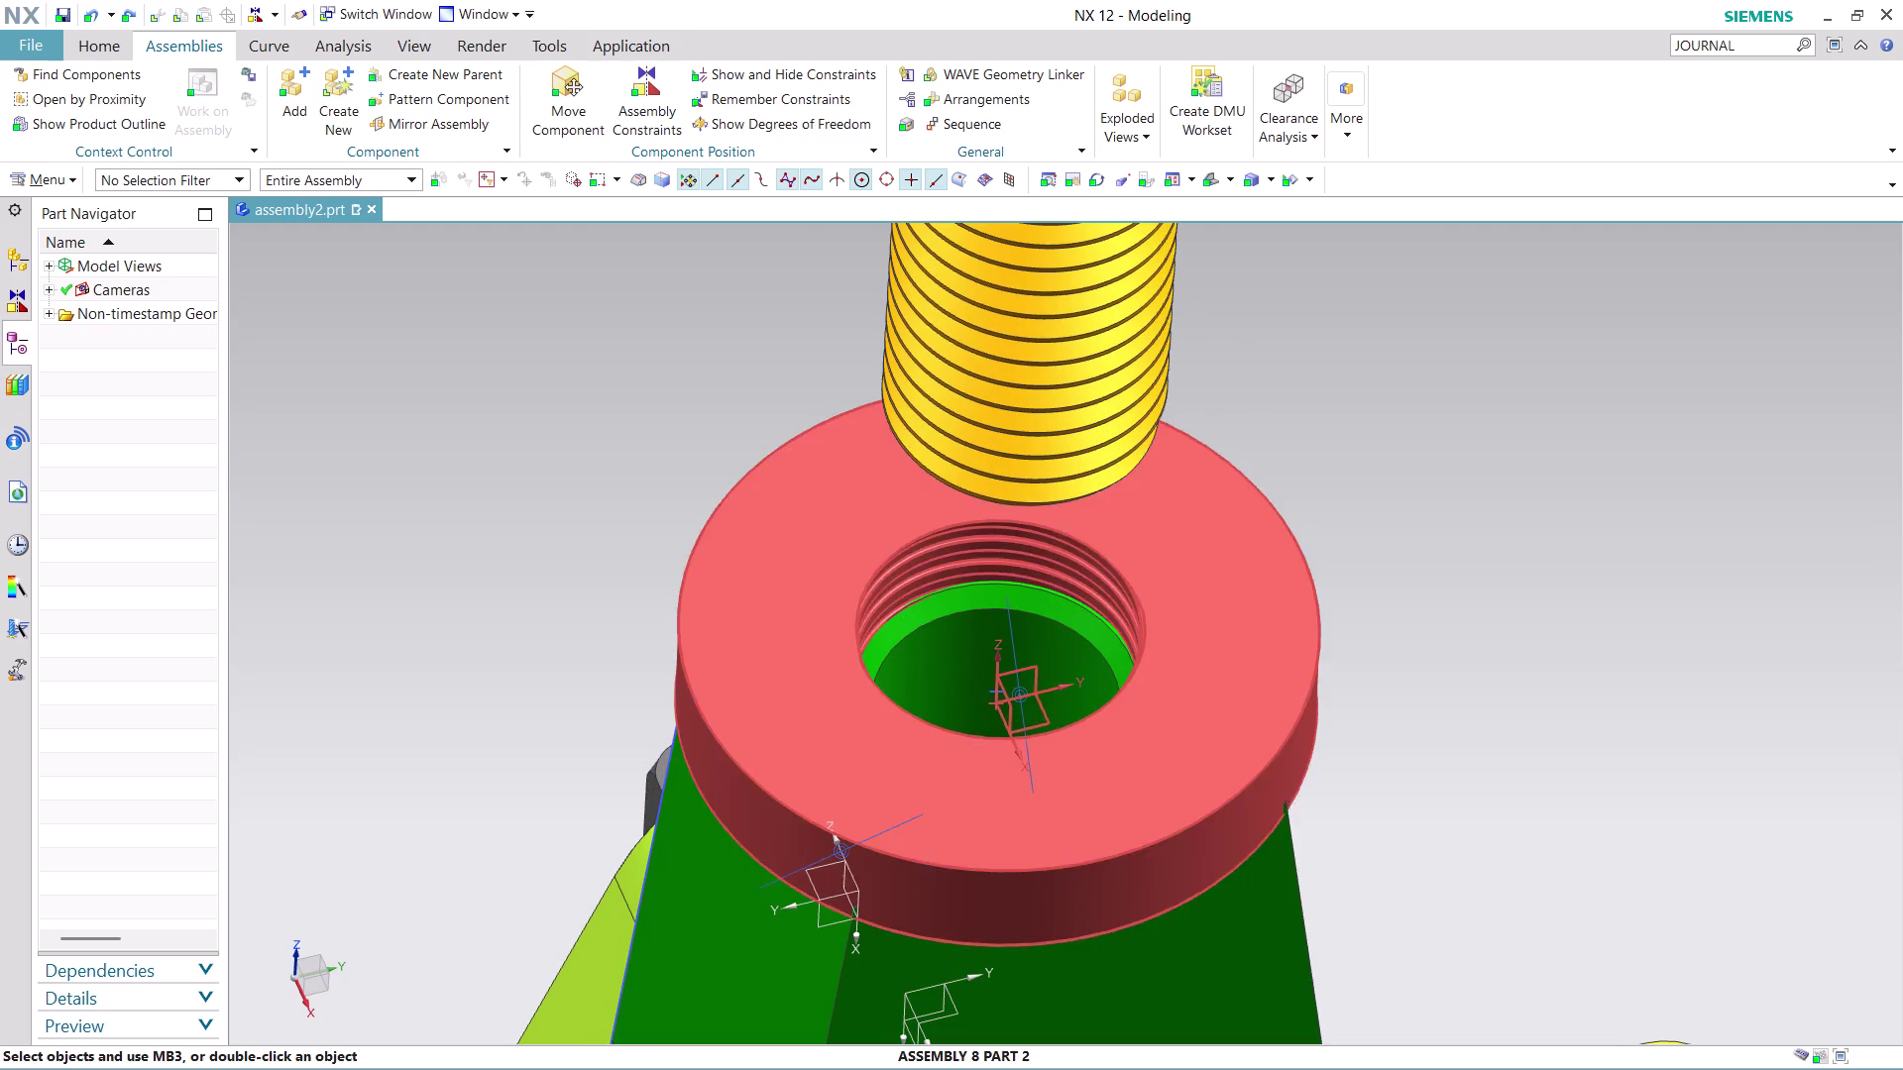
middle_drag(1555, 520, 1545, 577)
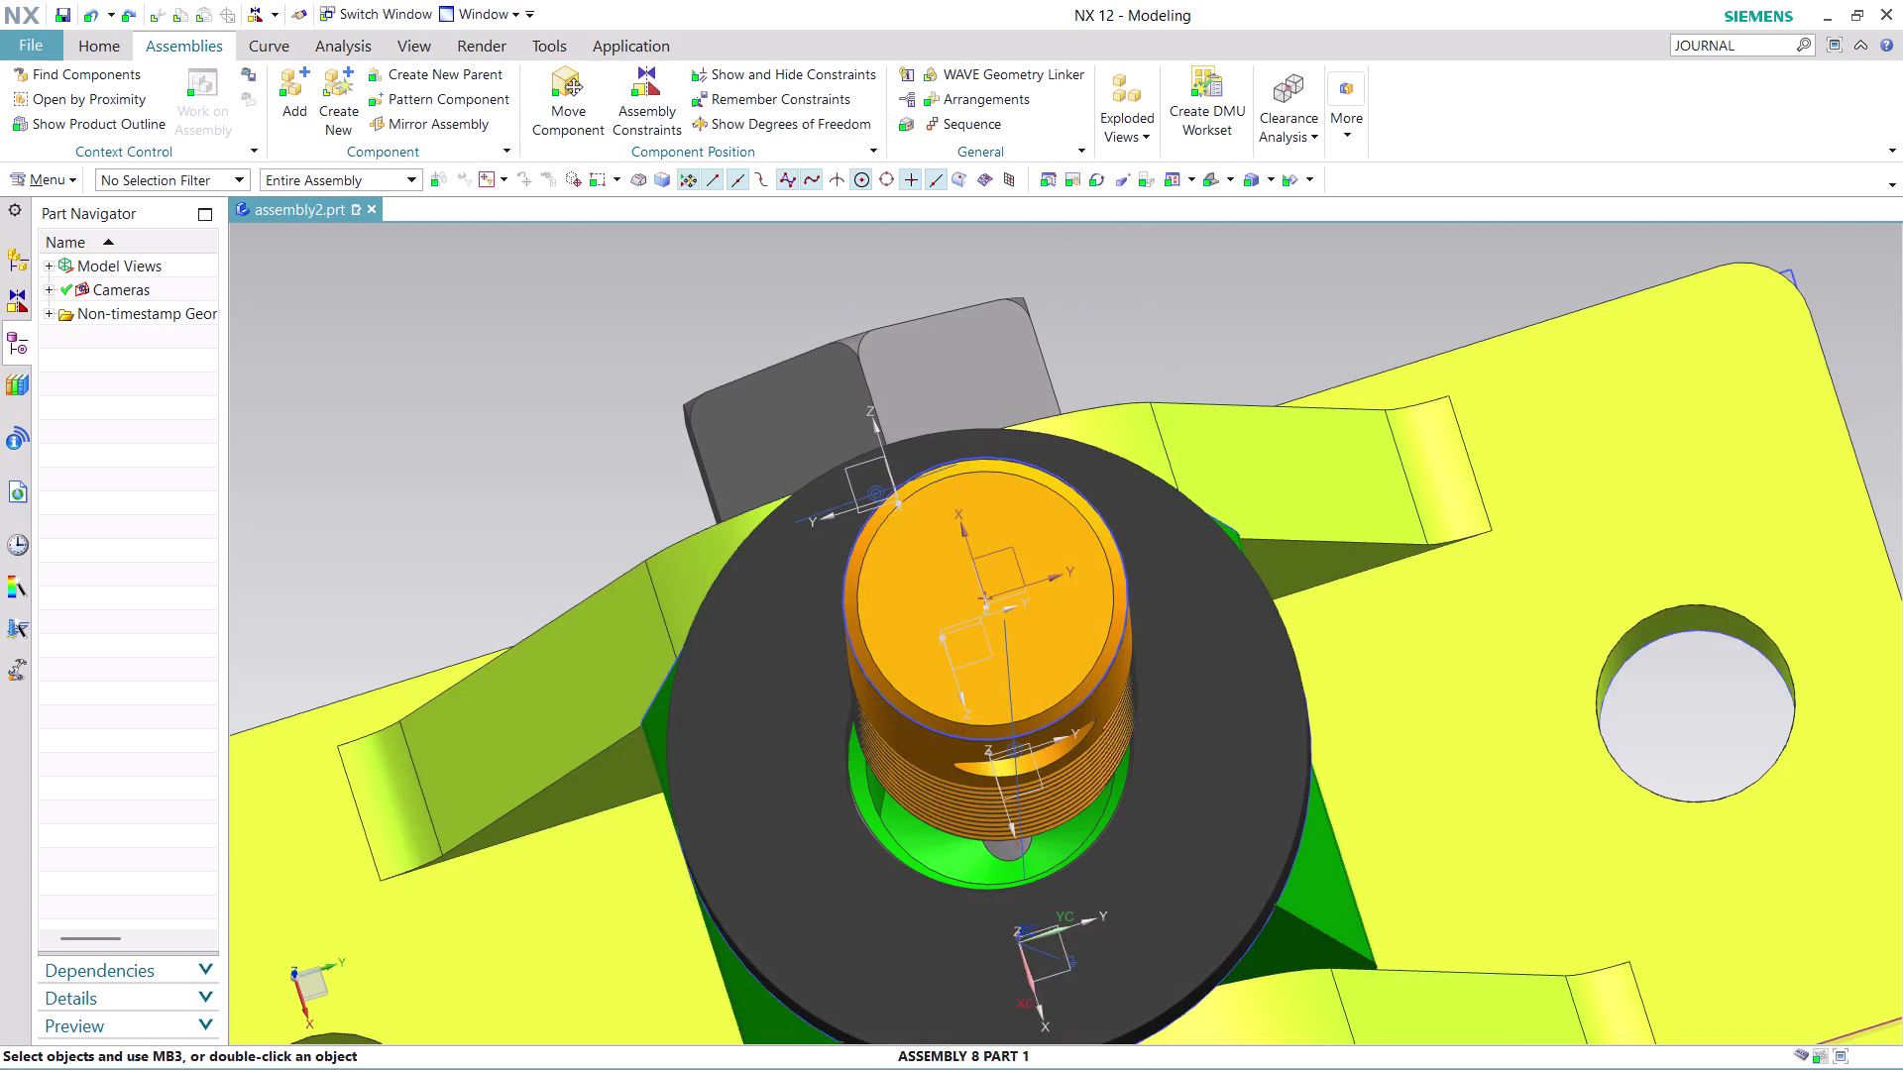
scroll(down, 3)
scroll(up, 3)
middle_drag(1394, 974, 1393, 973)
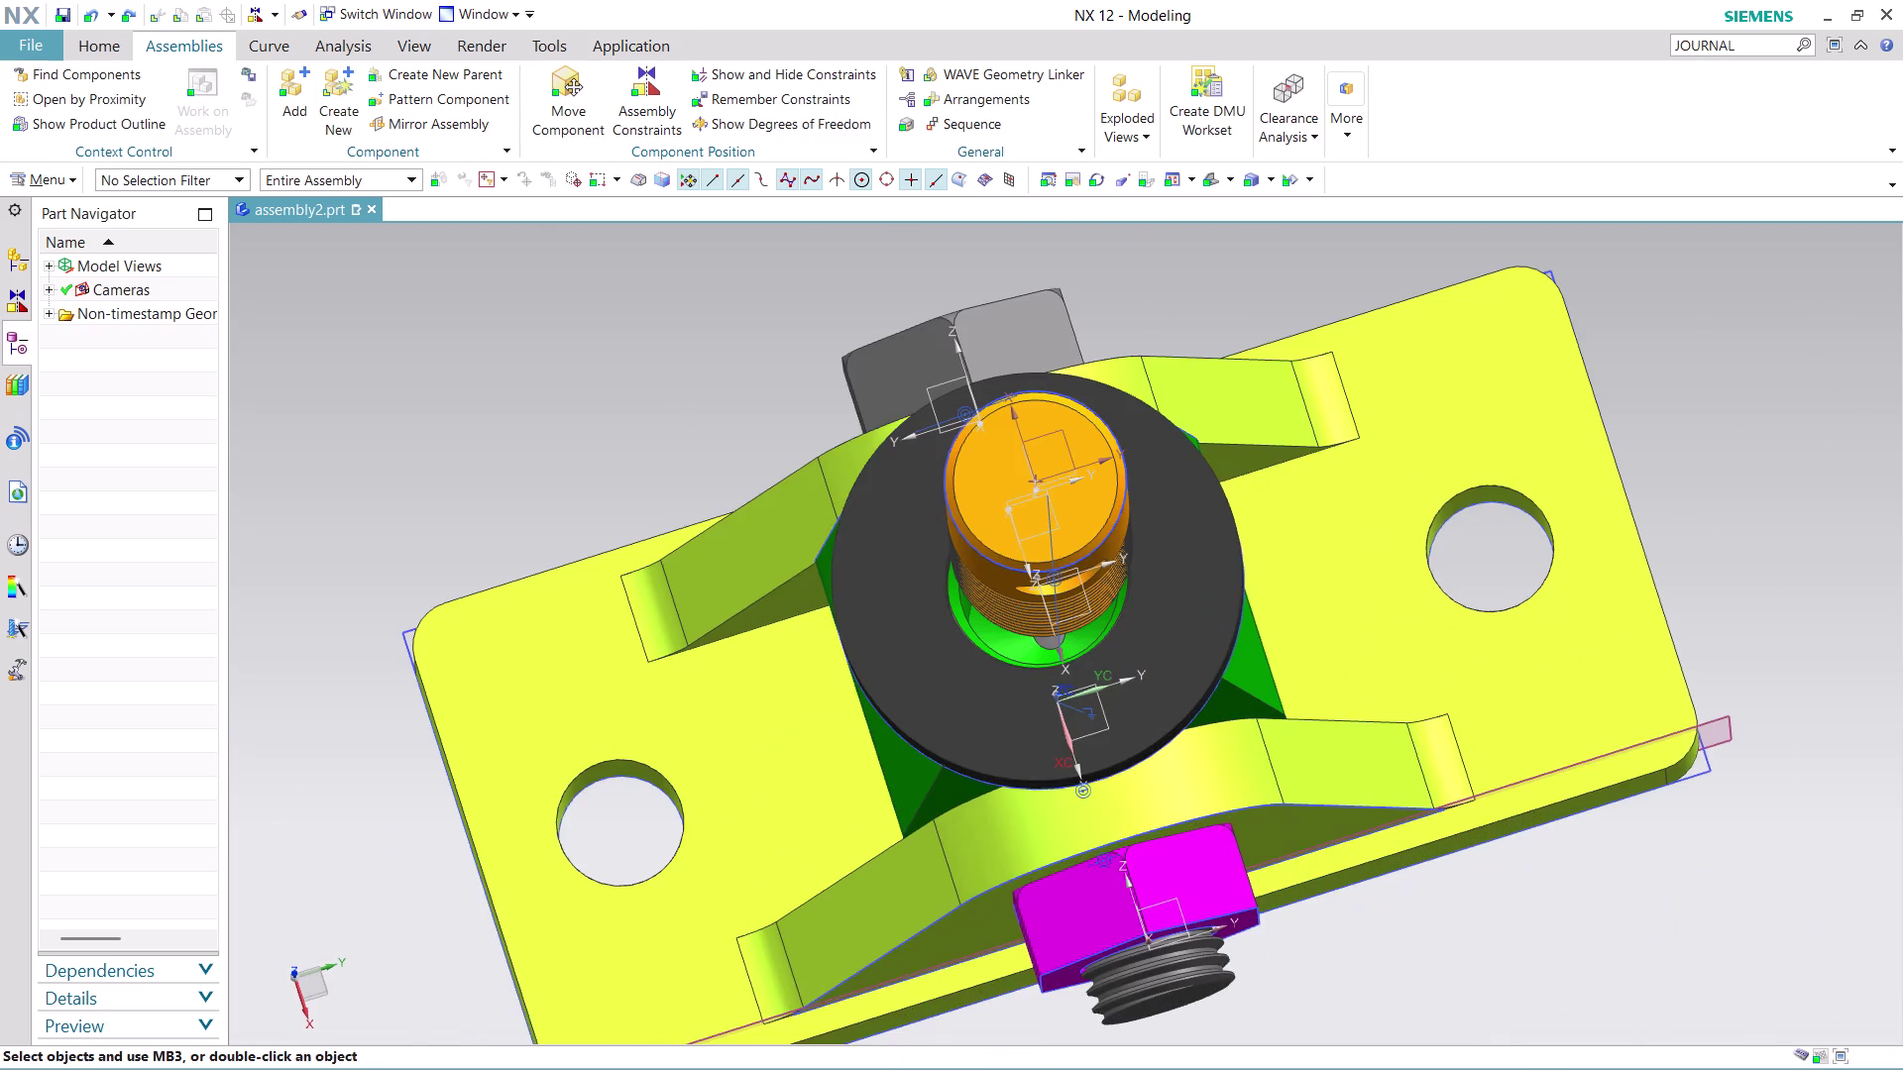
middle_drag(1393, 973, 1396, 922)
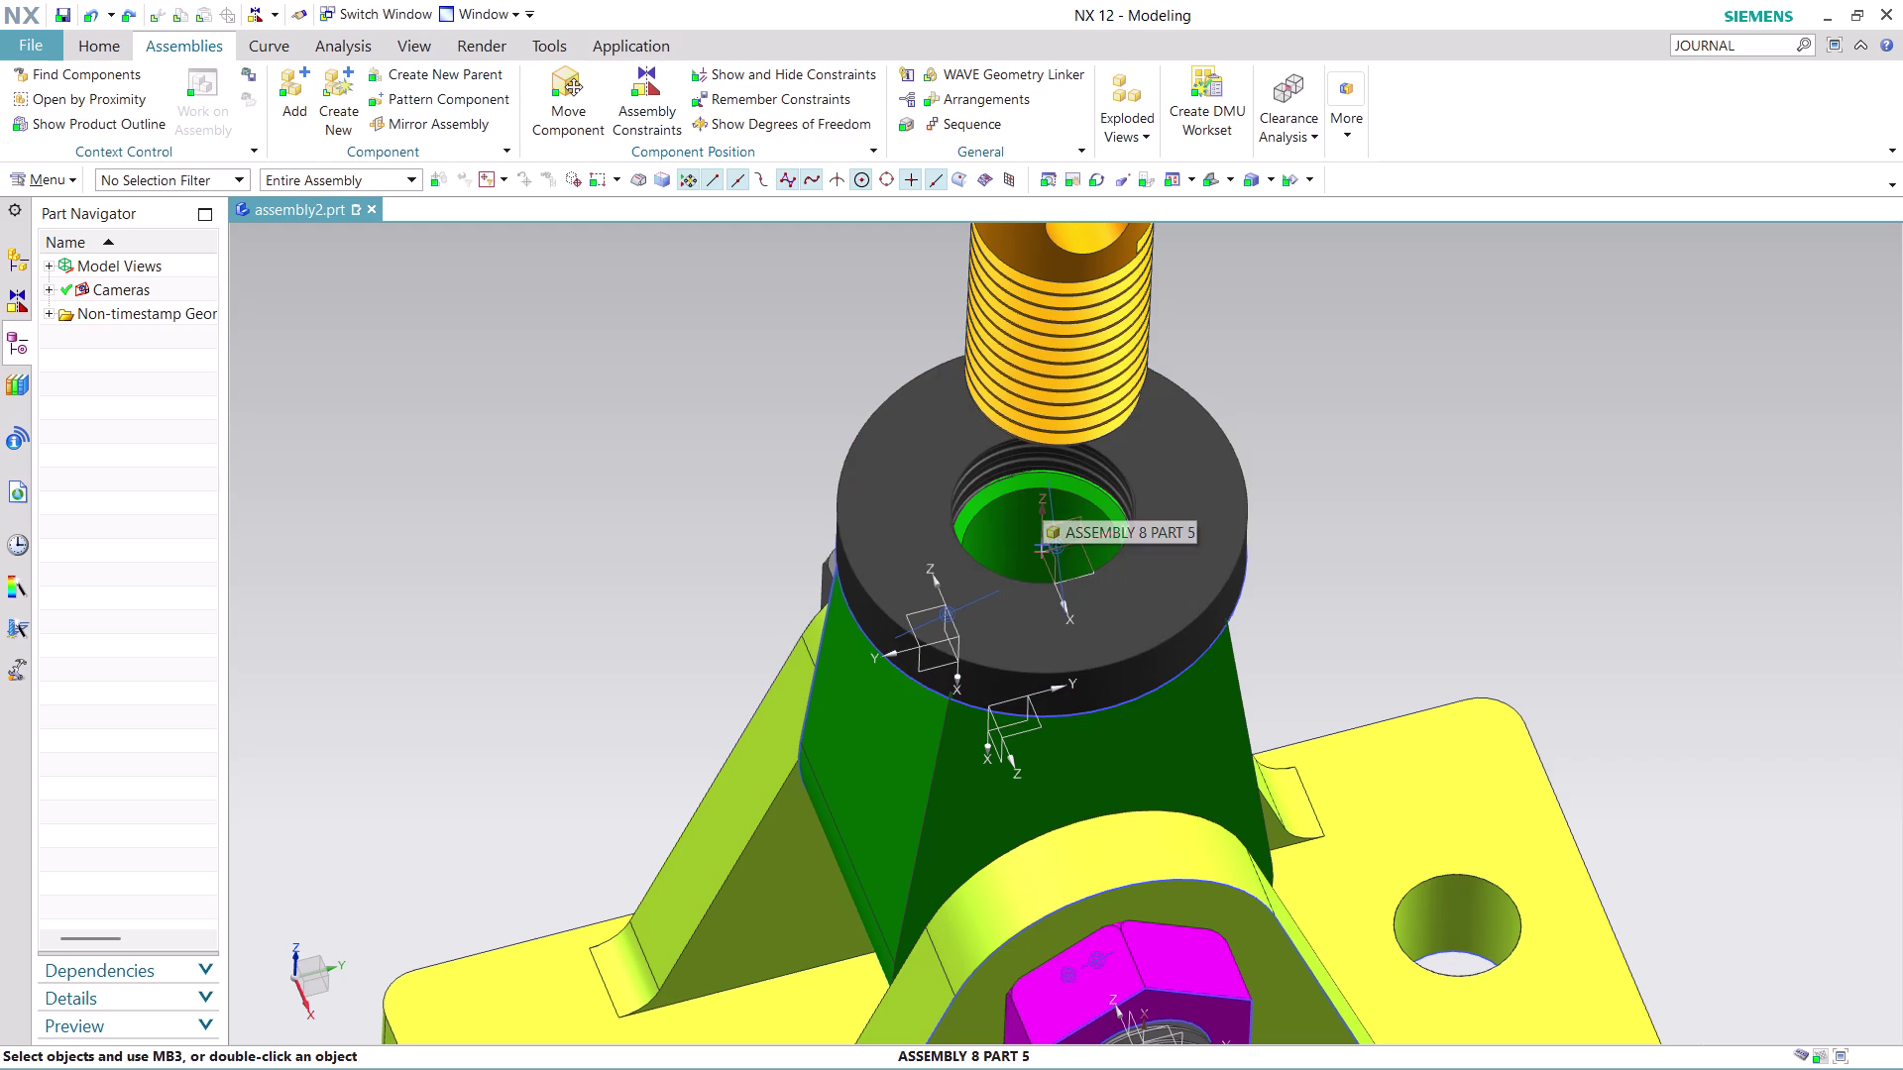
click(644, 95)
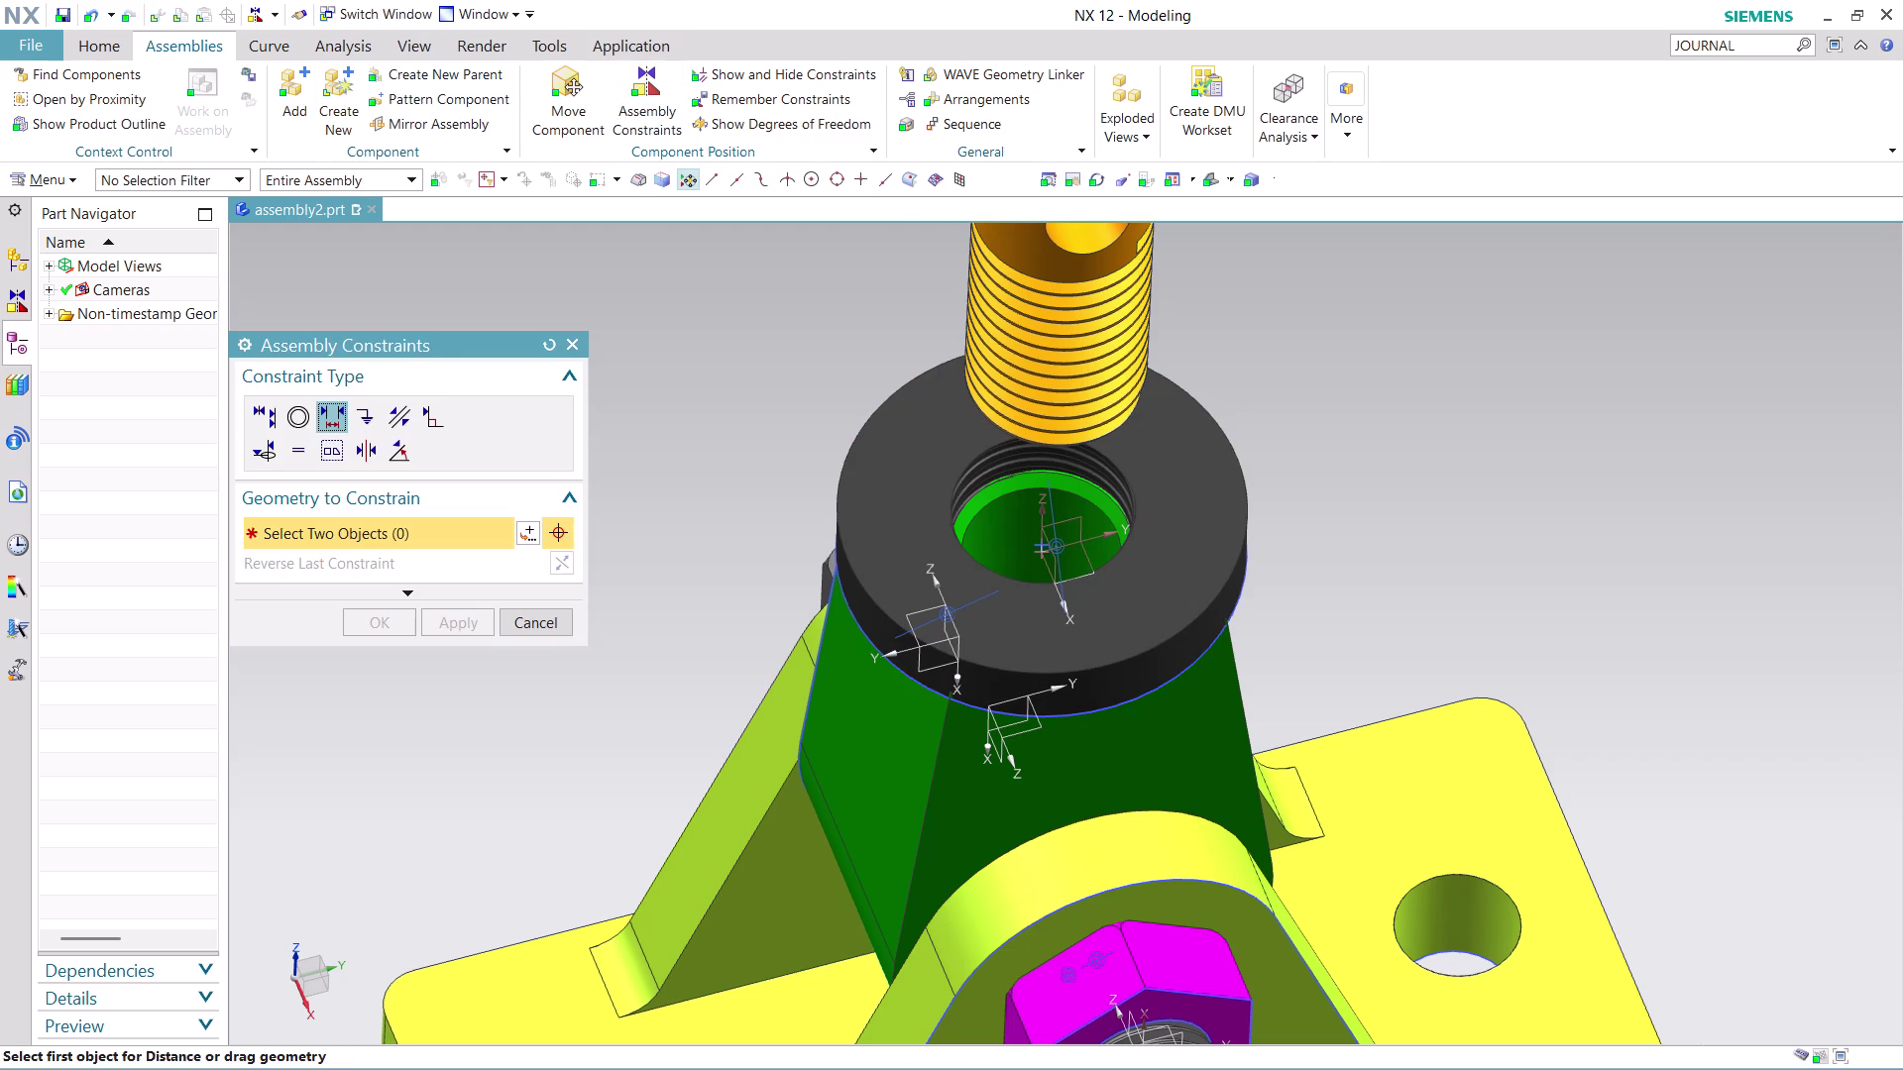
Align/Lock the screw's centerline to the washer hole face's axis.
click(289, 425)
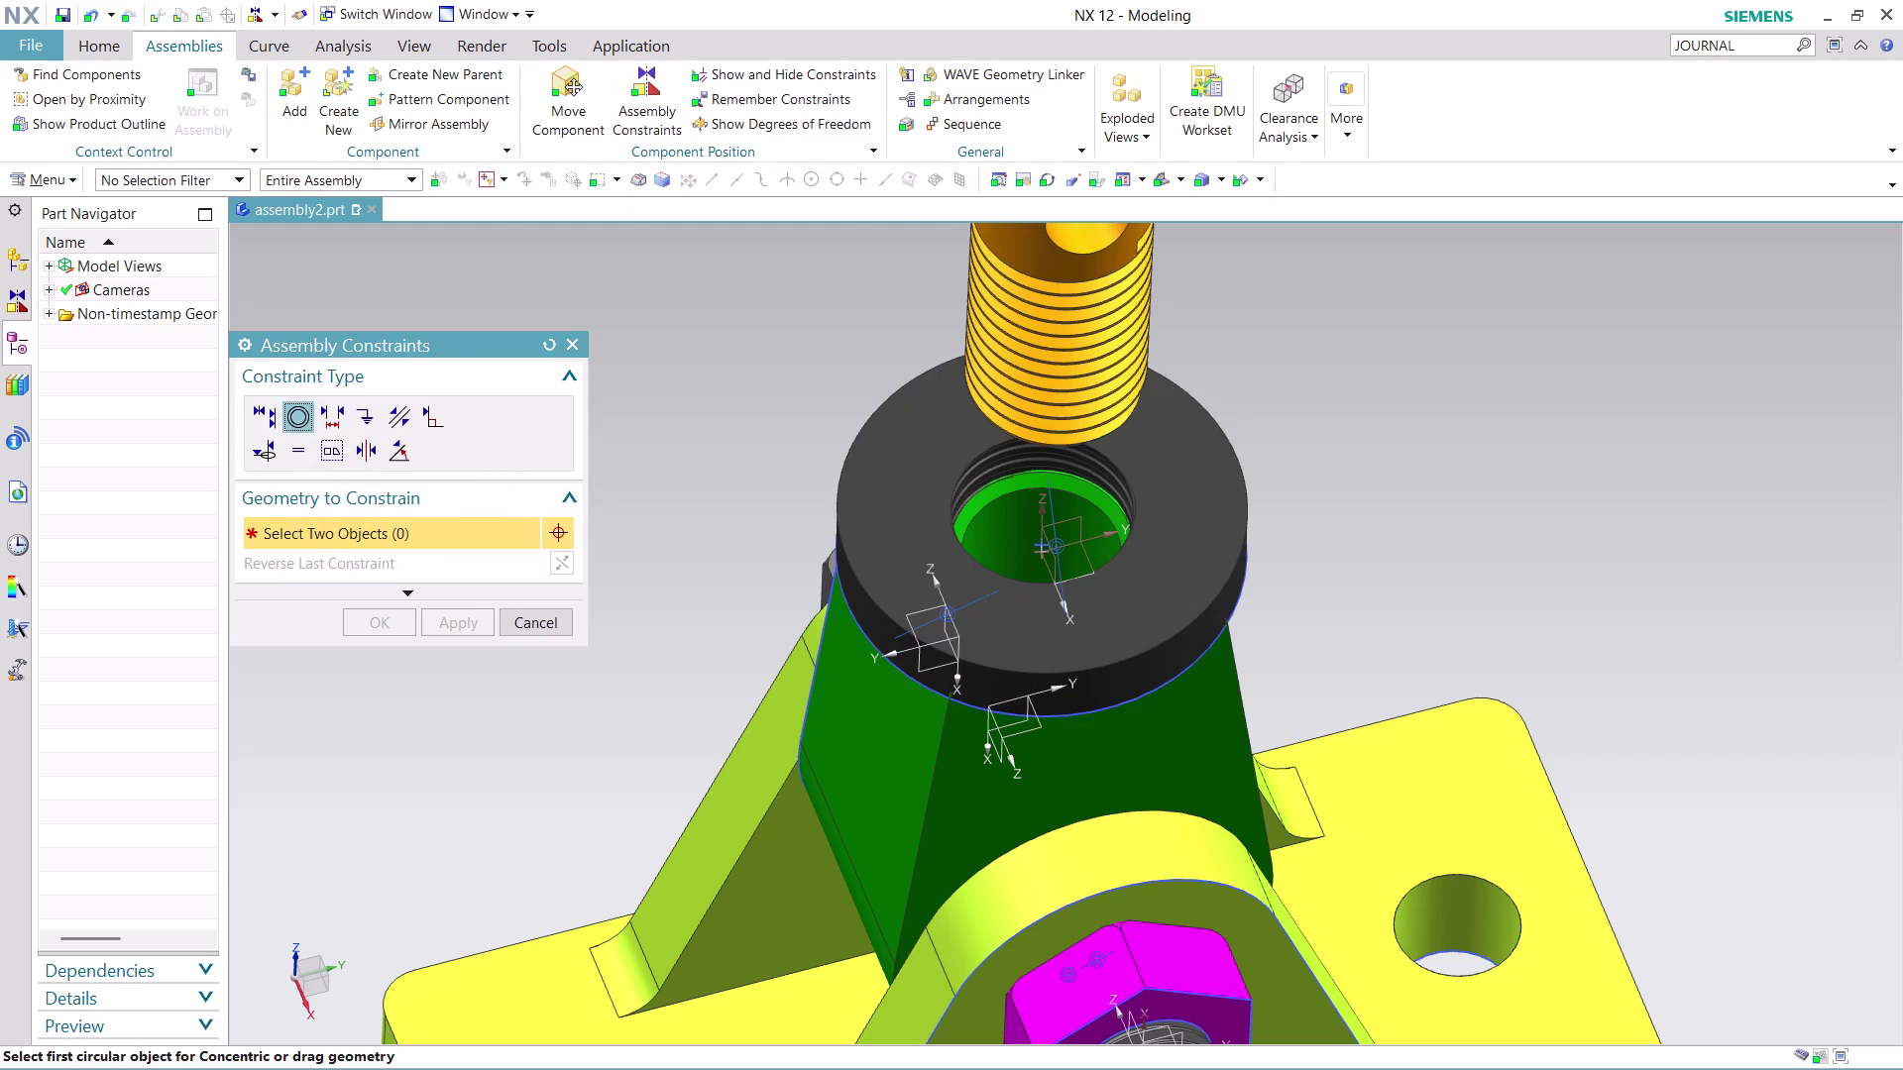
click(260, 449)
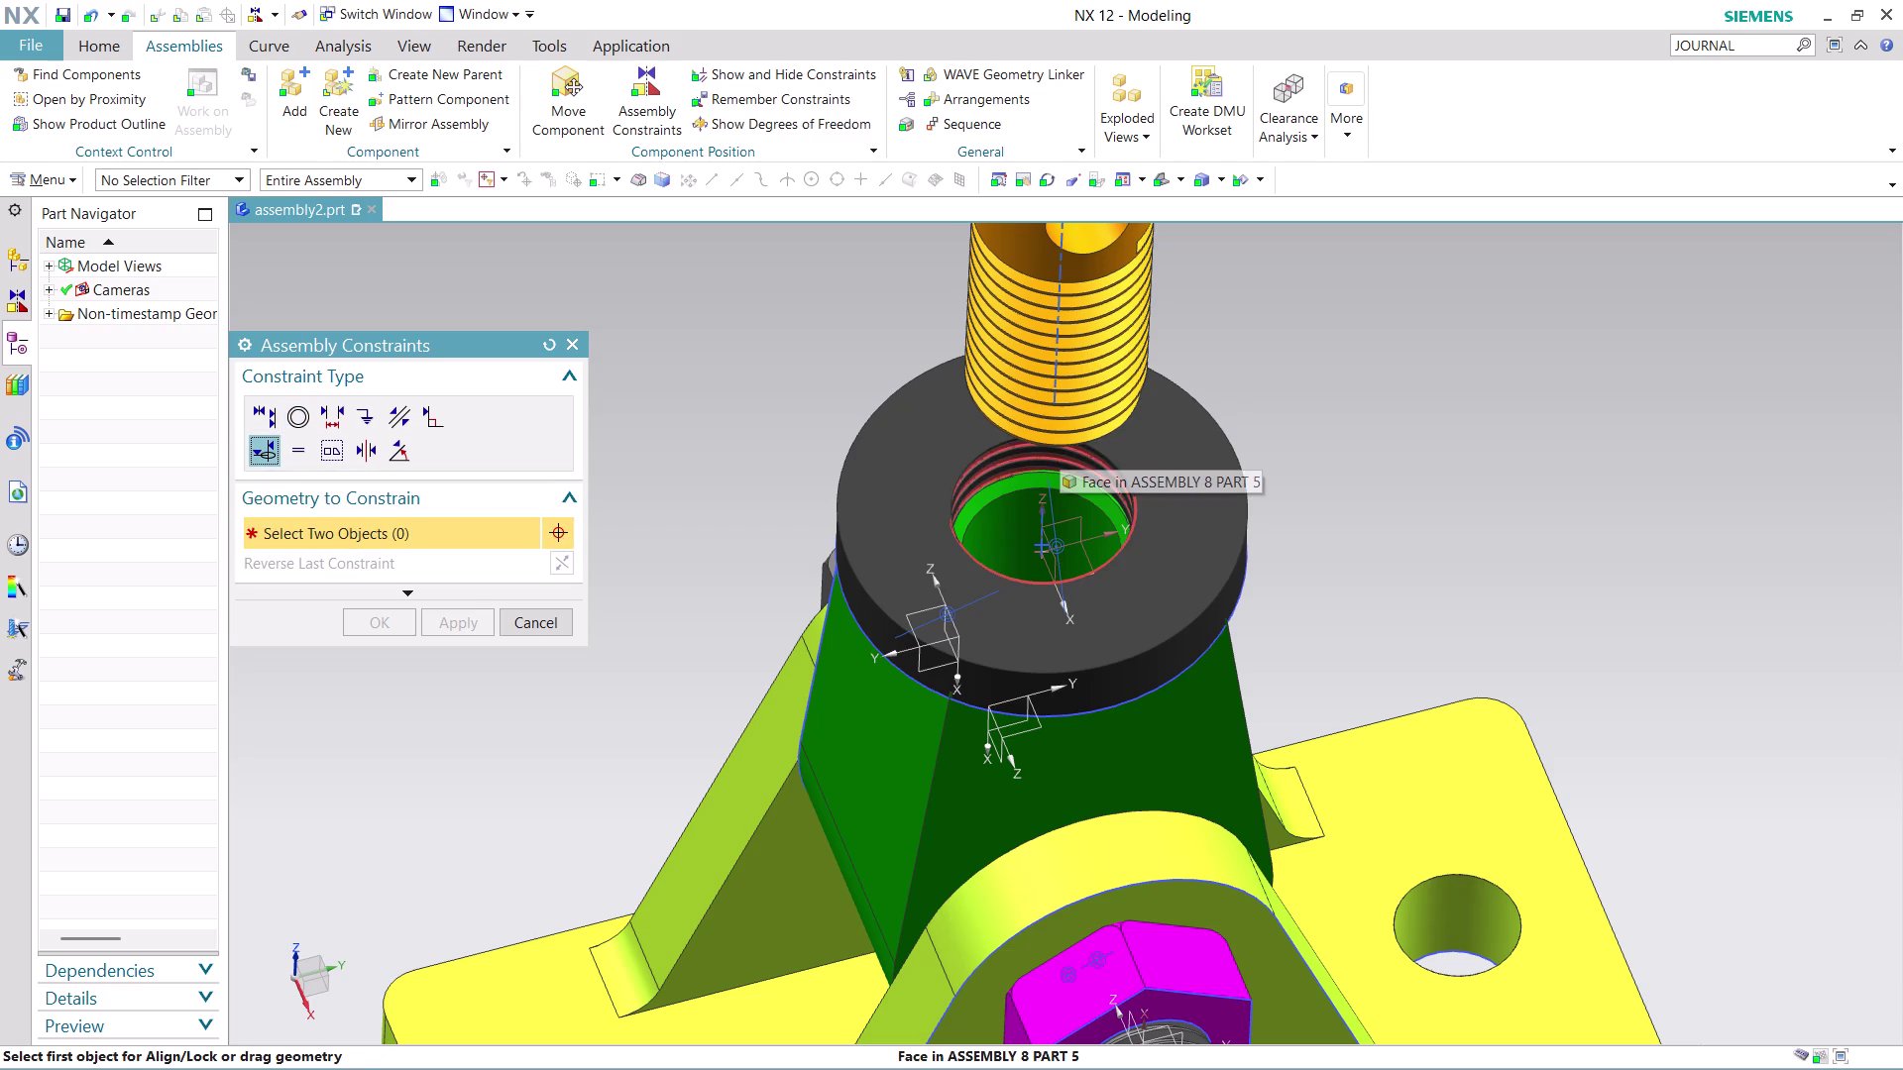
click(1064, 239)
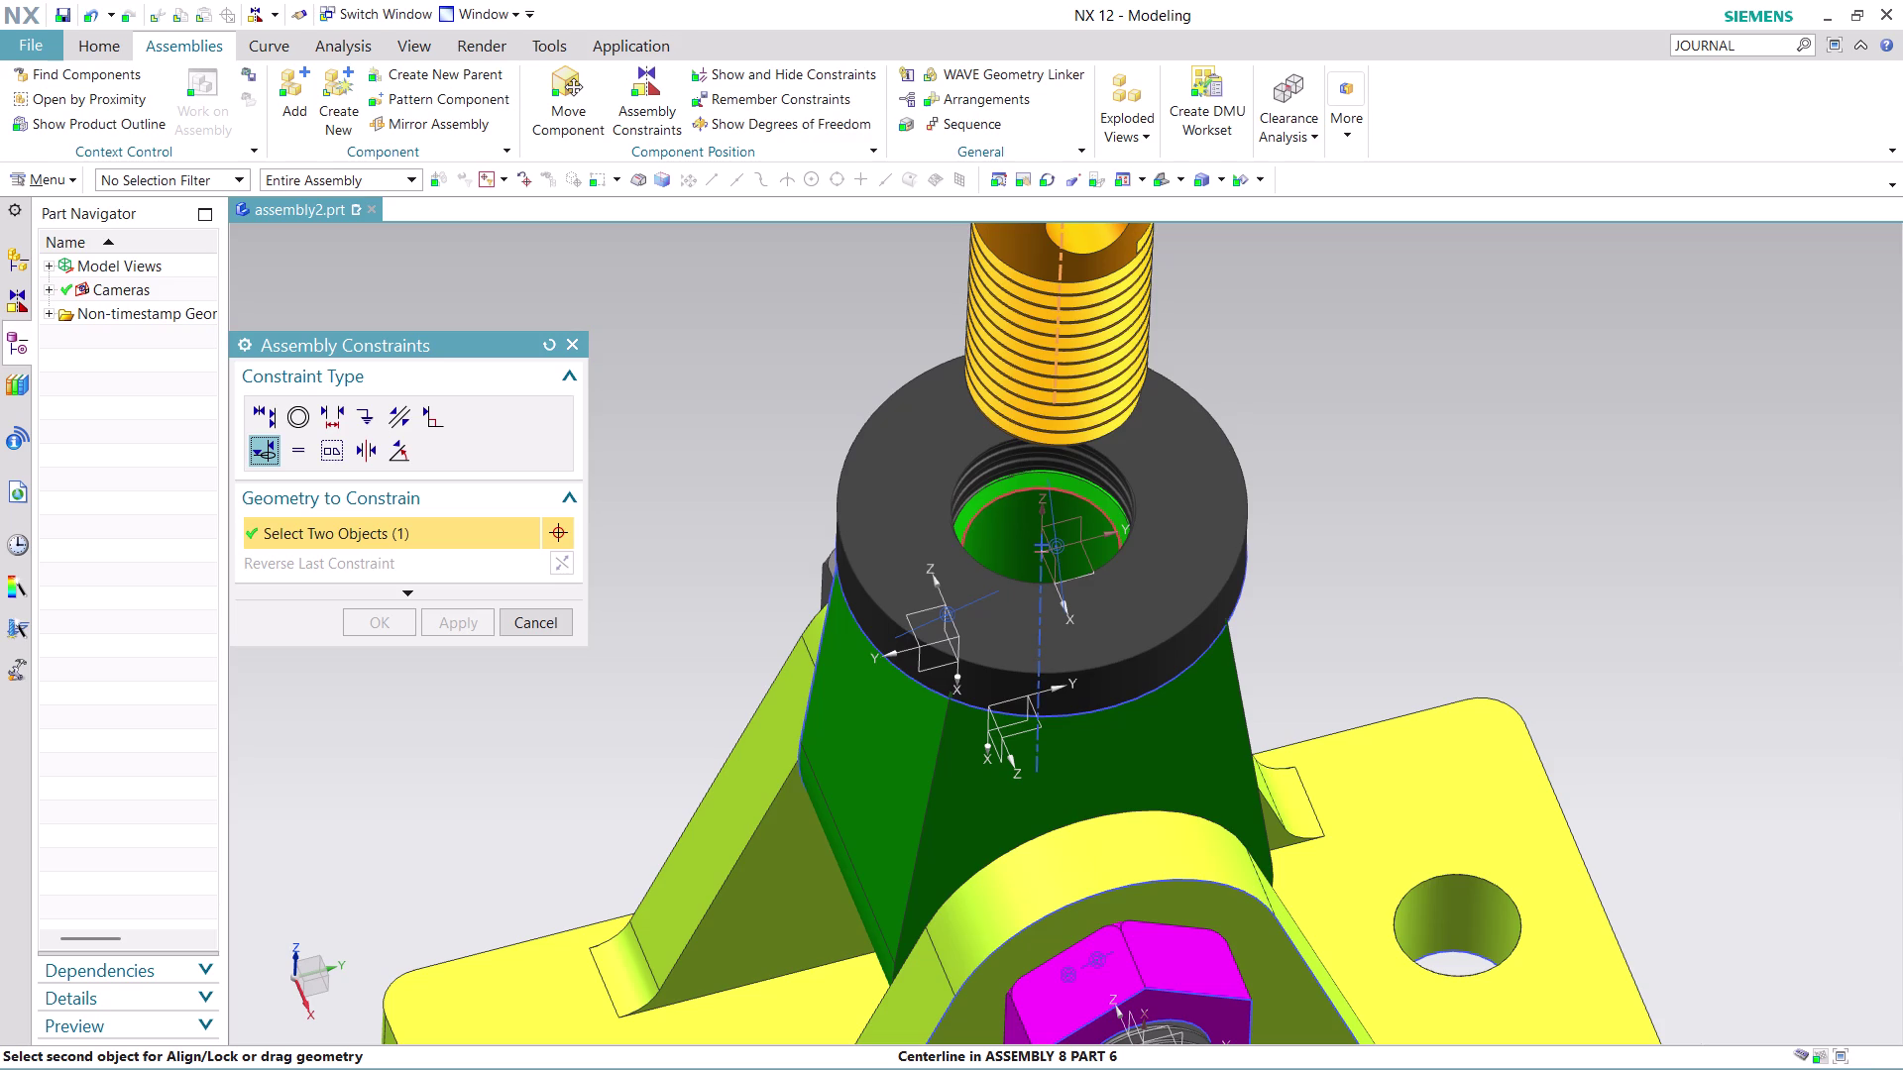
click(1042, 616)
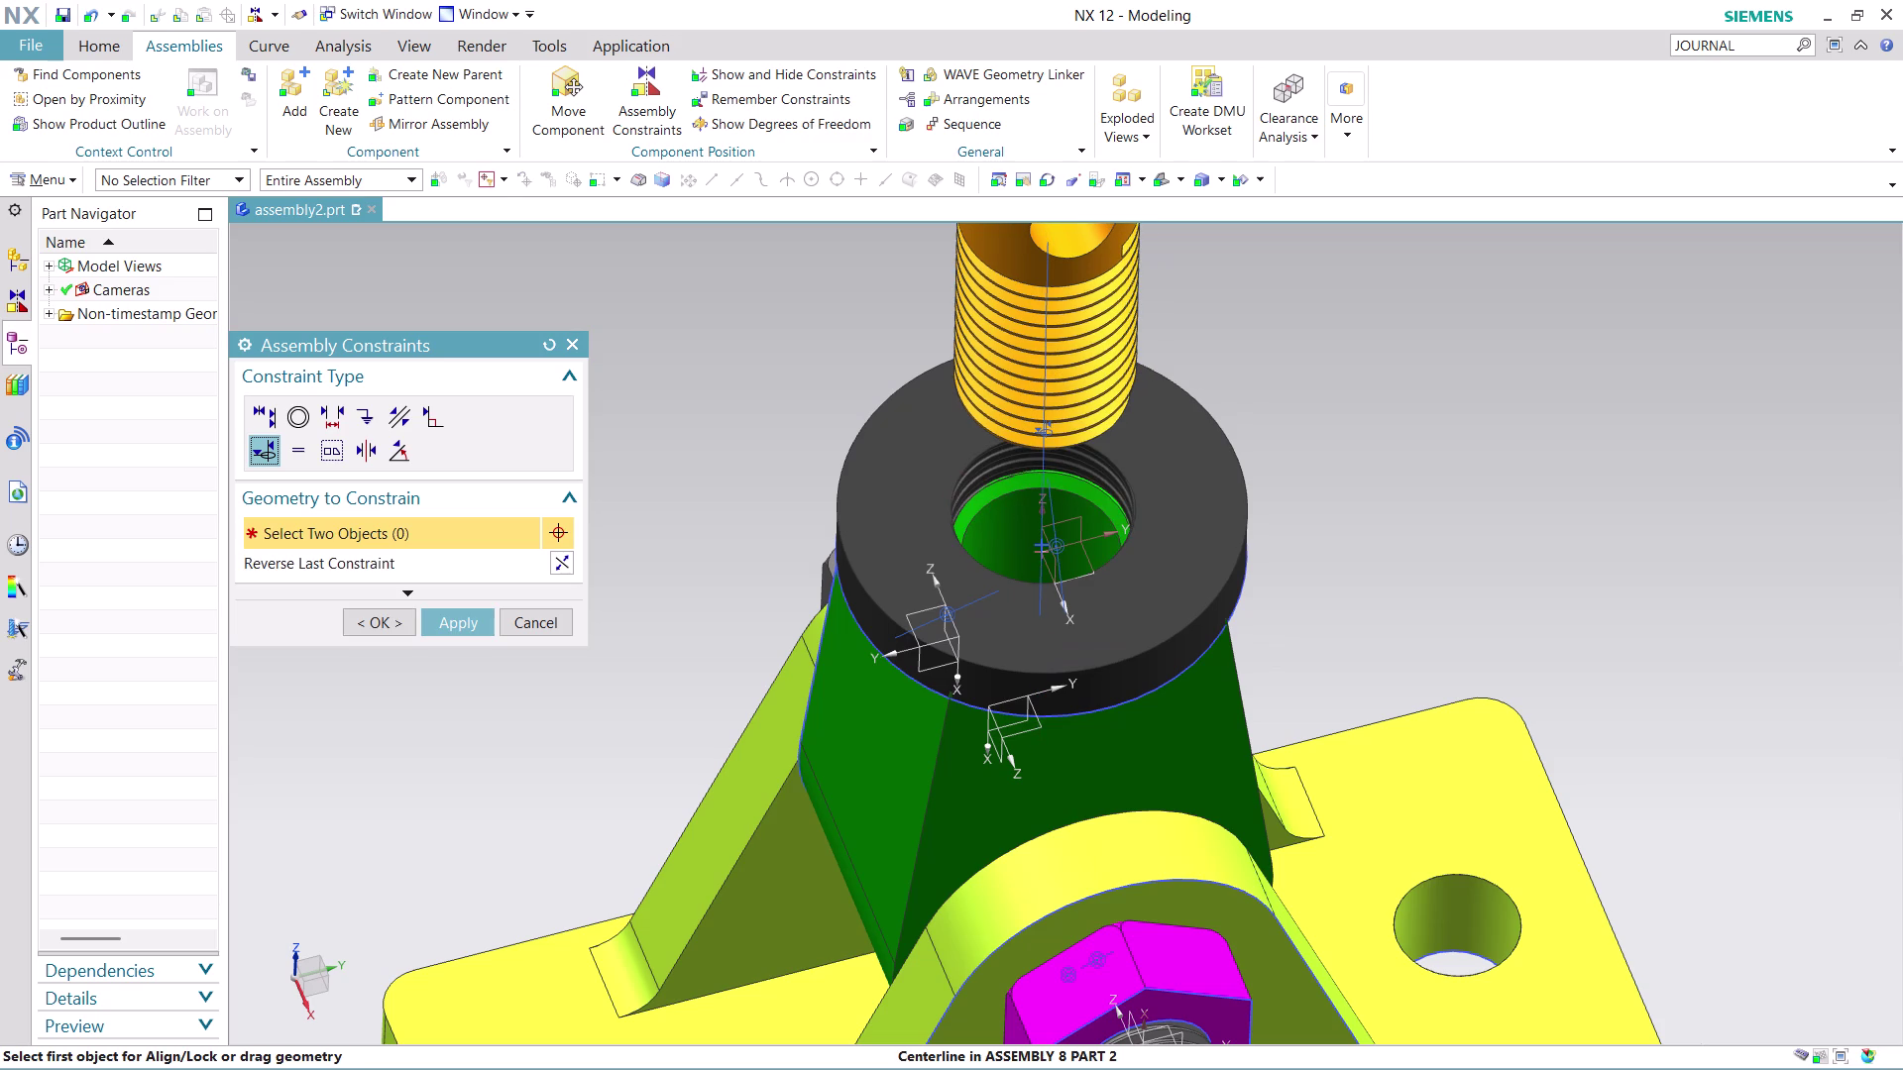
click(266, 412)
scroll(down, 3)
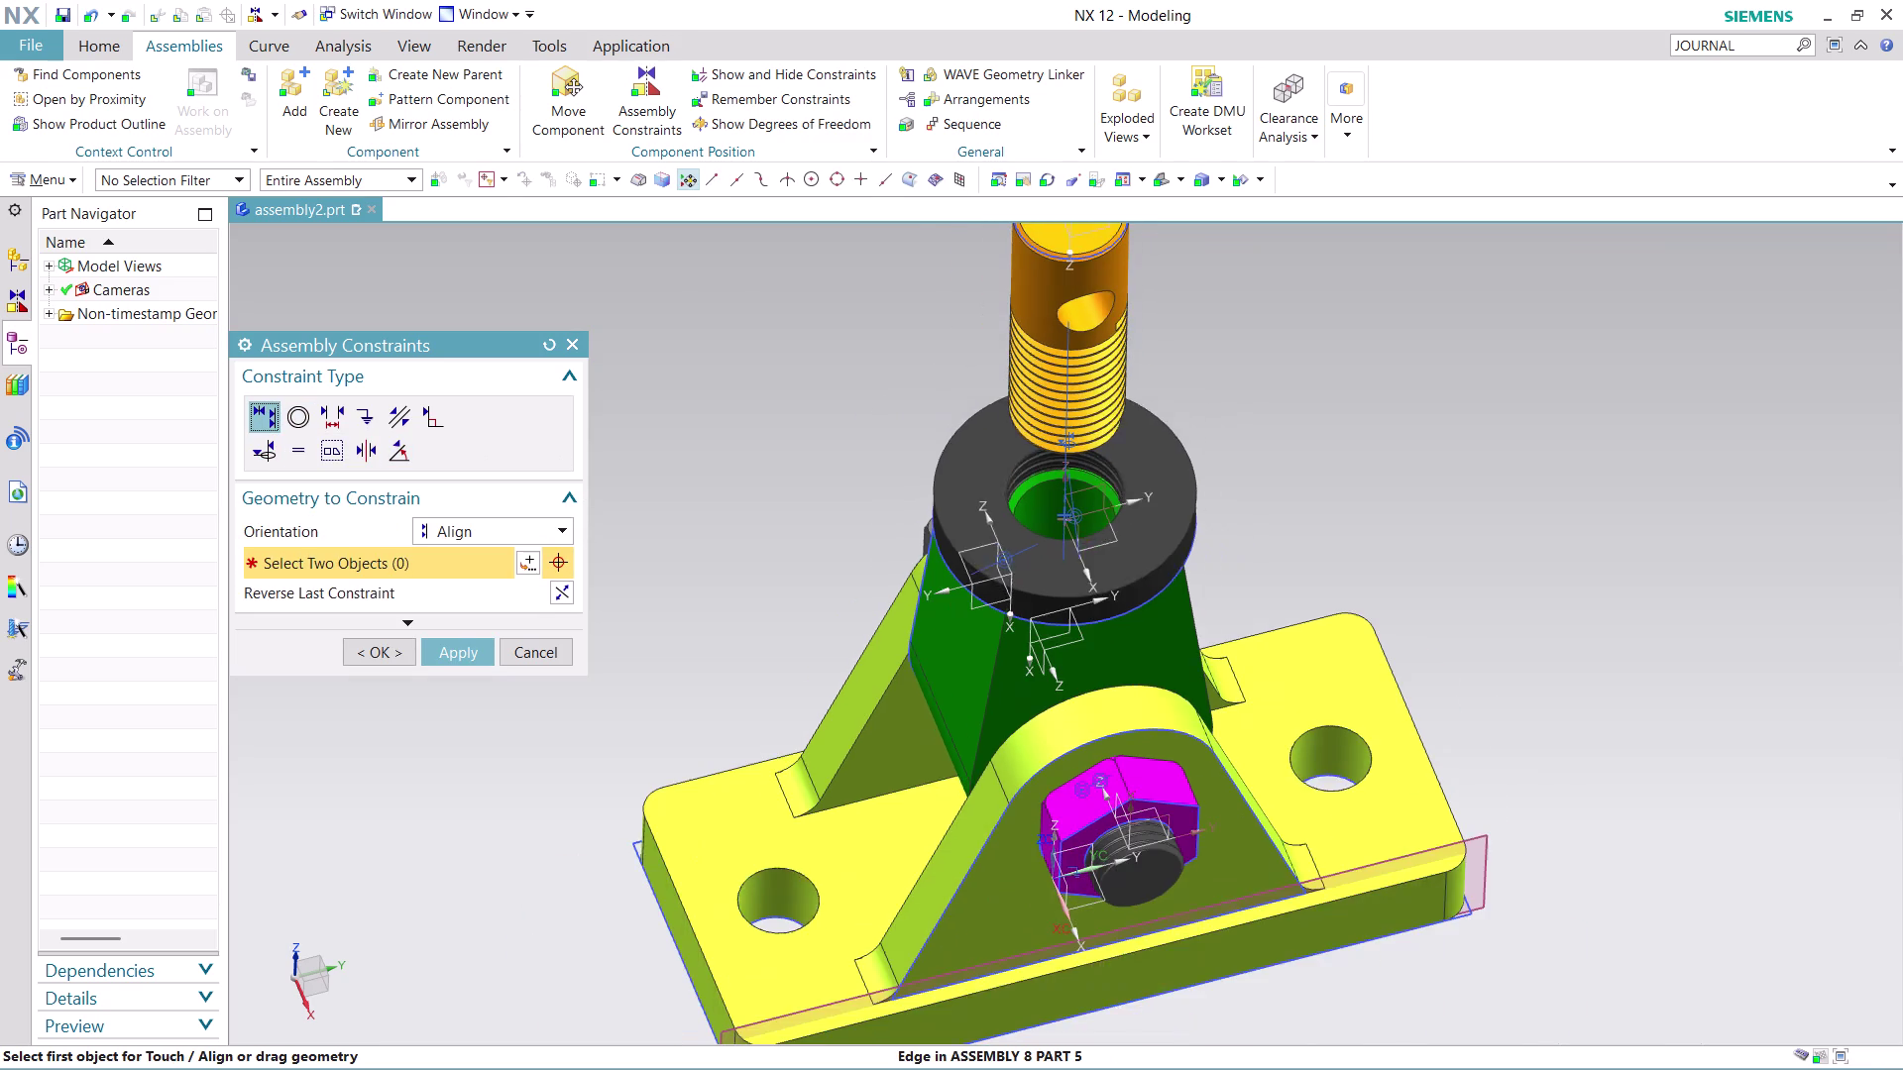
scroll(up, 3)
middle_drag(1199, 351, 1210, 239)
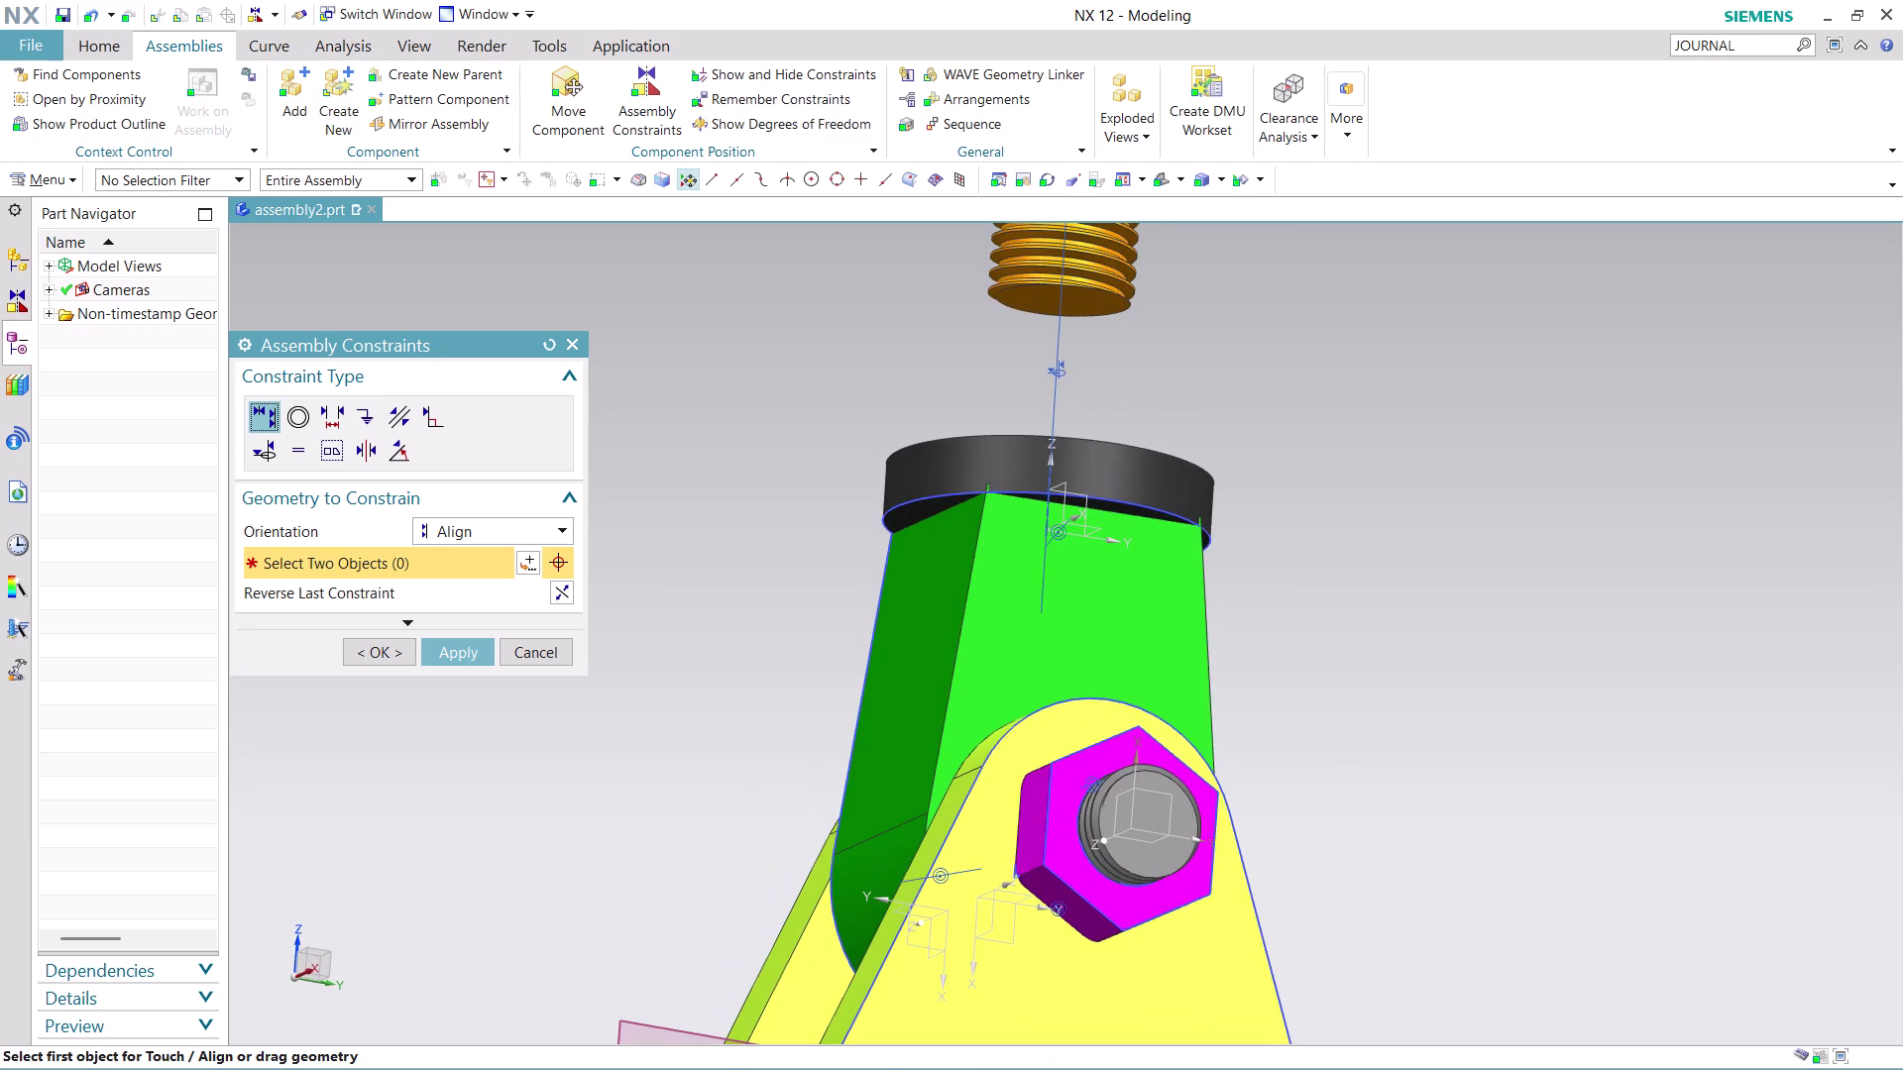
click(1084, 305)
scroll(down, 3)
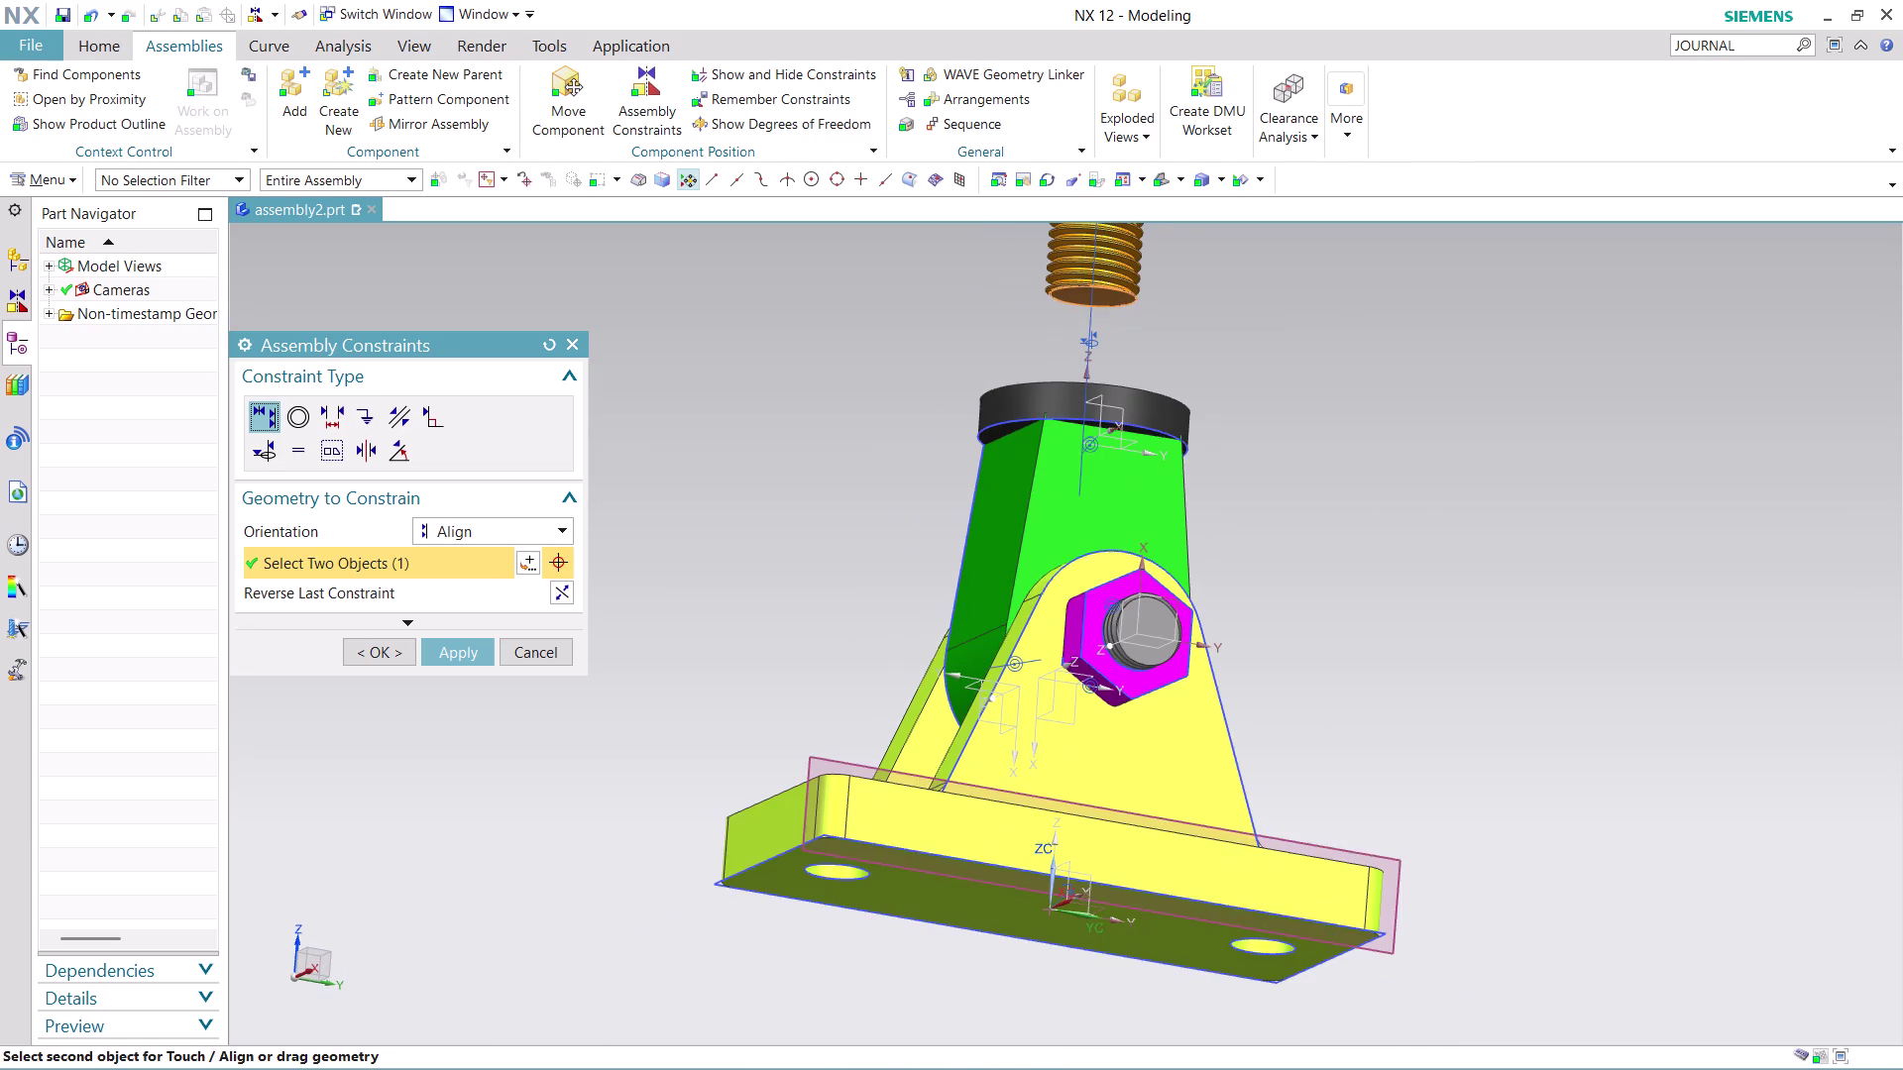
middle_drag(1186, 298, 1176, 429)
scroll(up, 3)
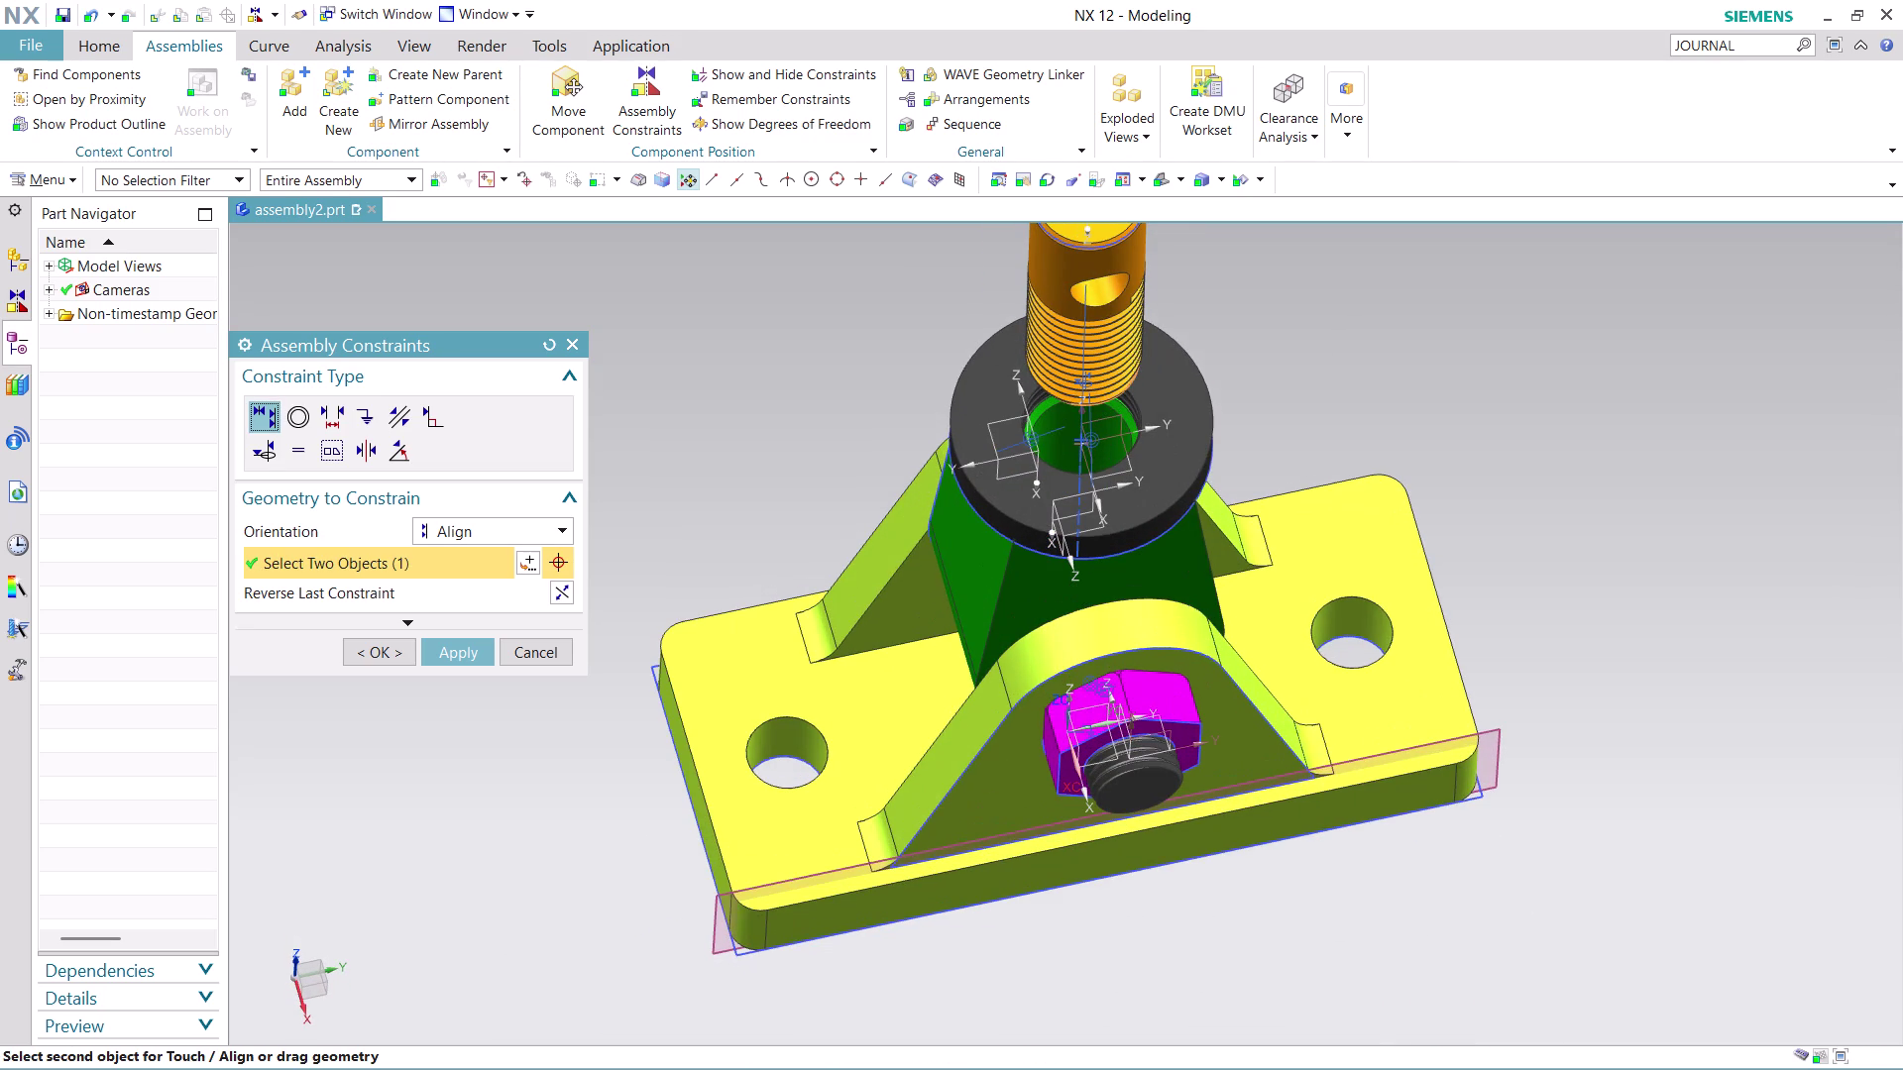
scroll(up, 3)
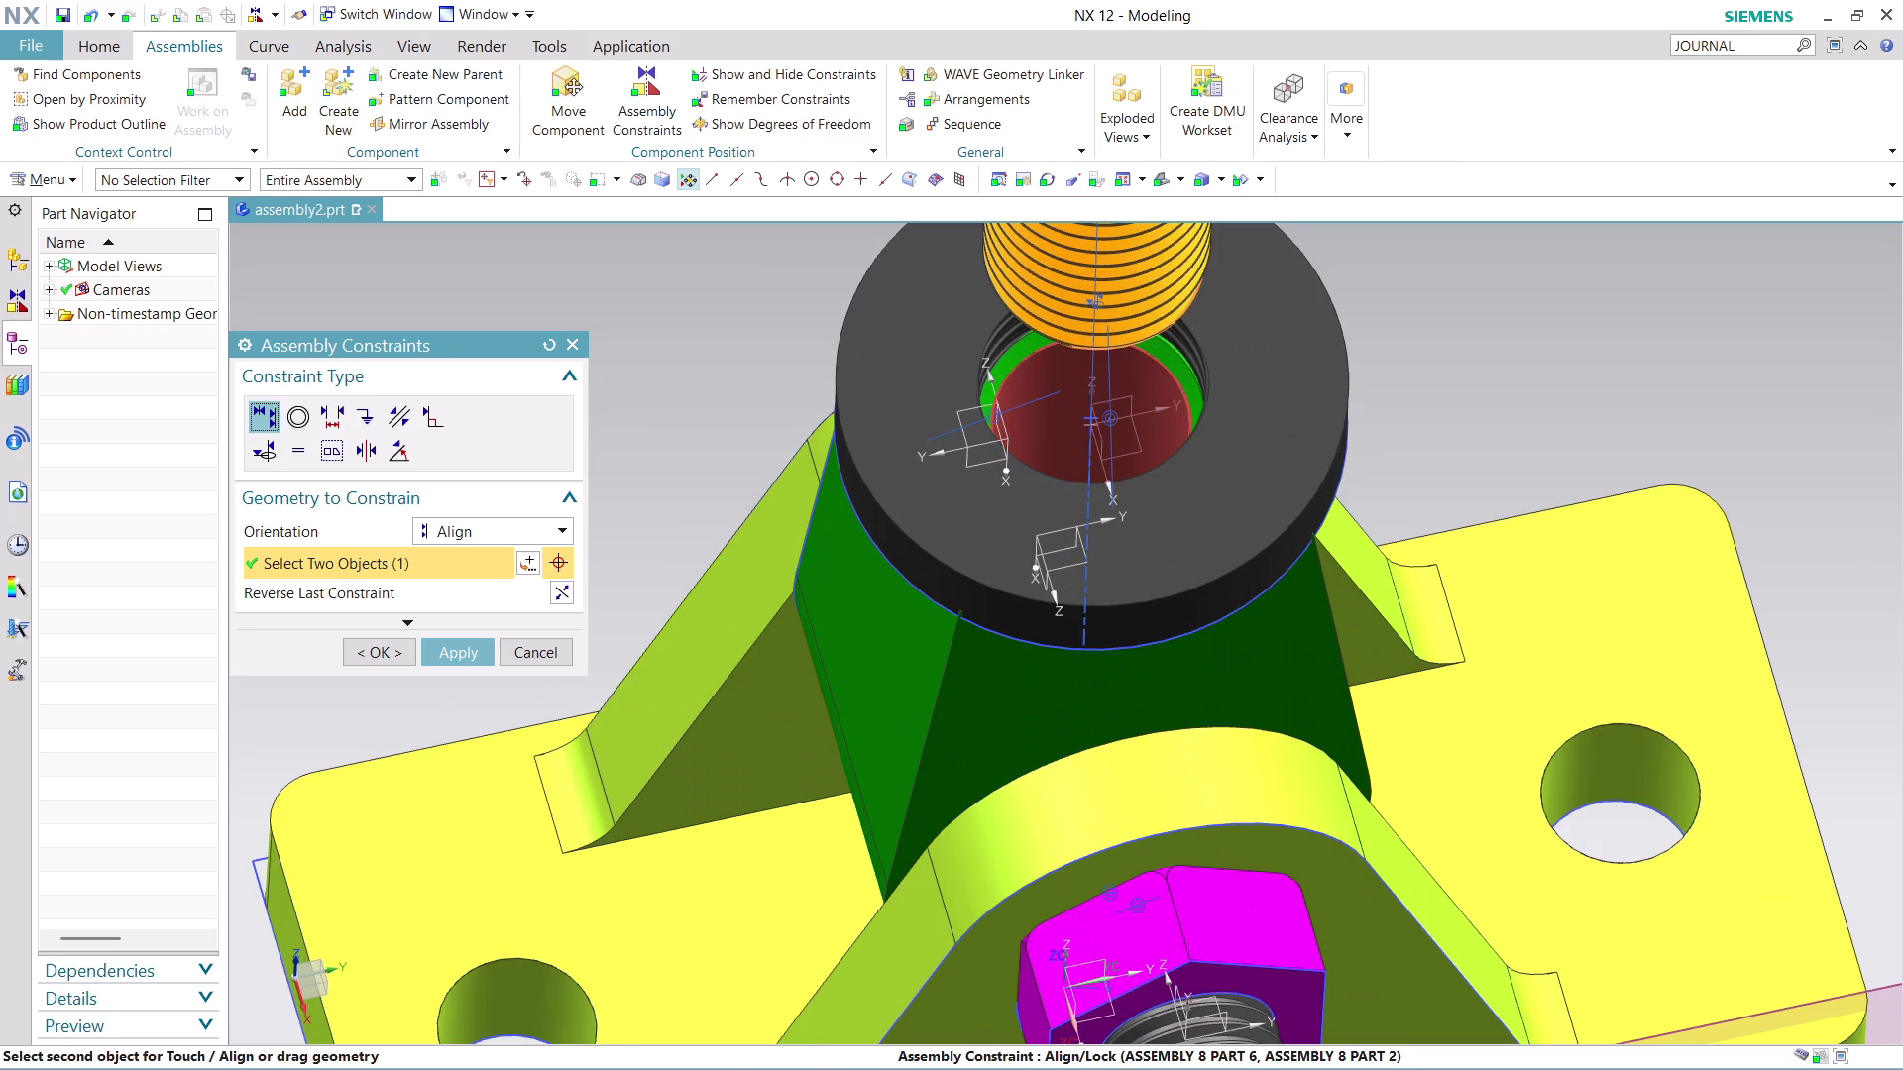
click(1059, 422)
key(ctrl+z)
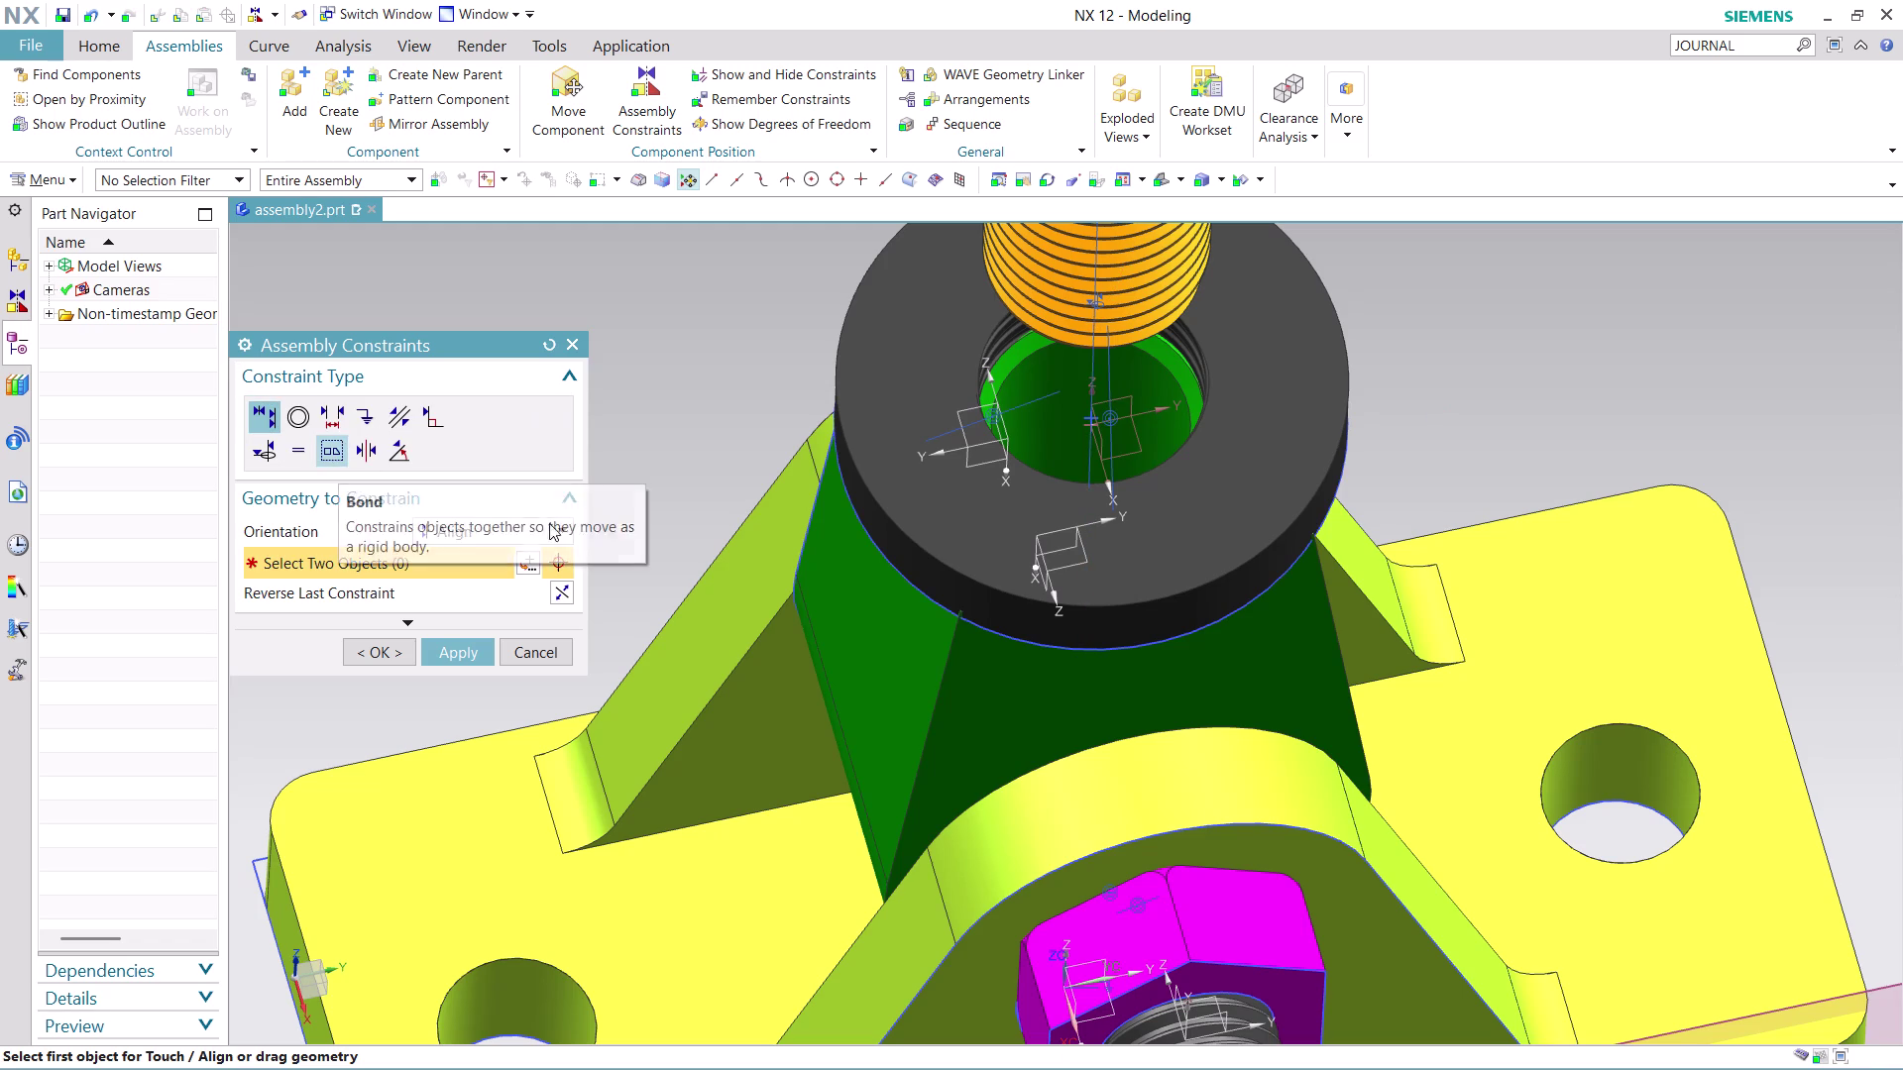
click(554, 535)
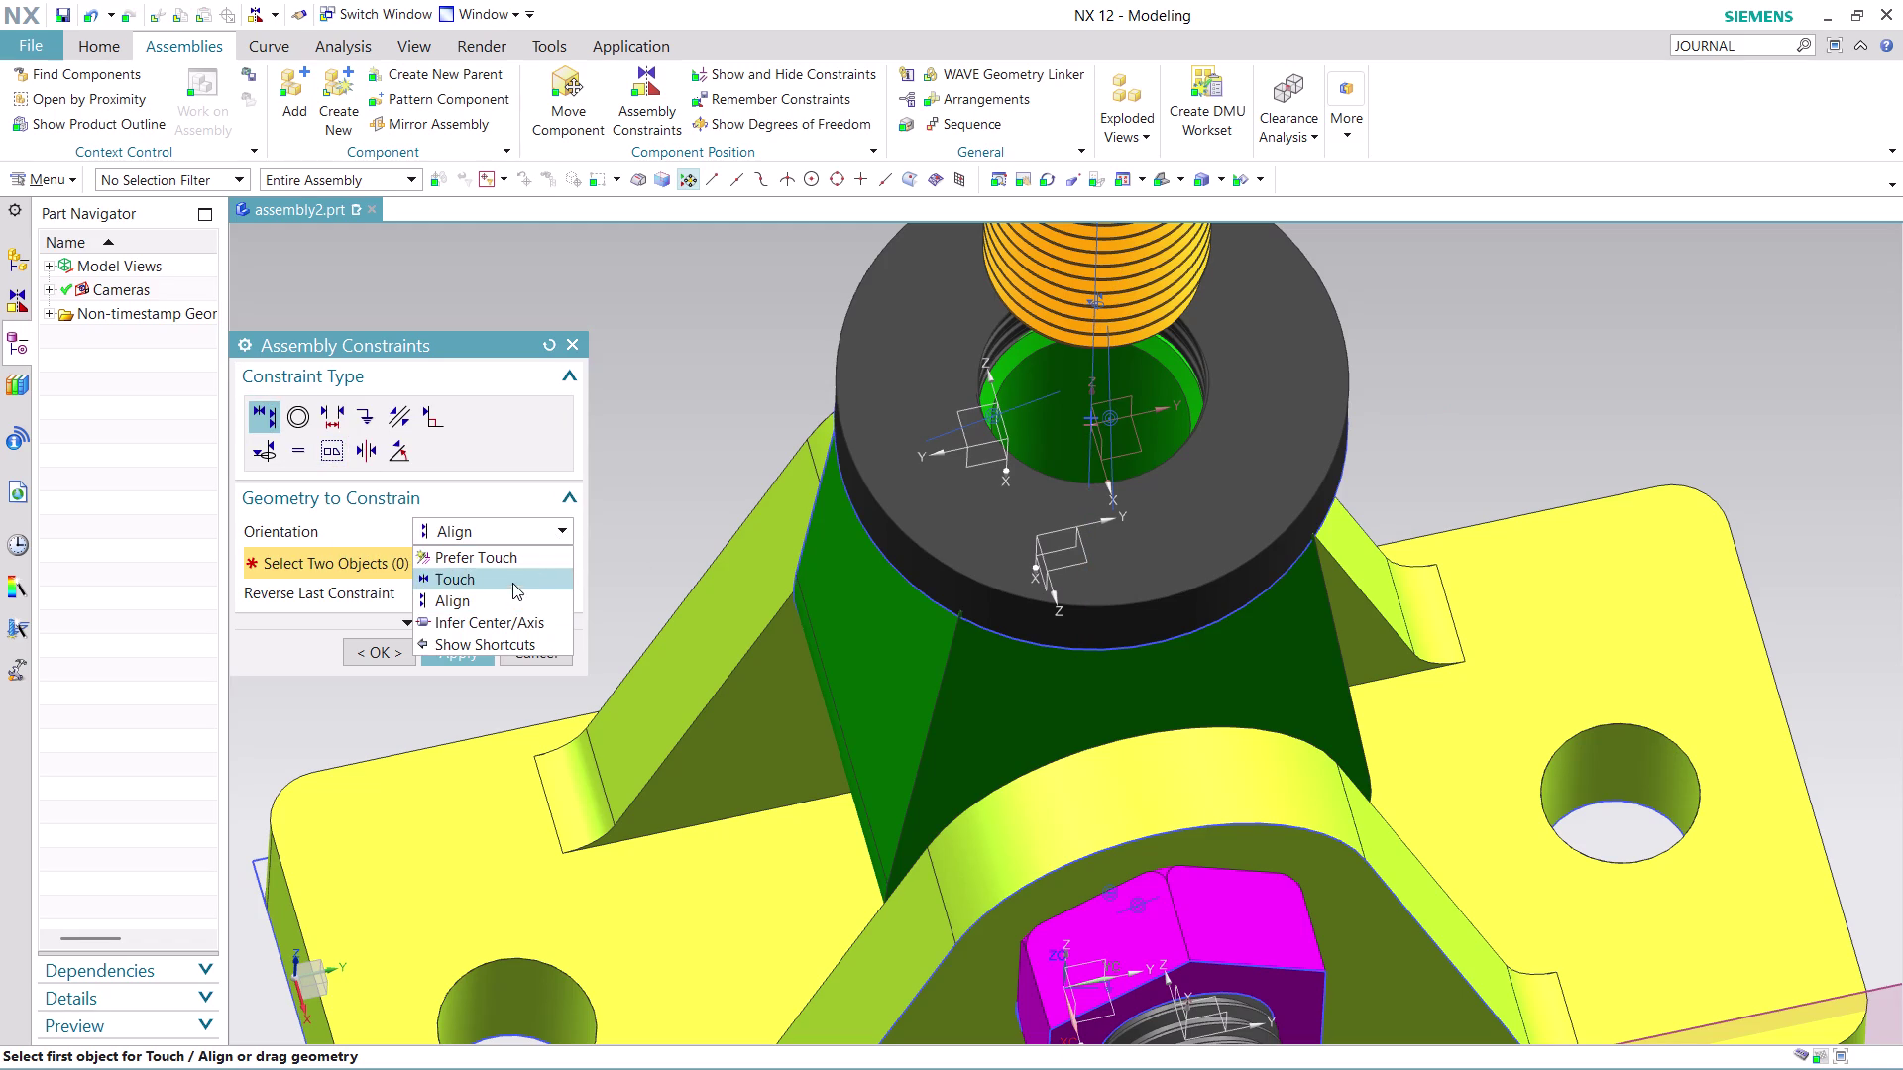
click(508, 587)
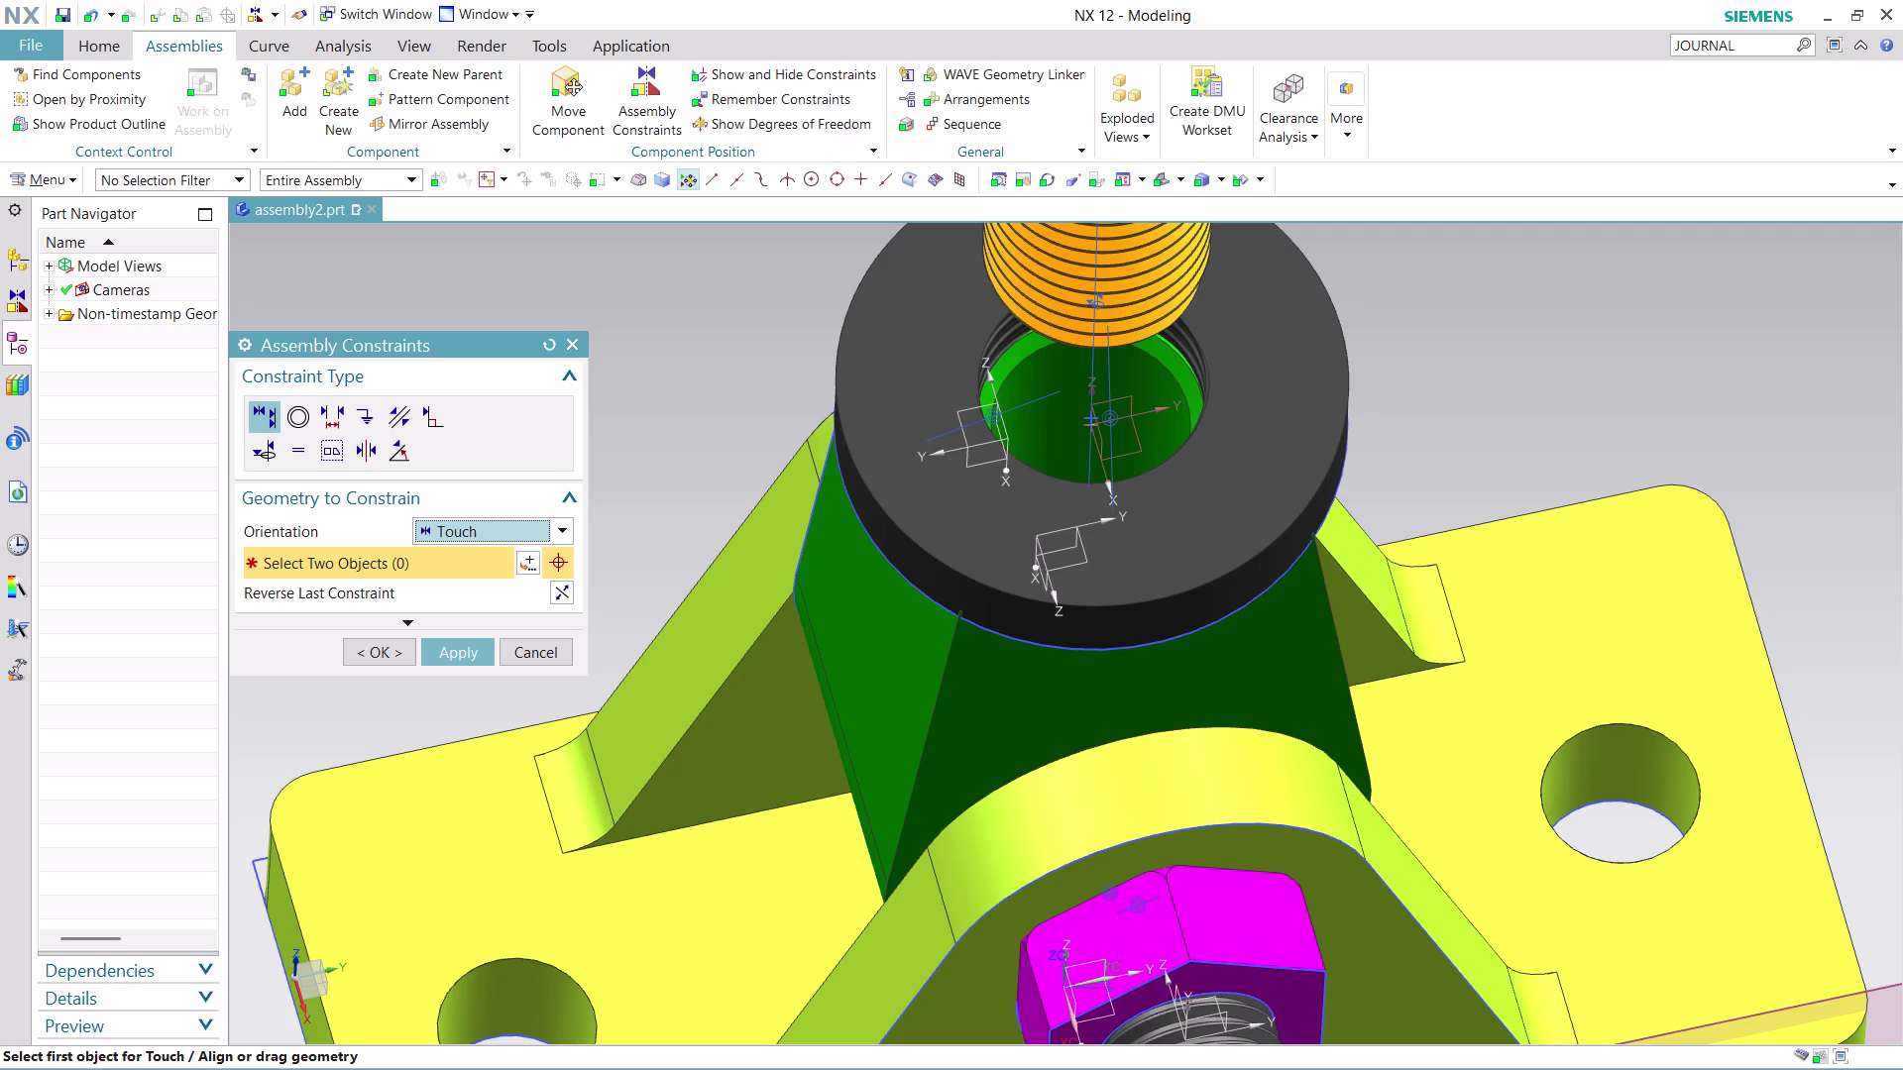
middle_drag(1402, 308, 1395, 263)
scroll(down, 3)
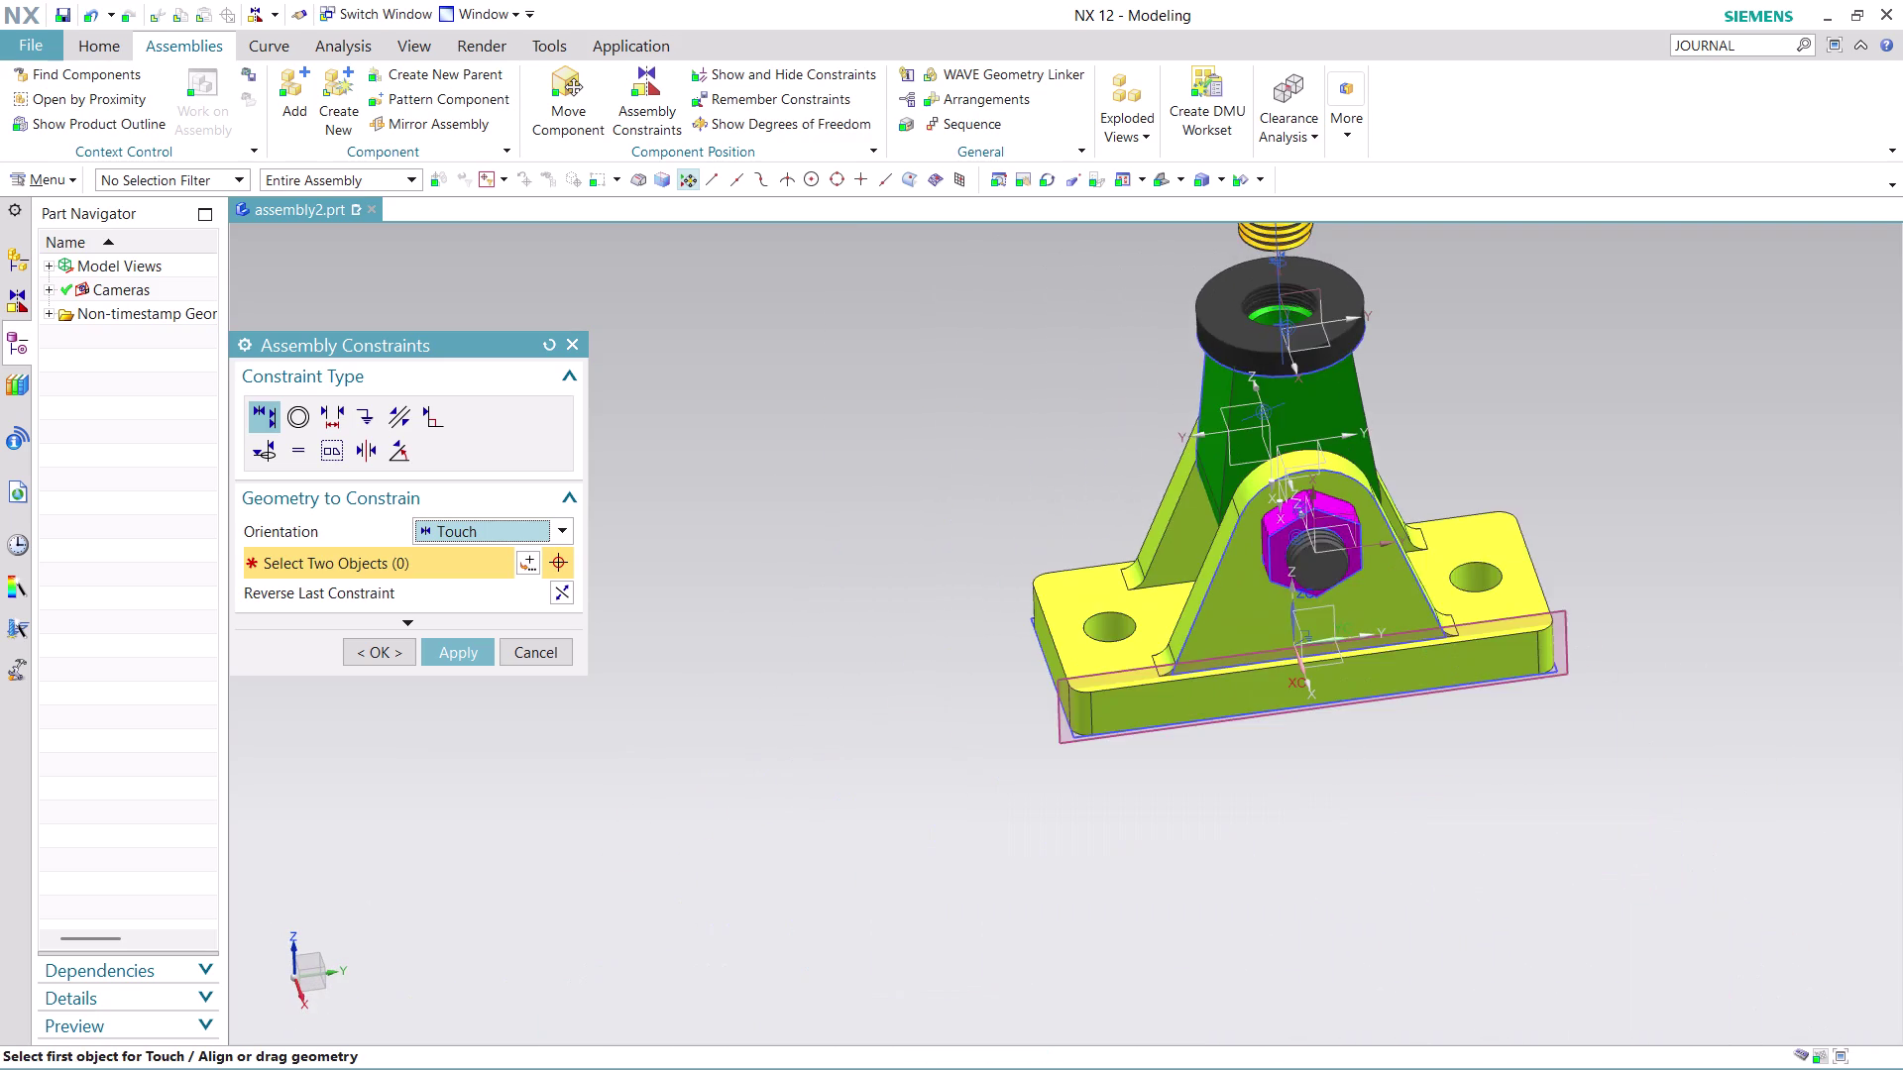
scroll(up, 3)
middle_drag(1387, 352, 1374, 296)
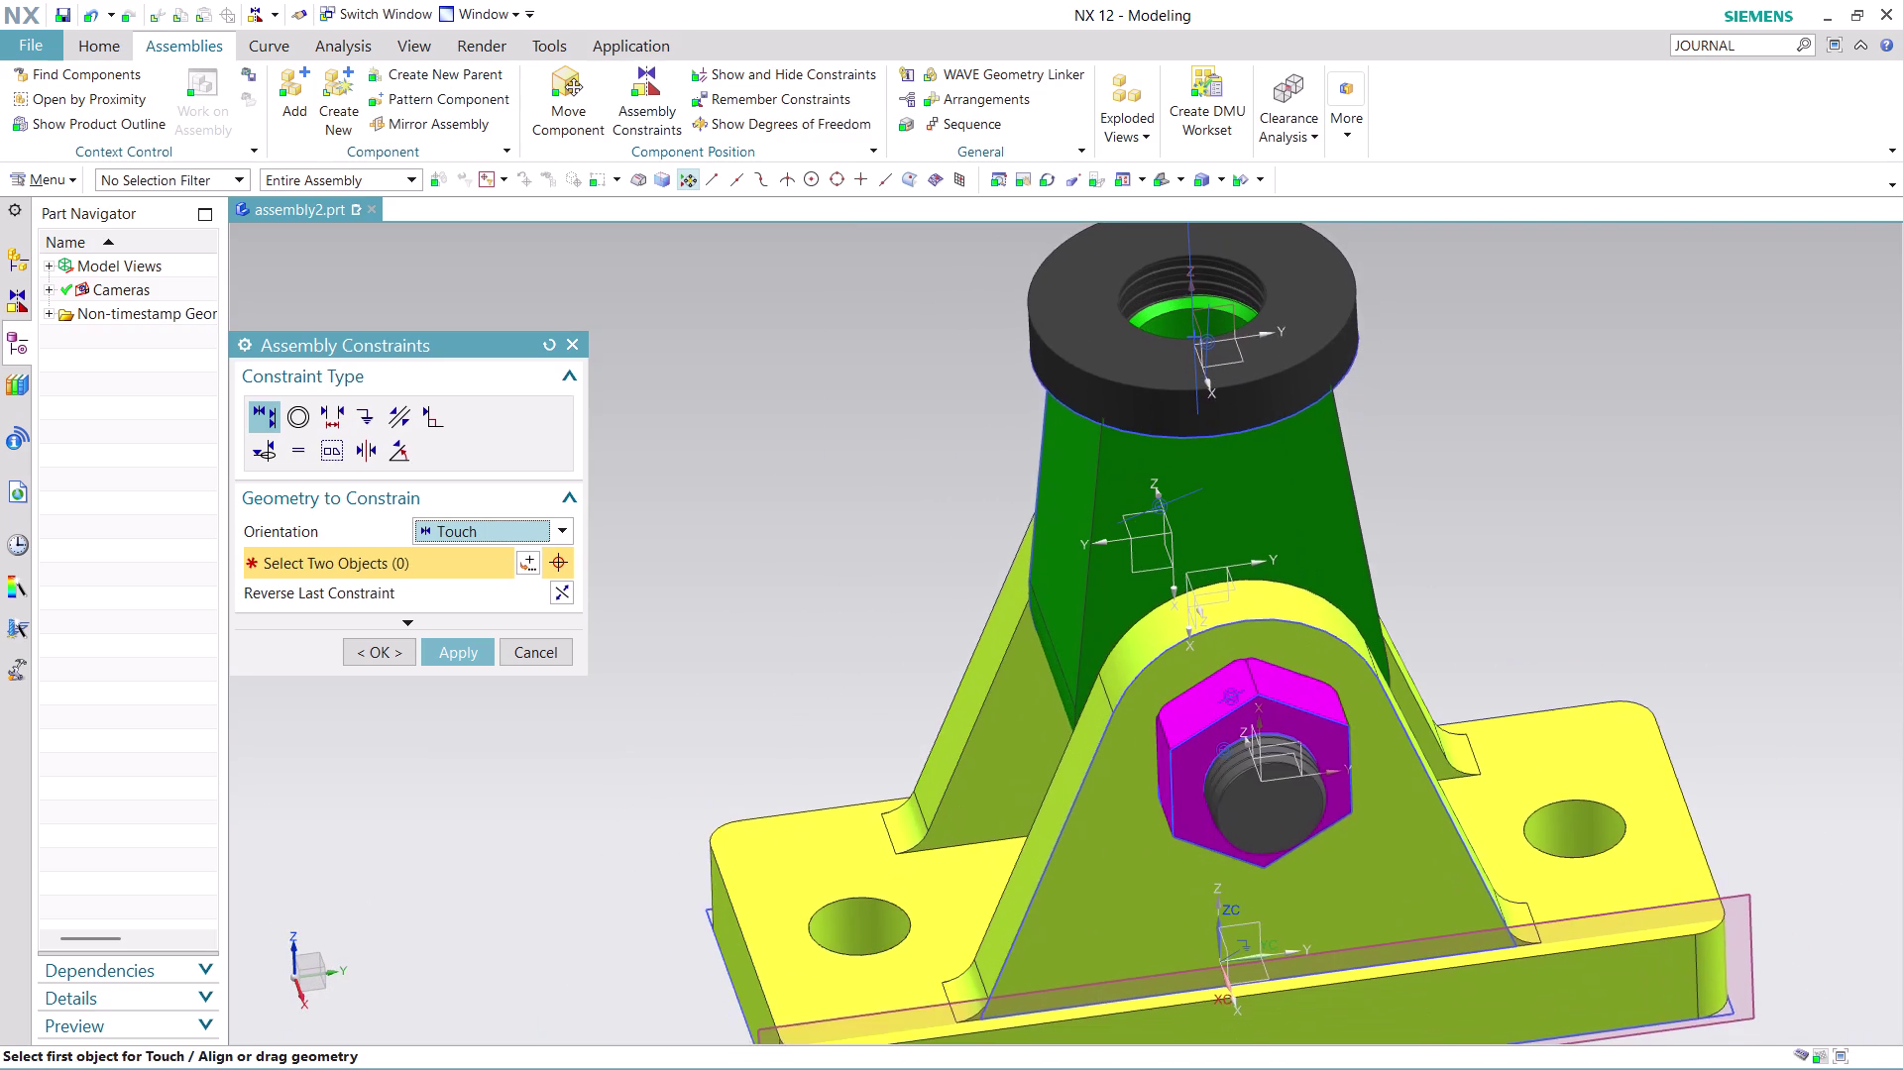
middle_drag(1375, 295, 1256, 545)
middle_drag(1281, 459, 1285, 348)
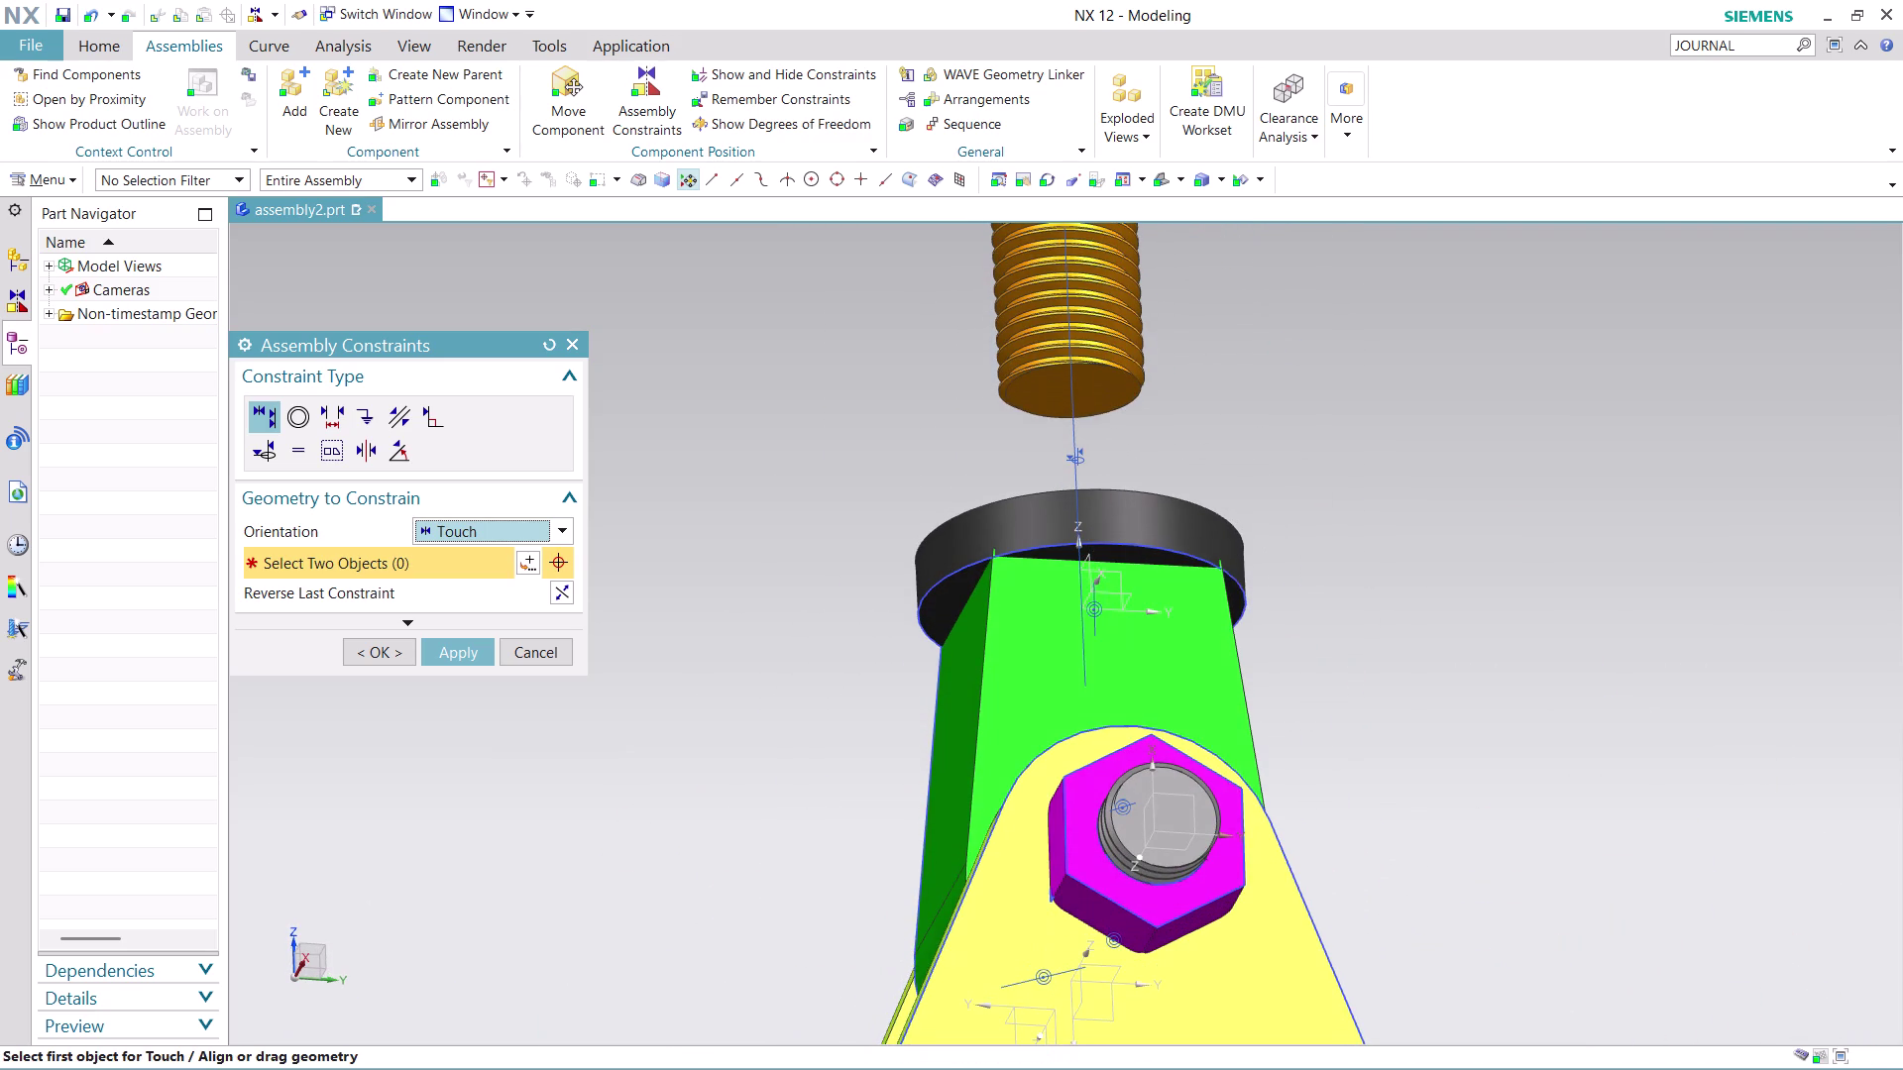
click(1111, 382)
middle_drag(1260, 362, 1256, 487)
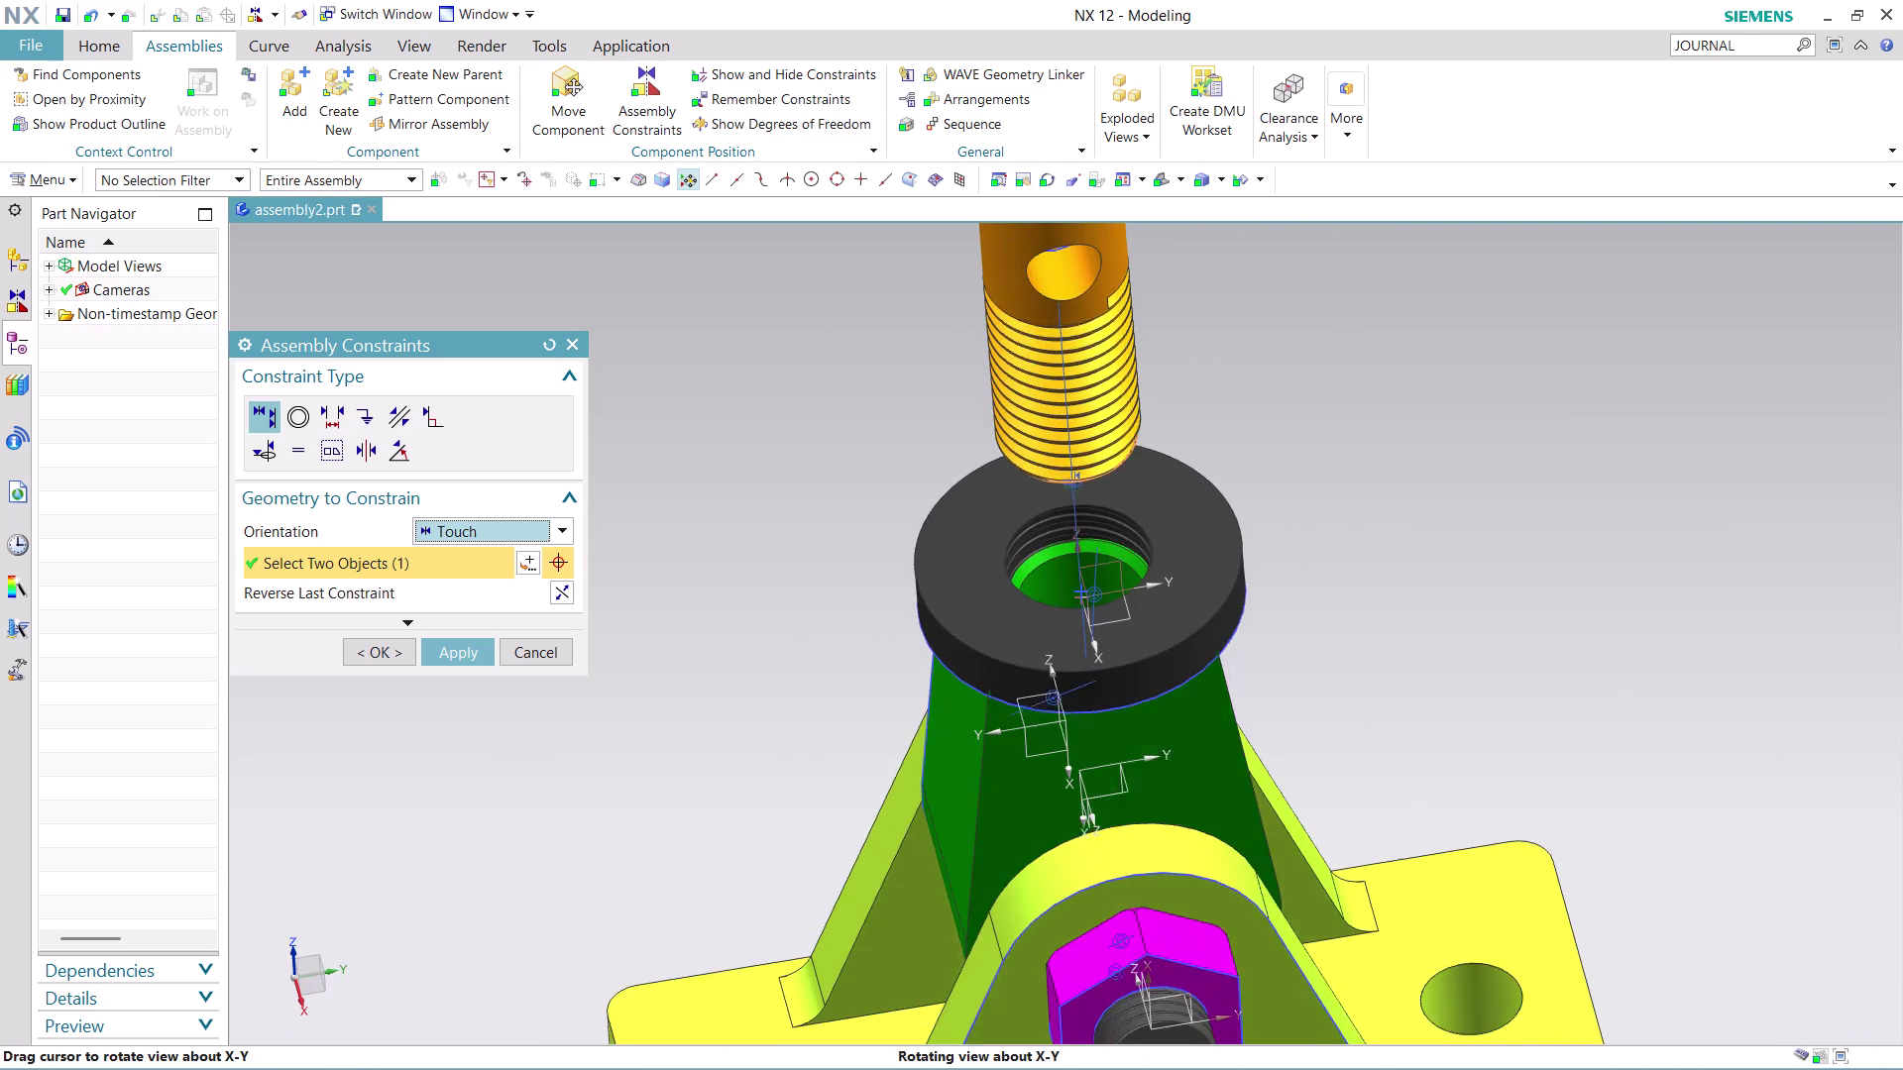
middle_drag(1256, 487, 1256, 490)
click(1041, 589)
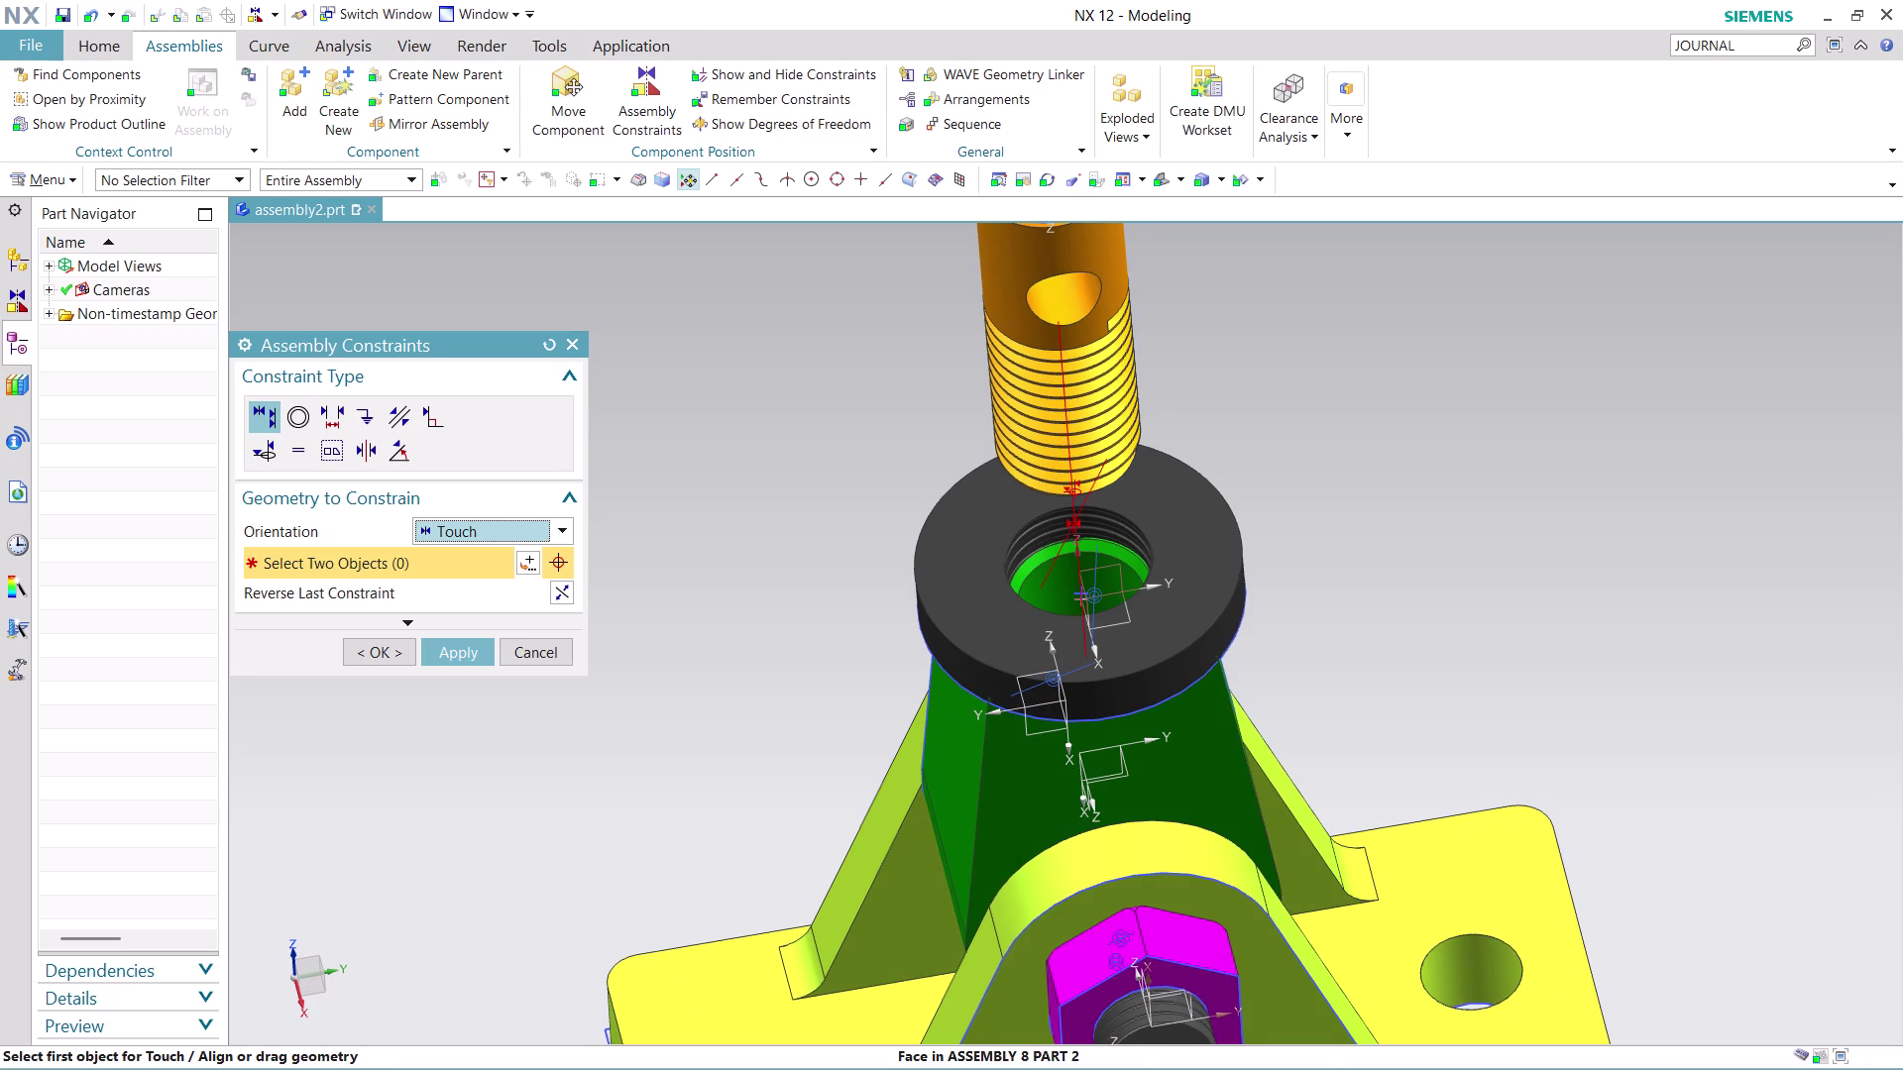
key(ctrl+z)
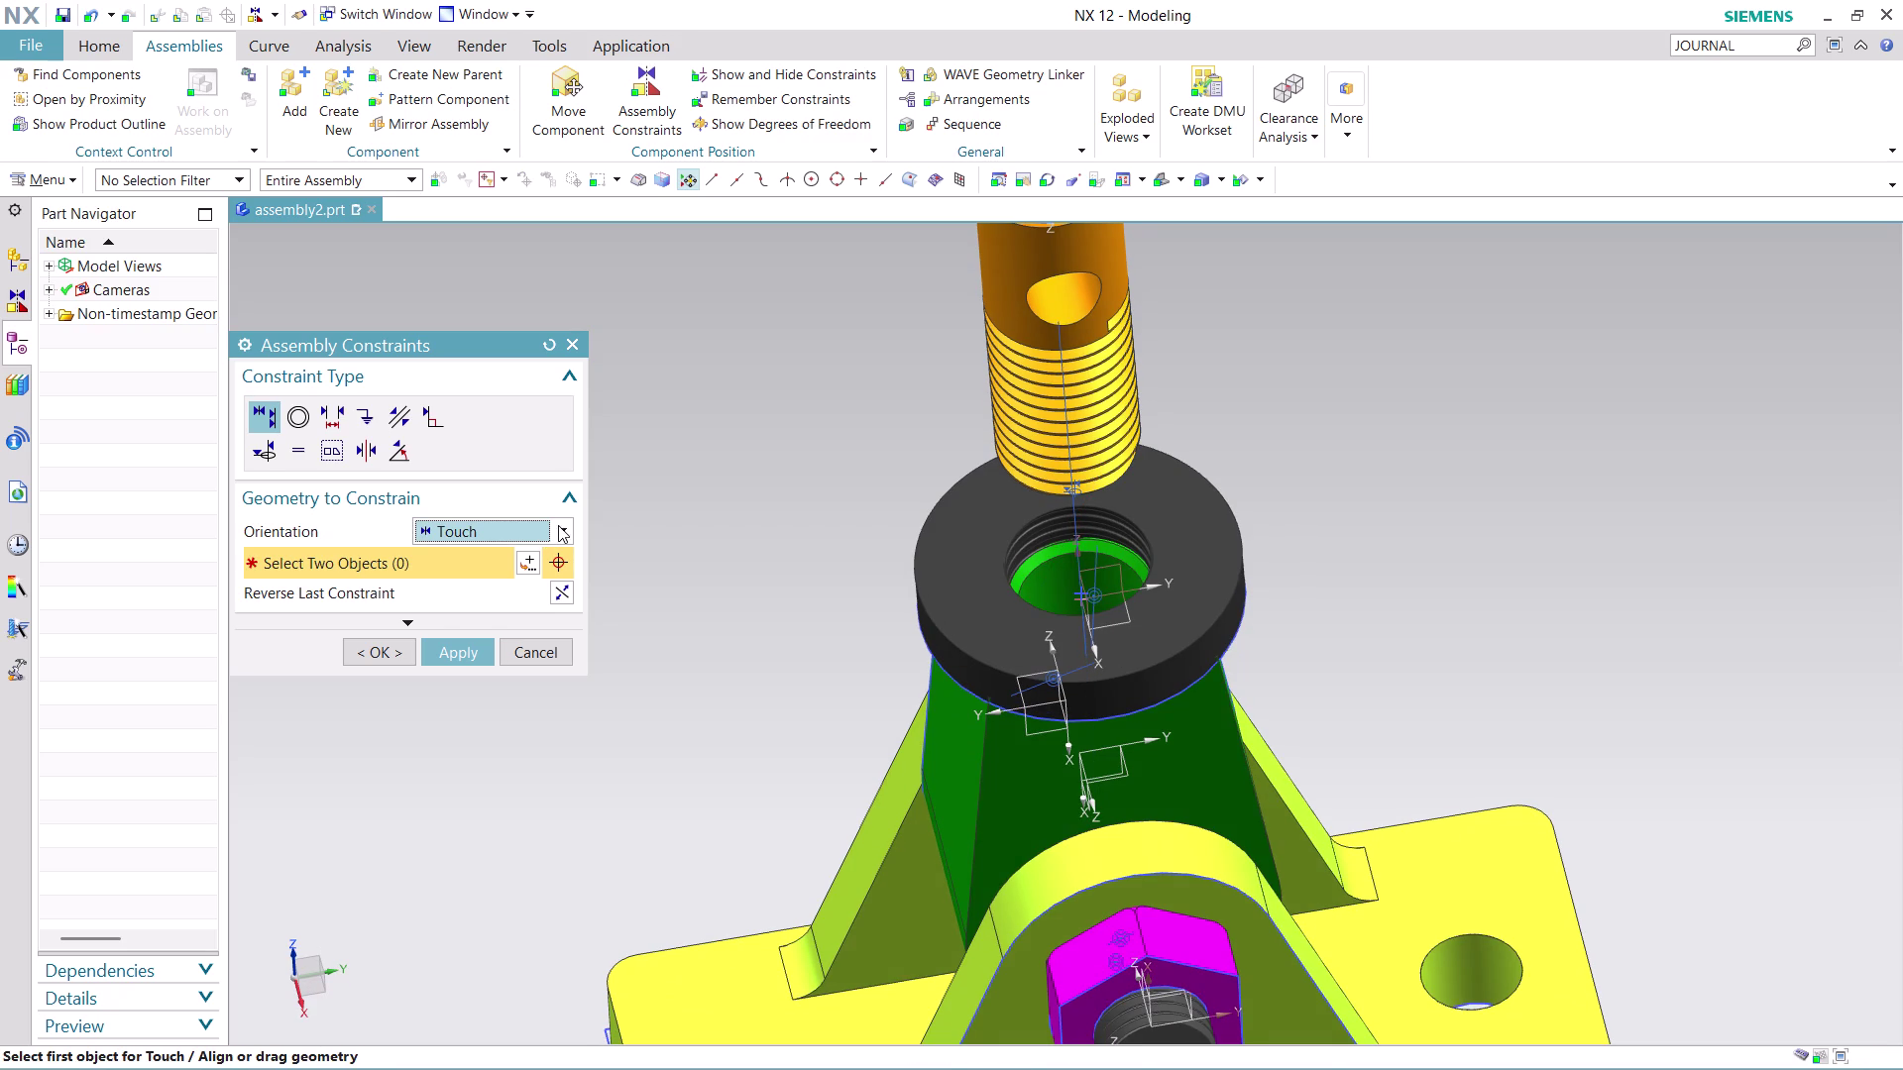
click(557, 525)
click(525, 554)
middle_drag(1284, 490, 1283, 413)
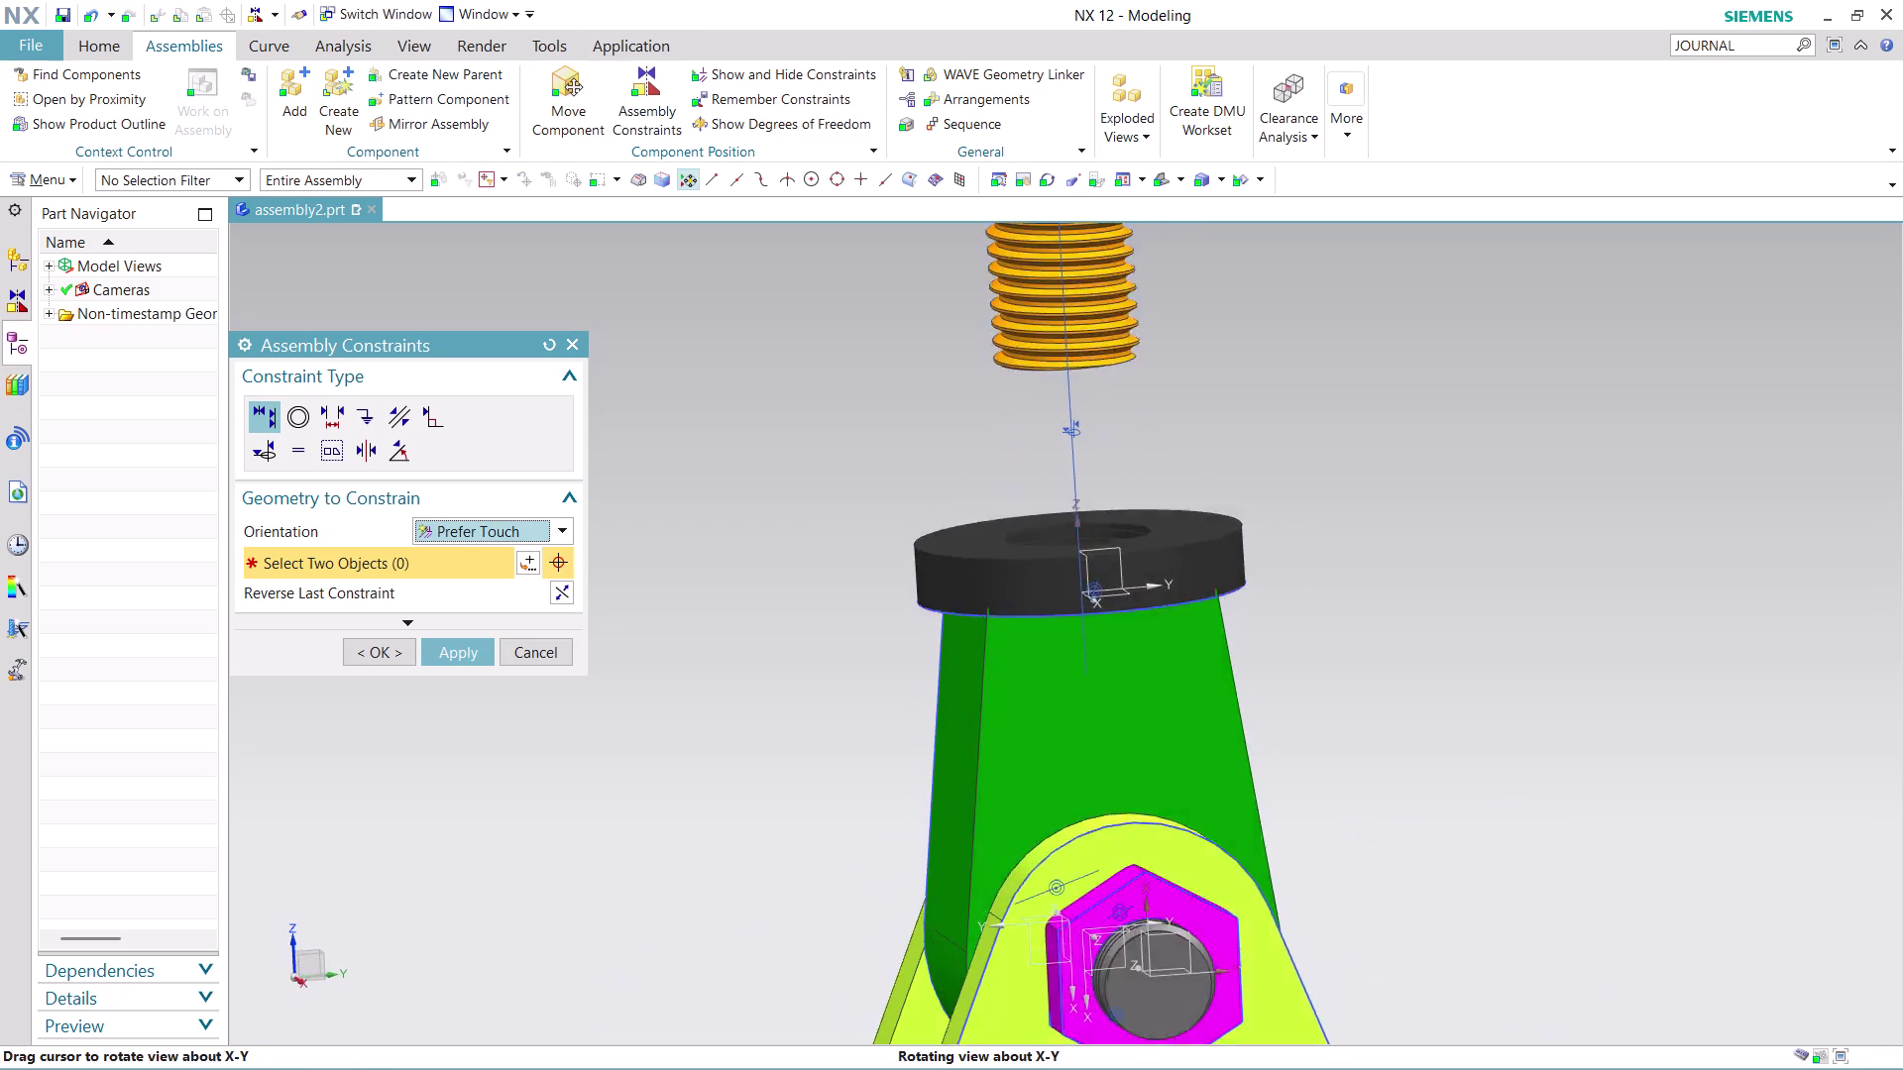
middle_drag(1282, 413, 1273, 369)
click(1099, 391)
middle_drag(1276, 382, 1278, 454)
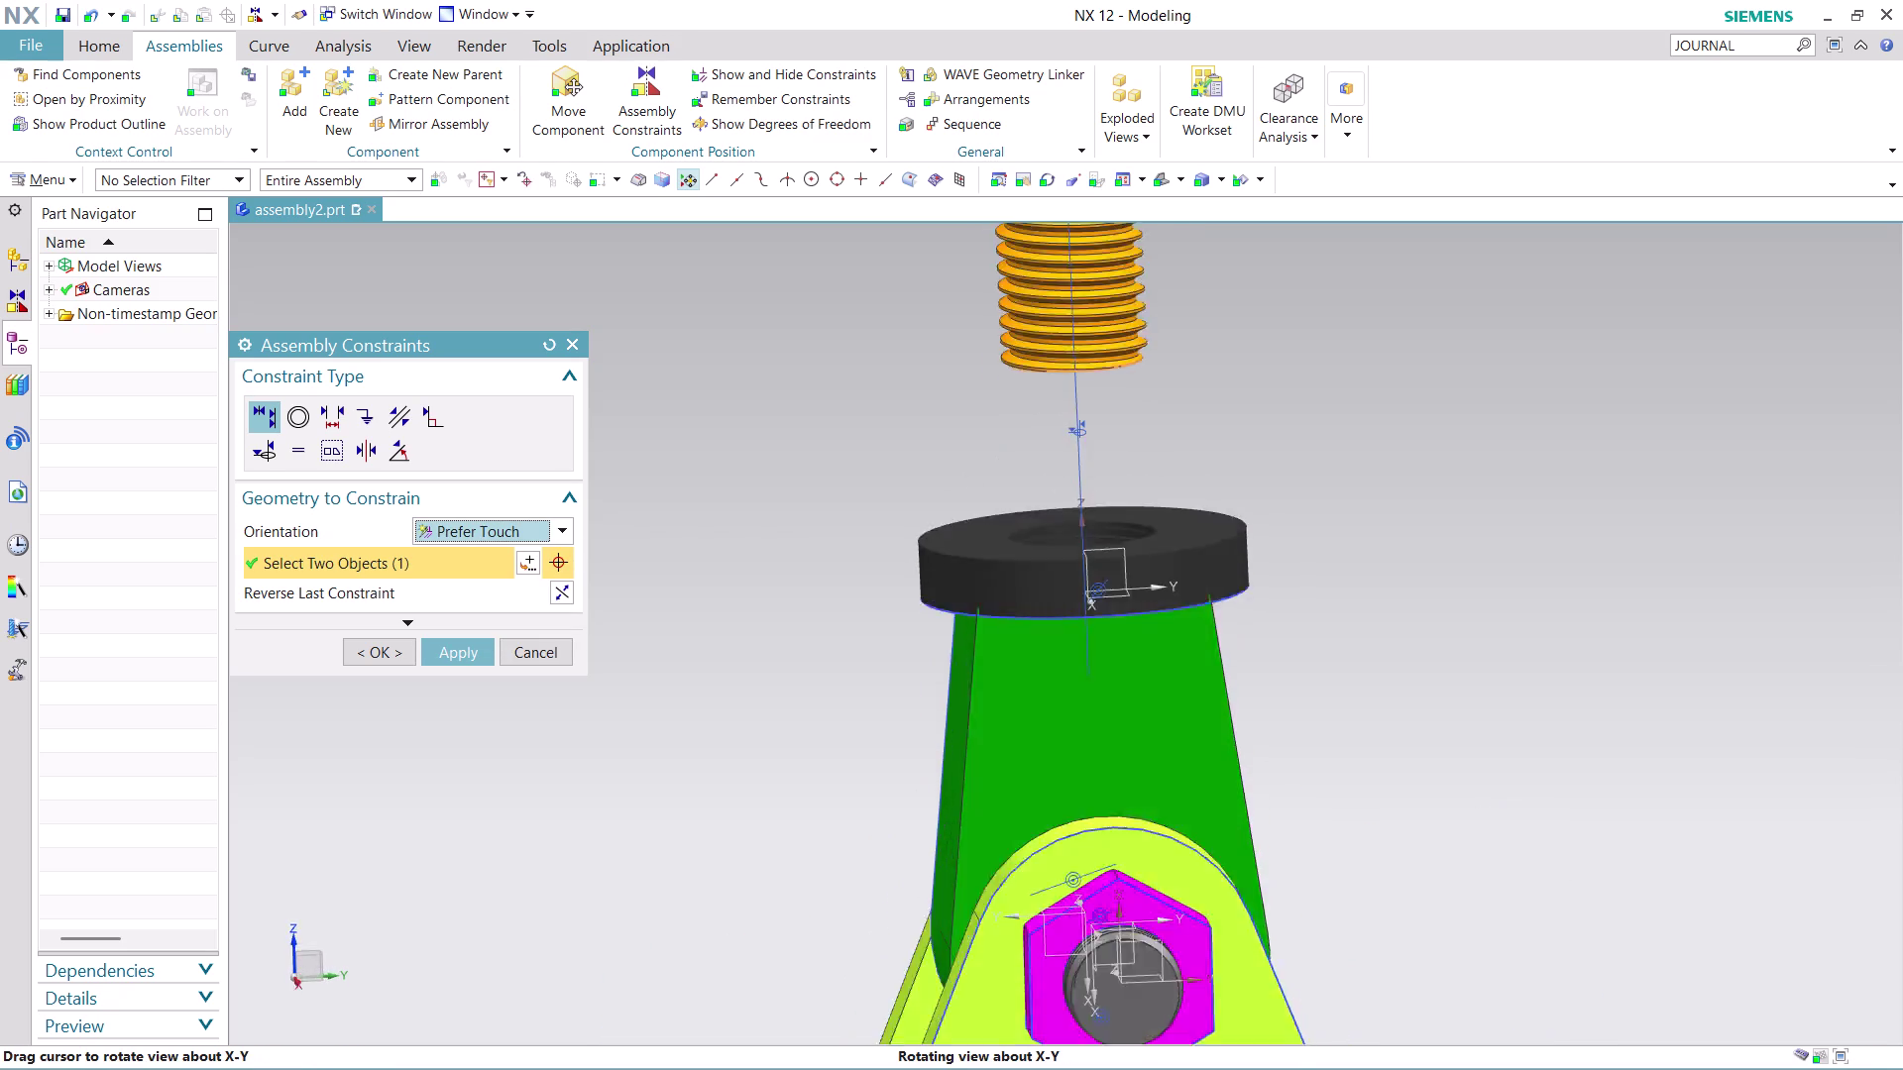
middle_drag(1279, 454, 1289, 545)
click(1054, 612)
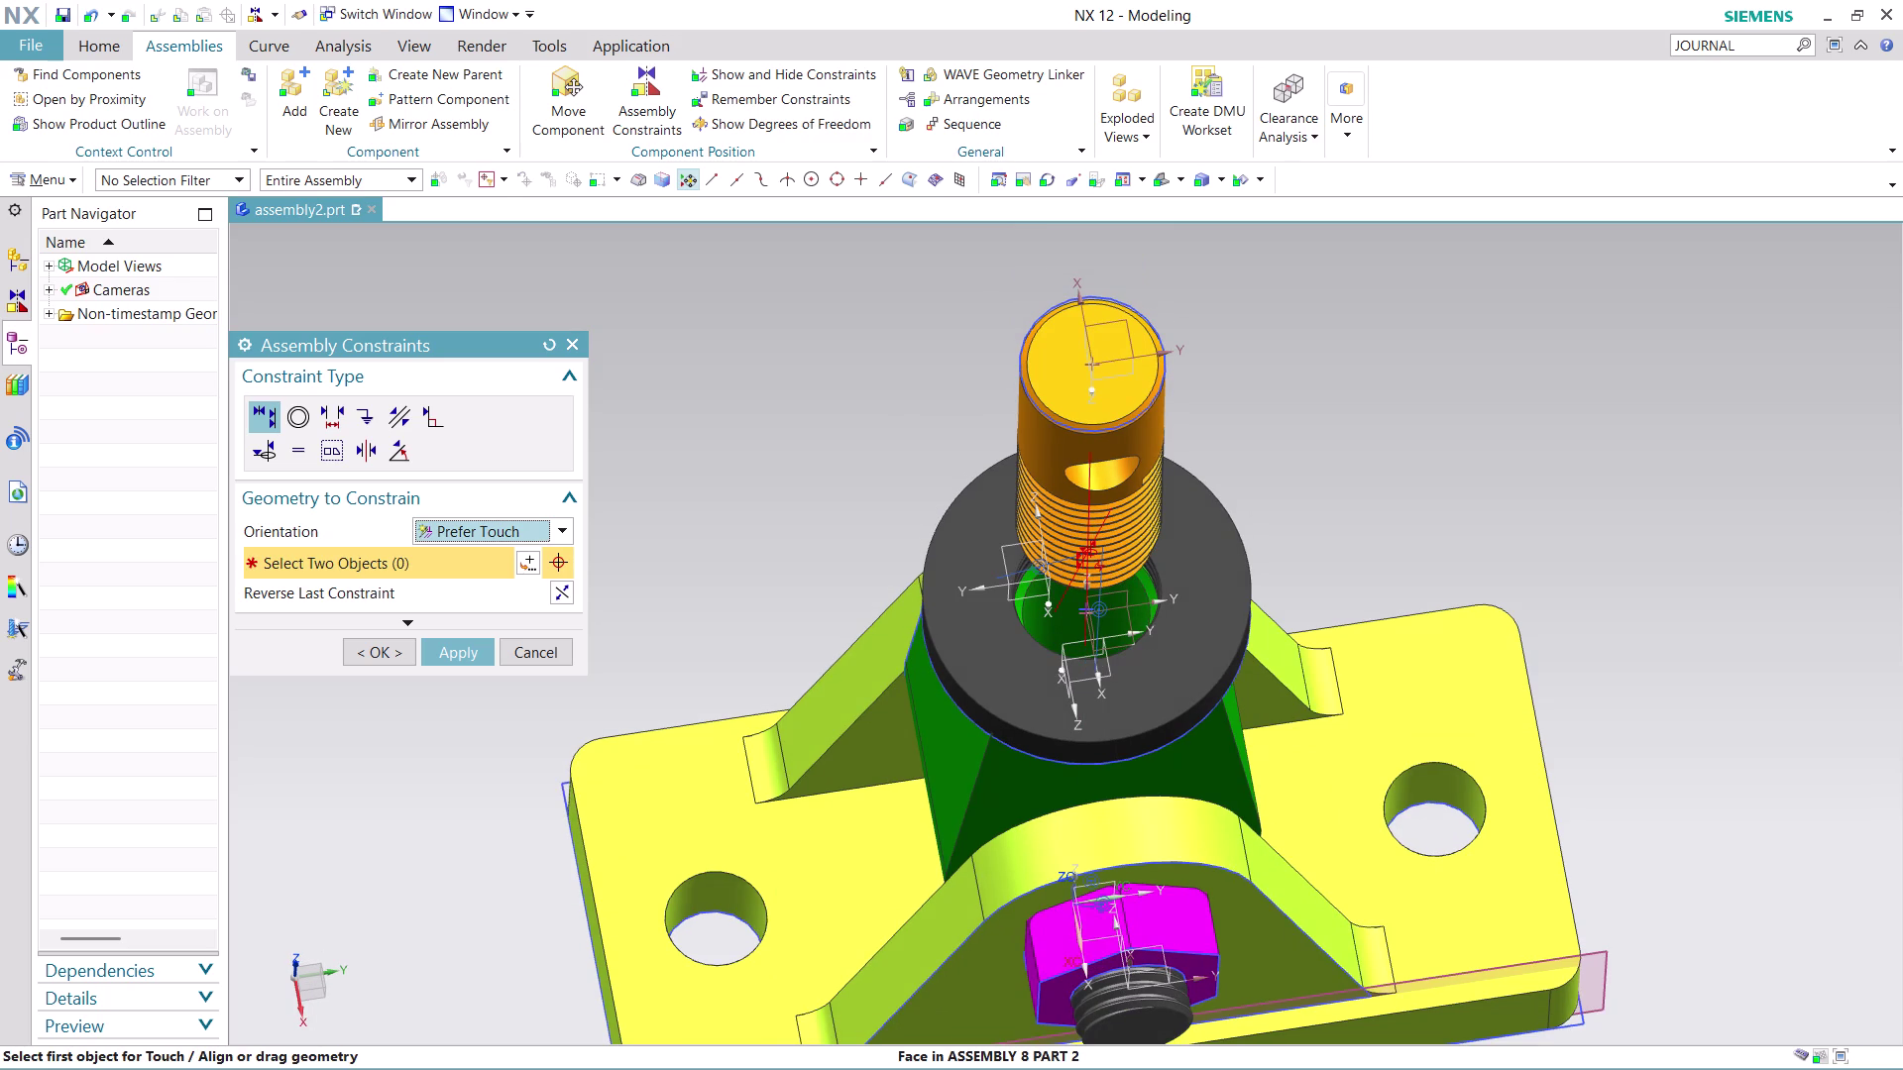
key(ctrl+z)
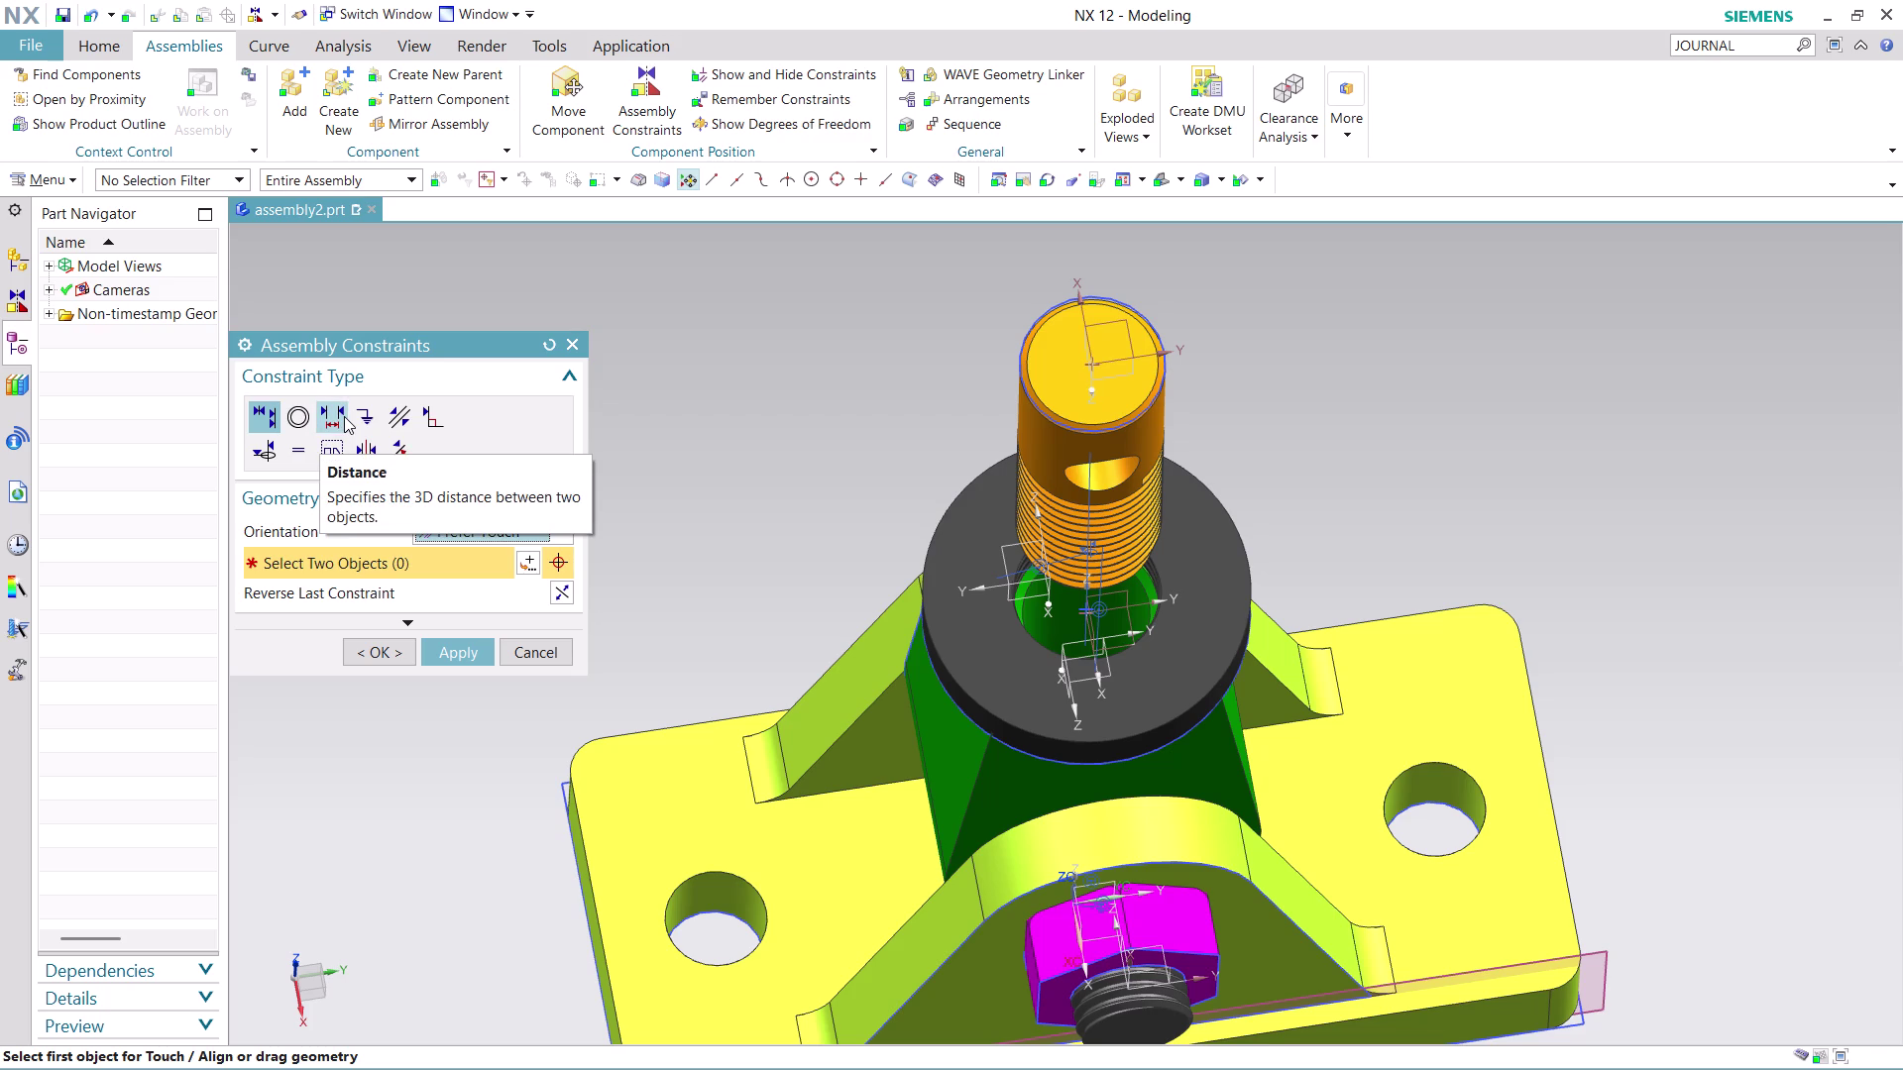
middle_drag(1296, 479, 1297, 474)
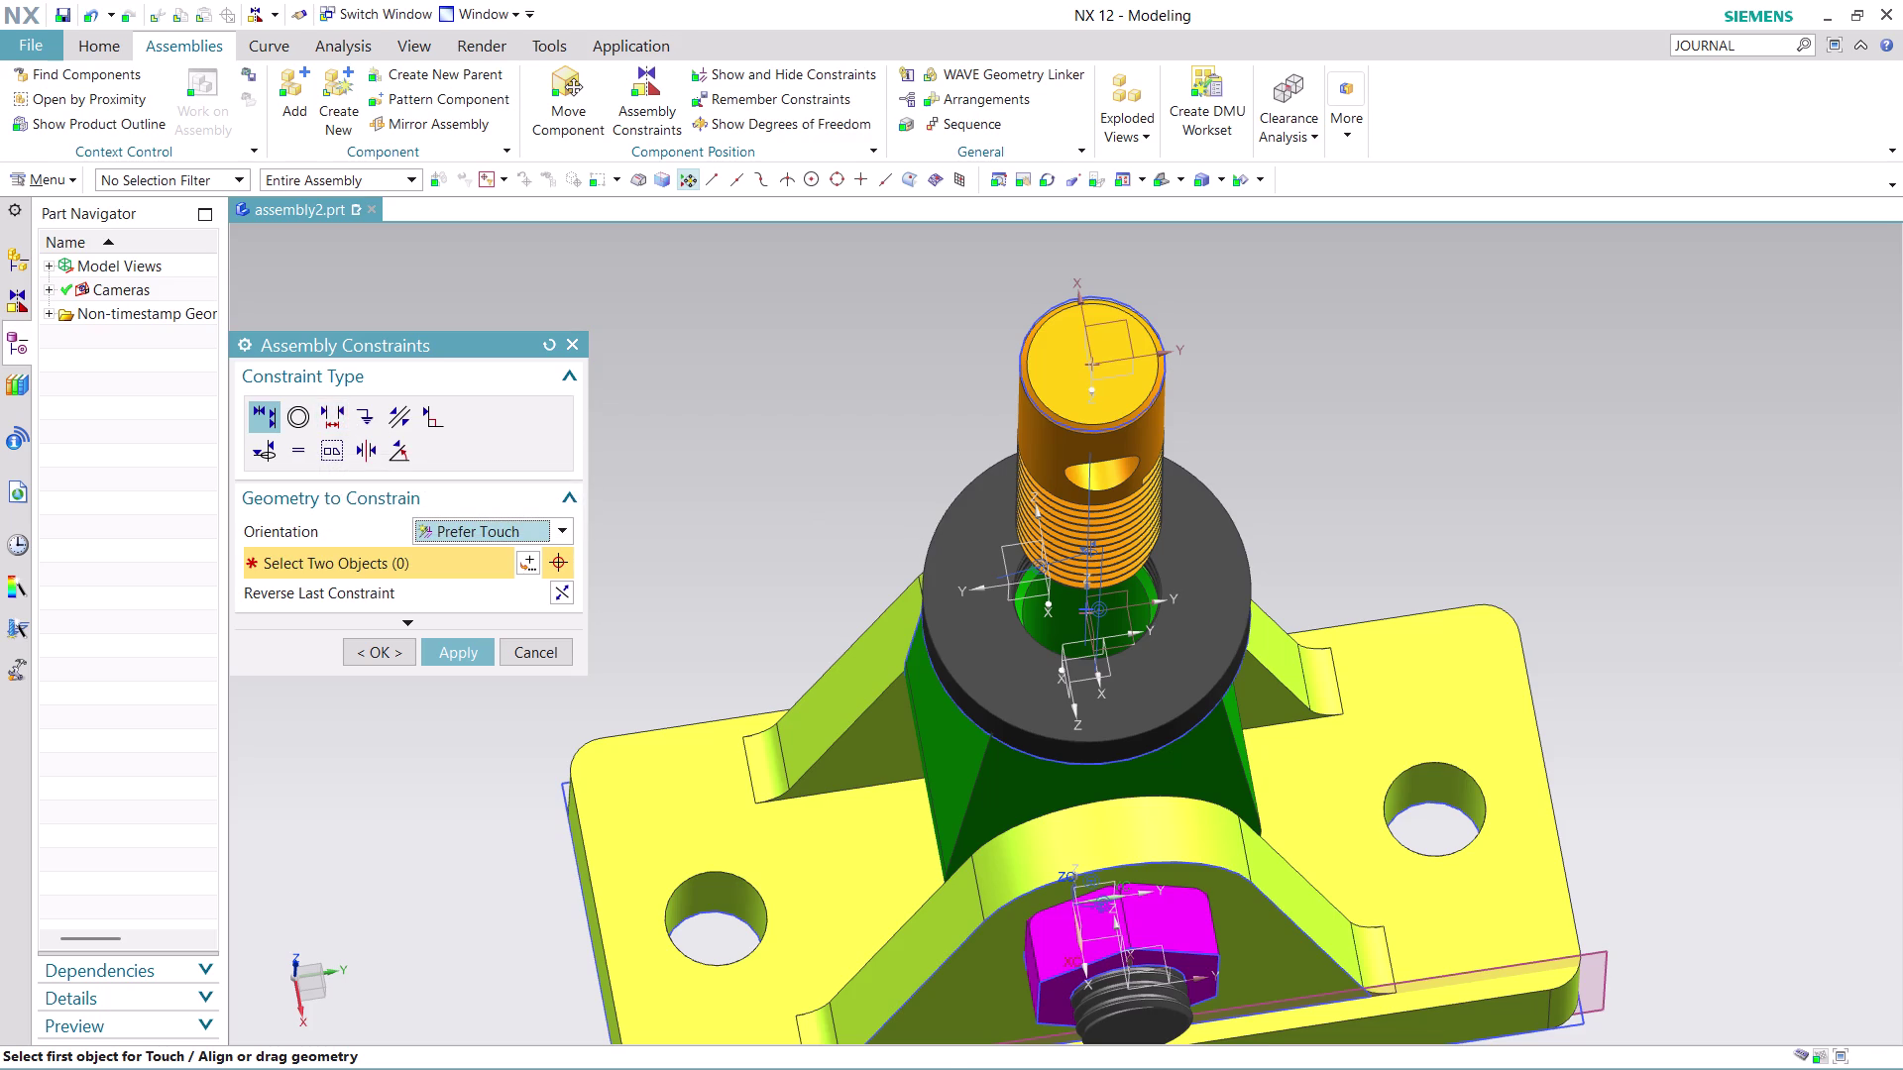
middle_drag(1296, 473, 1306, 357)
scroll(up, 3)
scroll(down, 3)
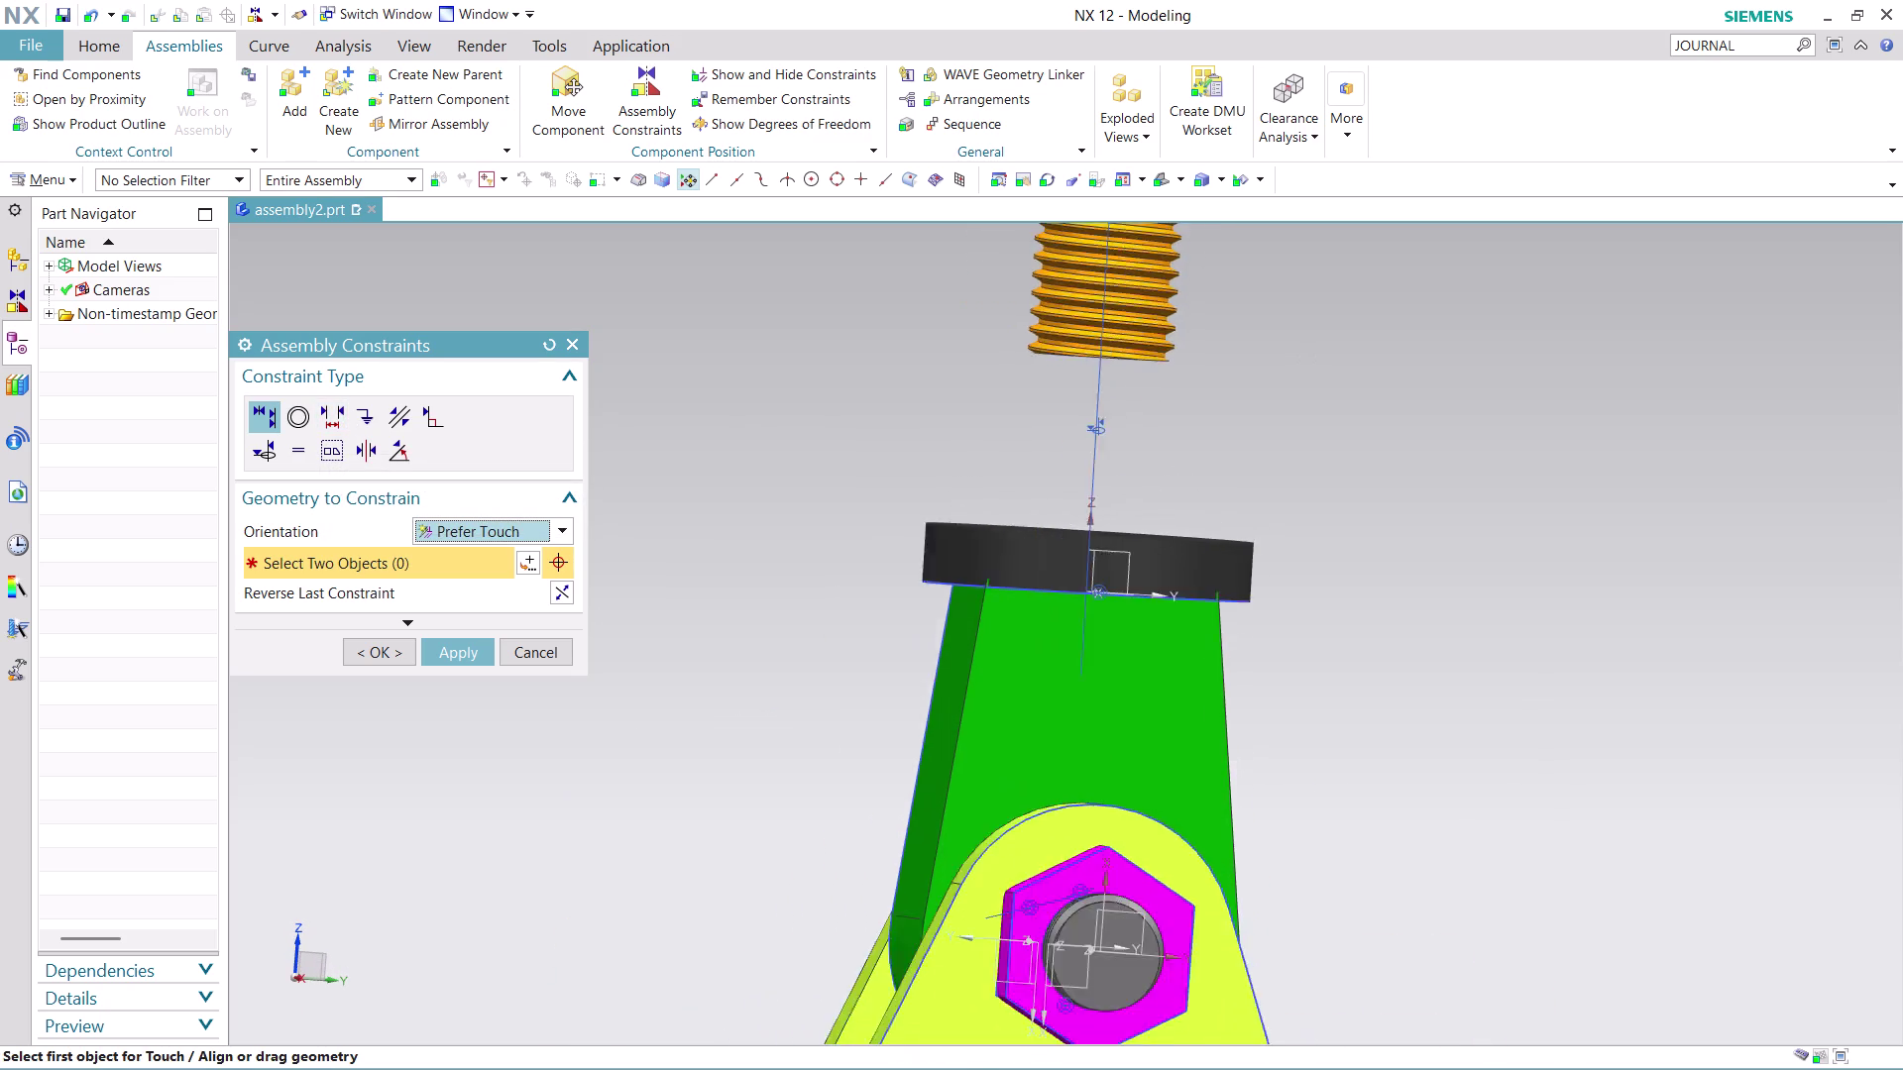
scroll(down, 3)
scroll(up, 3)
key(ctrl+z)
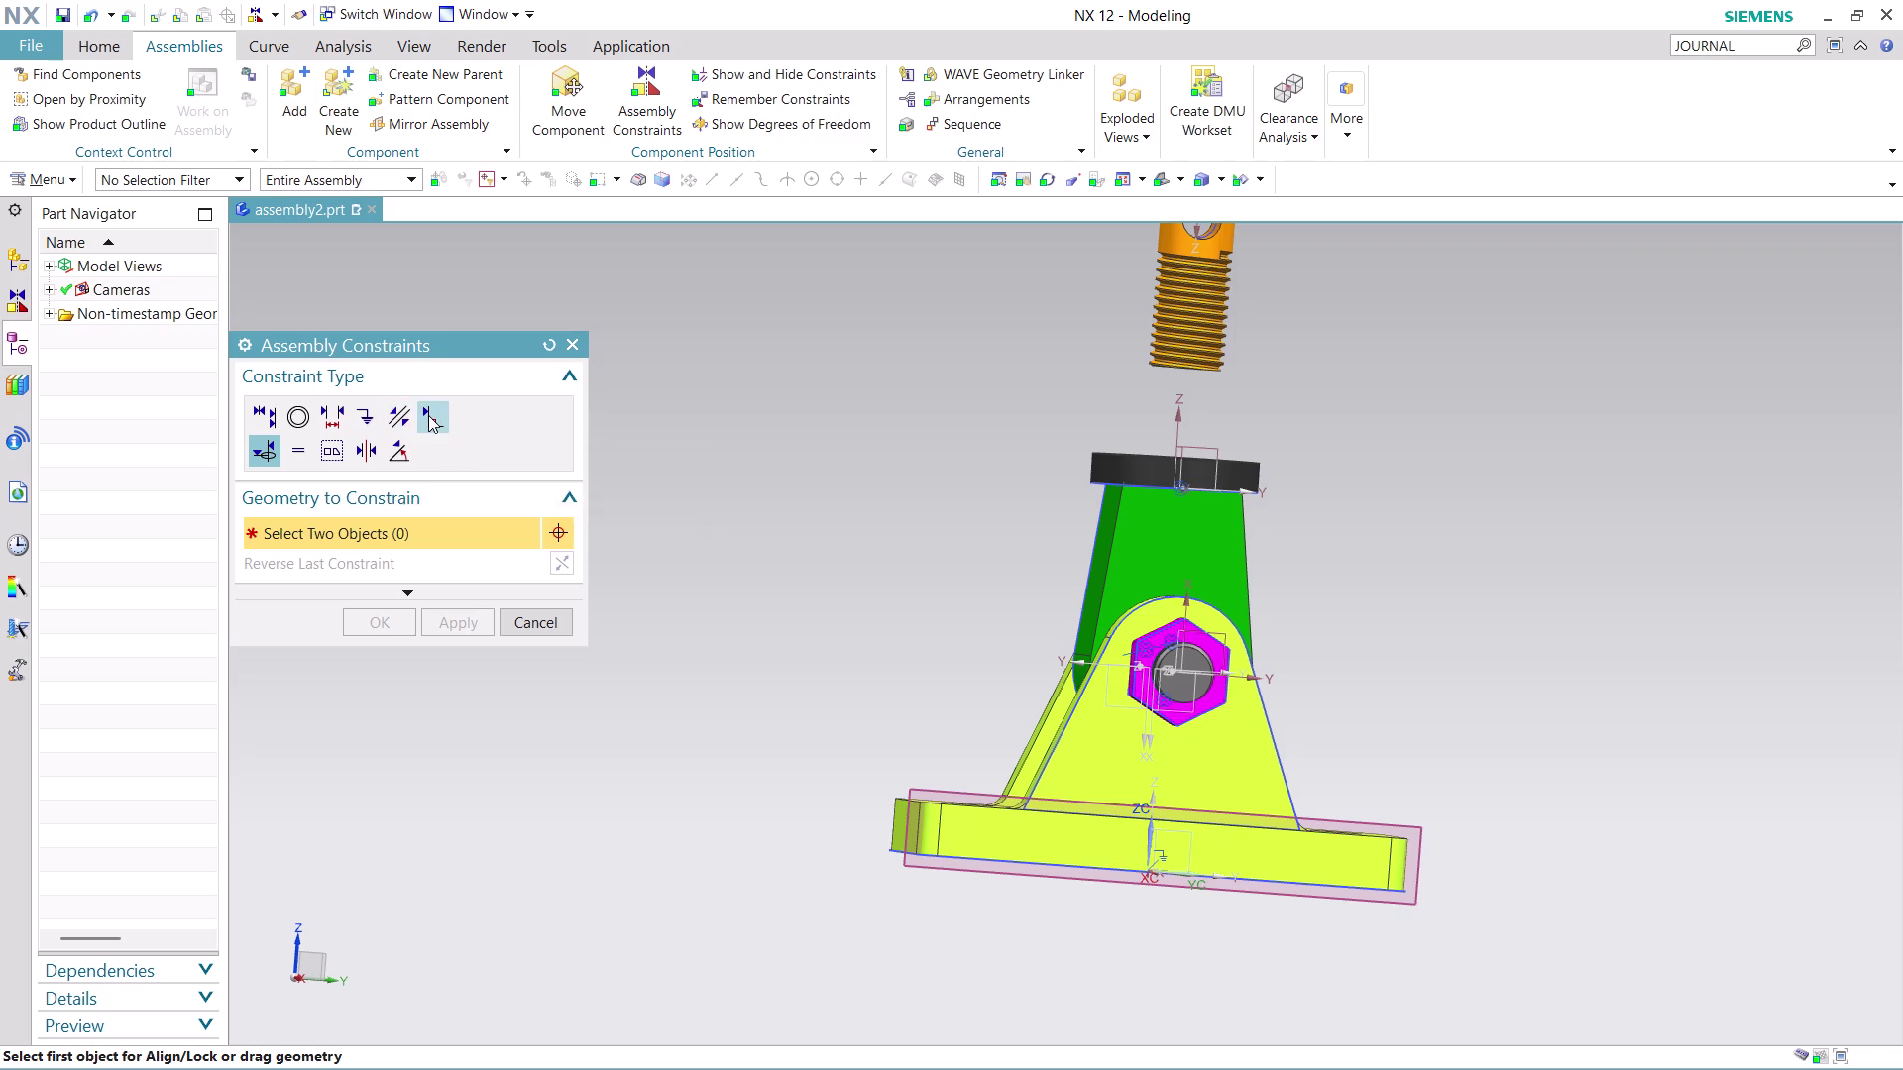
Choose the Concentric constraint and select the black washer's circular edge.
click(299, 424)
scroll(up, 3)
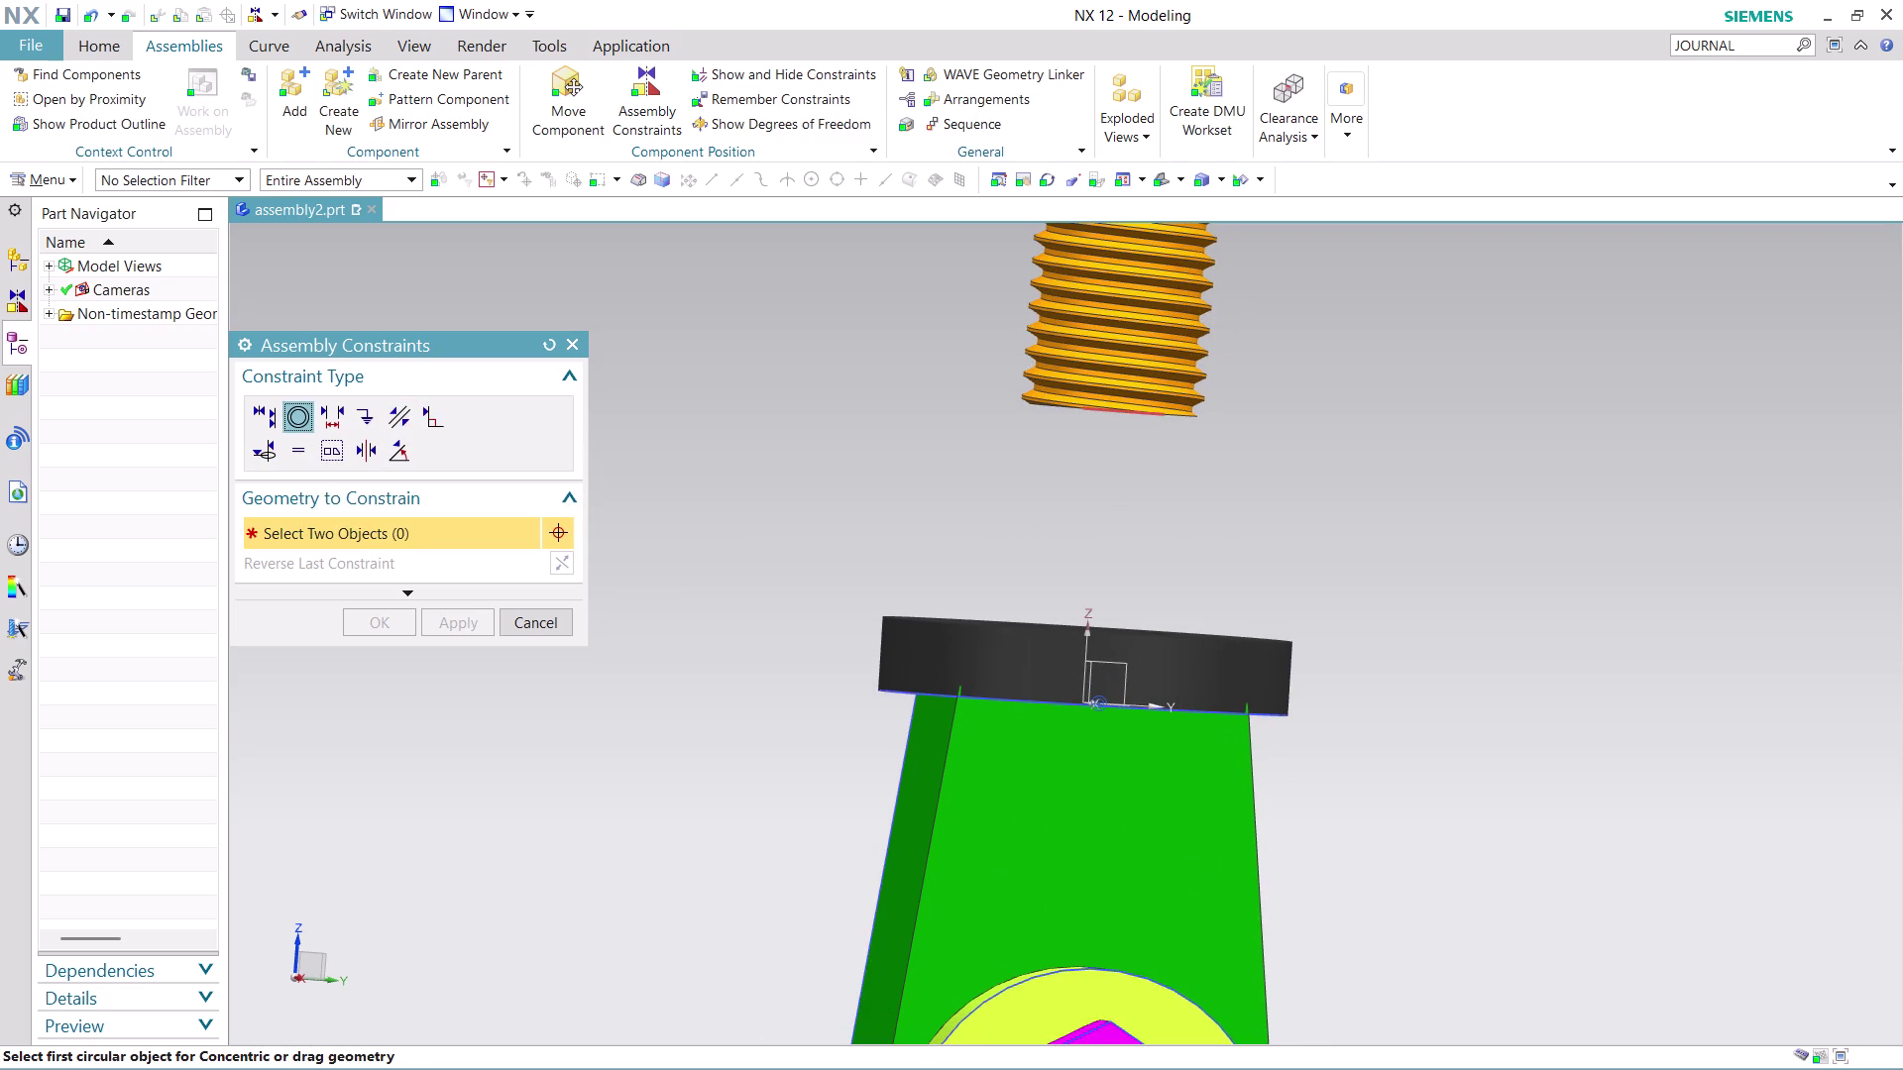
click(1104, 414)
middle_drag(1193, 483, 1190, 570)
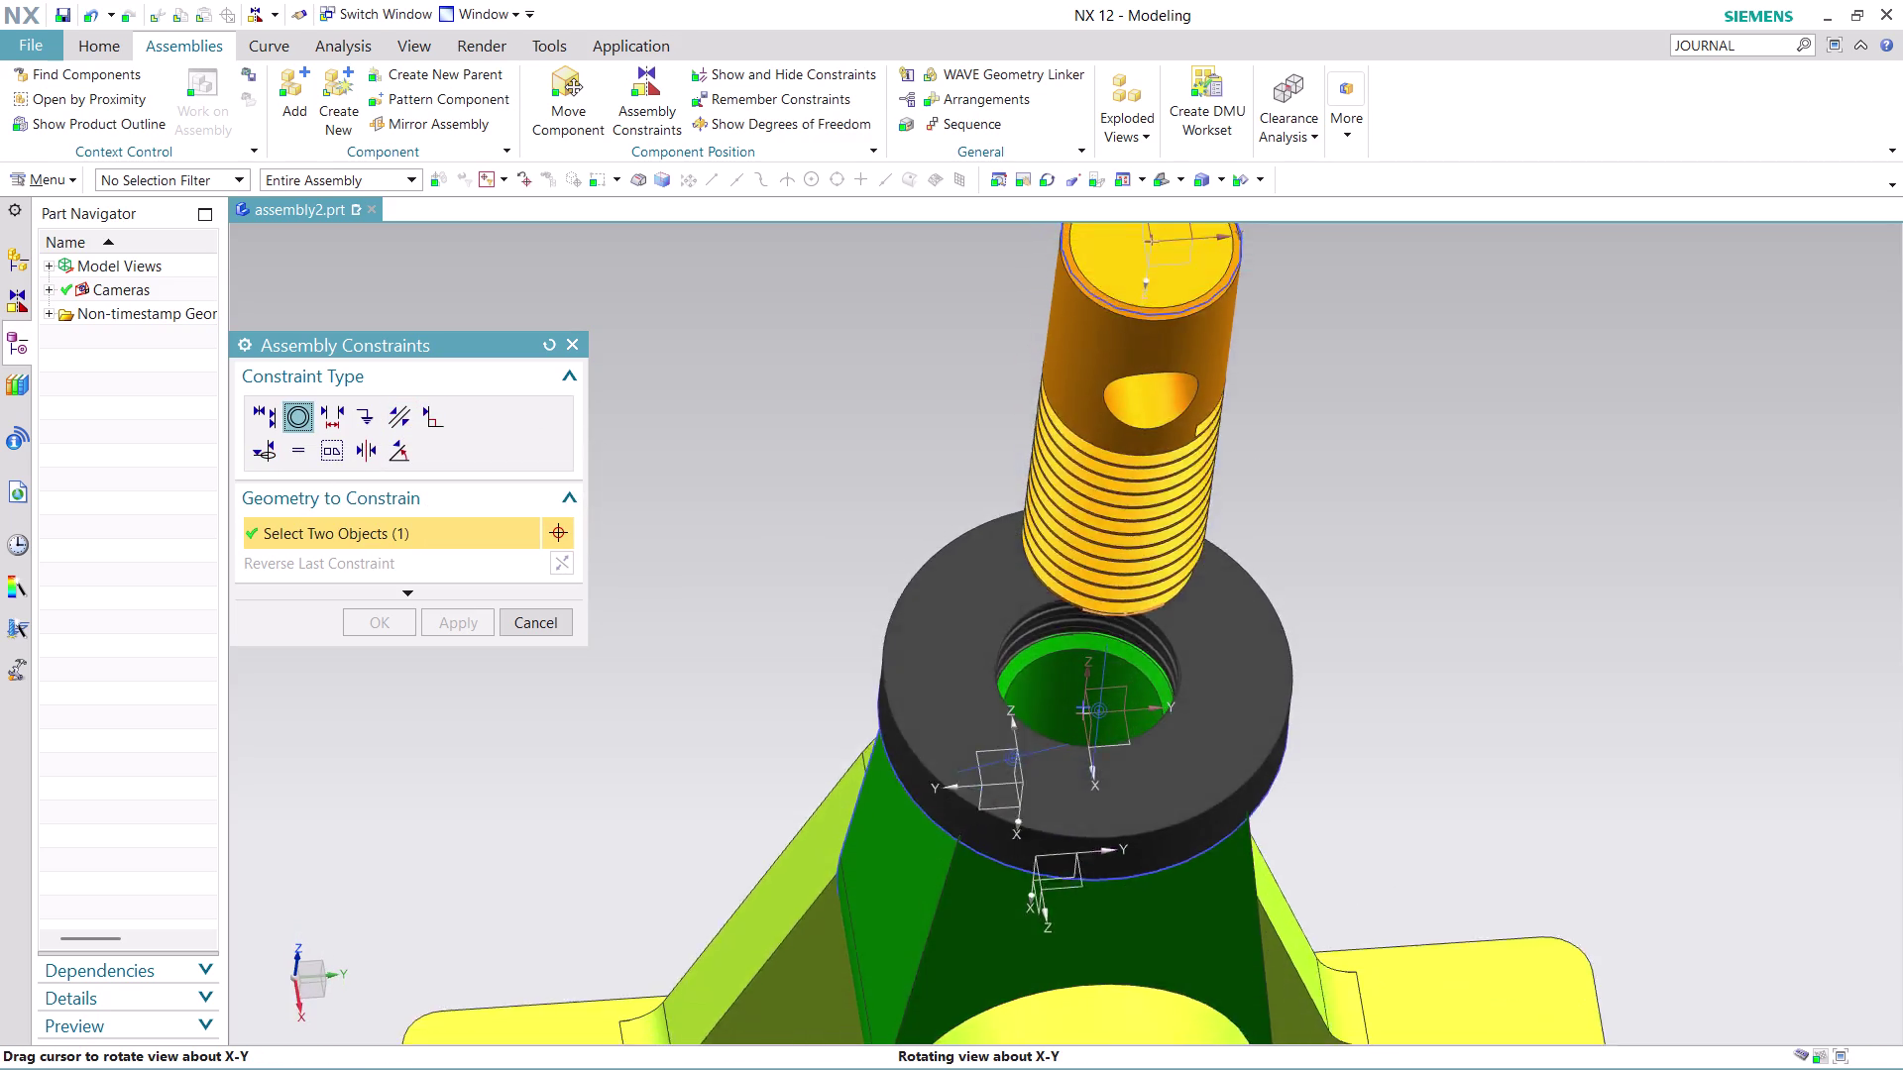
middle_drag(1191, 570, 1187, 611)
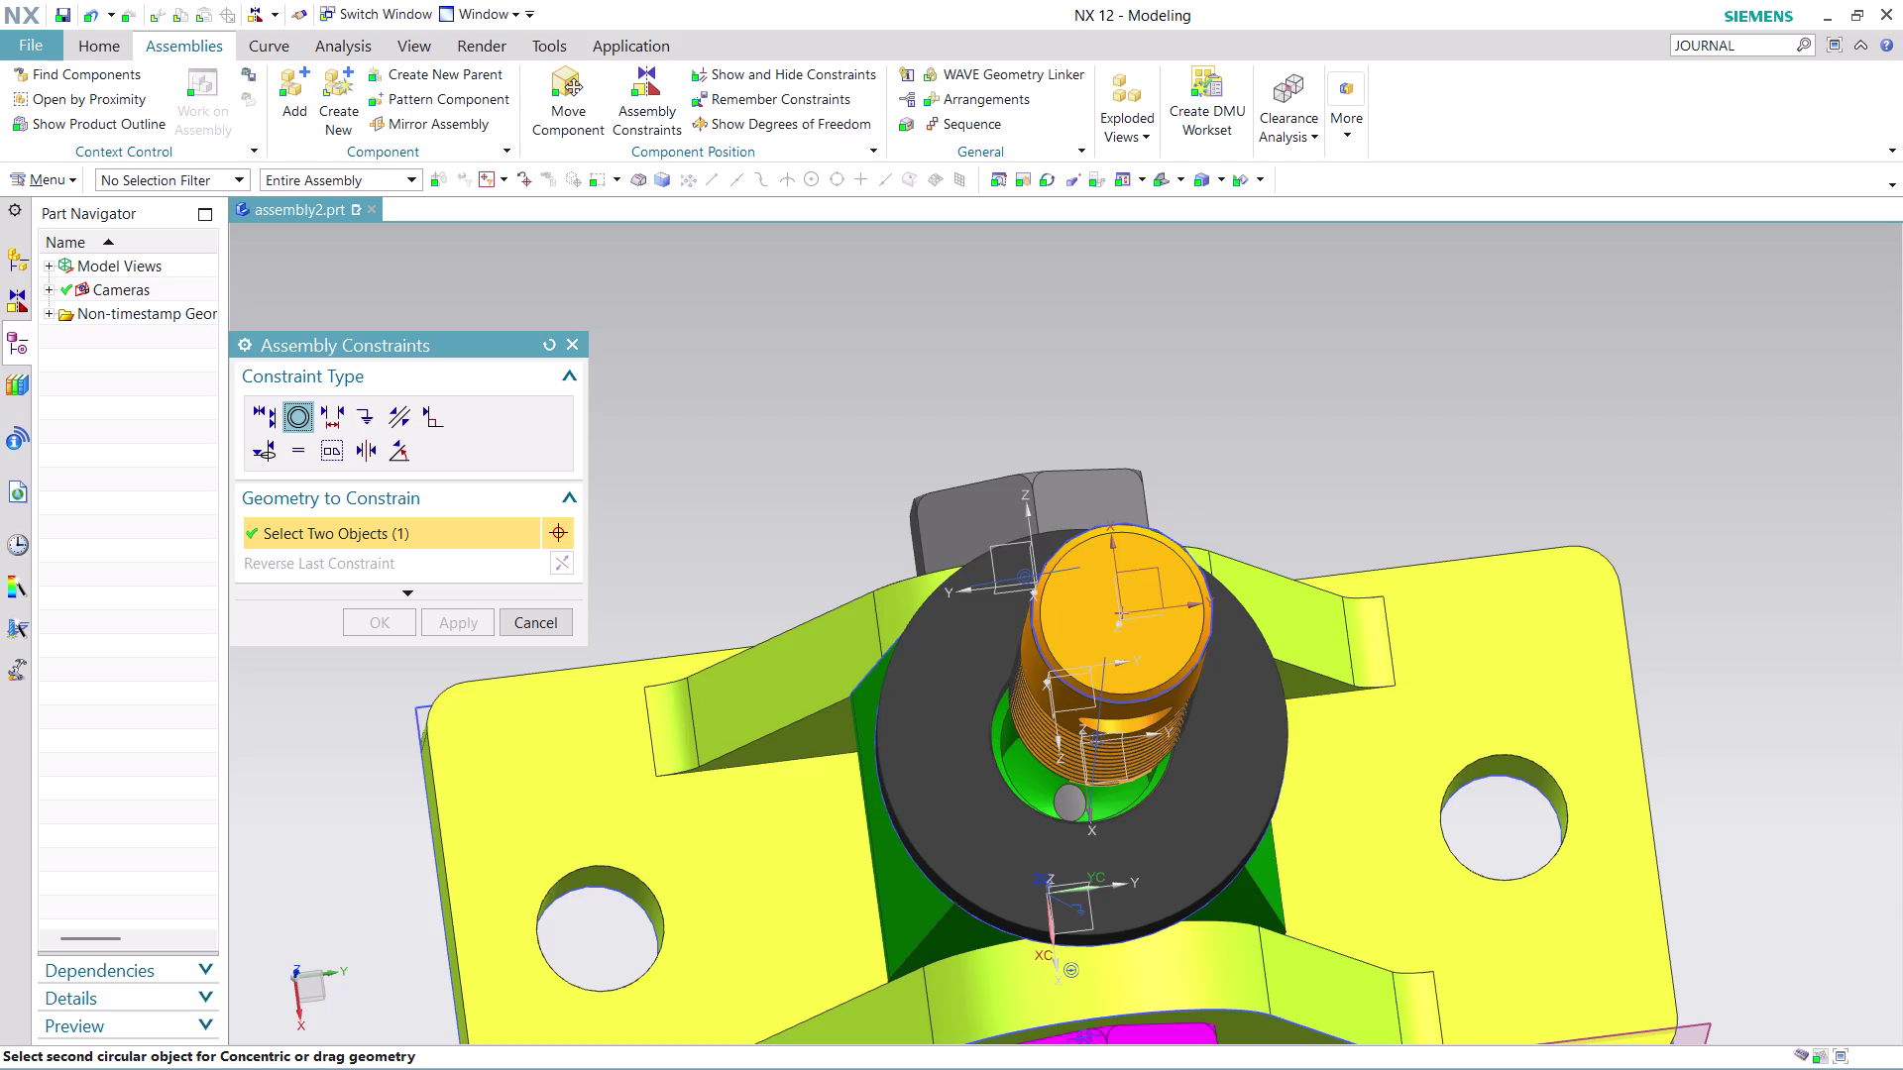
scroll(down, 3)
scroll(up, 3)
scroll(up, 3)
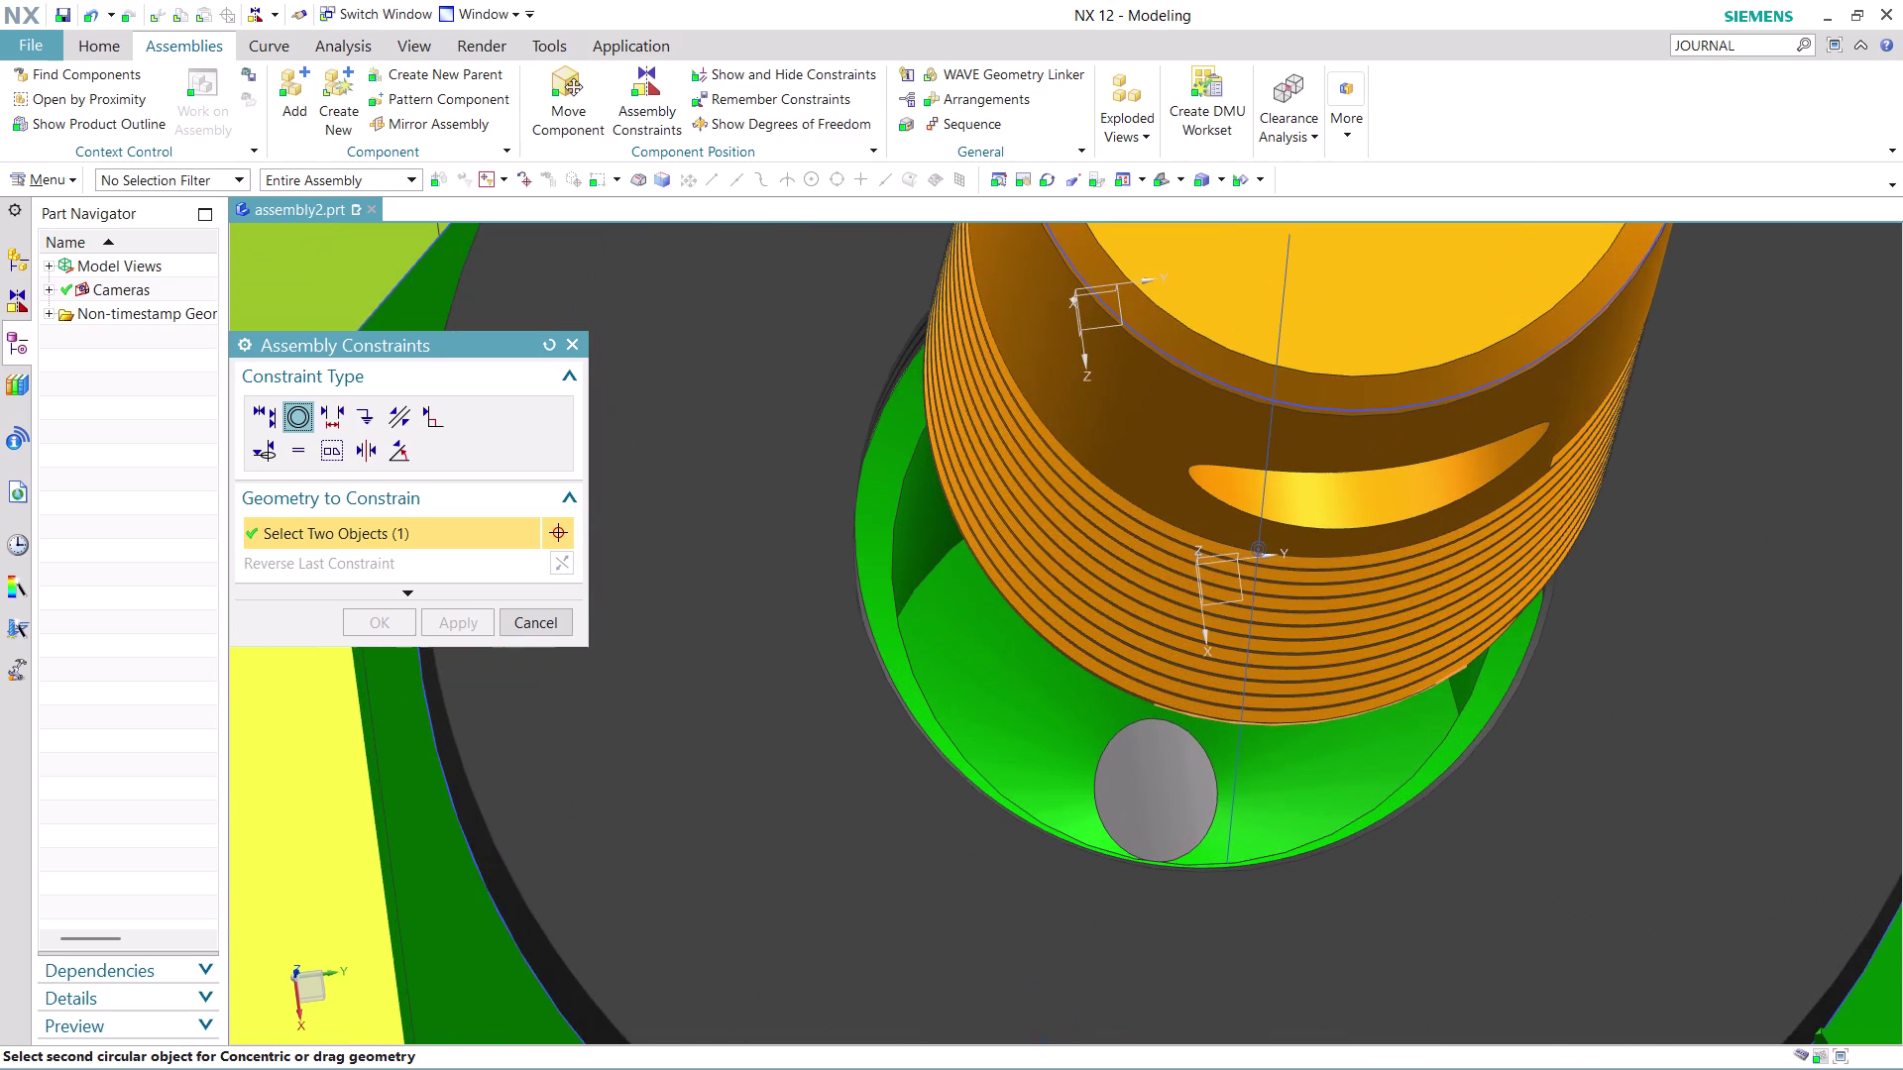
Select the brass screw's circular edge to seat it concentric, then close the constraints dialog.
click(903, 623)
scroll(down, 3)
scroll(down, 3)
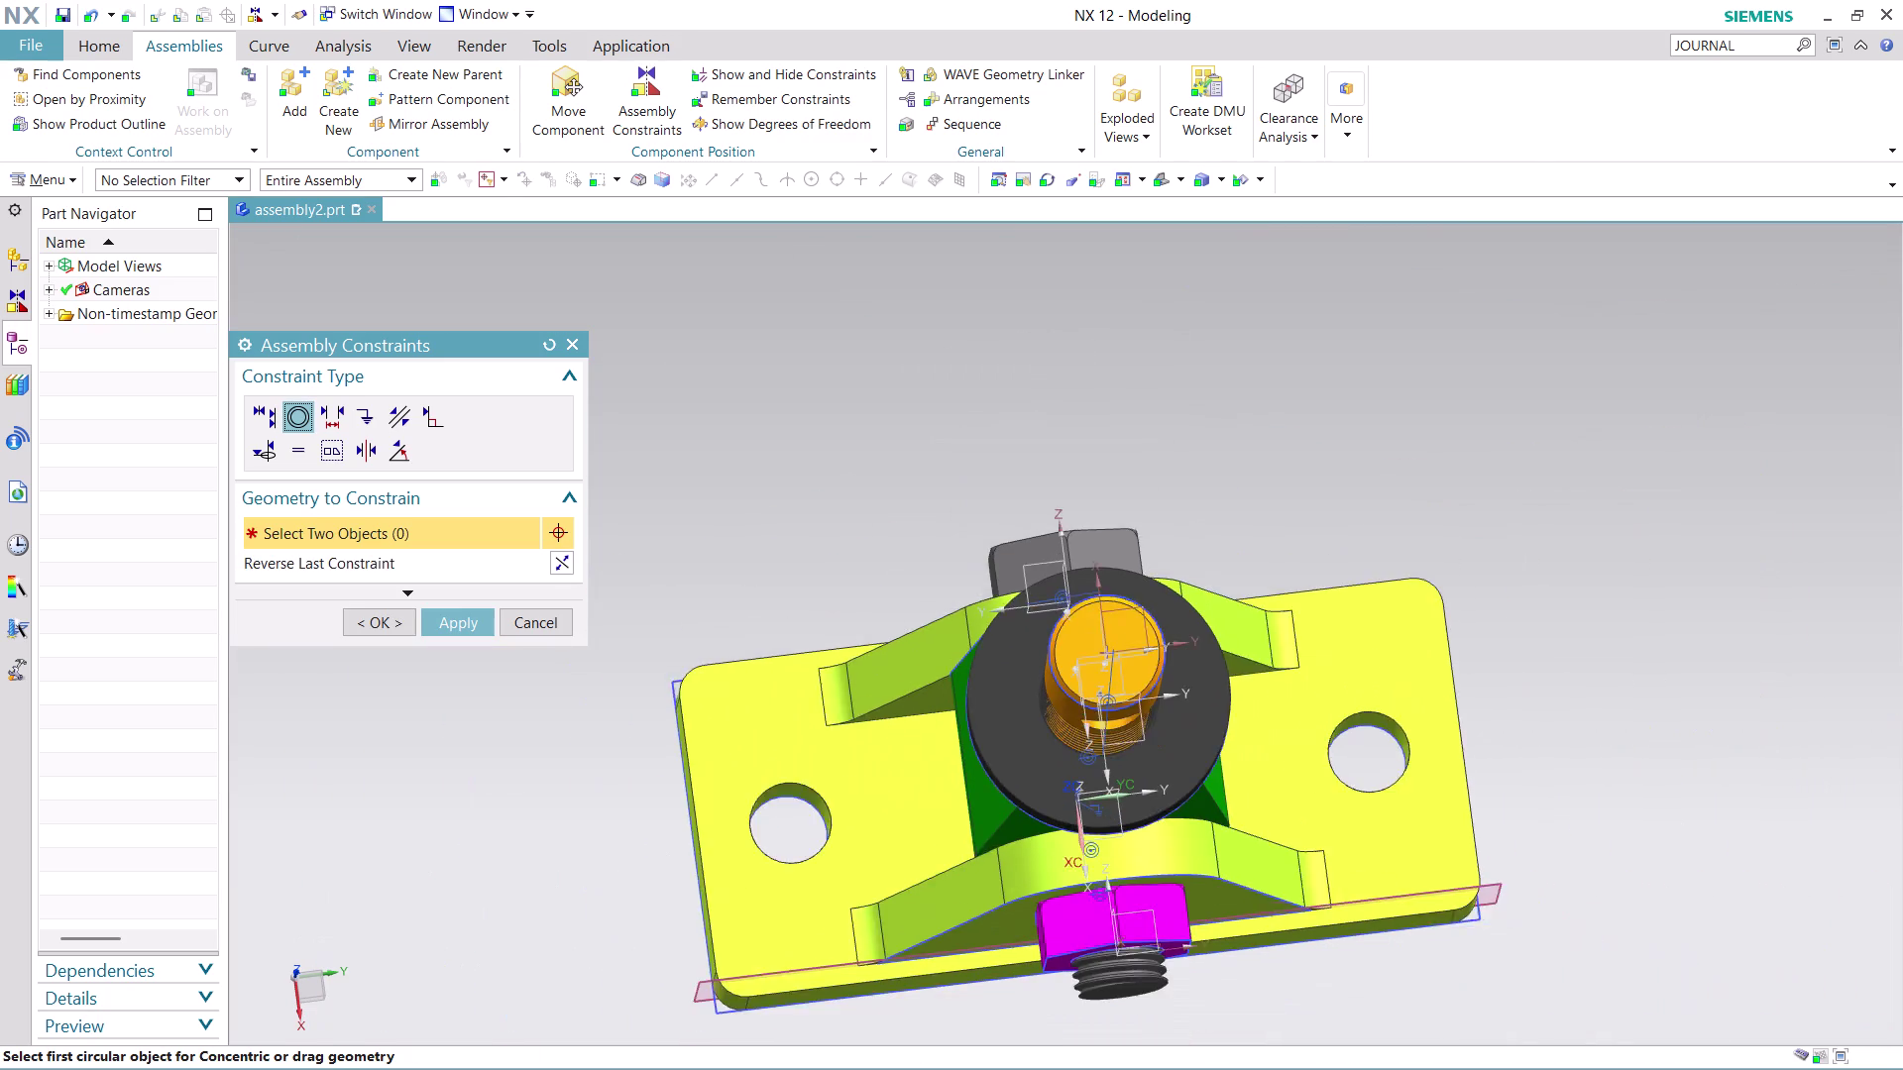
middle_drag(1421, 680, 1453, 566)
scroll(down, 3)
scroll(up, 3)
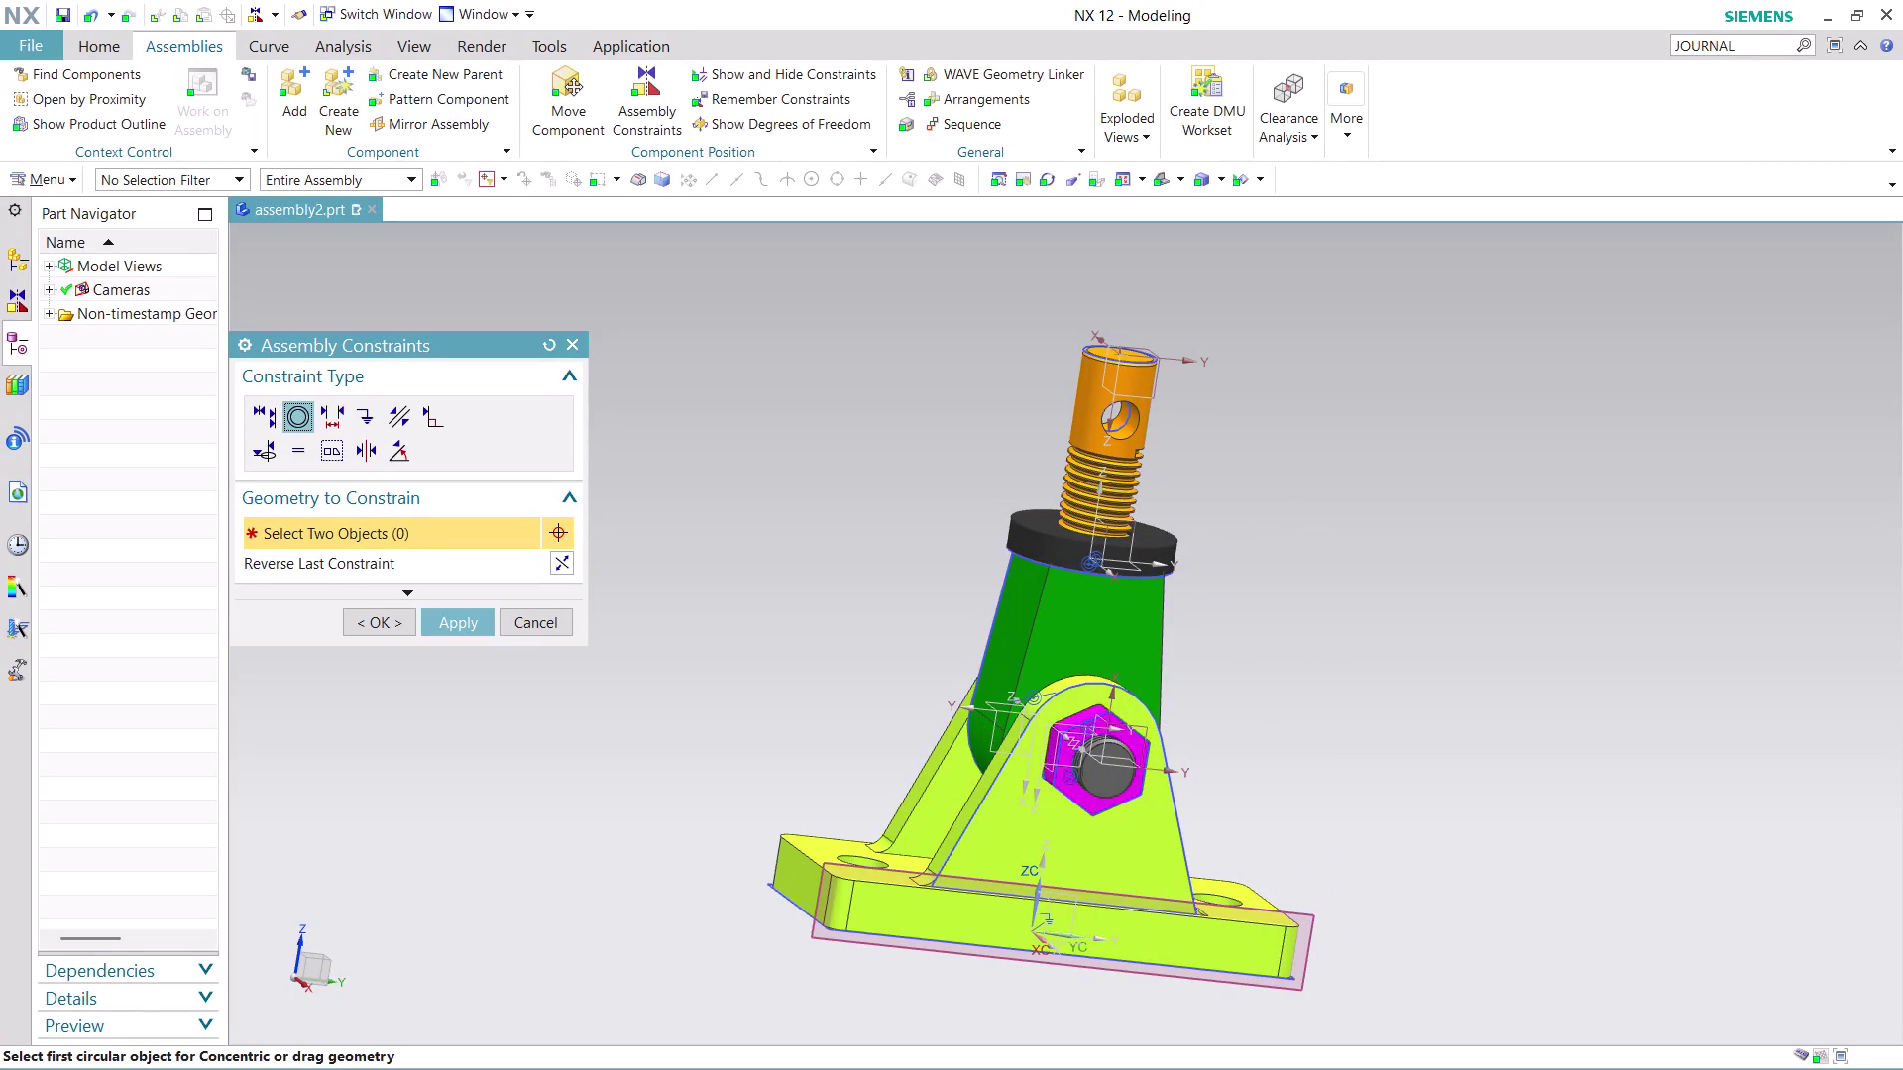
click(367, 620)
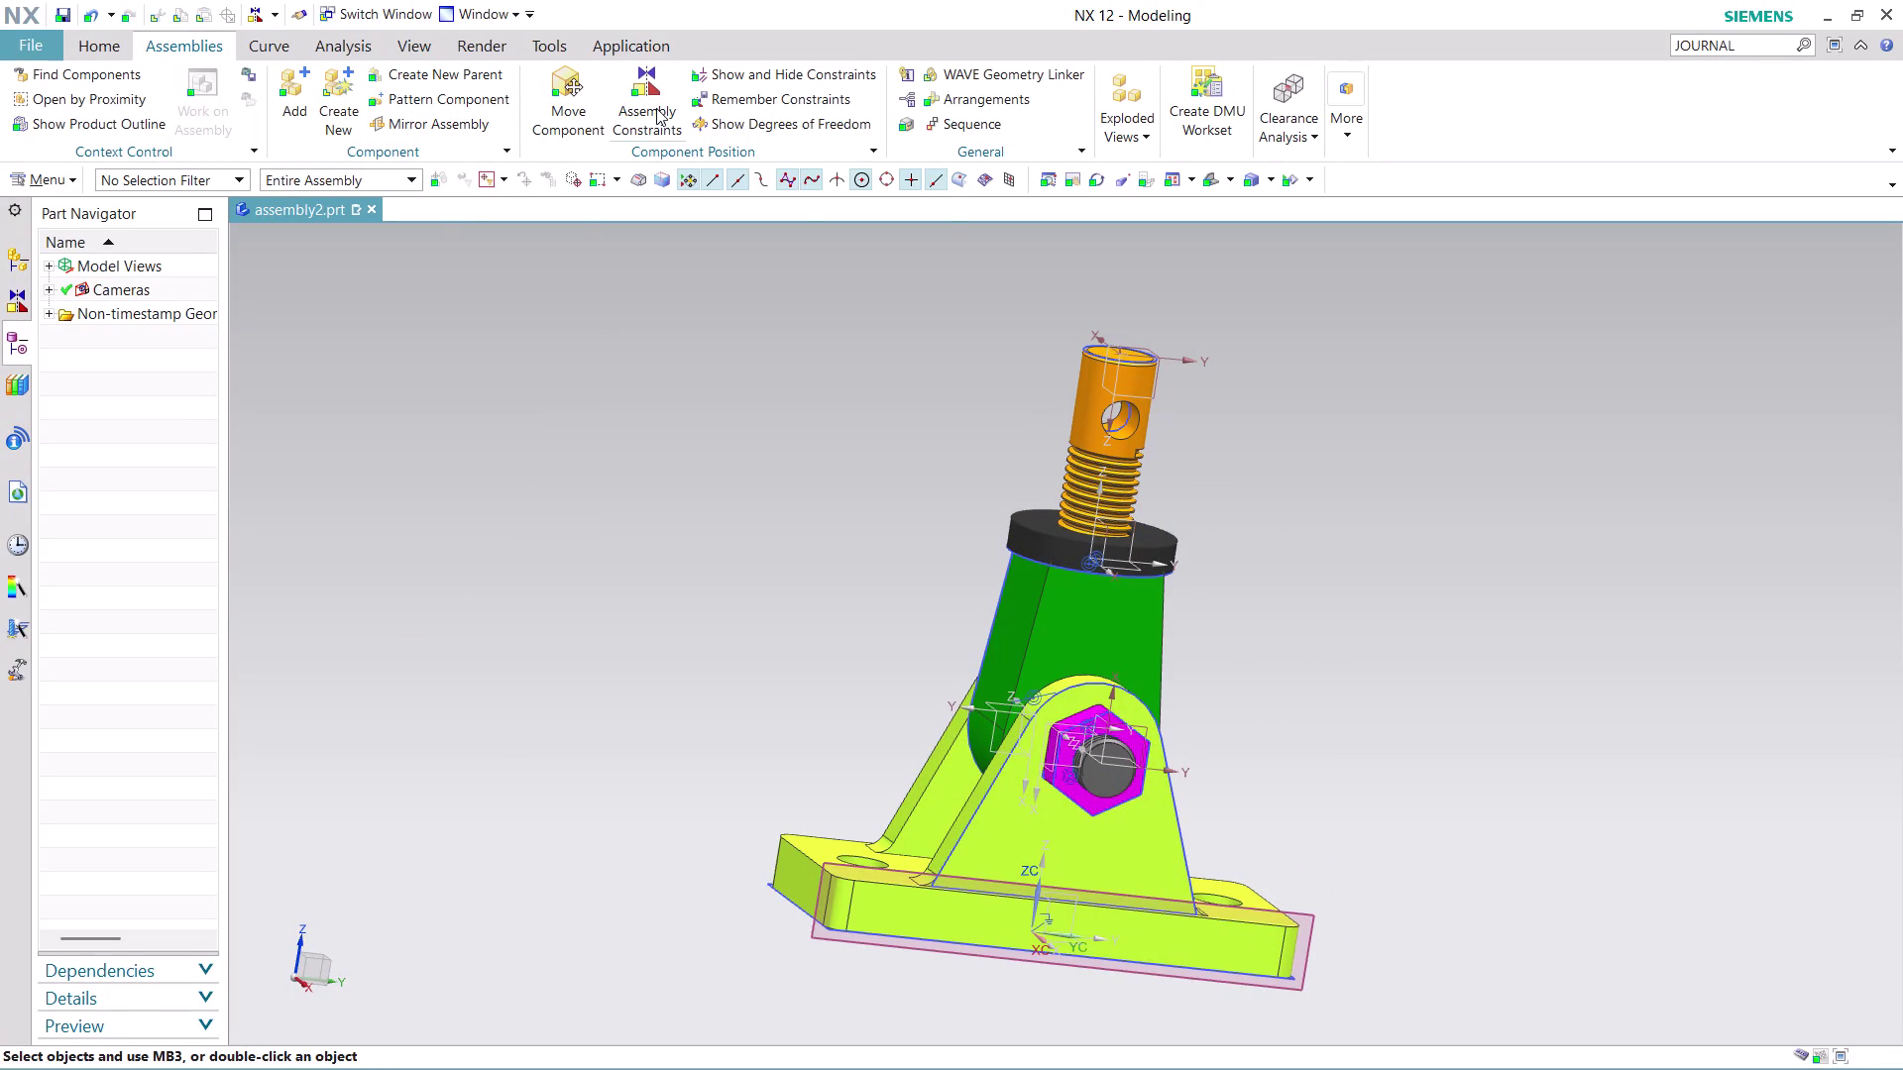
Start Move Component on the green arm using Dynamic motion.
click(555, 112)
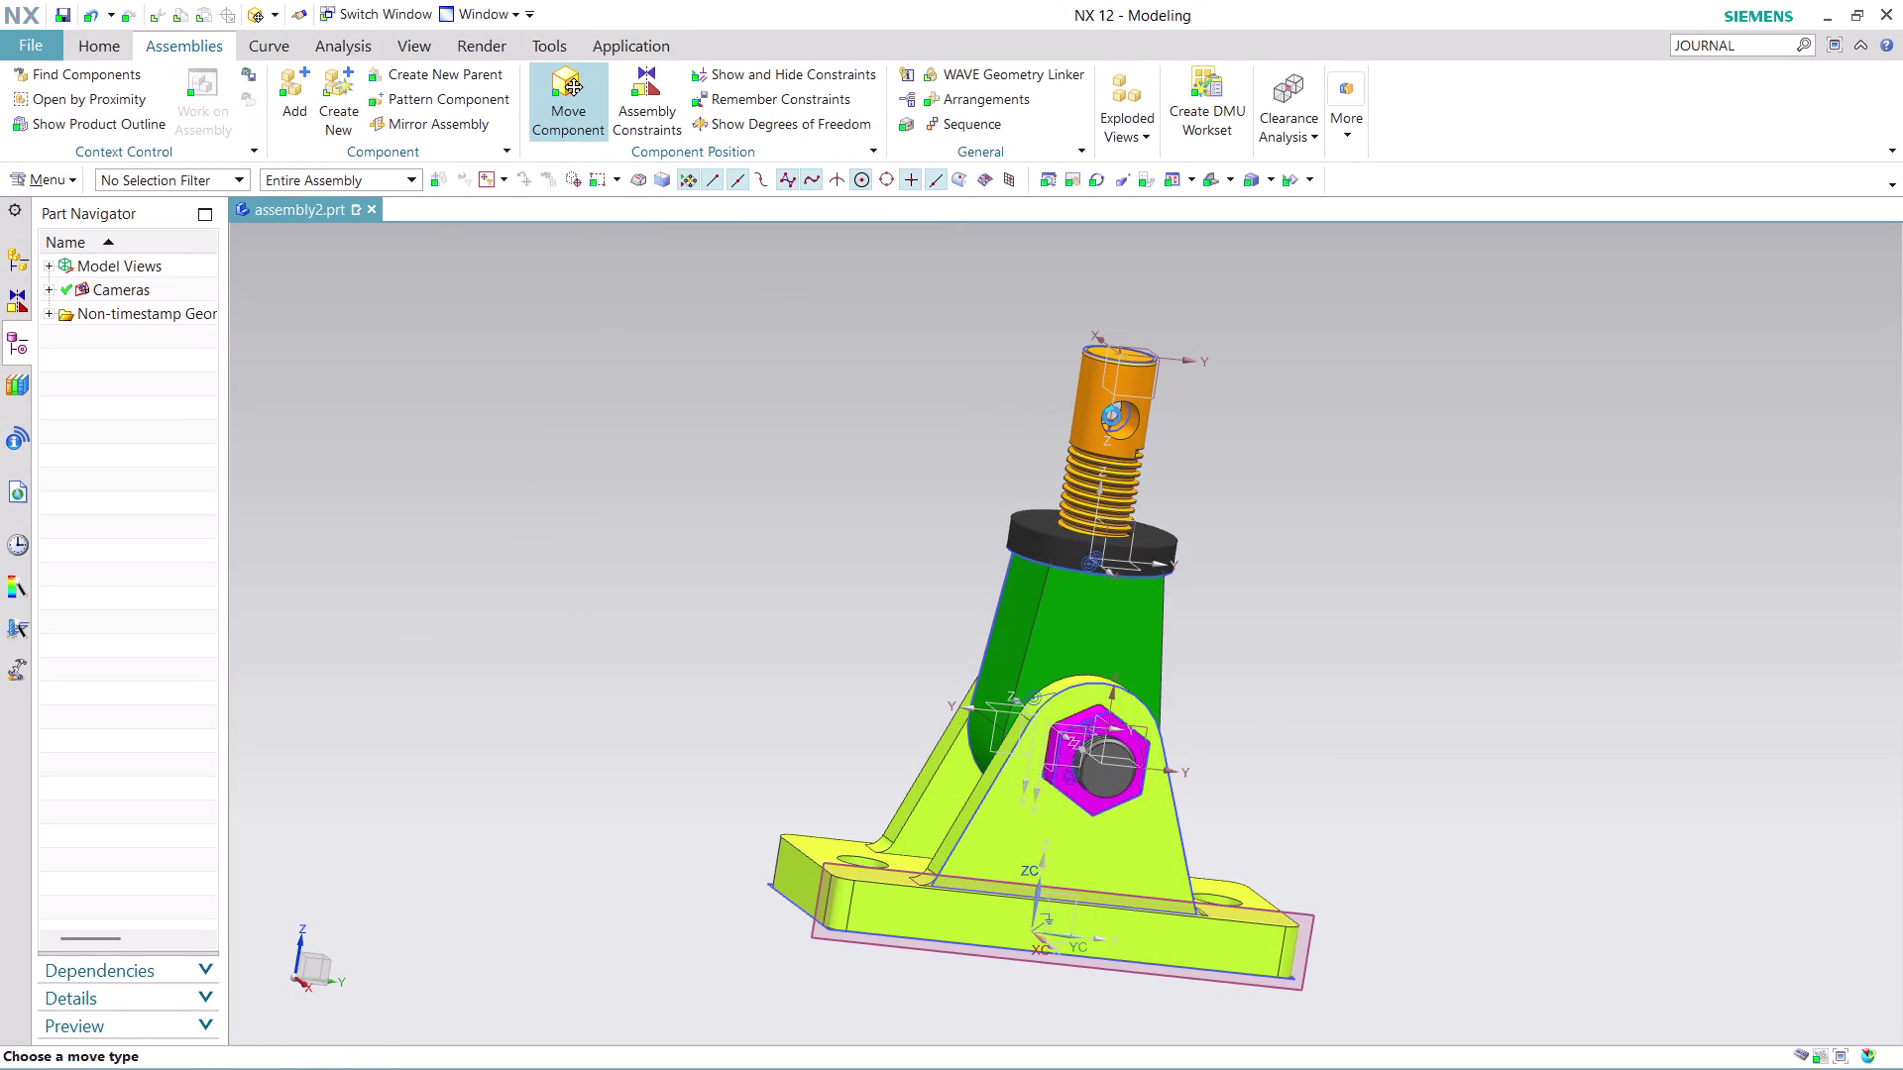
click(1109, 391)
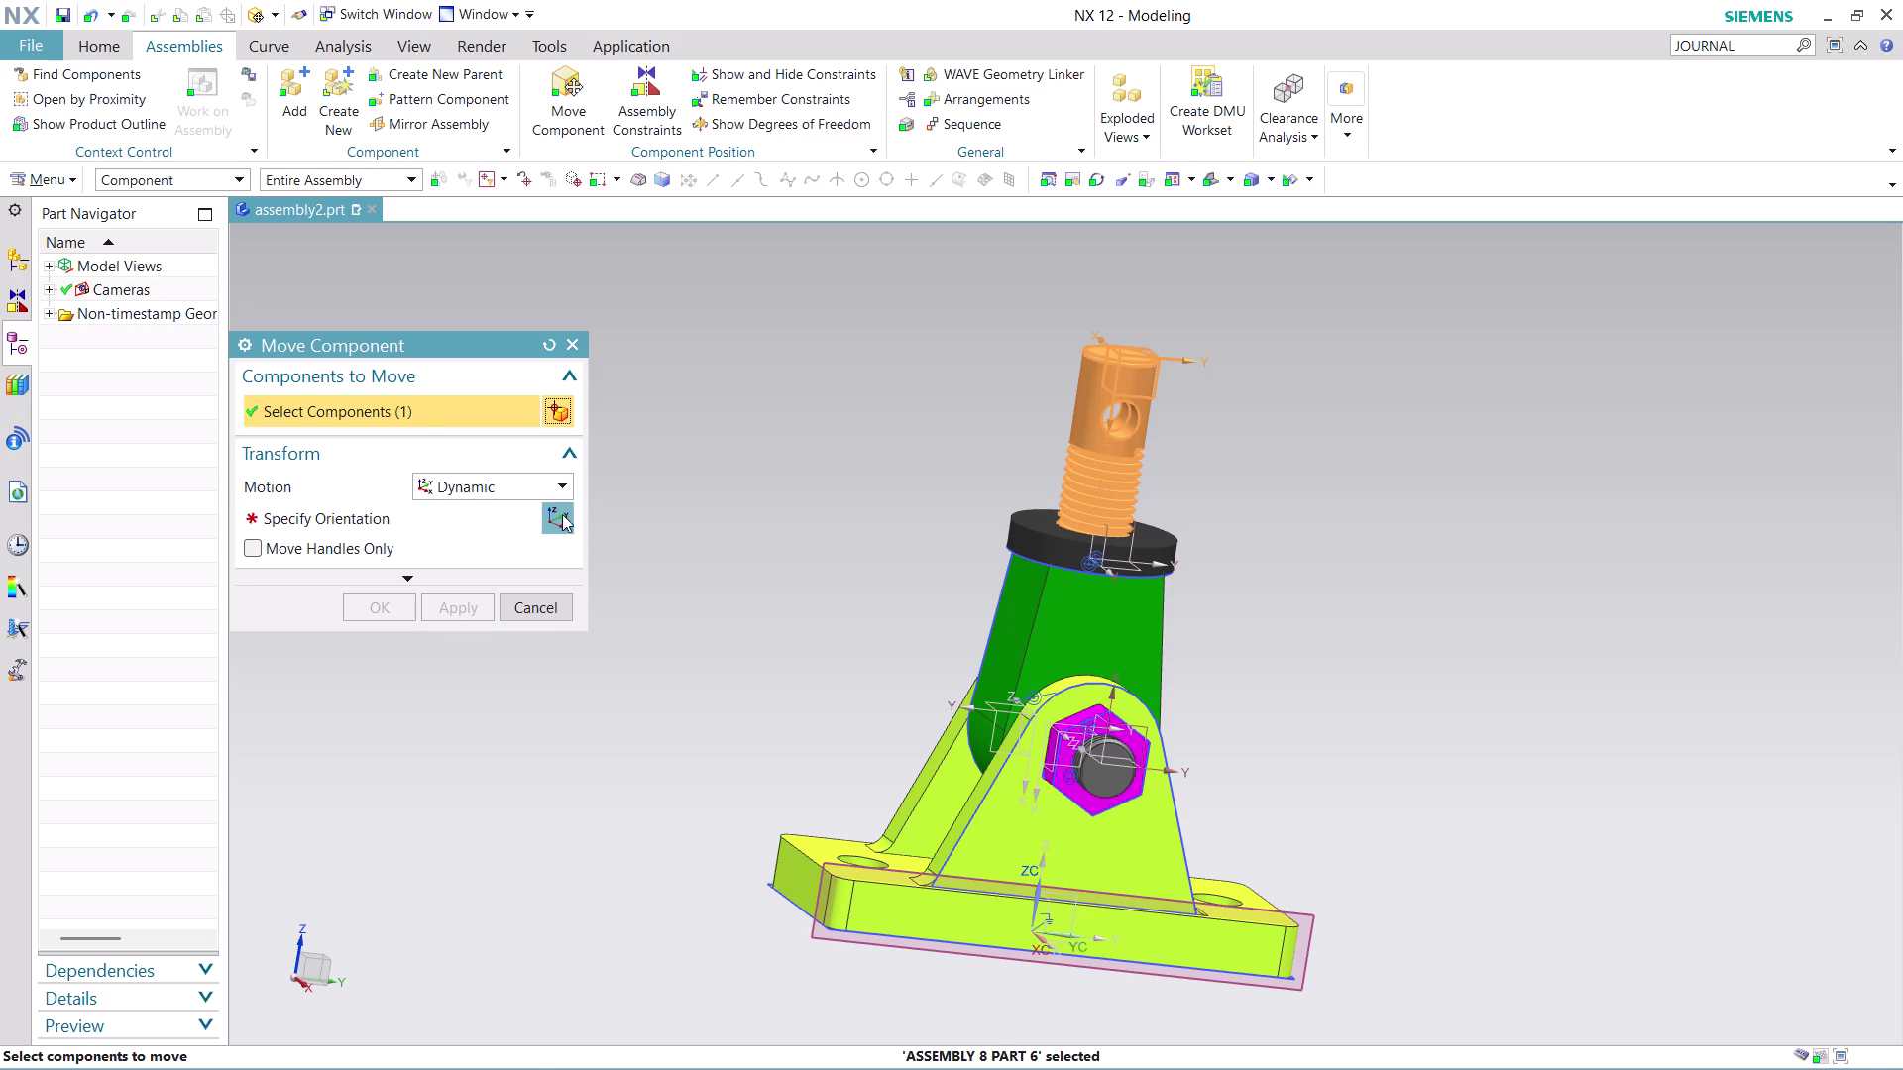
click(562, 517)
drag(1089, 558, 1109, 483)
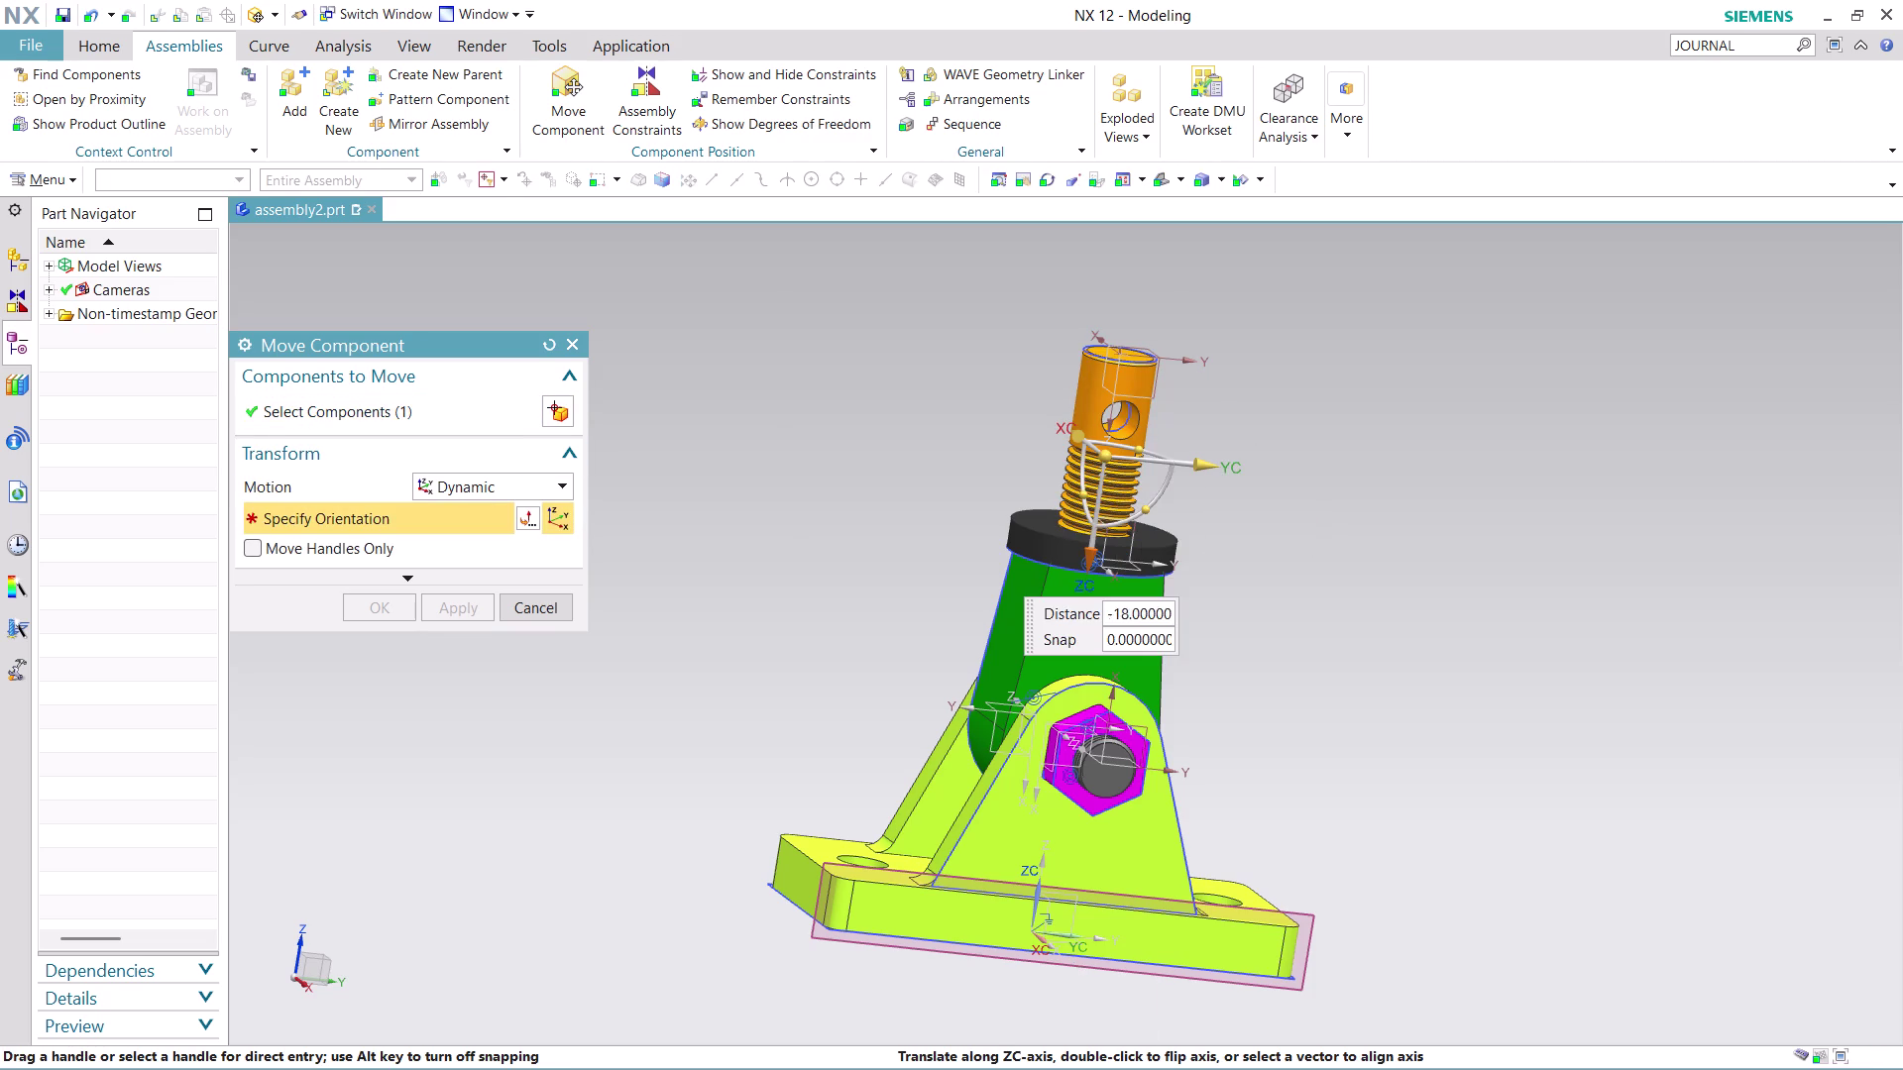
drag(1108, 483, 1111, 474)
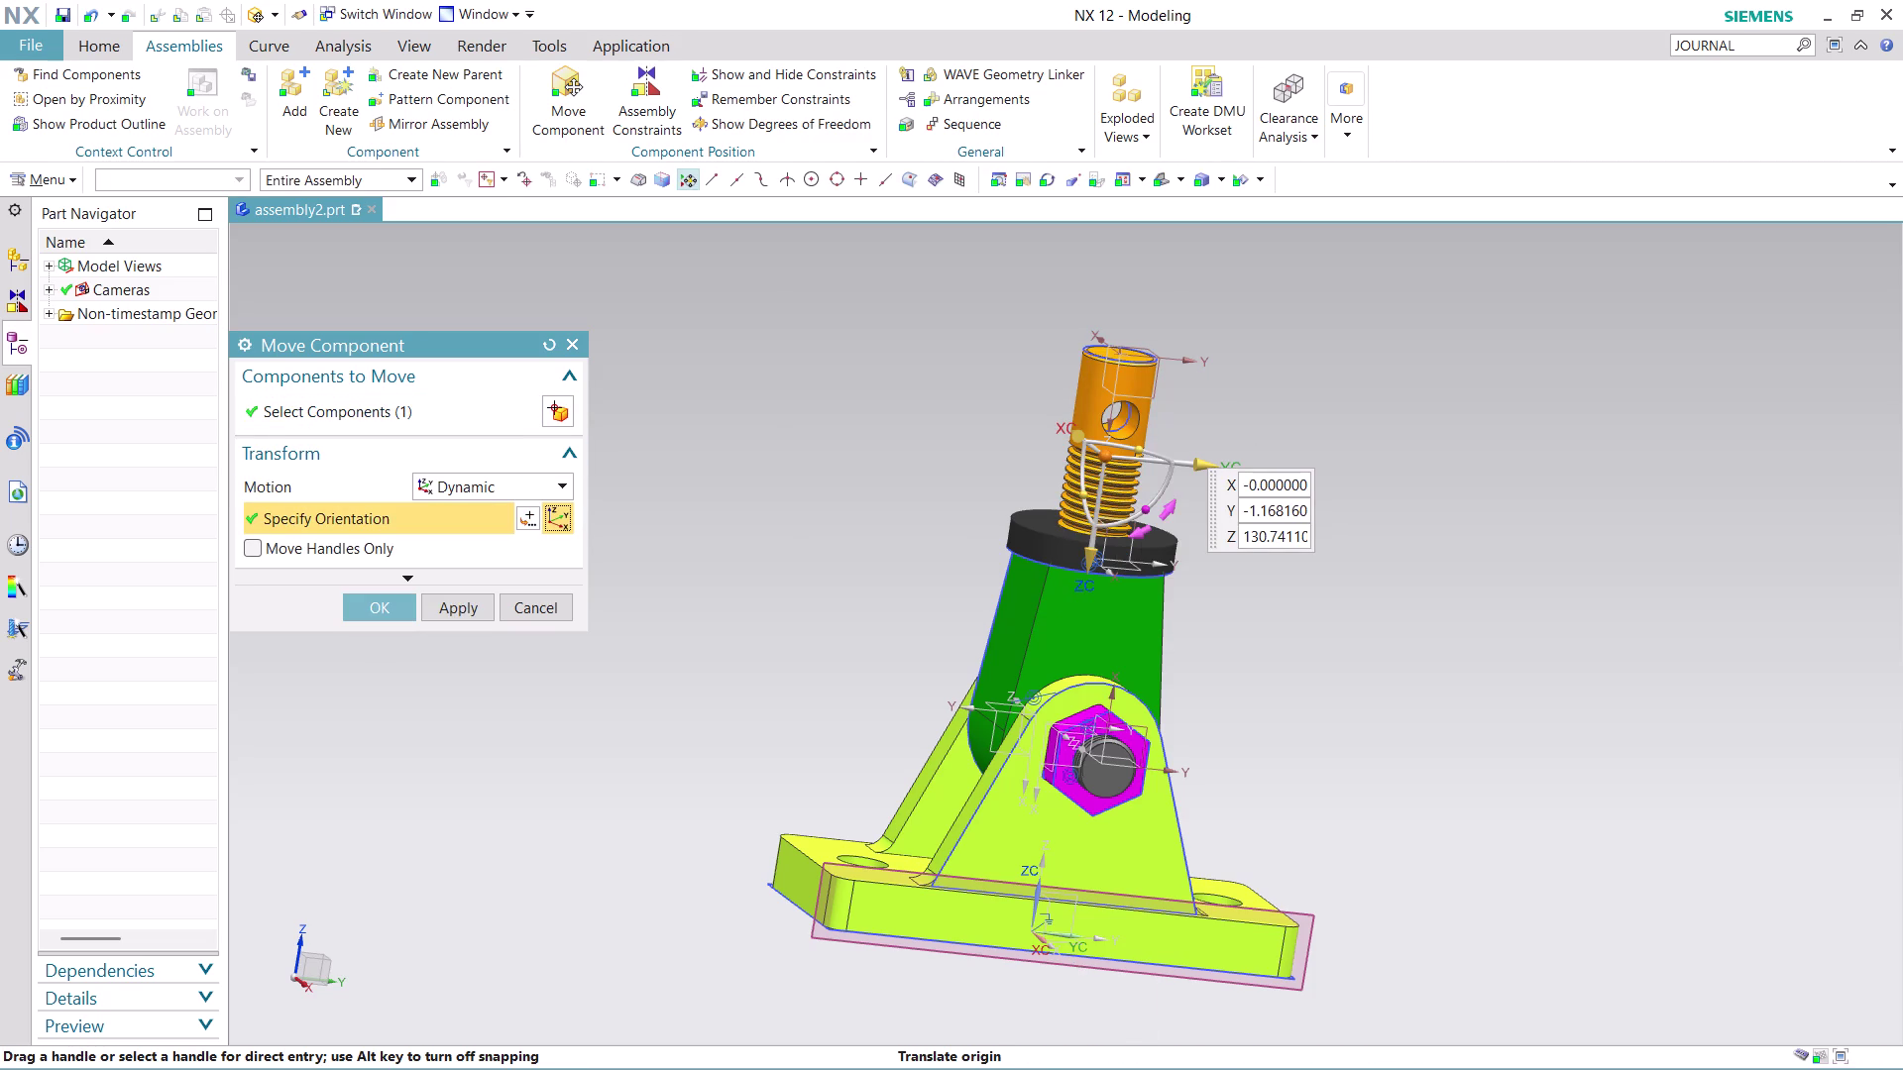
Rotate the green arm about its pivot to about 45 degrees and accept the move.
drag(1147, 504, 566, 844)
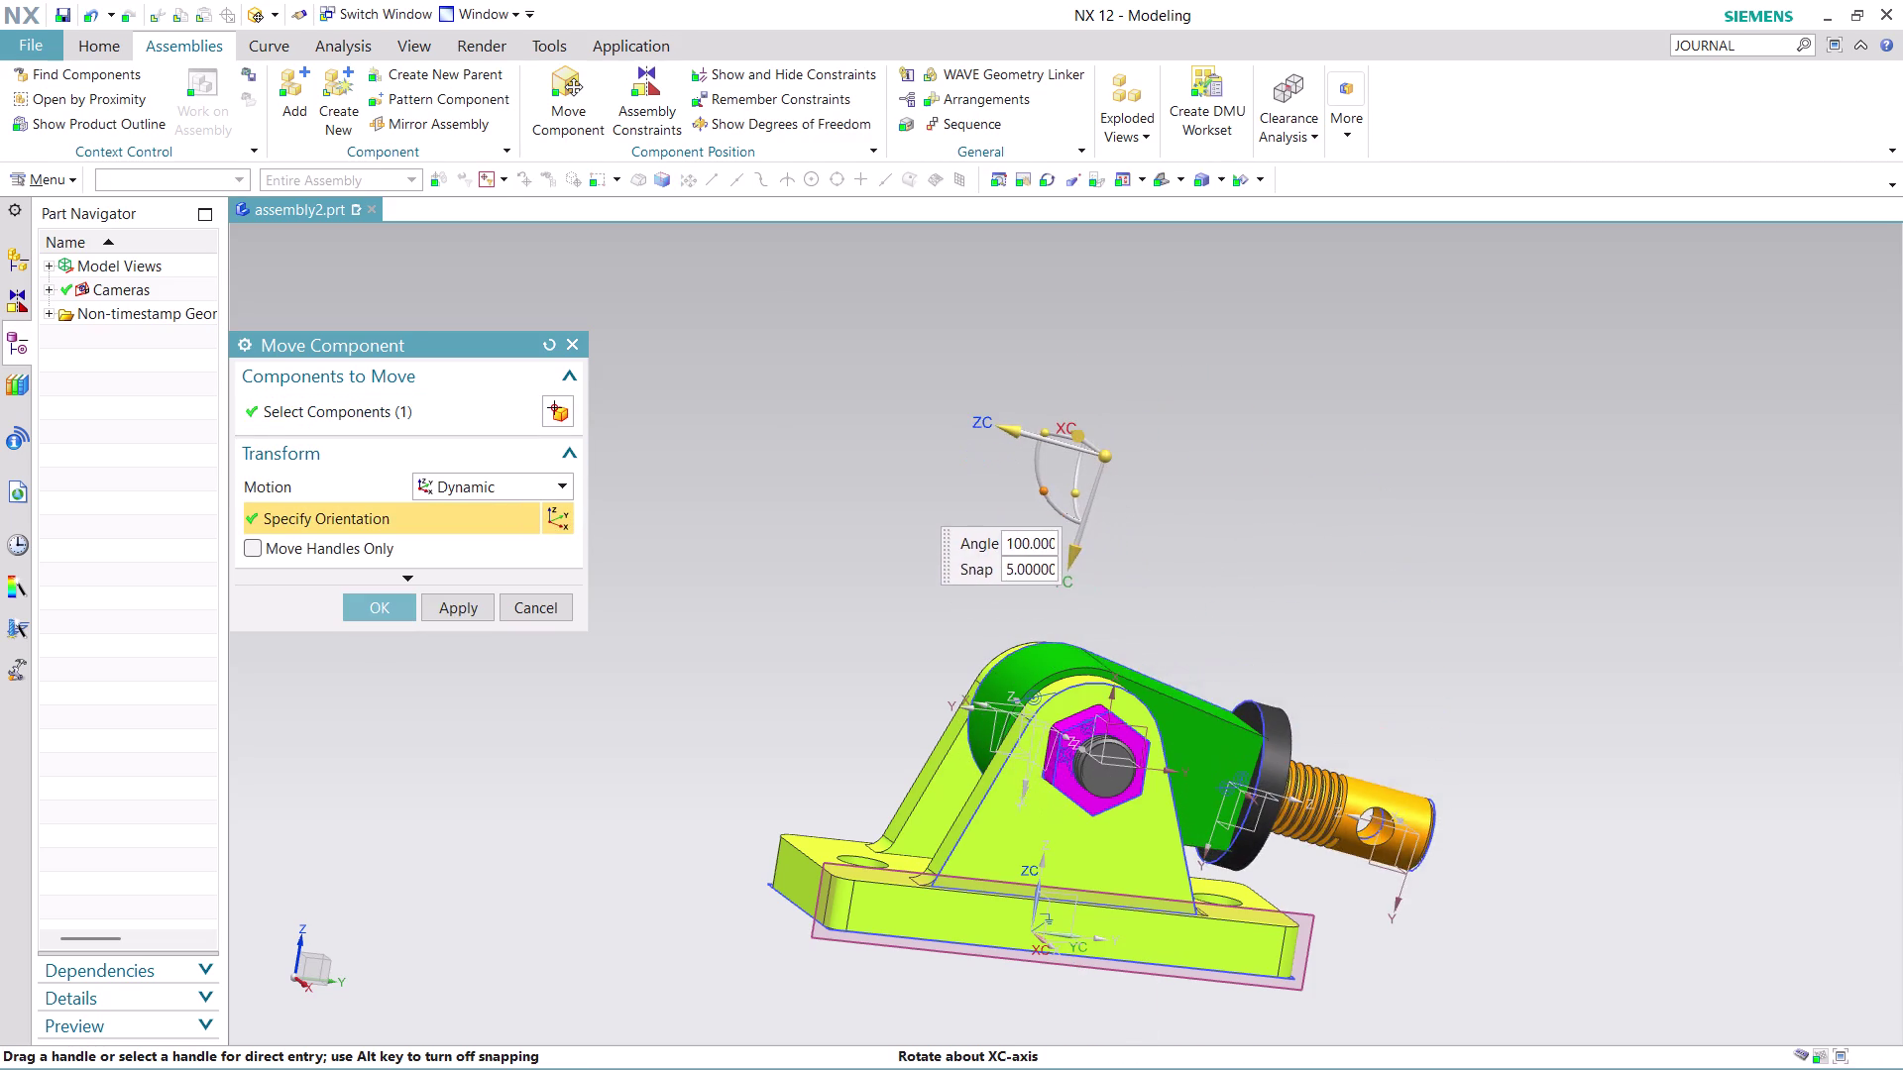
drag(566, 844, 973, 398)
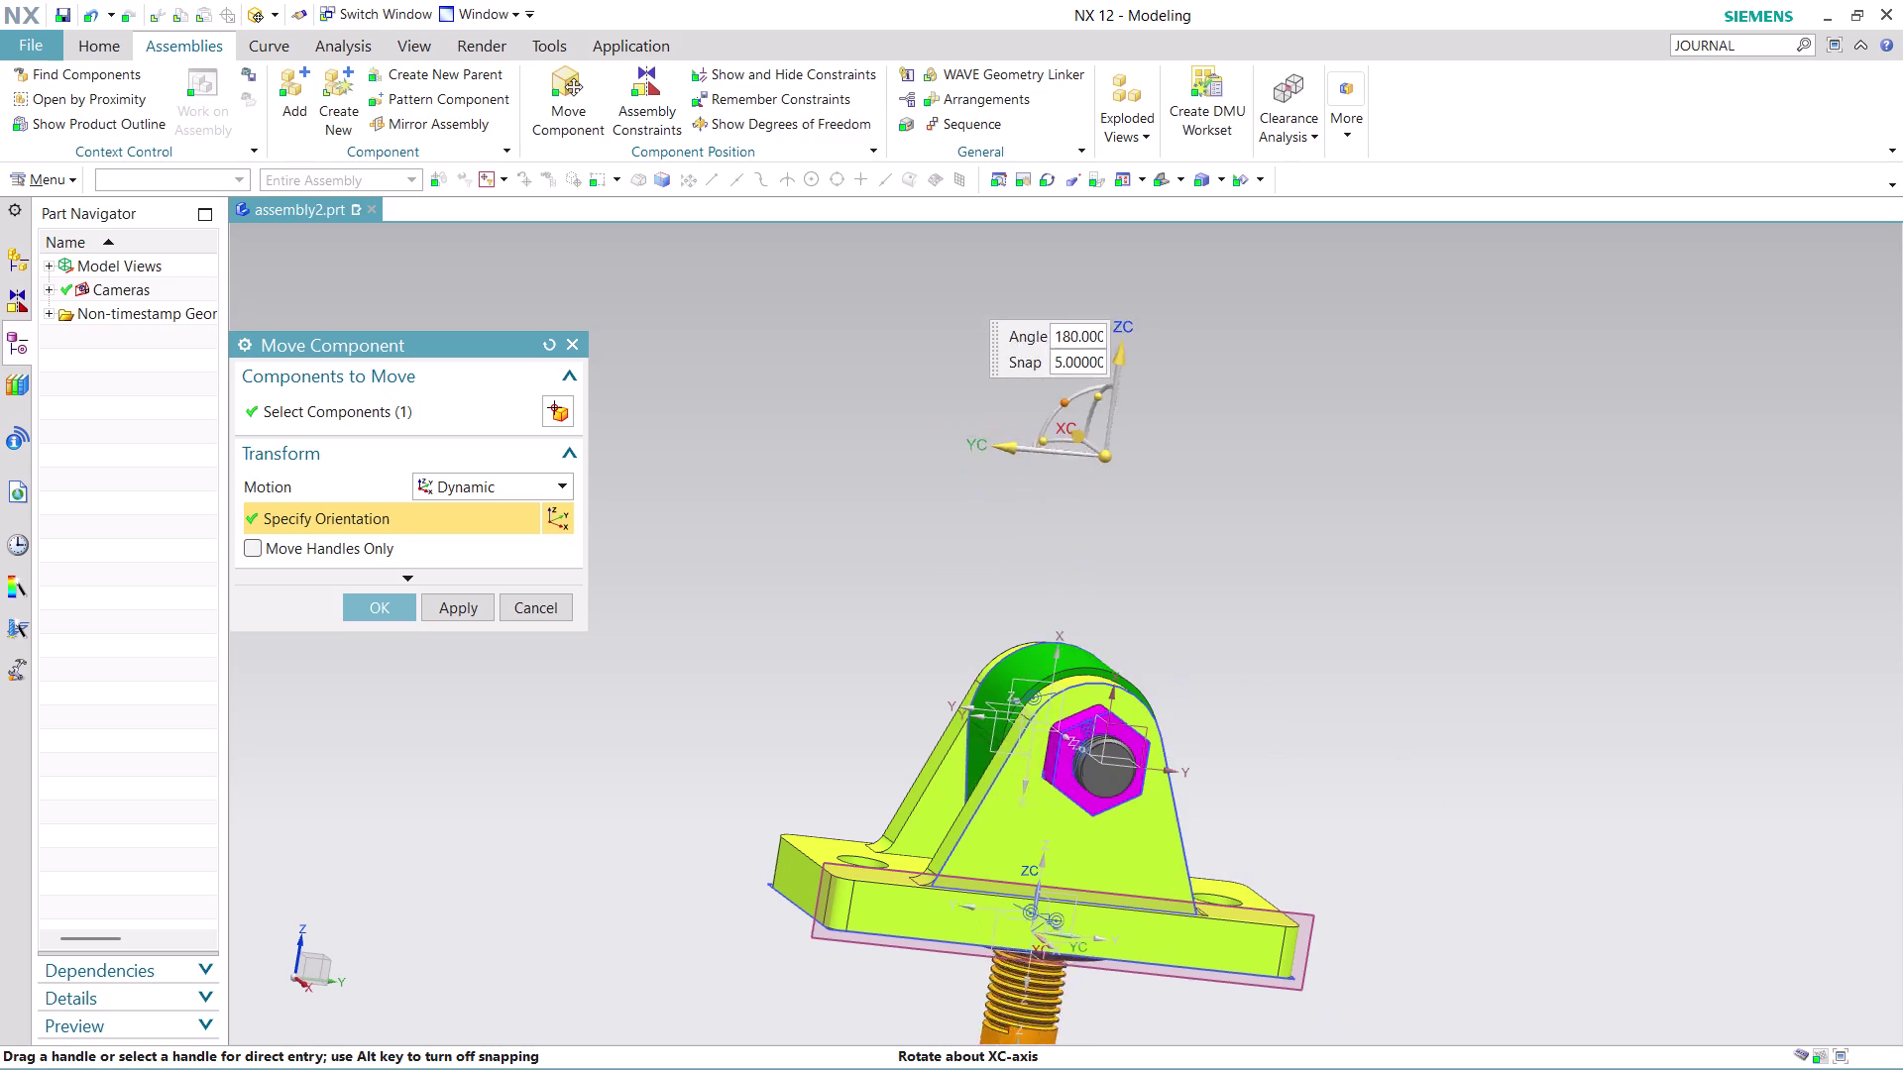
drag(973, 398, 1580, 588)
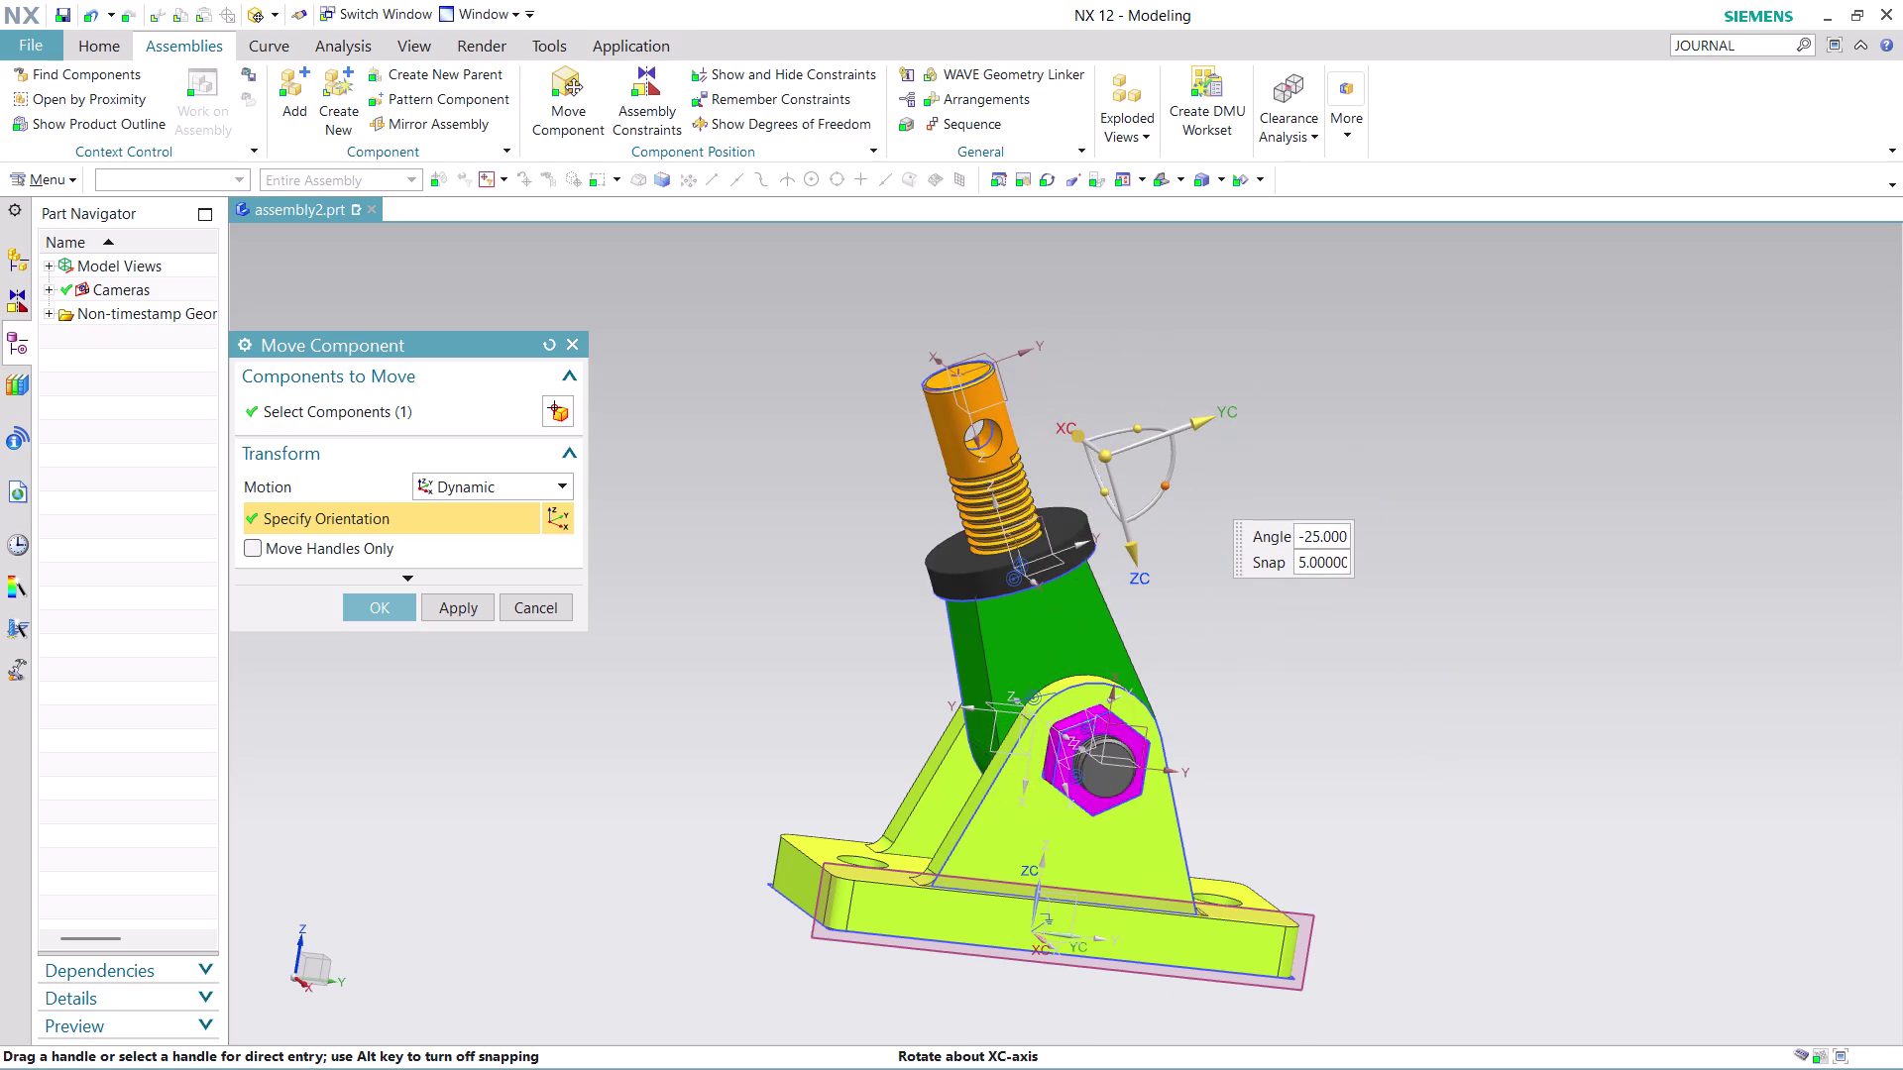
drag(1581, 588, 1133, 847)
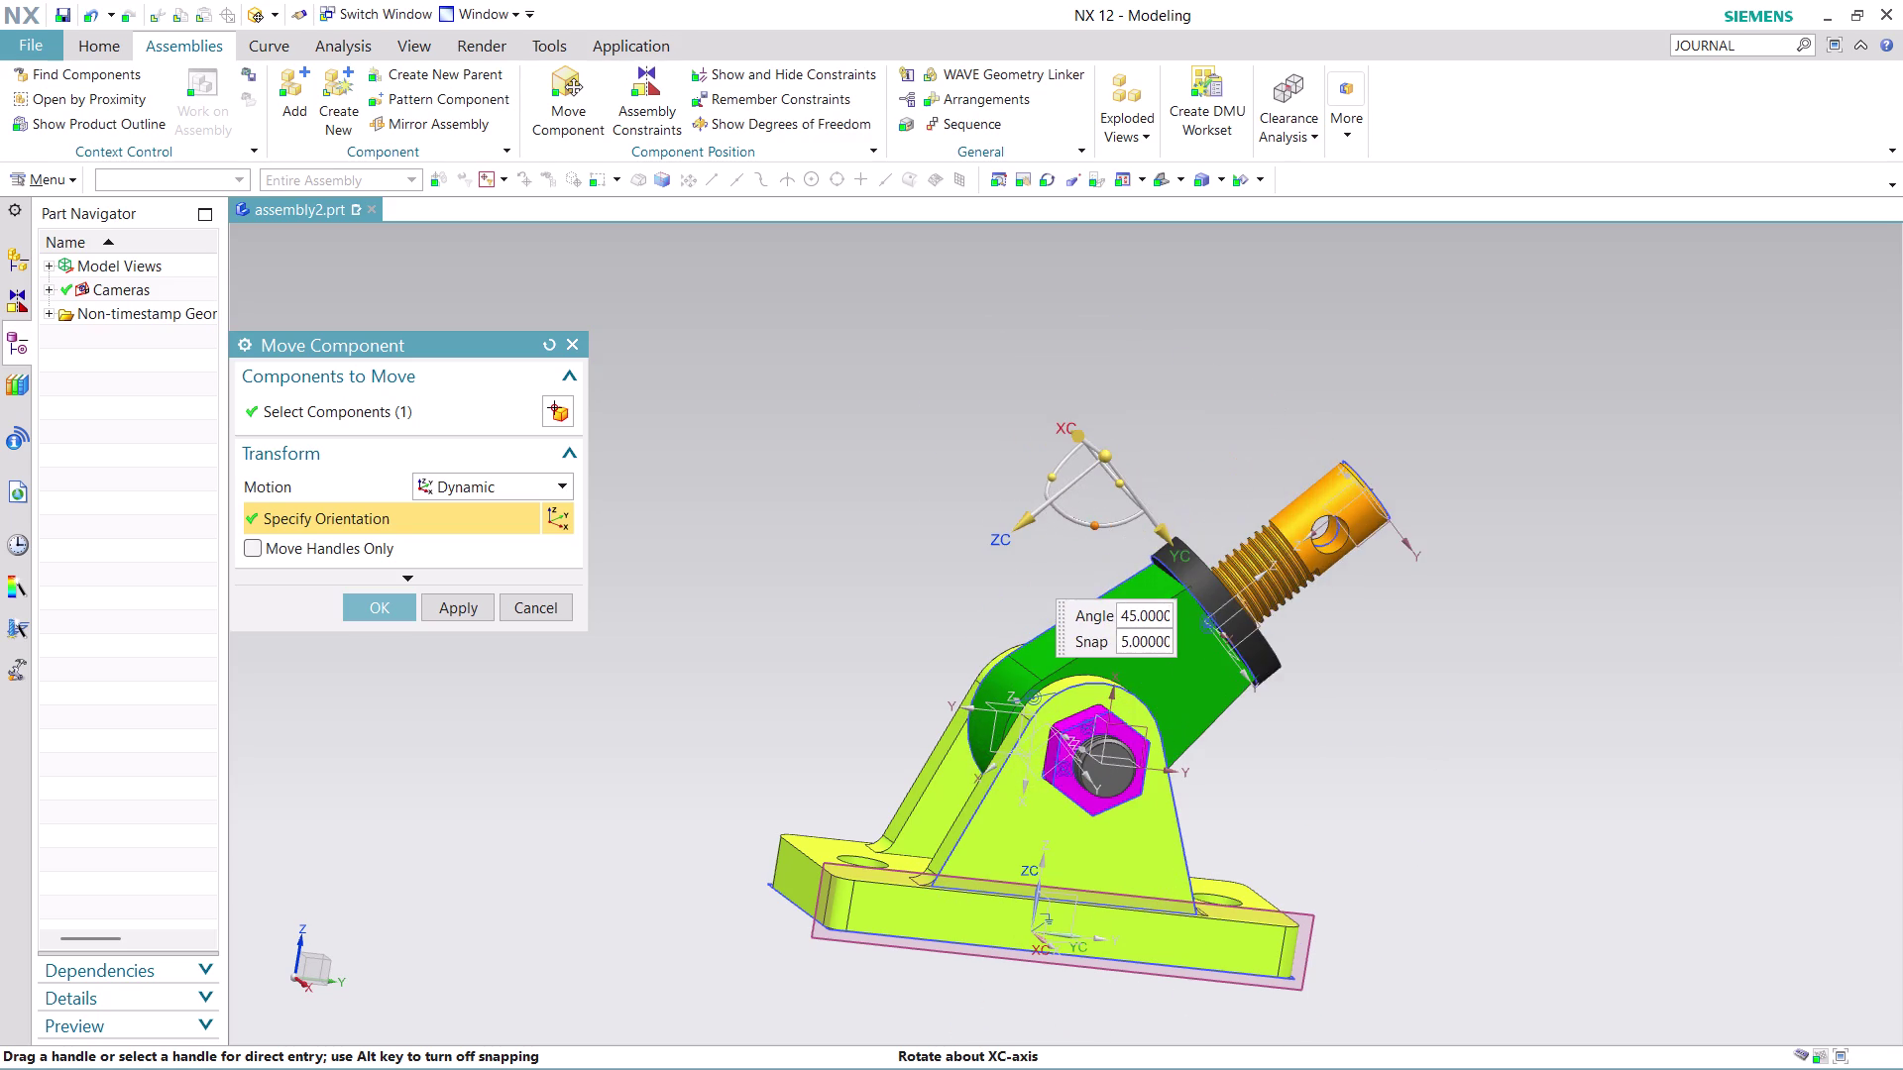
drag(1133, 848, 1287, 850)
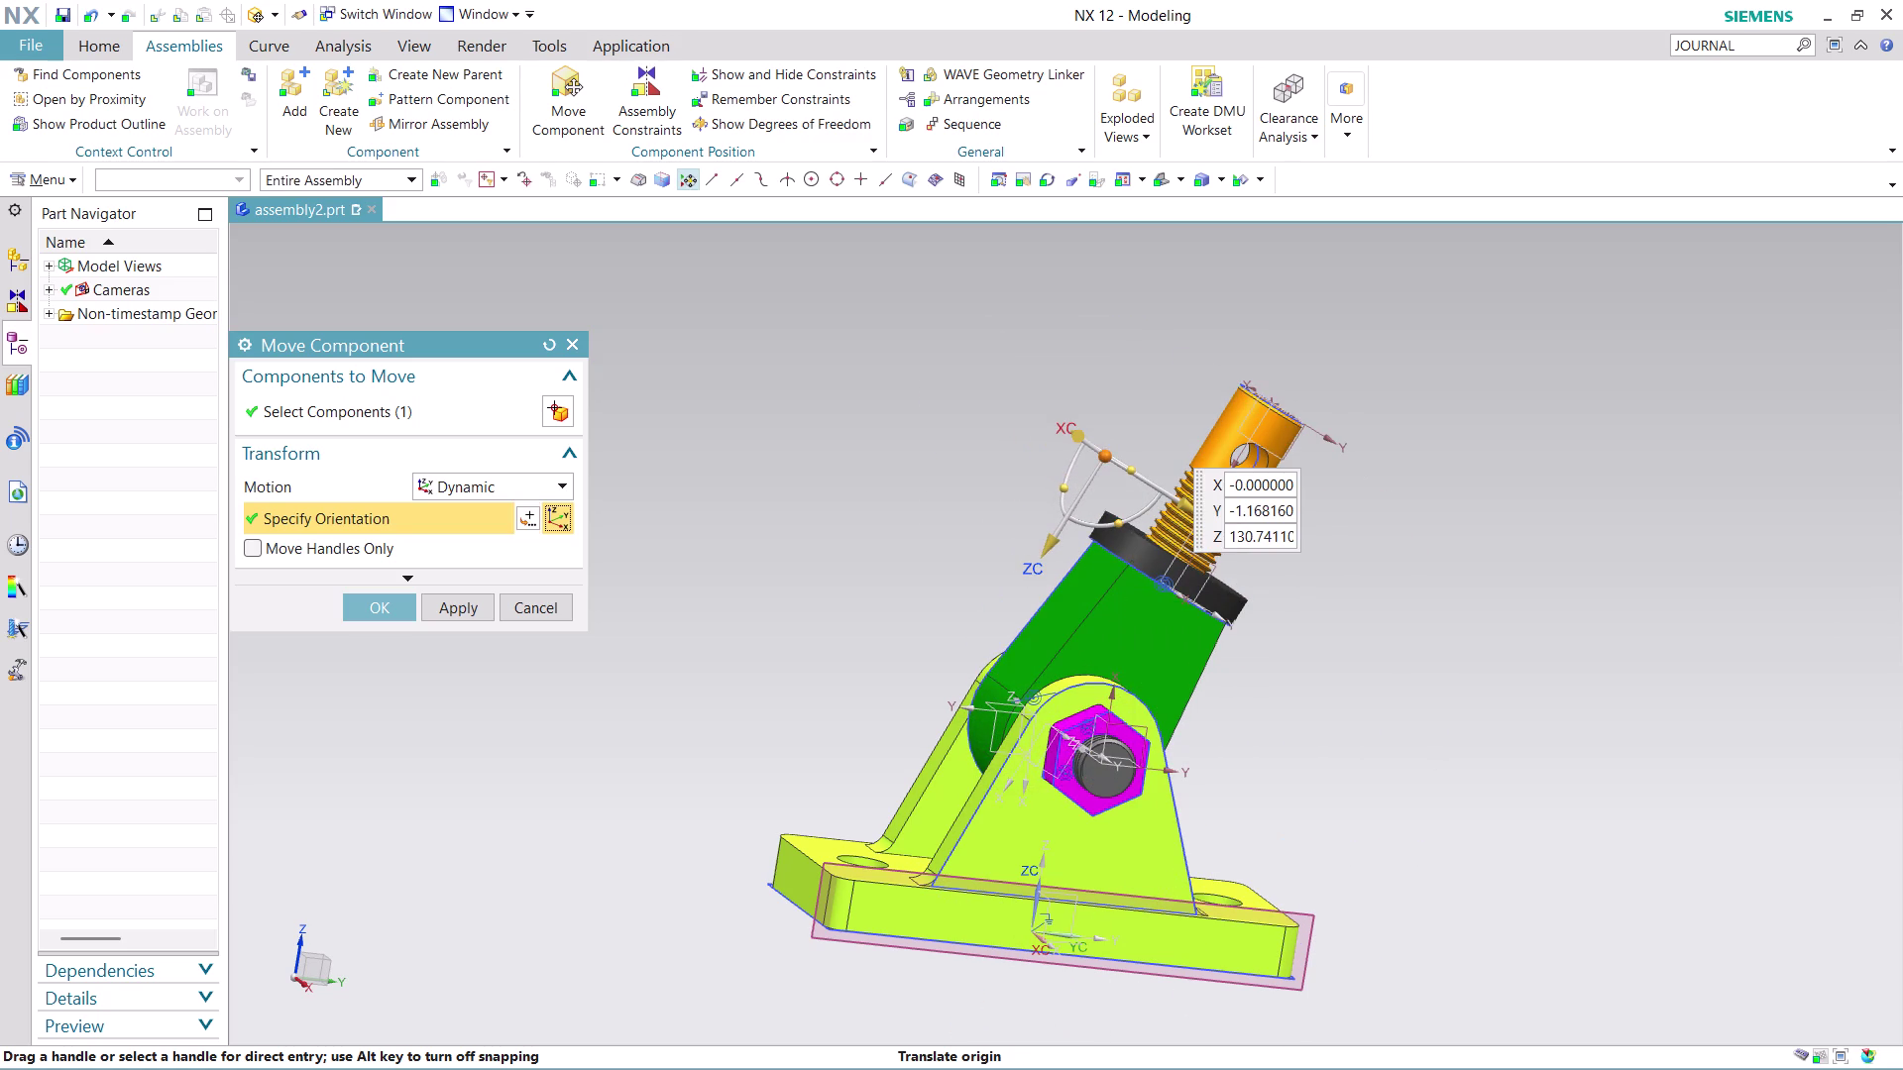
click(380, 614)
scroll(down, 3)
scroll(up, 3)
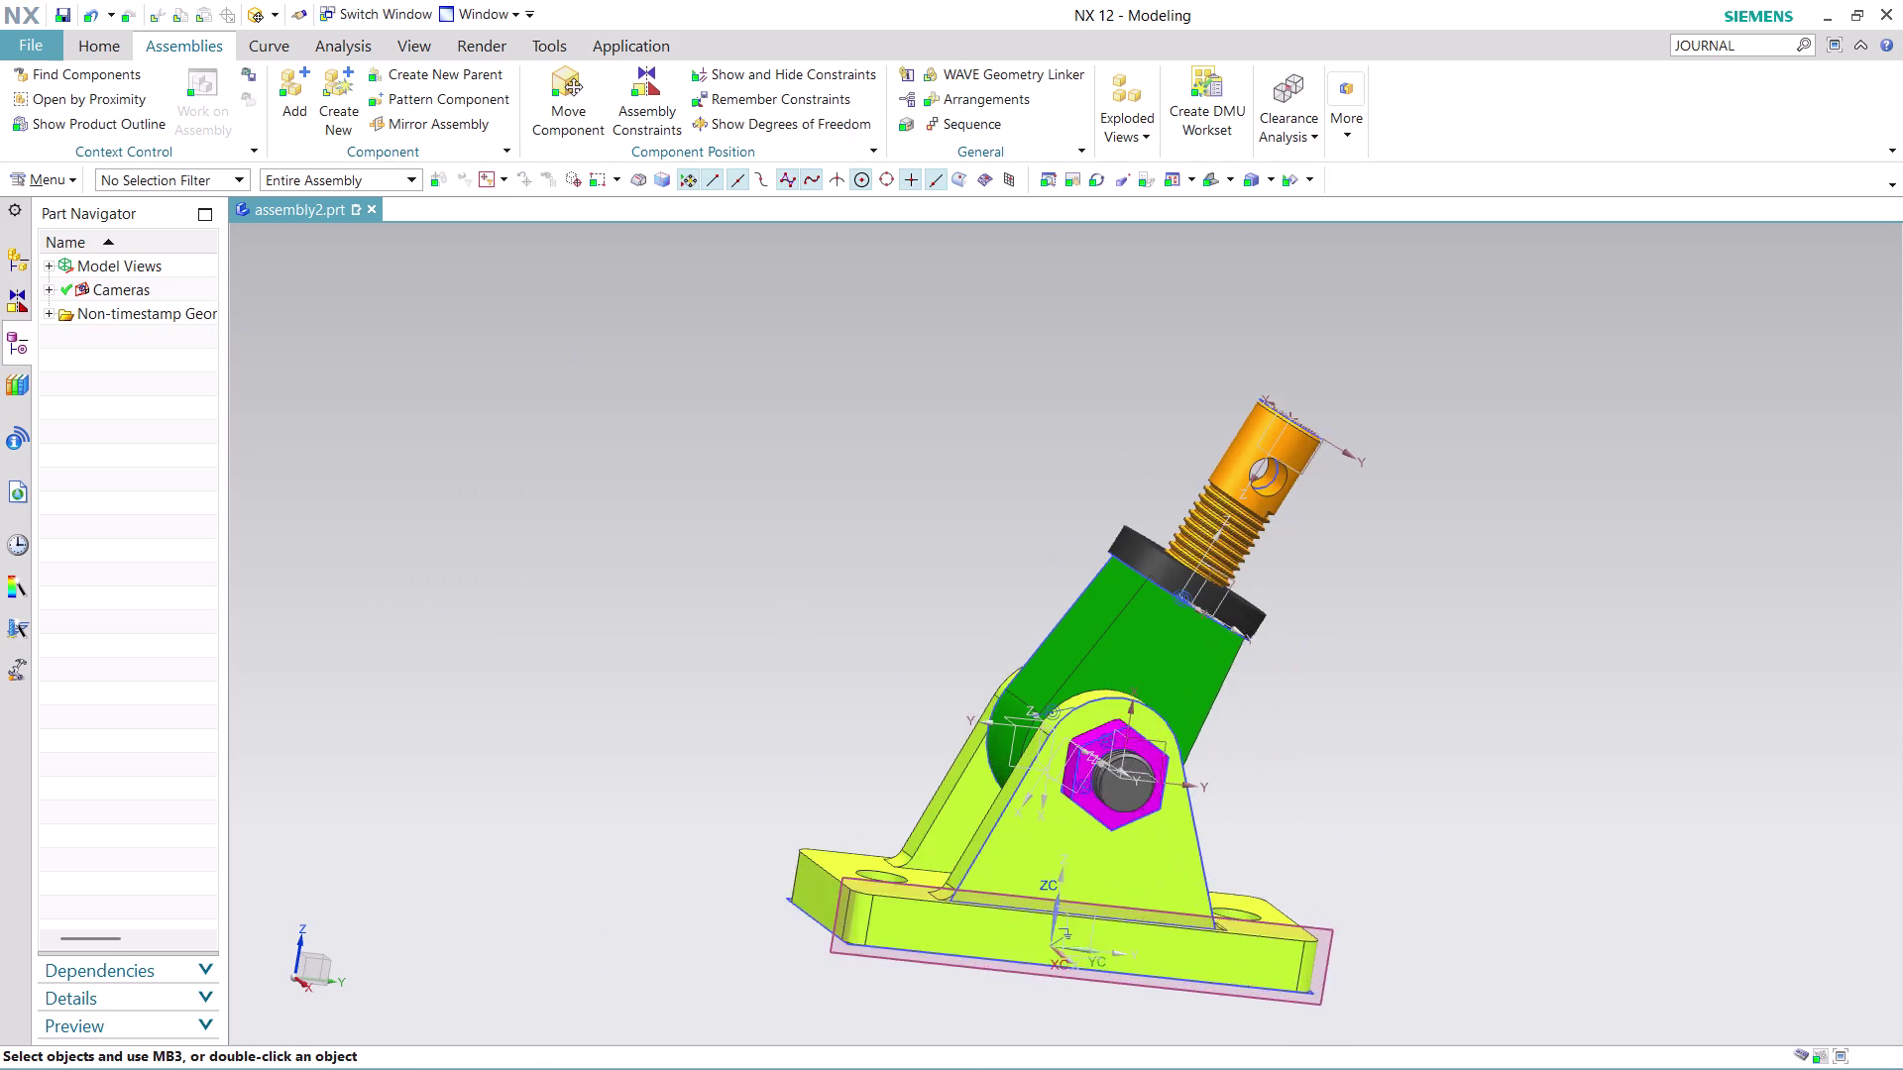
scroll(up, 3)
scroll(down, 3)
scroll(up, 3)
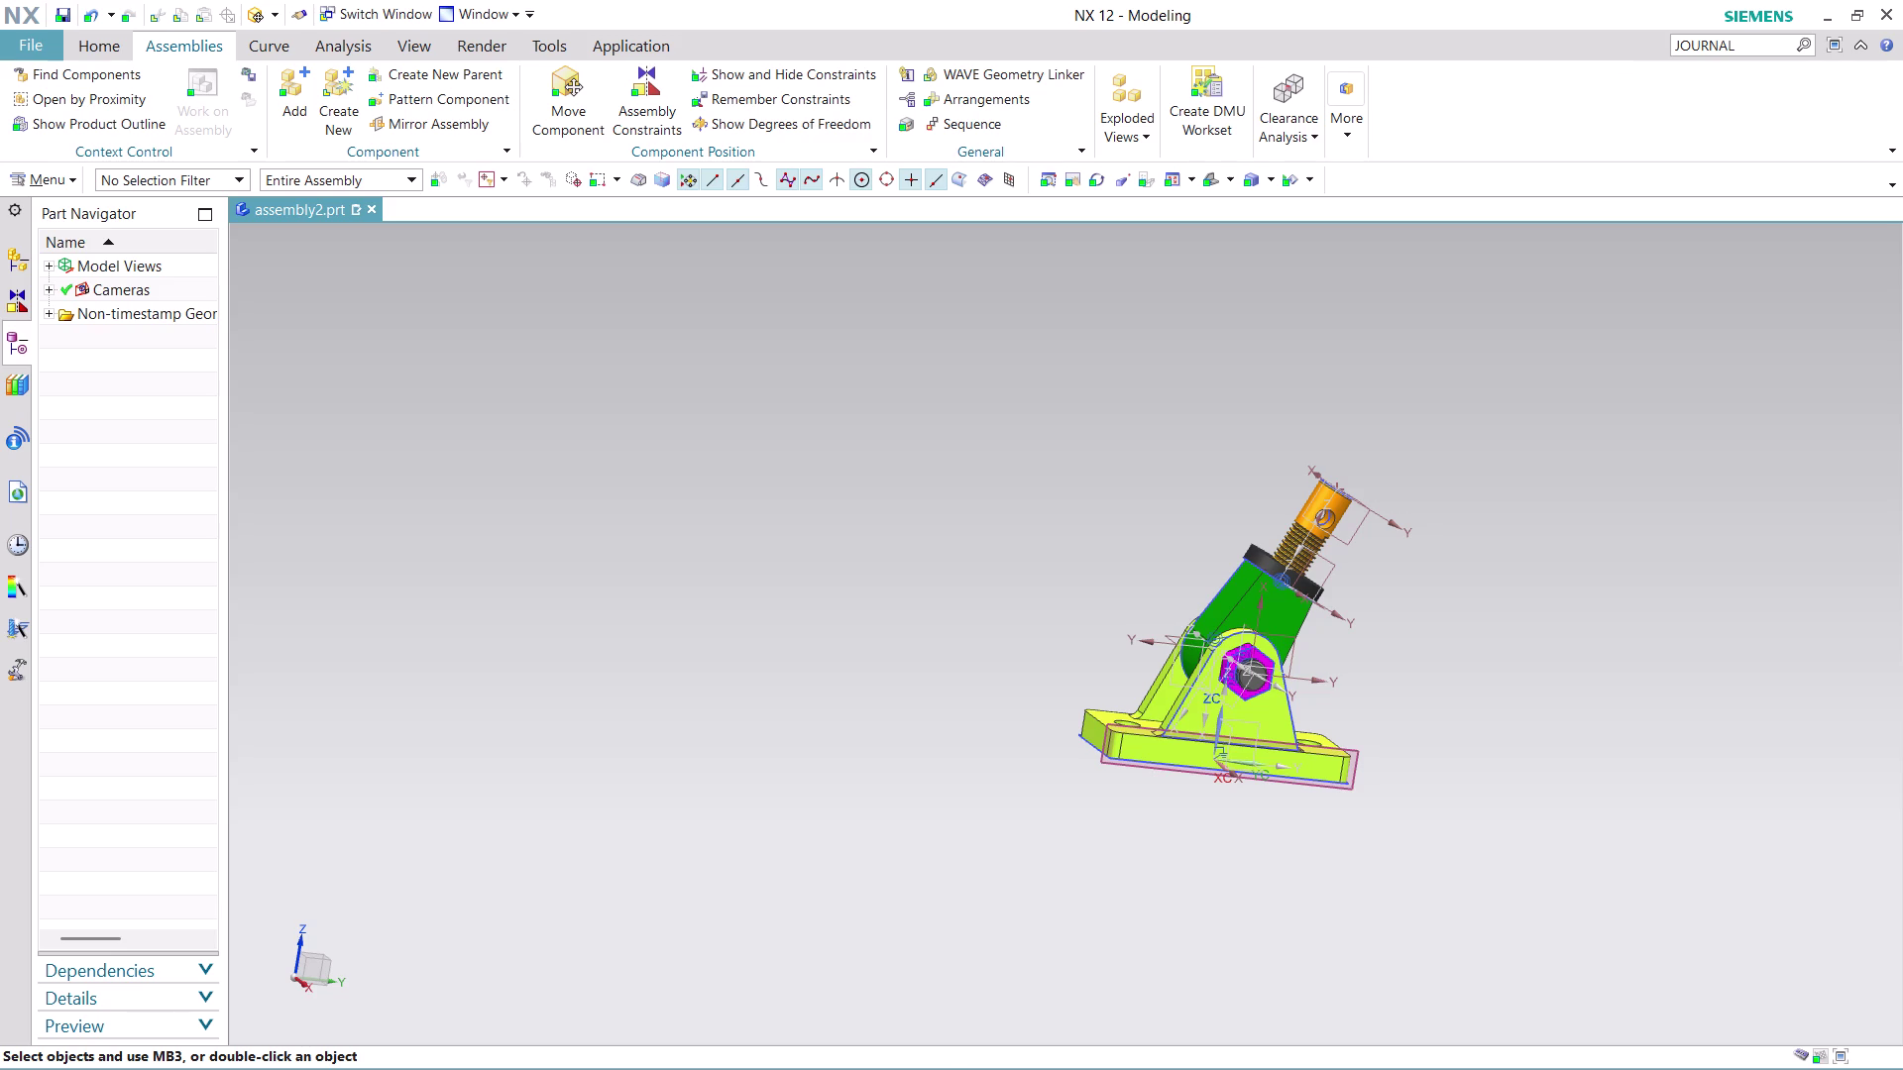
middle_drag(1432, 480, 1417, 545)
scroll(up, 3)
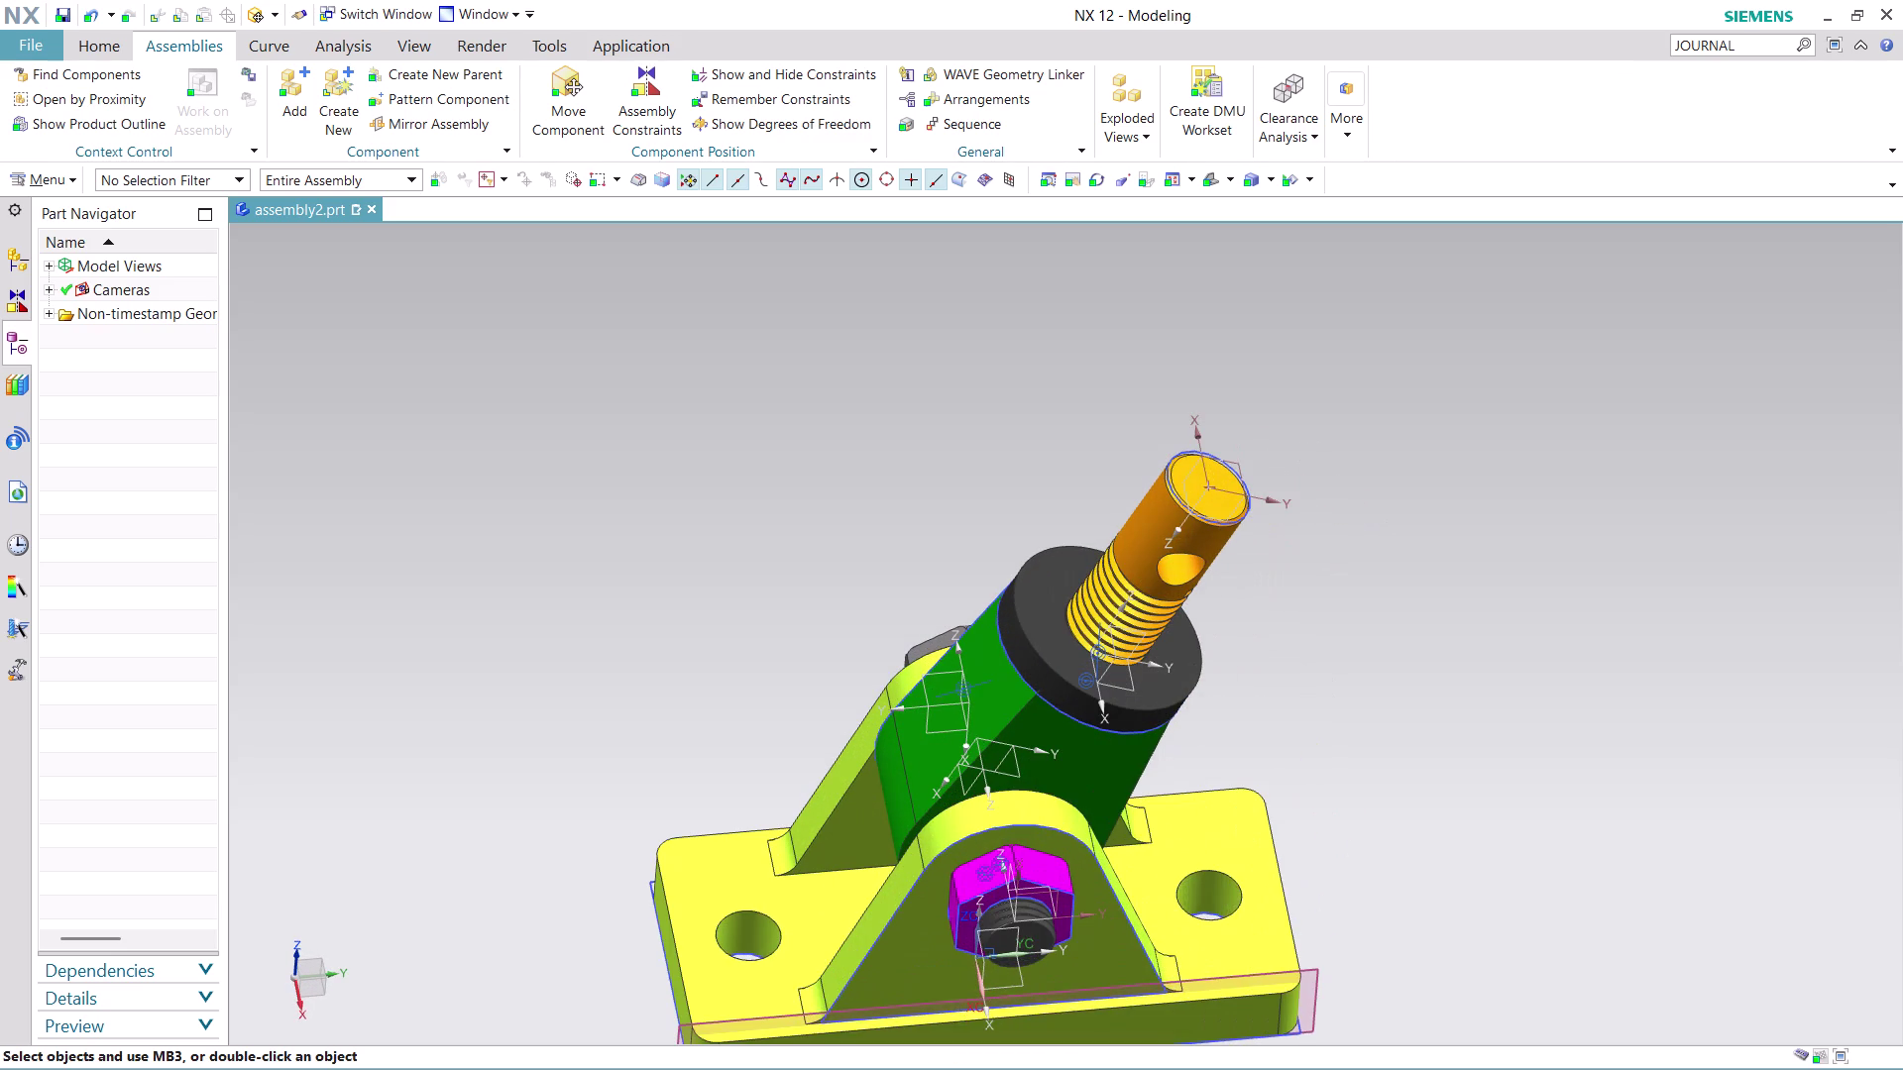
scroll(down, 3)
scroll(up, 3)
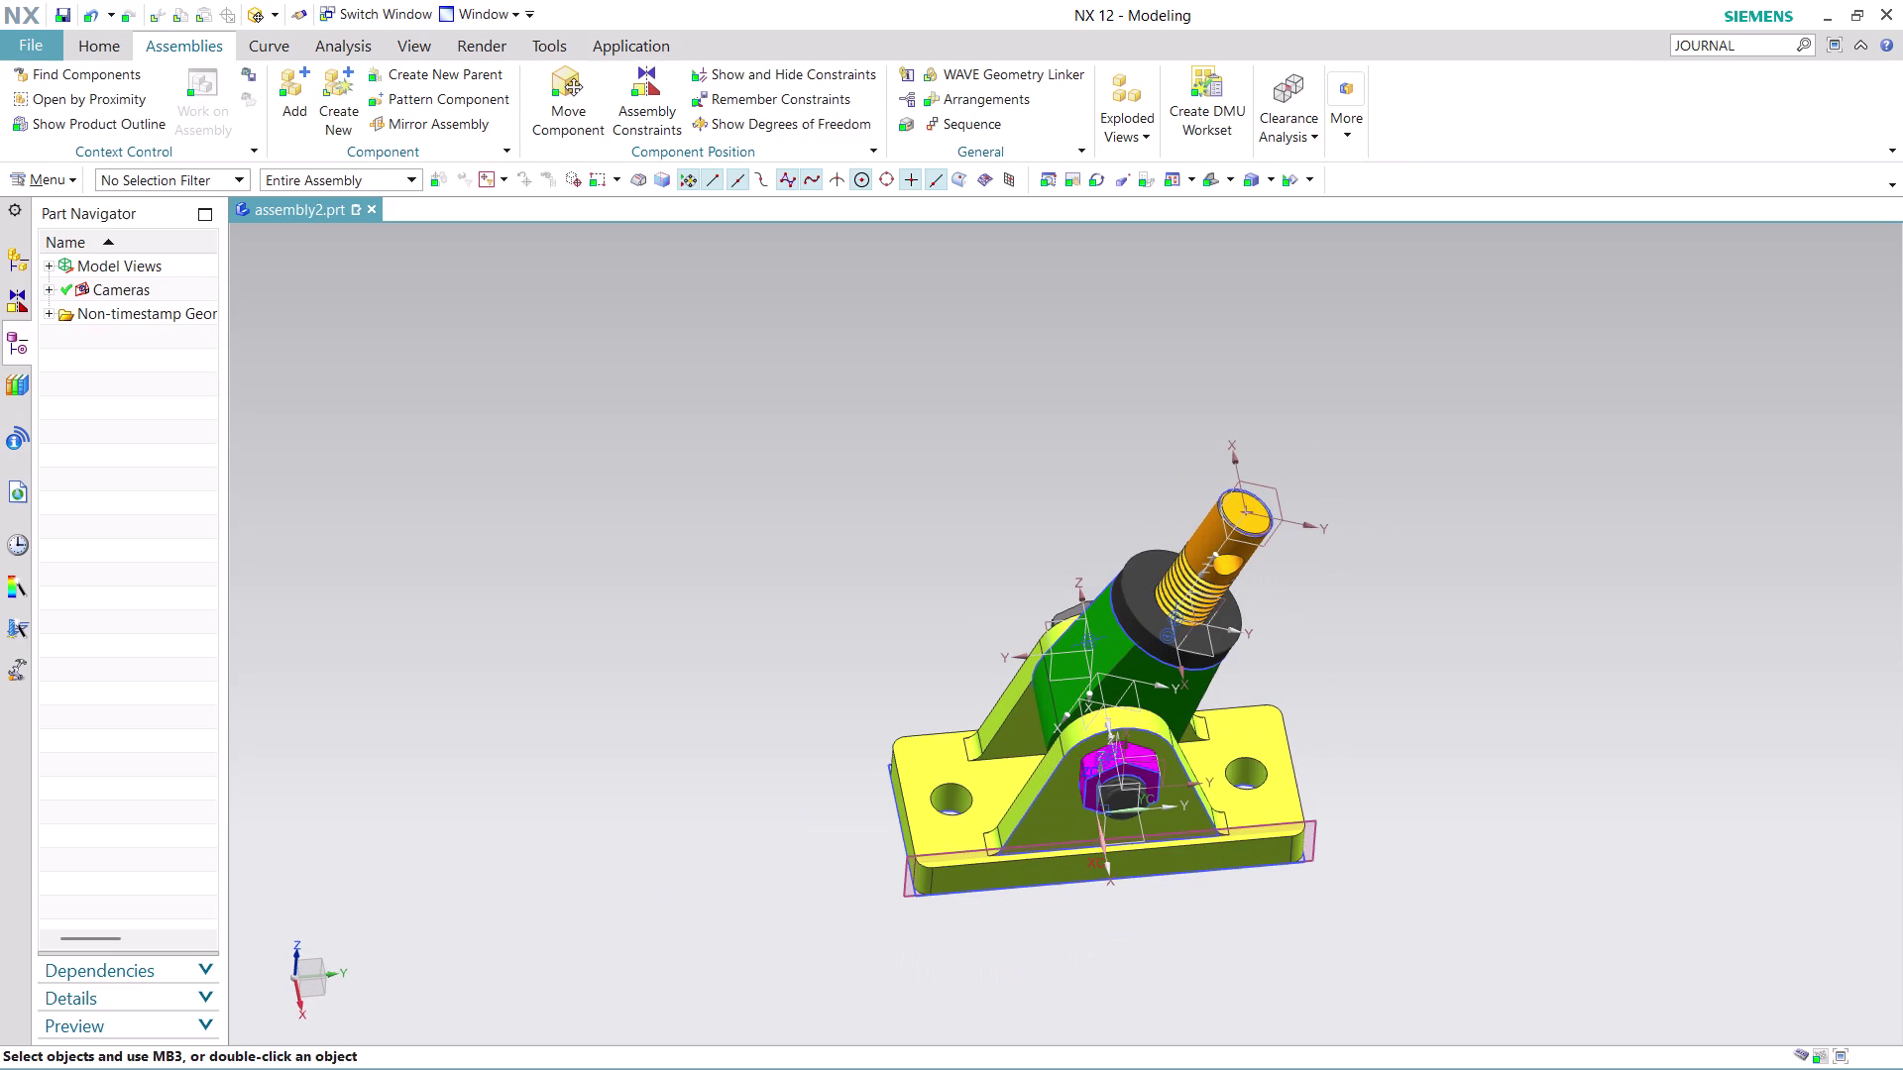
click(1755, 52)
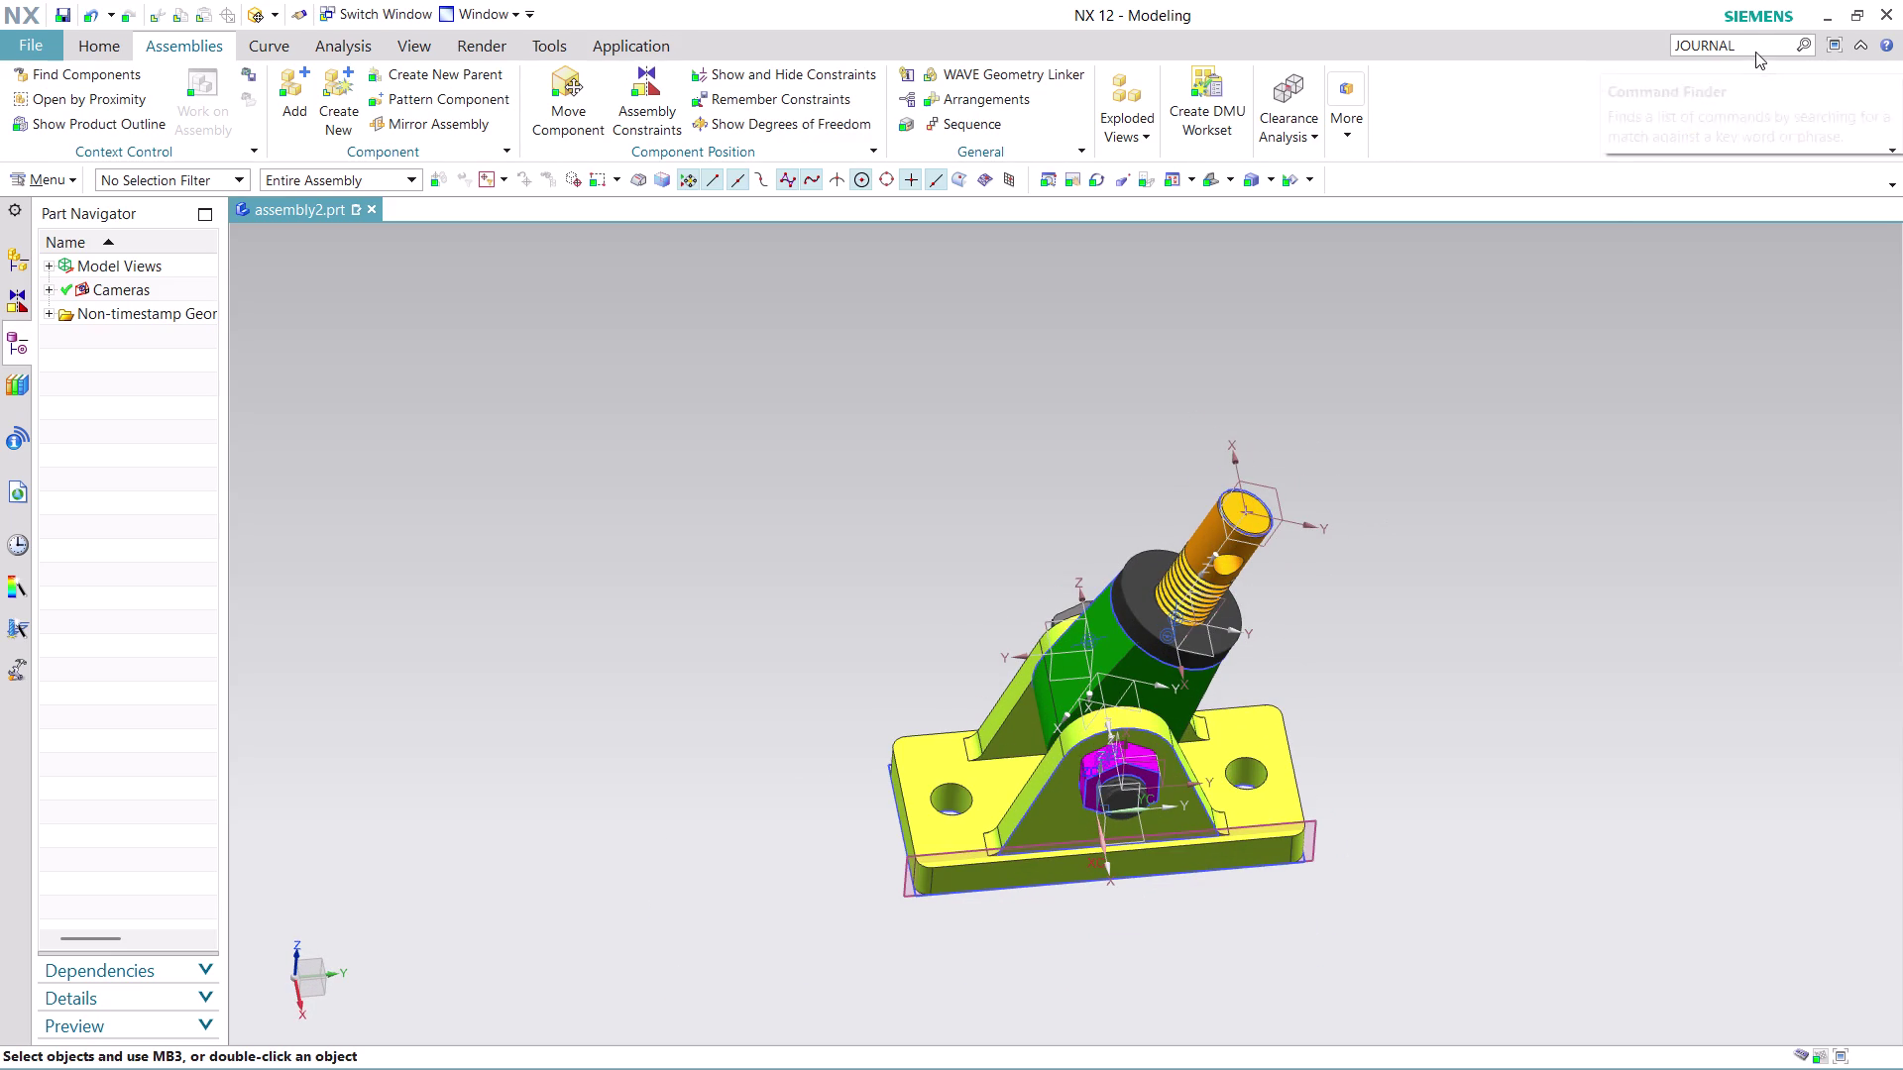
From the JOURNAL search results, choose Stop Recording and close Command Finder.
key(Return)
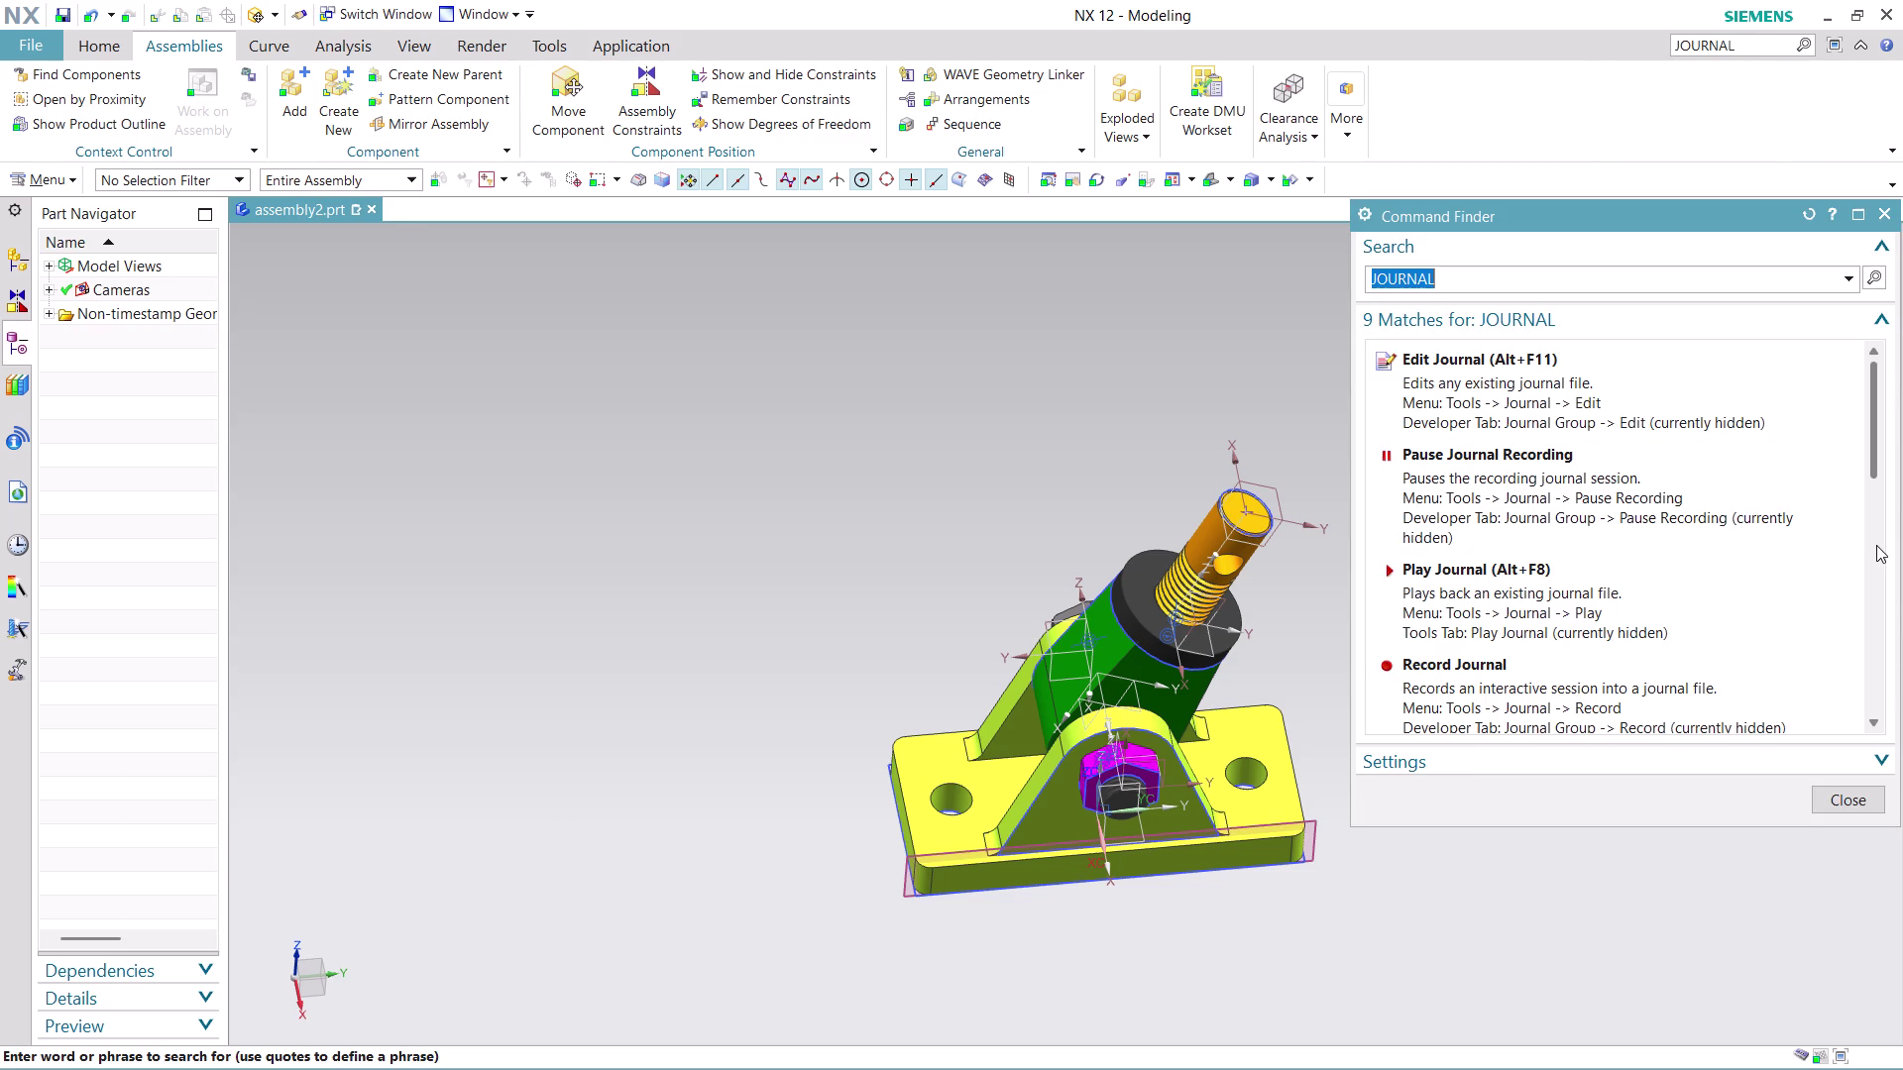
scroll(down, 3)
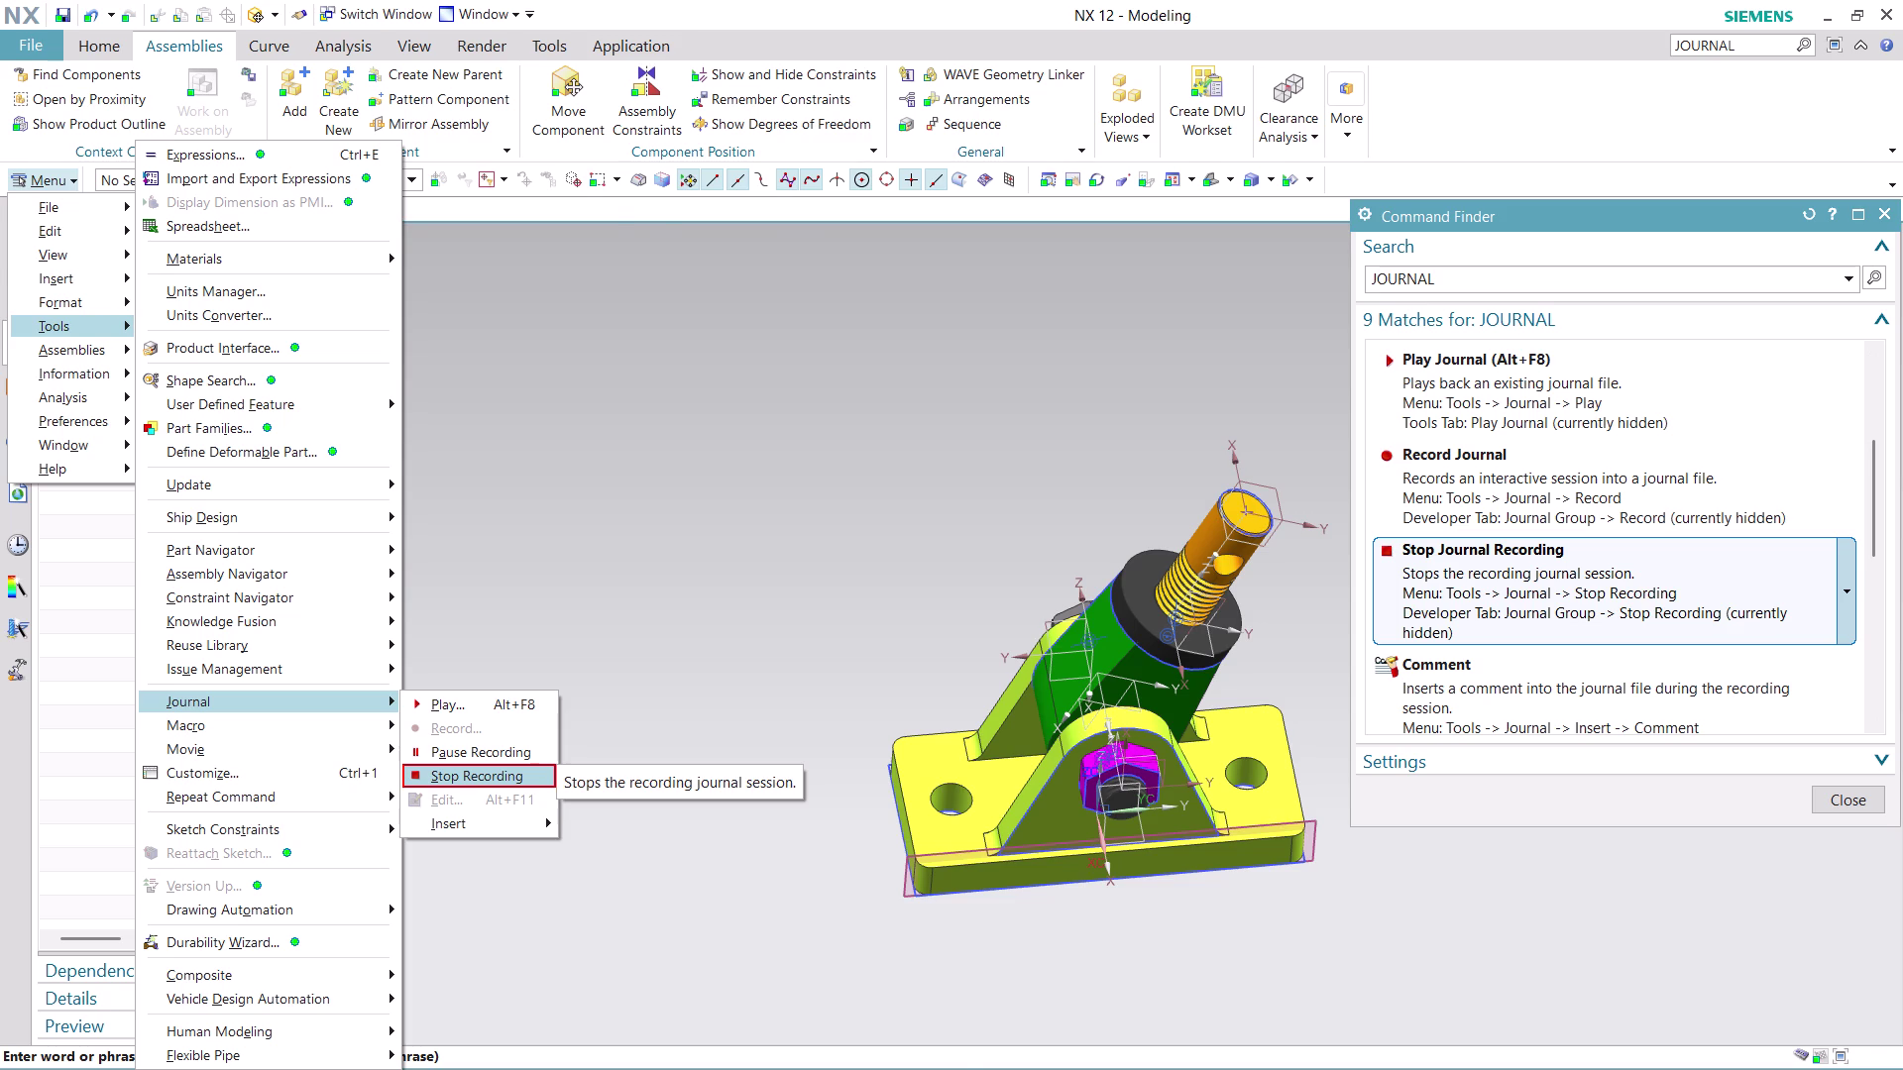
click(1491, 585)
click(1492, 585)
click(1492, 584)
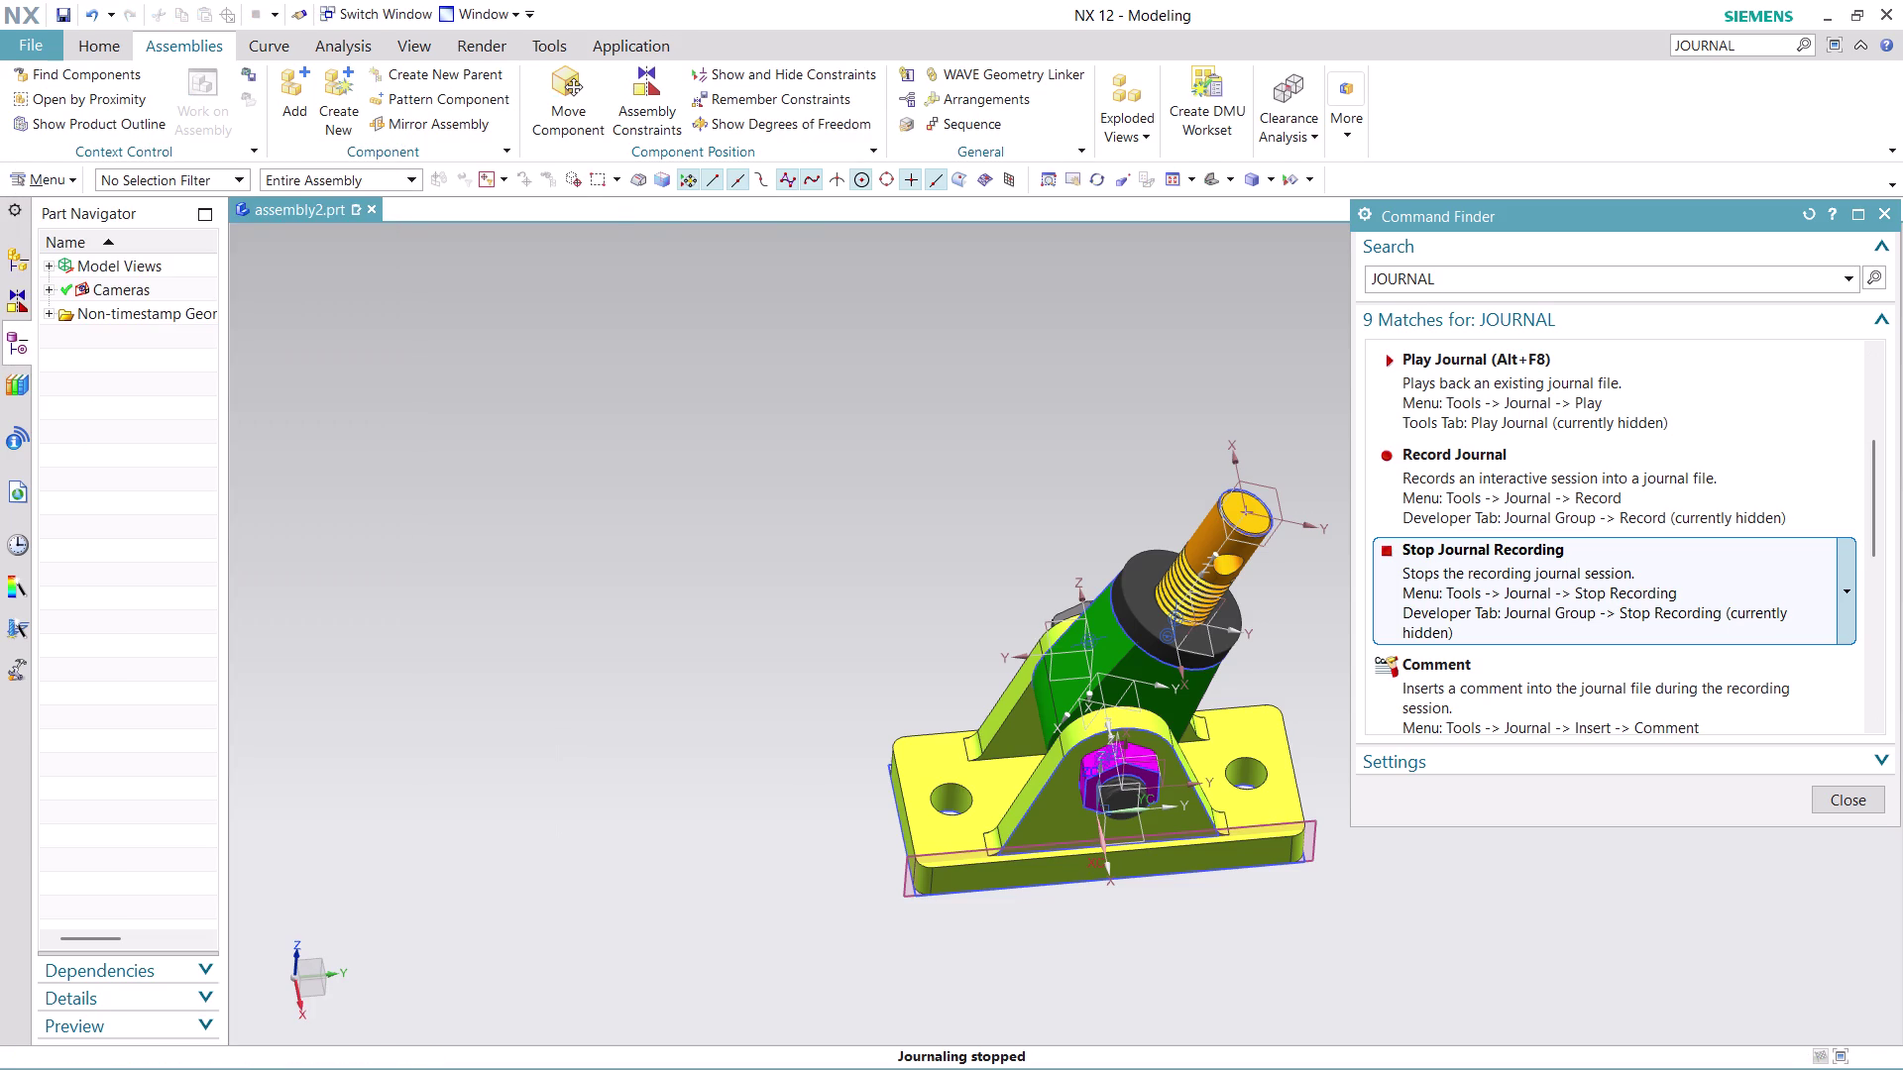
click(1856, 795)
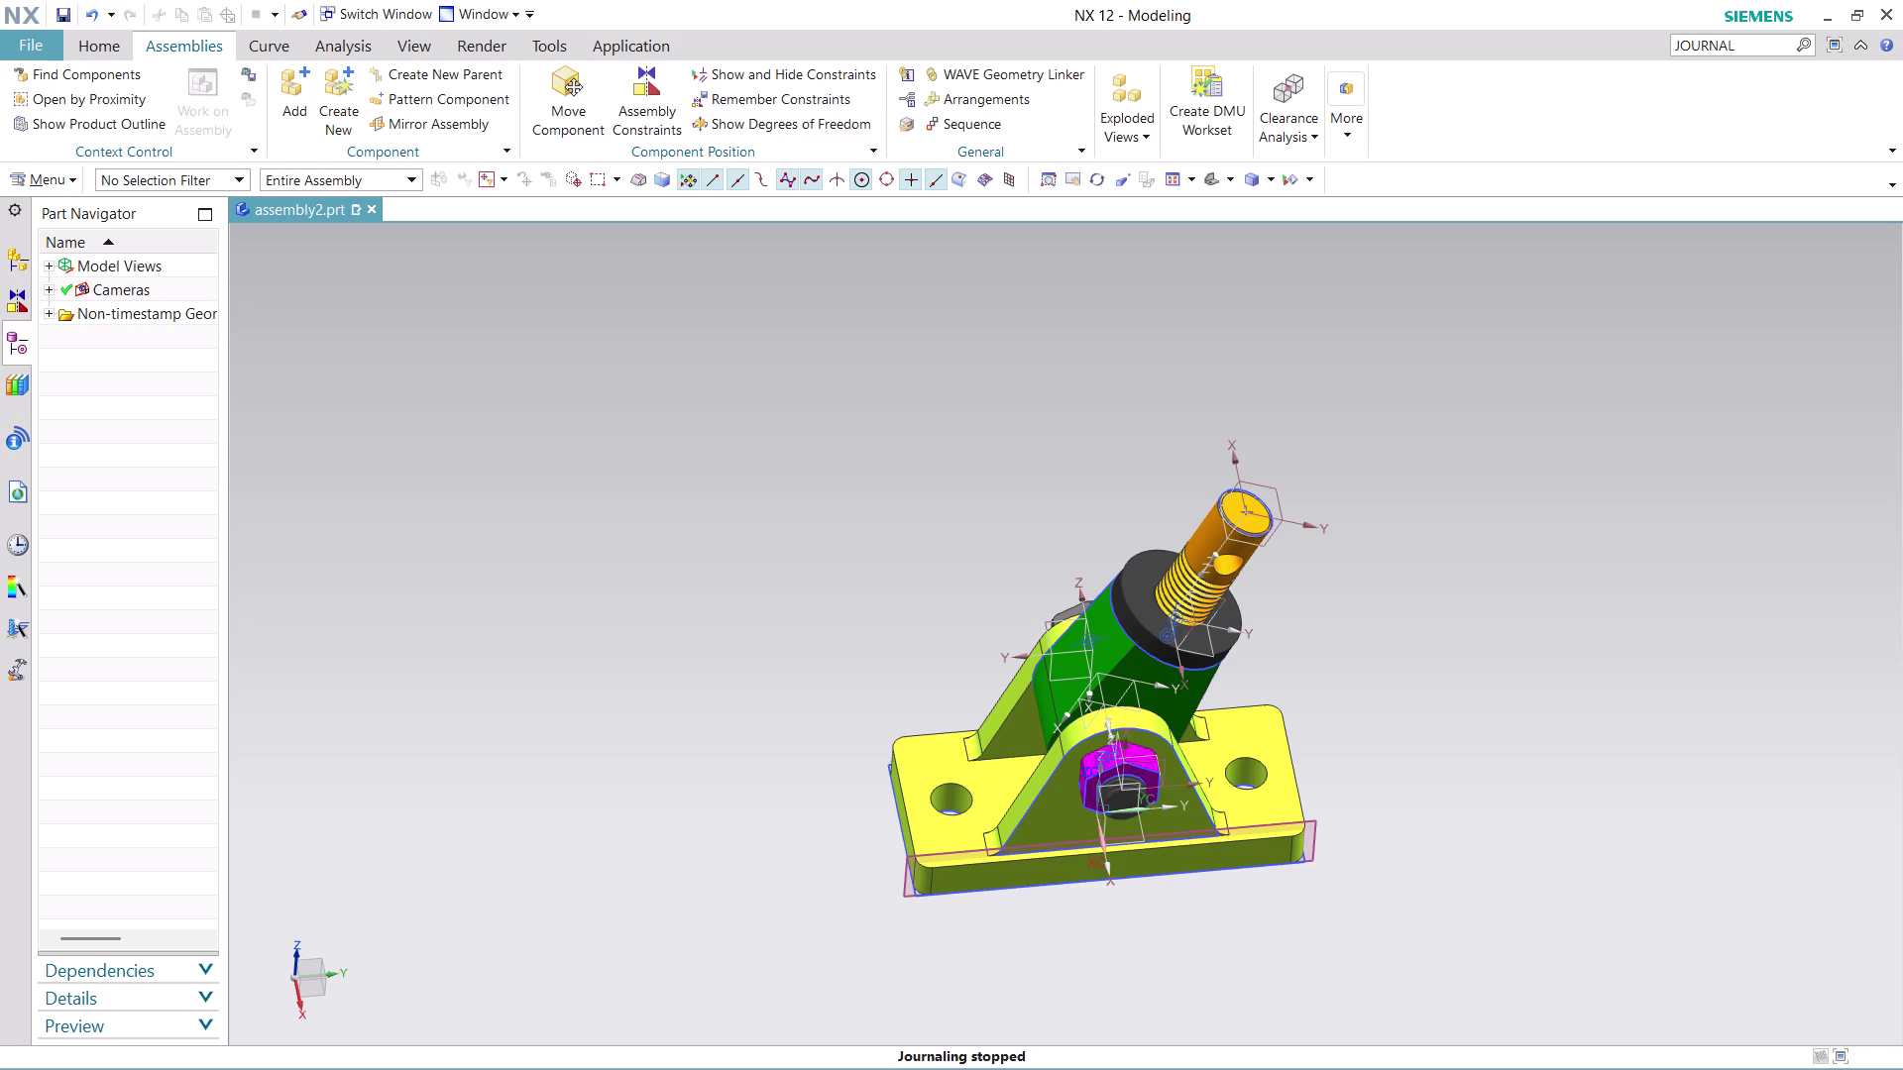
Save the assembly under the new name ASSEMBLY 8.
key(ctrl+s)
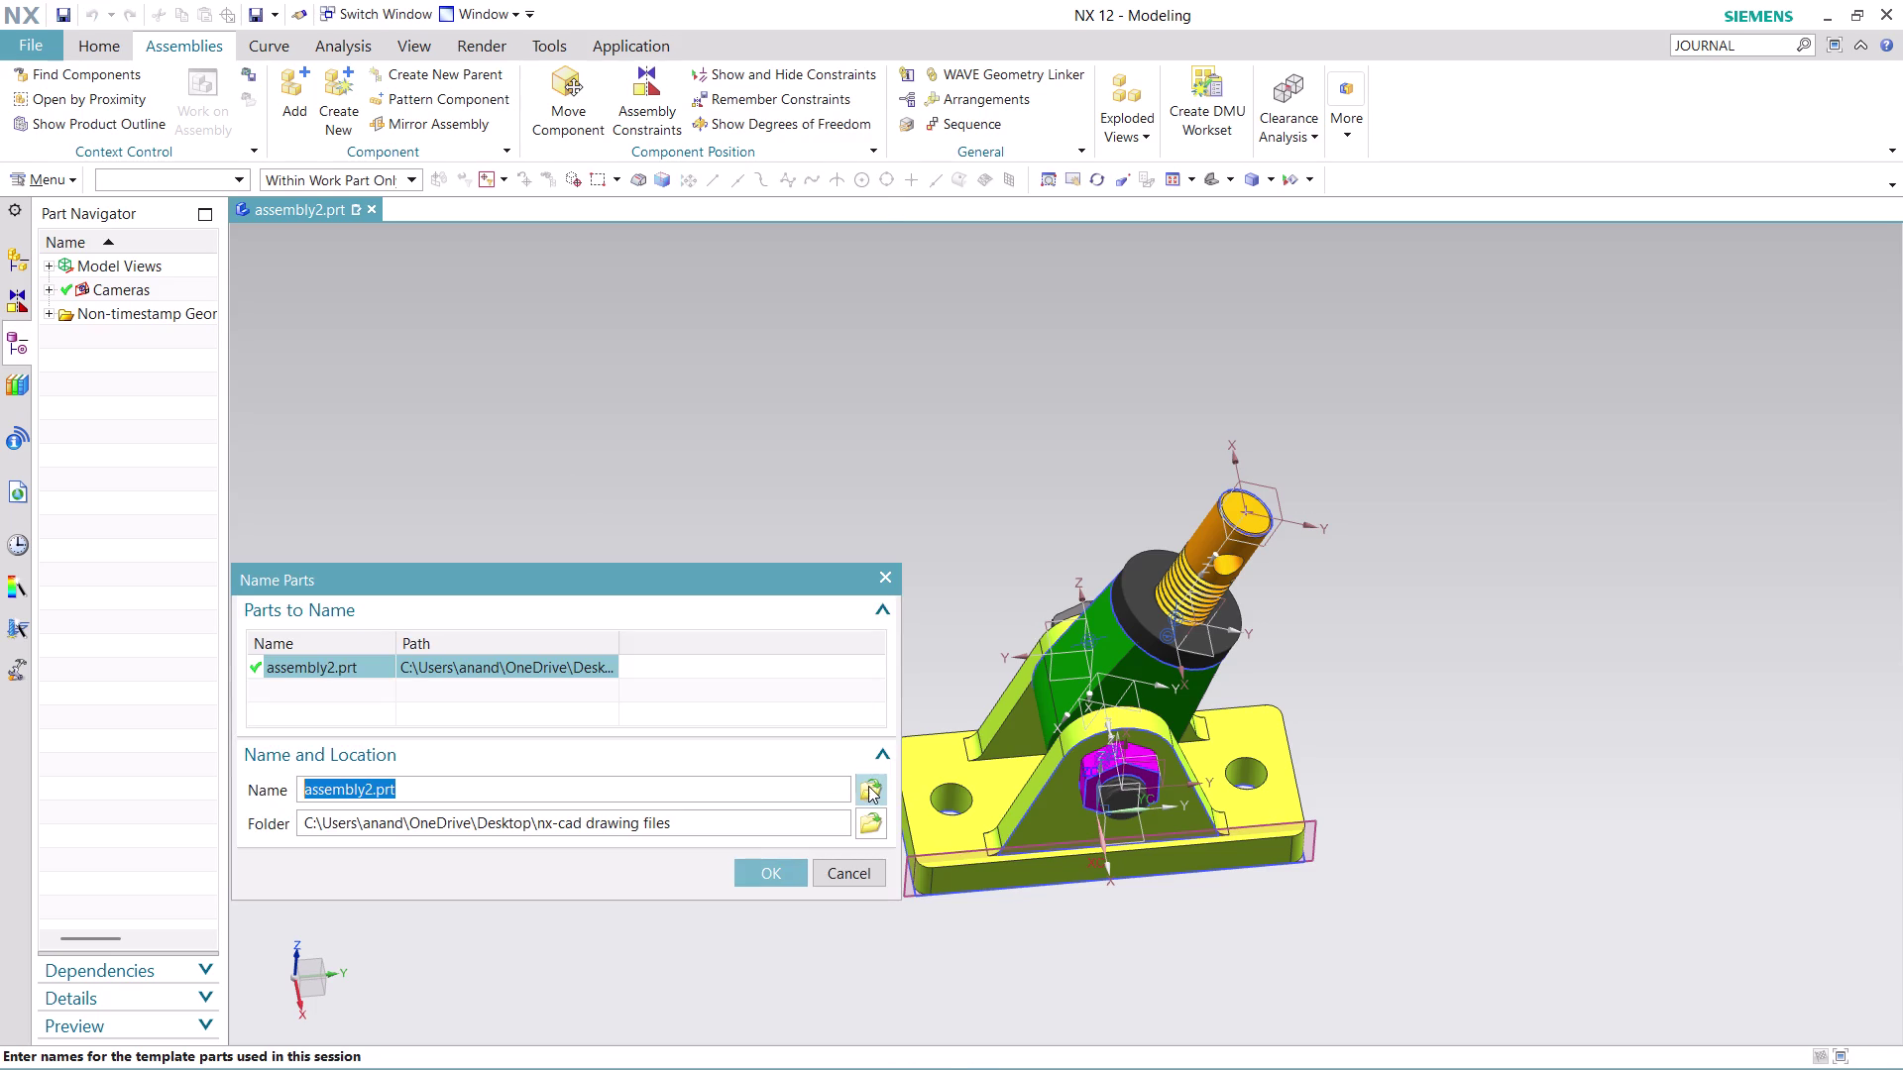
click(867, 784)
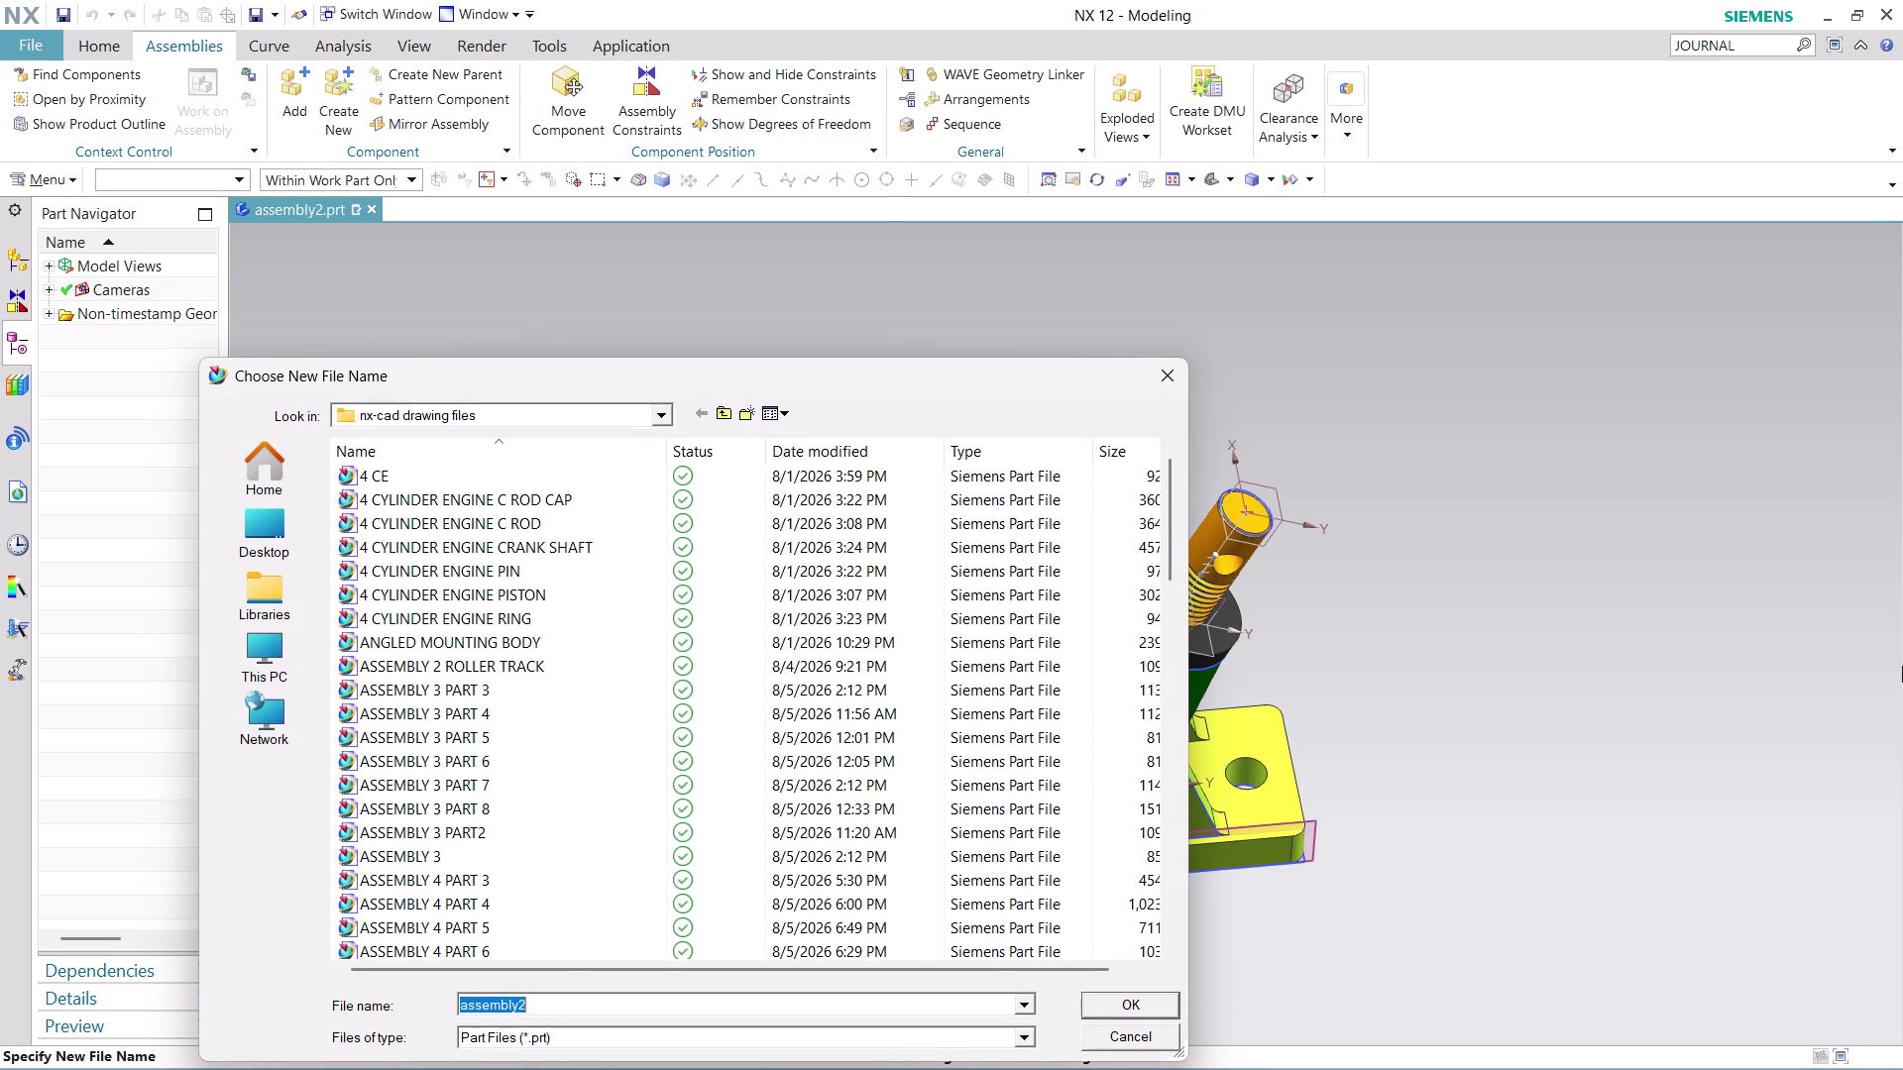
text(ASSEMB)
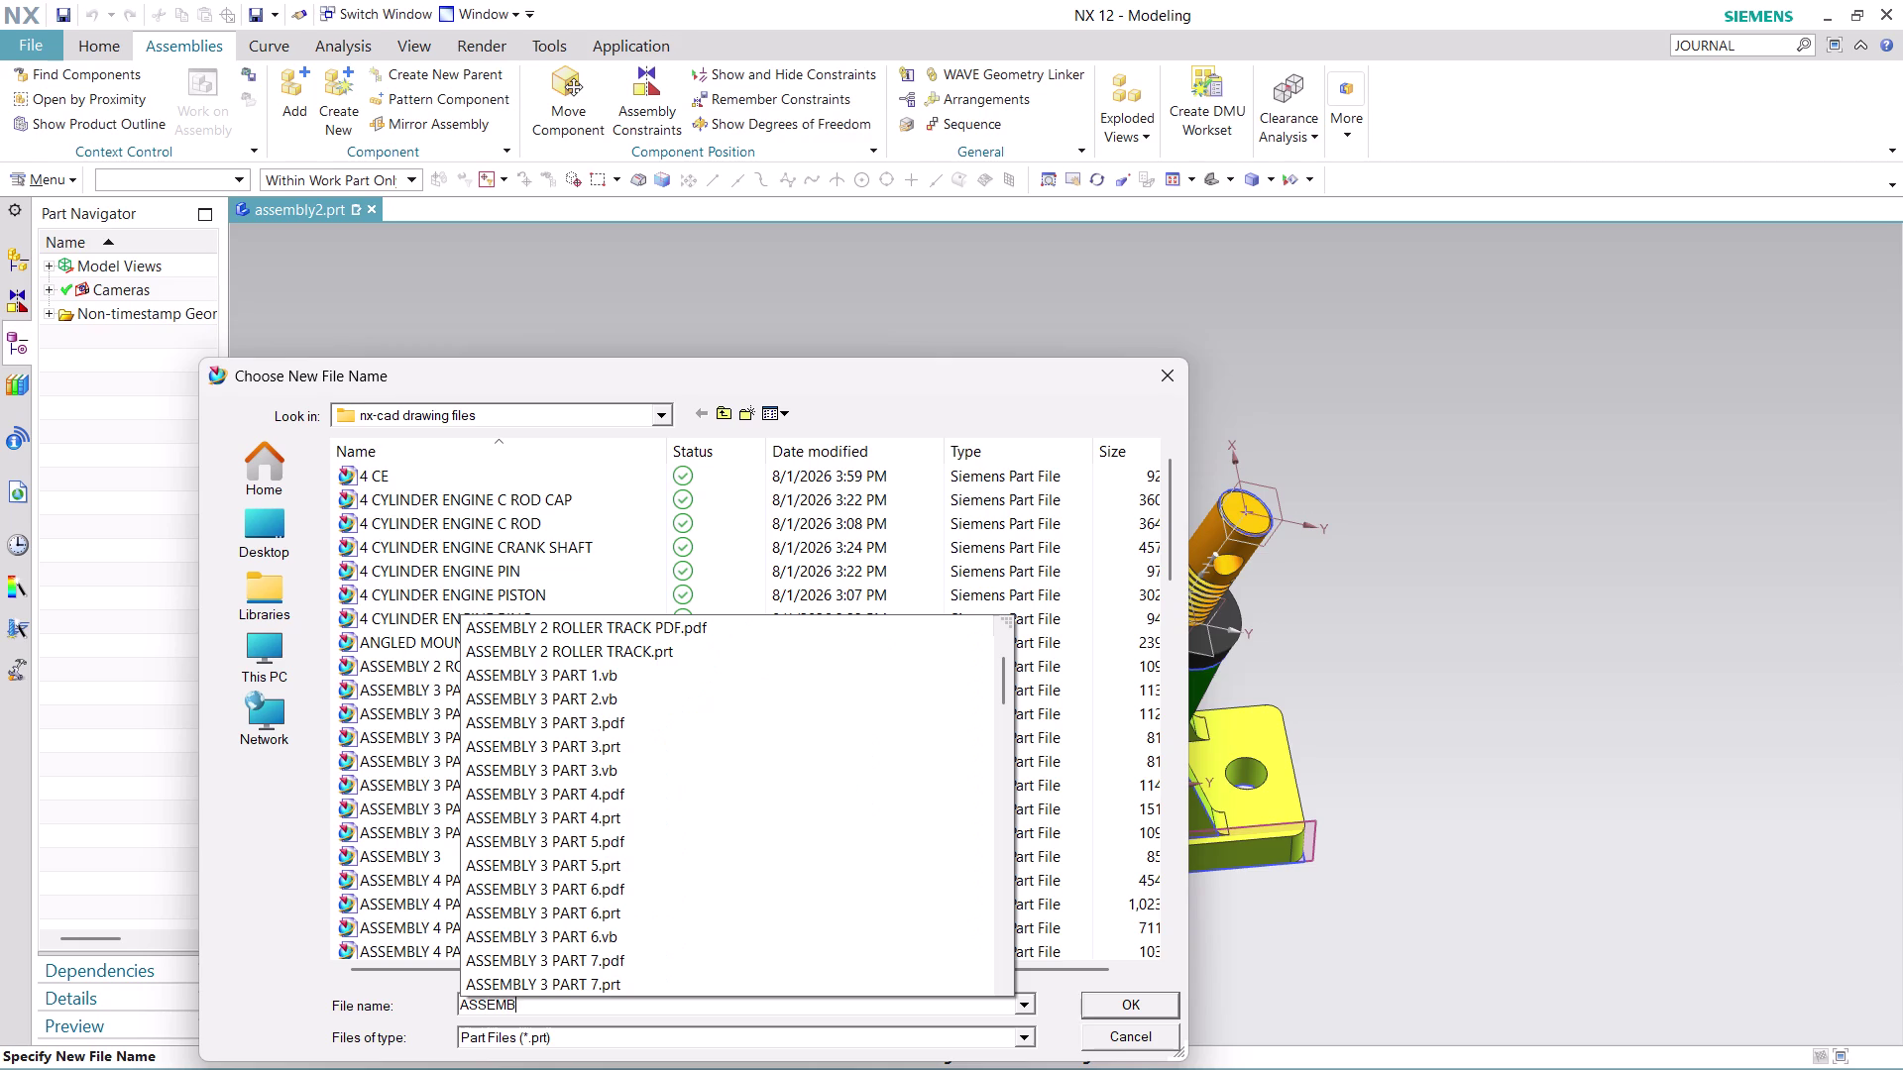
text(LY)
key(space)
key(8)
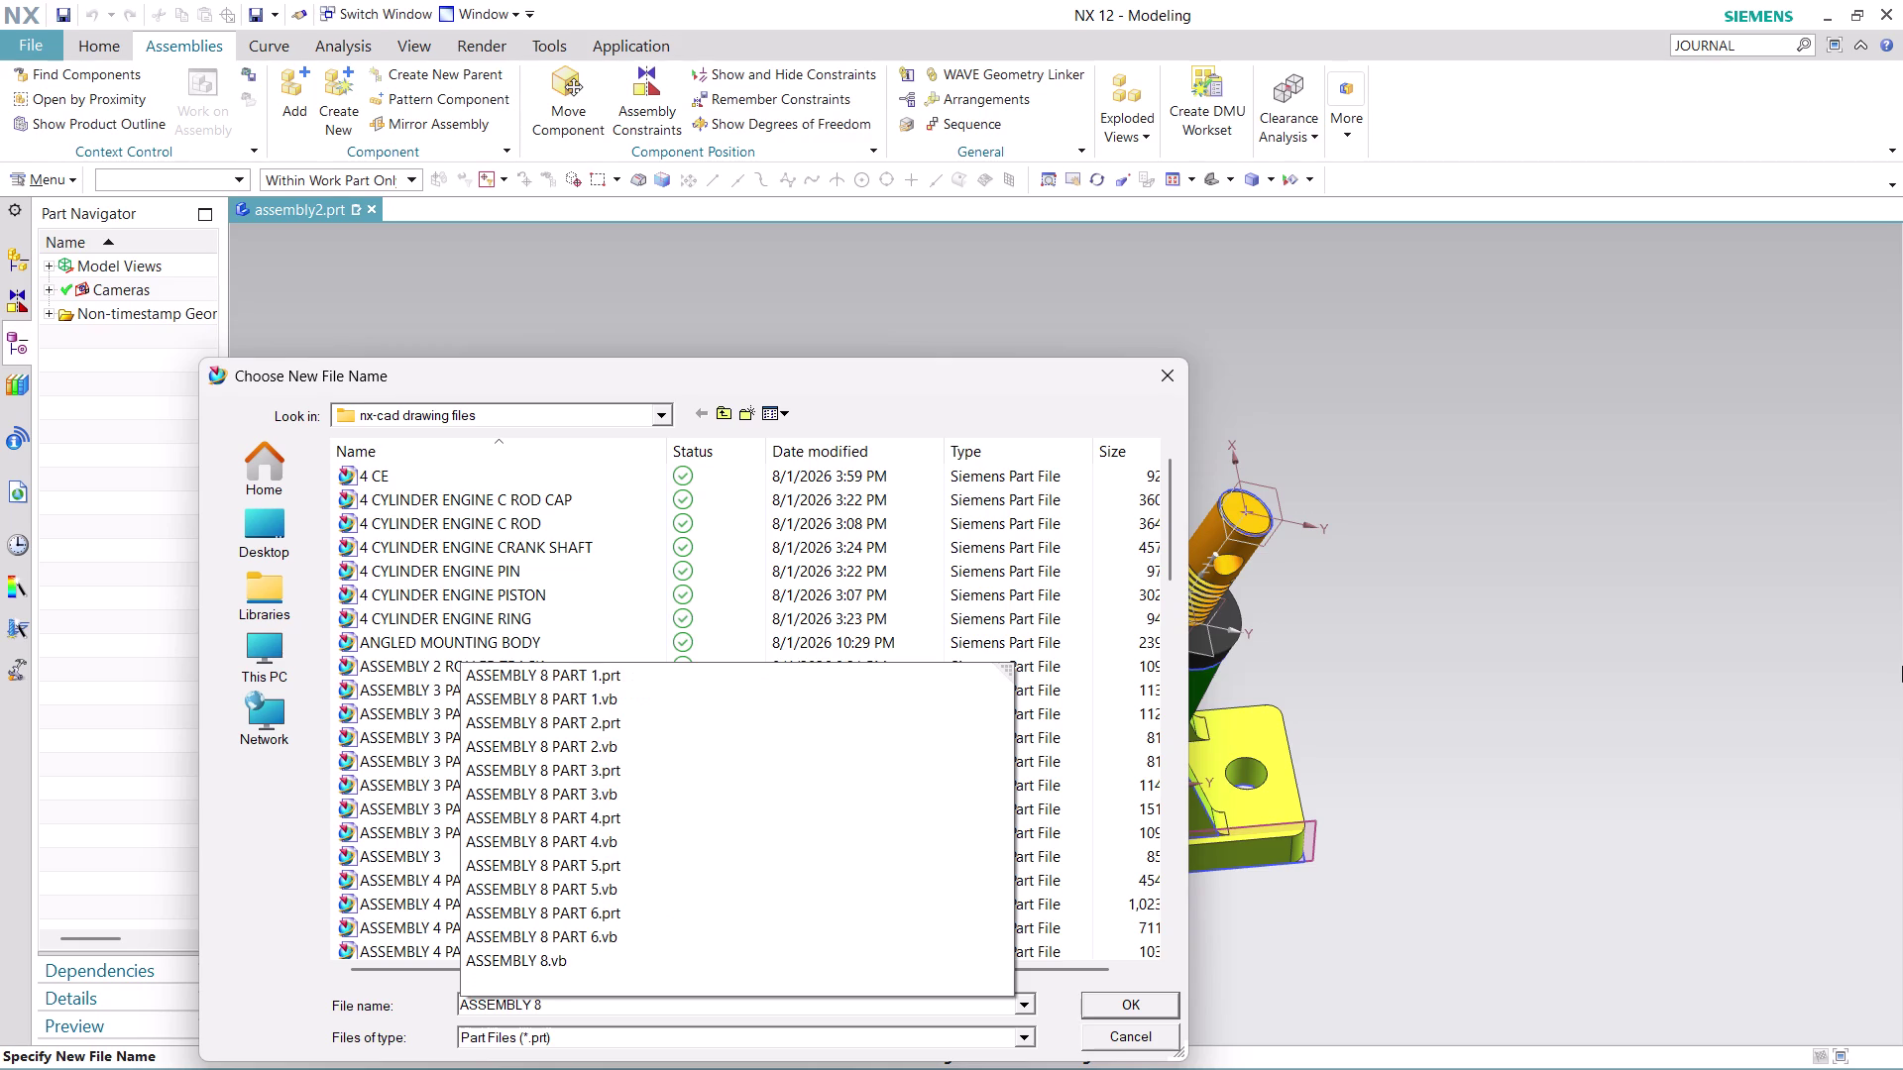
click(1141, 1006)
click(773, 868)
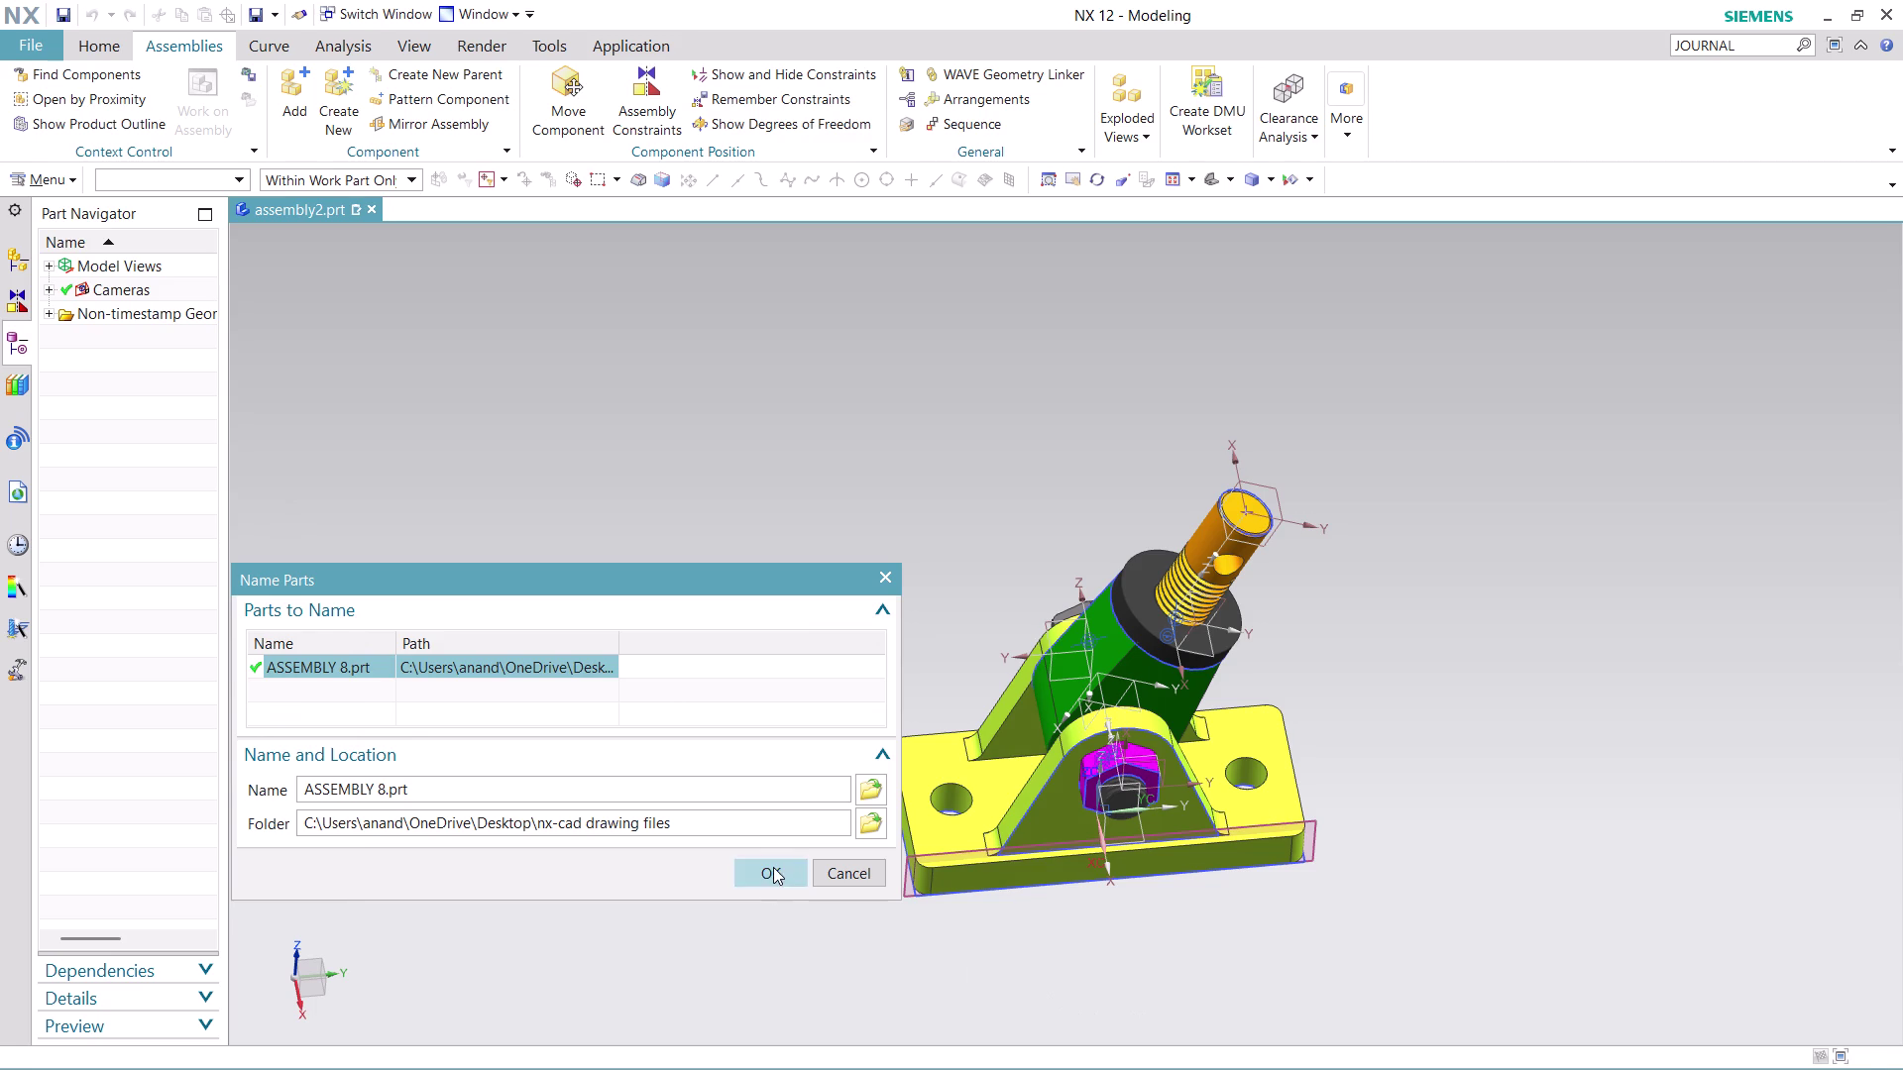
Export the current three-quarter view of the assembly to PDF.
scroll(down, 3)
scroll(up, 3)
scroll(up, 3)
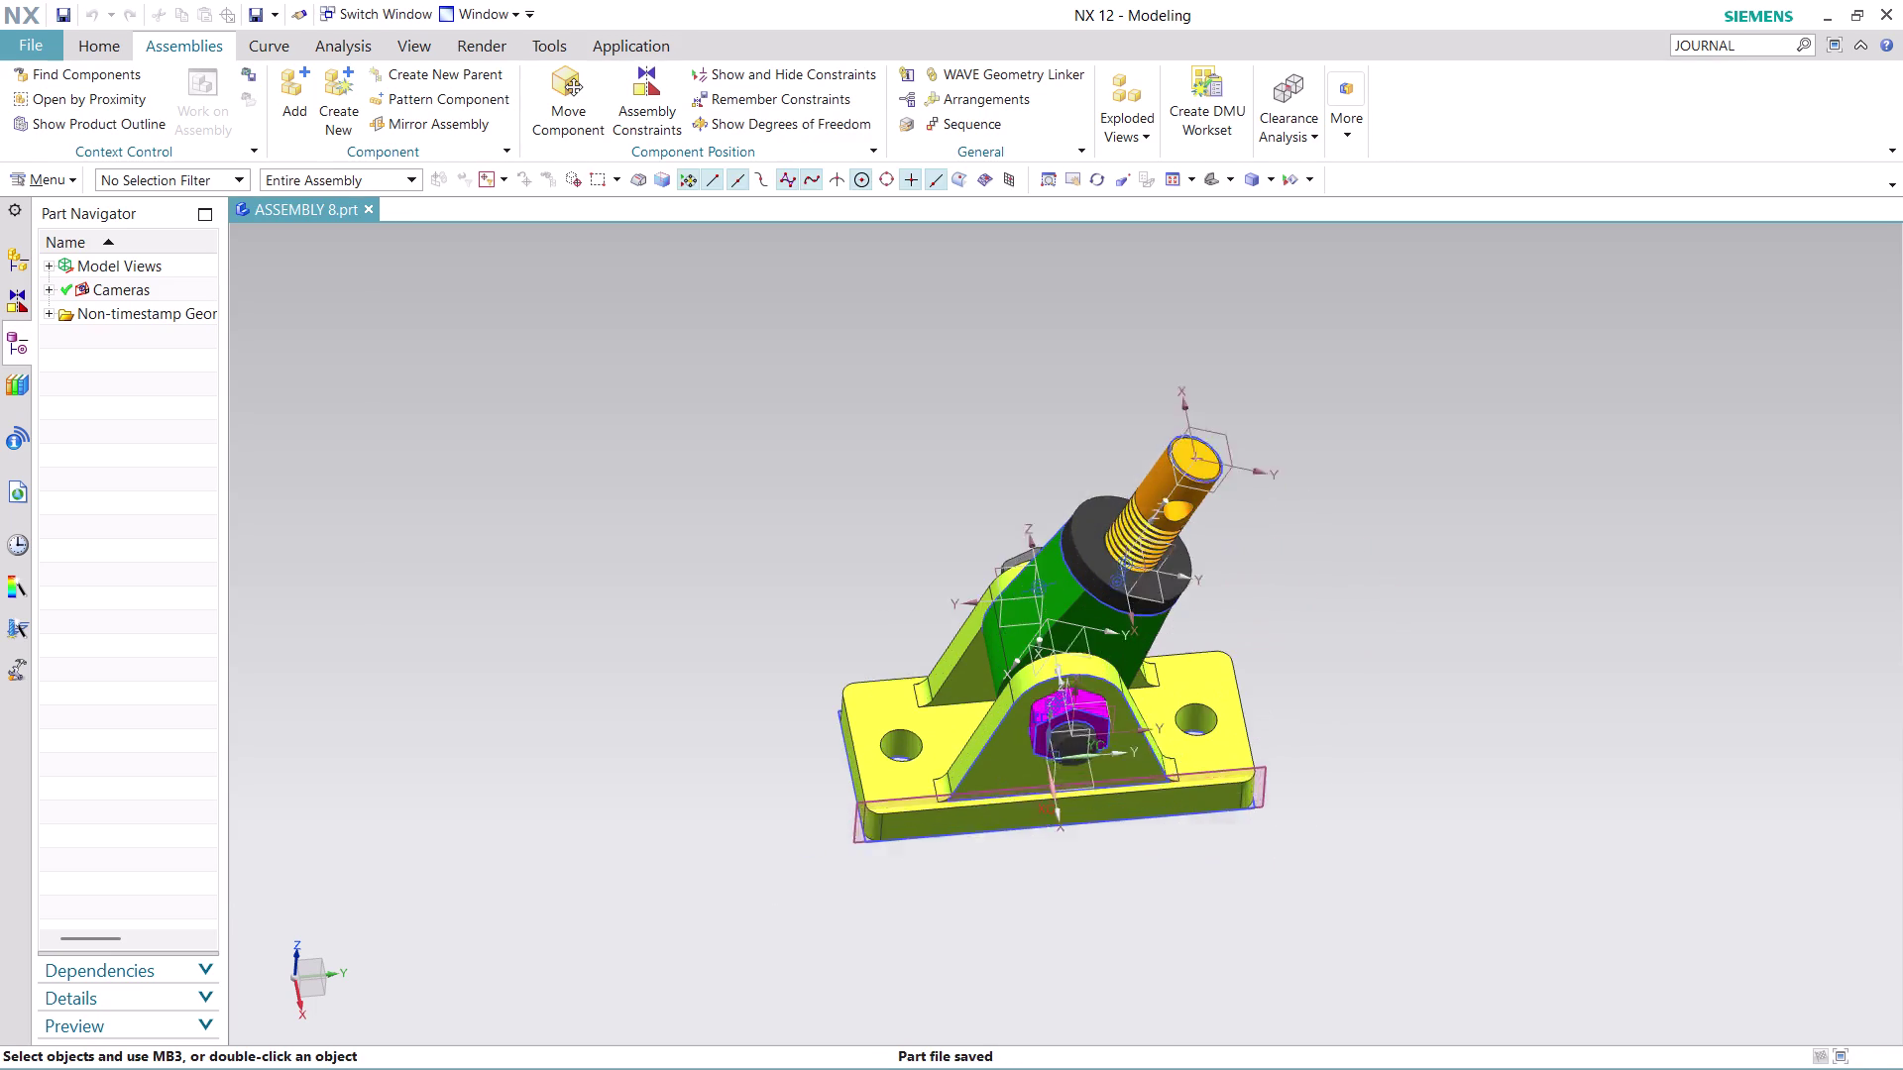
scroll(up, 3)
middle_drag(1263, 597, 981, 507)
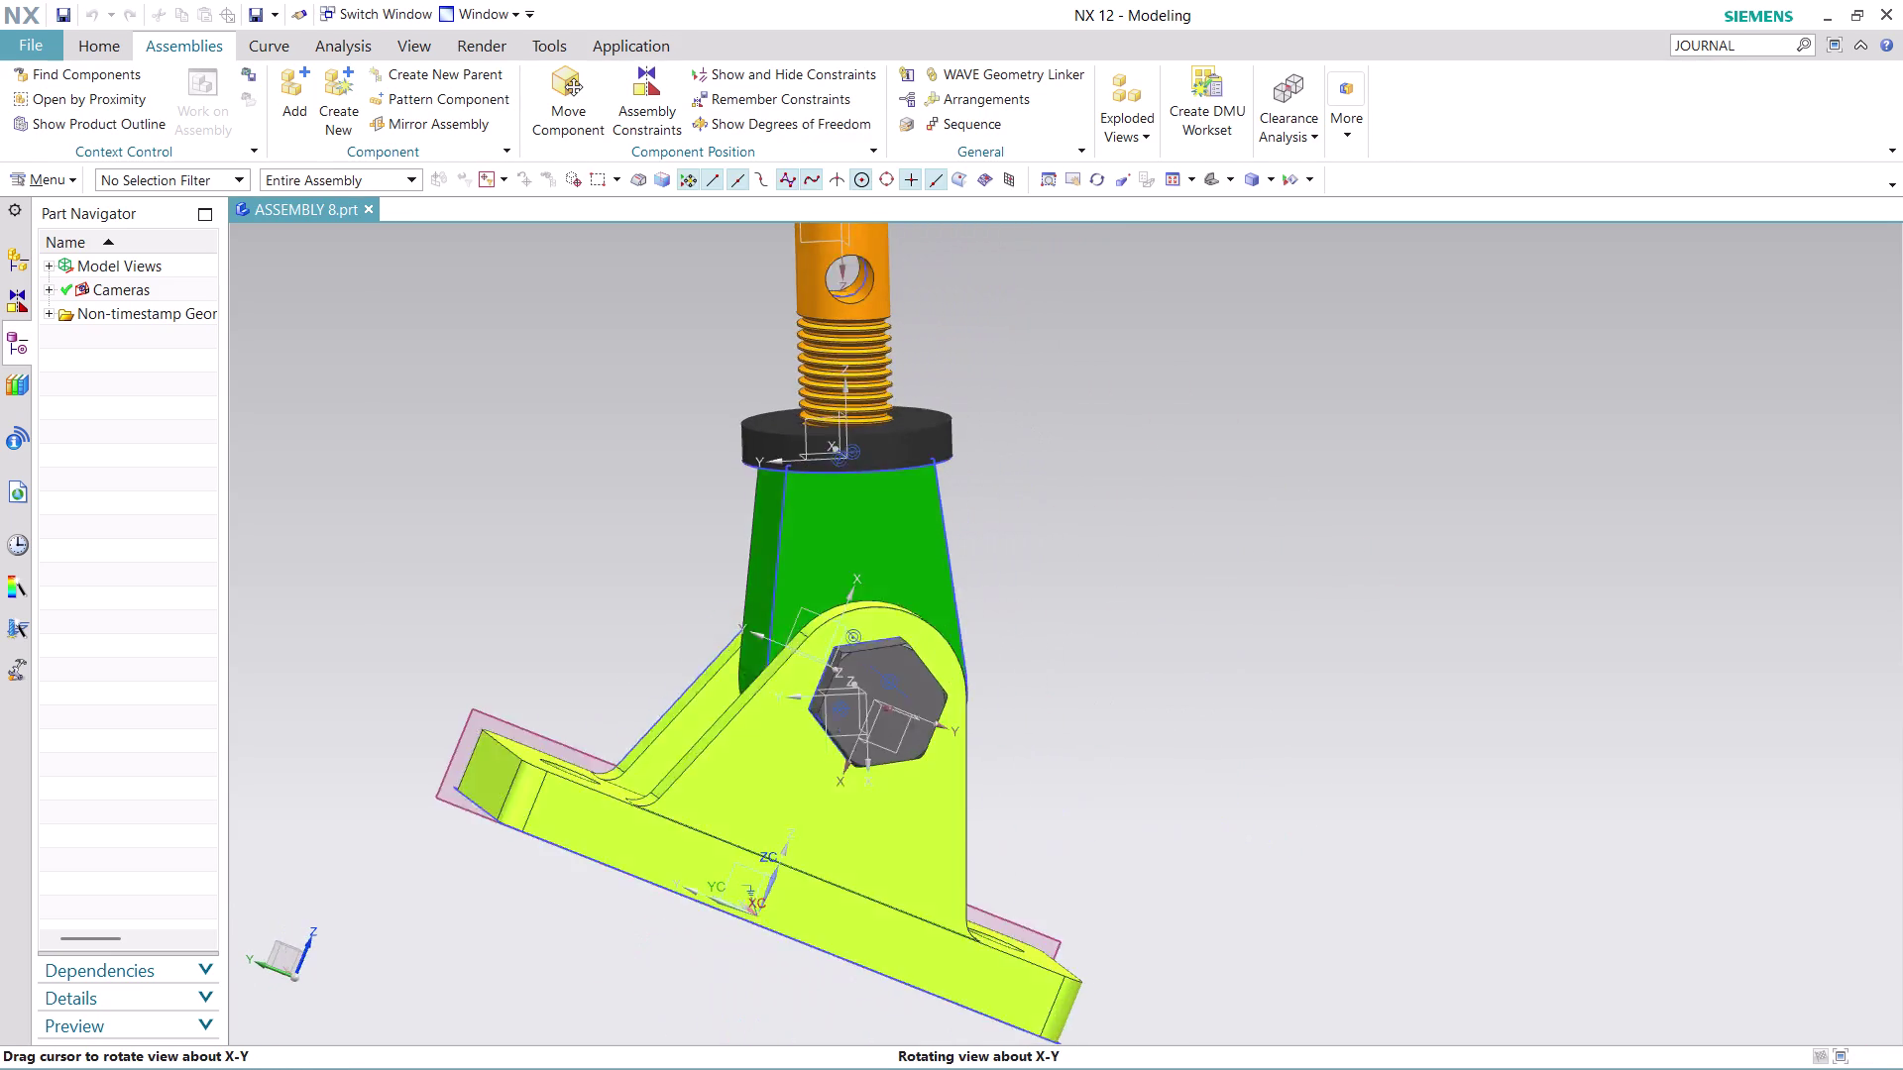
middle_drag(980, 507, 933, 535)
scroll(down, 3)
scroll(up, 3)
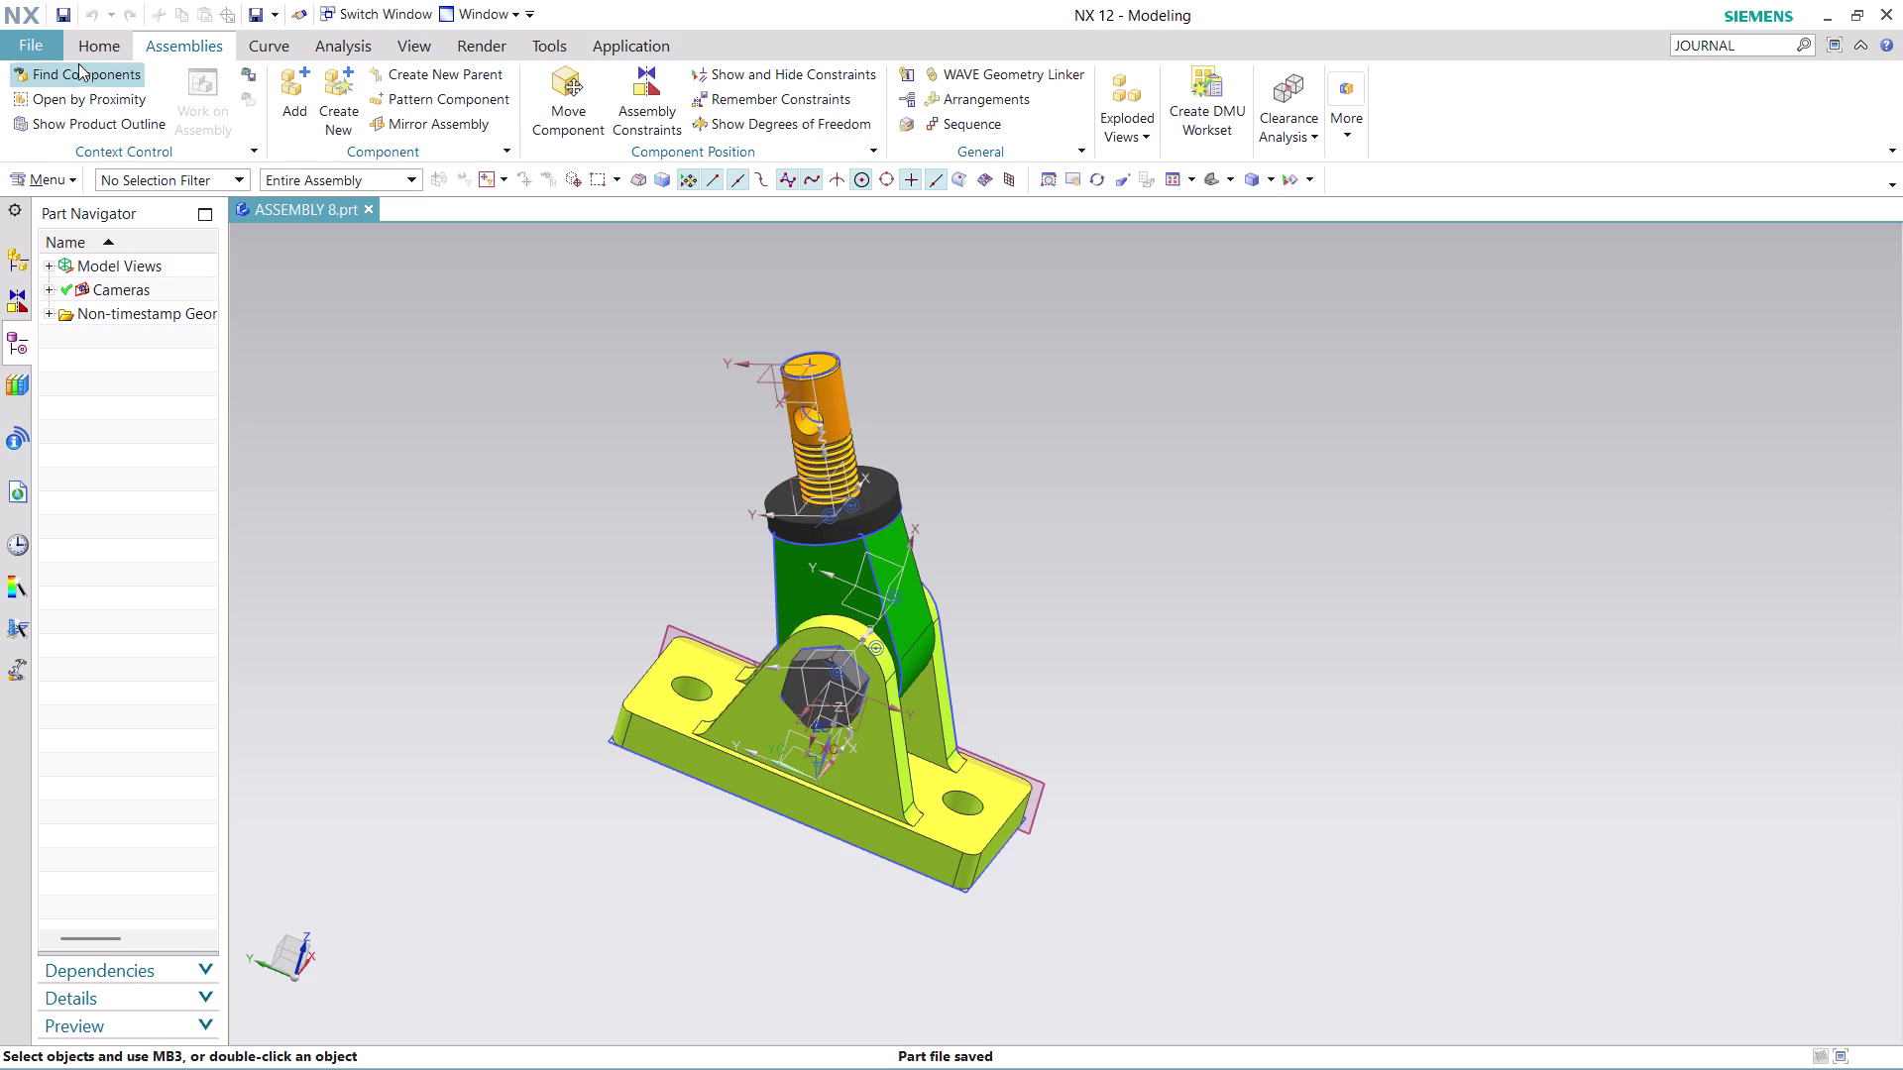
click(32, 42)
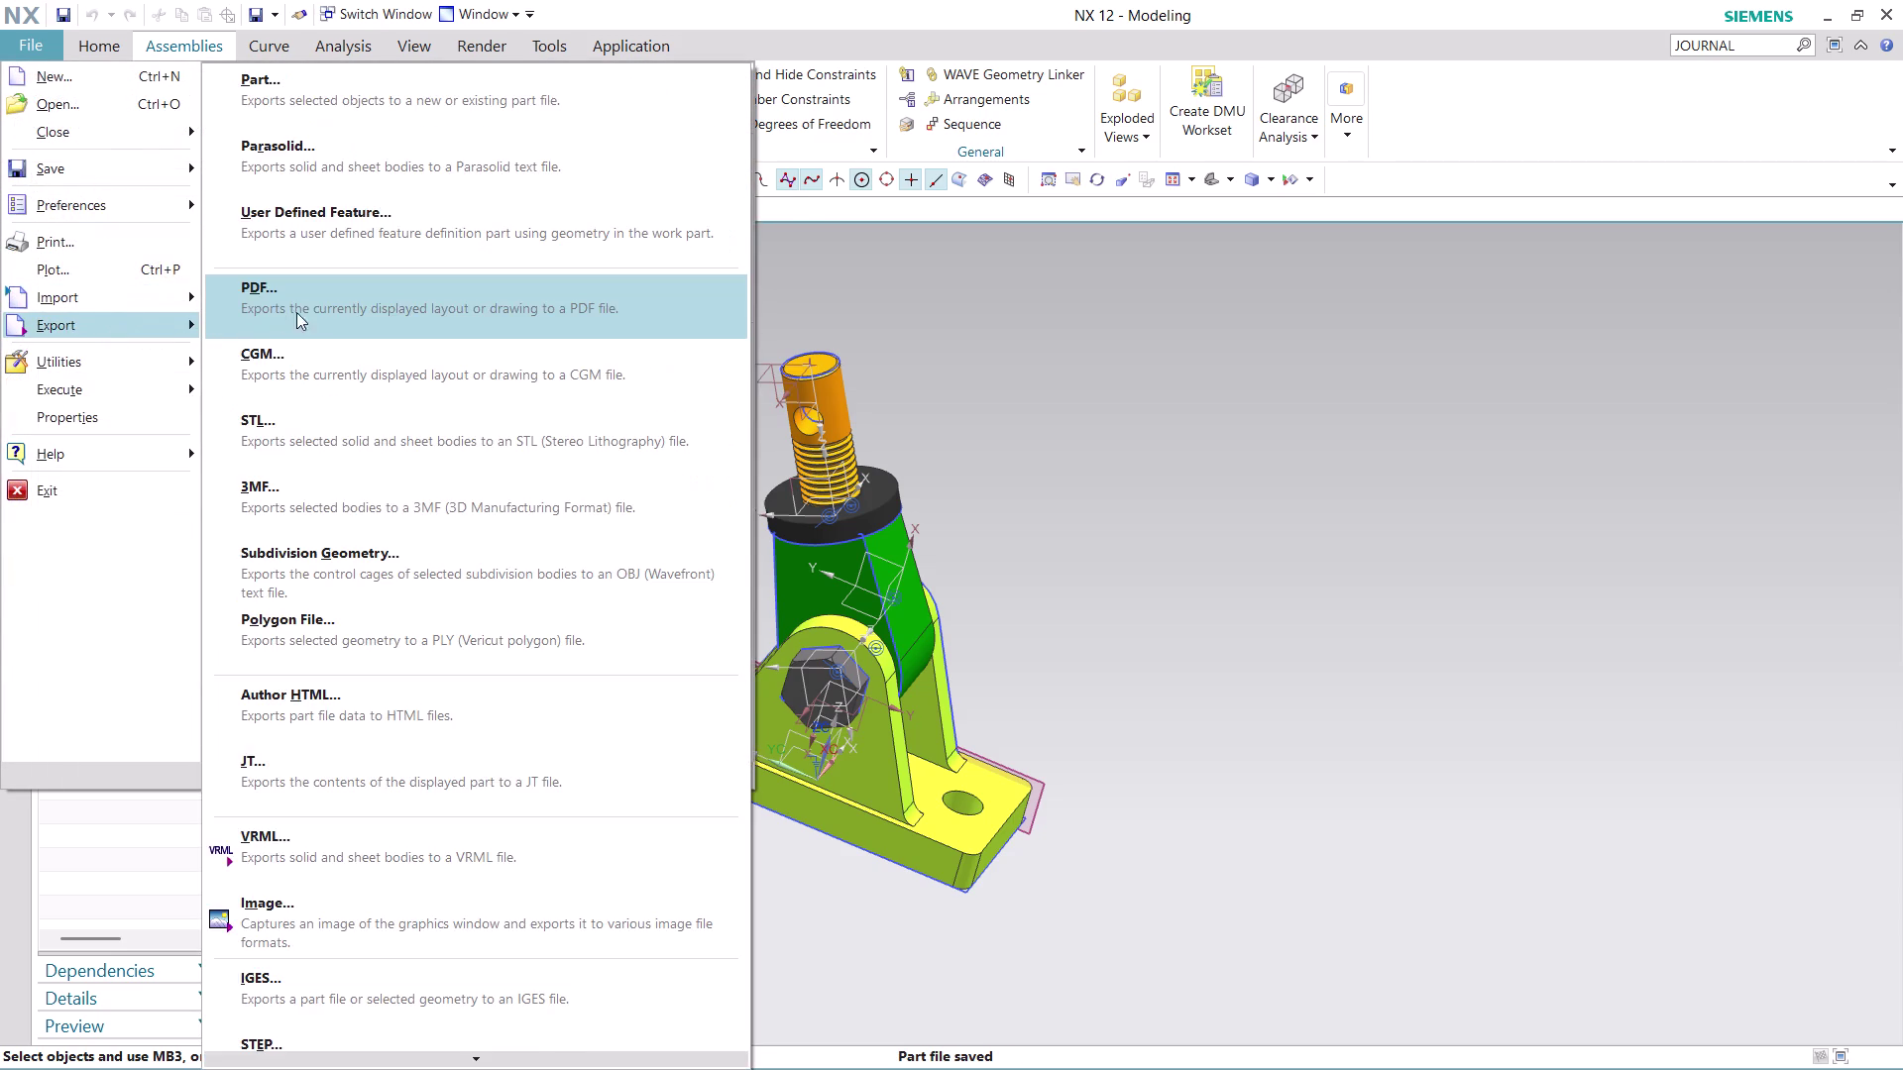
click(318, 311)
click(383, 730)
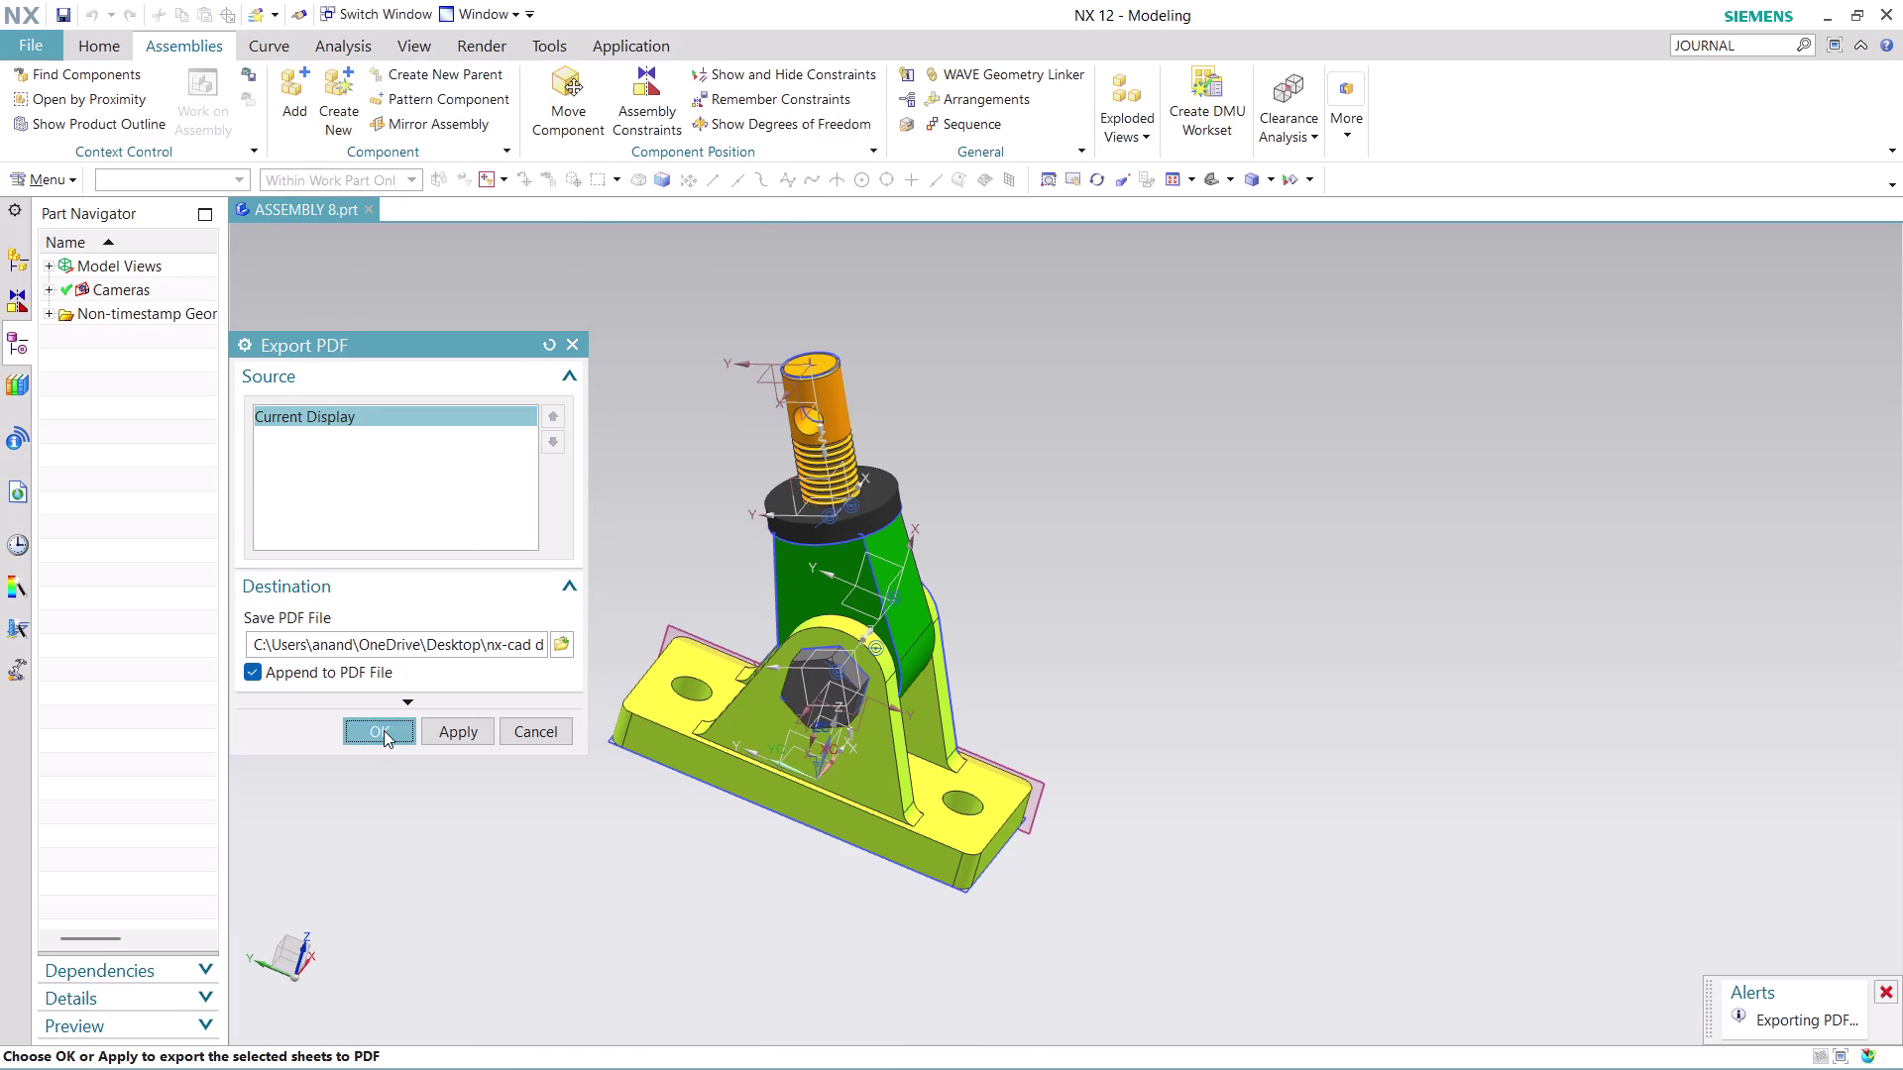